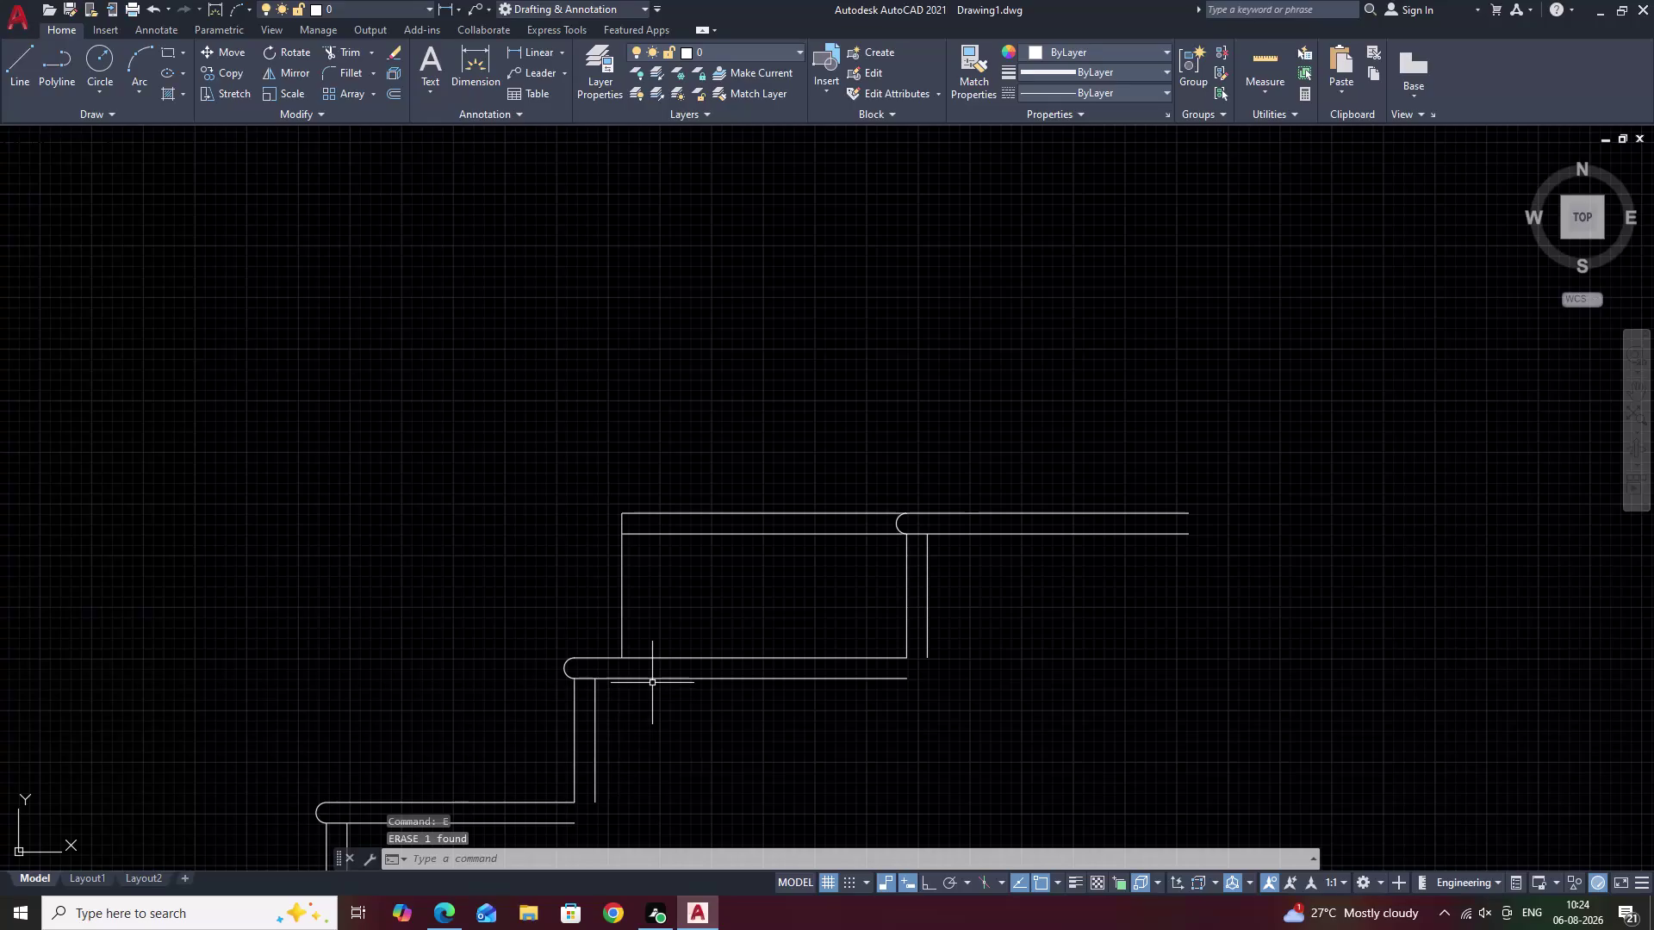
Fillet the top step's two corner edges to close its open left corner.
text(F)
key(space)
click(675, 535)
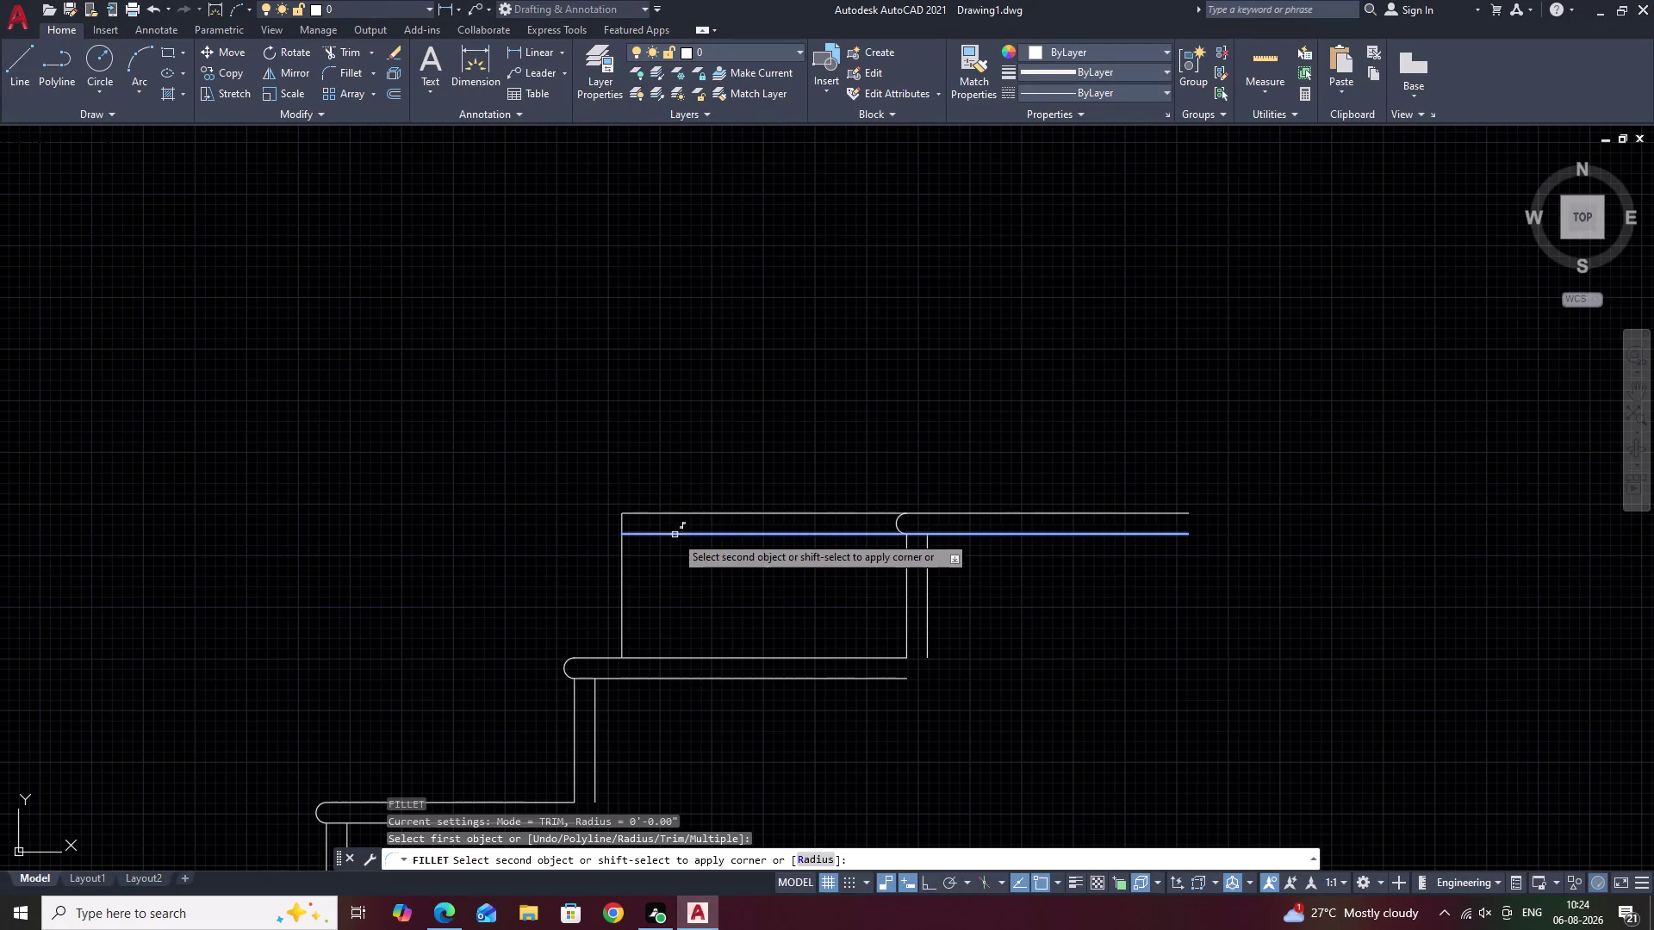
click(675, 514)
key(Escape)
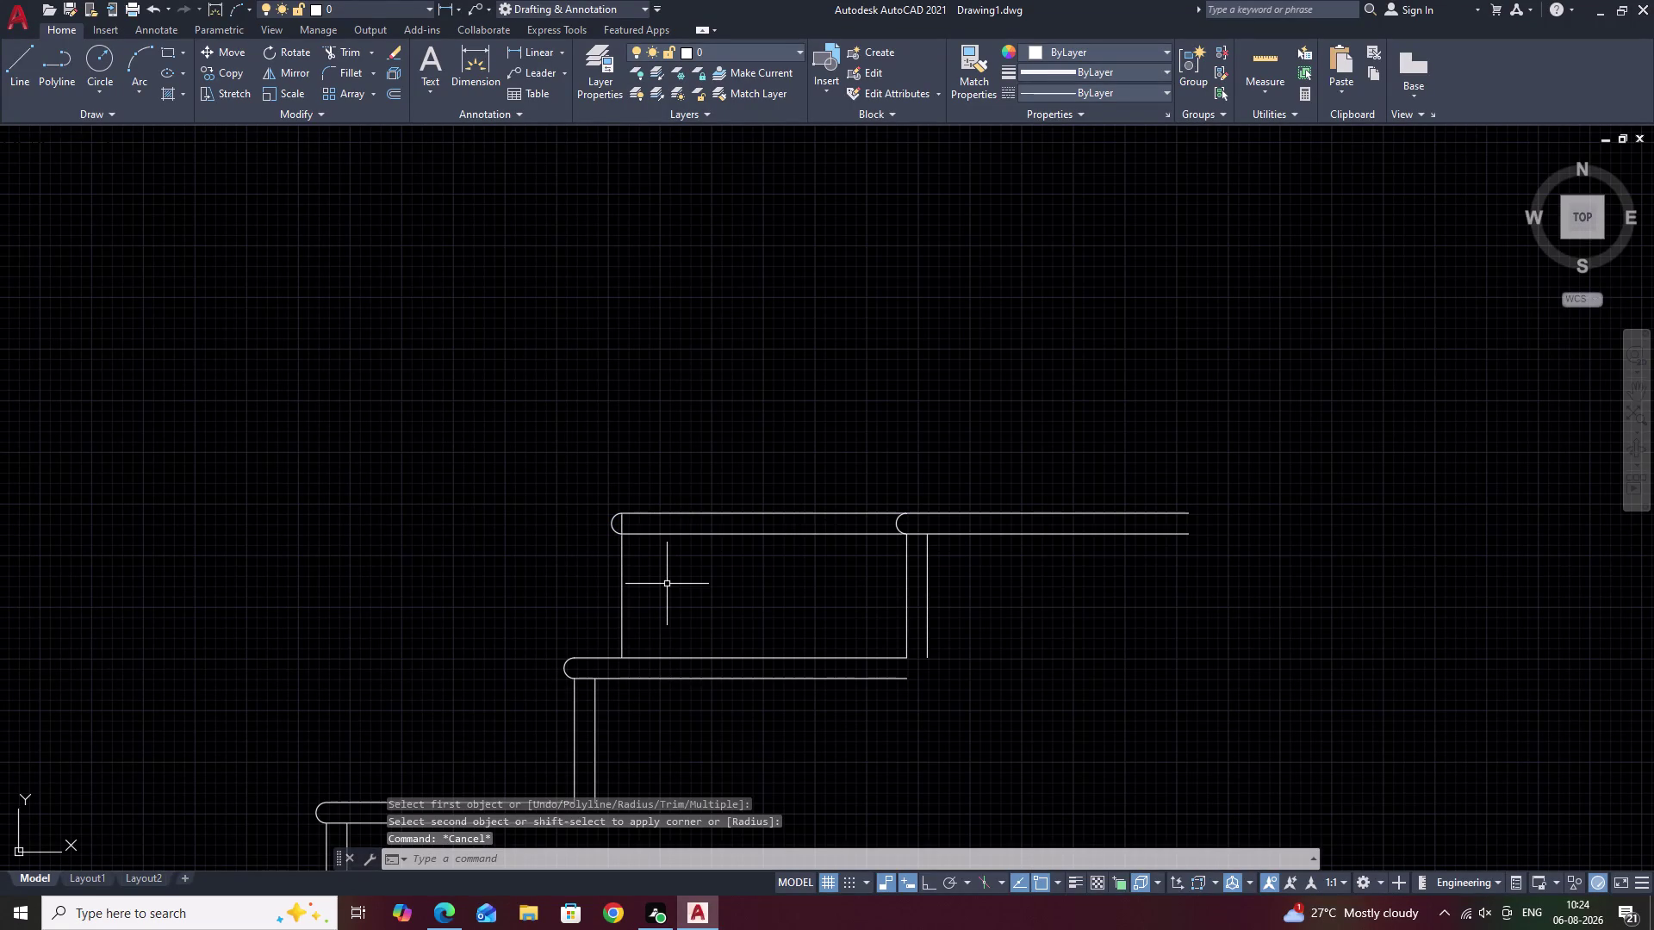
Start a trim on a top-step segment, then cancel it.
text(TR)
key(space)
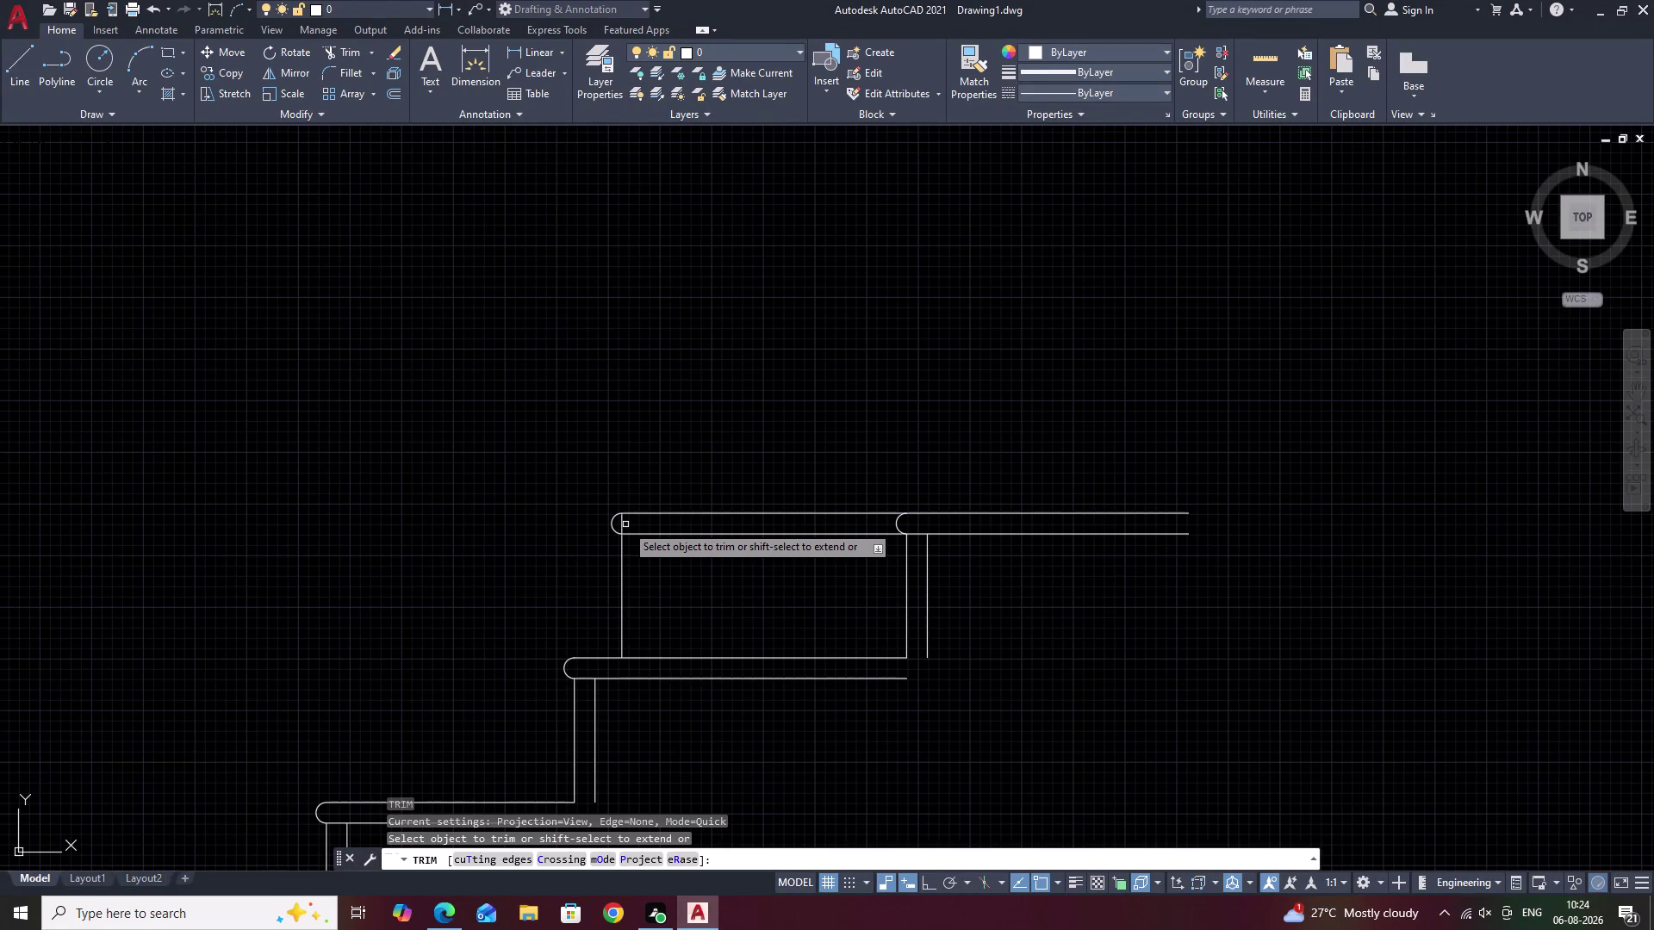
click(623, 525)
key(Escape)
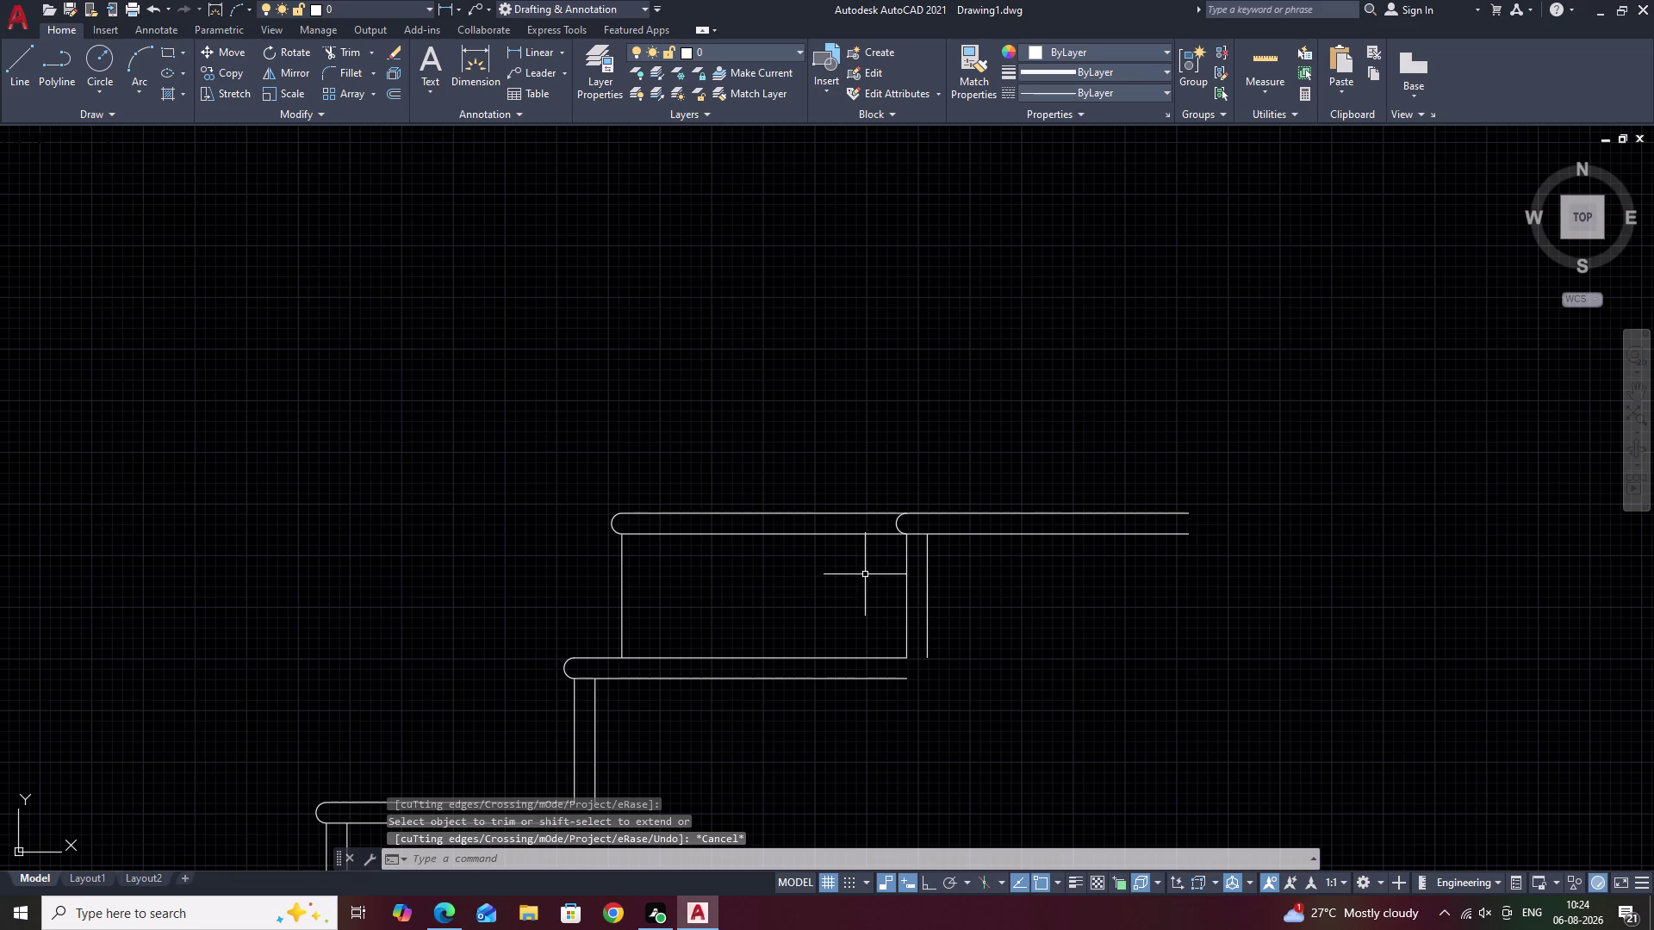
Zoom out to the winder stair plan and start a vertical construction line (XL V).
scroll(down, 3)
middle_drag(865, 575, 829, 677)
scroll(down, 3)
middle_drag(843, 587, 802, 687)
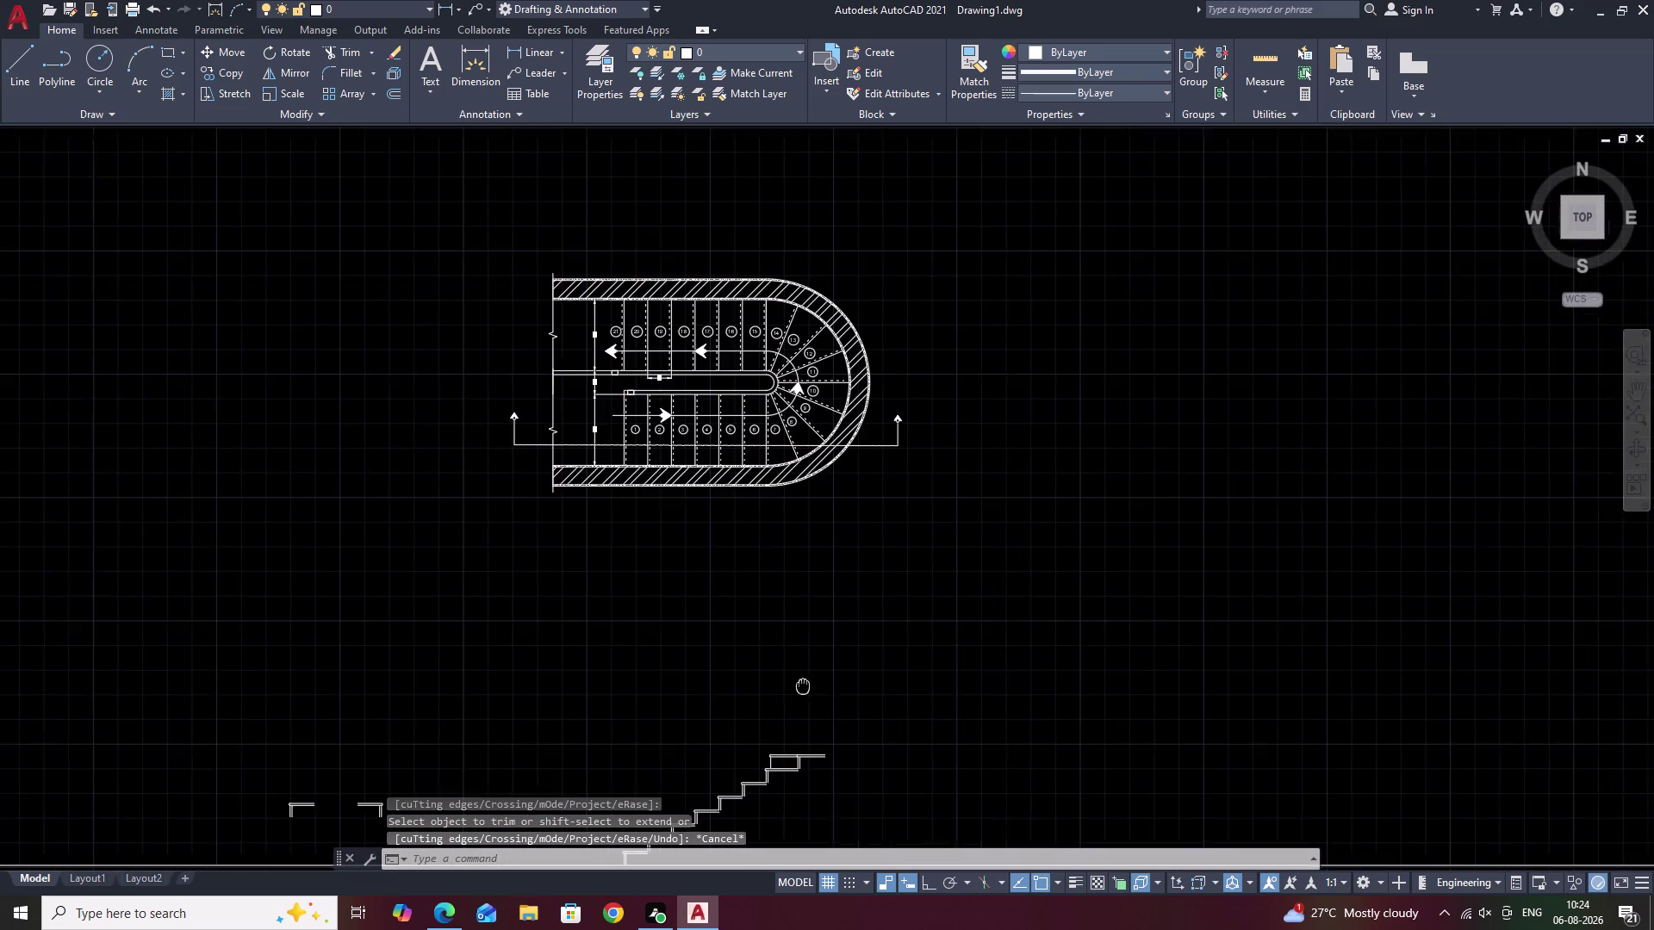
middle_drag(802, 687, 802, 689)
scroll(up, 3)
text(X)
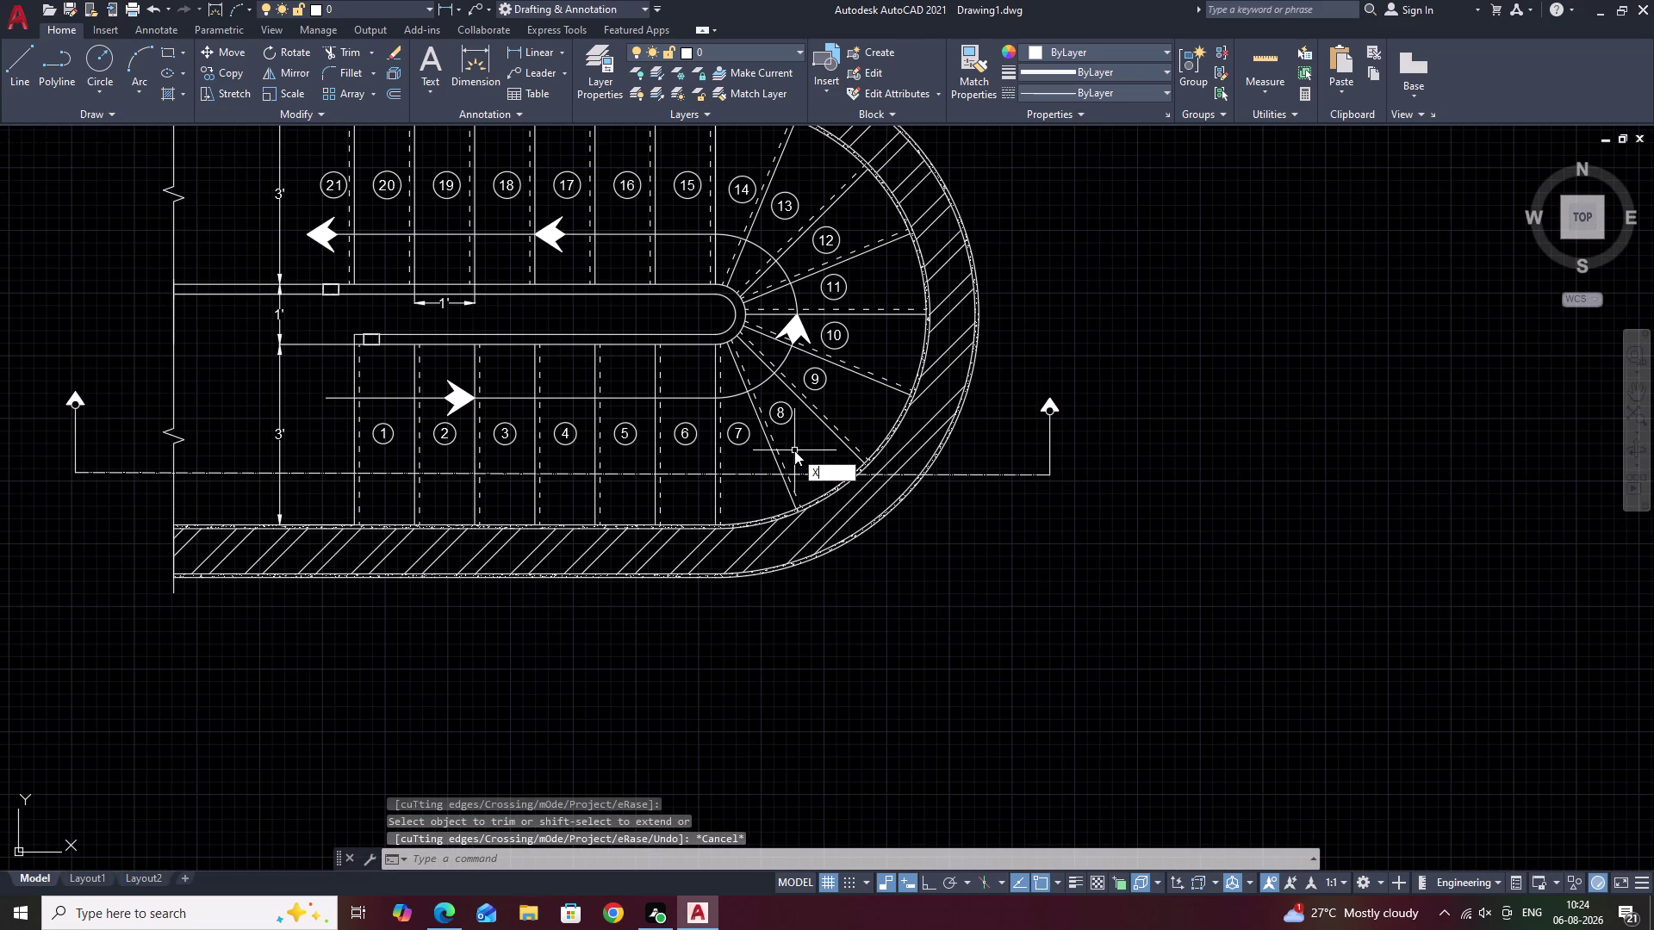
text(L V)
key(space)
Place vertical construction lines through the winder centre and the outer winder arc.
scroll(up, 3)
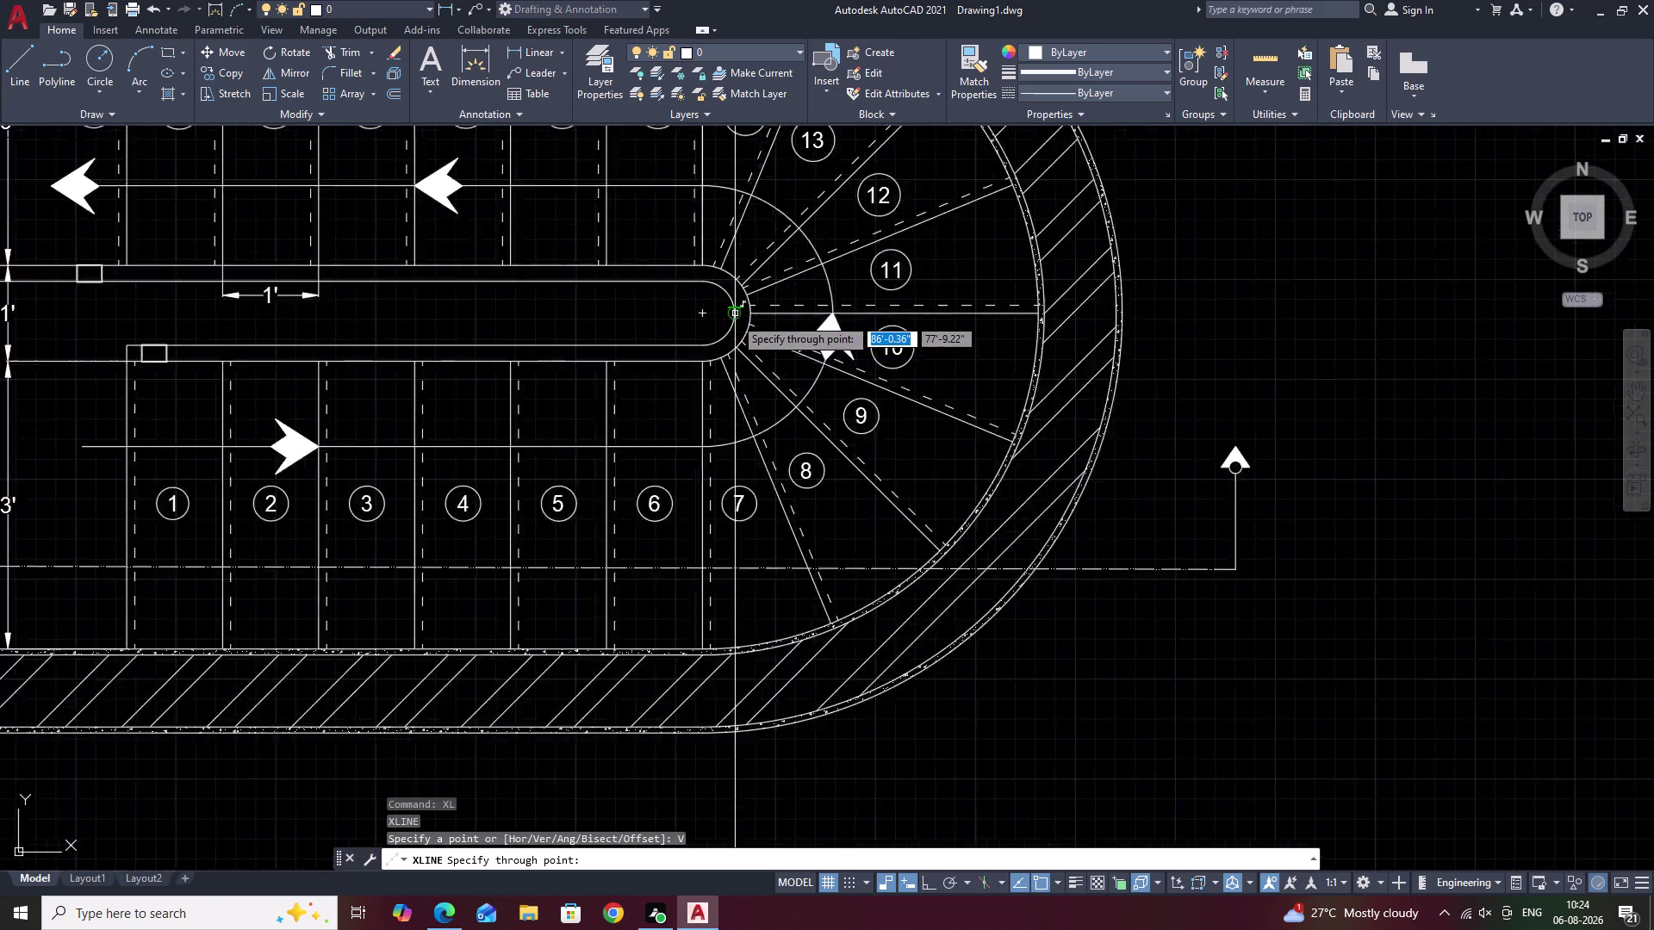
scroll(up, 3)
click(734, 396)
middle_drag(1002, 663, 976, 446)
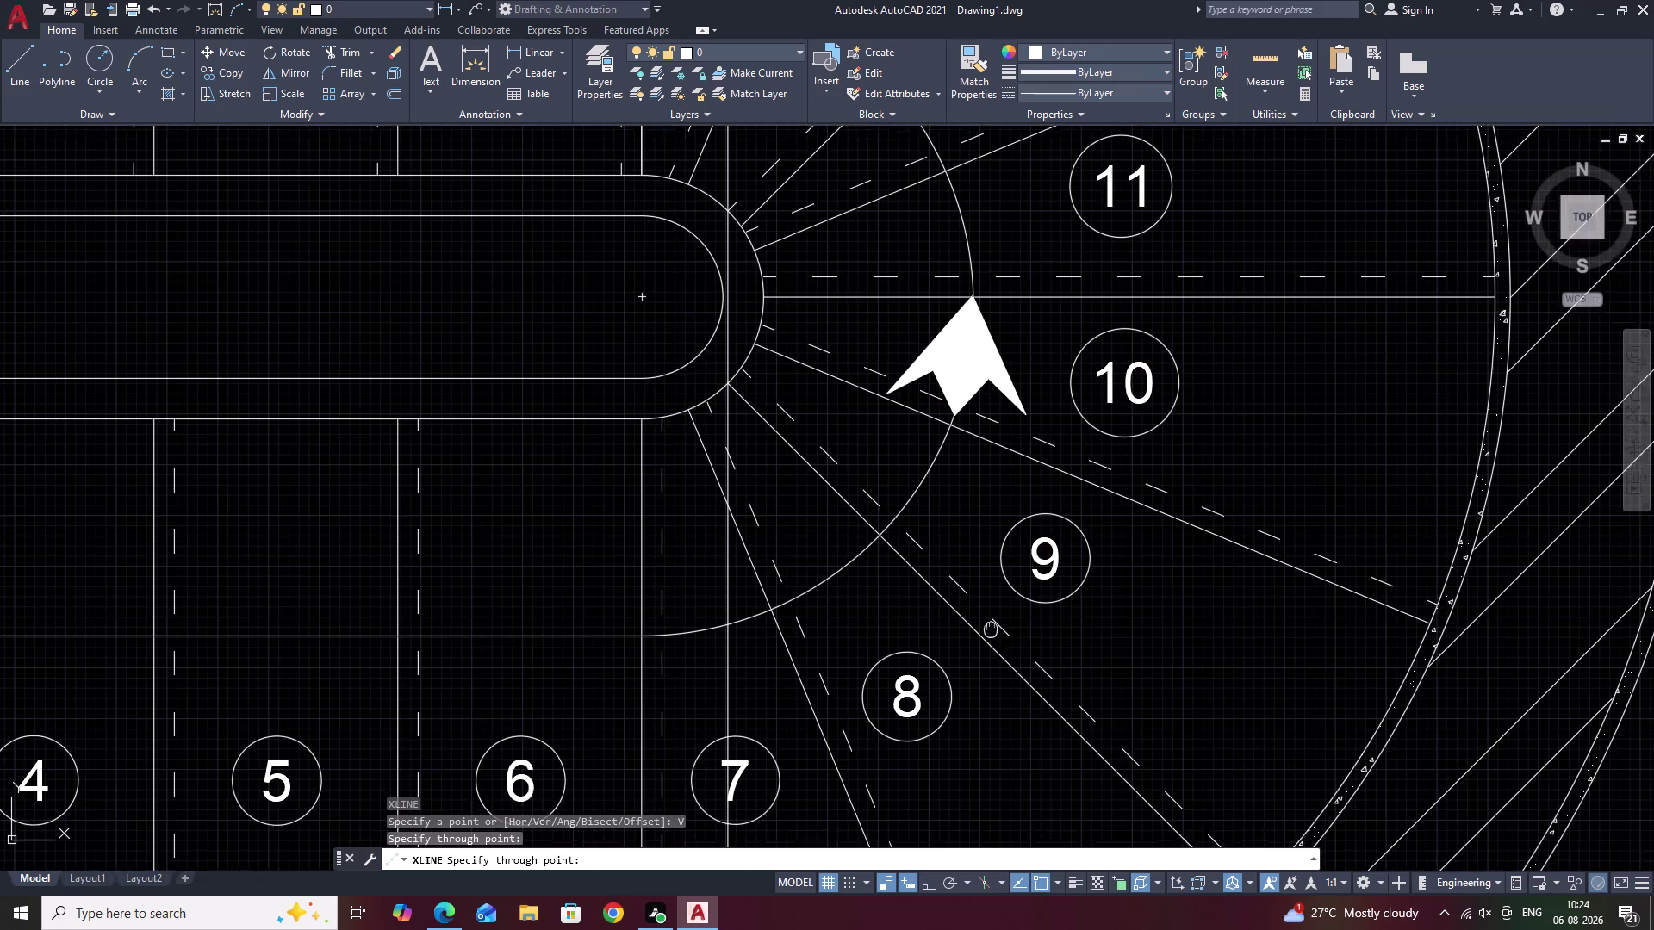
middle_drag(976, 445, 976, 337)
click(1229, 588)
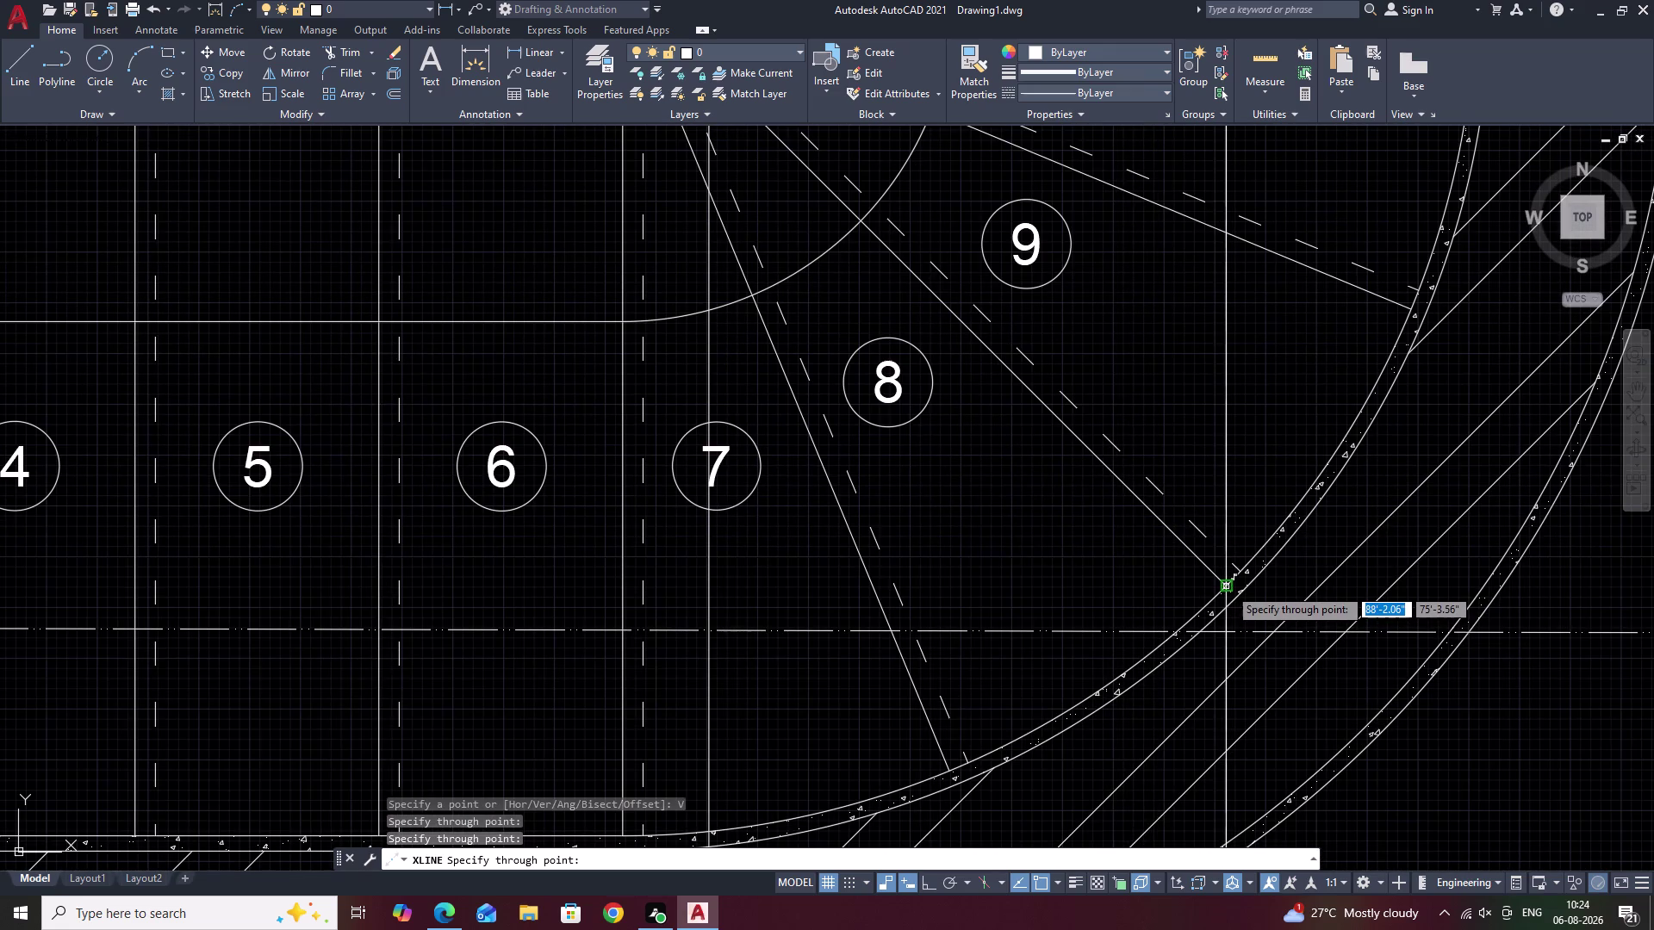
scroll(down, 3)
middle_drag(1332, 699, 1248, 501)
key(Escape)
Follow the new lines down to see where they cross the elevation.
middle_drag(1246, 636, 1246, 366)
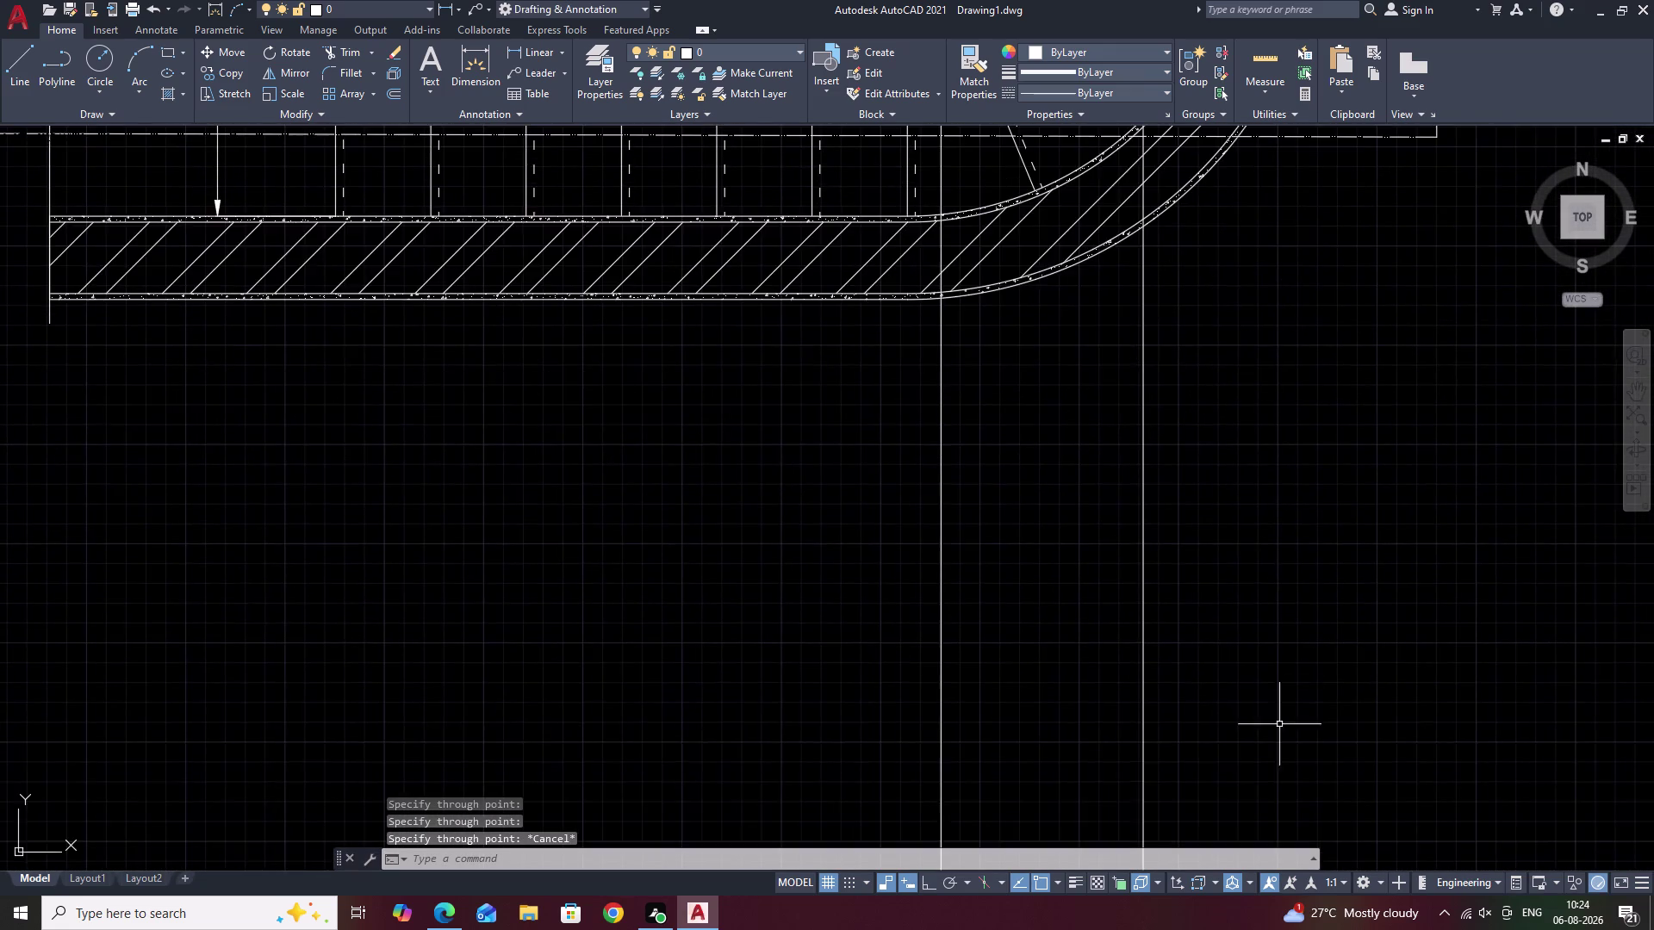
middle_drag(1279, 727, 1292, 330)
middle_drag(1305, 619, 1301, 222)
middle_drag(1303, 513, 1295, 378)
scroll(up, 3)
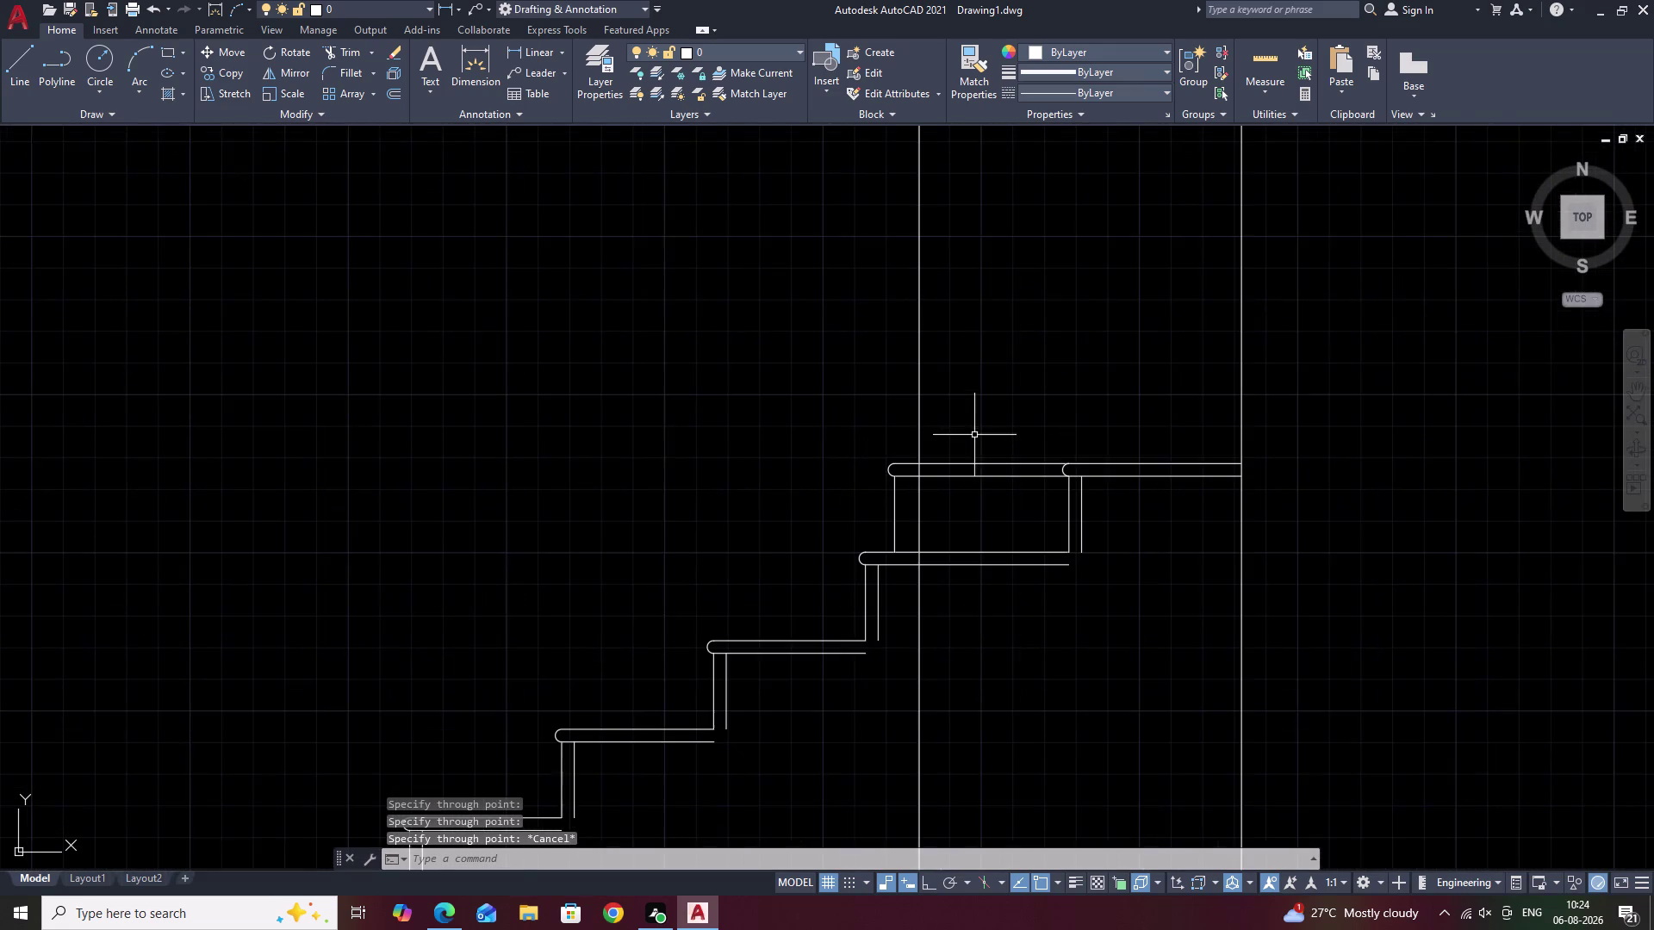
middle_drag(988, 446, 896, 559)
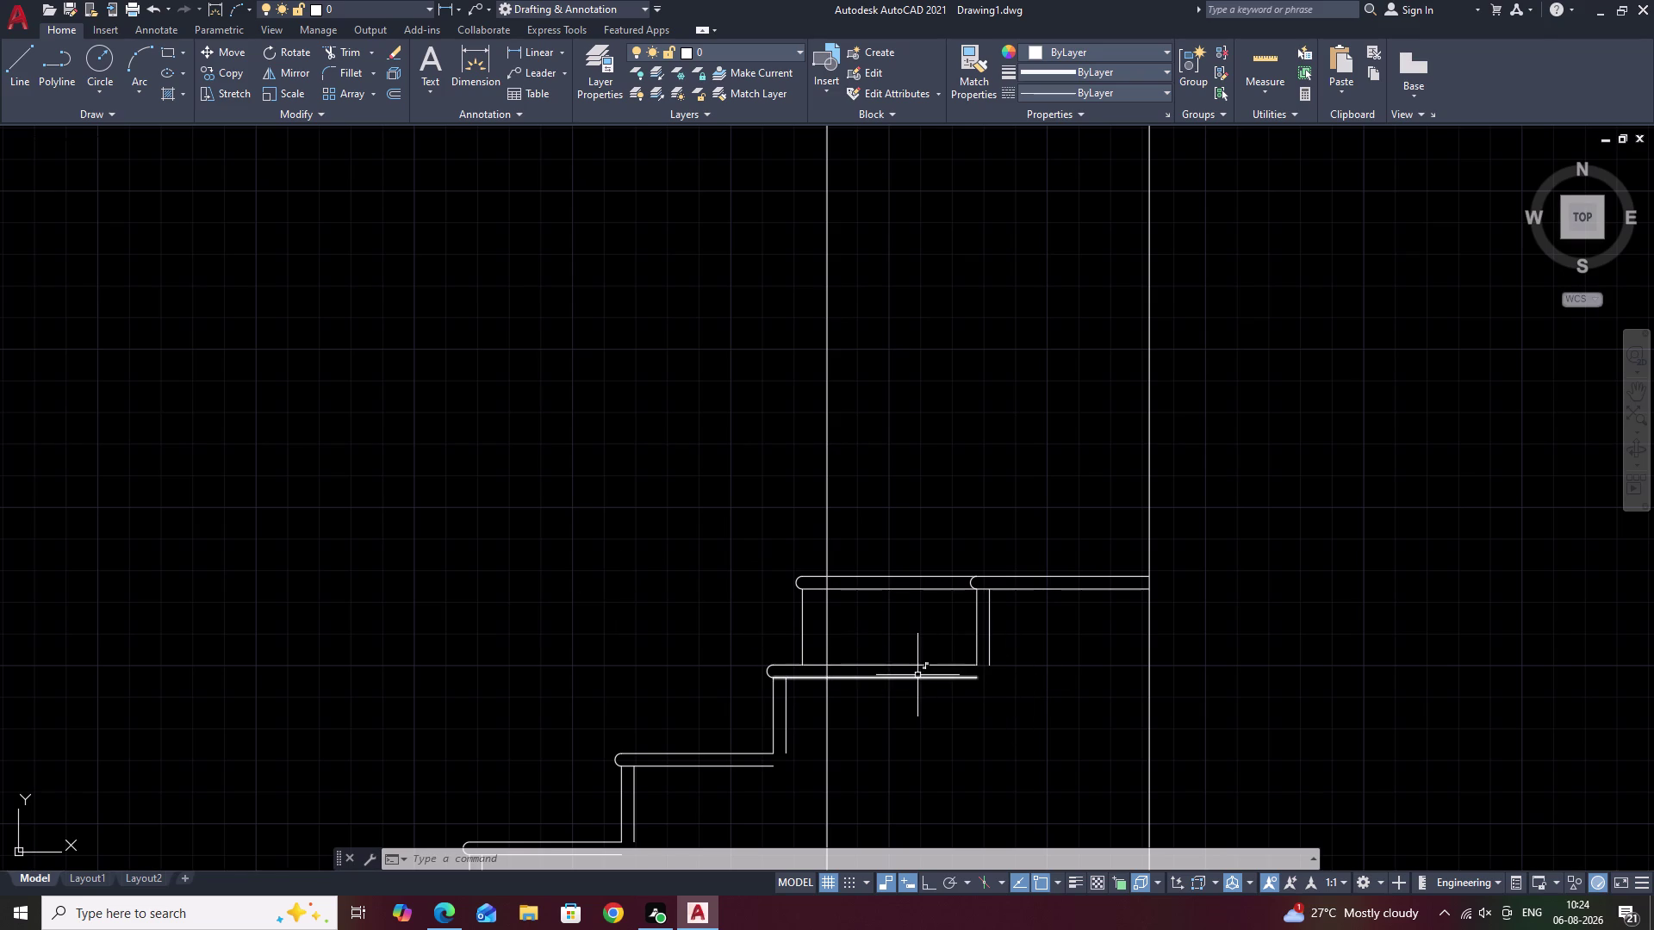
scroll(down, 3)
Bring the plan and elevation into view and erase the misplaced construction line.
middle_drag(984, 482, 853, 856)
scroll(down, 3)
middle_drag(859, 591, 802, 761)
scroll(up, 3)
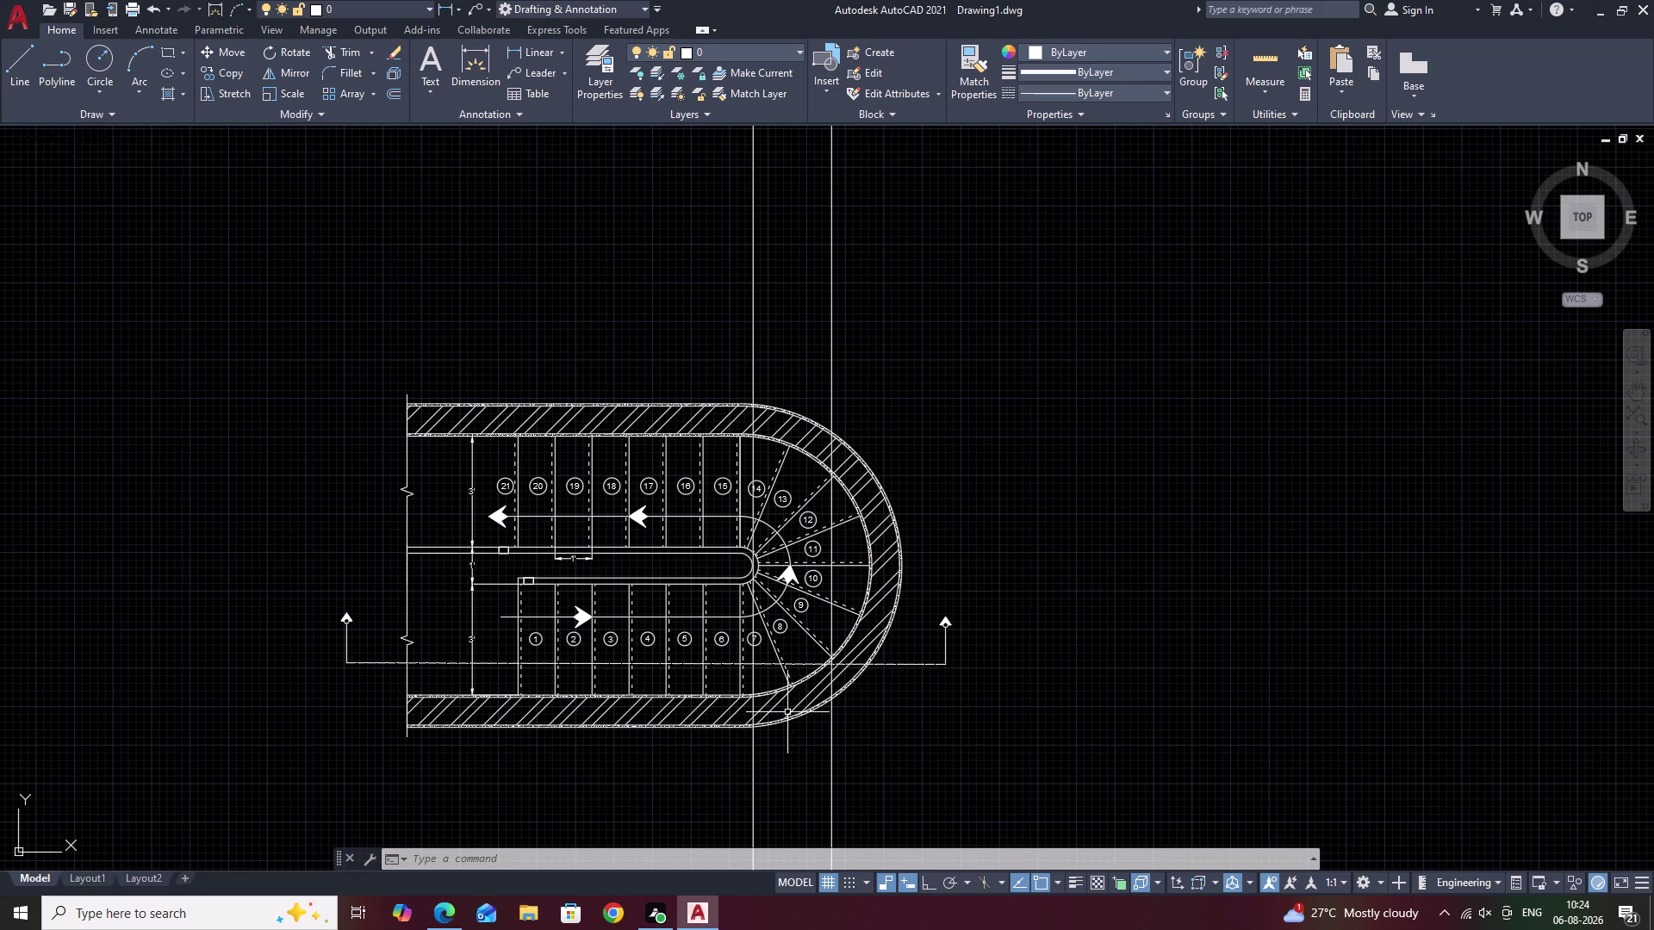
scroll(up, 3)
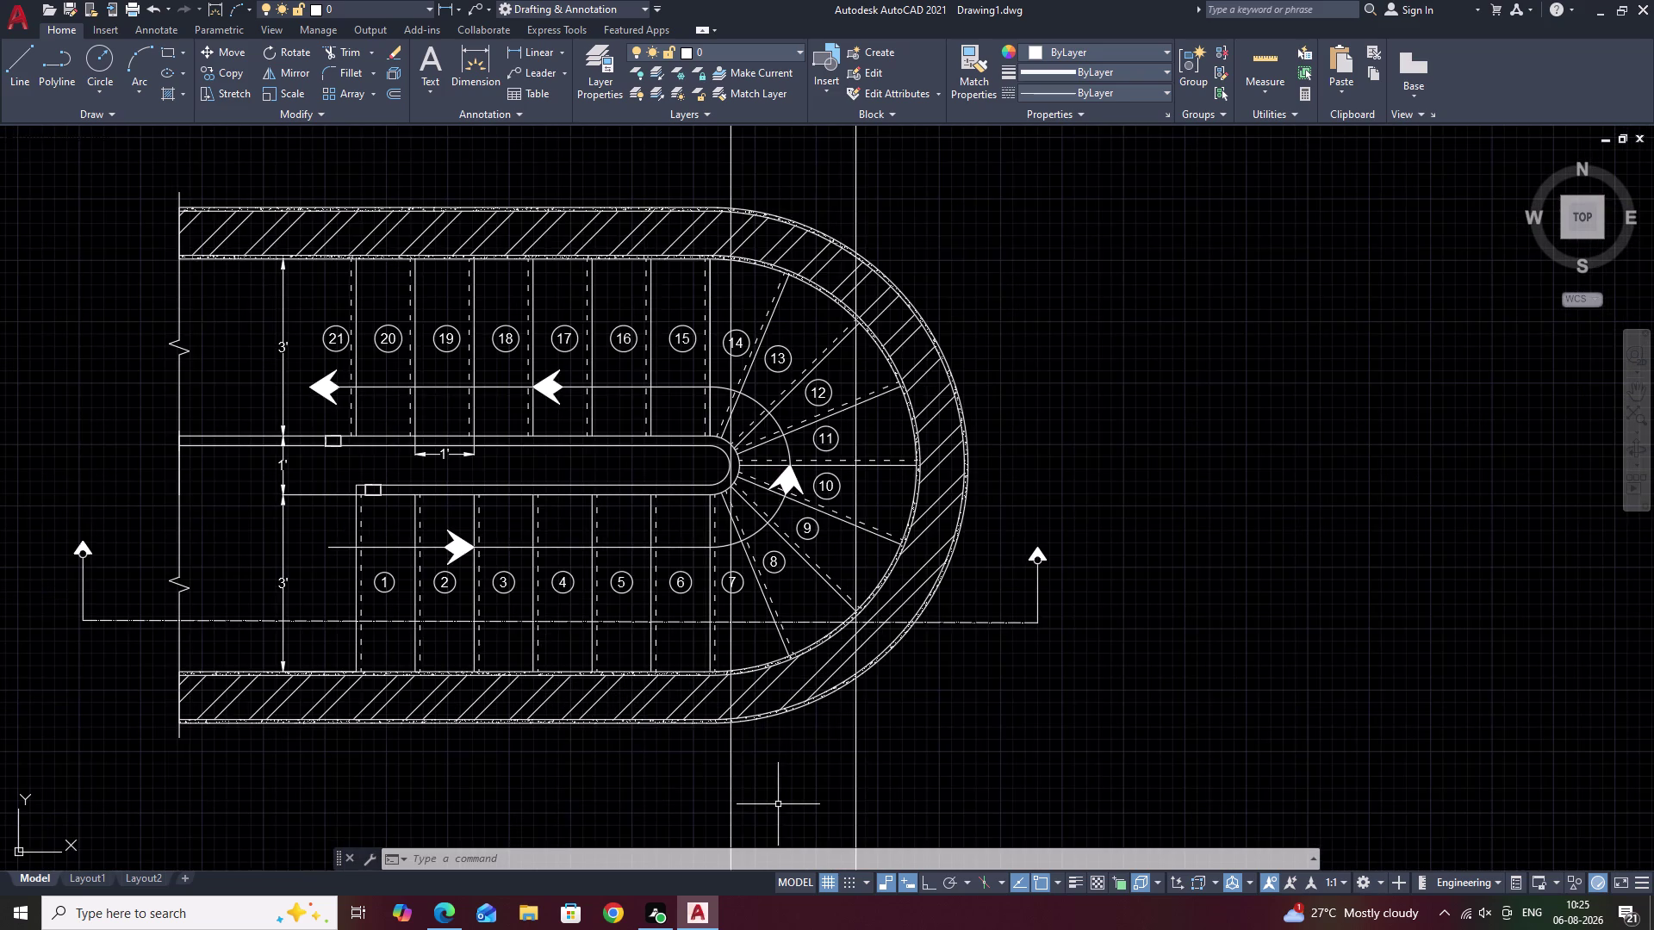
scroll(down, 3)
middle_drag(778, 804, 936, 438)
middle_drag(669, 635, 707, 583)
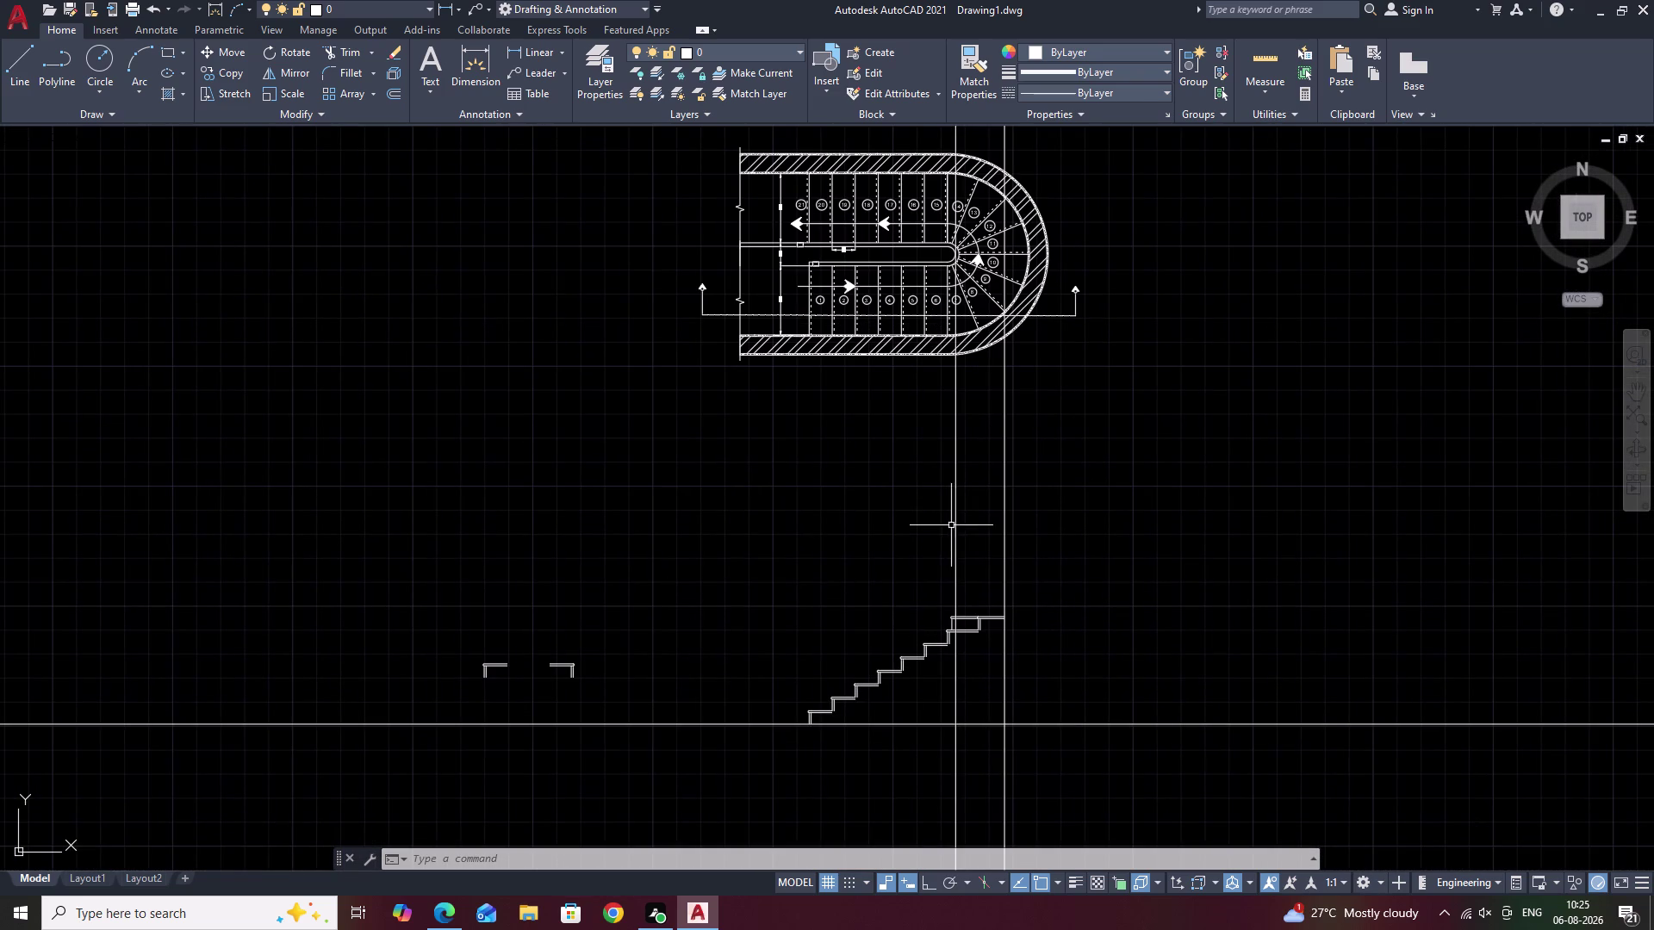
click(956, 518)
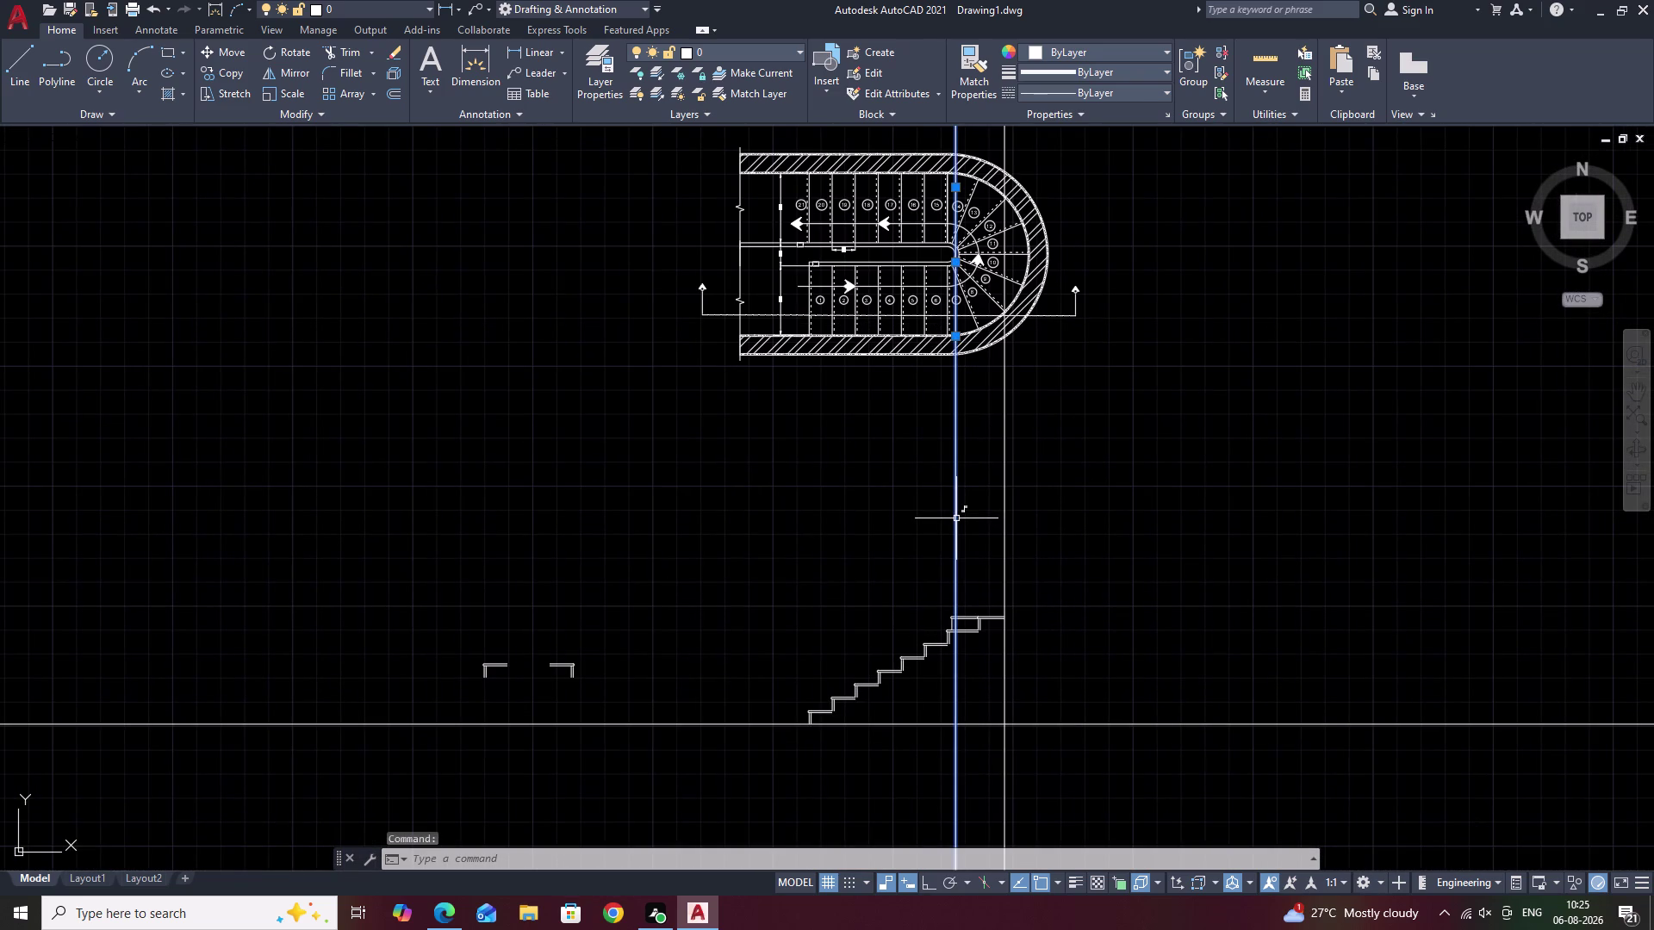
text(E)
key(space)
Add a vertical construction line at the tread end of winder treads 8–11.
scroll(down, 3)
middle_drag(976, 459, 815, 652)
scroll(up, 3)
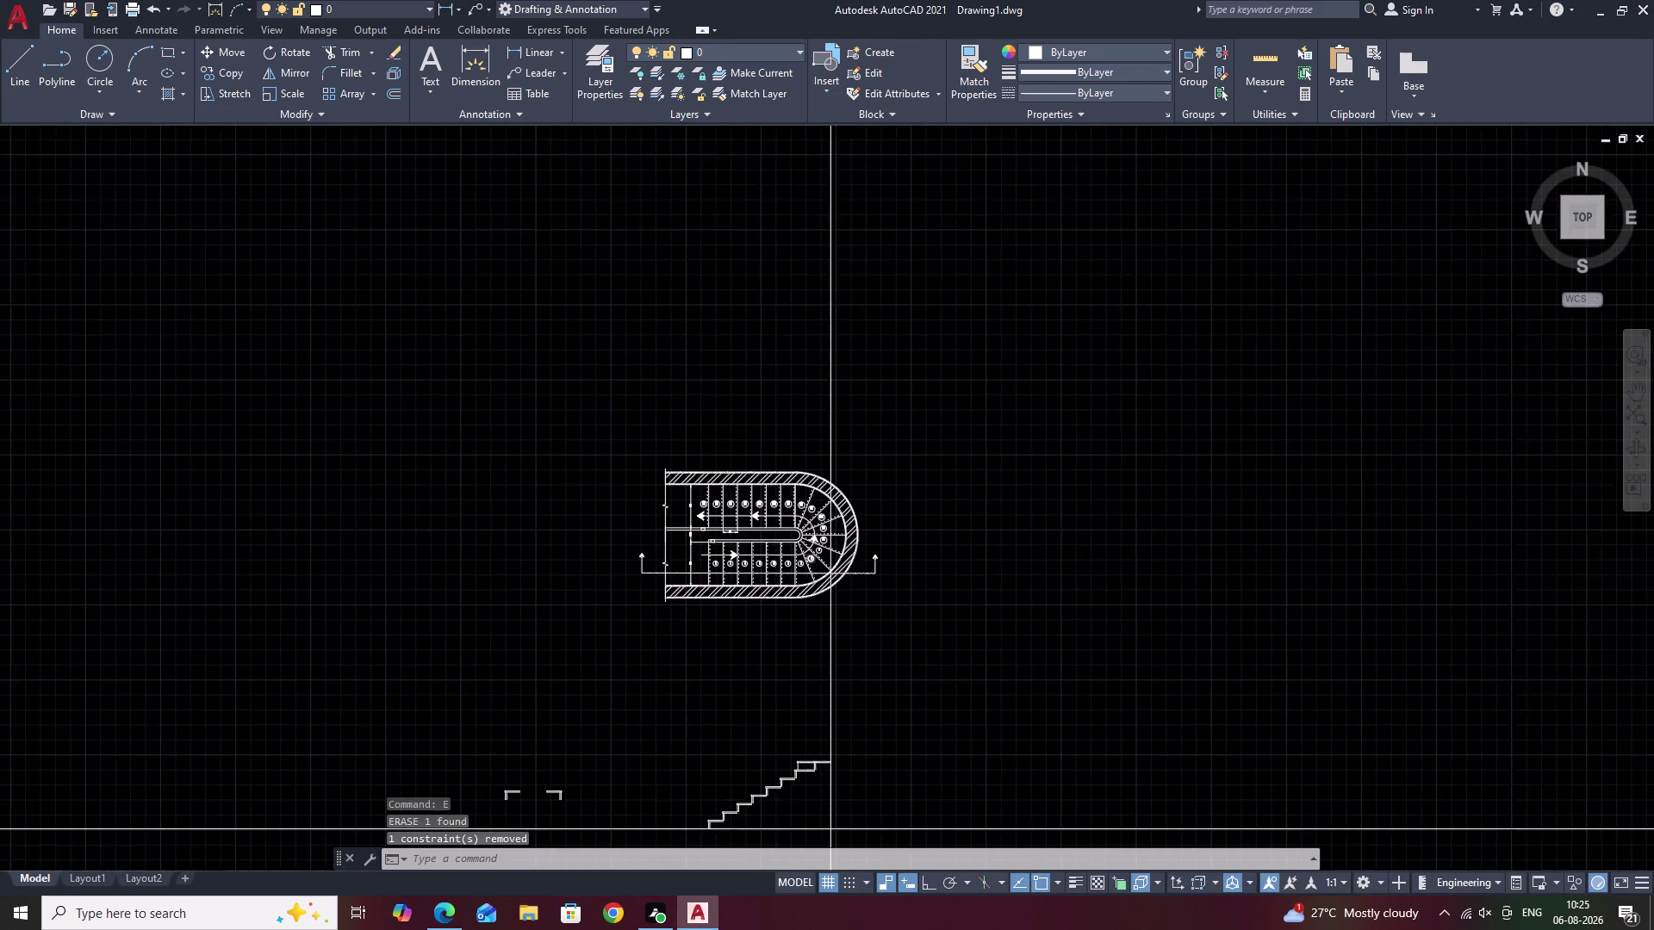
scroll(up, 3)
middle_drag(824, 621, 829, 566)
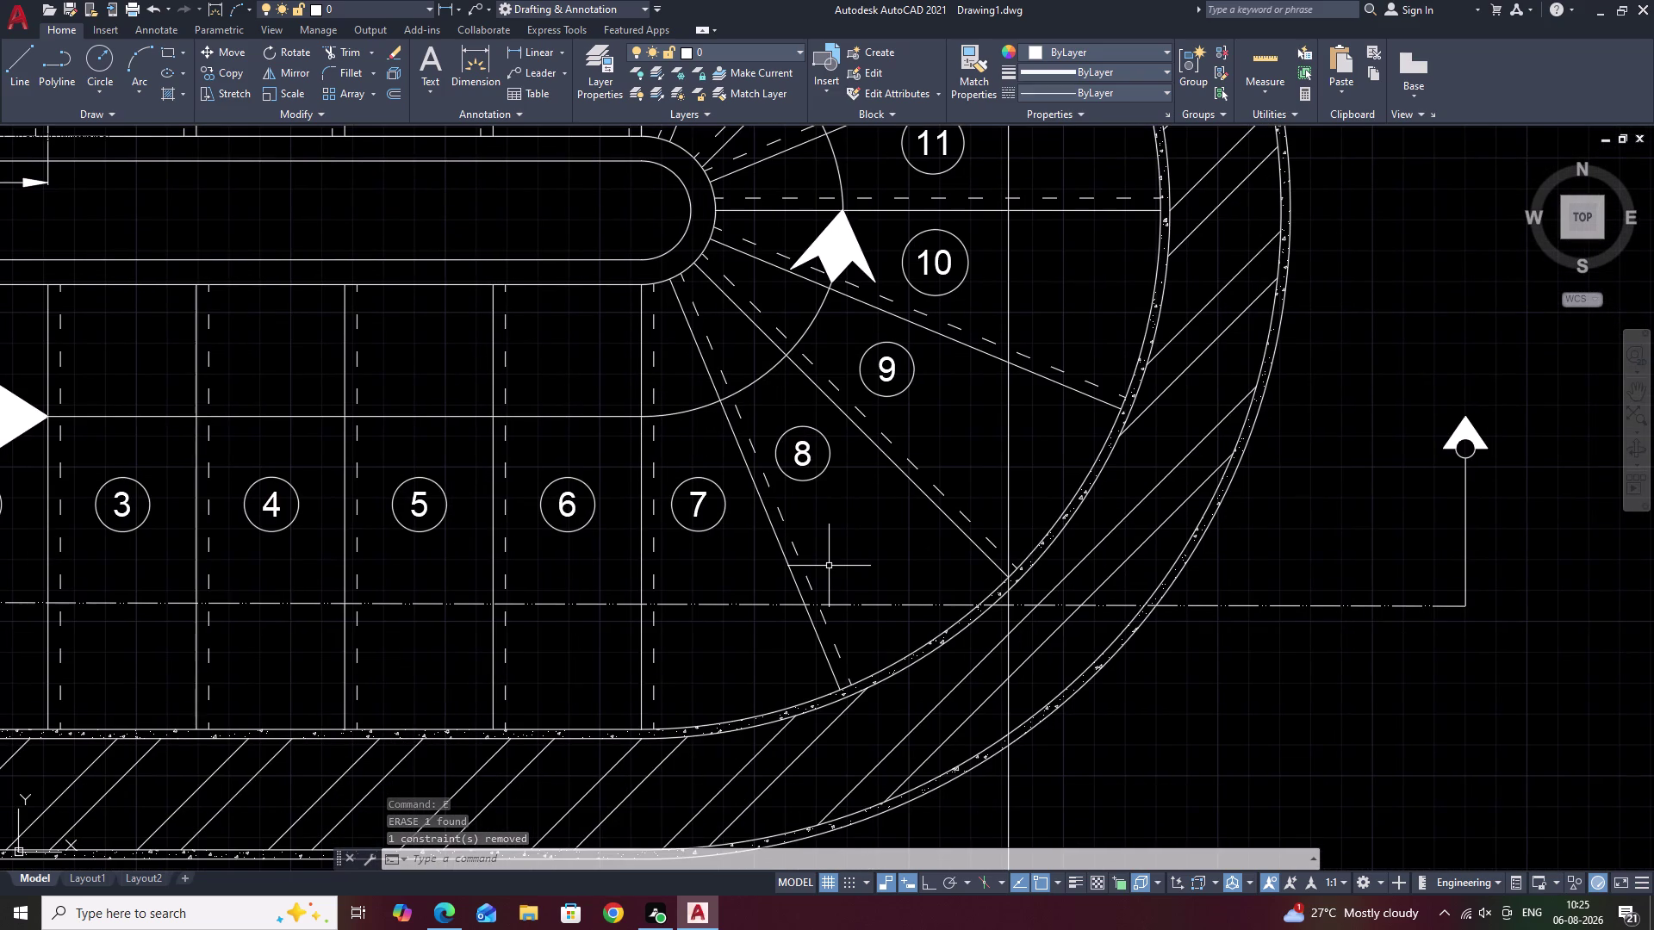
text(XL V)
key(space)
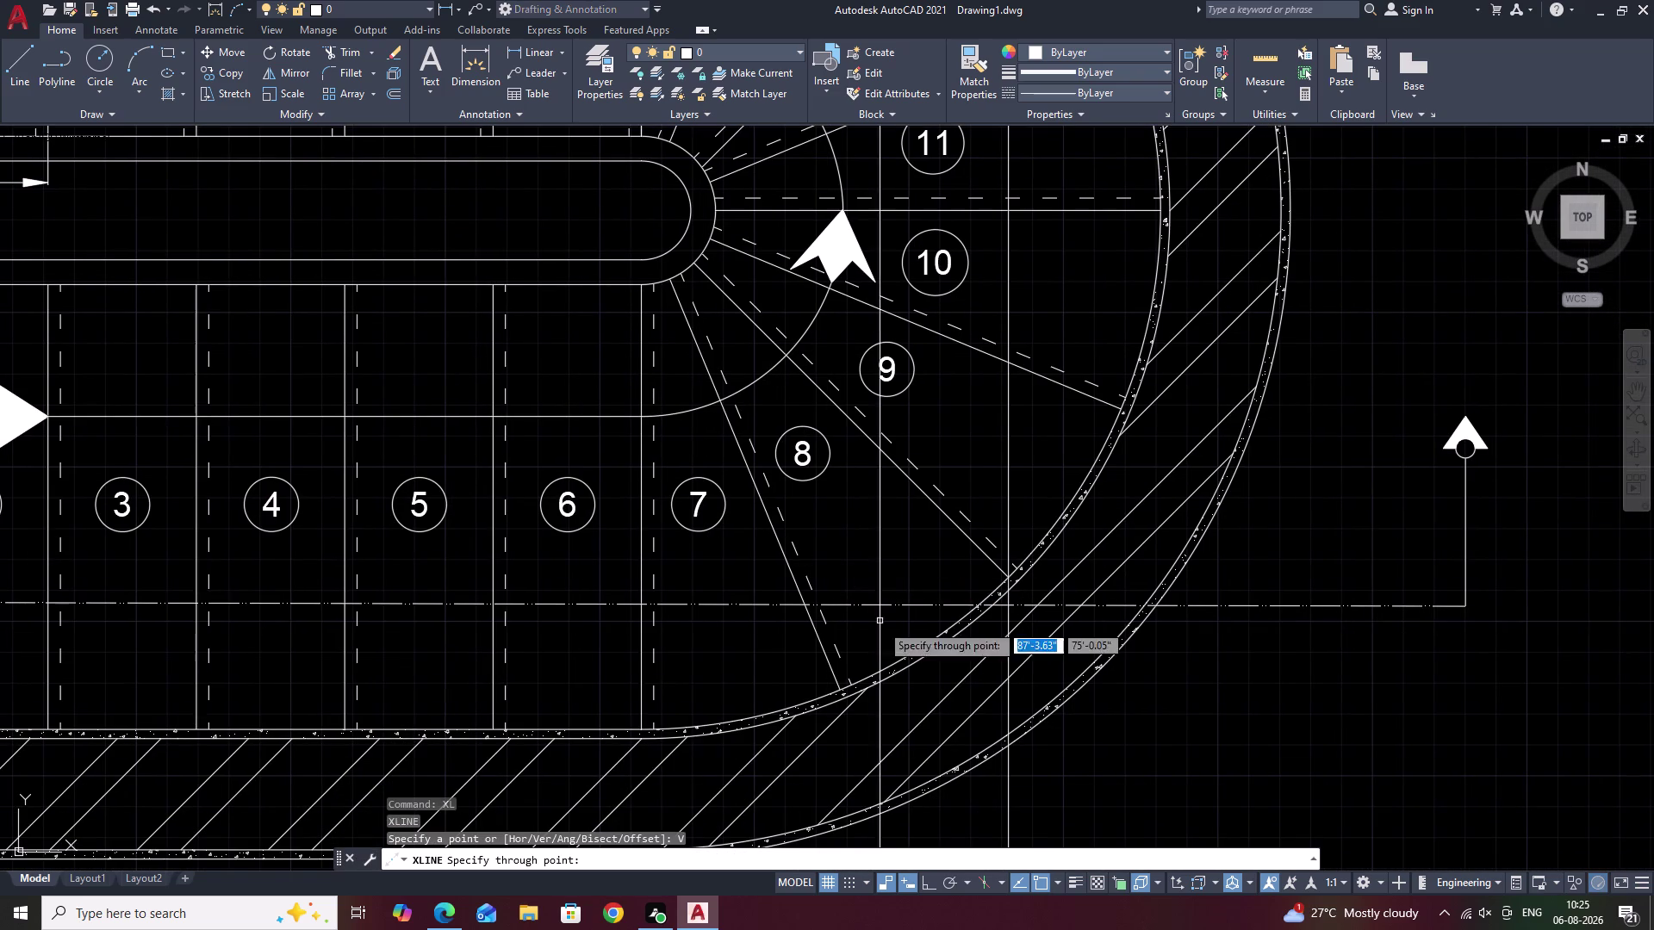
scroll(up, 3)
click(833, 692)
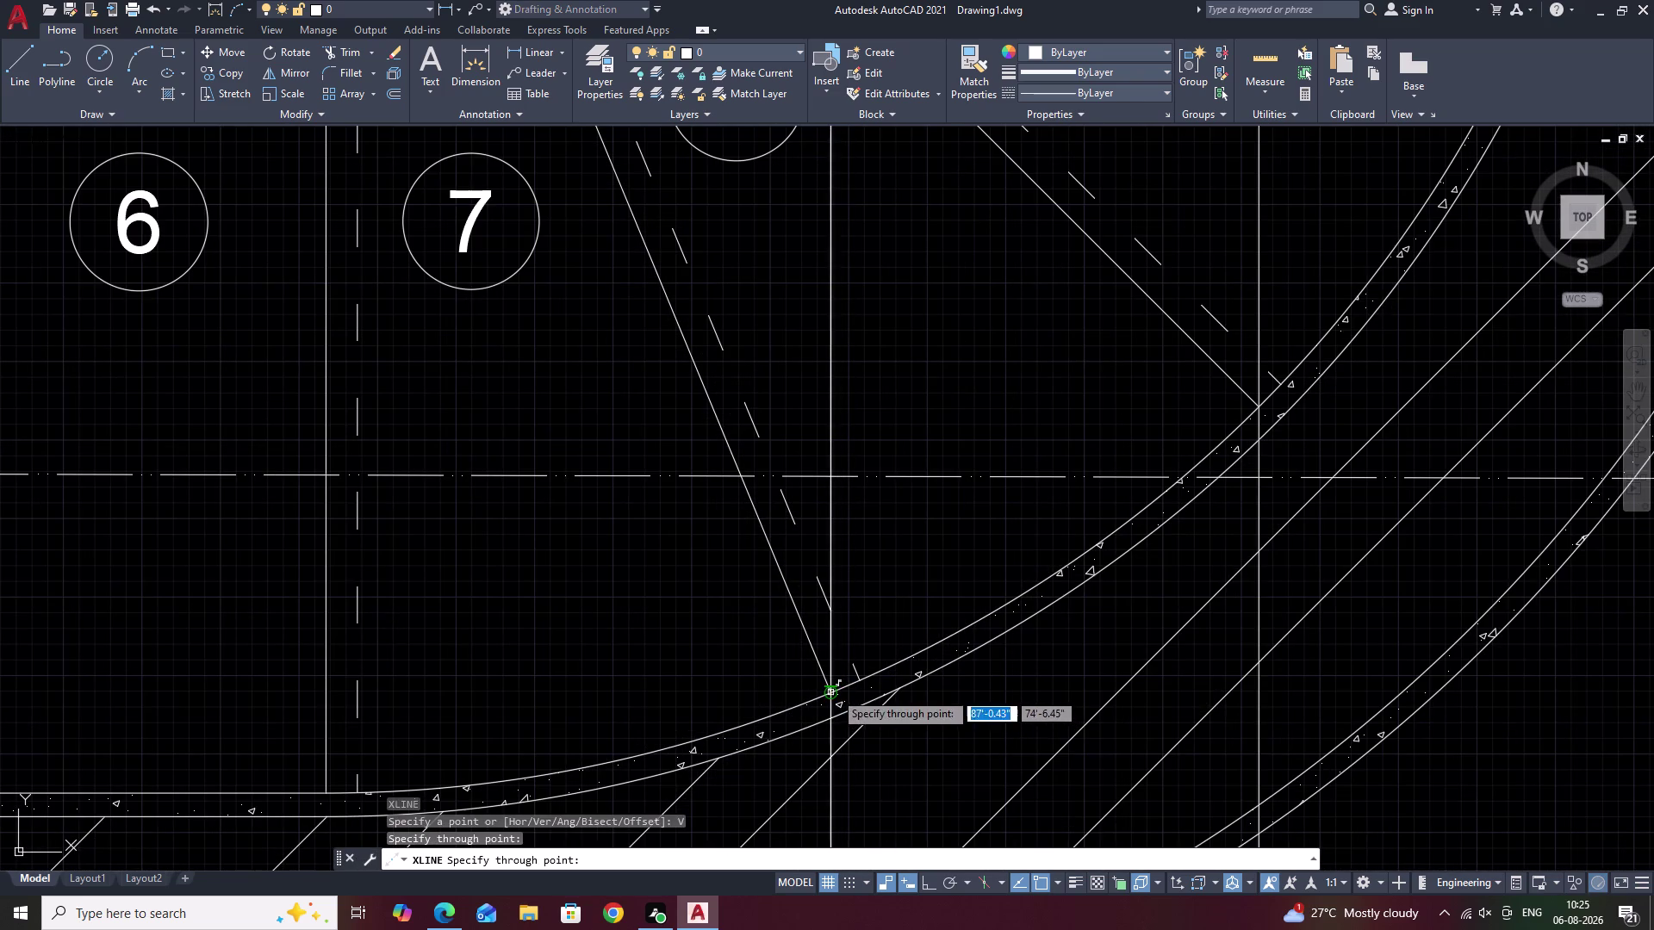
scroll(down, 3)
key(Escape)
Pan out to show the plan with the top of the elevation.
middle_drag(1002, 778, 1062, 483)
scroll(down, 3)
middle_drag(1094, 671, 1094, 549)
scroll(up, 3)
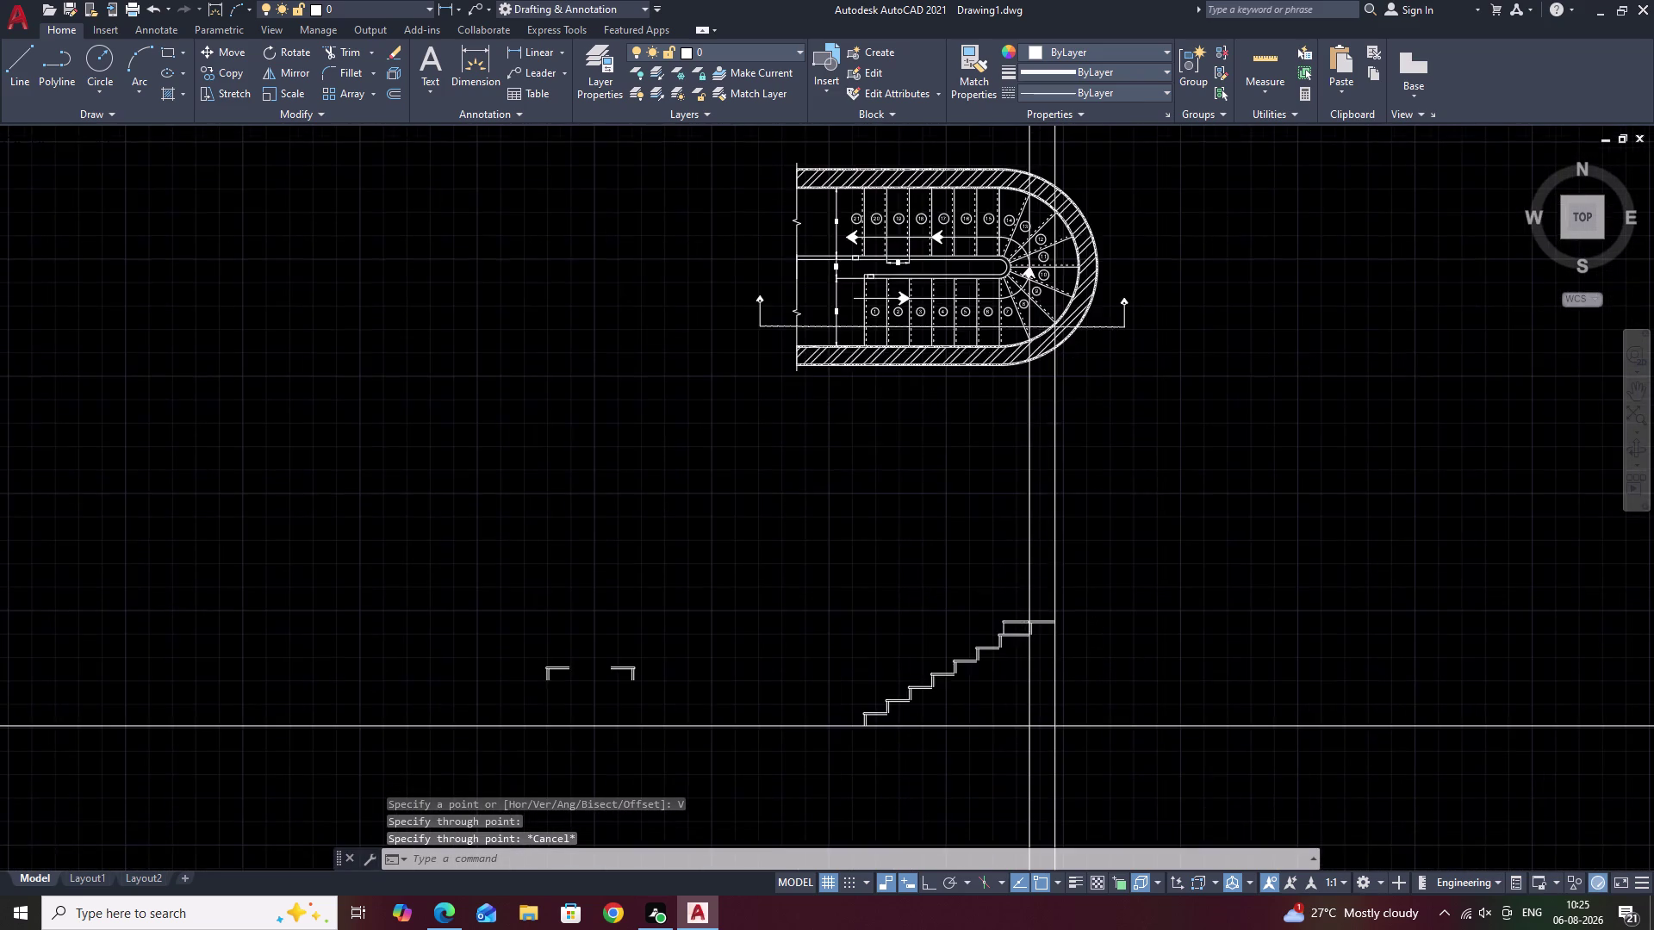
scroll(up, 3)
middle_drag(1015, 644, 1018, 590)
scroll(up, 3)
middle_drag(975, 627, 947, 575)
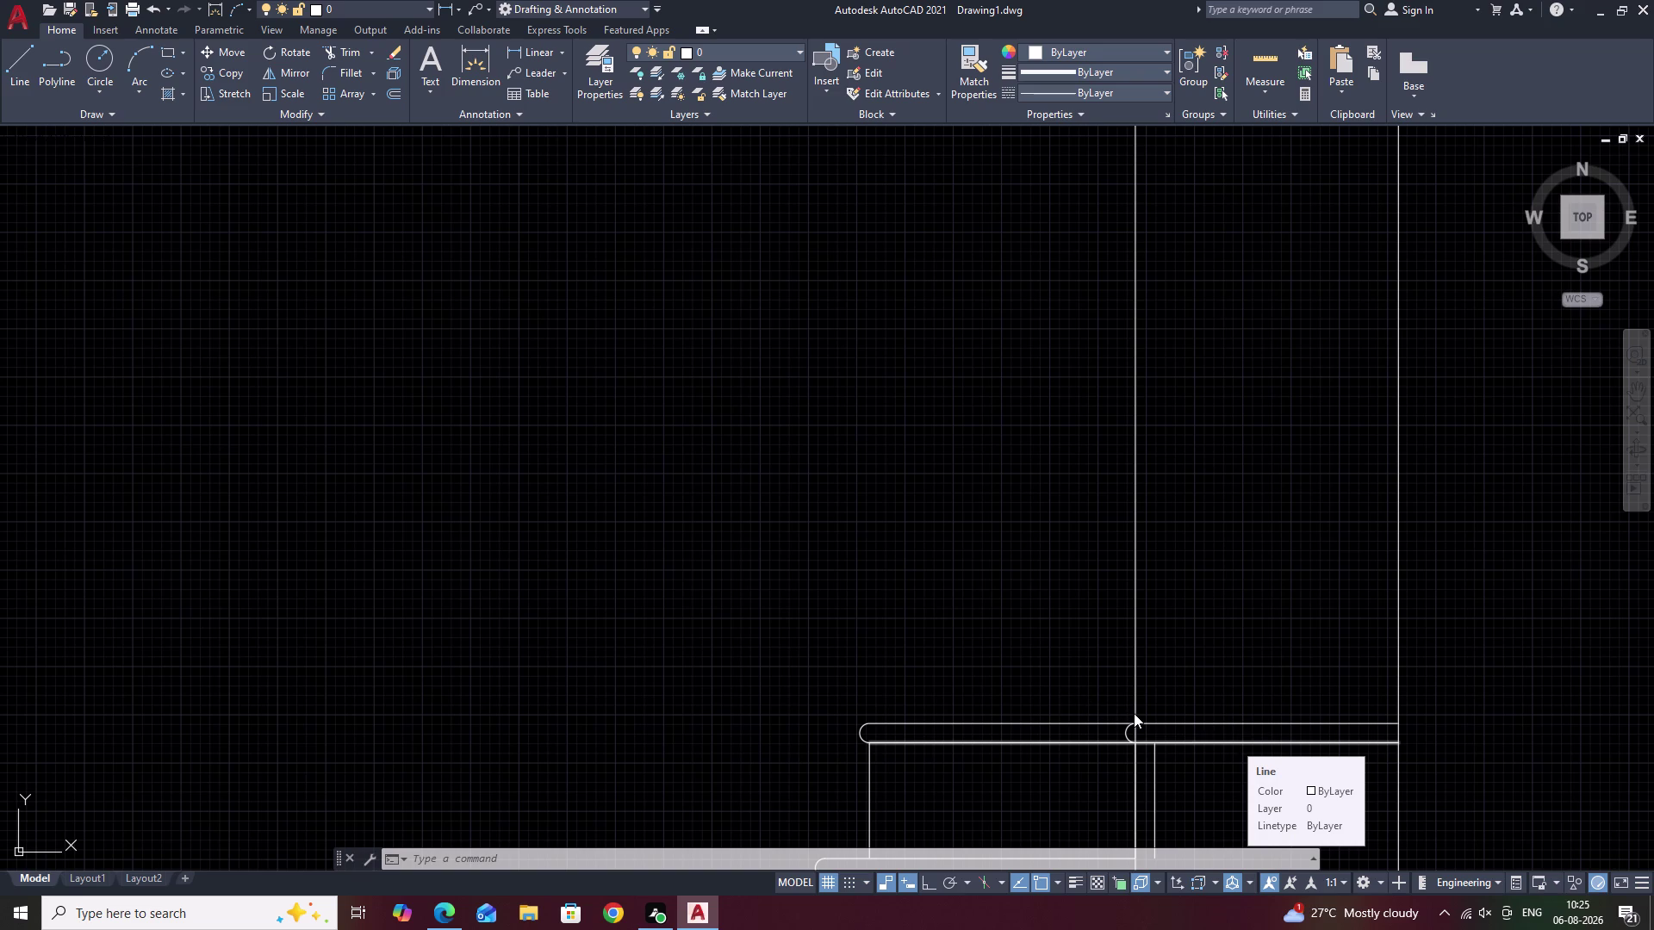
scroll(down, 3)
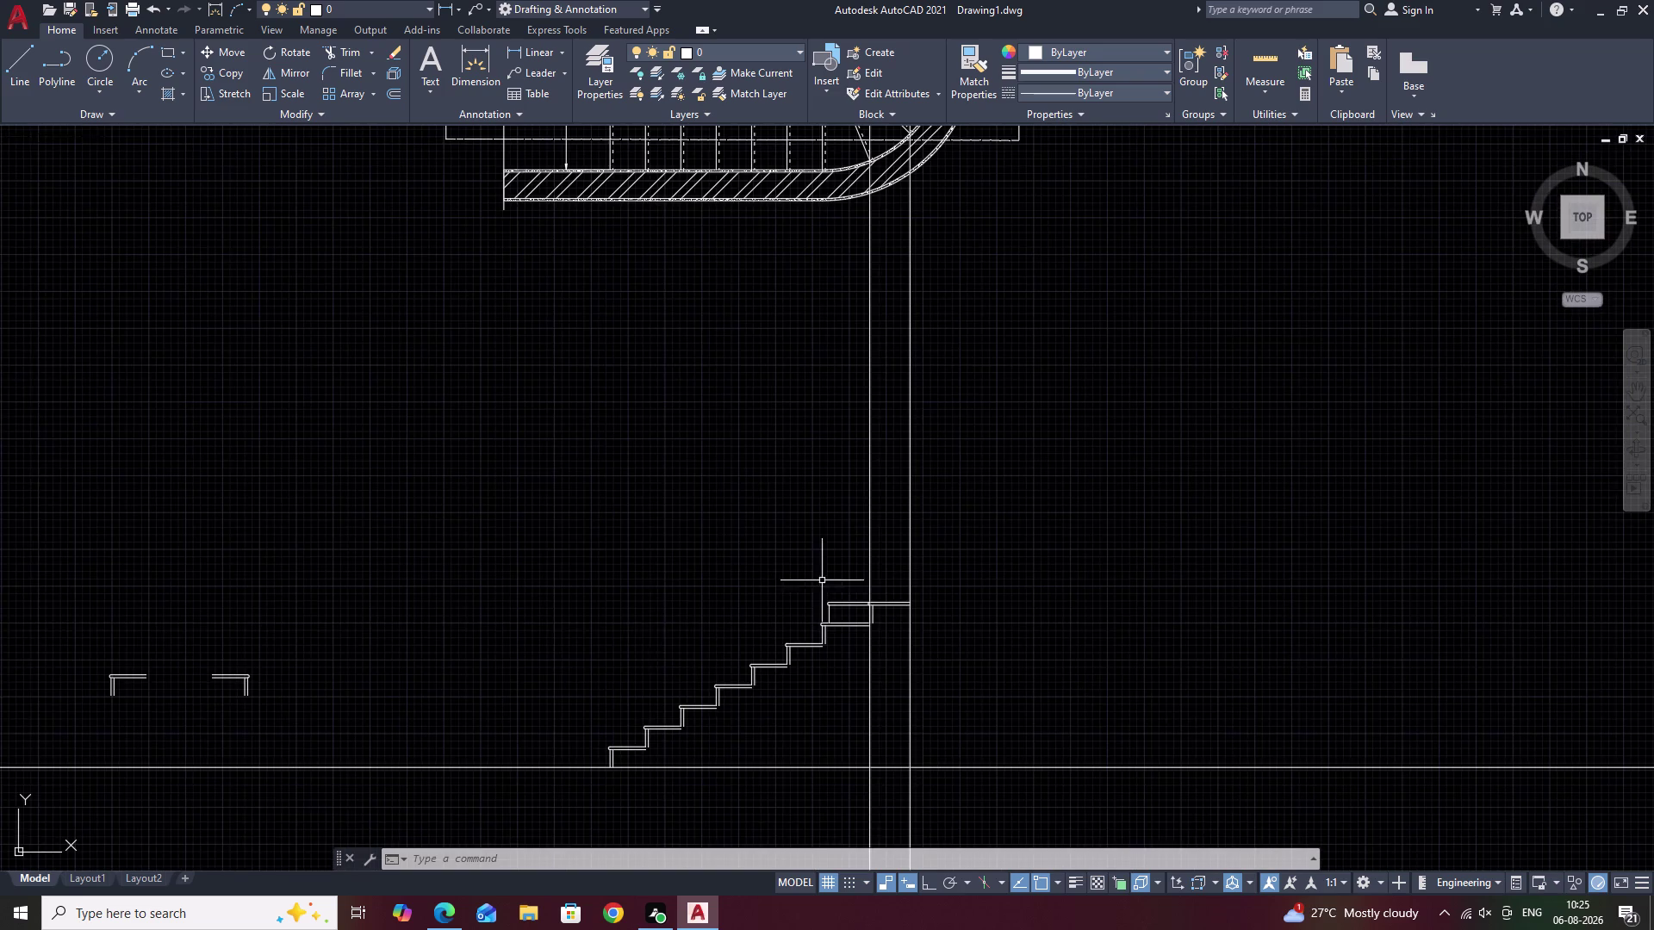
Select the loose left step piece and start copying it from a base point below.
middle_drag(618, 642, 885, 603)
scroll(up, 3)
drag(372, 605, 271, 806)
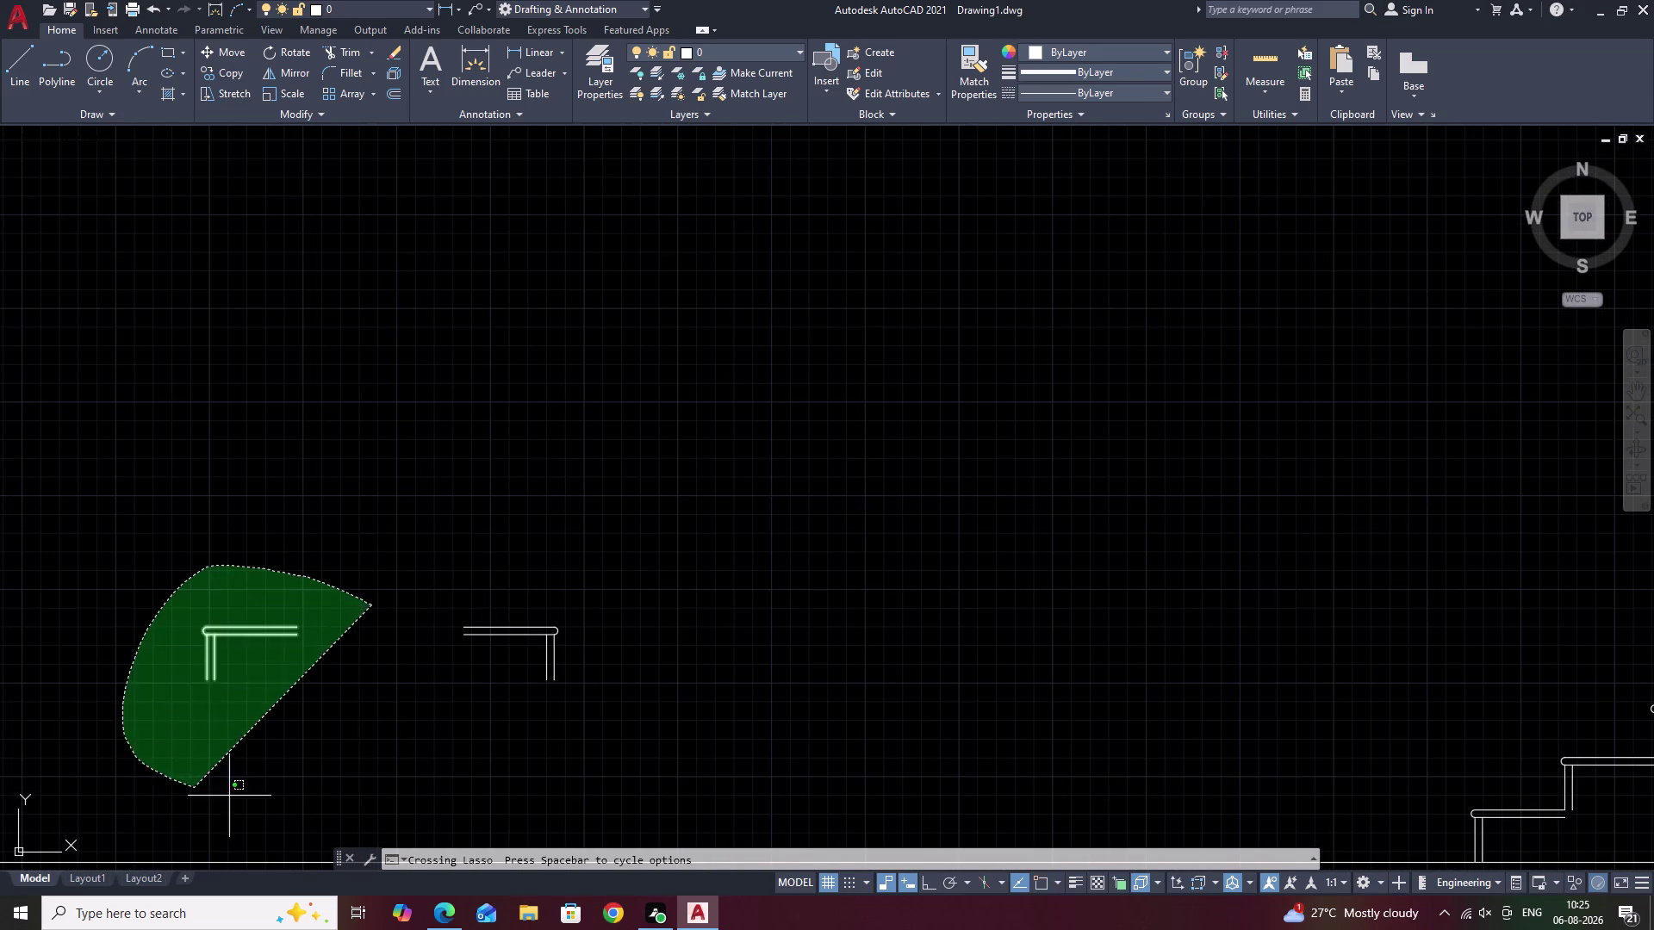
drag(271, 806, 326, 819)
text(CO)
key(space)
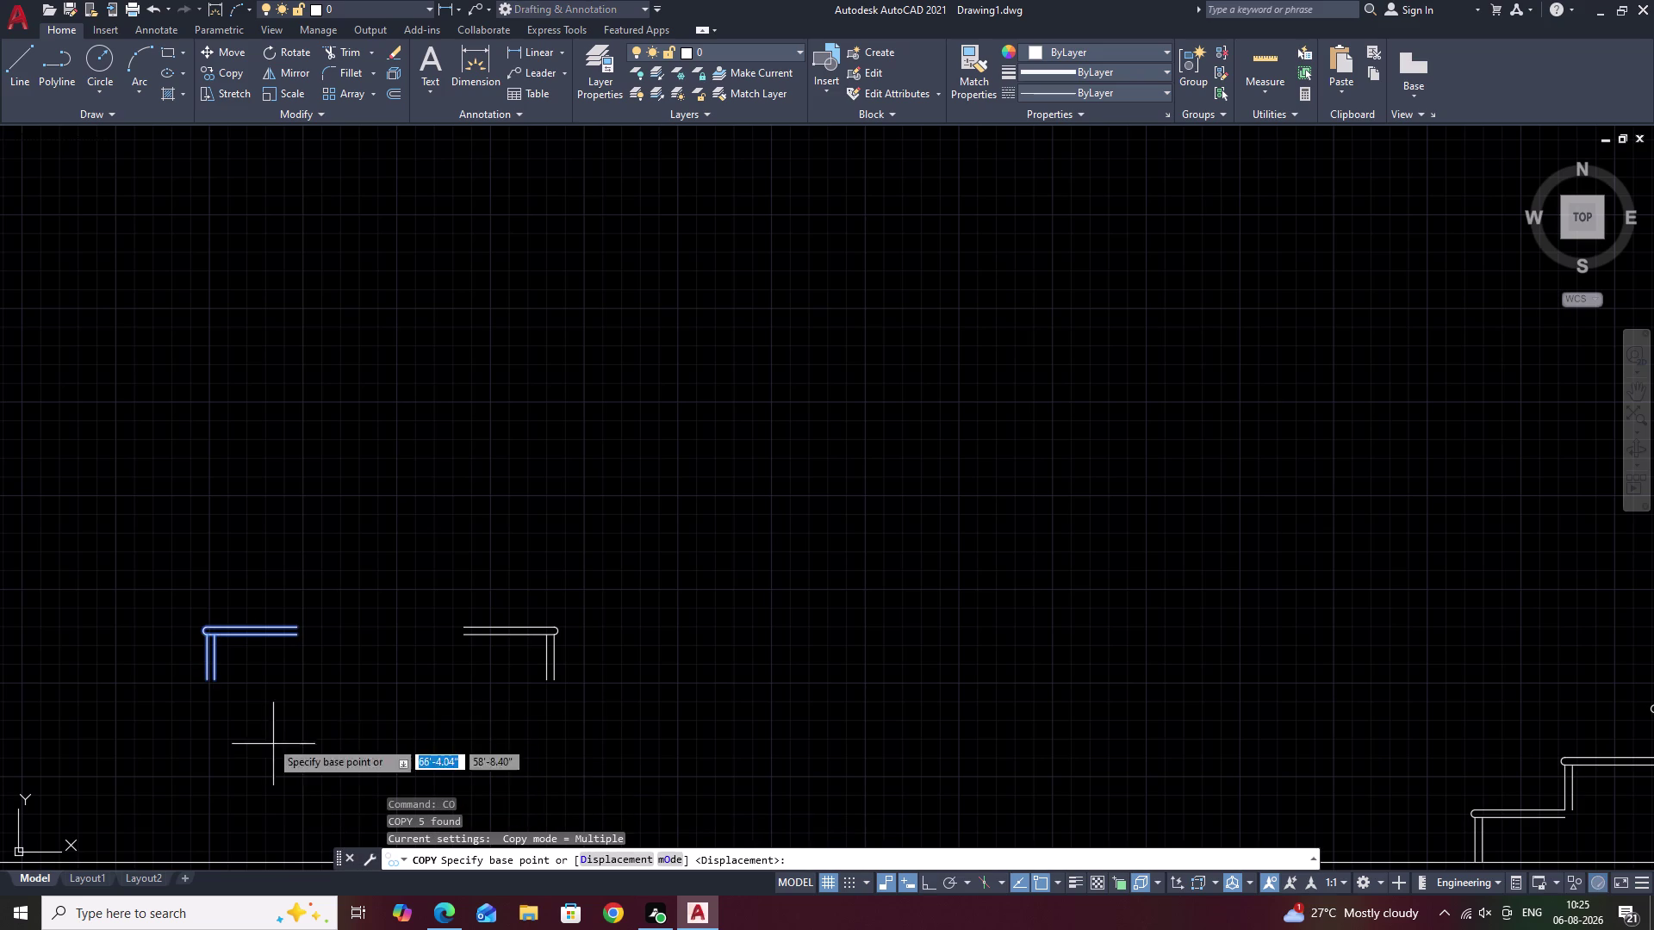
click(213, 681)
Place the step piece copy on top of the stair.
scroll(down, 3)
middle_drag(918, 435, 357, 643)
scroll(up, 3)
middle_drag(1015, 696, 543, 656)
scroll(up, 3)
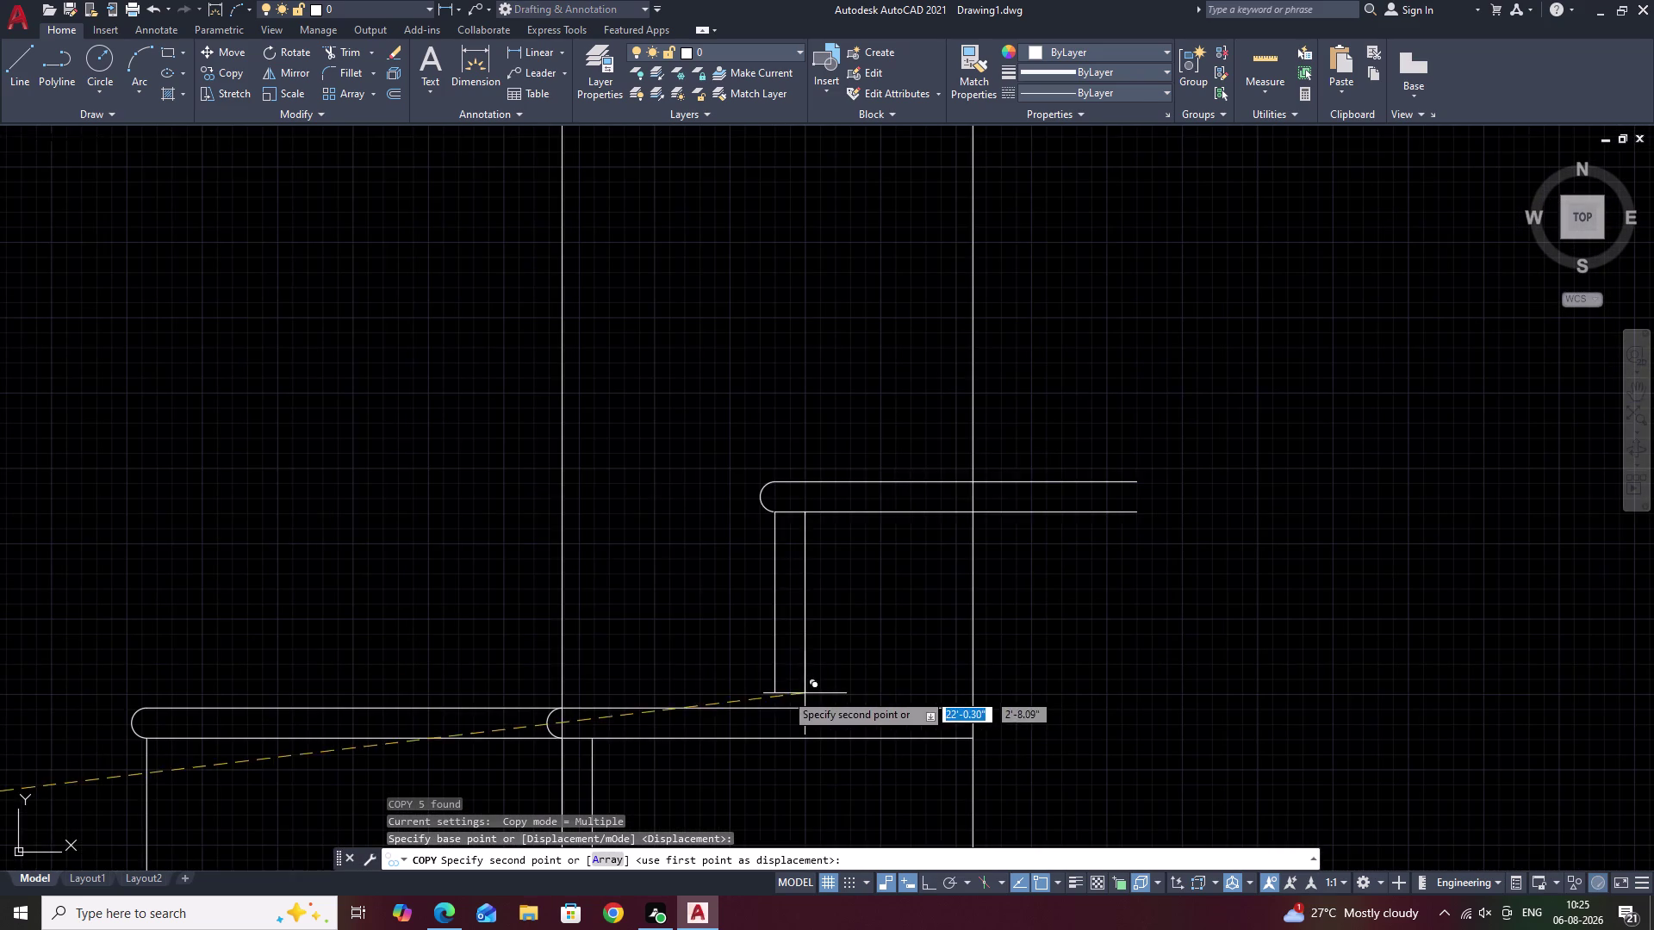
double_click(592, 707)
key(Escape)
scroll(down, 3)
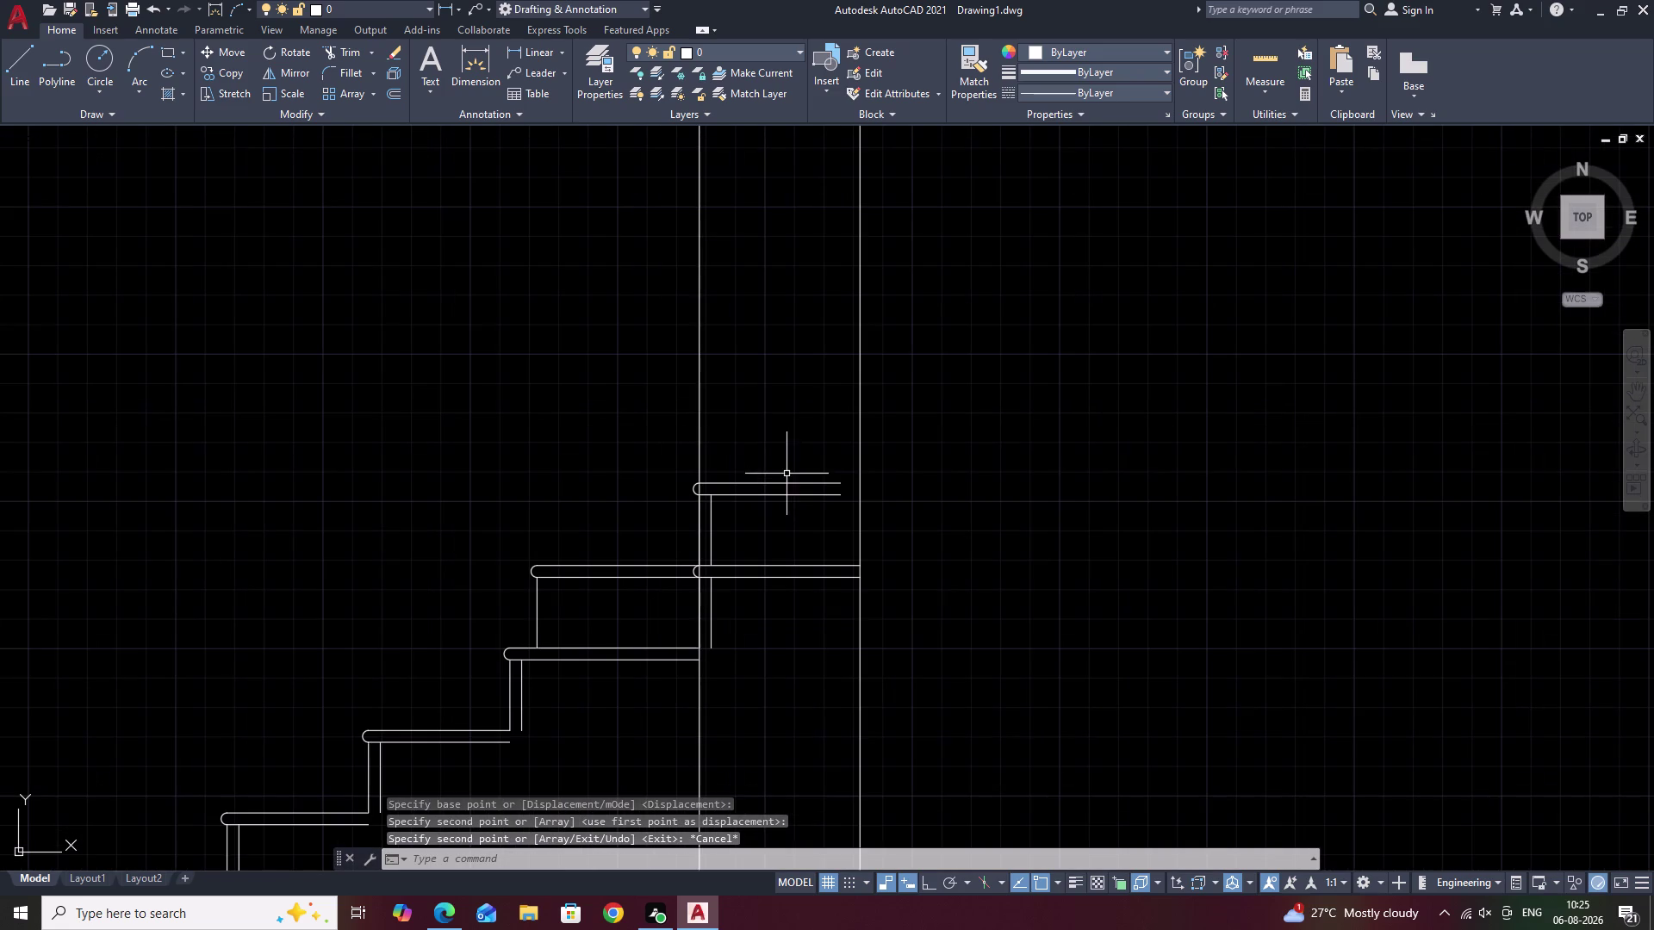
Erase a construction line.
click(699, 402)
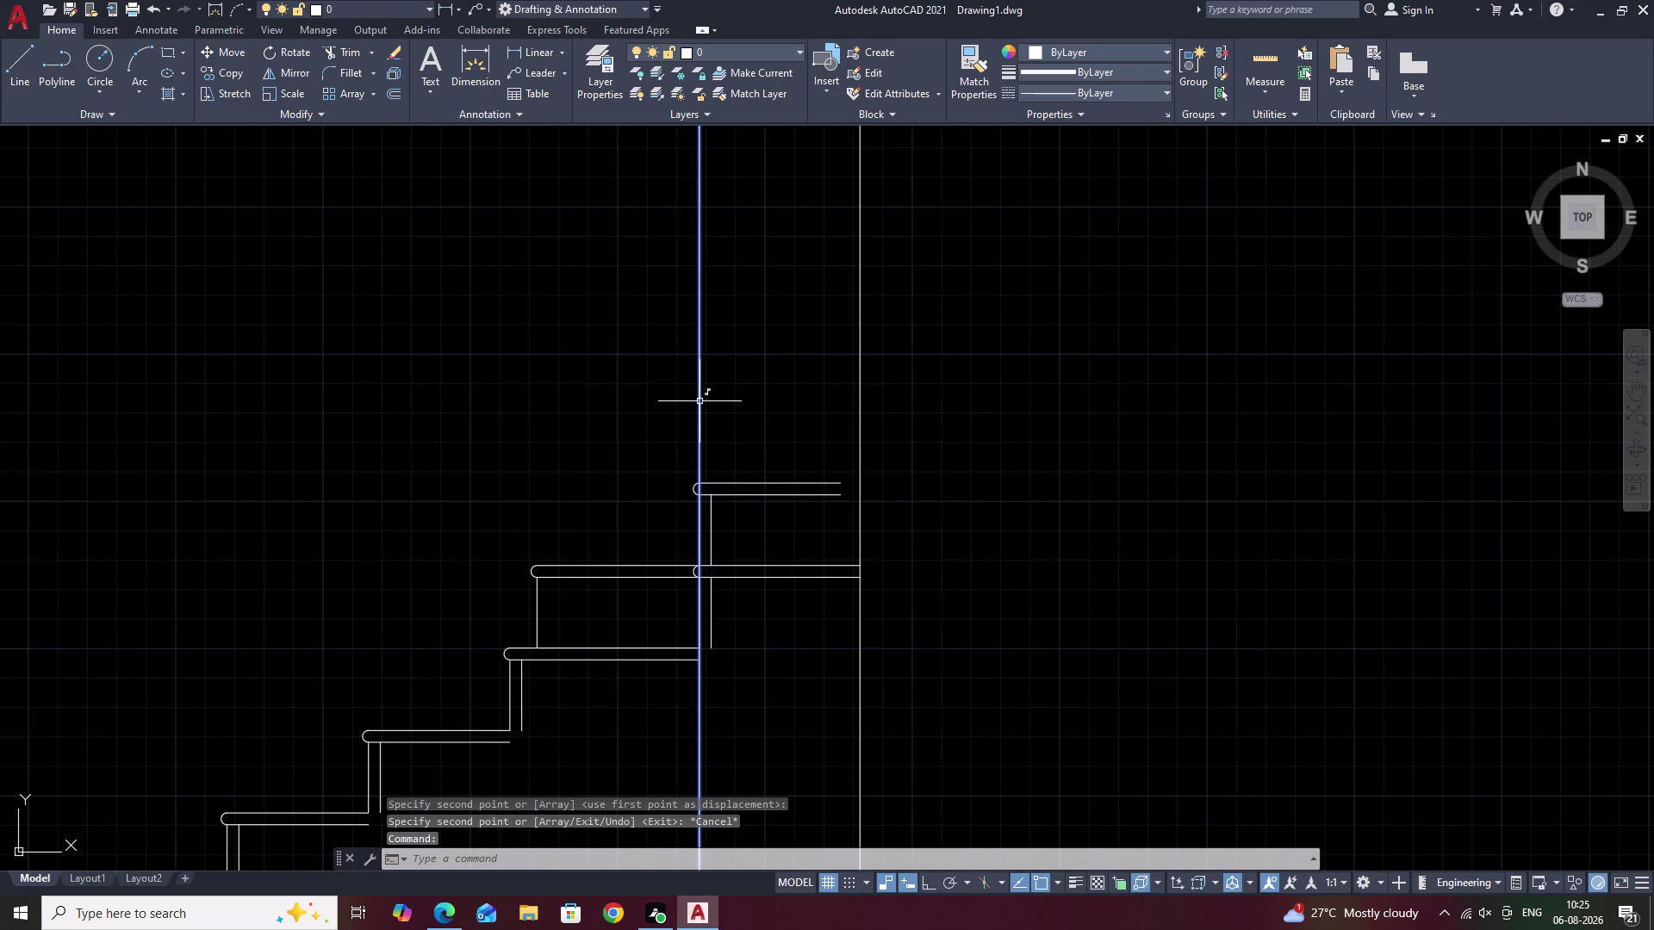
text(E)
key(space)
scroll(down, 3)
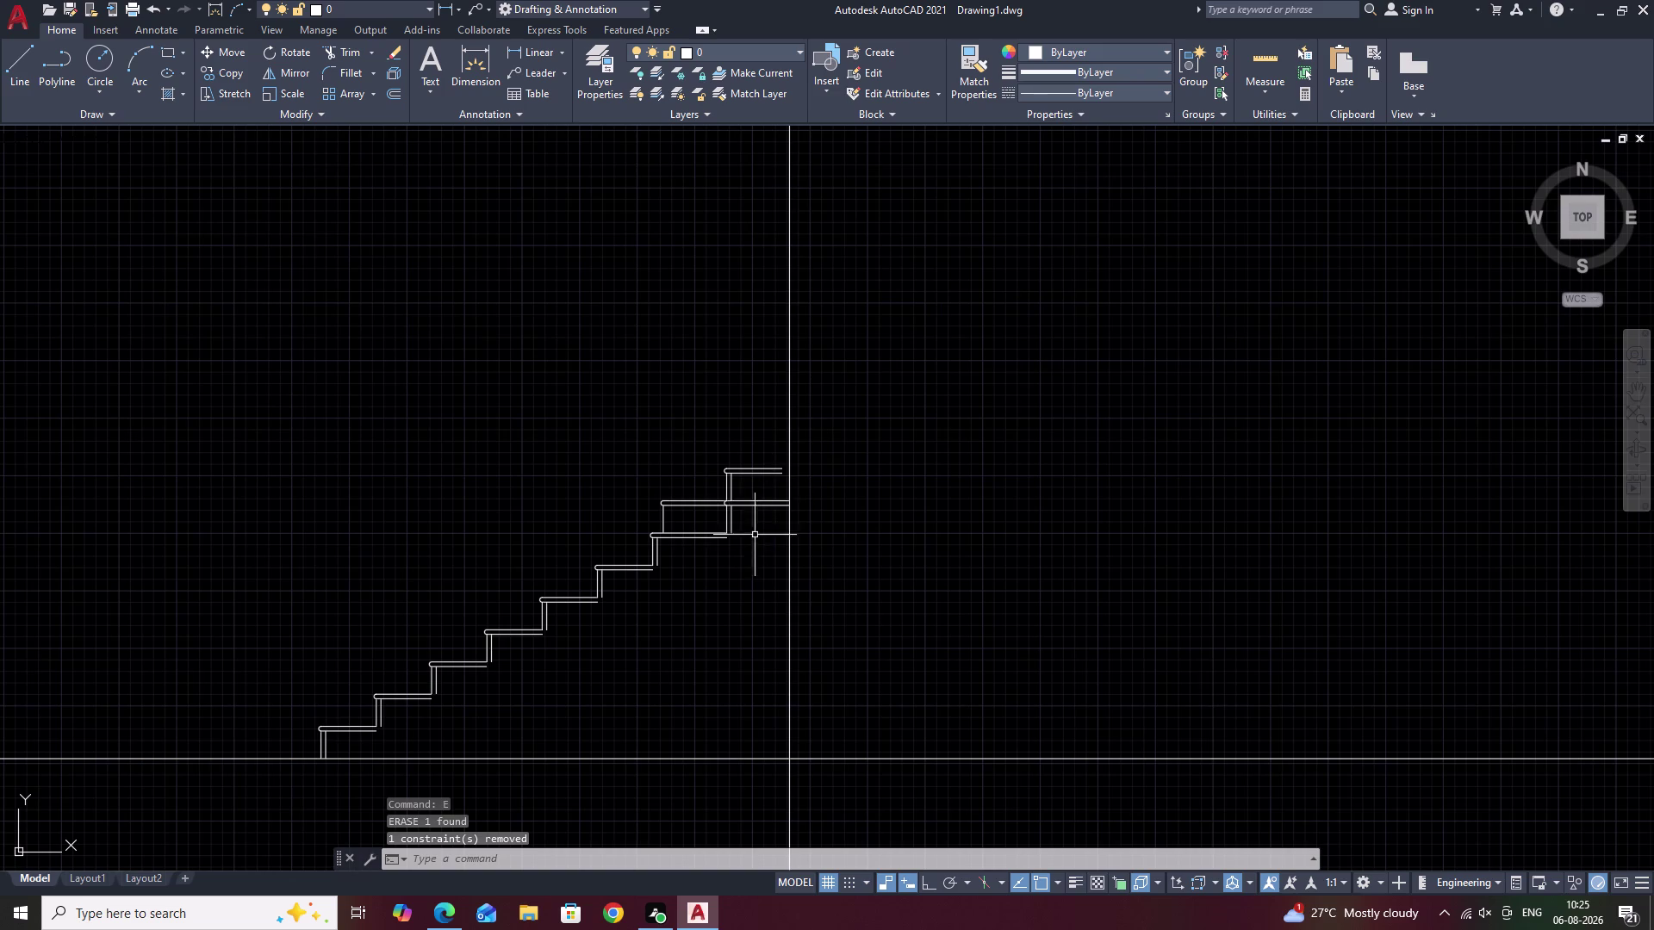
scroll(up, 3)
Erase the placed top-step copy, stray step lines and the leftover vertical line.
drag(793, 390, 680, 434)
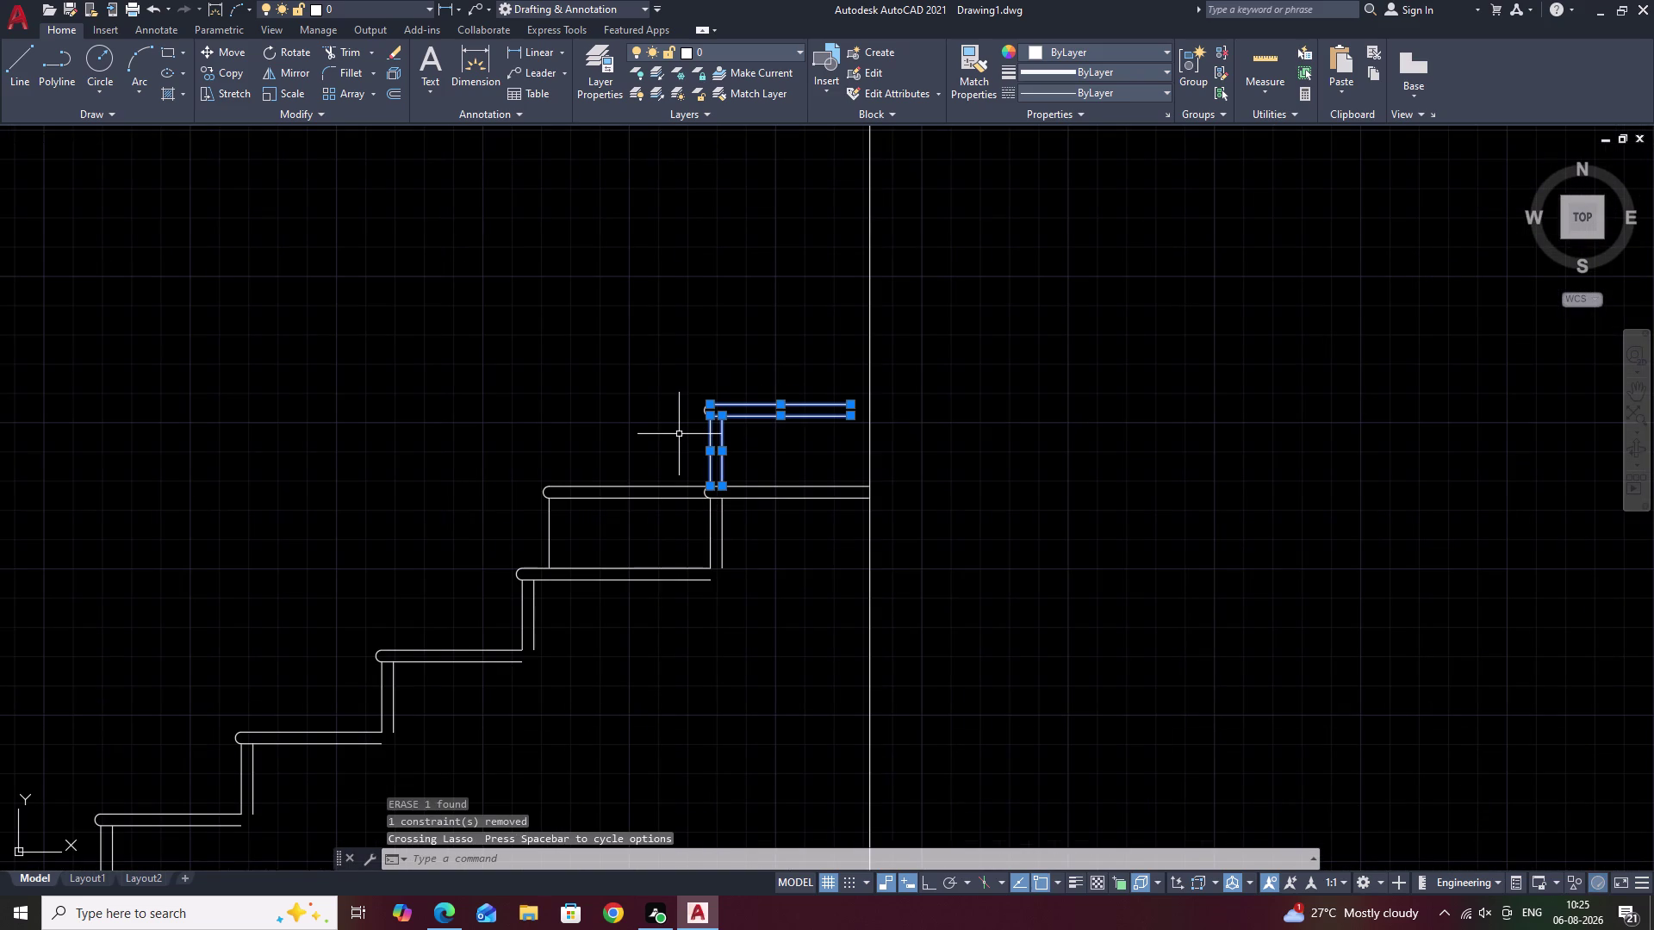
text(E)
key(space)
drag(718, 400, 695, 419)
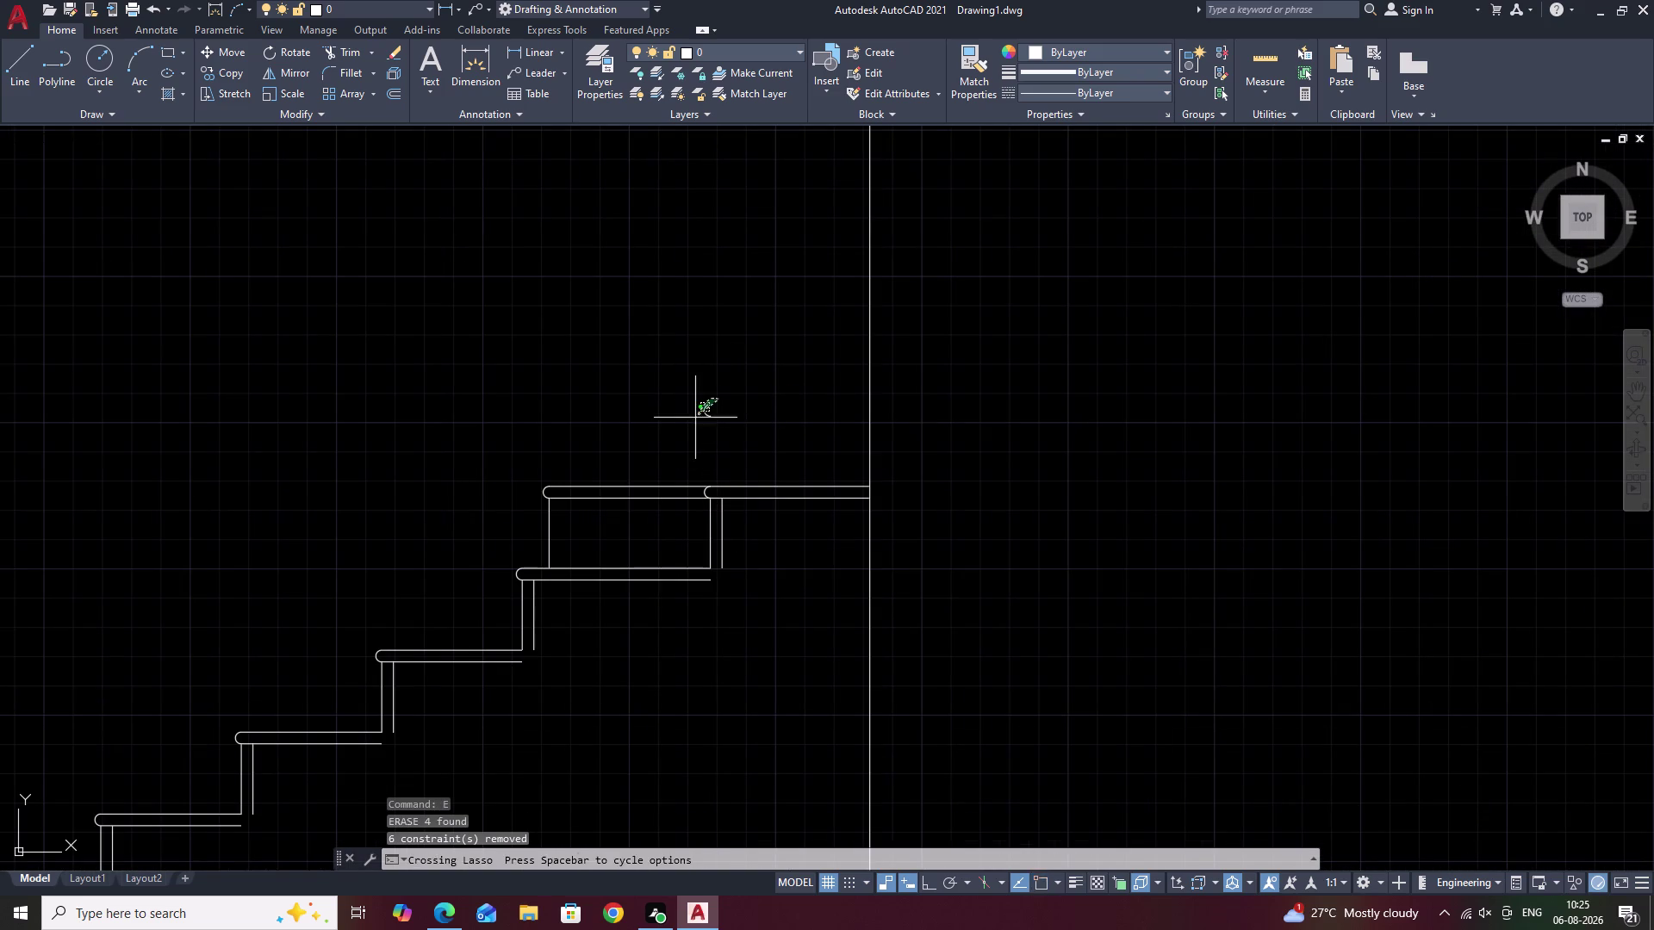
drag(695, 420, 694, 428)
text(E)
key(space)
drag(938, 373, 879, 375)
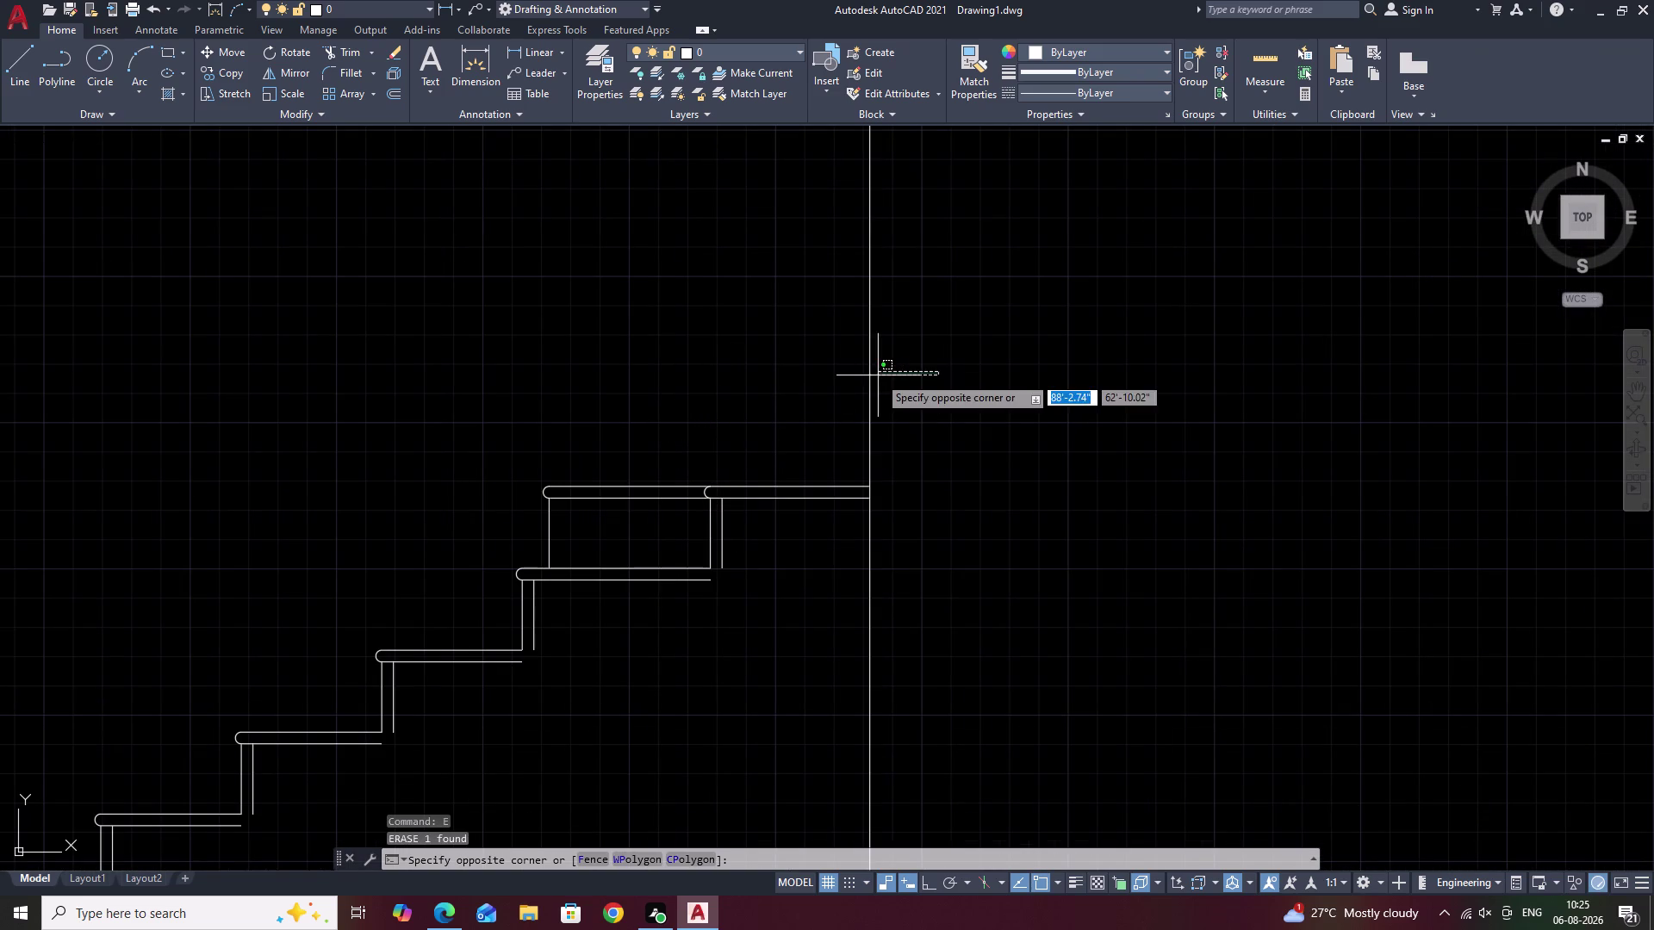
click(835, 372)
text(E)
key(space)
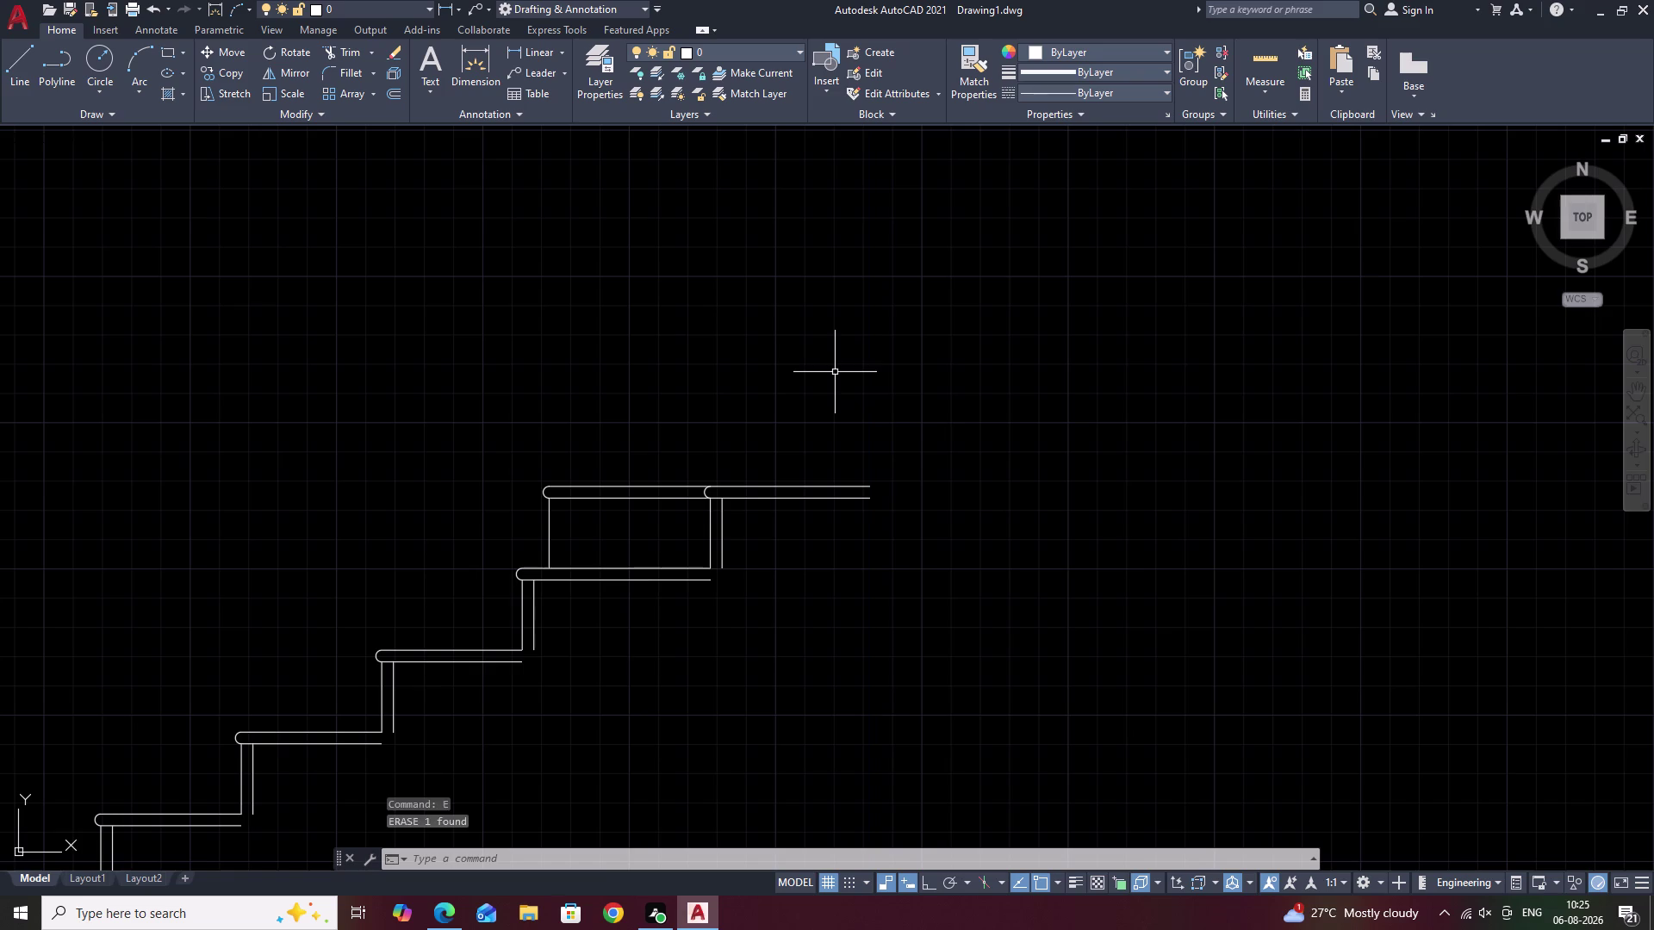
Pan along the stair elevation to bring the top of the stairs into view.
scroll(down, 3)
middle_drag(835, 373, 821, 639)
scroll(up, 3)
middle_drag(750, 691, 766, 655)
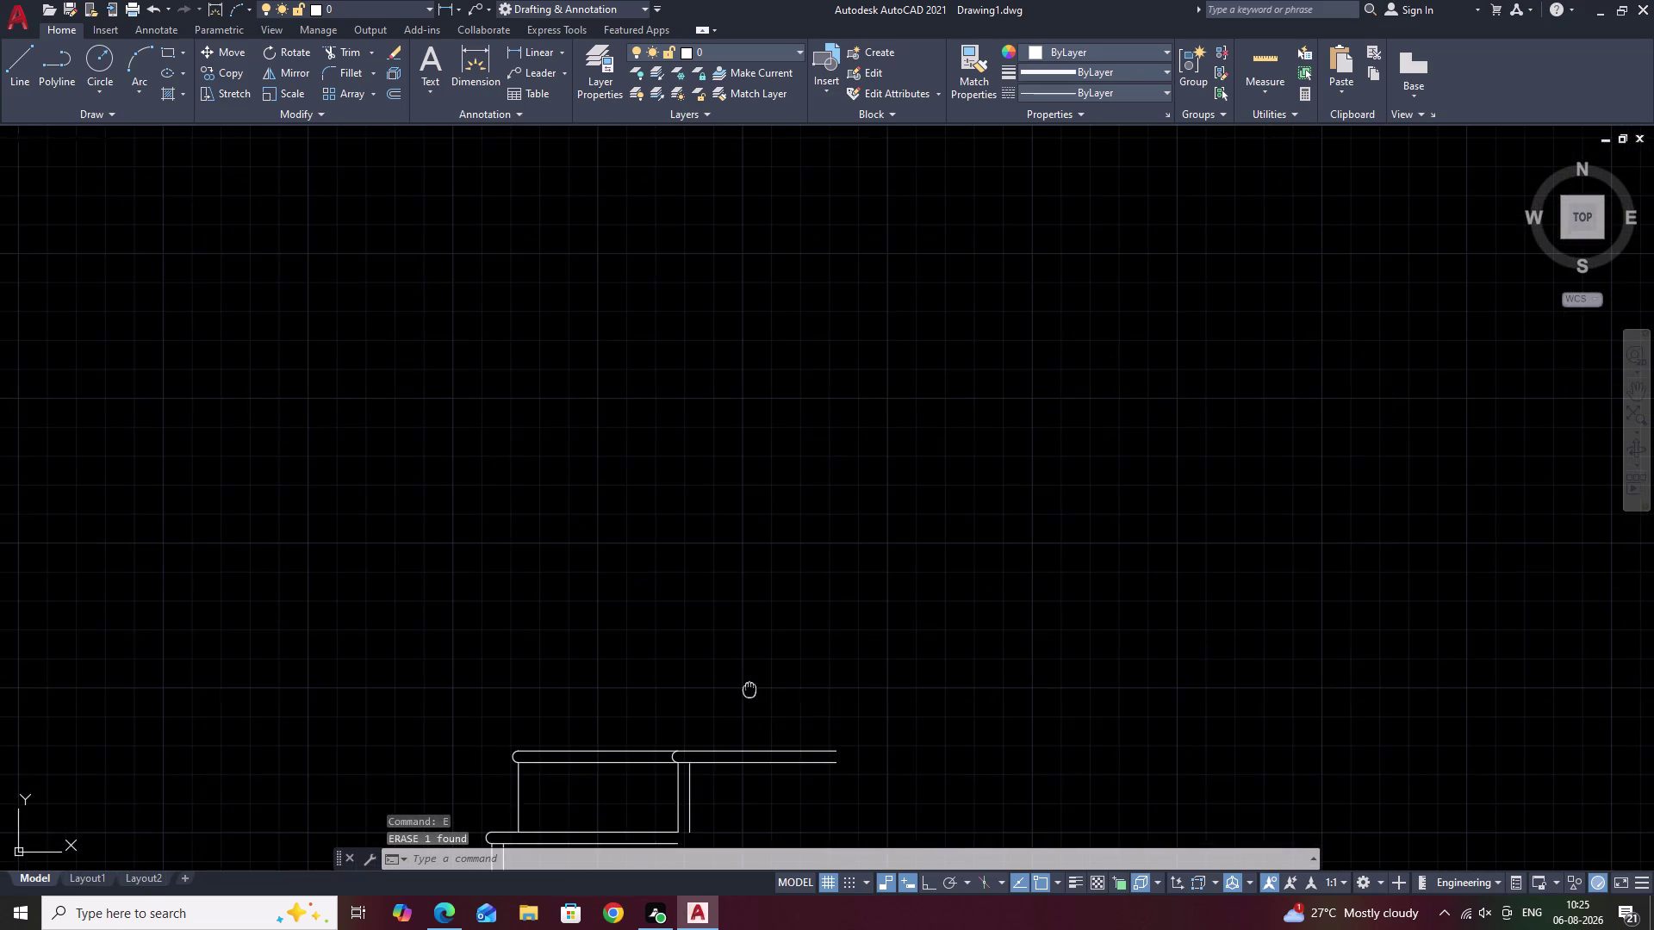
middle_drag(766, 655, 823, 519)
scroll(down, 3)
middle_drag(645, 492, 636, 693)
middle_drag(736, 476, 719, 624)
scroll(up, 3)
scroll(down, 3)
middle_drag(725, 671, 810, 403)
middle_drag(789, 566, 819, 473)
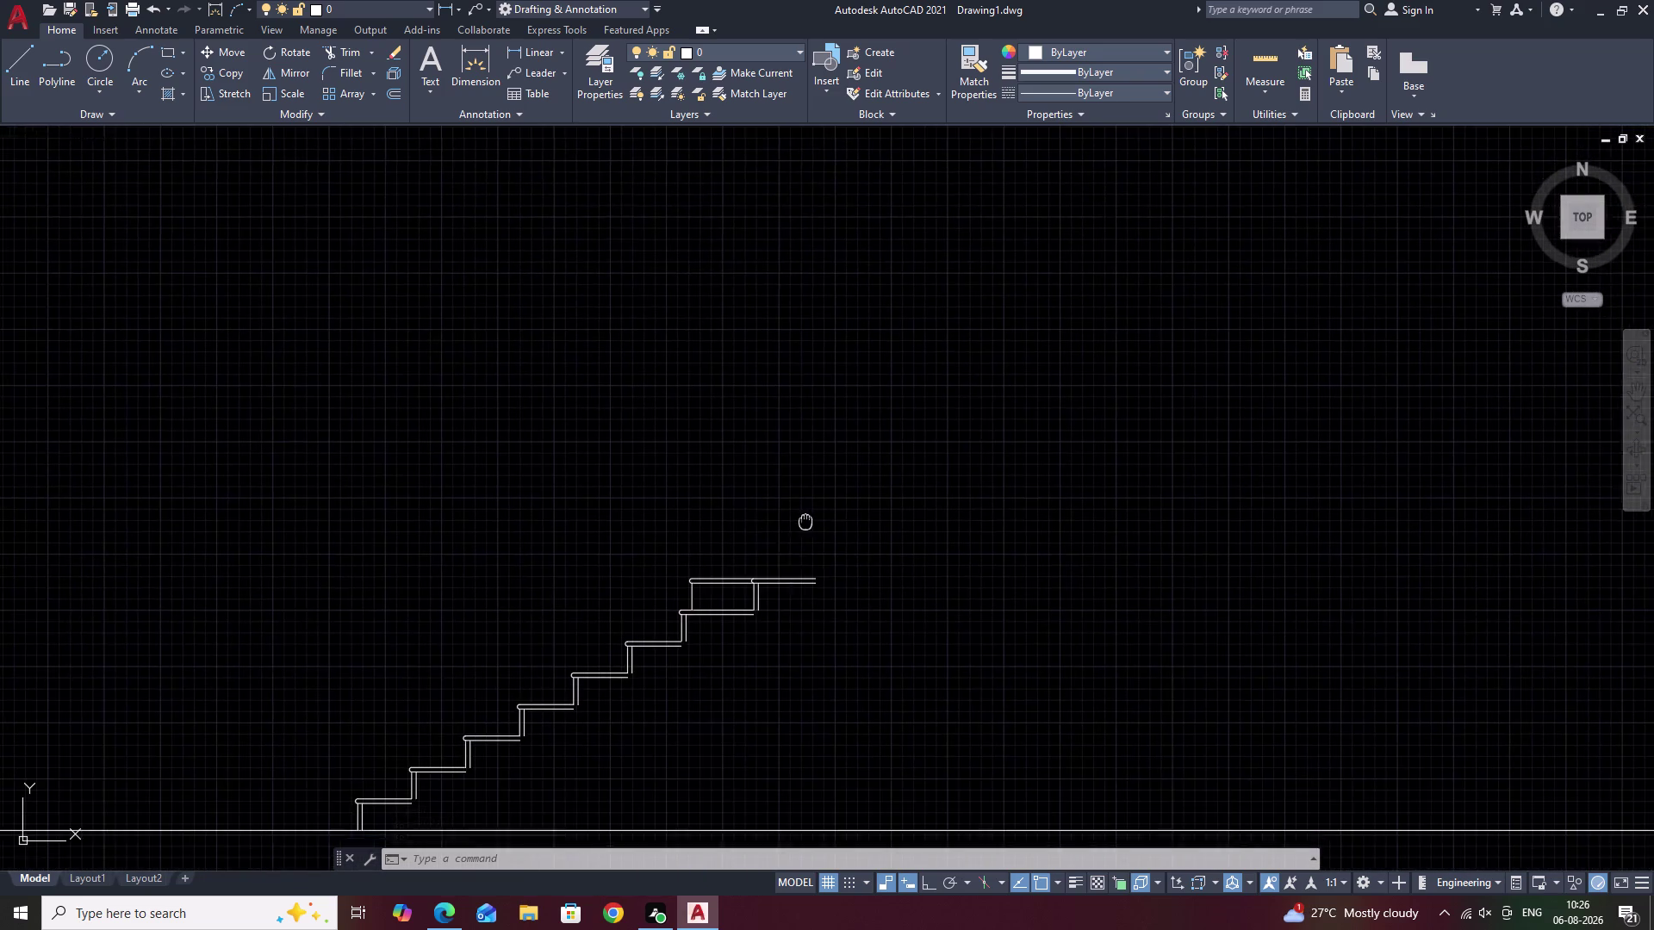
middle_drag(819, 474, 820, 472)
scroll(up, 3)
Erase the top tread and riser lines.
drag(767, 476, 723, 529)
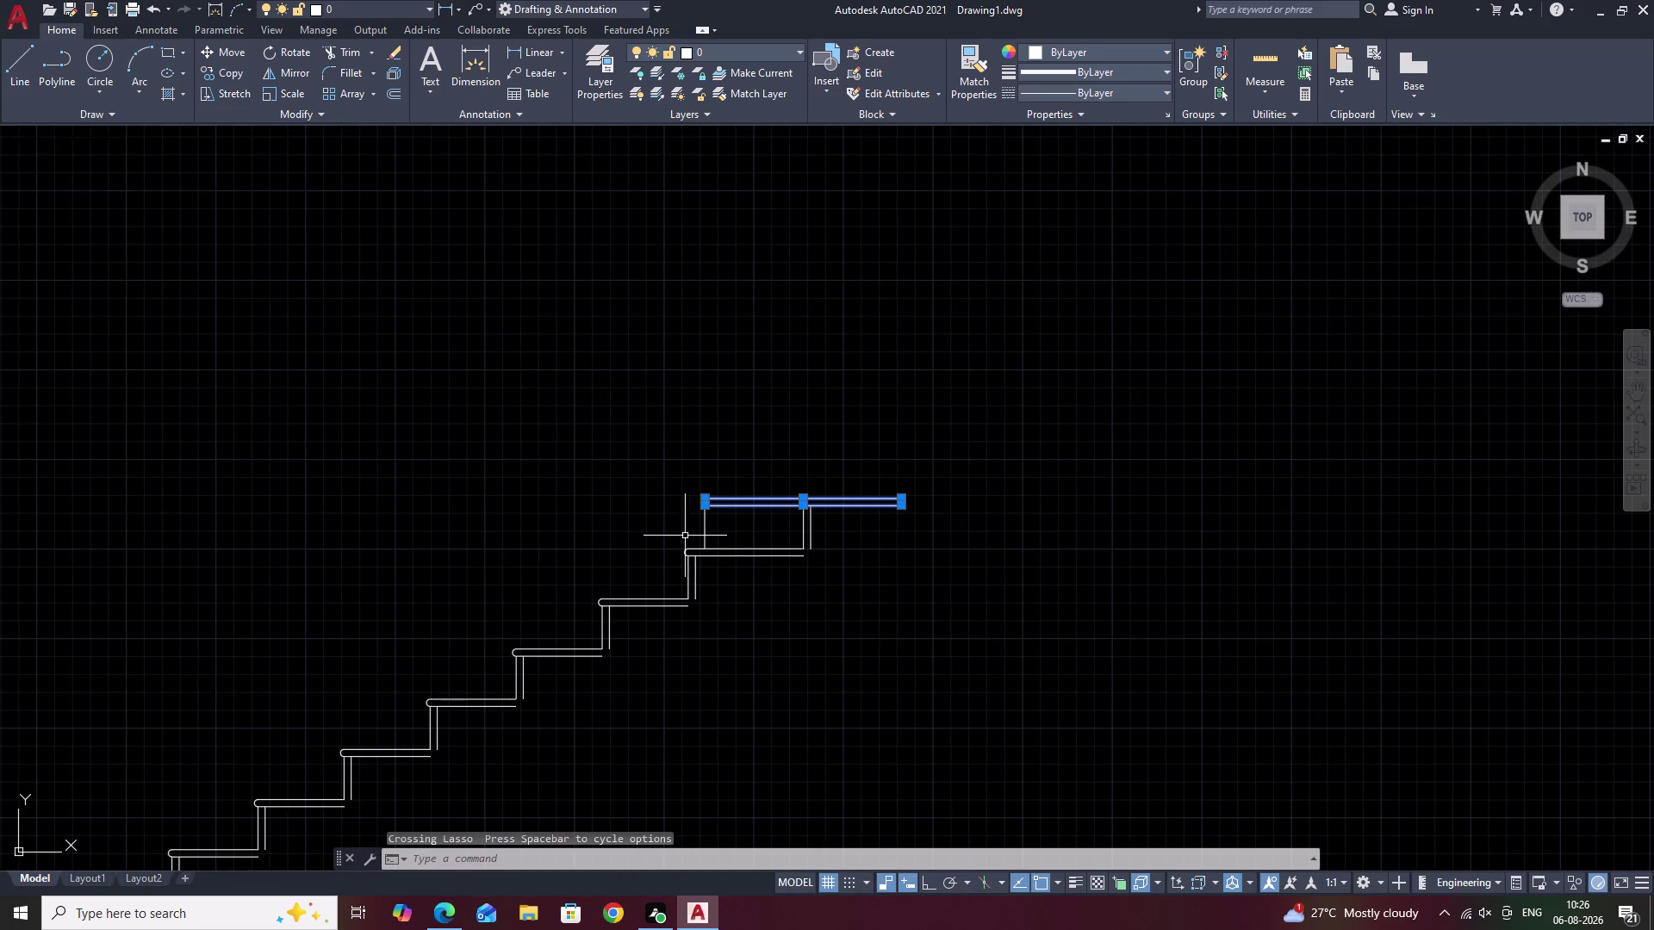
scroll(up, 3)
drag(1271, 464, 788, 543)
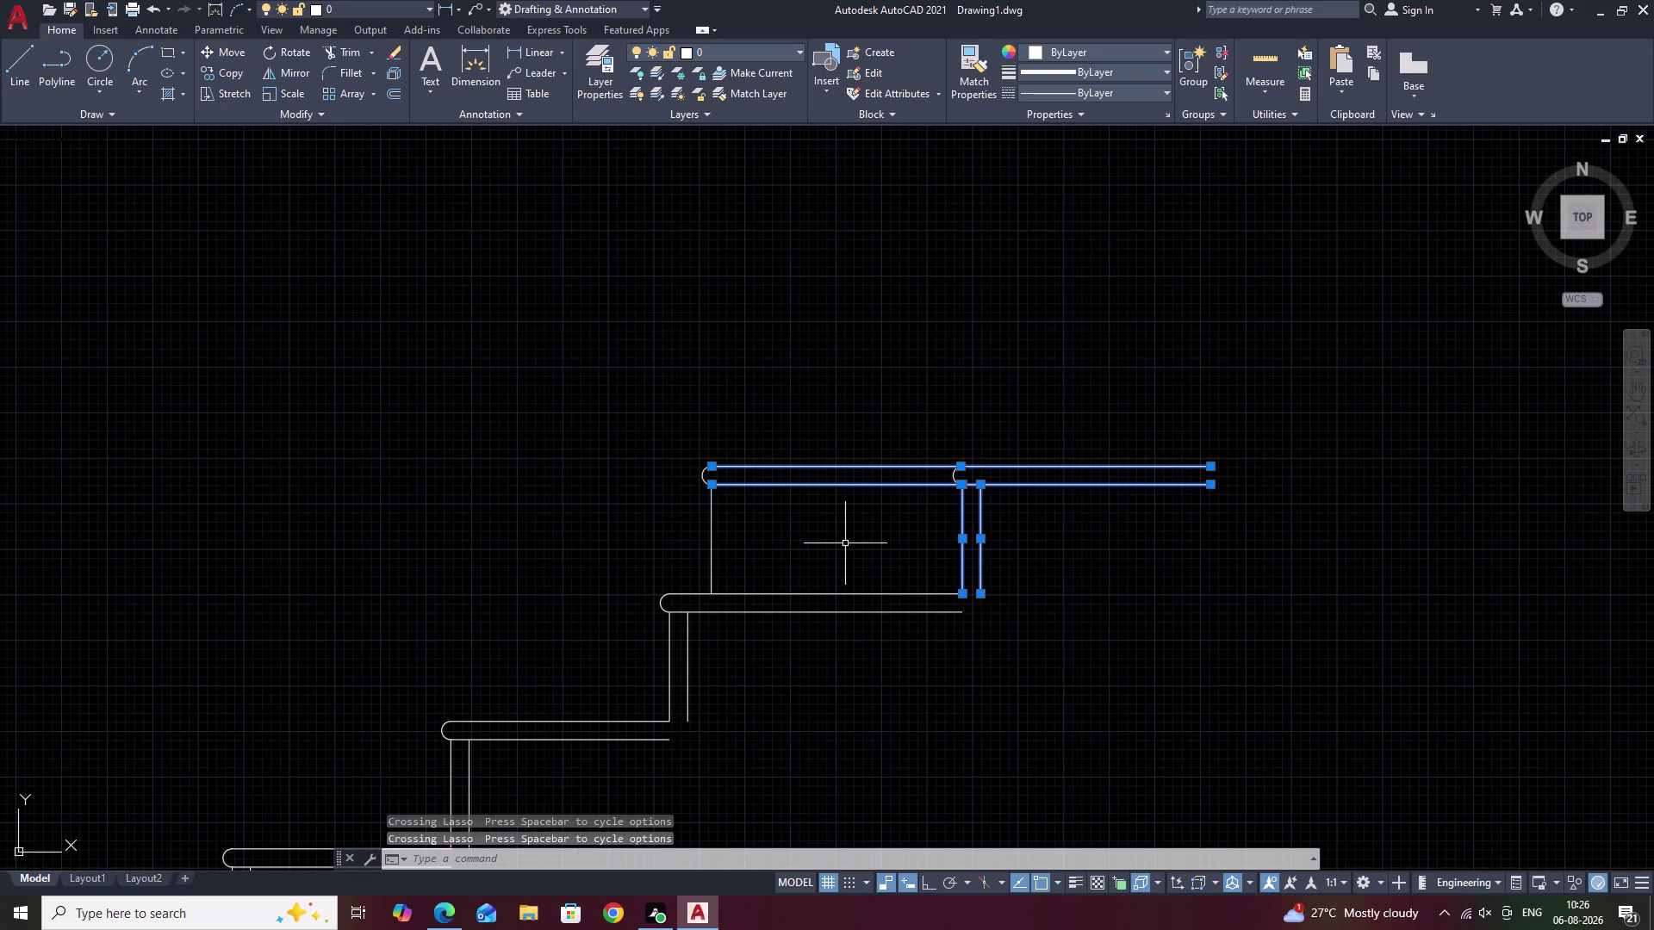
text(E)
key(space)
Erase the leftover rounded nosing end and remaining nosing fragments.
drag(1026, 457, 880, 500)
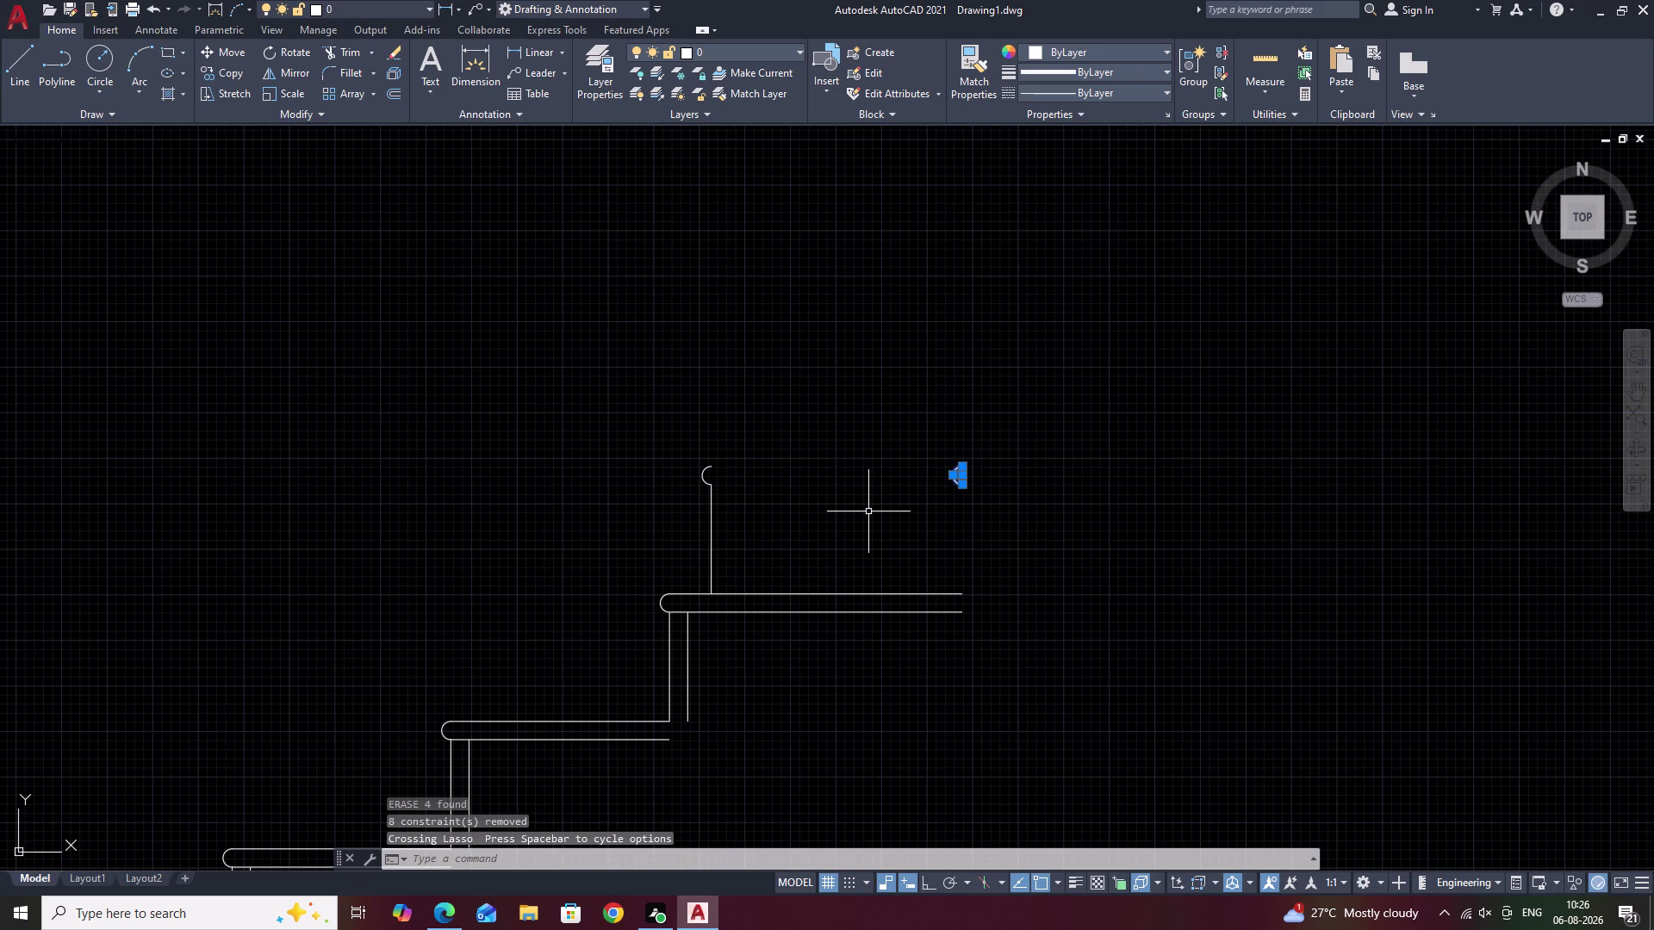
text(E)
key(space)
drag(861, 480, 644, 486)
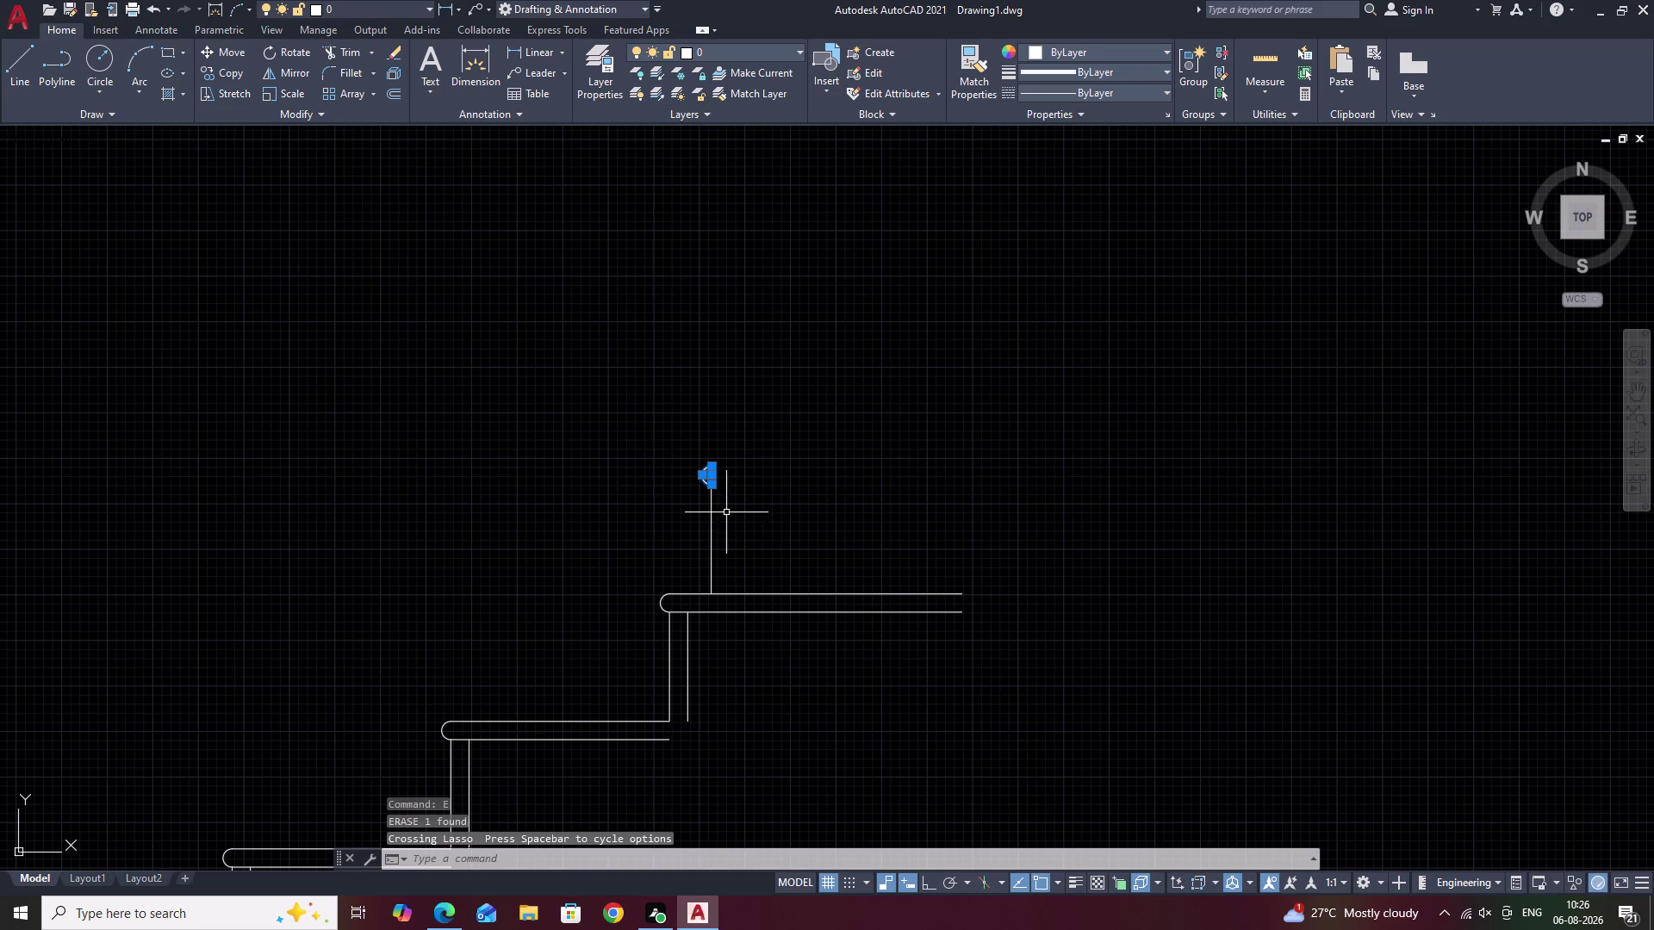
drag(730, 512, 643, 518)
text(E)
key(space)
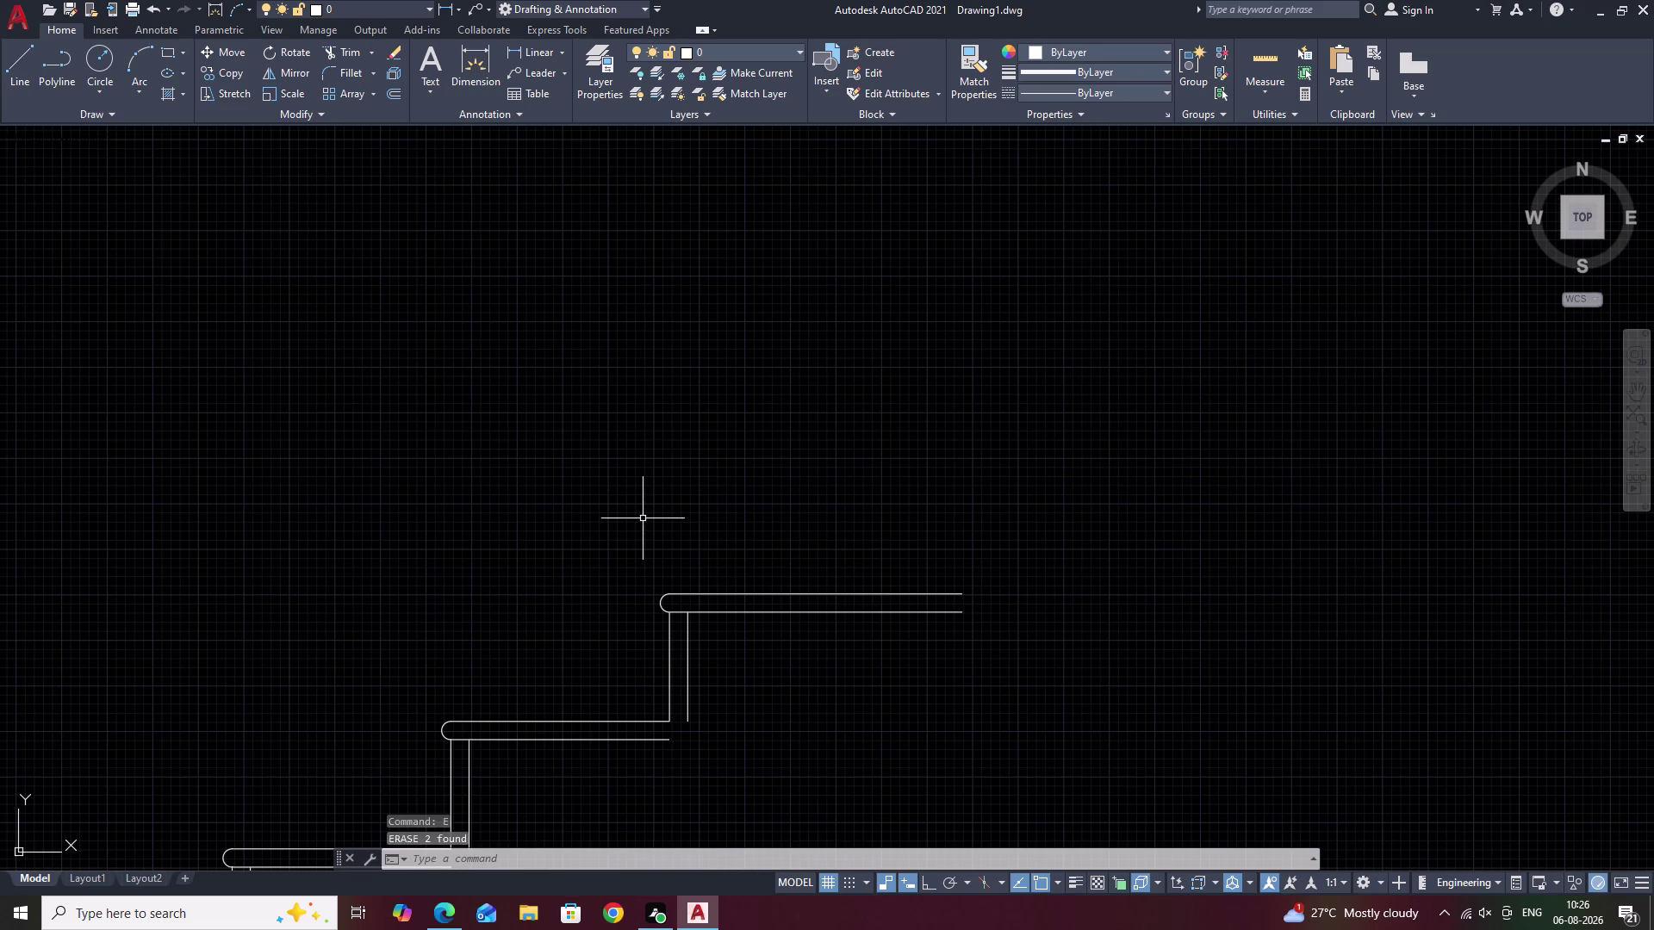
scroll(down, 3)
scroll(down, 3)
Cancel the accidental Extend command after moving to the winder stair plan.
middle_drag(779, 399, 734, 746)
scroll(up, 3)
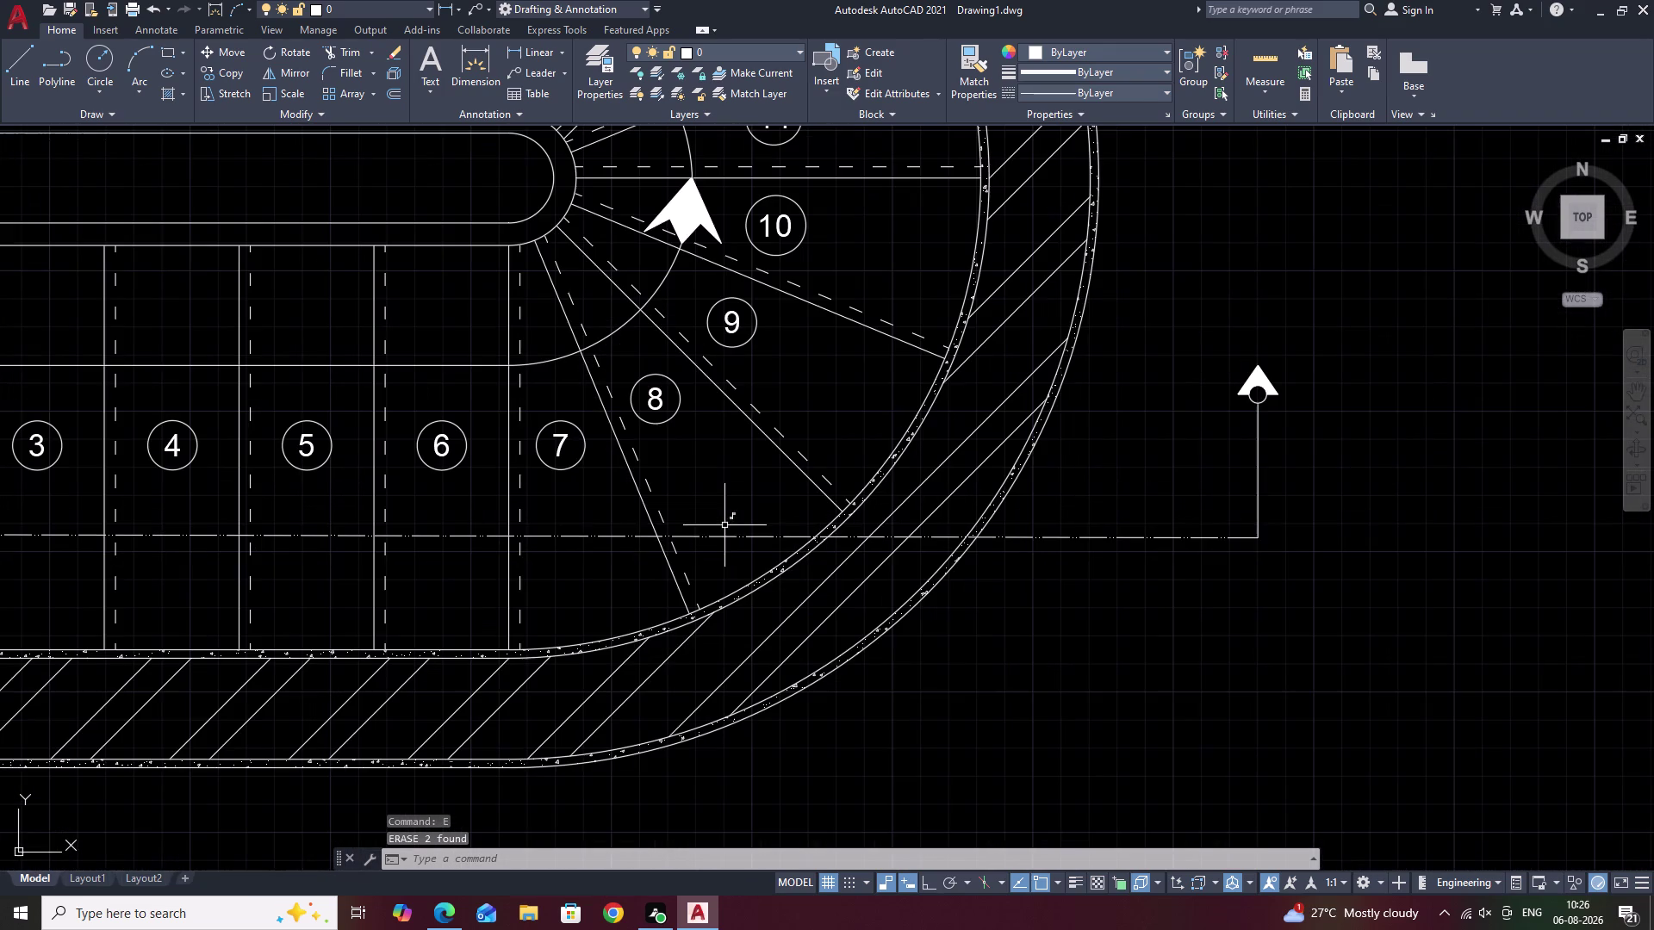
text(EX)
key(space)
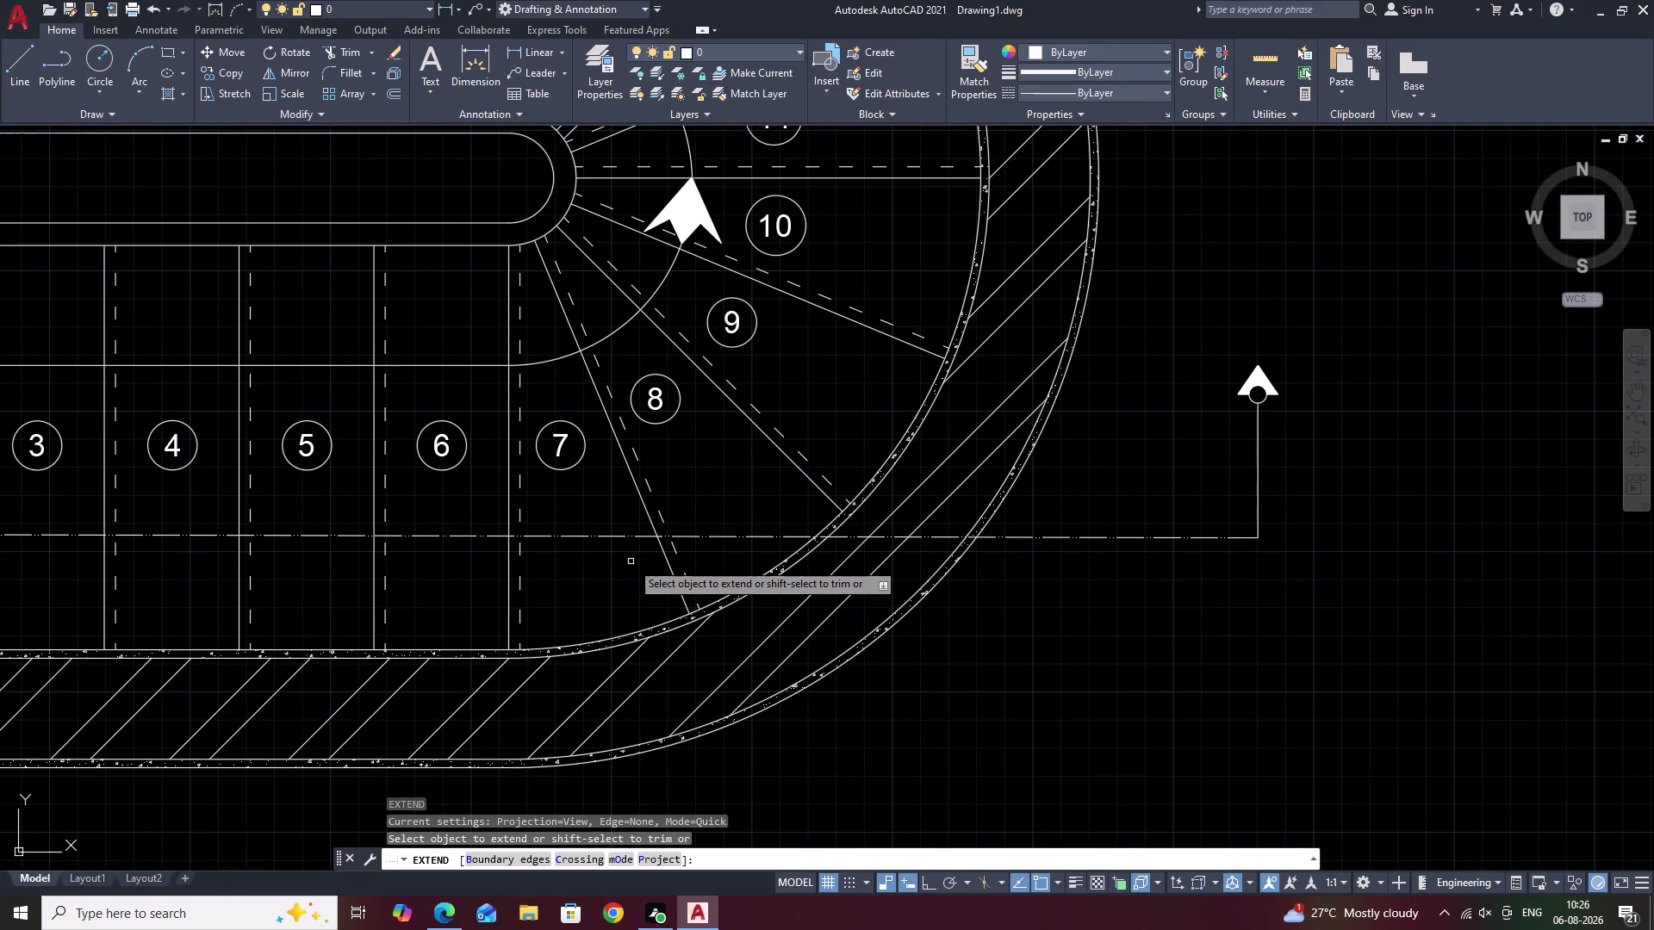
text(V)
key(space)
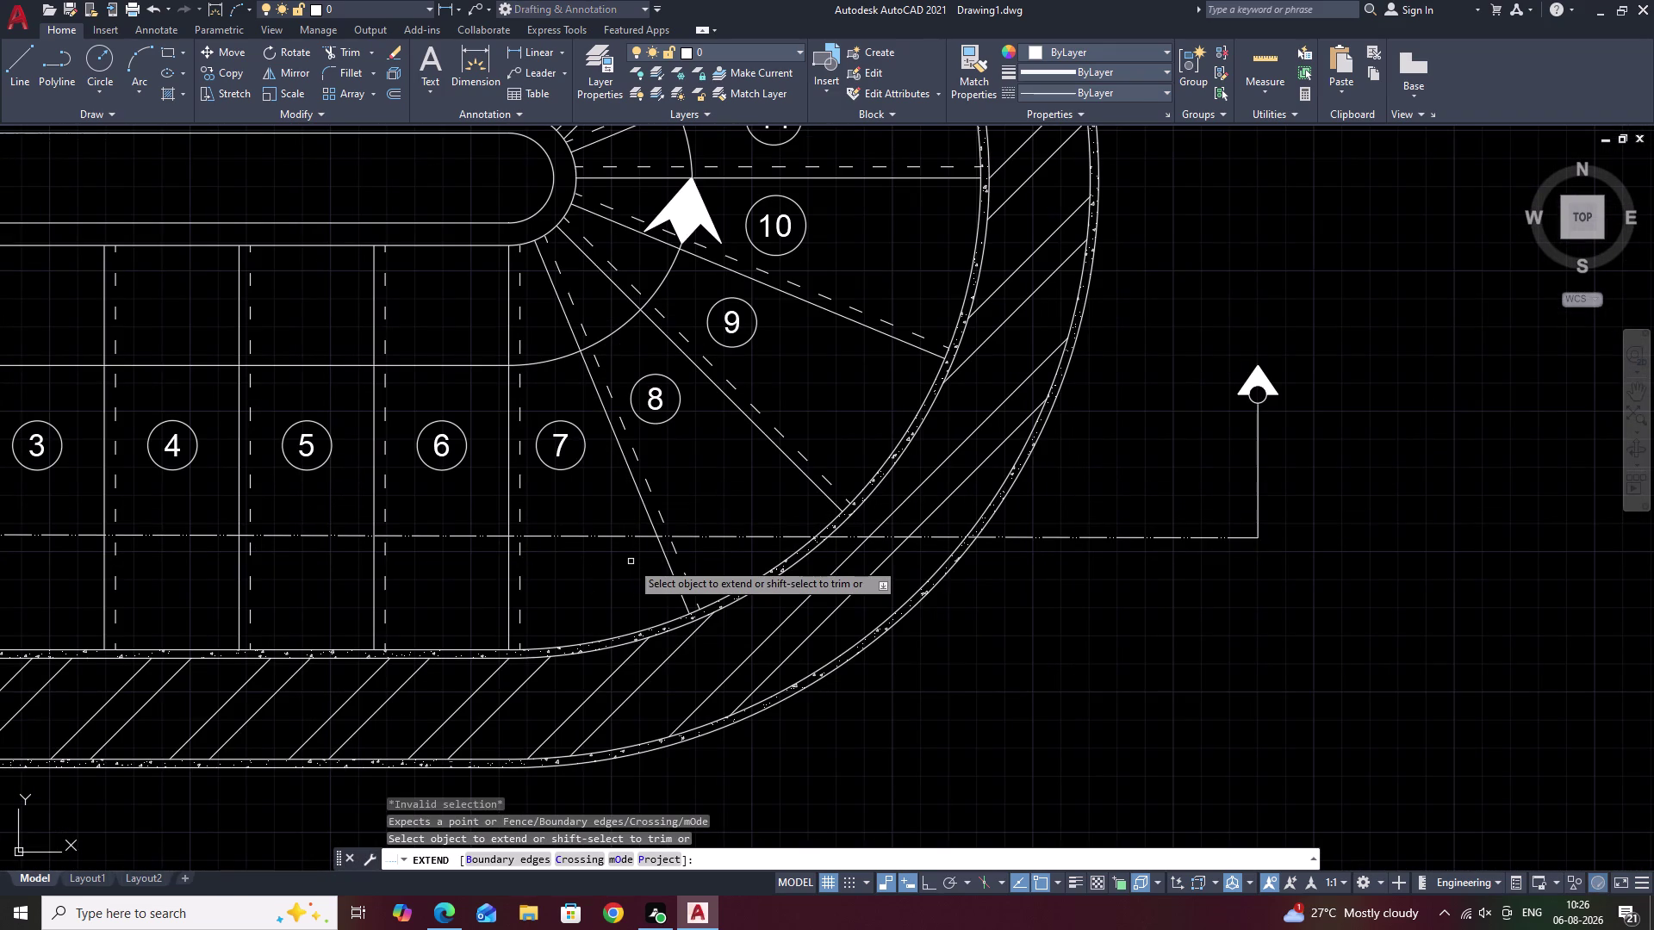
key(Escape)
key(Escape)
Draw vertical construction lines through the winder's start edge and step 8's outer corner.
text(XL)
key(space)
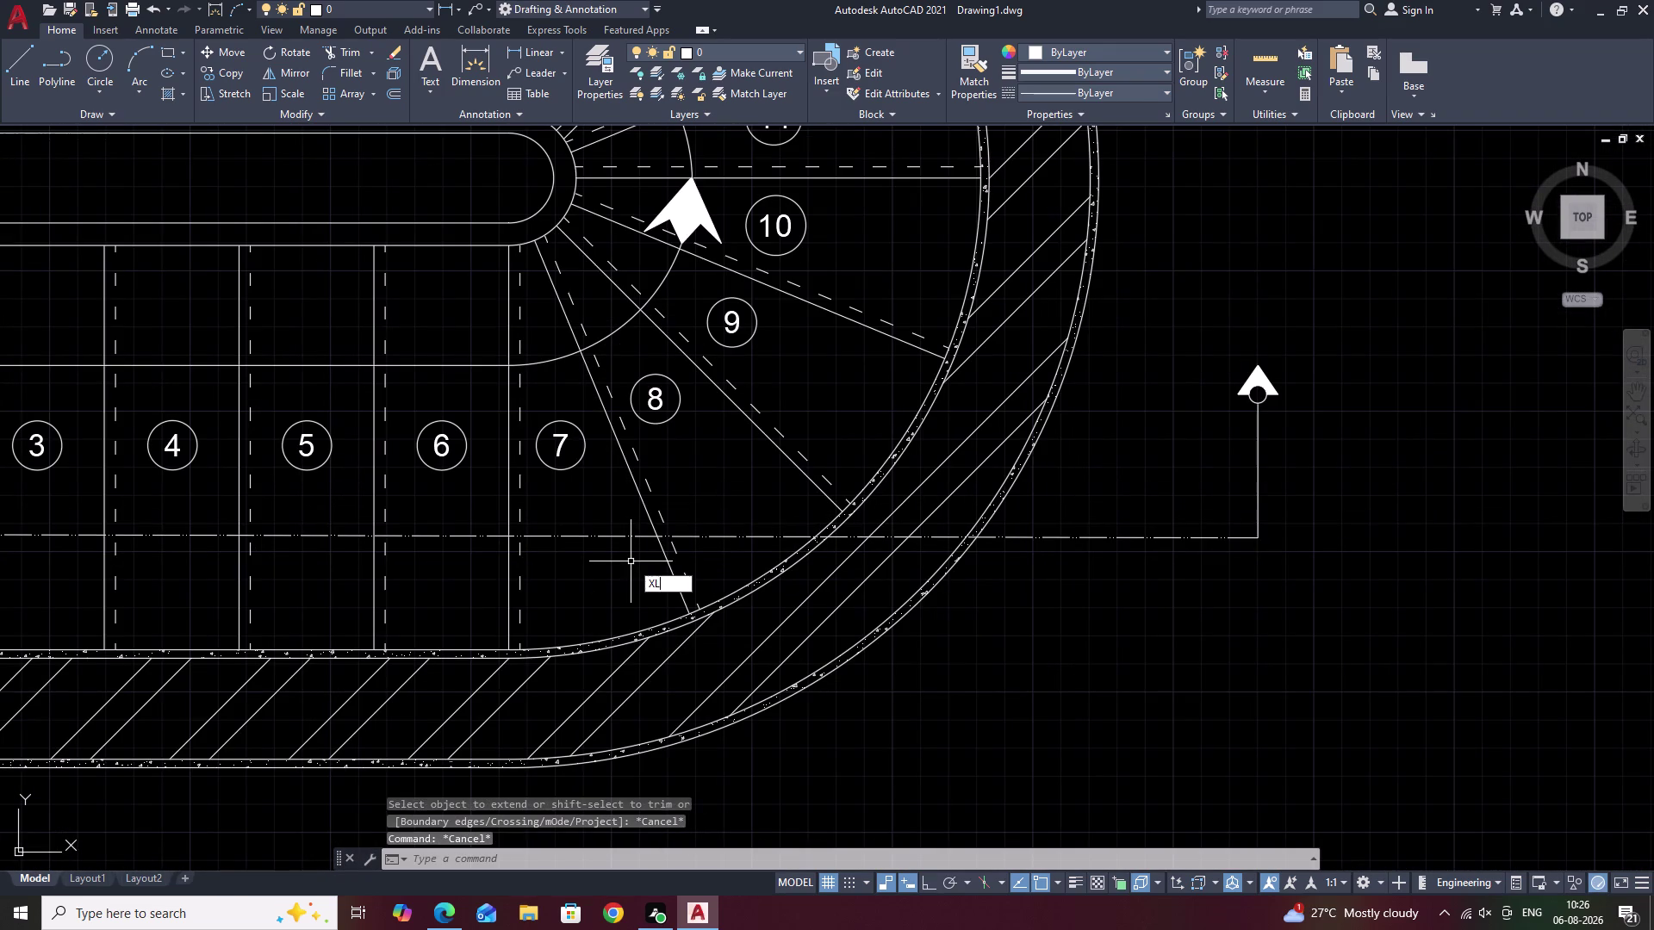
text(V)
key(space)
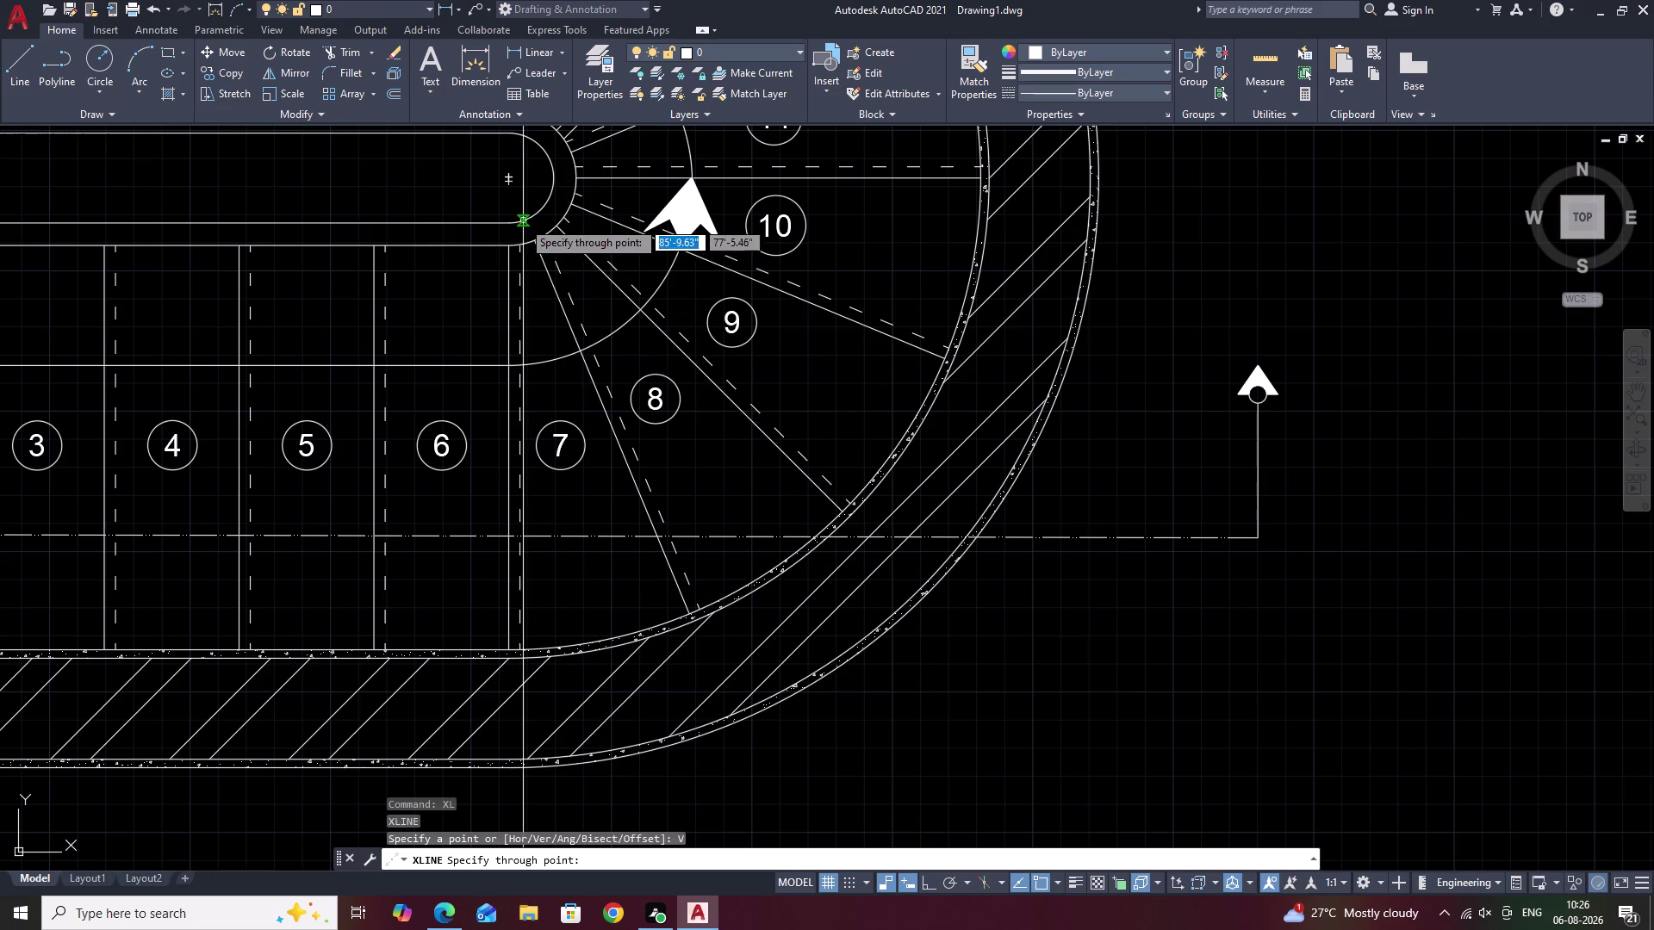
click(532, 238)
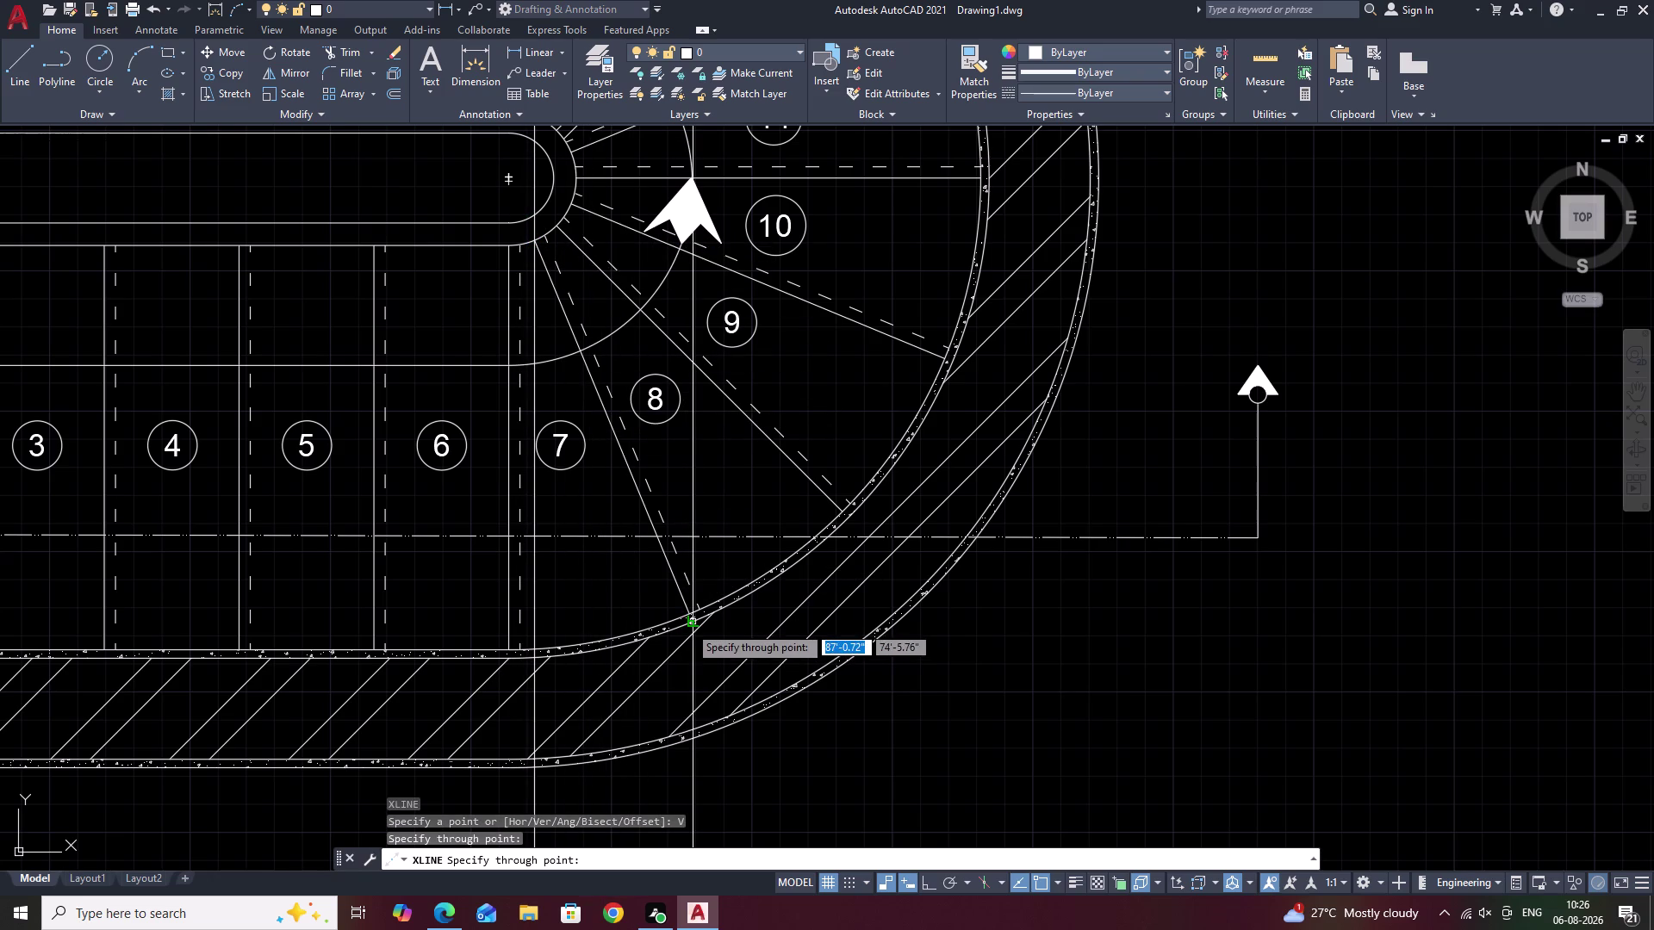
click(688, 612)
scroll(down, 3)
middle_drag(725, 680, 789, 293)
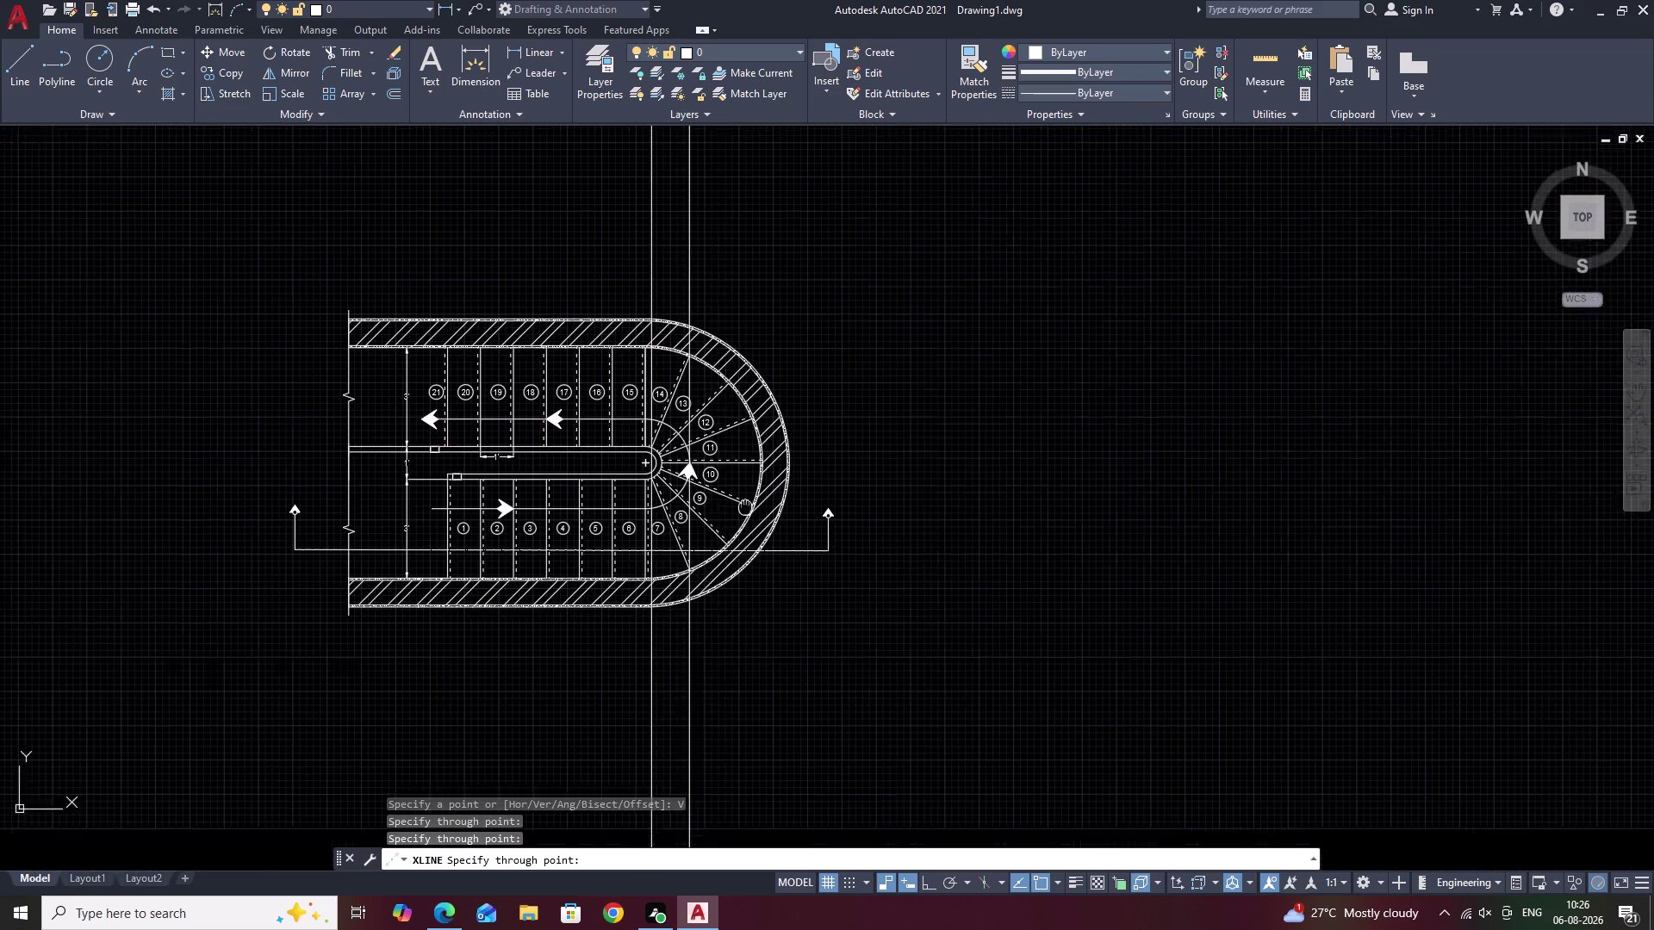
middle_drag(789, 292, 797, 271)
middle_drag(779, 536, 803, 447)
scroll(up, 3)
End the construction lines and select the spare step profile in the elevation.
key(Escape)
middle_drag(462, 550, 1199, 572)
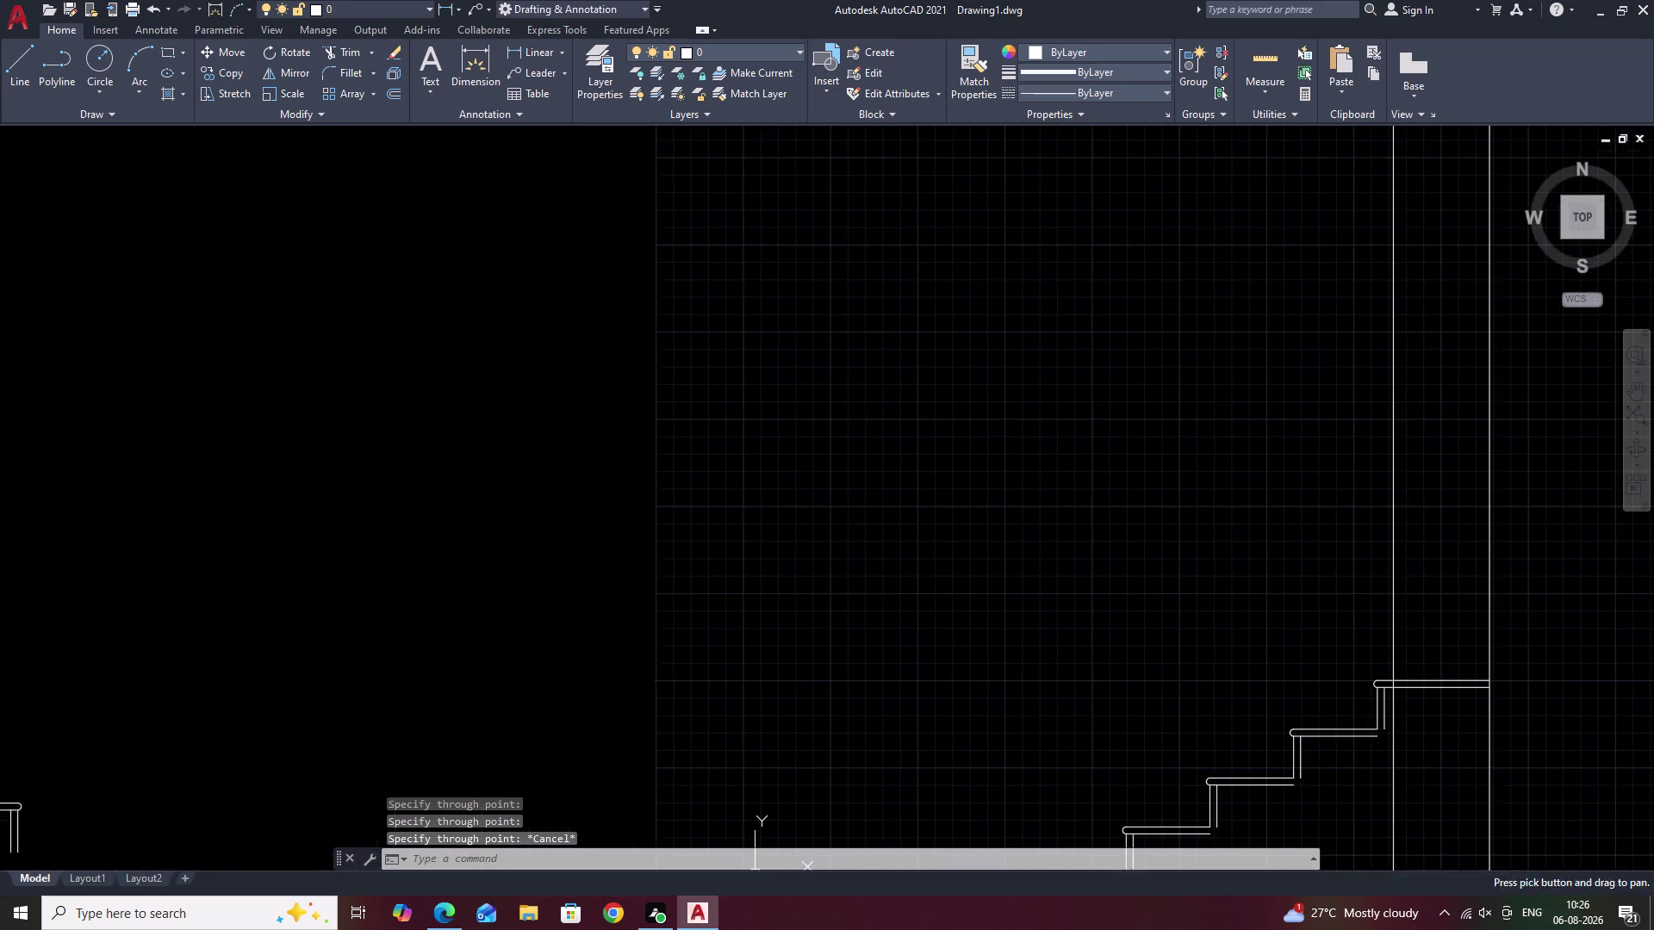
middle_drag(548, 603, 1166, 383)
scroll(down, 3)
drag(675, 467, 625, 491)
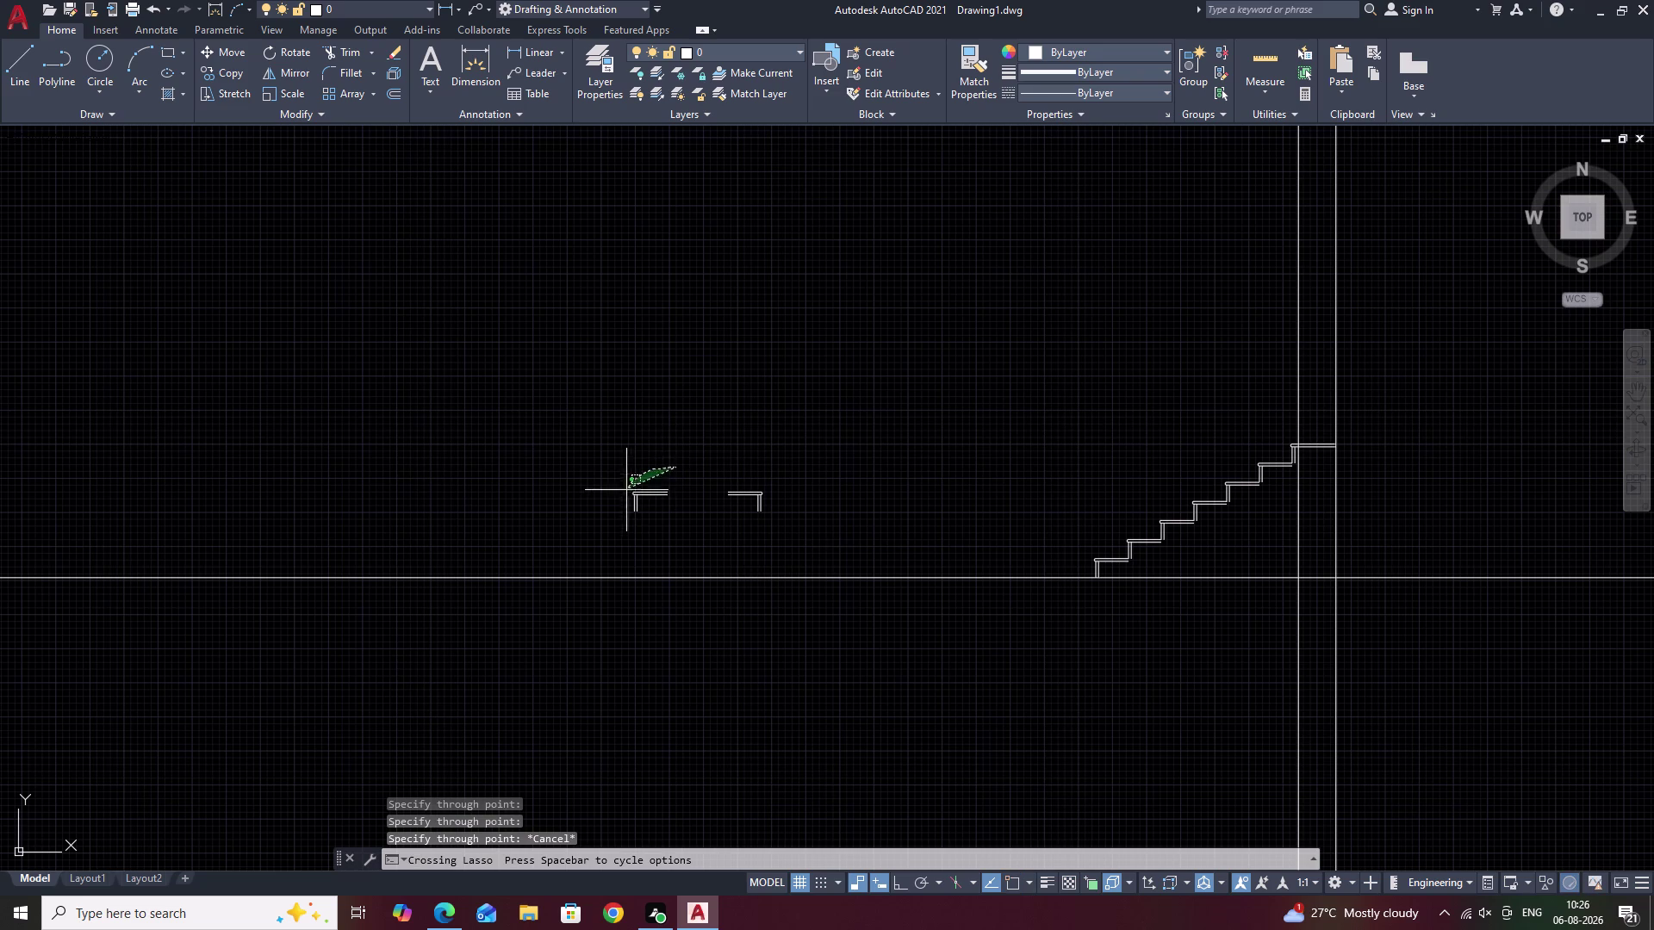
drag(626, 491, 699, 539)
Copy the step profile from its riser bottom onto the top riser.
text(CO)
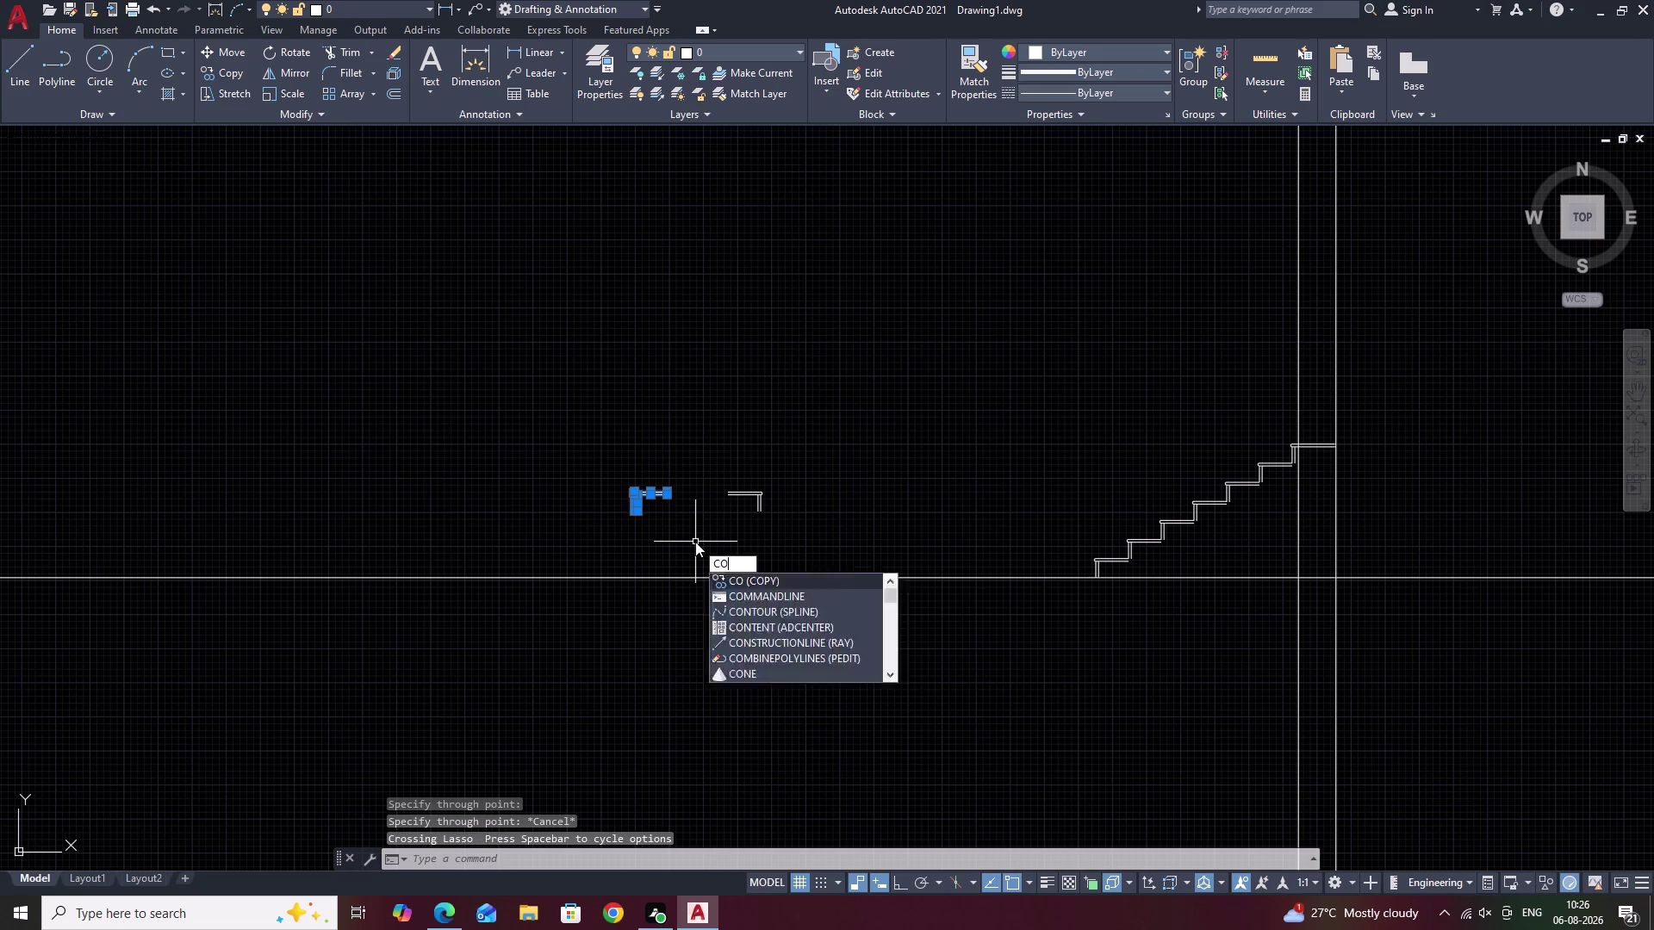
key(space)
scroll(up, 3)
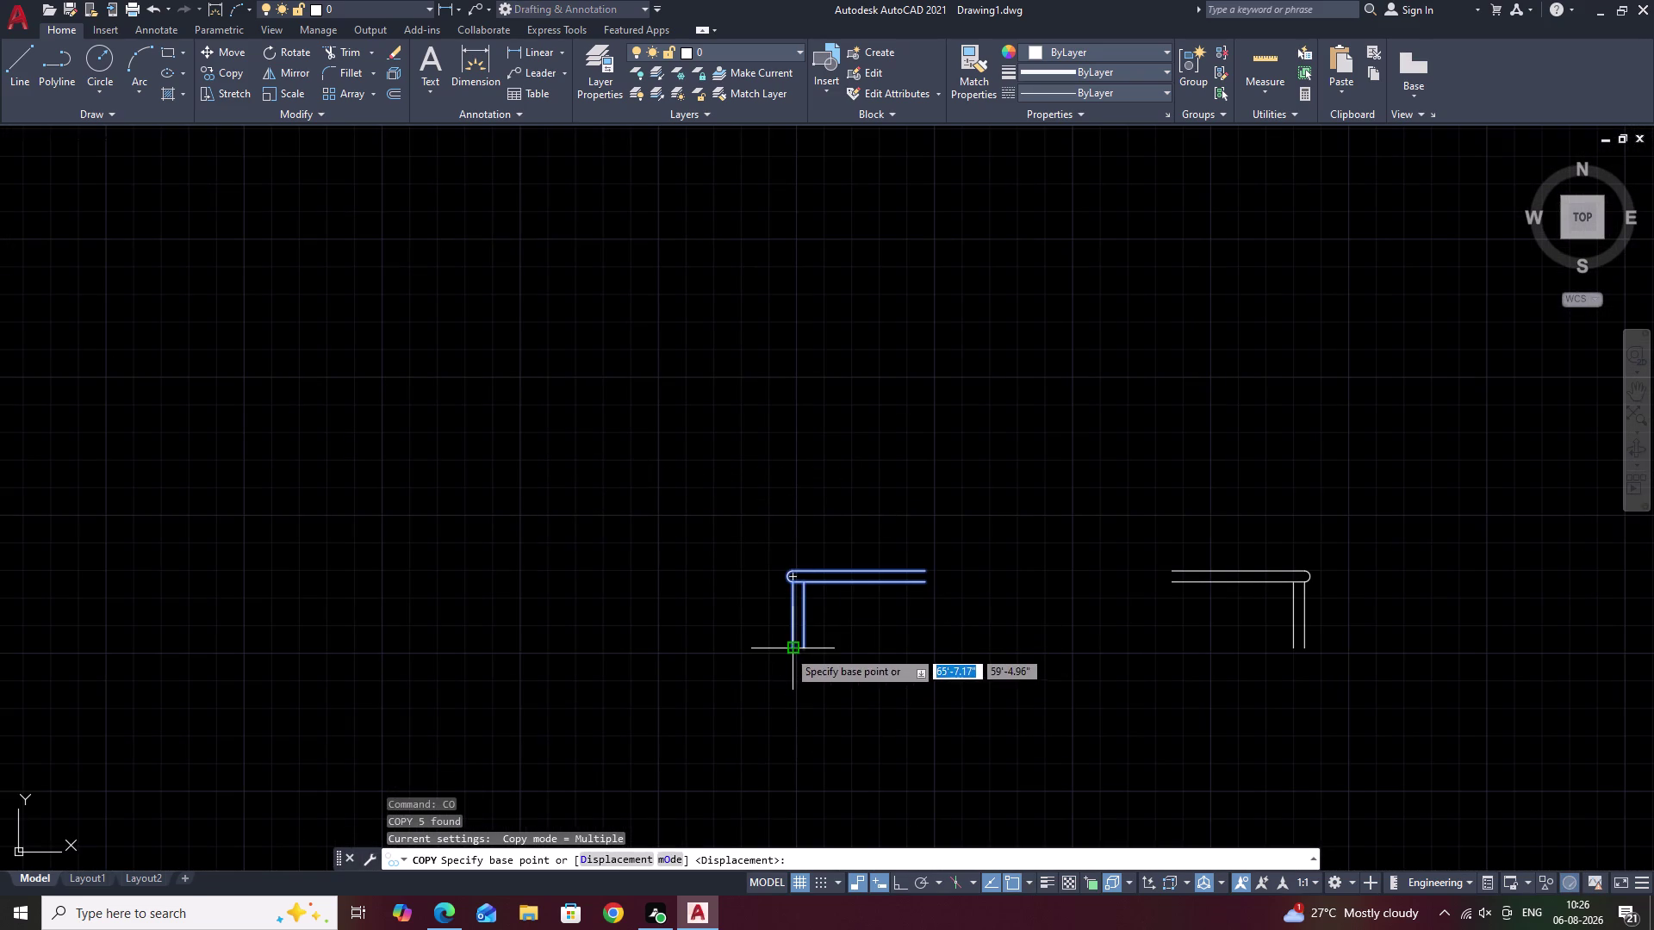
click(788, 649)
scroll(down, 3)
middle_drag(1155, 383, 225, 418)
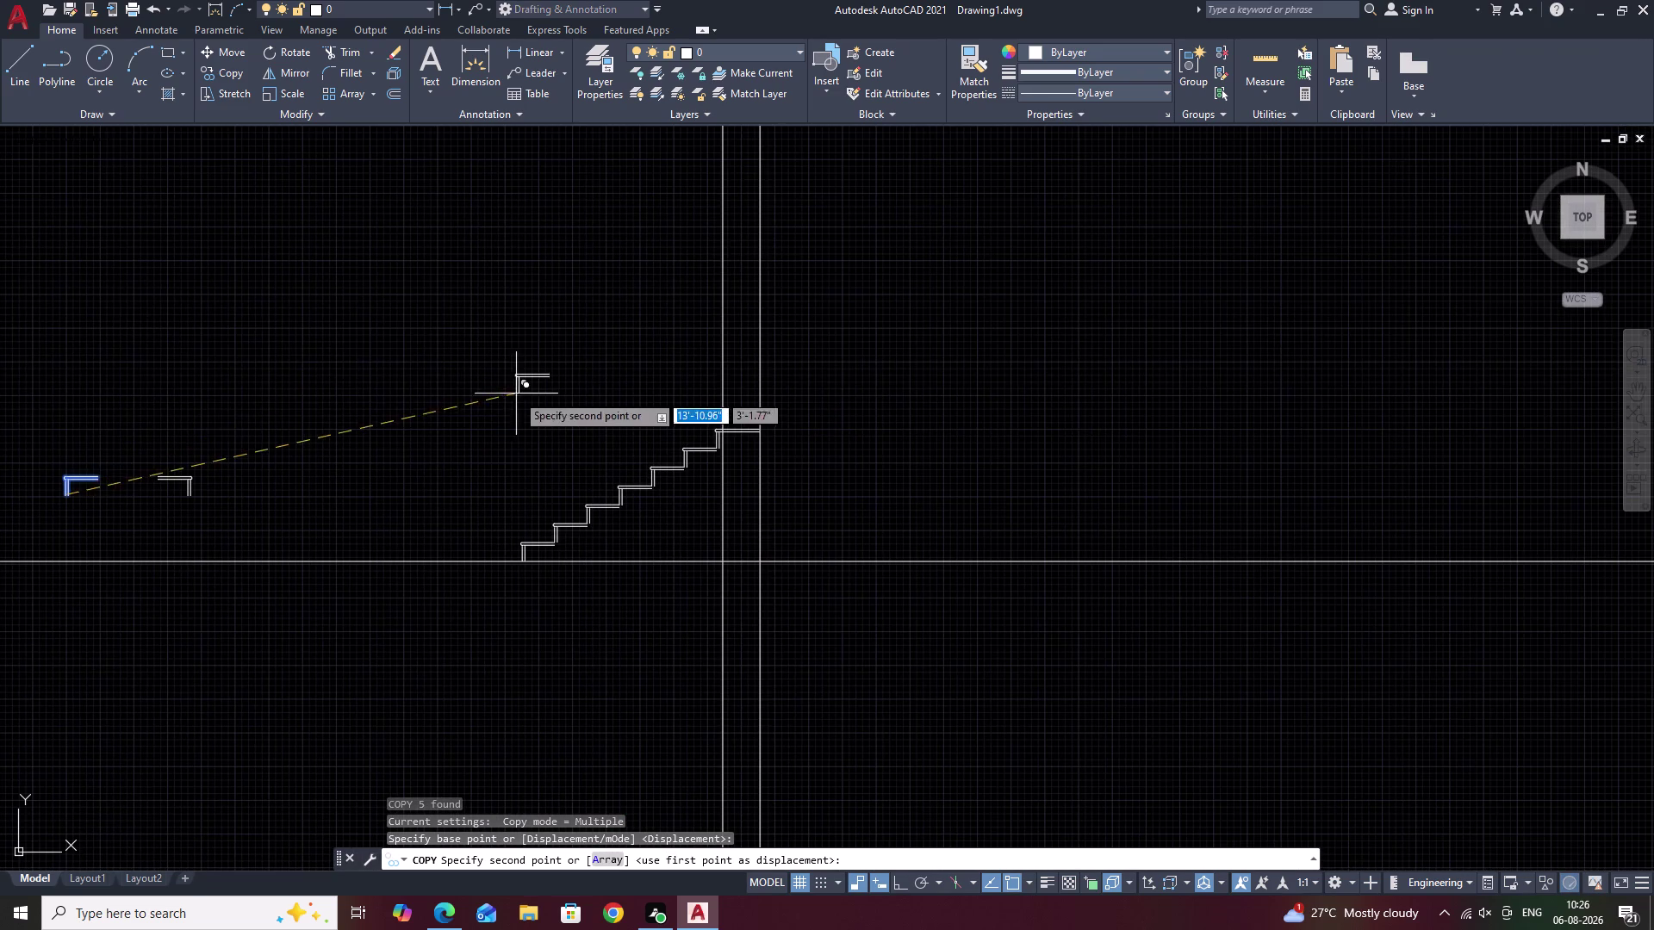
middle_drag(516, 394, 117, 483)
scroll(up, 3)
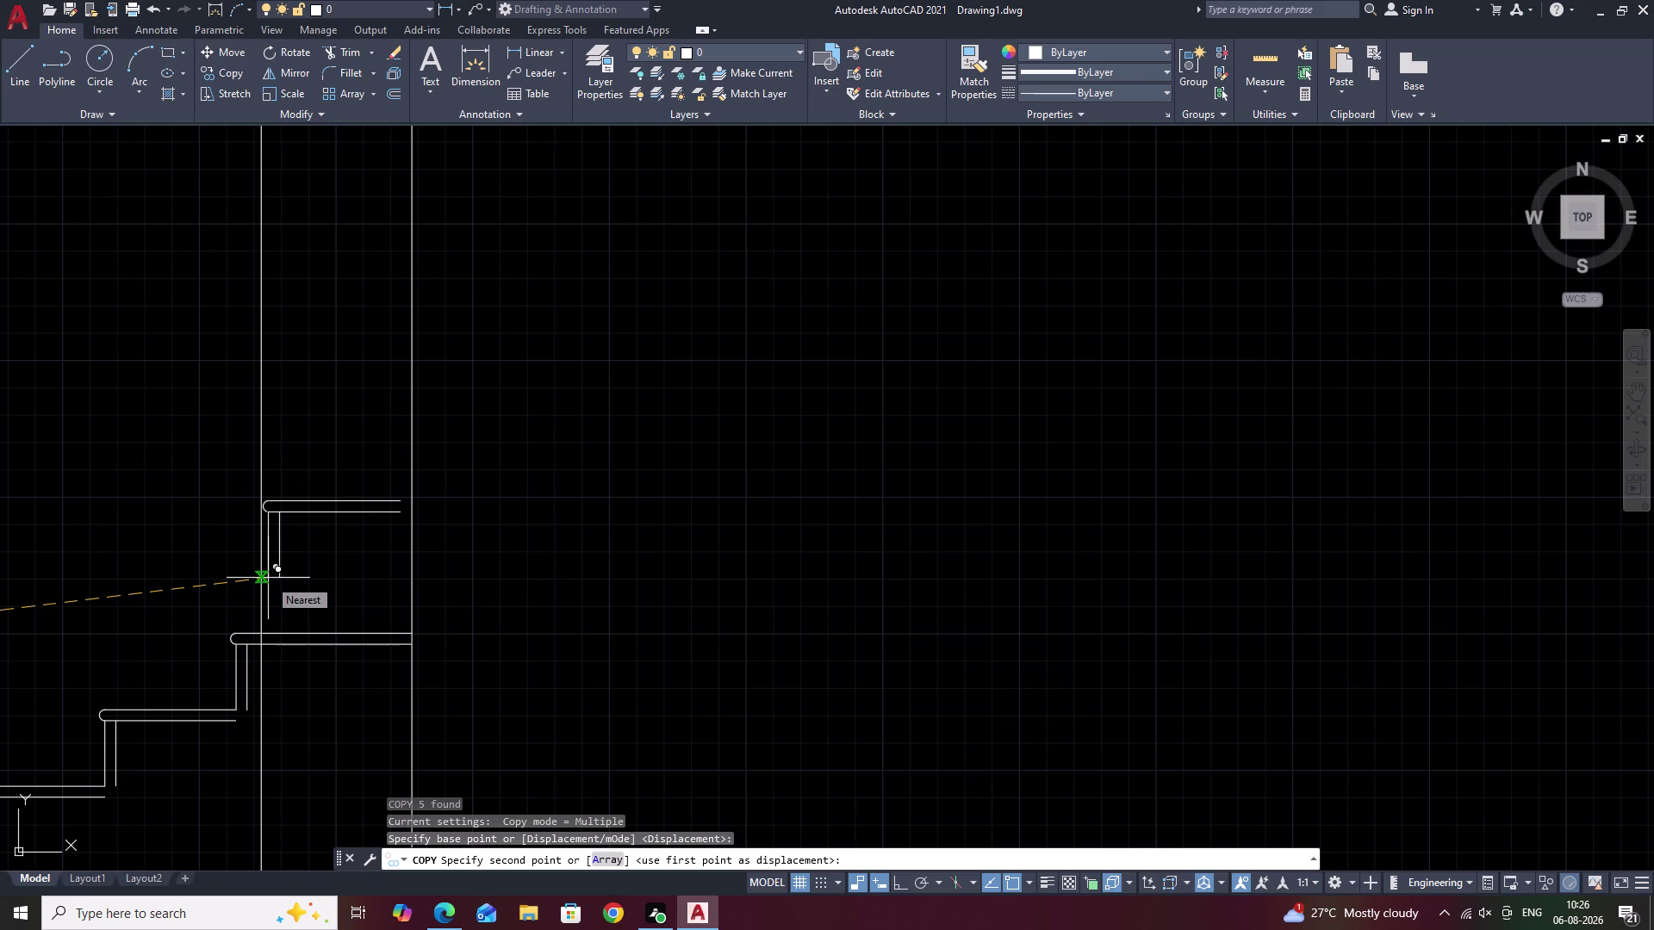
click(263, 629)
key(Escape)
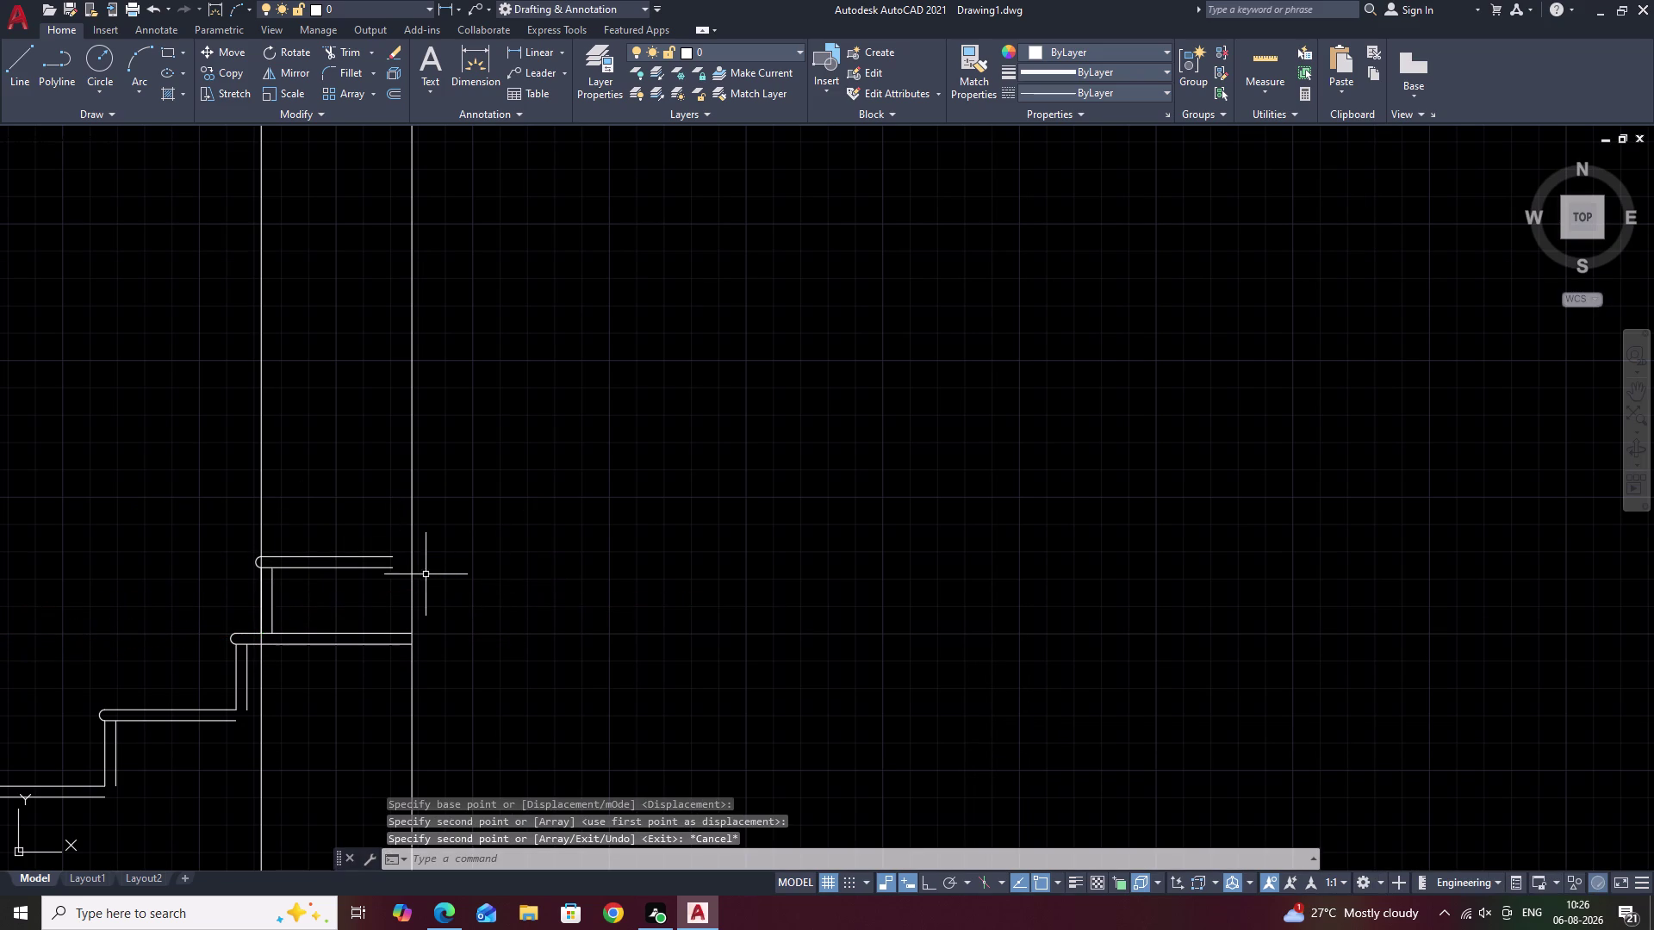
Extend both lines of the new tread to the vertical construction line.
text(EX)
key(space)
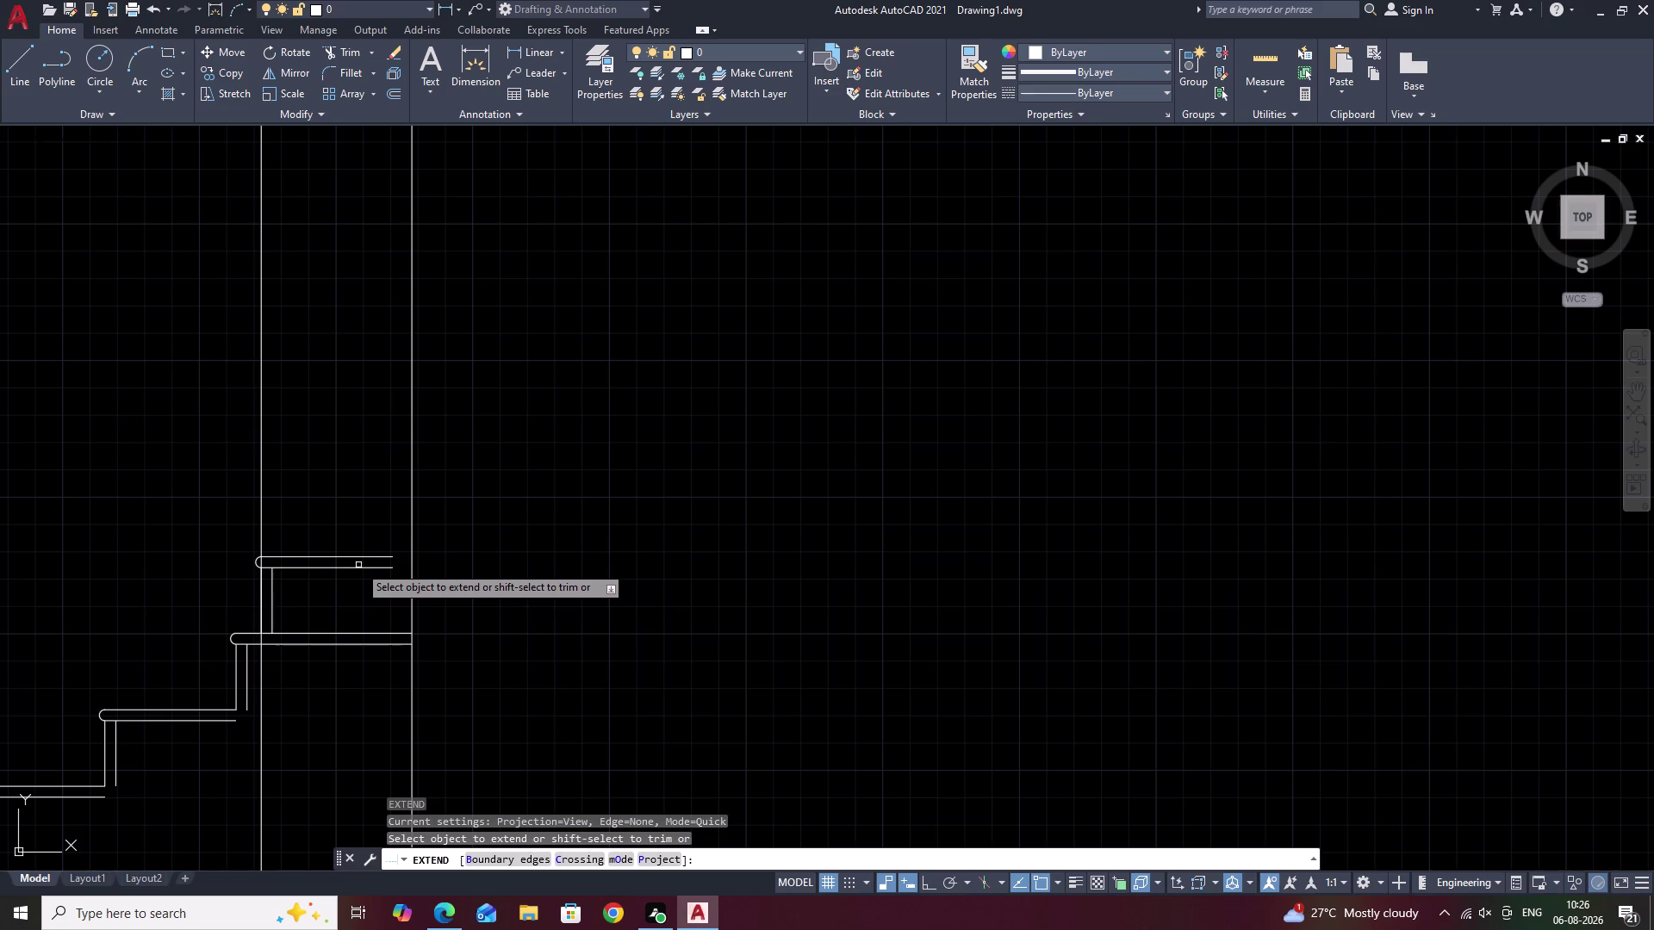
click(363, 569)
click(365, 556)
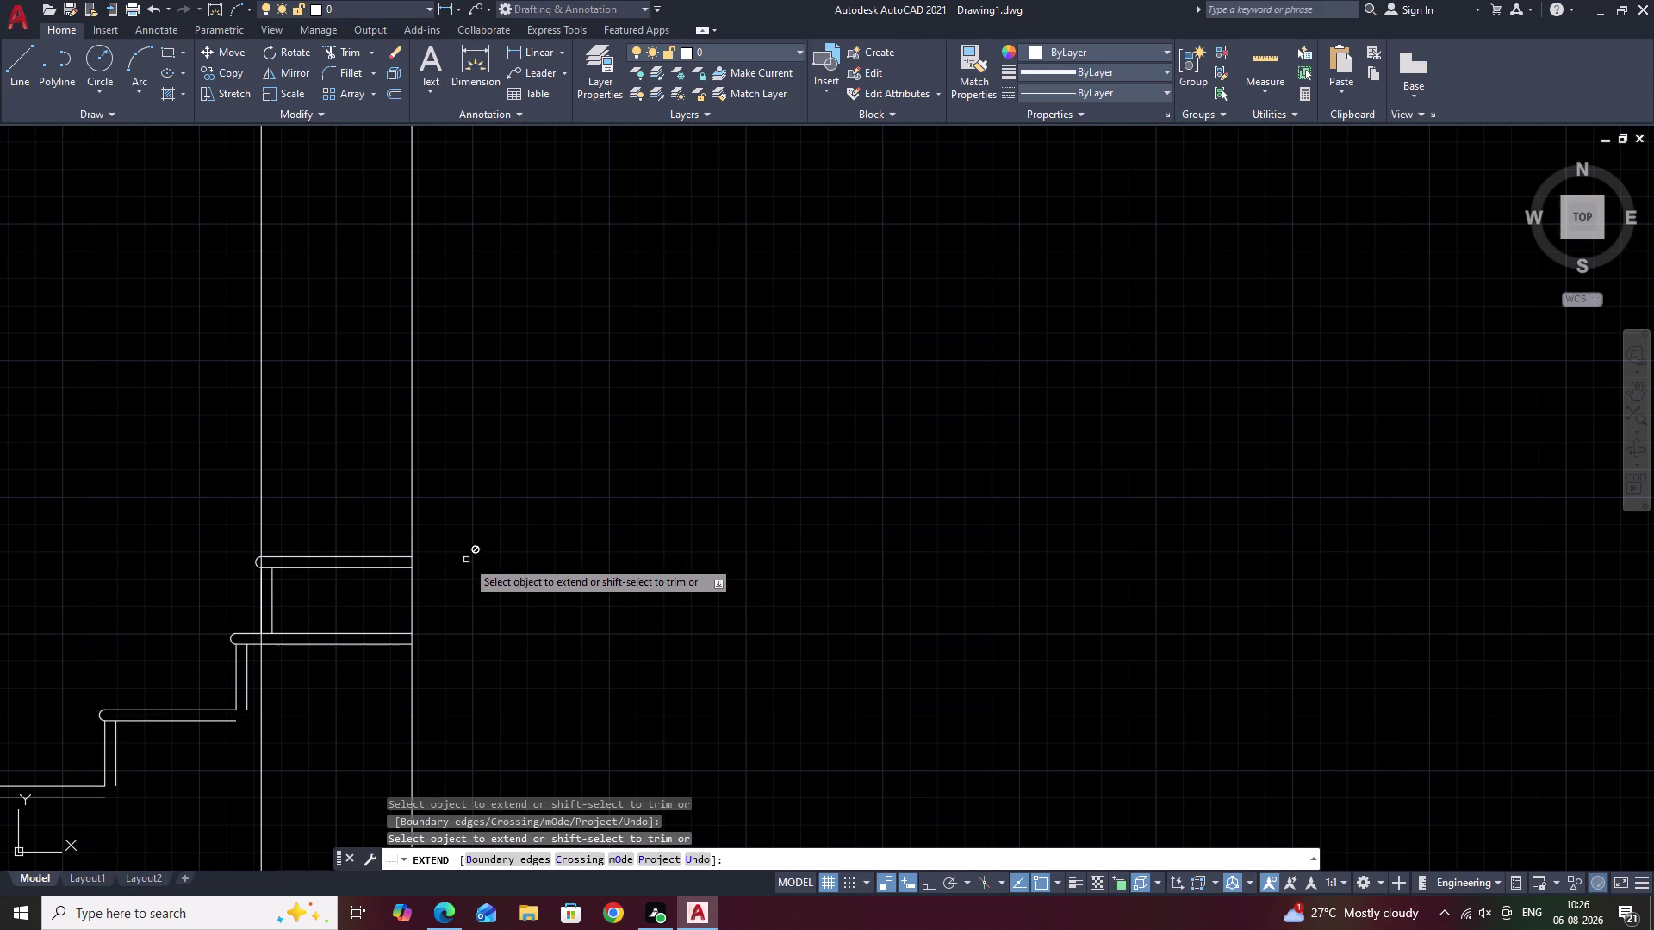
key(Escape)
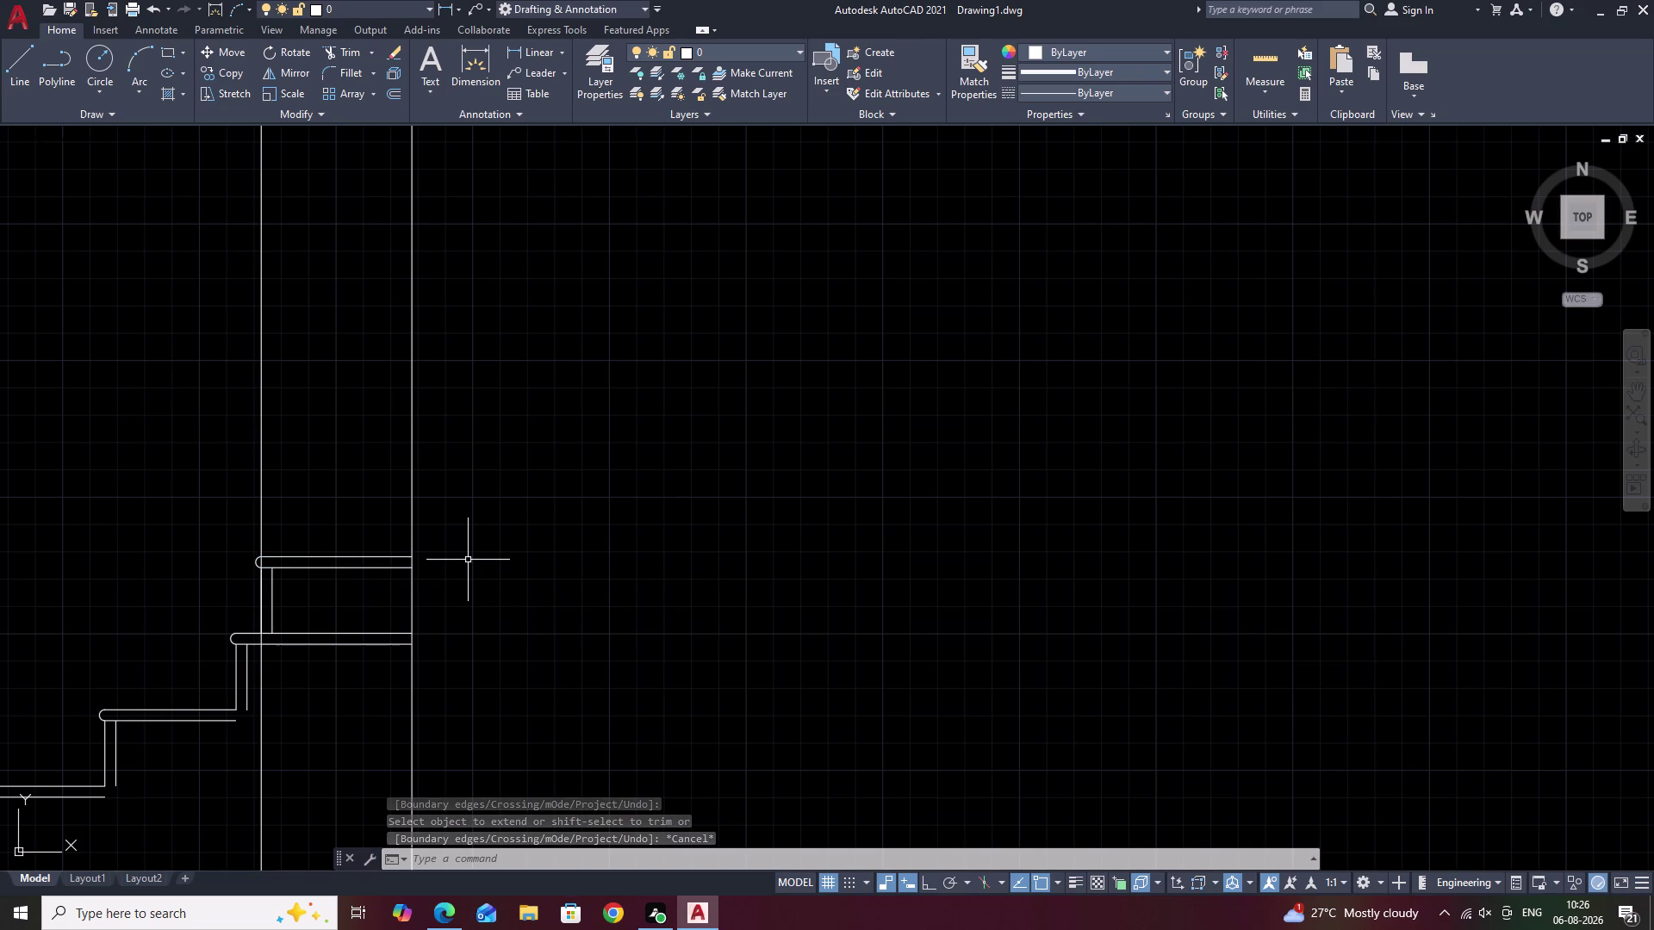
key(Escape)
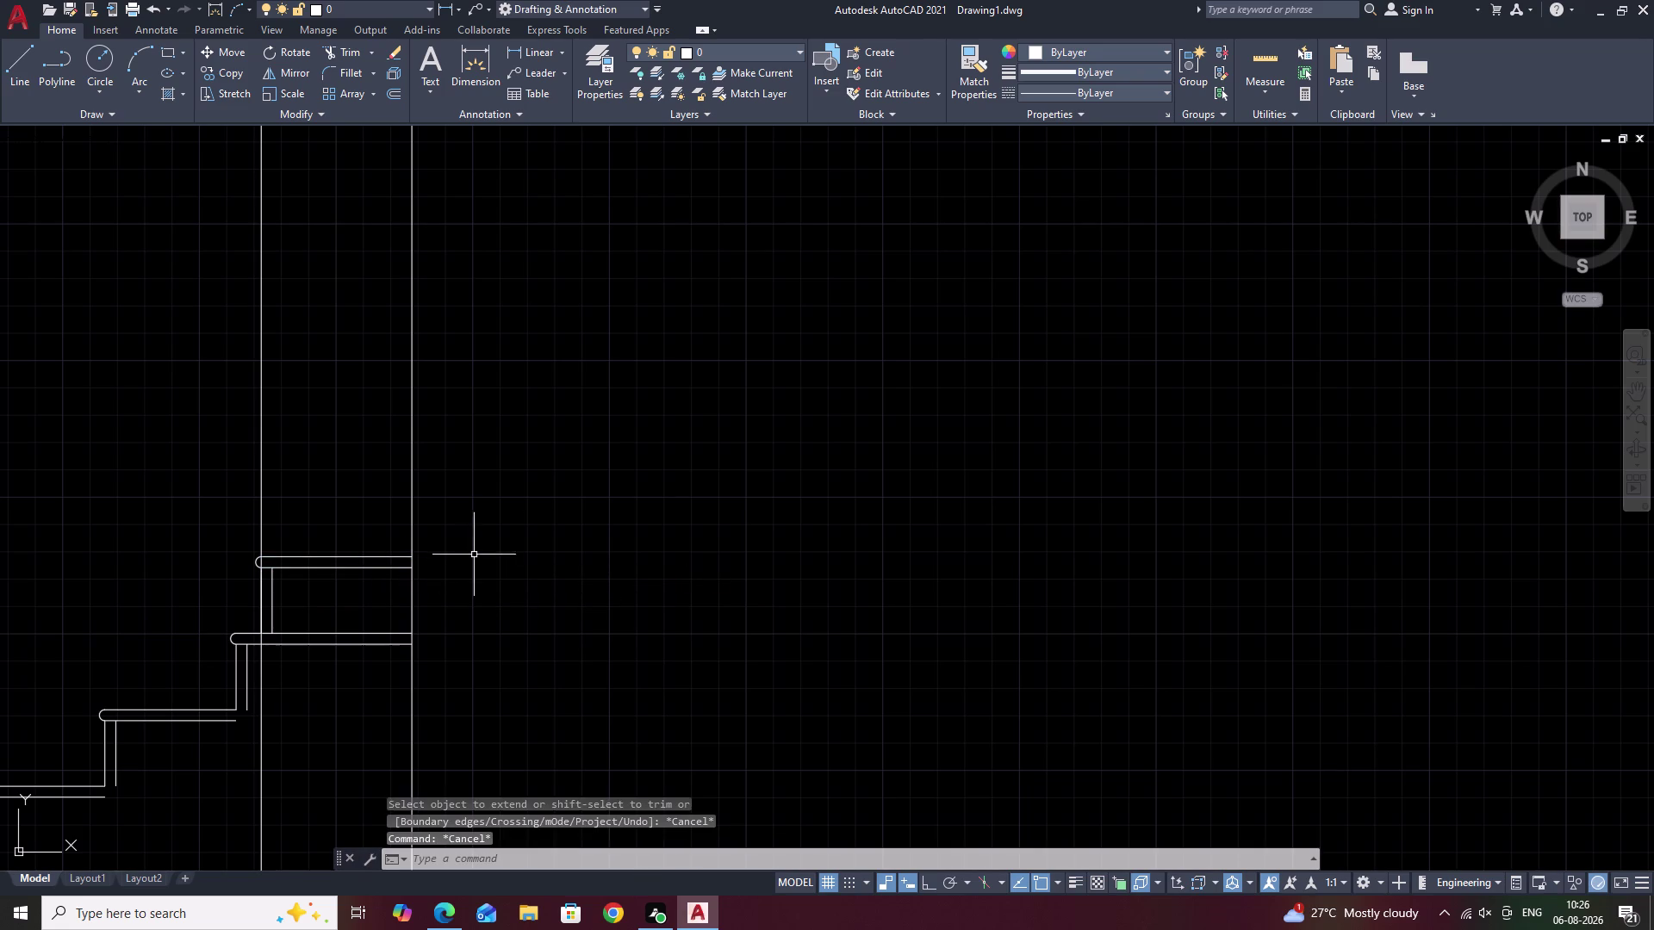
scroll(down, 3)
scroll(down, 3)
Erase the stray left construction line.
middle_drag(549, 381, 558, 512)
drag(558, 451, 357, 503)
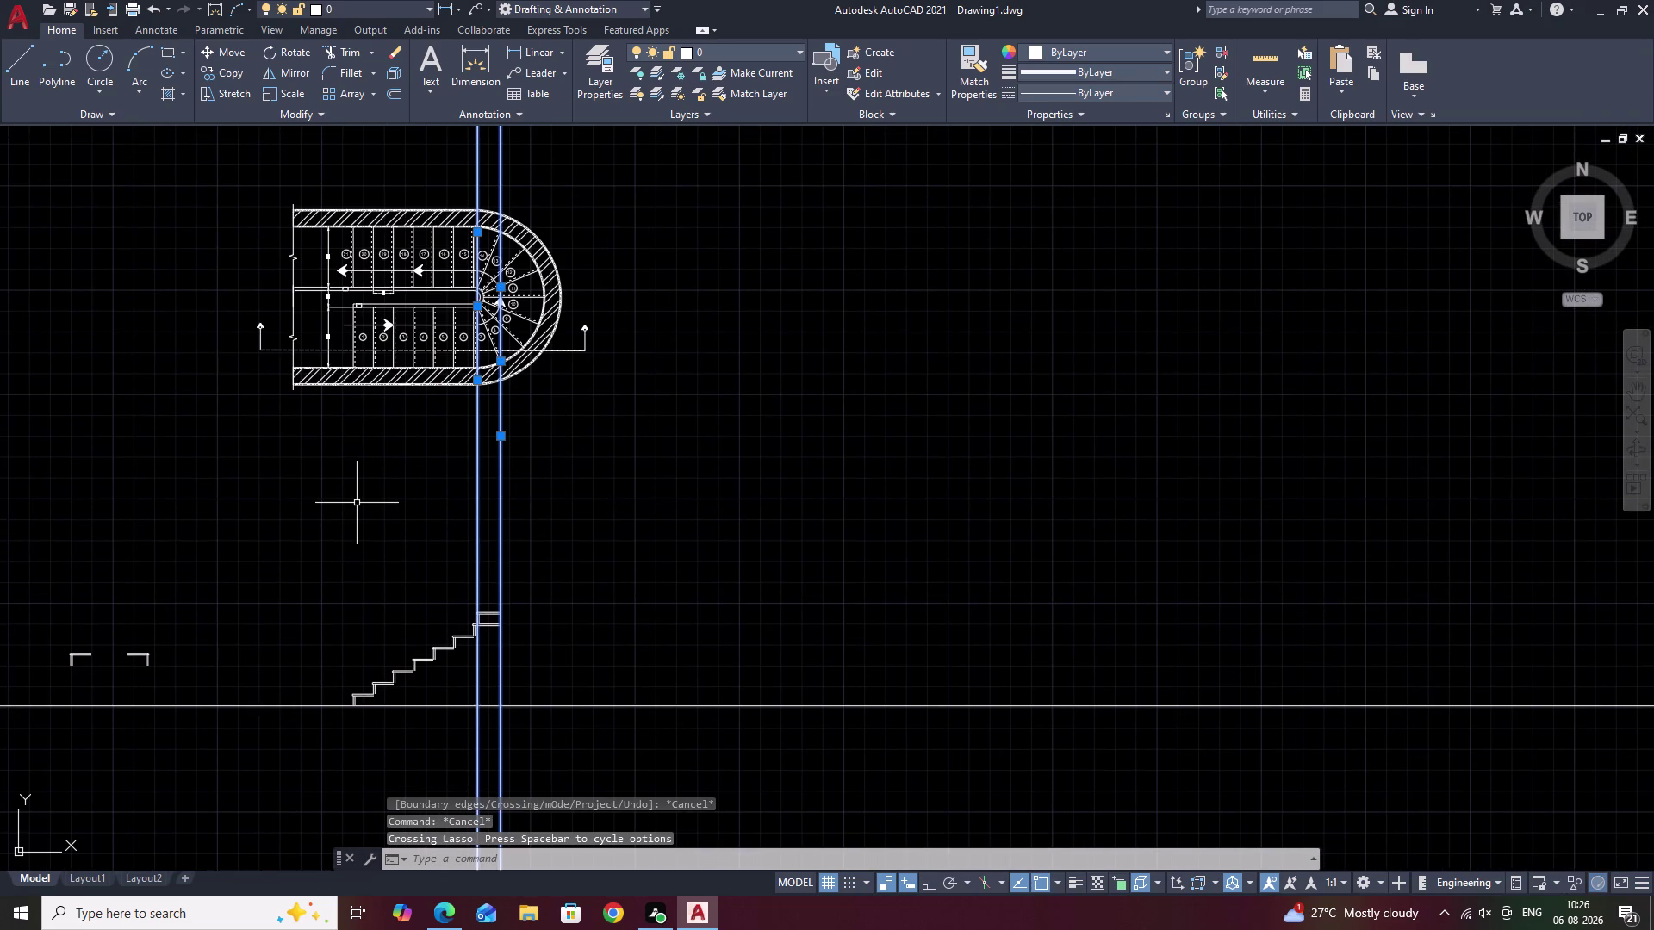
key(Escape)
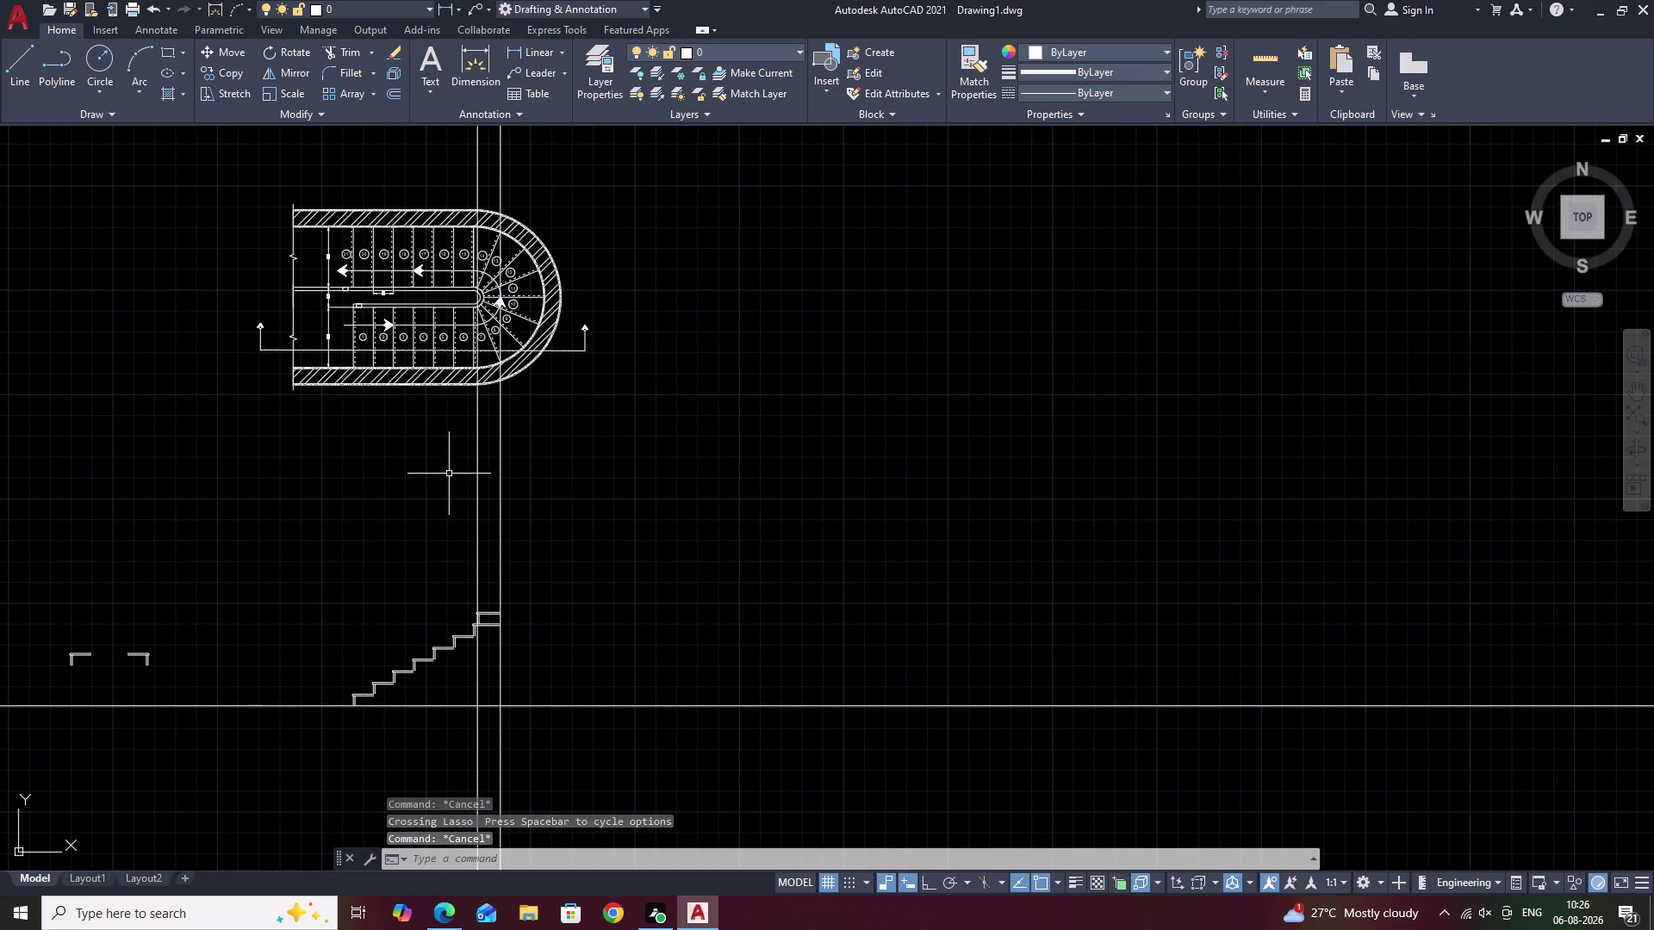
click(479, 472)
text(E)
key(space)
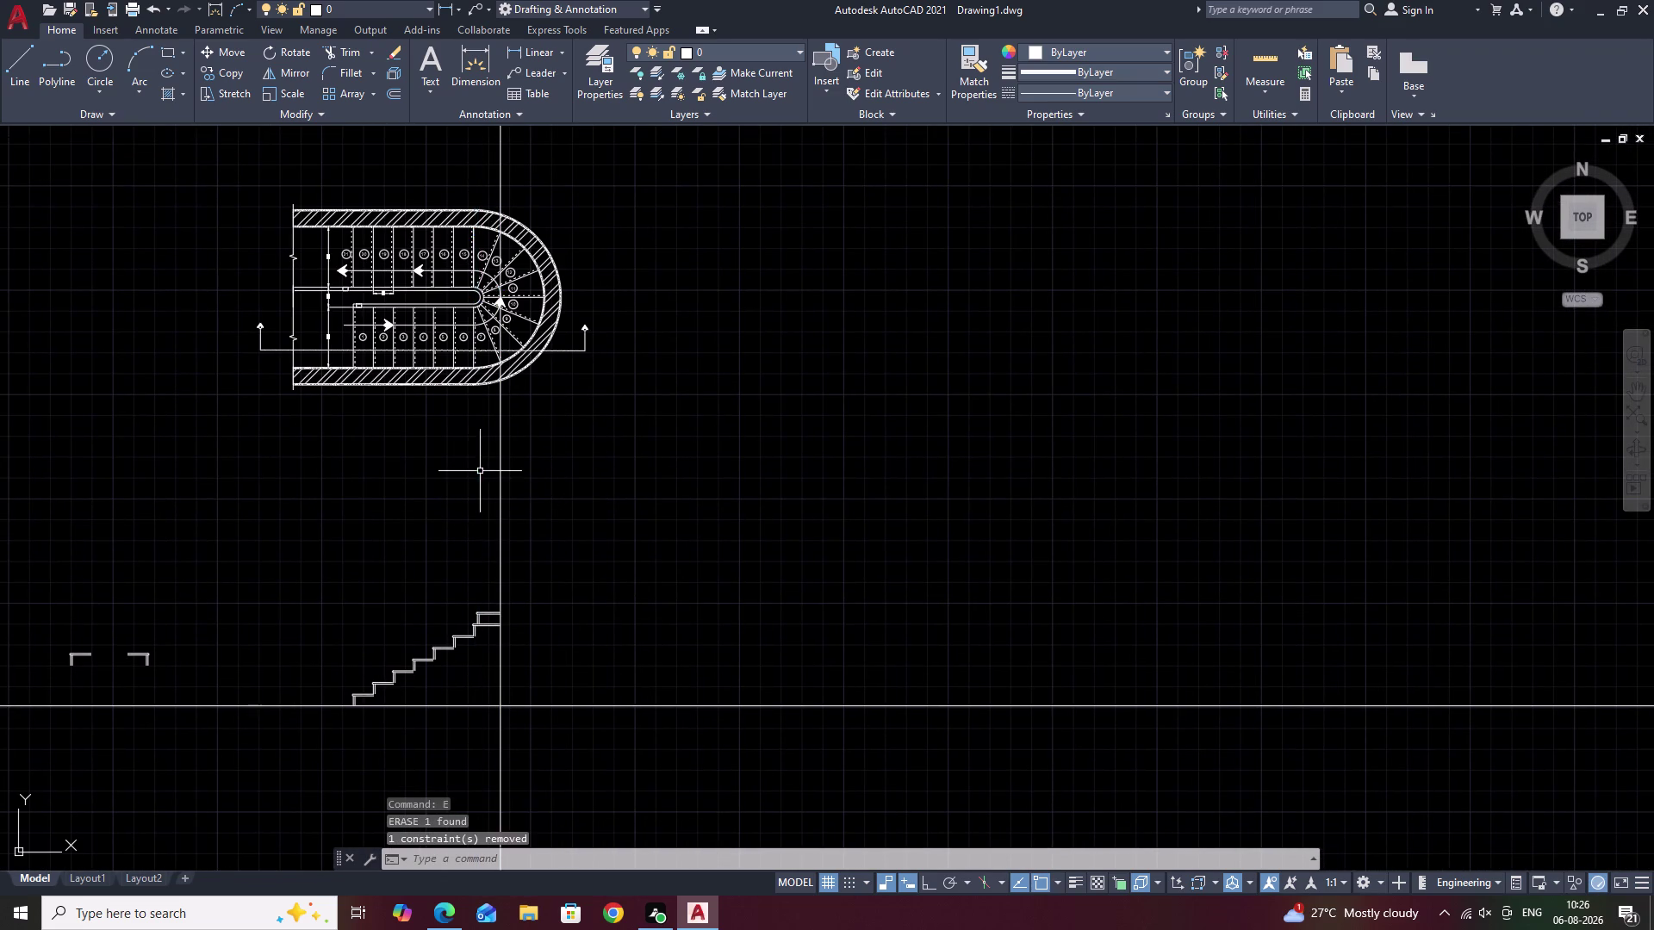
Draw a vertical construction line through the outer winder step corner in the plan.
scroll(down, 3)
middle_drag(516, 438, 496, 577)
scroll(up, 3)
scroll(up, 3)
middle_drag(464, 651, 475, 619)
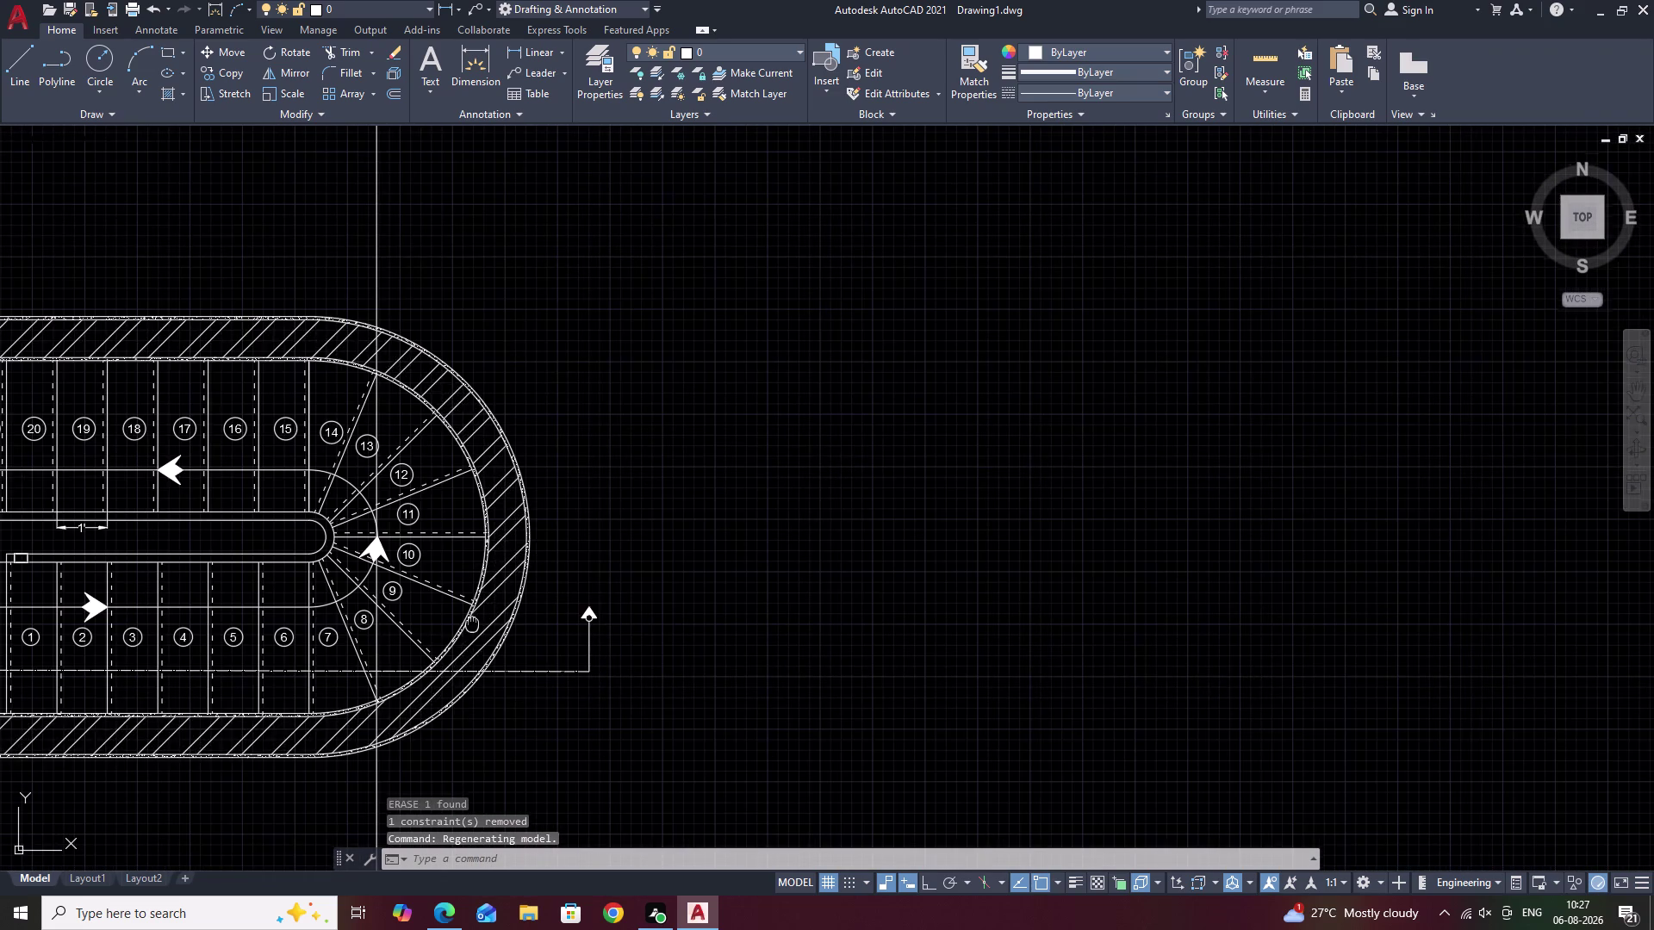
middle_drag(474, 618, 498, 558)
text(XL)
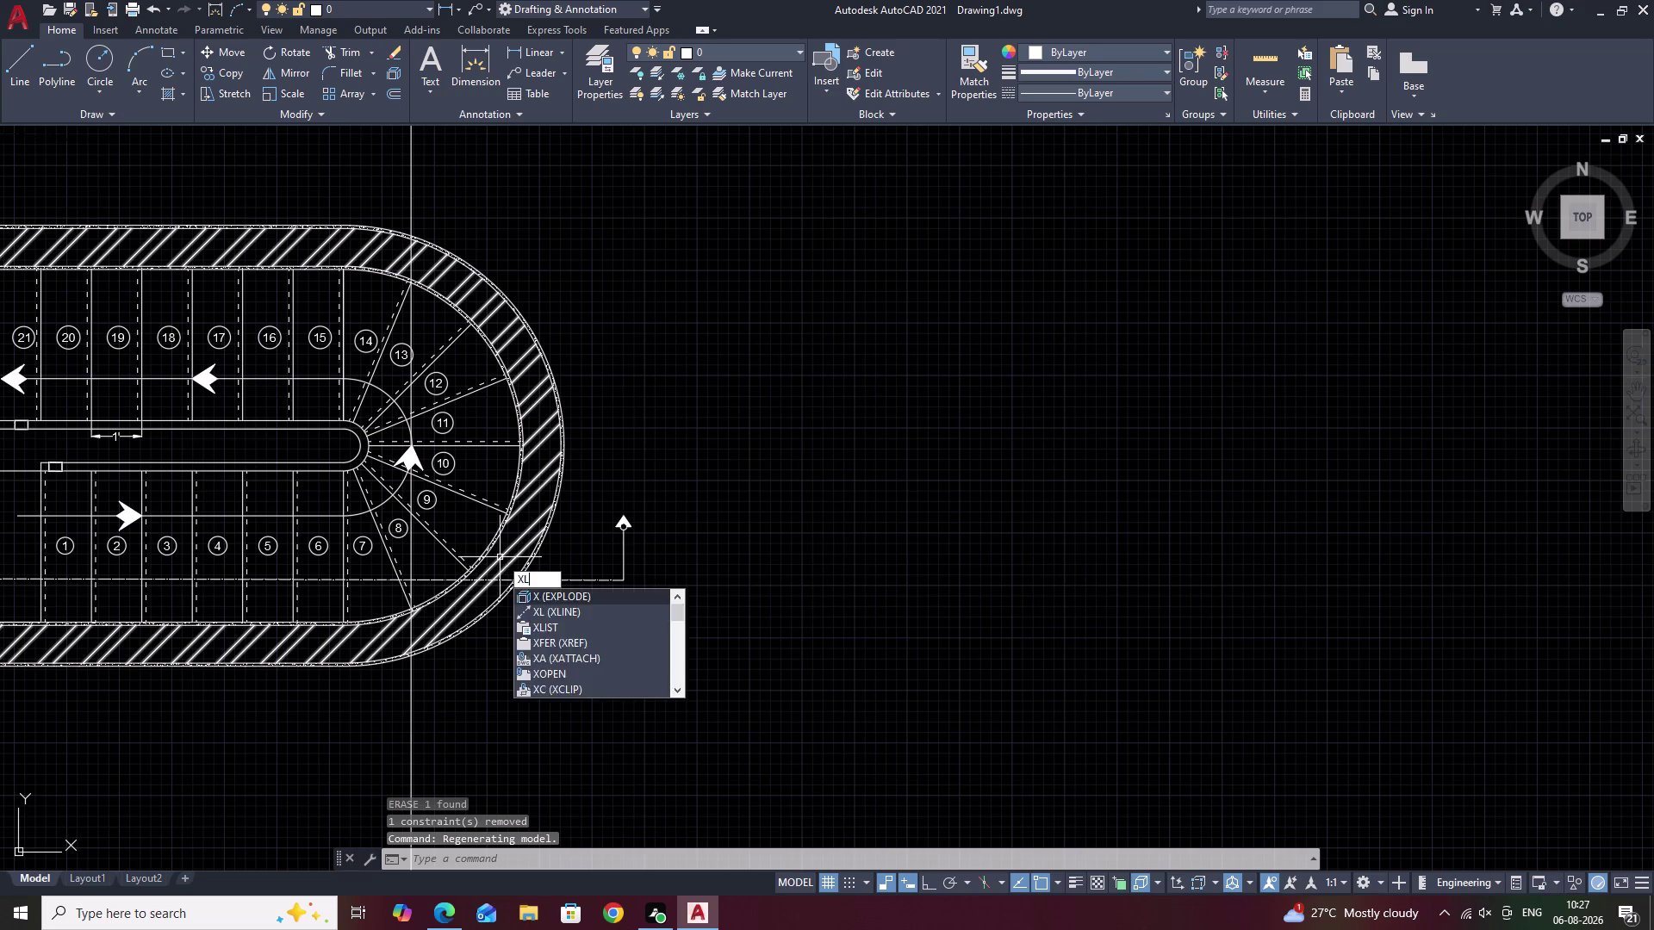
key(space)
text(V)
key(space)
scroll(up, 3)
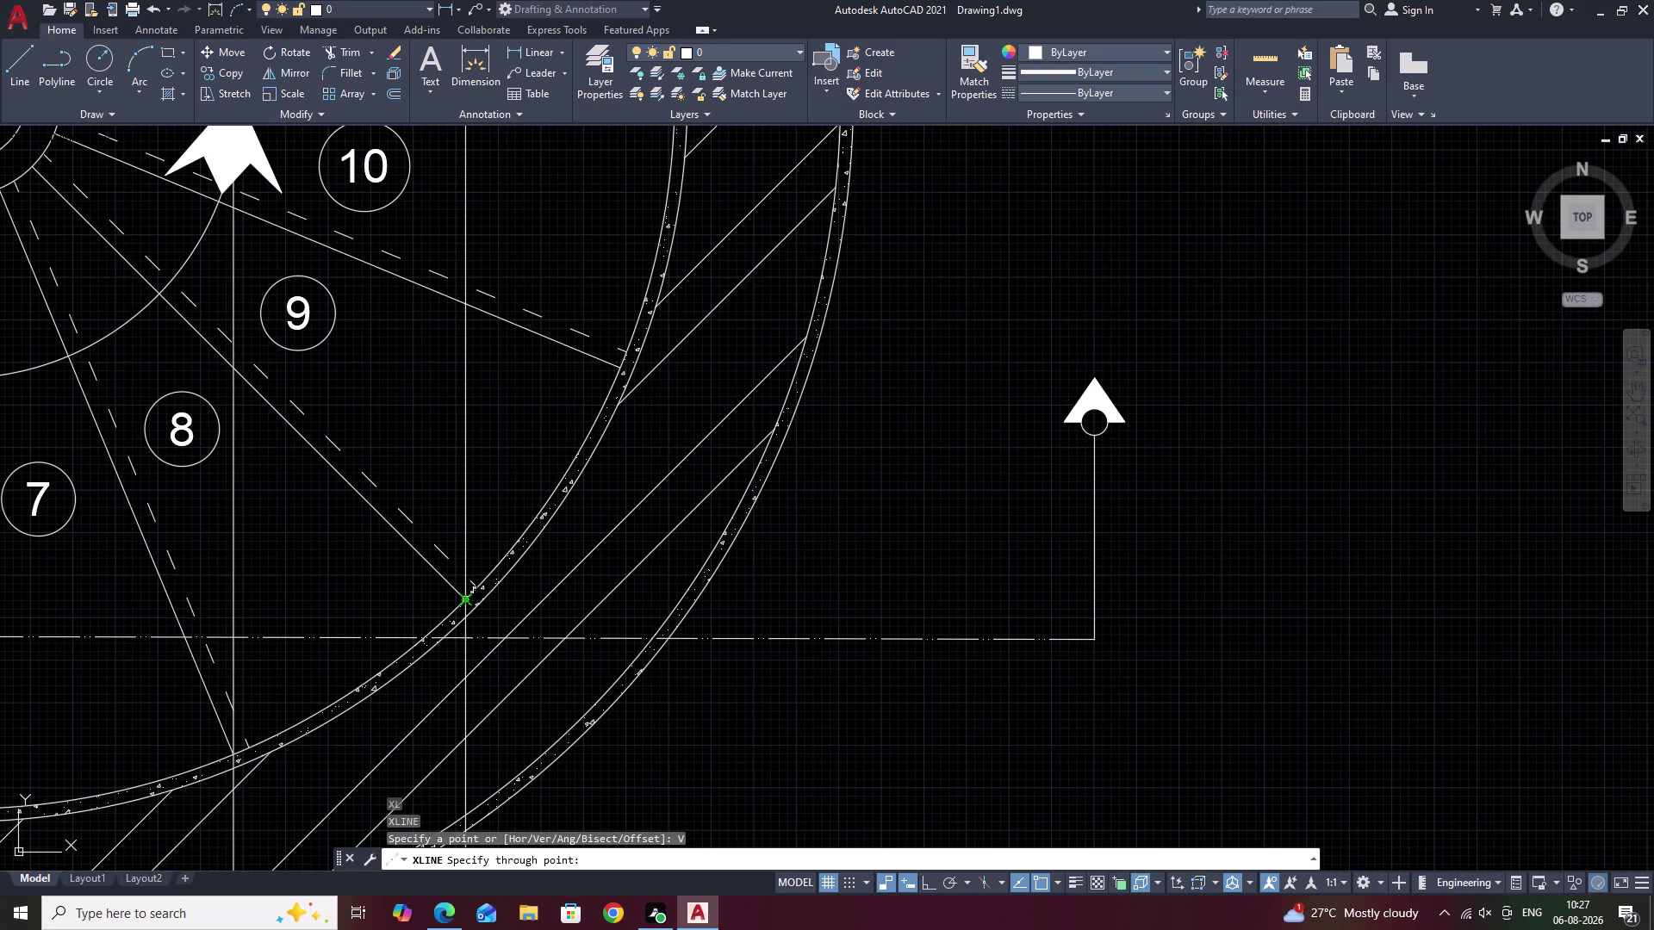
click(471, 605)
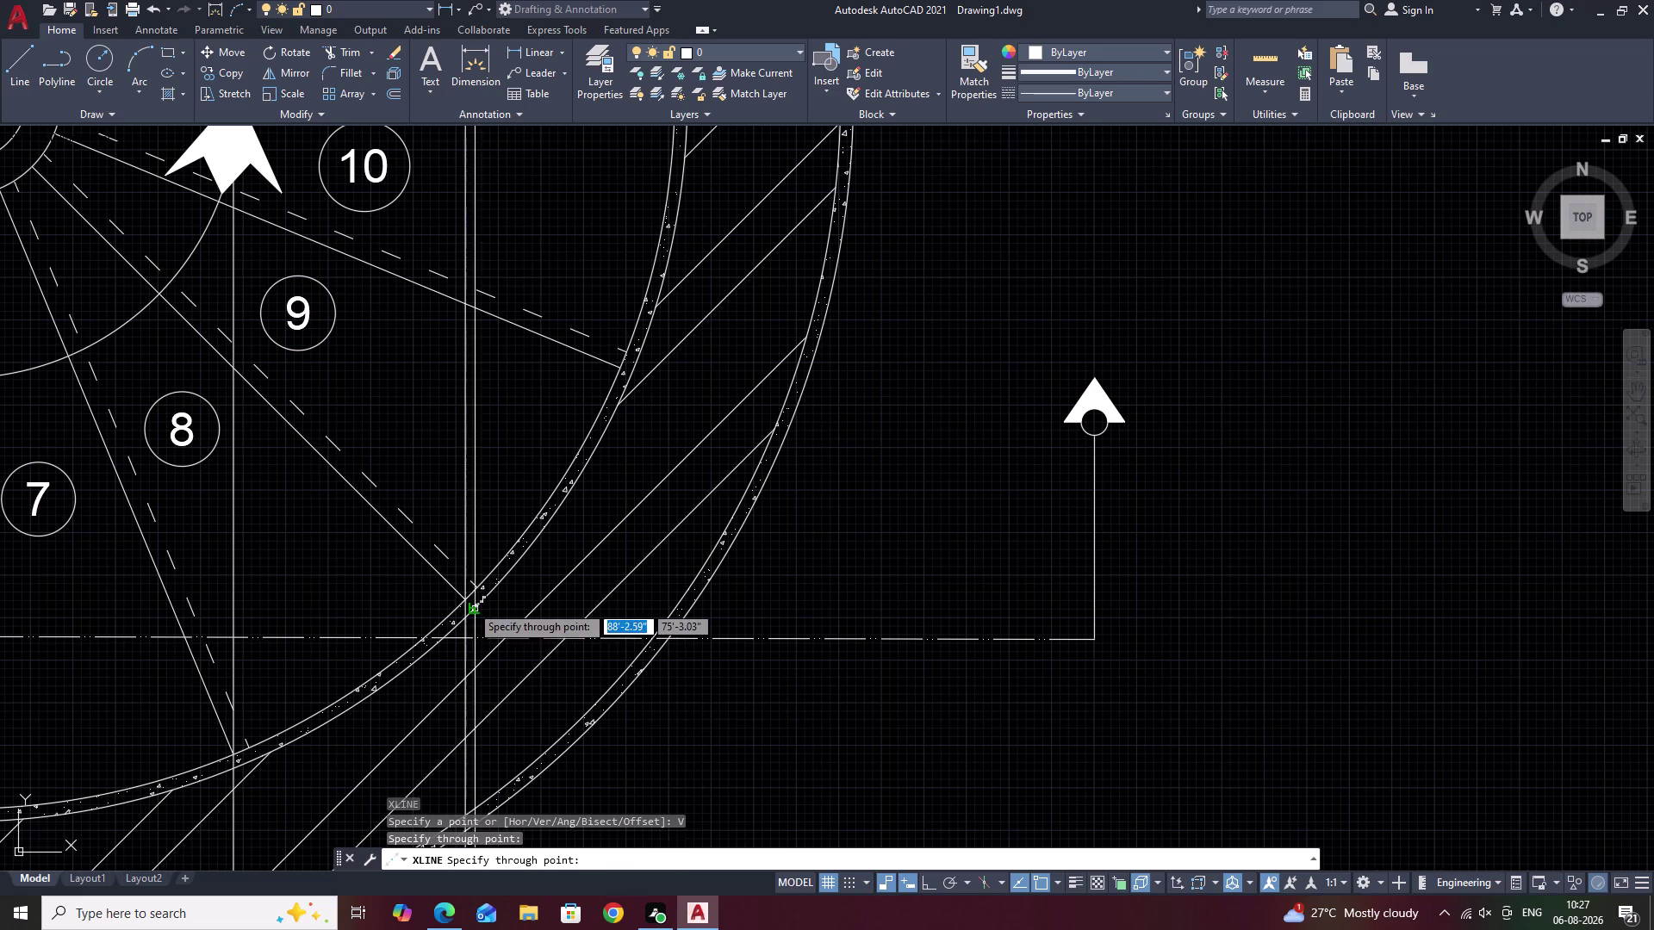
End the construction line and select a spare step piece in the elevation for copying.
scroll(down, 3)
middle_drag(761, 661, 823, 325)
key(Escape)
middle_drag(776, 625, 894, 197)
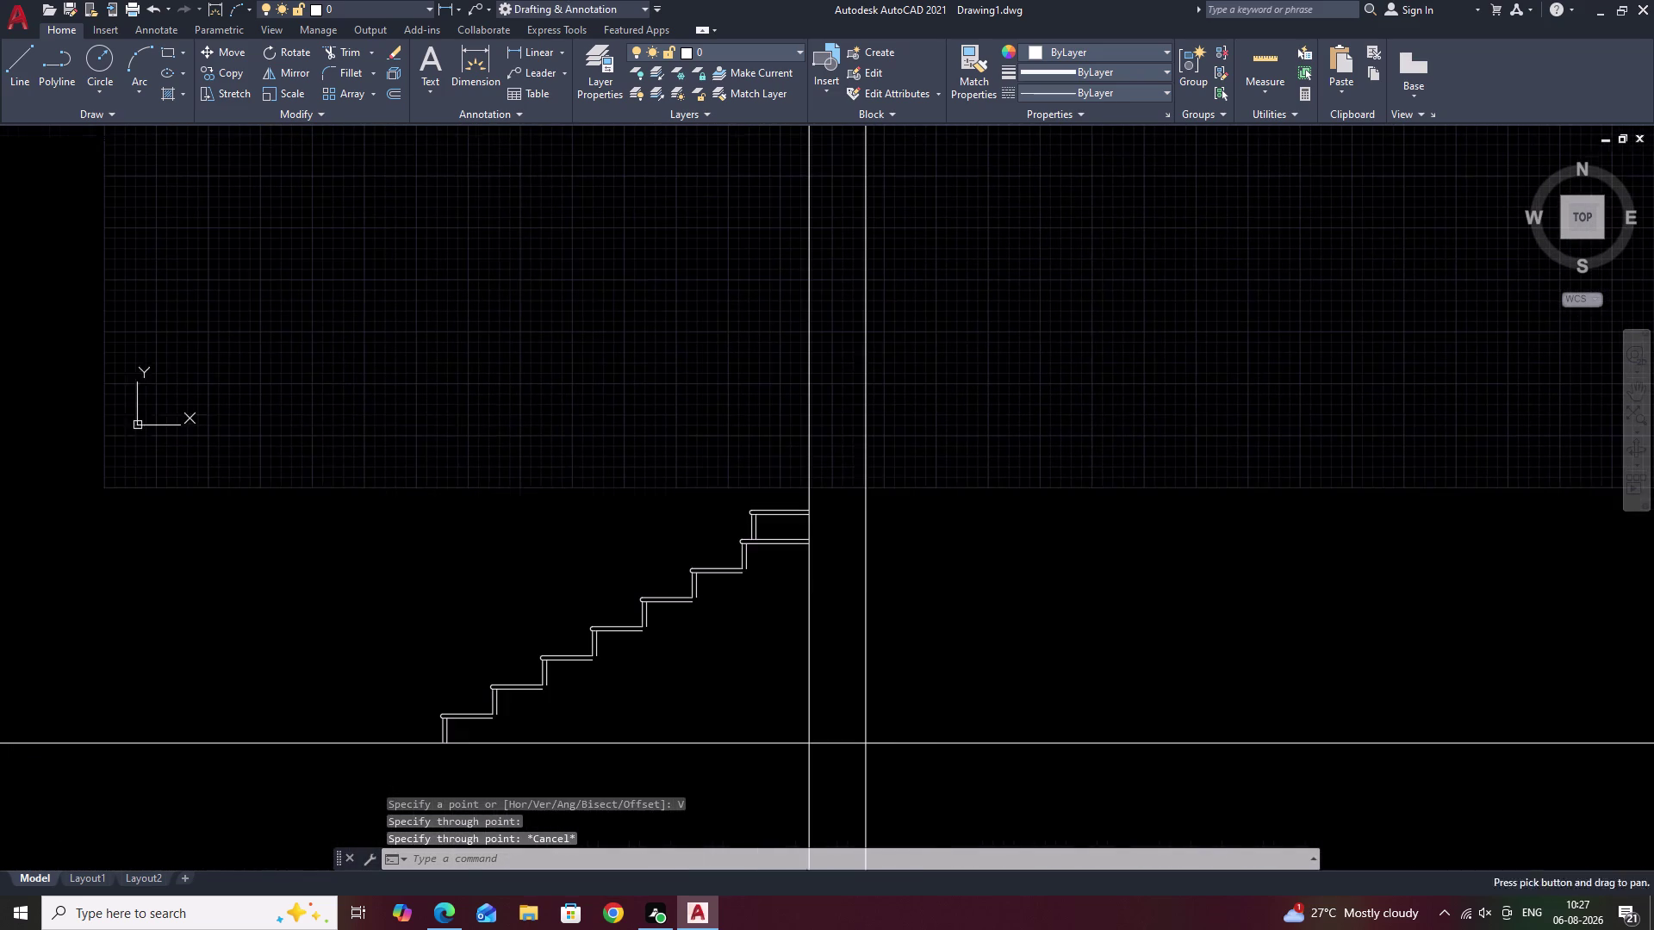
scroll(up, 3)
middle_drag(1116, 493, 893, 542)
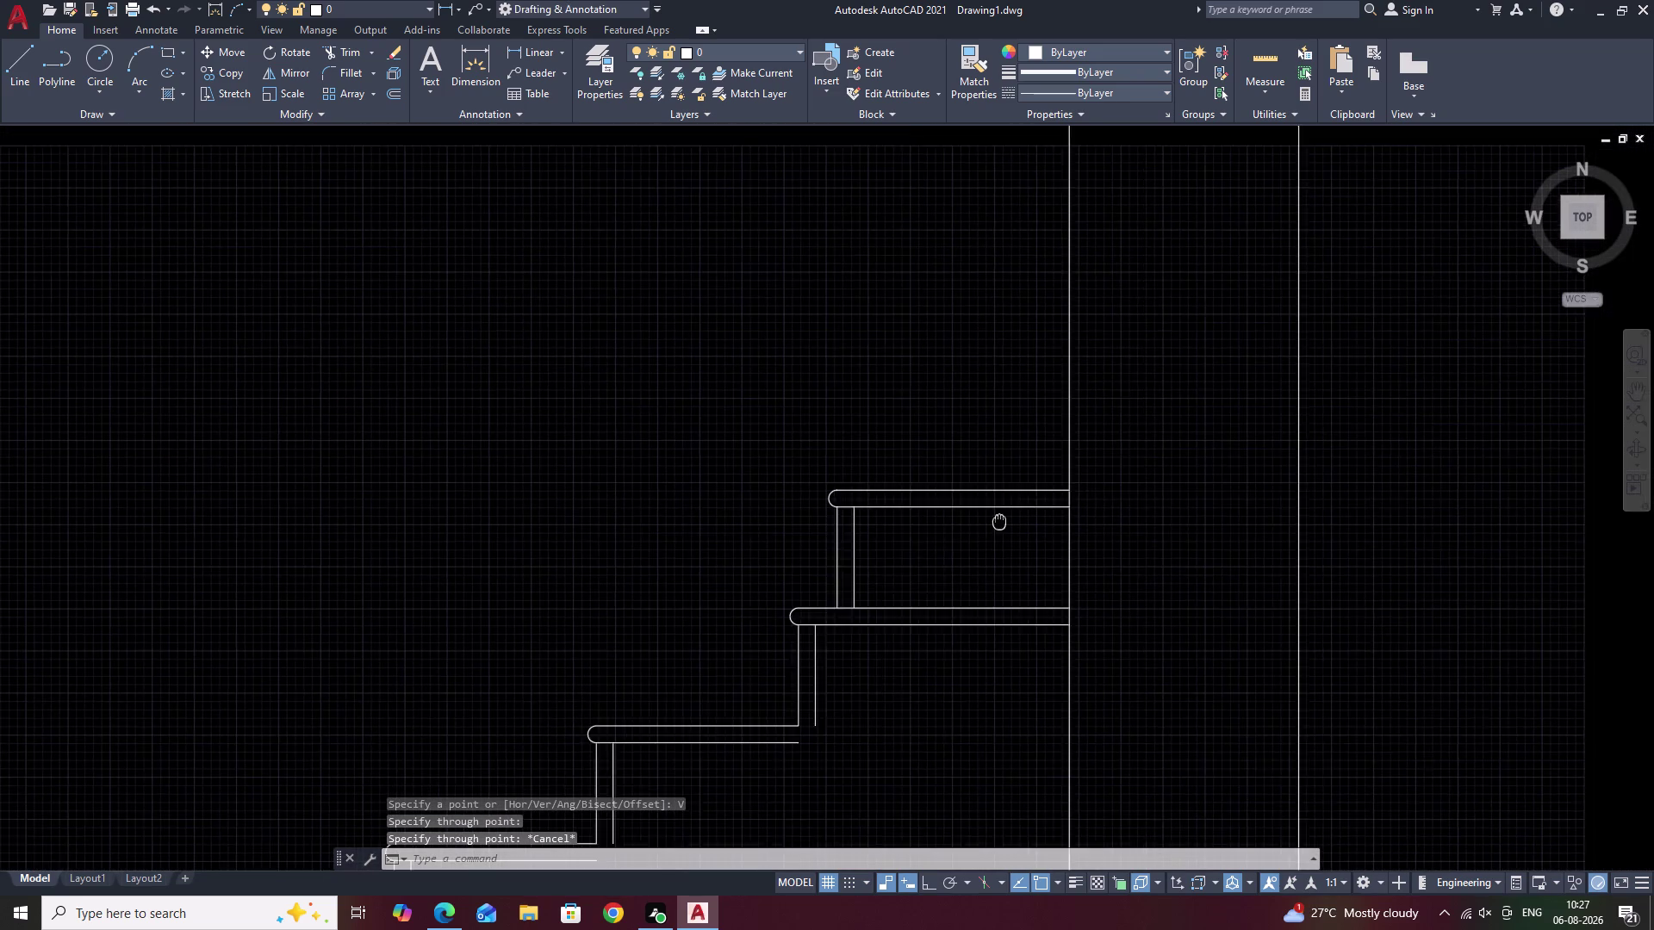
middle_drag(892, 542, 892, 543)
scroll(down, 3)
middle_drag(326, 542, 971, 482)
scroll(up, 3)
drag(685, 583, 798, 739)
text(CO)
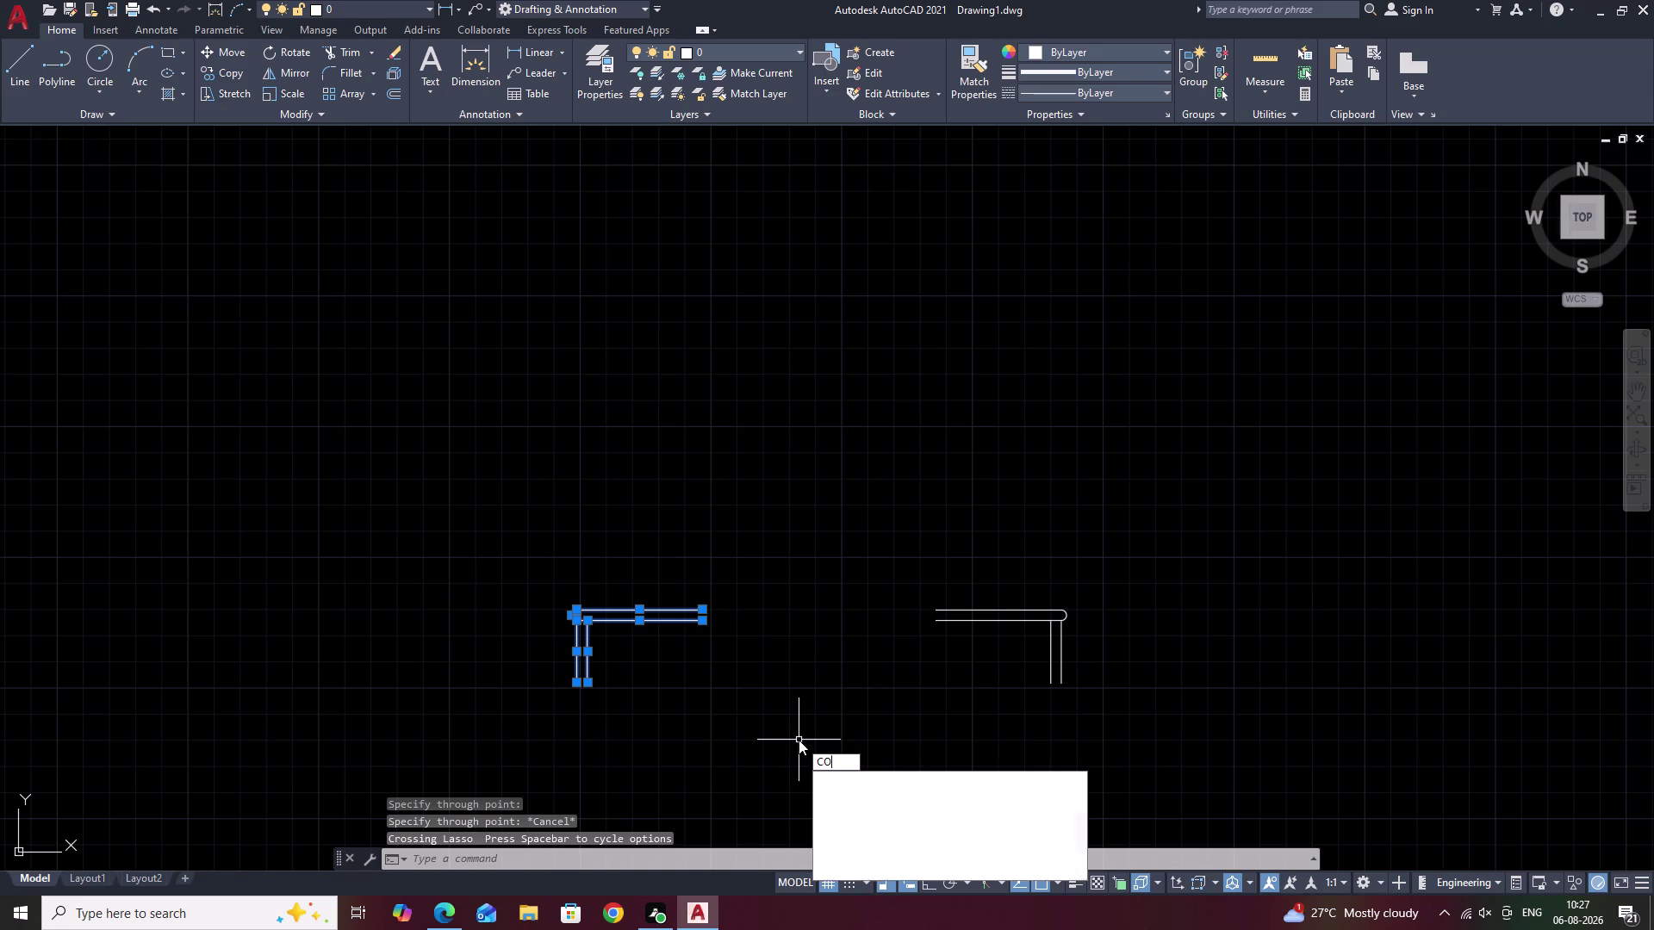
Copy the step piece from its riser bottom to the construction line on the top tread.
key(space)
scroll(up, 3)
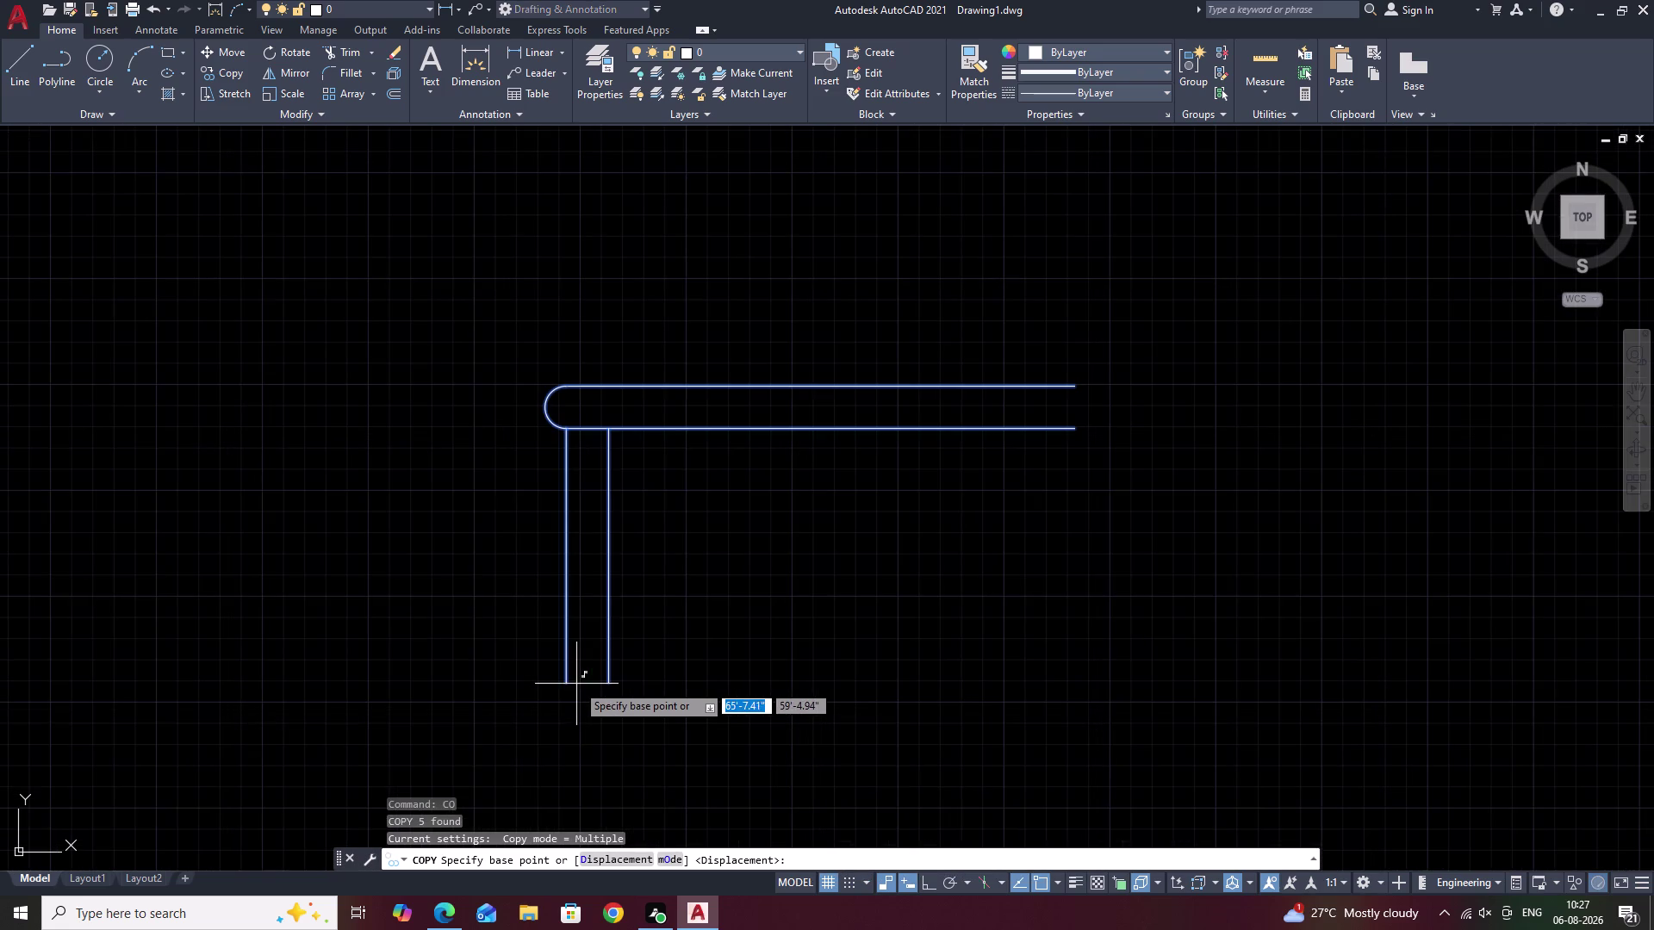
click(570, 684)
scroll(down, 3)
middle_drag(826, 597, 0, 646)
scroll(down, 3)
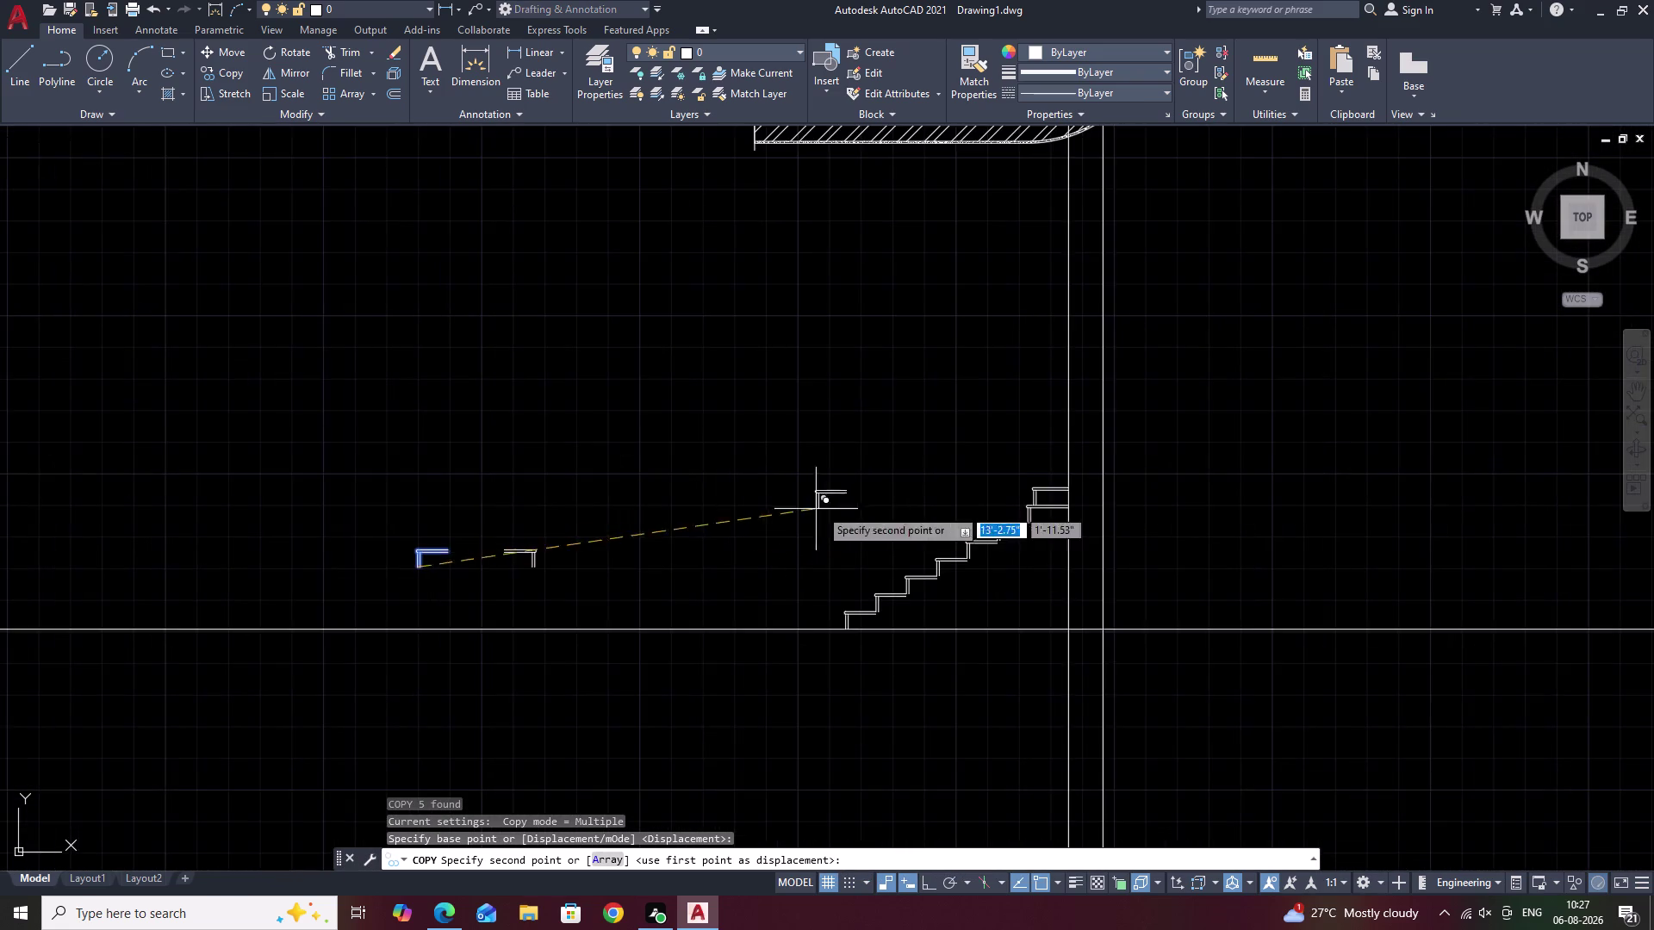
middle_drag(819, 508, 329, 606)
scroll(up, 3)
scroll(up, 3)
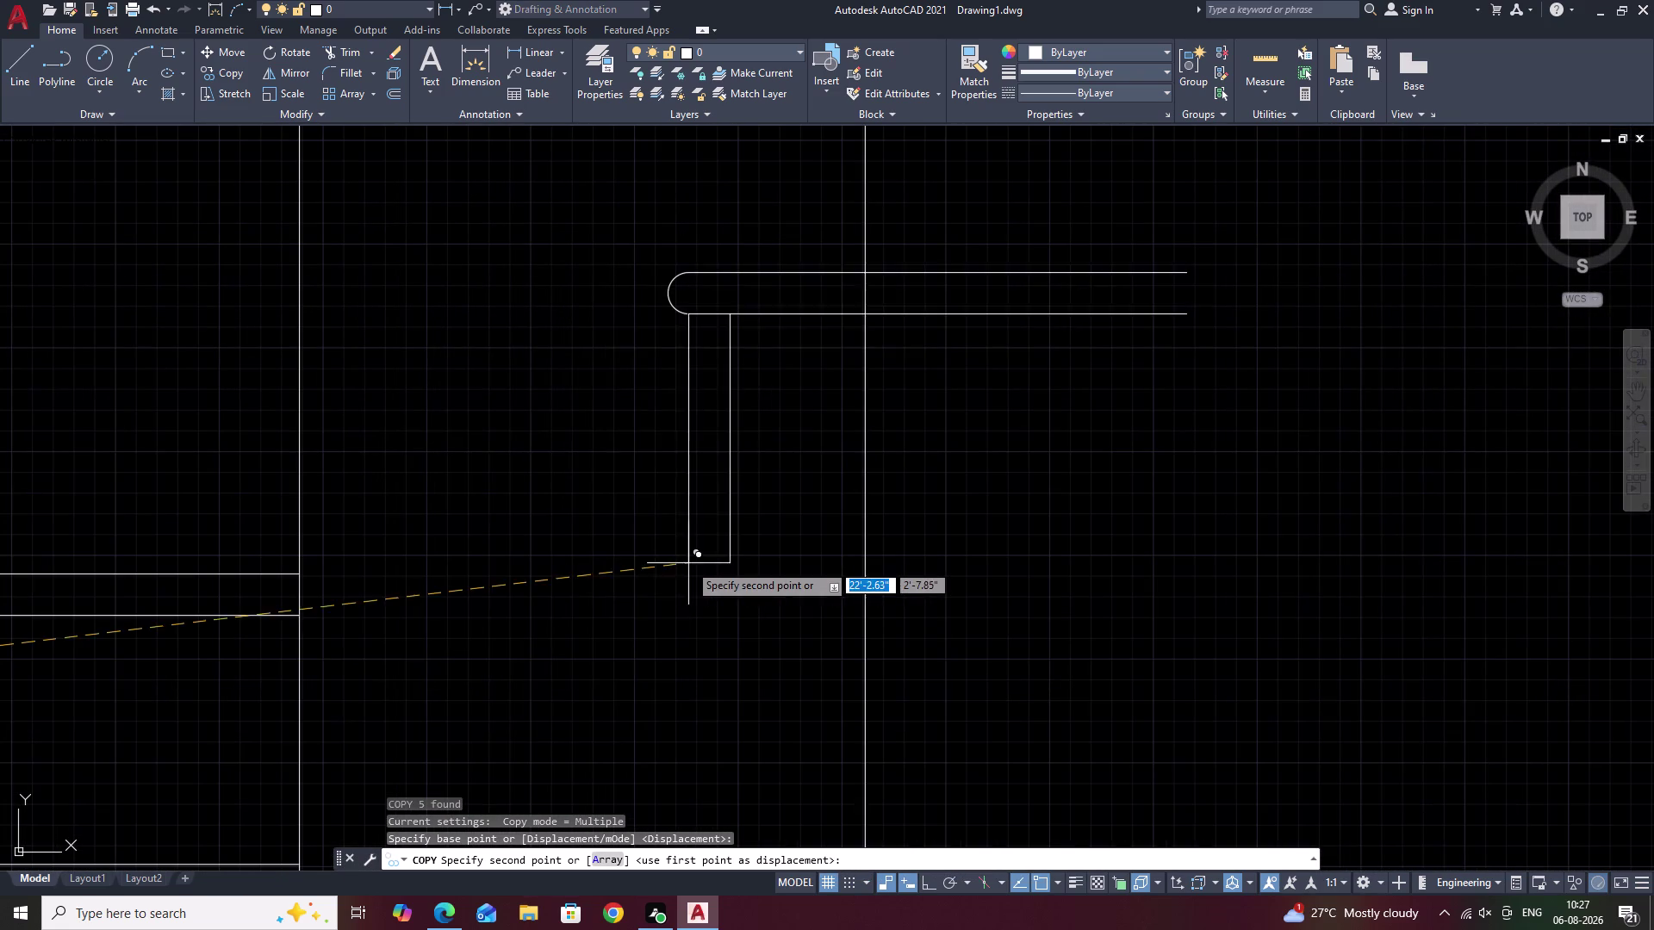
middle_drag(345, 760, 452, 466)
middle_drag(466, 318, 499, 599)
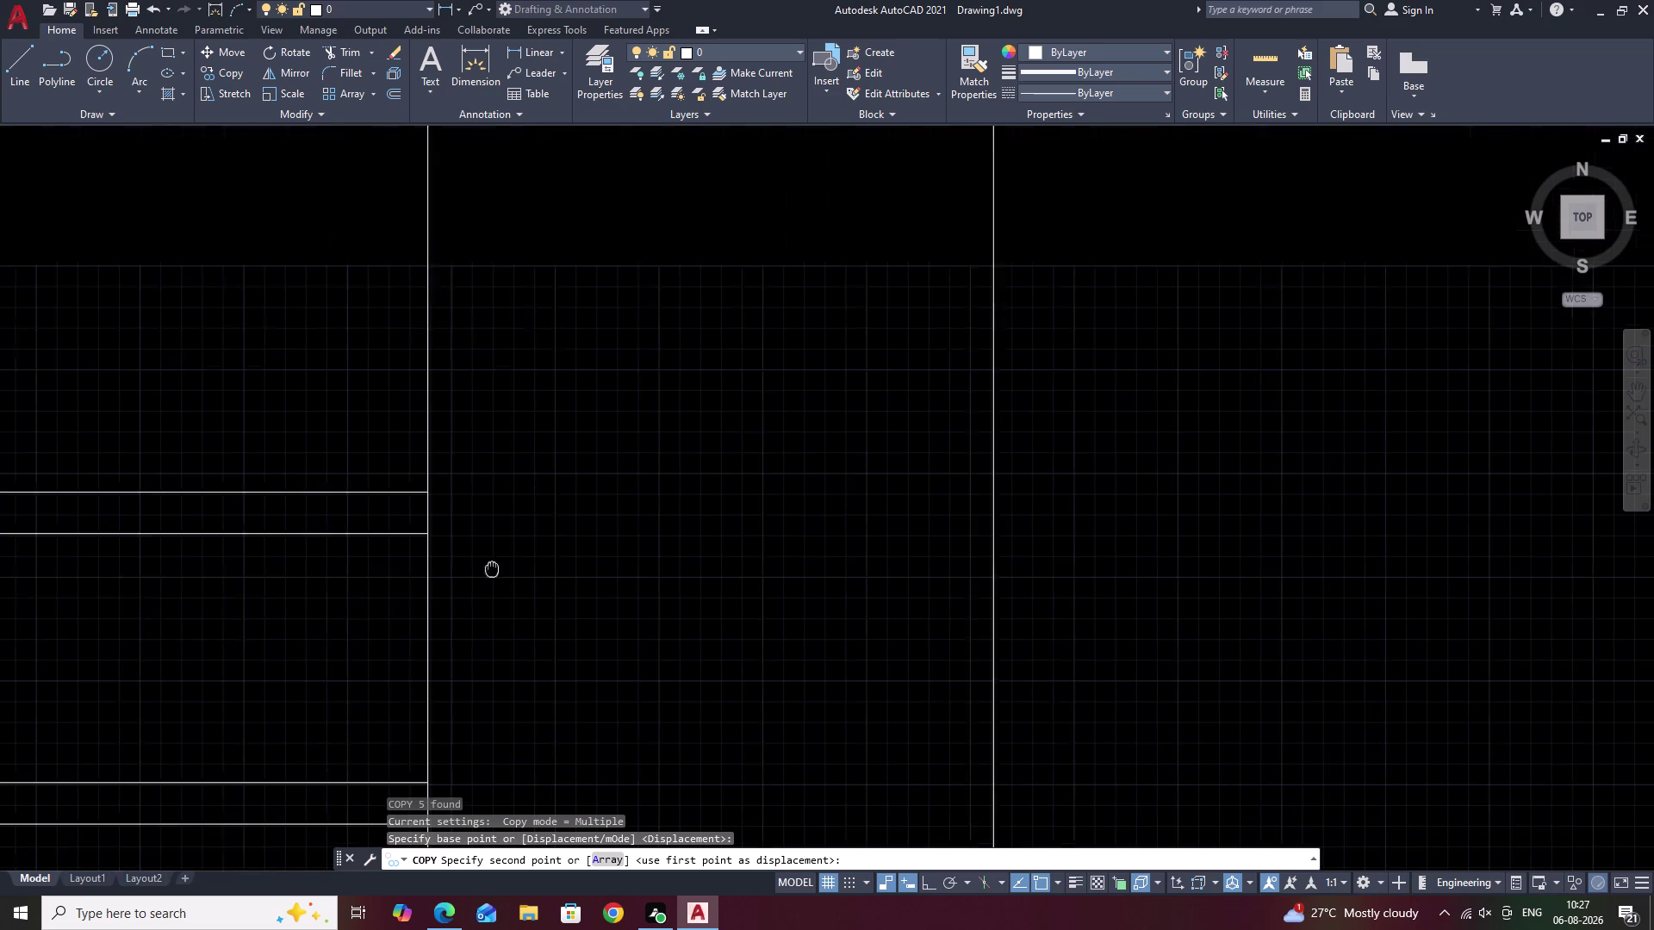
middle_drag(499, 599, 513, 658)
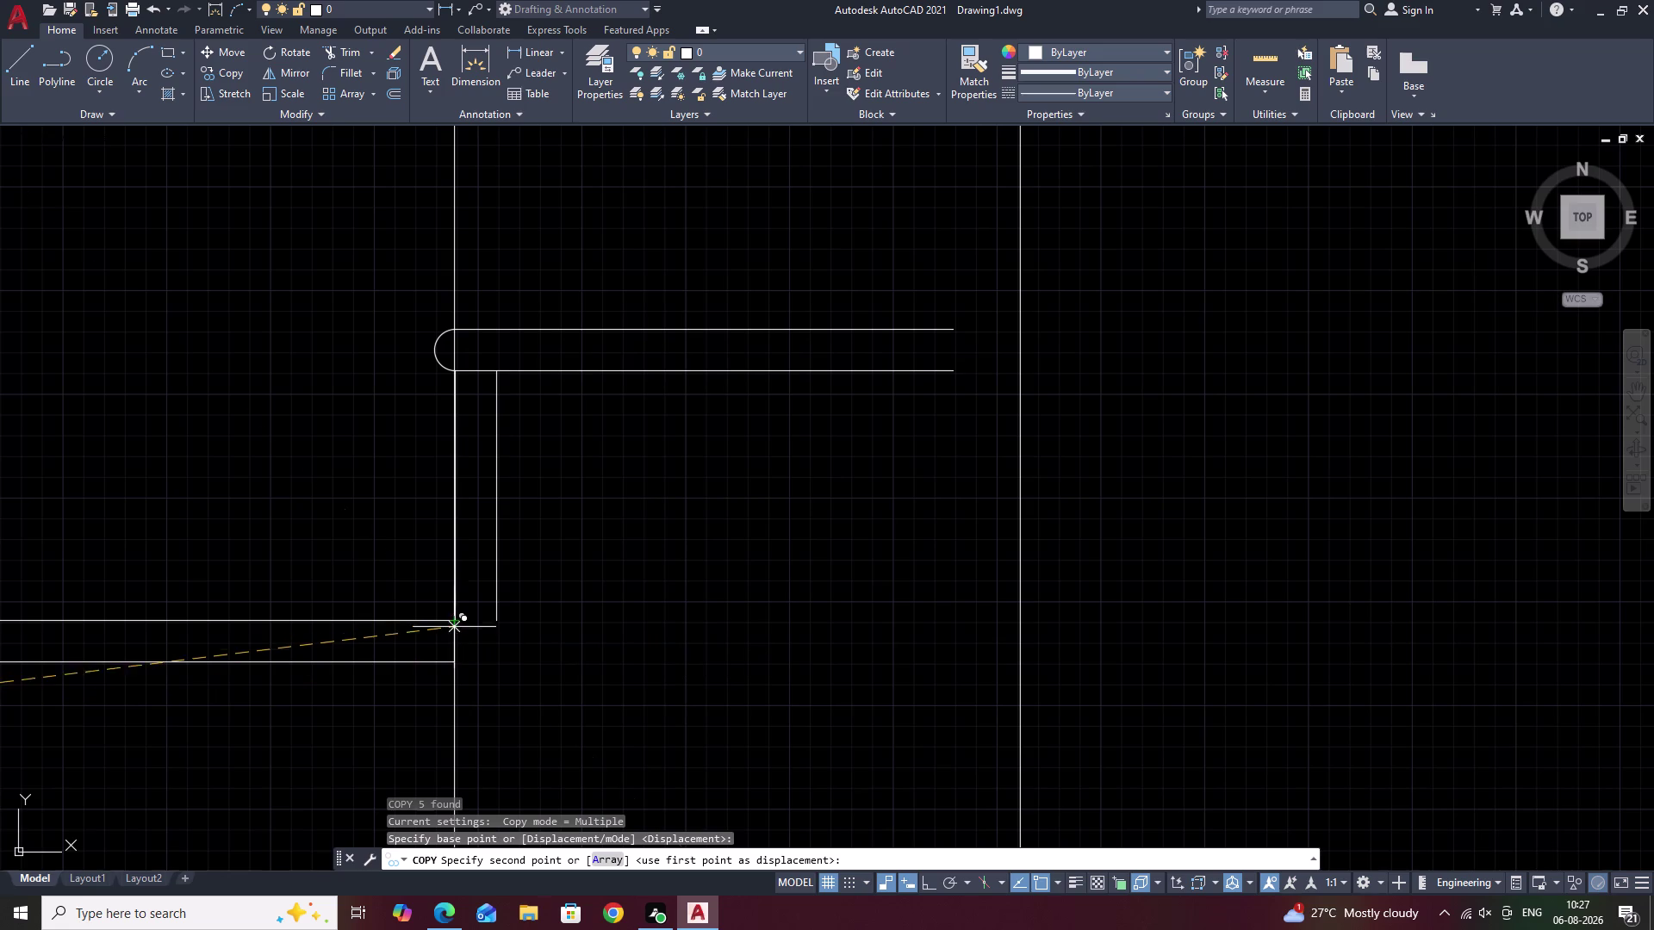
middle_drag(510, 715, 622, 338)
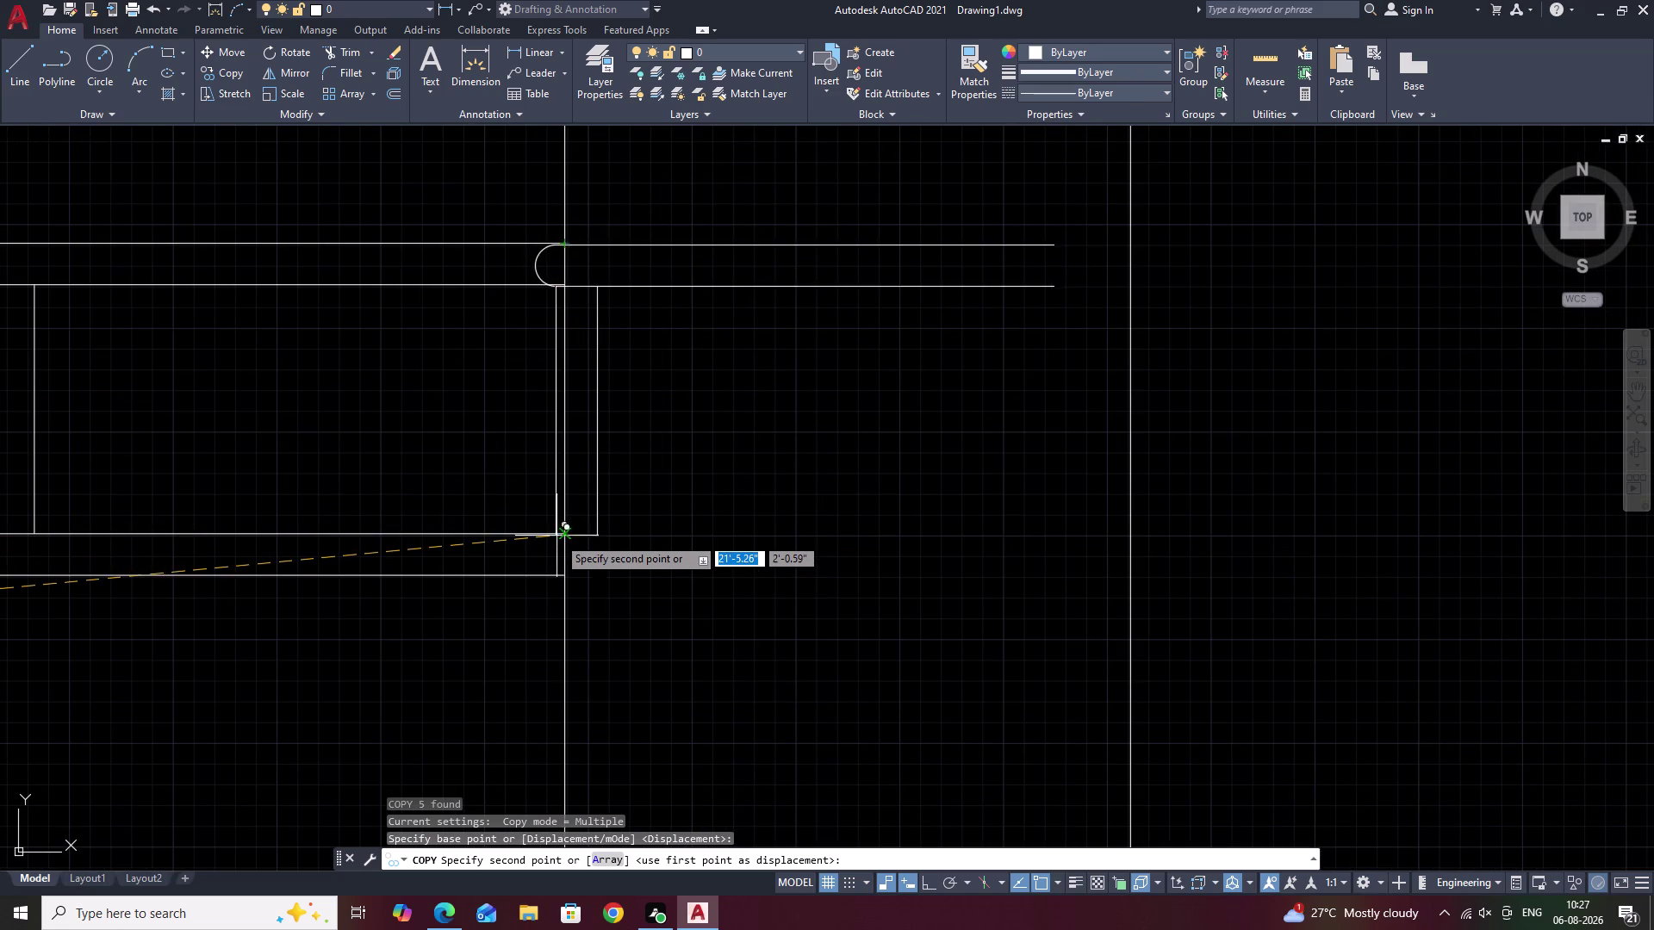
click(560, 536)
key(Escape)
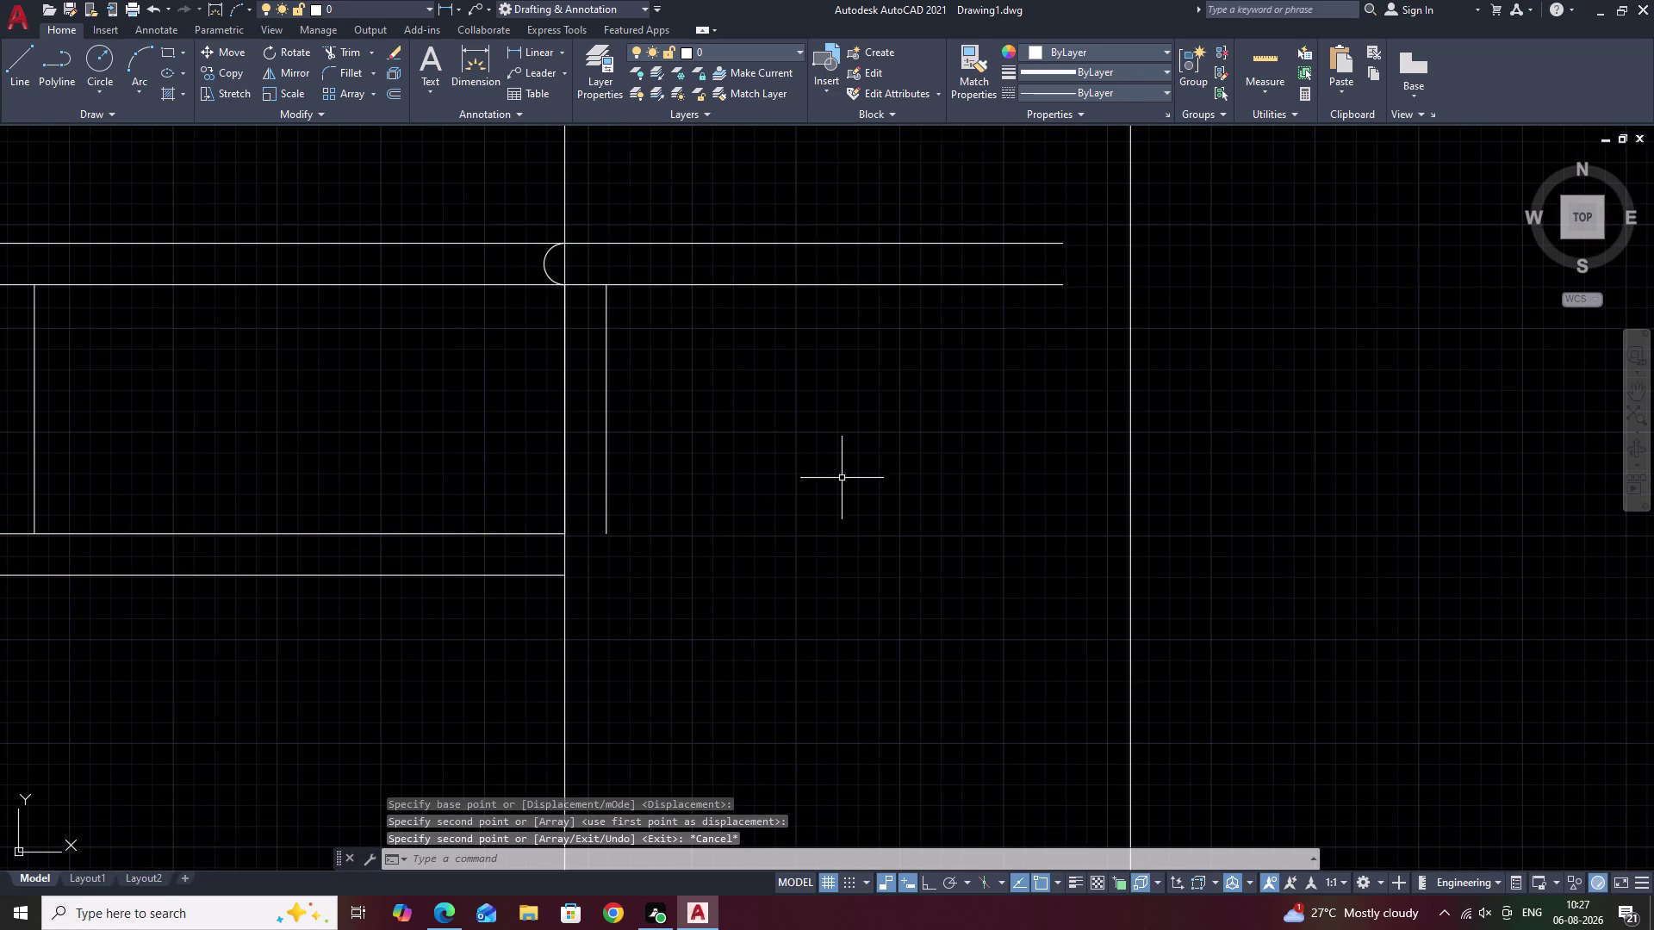
key(Escape)
Extend the top tread to the construction line.
text(EX)
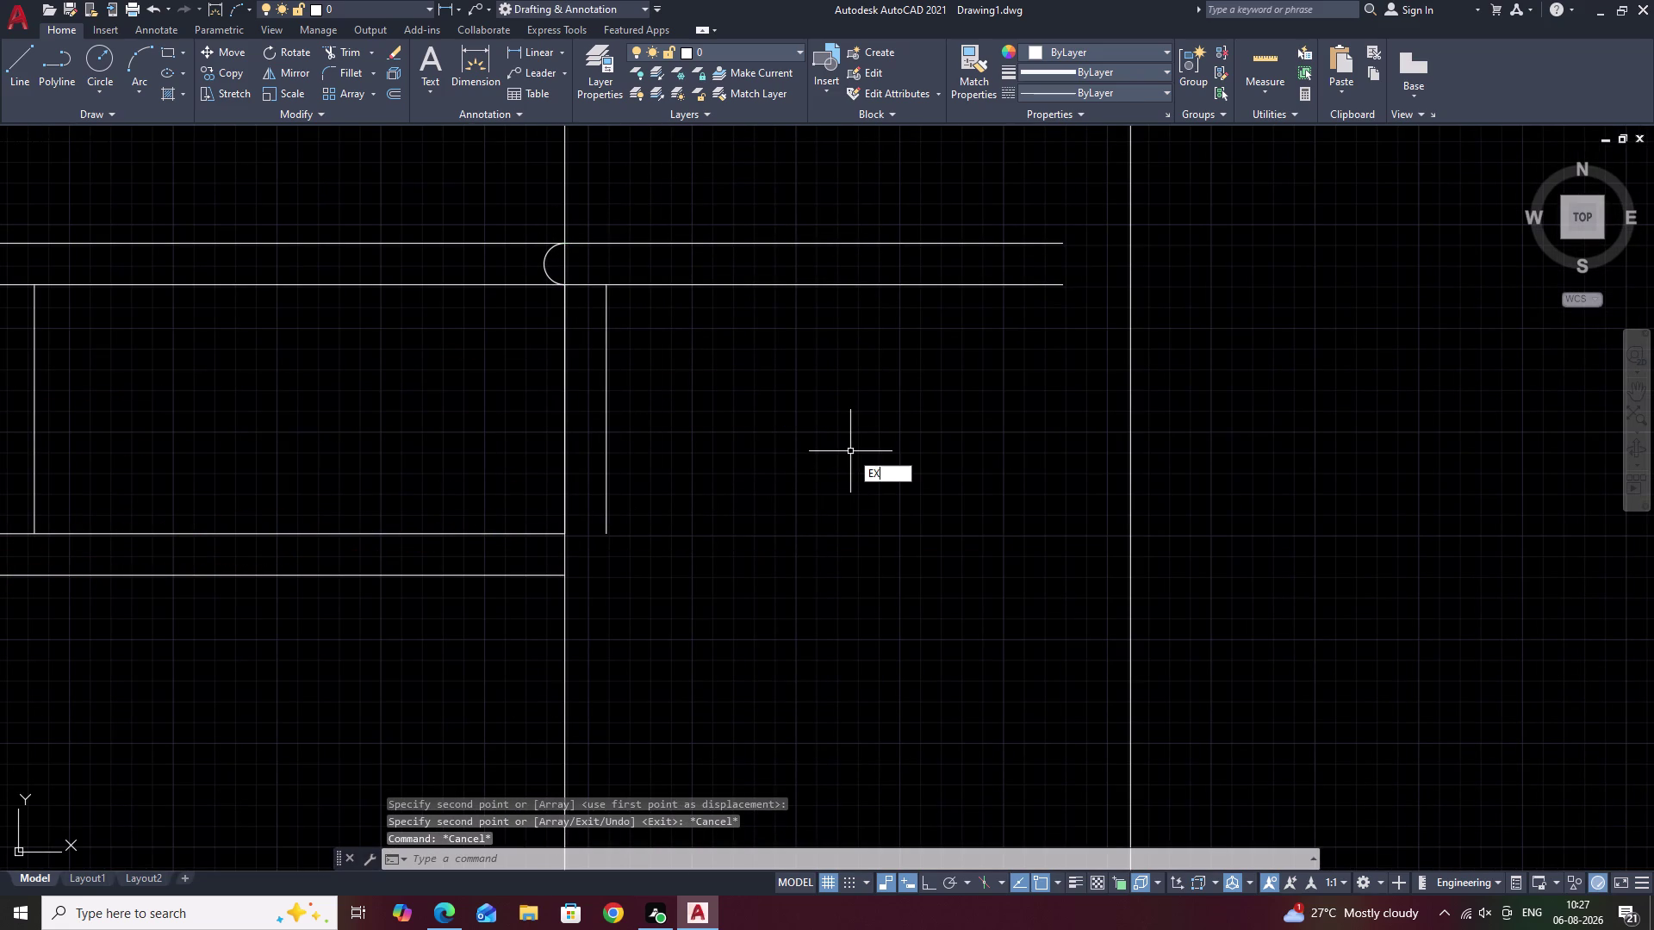
key(space)
click(863, 279)
double_click(863, 287)
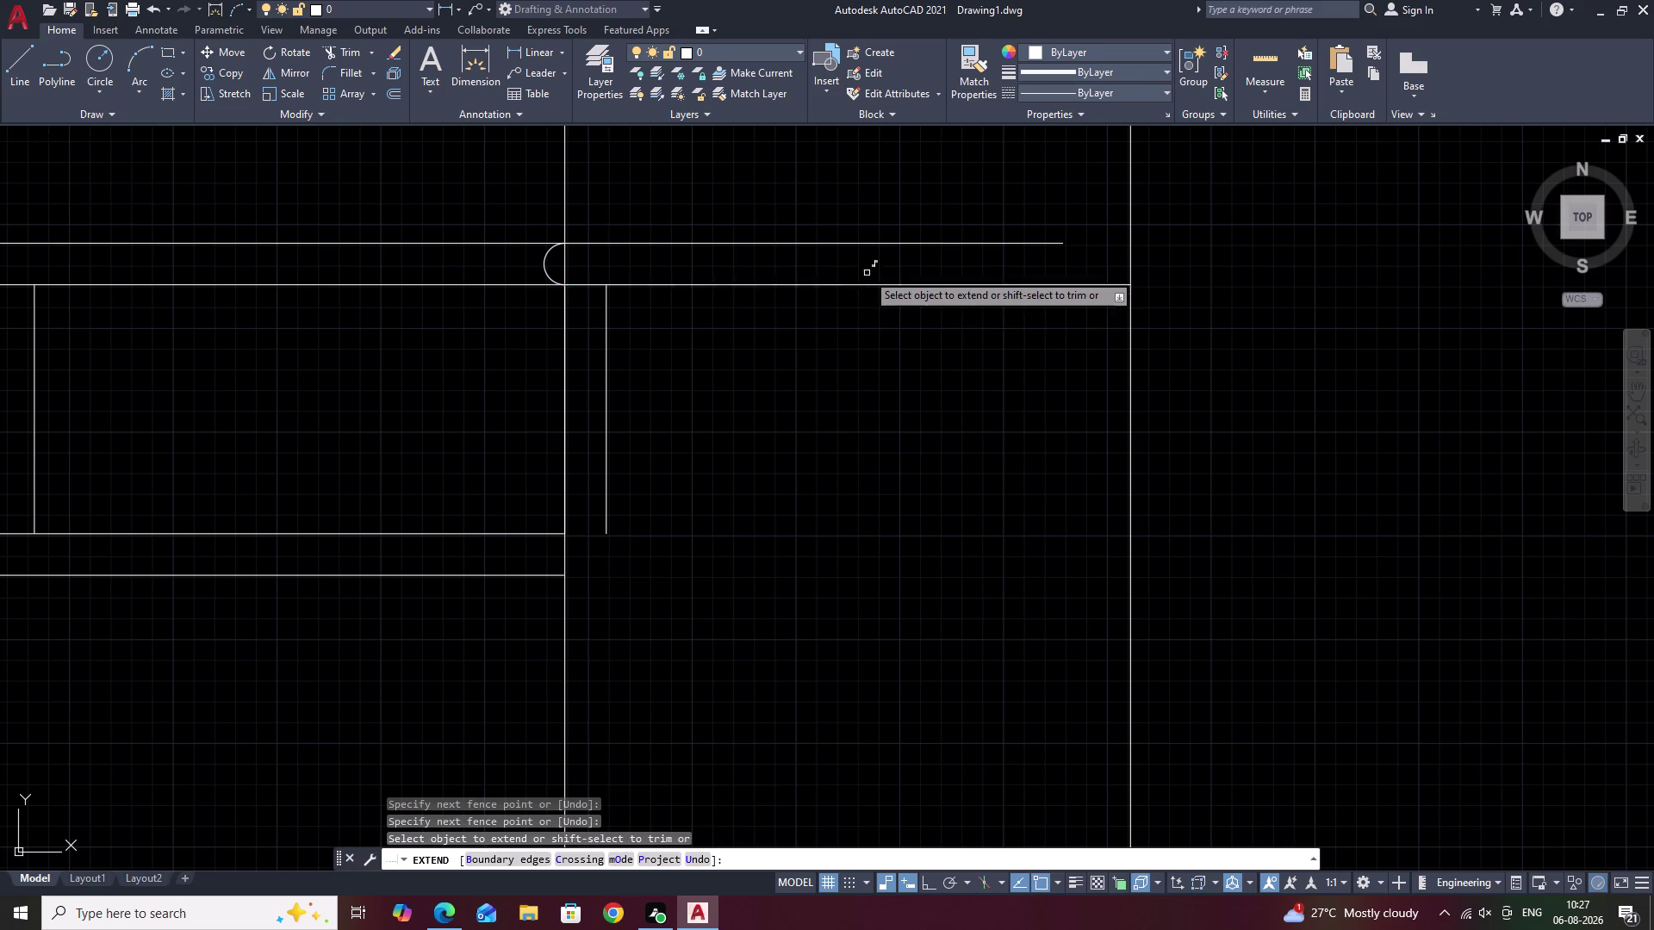
click(872, 242)
scroll(down, 3)
key(Escape)
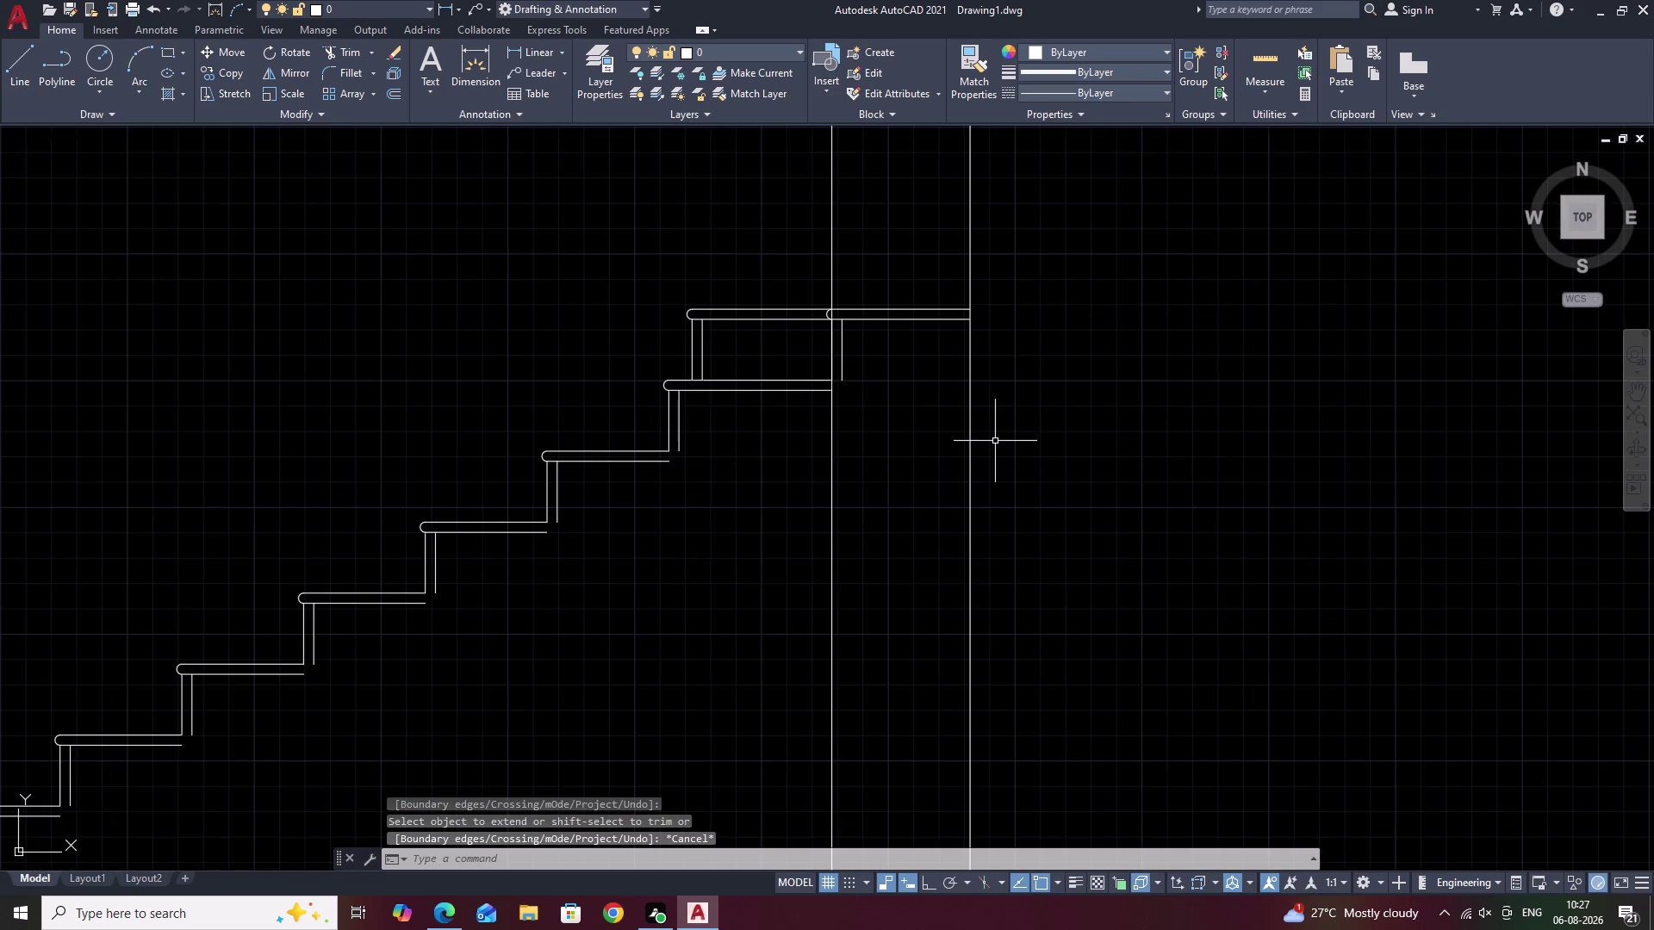
Erase both vertical construction lines and view the whole elevation.
drag(1005, 455, 763, 506)
text(E)
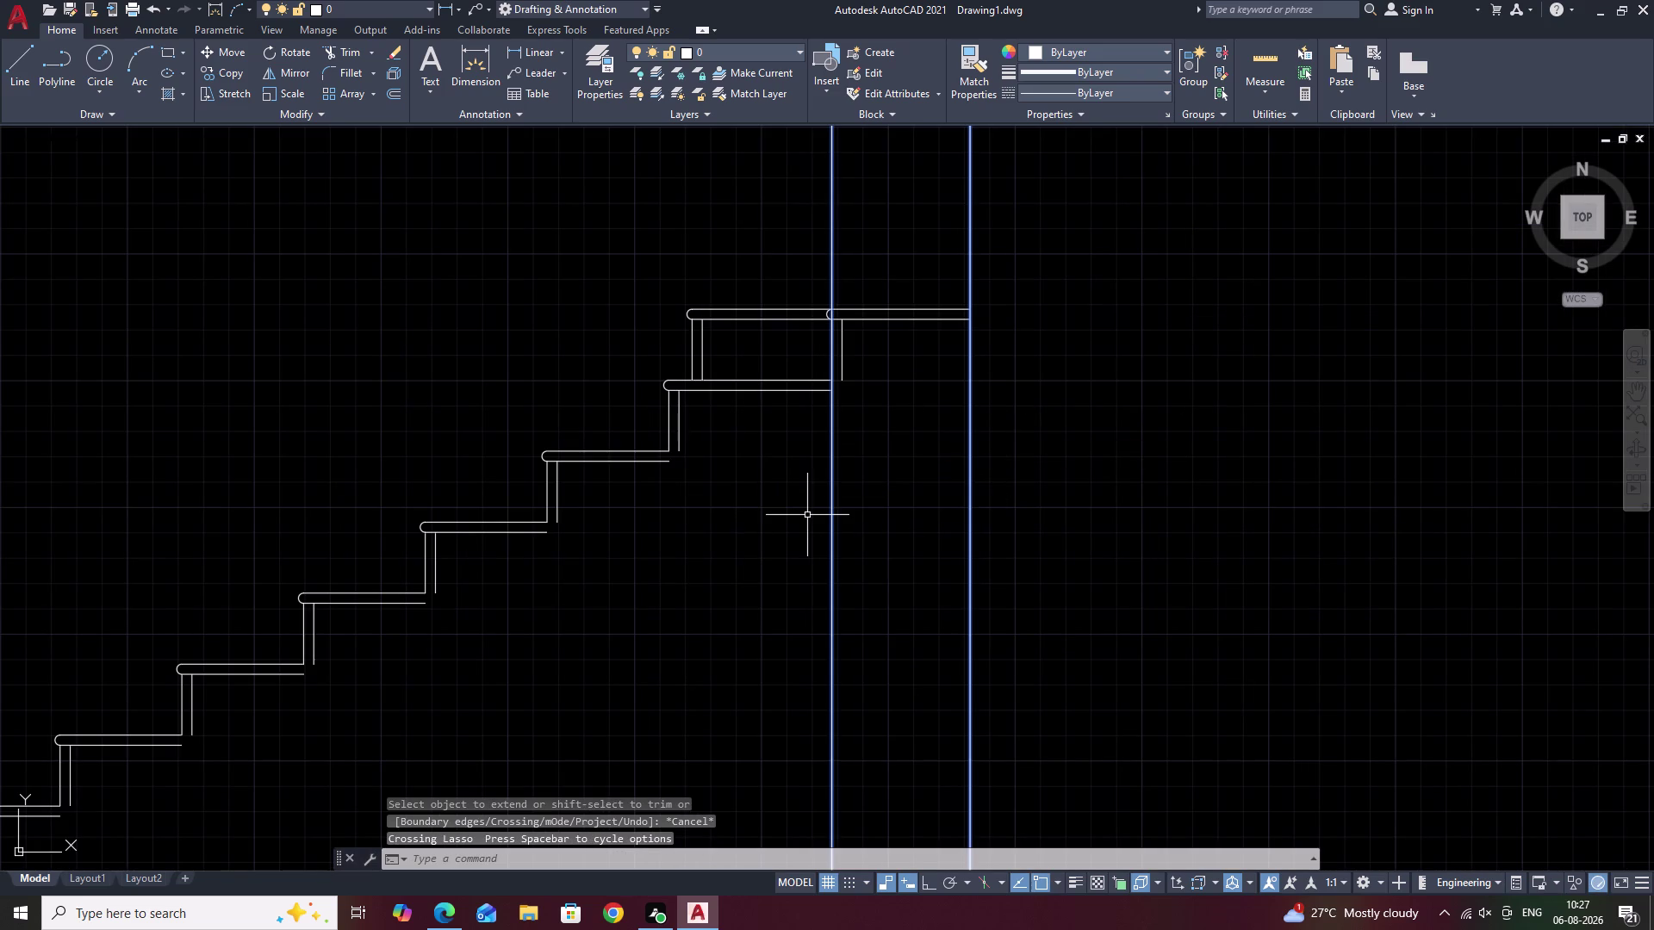
key(space)
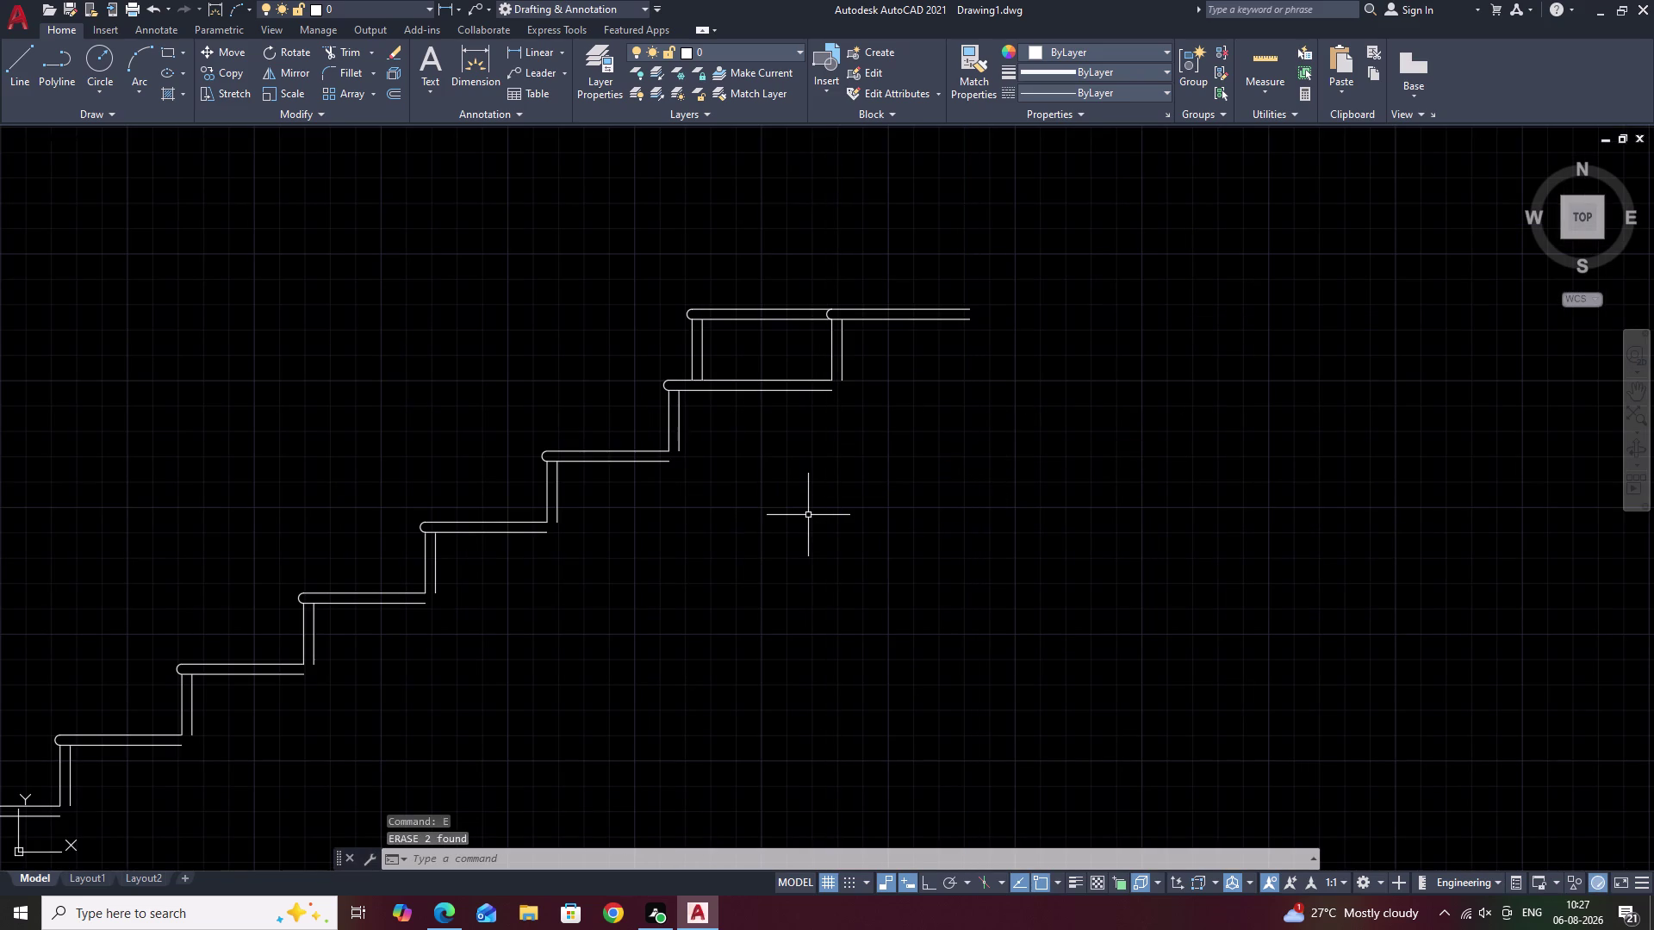
middle_drag(865, 506, 841, 612)
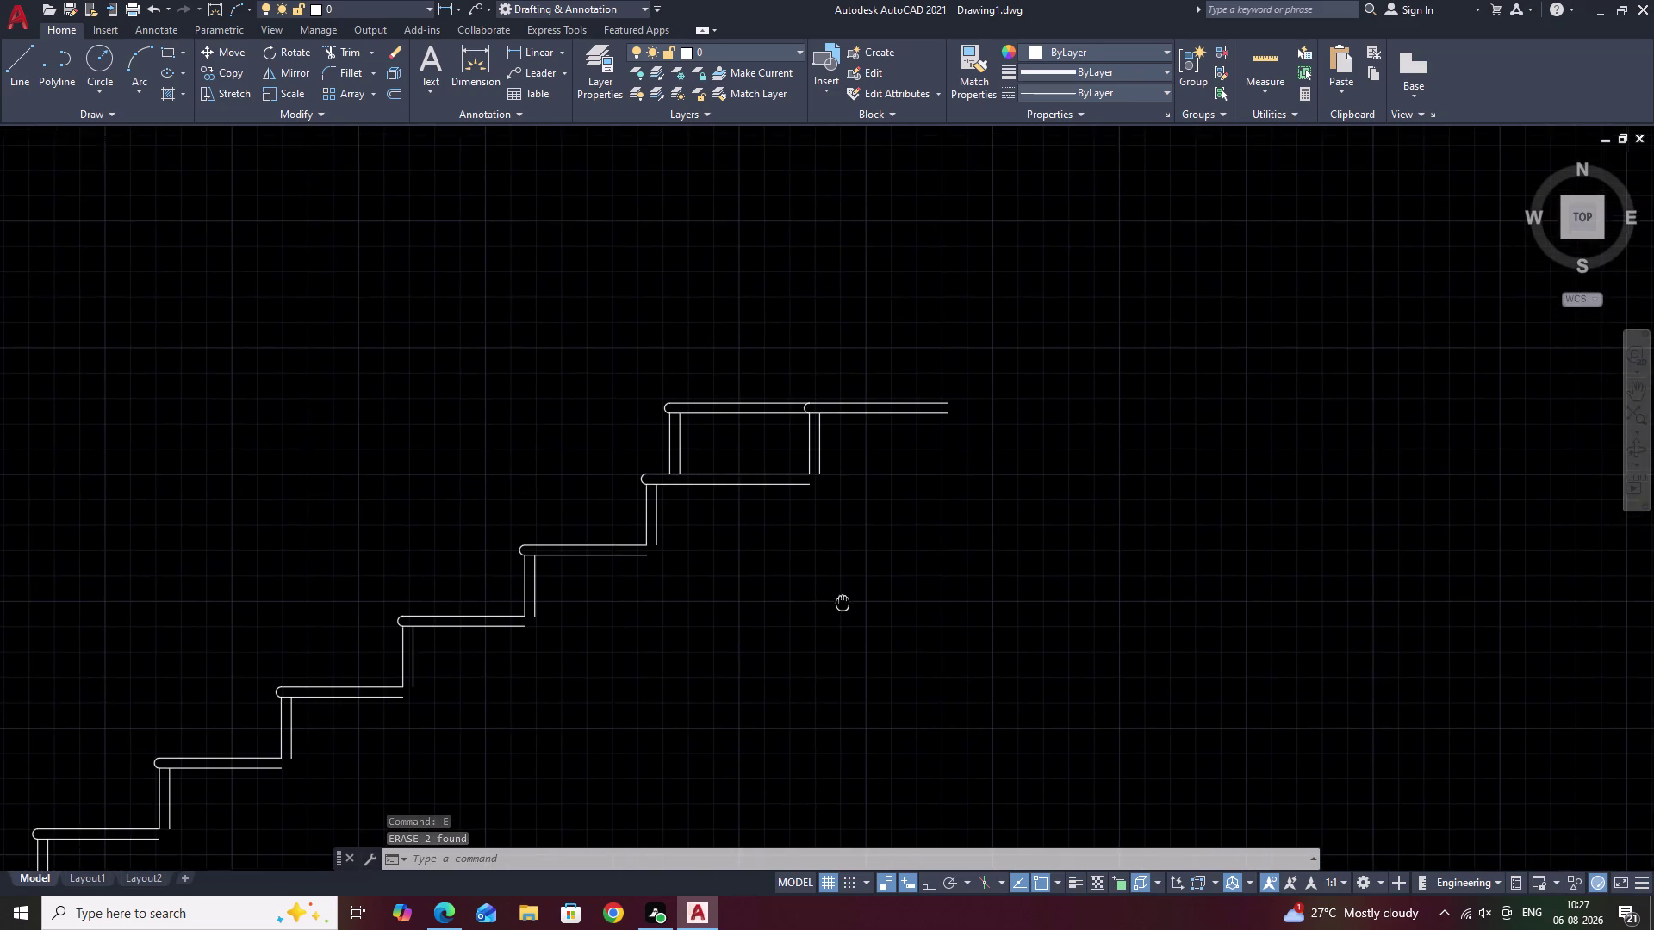
Draw vertical construction lines through two corners of winder steps 7 to 10.
middle_drag(840, 612, 839, 622)
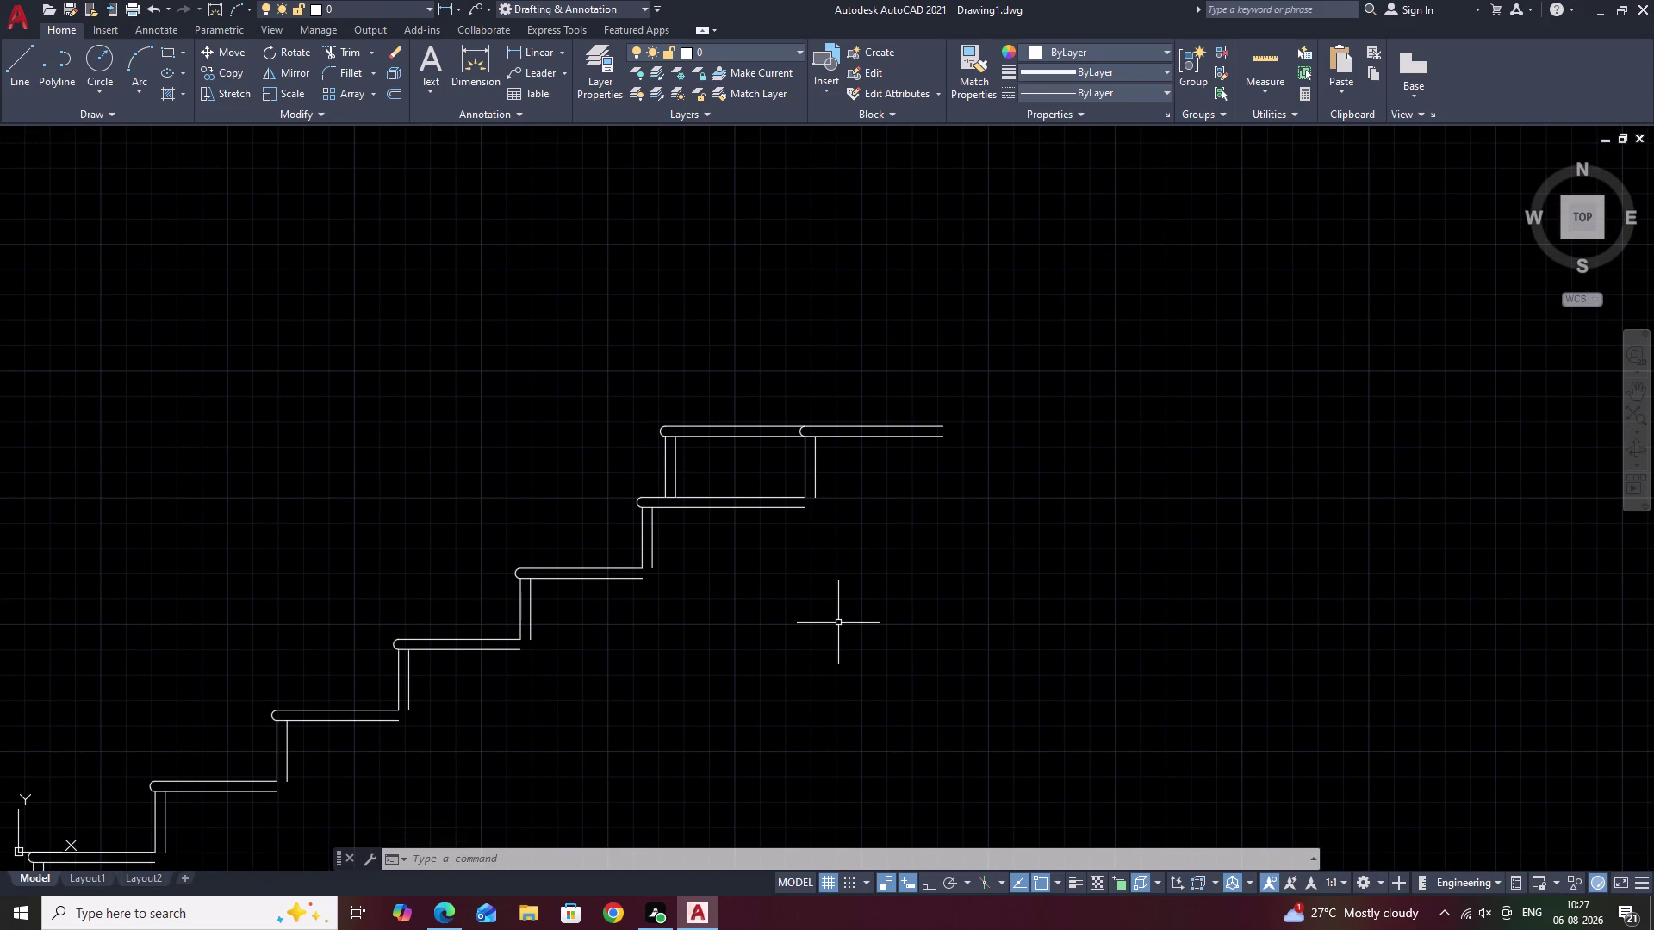
scroll(down, 3)
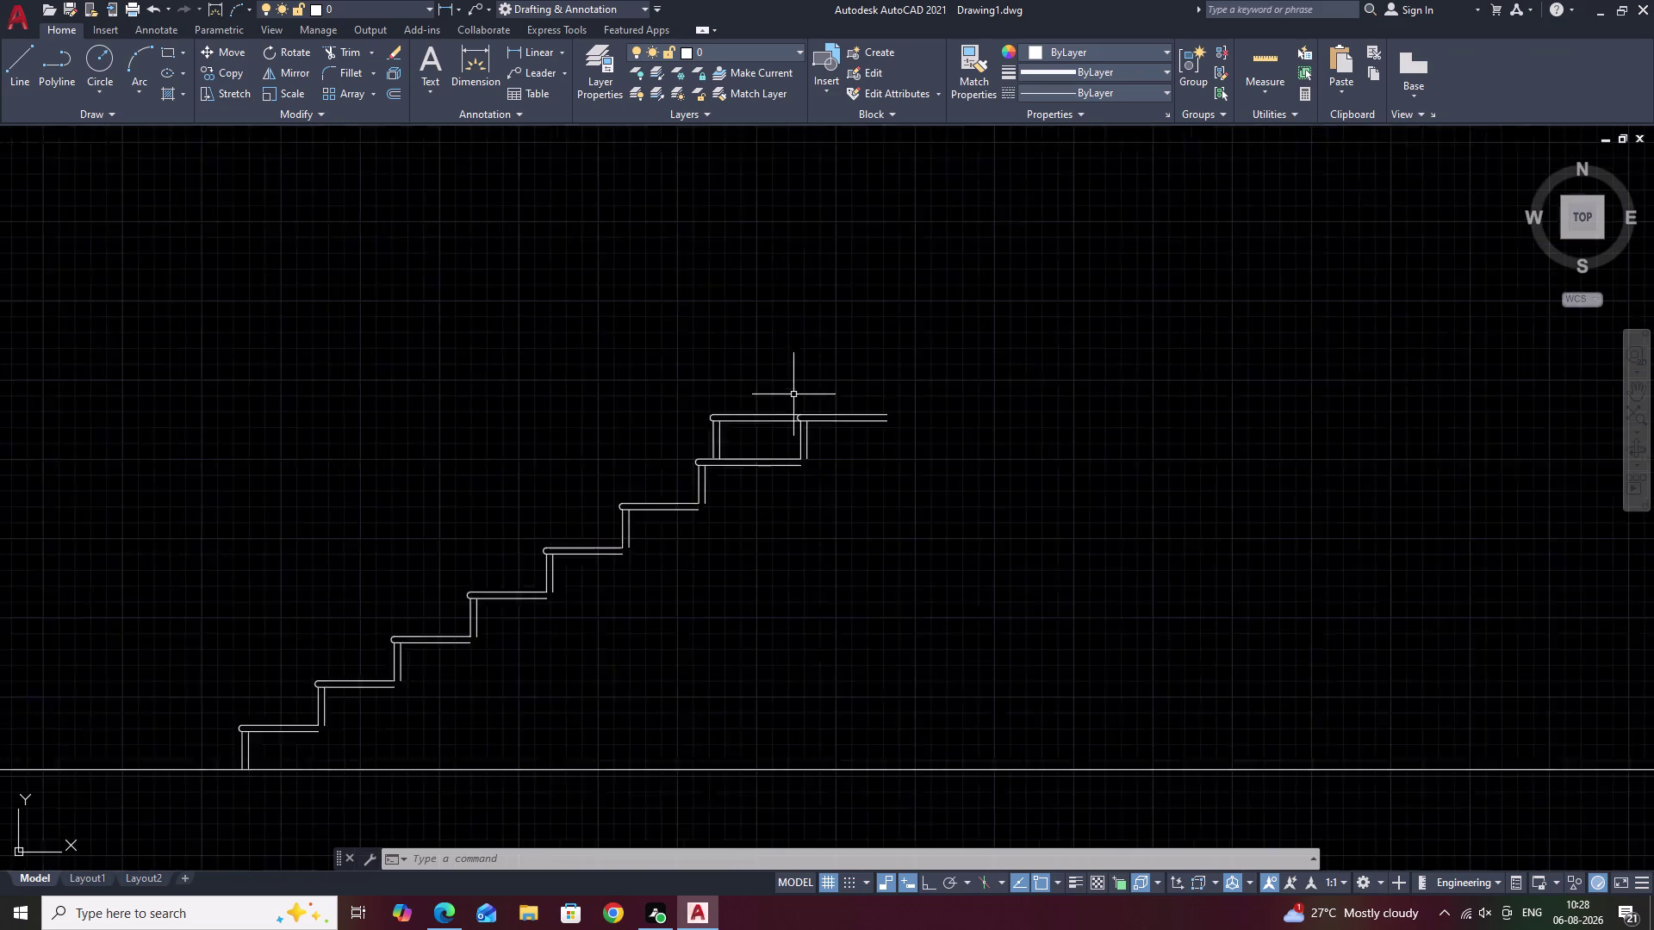
middle_drag(811, 349, 708, 929)
middle_drag(773, 547, 765, 653)
scroll(up, 3)
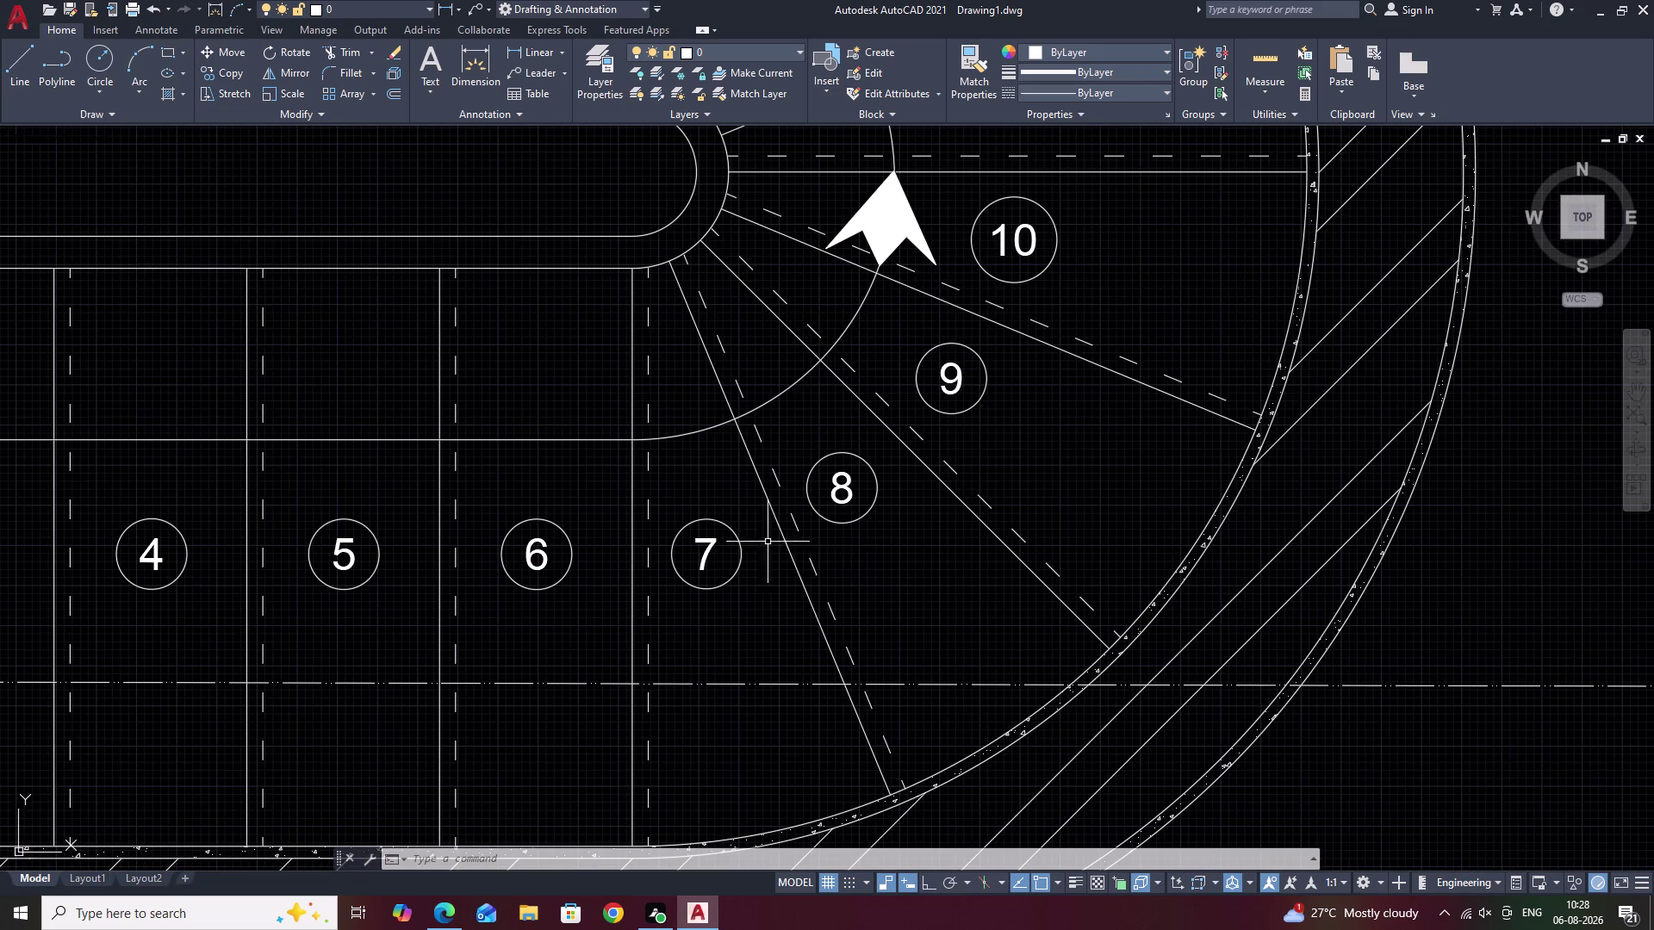
text(XL V)
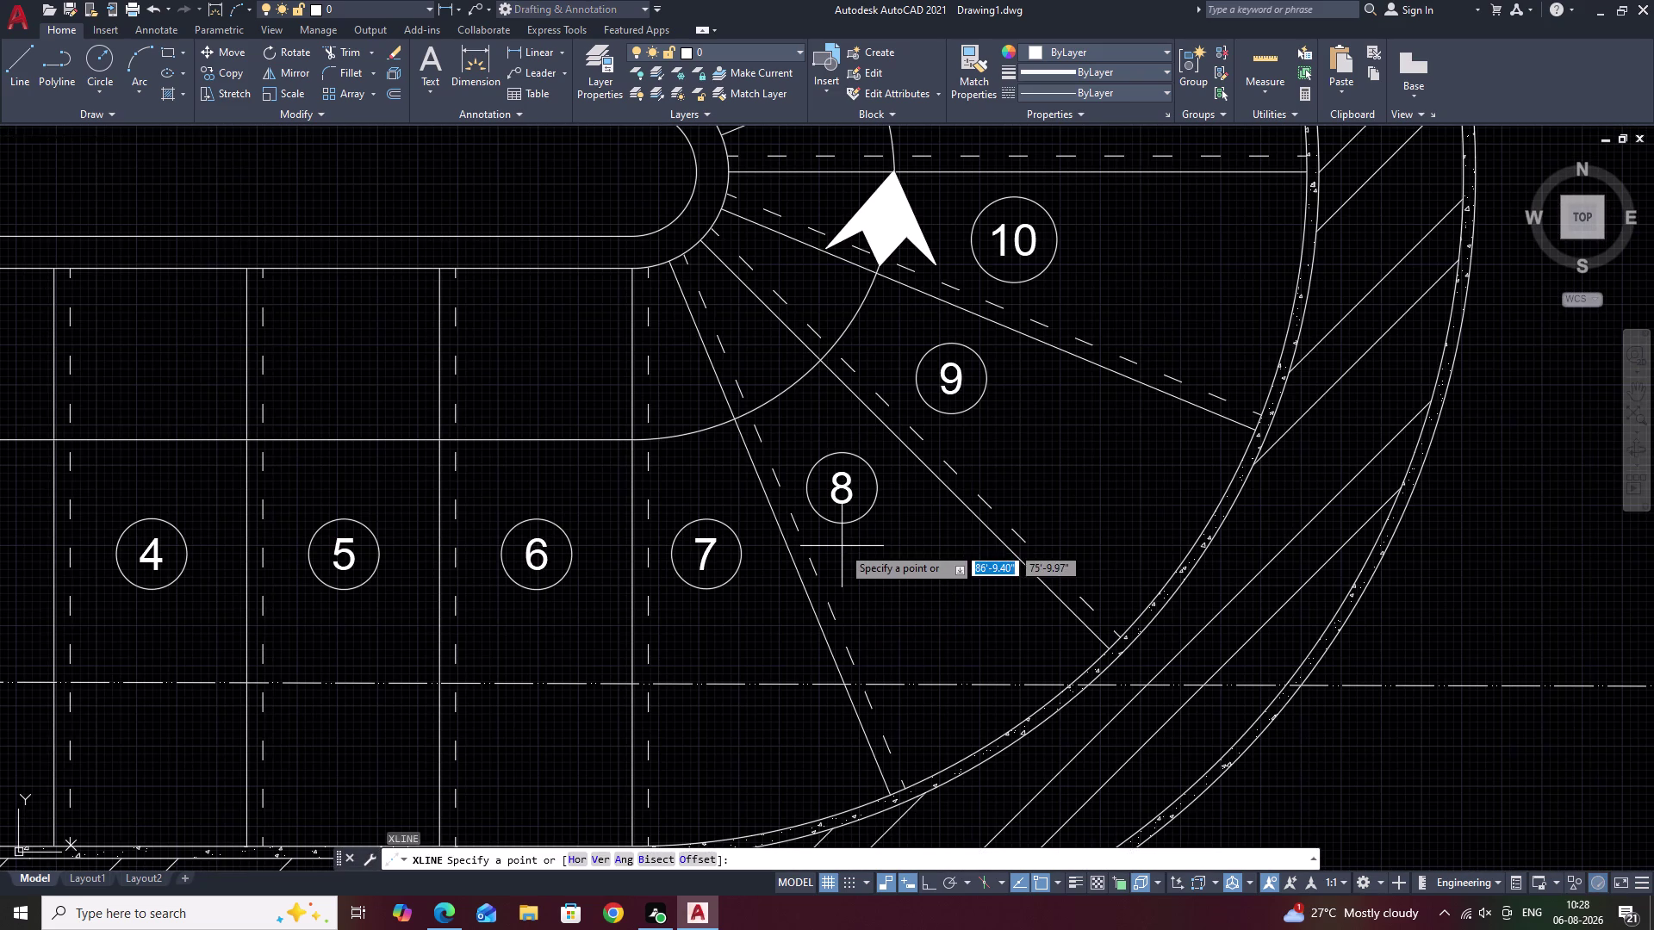
key(space)
click(705, 244)
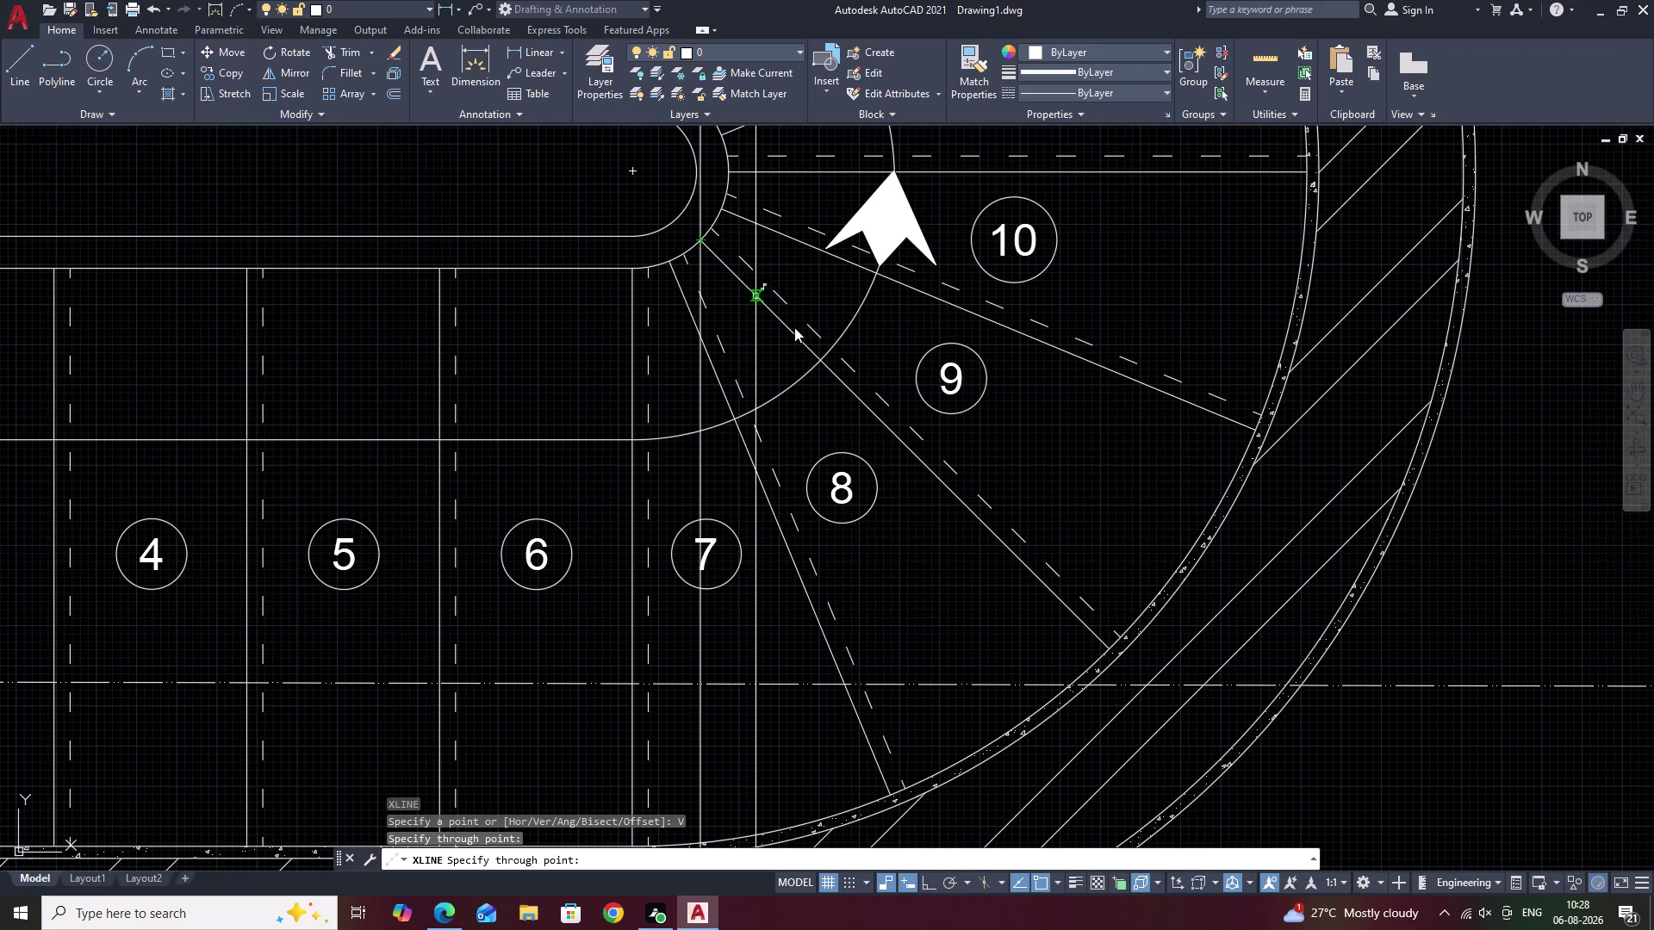
click(1109, 652)
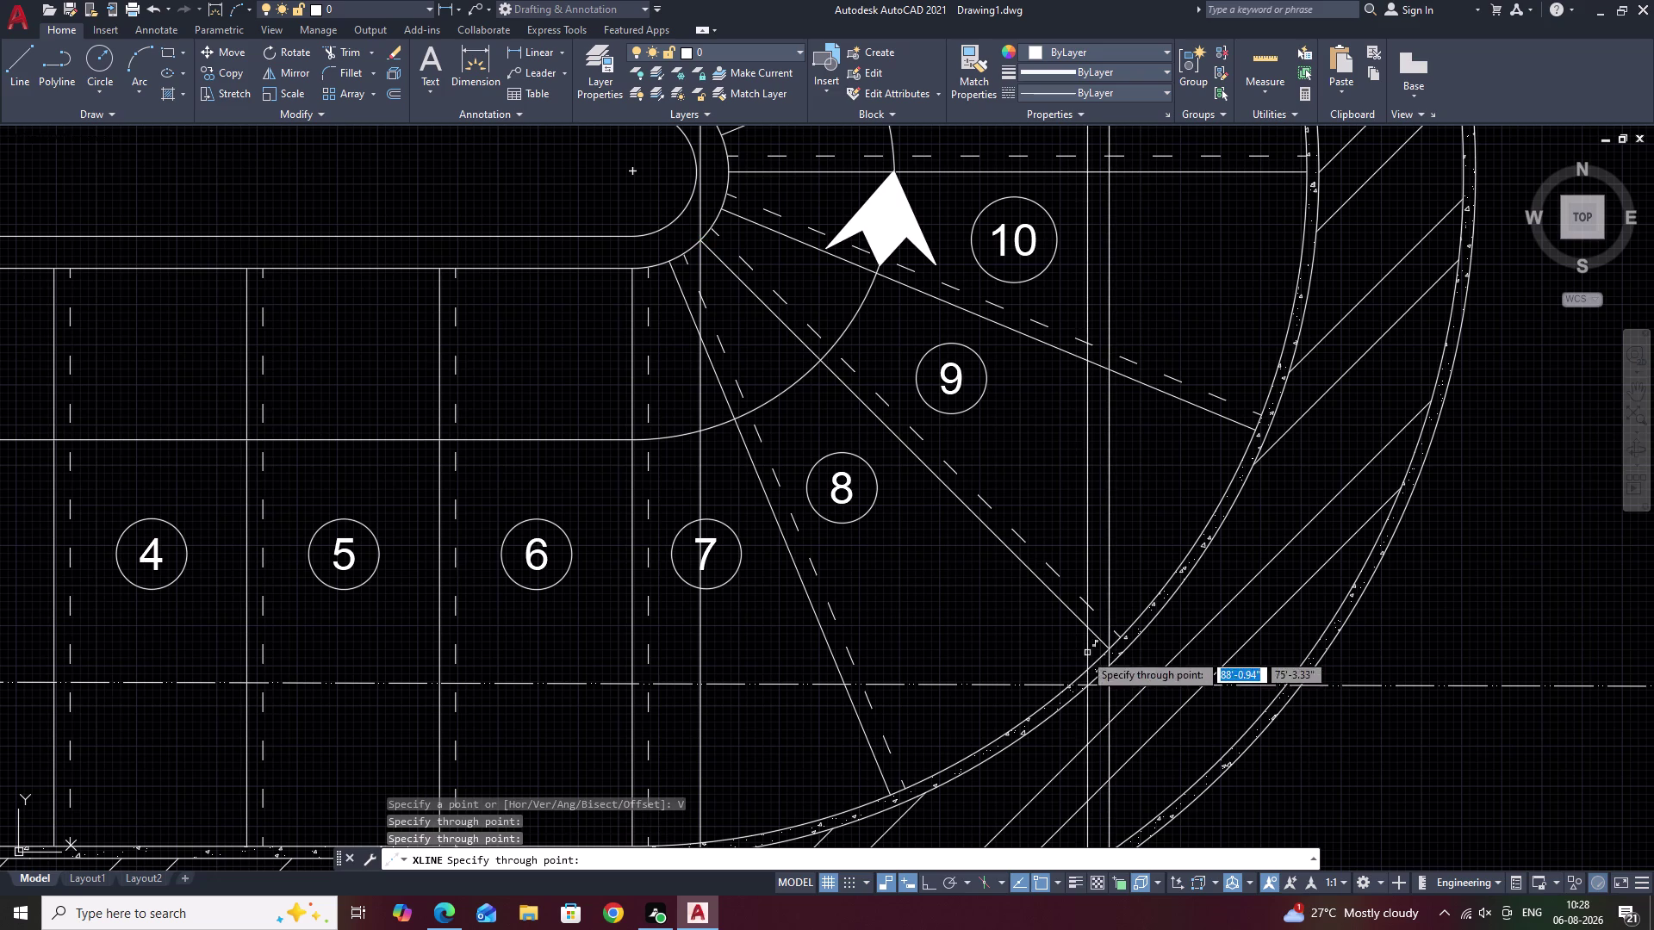
End the construction lines and select a spare step piece near the elevation's top.
scroll(down, 3)
middle_drag(929, 597, 969, 191)
middle_drag(958, 597, 998, 275)
middle_drag(1005, 595, 1036, 101)
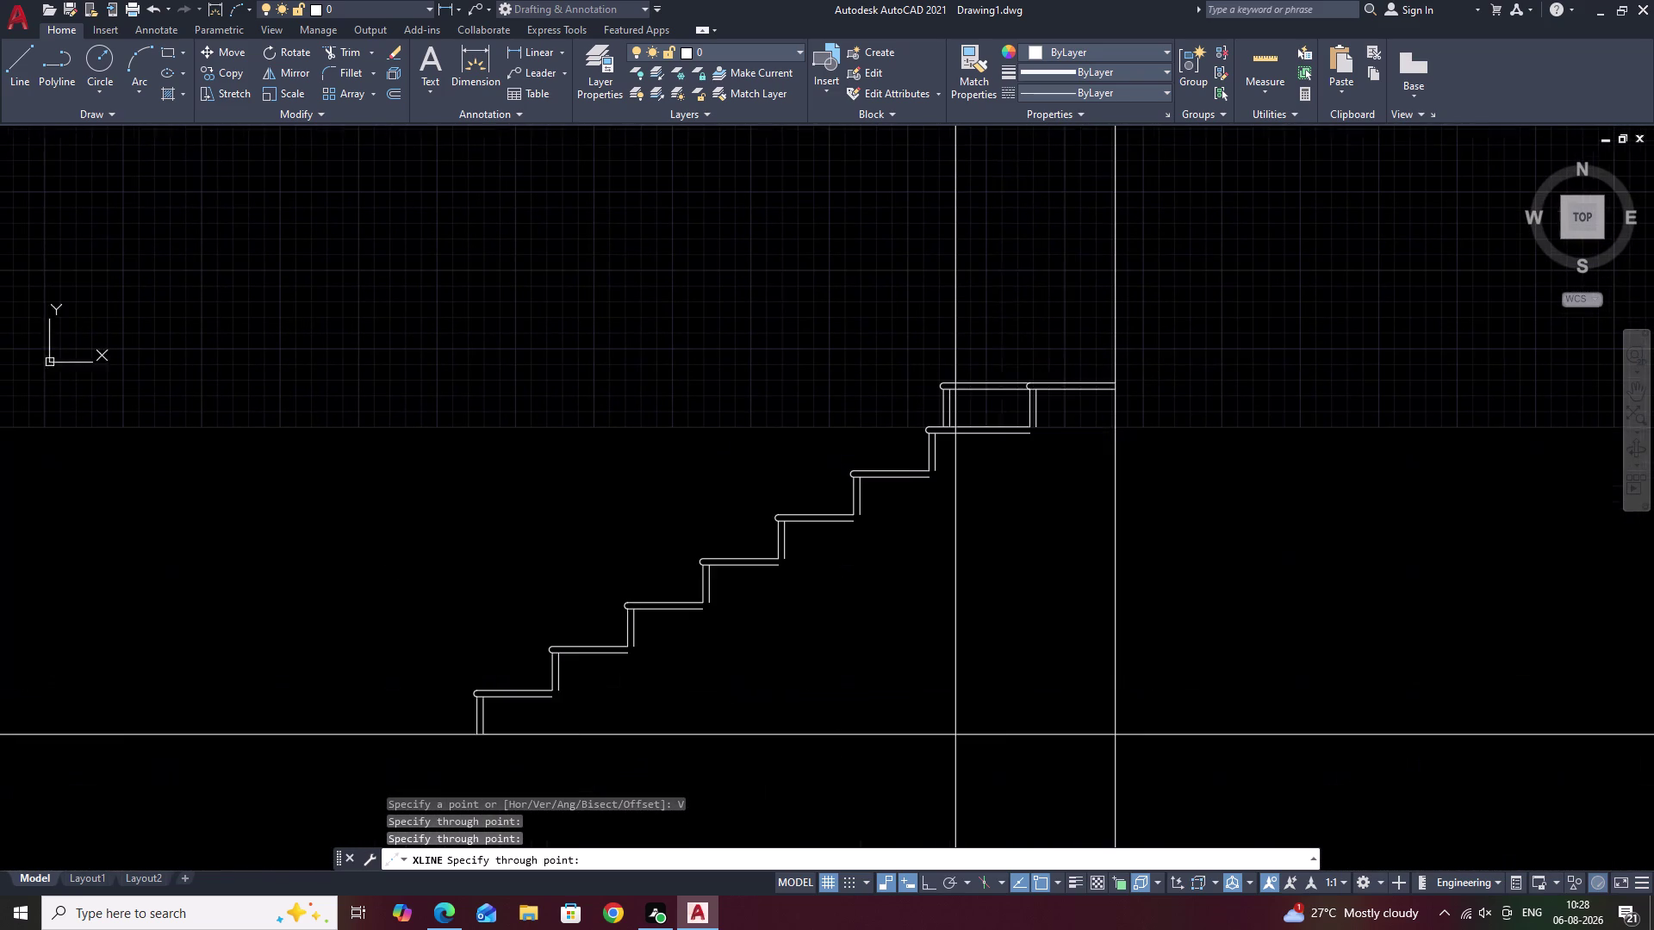
key(Escape)
scroll(down, 3)
middle_drag(500, 380, 716, 359)
scroll(up, 3)
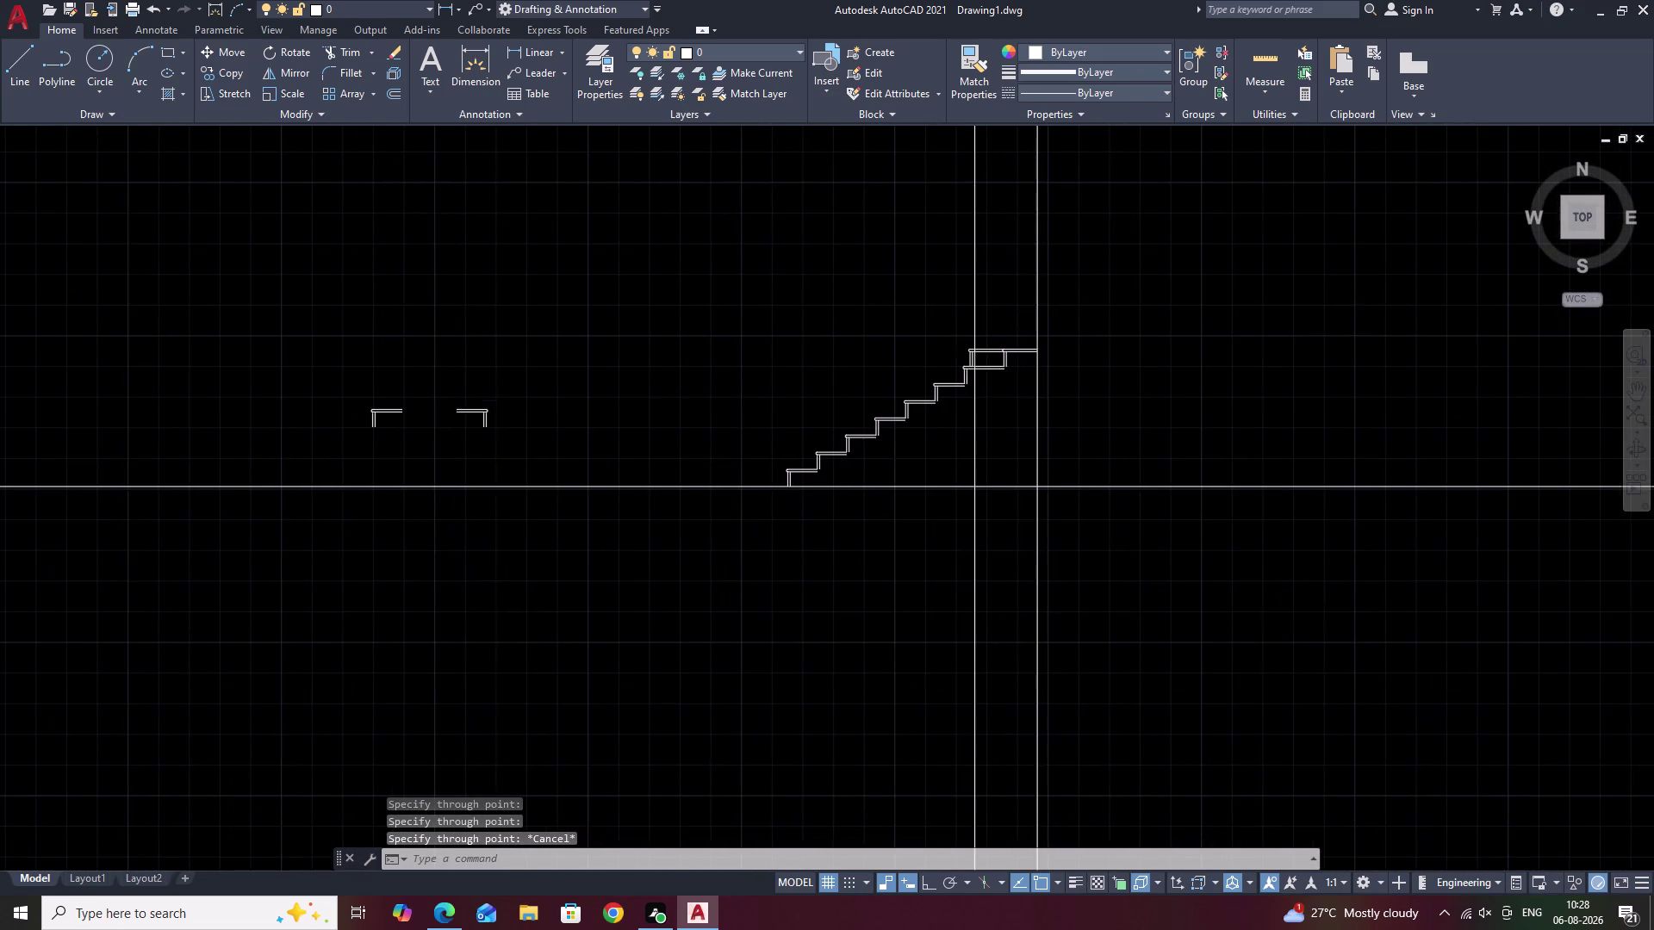
scroll(up, 3)
drag(295, 368, 388, 549)
Copy the spare step corner piece from its riser bottom onto an upper step.
click(388, 549)
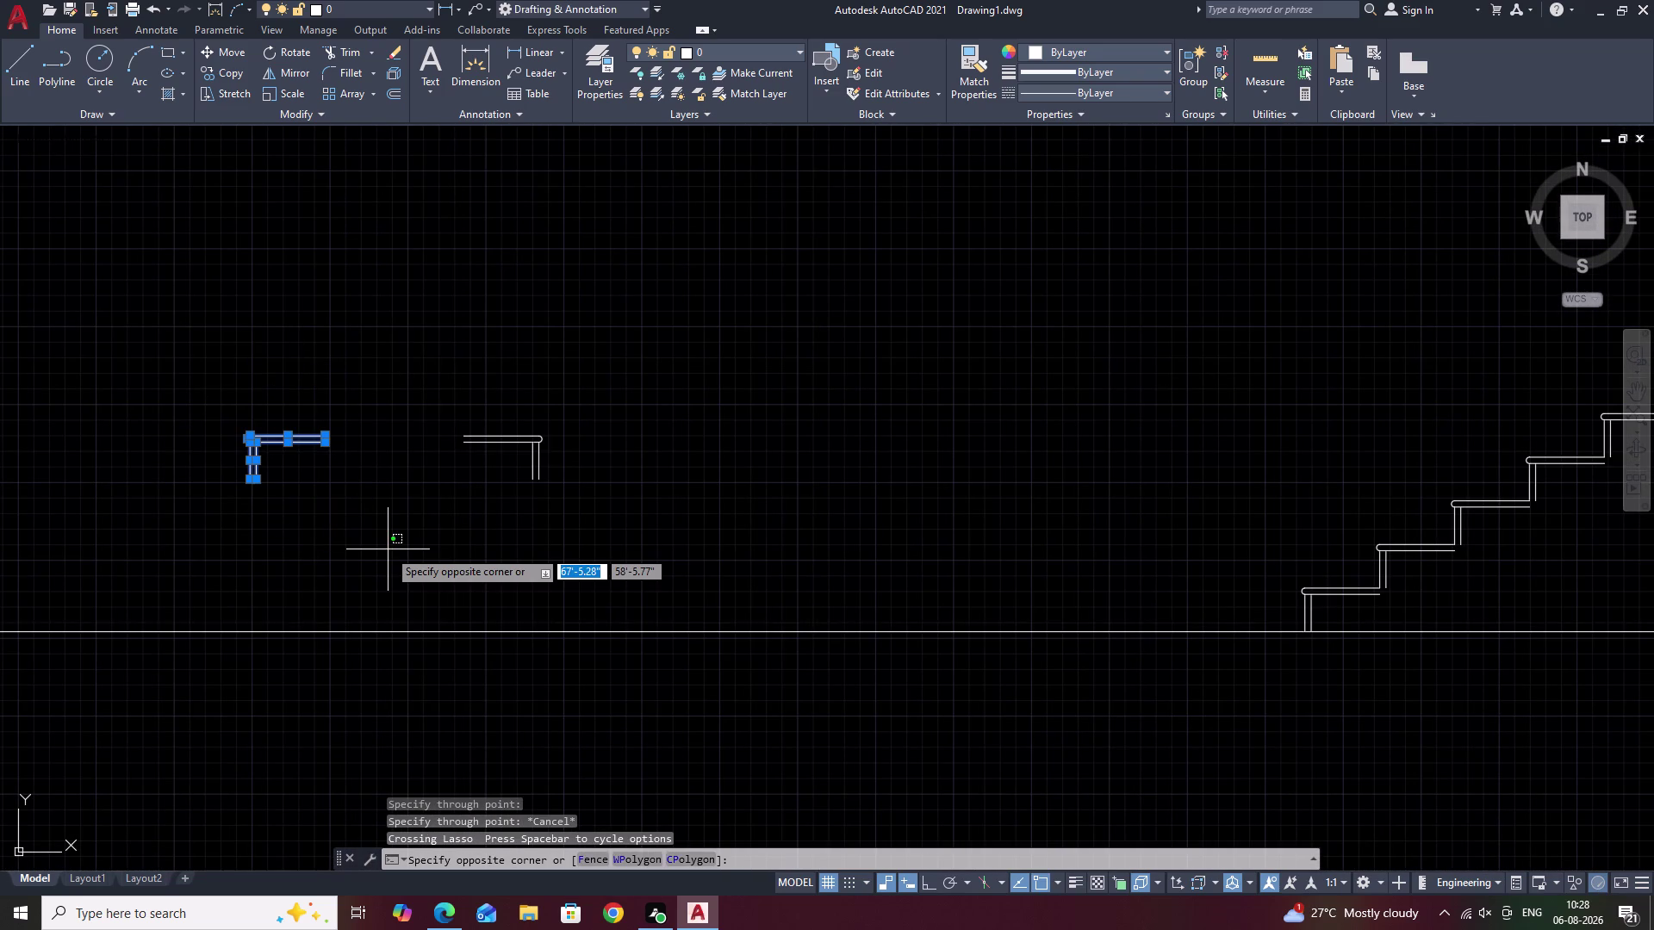
text(CO)
key(space)
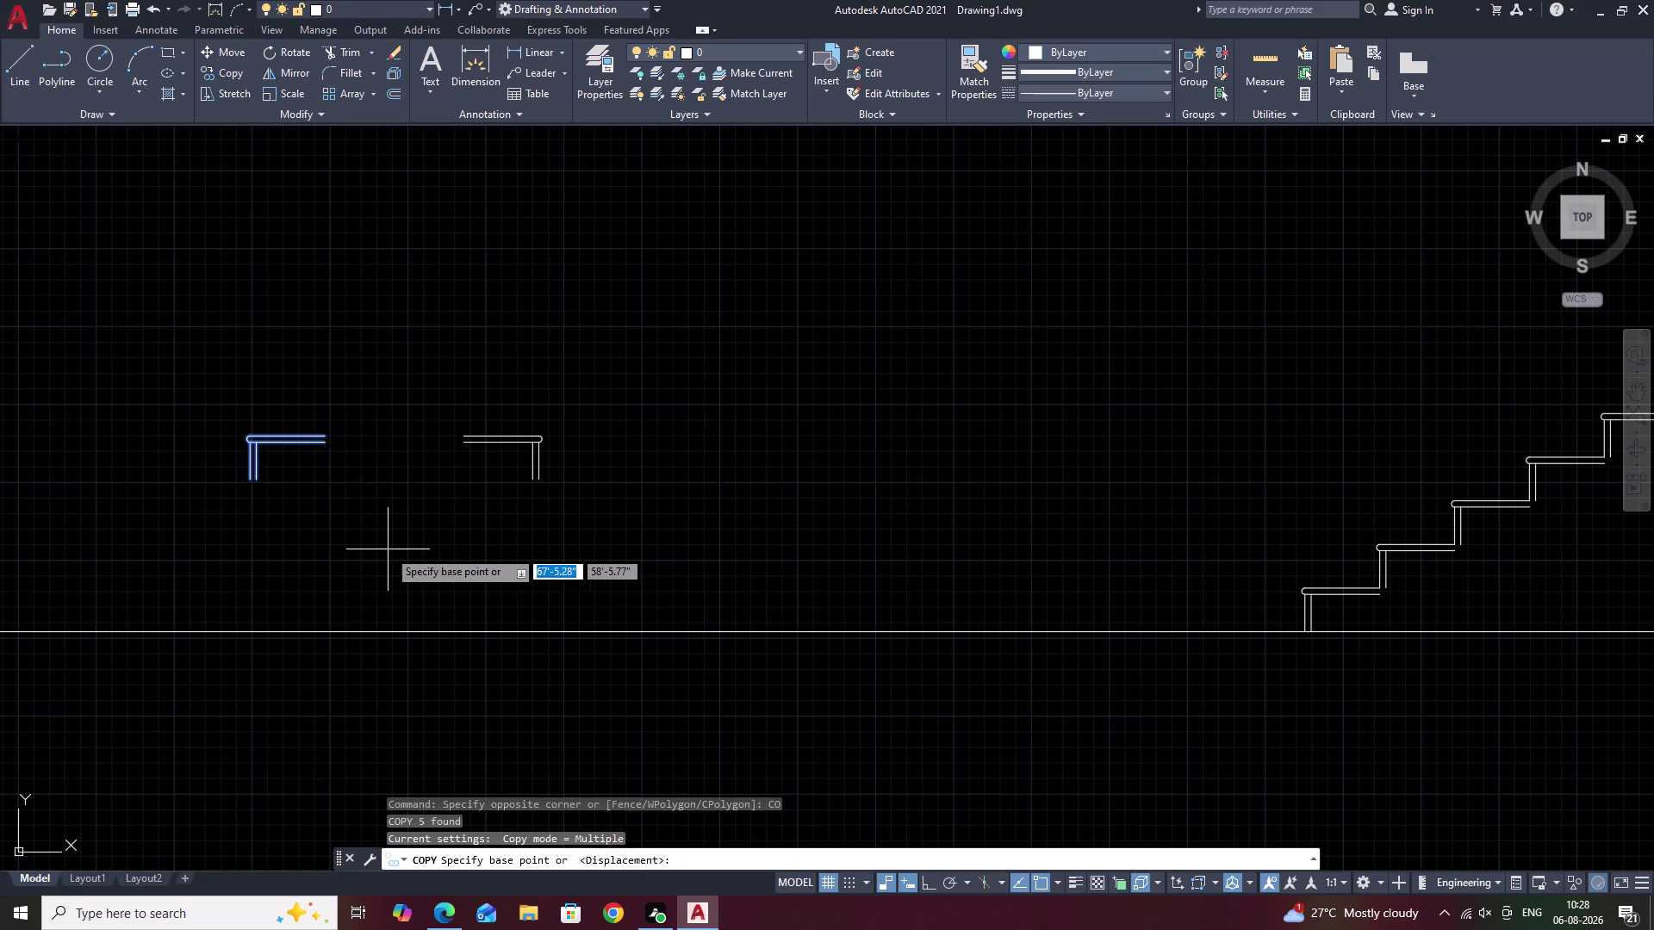
scroll(up, 3)
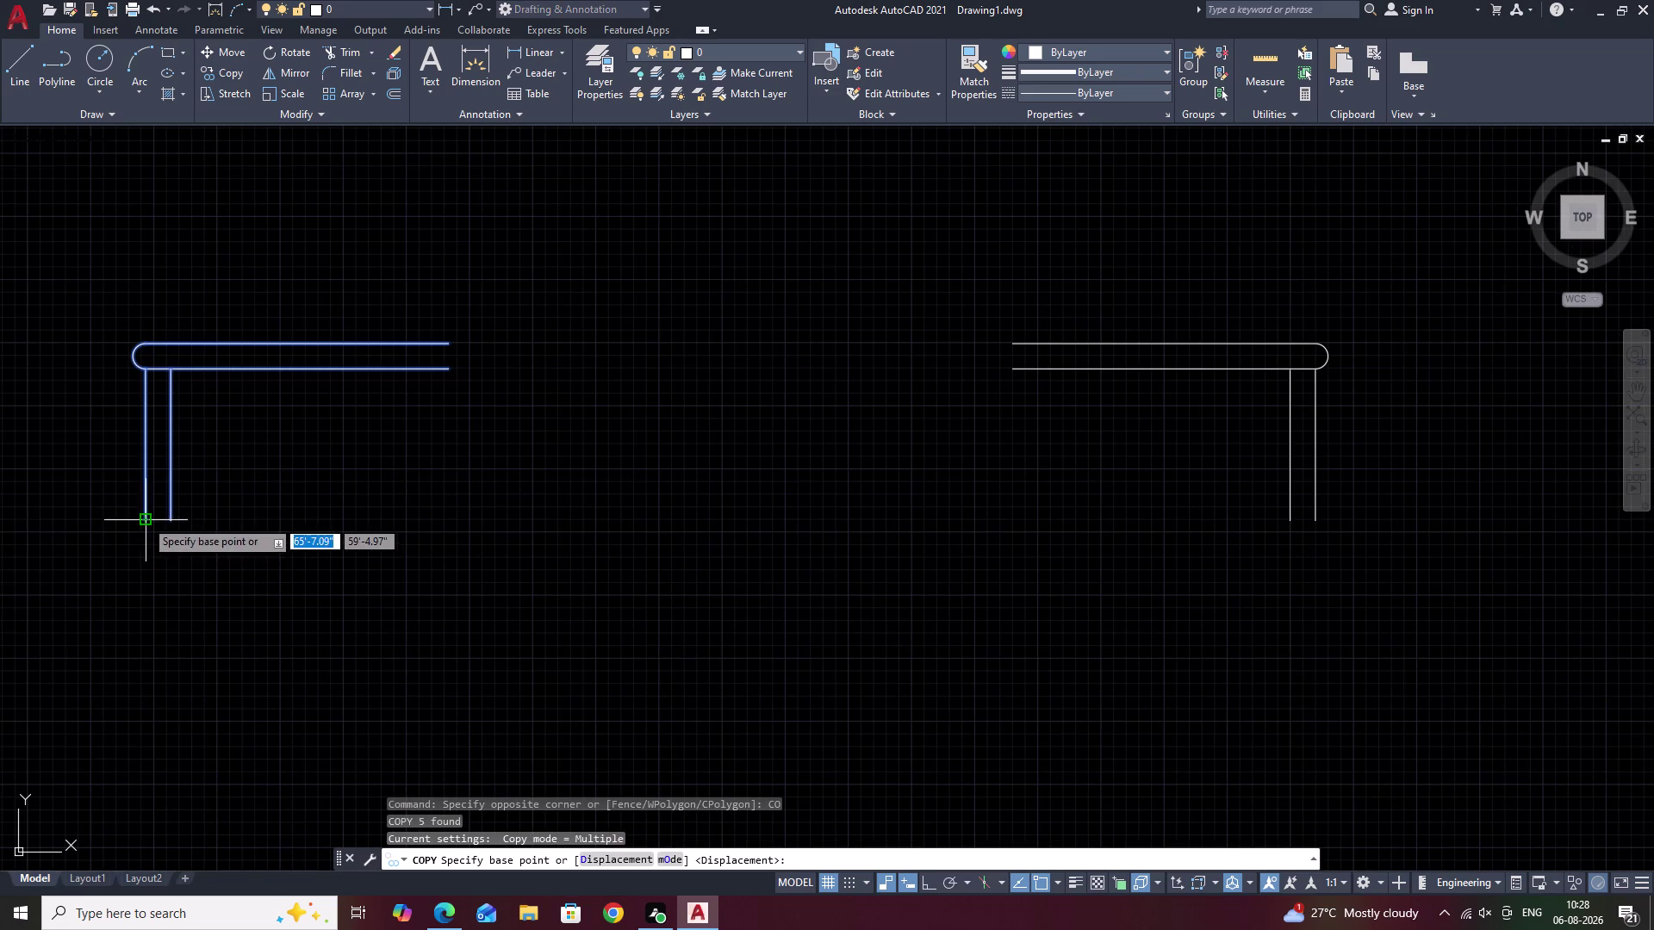
click(145, 519)
scroll(down, 3)
middle_drag(643, 278, 0, 485)
middle_drag(888, 387, 691, 435)
scroll(down, 3)
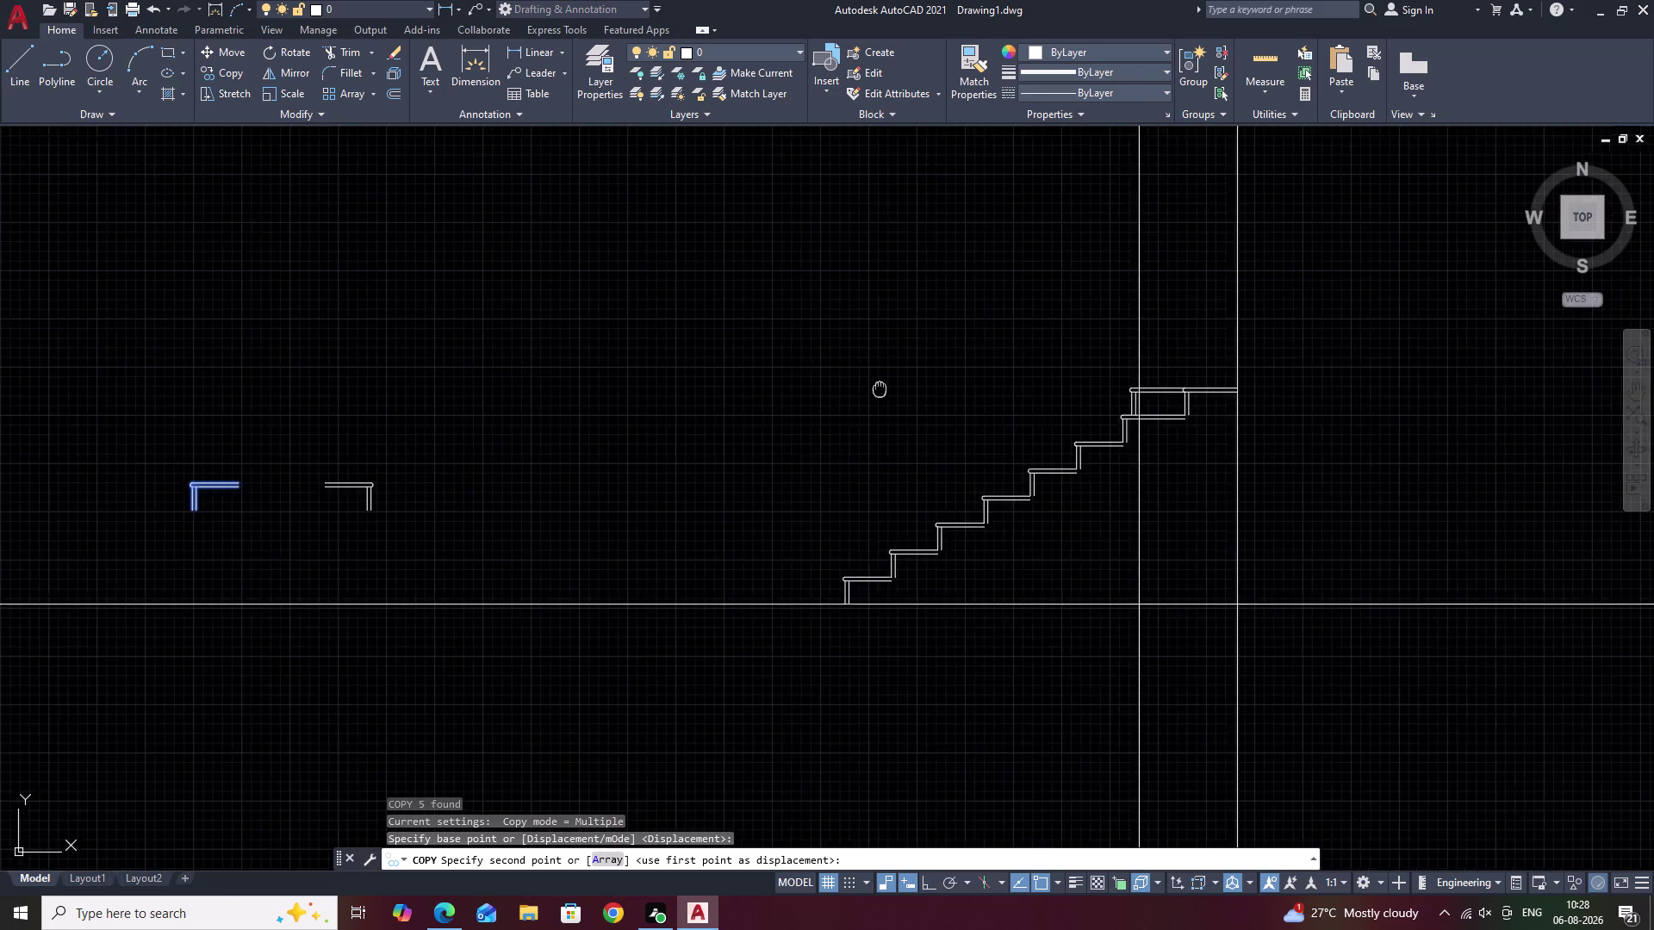
middle_drag(690, 436, 466, 485)
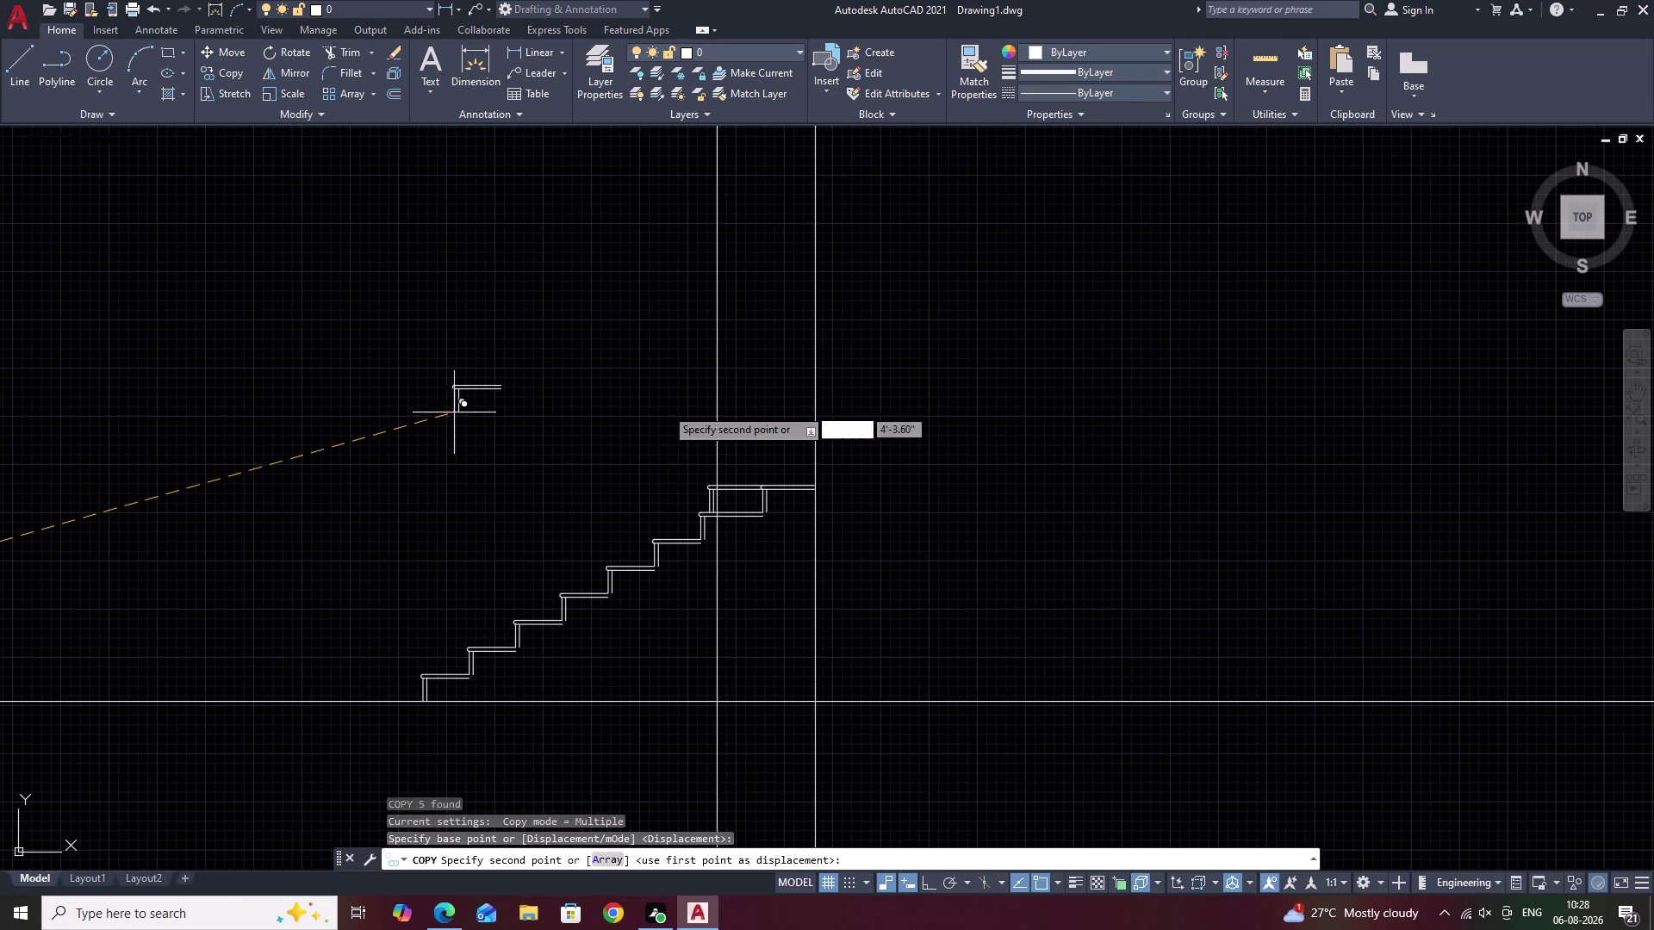
scroll(up, 3)
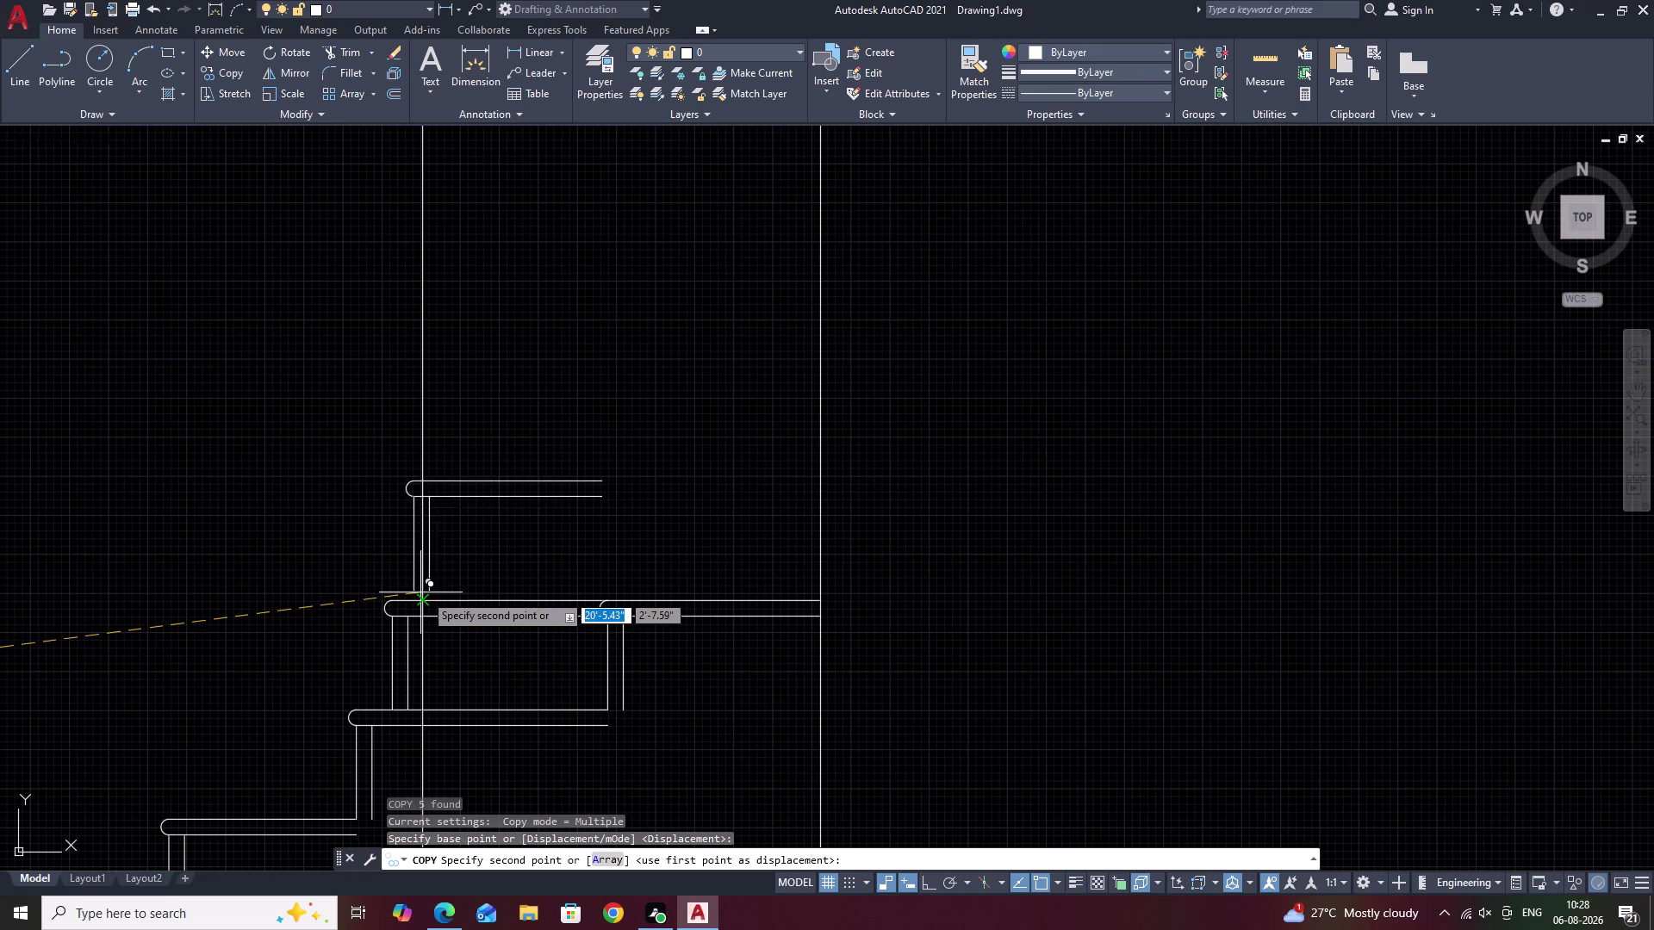
click(422, 598)
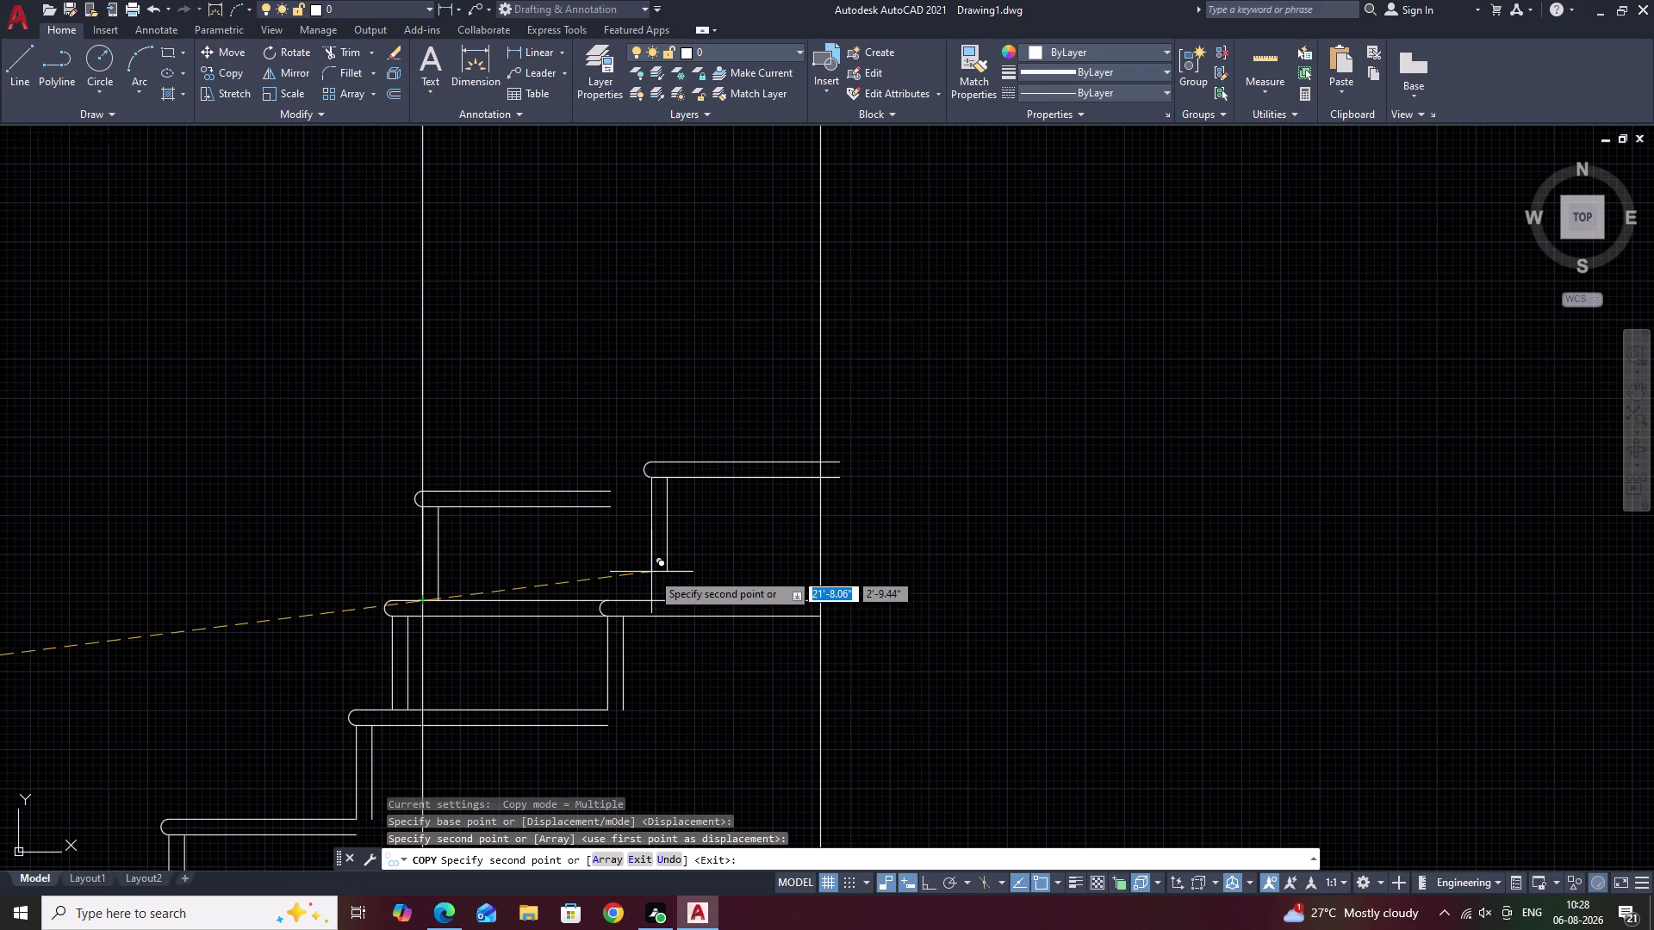
key(Escape)
Try extending two of the top tread lines with EXTEND.
scroll(down, 3)
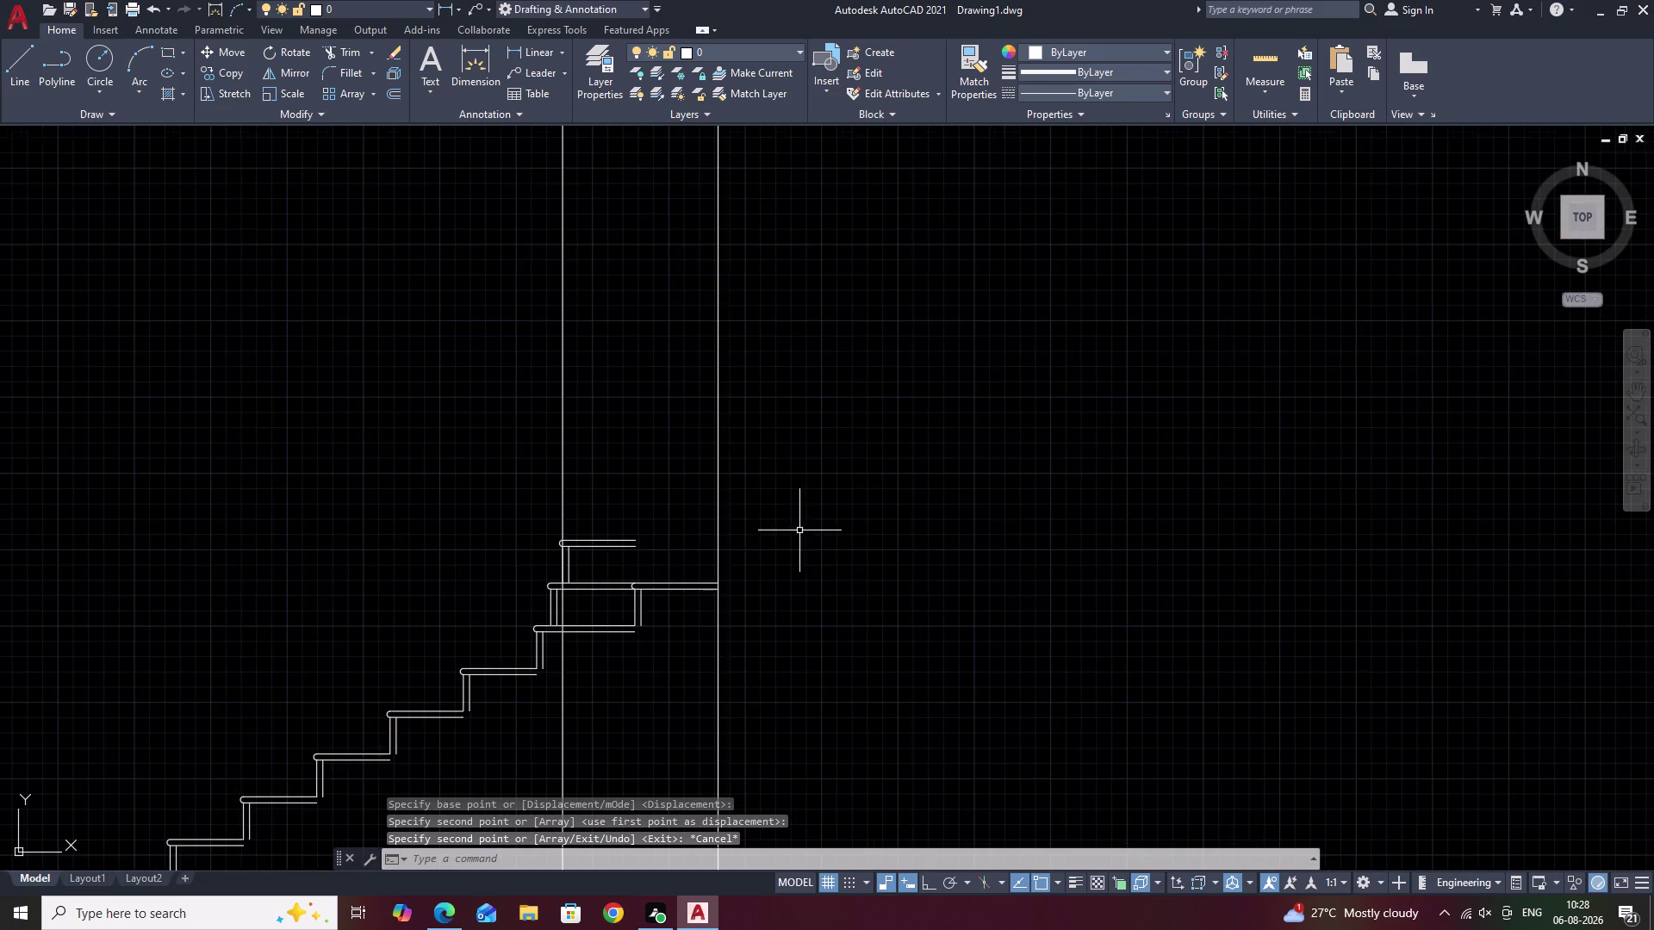
scroll(down, 3)
text(EX)
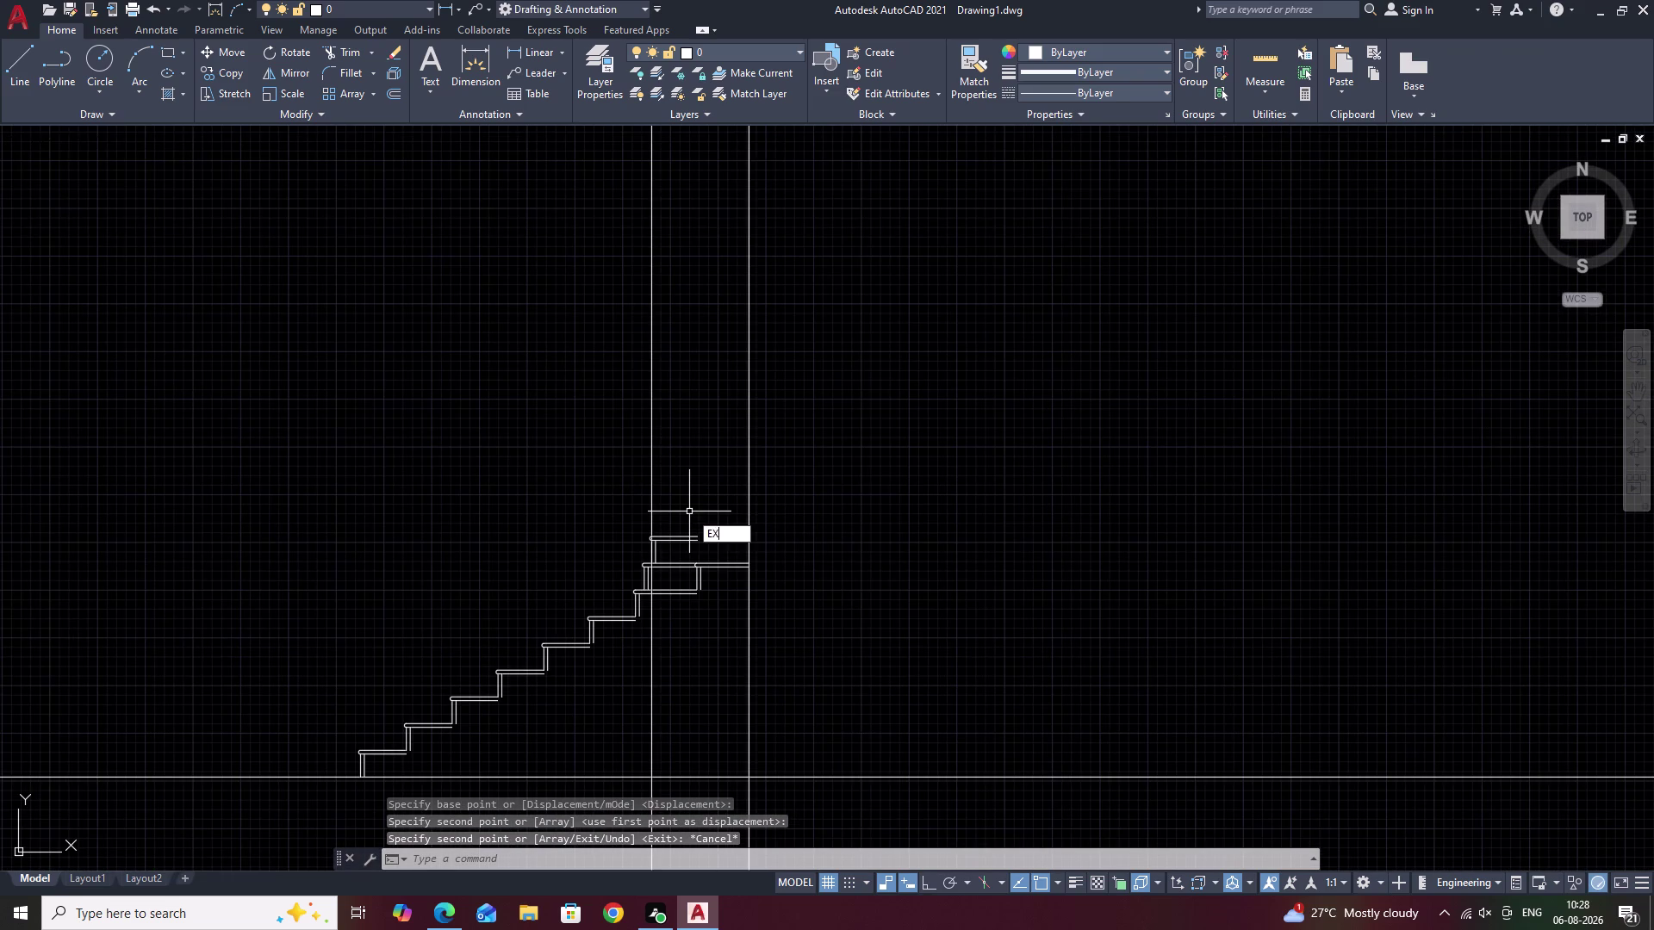
key(space)
click(691, 541)
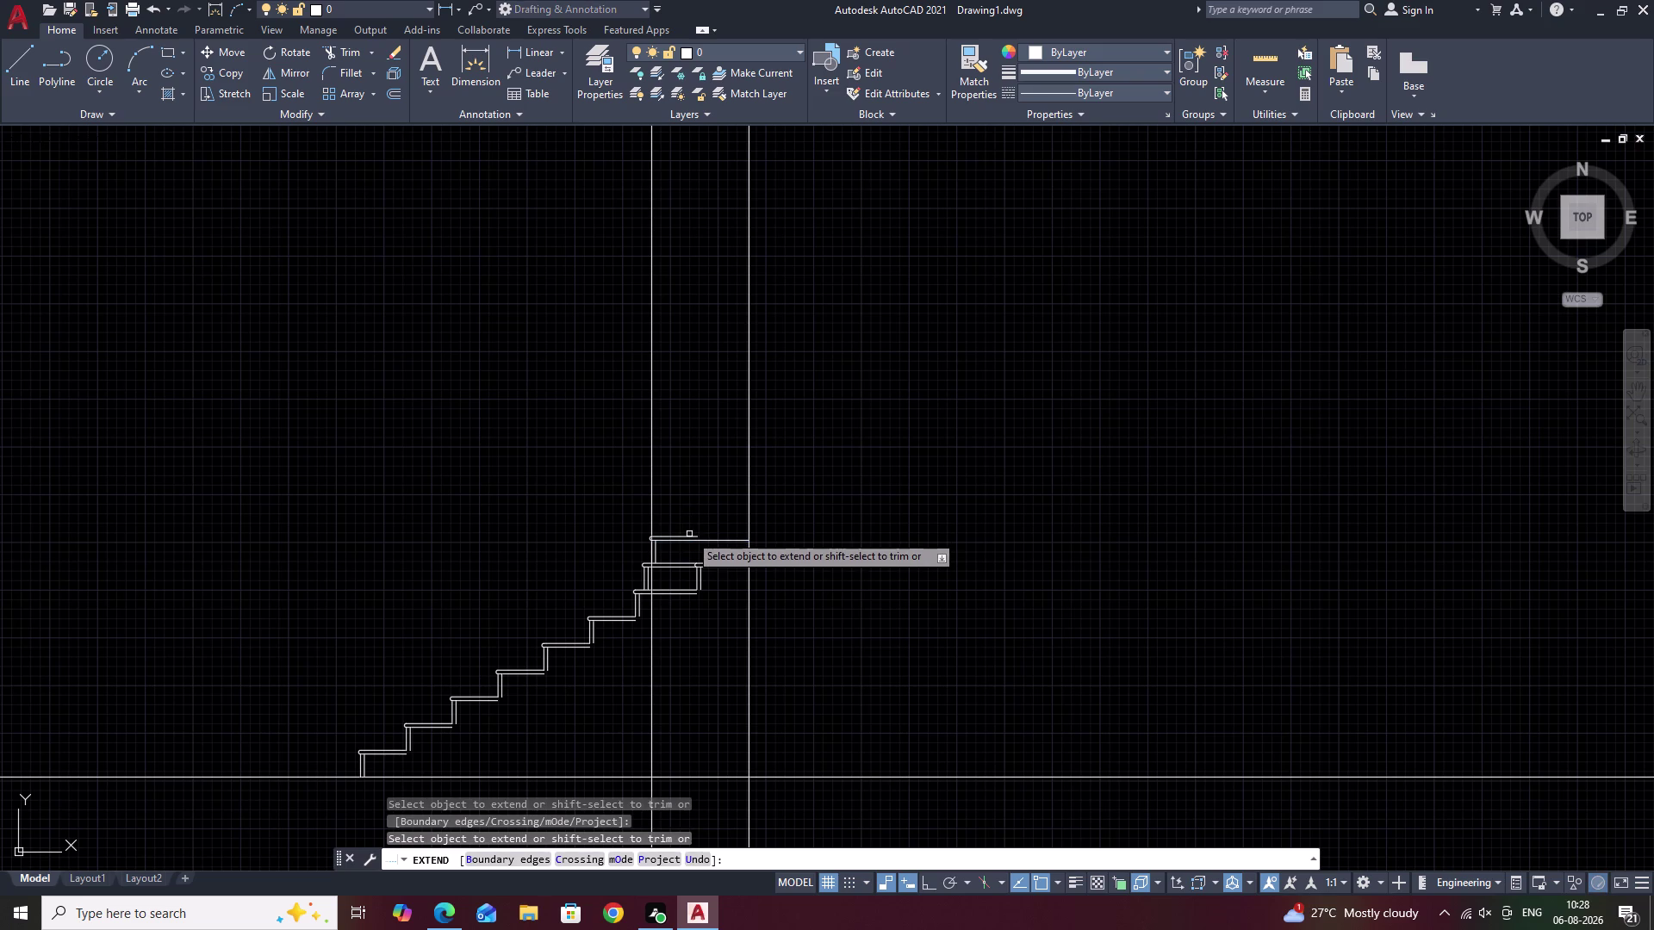
click(689, 535)
scroll(down, 3)
key(Escape)
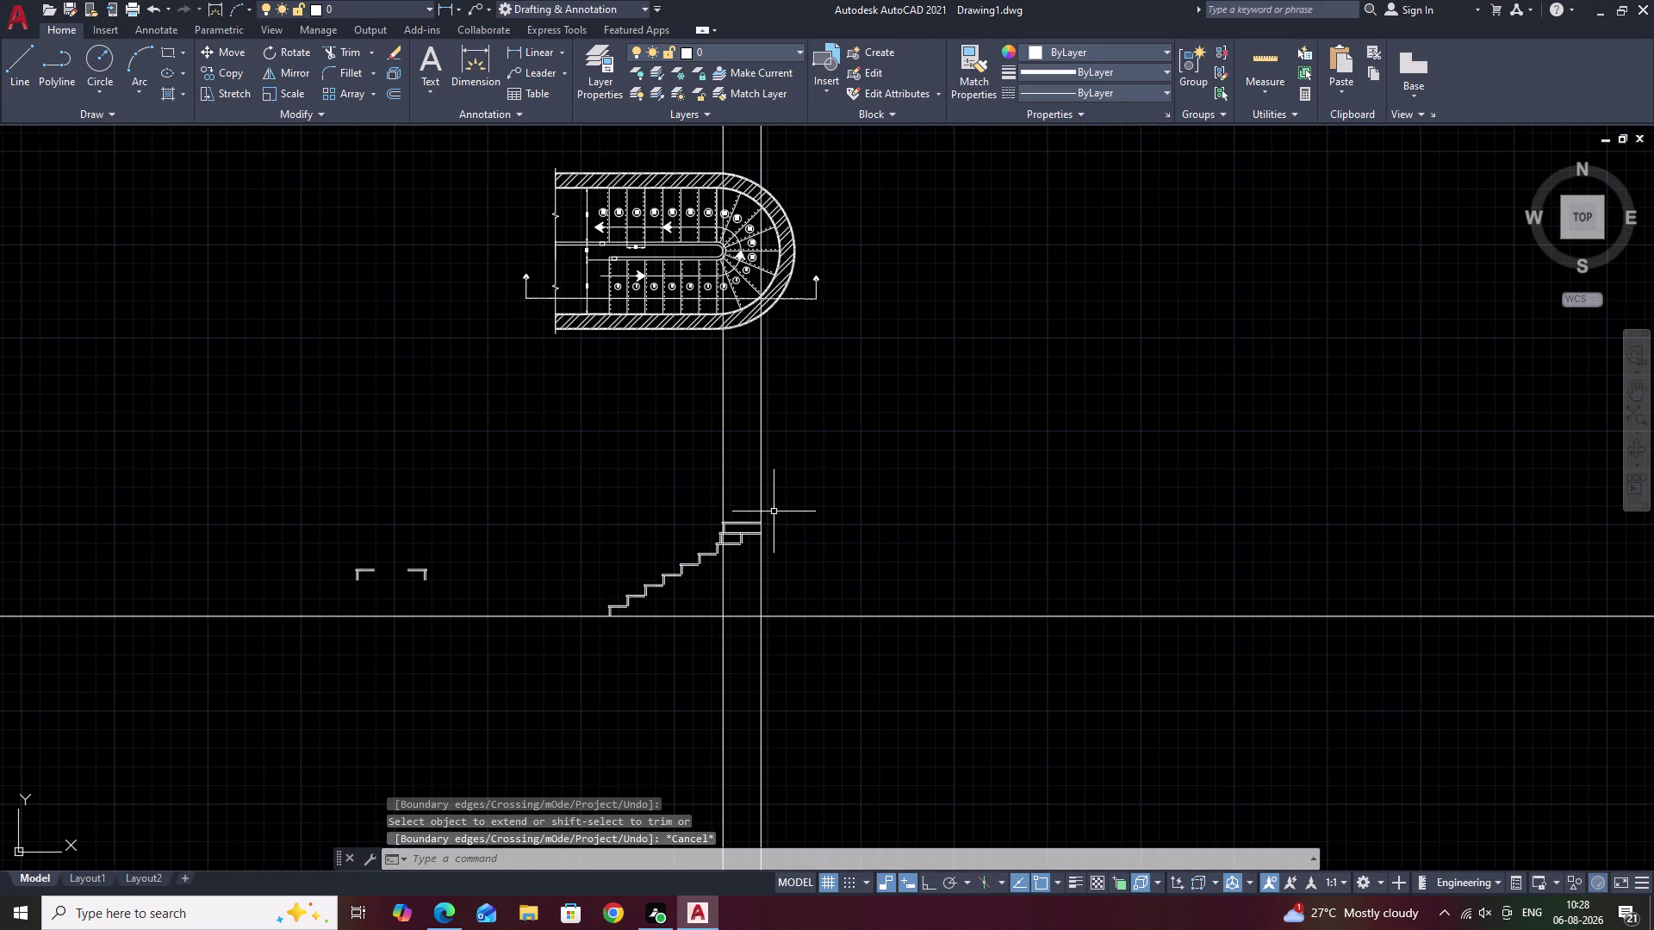
Erase the unwanted vertical construction line, then pan toward the plan's curved end.
click(723, 490)
text(E)
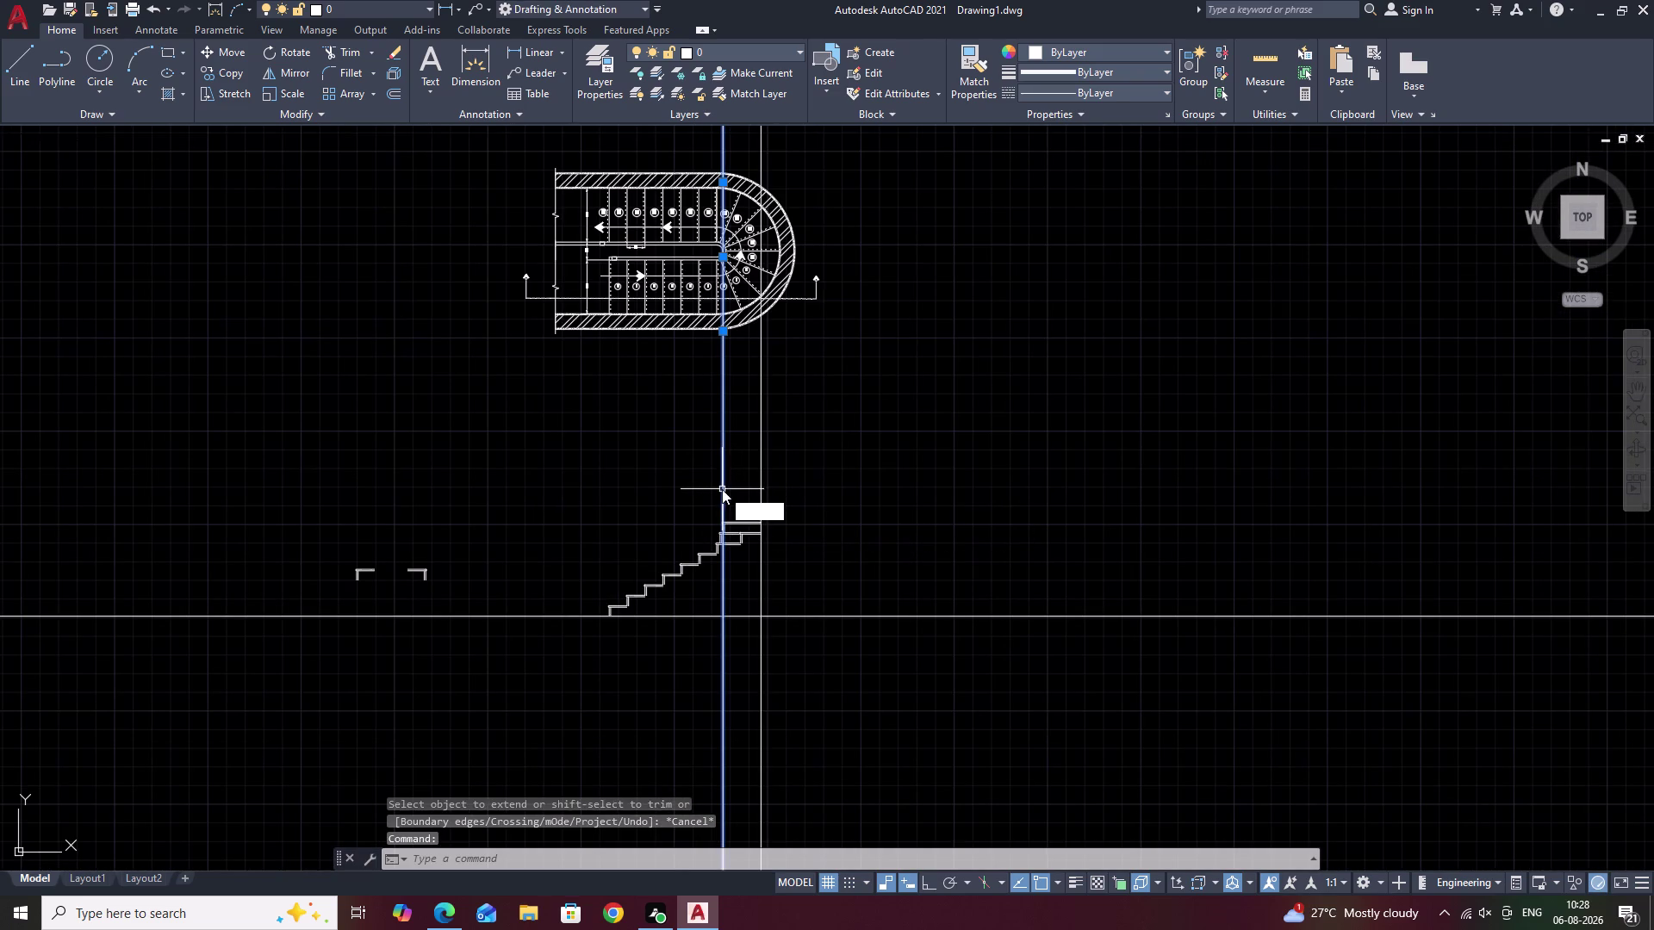
key(space)
scroll(down, 3)
middle_drag(725, 479, 711, 538)
scroll(up, 3)
middle_drag(749, 399, 736, 533)
scroll(up, 3)
key(c)
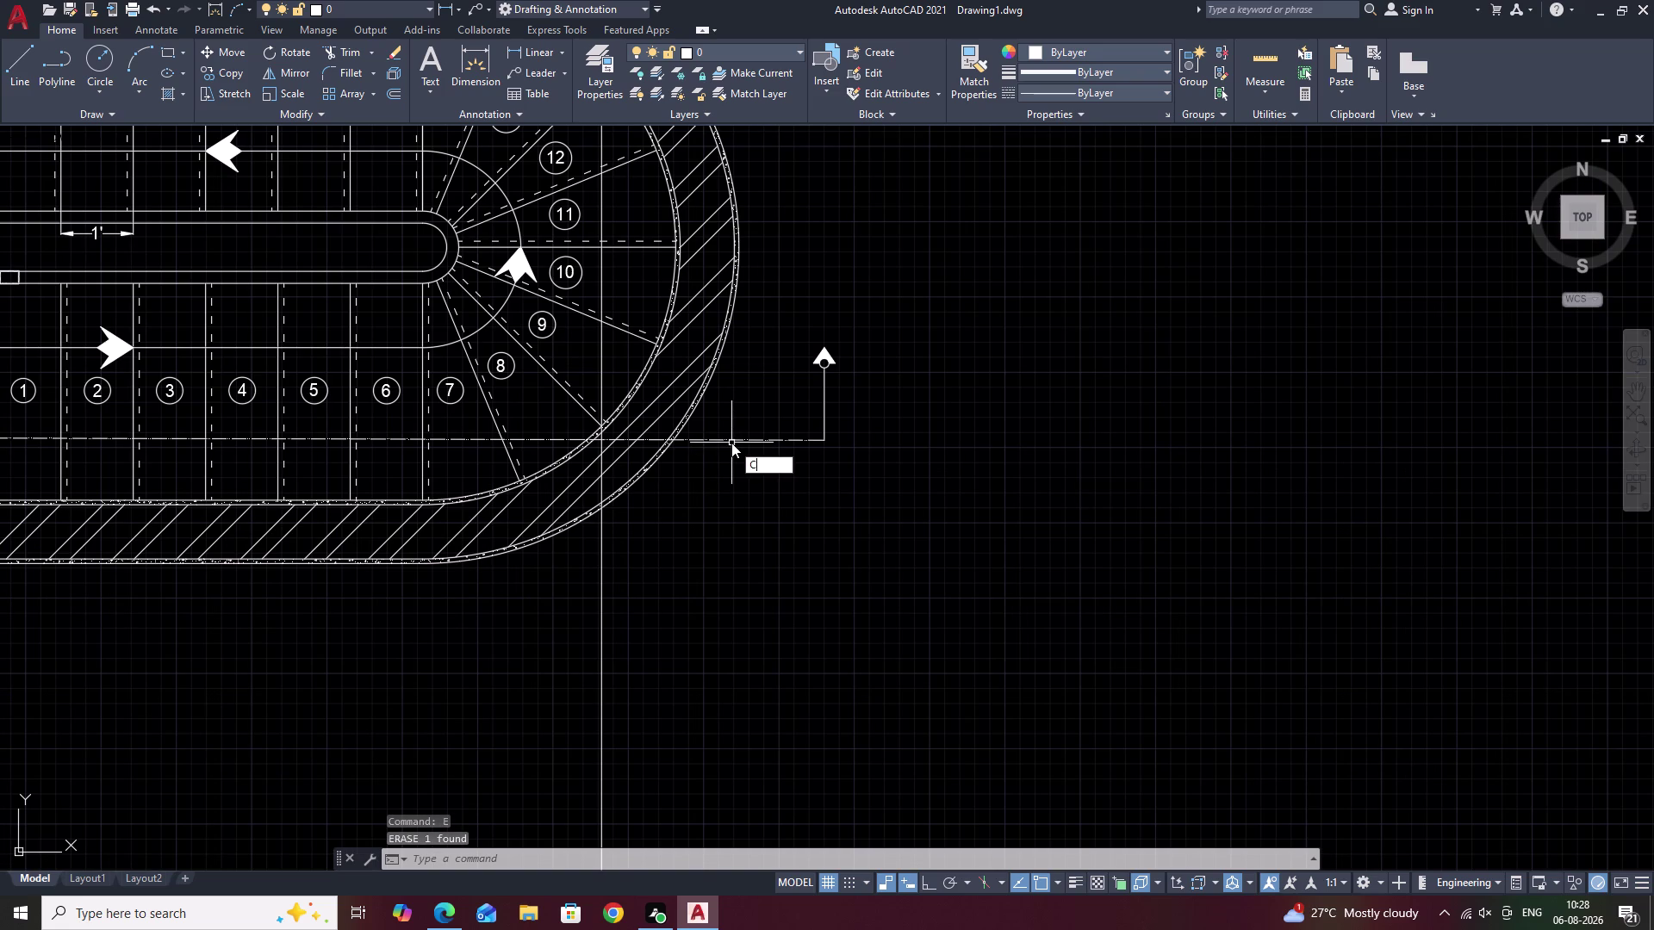
Draw vertical construction lines through the winder plan's inner and outer curved wall edges.
key(BackSpace)
text(X)
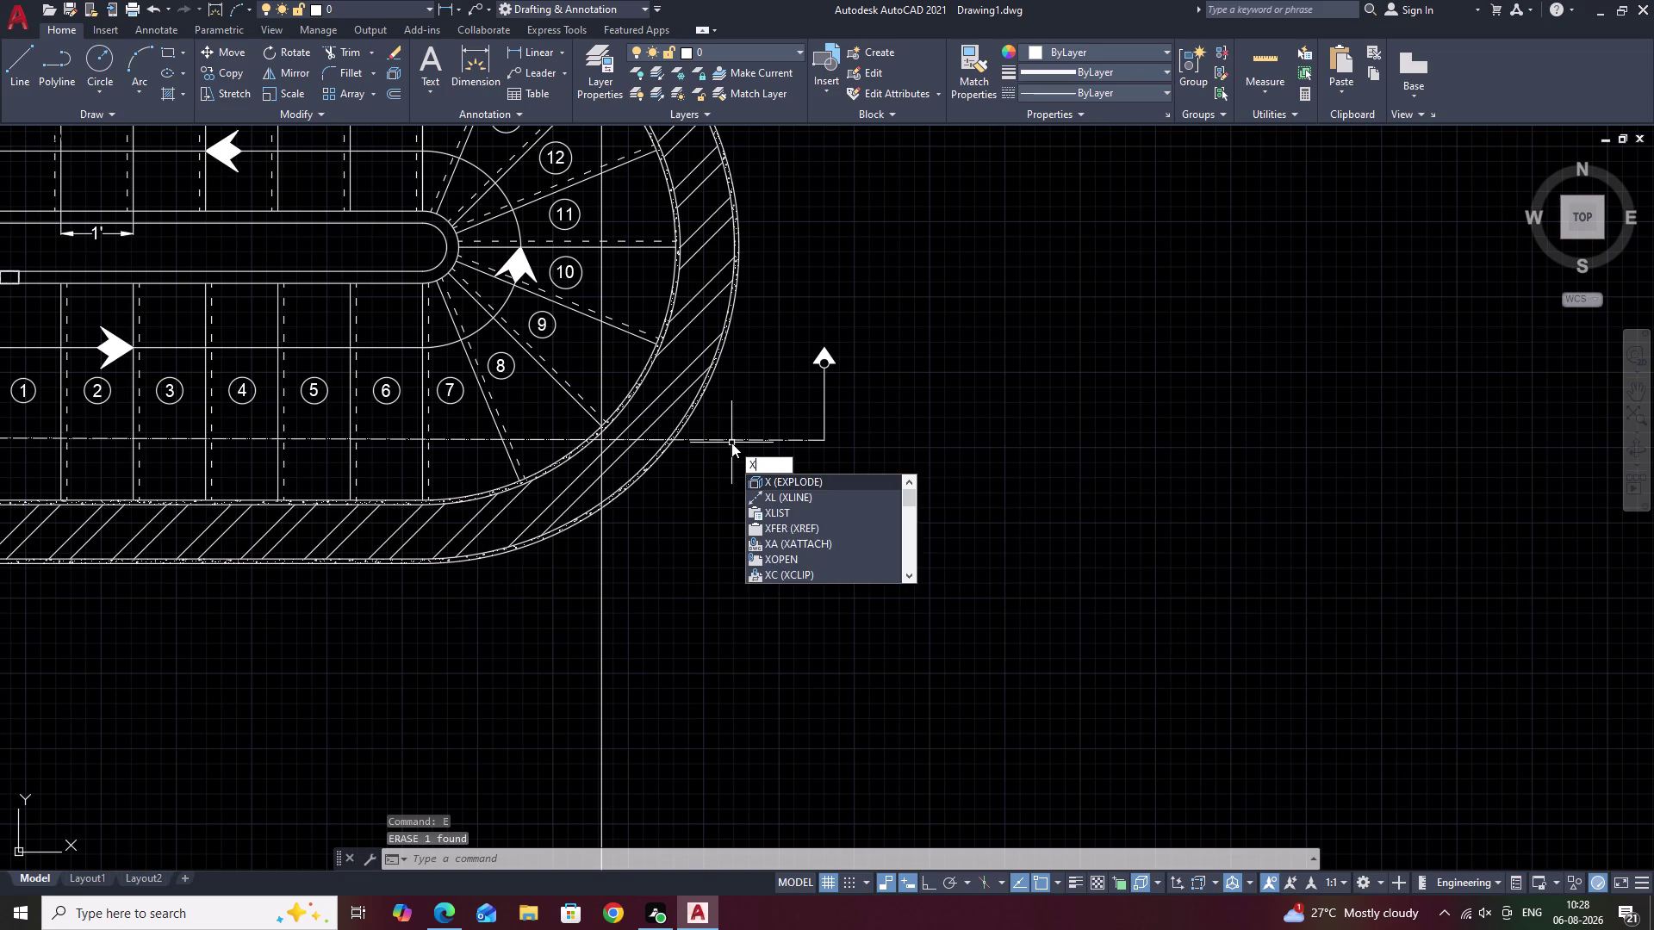
text(L)
key(space)
scroll(up, 3)
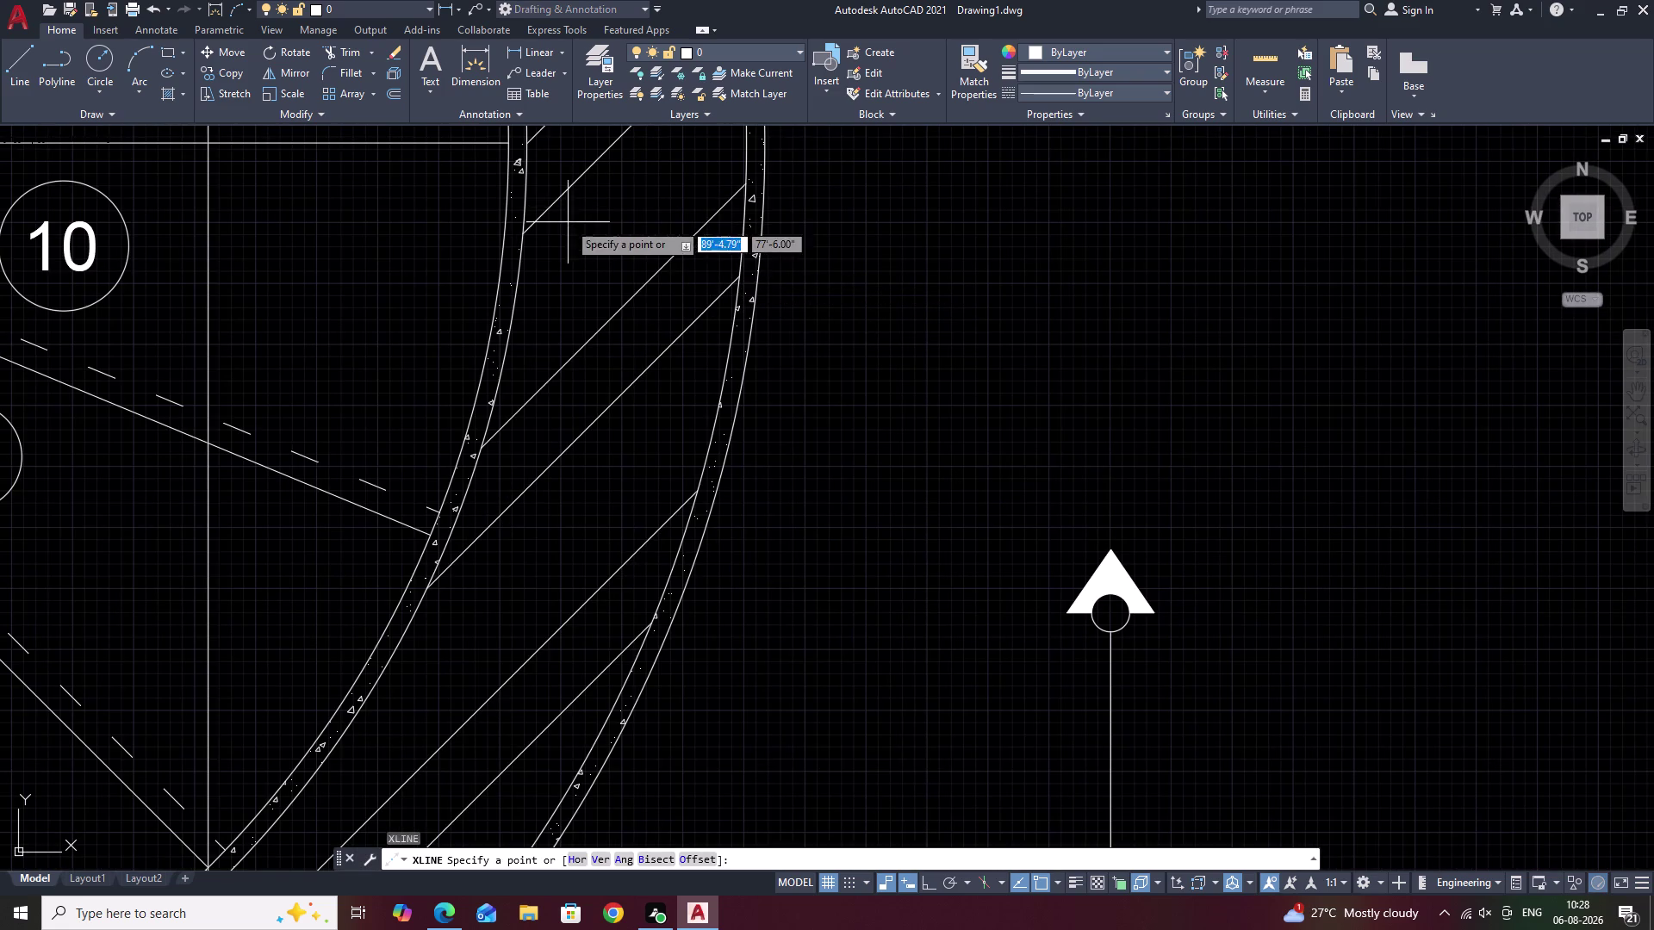
middle_drag(567, 222, 676, 478)
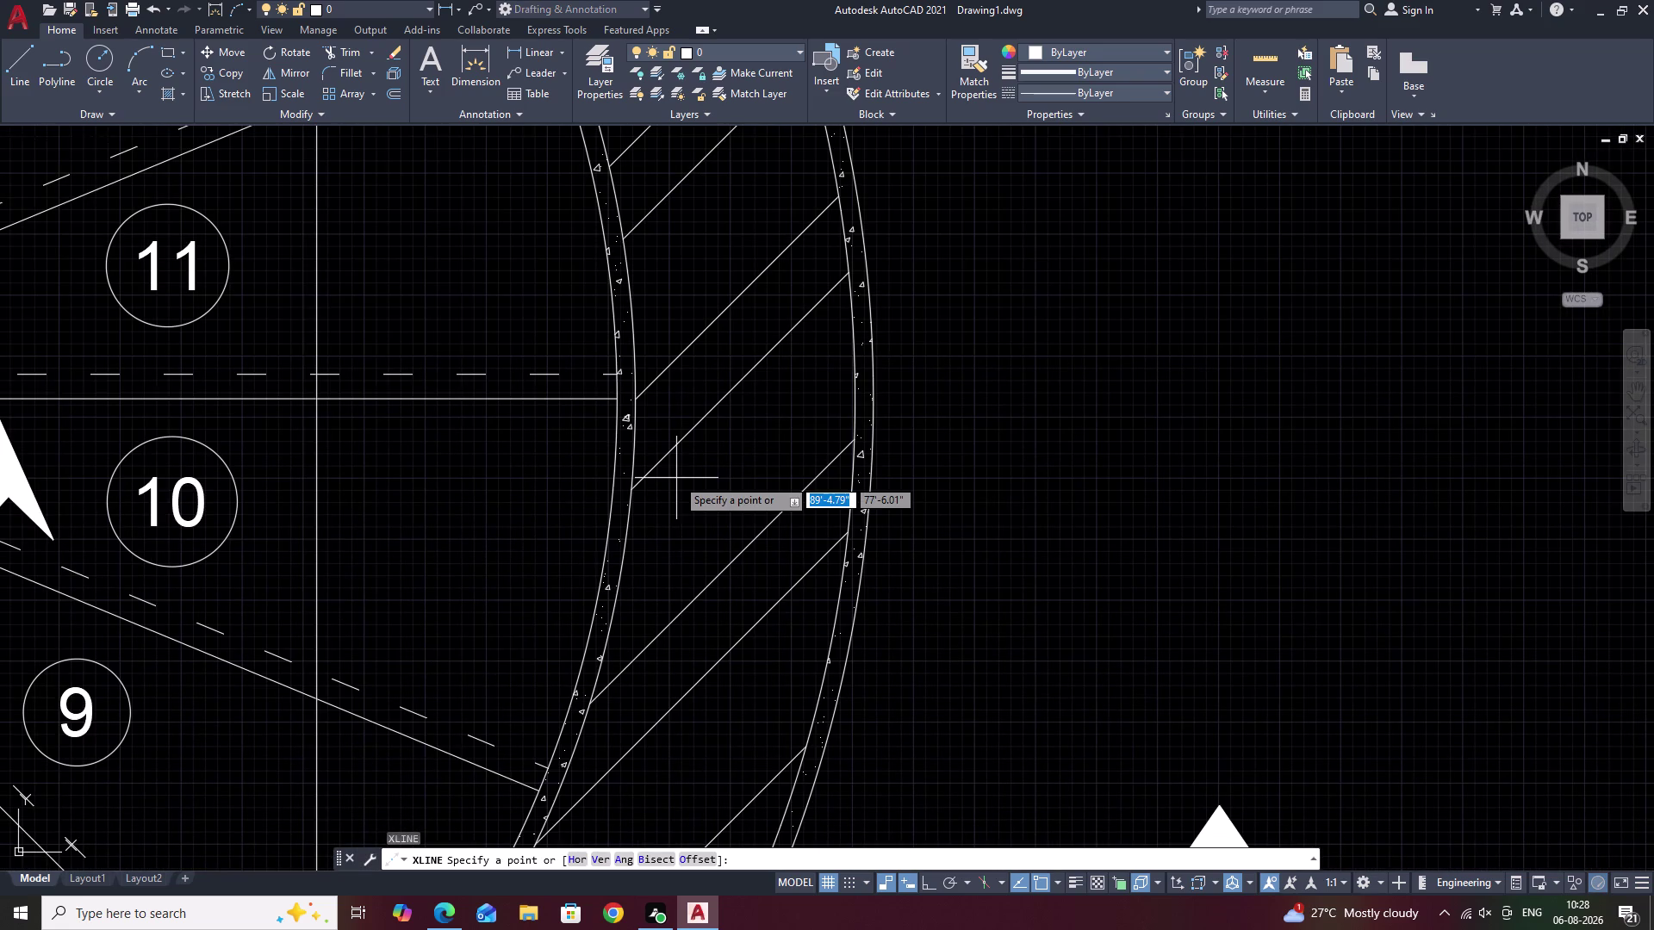
key(v)
key(space)
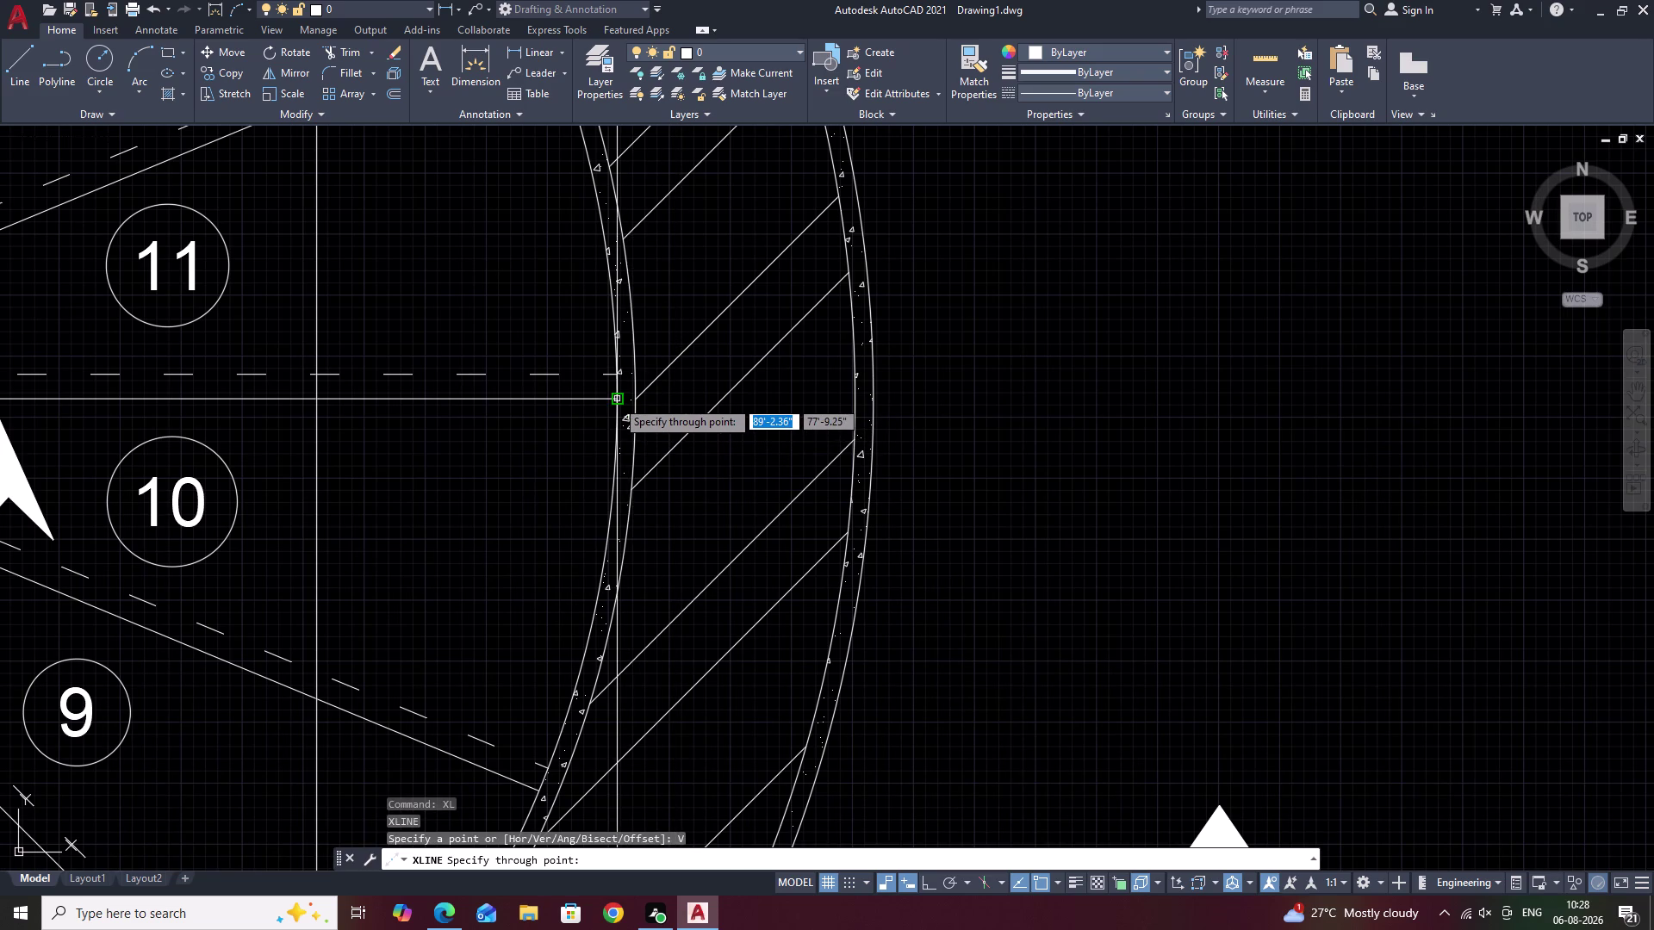
click(616, 399)
click(637, 398)
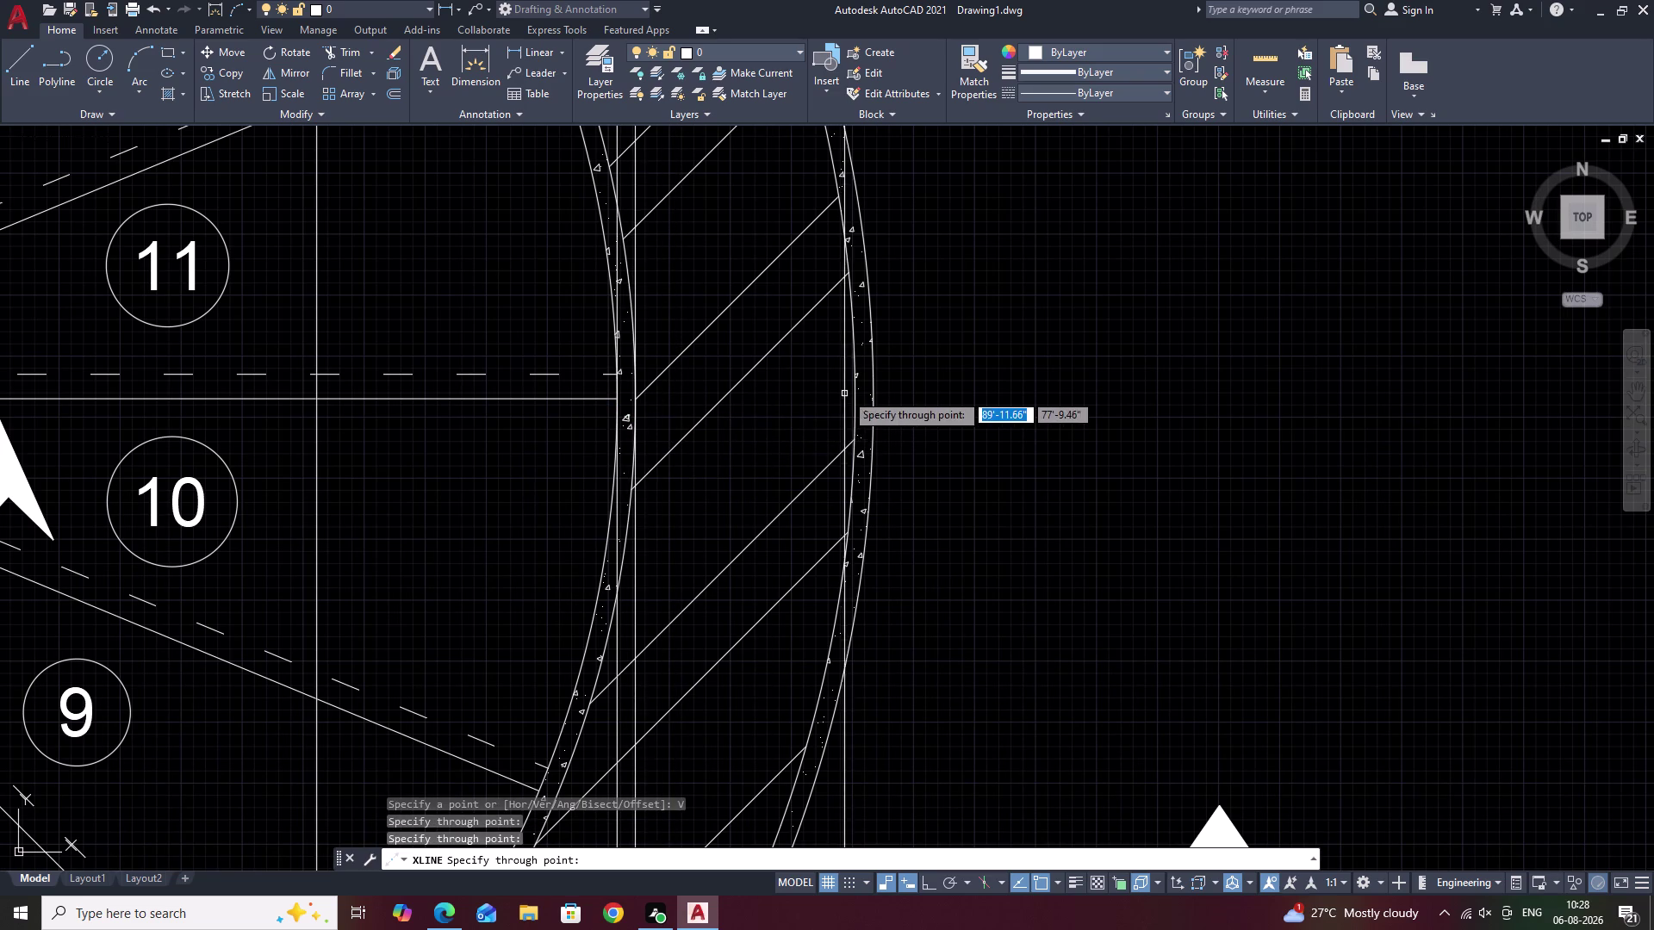
click(853, 398)
click(873, 399)
Finish the construction lines and pan to show the staircase top beside the plan.
scroll(down, 3)
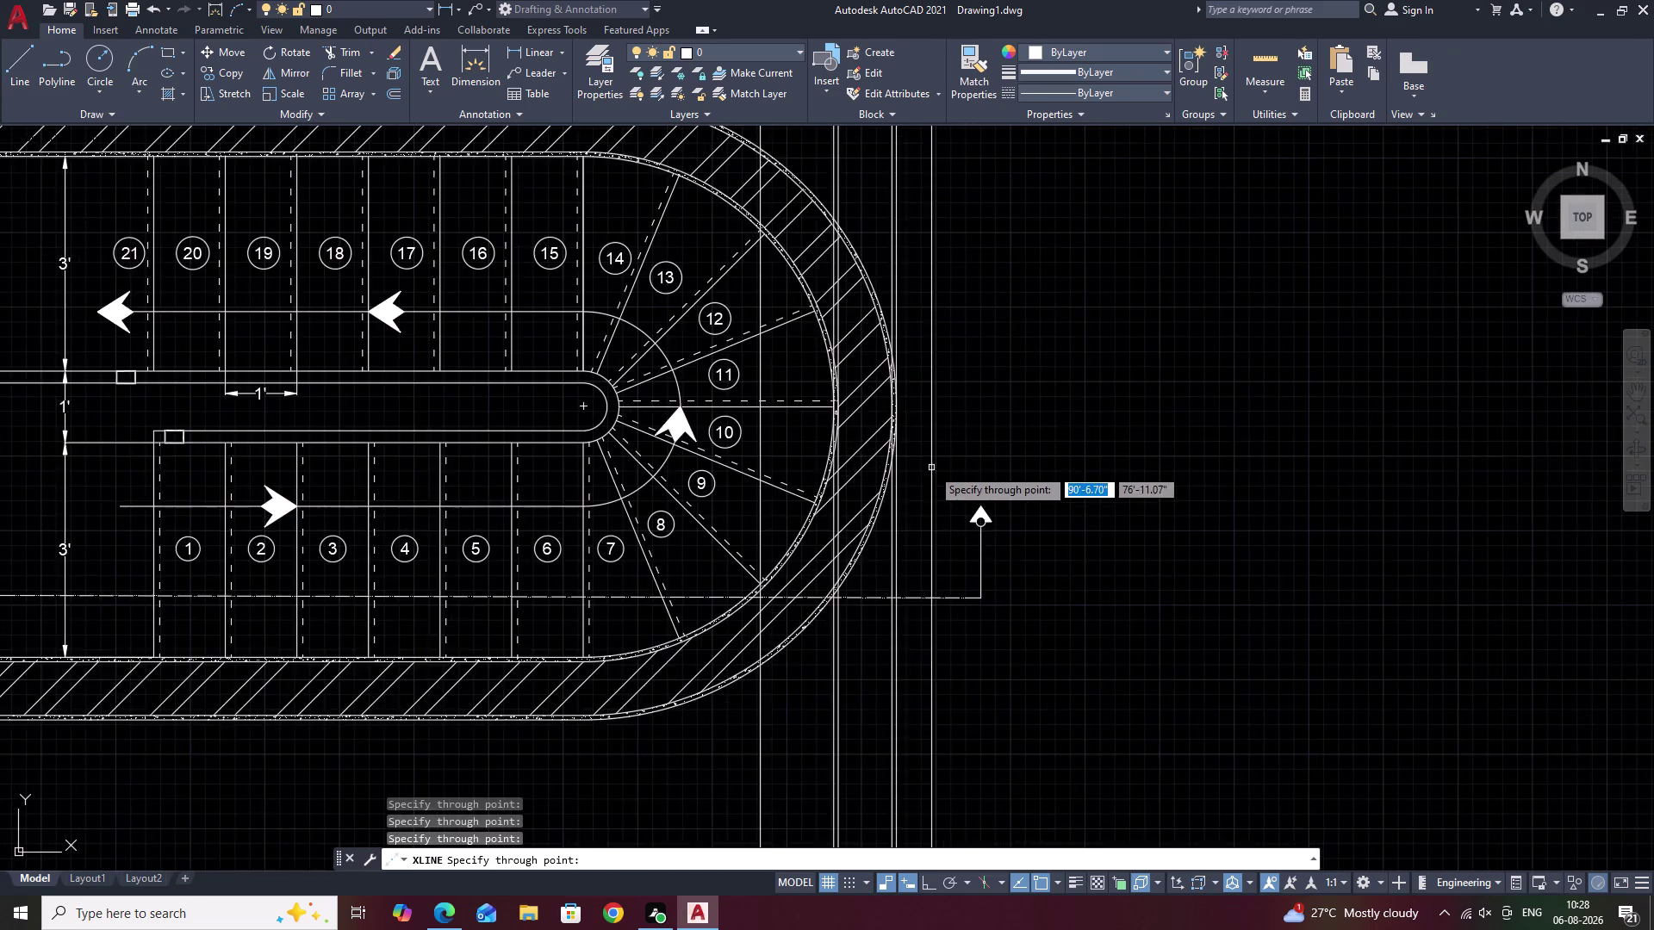
scroll(down, 3)
middle_drag(933, 475, 987, 250)
key(Escape)
scroll(up, 3)
middle_drag(932, 605, 957, 424)
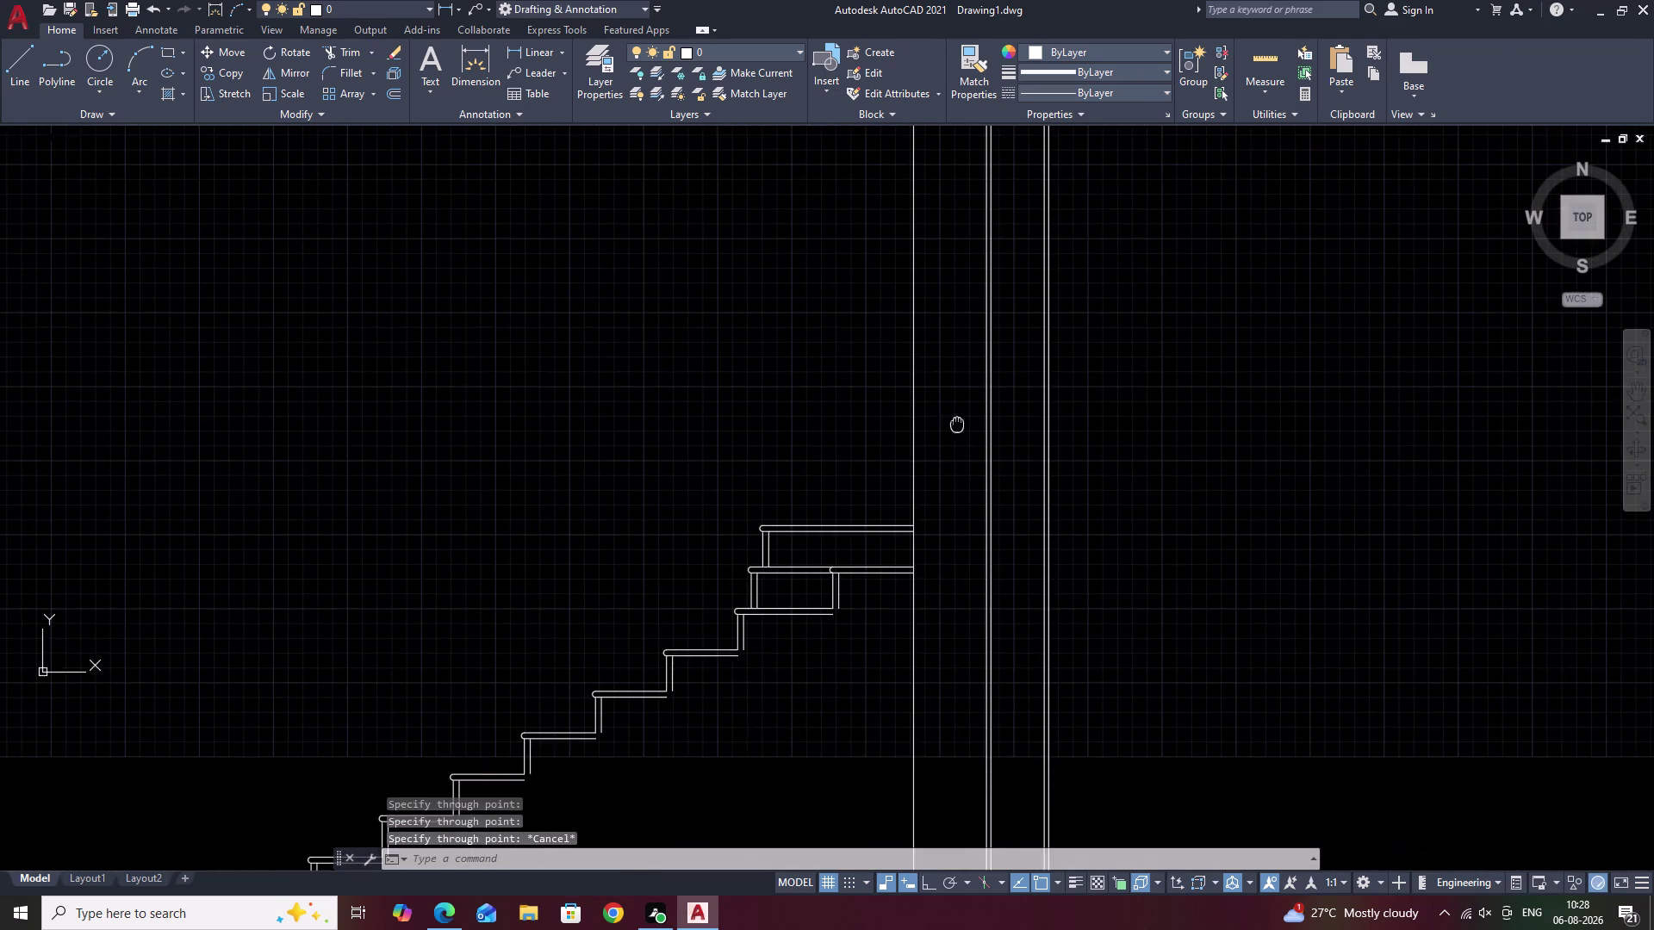
scroll(up, 3)
middle_drag(918, 537, 942, 441)
scroll(down, 3)
middle_drag(566, 522, 640, 510)
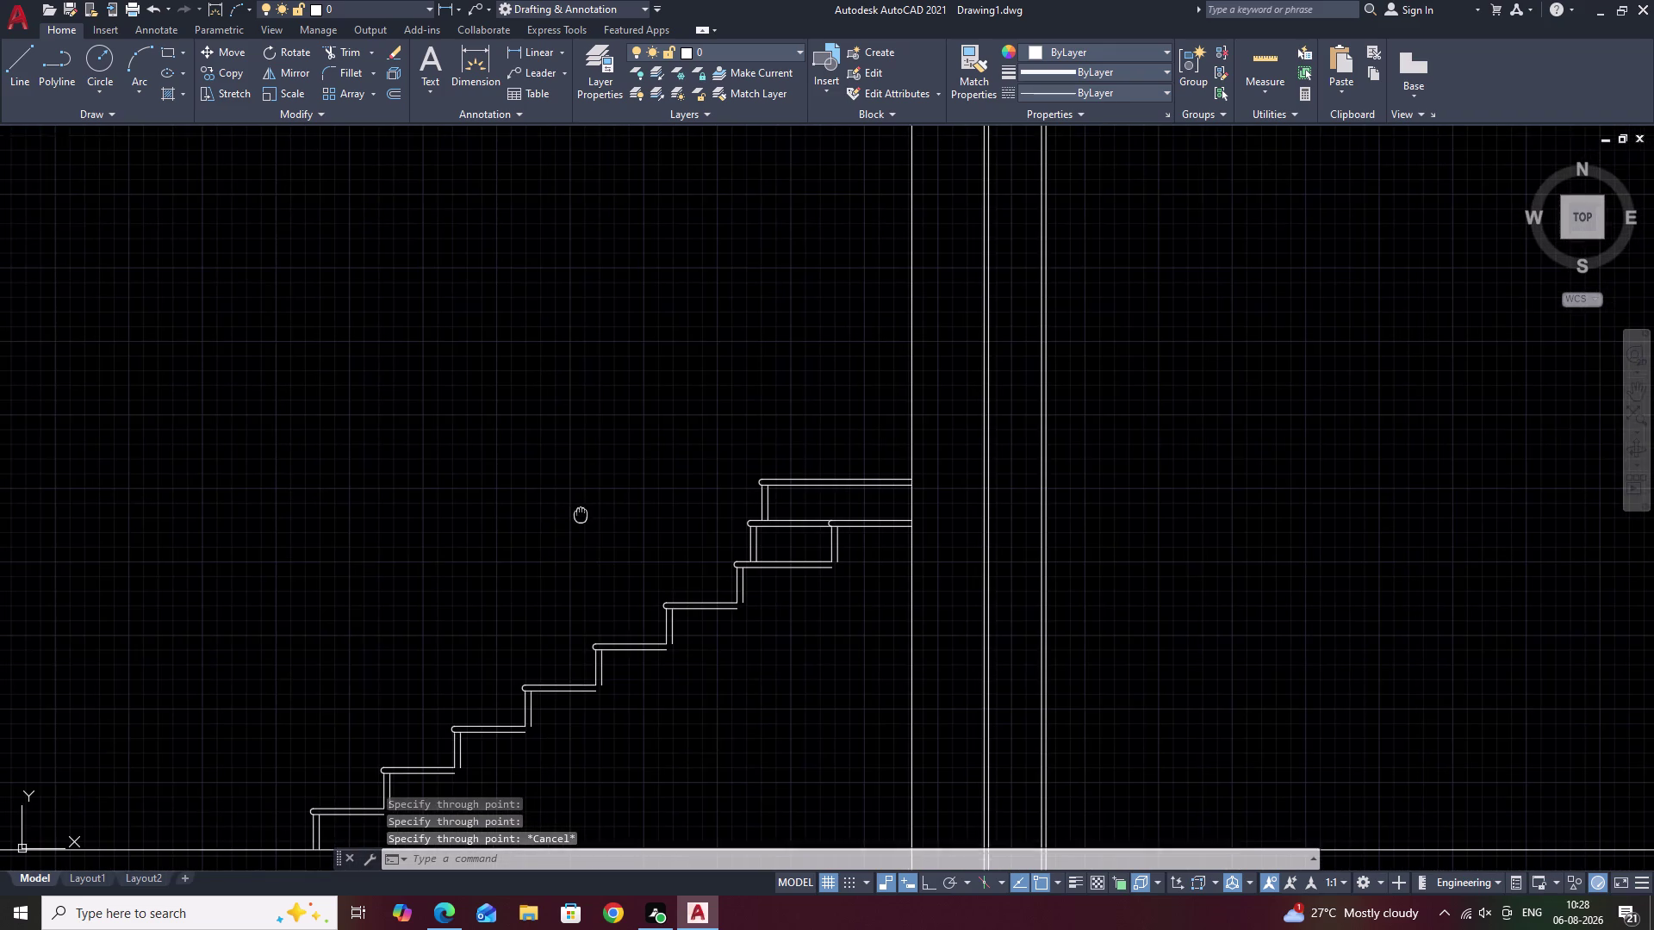
middle_drag(640, 510, 777, 506)
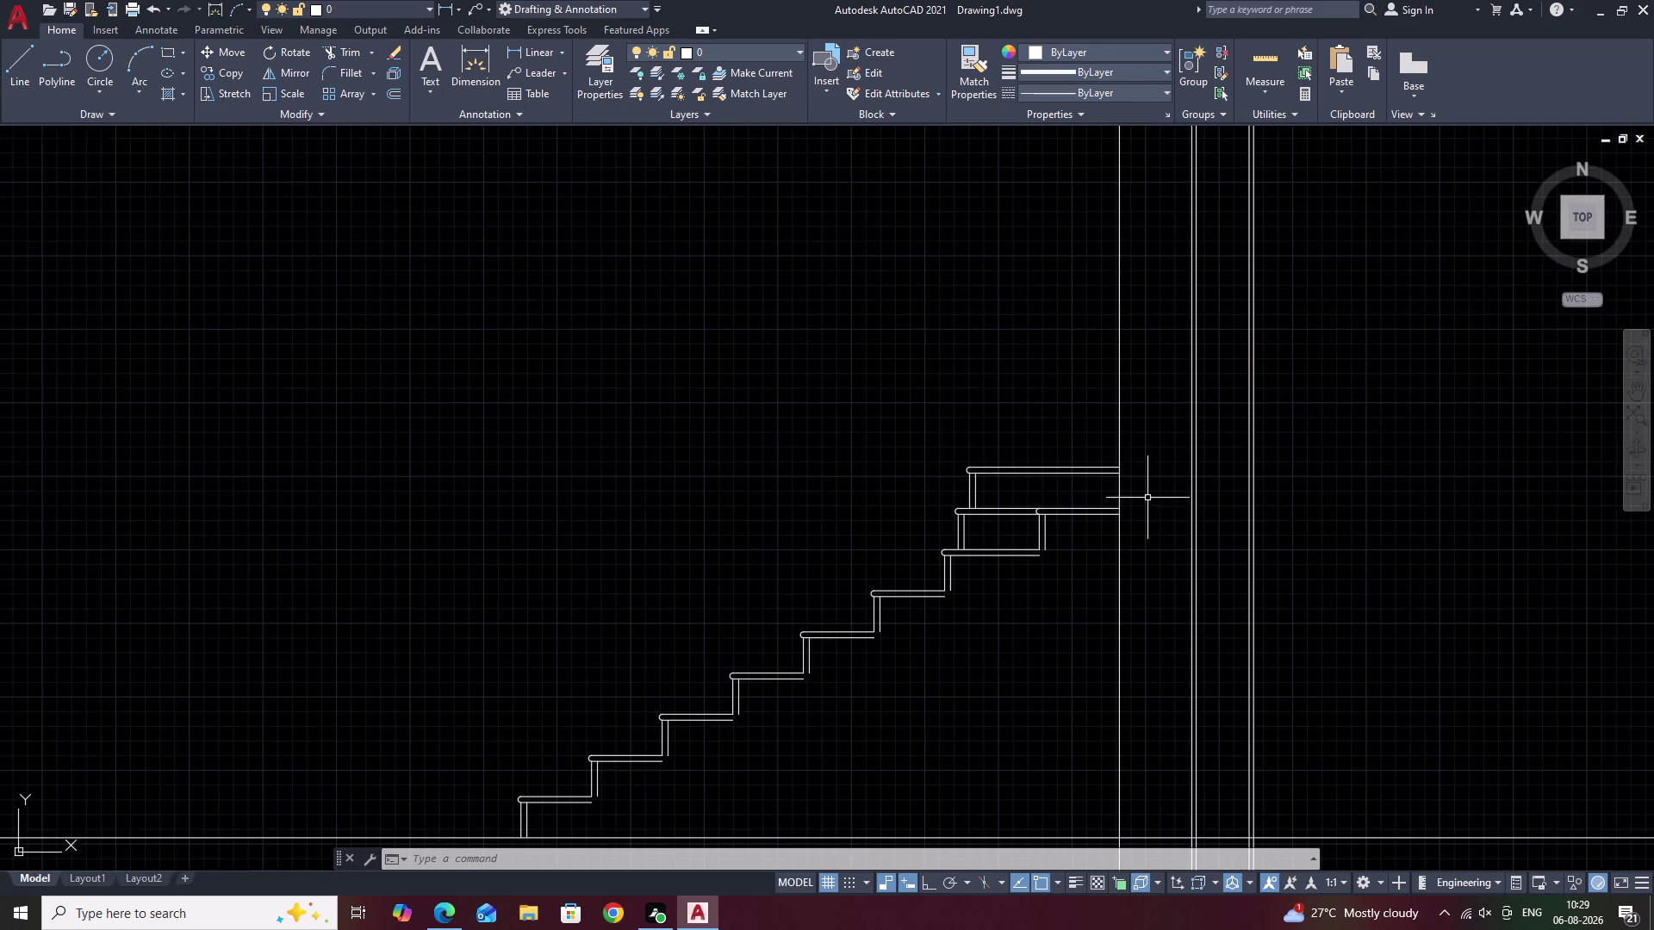
middle_drag(1147, 497, 985, 543)
scroll(down, 3)
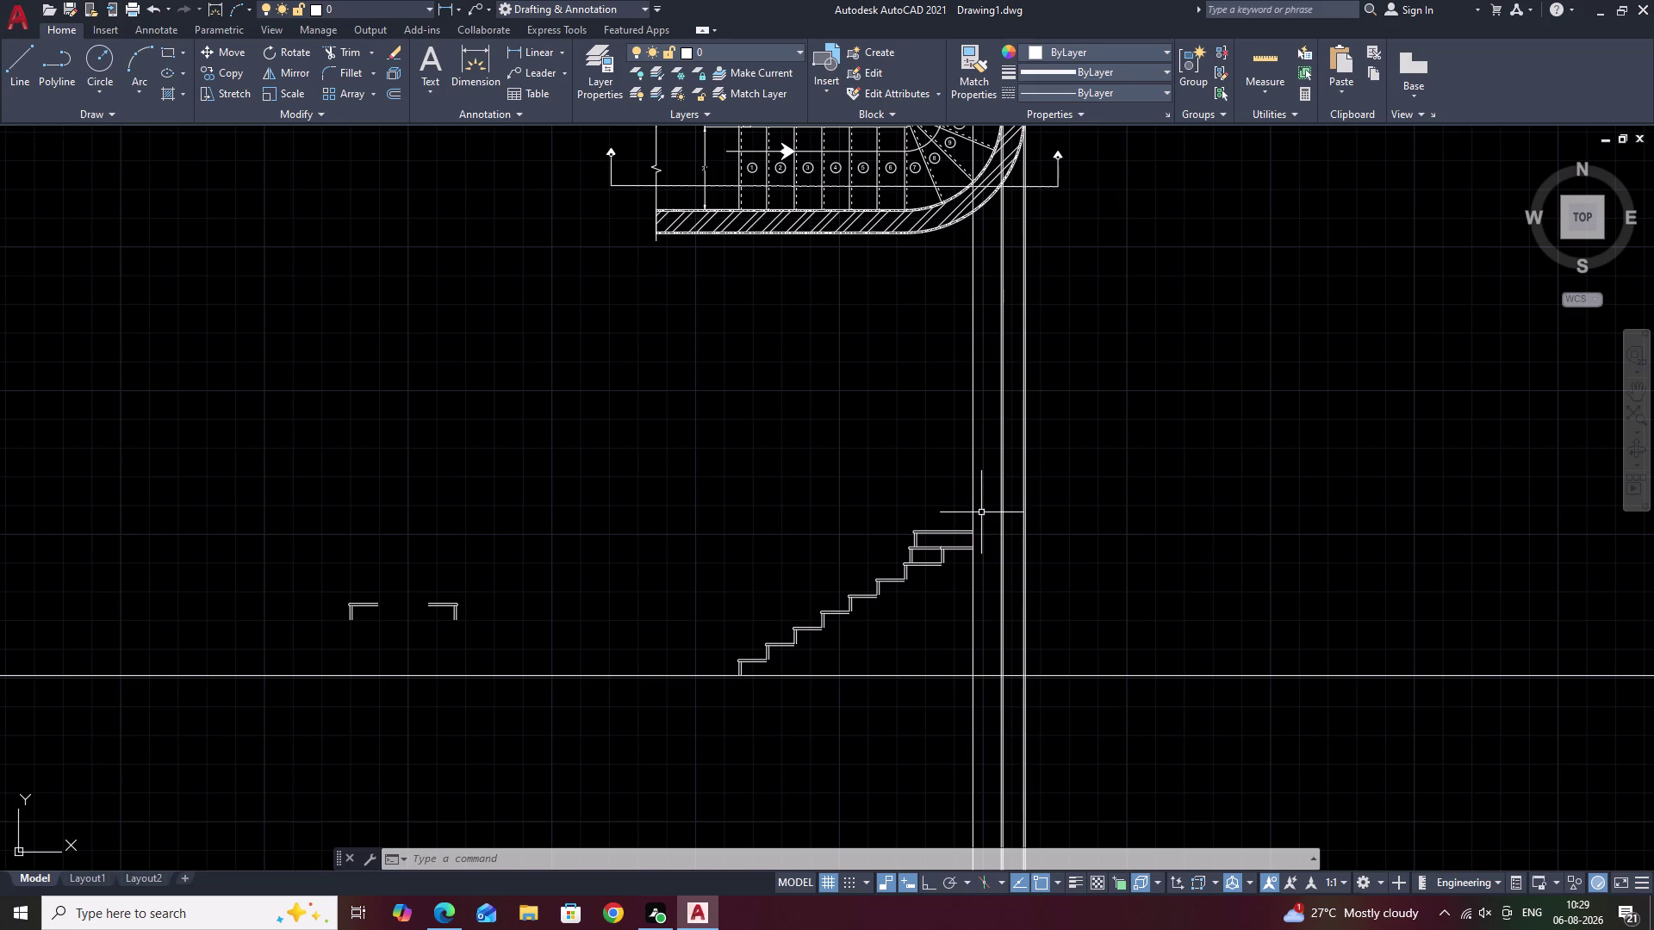
Select the step corner piece lines and copy them from the bottom base point.
drag(405, 578, 394, 578)
click(380, 578)
drag(373, 578, 358, 663)
double_click(400, 662)
text(C)
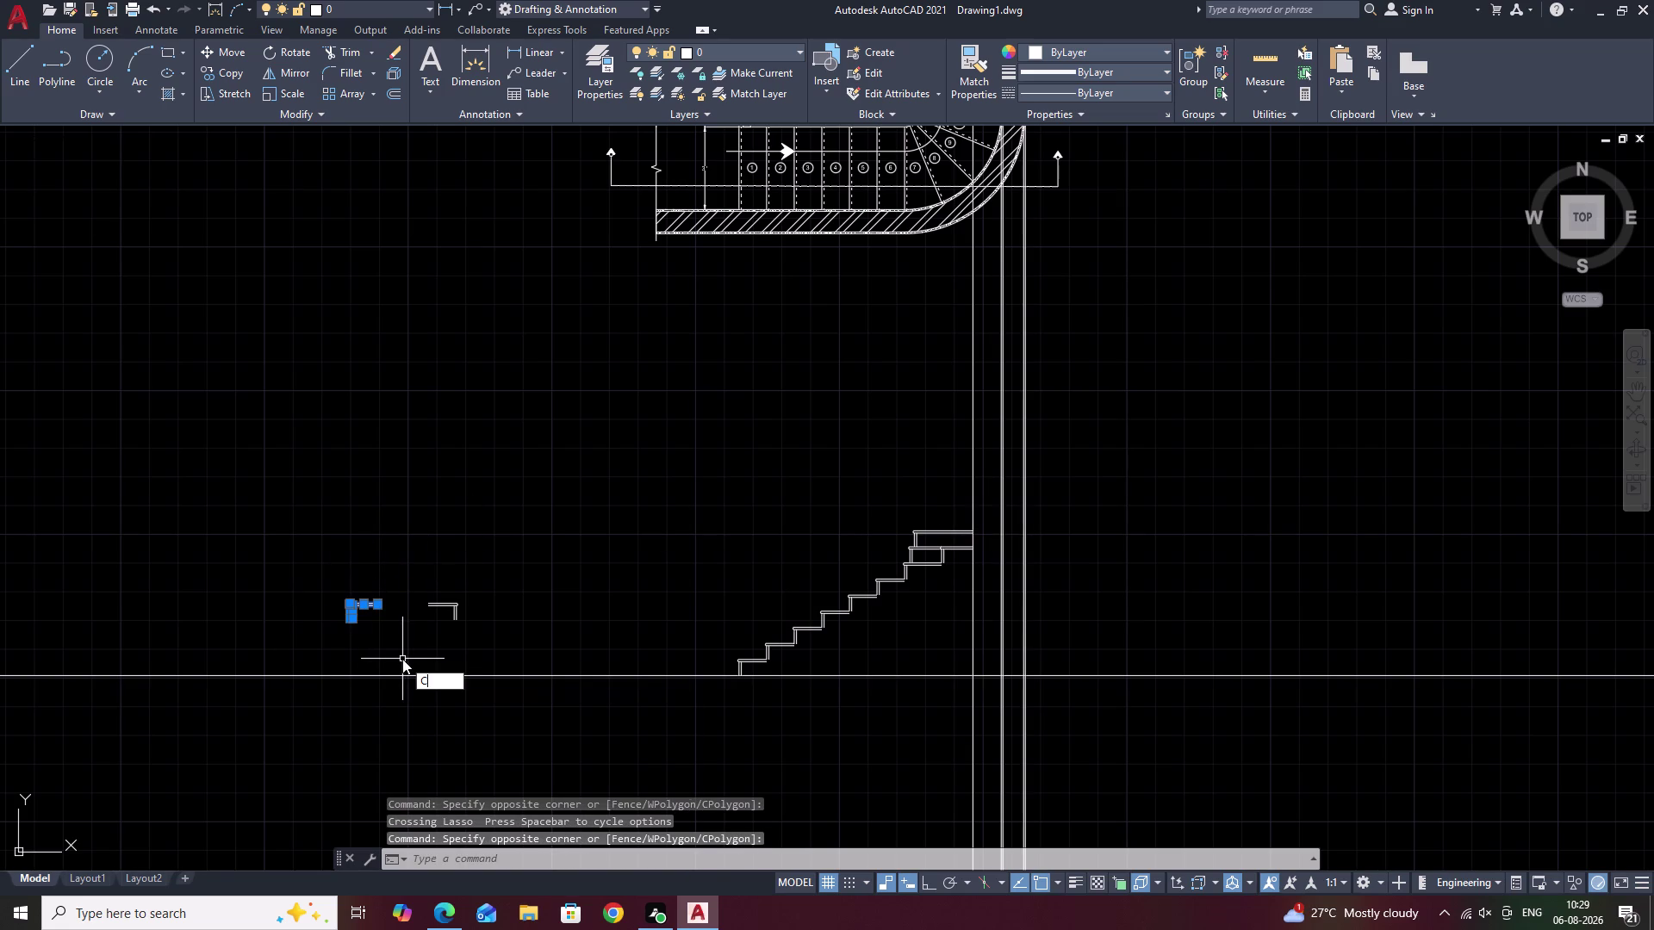
text(O)
key(space)
scroll(up, 3)
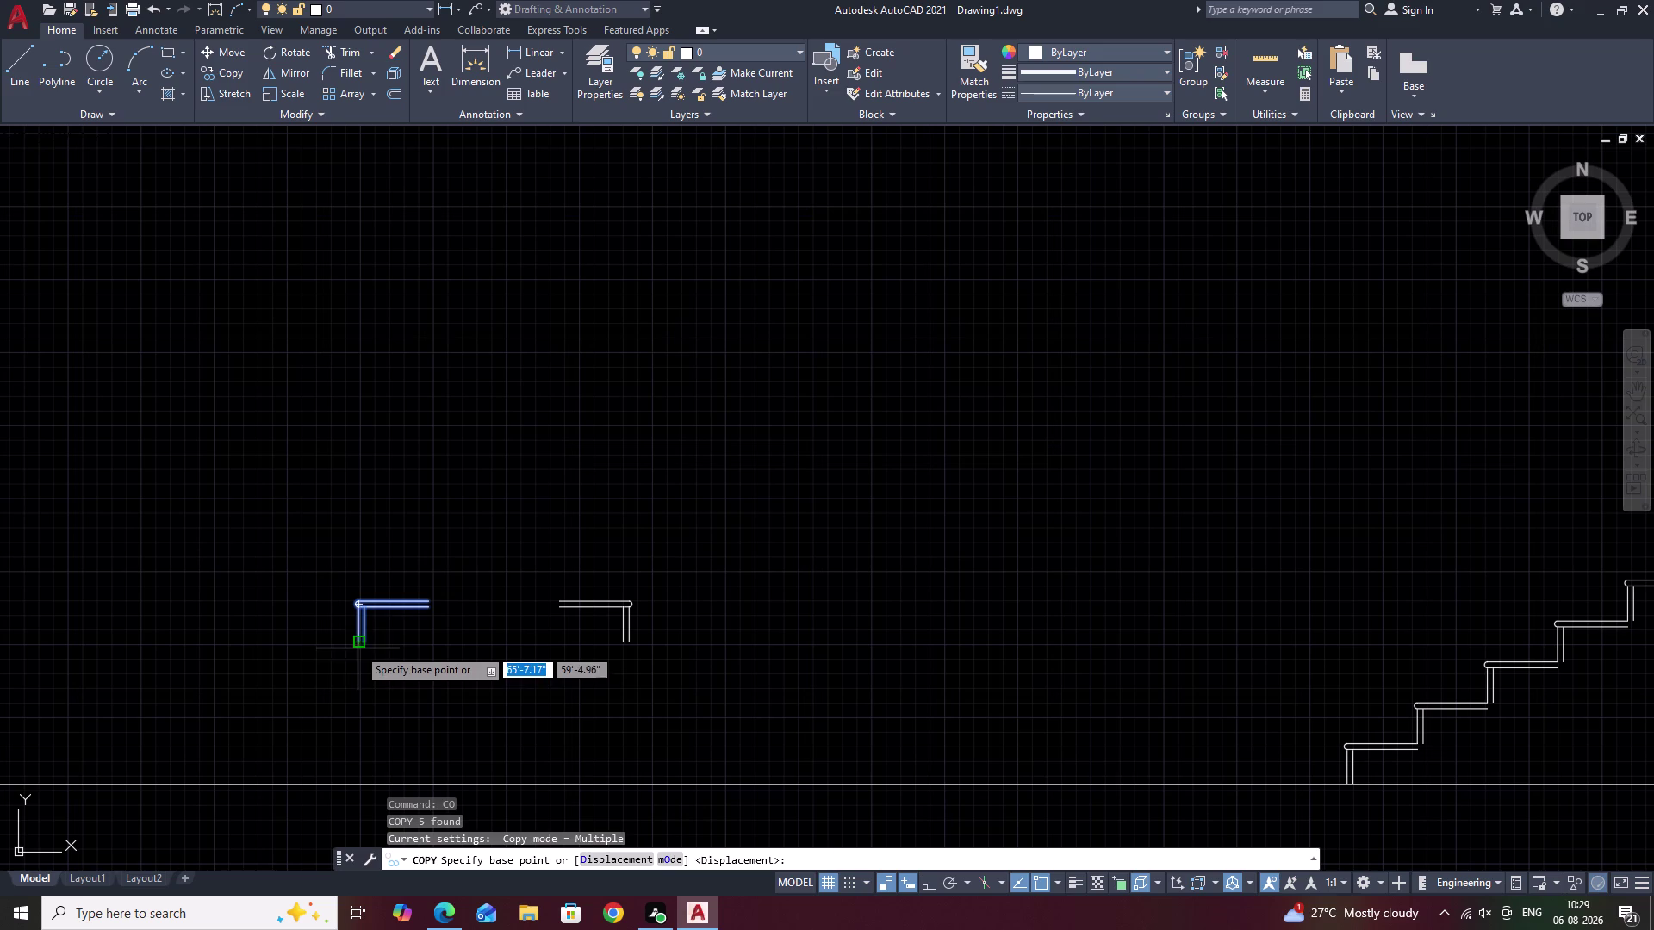
click(358, 645)
Place the corner piece copy on the top step of the stair section.
scroll(down, 3)
middle_drag(858, 468, 702, 500)
scroll(up, 3)
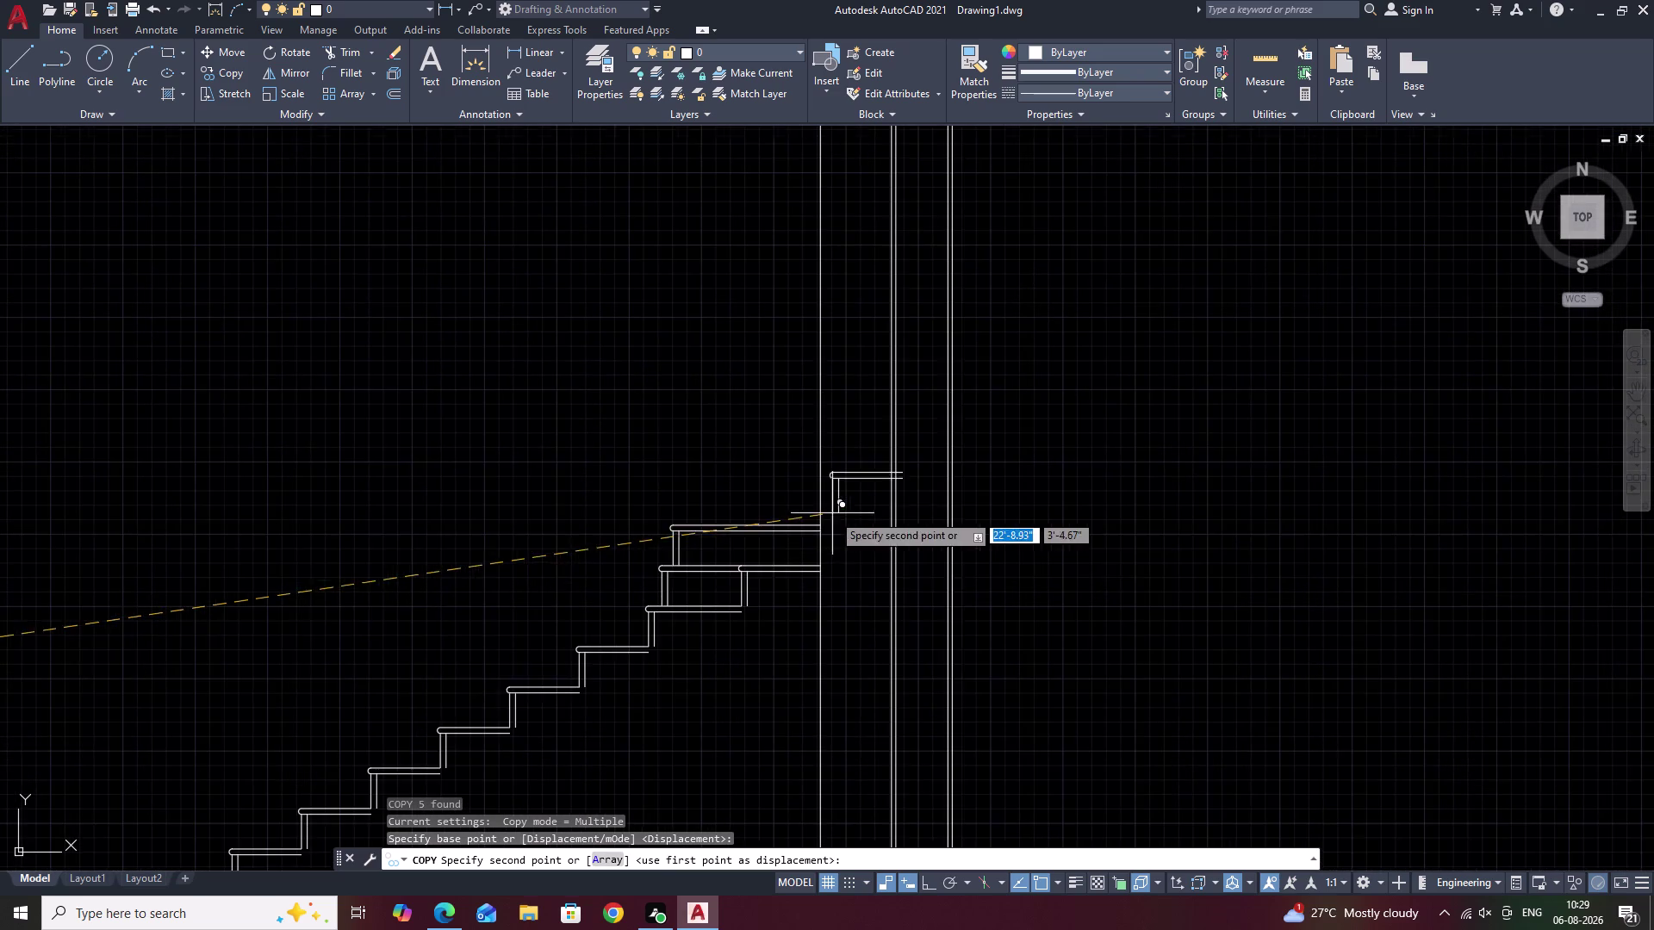
middle_drag(872, 563, 872, 499)
scroll(up, 3)
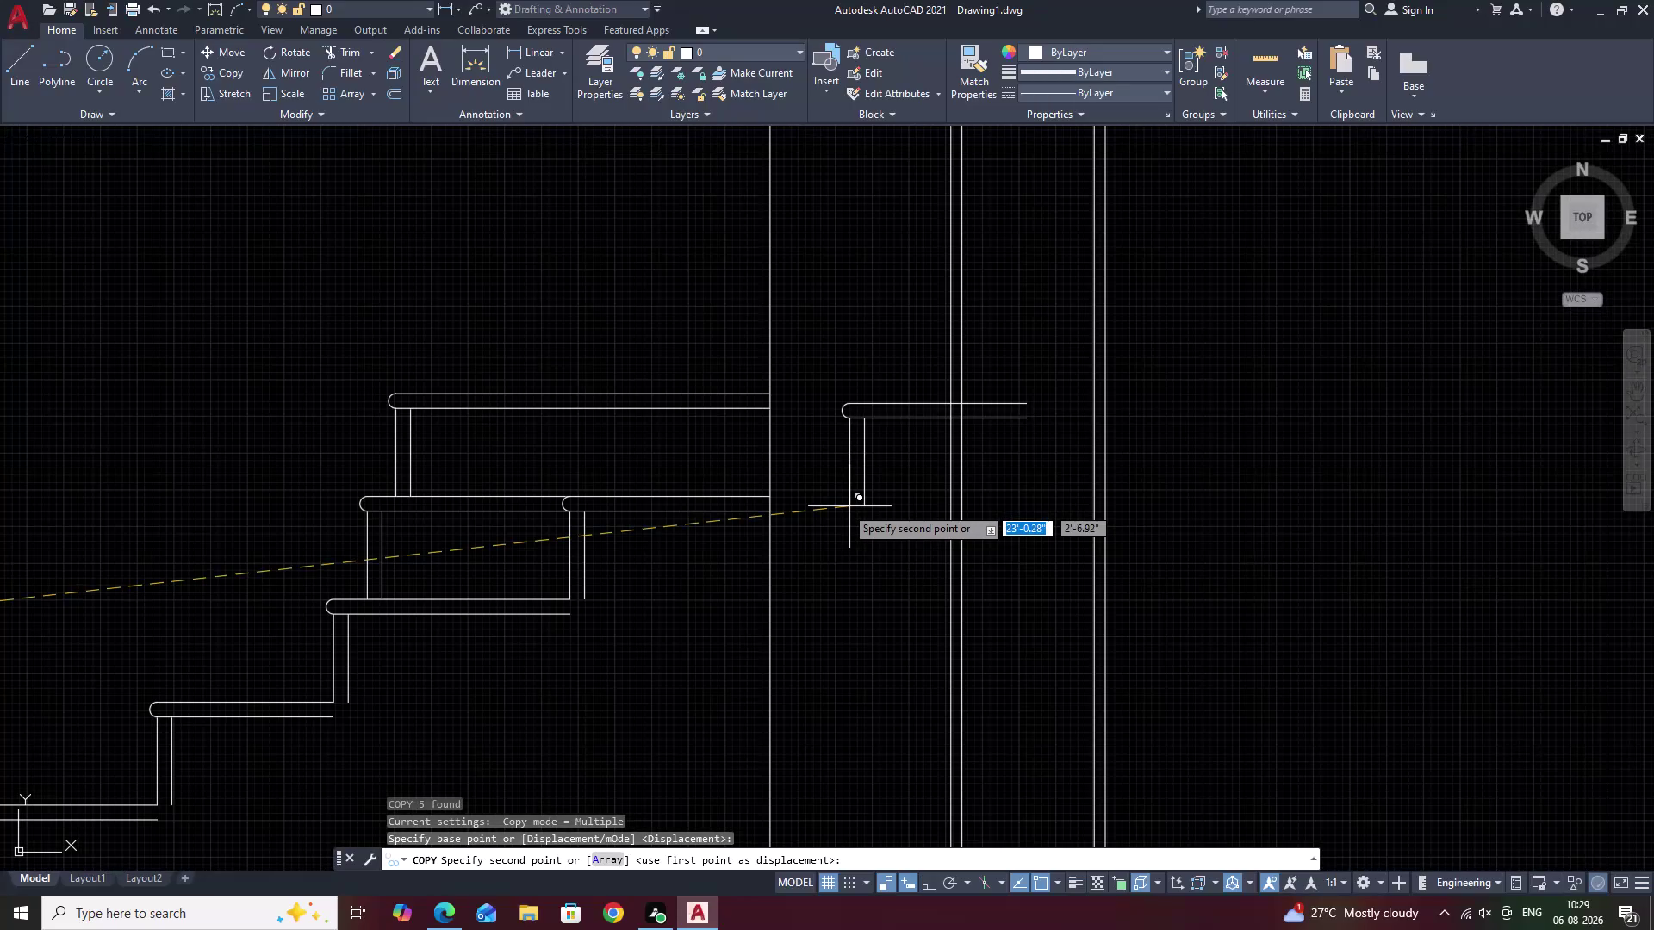
click(769, 498)
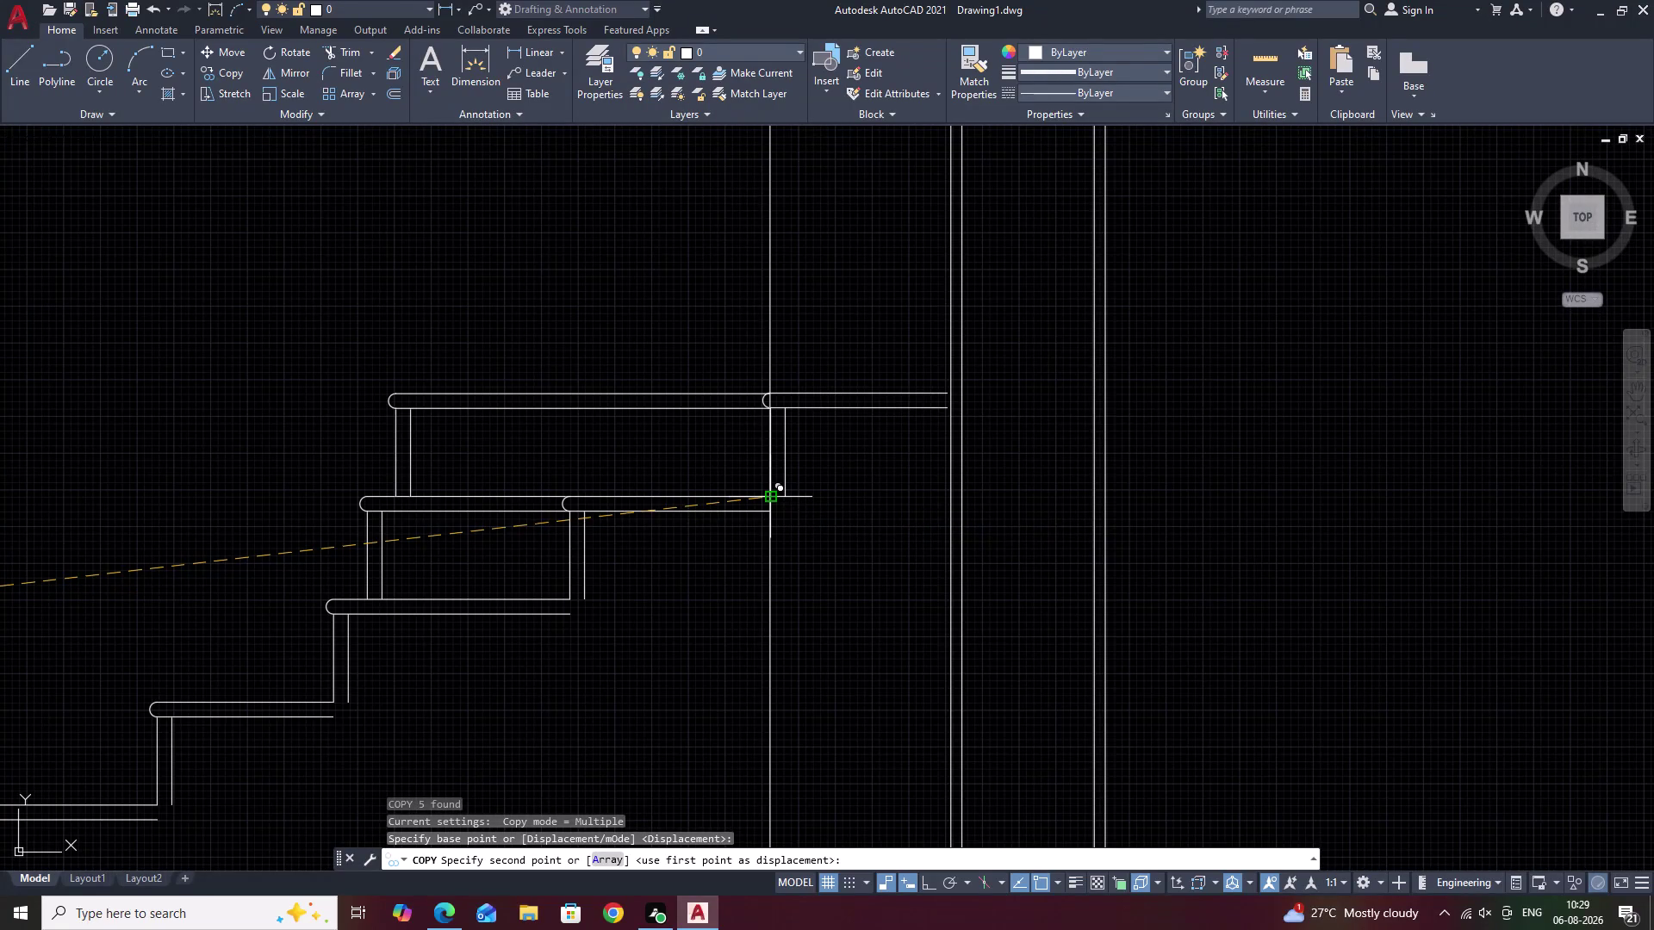
key(Escape)
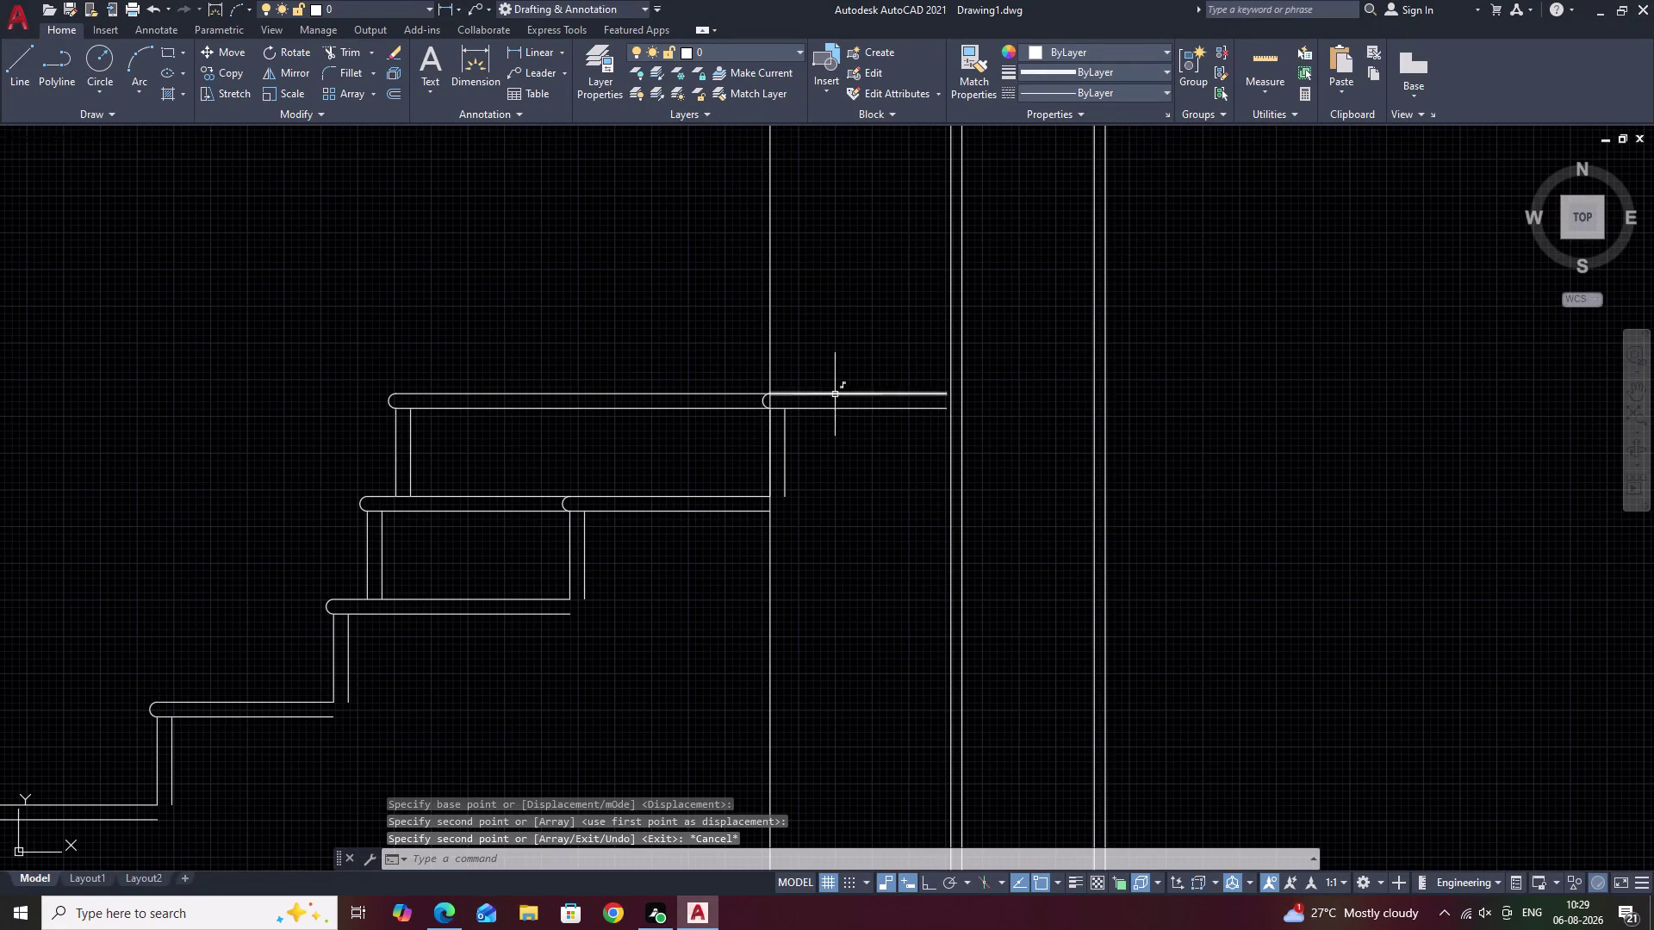
key(Escape)
Extend the top tread line to the new vertical construction line.
text(EX)
key(space)
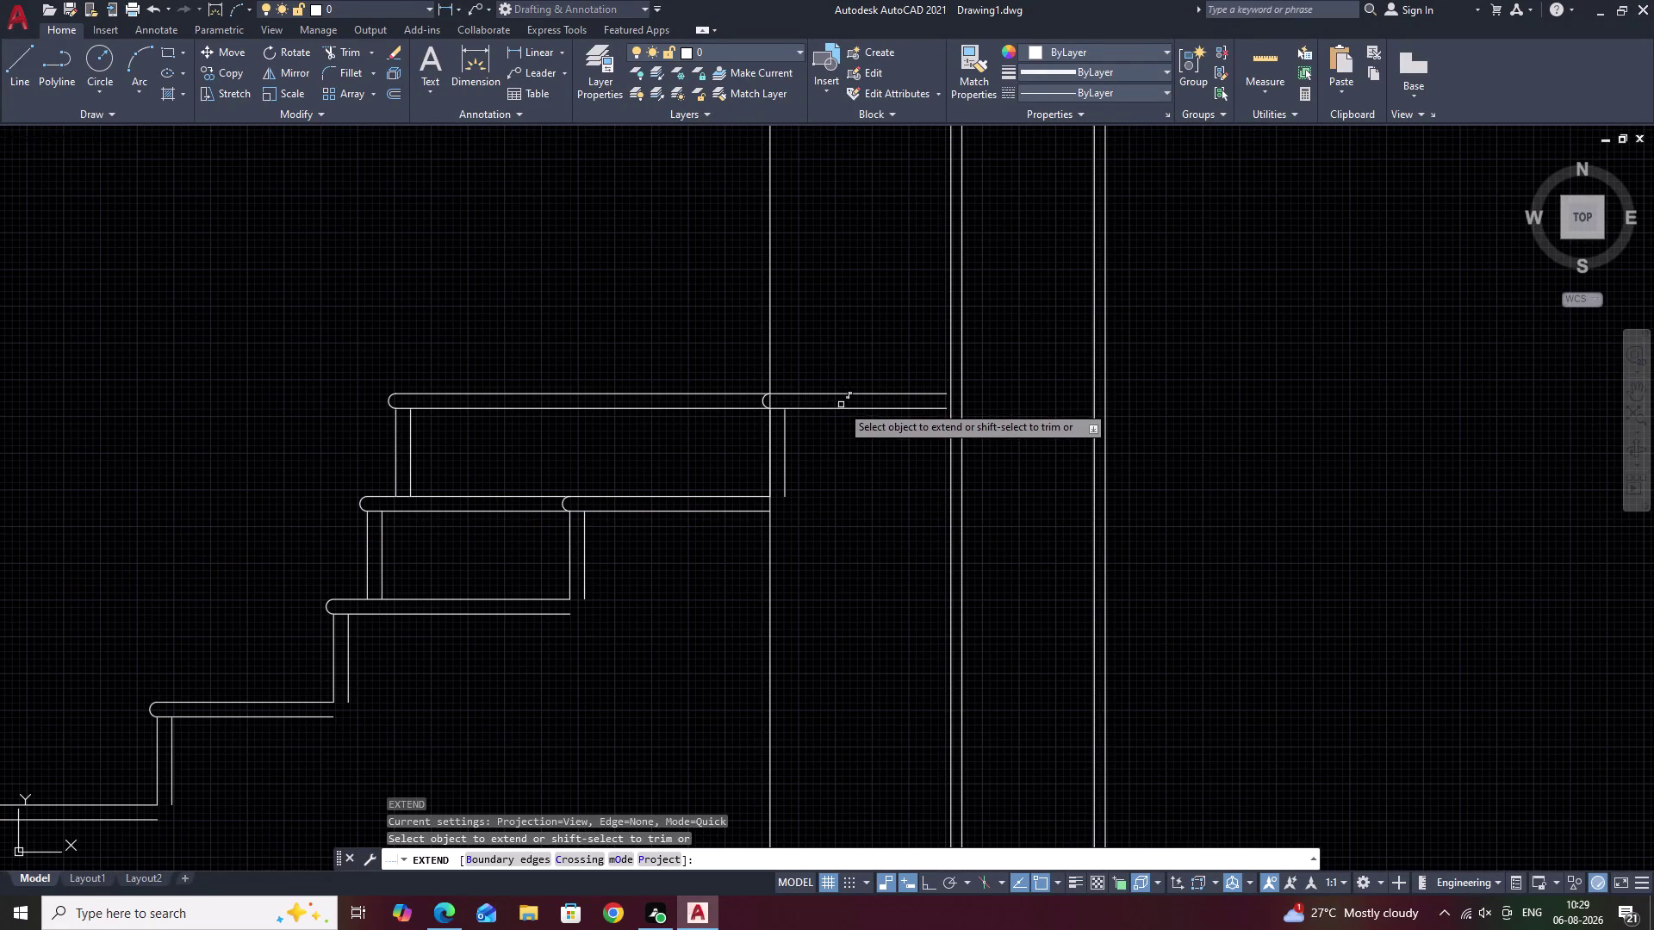
click(939, 408)
click(937, 394)
key(Escape)
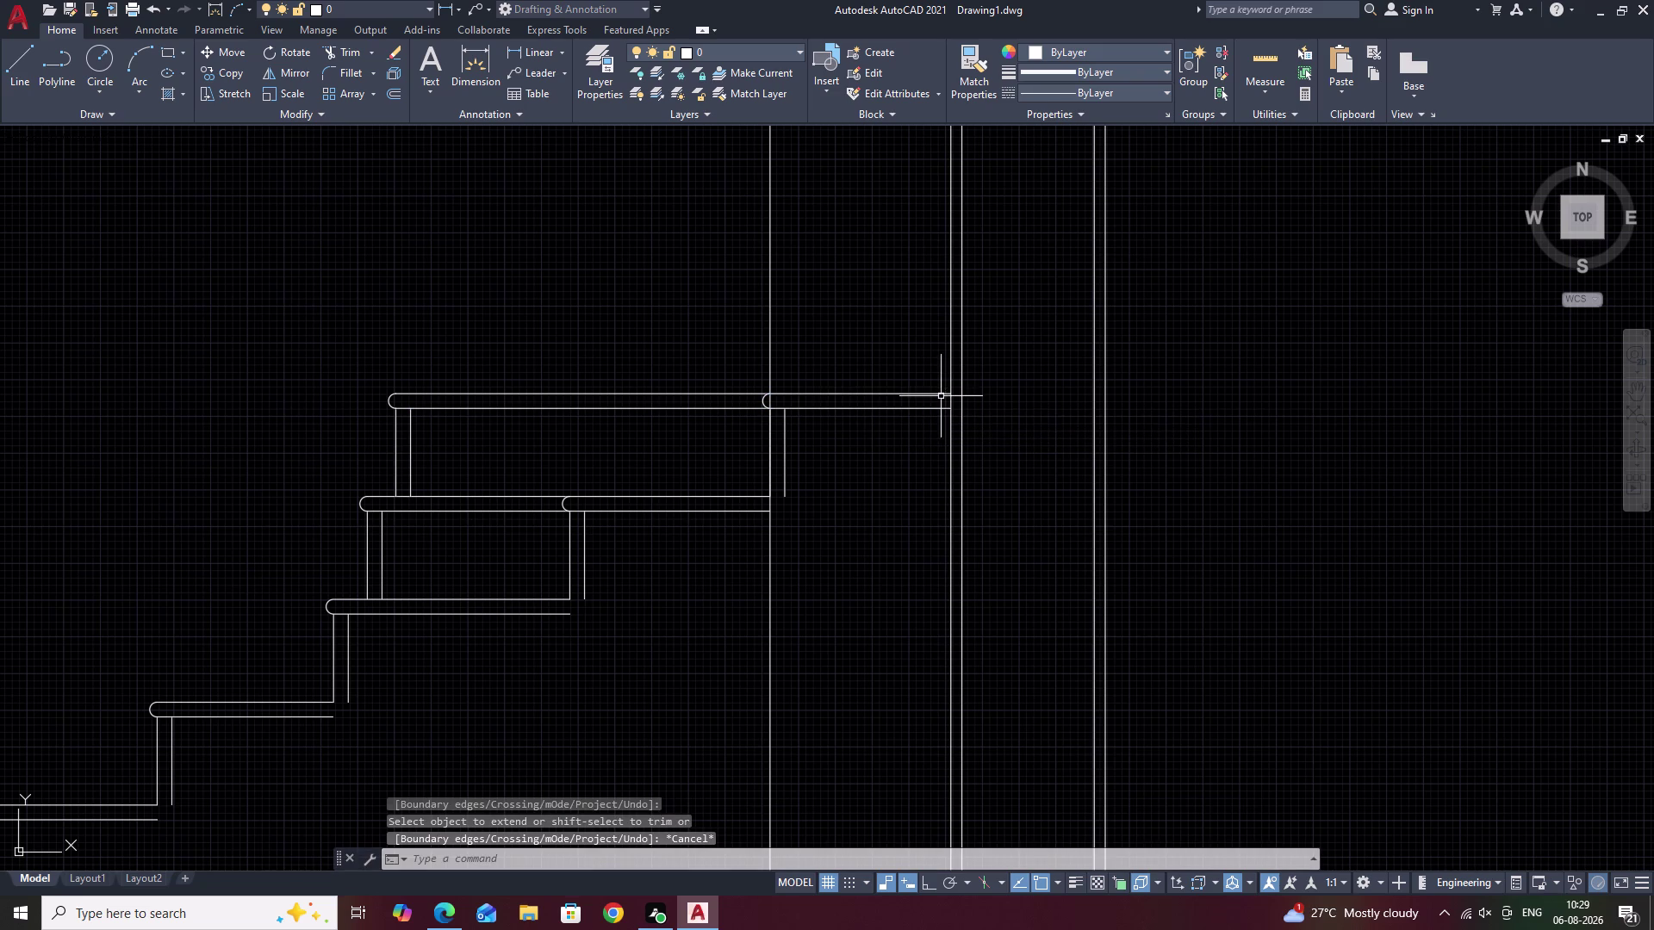
scroll(down, 3)
middle_click(880, 336)
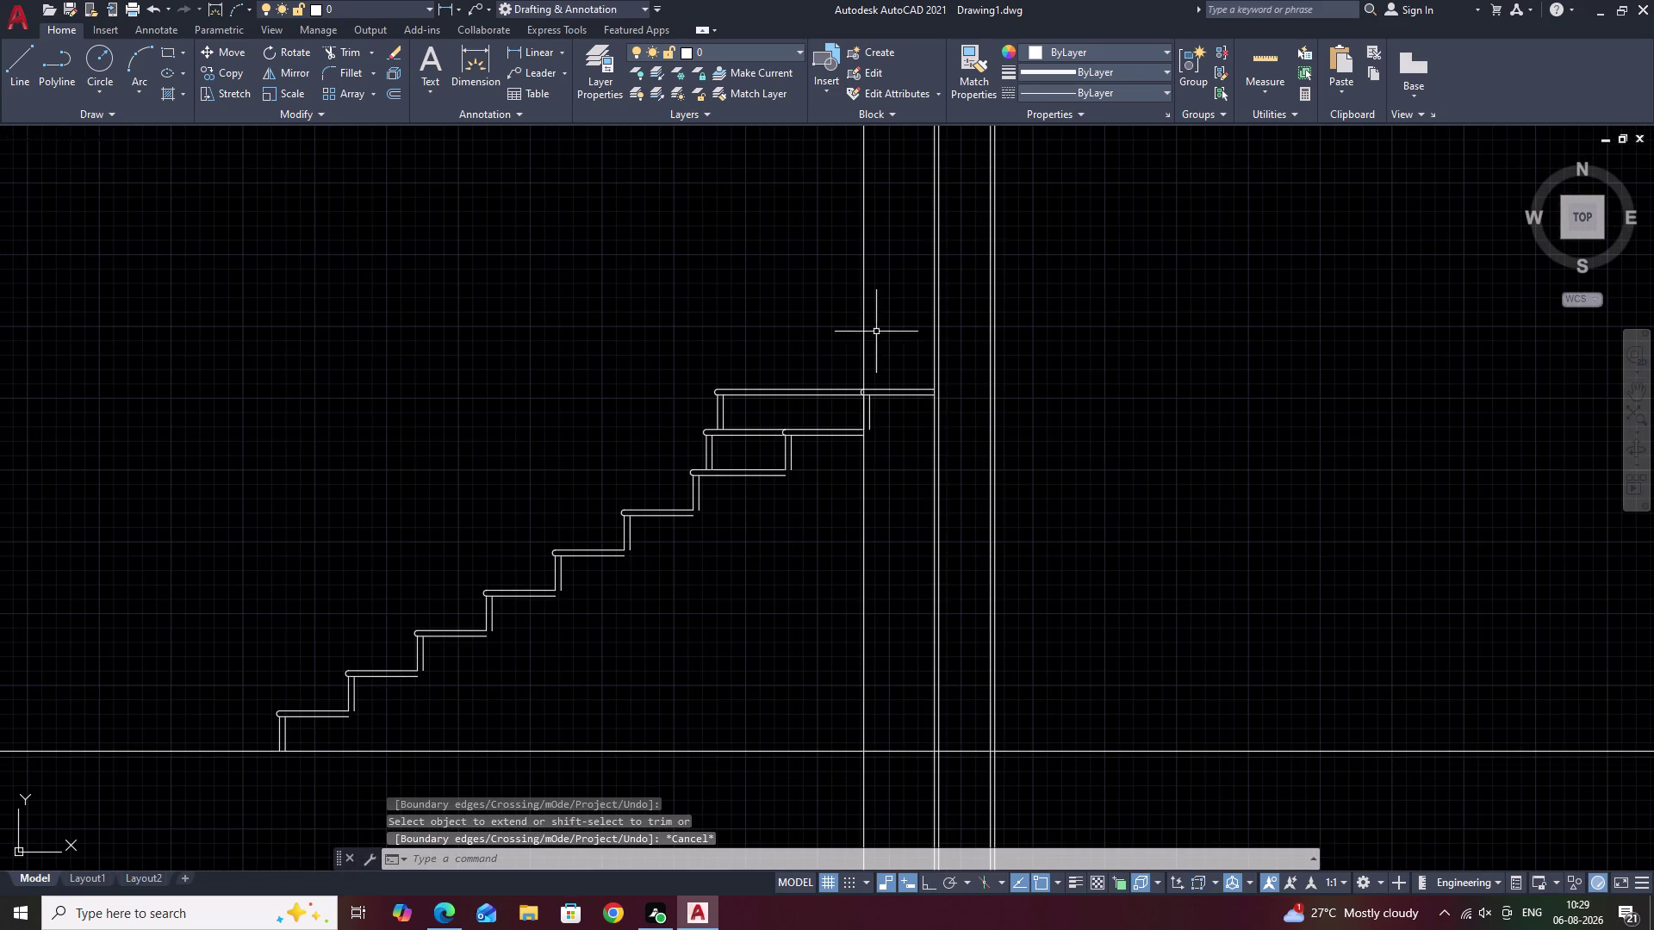
Erase an unwanted vertical construction line and center the view on the winder treads.
click(863, 320)
text(E)
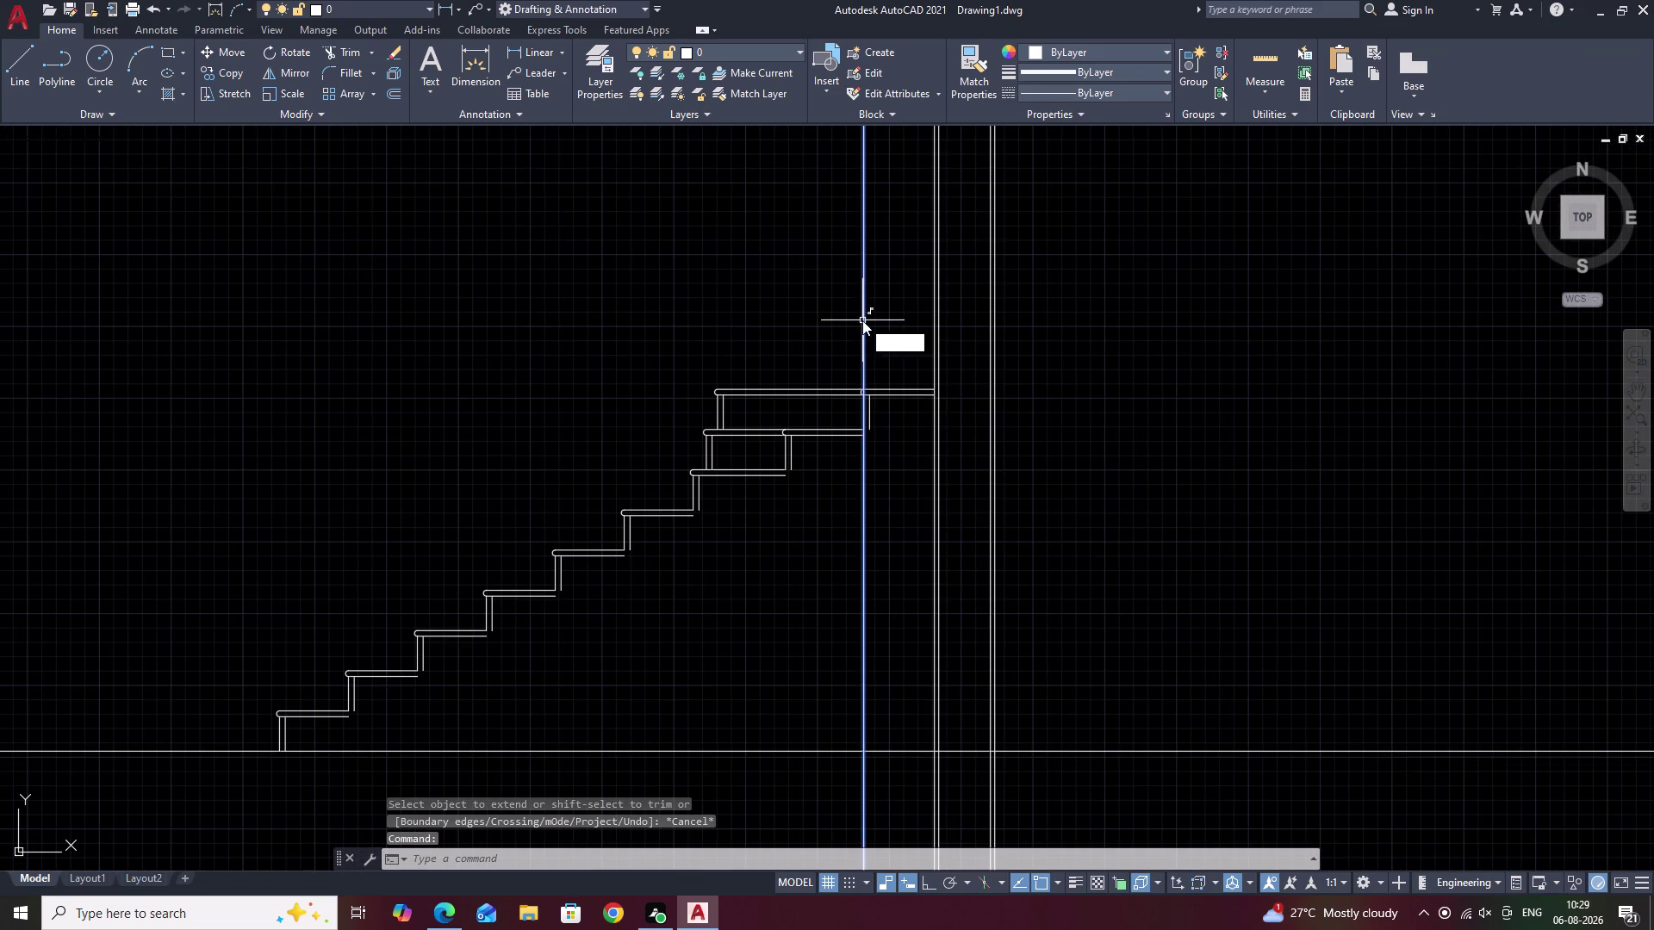
key(space)
middle_drag(864, 321, 860, 537)
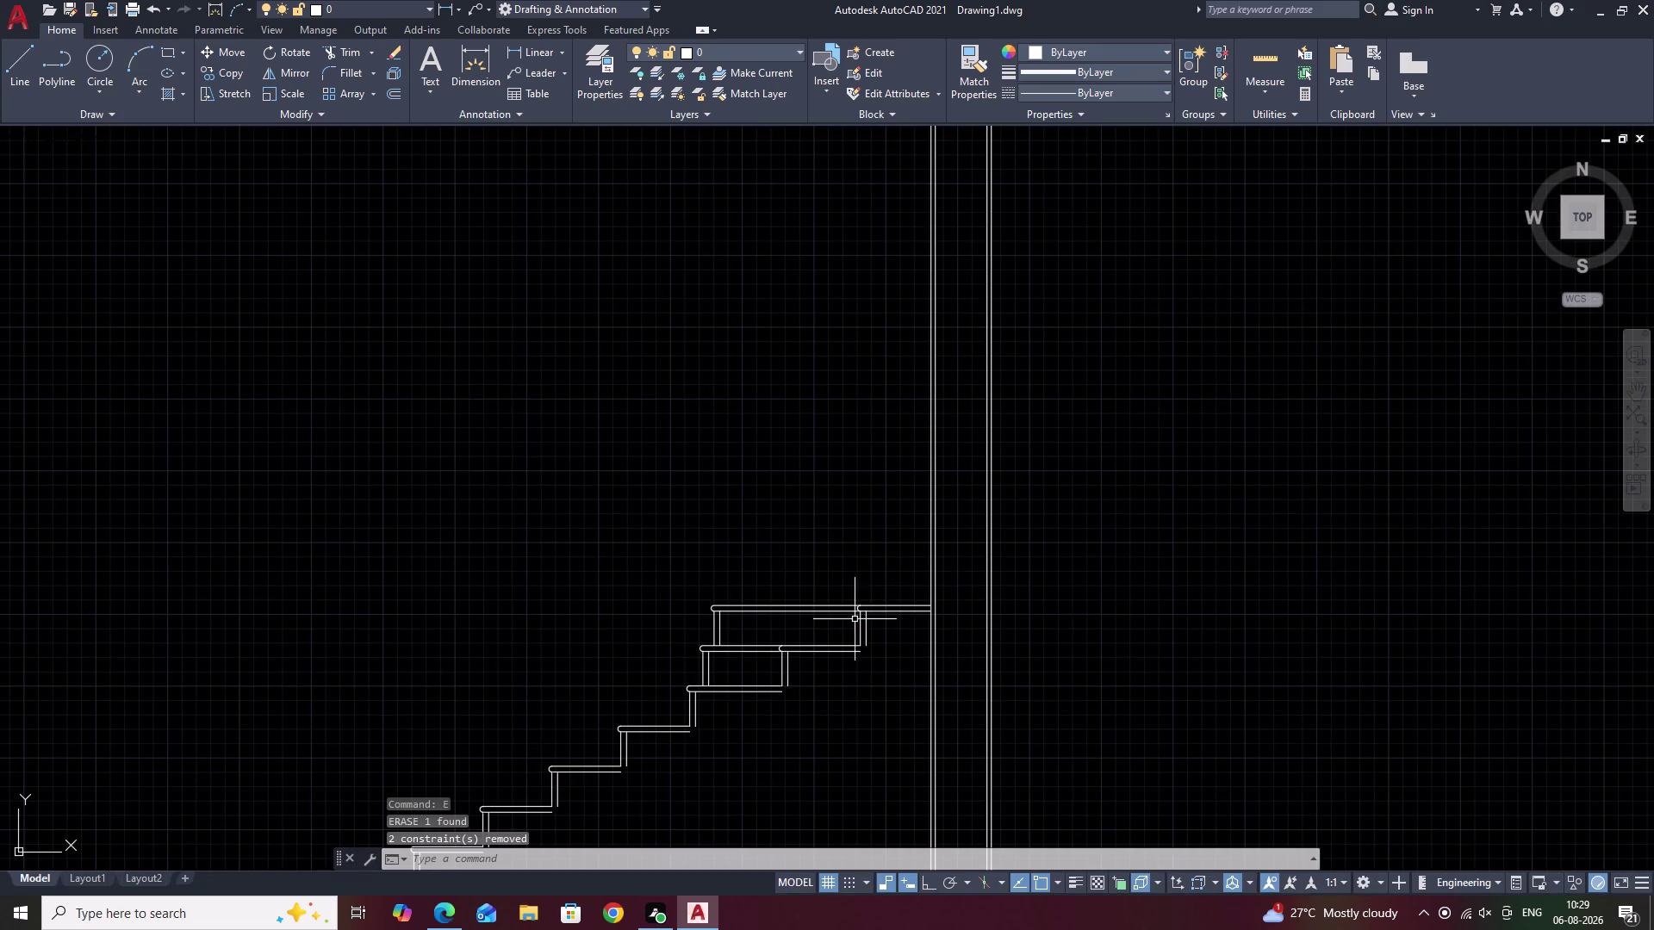
scroll(down, 3)
middle_drag(847, 508, 844, 595)
middle_drag(847, 390, 822, 505)
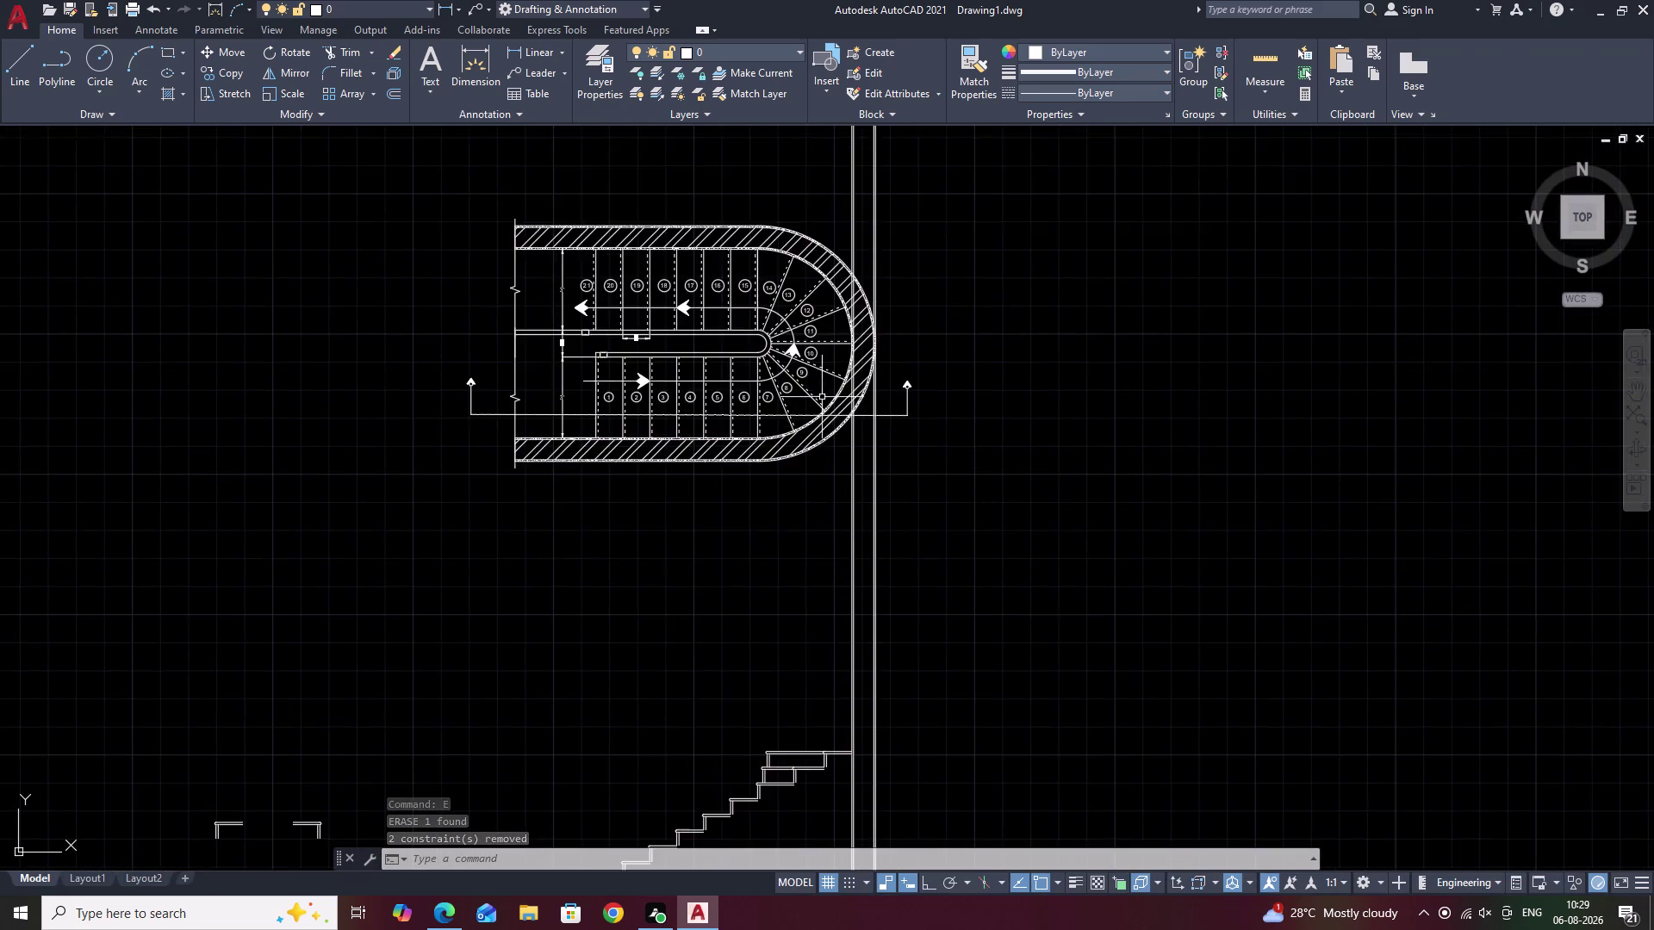
scroll(up, 3)
middle_drag(744, 361, 760, 410)
Draw vertical construction lines through a step corner and a winder tread end.
key(x)
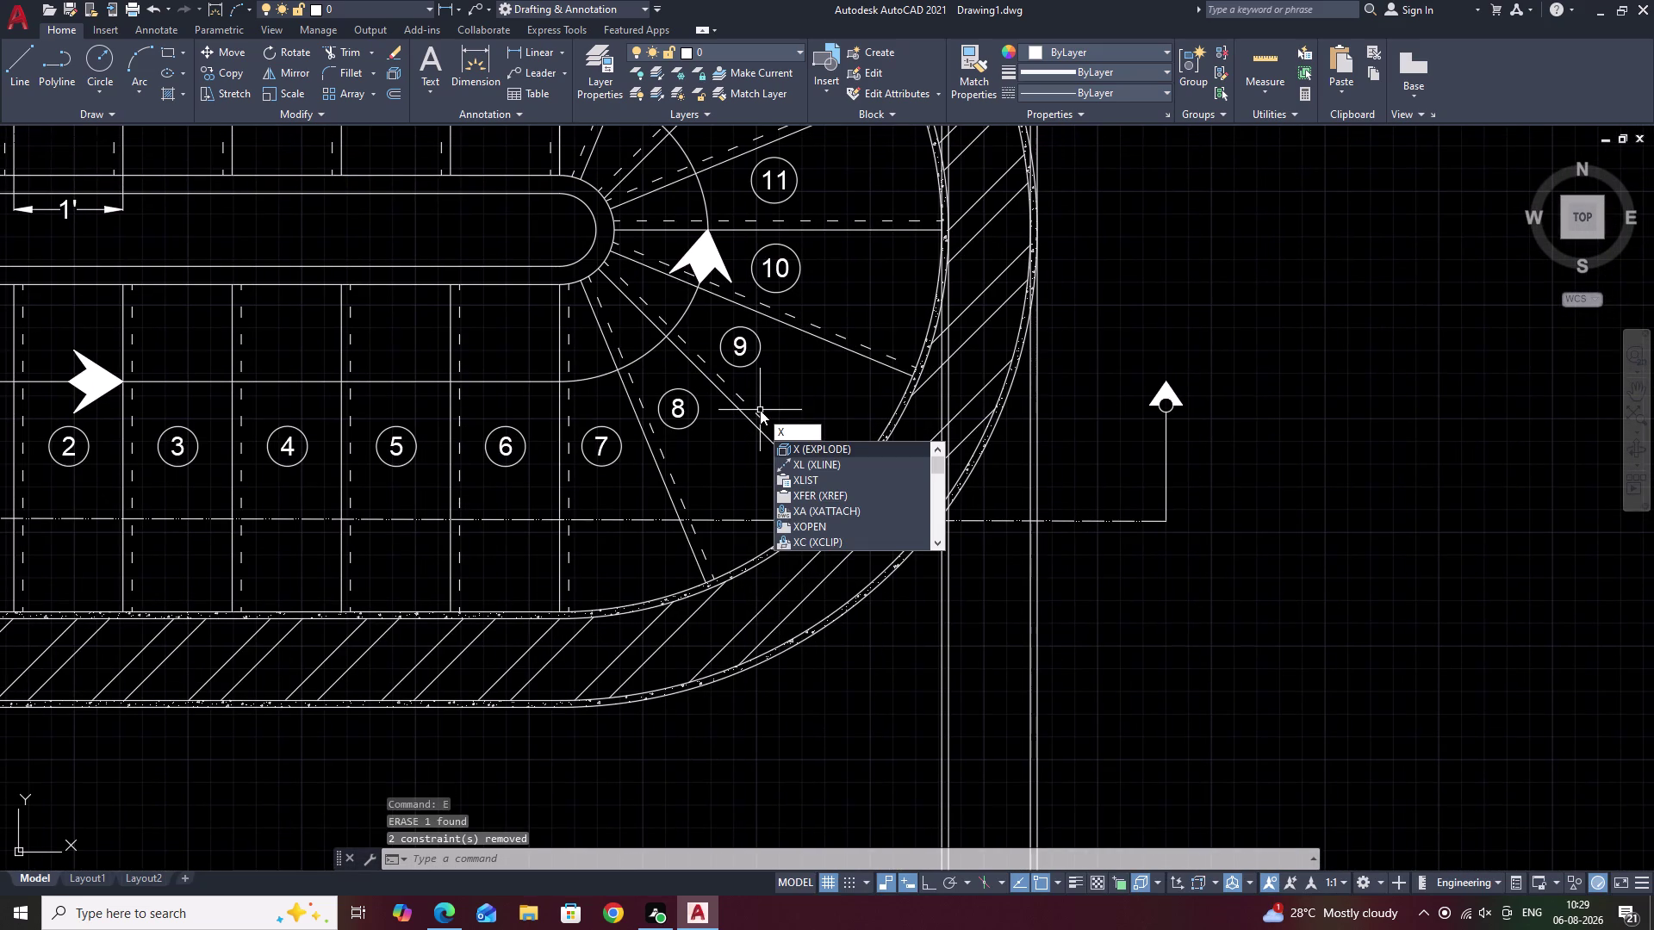
text(L V)
key(space)
scroll(up, 3)
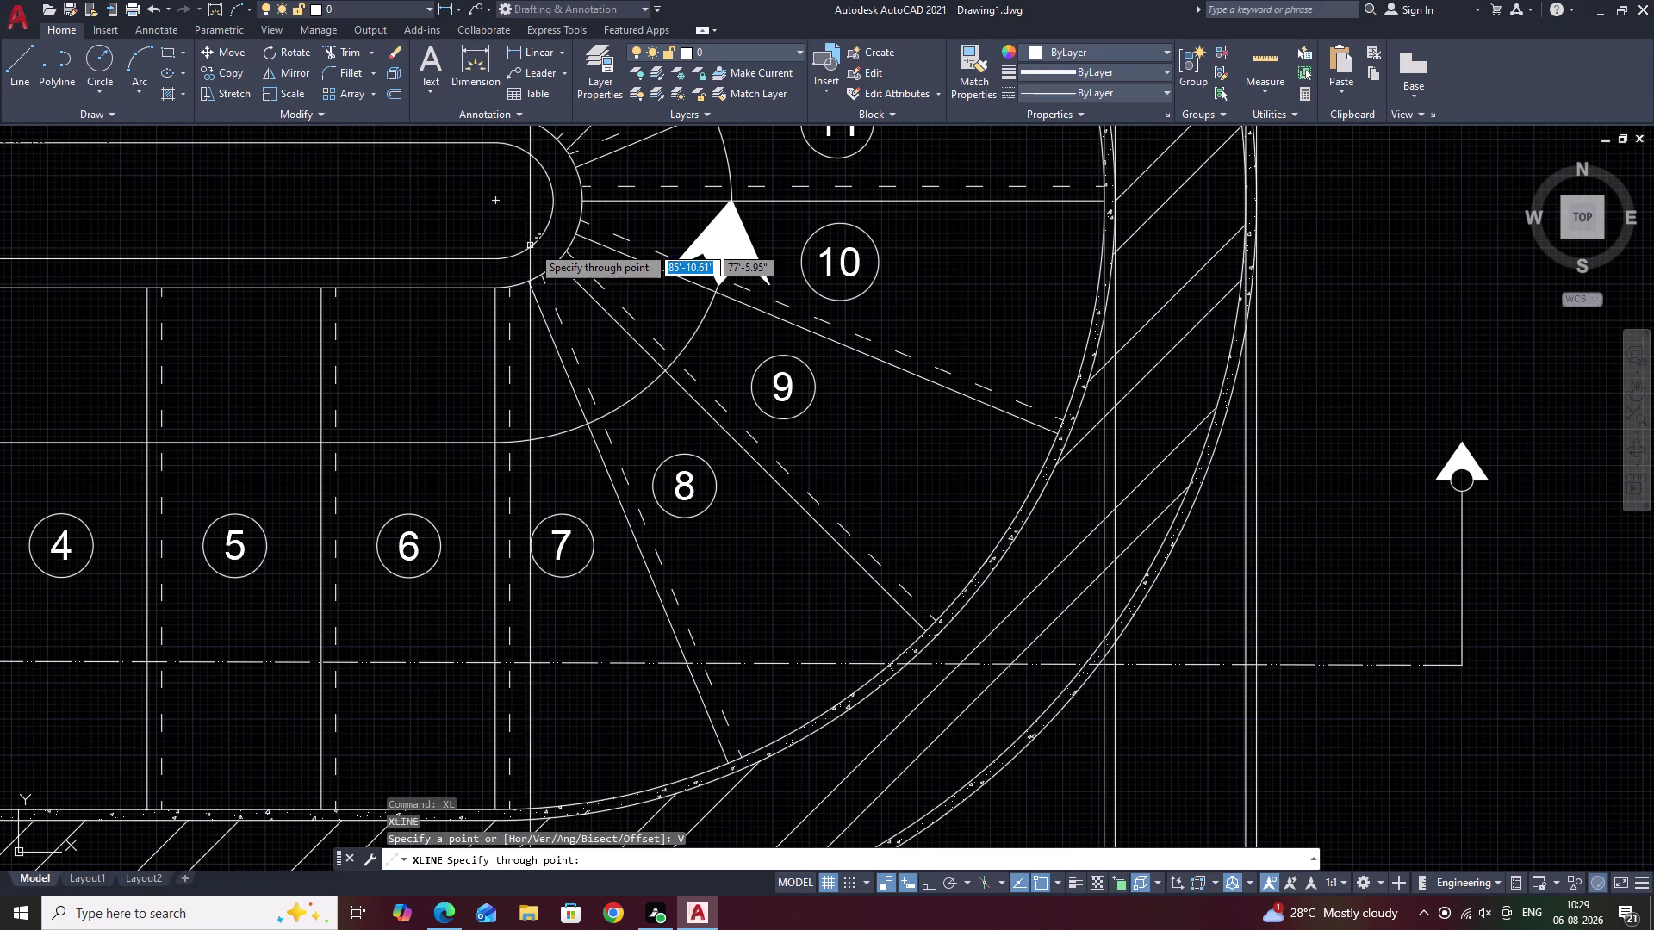
click(580, 236)
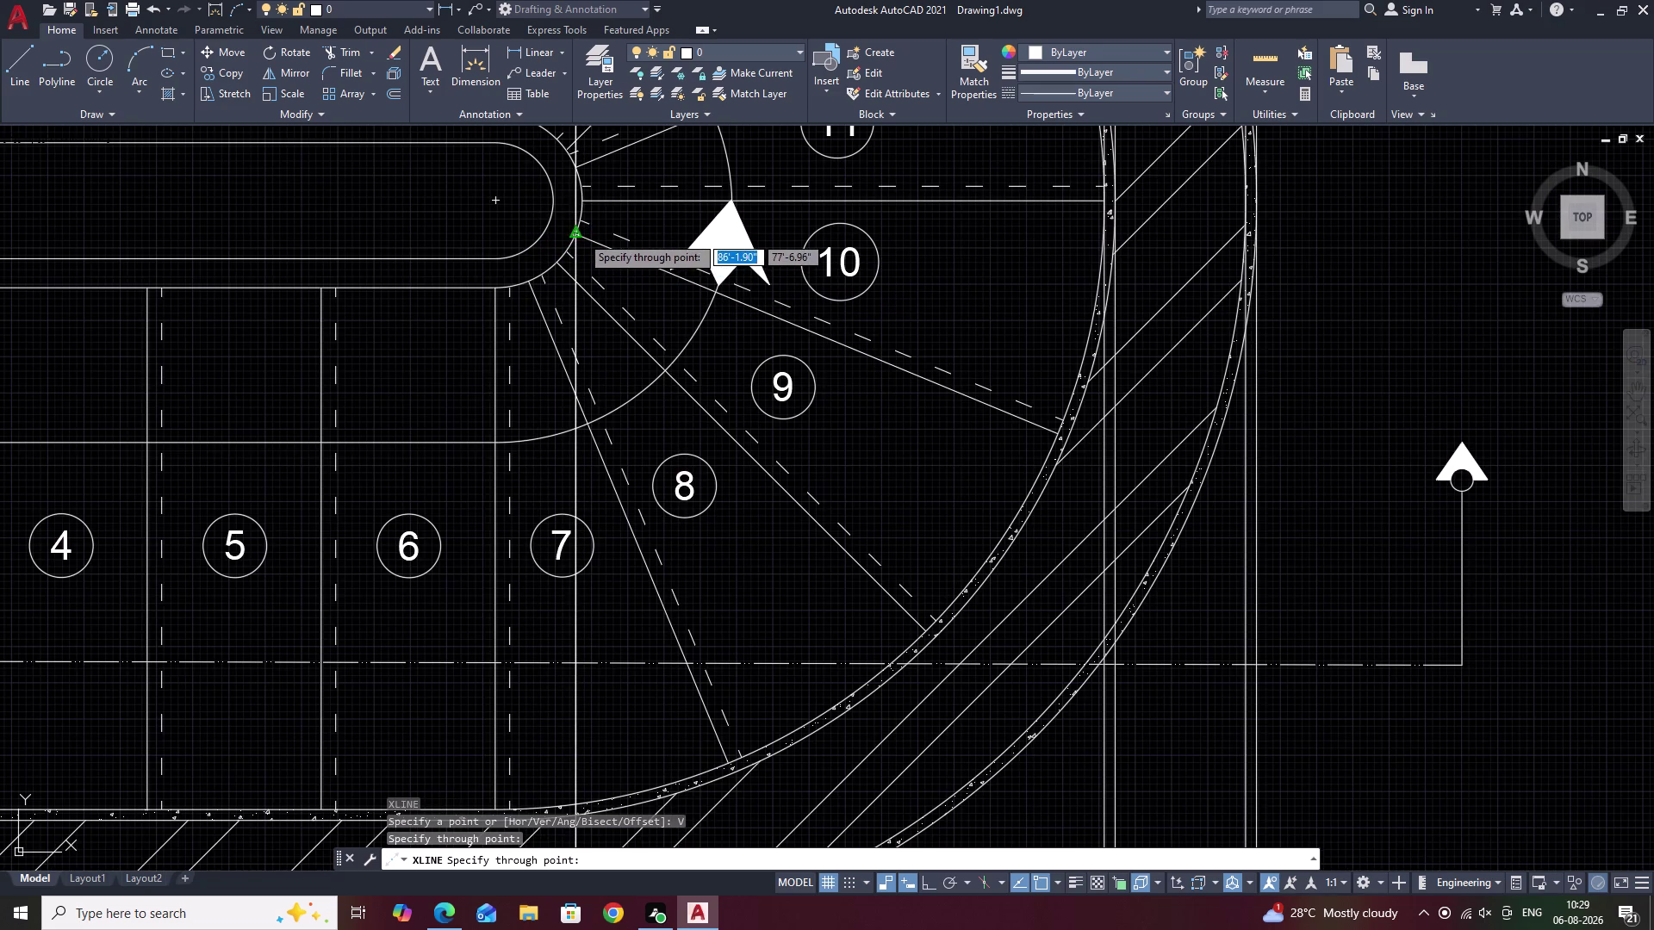
click(1056, 435)
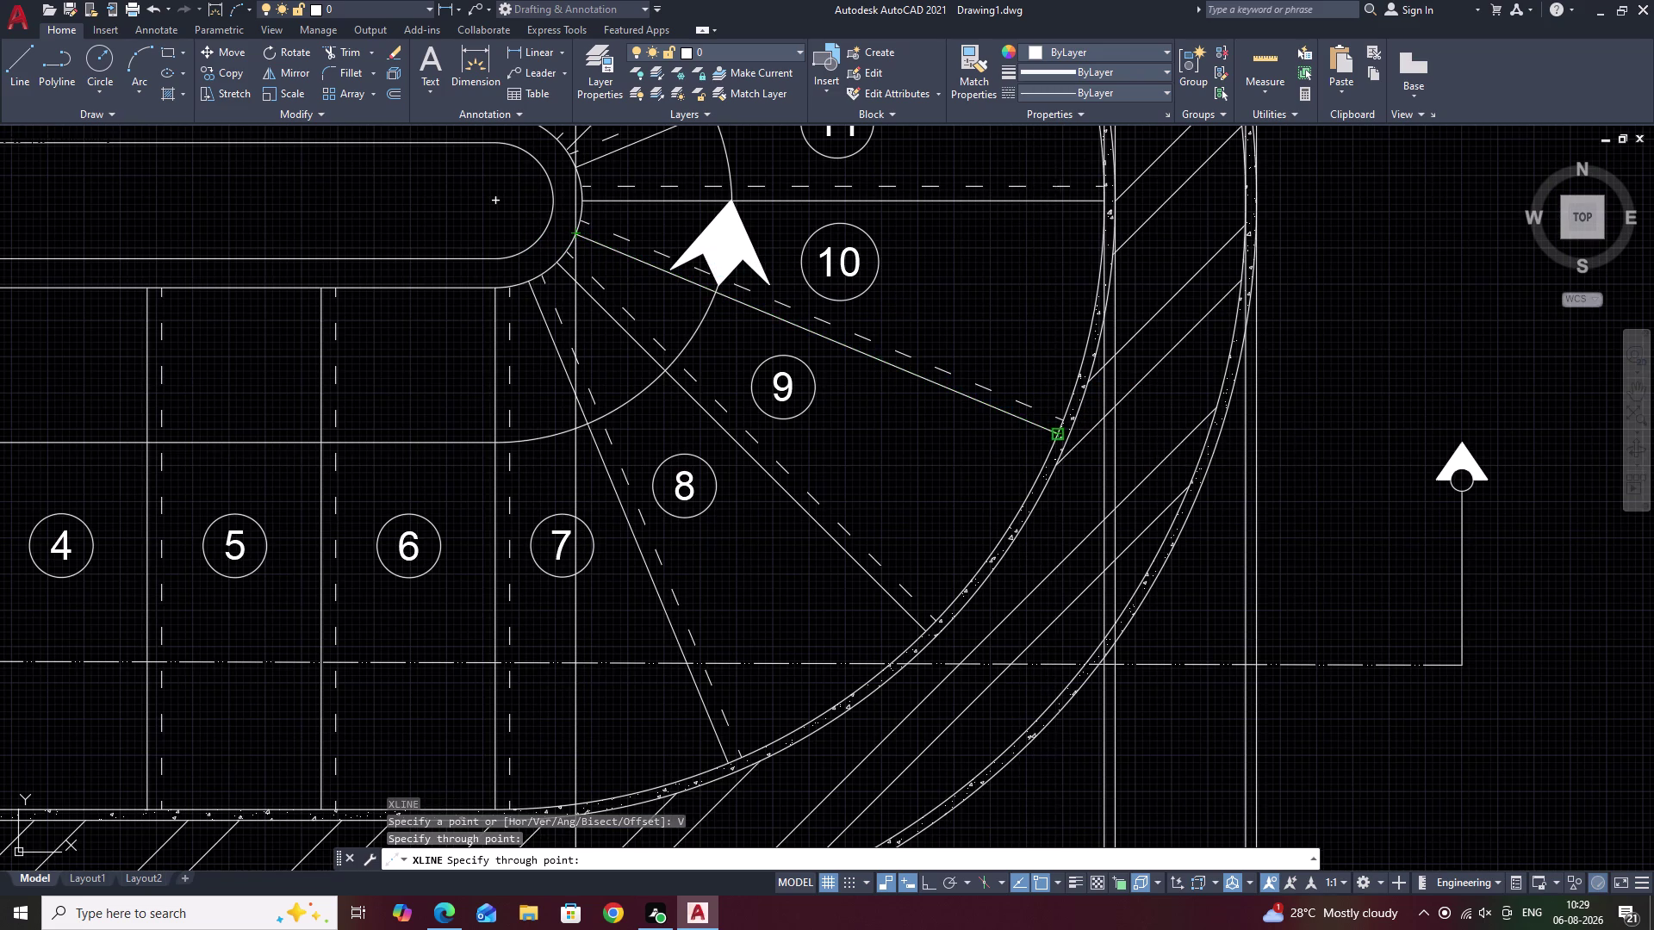
scroll(down, 3)
middle_drag(916, 516, 942, 297)
key(Escape)
Pan out over the whole drawing and bring the loose step profile into view.
middle_drag(929, 556, 944, 189)
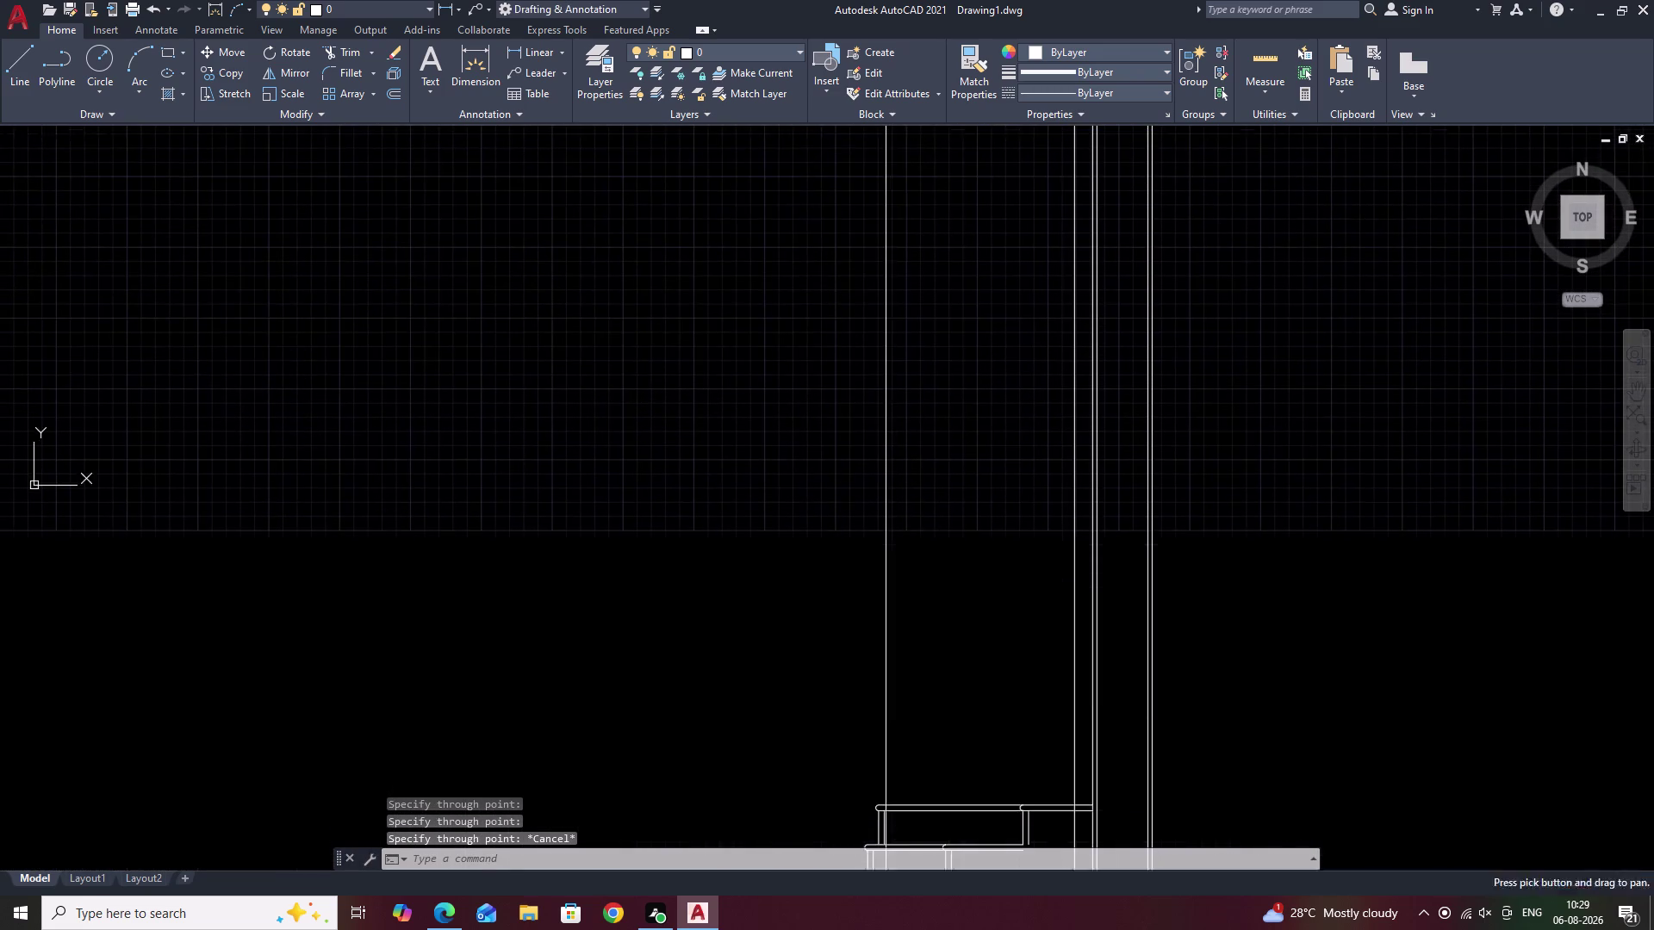
middle_drag(966, 676, 992, 384)
scroll(down, 3)
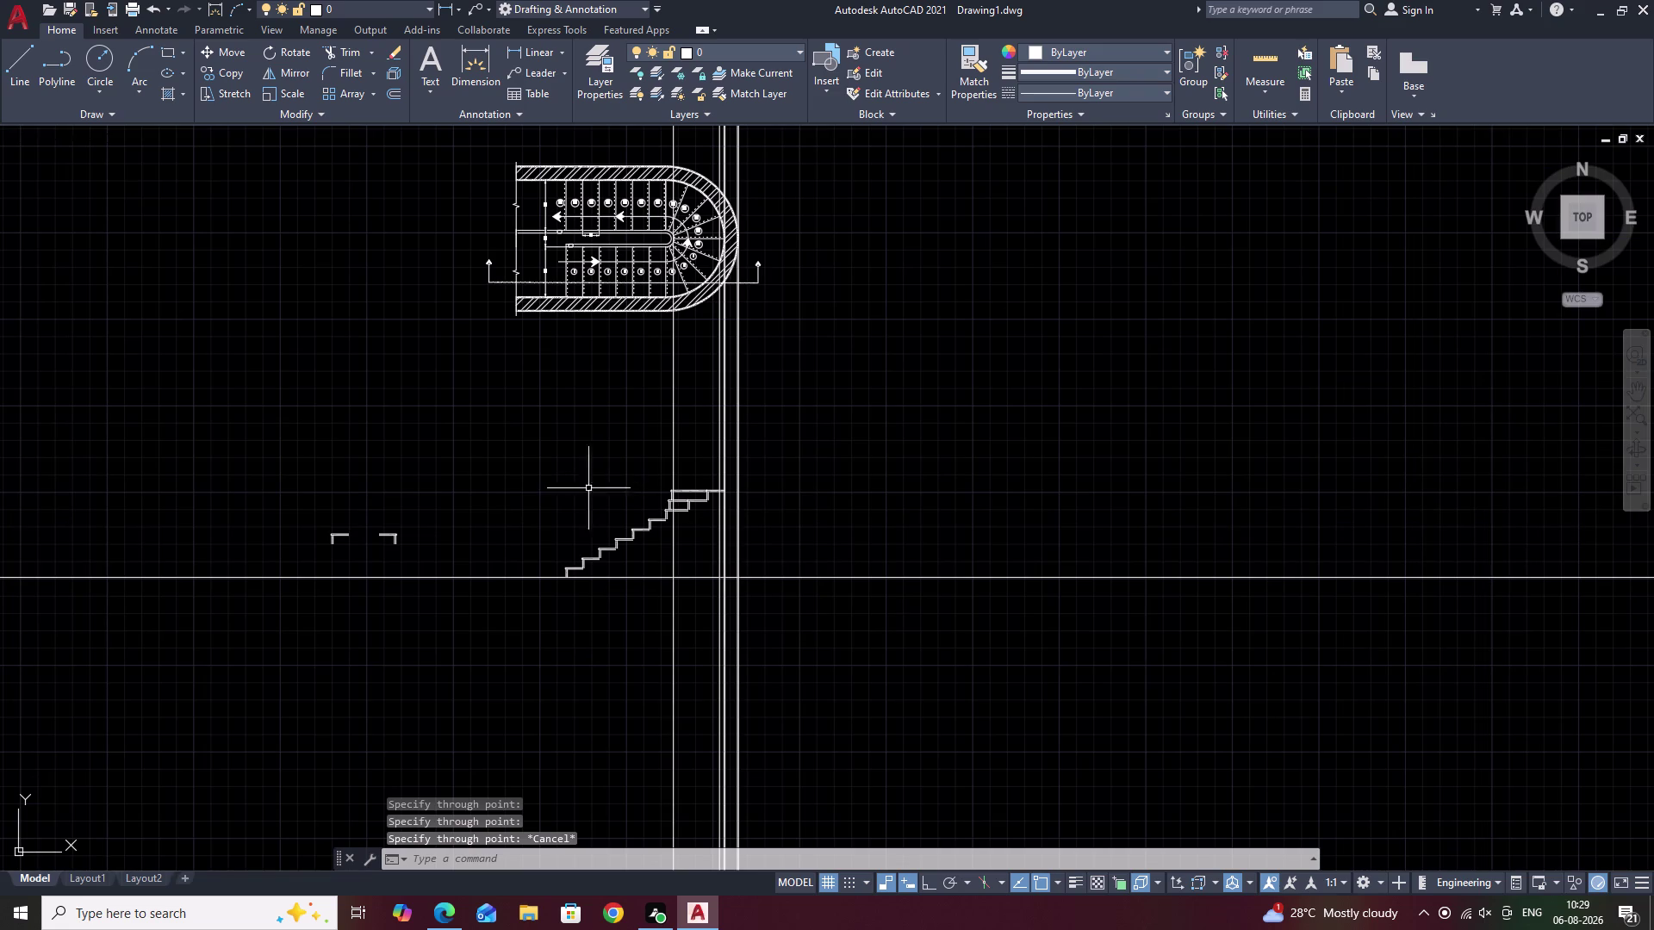
middle_drag(468, 535, 549, 514)
scroll(up, 3)
Select the left step profile and copy it from its corner base point.
drag(481, 483, 410, 540)
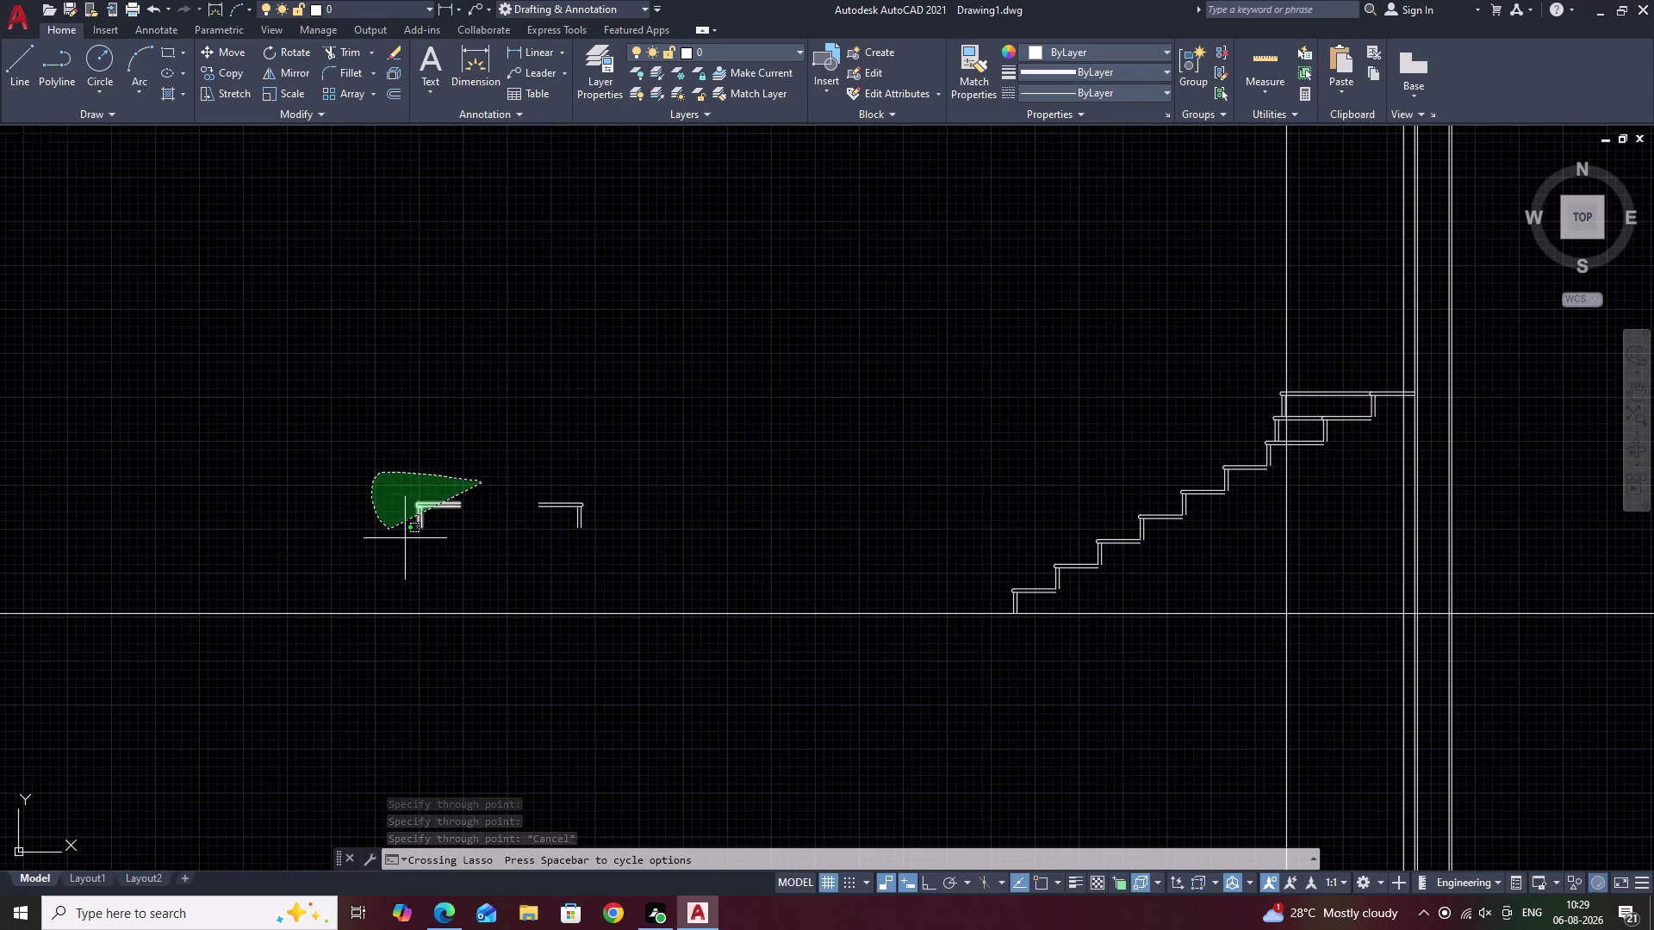
drag(411, 540, 445, 550)
click(445, 549)
text(CO)
key(space)
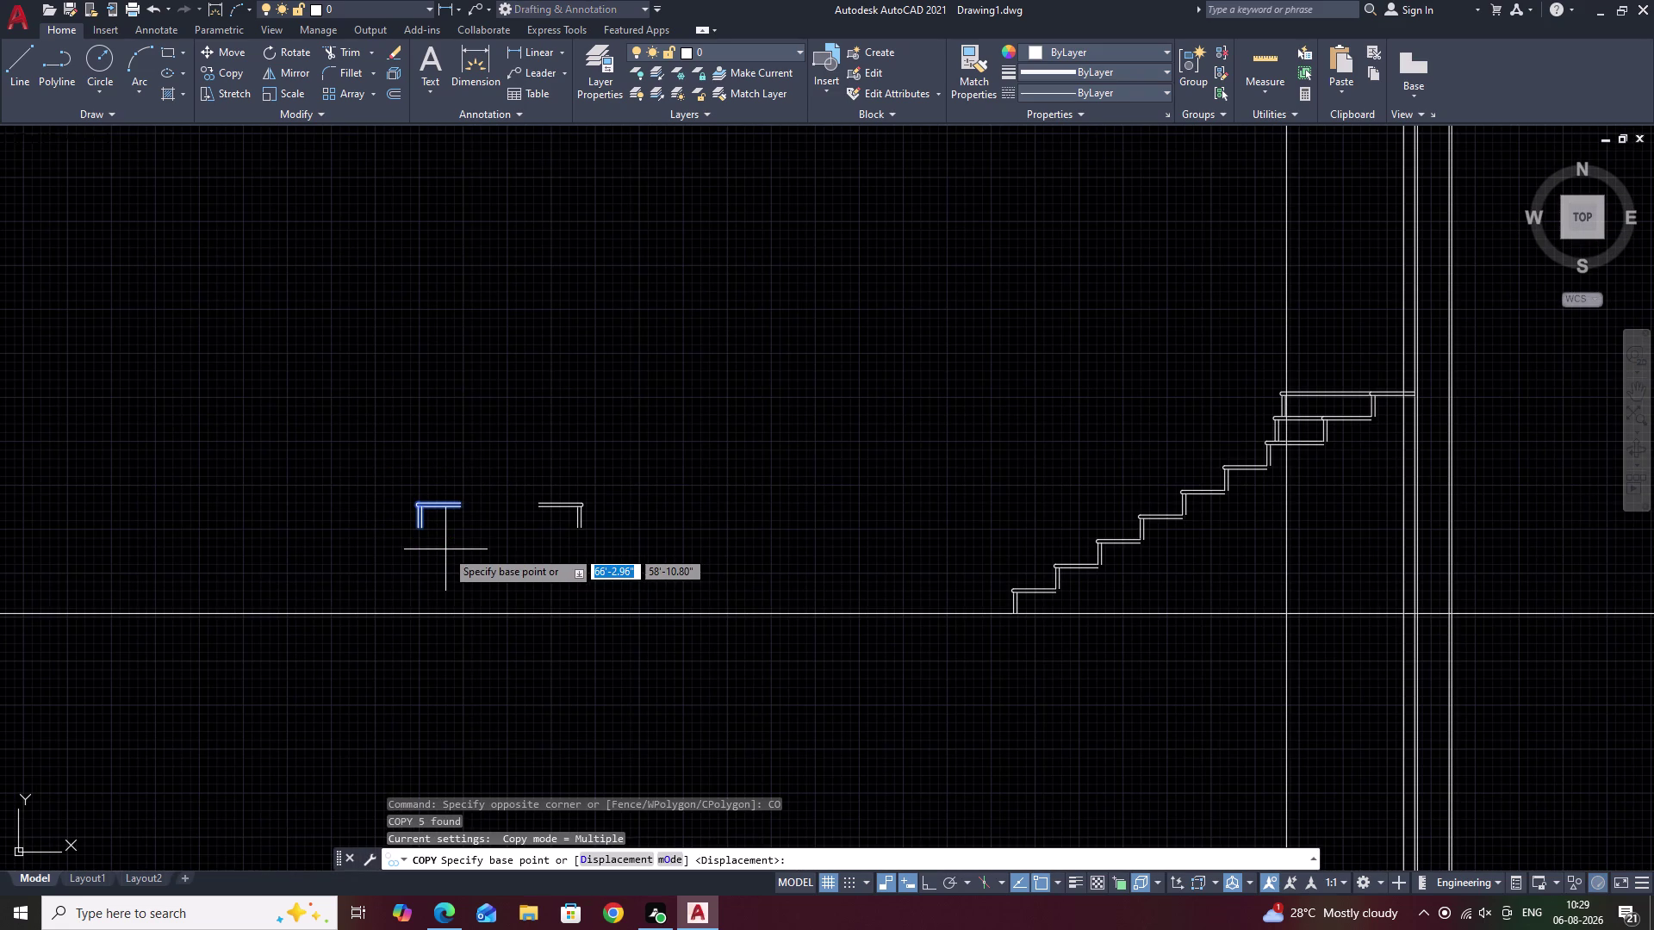
scroll(up, 3)
click(327, 512)
scroll(down, 3)
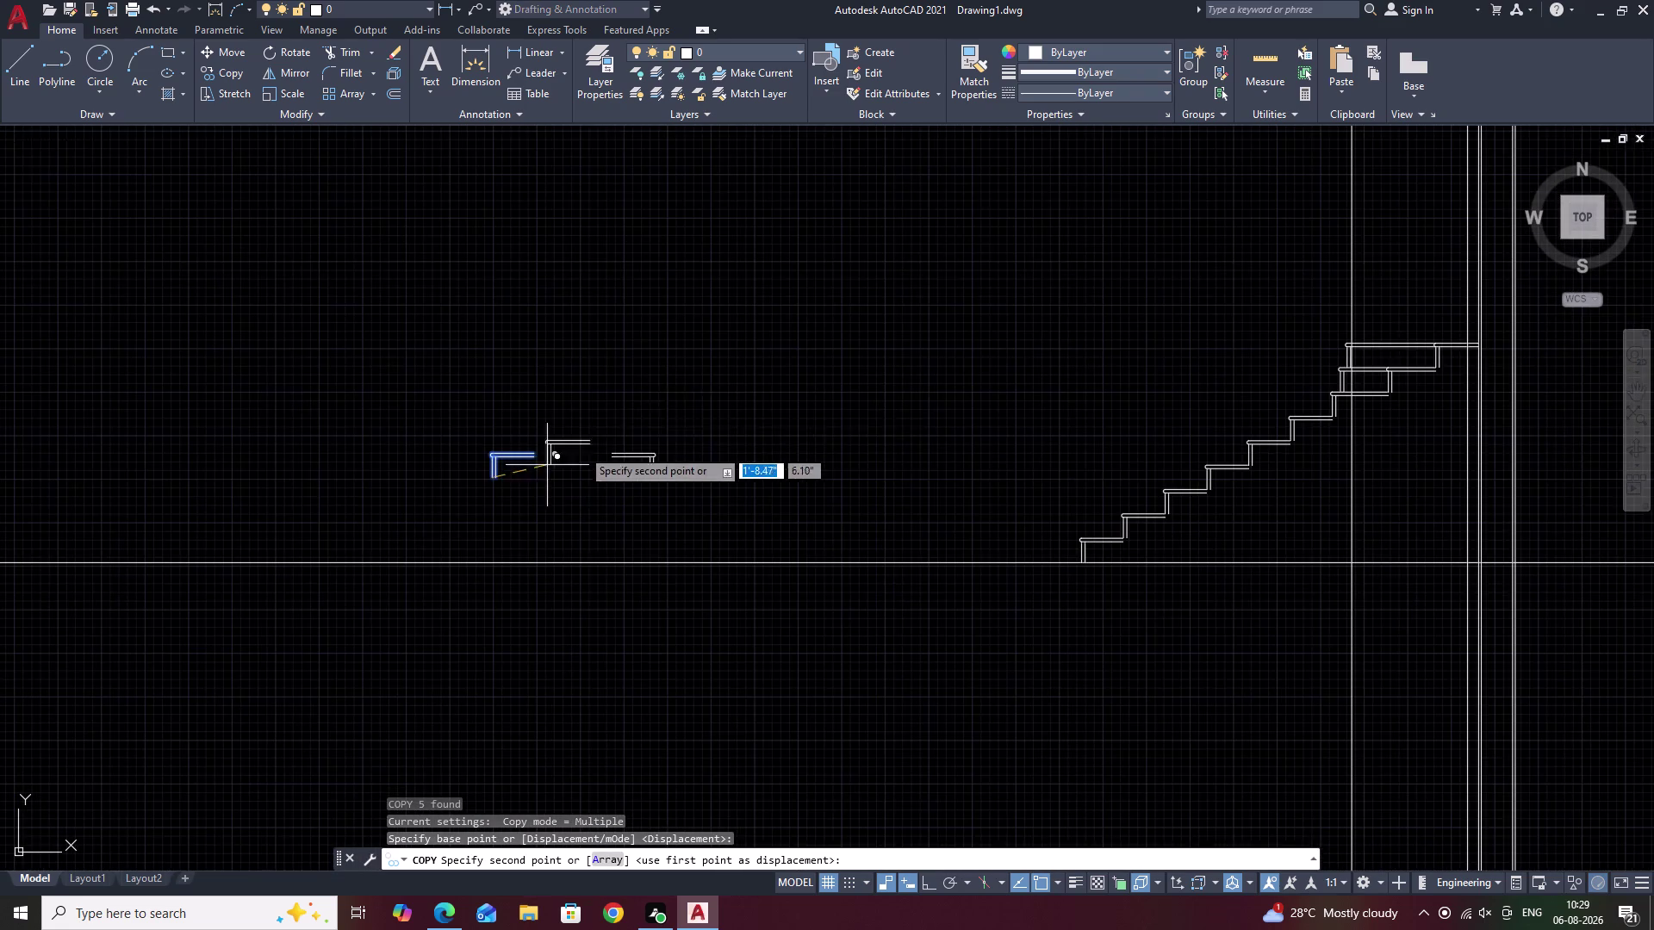
Place the copied step profile at the top of the staircase elevation.
middle_drag(665, 411, 388, 544)
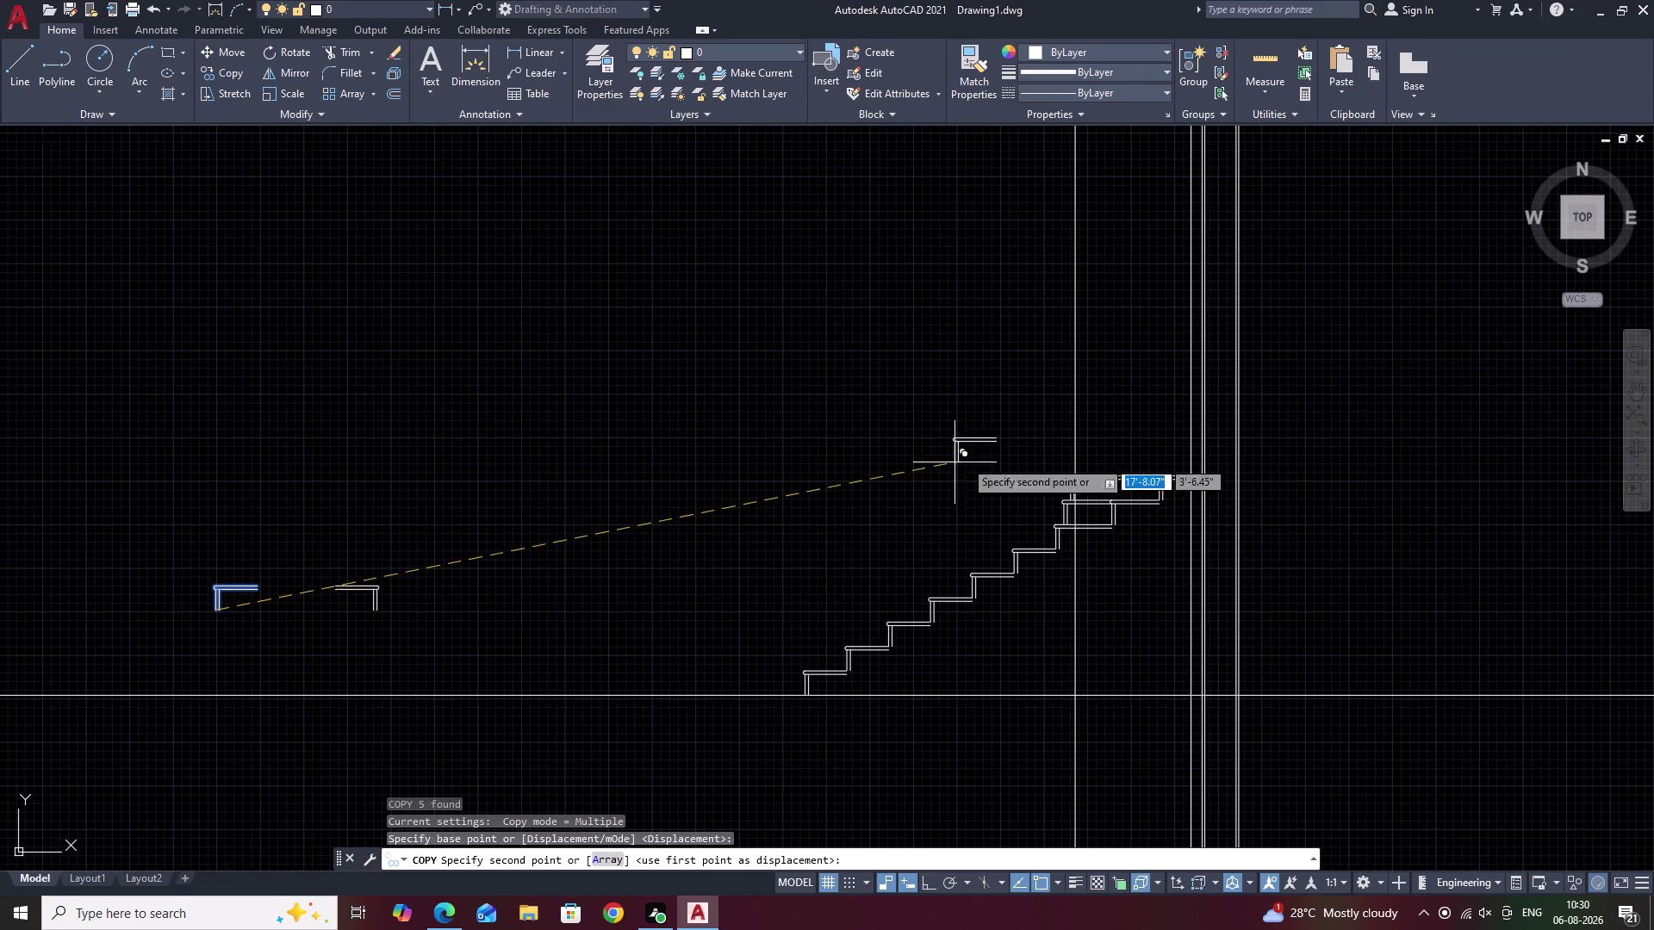
middle_drag(1086, 454, 850, 505)
scroll(up, 3)
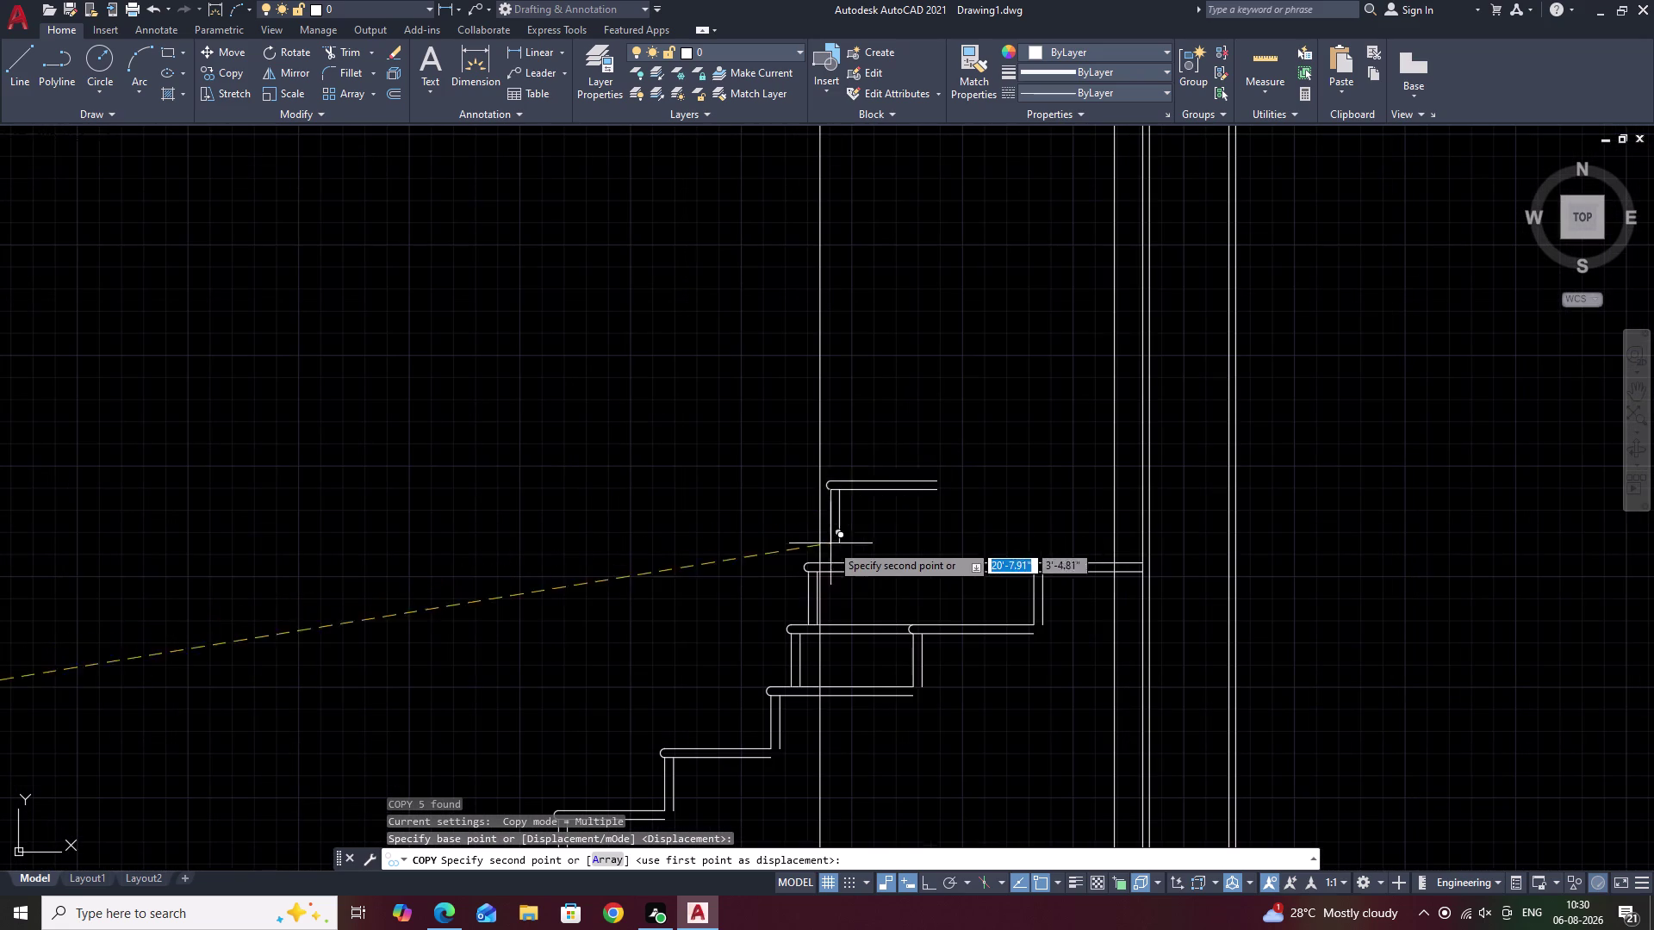
scroll(up, 3)
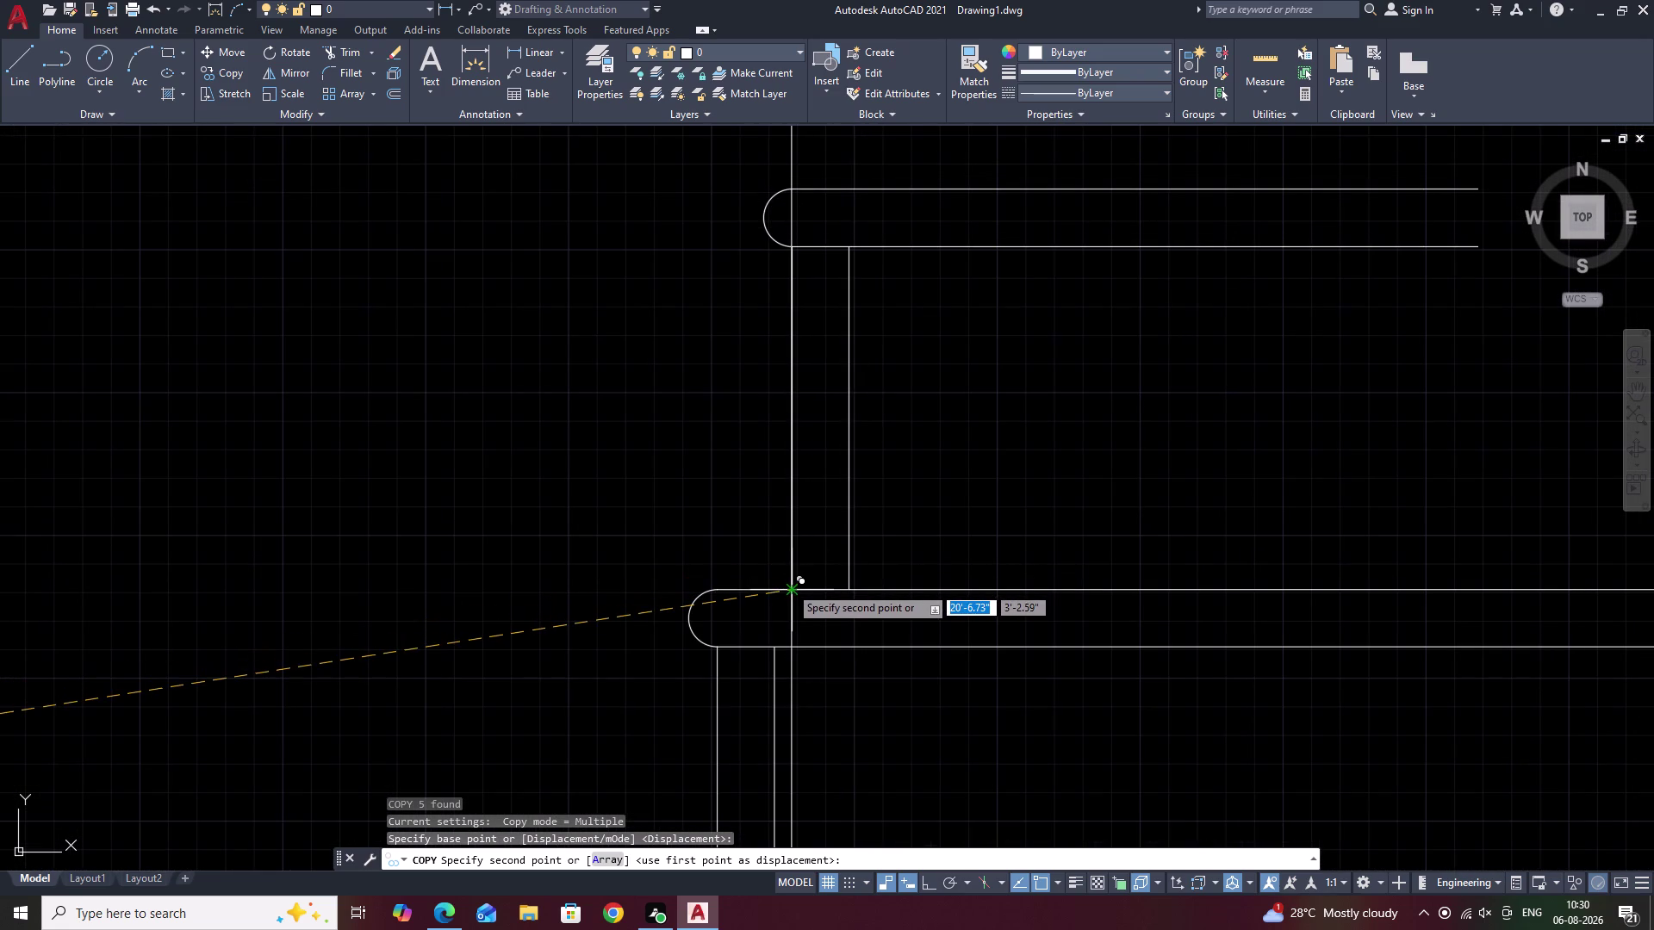
click(789, 586)
scroll(down, 3)
key(Escape)
middle_drag(982, 464, 927, 474)
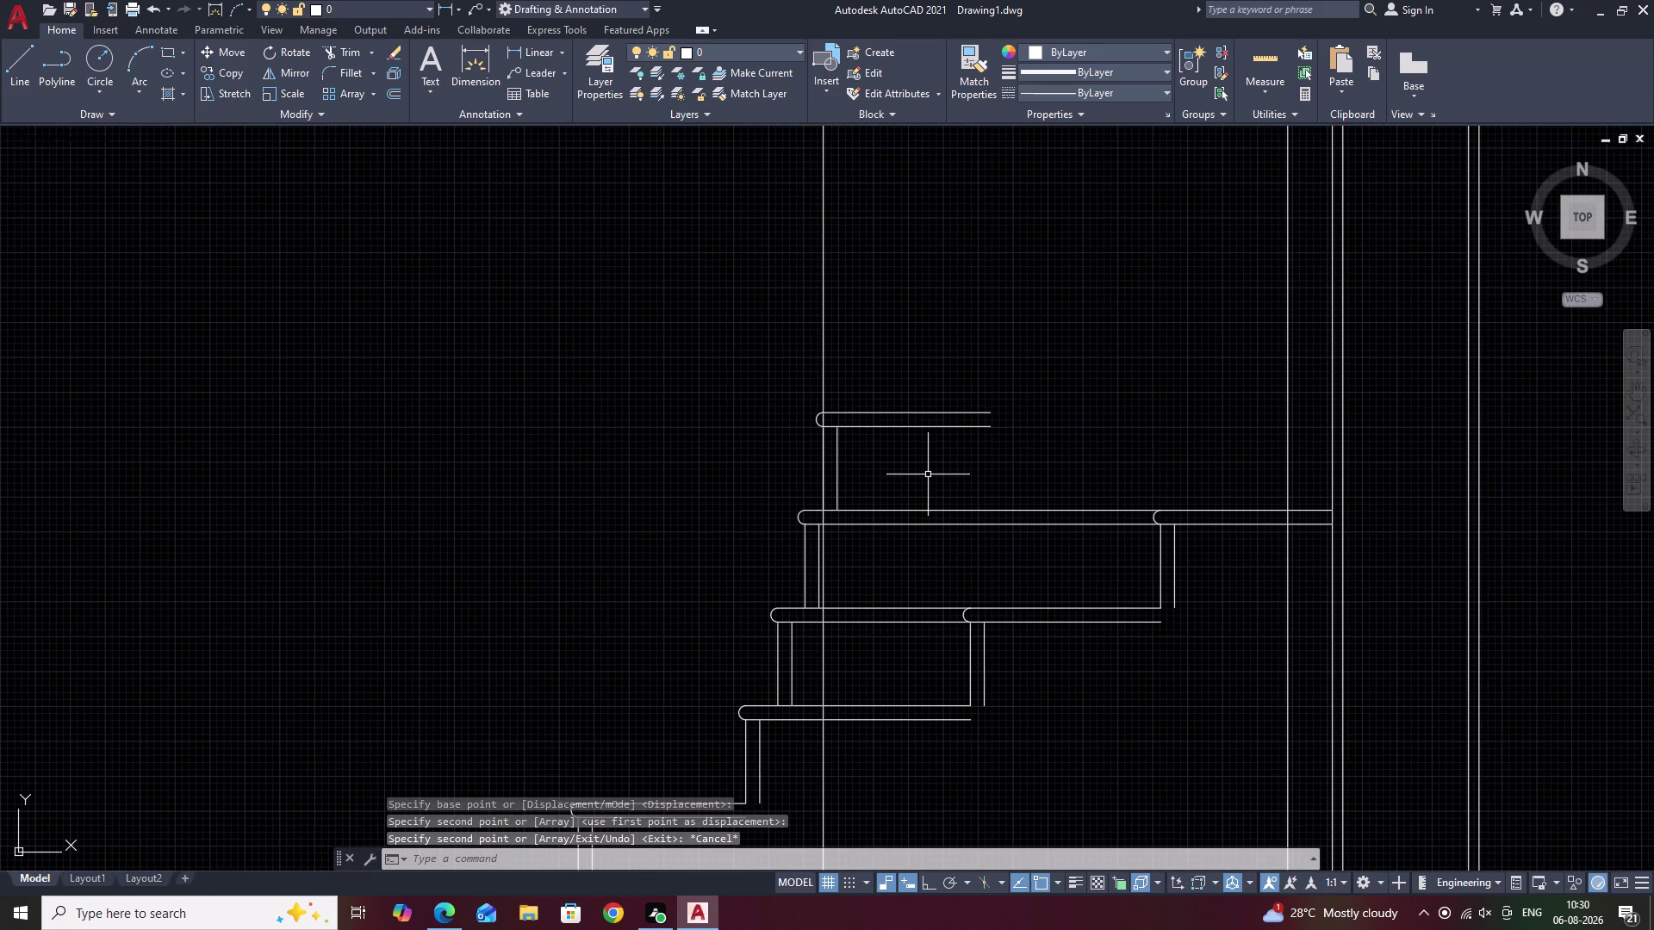
Extend the new step's two tread lines to the wall.
key(e)
key(c)
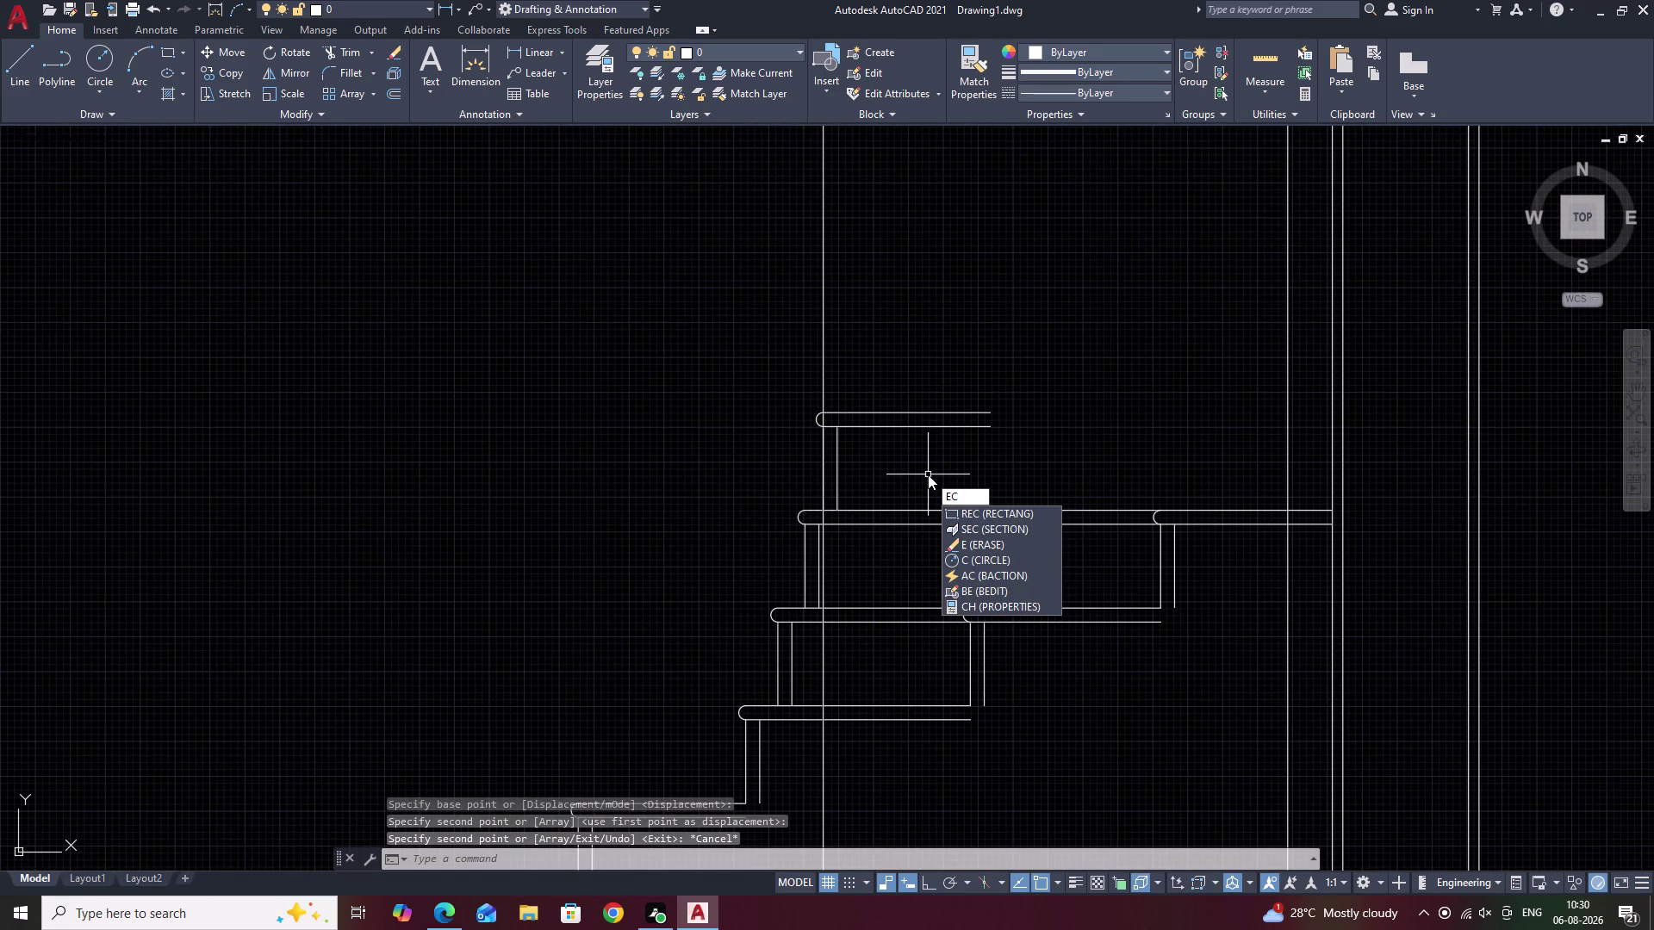
key(BackSpace)
text(X)
key(space)
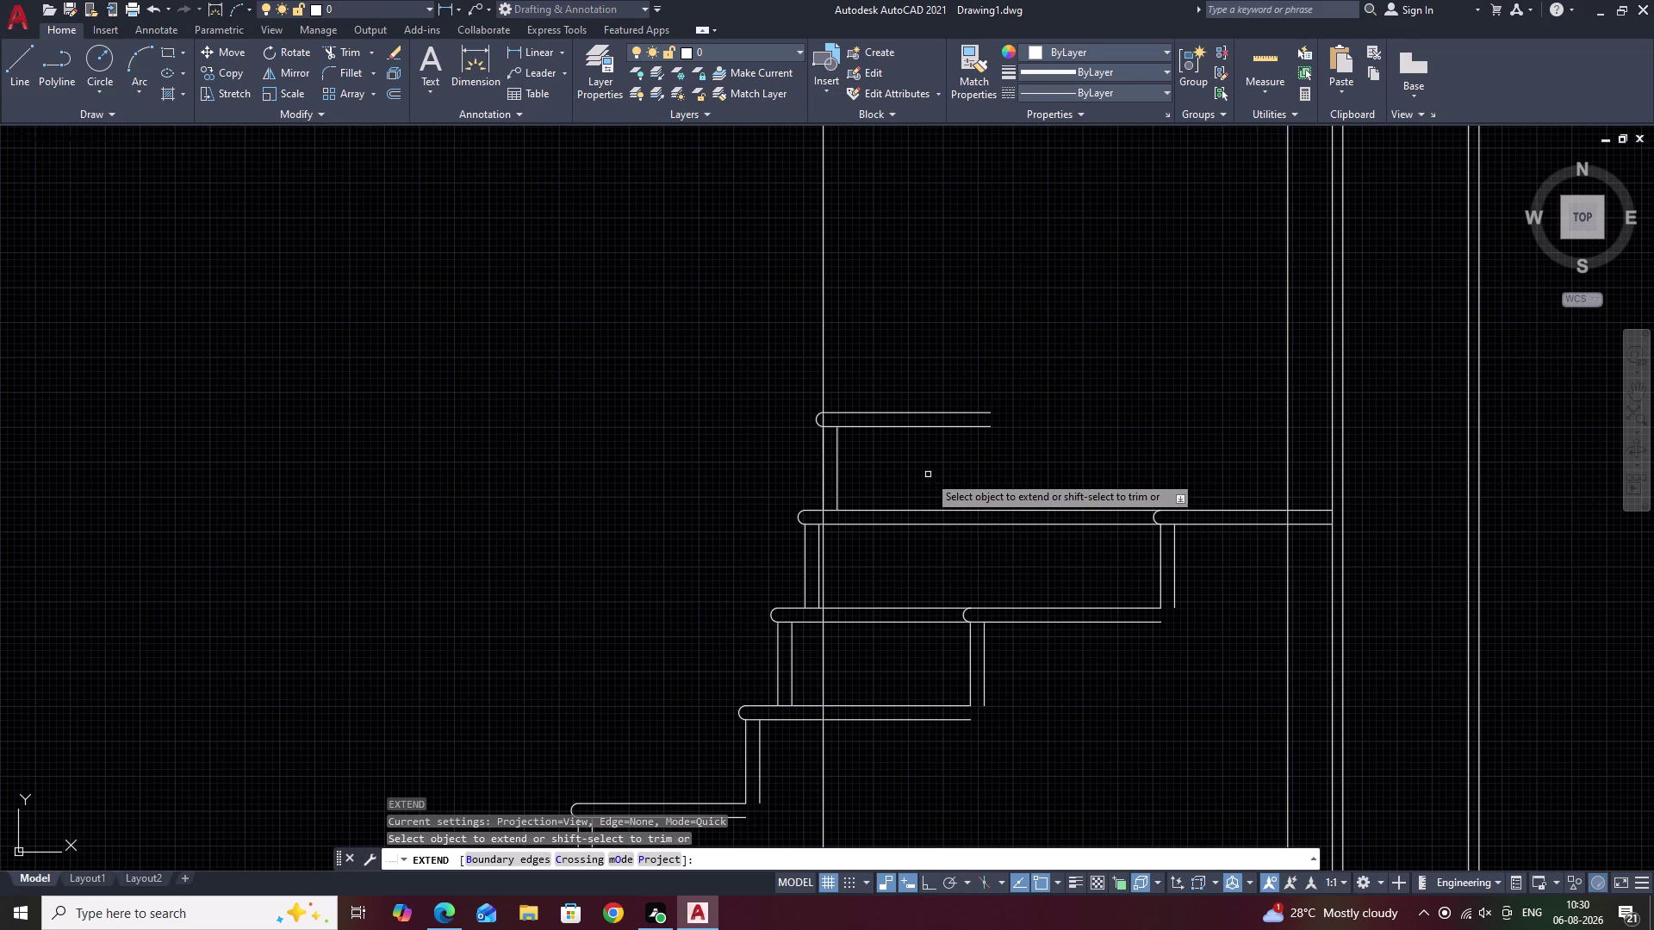
click(969, 427)
click(969, 414)
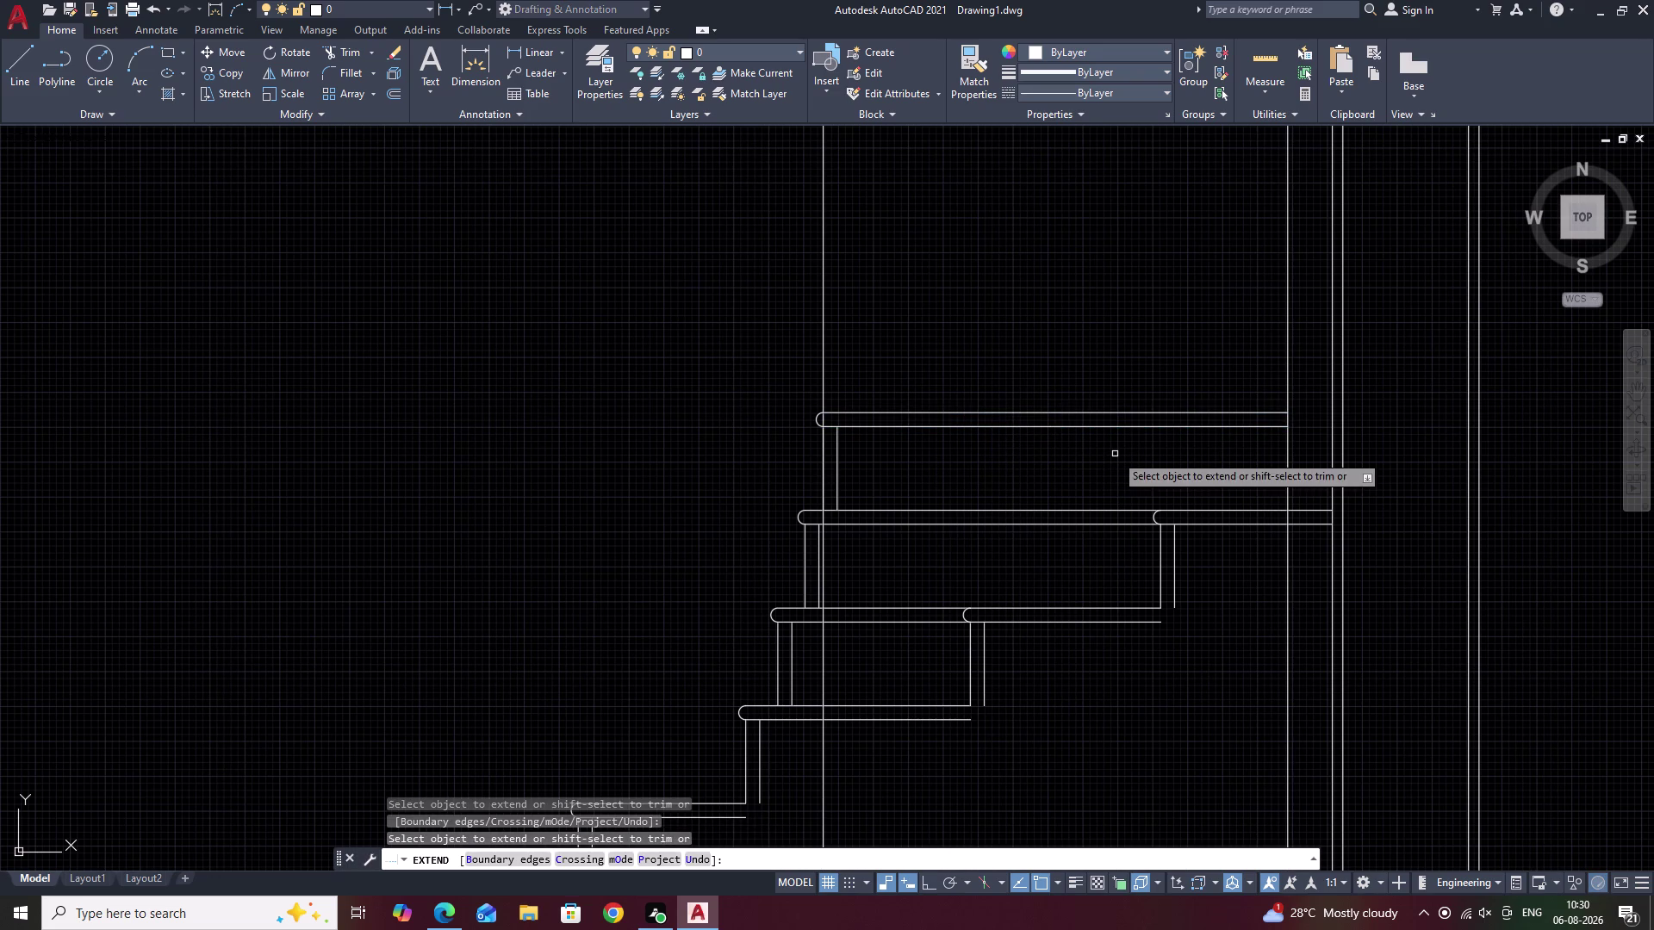
middle_drag(1114, 454, 903, 467)
key(Escape)
scroll(up, 3)
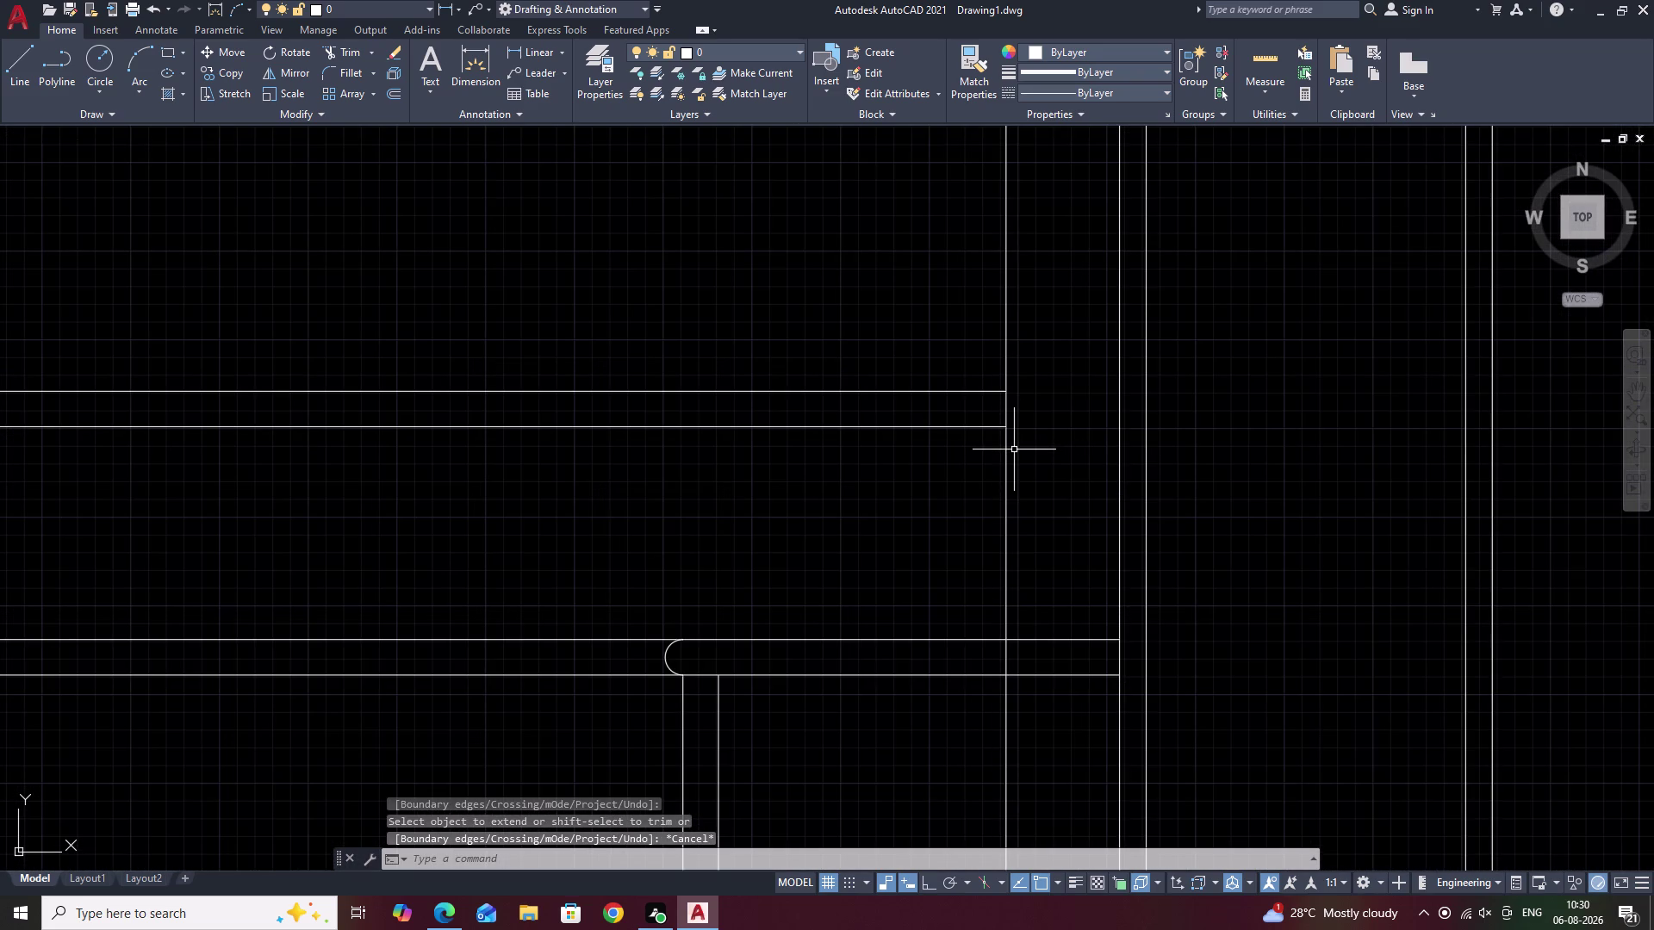
Trim the line overhanging past the wall.
text(TR)
key(space)
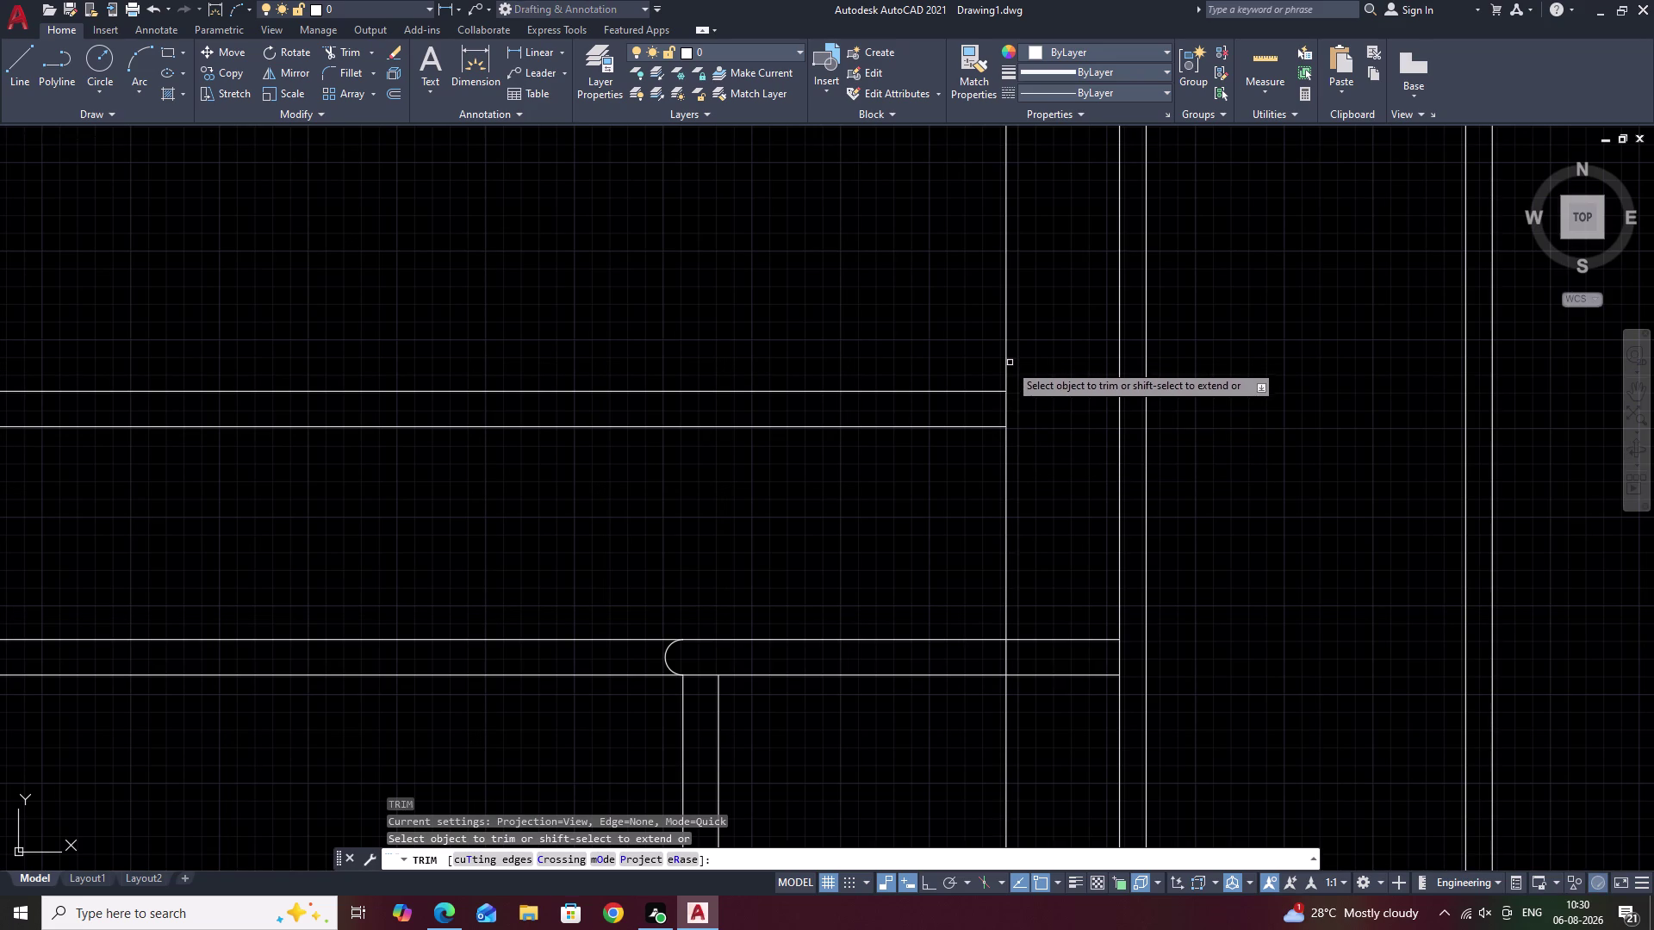
click(1007, 367)
click(1003, 657)
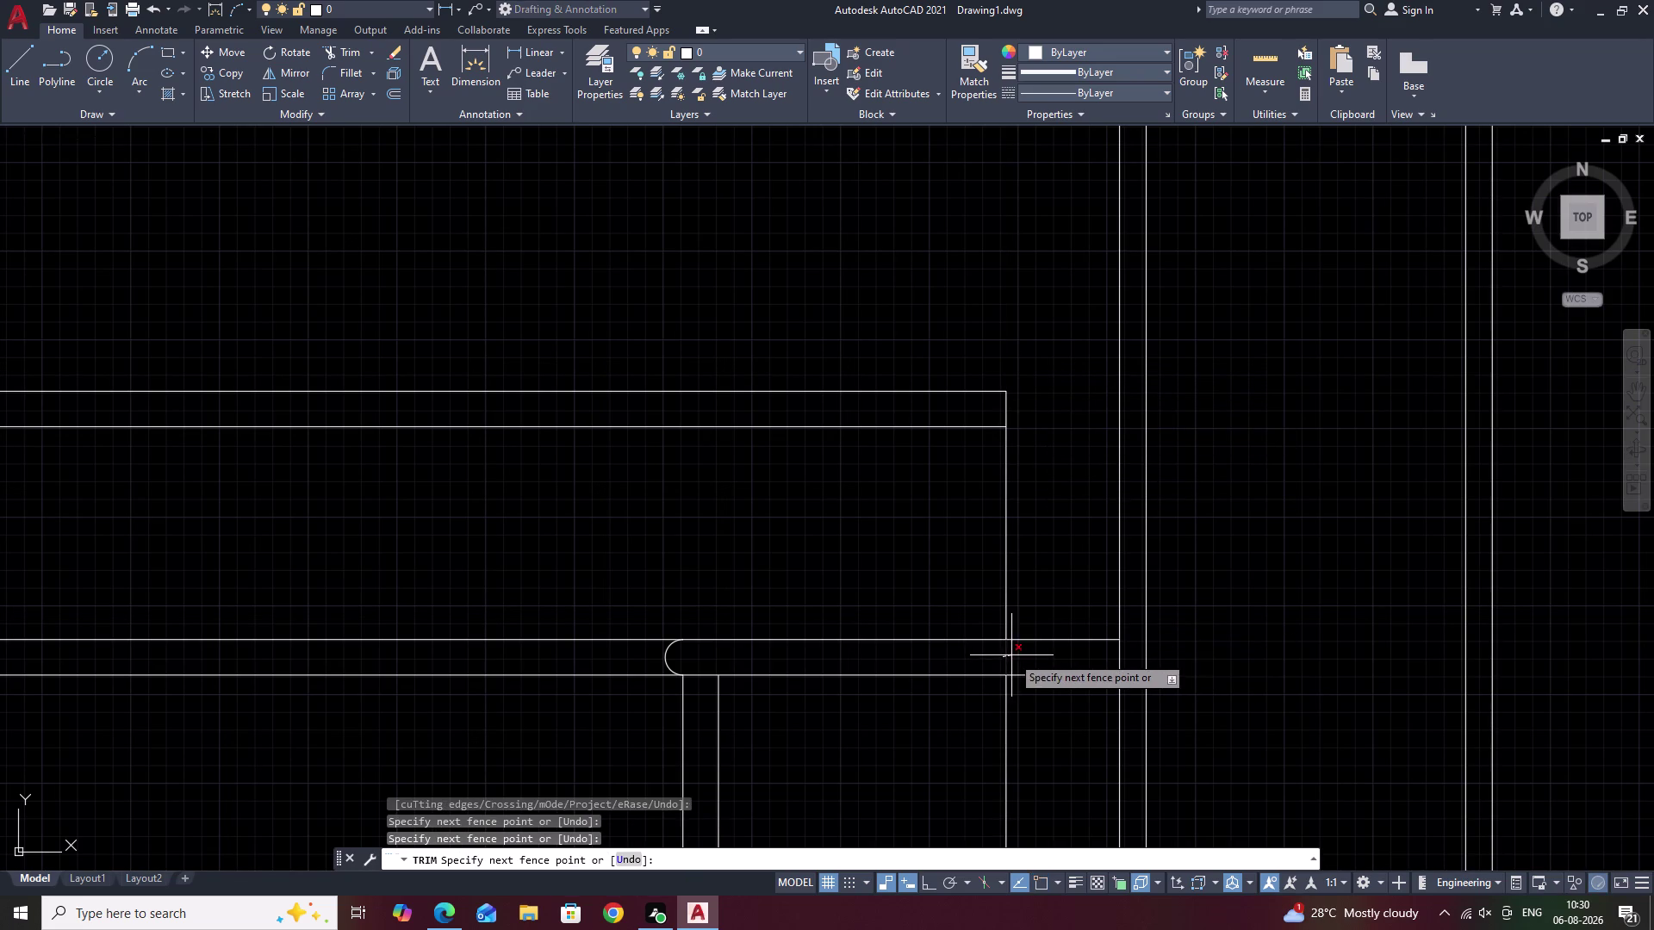
click(1012, 655)
key(Escape)
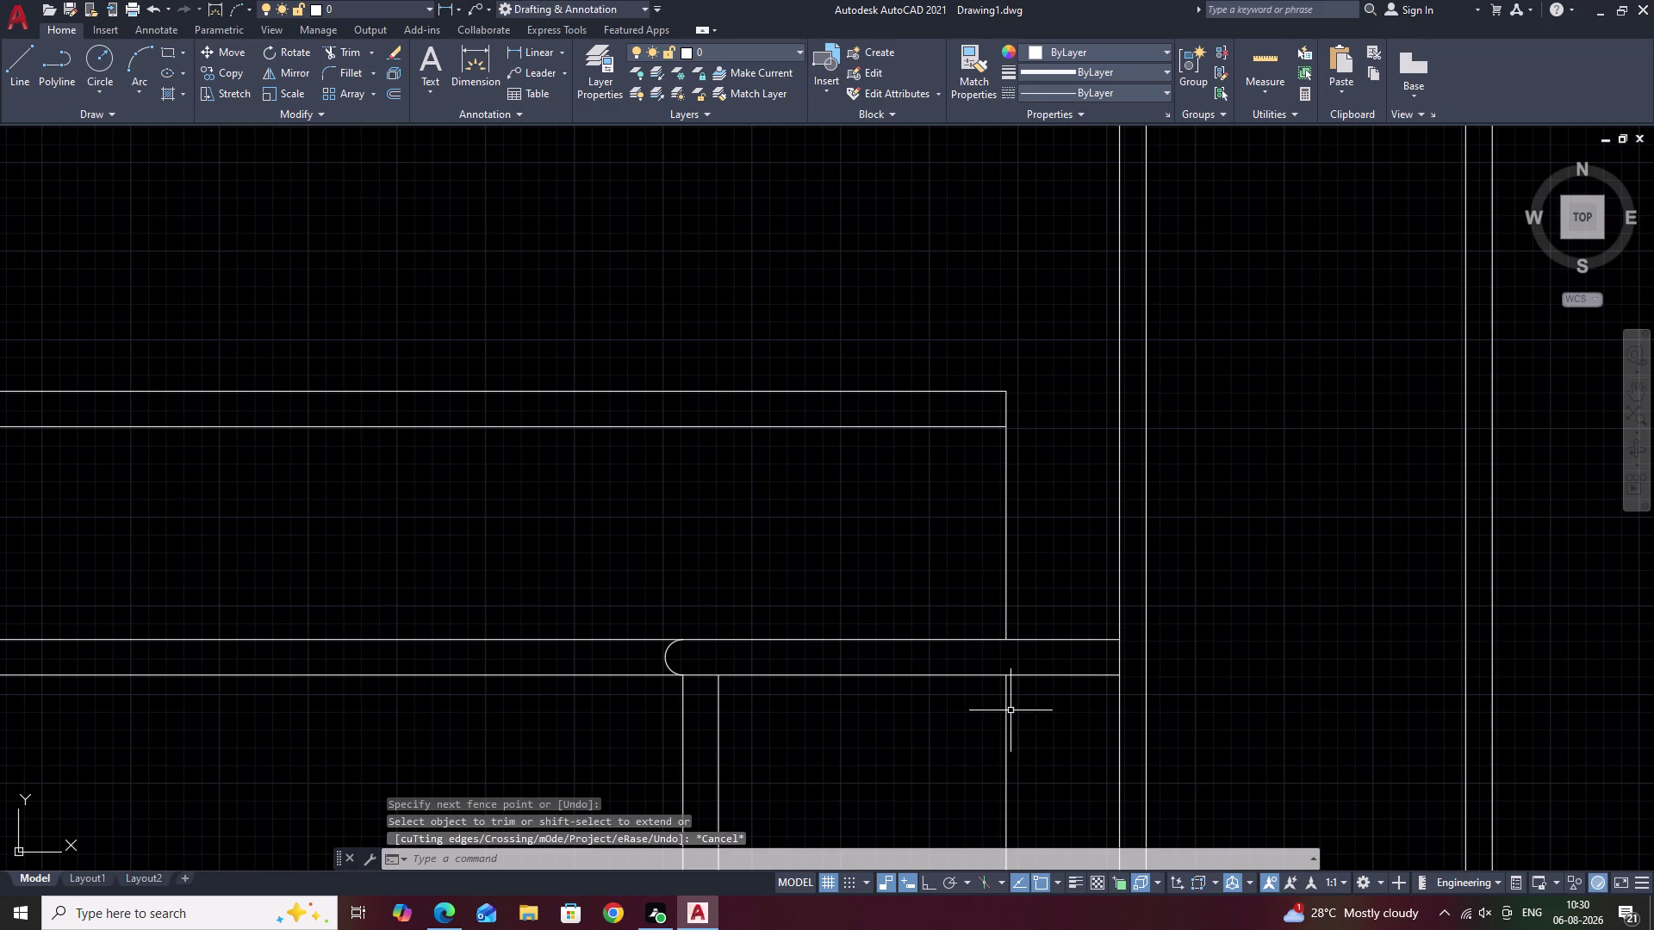
Erase a leftover line and the vertical construction line.
click(1006, 715)
text(E)
key(space)
scroll(down, 3)
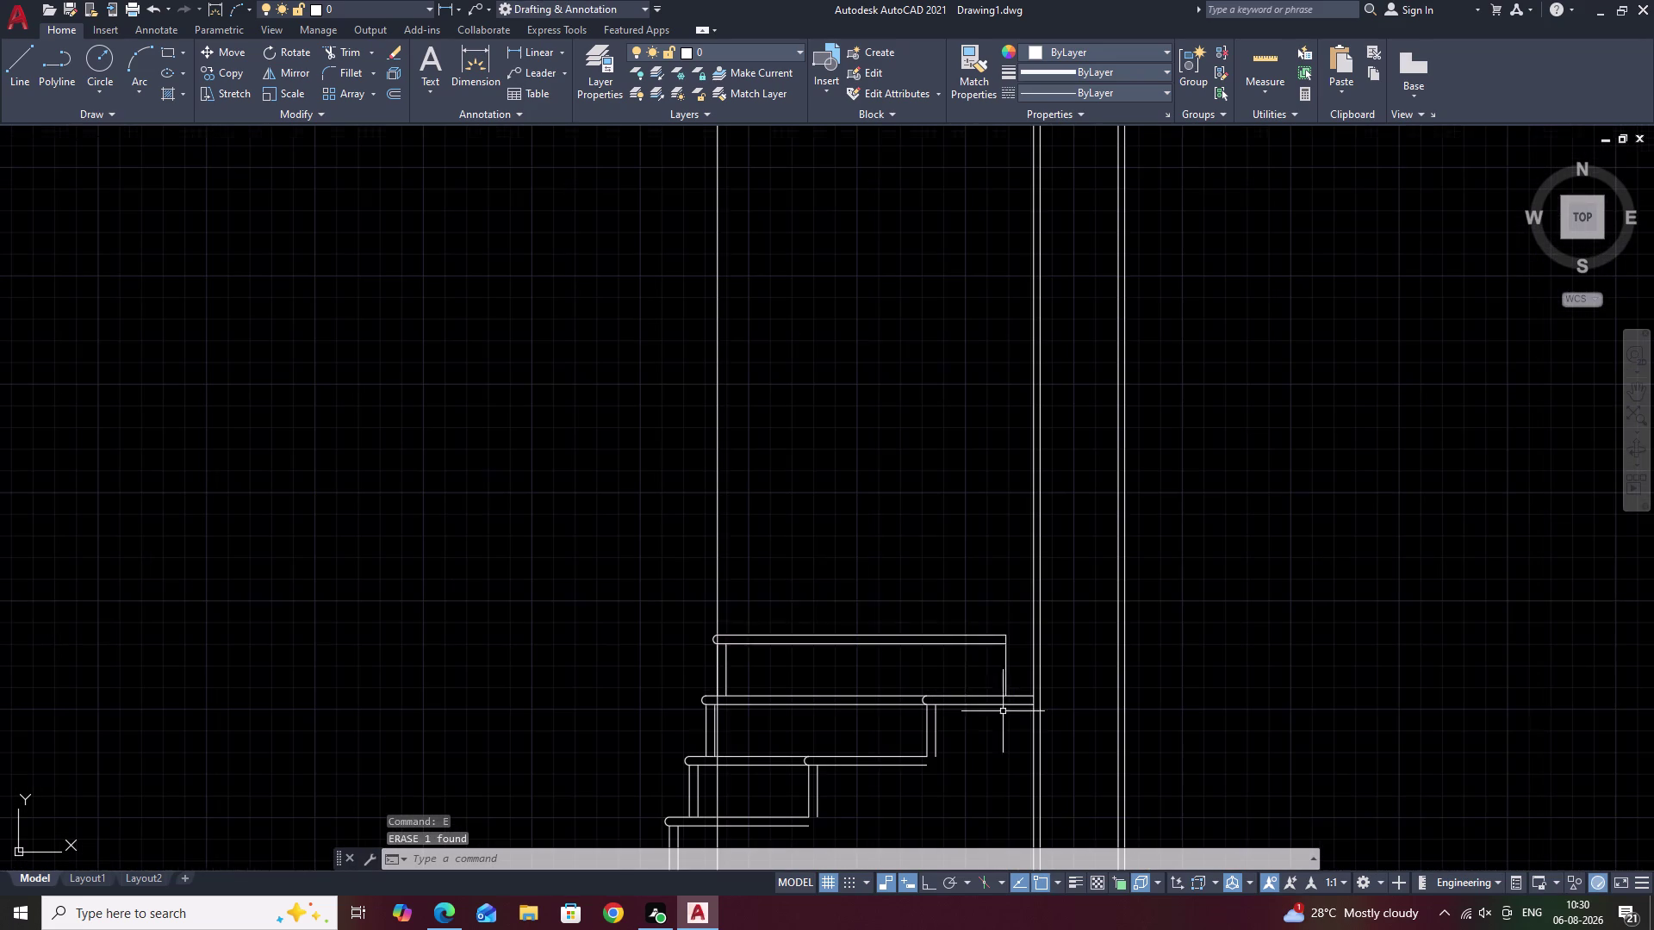
double_click(716, 559)
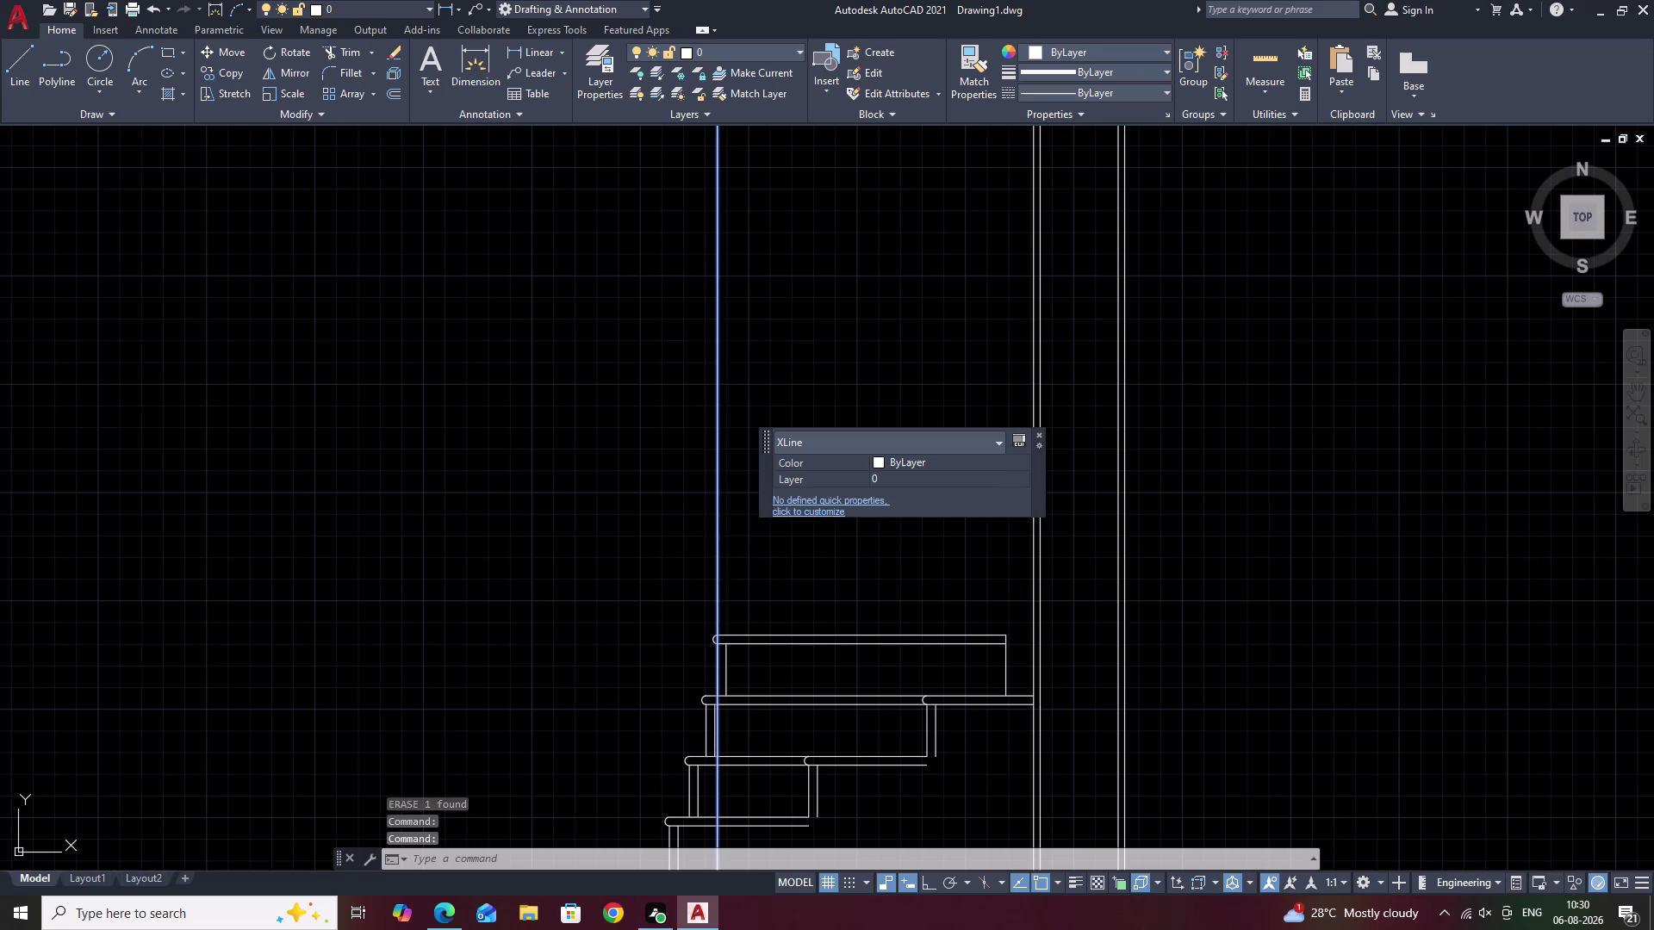
text(E)
key(space)
Fillet the top step's corner closed.
middle_drag(1089, 671, 1036, 671)
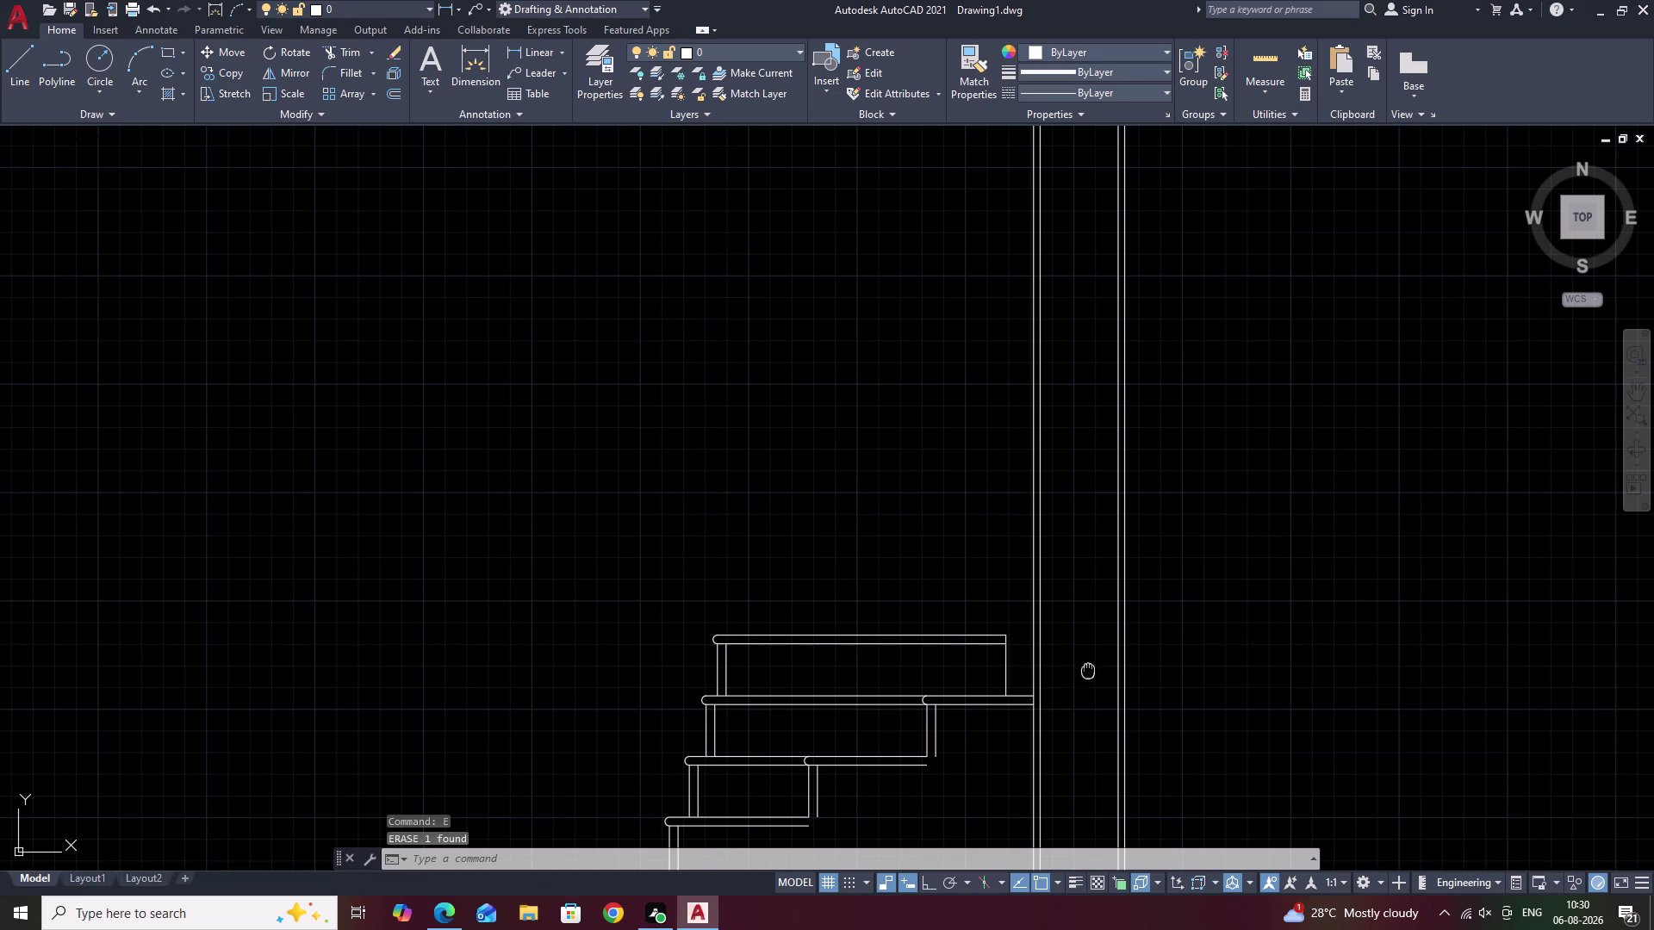
middle_drag(1036, 671, 973, 669)
scroll(up, 3)
text(F)
key(space)
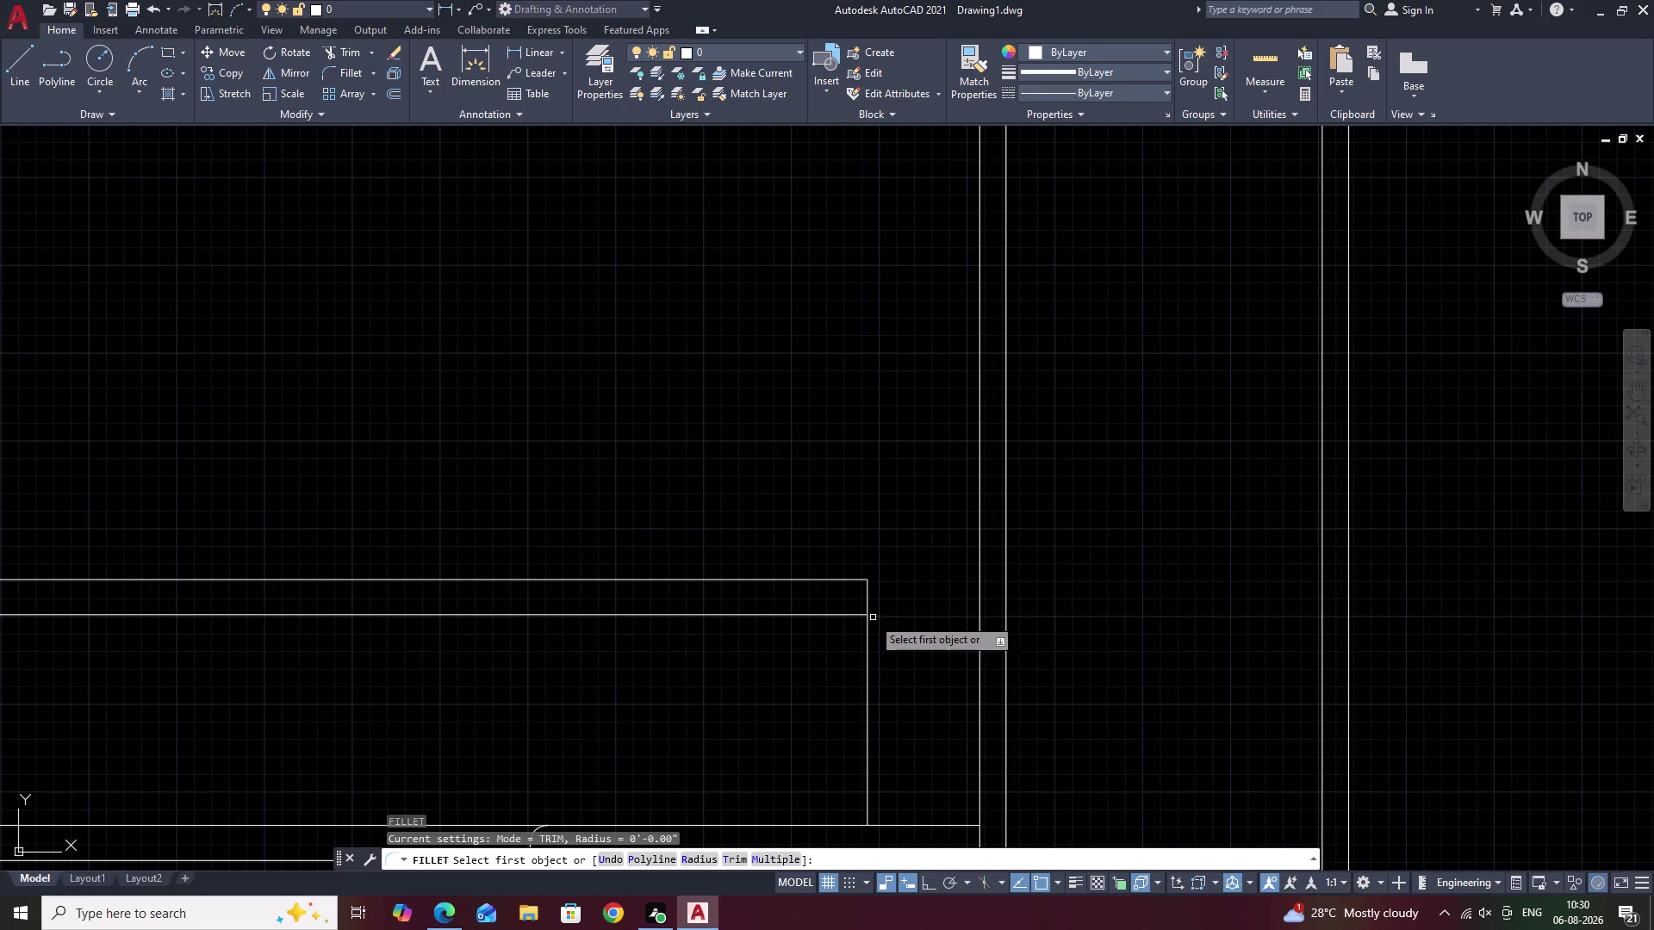
double_click(849, 614)
click(848, 580)
scroll(down, 3)
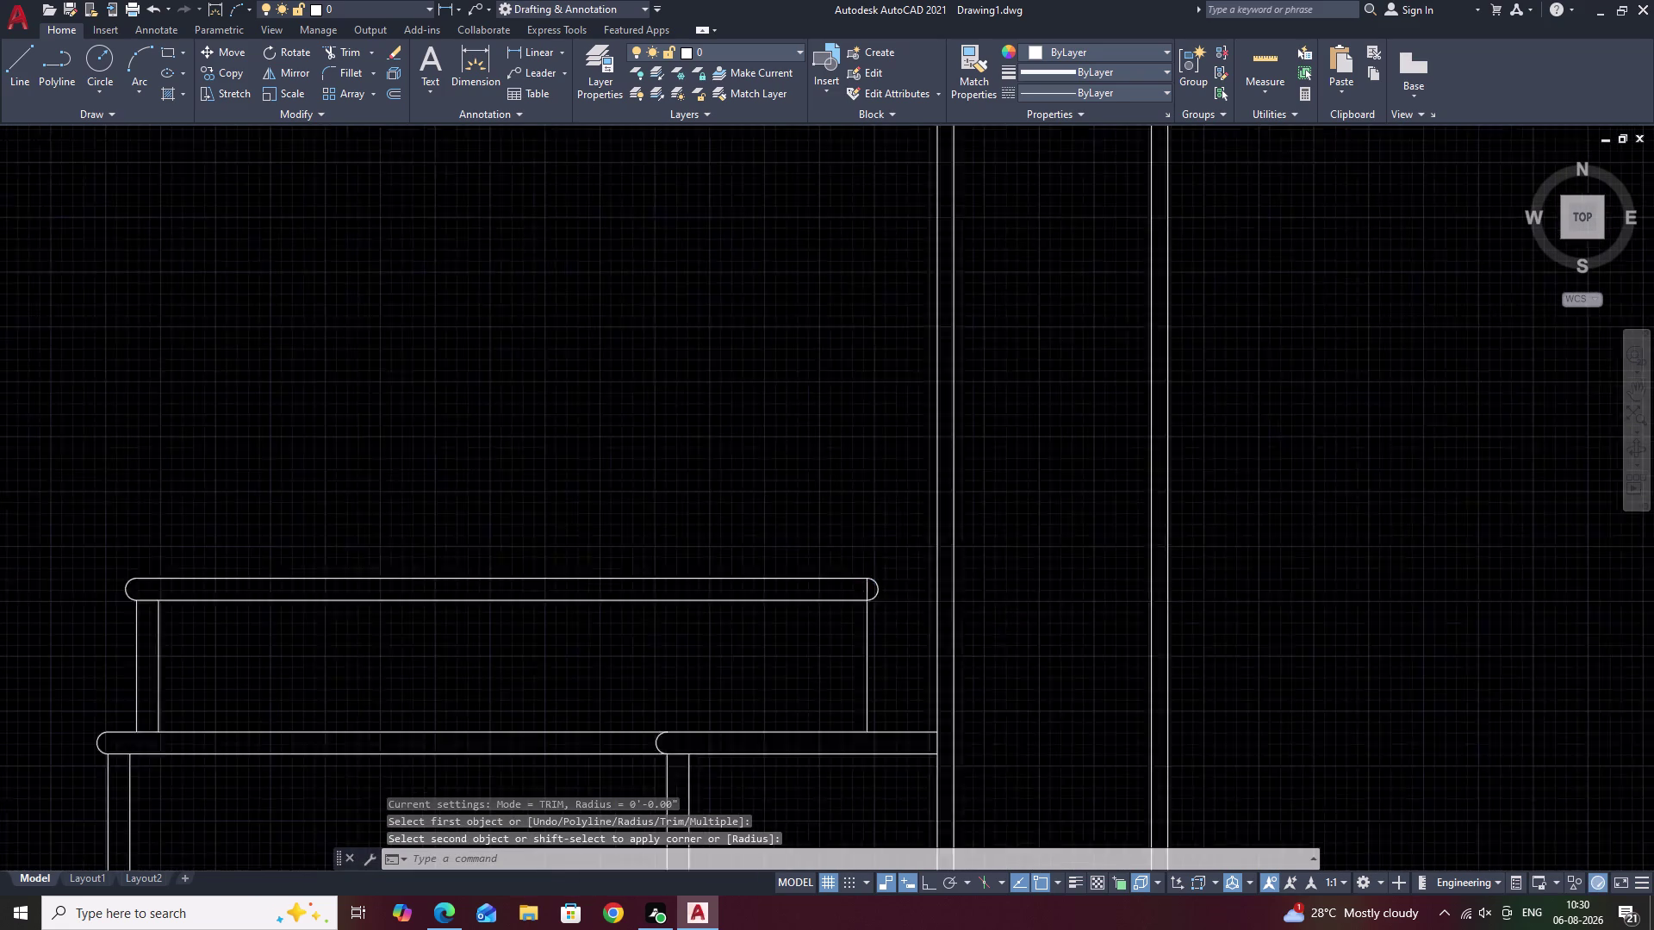
key(Escape)
Trim the extra line at the step nosing and check the top steps.
text(TR)
key(space)
scroll(up, 3)
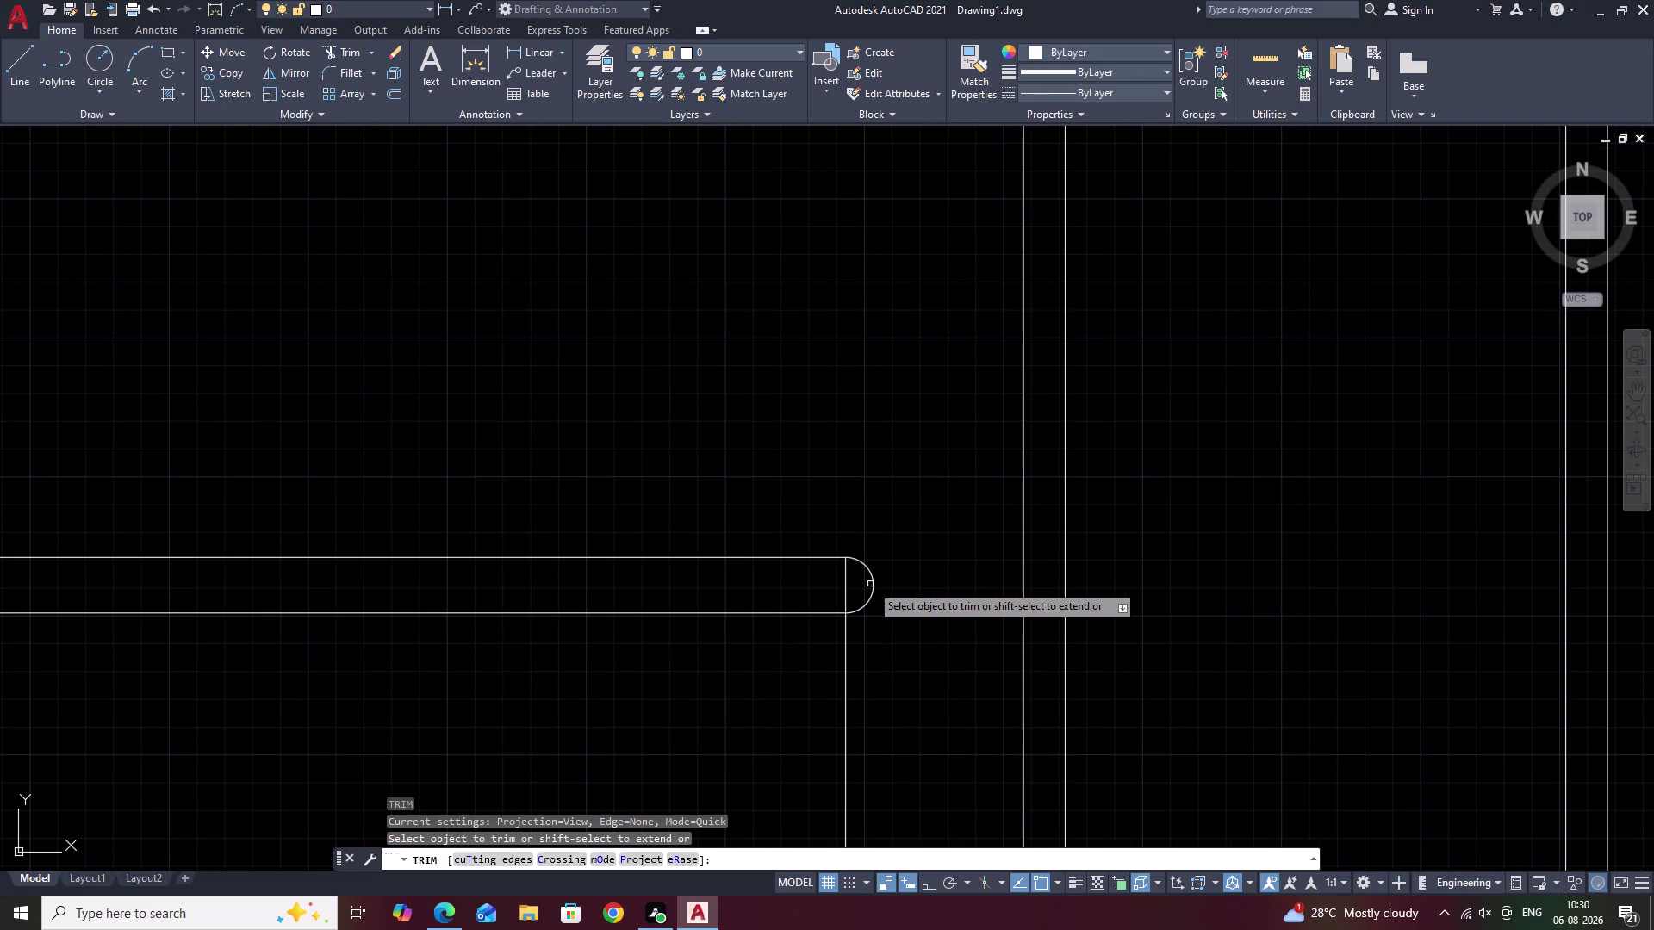
click(846, 587)
scroll(down, 3)
middle_drag(770, 636, 871, 615)
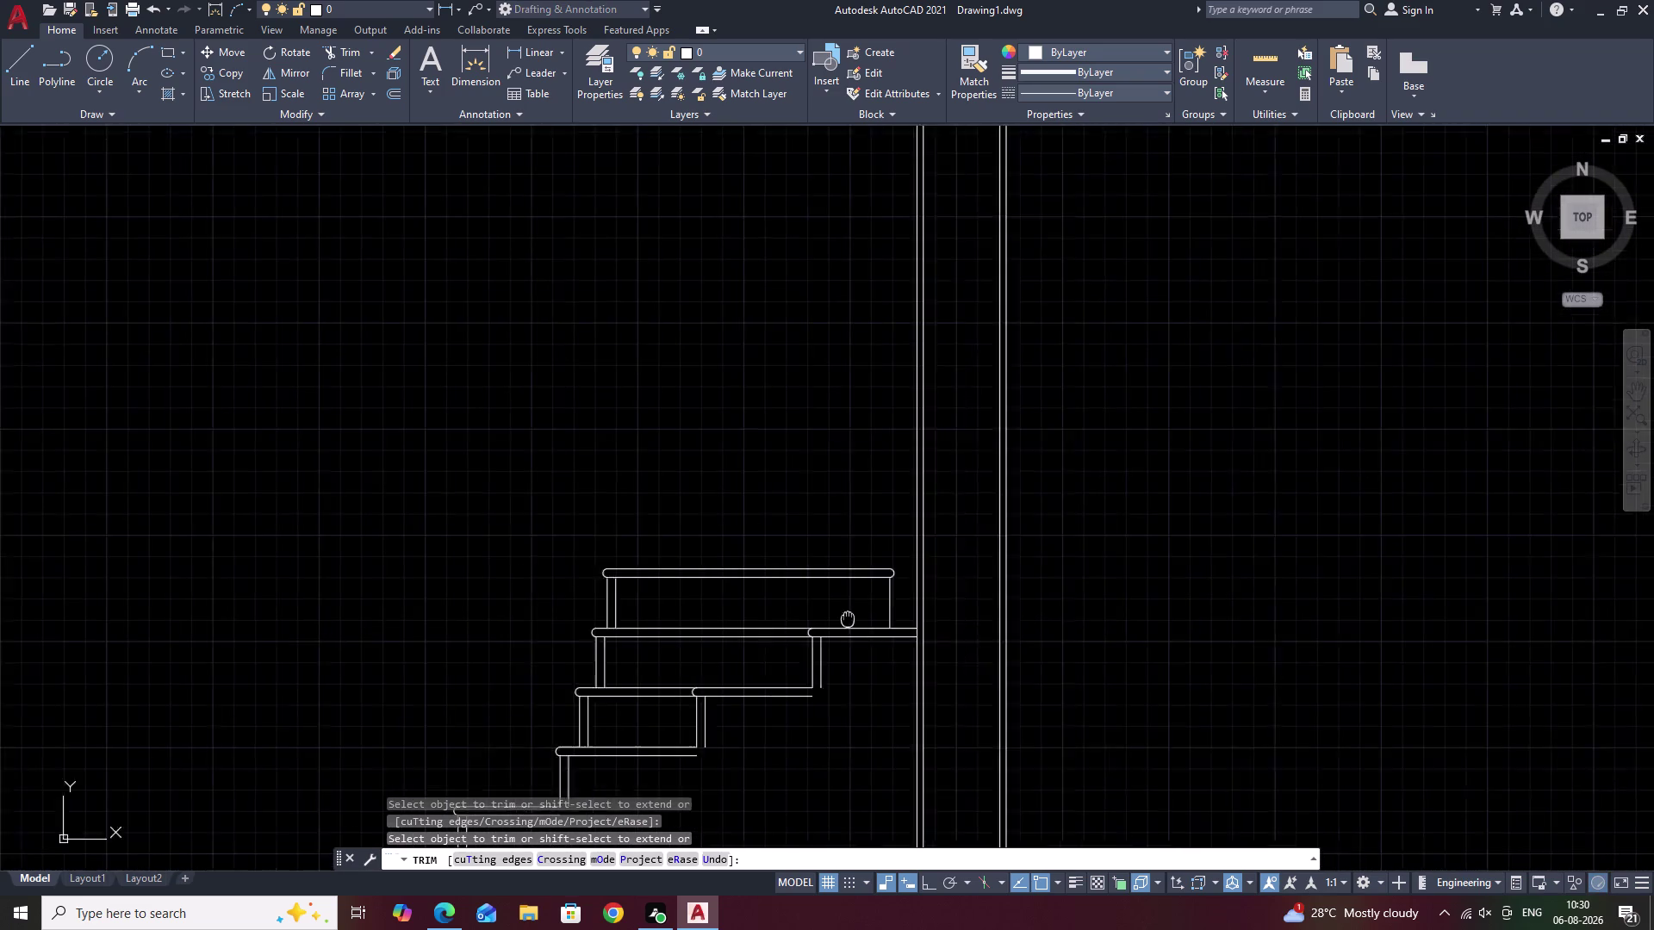
middle_drag(871, 615, 873, 616)
key(Escape)
scroll(down, 3)
middle_drag(861, 541, 880, 708)
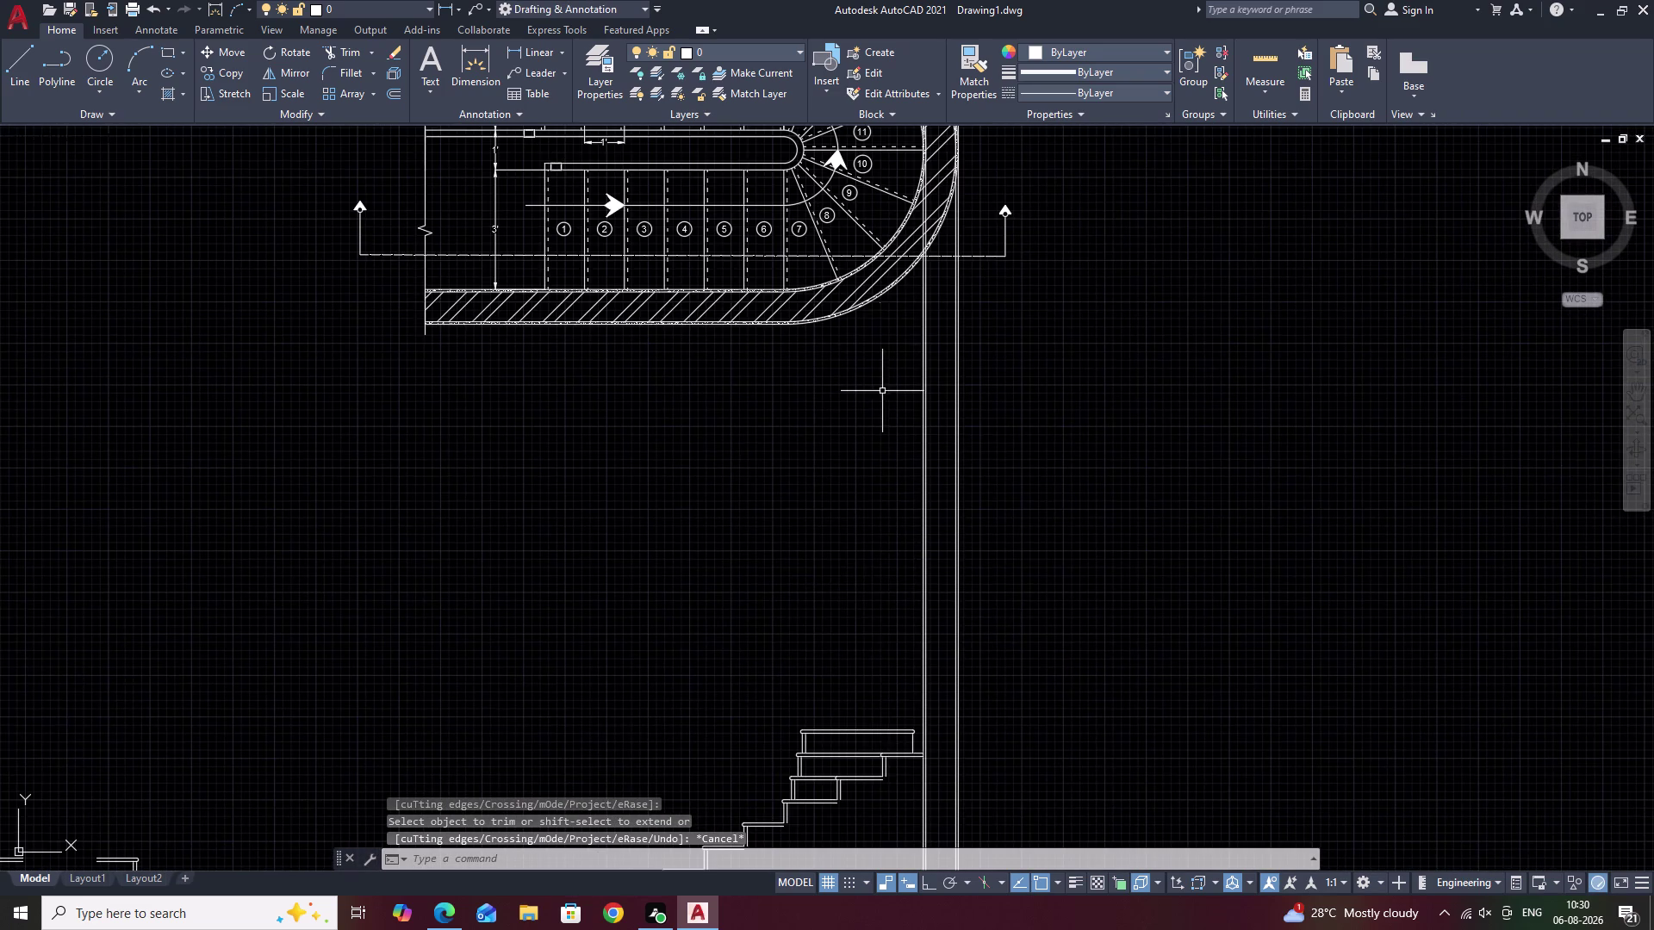
middle_drag(878, 328, 849, 594)
Start a vertical construction line with XL, then cancel it.
scroll(up, 3)
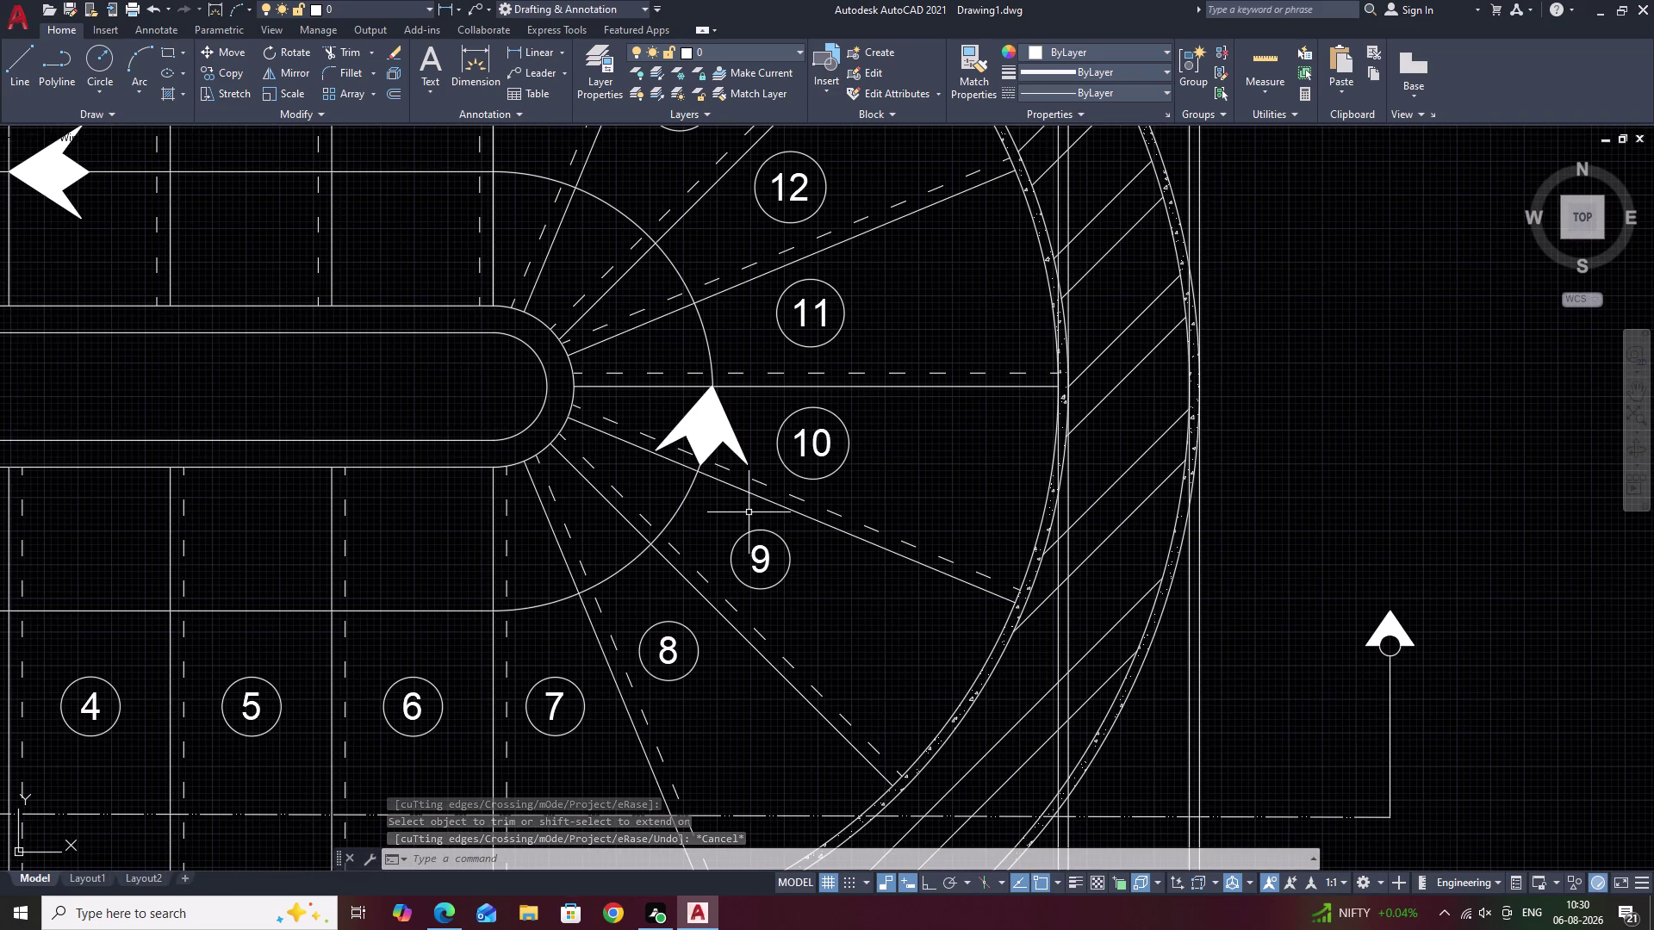
text(XL)
key(space)
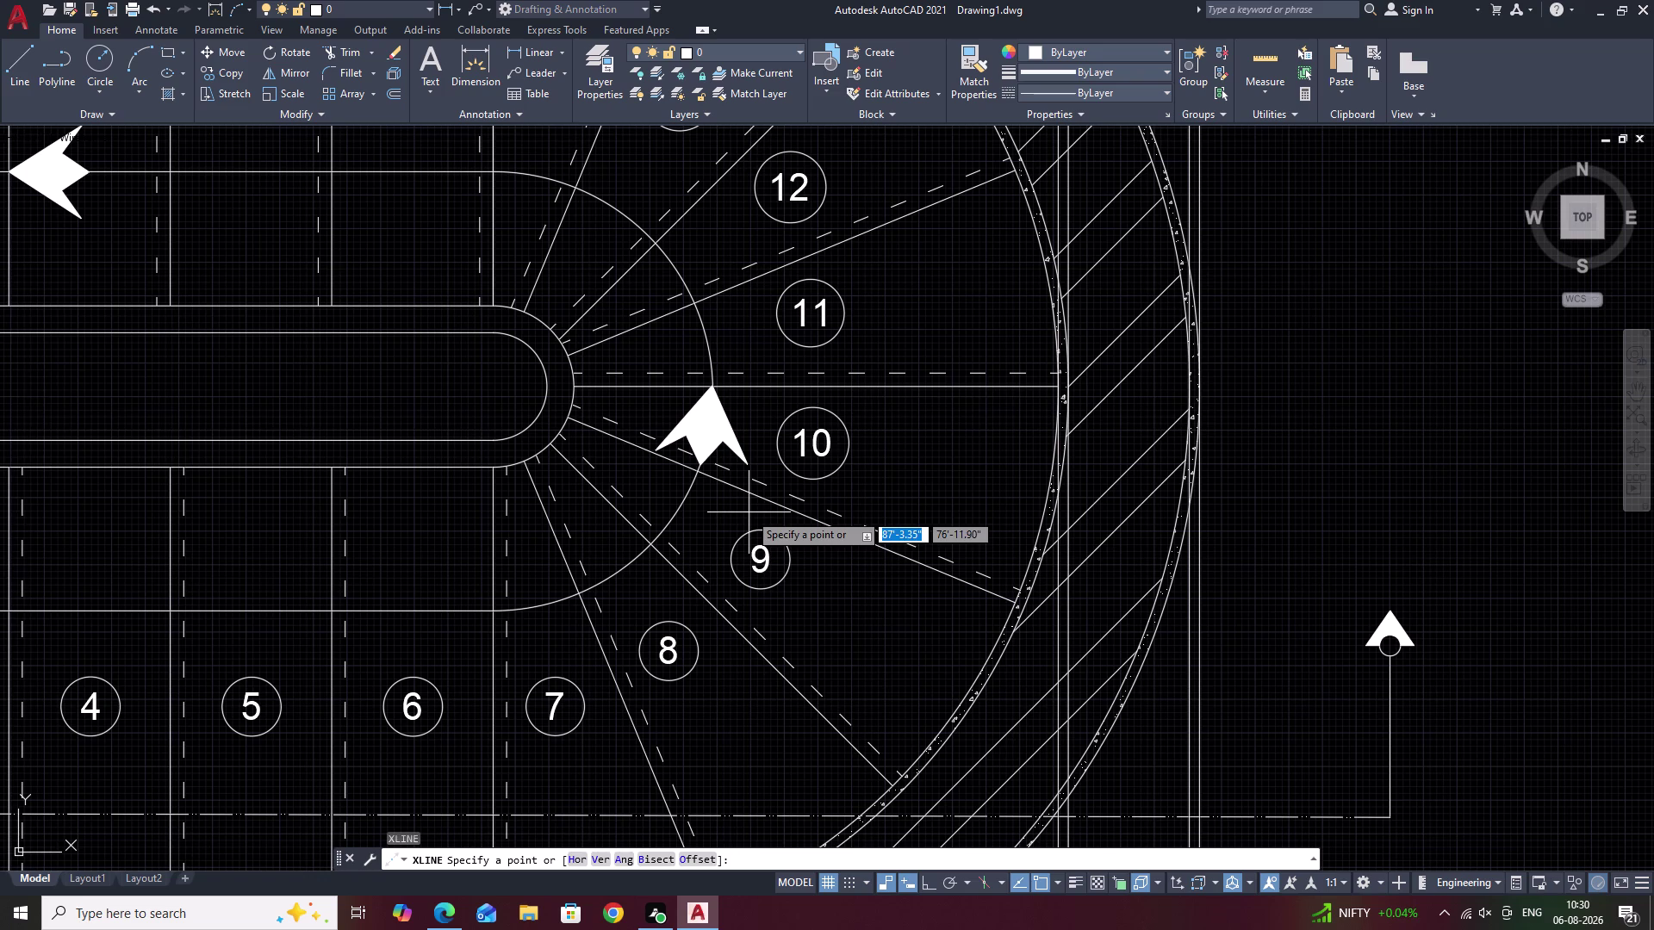
text(V)
key(space)
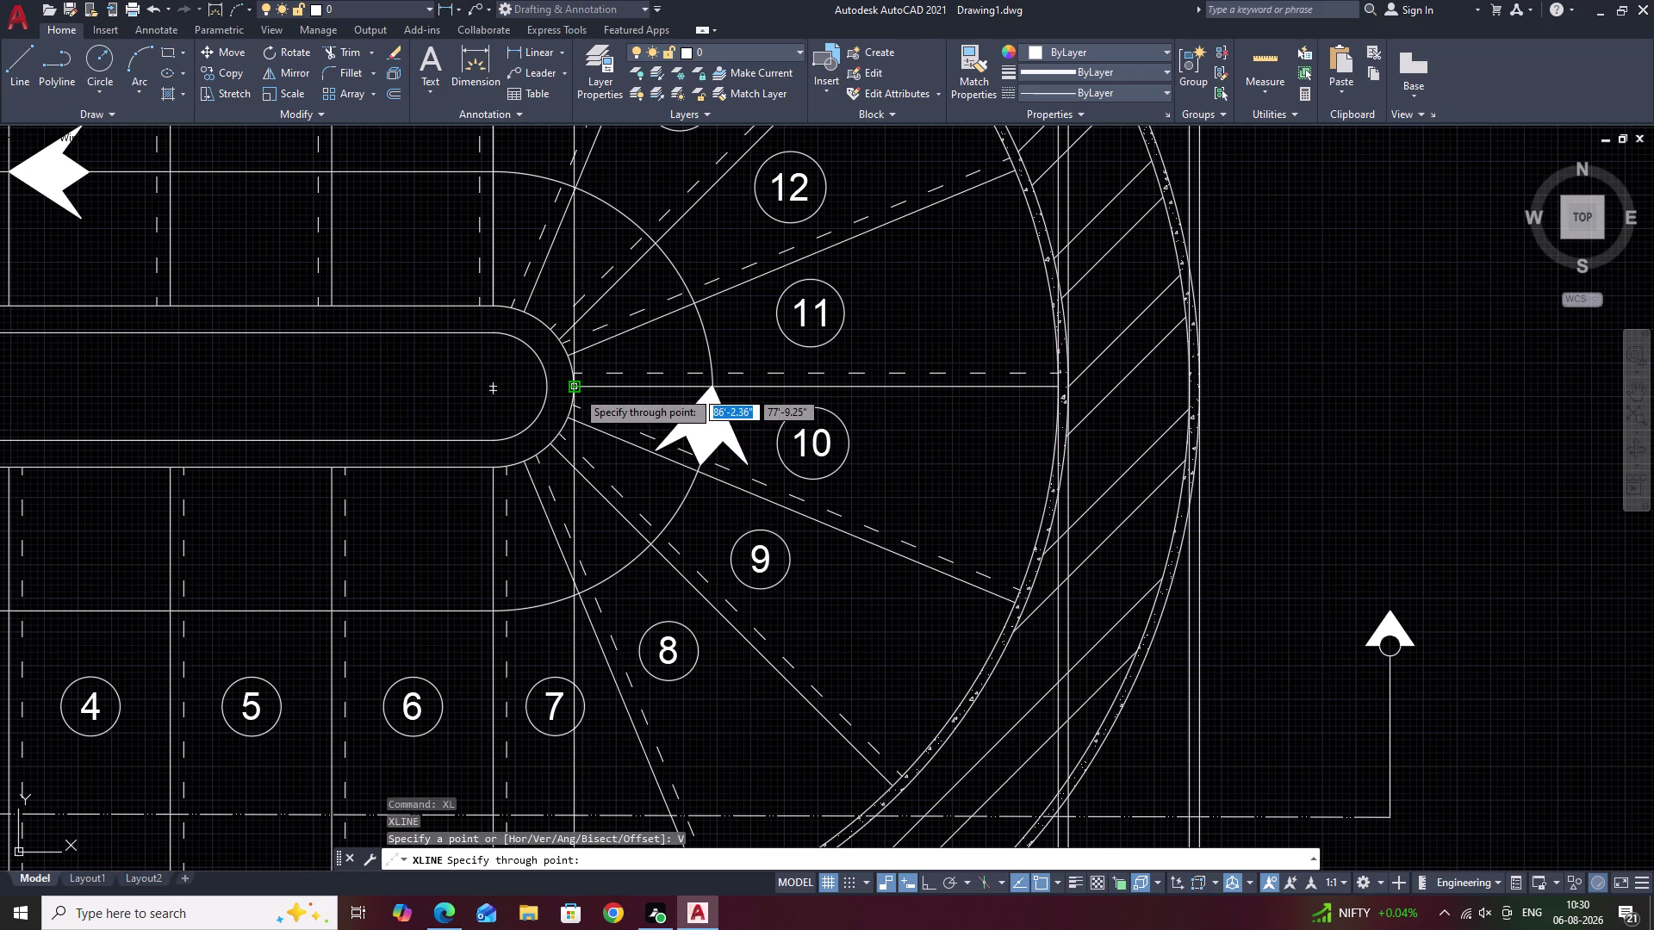
double_click(577, 390)
scroll(down, 3)
middle_drag(1009, 680, 1069, 221)
key(Escape)
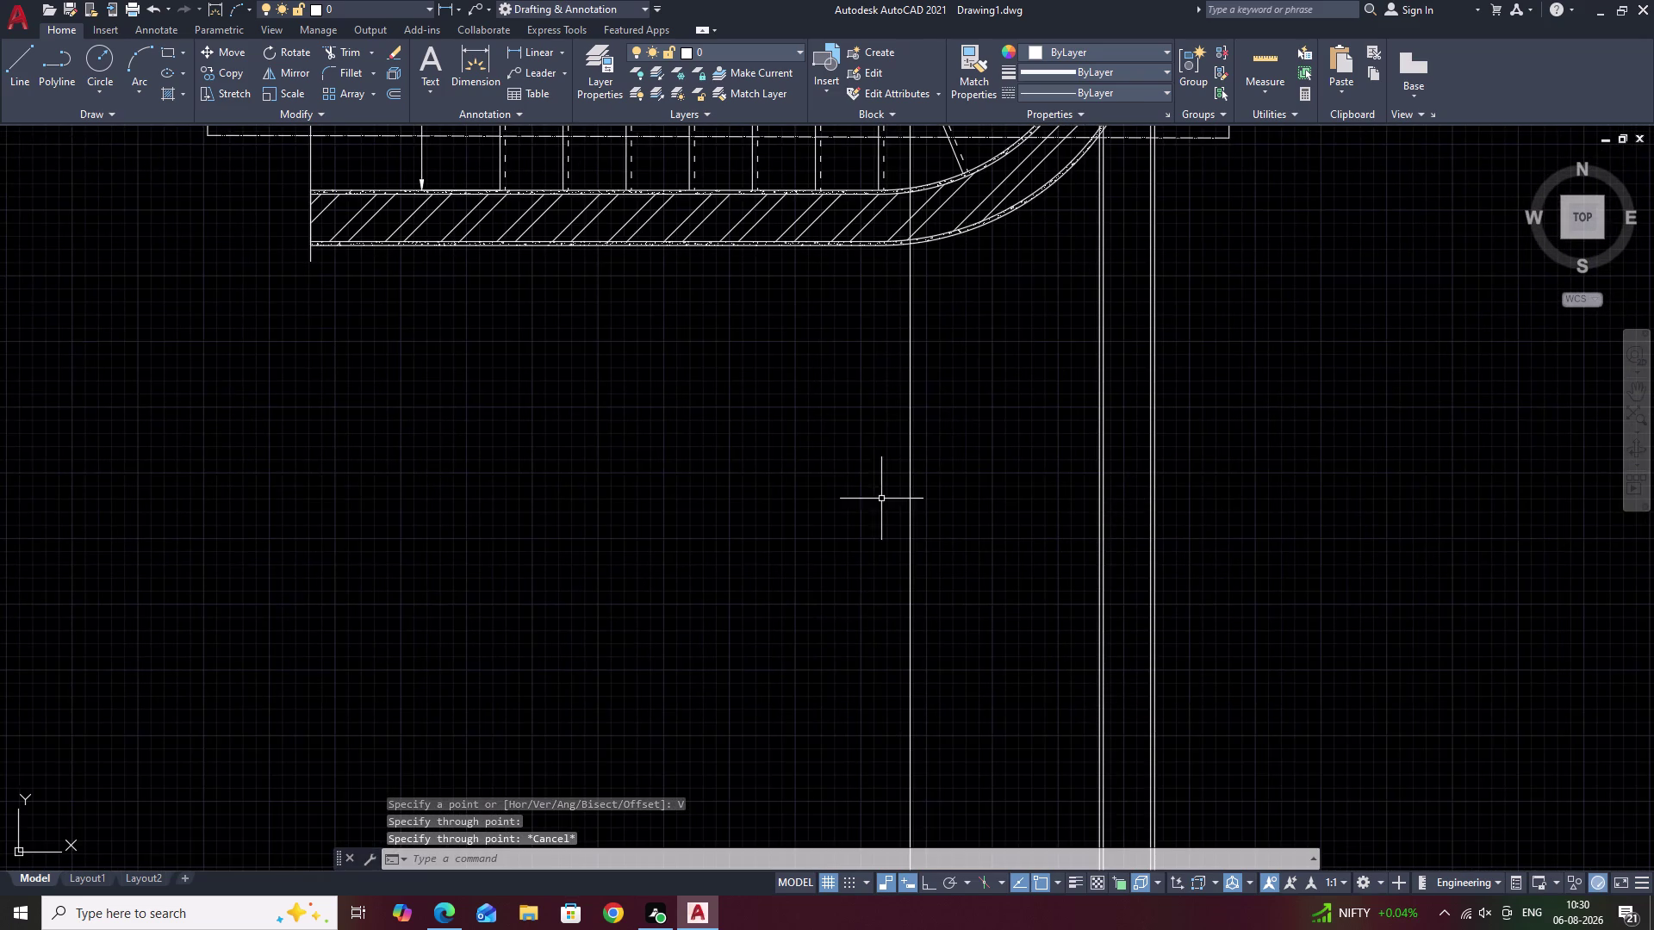
Select the left step profile piece and copy it from its corner.
middle_drag(831, 608, 1014, 198)
scroll(down, 3)
middle_drag(830, 273, 852, 322)
scroll(up, 3)
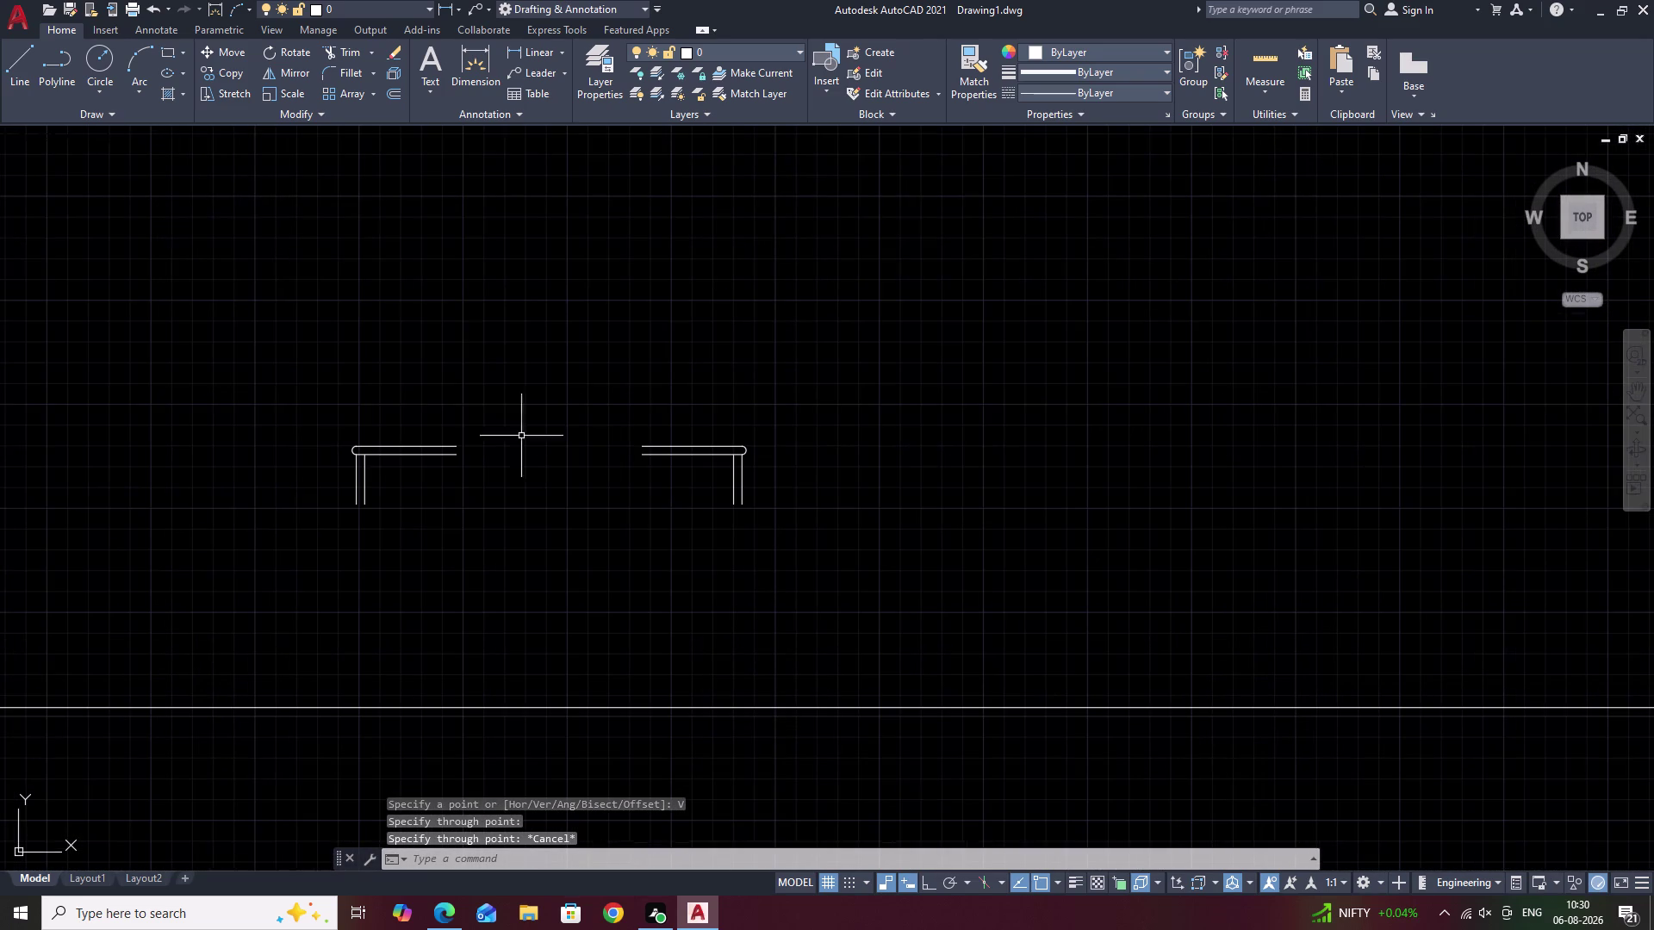
drag(479, 423, 514, 604)
text(C)
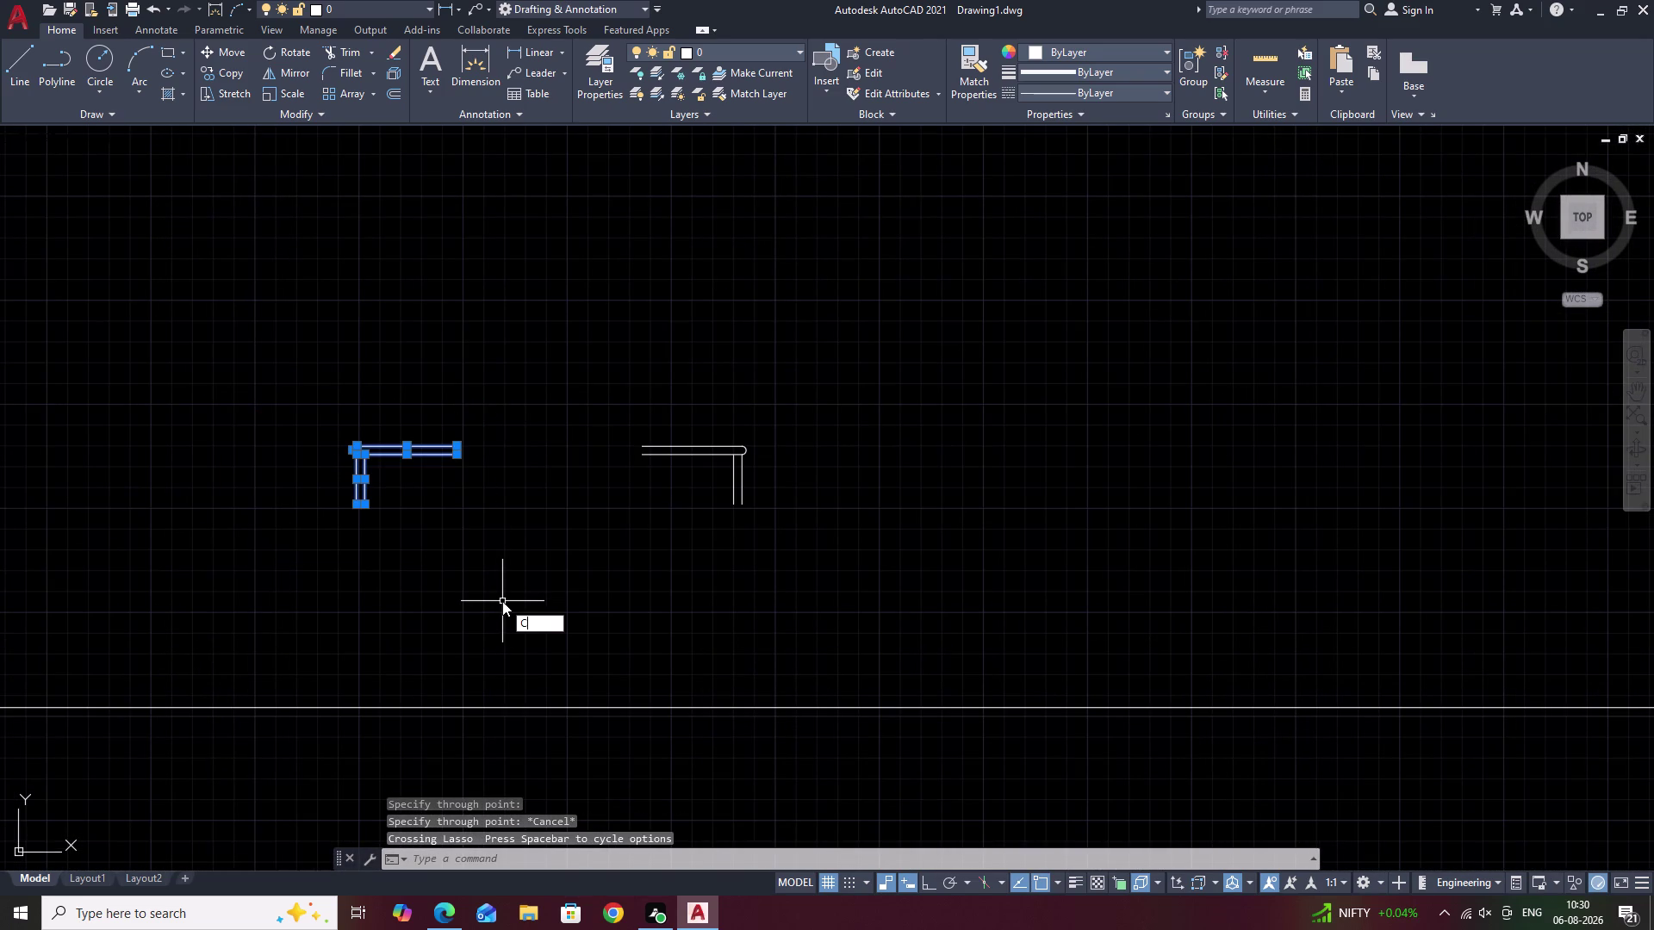
text(O)
key(space)
scroll(up, 3)
click(365, 497)
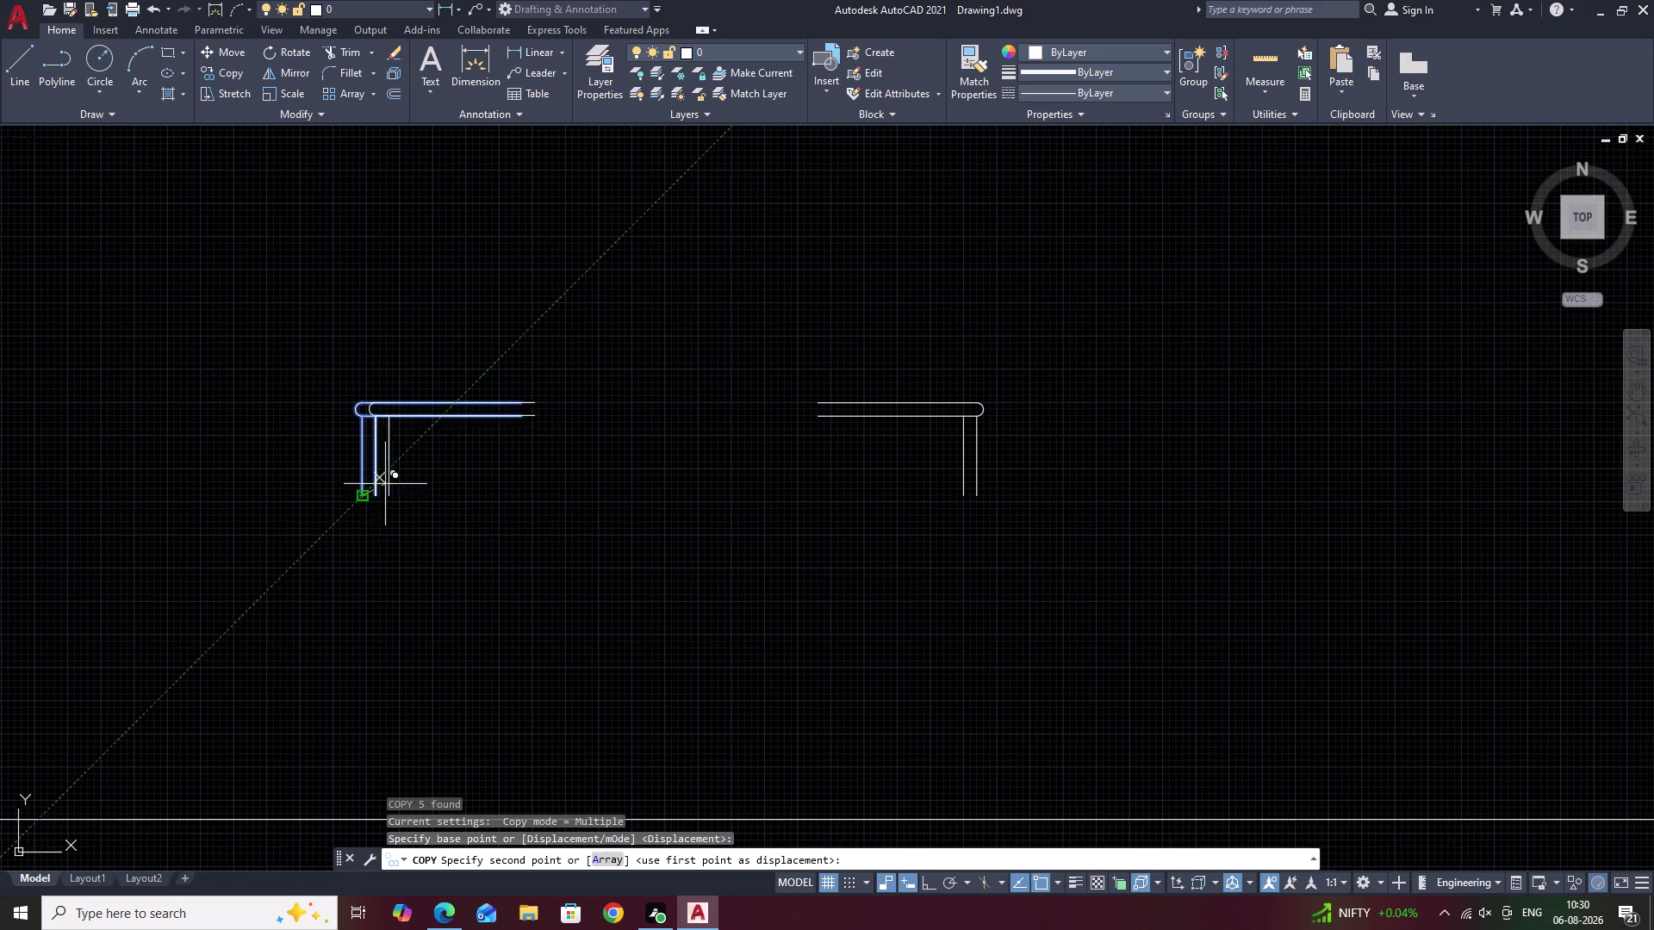
scroll(down, 3)
Place the copied step at the top of the stair elevation.
middle_drag(957, 322, 244, 501)
middle_drag(812, 458, 341, 582)
scroll(up, 3)
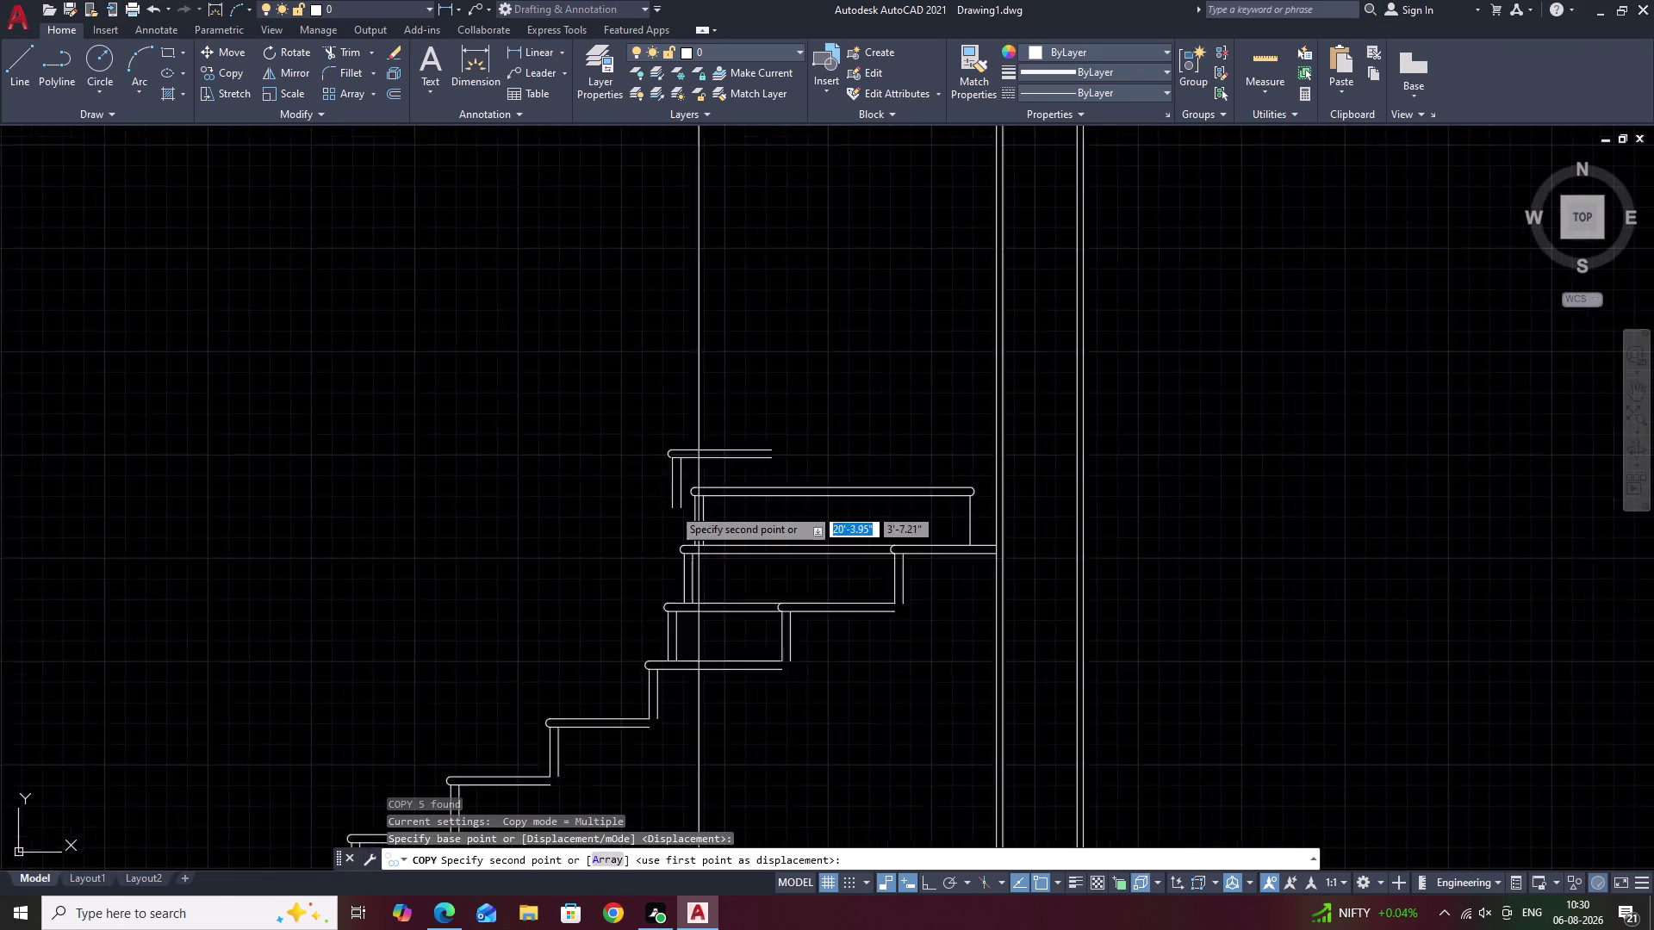
scroll(up, 3)
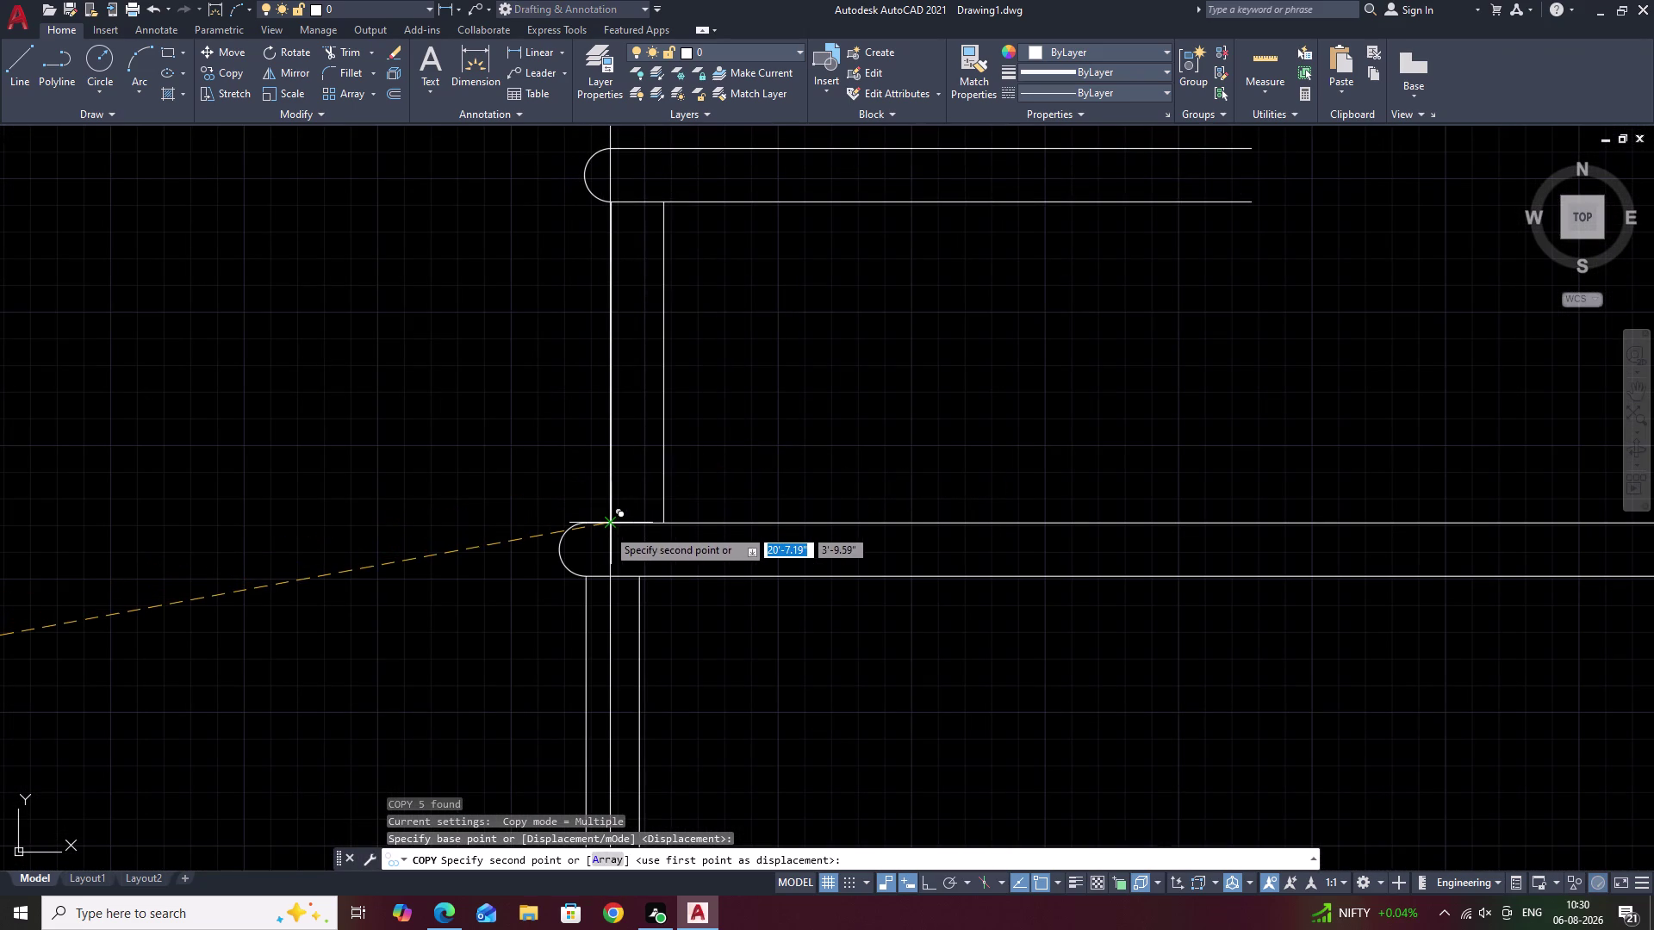
click(607, 528)
scroll(down, 3)
key(Escape)
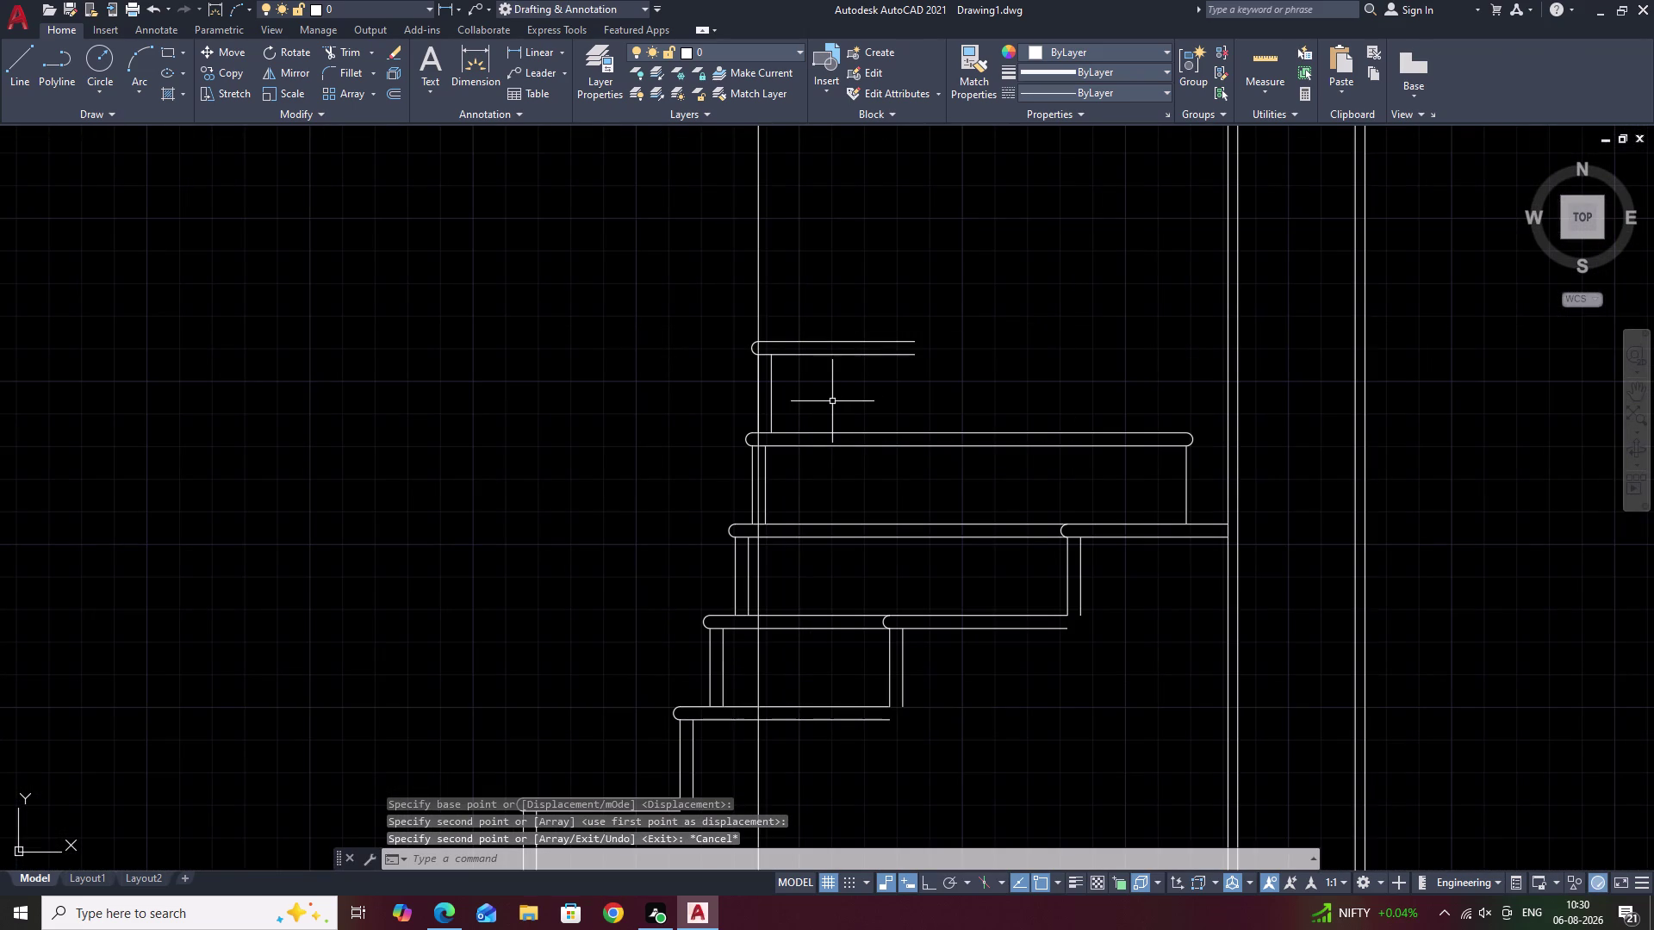
Extend the new tread's upper and lower edges to the wall line.
text(EX)
key(space)
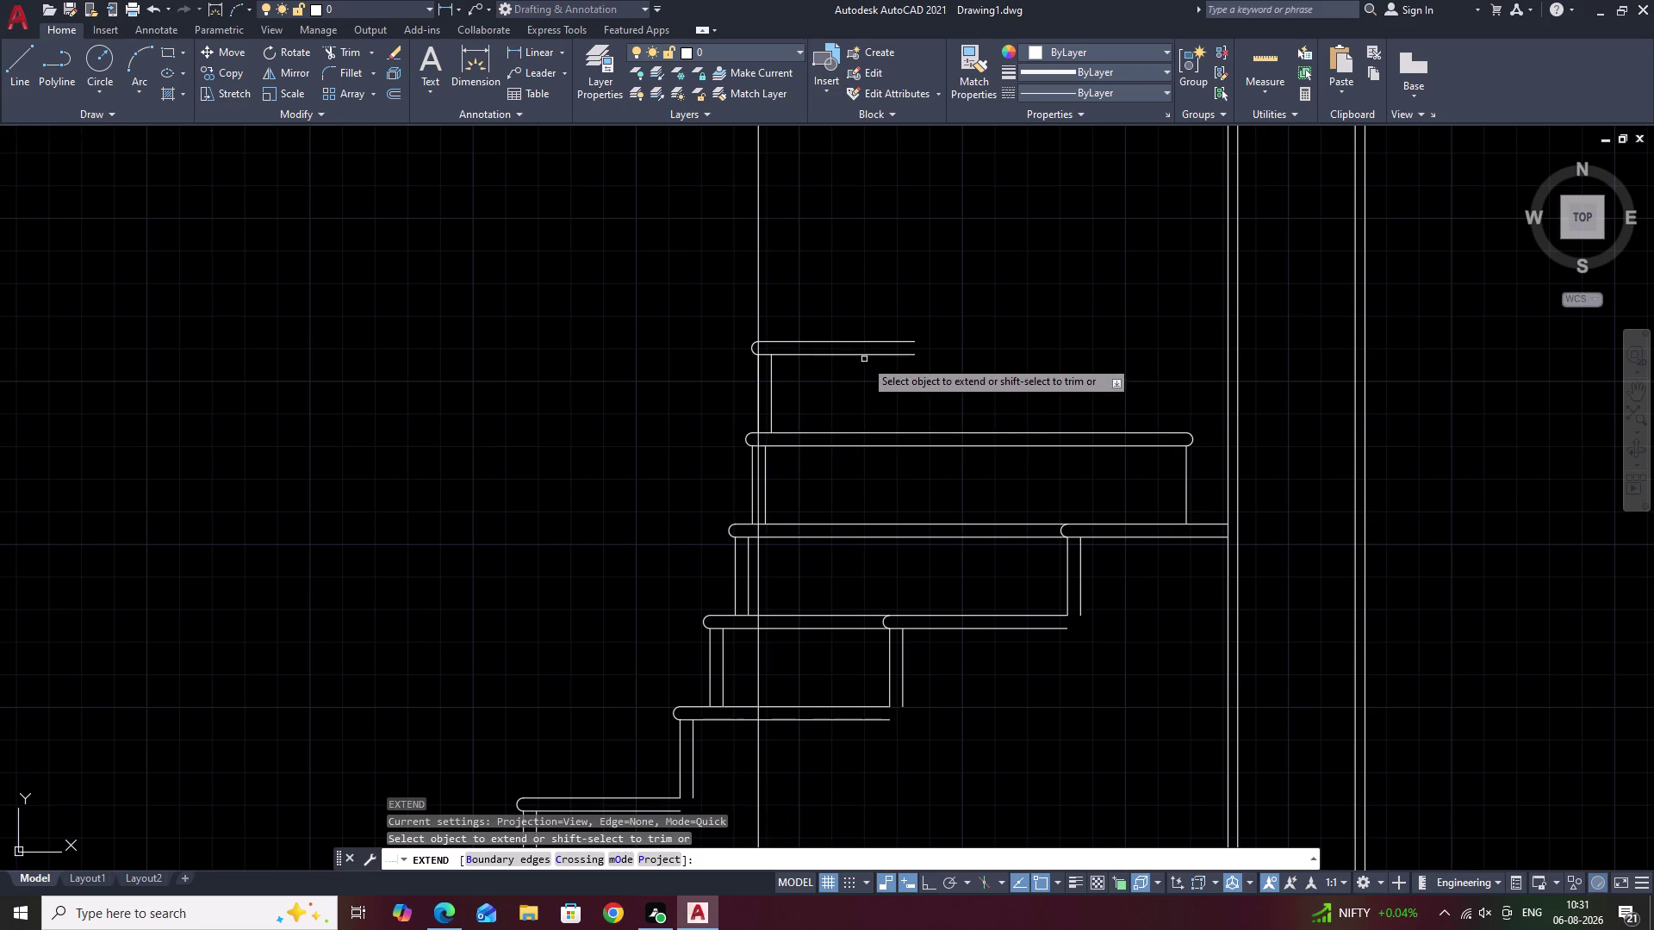
click(869, 355)
click(867, 340)
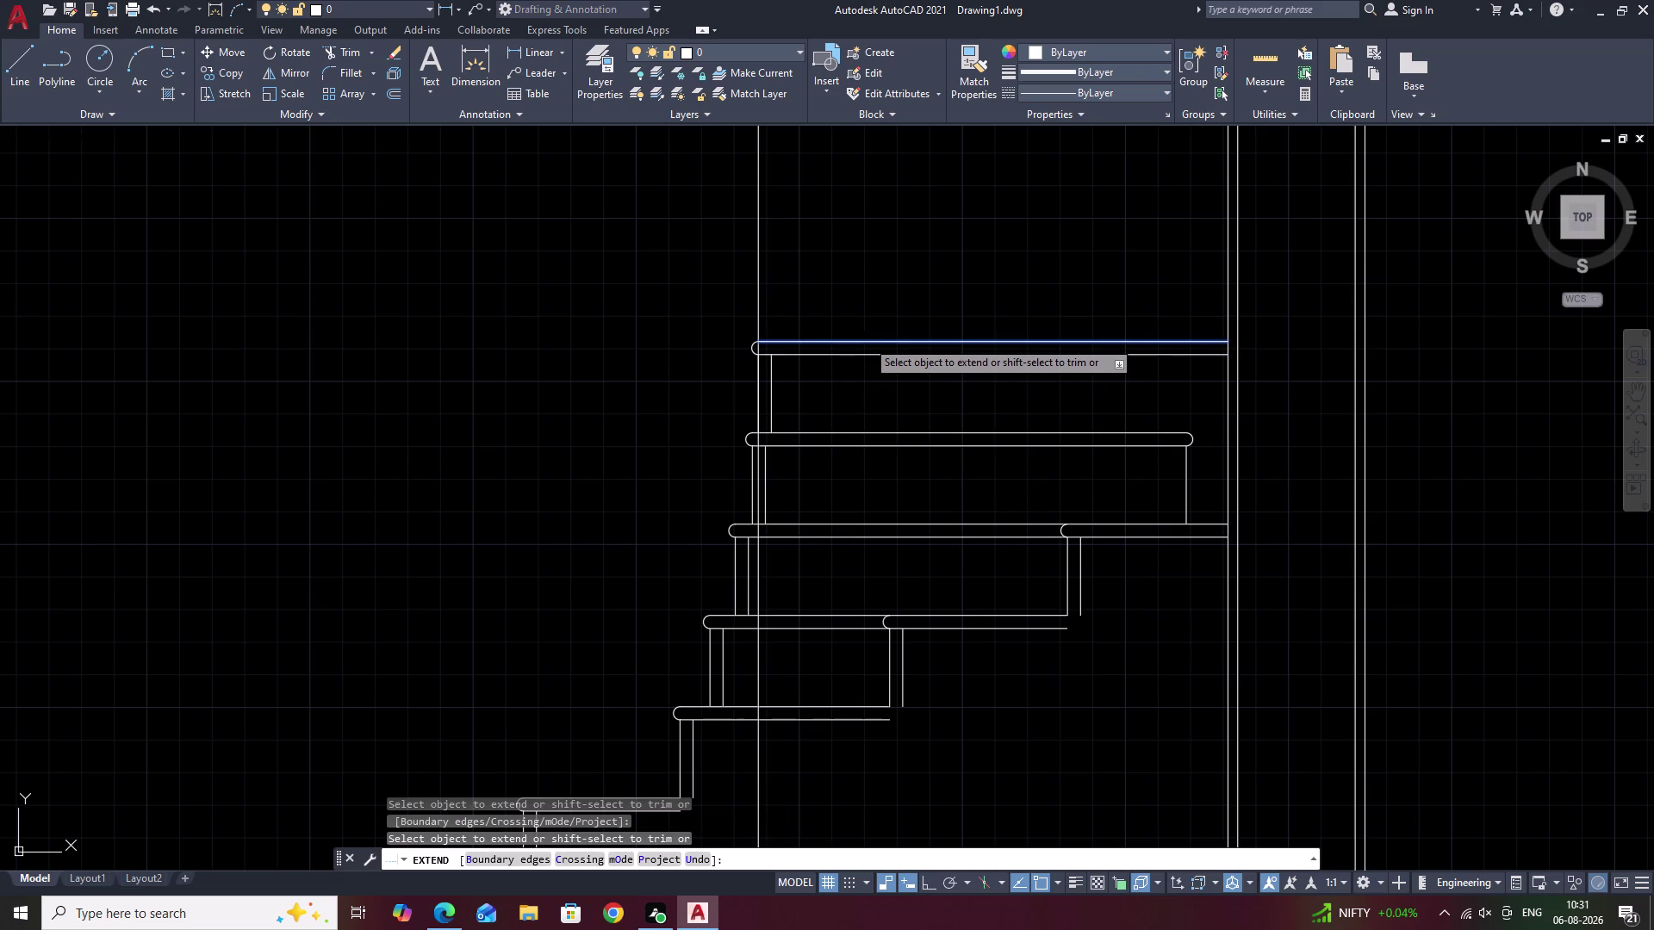
key(Escape)
key(space)
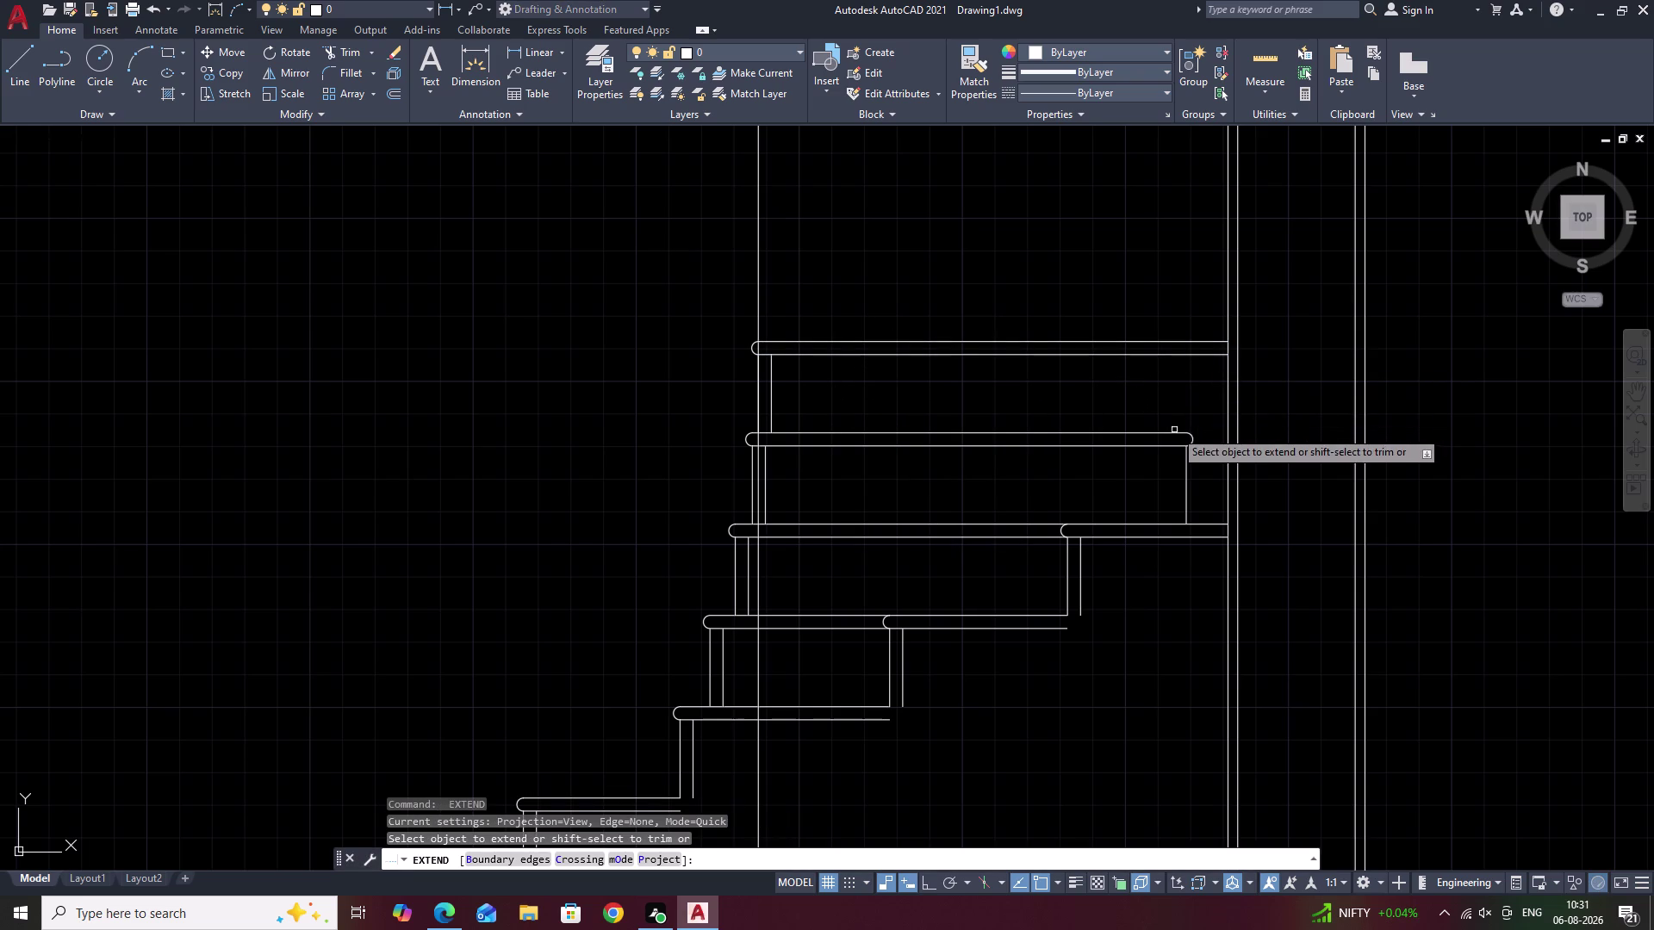
click(1174, 431)
key(Escape)
scroll(down, 3)
middle_drag(1113, 340, 1089, 470)
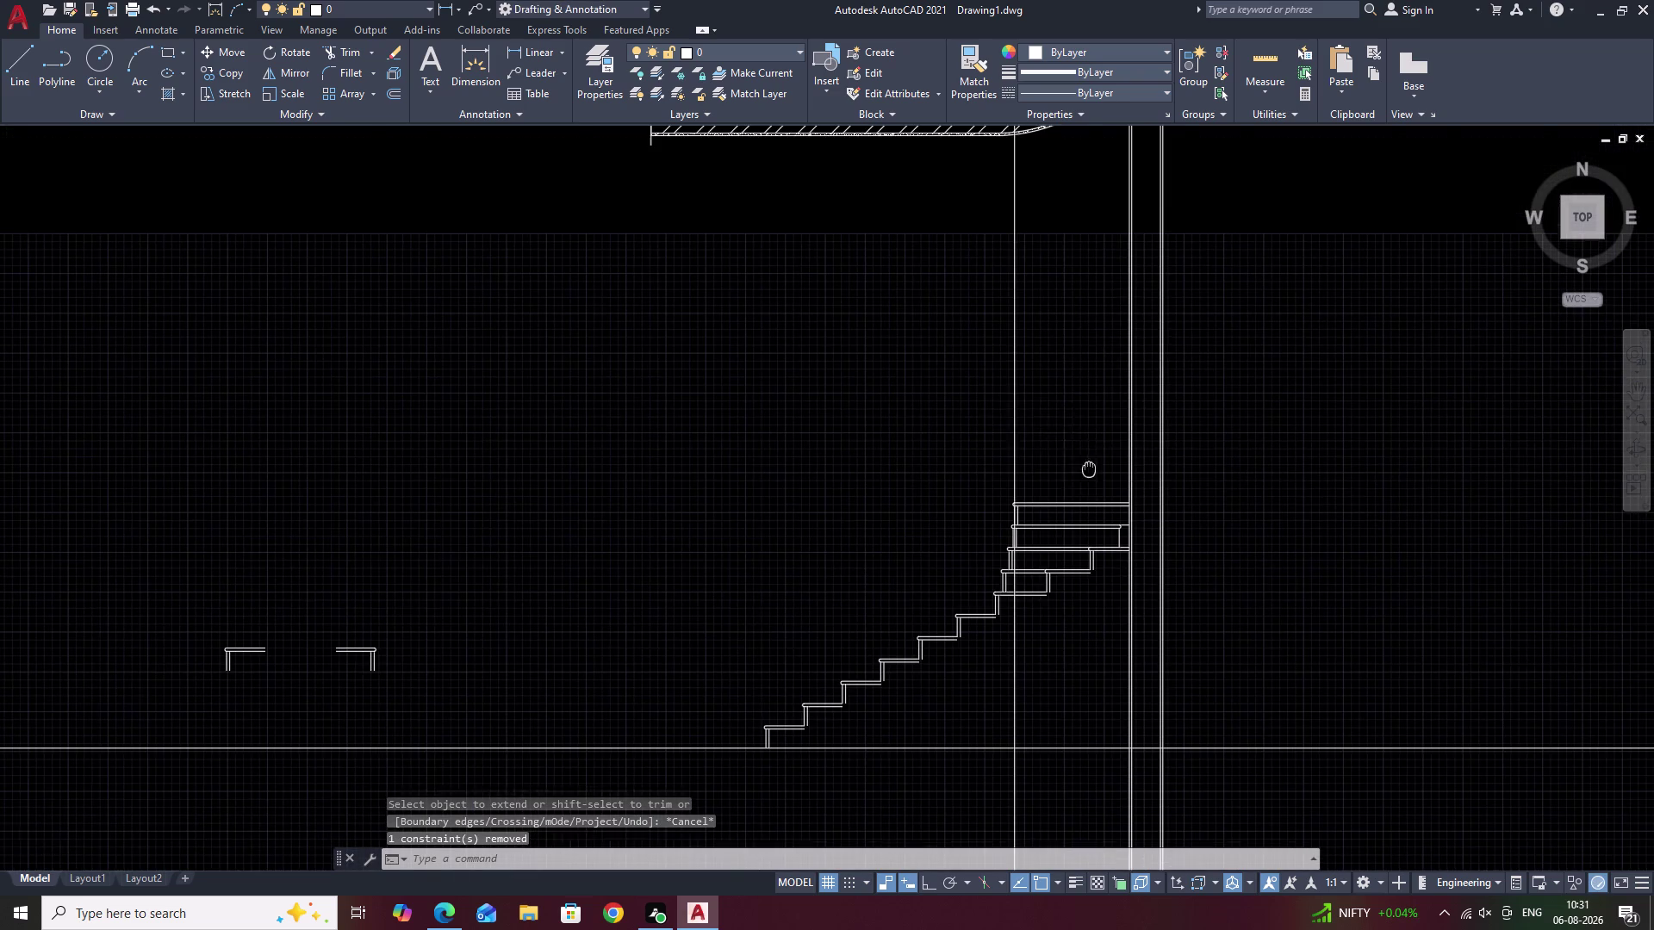
click(1015, 405)
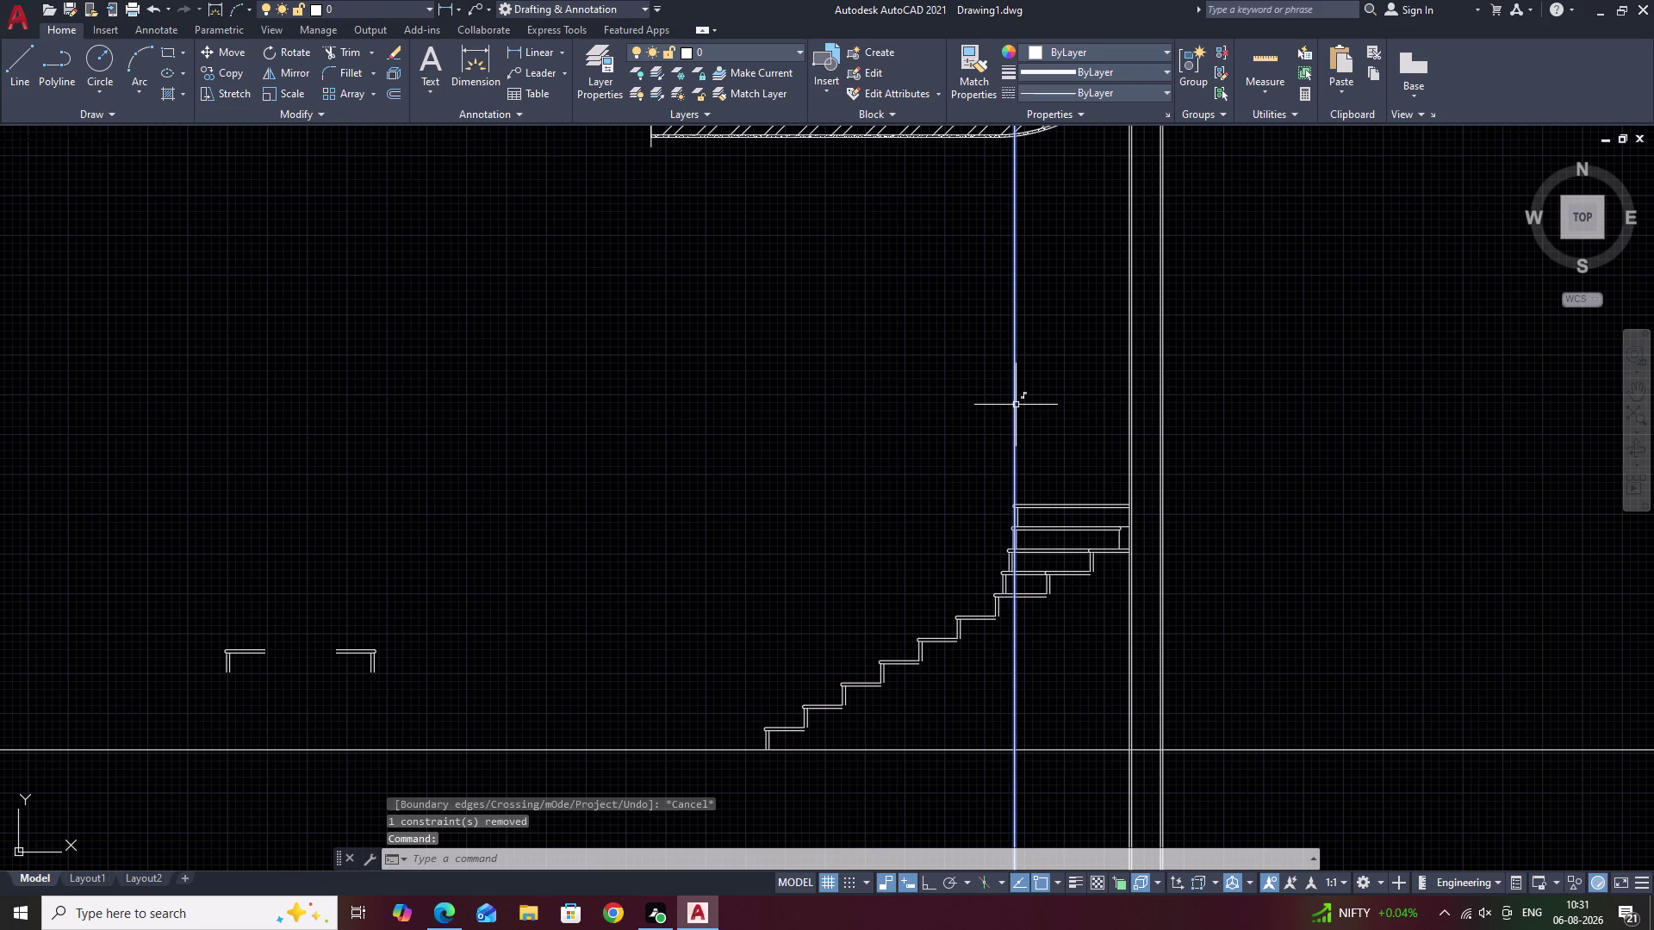
Erase the selected construction line.
key(w)
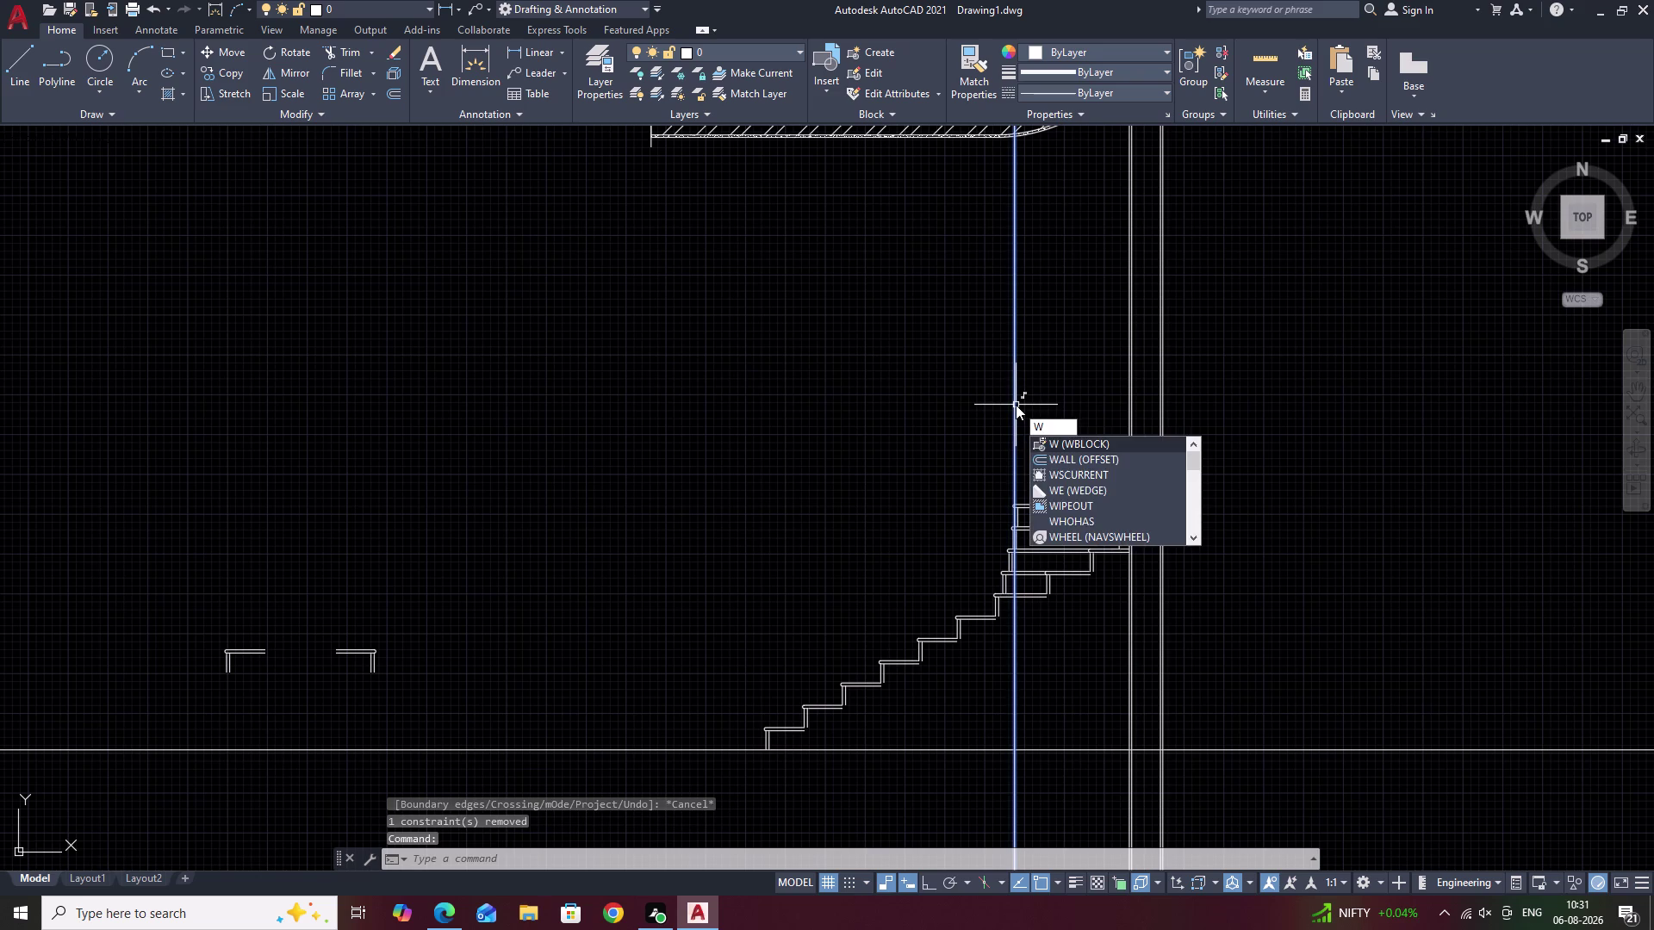
key(BackSpace)
text(E)
key(space)
Place vertical construction lines through the inner corner and outer end of treads 10 and 11.
middle_drag(1063, 410, 1015, 542)
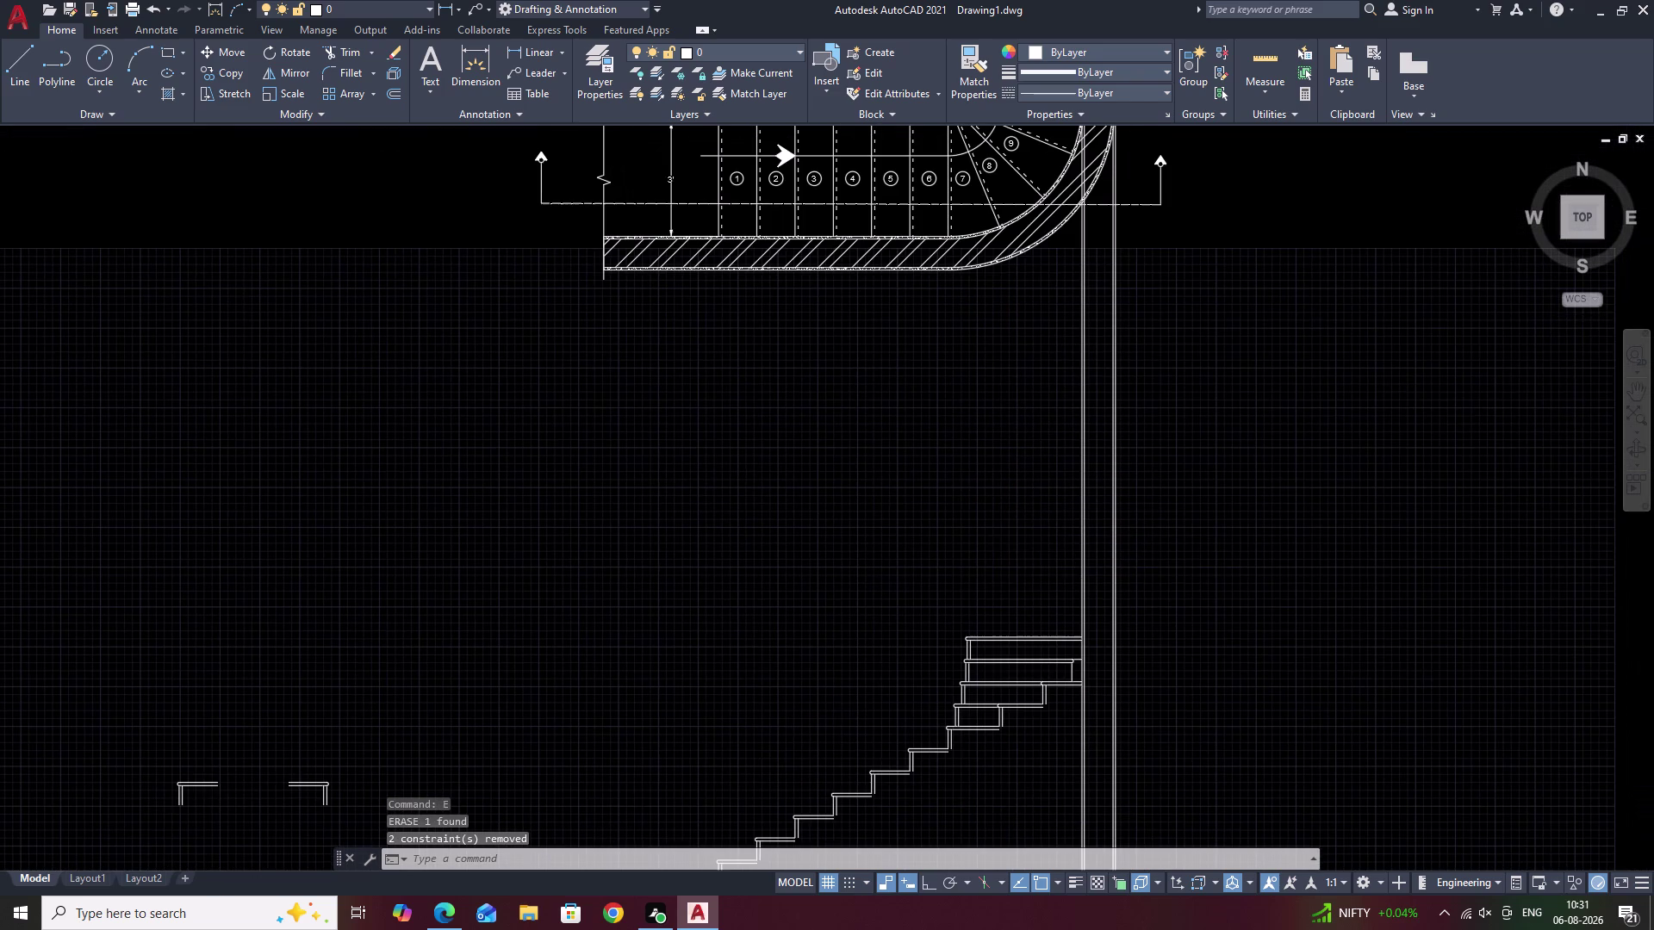
middle_drag(998, 534, 941, 767)
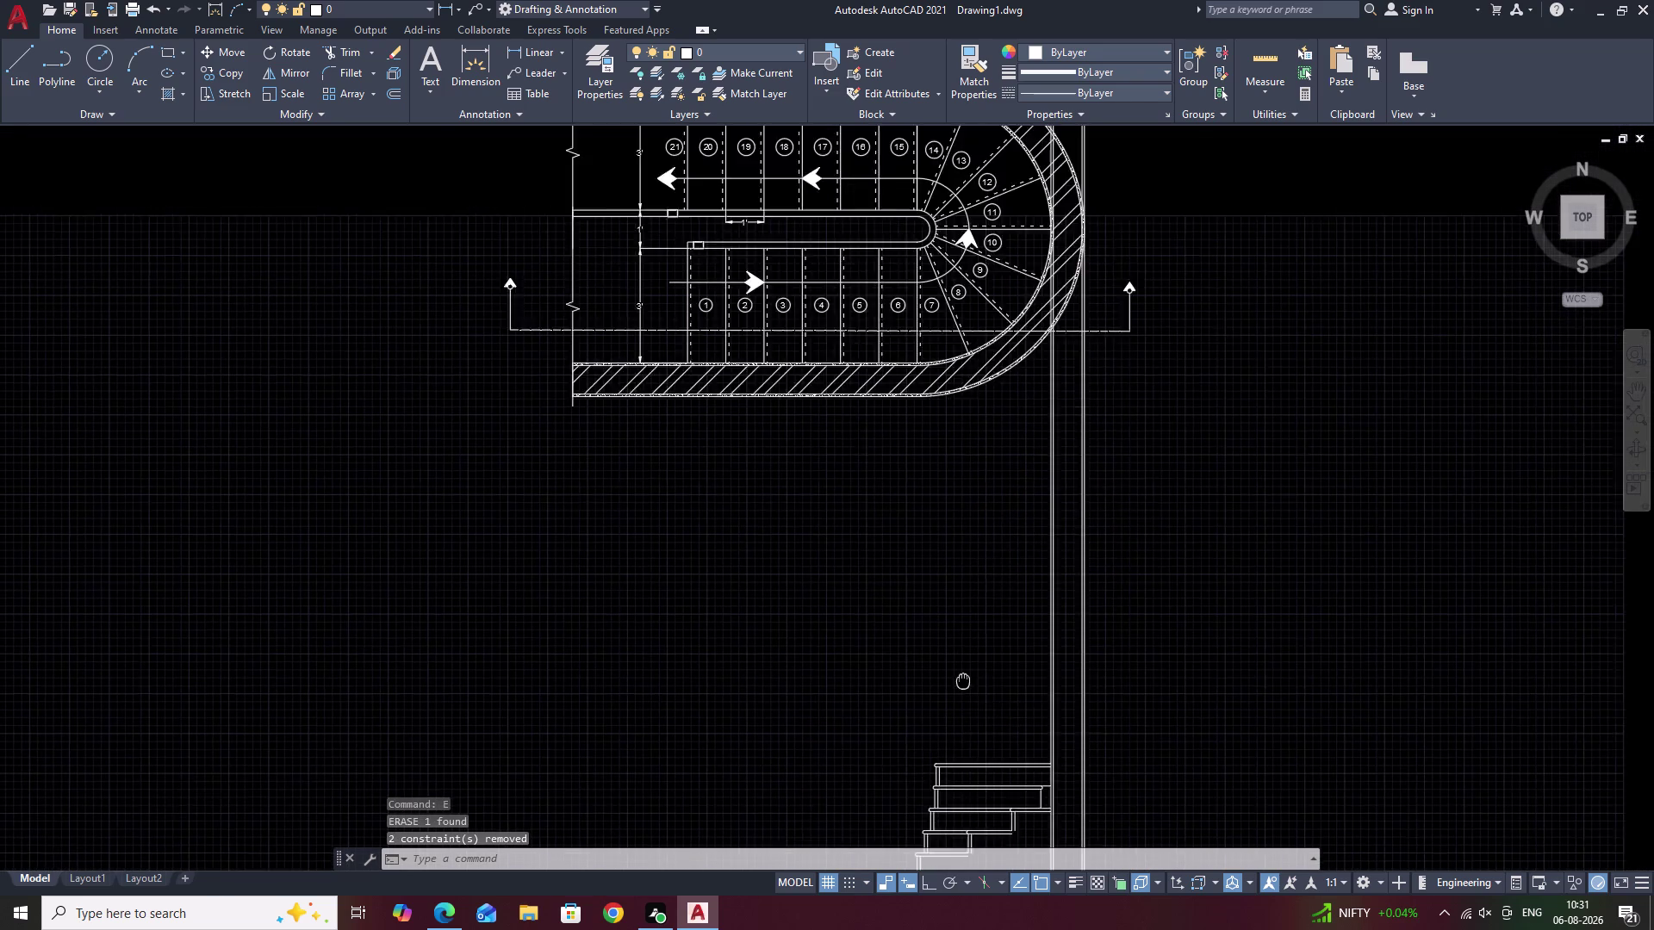
middle_drag(941, 767, 939, 771)
middle_drag(965, 466, 915, 621)
scroll(up, 3)
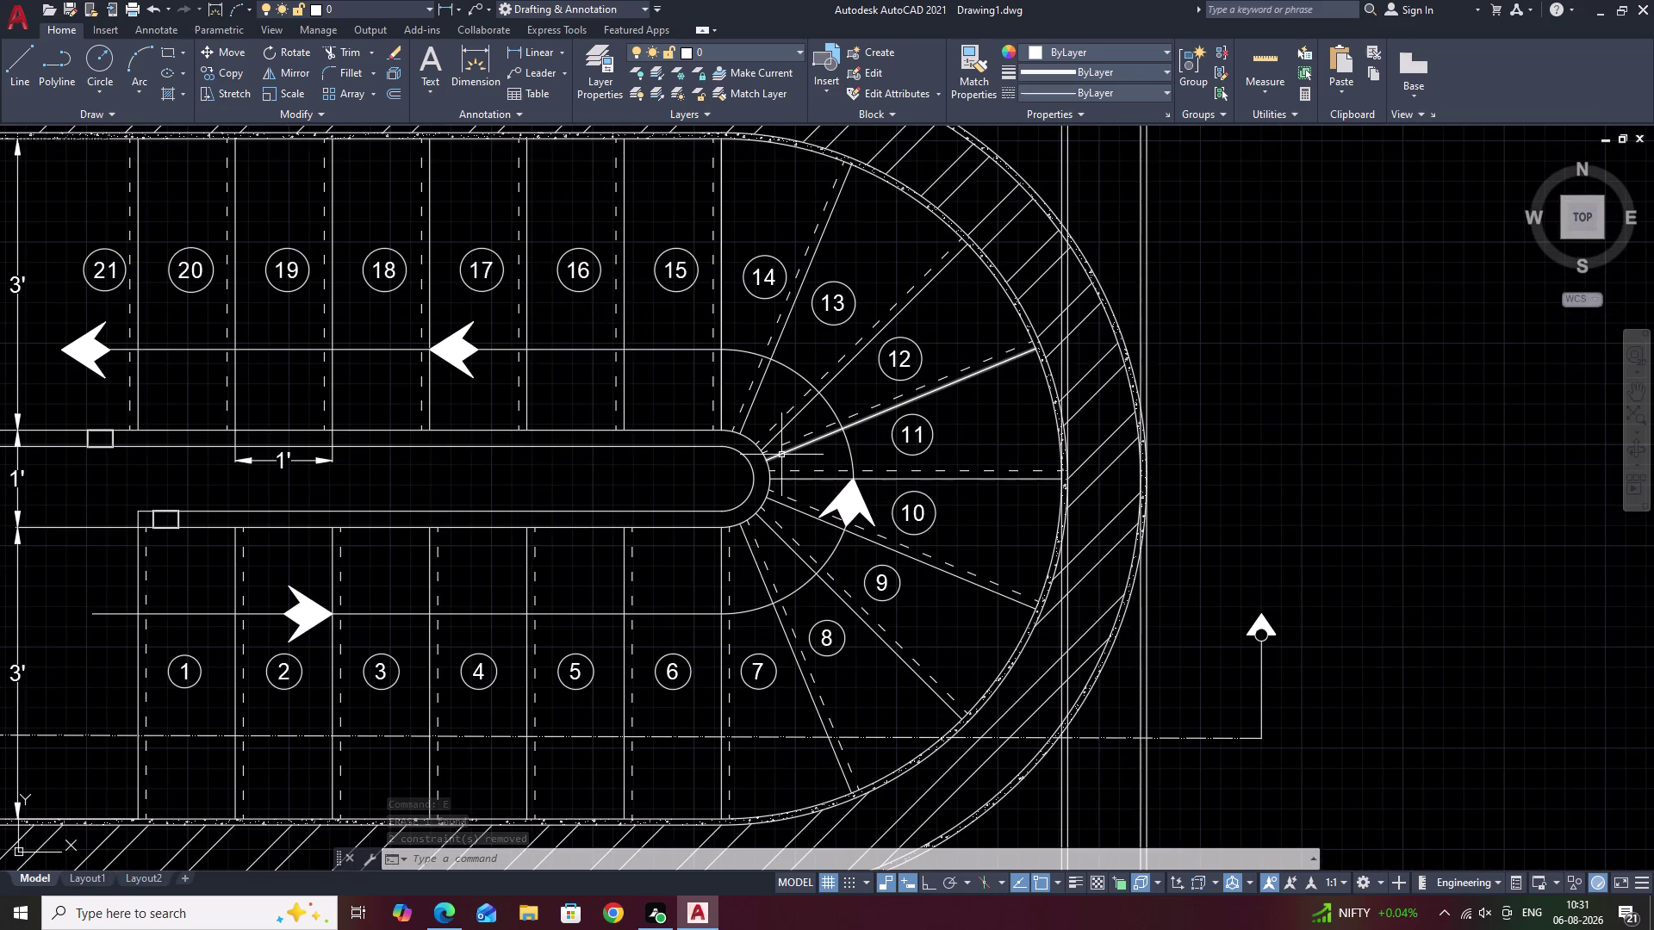
text(XL)
key(space)
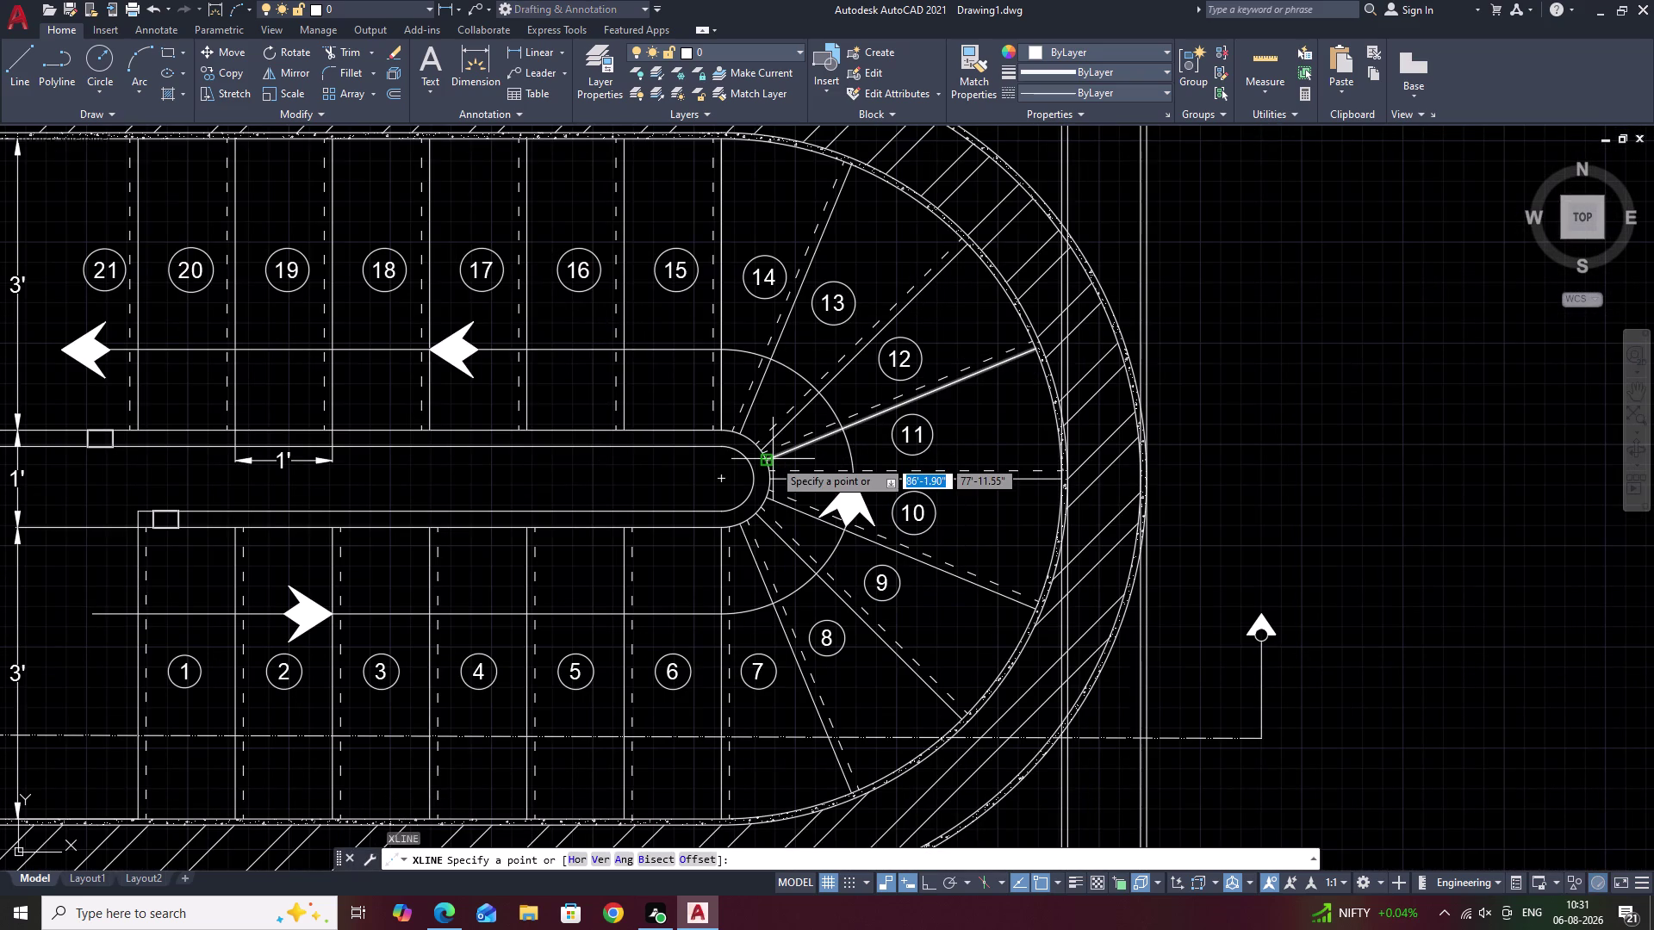
text(V)
key(space)
scroll(up, 3)
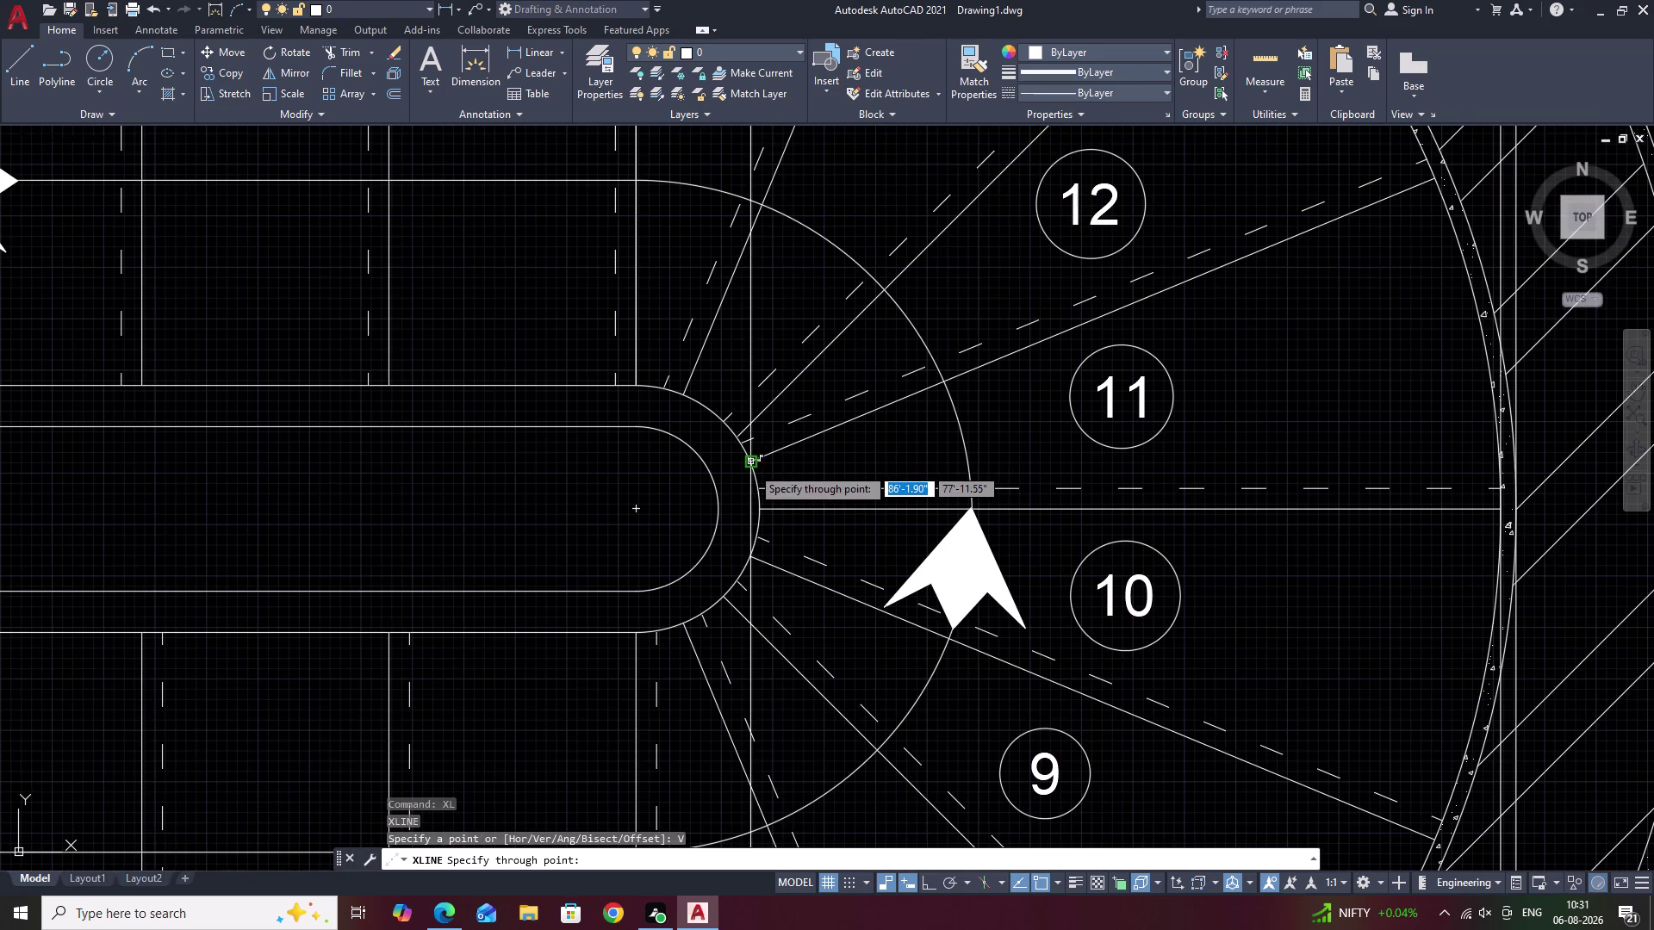
click(751, 467)
middle_drag(1356, 430, 1118, 556)
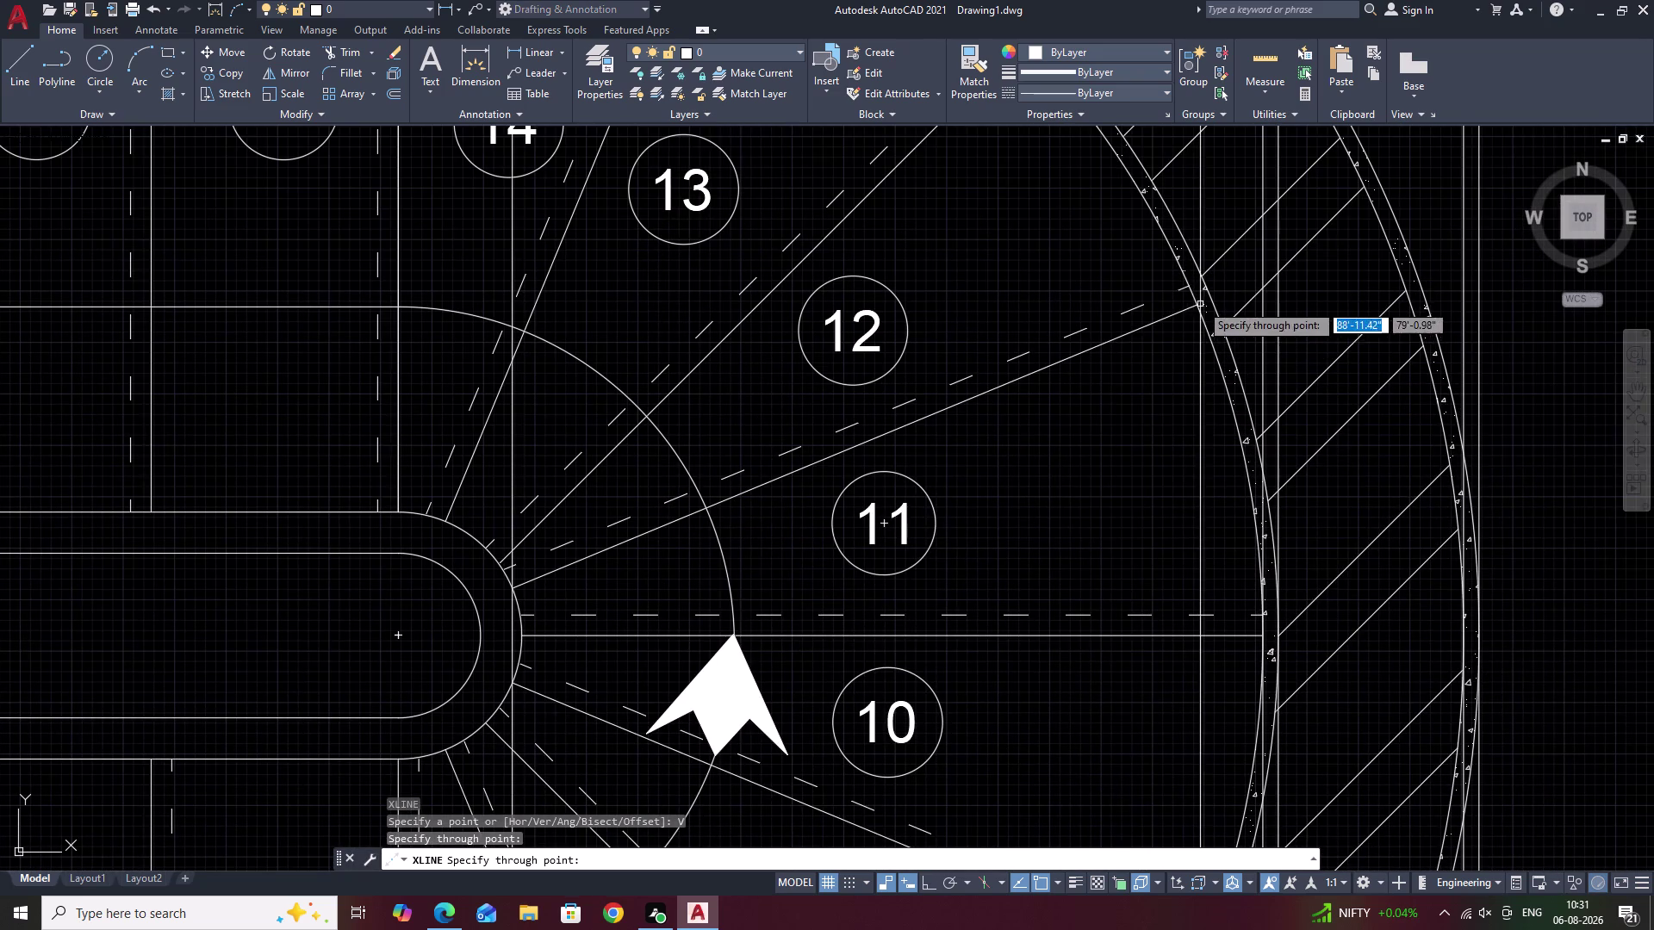
click(1197, 305)
scroll(down, 3)
middle_drag(1087, 471, 1127, 91)
key(Escape)
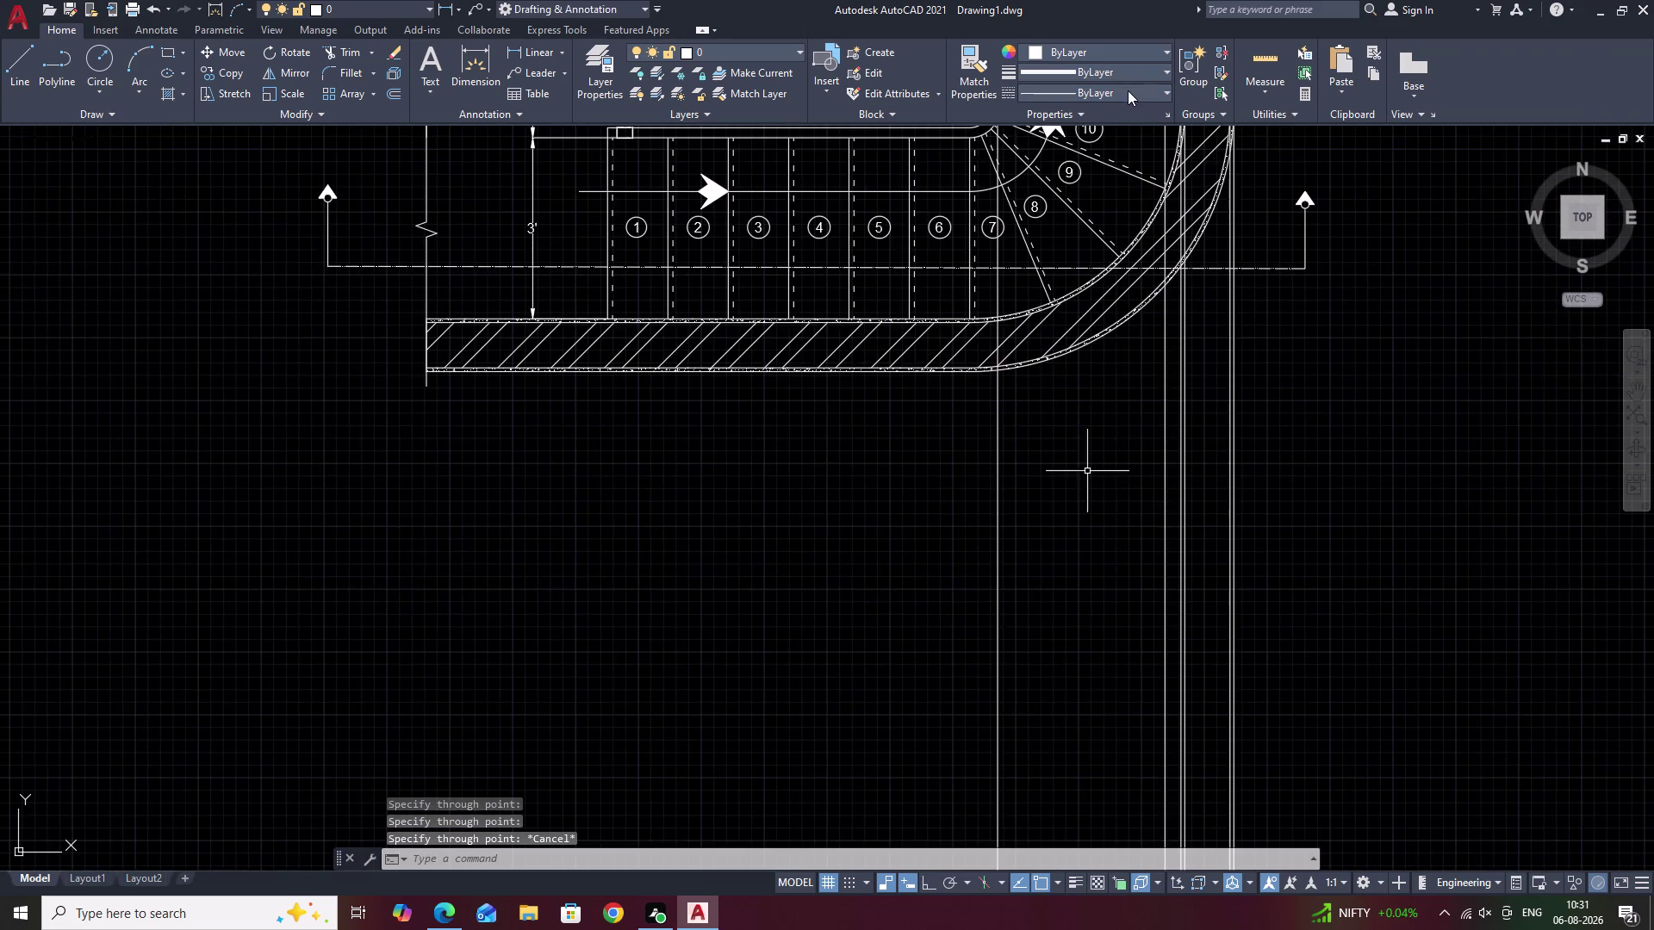
Select the left spare step profile piece in the stair elevation.
middle_drag(1103, 620, 1100, 54)
middle_drag(1082, 390, 1082, 383)
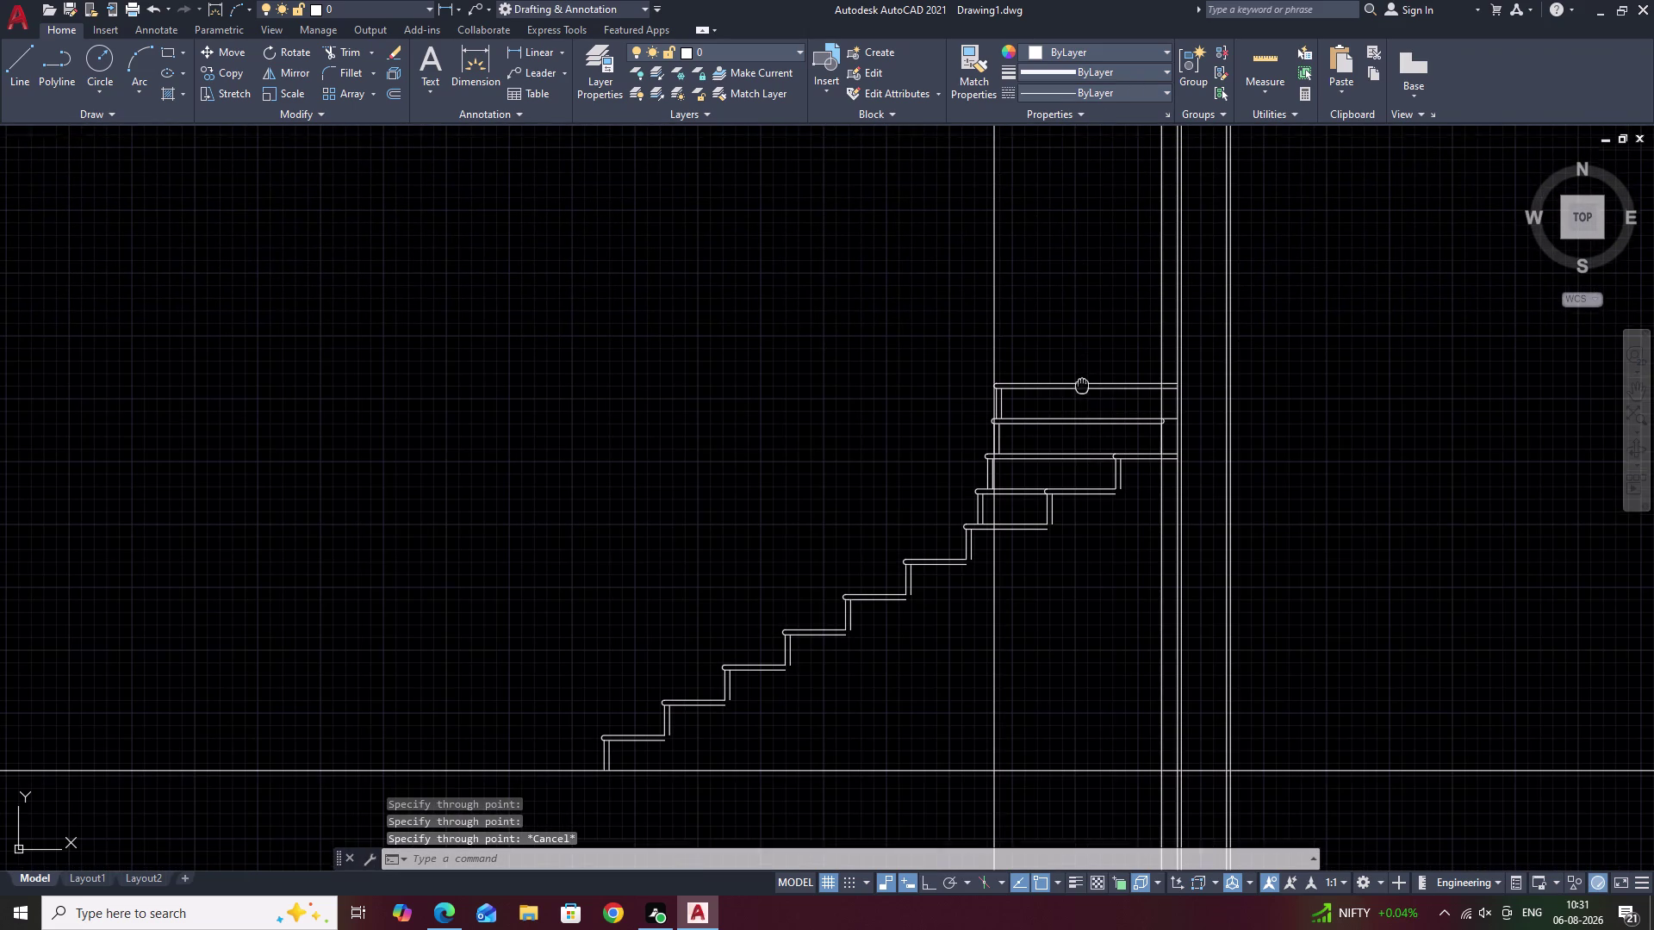
middle_drag(1083, 383, 1096, 340)
scroll(up, 3)
middle_drag(713, 411, 1205, 210)
scroll(down, 3)
middle_drag(755, 379, 1122, 330)
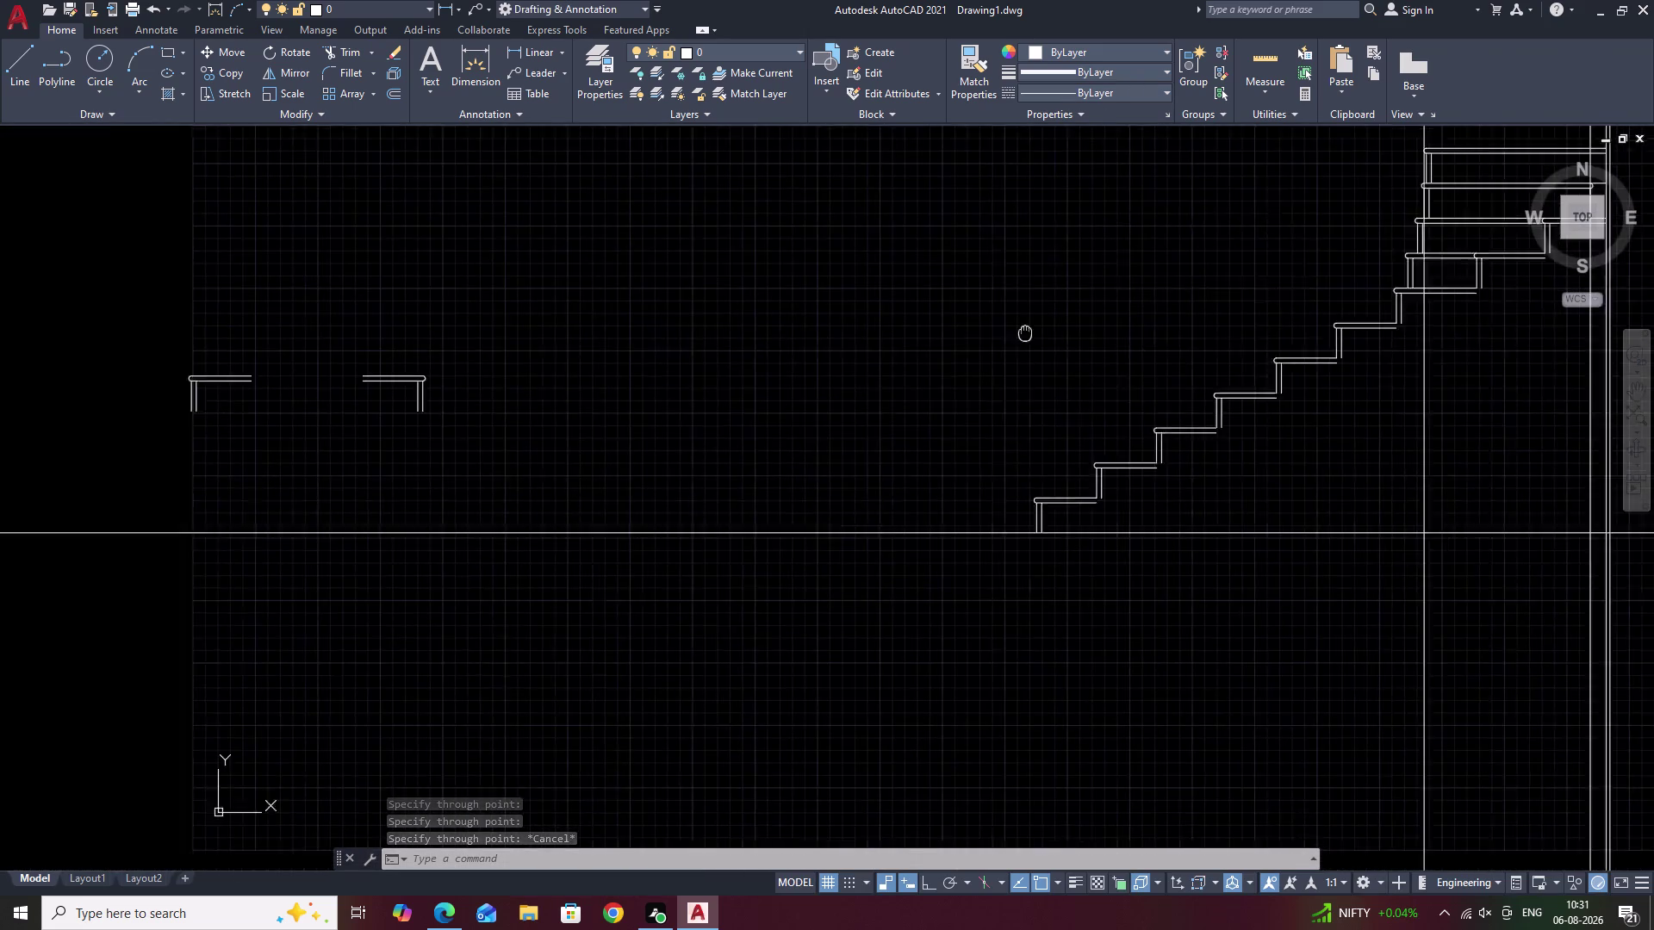
drag(398, 302, 520, 517)
click(520, 517)
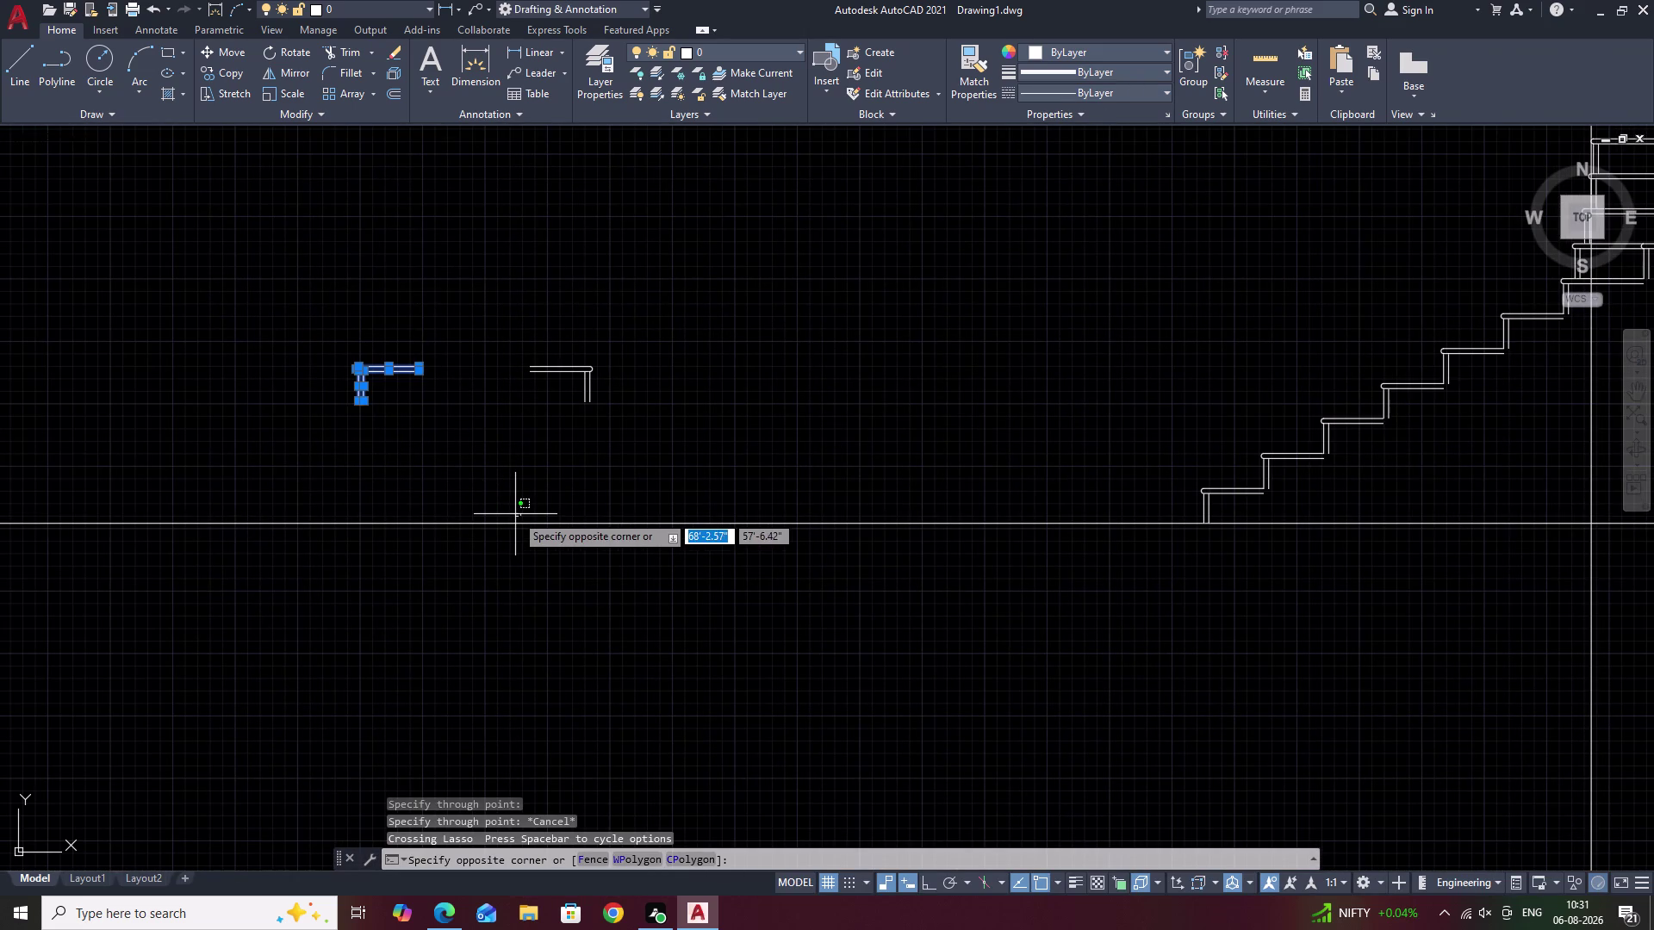
Start copying the step piece from its corner toward the top step, then cancel the copy.
text(CO)
key(space)
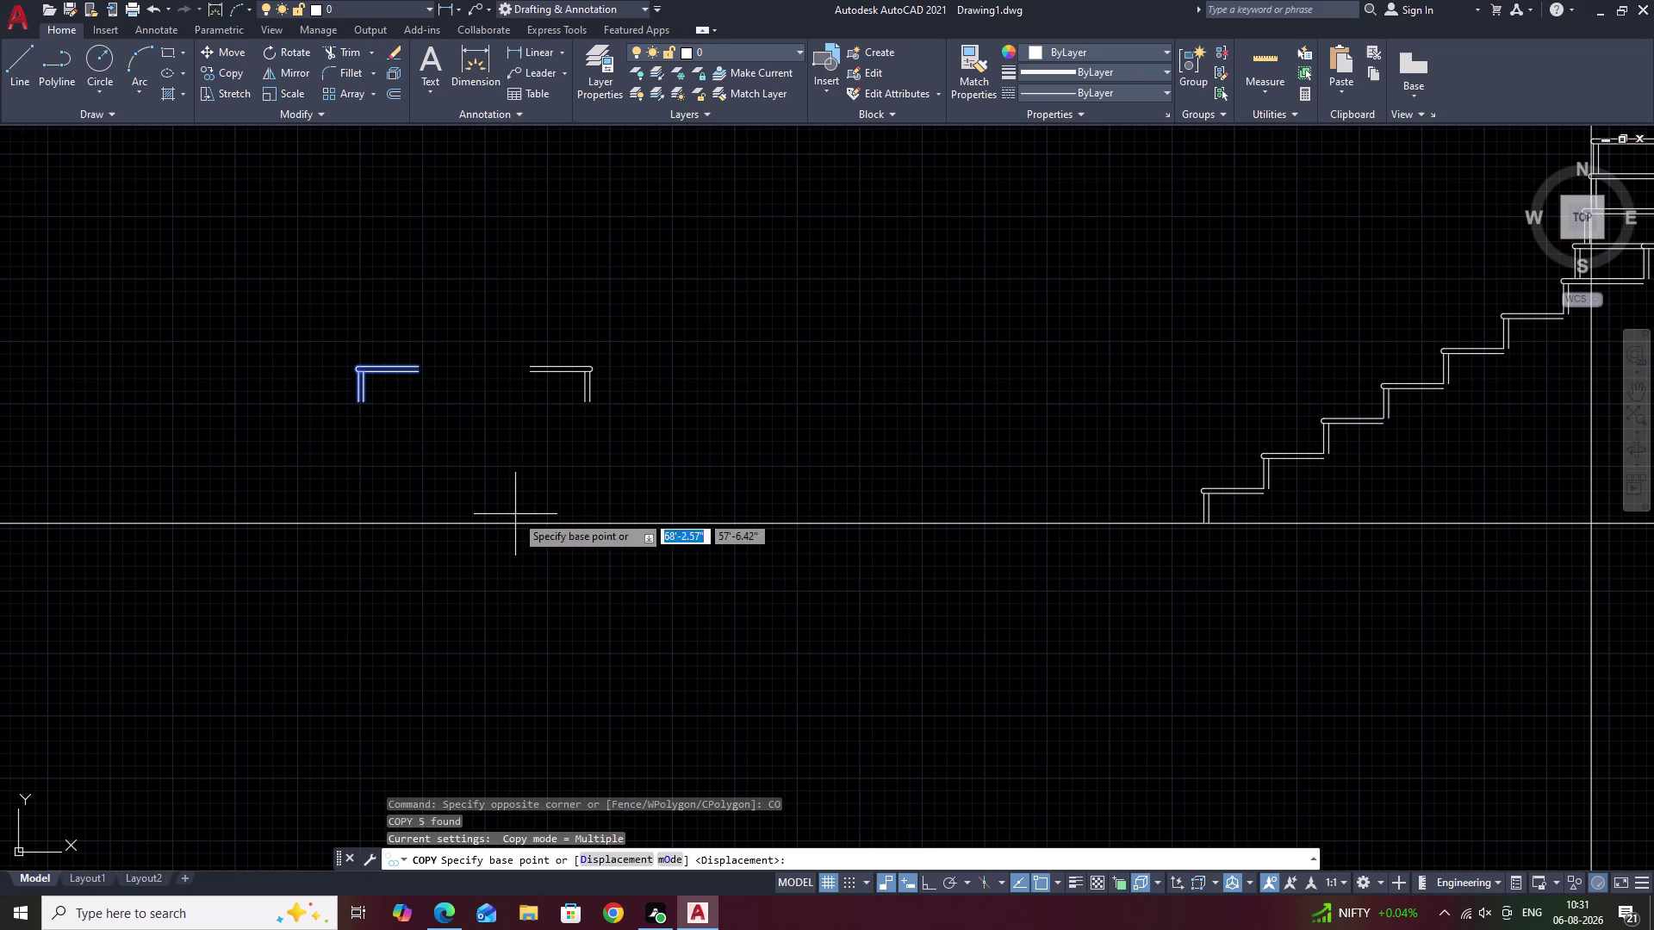
scroll(up, 3)
click(404, 419)
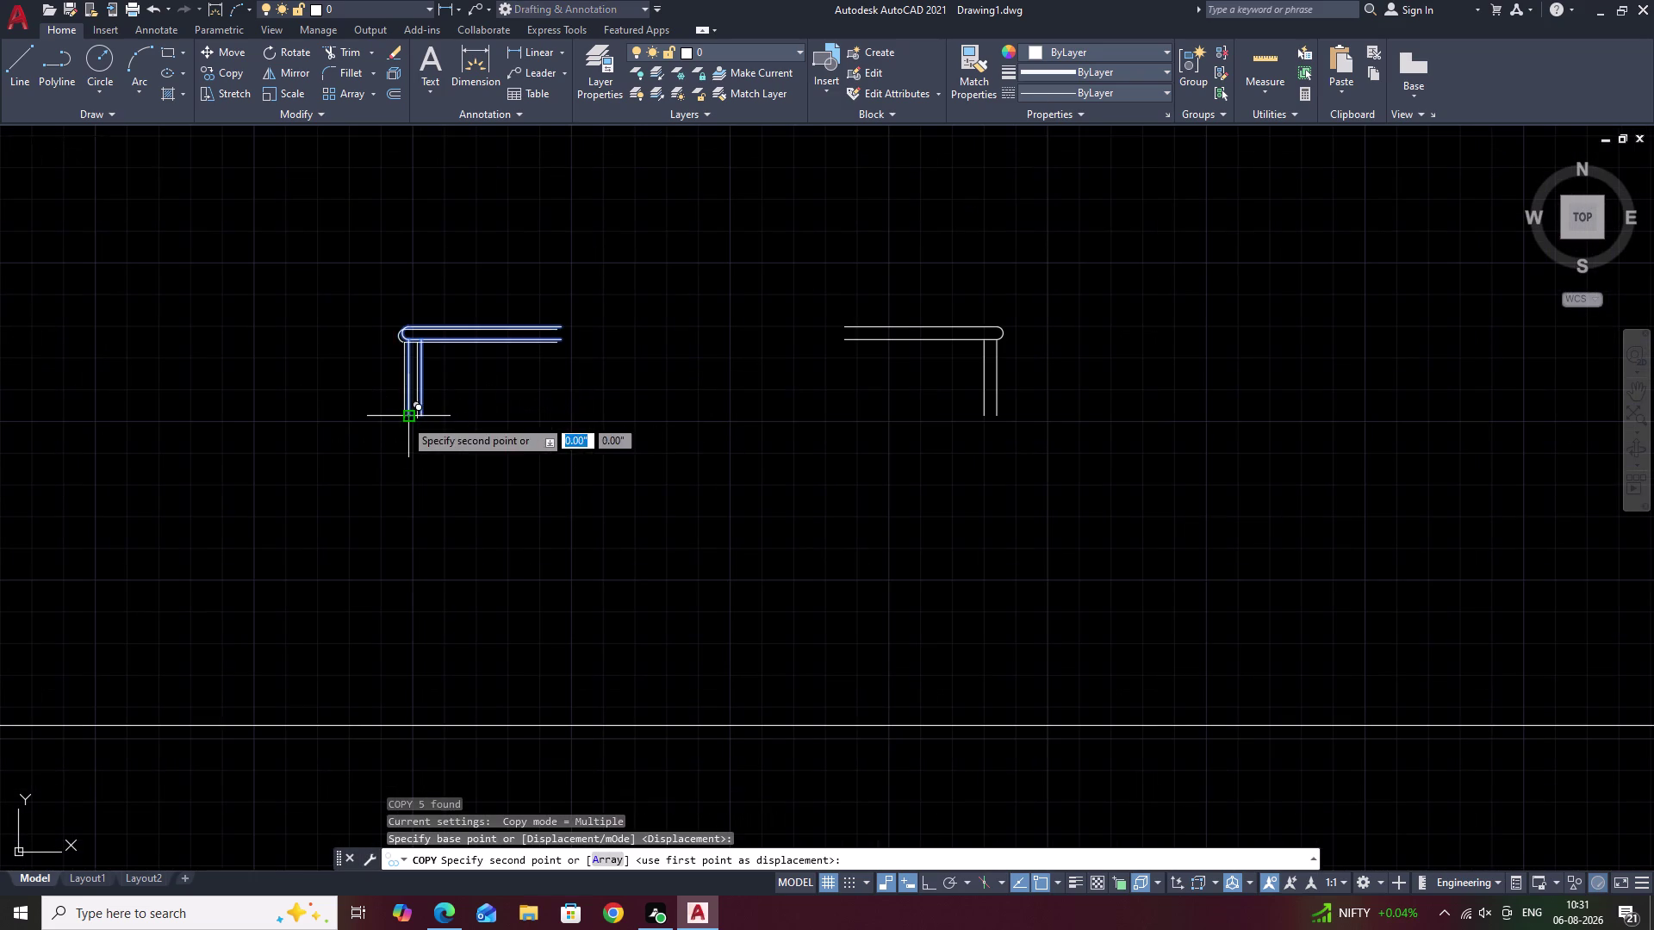
scroll(down, 3)
middle_drag(1138, 251, 742, 492)
middle_drag(1066, 323, 791, 504)
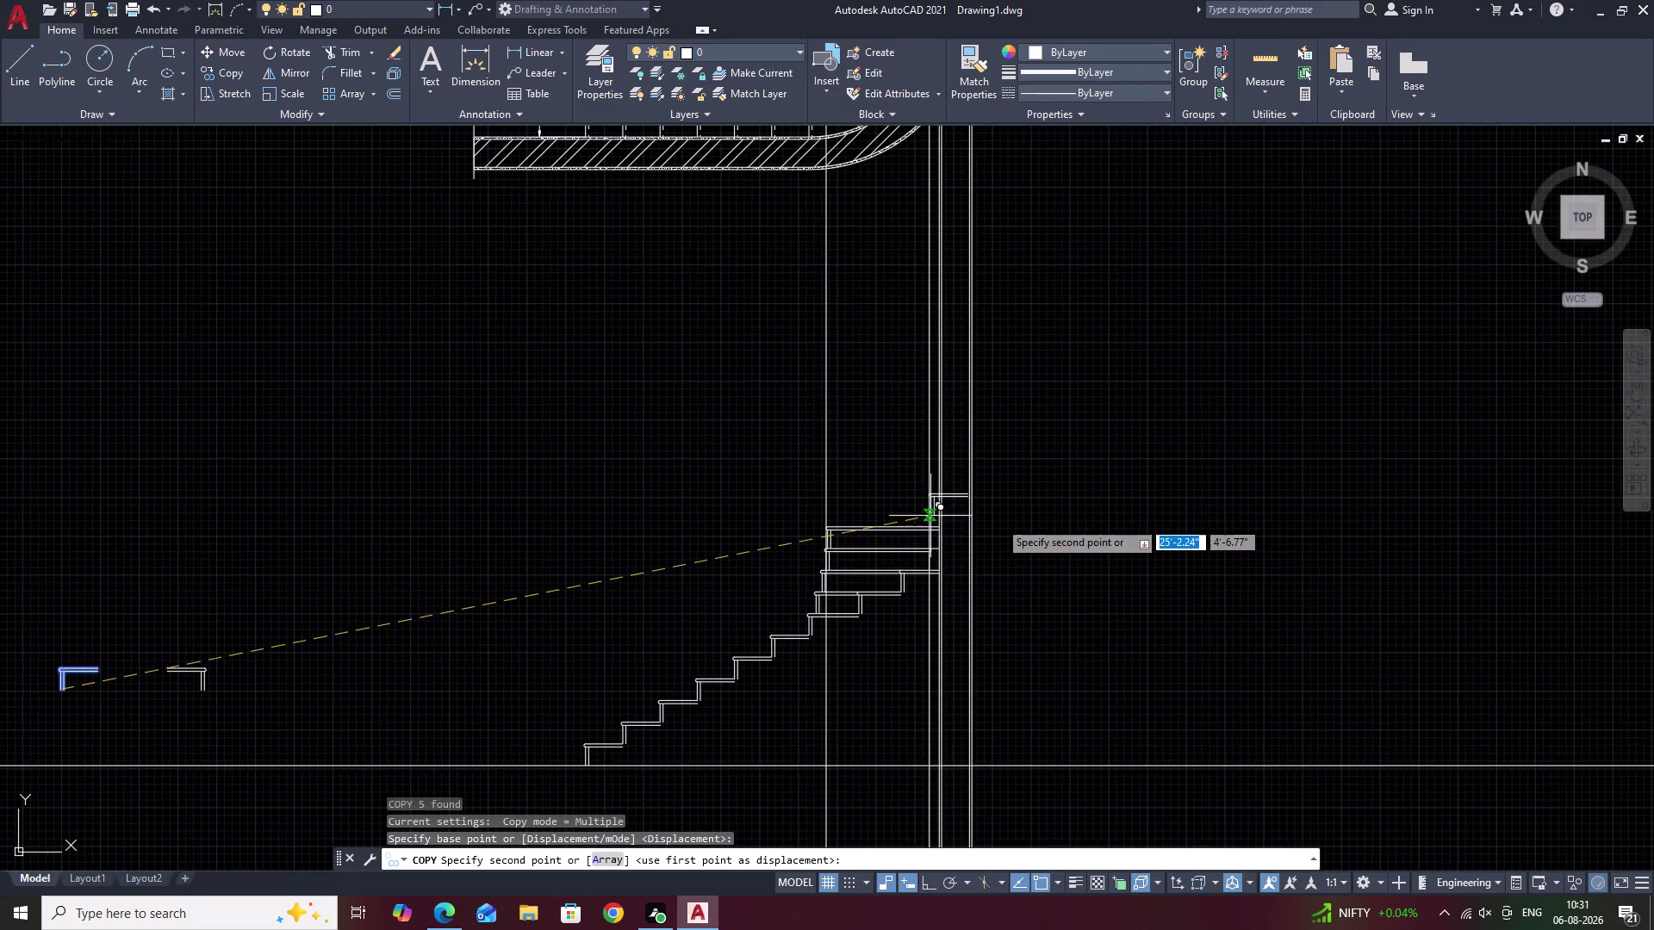
scroll(up, 3)
middle_drag(548, 480, 626, 408)
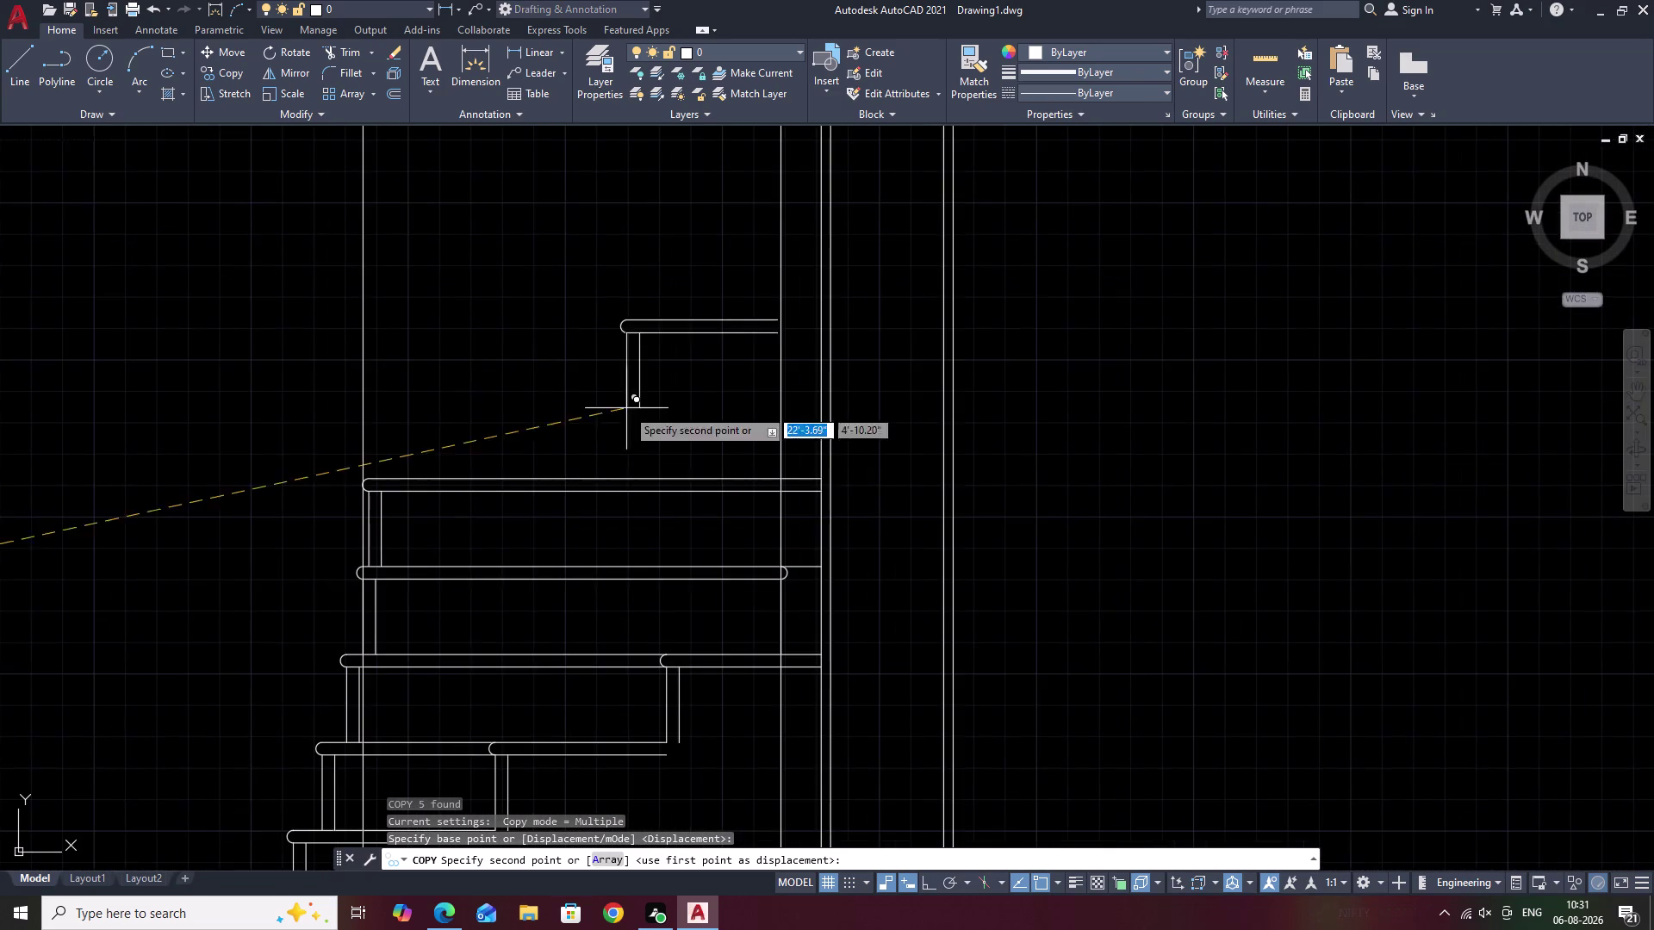
scroll(up, 3)
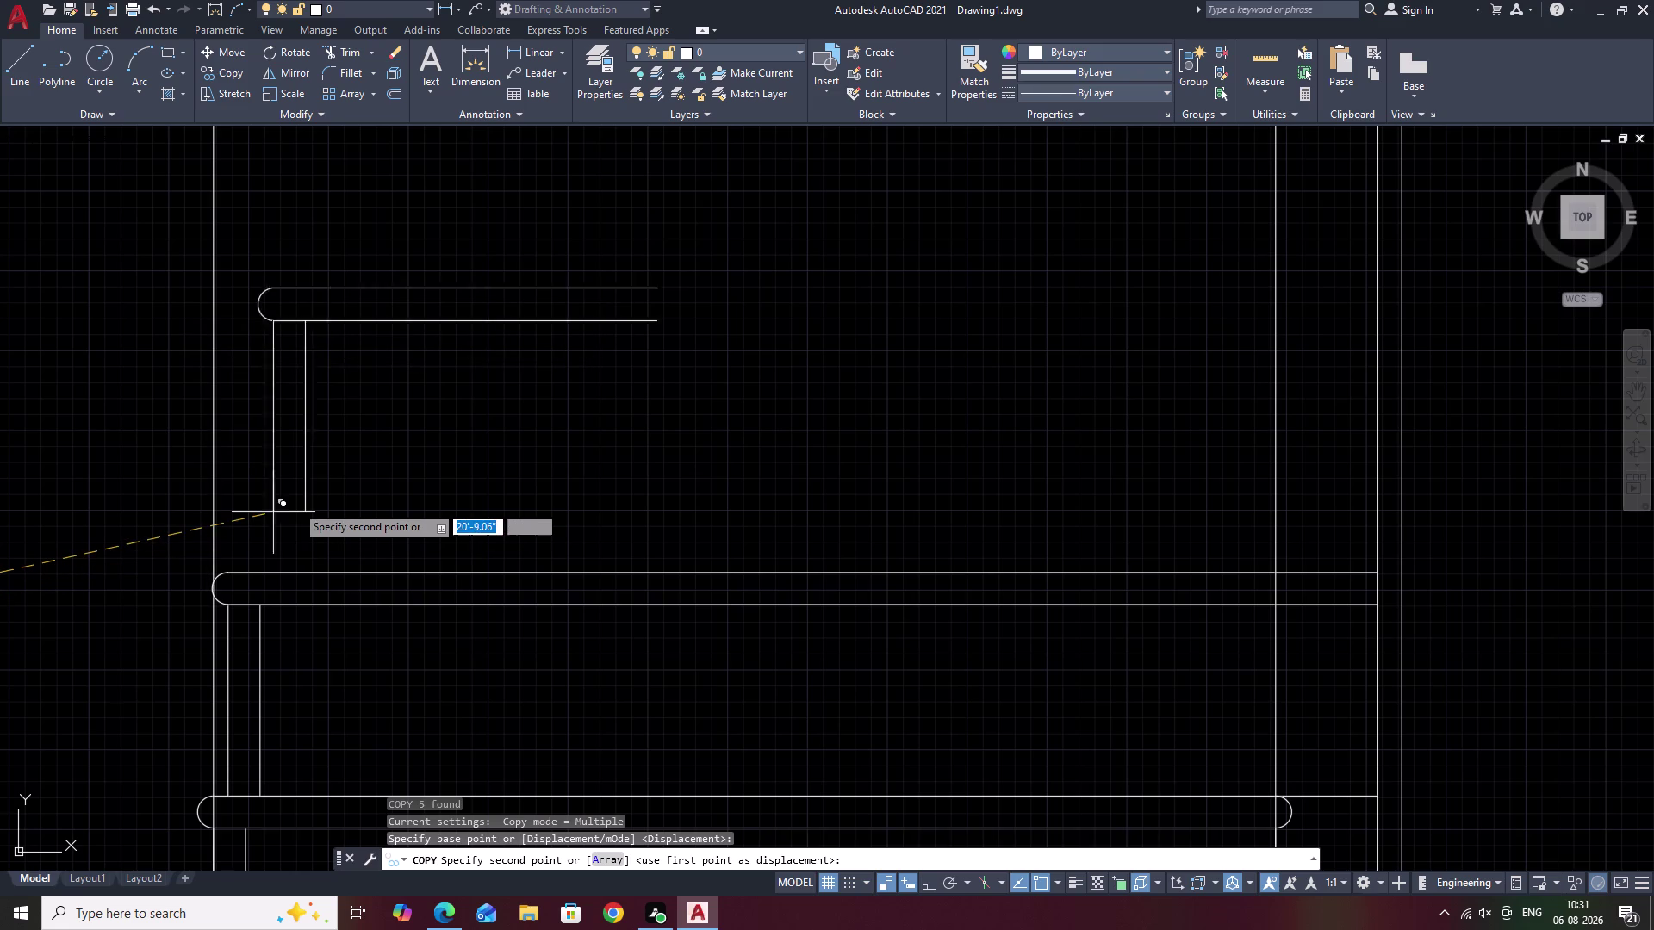
key(Escape)
Extend the upper tread edge to the wall line with EXTEND.
text(E)
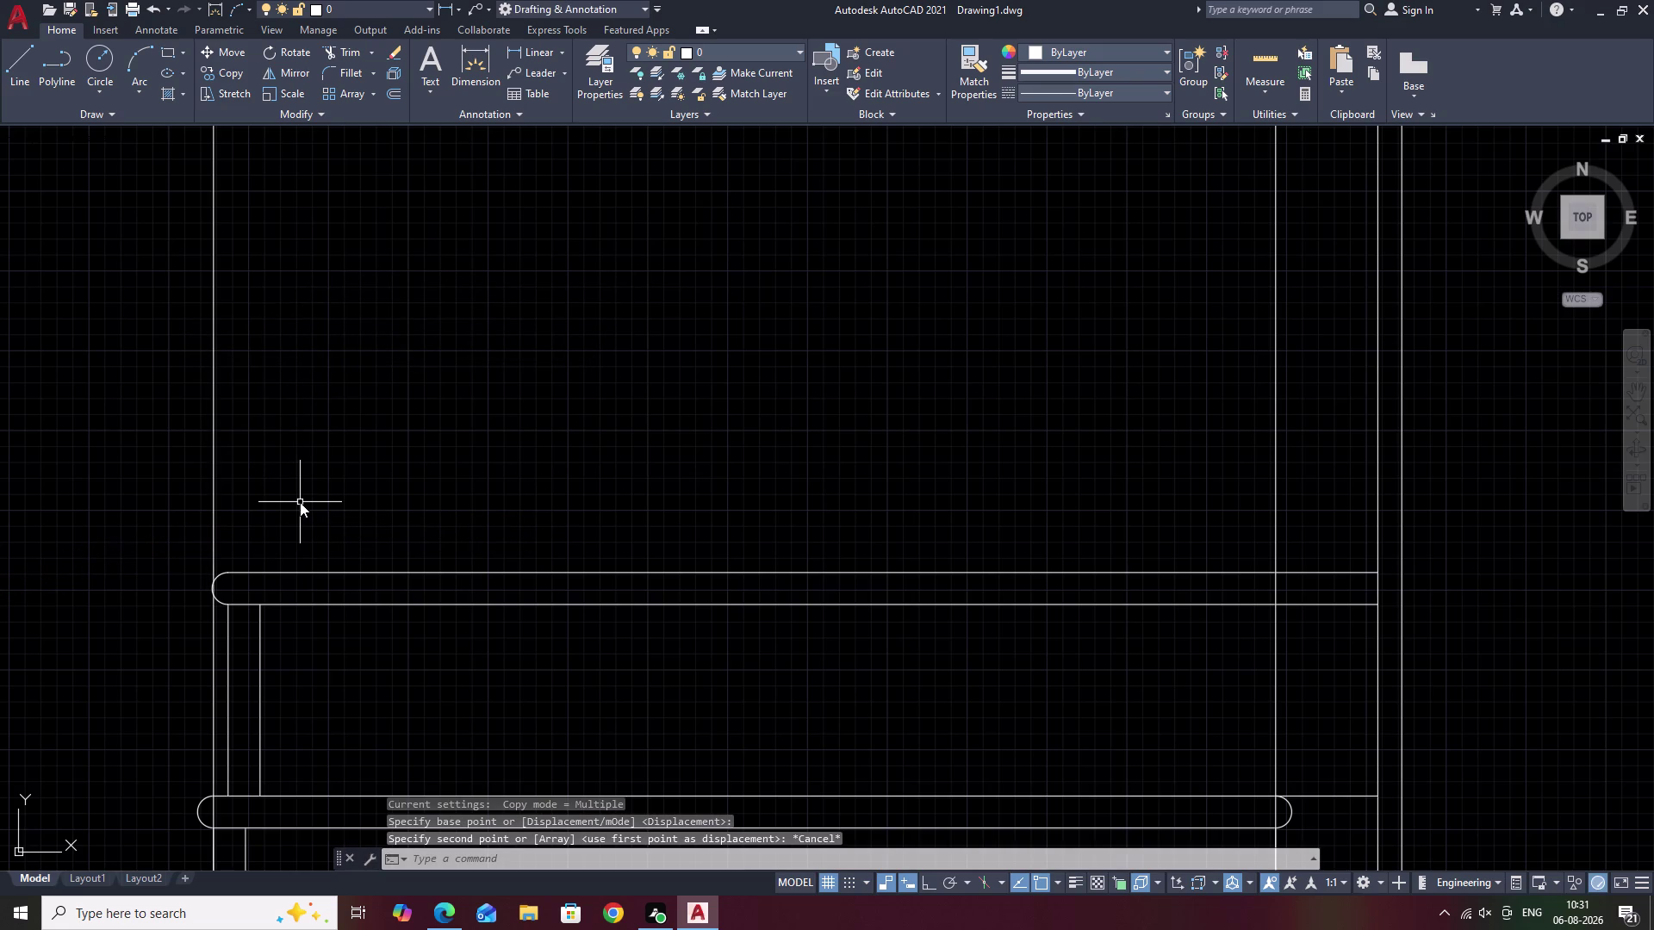
text(X)
key(space)
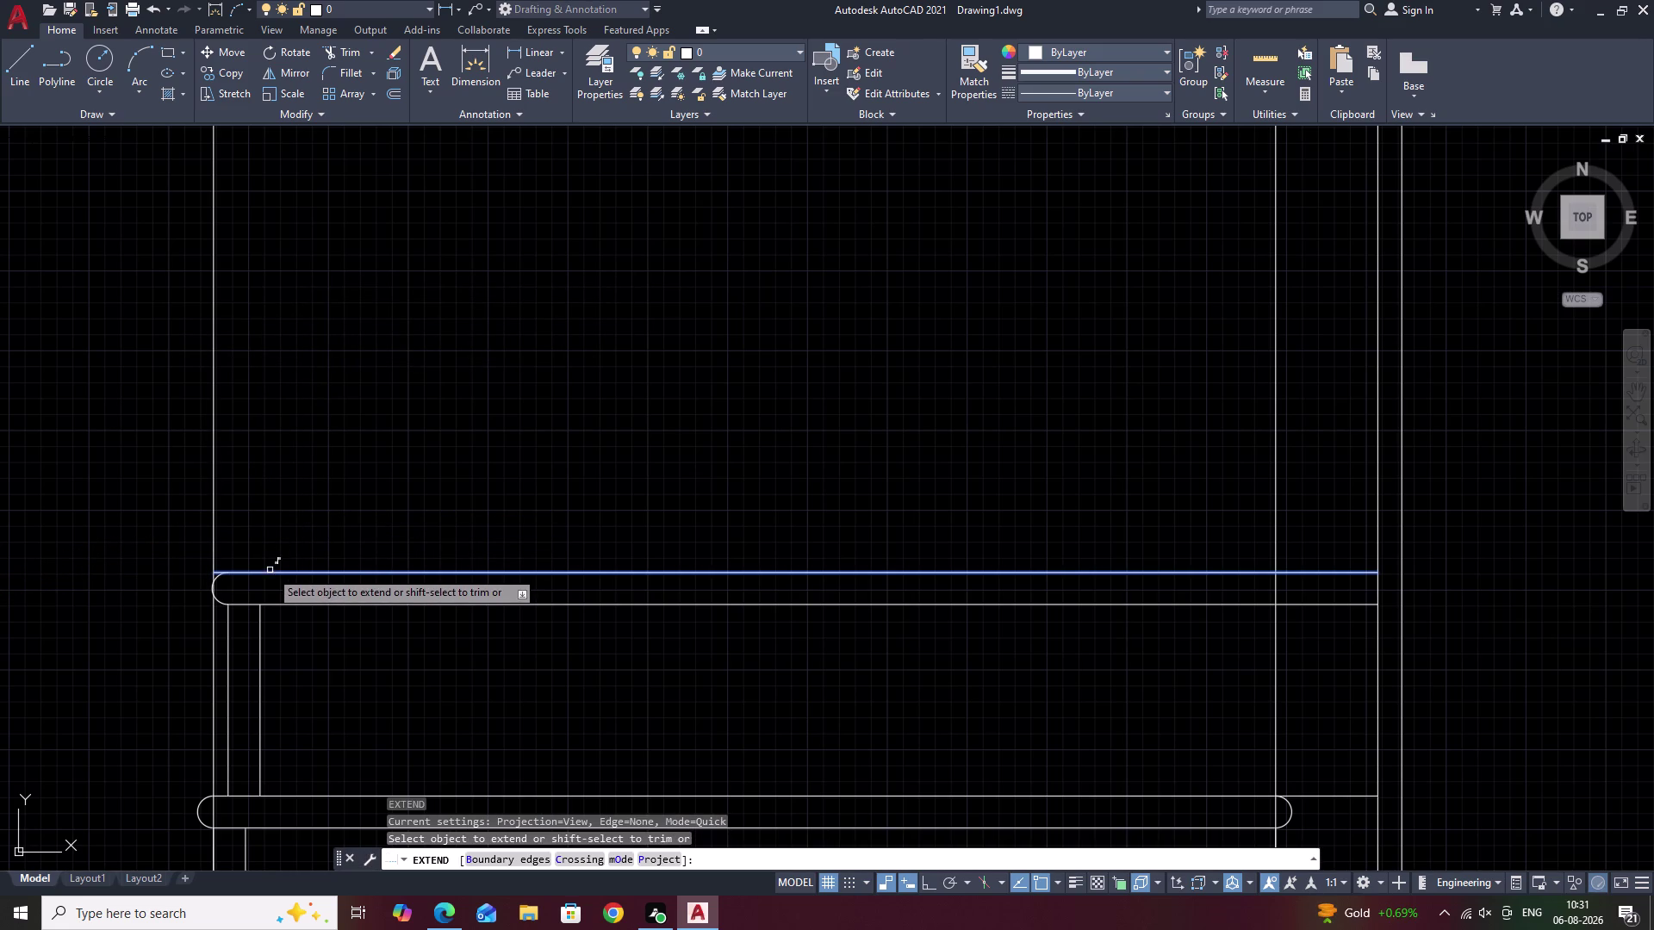
double_click(269, 571)
key(Escape)
scroll(down, 3)
middle_drag(53, 560, 1108, 460)
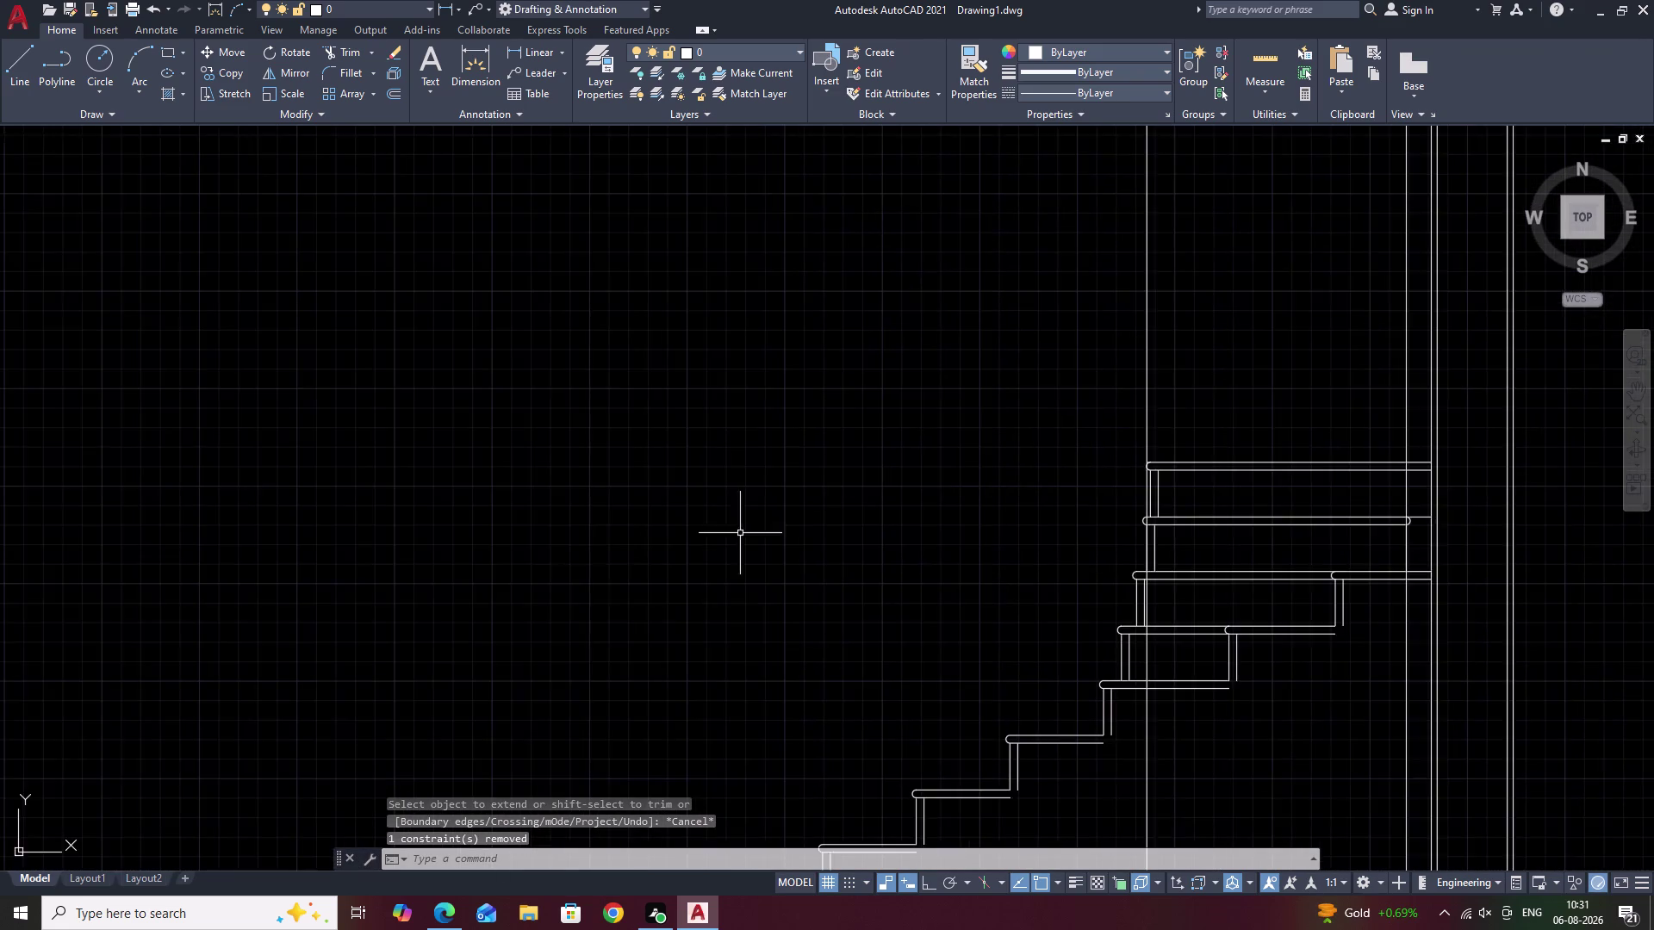
scroll(down, 3)
middle_drag(523, 591, 859, 482)
Move the small spare step piece from the lower left to beside the staircase's top steps.
drag(421, 541, 355, 625)
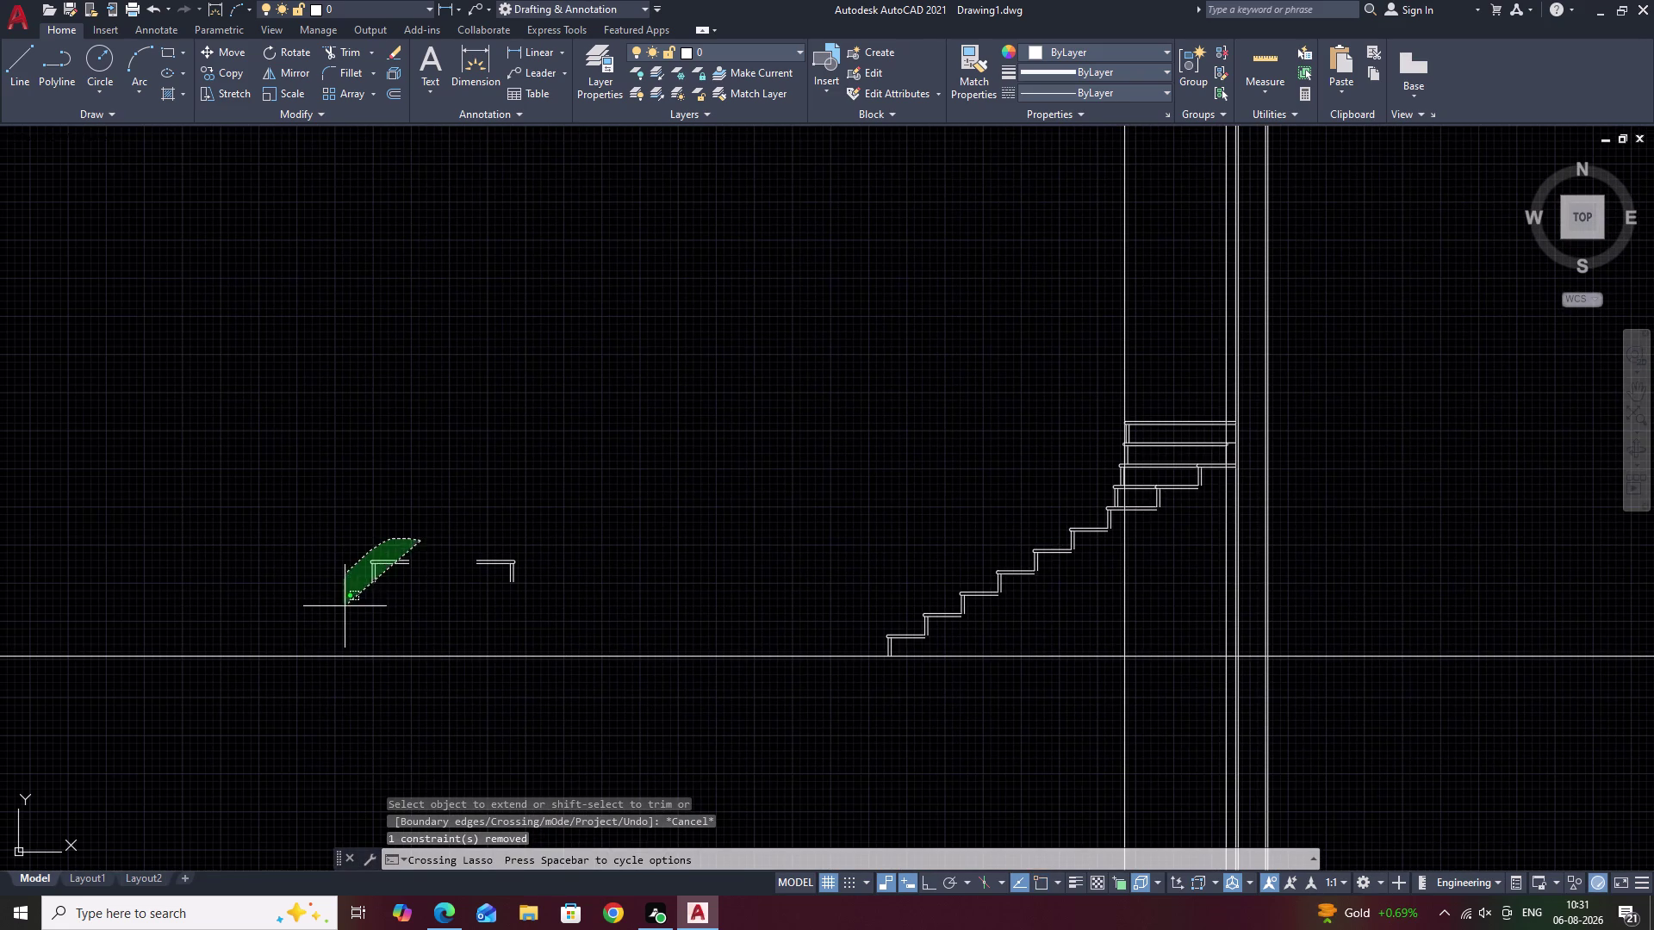
drag(355, 625, 478, 668)
key(Escape)
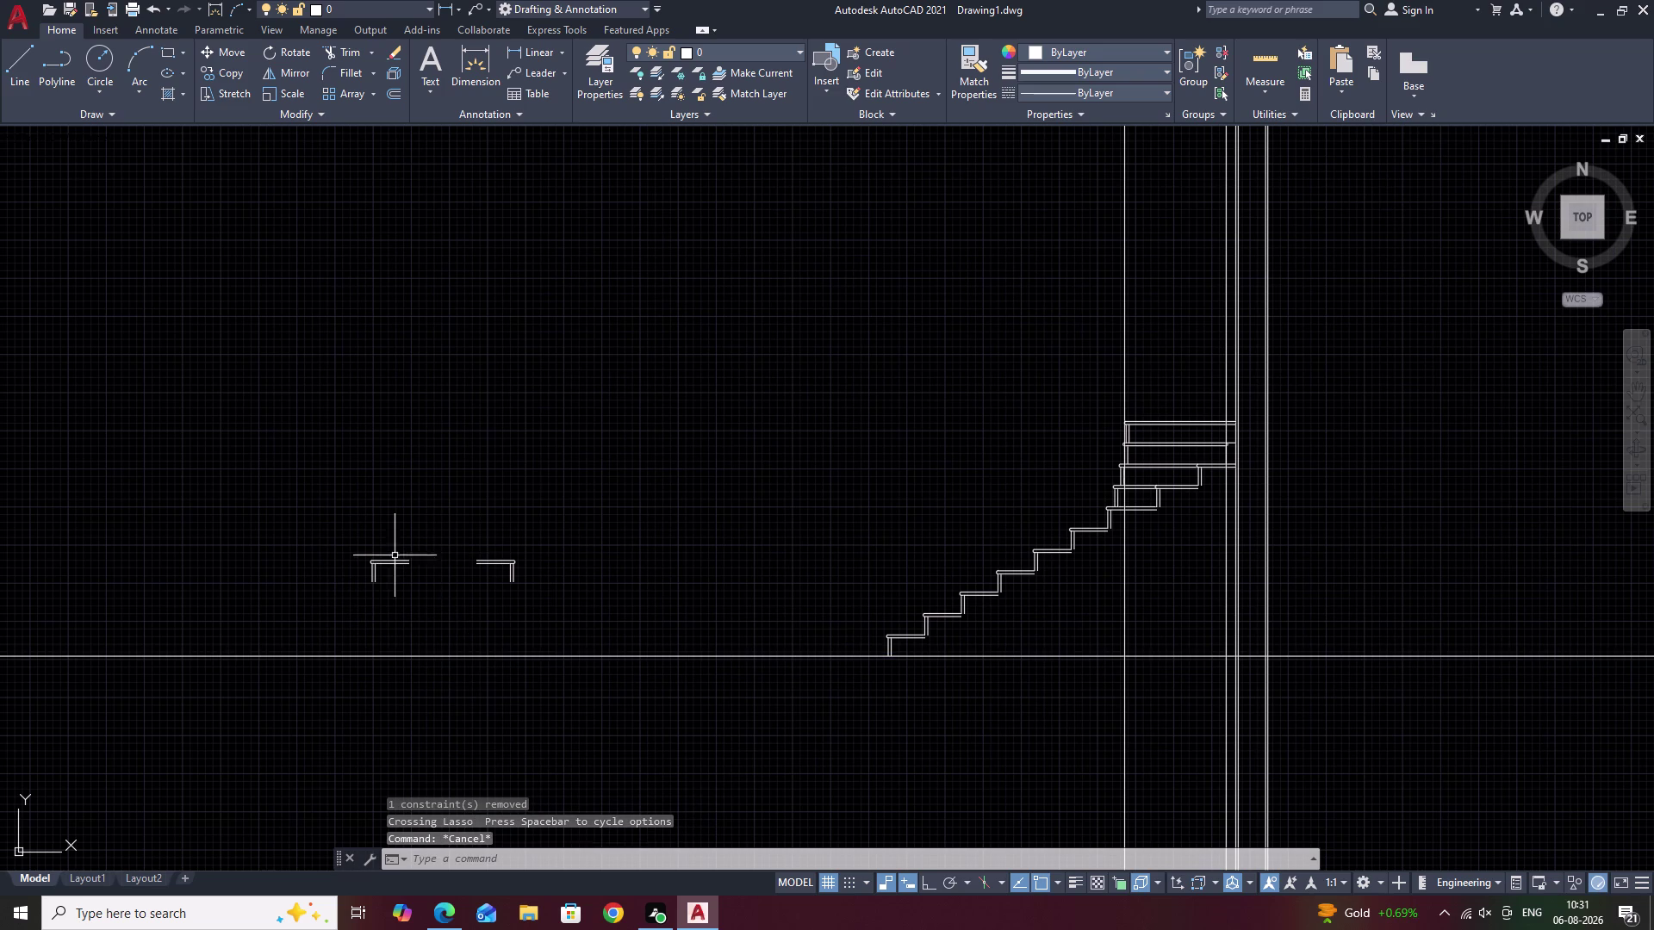
drag(399, 538, 443, 617)
click(442, 616)
text(M)
key(space)
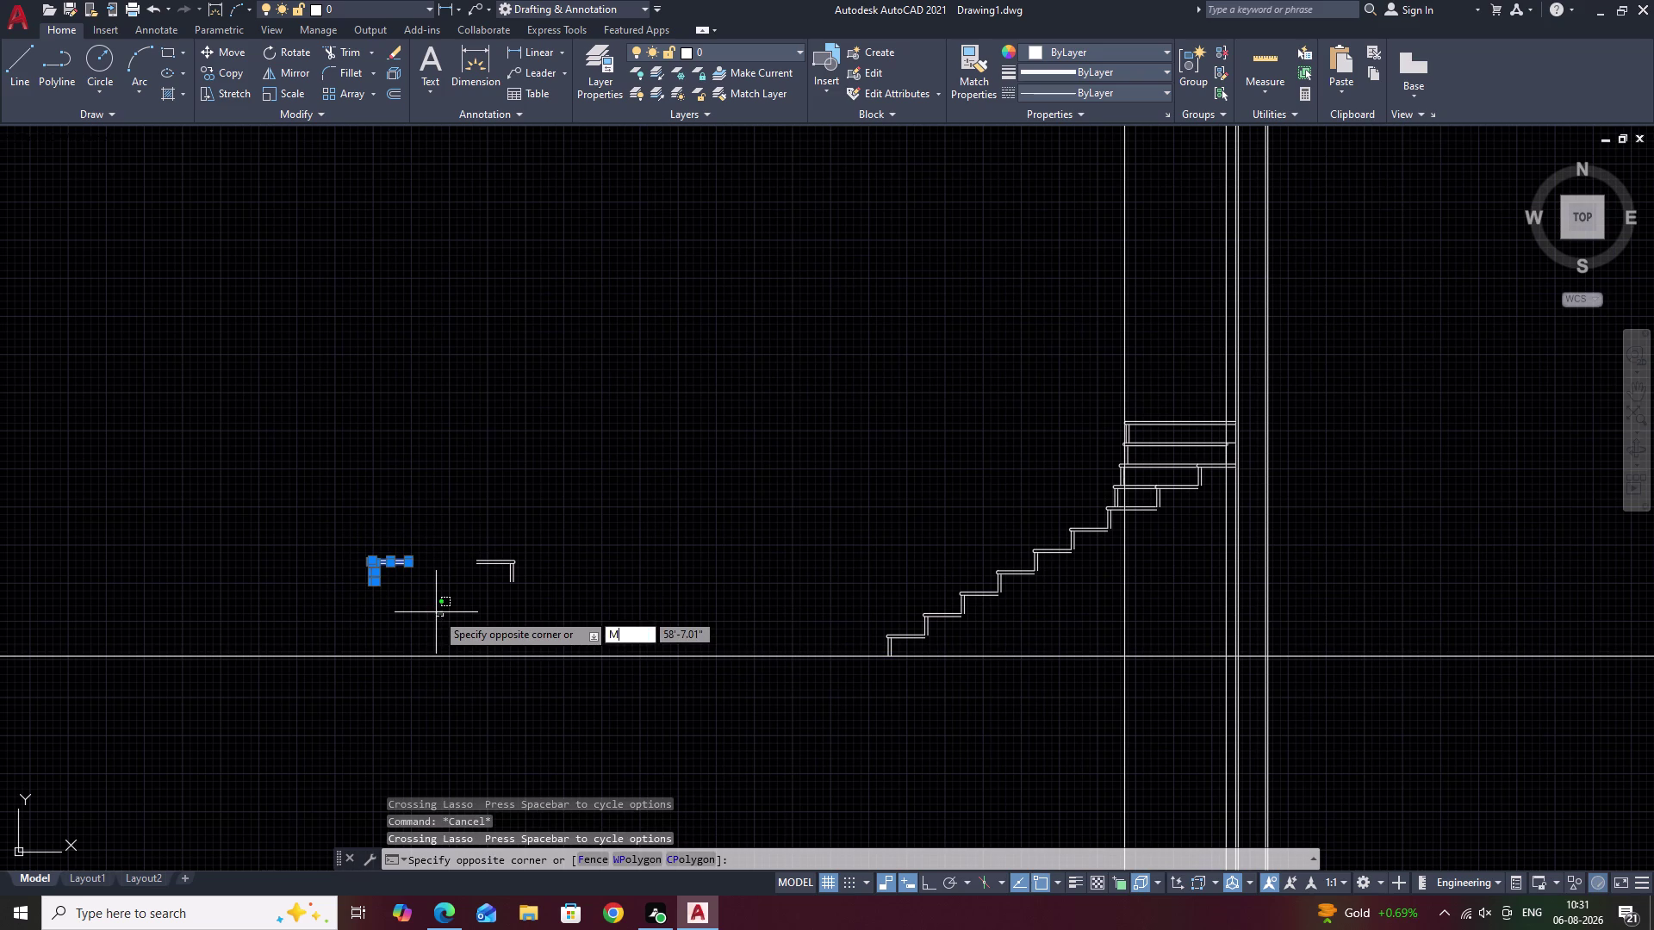
click(365, 582)
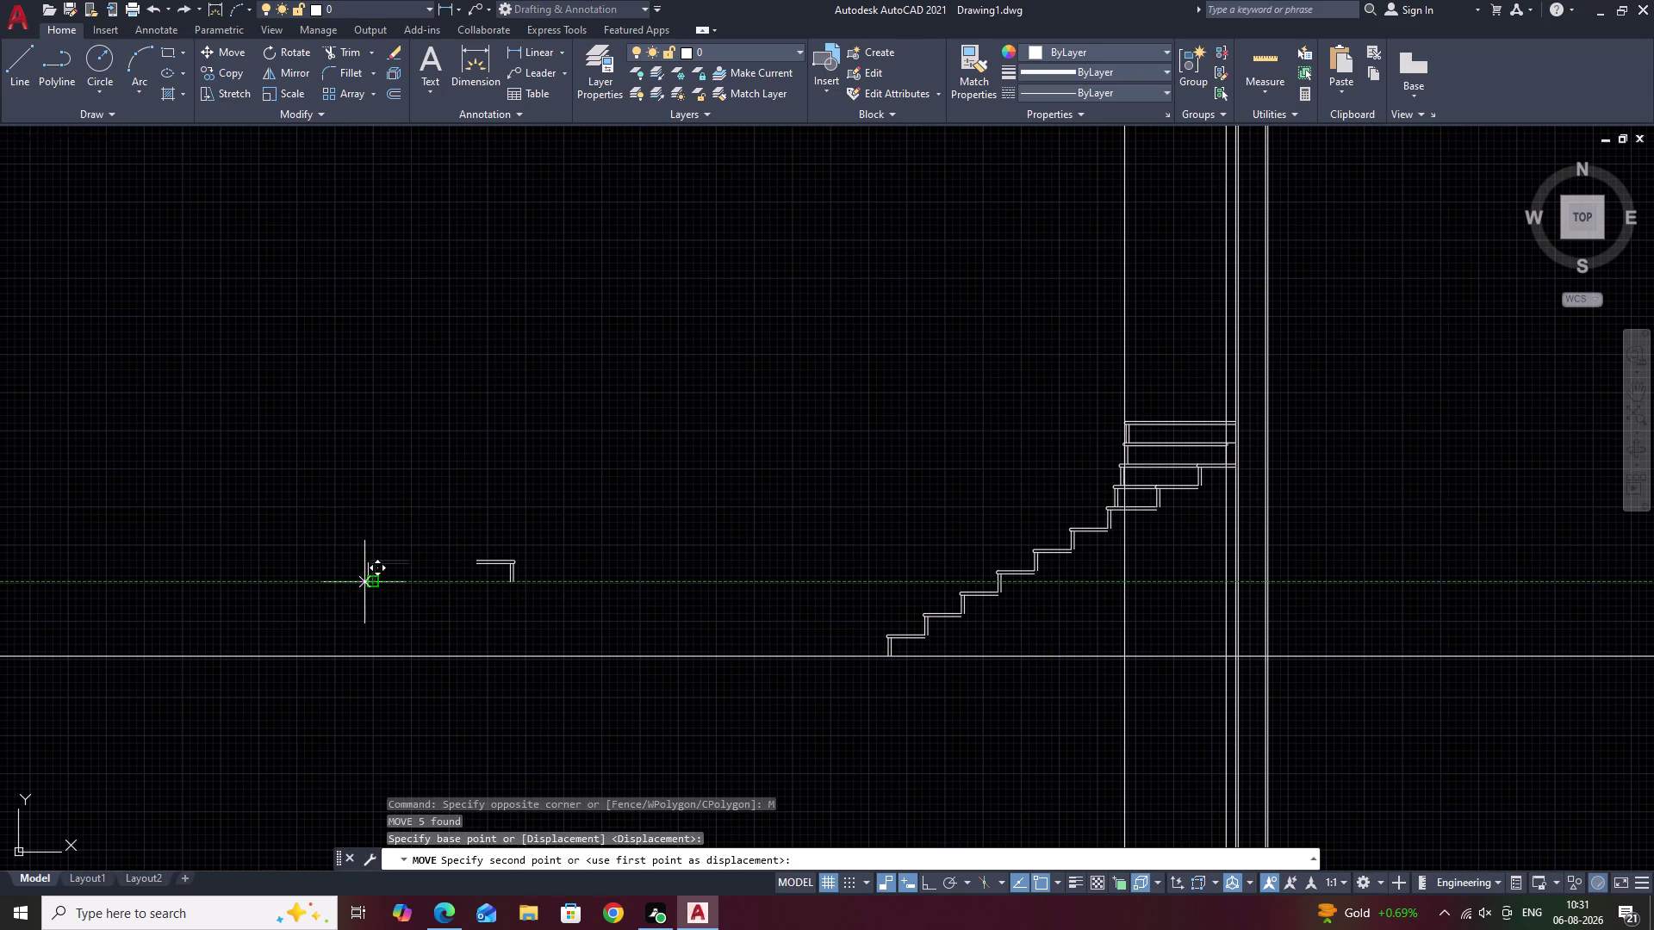
click(1046, 421)
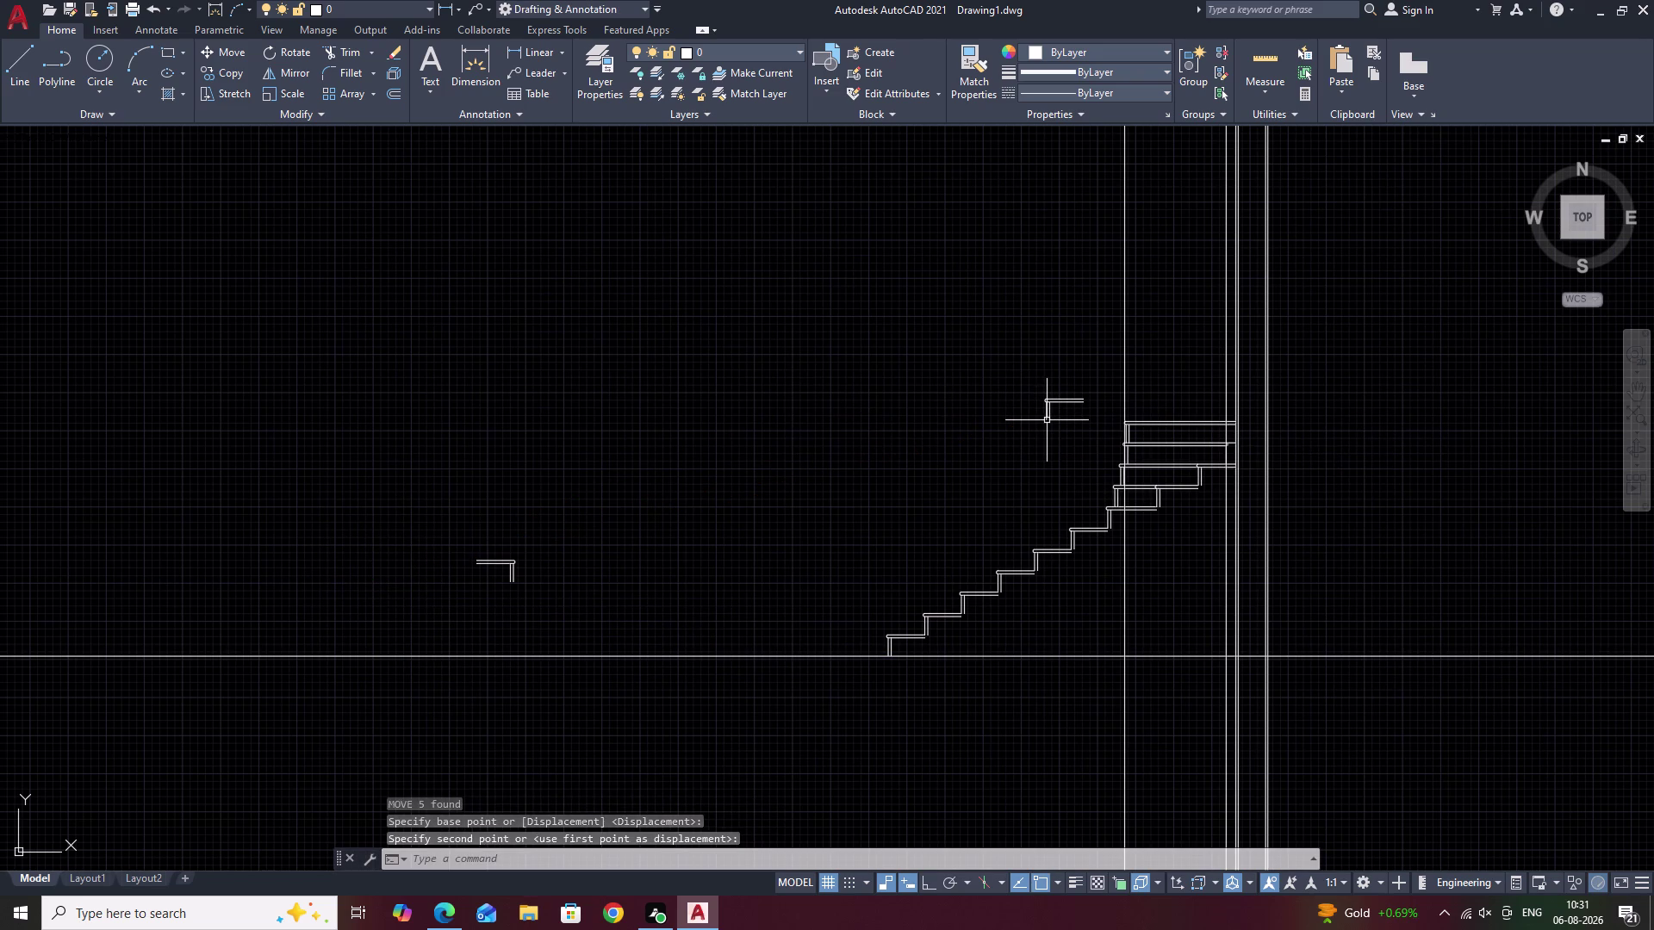
key(Escape)
middle_drag(1113, 430, 904, 558)
Copy the moved step piece onto the top of the staircase.
scroll(up, 3)
middle_drag(977, 640, 945, 563)
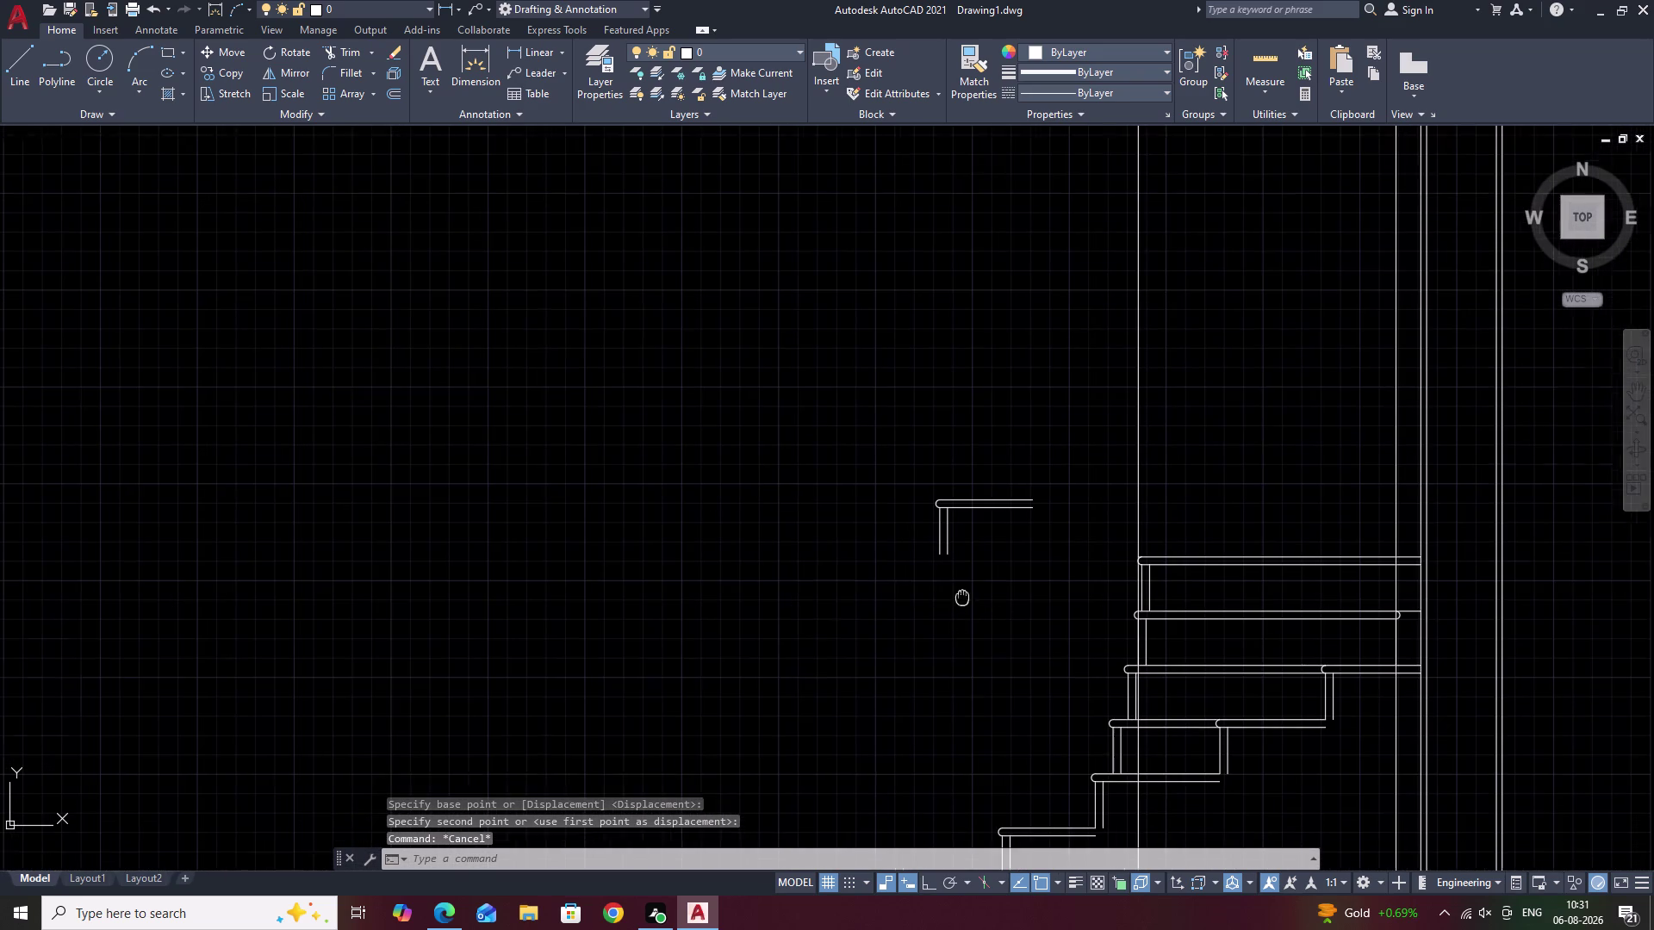
middle_drag(945, 564, 941, 554)
drag(1020, 425, 885, 560)
click(895, 567)
text(C)
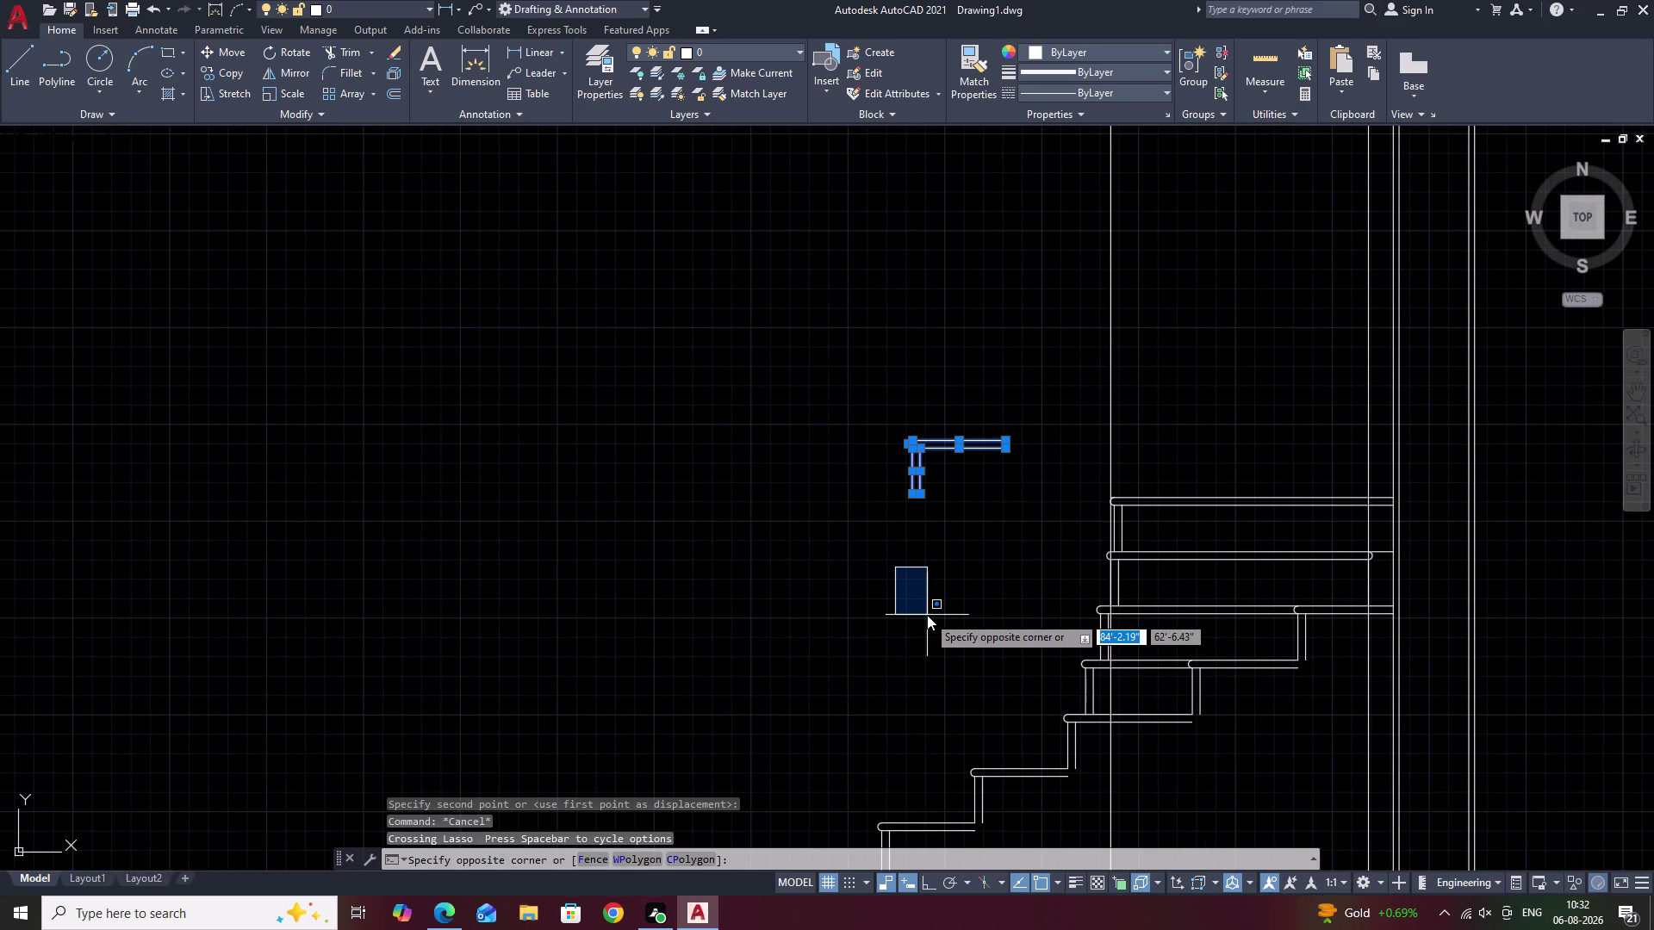
text(O)
key(space)
click(913, 491)
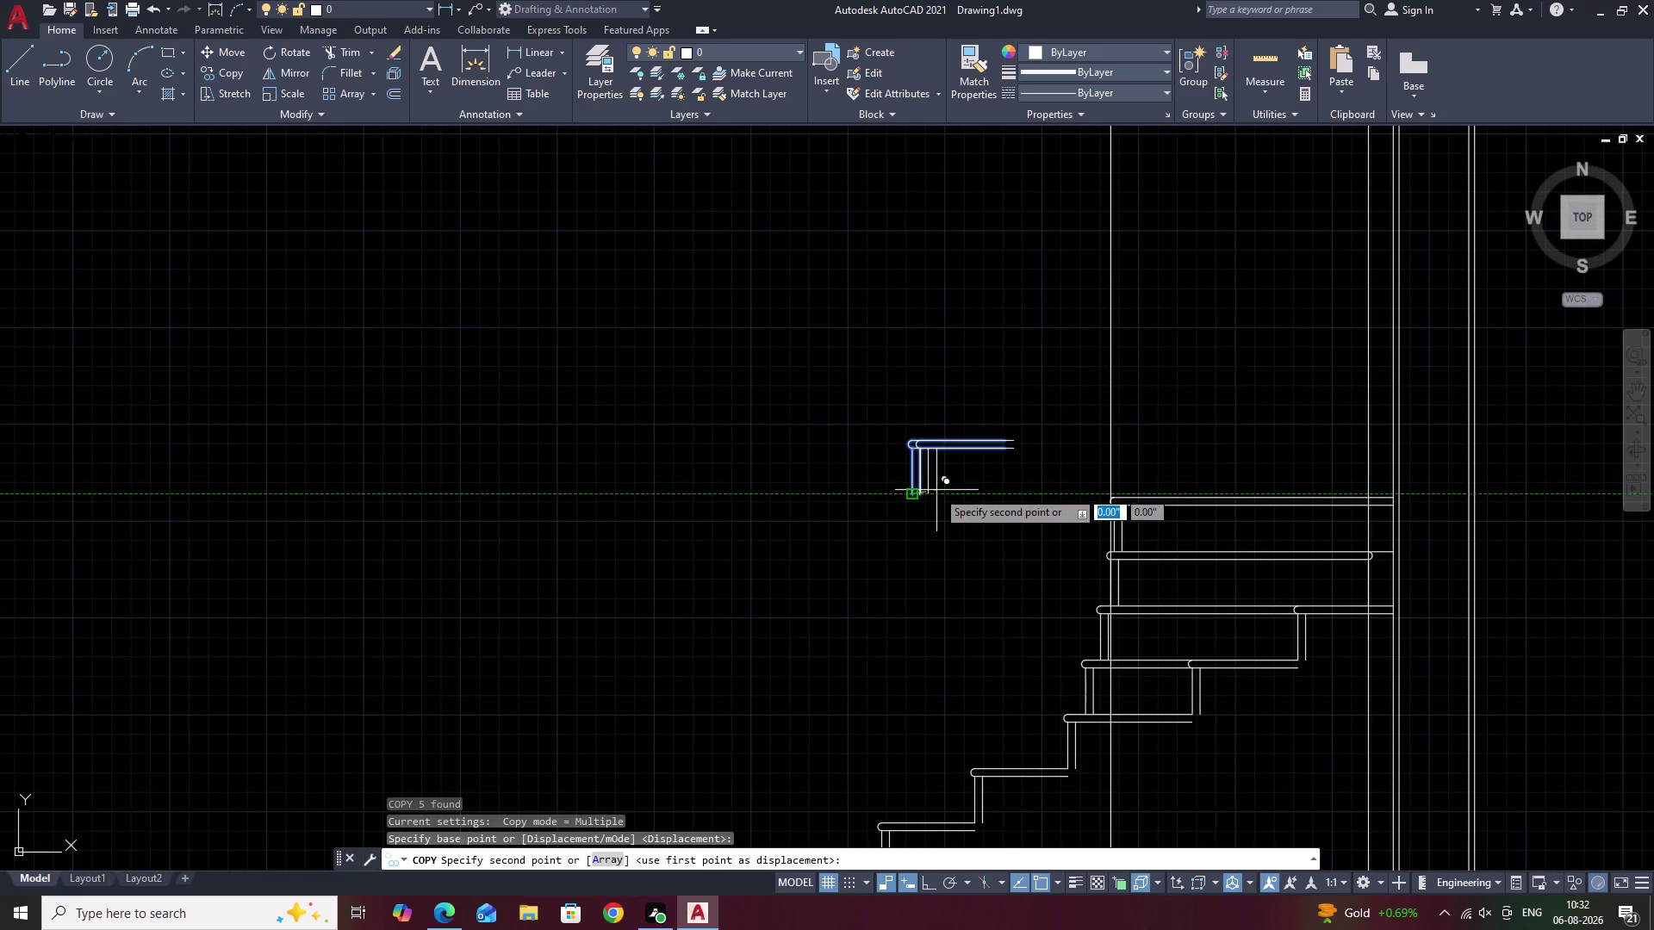
scroll(up, 3)
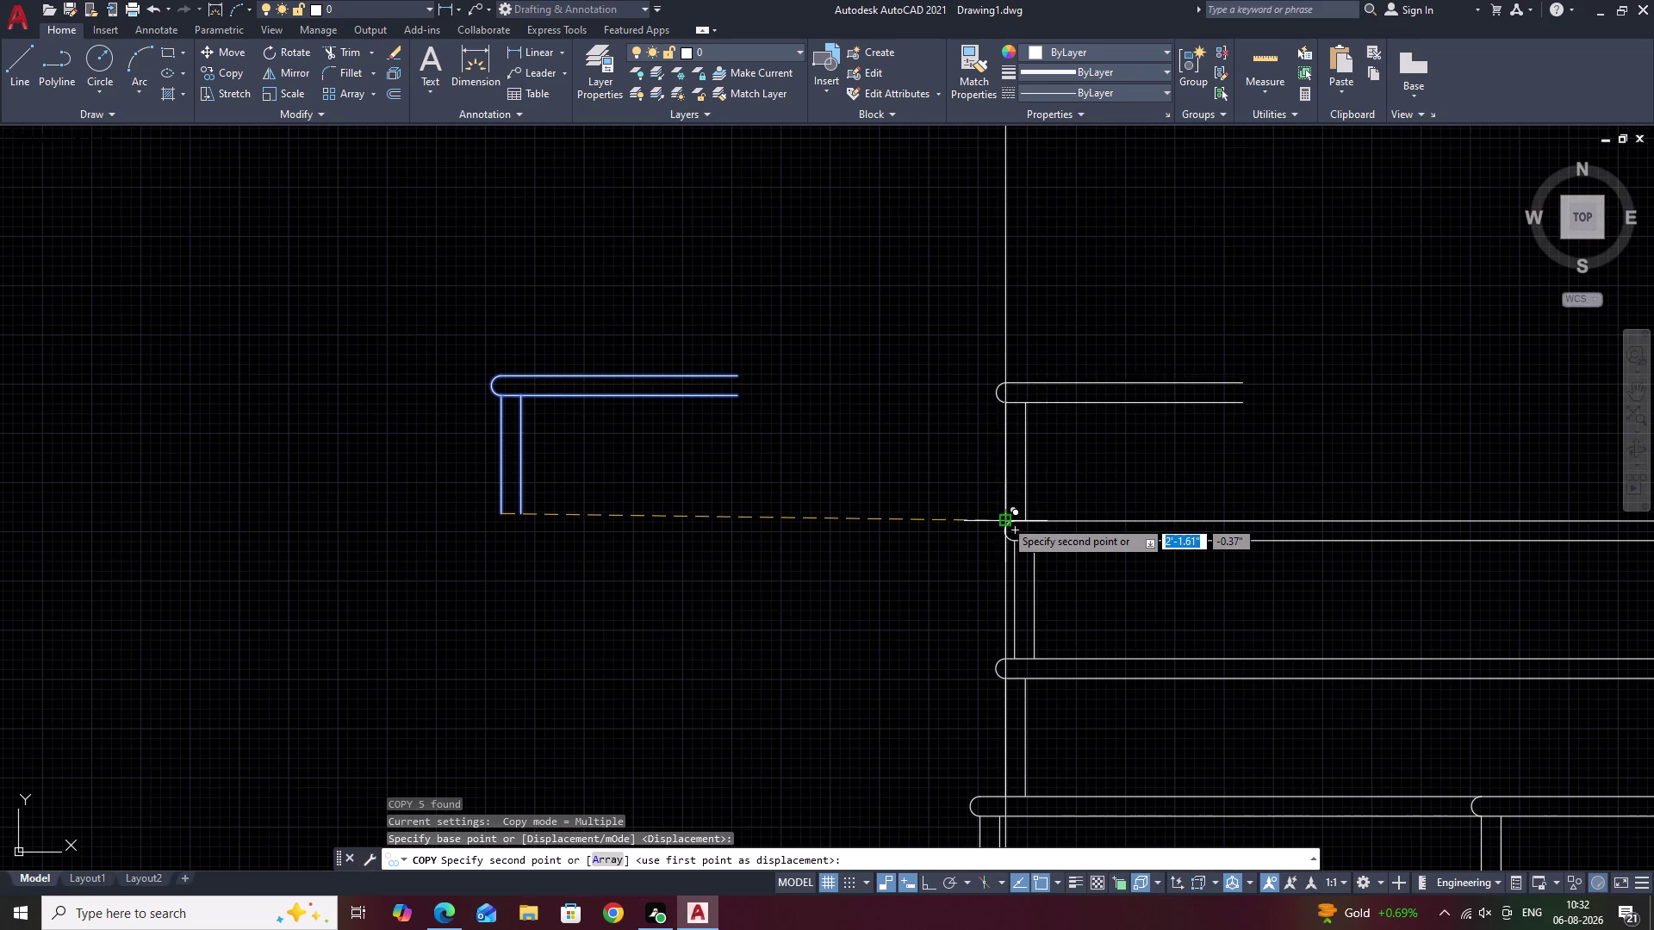
scroll(up, 3)
click(999, 529)
scroll(down, 3)
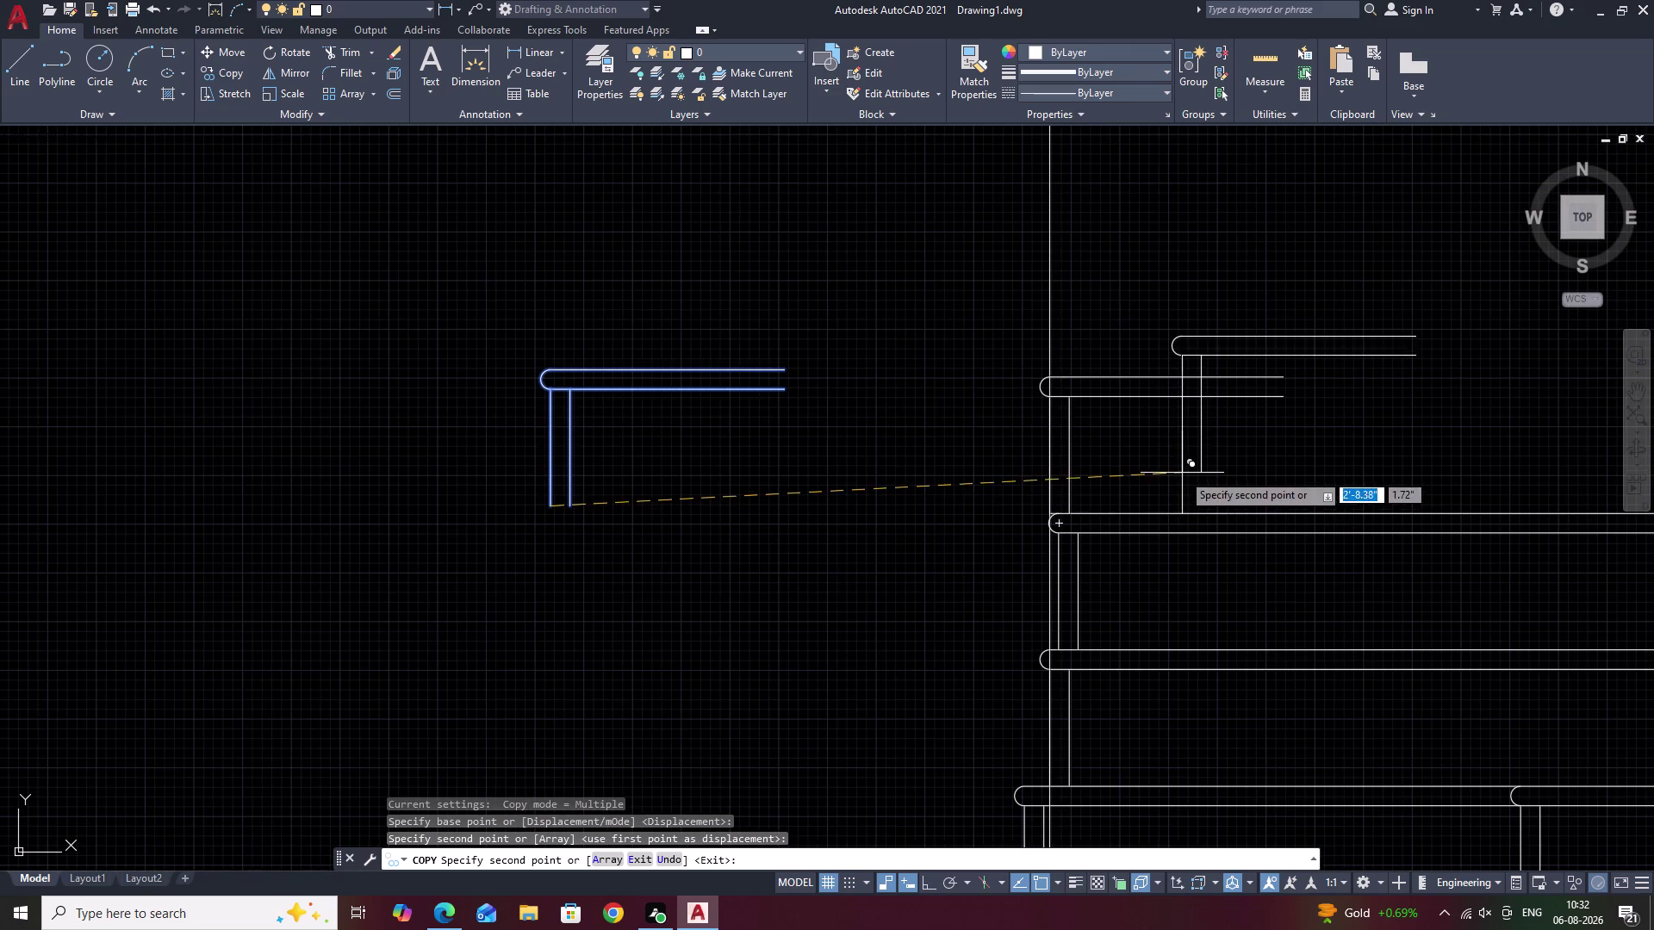
key(Escape)
Extend both lines of the copied tread to the wall line.
text(EC)
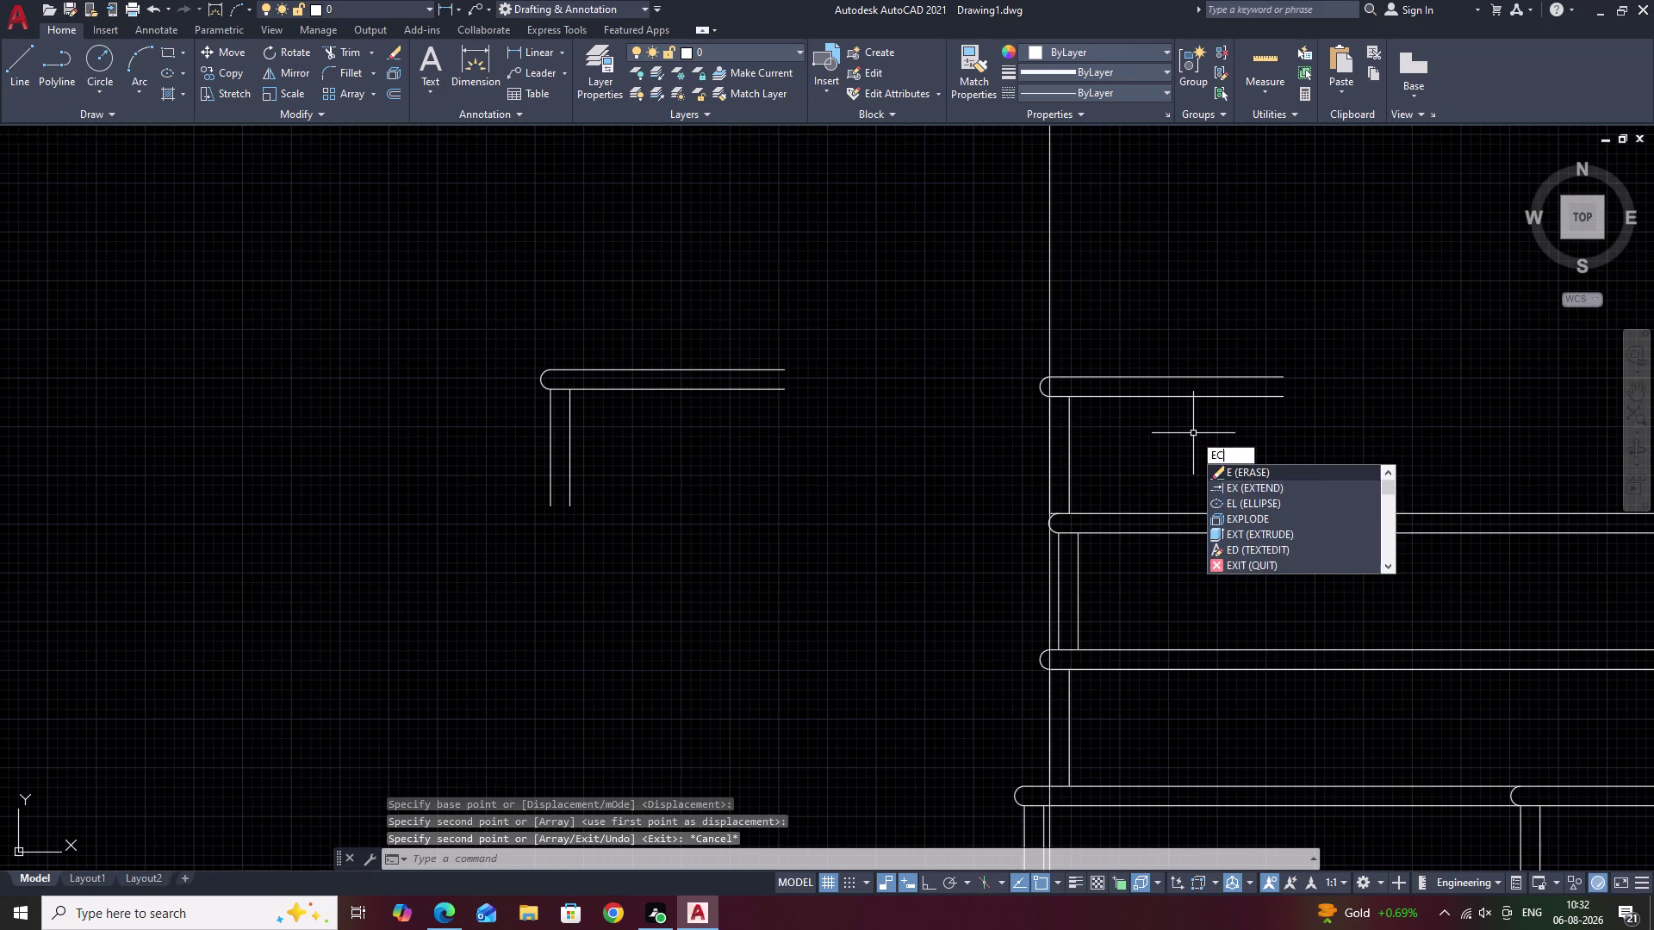
key(space)
key(Escape)
text(E)
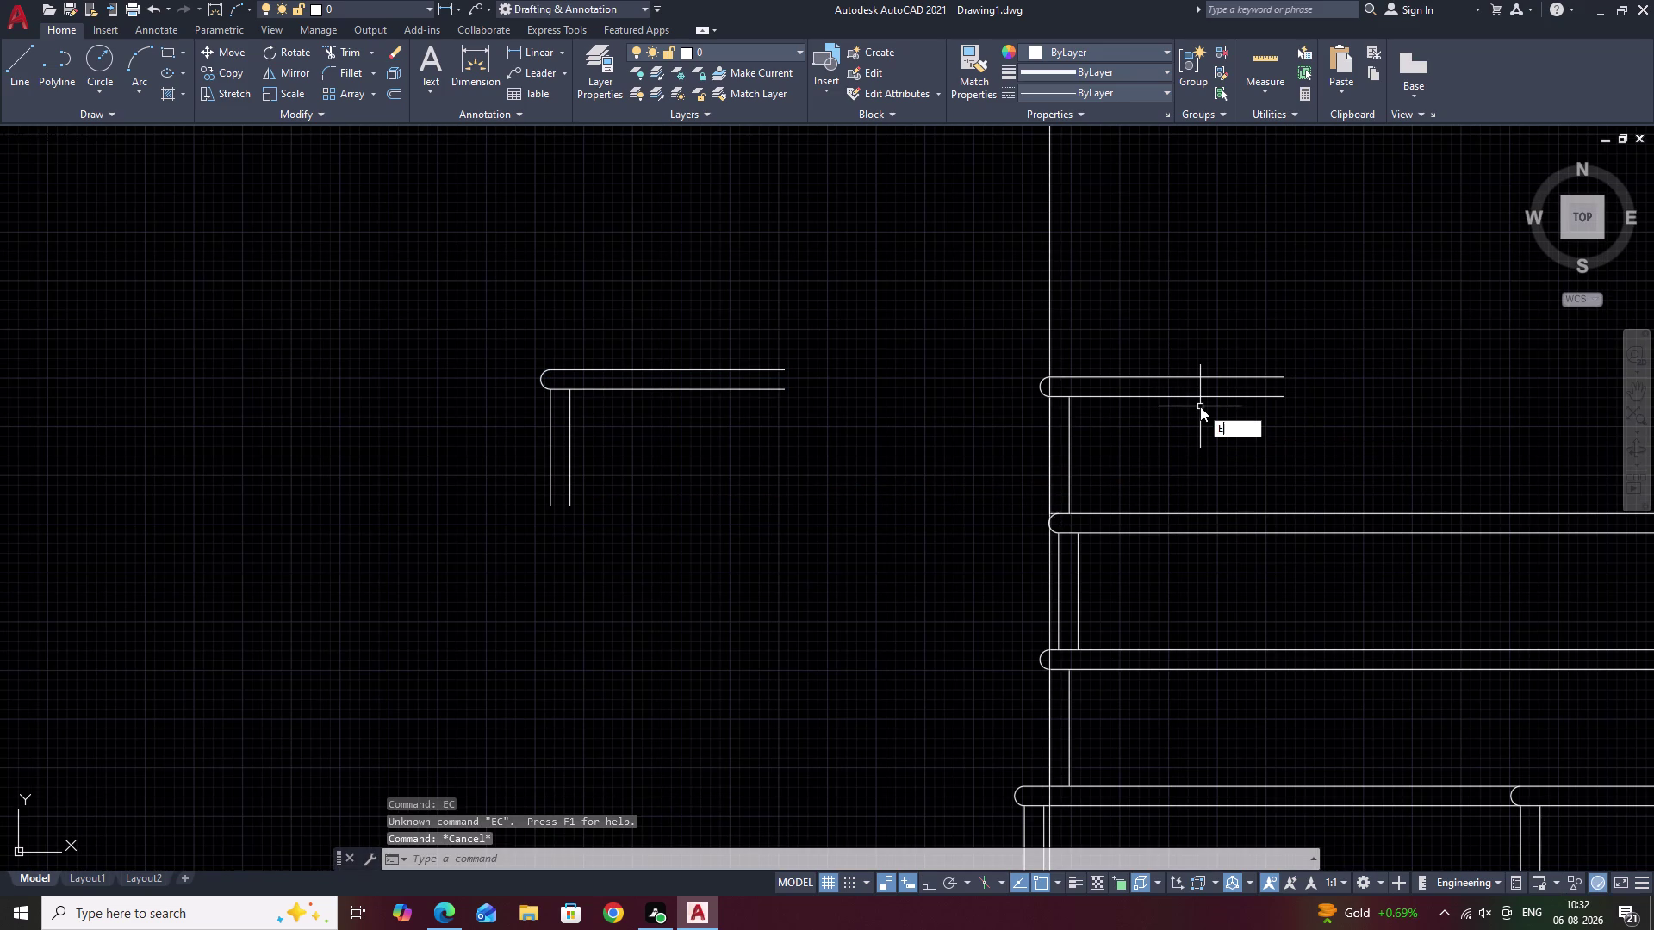
text(X)
key(space)
click(1211, 396)
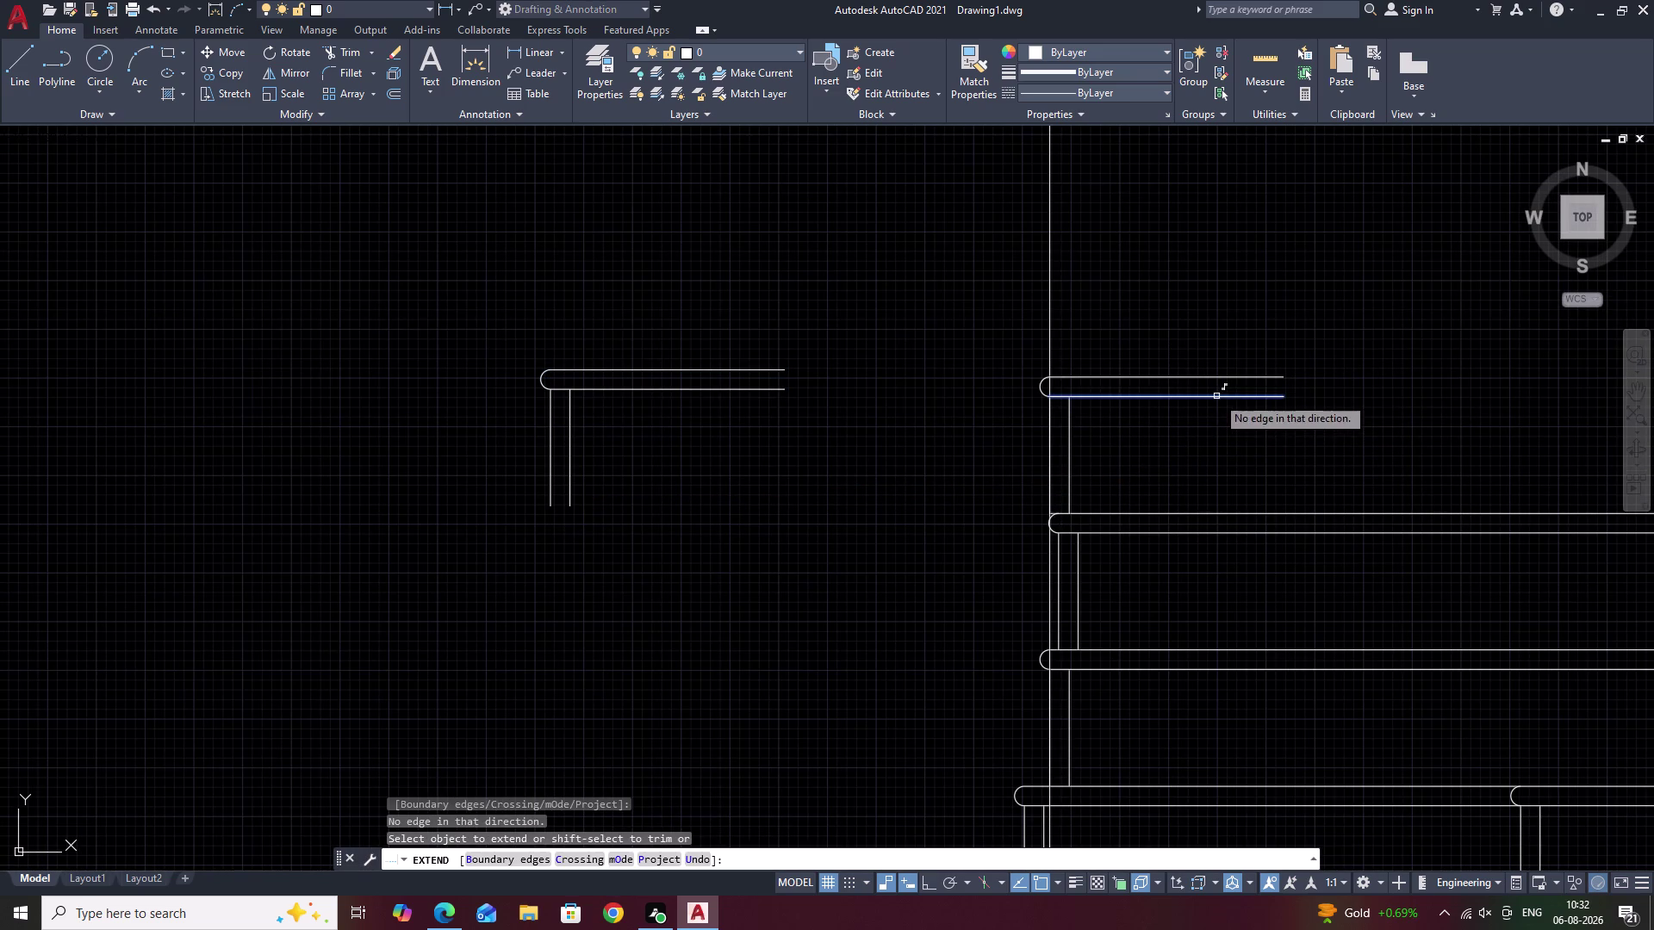
key(Escape)
scroll(down, 3)
middle_drag(1297, 409, 1104, 441)
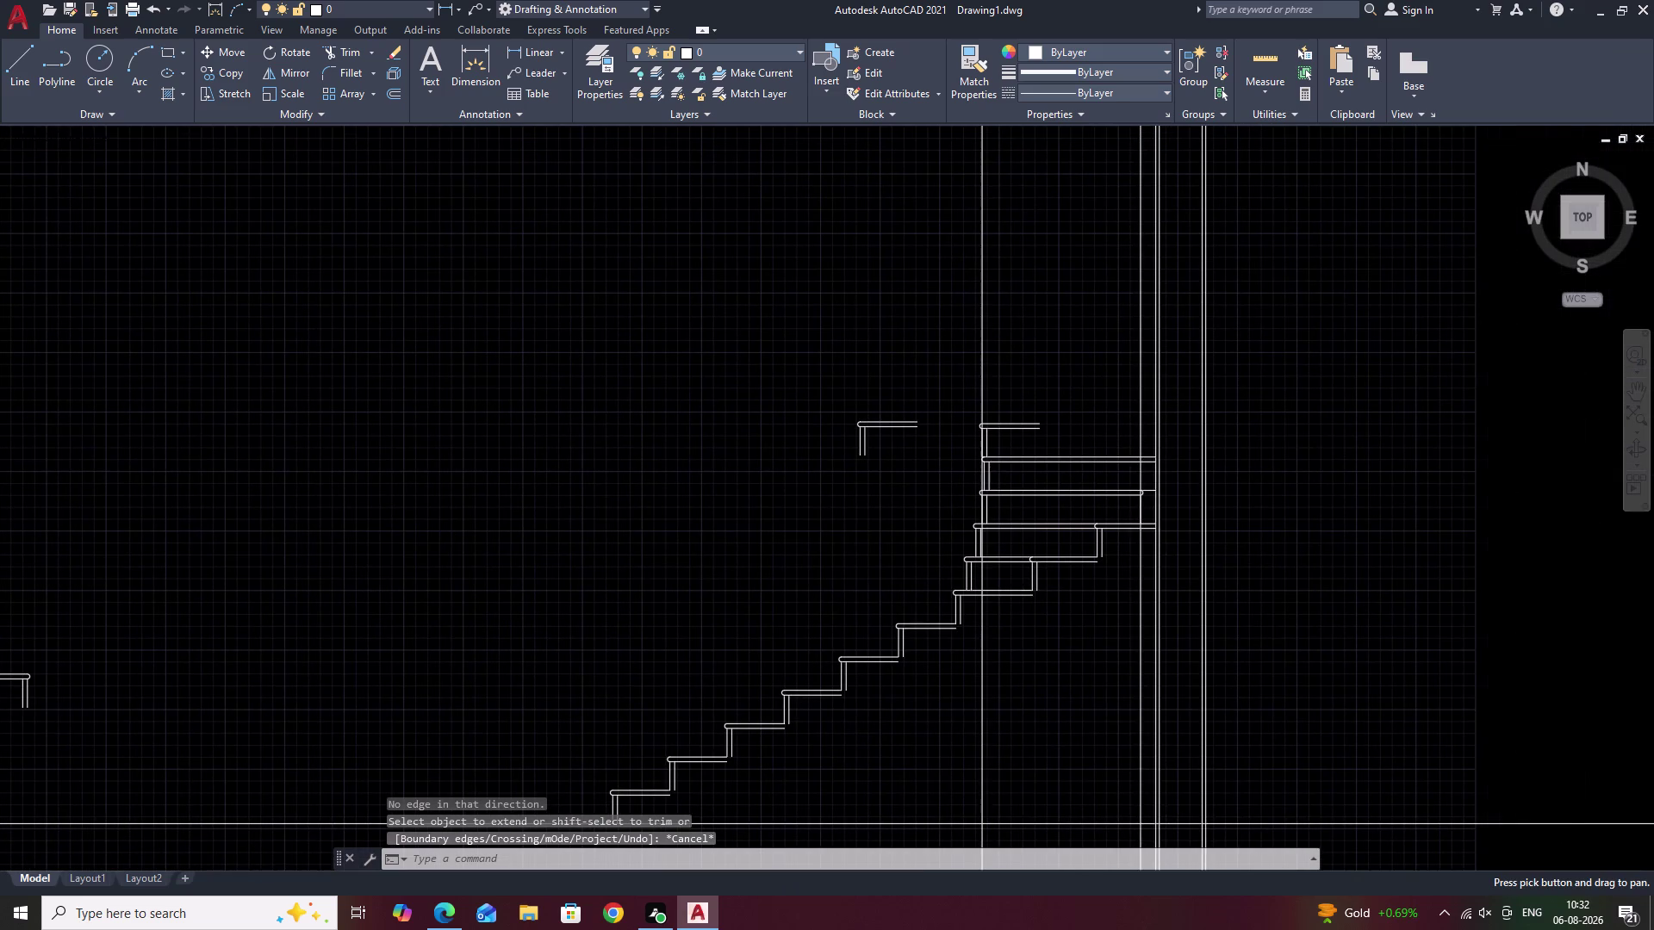
text(EX)
key(space)
click(1032, 430)
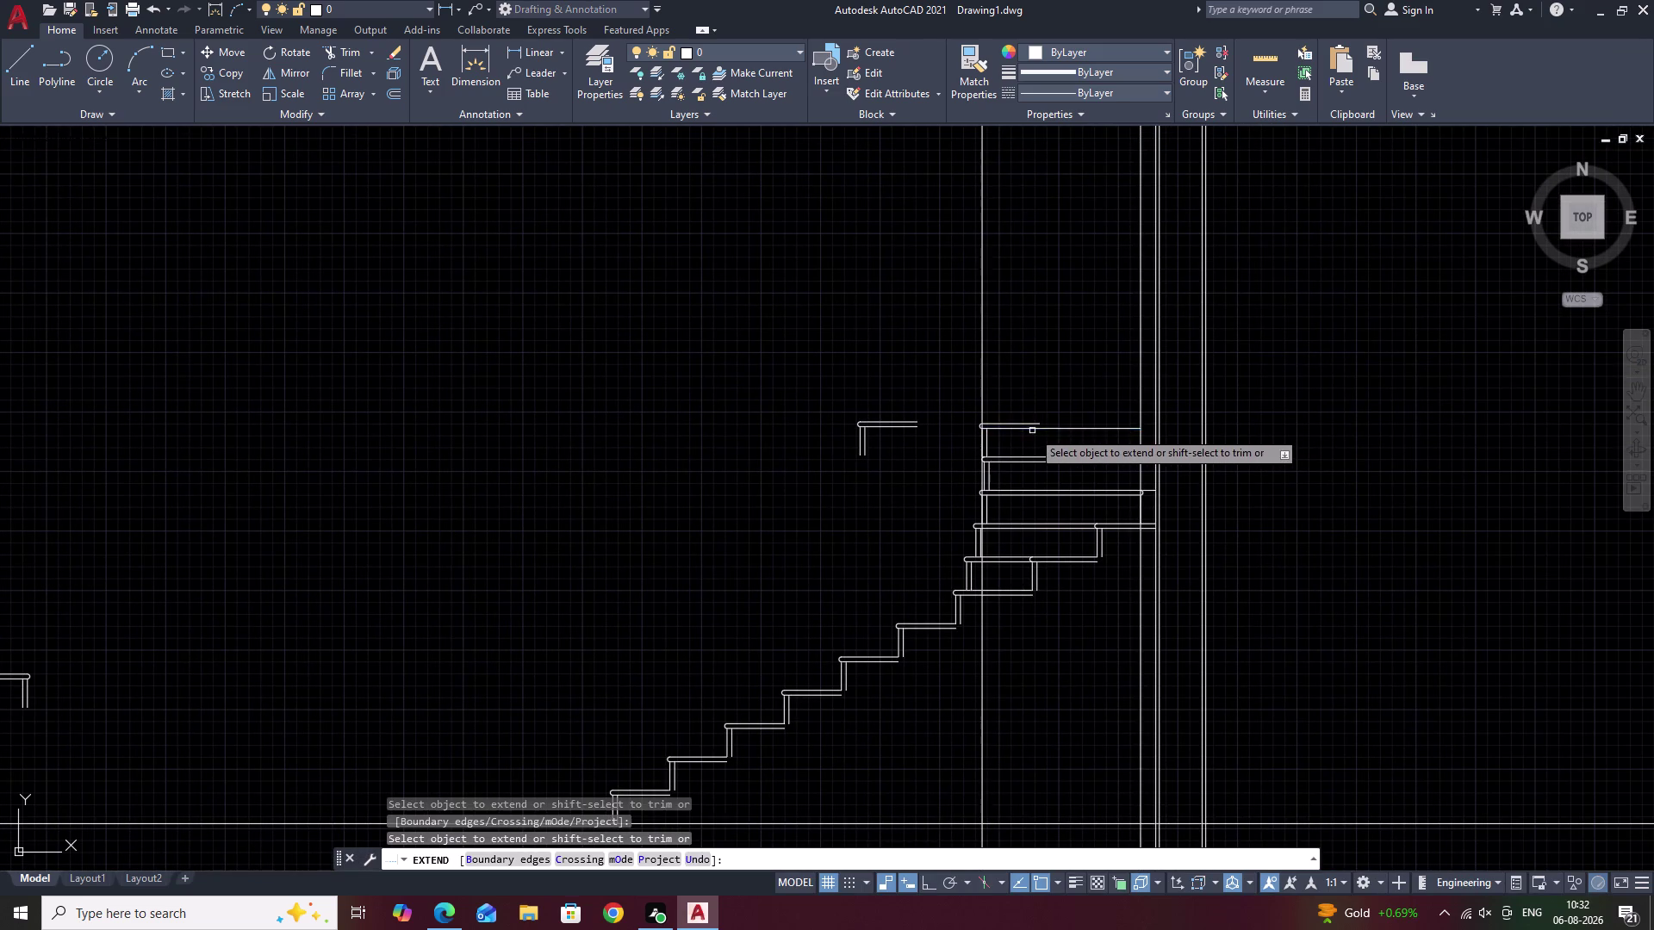
click(1032, 423)
scroll(down, 3)
key(Escape)
scroll(up, 3)
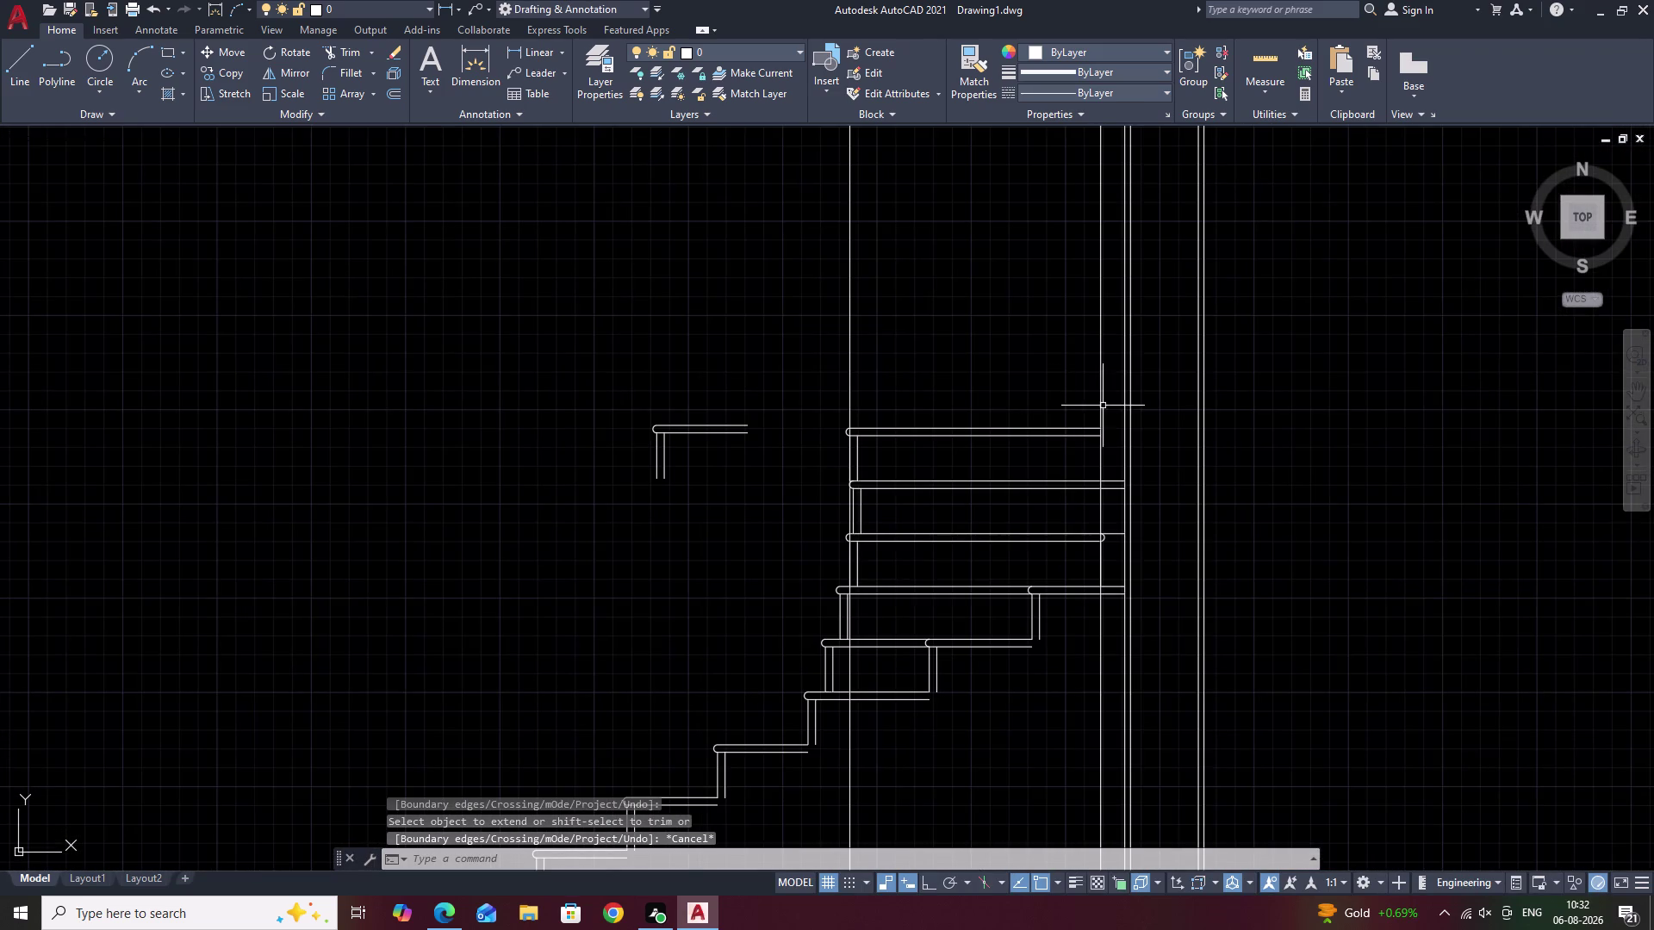
scroll(up, 3)
Trim and erase the stray line segments beside the top tread.
text(TR)
key(space)
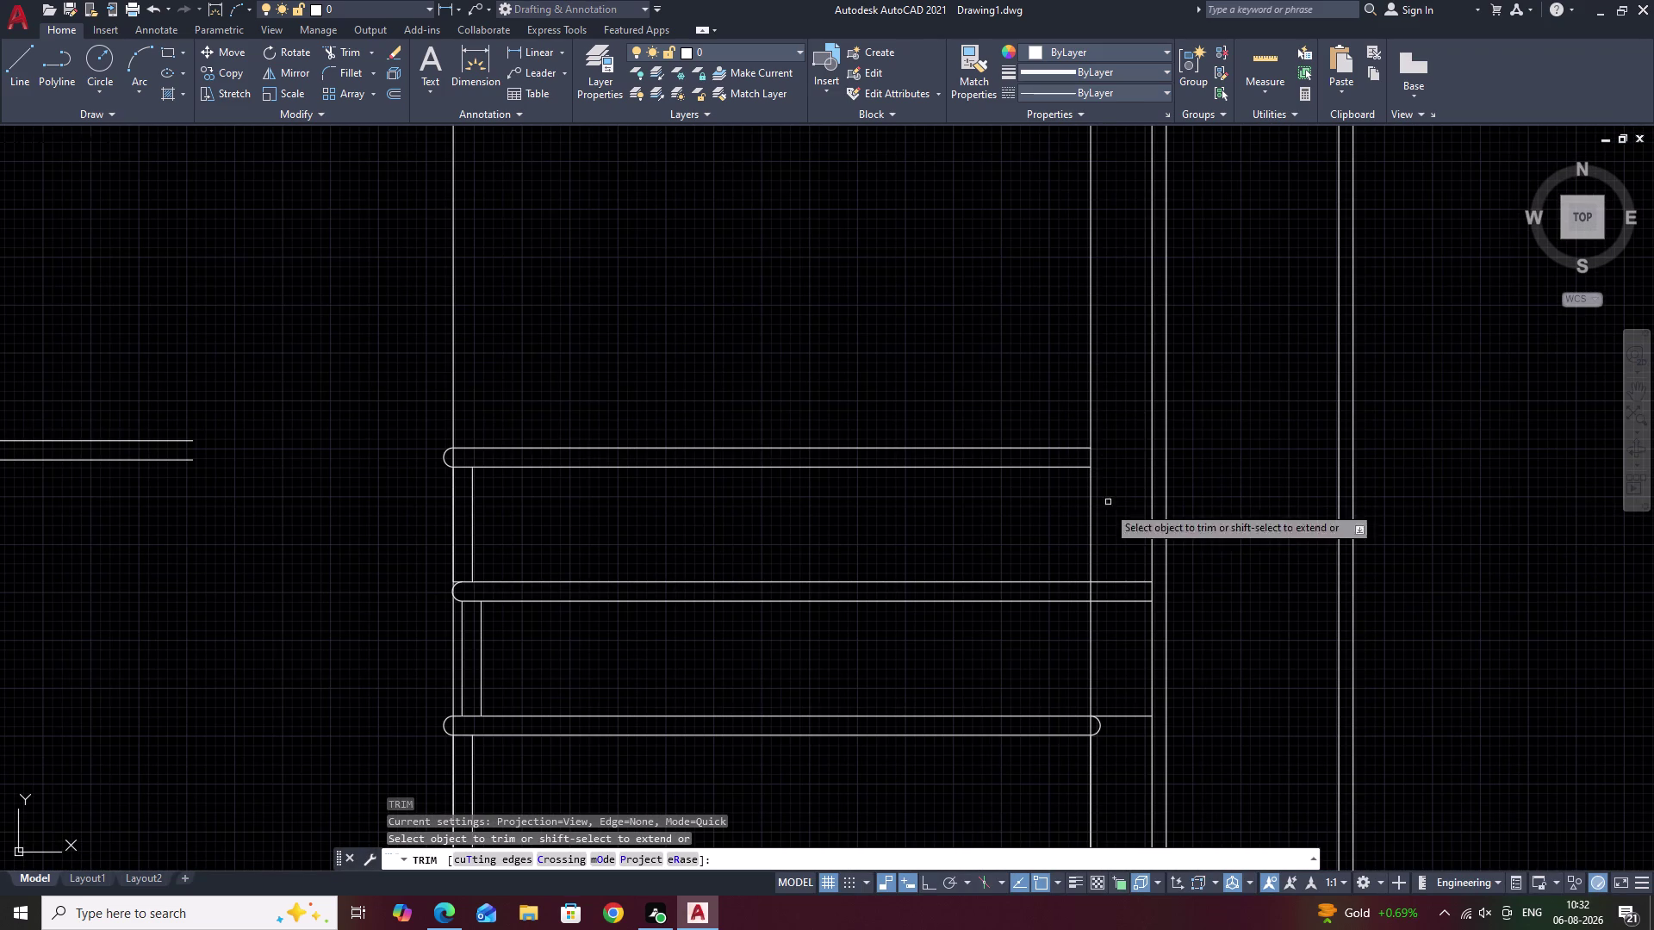
click(1093, 590)
key(Escape)
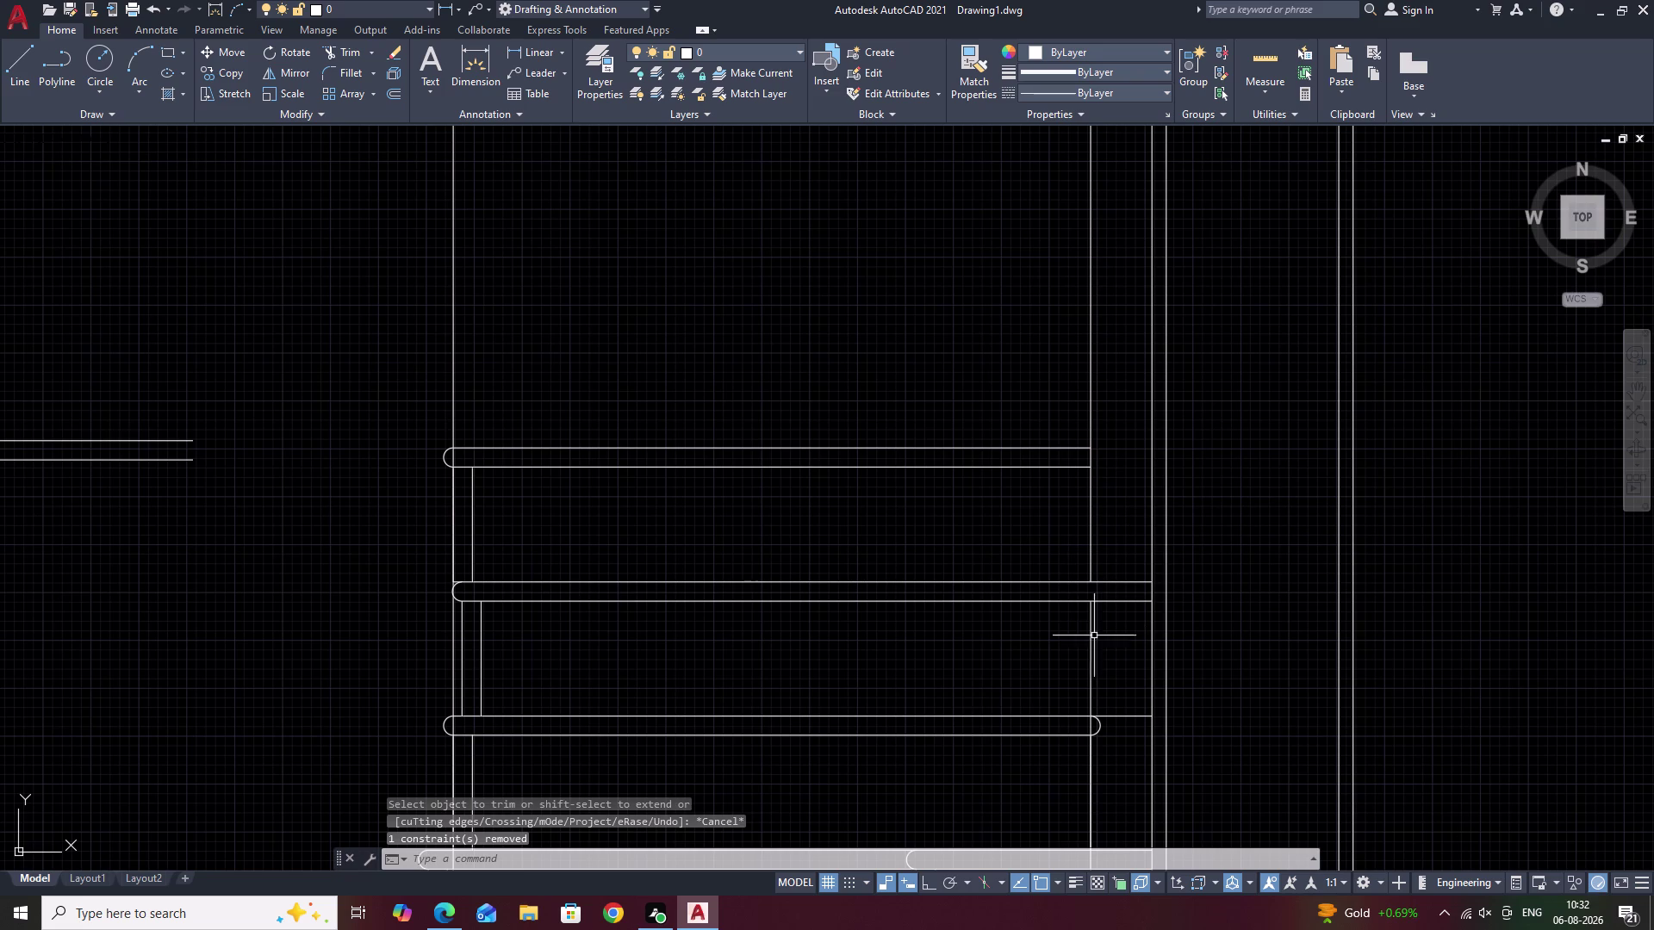
click(1092, 638)
text(E)
key(space)
key(space)
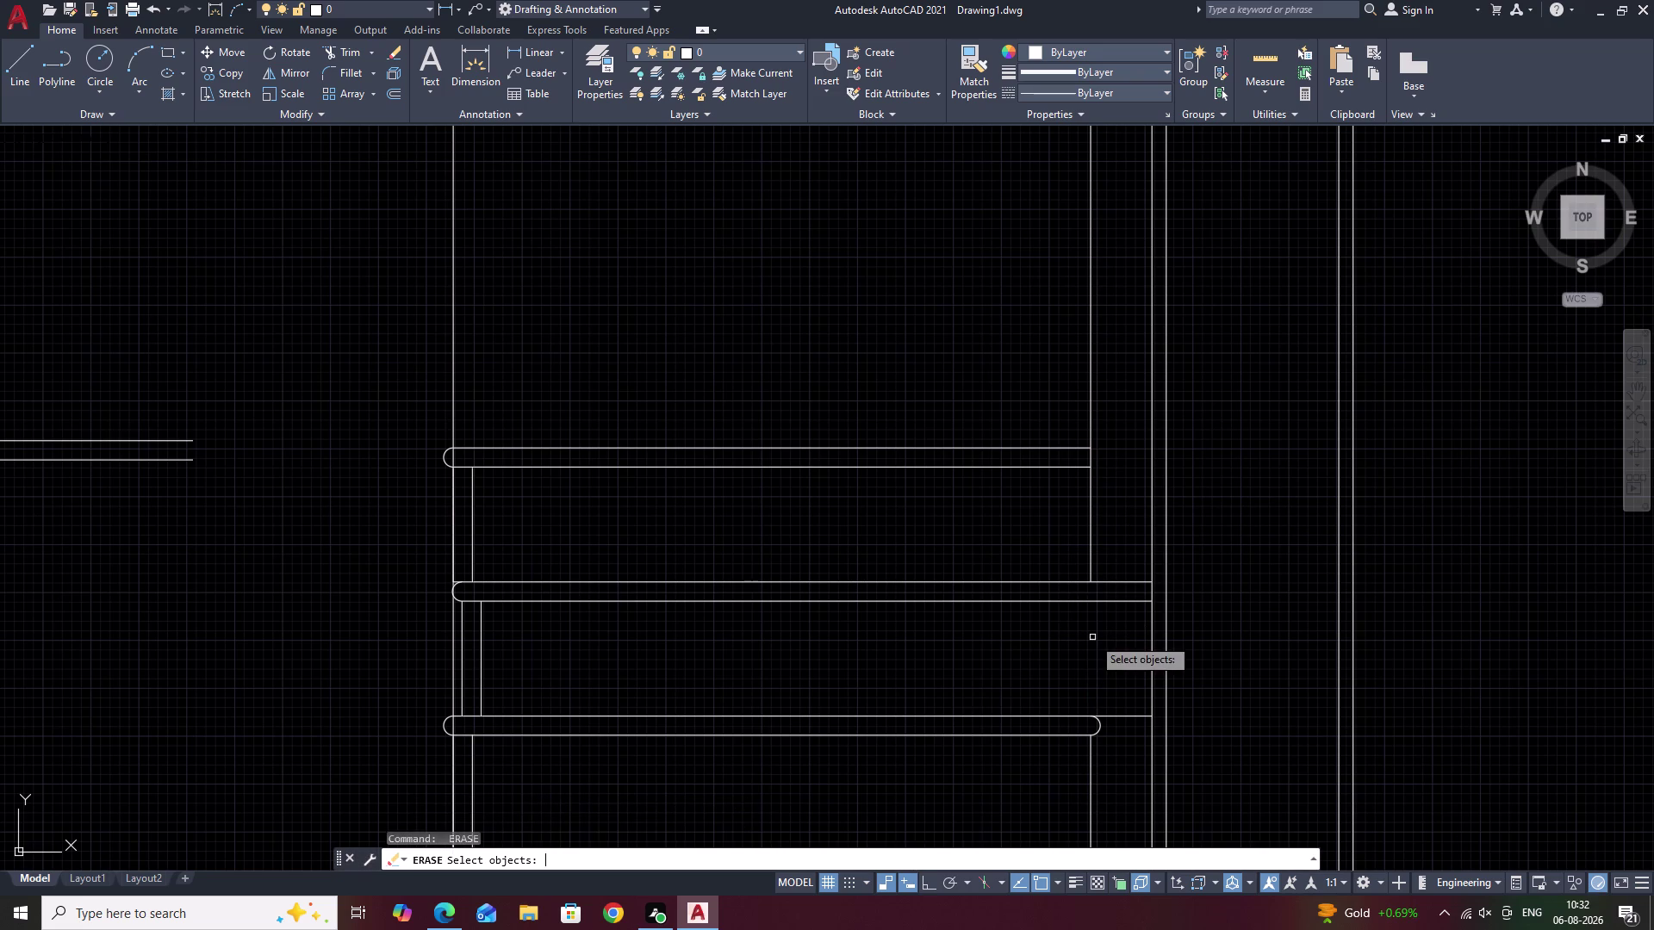
key(Escape)
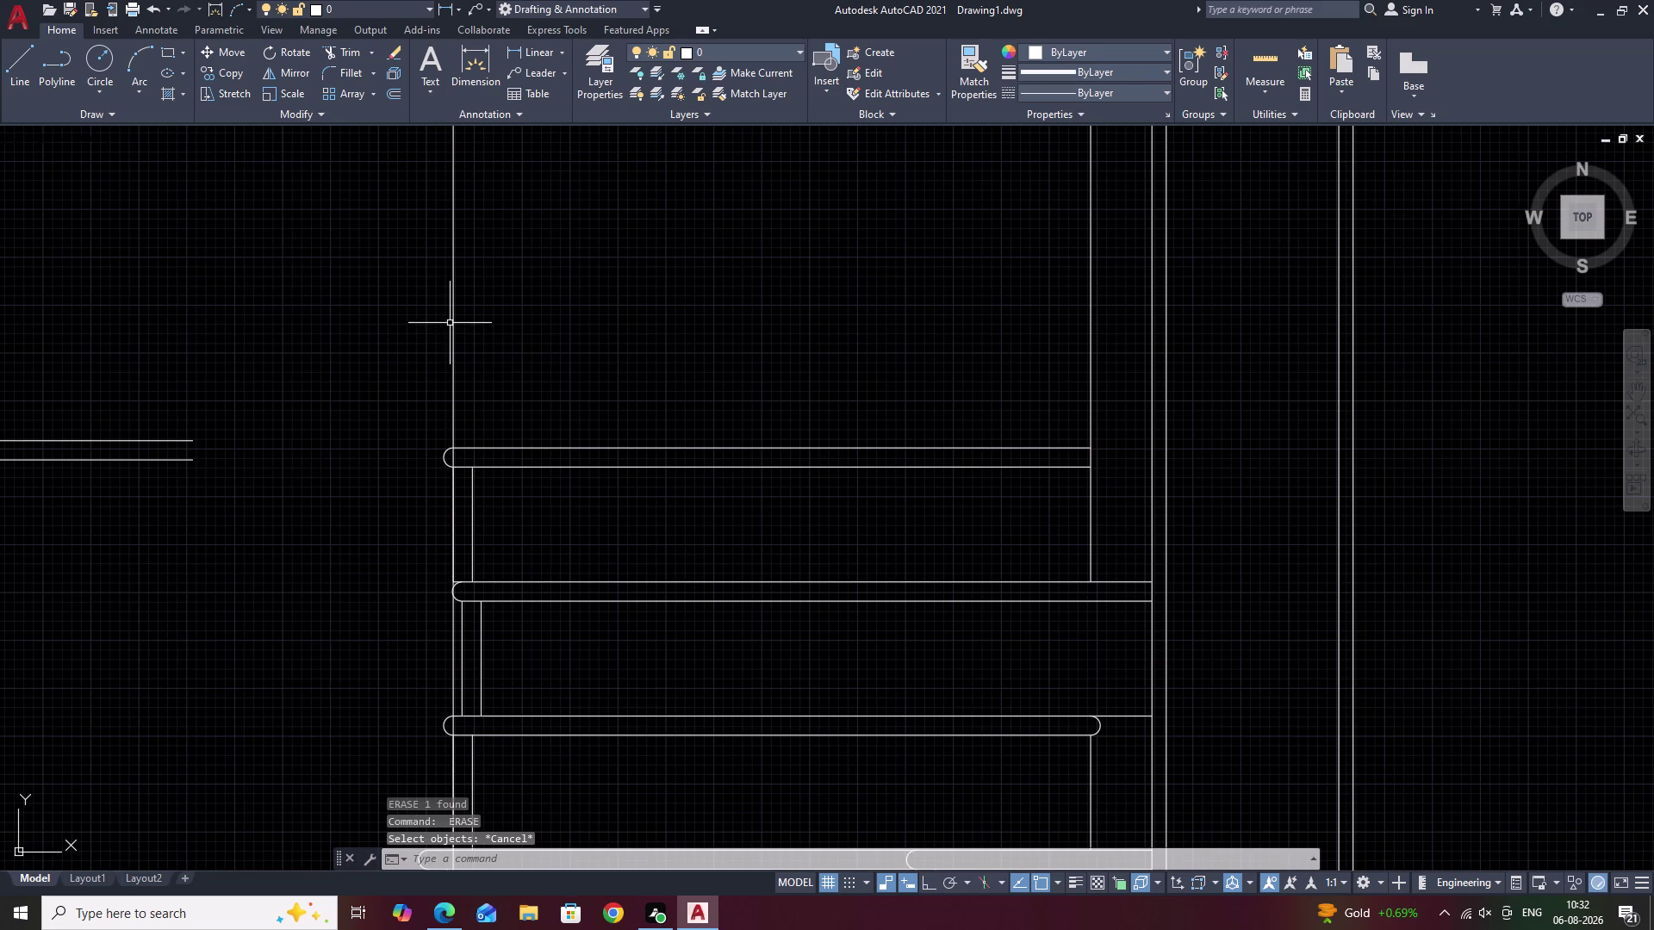
click(453, 322)
text(E)
key(space)
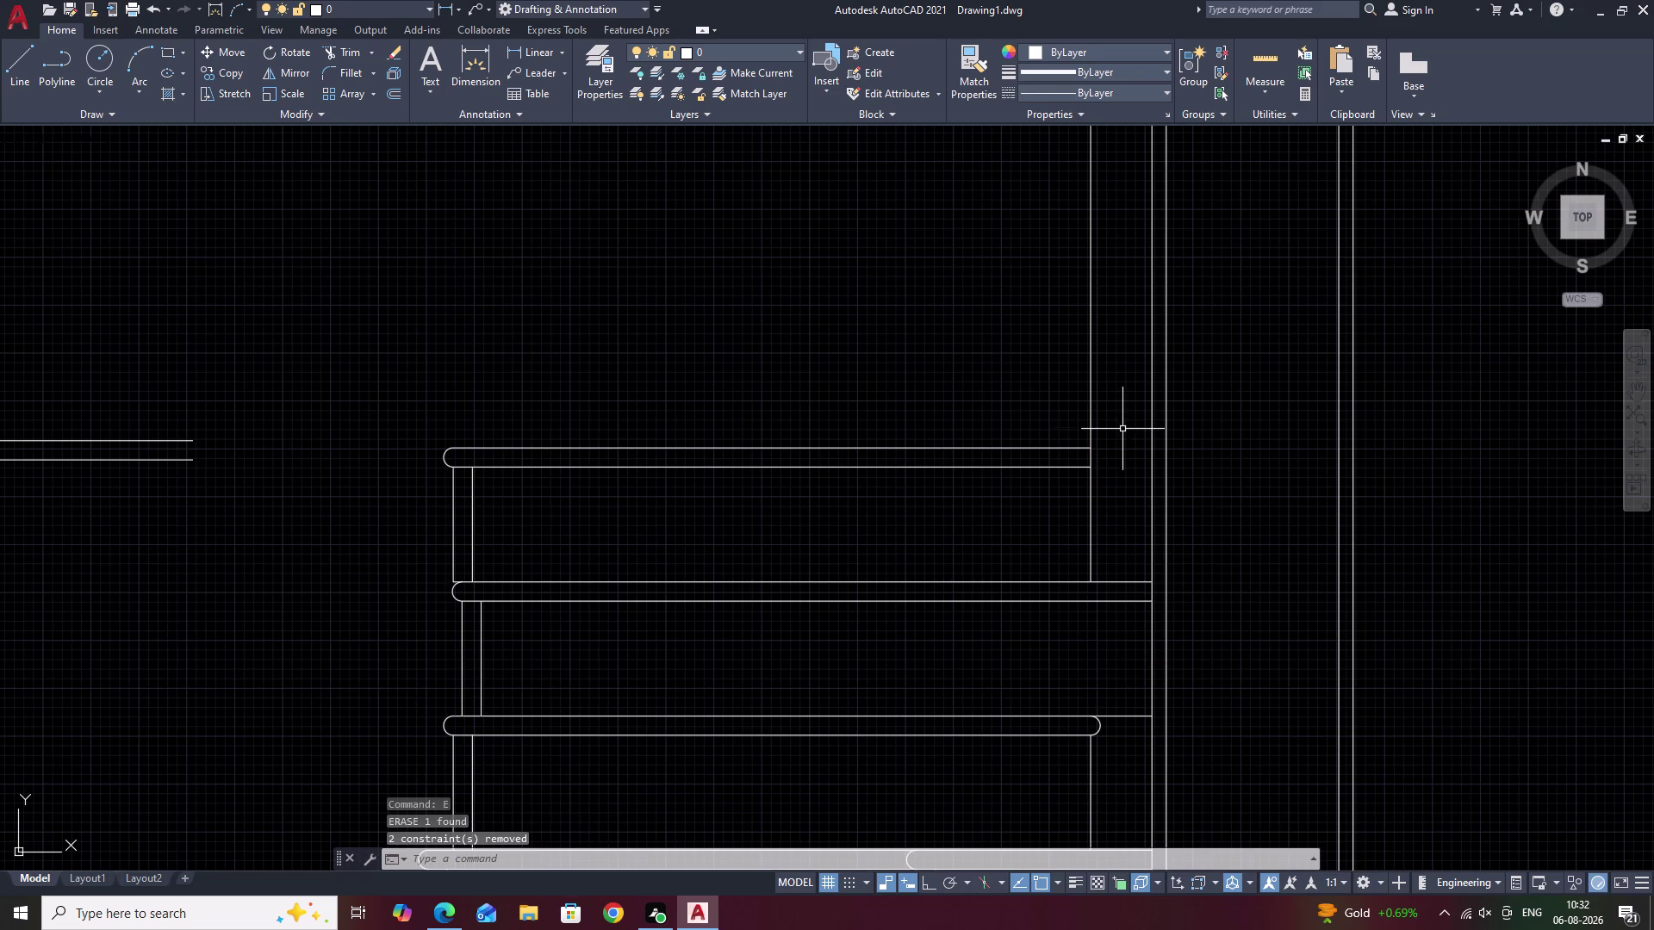
Trim the wall line above the top tread and fillet the tread's two lines closed.
text(TR)
key(space)
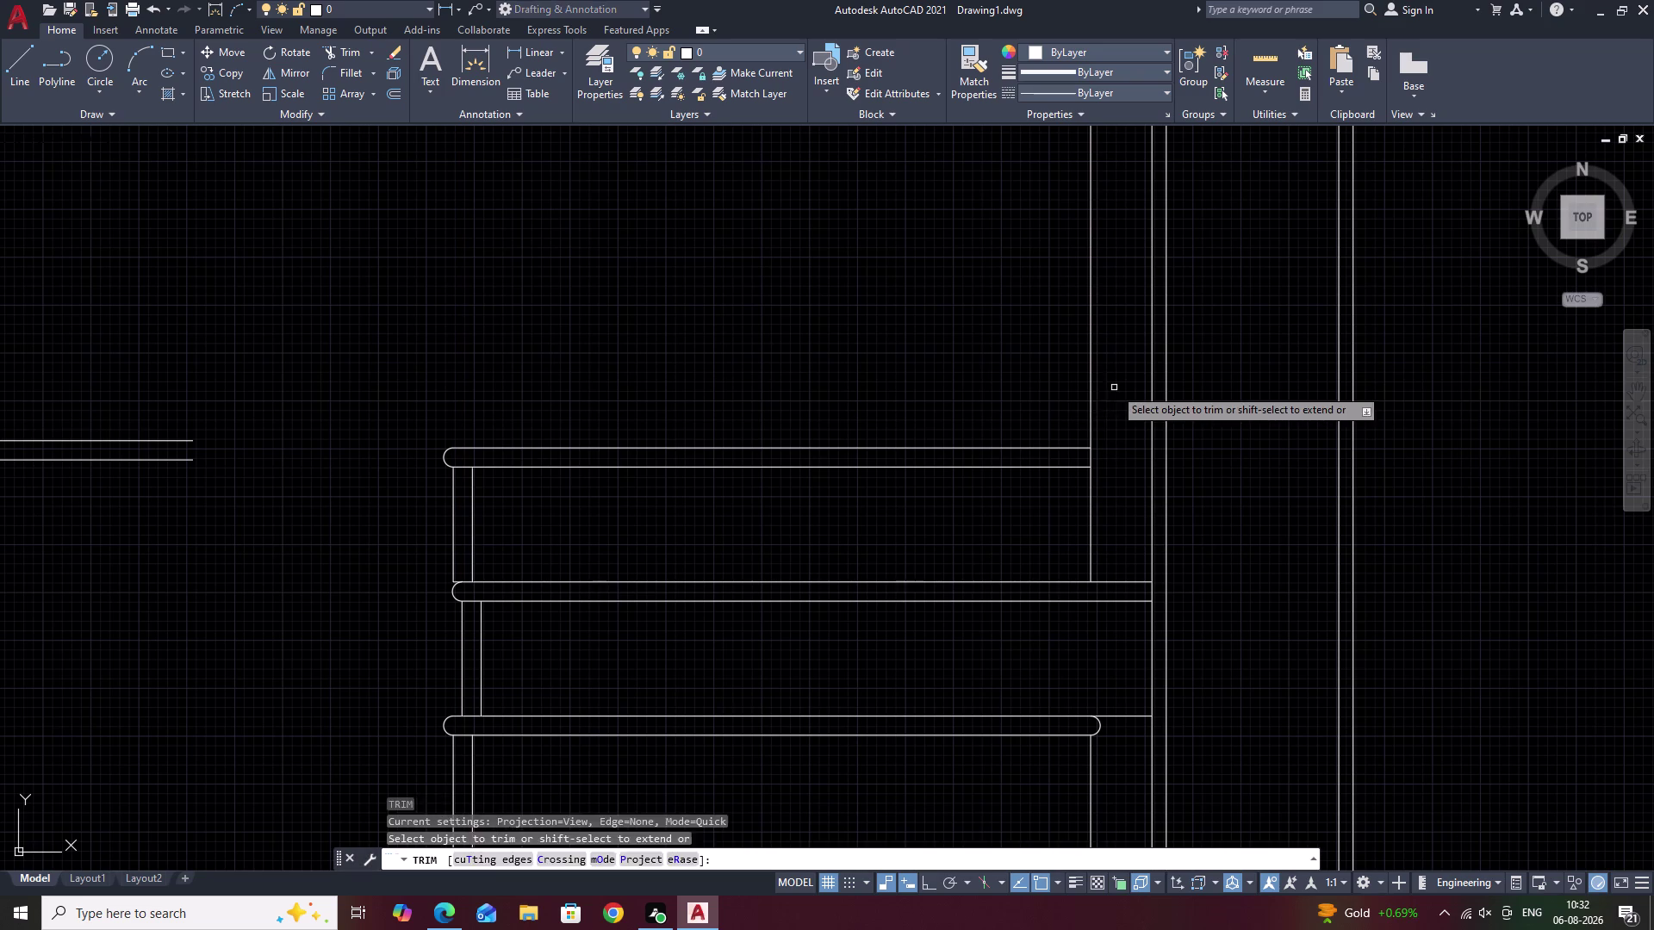
drag(1113, 387, 1016, 380)
key(Escape)
text(F)
key(space)
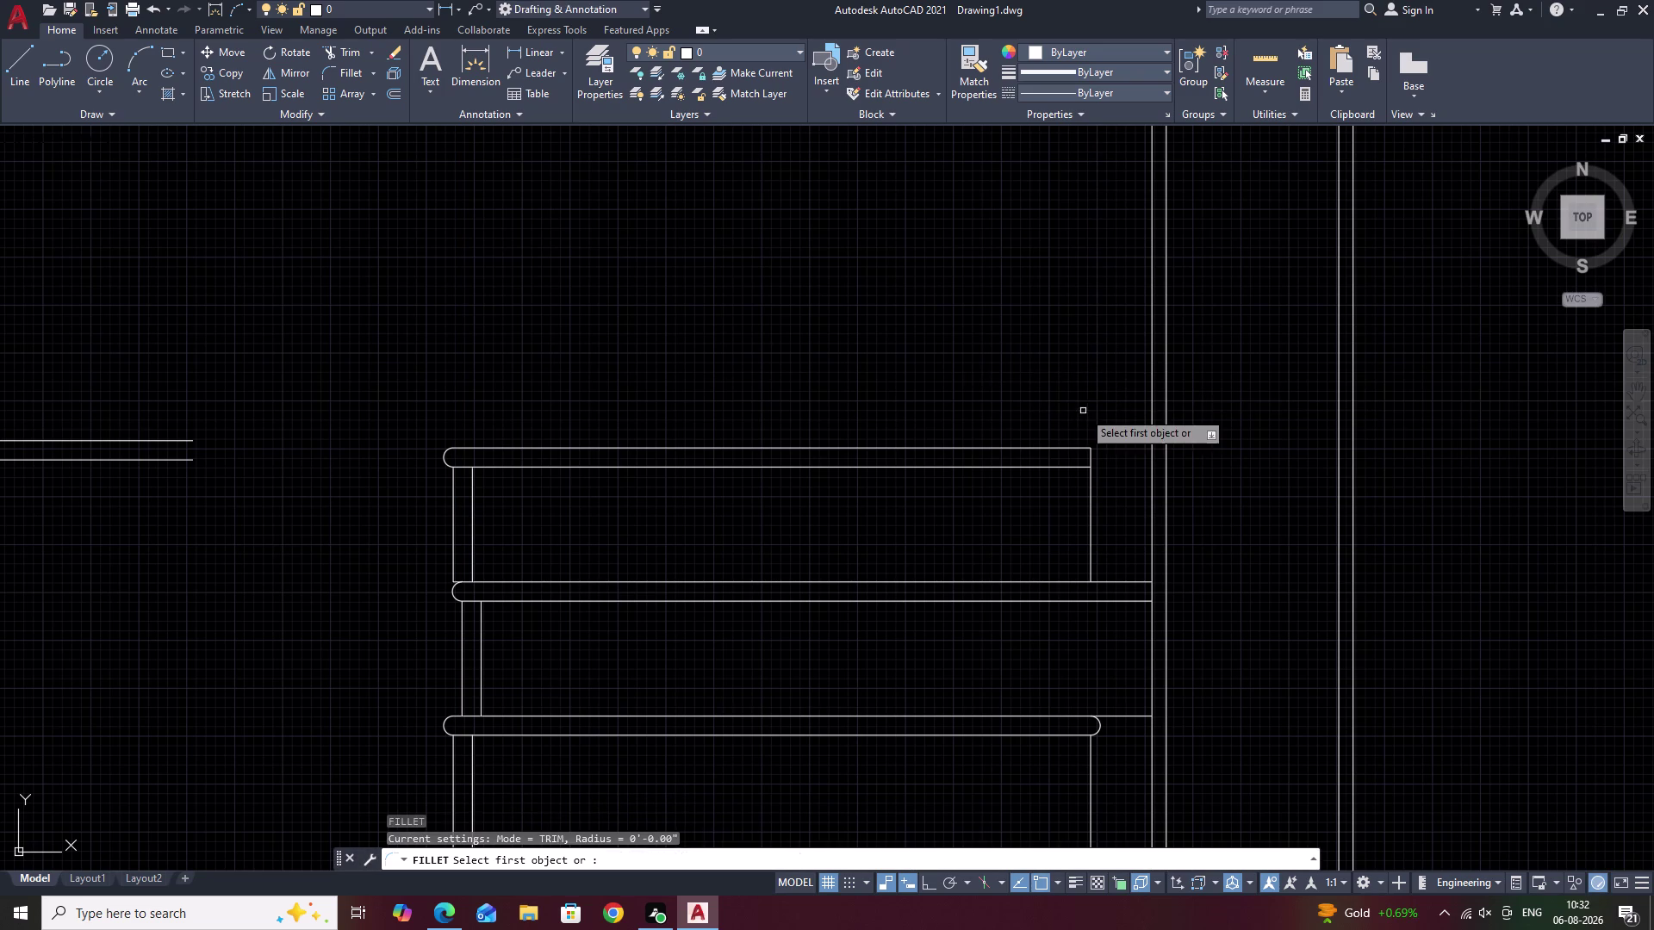
click(1081, 468)
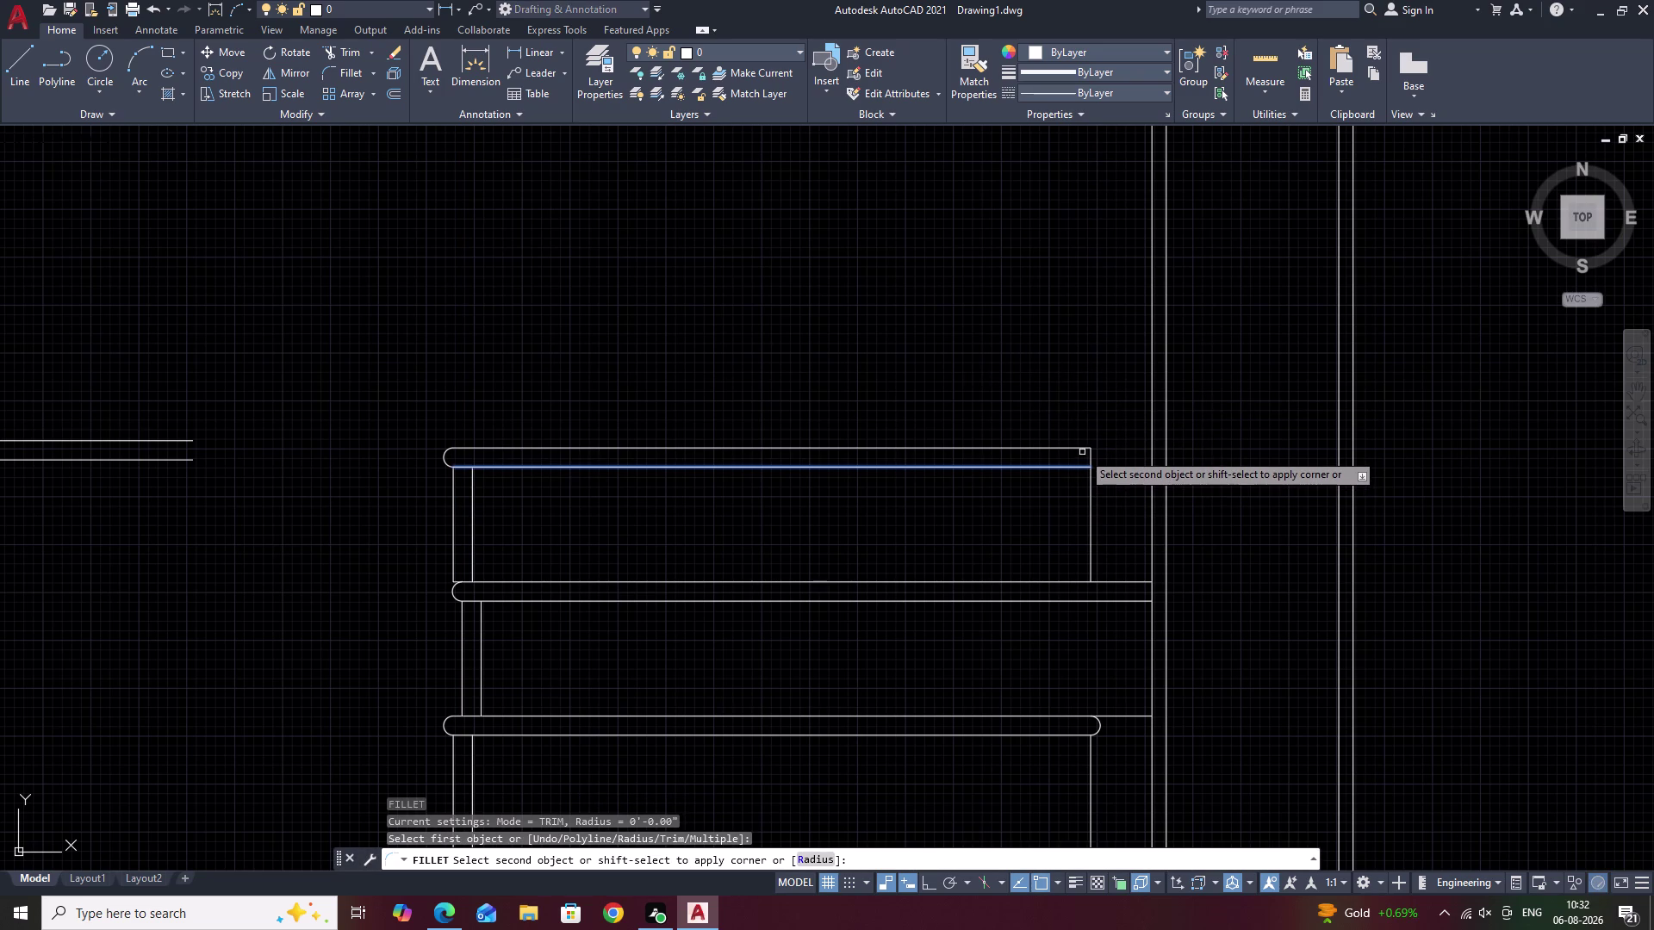
click(1082, 449)
key(Escape)
Trim the leftover line at the tread's rounded end.
text(TR)
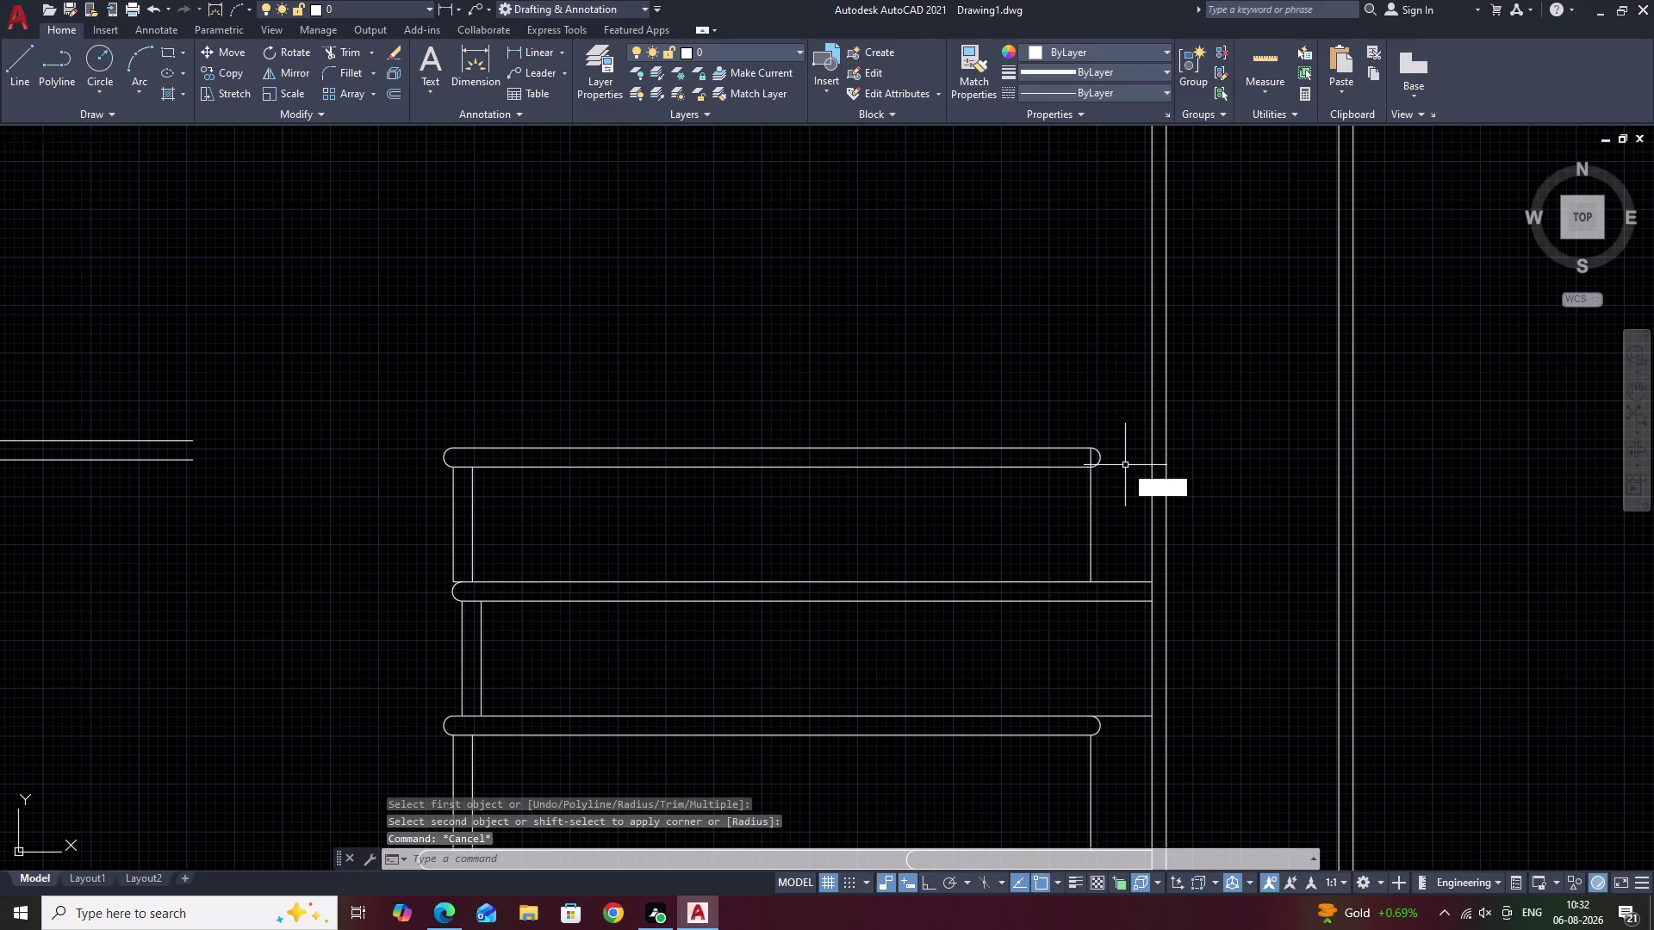
key(space)
scroll(up, 3)
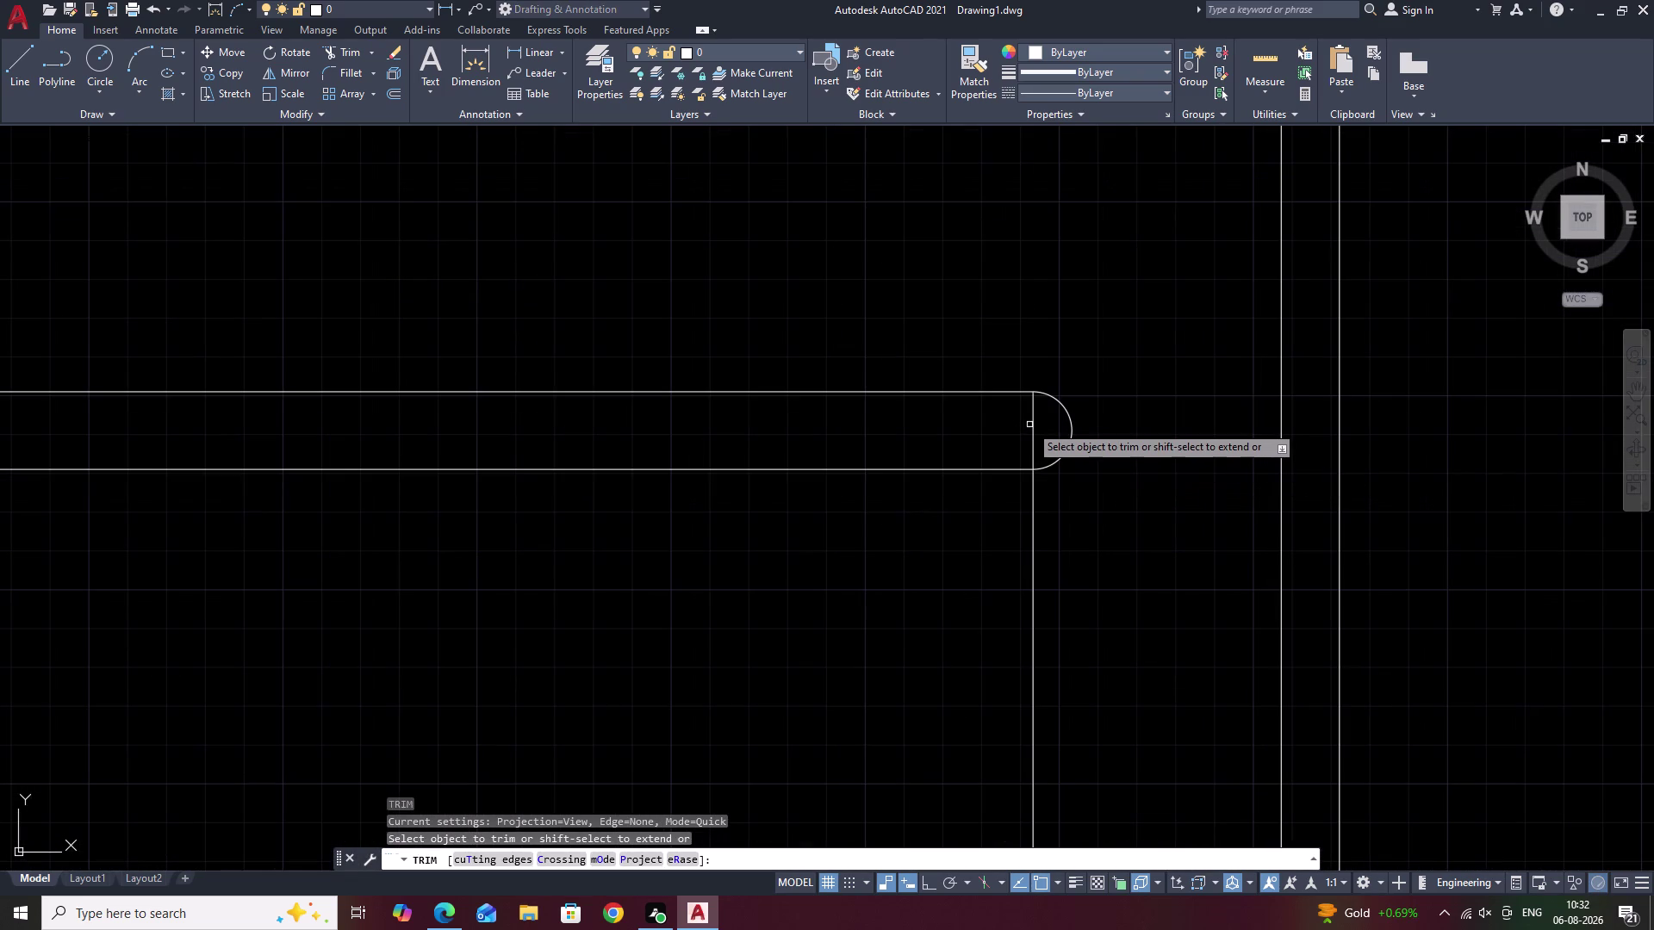
click(1031, 424)
scroll(down, 3)
scroll(down, 3)
middle_drag(1063, 462, 1065, 455)
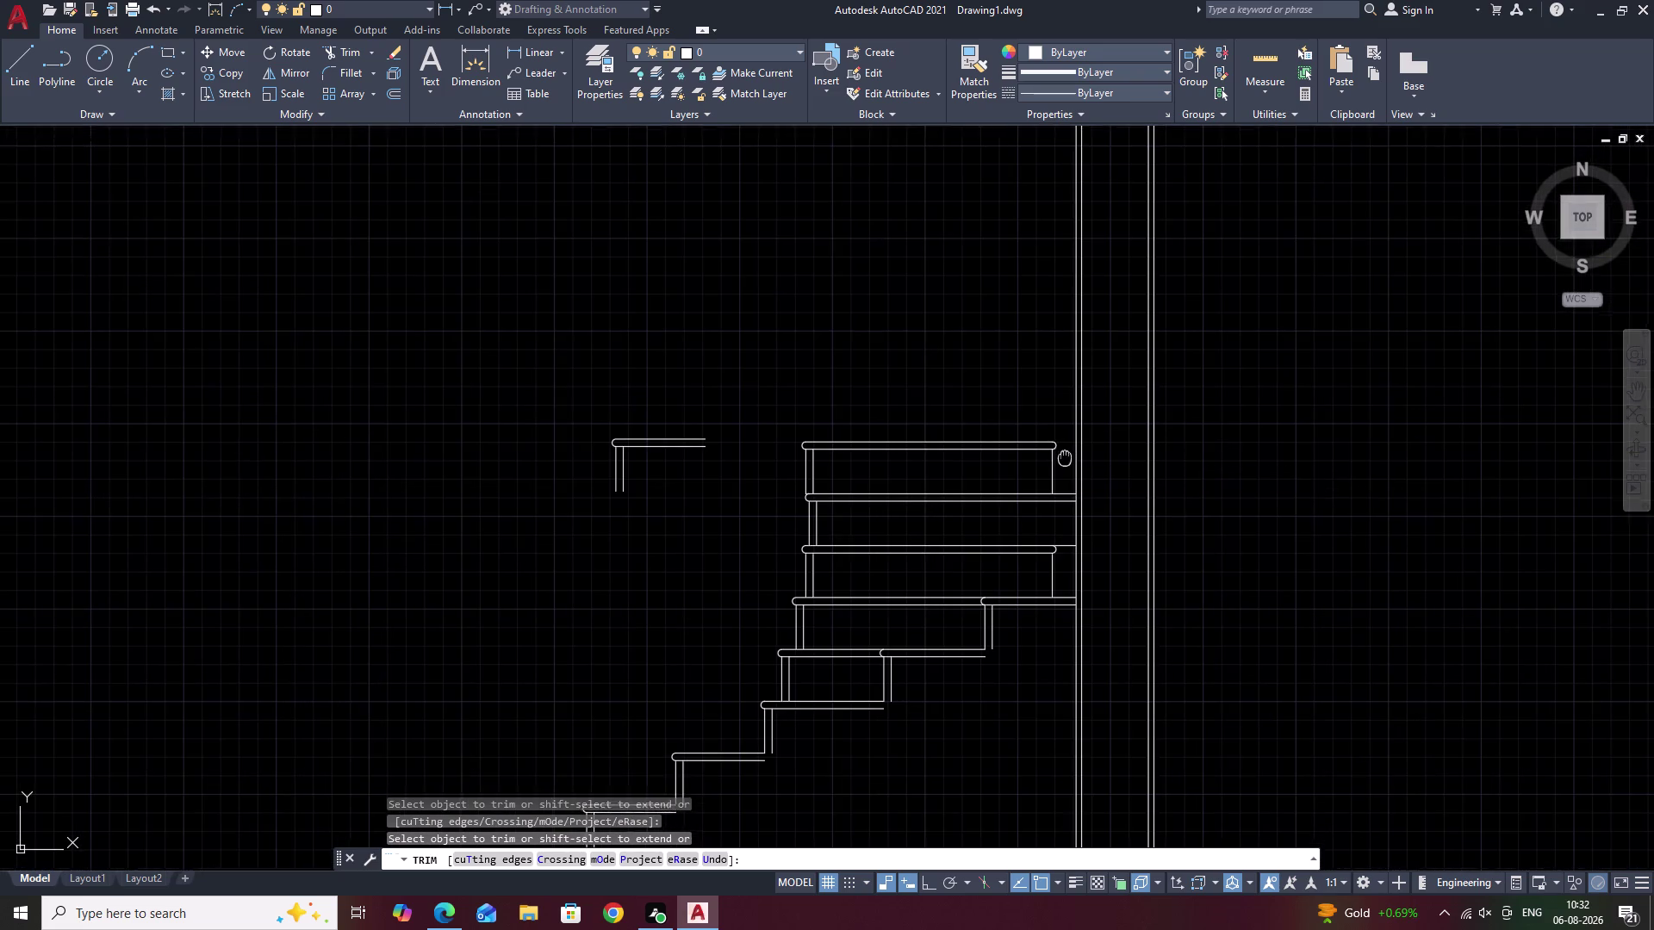
middle_drag(1065, 455, 1085, 410)
key(Escape)
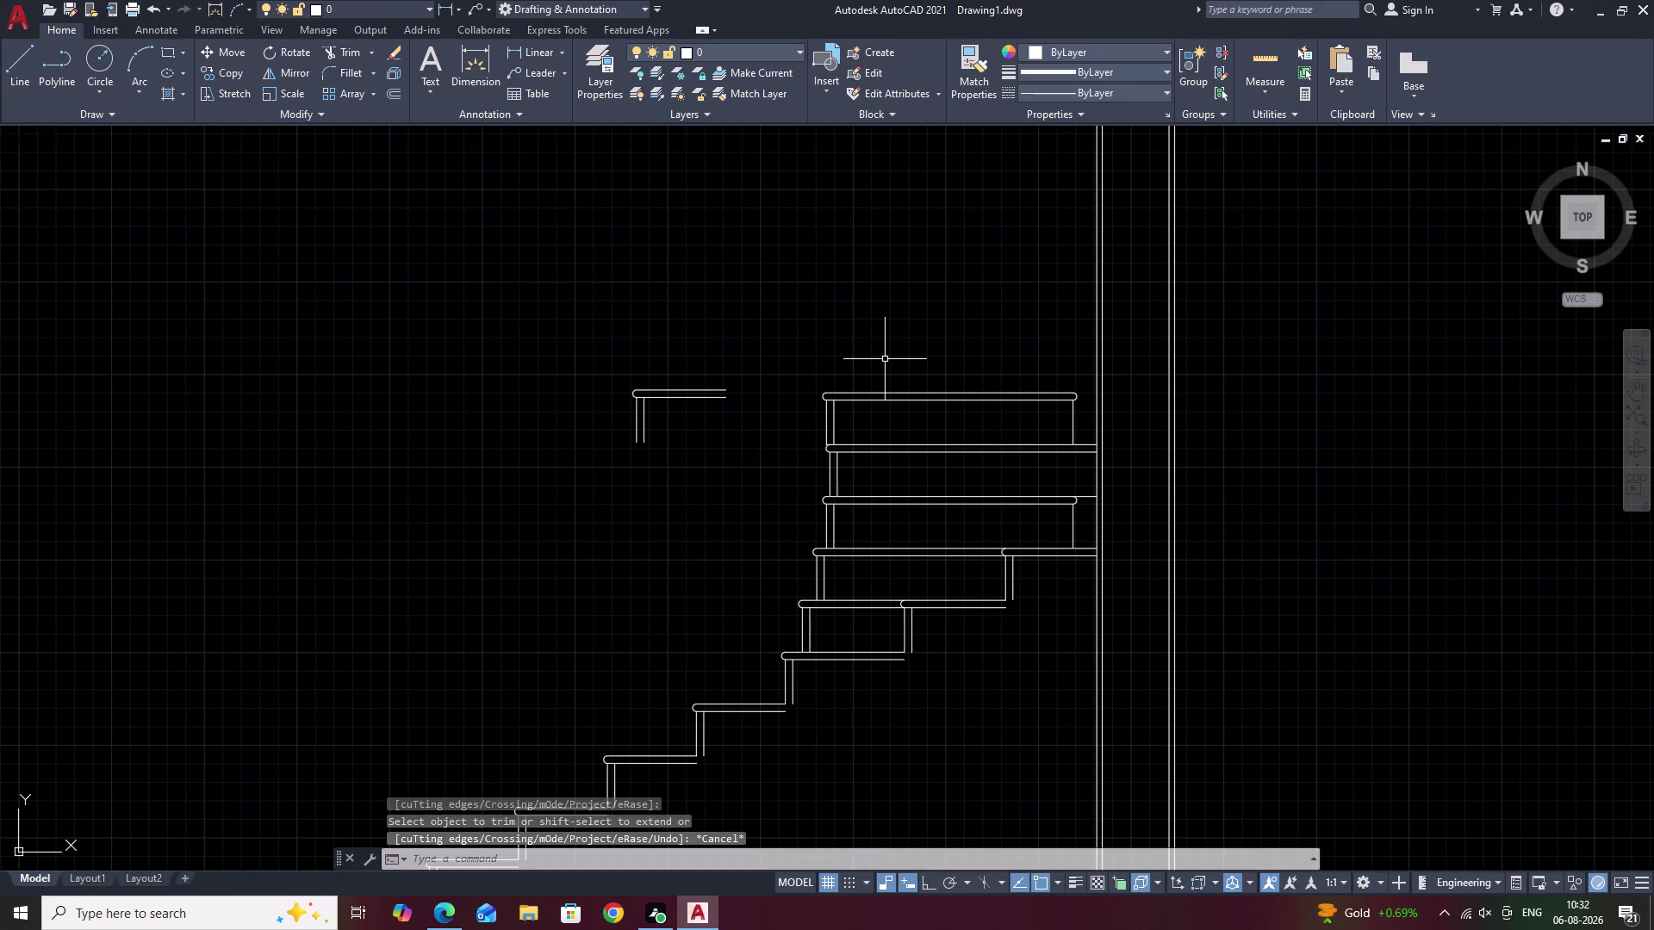
middle_drag(882, 360, 979, 502)
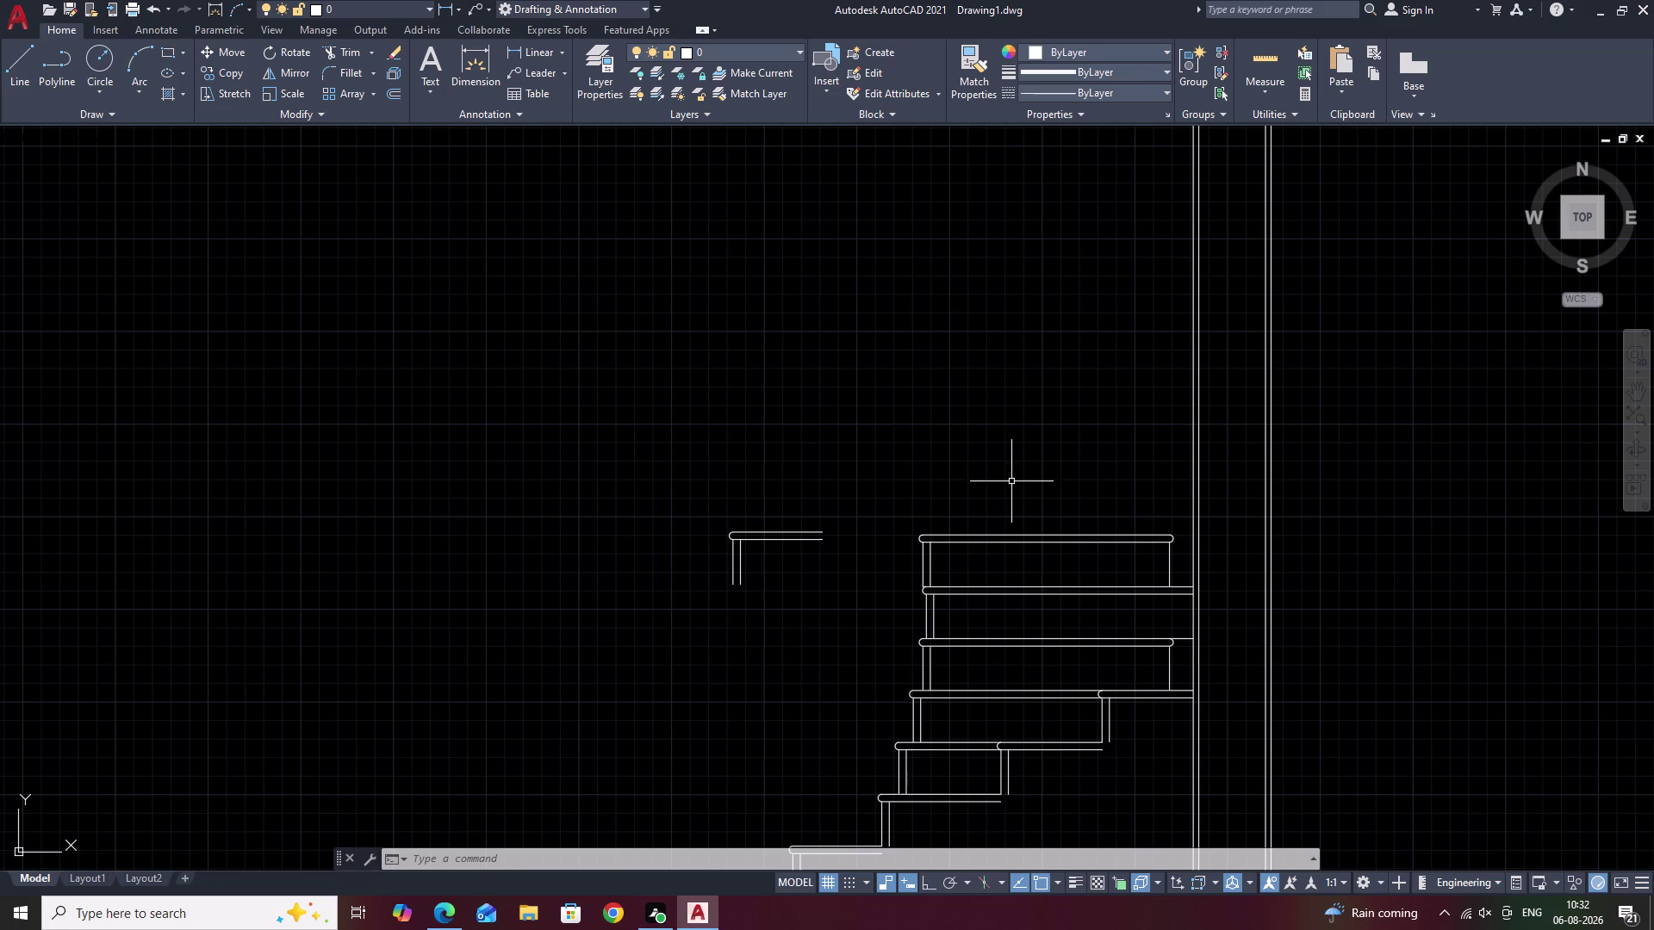
scroll(down, 3)
middle_drag(1012, 394, 998, 782)
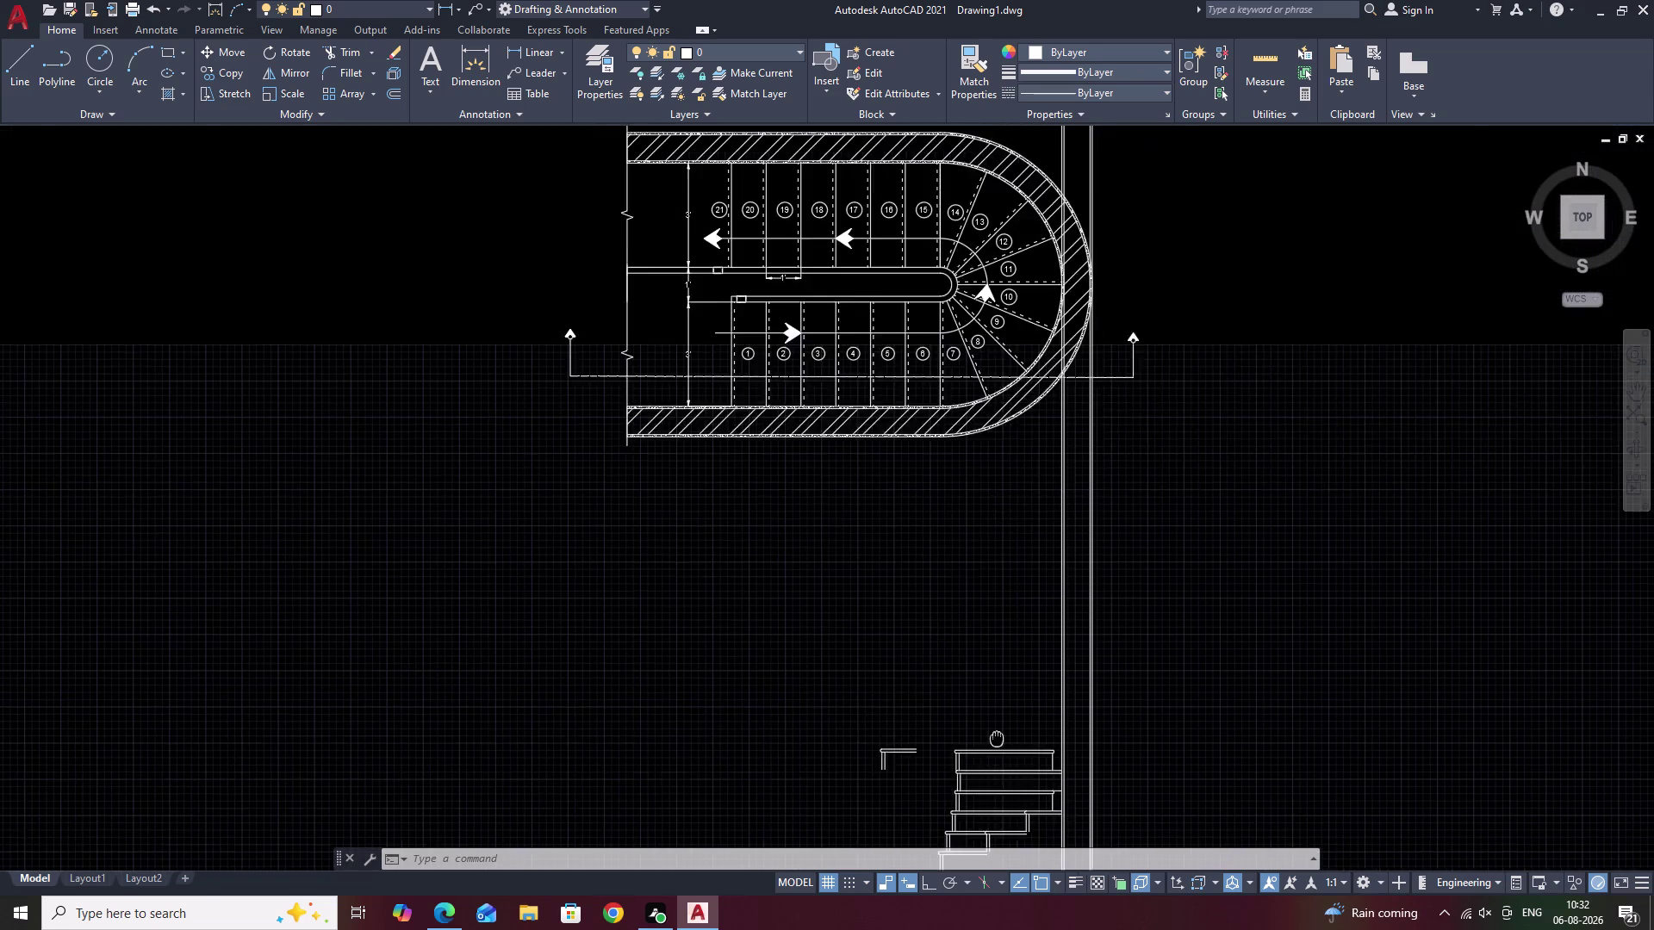
scroll(up, 3)
text(X)
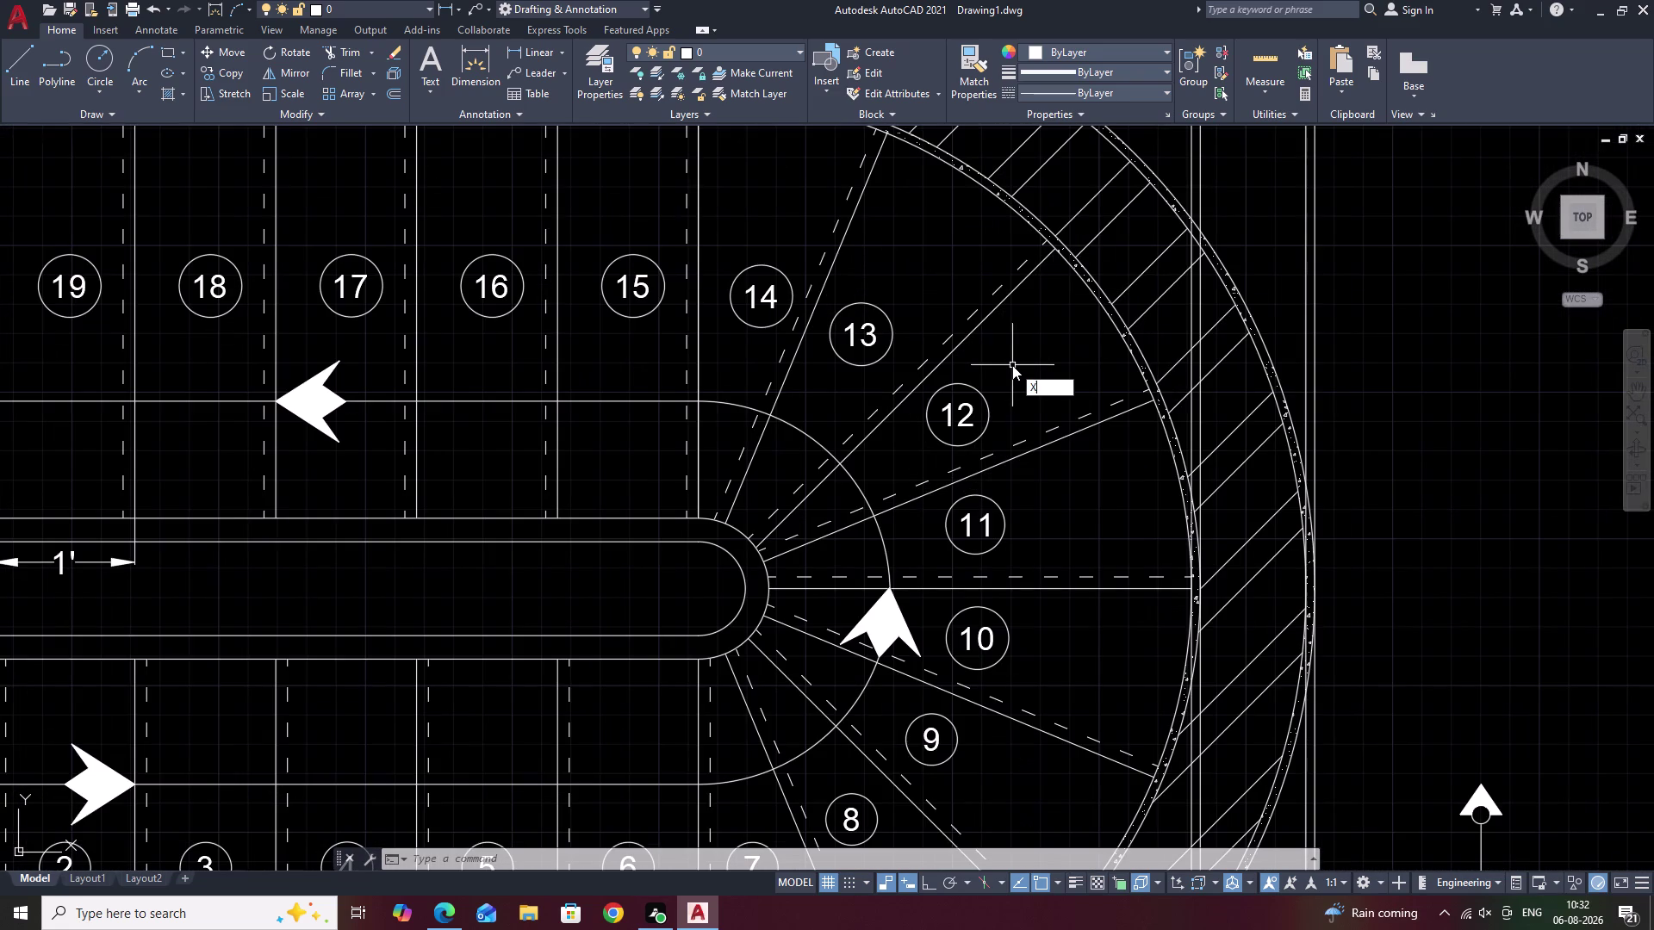
text(L V)
key(space)
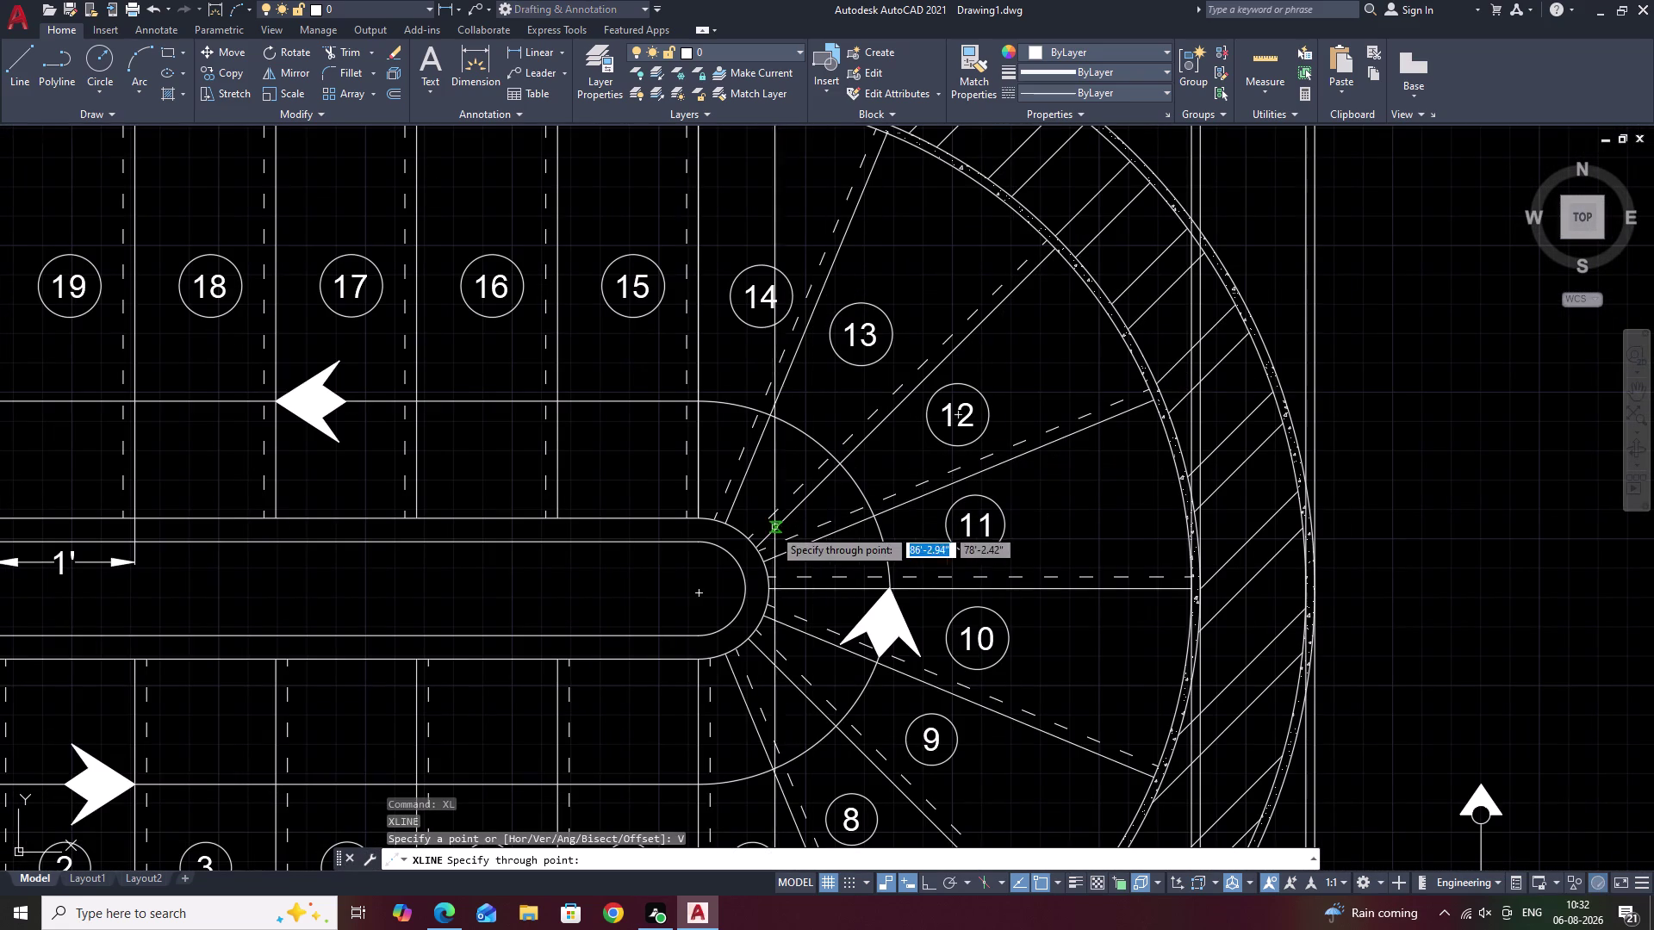
click(758, 545)
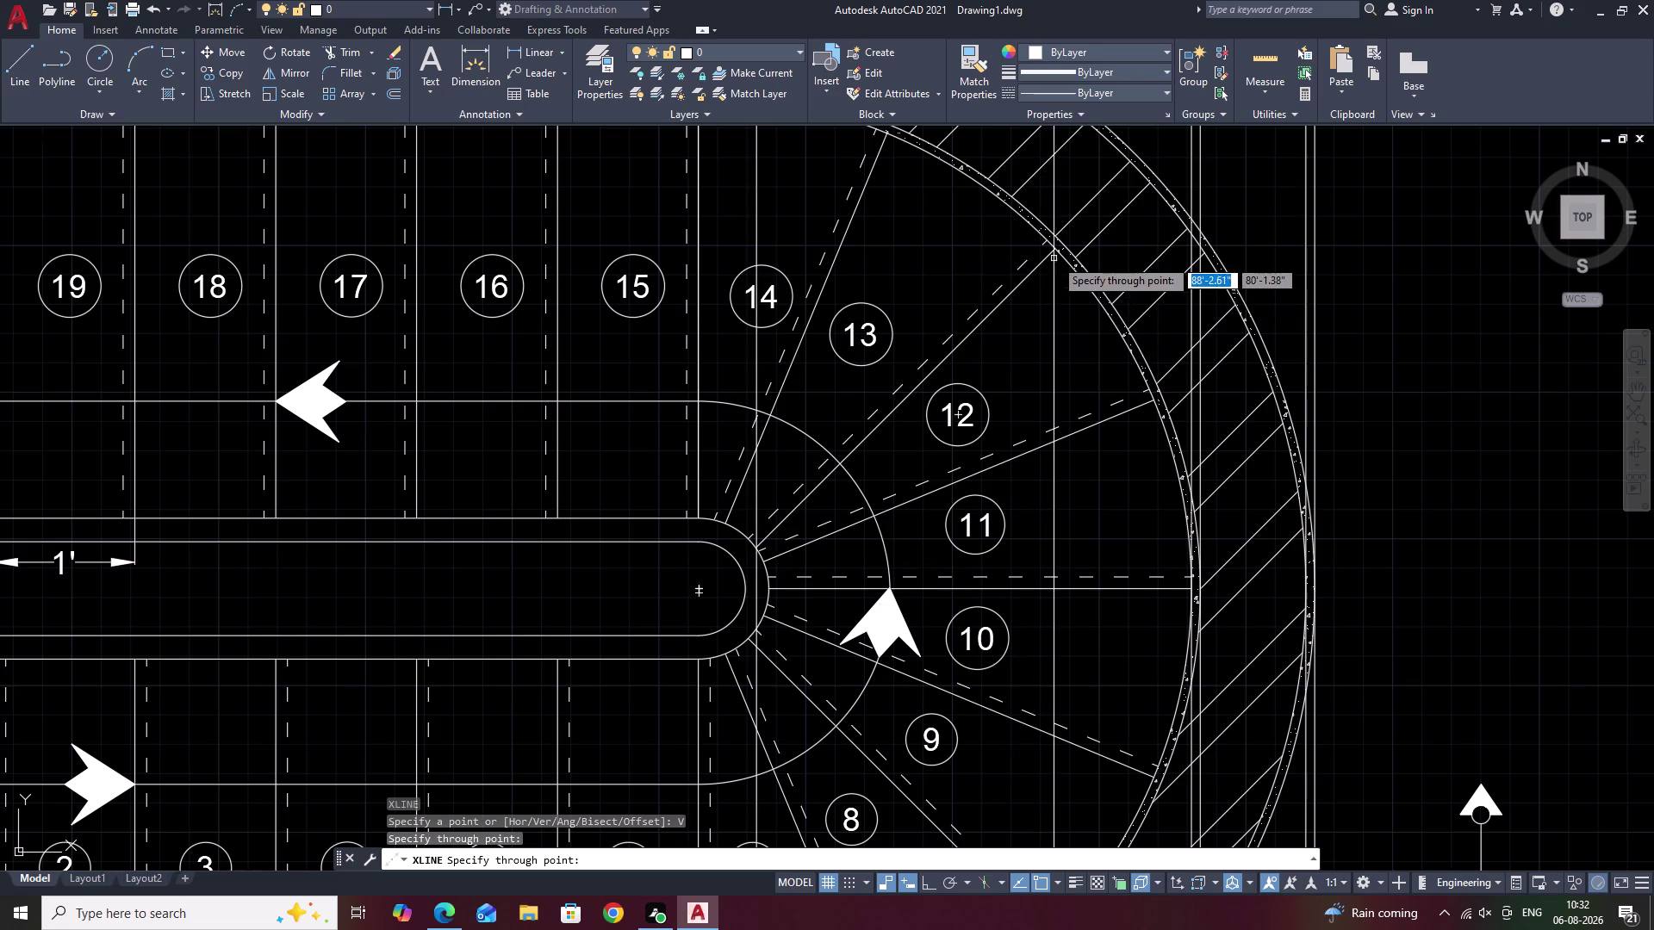
click(1057, 252)
scroll(down, 3)
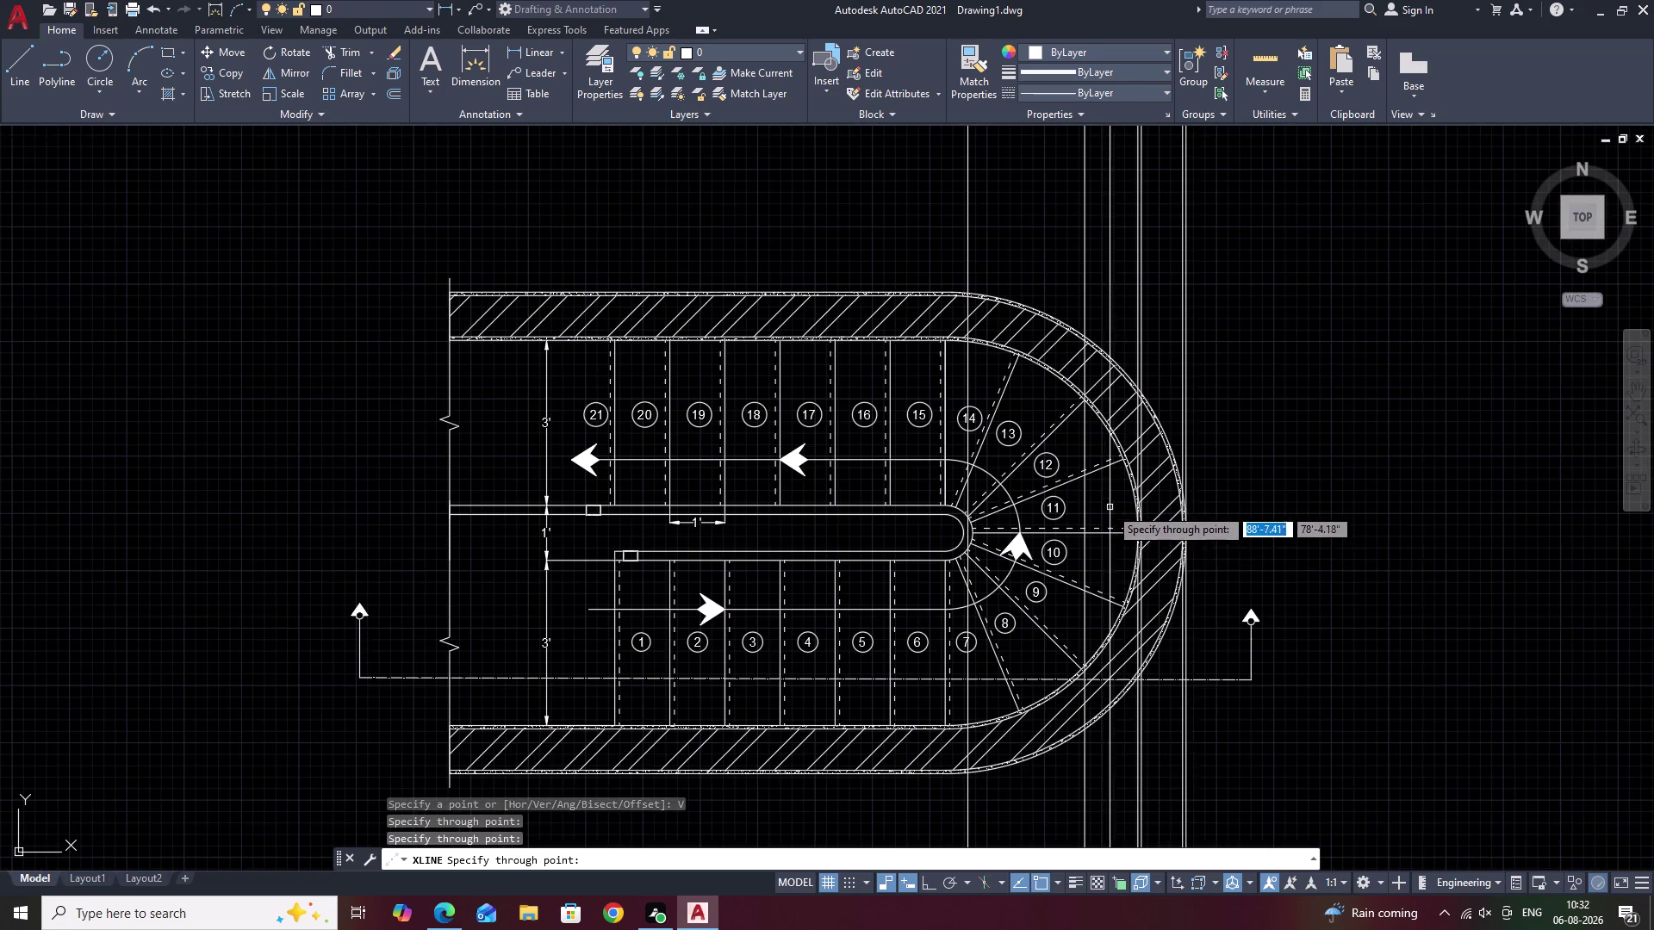
key(Escape)
scroll(down, 3)
middle_drag(1132, 592, 1167, 182)
middle_drag(1133, 435, 1133, 367)
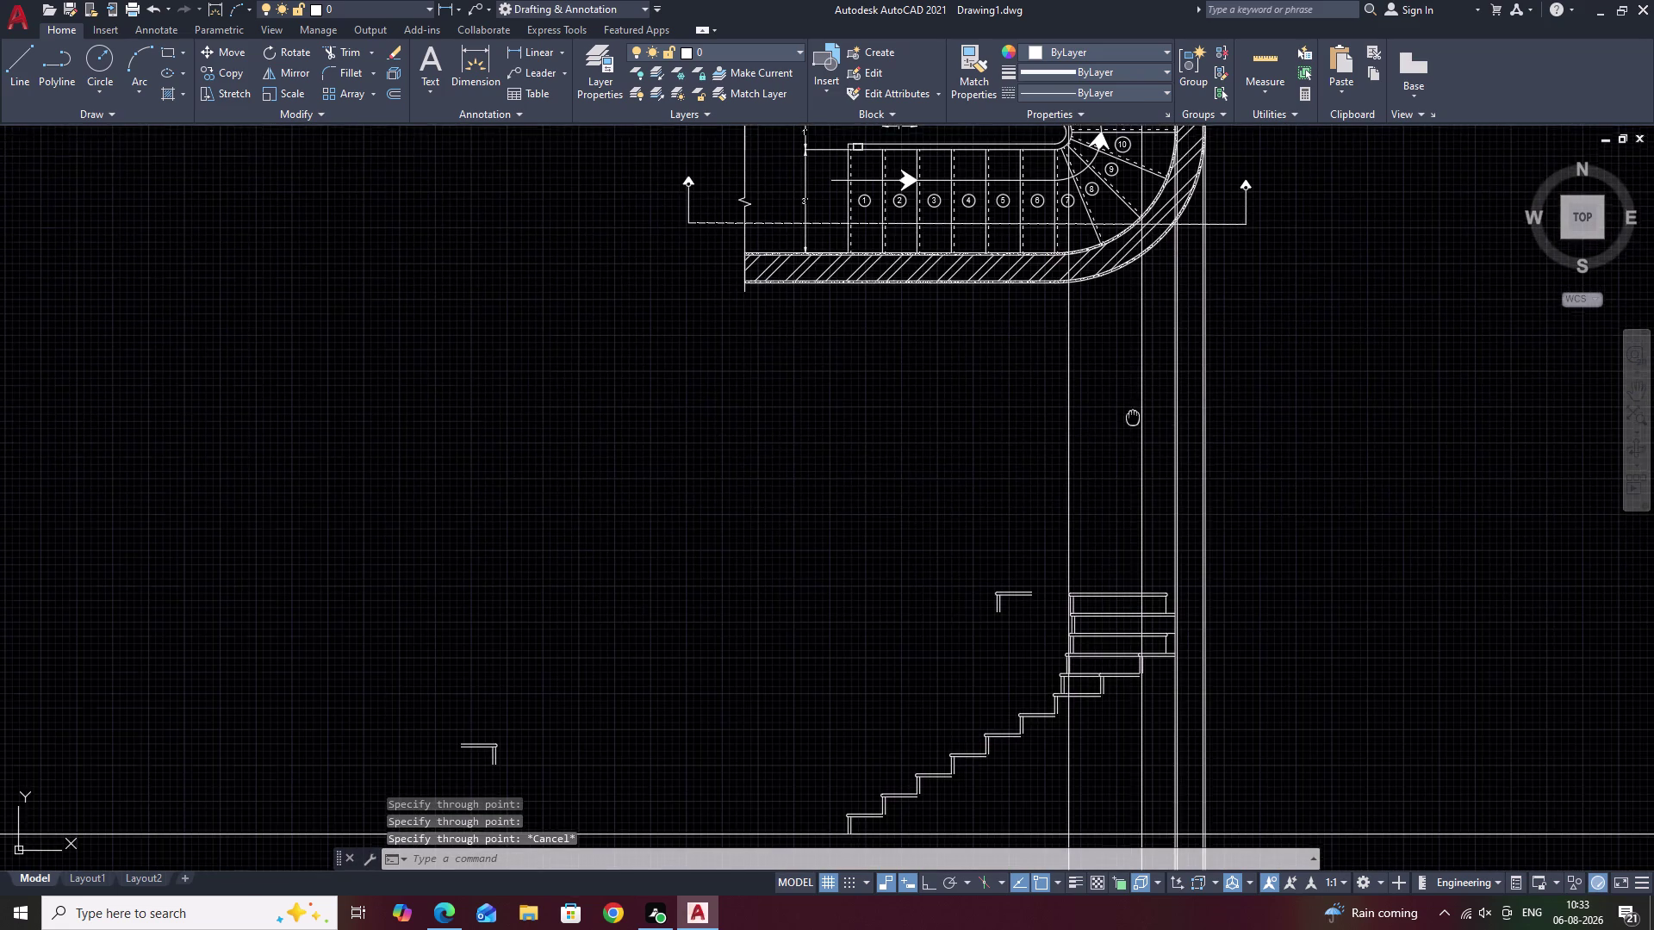
middle_drag(1134, 368, 1143, 264)
scroll(up, 3)
middle_drag(1111, 478, 1154, 50)
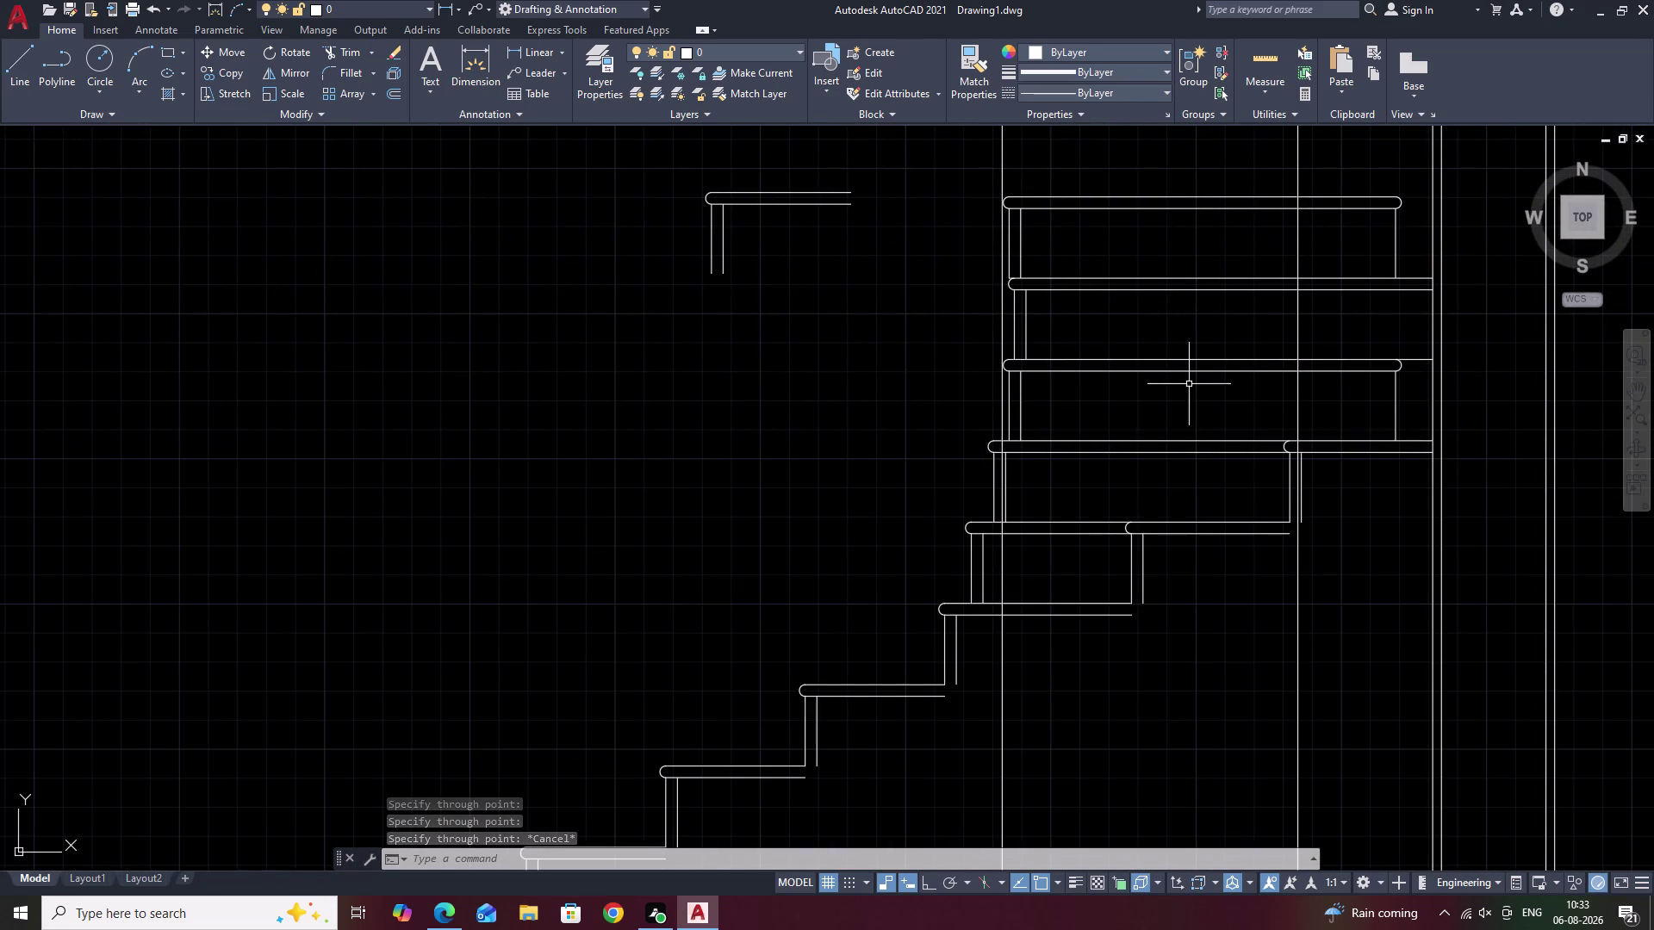
scroll(down, 3)
middle_drag(1186, 189, 1145, 342)
scroll(down, 3)
scroll(up, 3)
drag(1180, 328, 1013, 333)
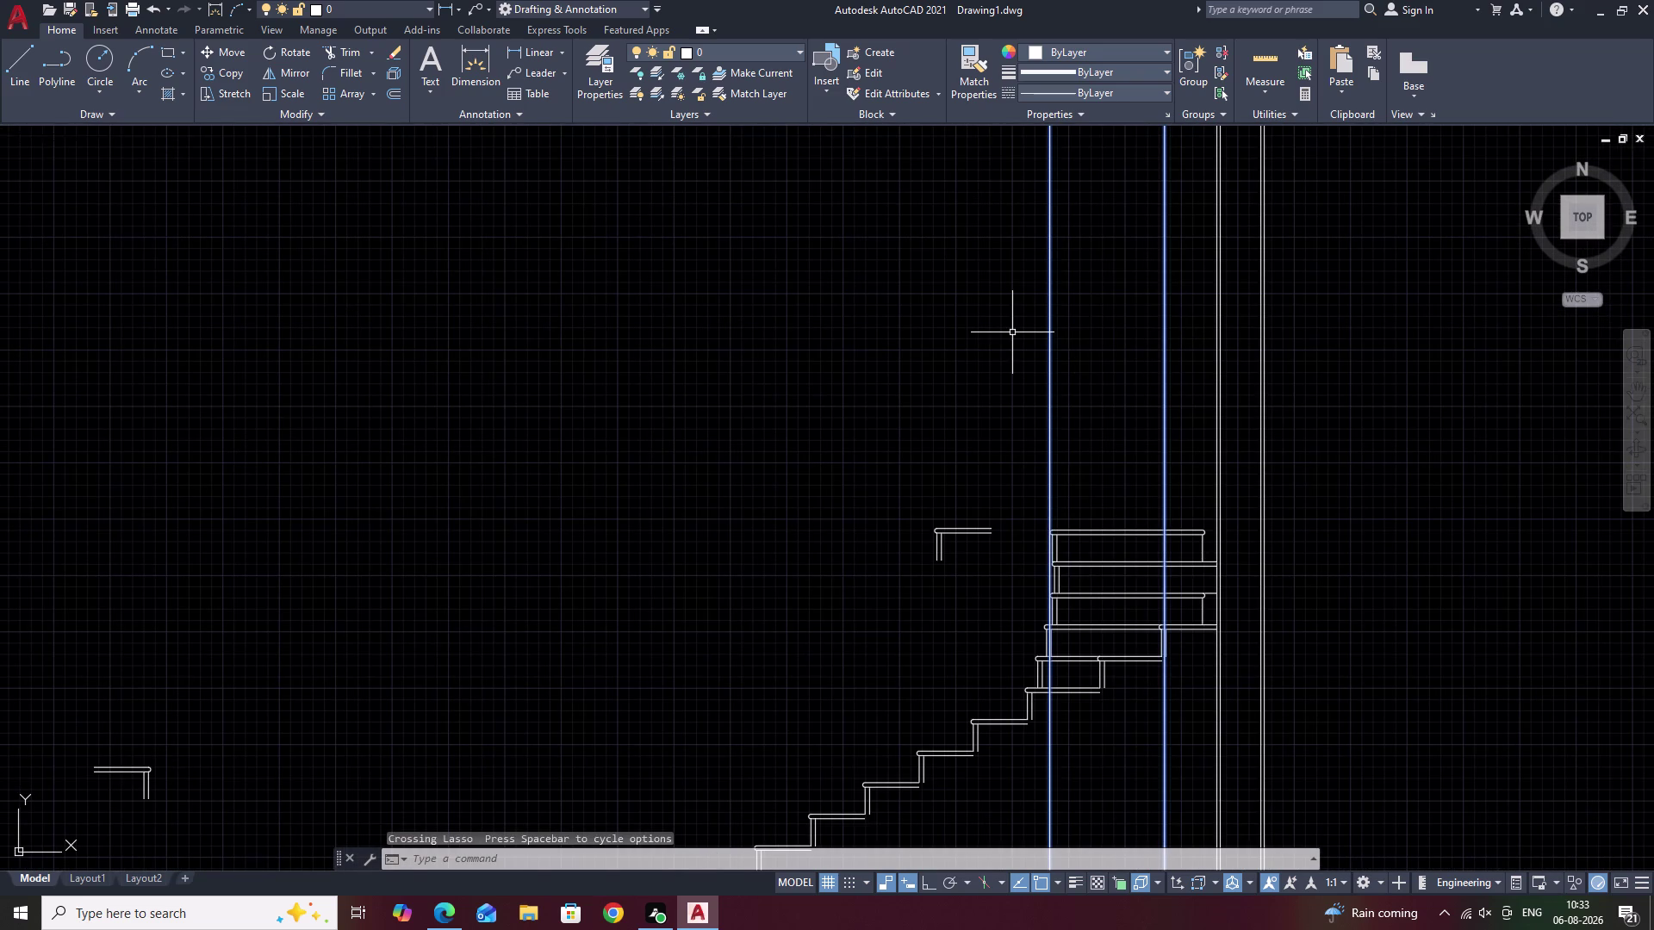
text(E)
key(space)
scroll(down, 3)
middle_drag(1058, 249, 1013, 539)
scroll(up, 3)
scroll(up, 3)
middle_drag(1009, 391, 1003, 579)
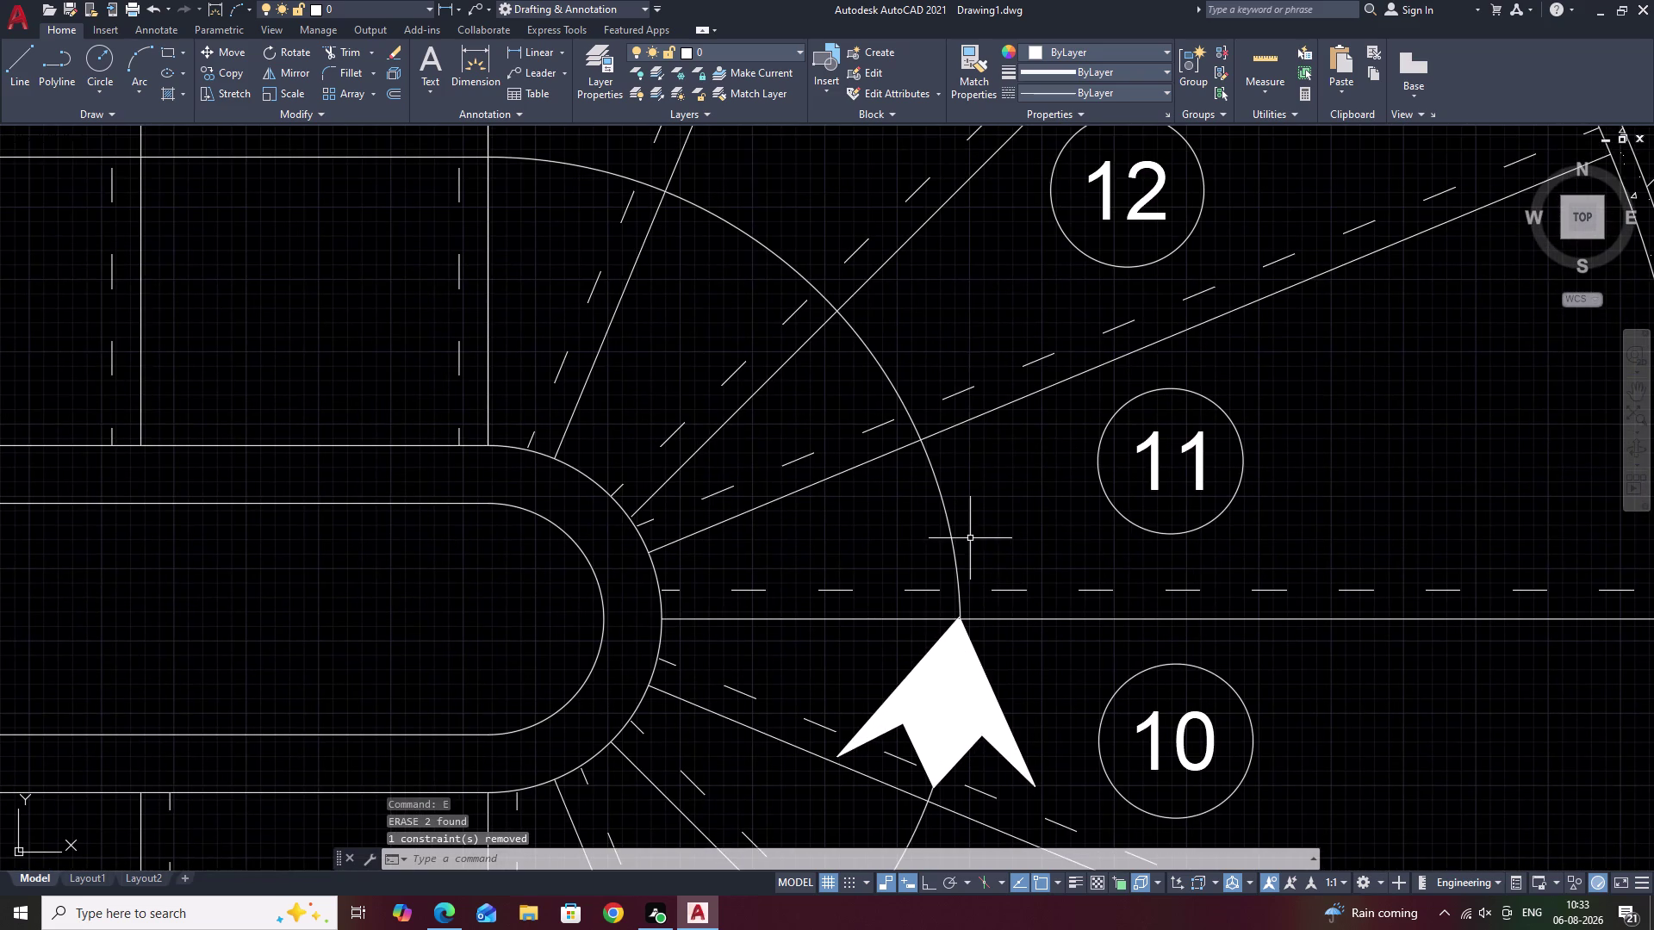
middle_drag(973, 359, 1017, 473)
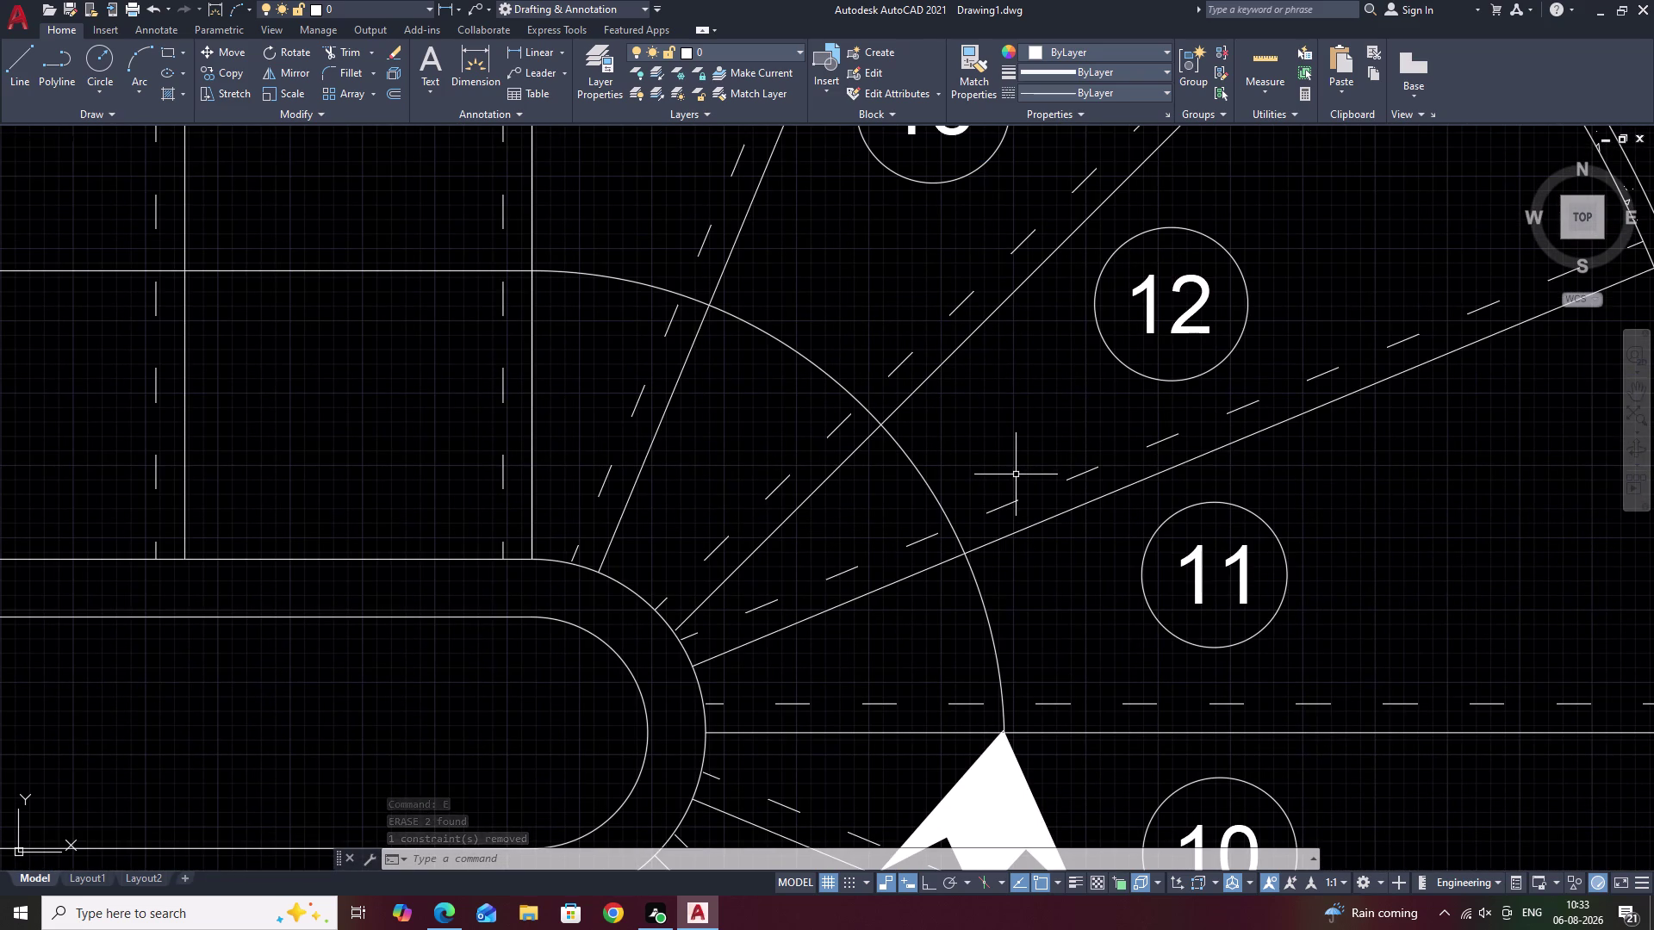
Start a construction line with XL, then cancel it.
key(x)
text(L)
key(space)
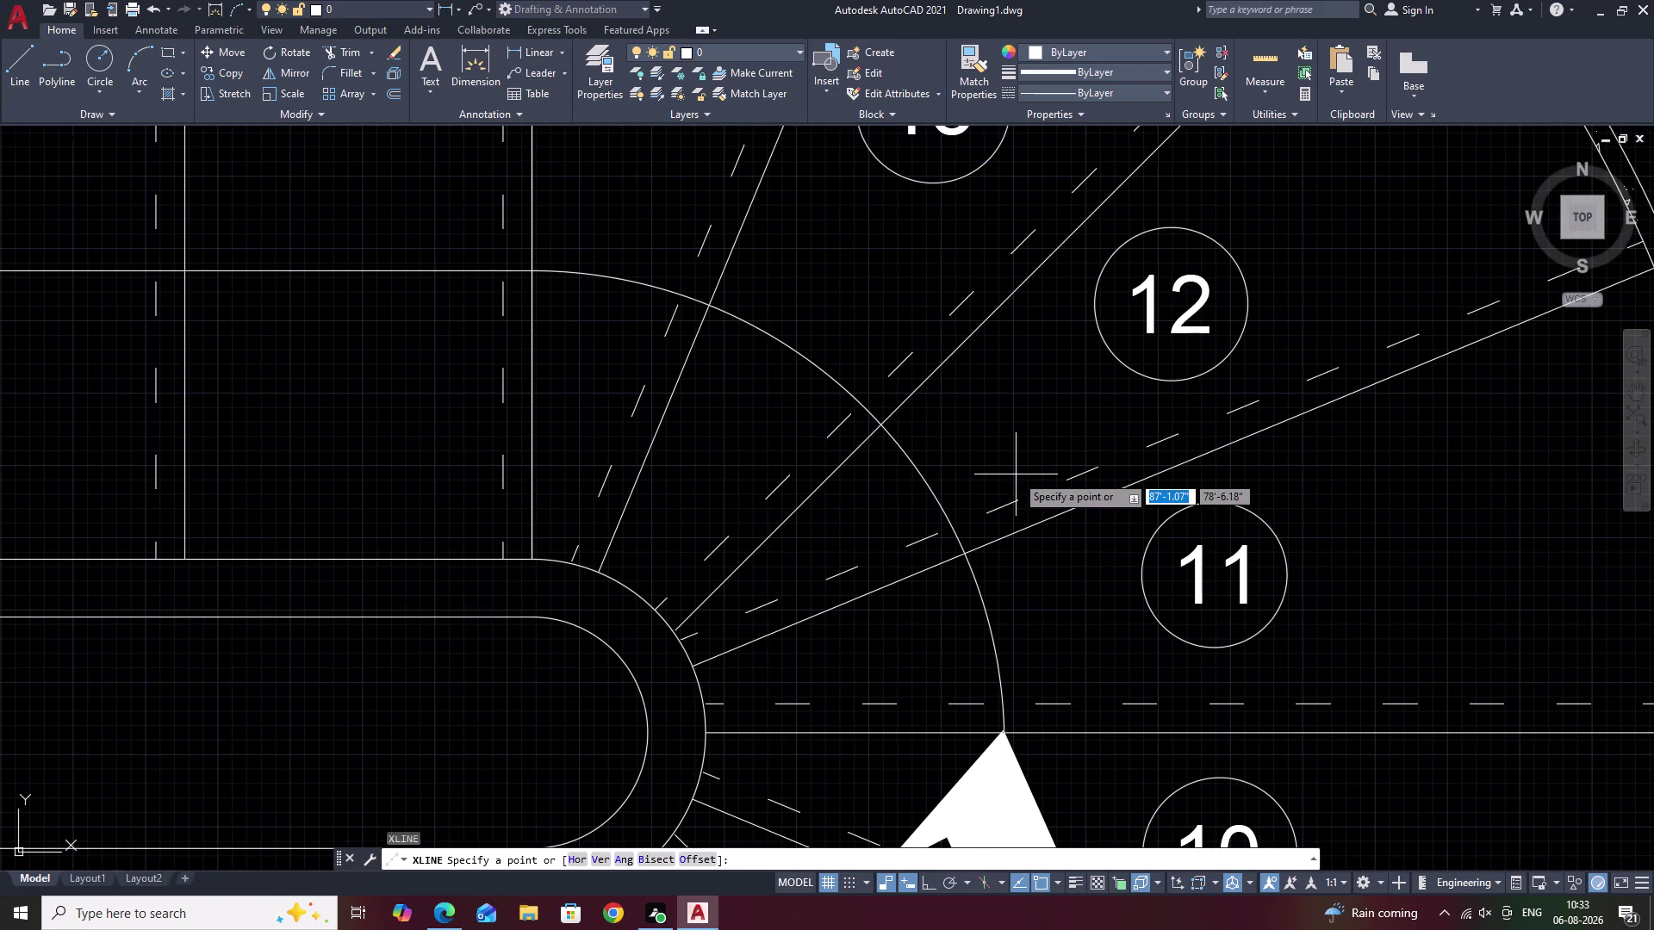
scroll(down, 3)
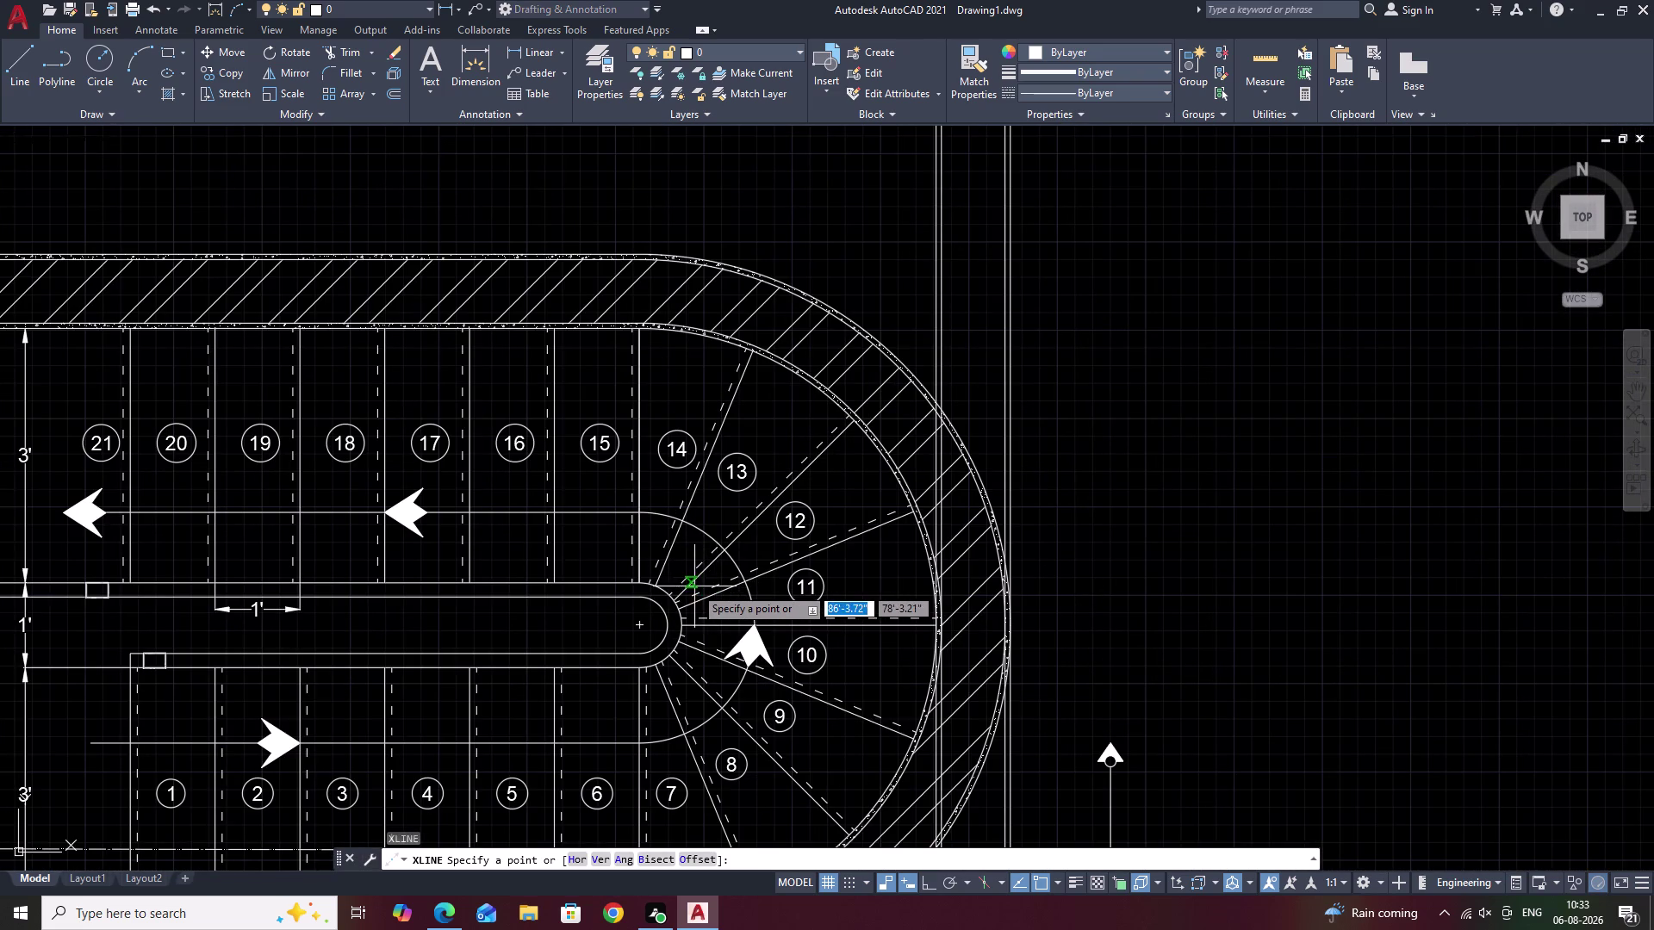
scroll(up, 3)
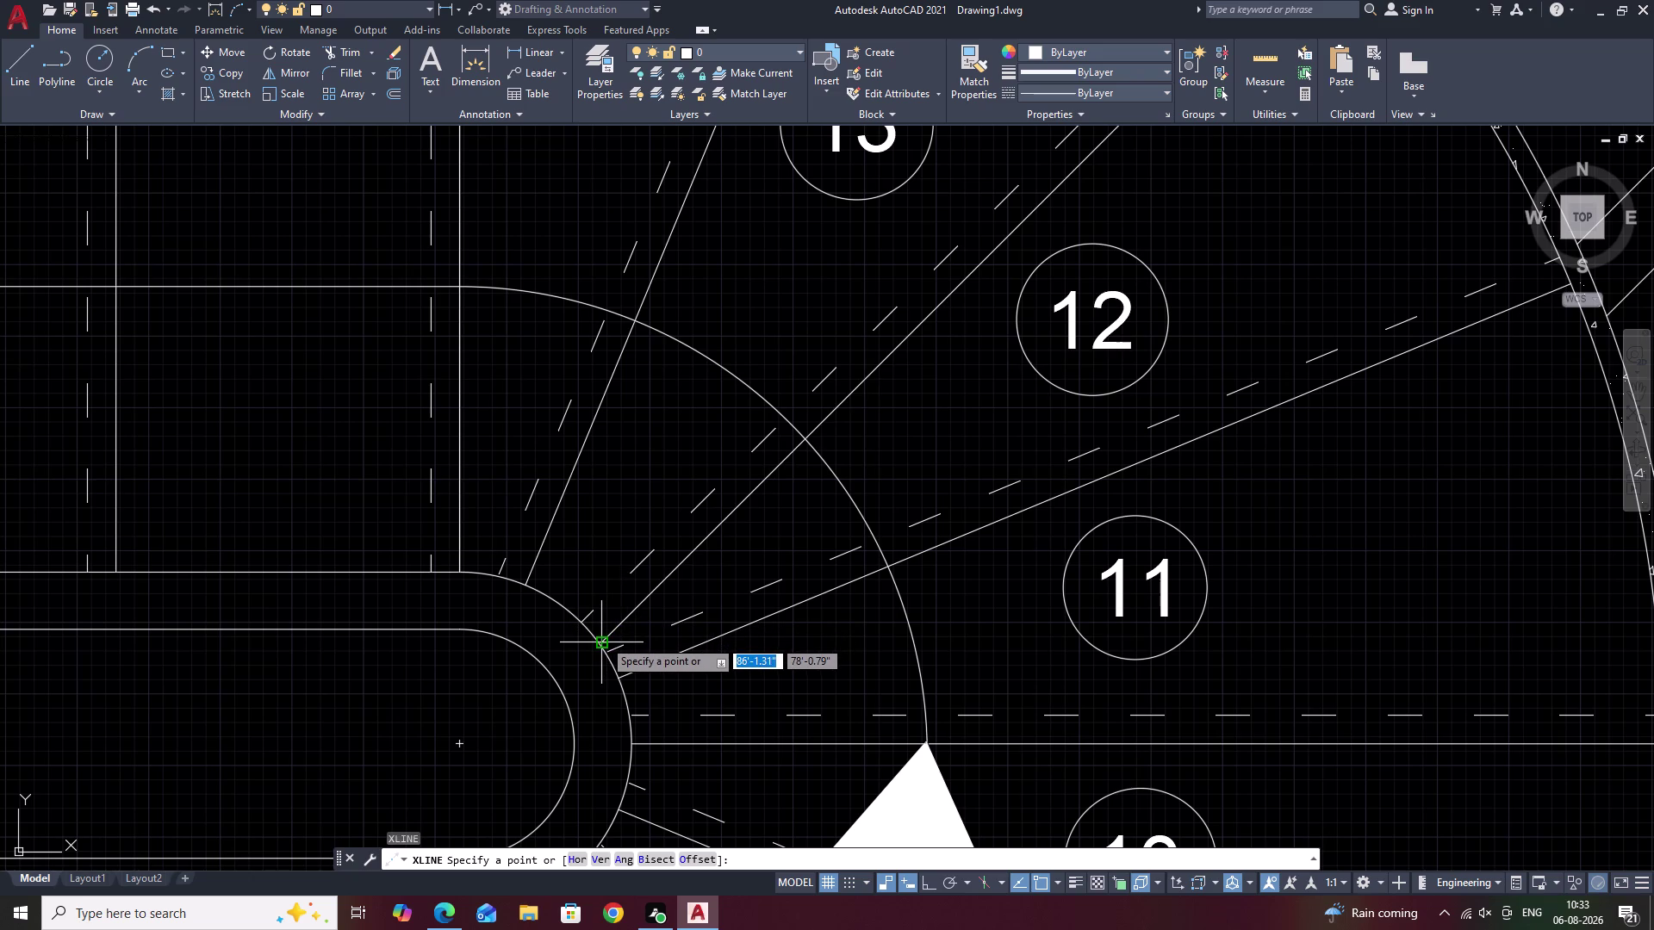
key(Escape)
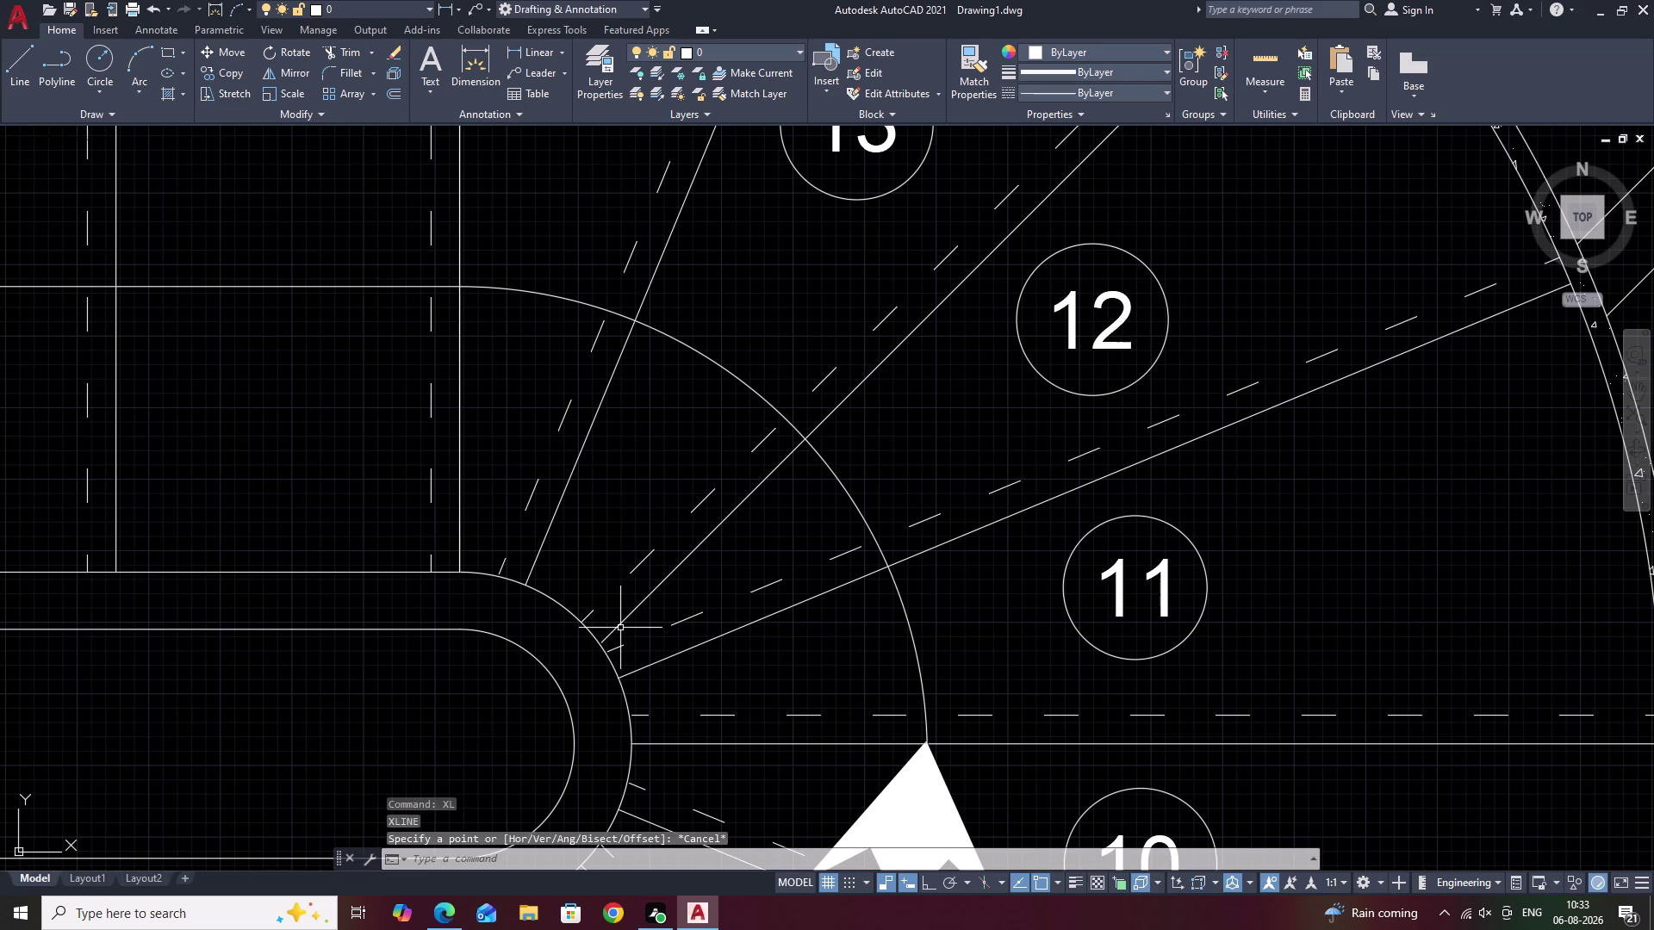
Try extending the winder tread line, then cancel the Extend command.
text(EC)
key(BackSpace)
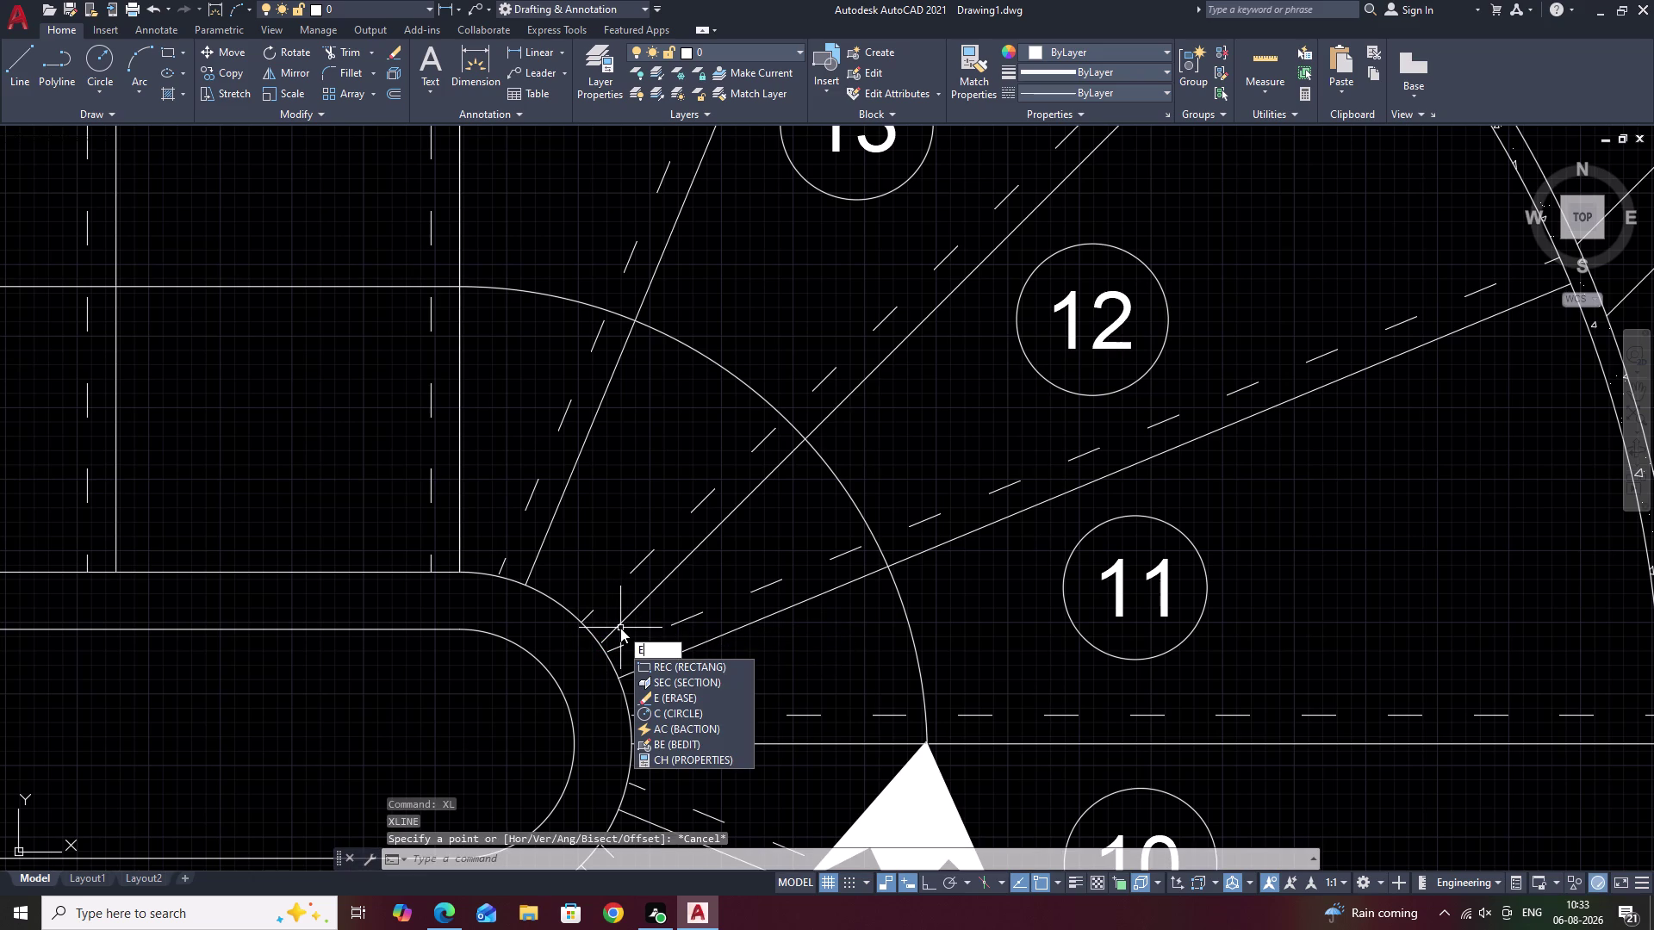
text(X)
key(space)
click(617, 628)
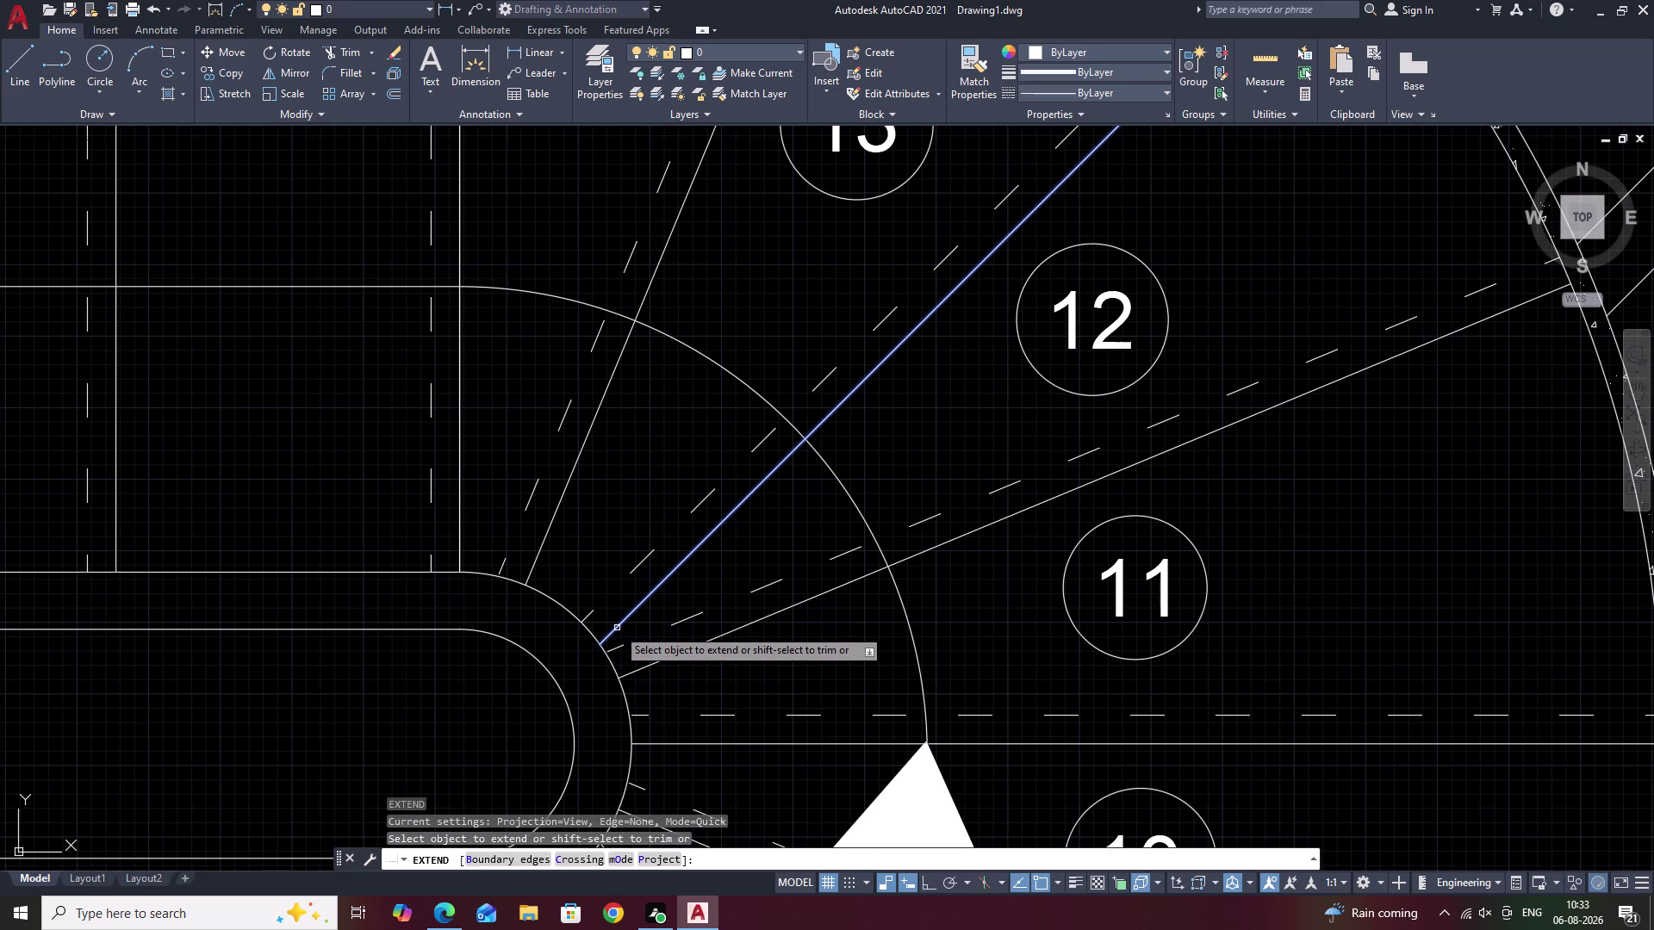
key(Escape)
scroll(down, 3)
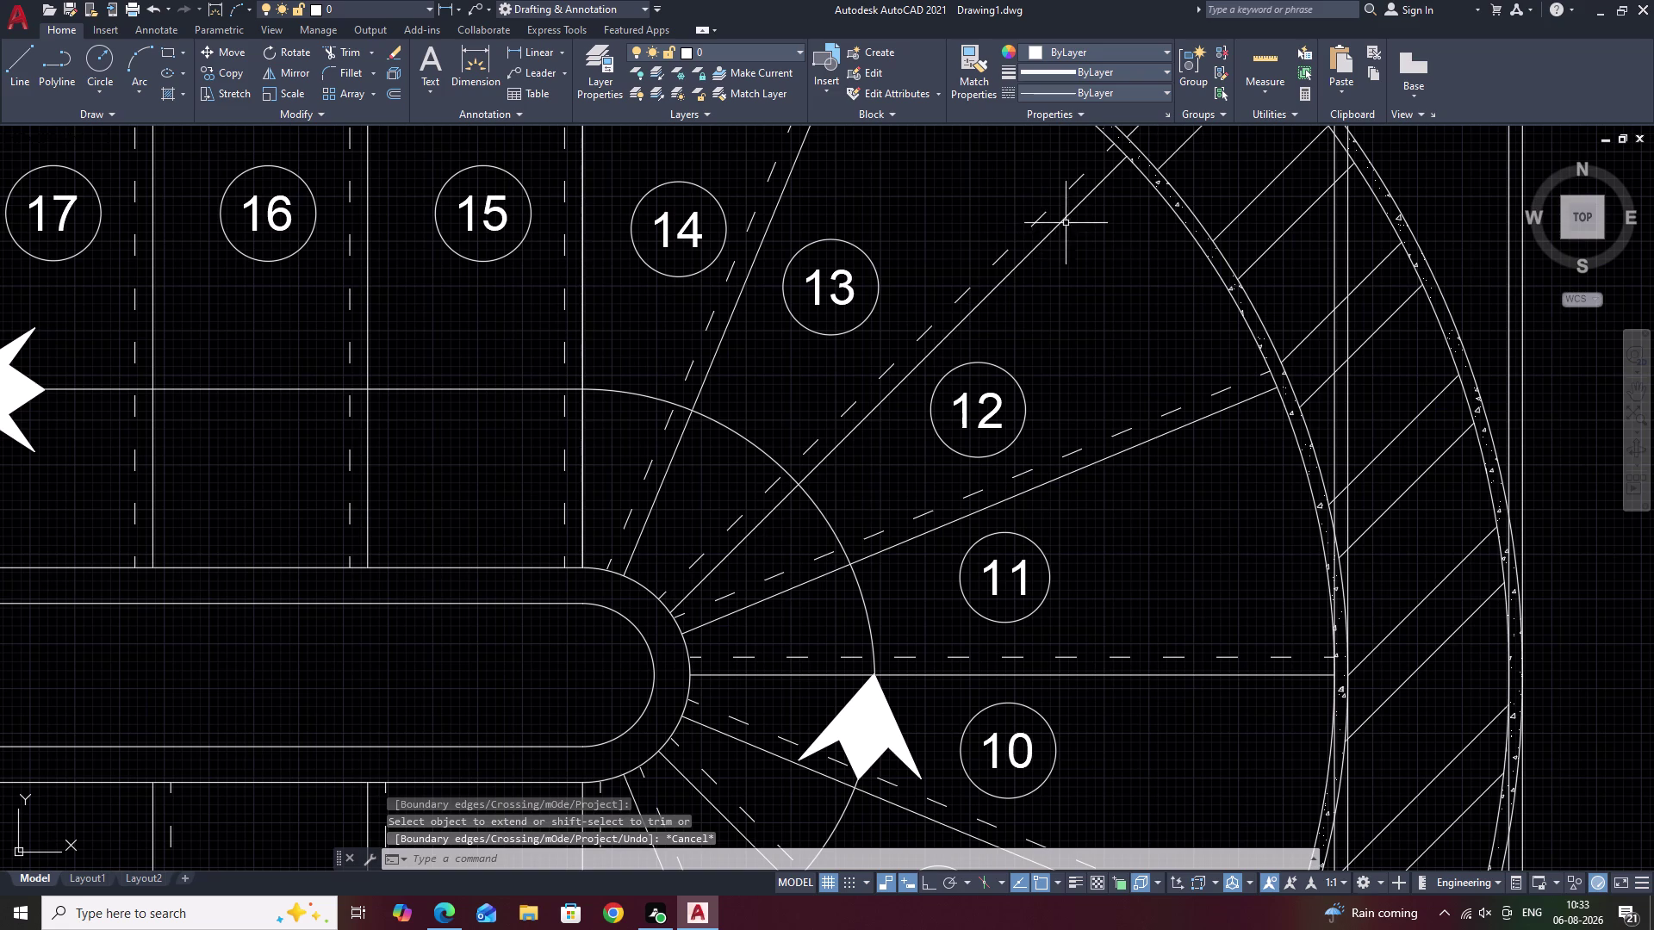
key(Escape)
Draw vertical construction lines through the winder's inner corner and outer tread end.
text(X)
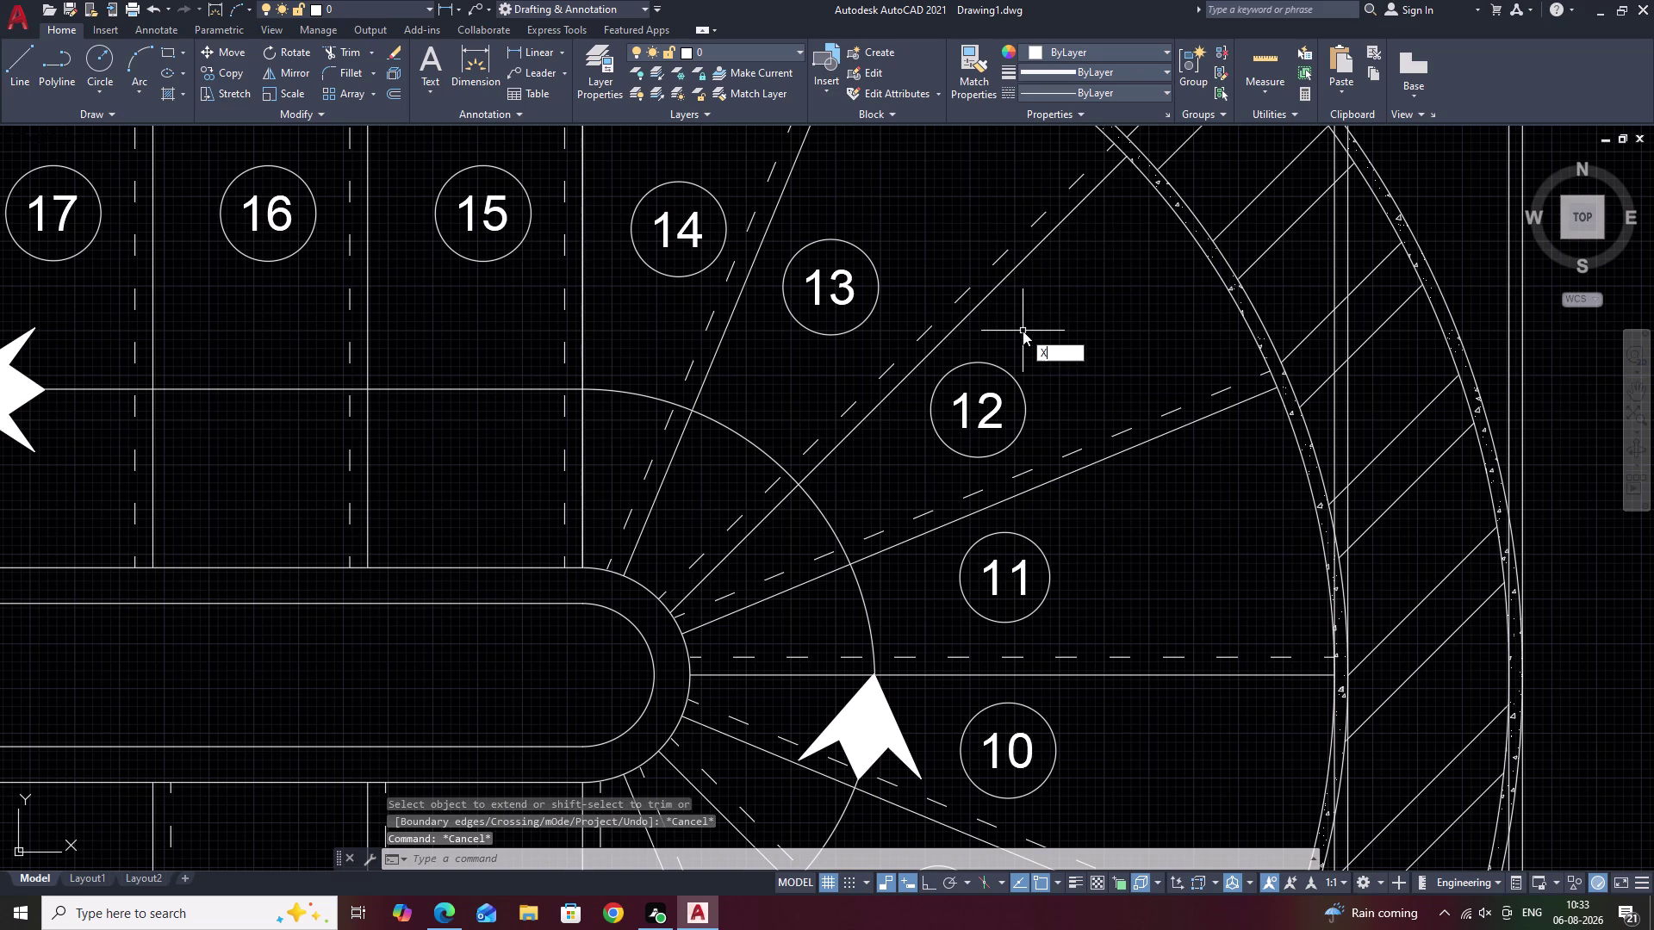
text(L)
key(space)
text(V)
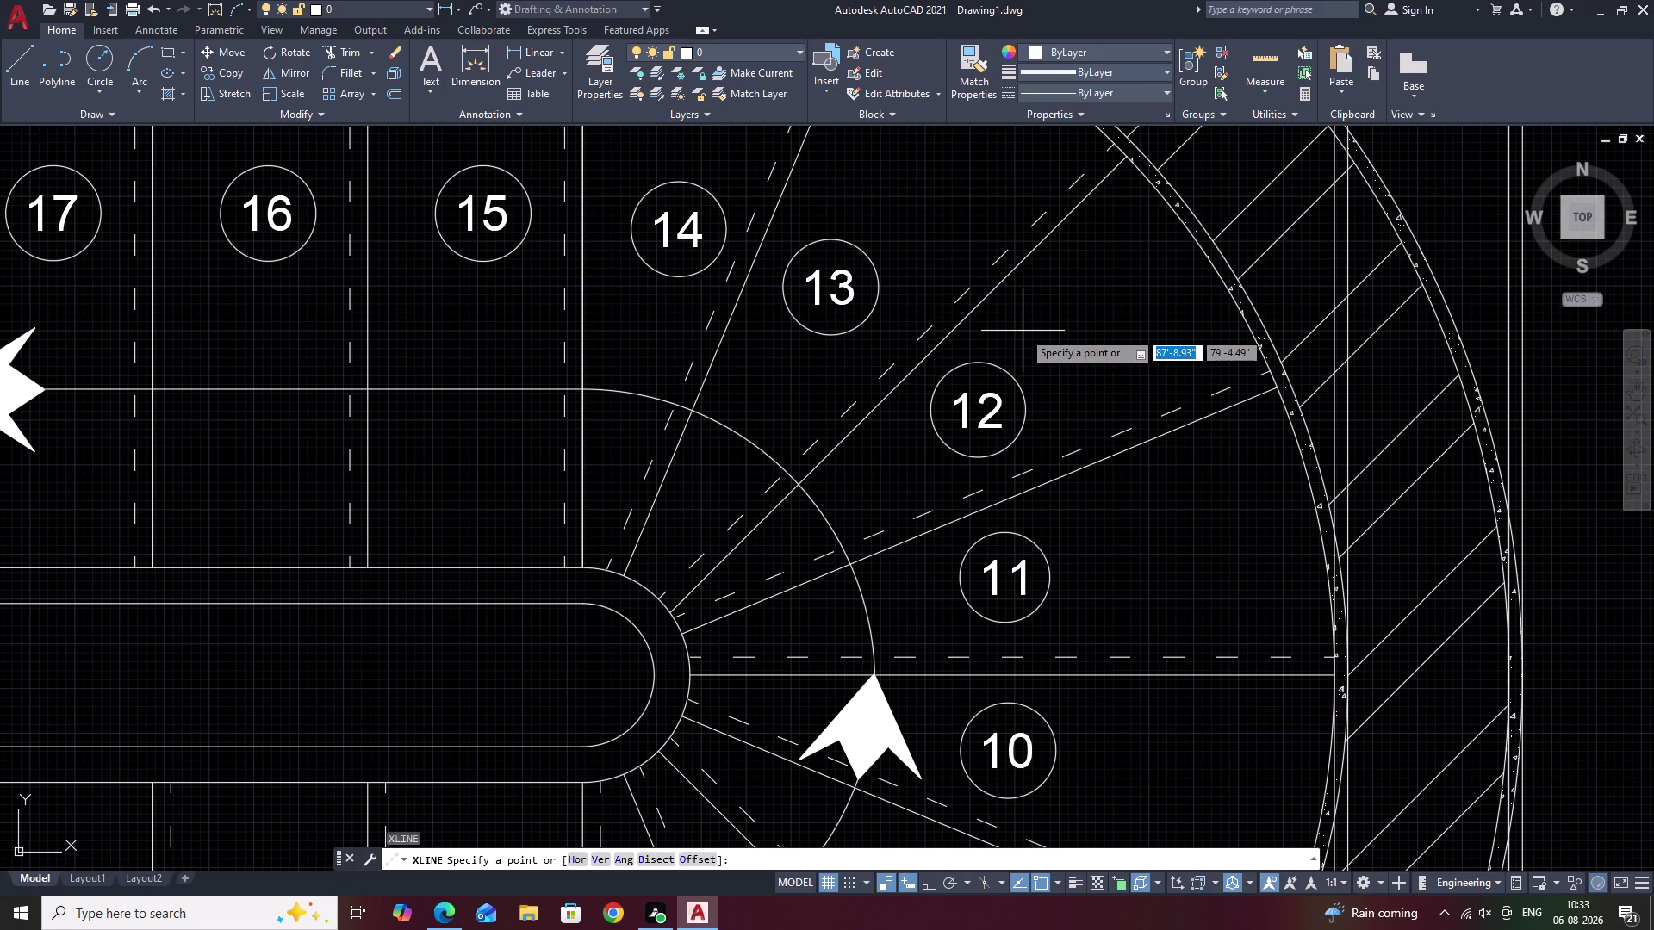
key(space)
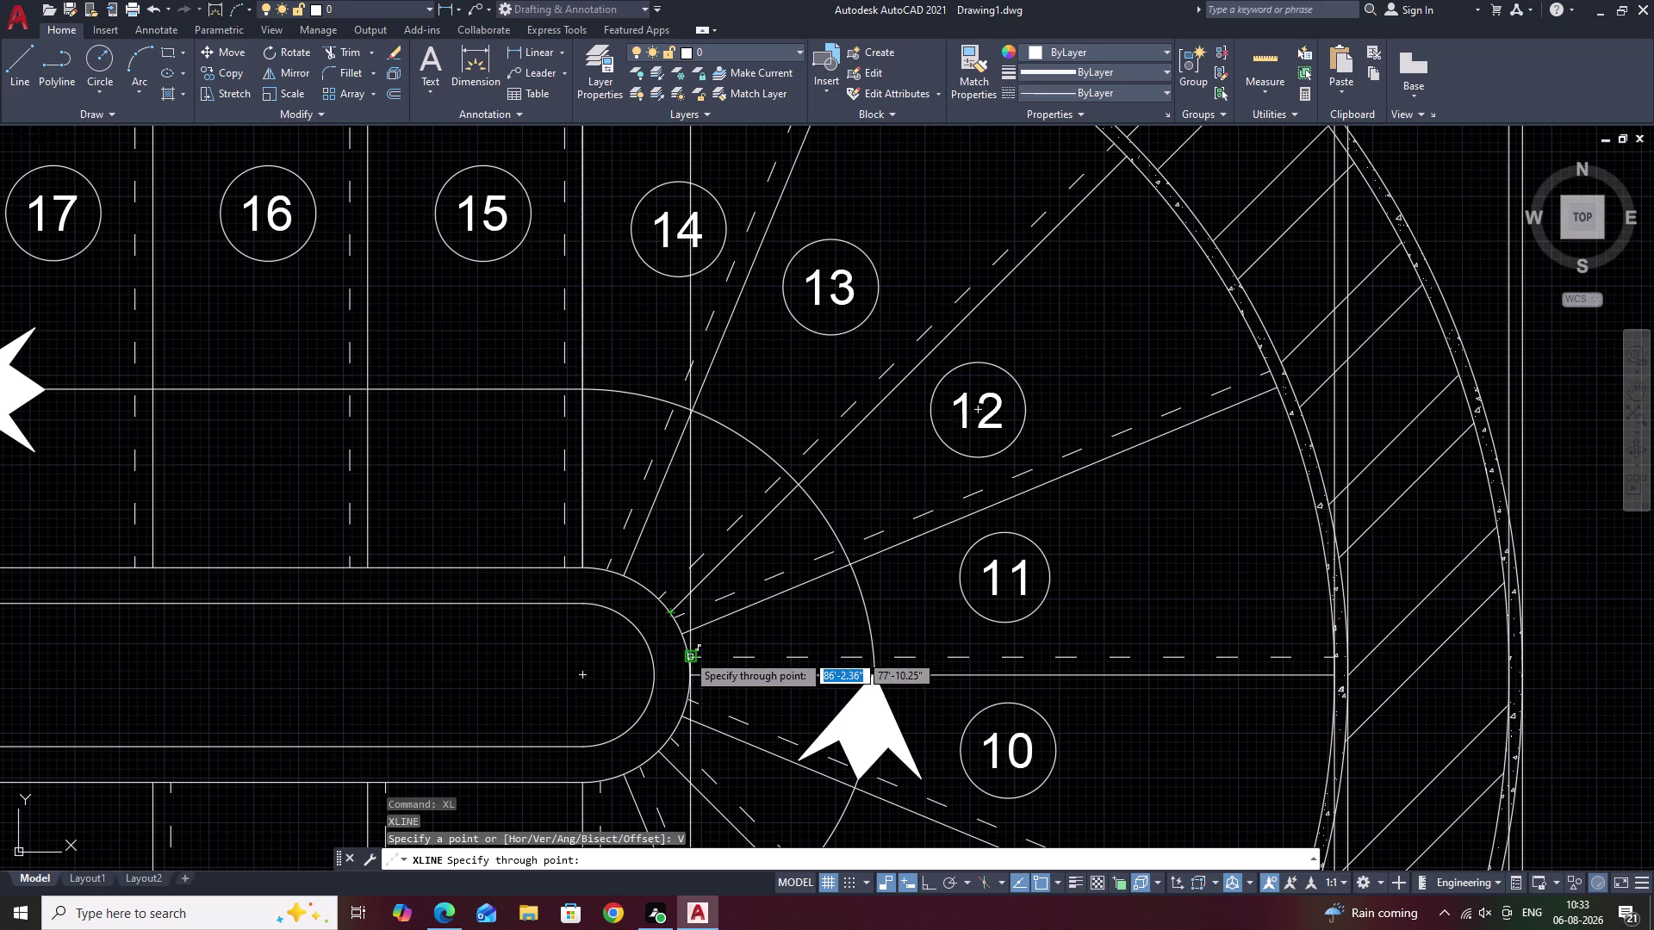
click(668, 615)
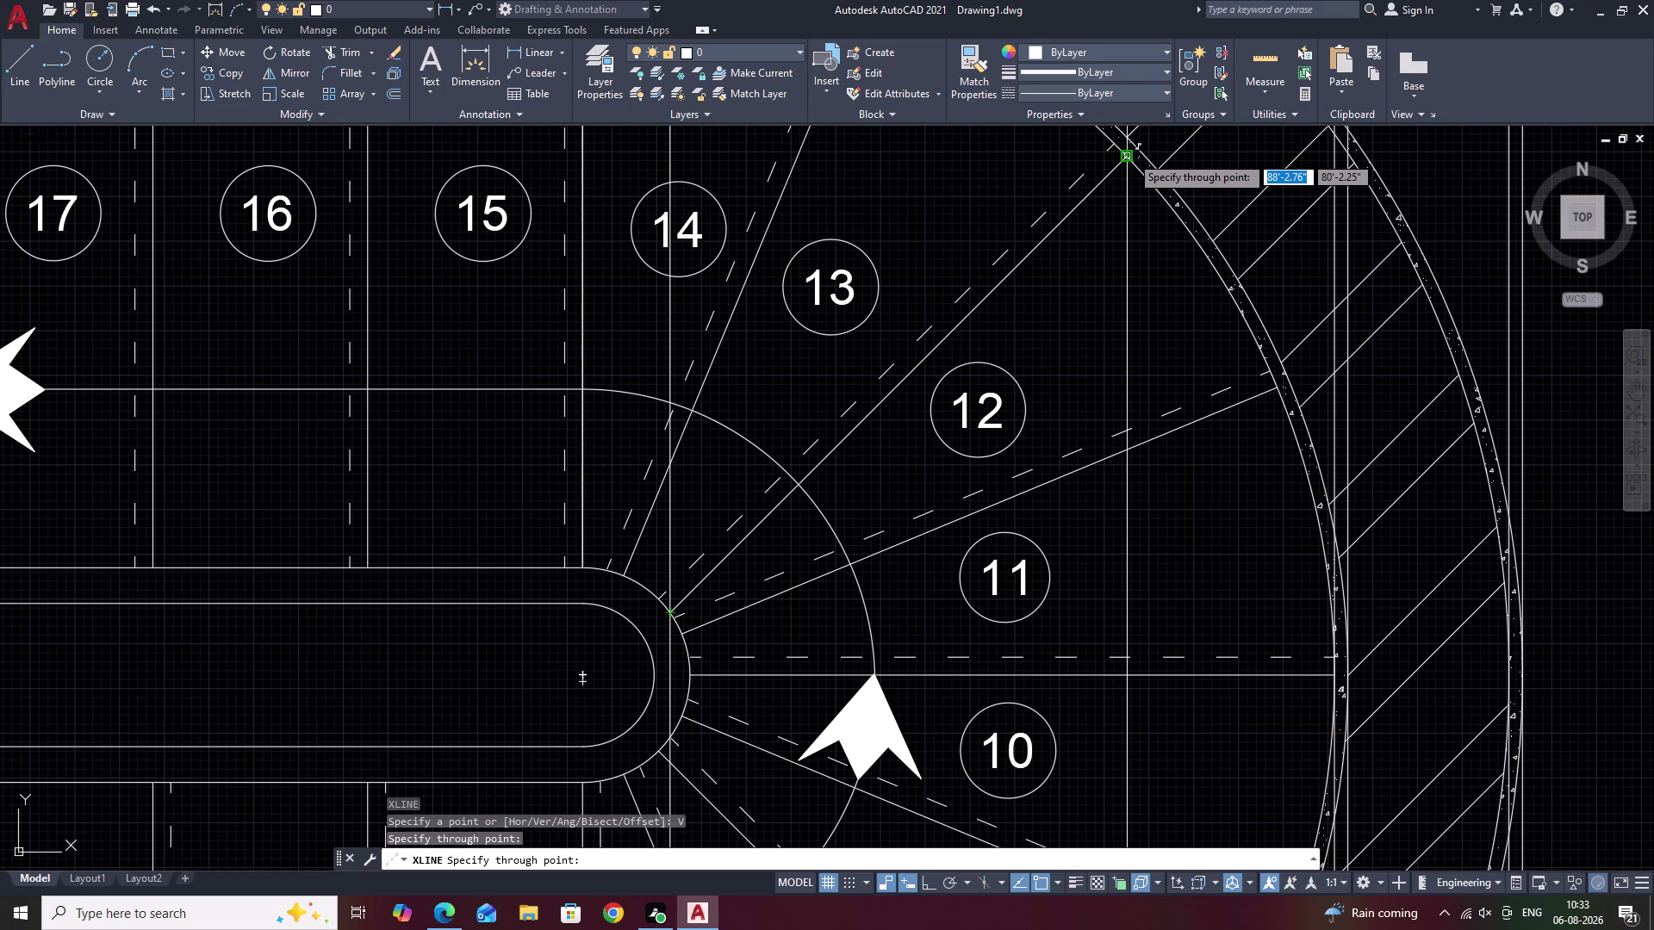
click(1126, 160)
scroll(down, 3)
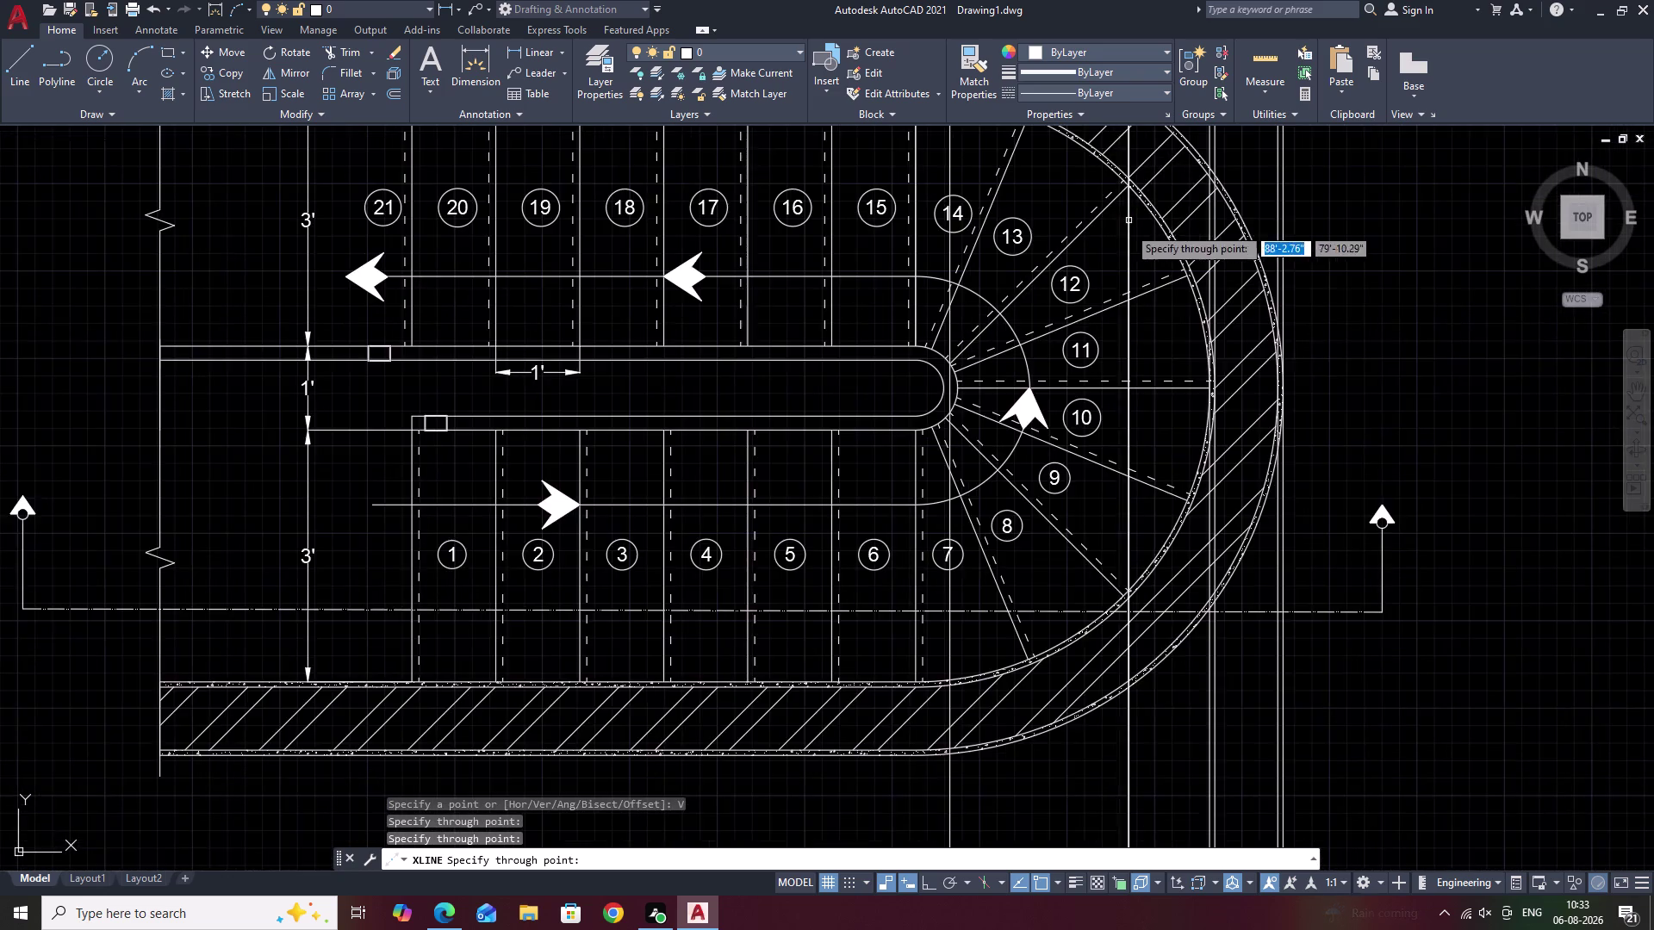
middle_drag(1124, 335, 1193, 0)
middle_drag(1147, 544, 1228, 0)
key(Escape)
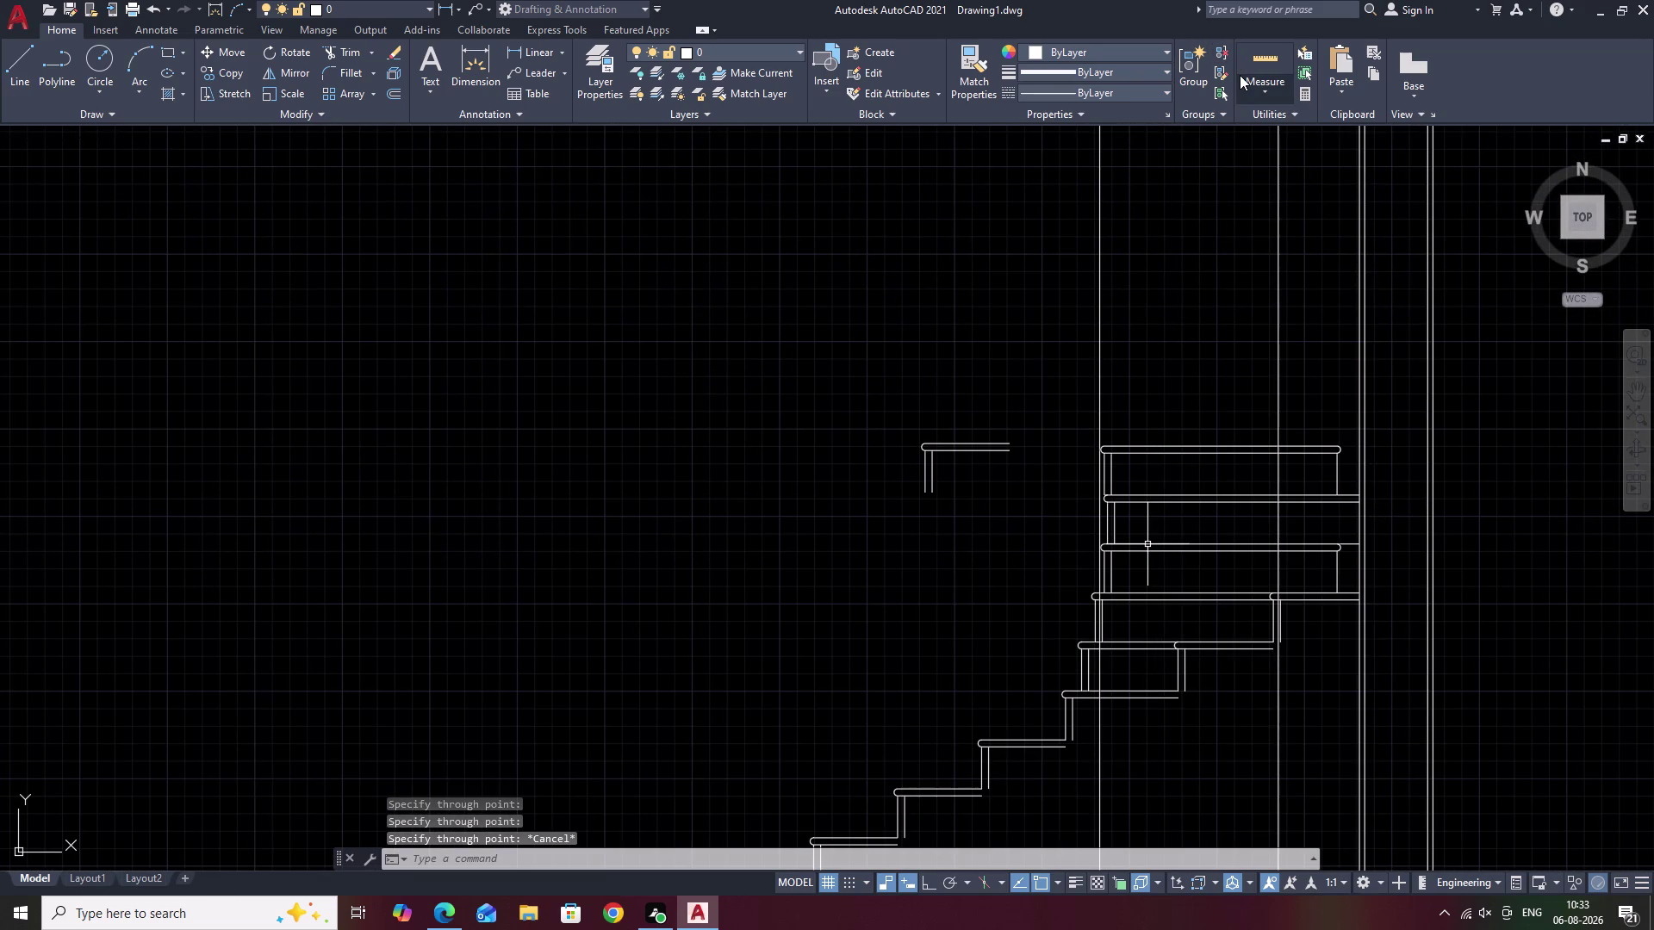
scroll(up, 3)
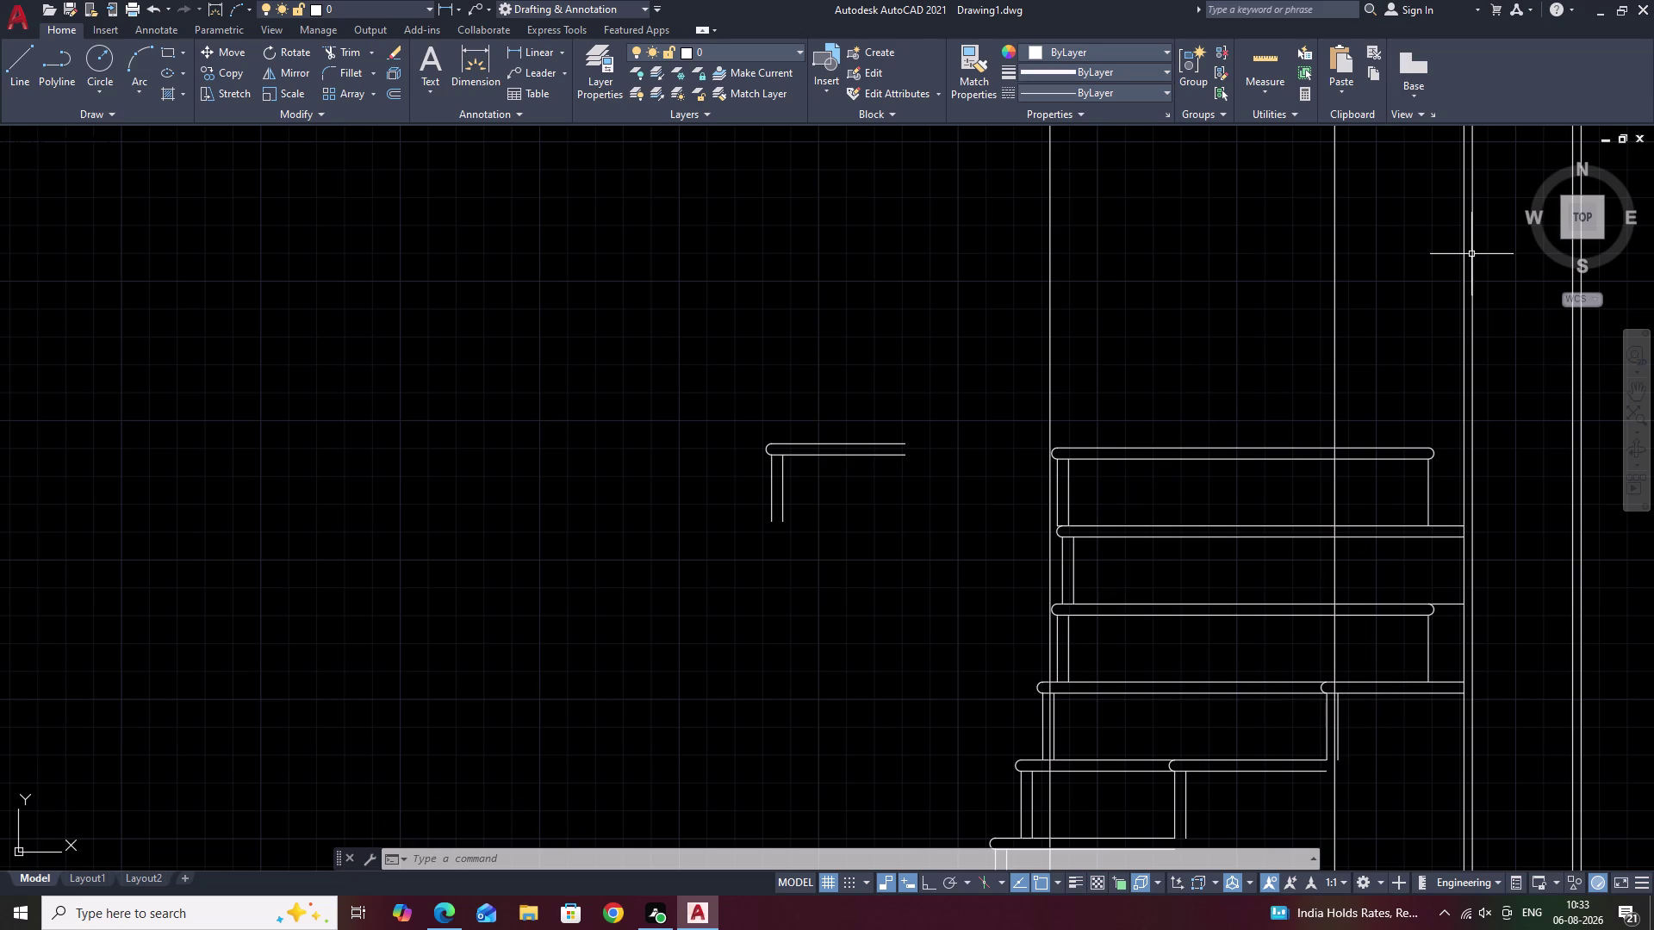
drag(1472, 255, 1439, 257)
drag(1350, 267, 1268, 272)
right_drag(1330, 268, 1268, 272)
Crossing-select the two vertical construction lines and erase them.
key(Escape)
drag(1402, 256, 1063, 248)
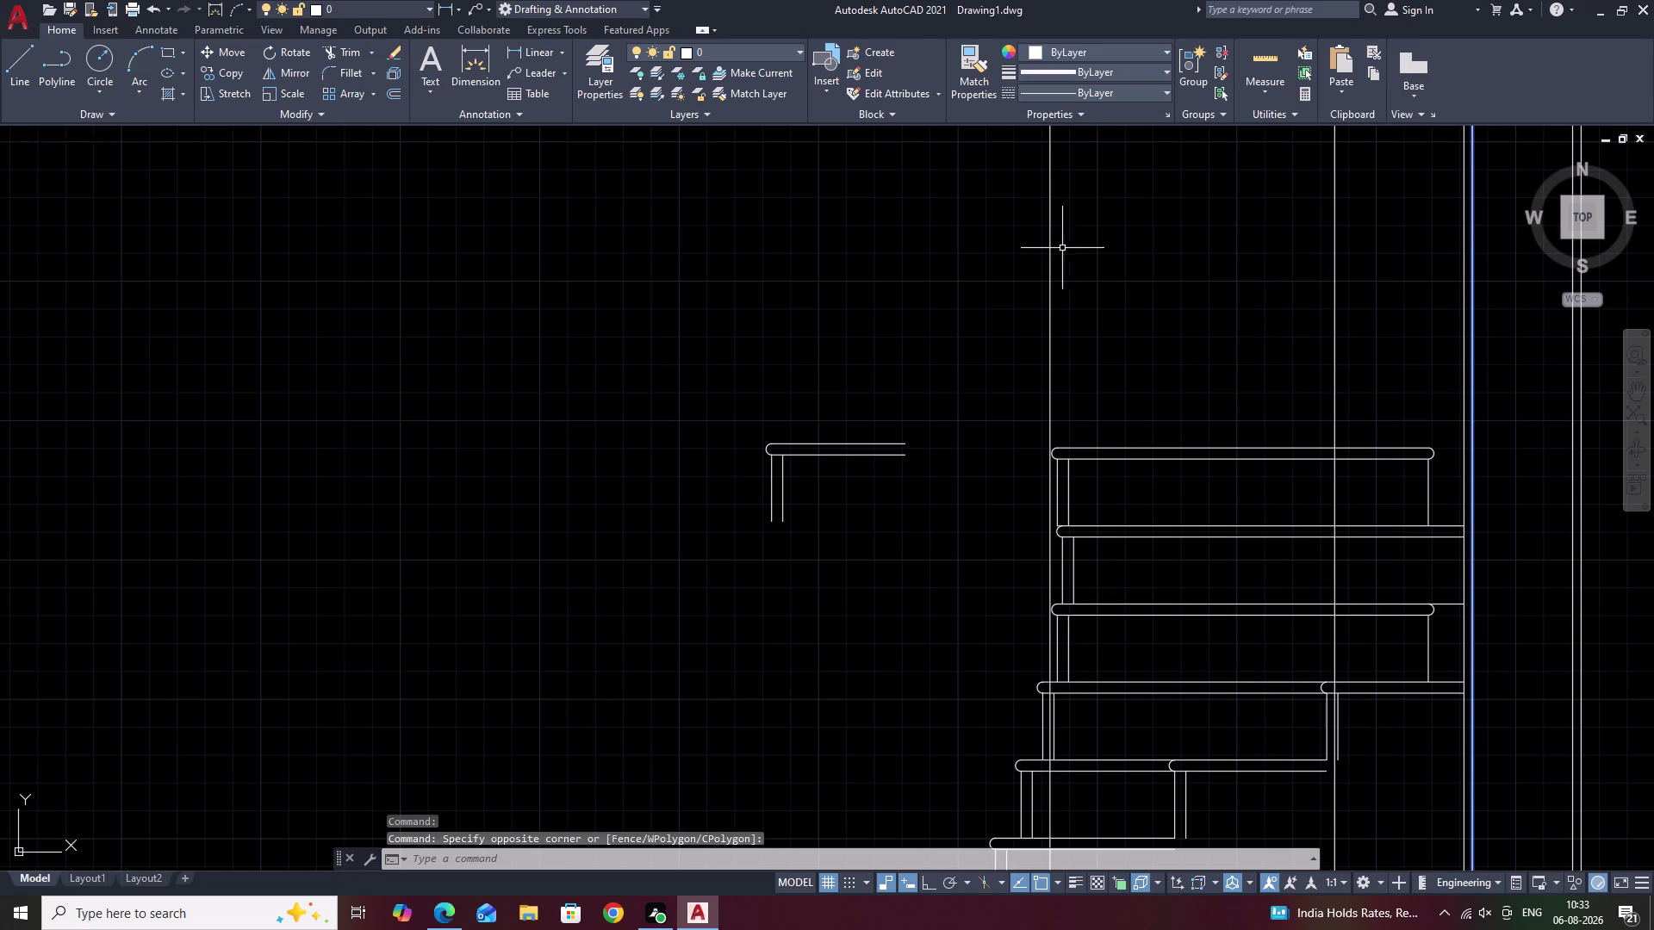
key(Escape)
drag(1392, 261, 1044, 249)
text(E)
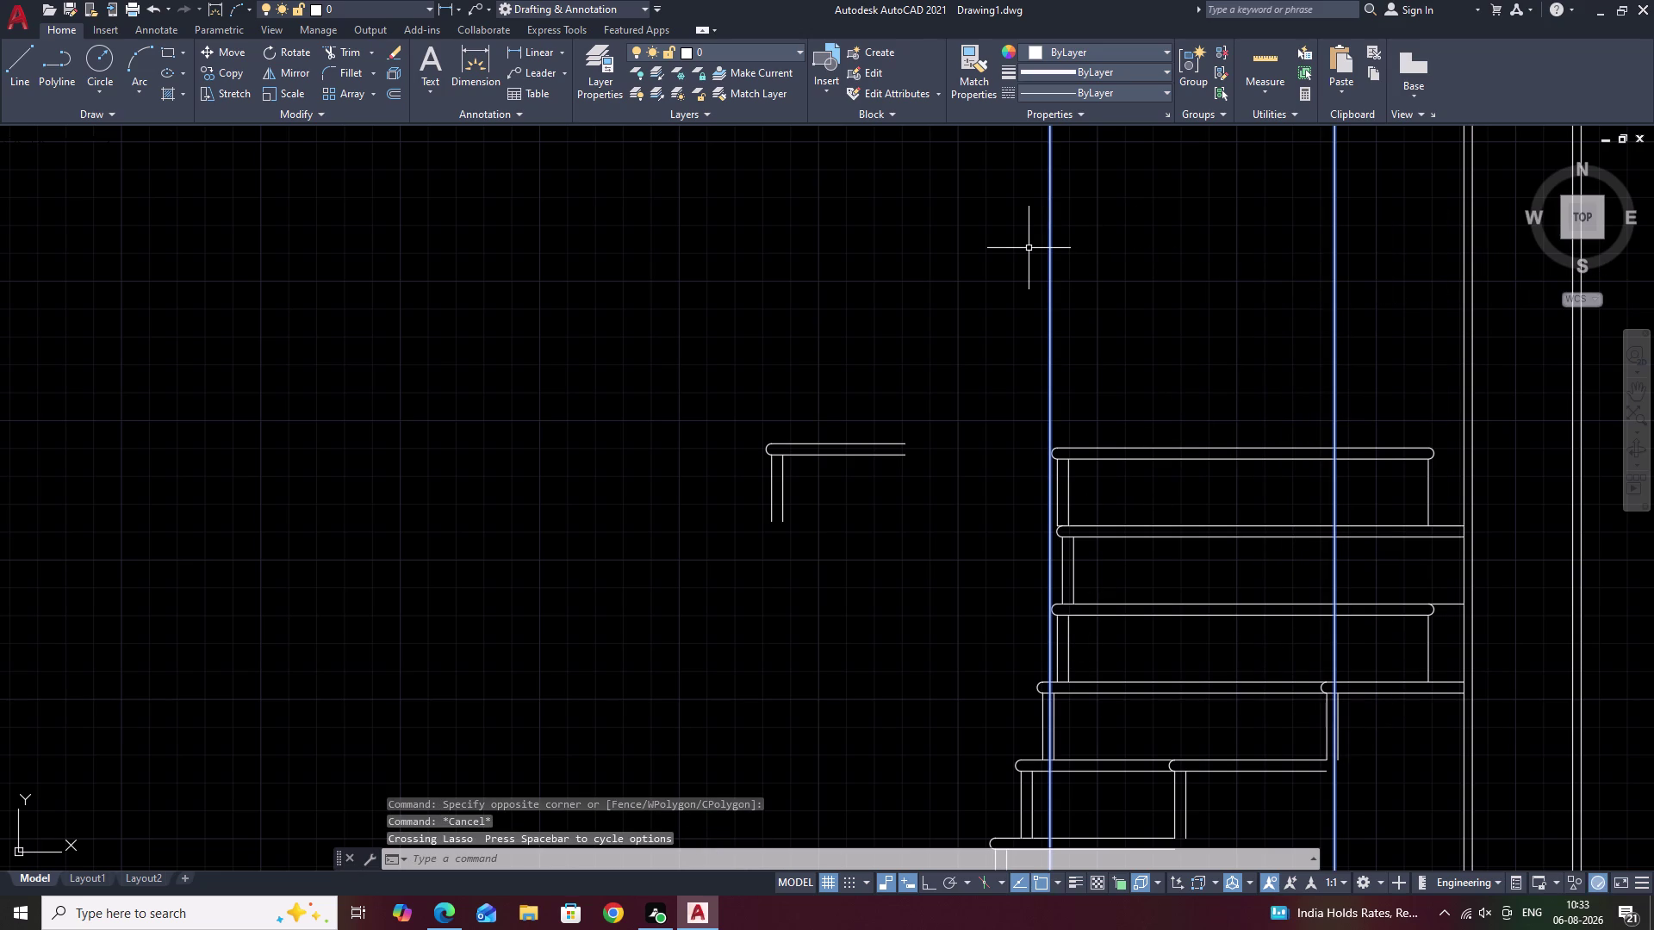
key(space)
Pan from the elevation back to the plan's lower wall and steps 1 to 7.
middle_drag(1143, 362, 1162, 160)
scroll(up, 3)
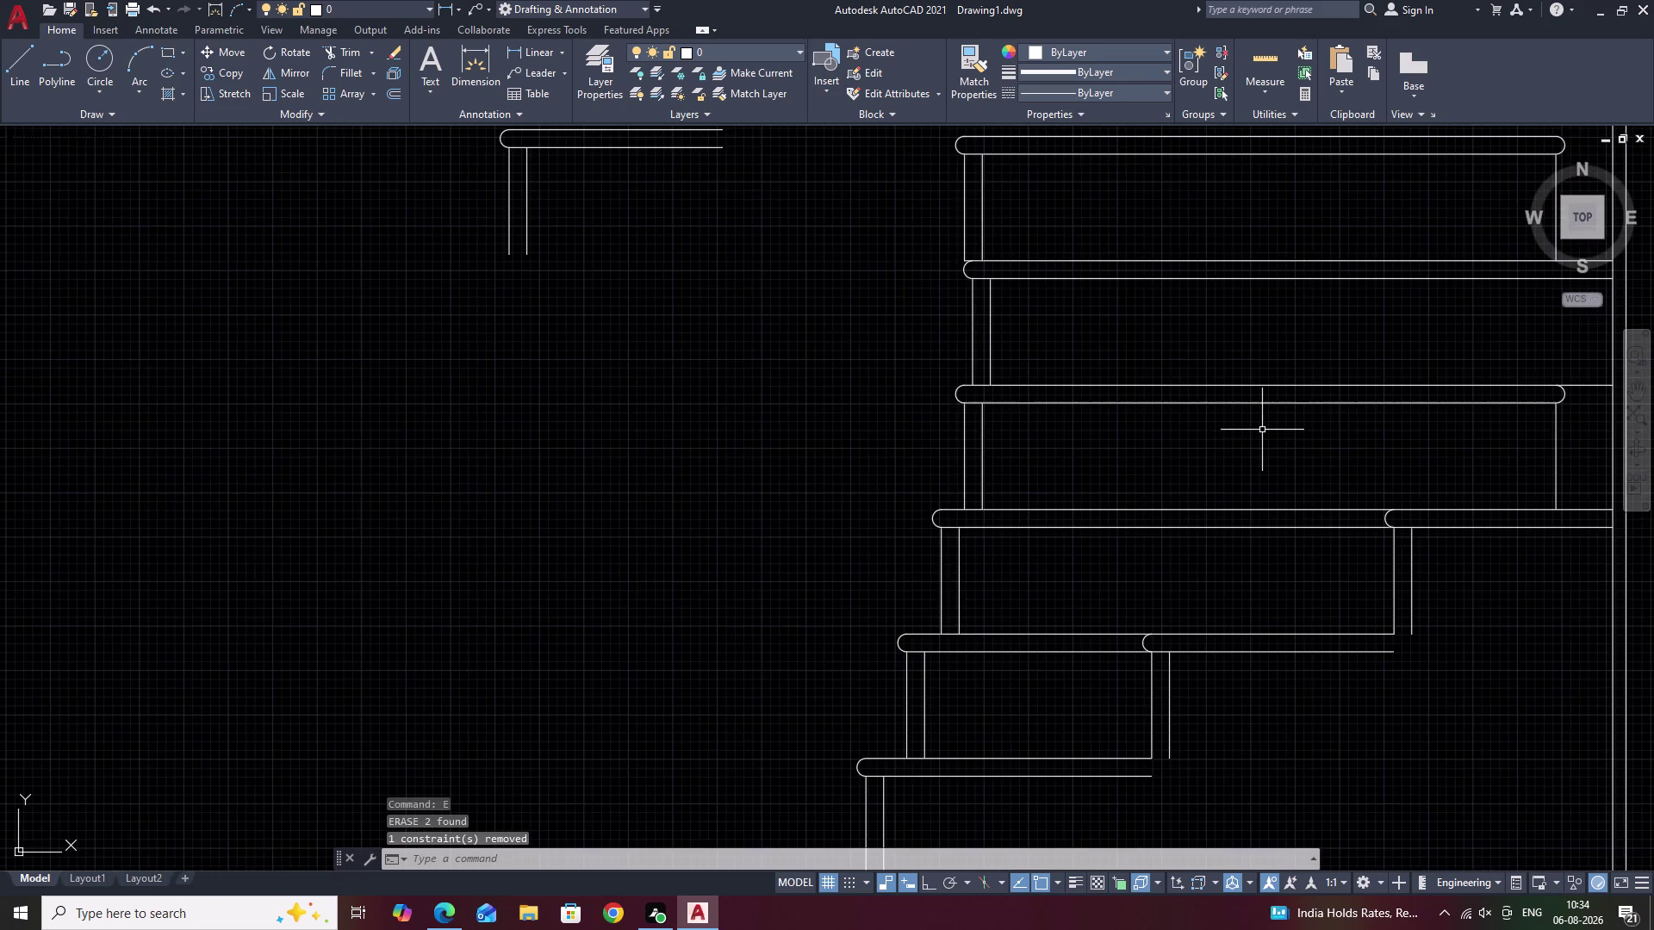
scroll(down, 3)
middle_drag(1276, 353, 1204, 456)
scroll(up, 3)
middle_drag(1206, 491, 1210, 391)
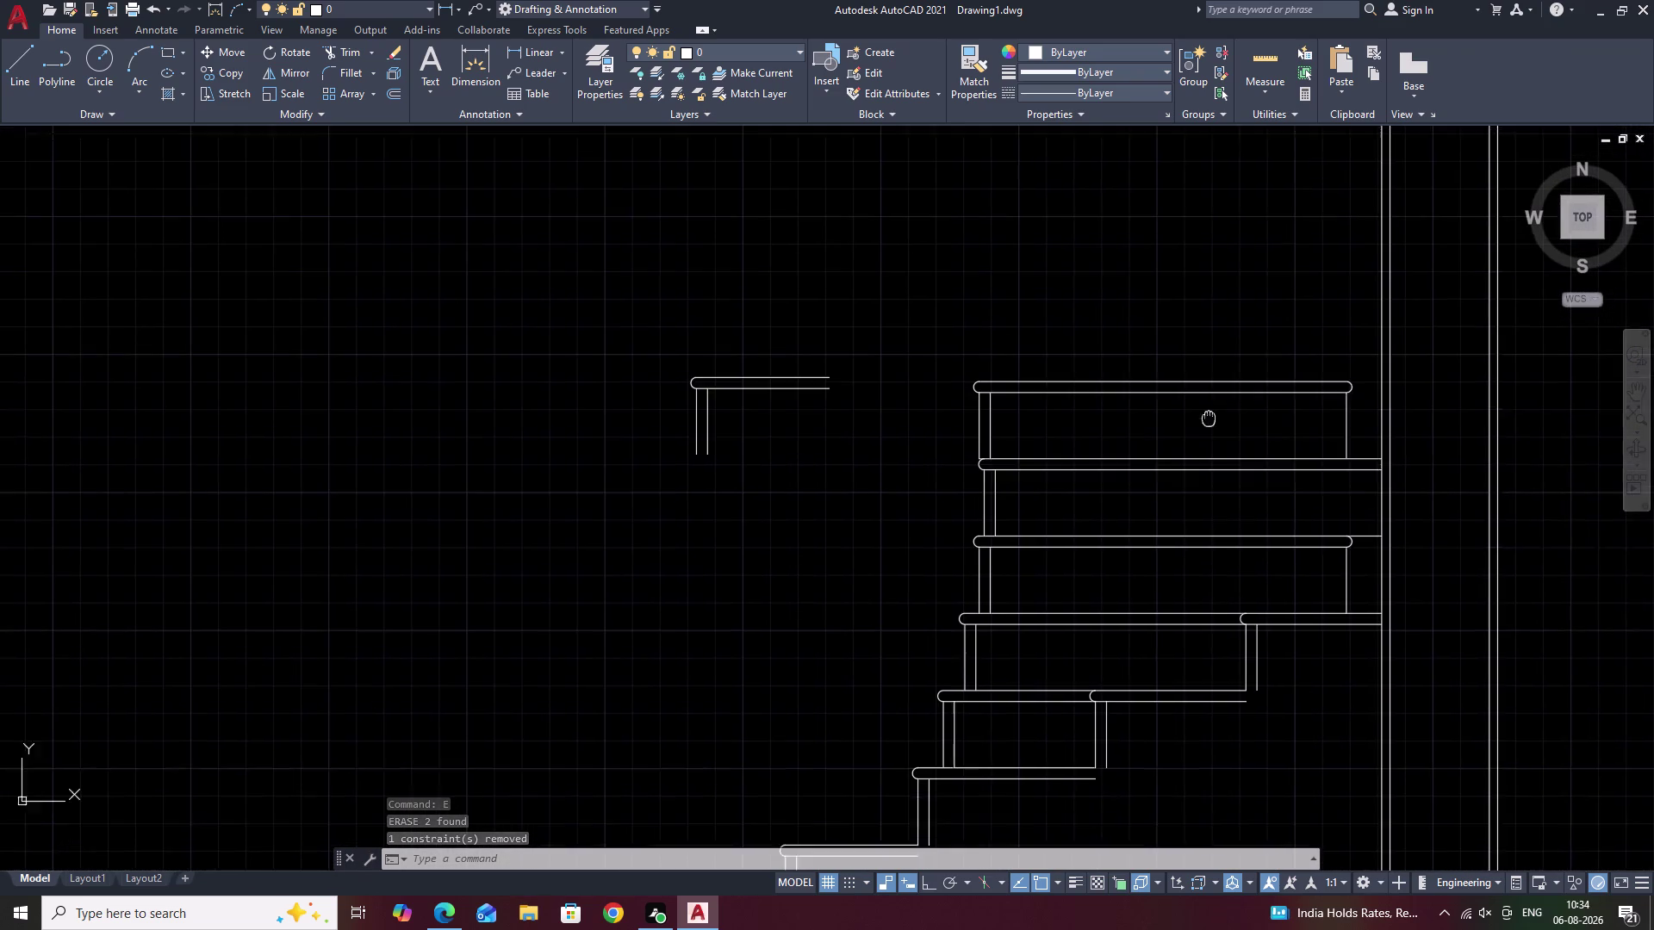
middle_drag(1209, 391, 1210, 370)
scroll(down, 3)
scroll(down, 3)
middle_drag(1198, 398, 1149, 544)
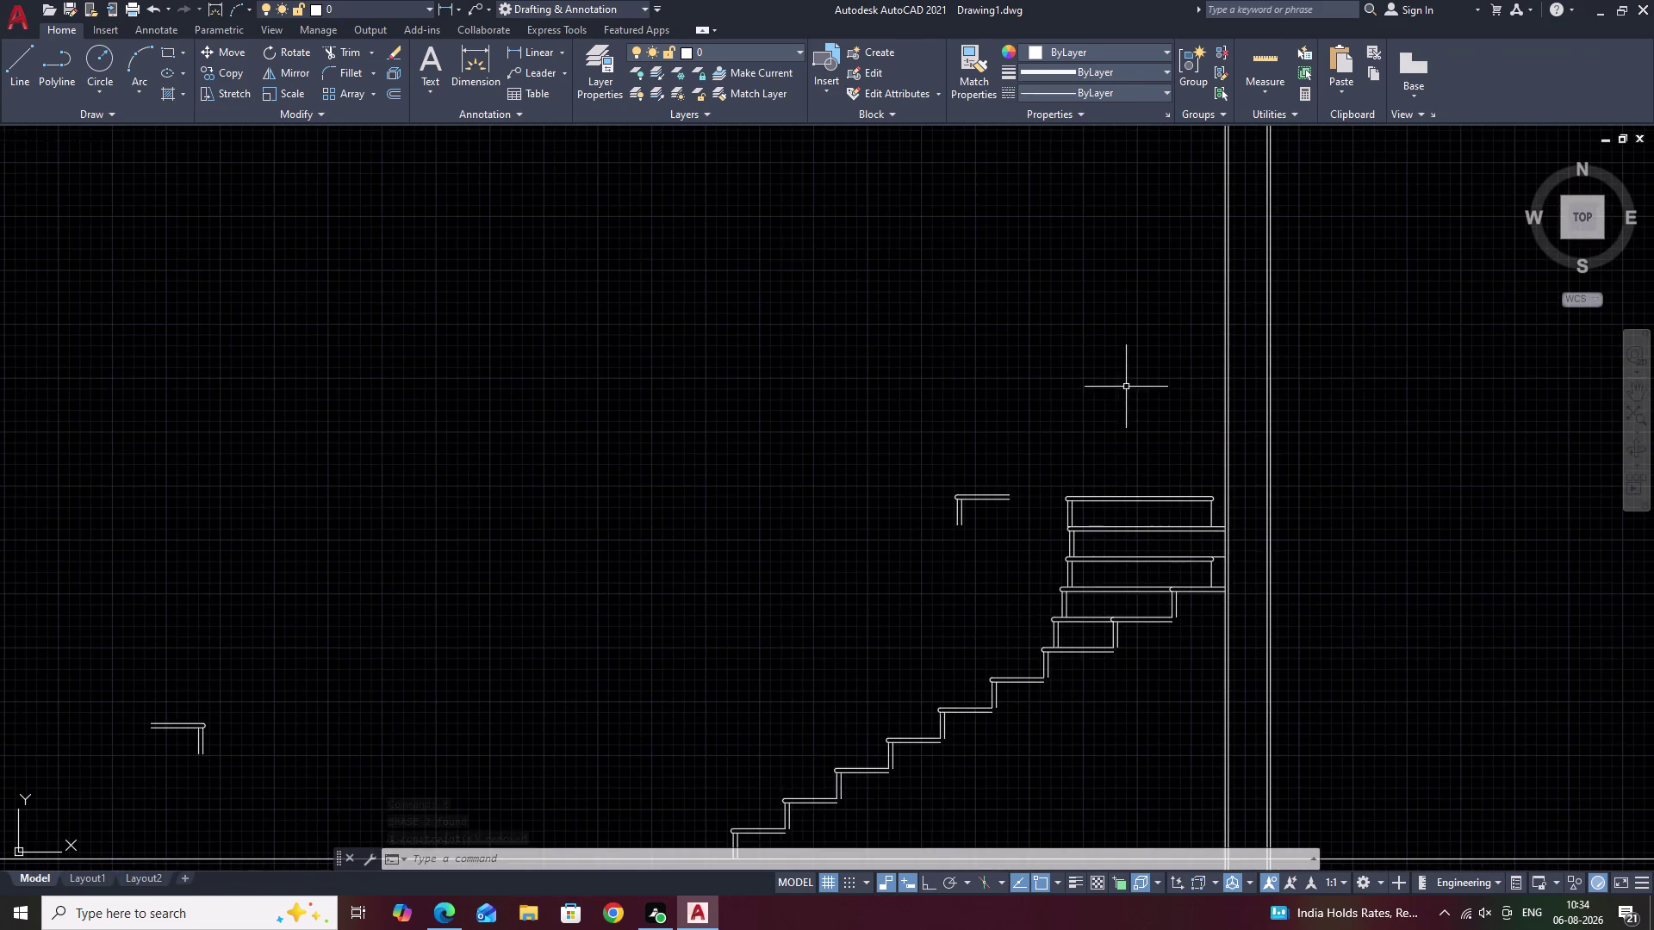
middle_drag(1128, 378, 1092, 563)
middle_drag(1097, 182, 1064, 616)
scroll(down, 3)
scroll(up, 3)
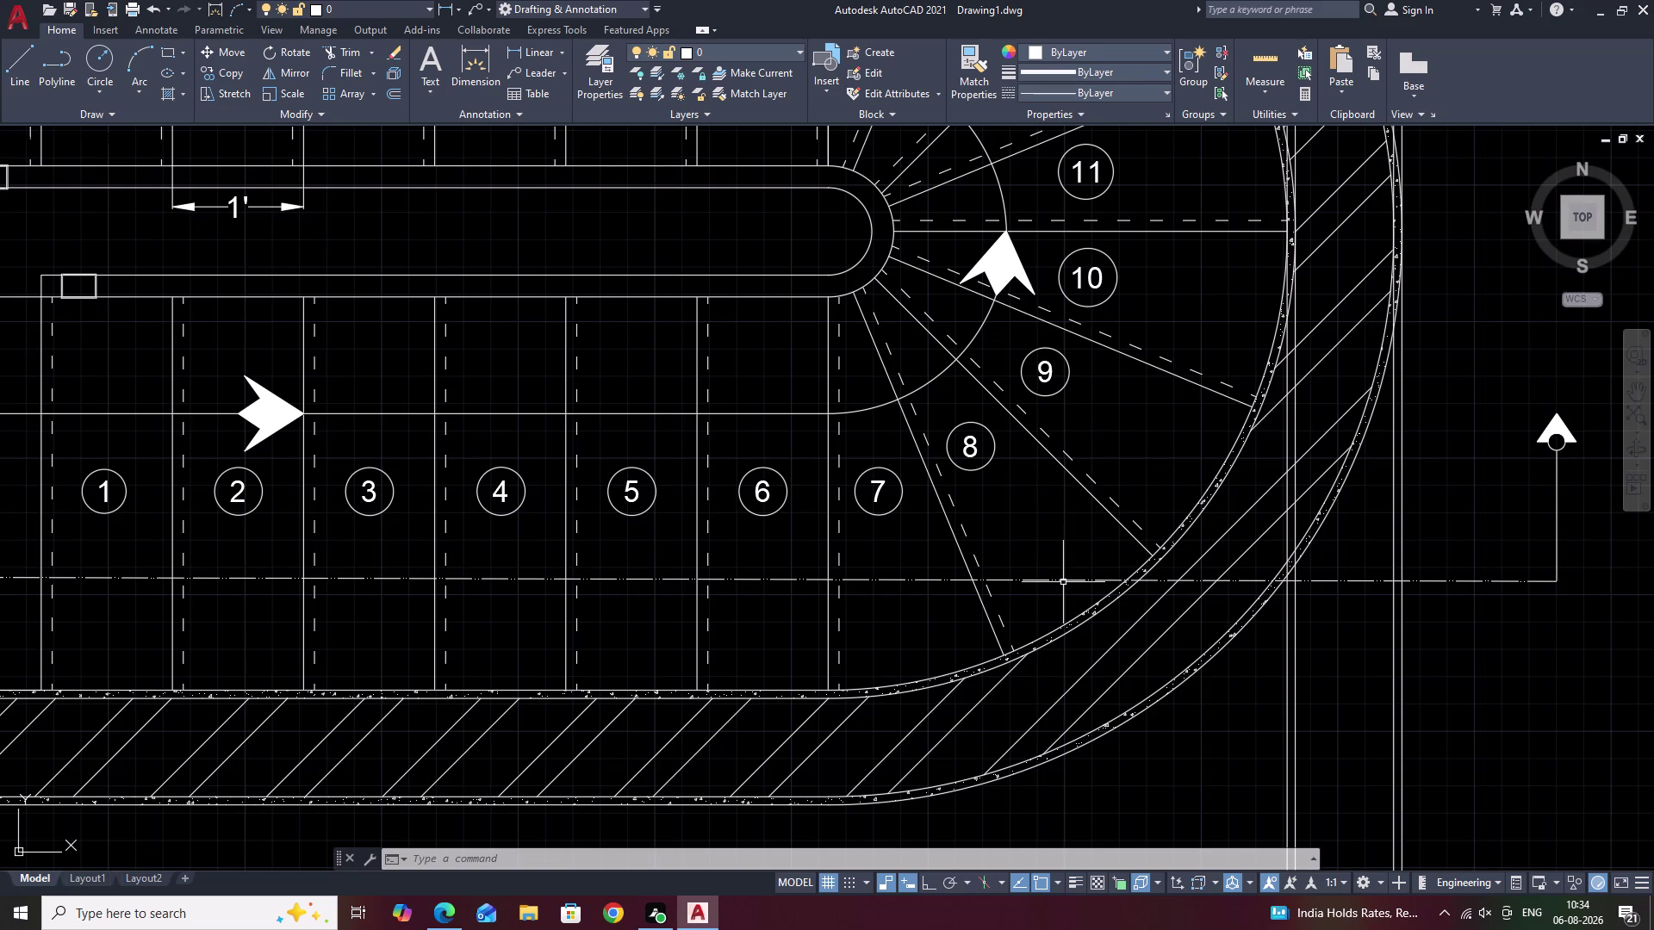
middle_drag(1063, 582, 1094, 255)
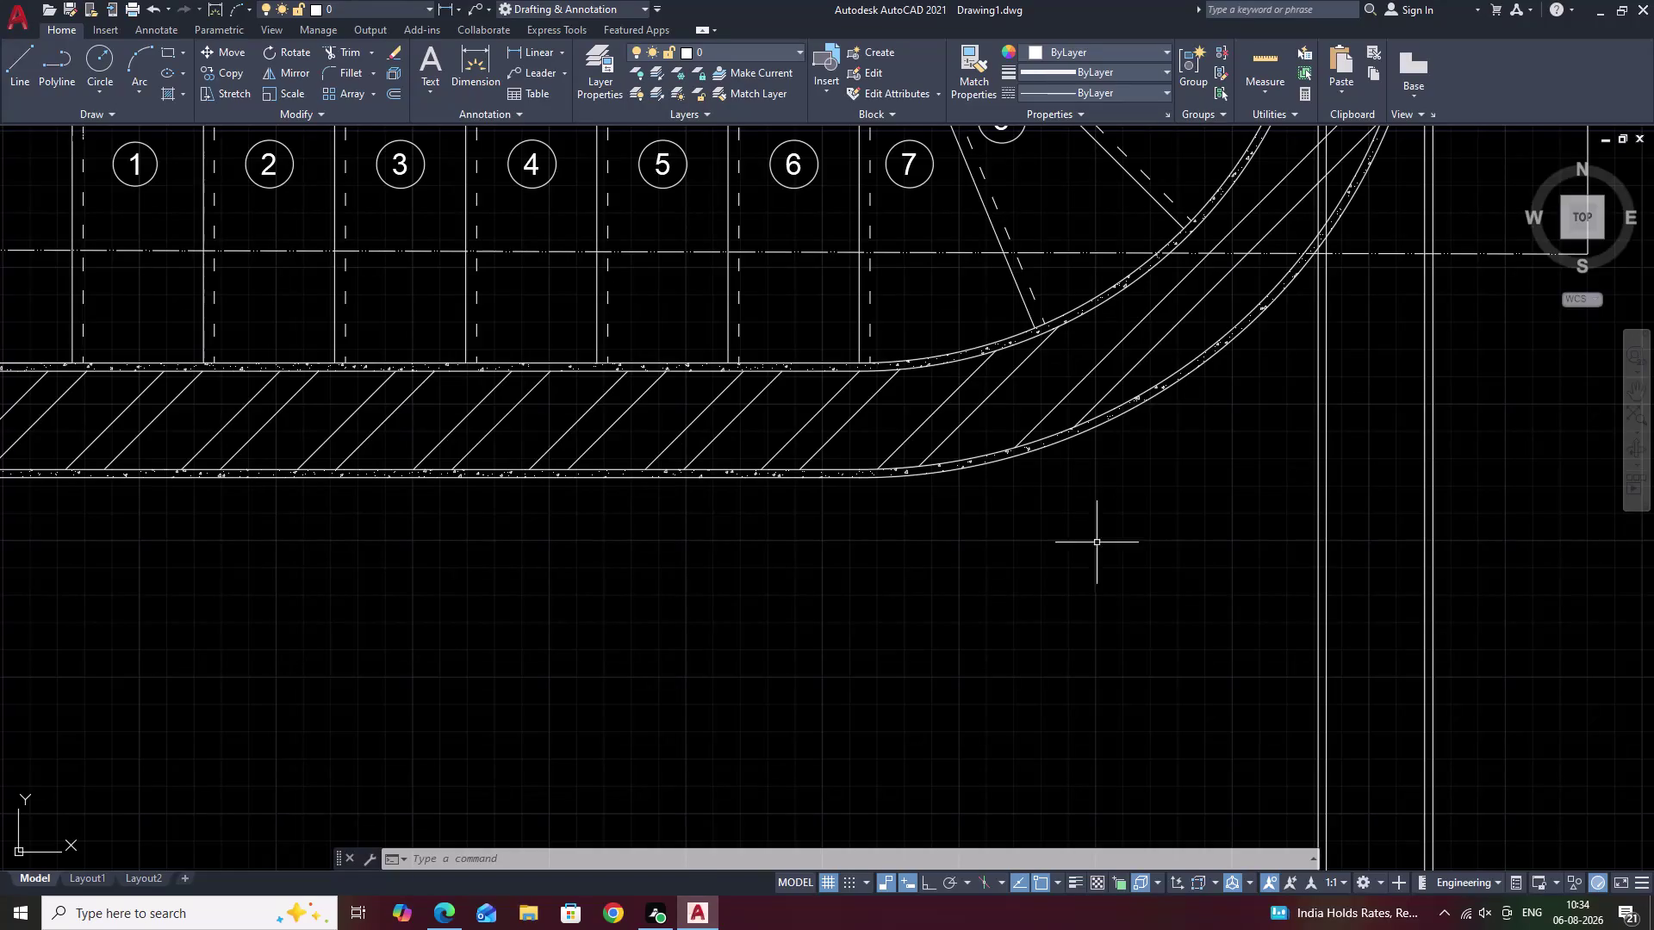
middle_drag(1072, 144, 1053, 352)
Draw vertical construction lines through two winder step corners.
text(X)
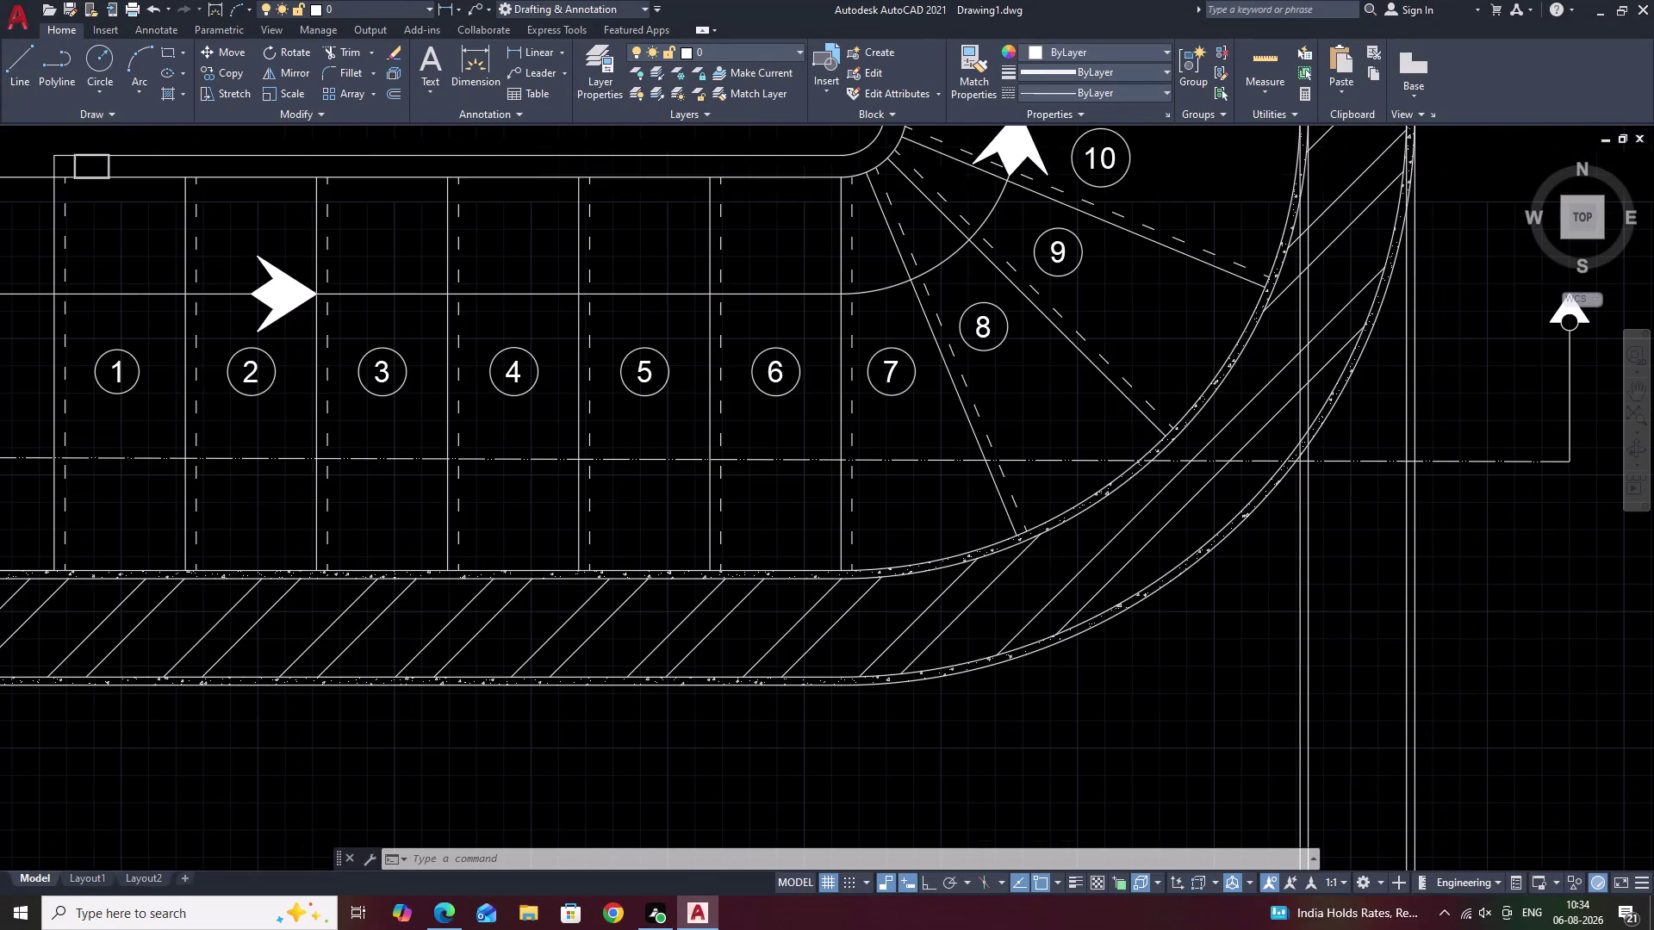
text(L)
key(space)
text(V)
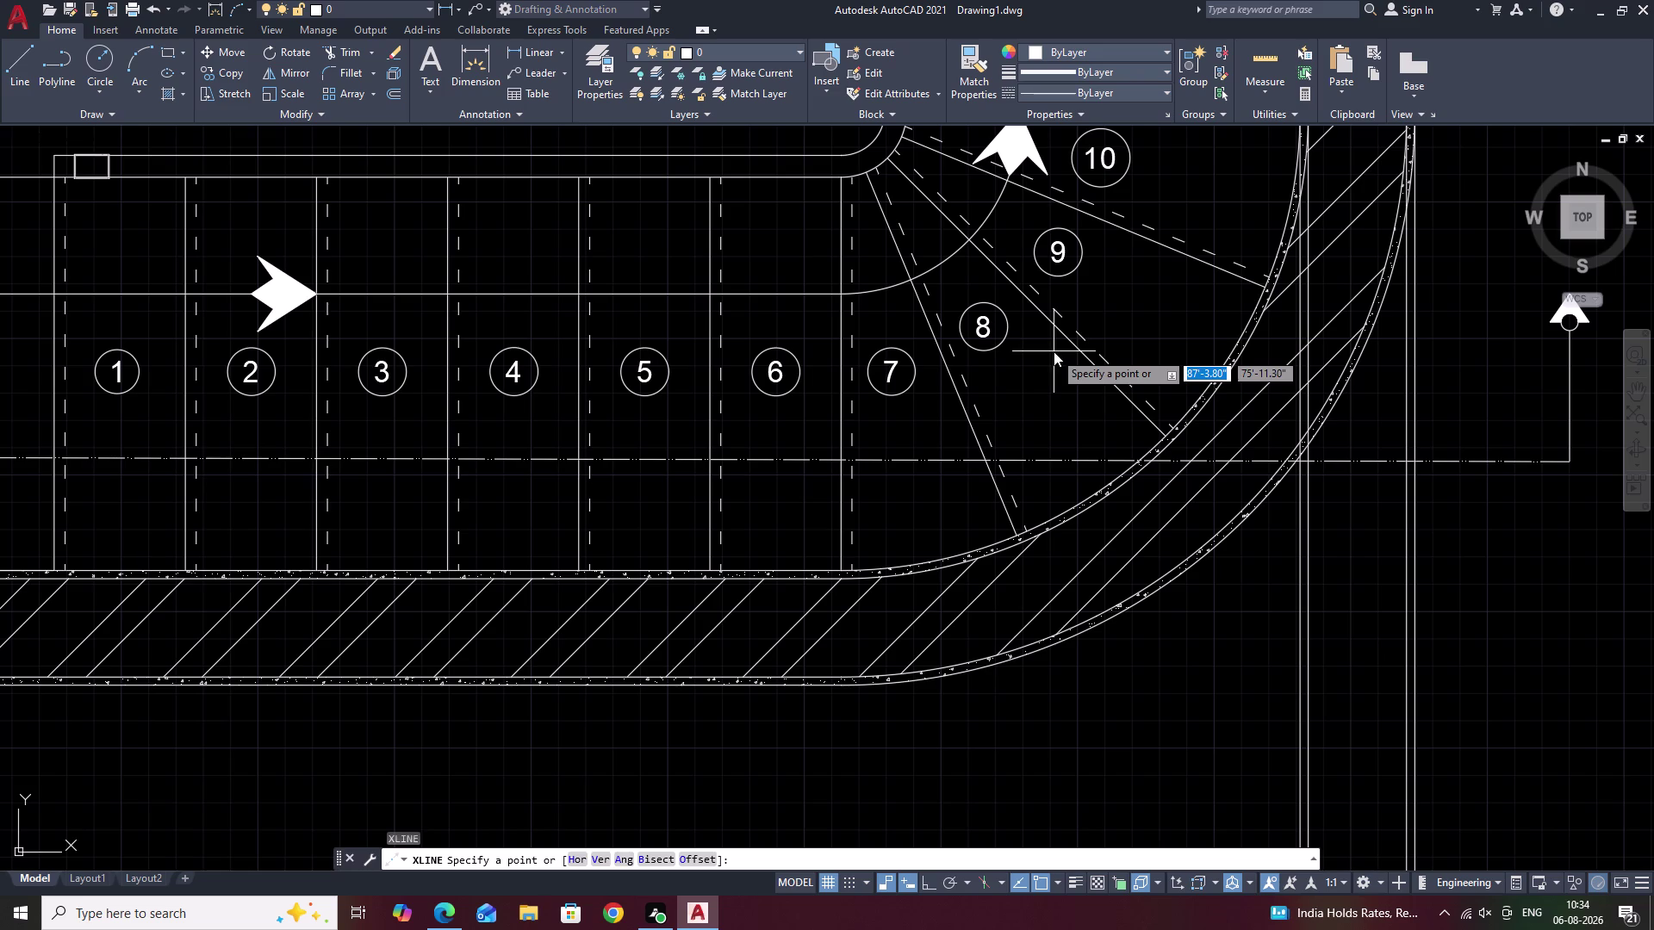
key(space)
click(886, 159)
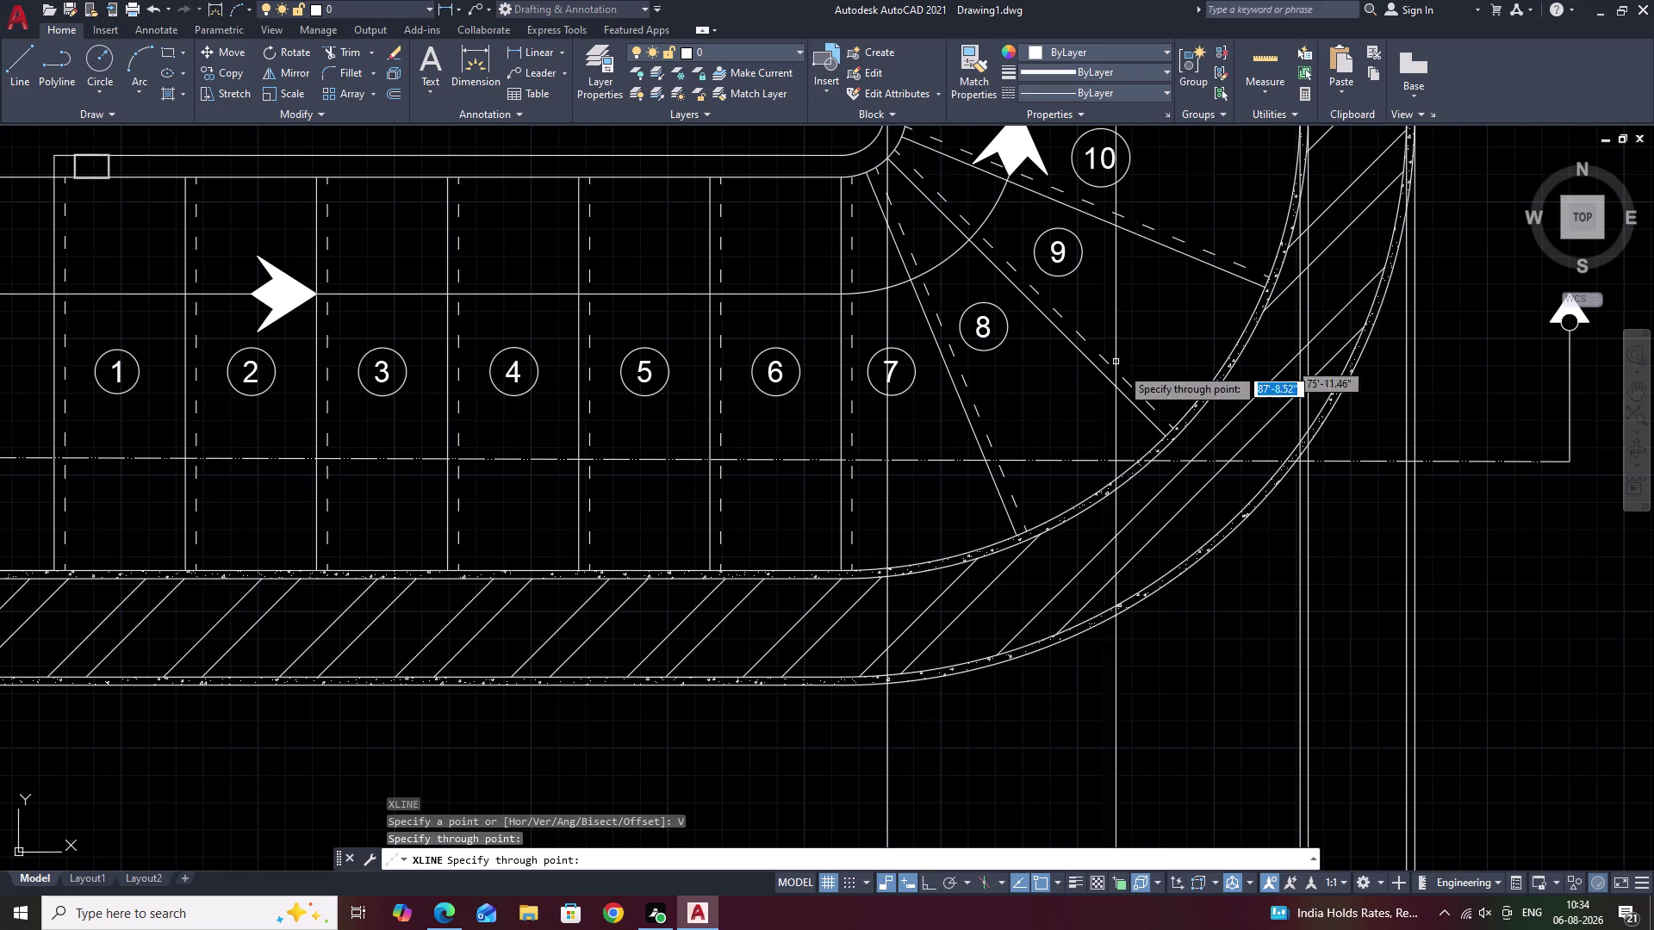
click(1168, 441)
scroll(down, 3)
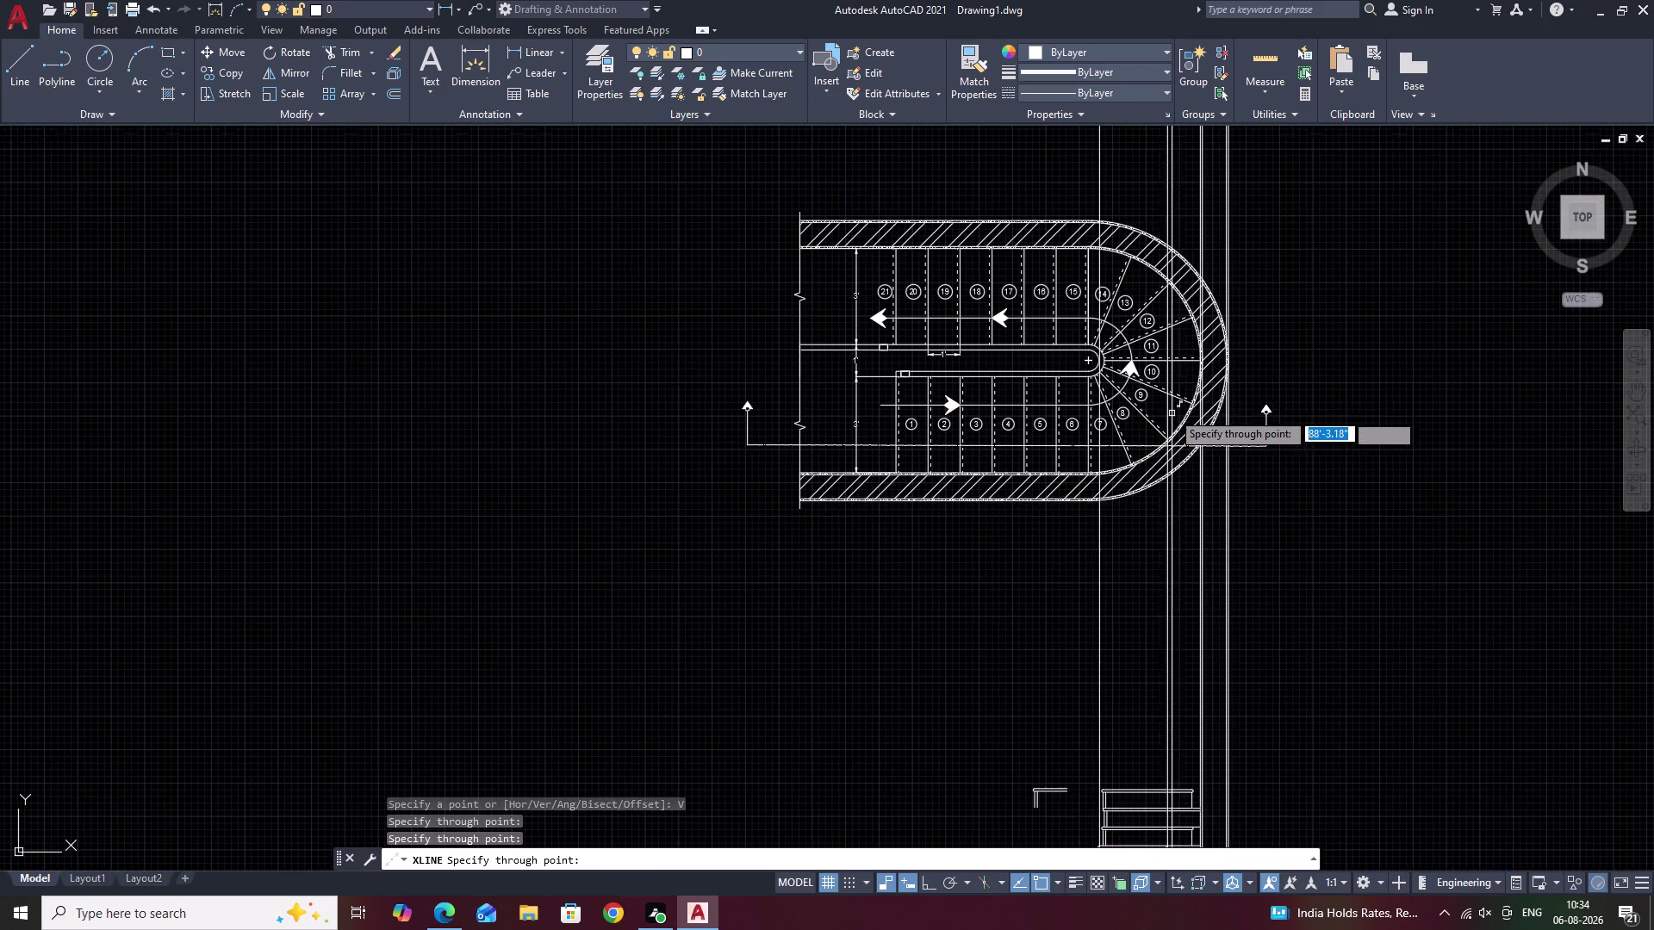
middle_drag(1173, 398, 1172, 446)
key(Escape)
scroll(up, 3)
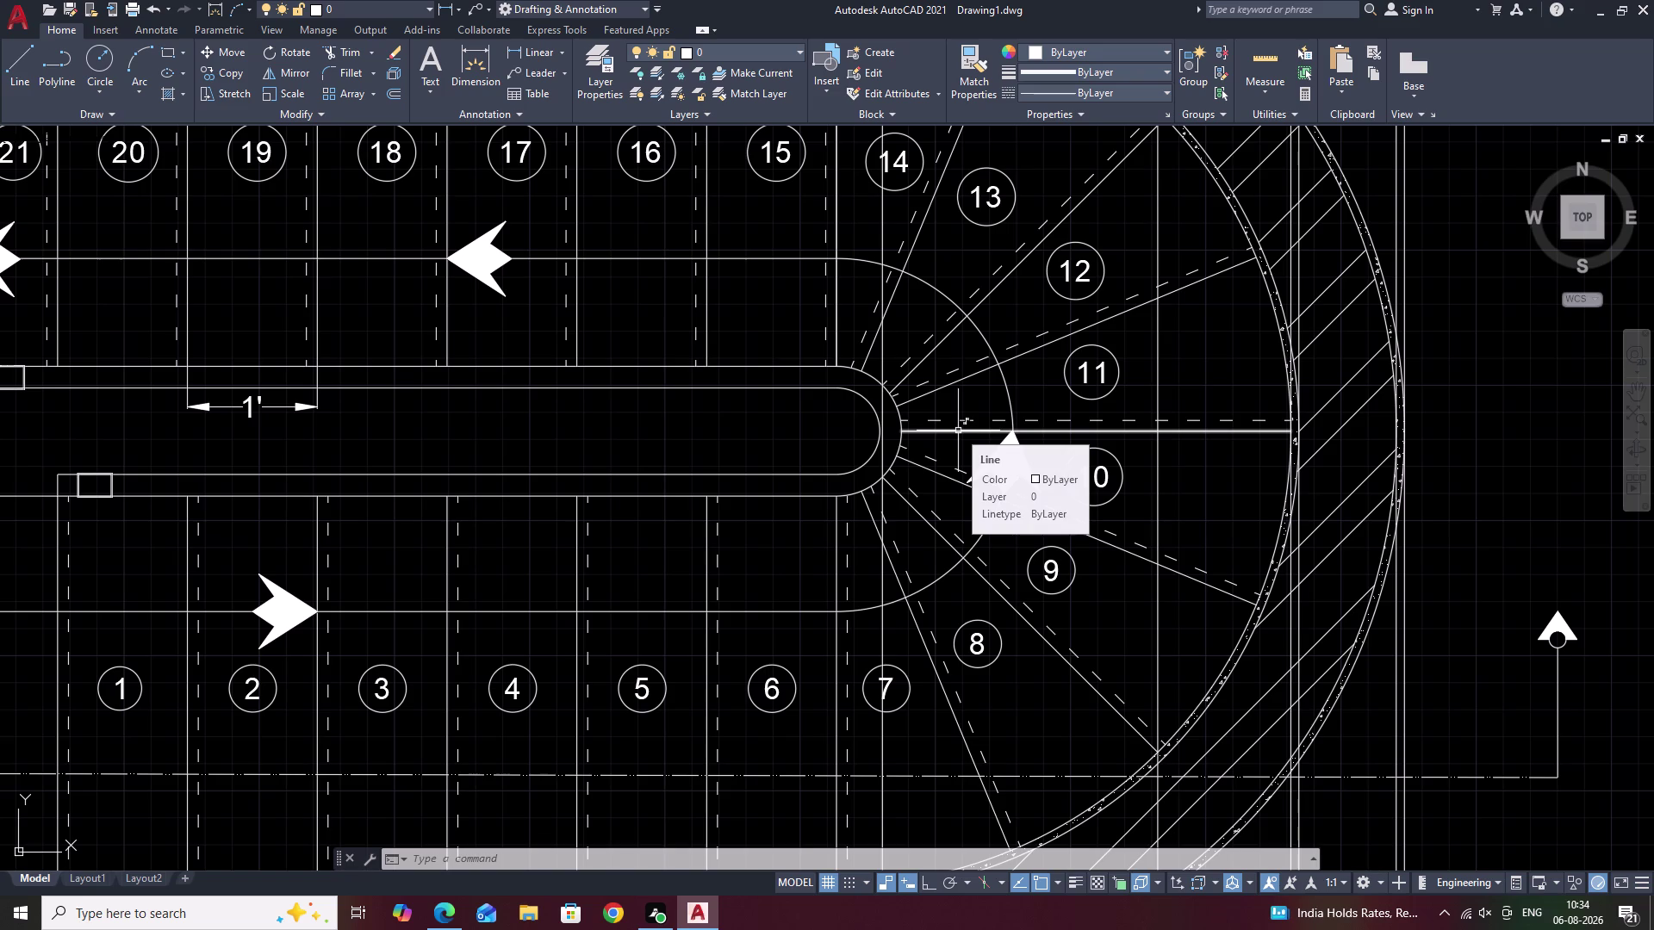
Erase the misplaced vertical line and restart a vertical construction line.
click(886, 438)
click(880, 441)
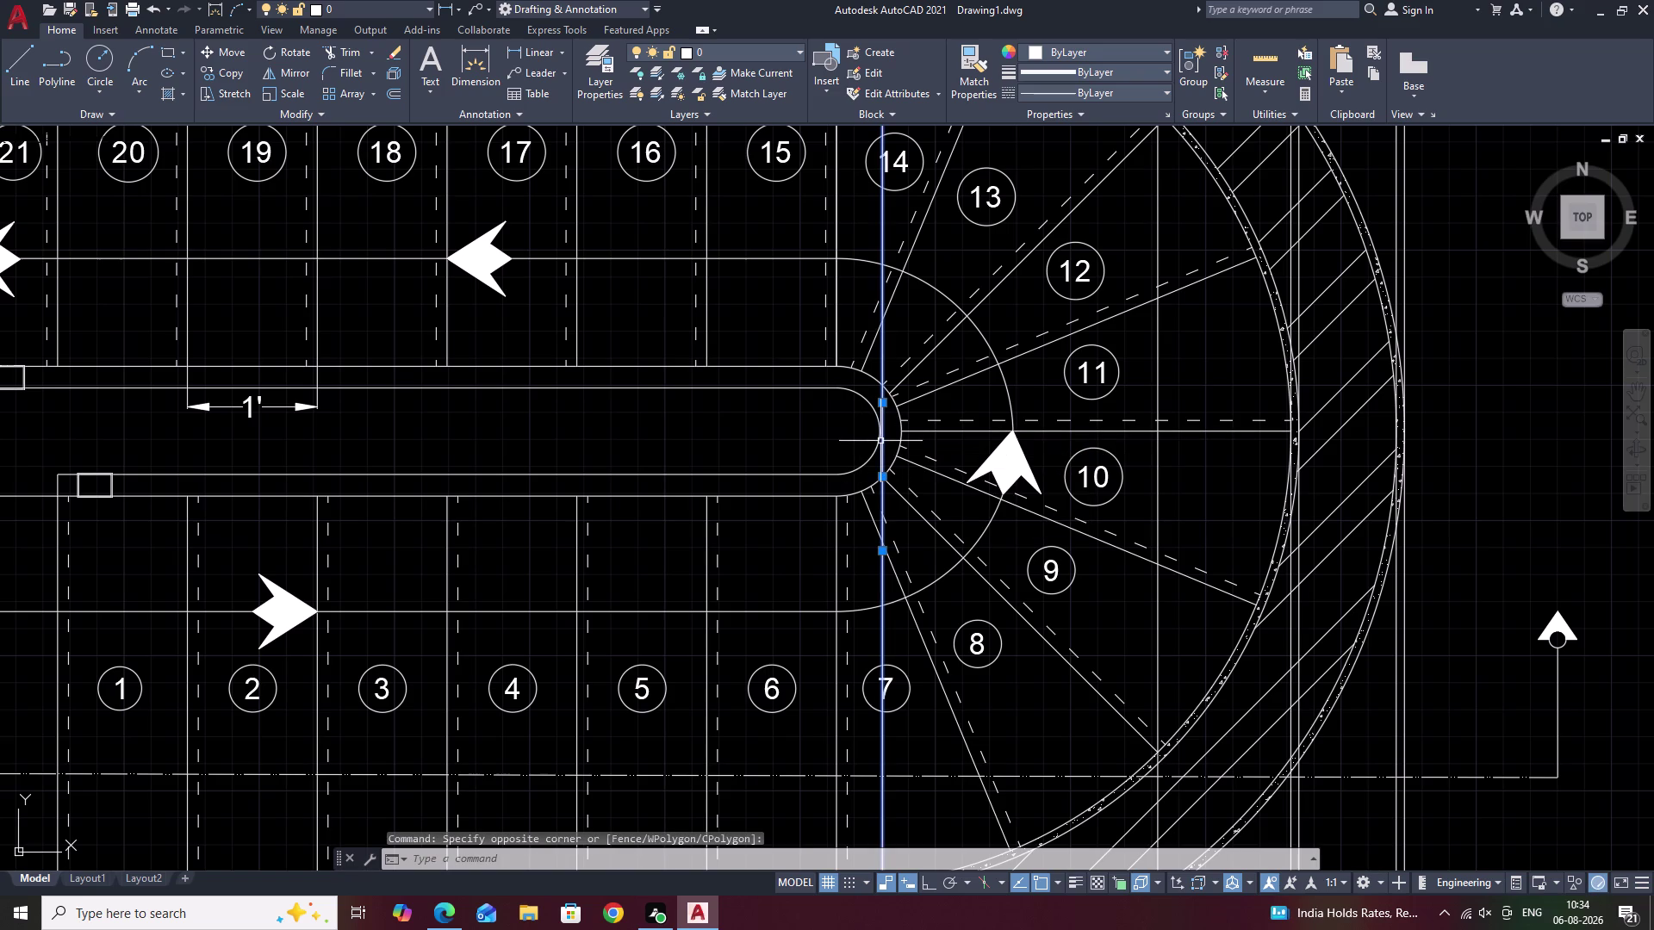
text(E XL)
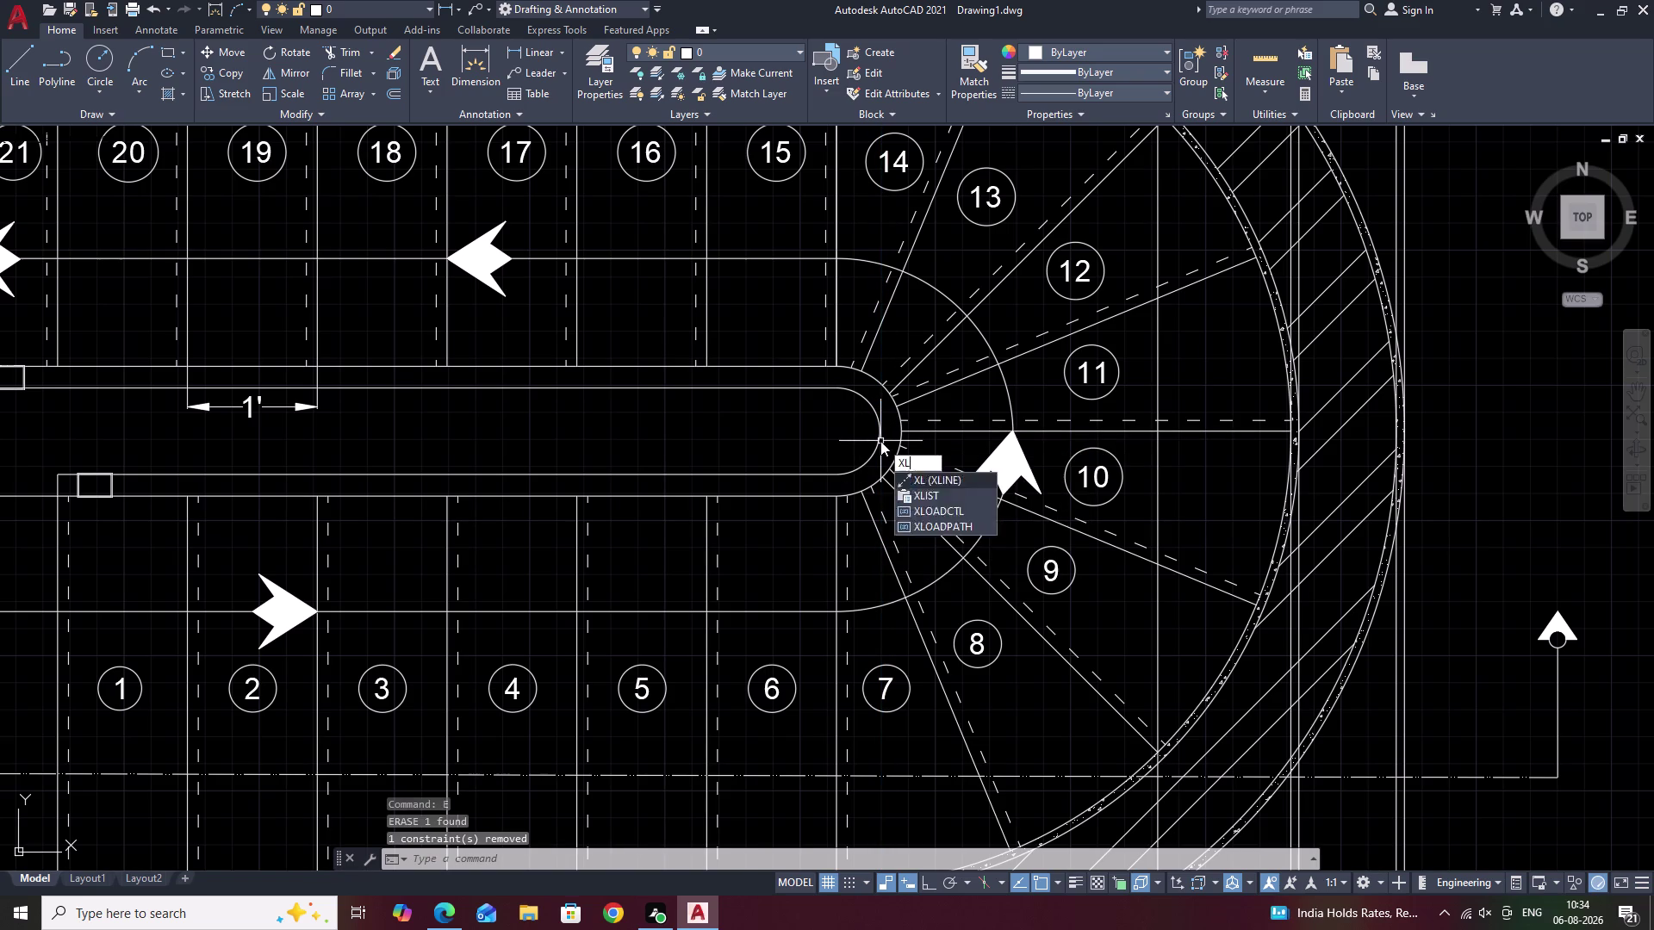
key(space)
text(V)
key(space)
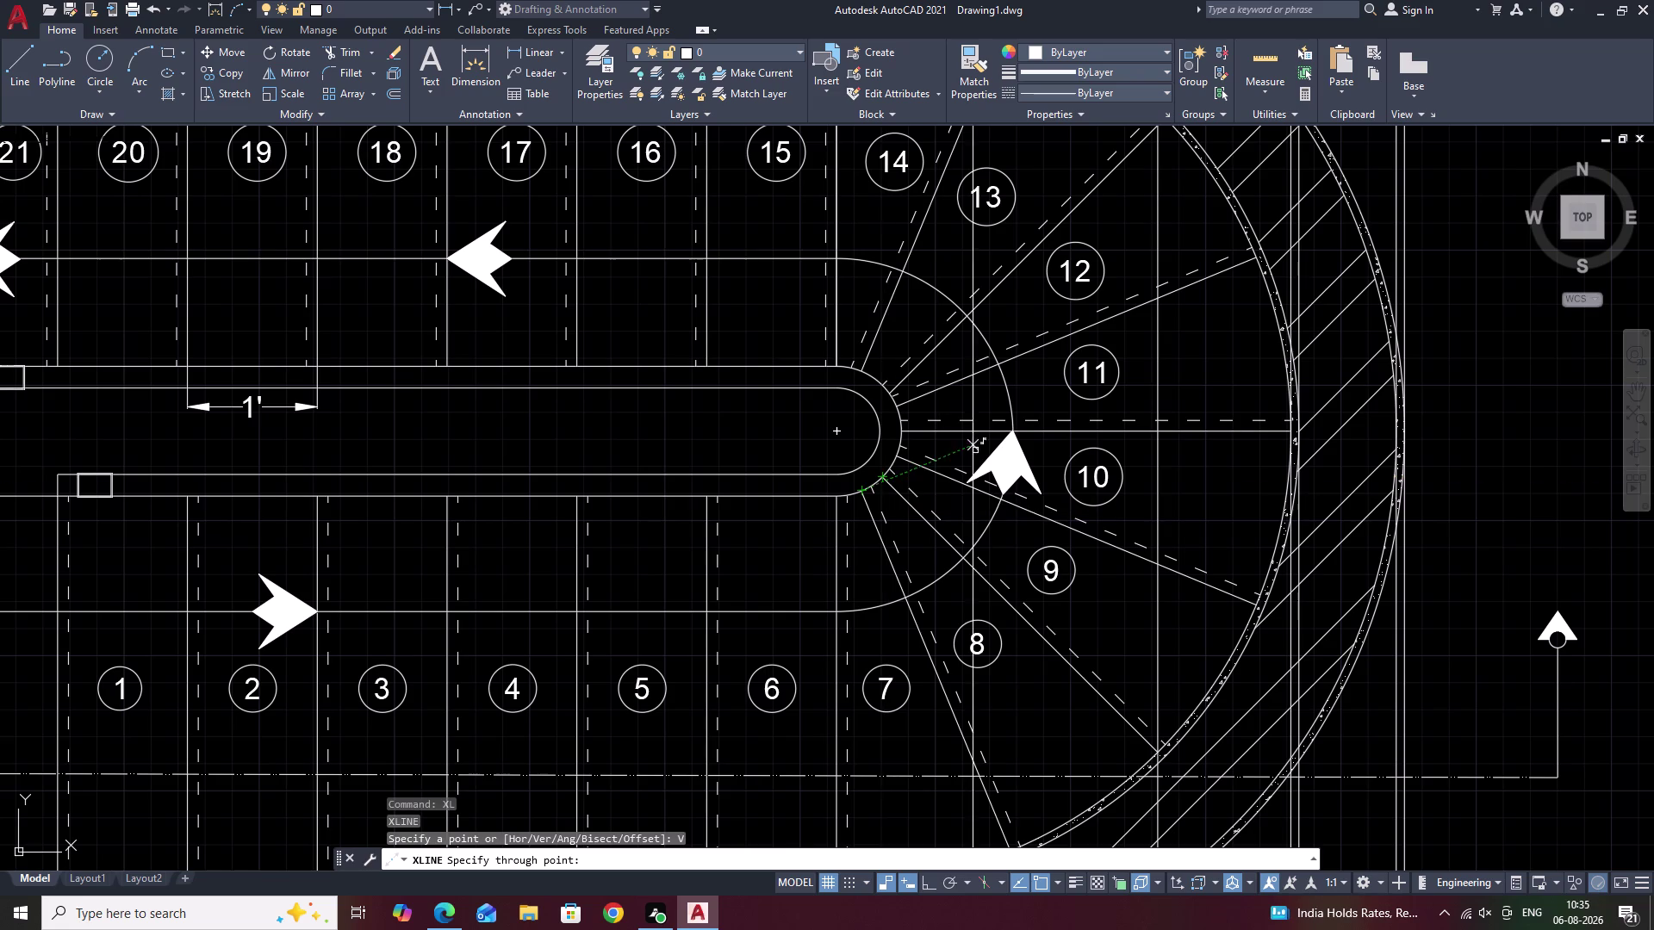
middle_drag(993, 421, 989, 476)
key(Escape)
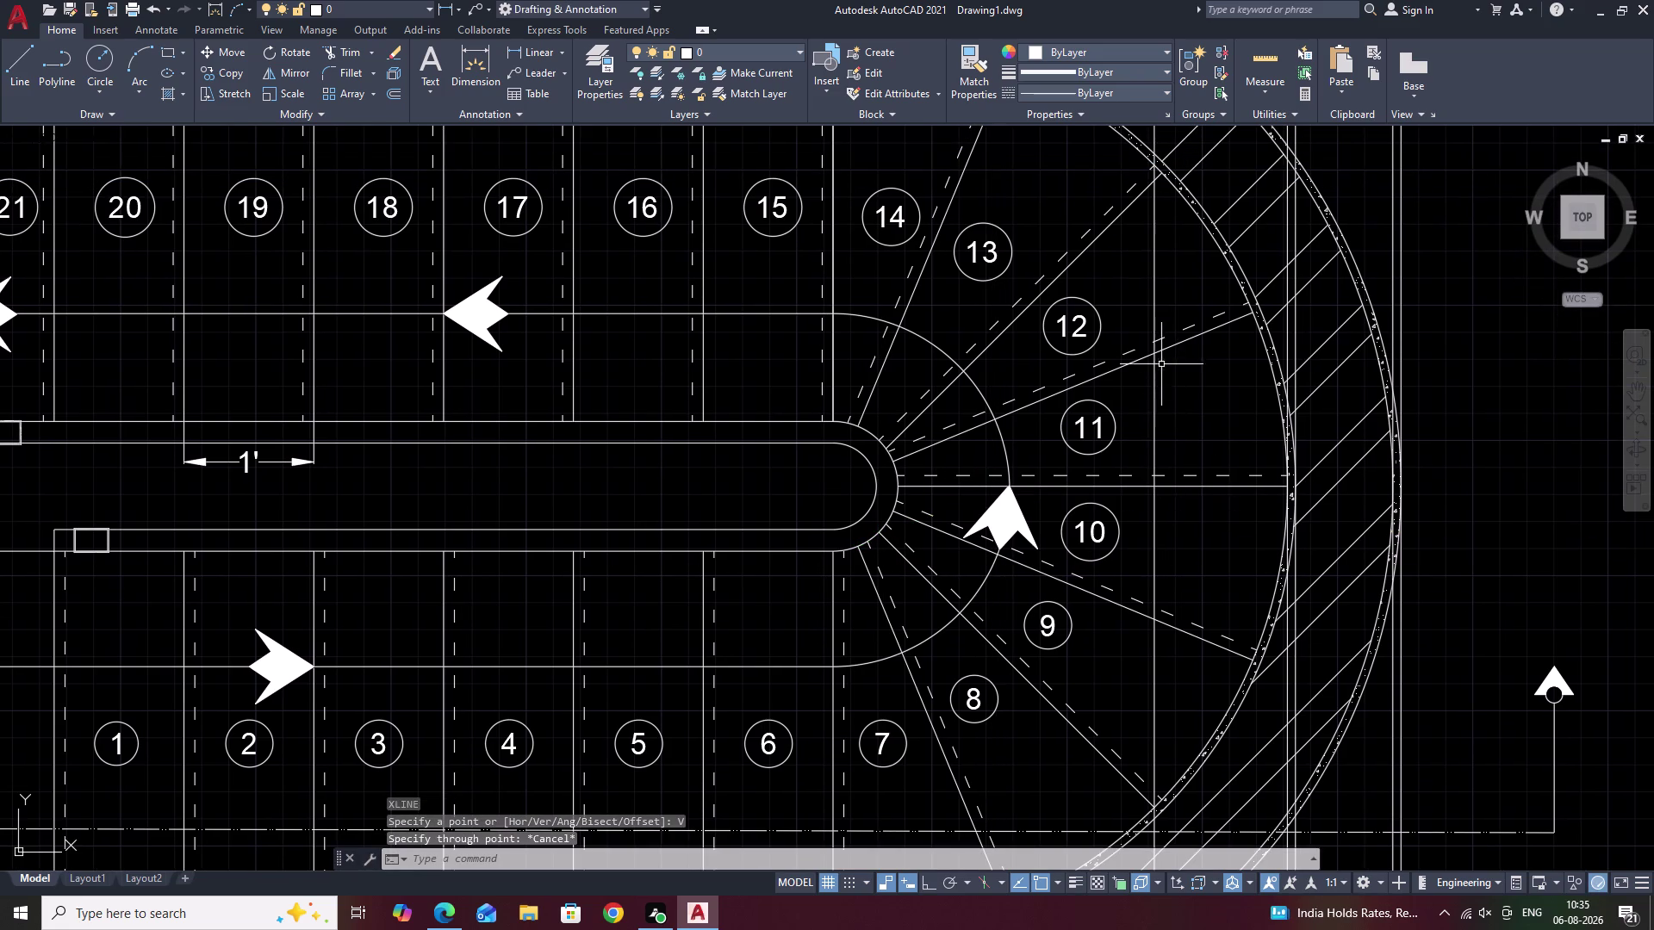
Erase another wrongly placed vertical line and draw the vertical construction lines again.
click(1155, 327)
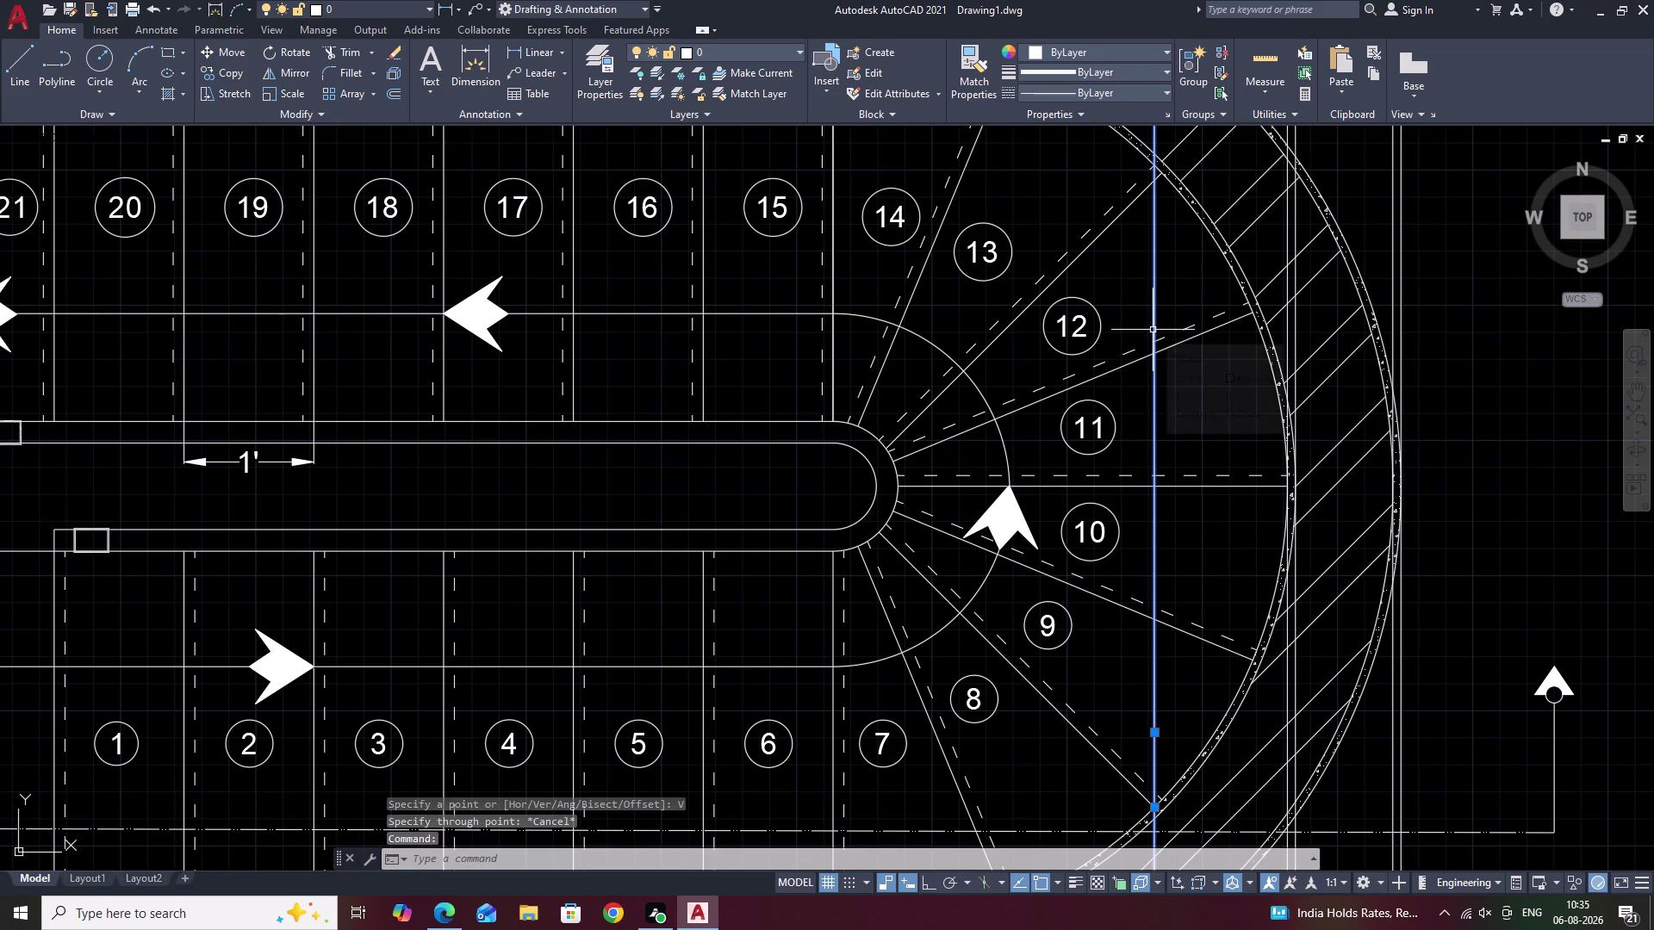
text(E)
key(space)
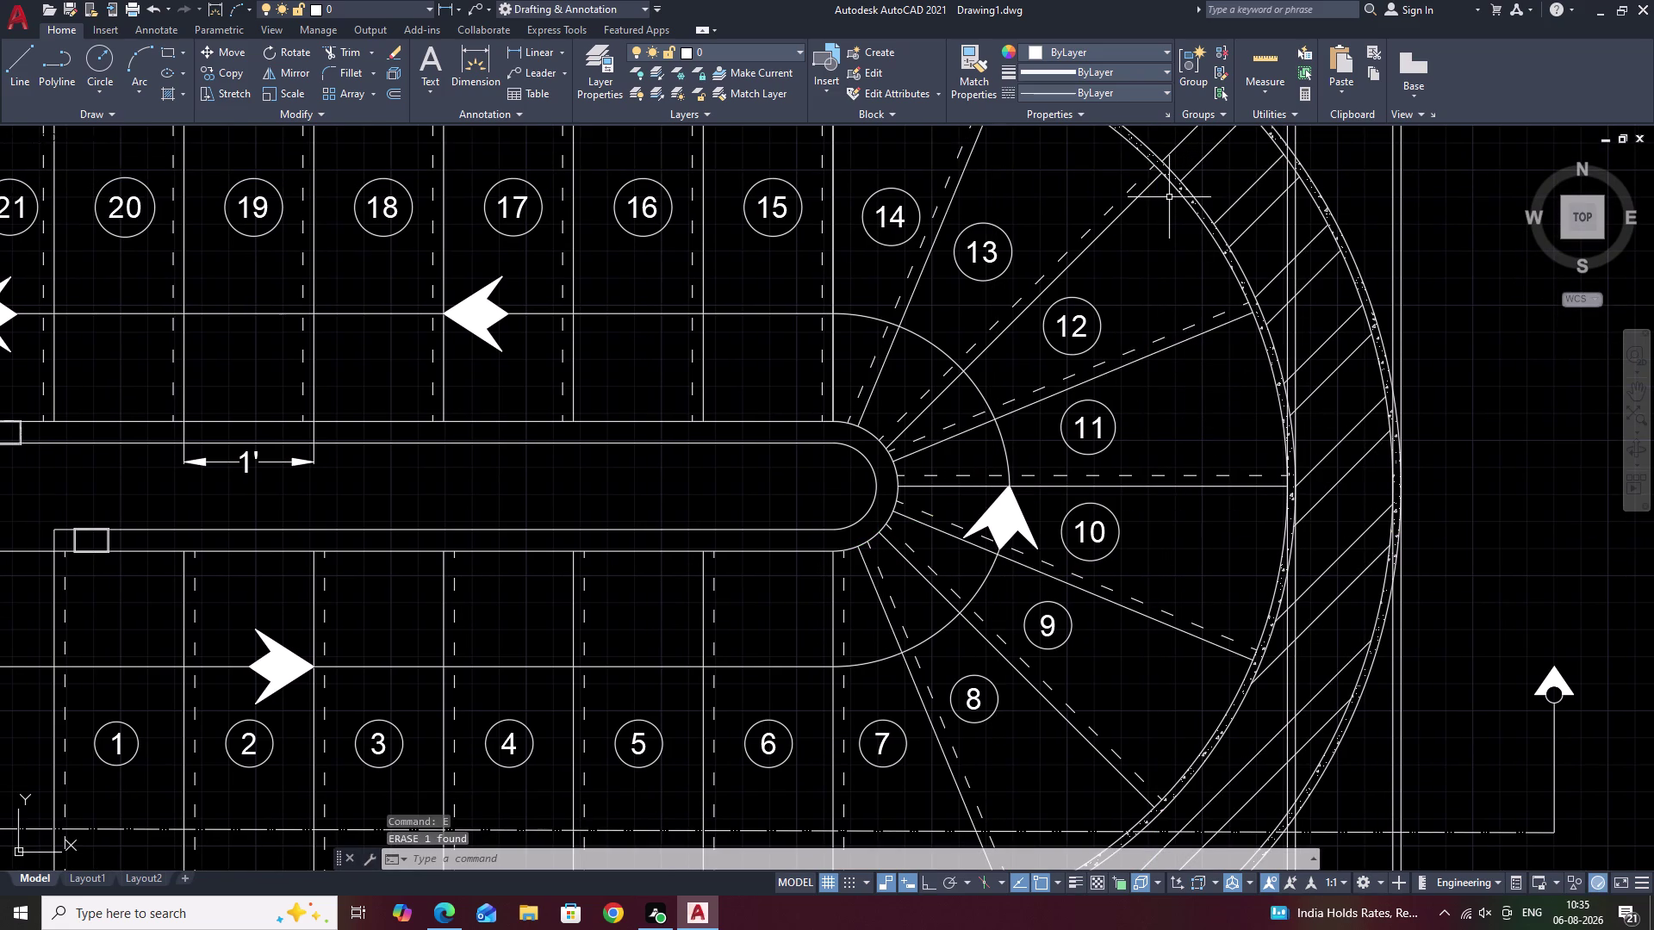
text(XL)
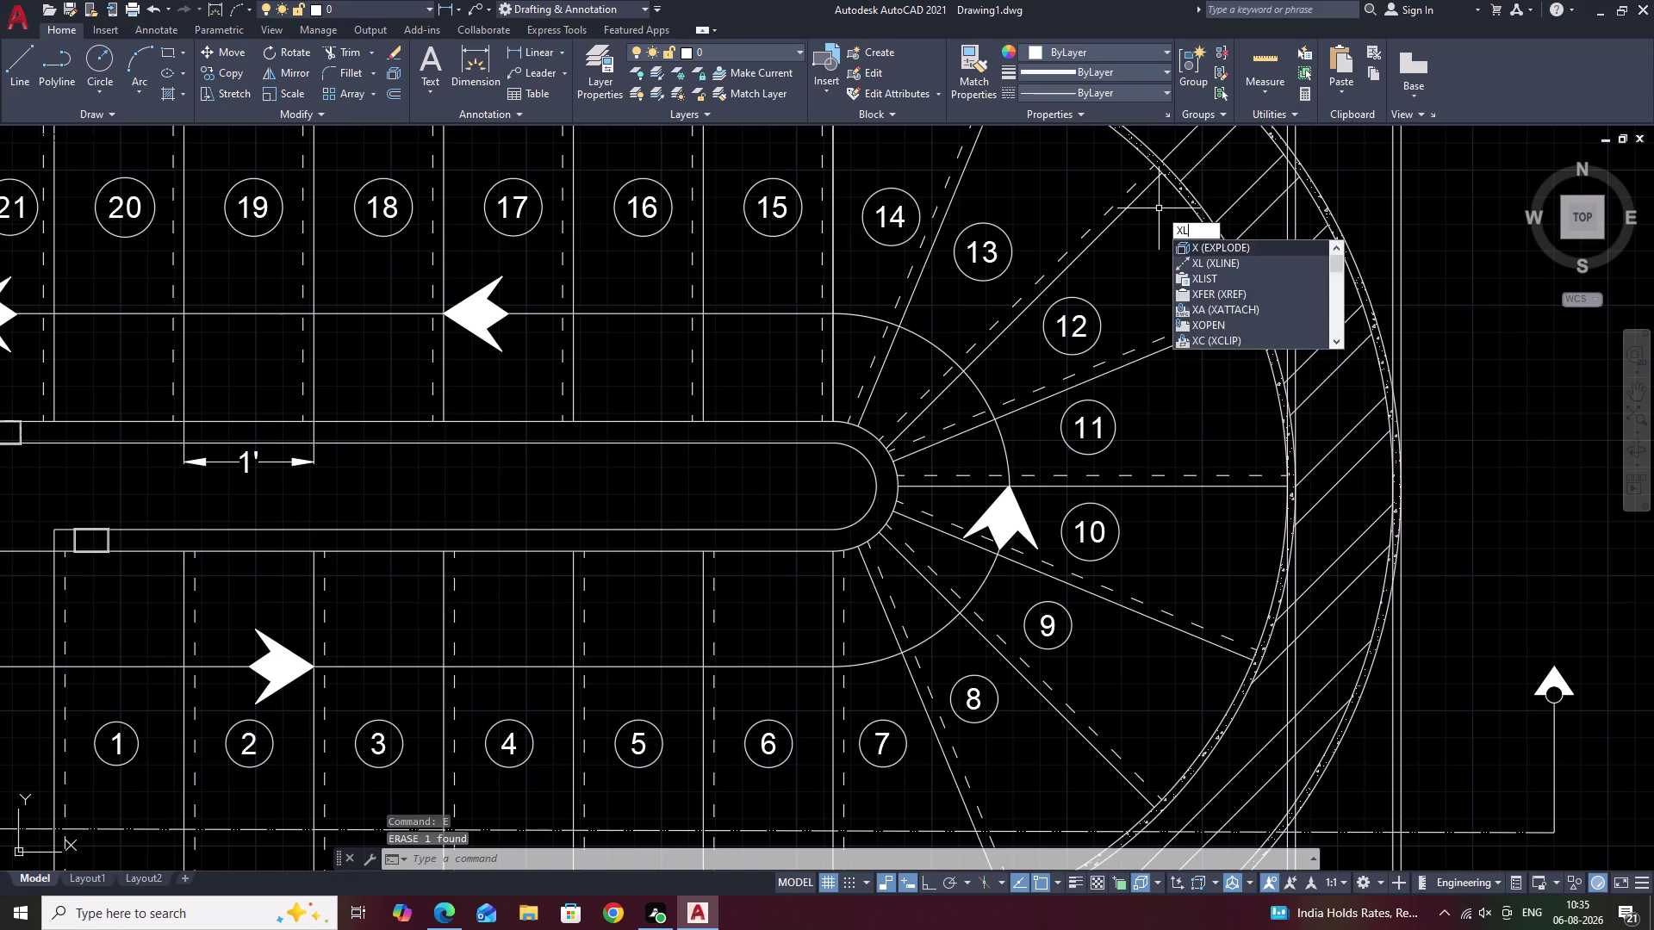
key(space)
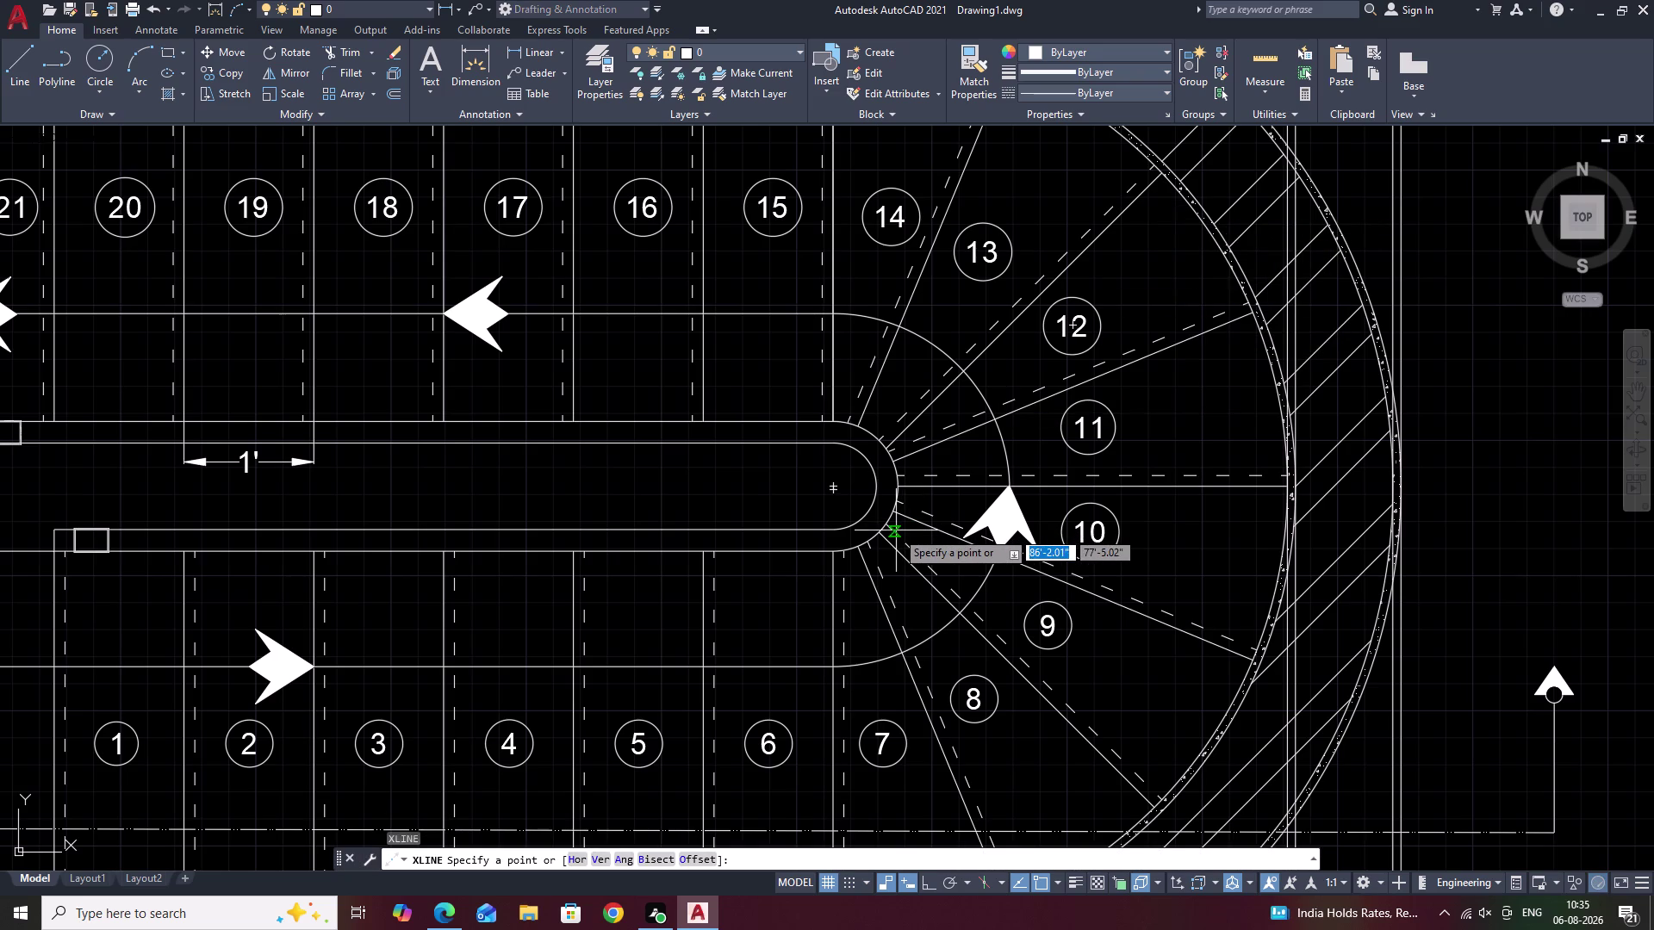
text(V)
key(space)
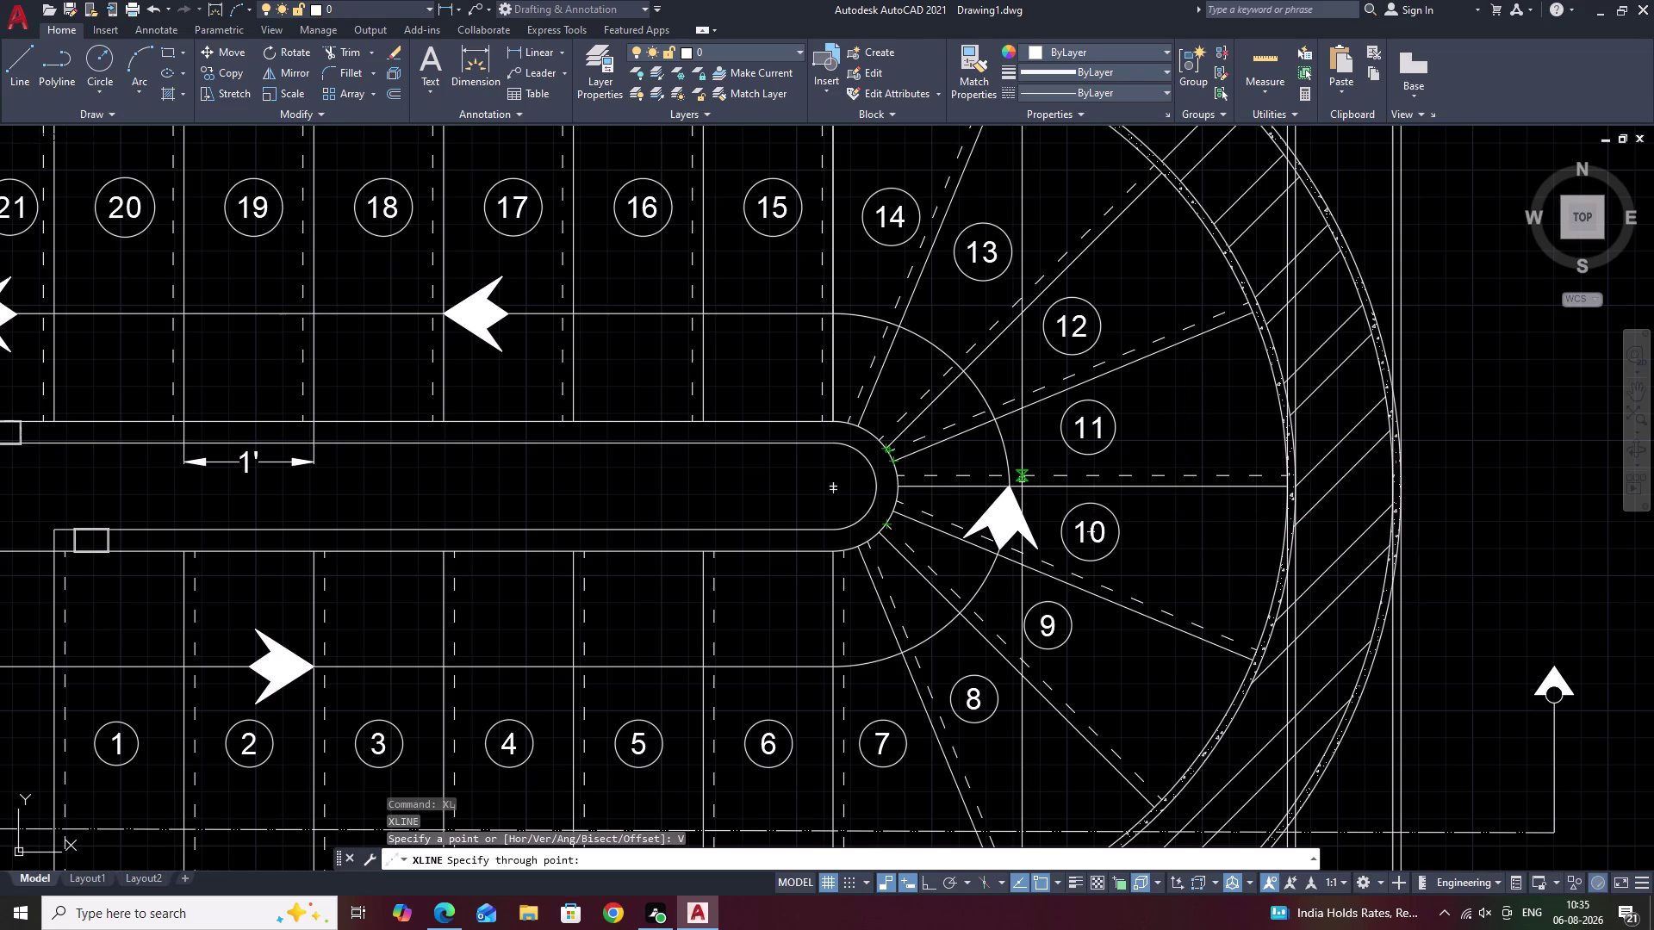
scroll(down, 3)
key(Escape)
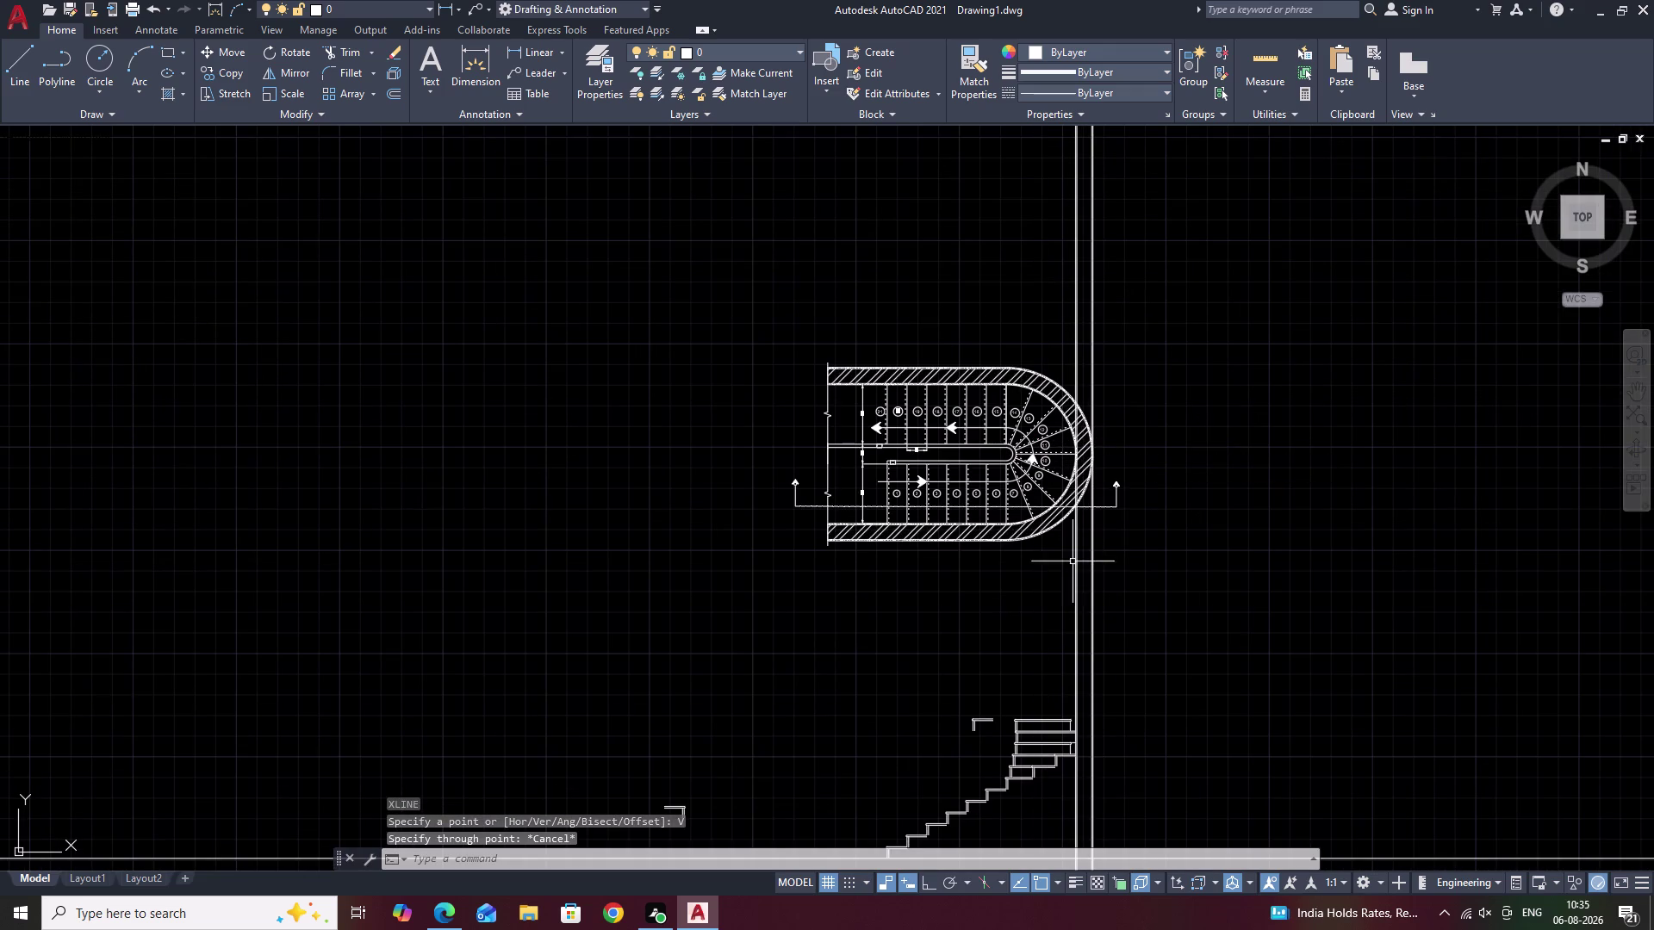
Select the small step piece left of the stairs, then clear the selection.
middle_drag(1072, 562, 1102, 374)
scroll(up, 3)
middle_drag(1027, 501, 1093, 195)
drag(953, 380, 859, 370)
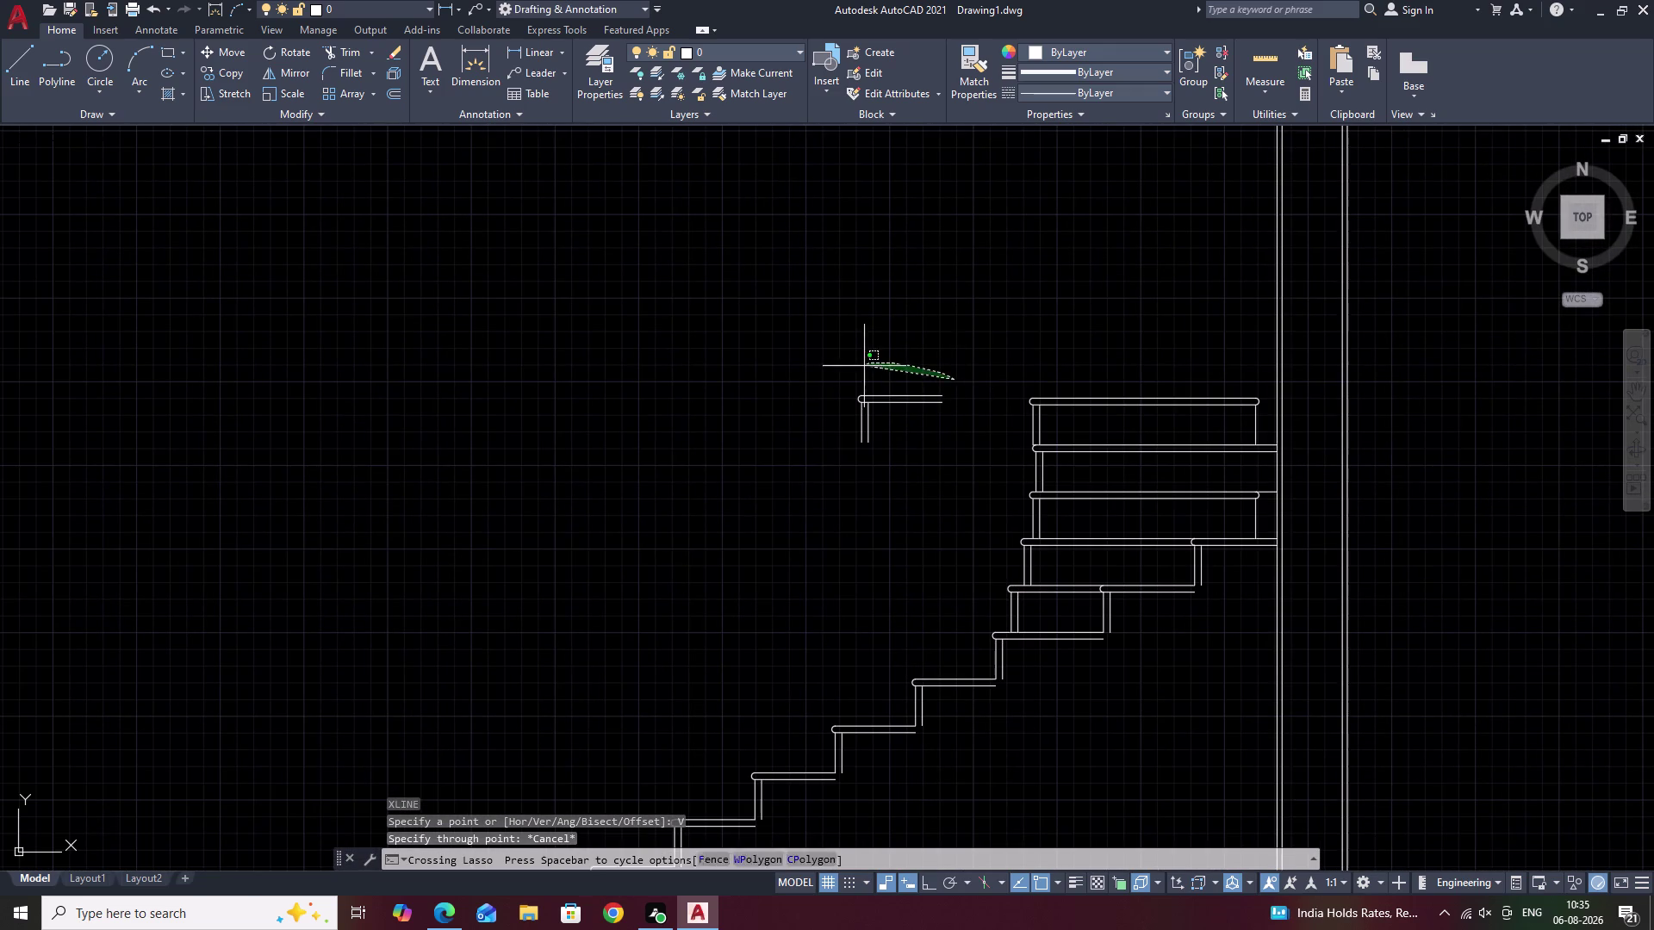
drag(859, 371, 863, 482)
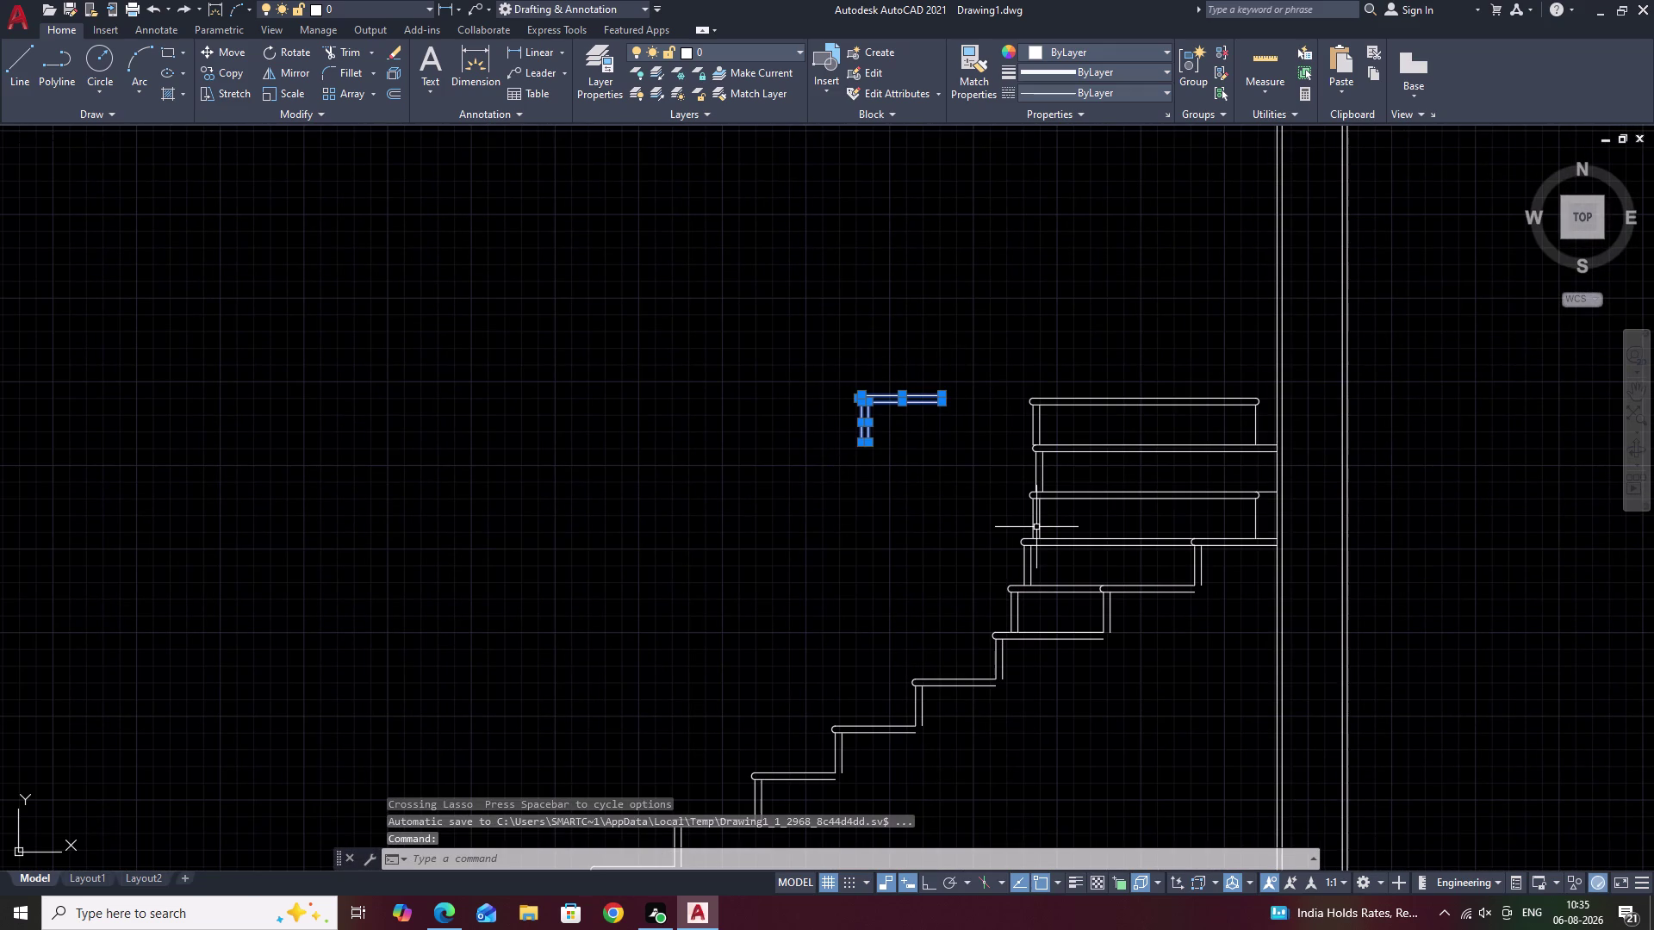
key(Escape)
key(Escape)
scroll(up, 3)
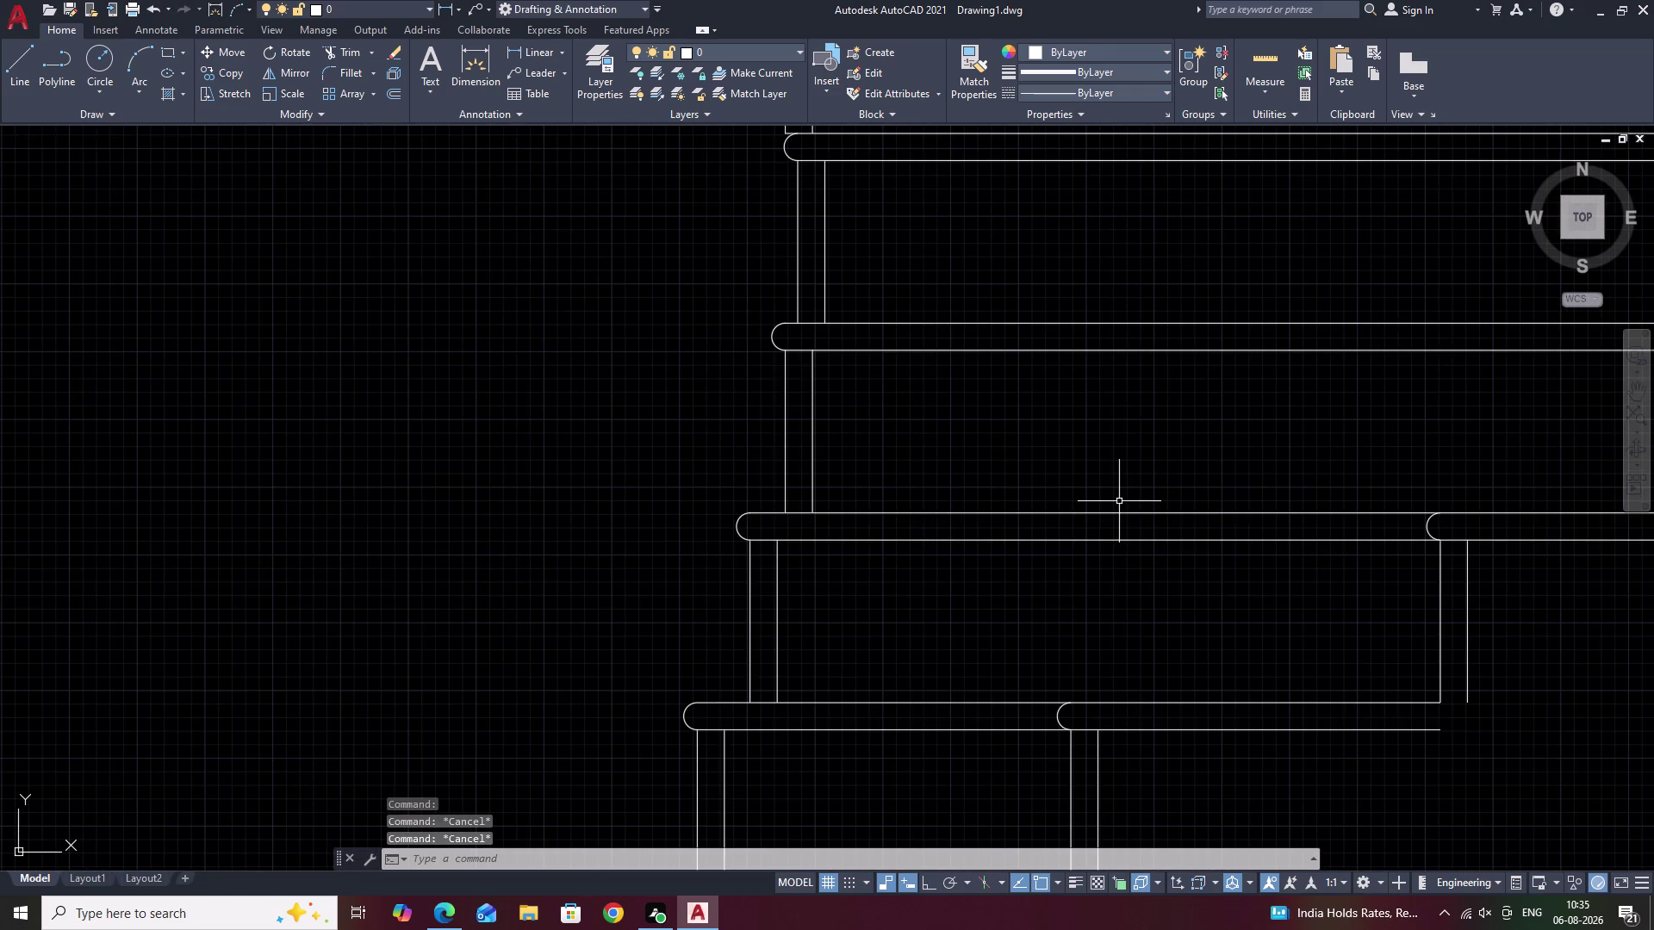
Select one step's tread and both riser lines.
drag(1119, 501, 750, 574)
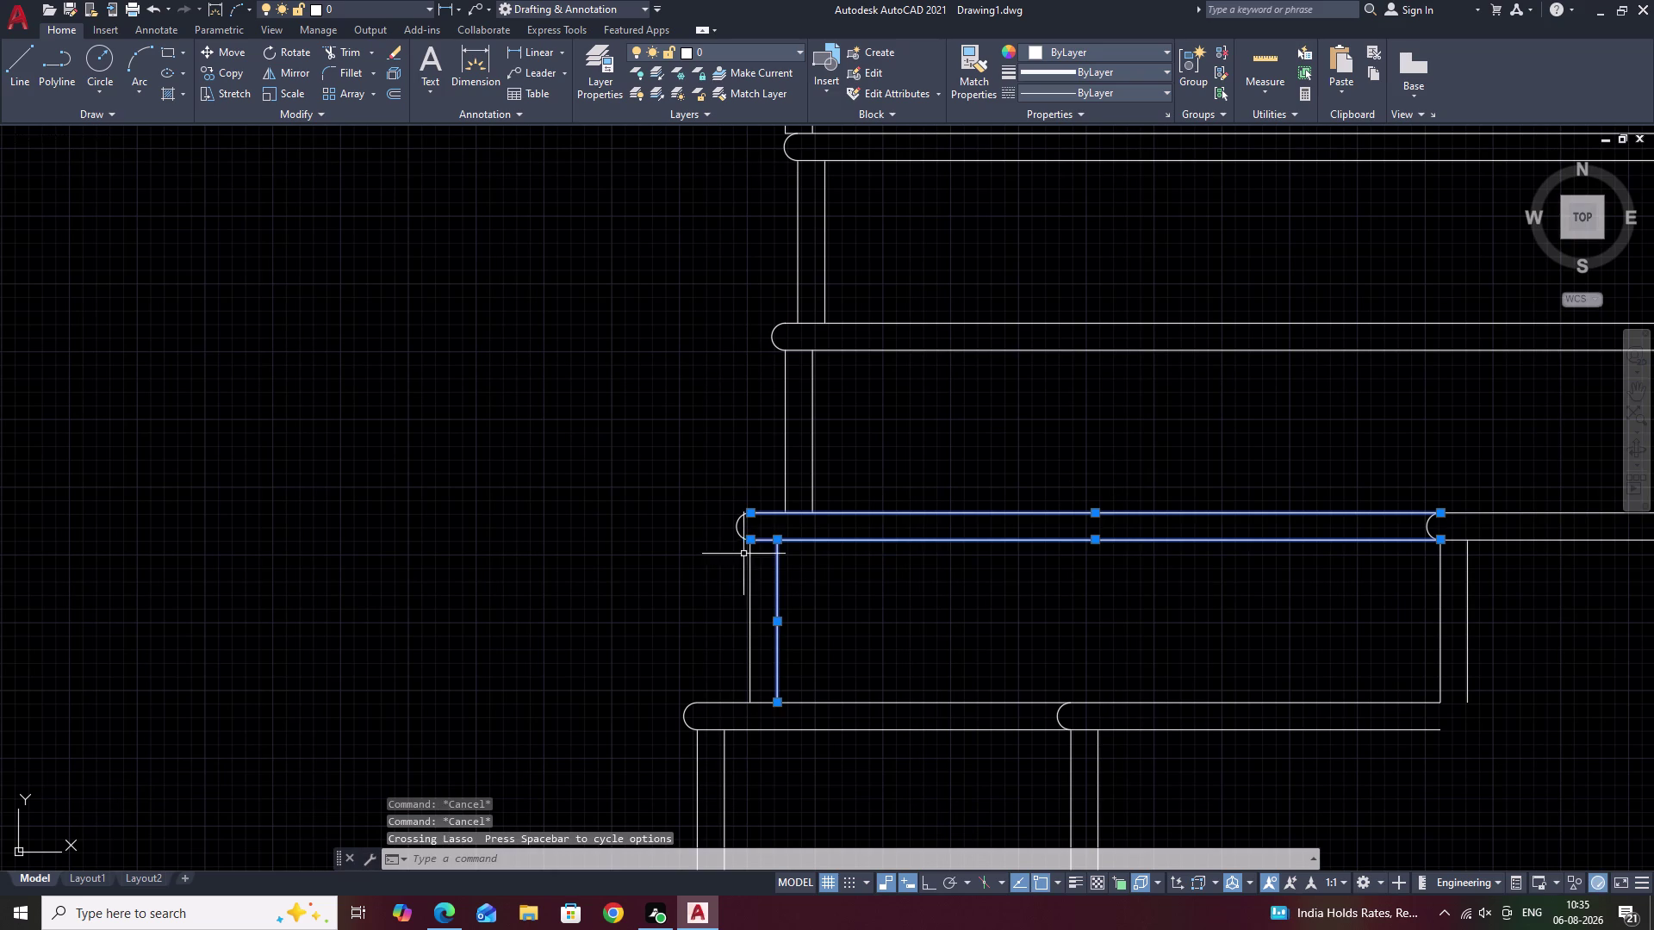
click(740, 530)
key(Escape)
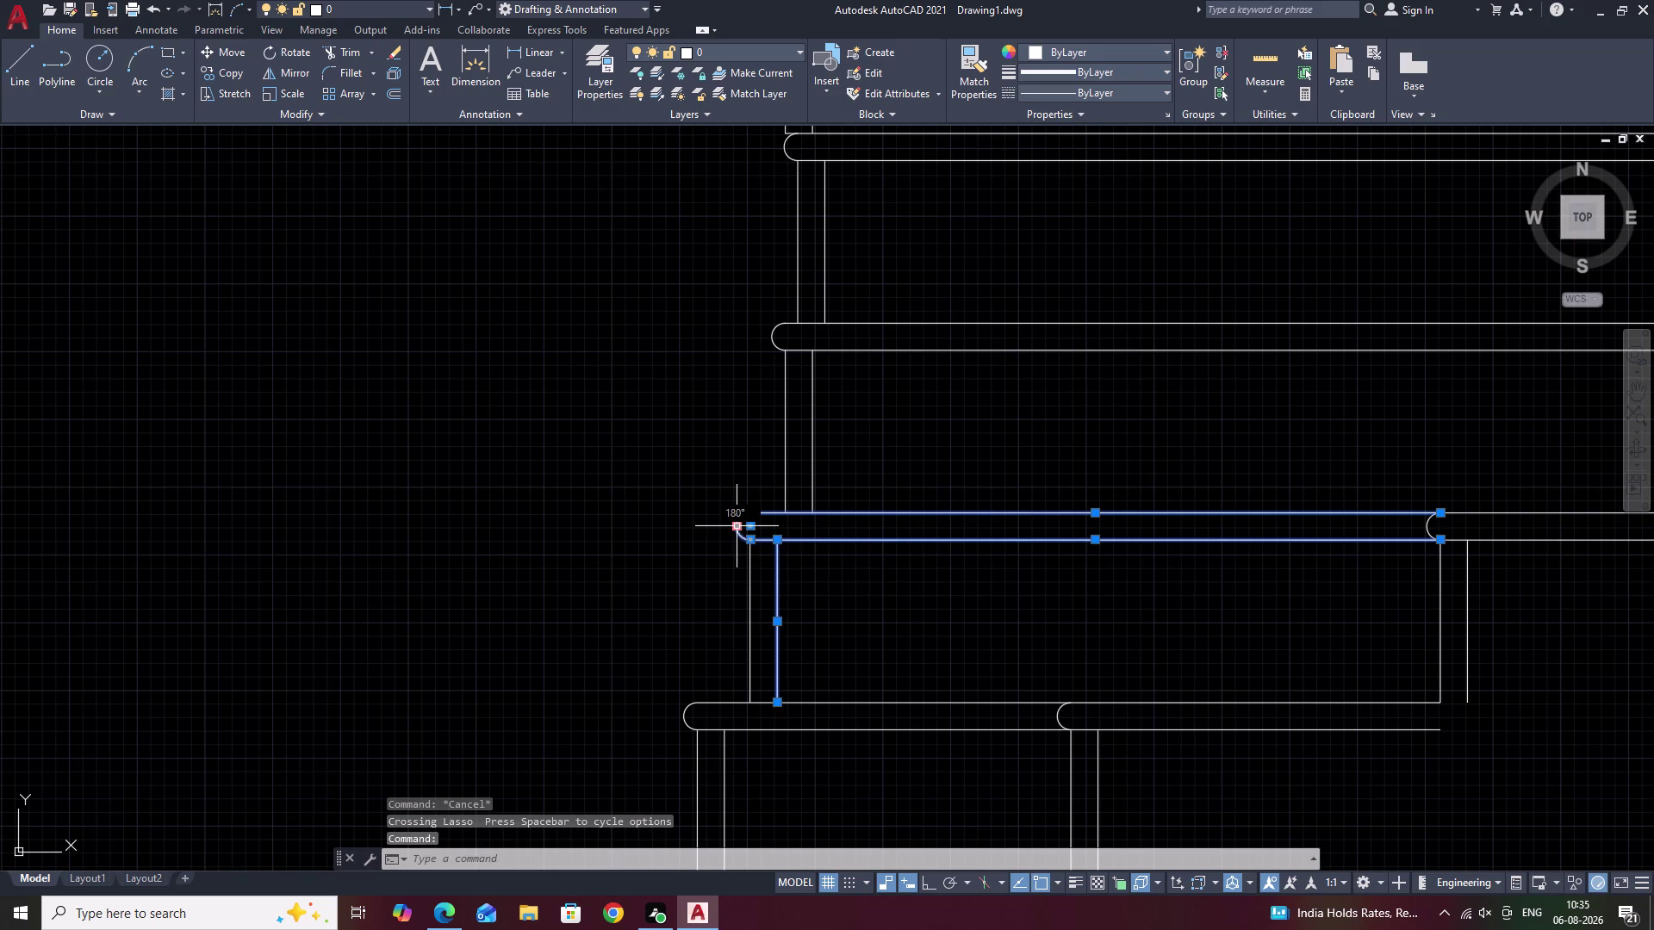
click(750, 573)
middle_drag(1204, 595, 976, 572)
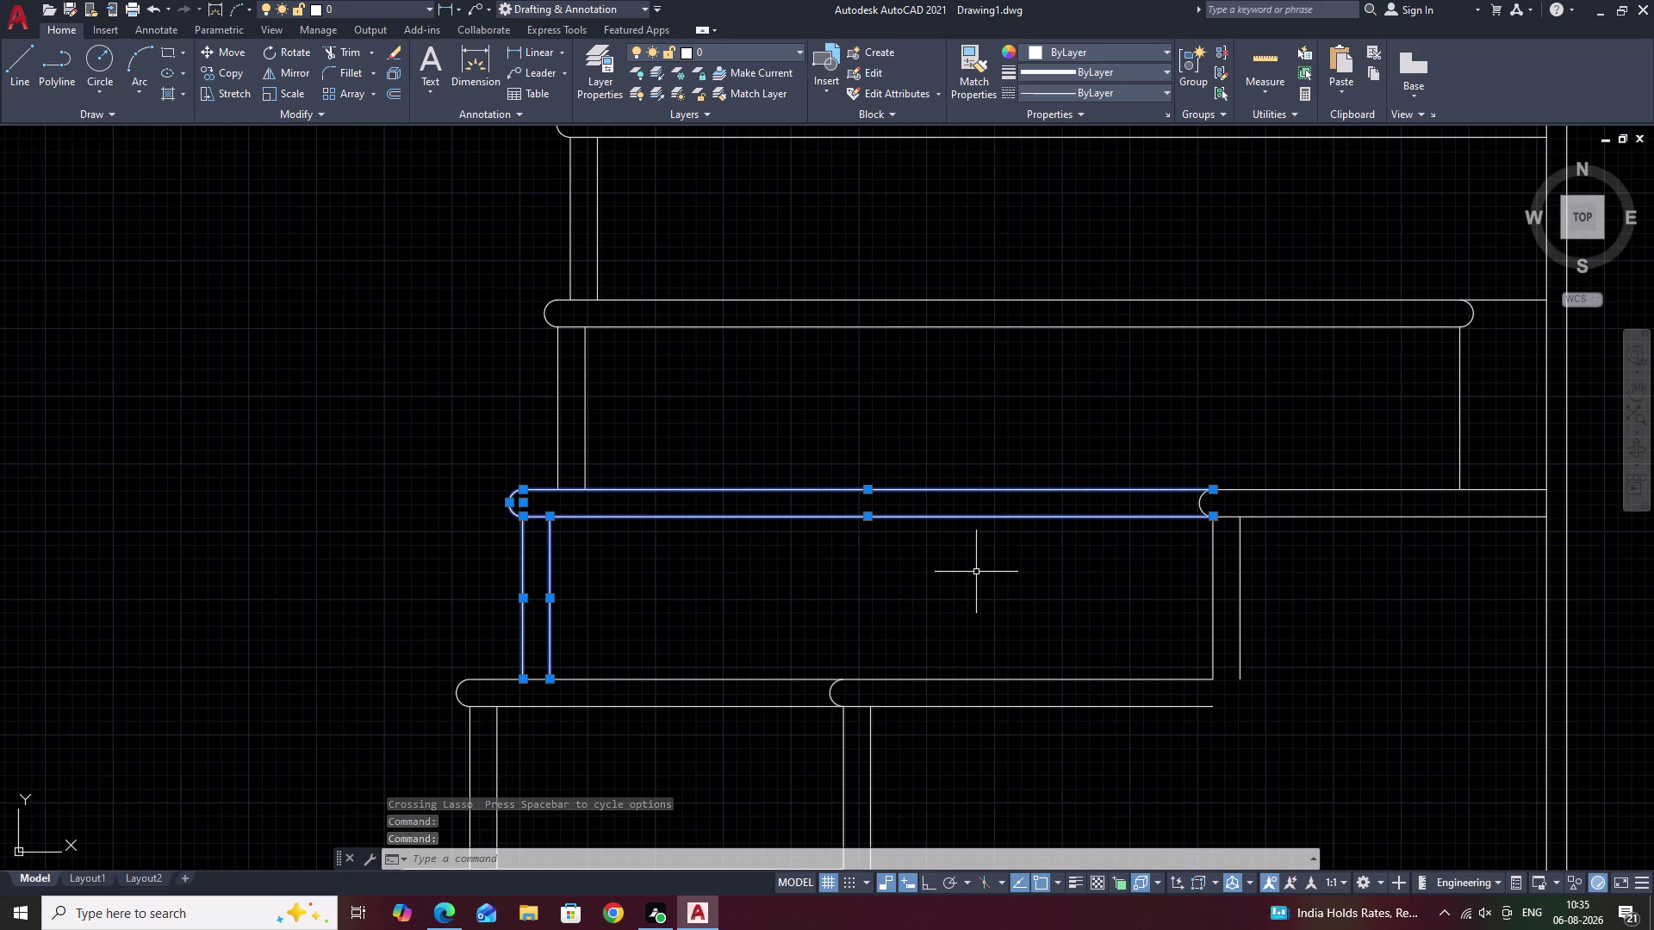
Copy the step from its bottom-left corner to the top of the staircase.
key(c)
text(O)
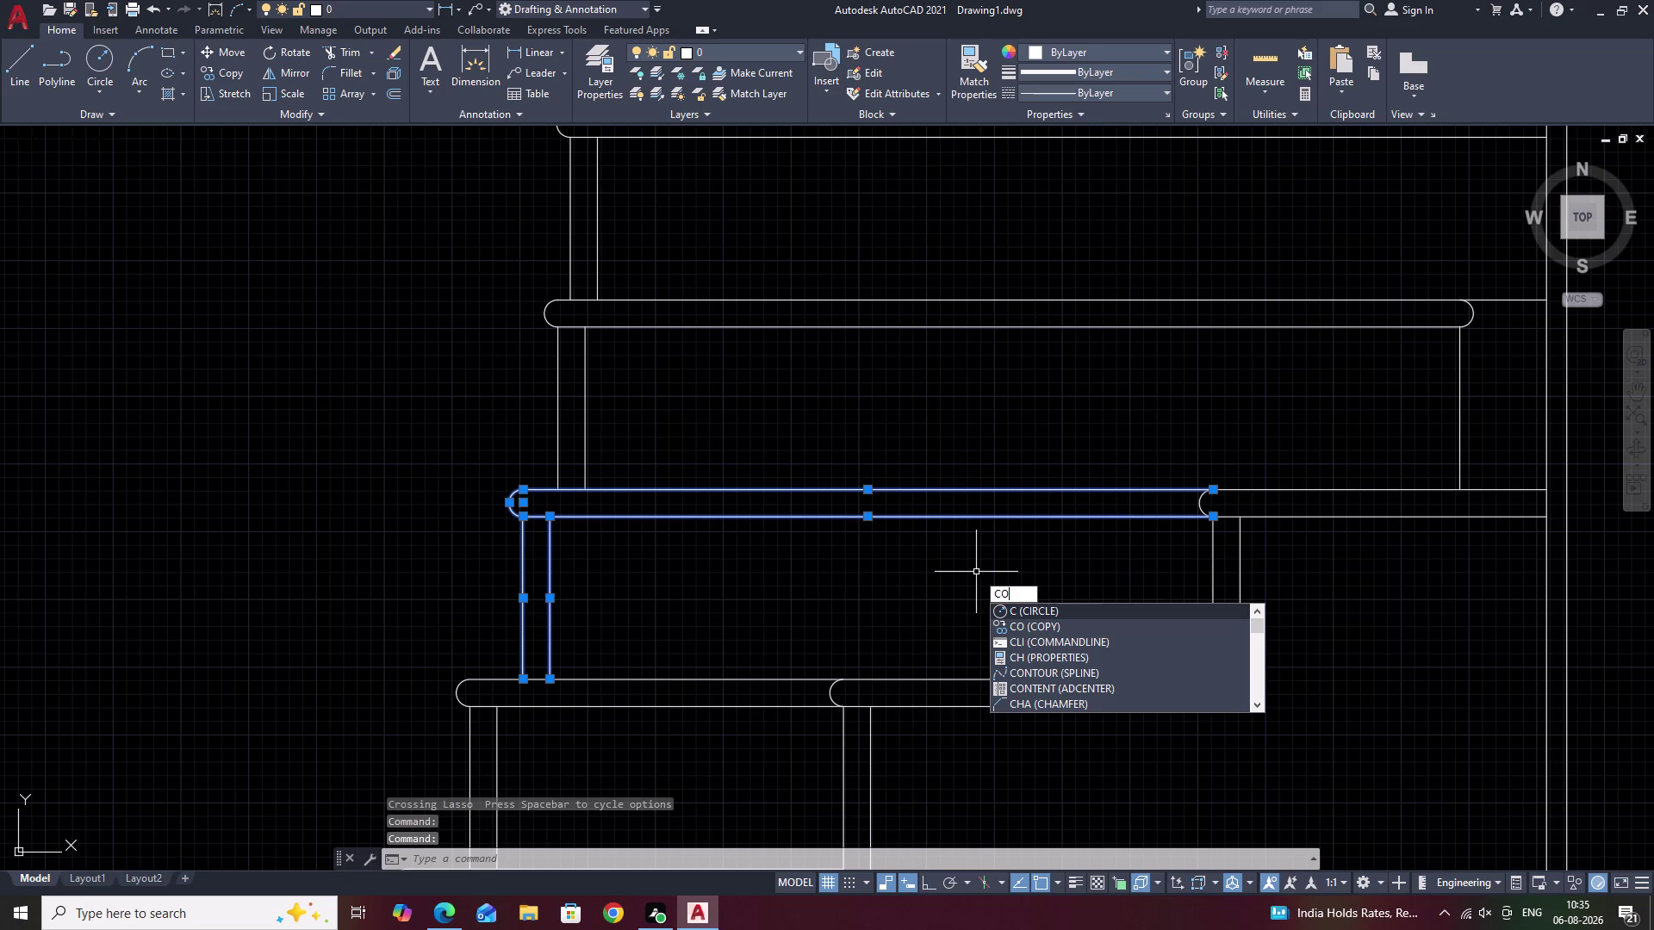
key(space)
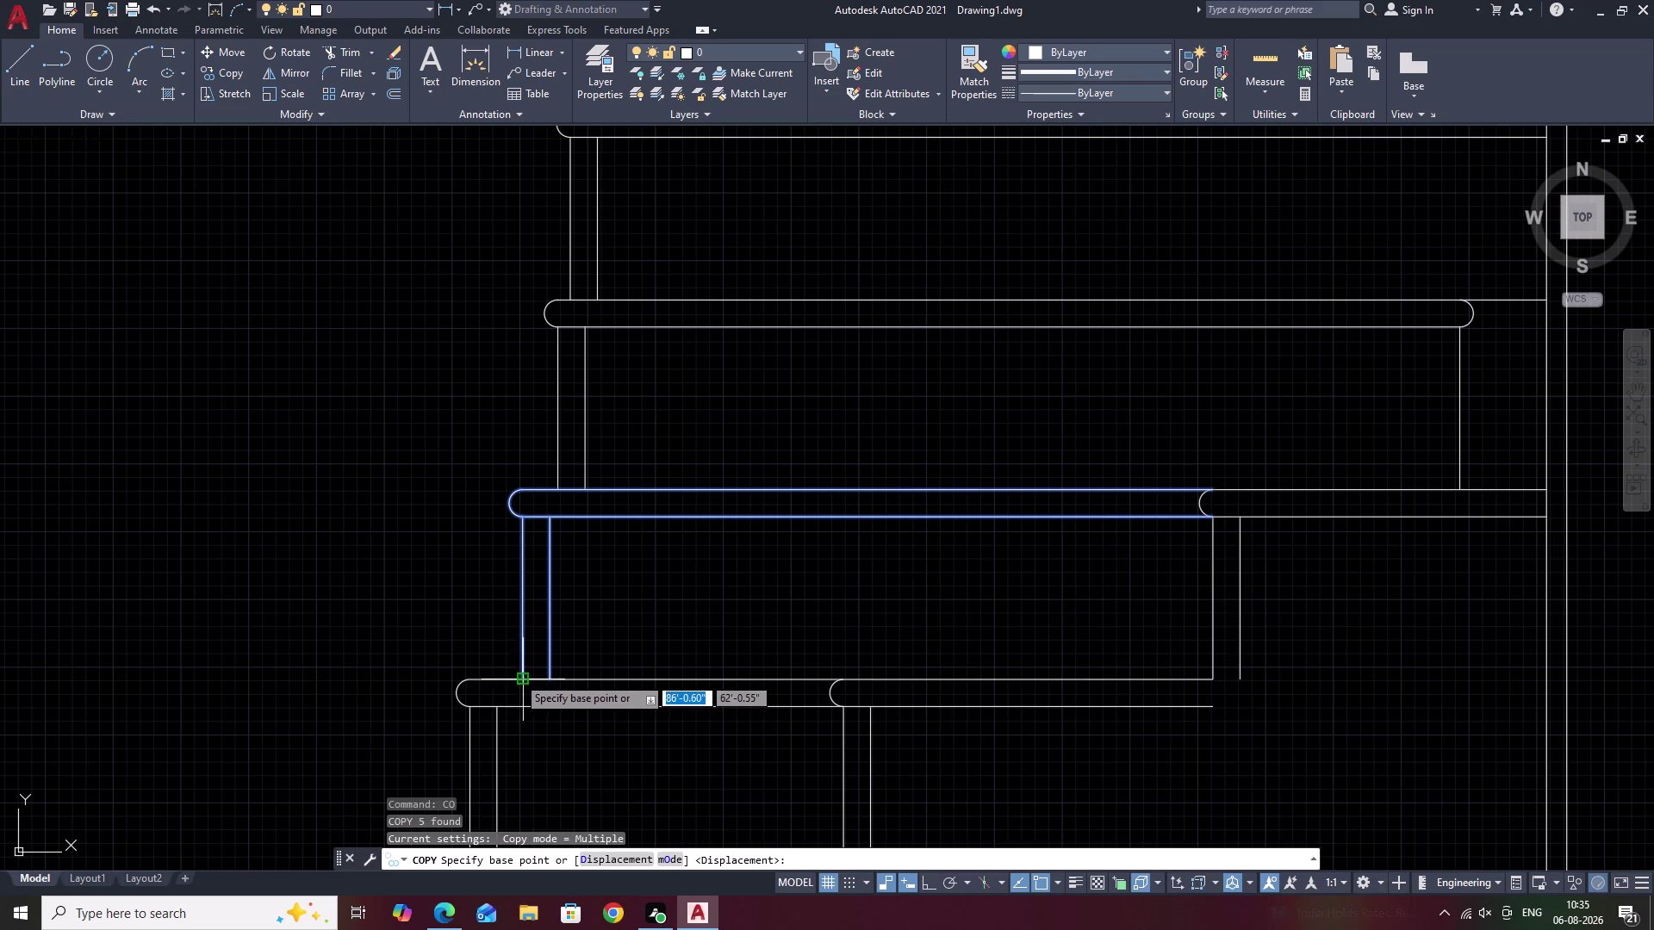
click(516, 676)
scroll(down, 3)
middle_drag(686, 338, 680, 564)
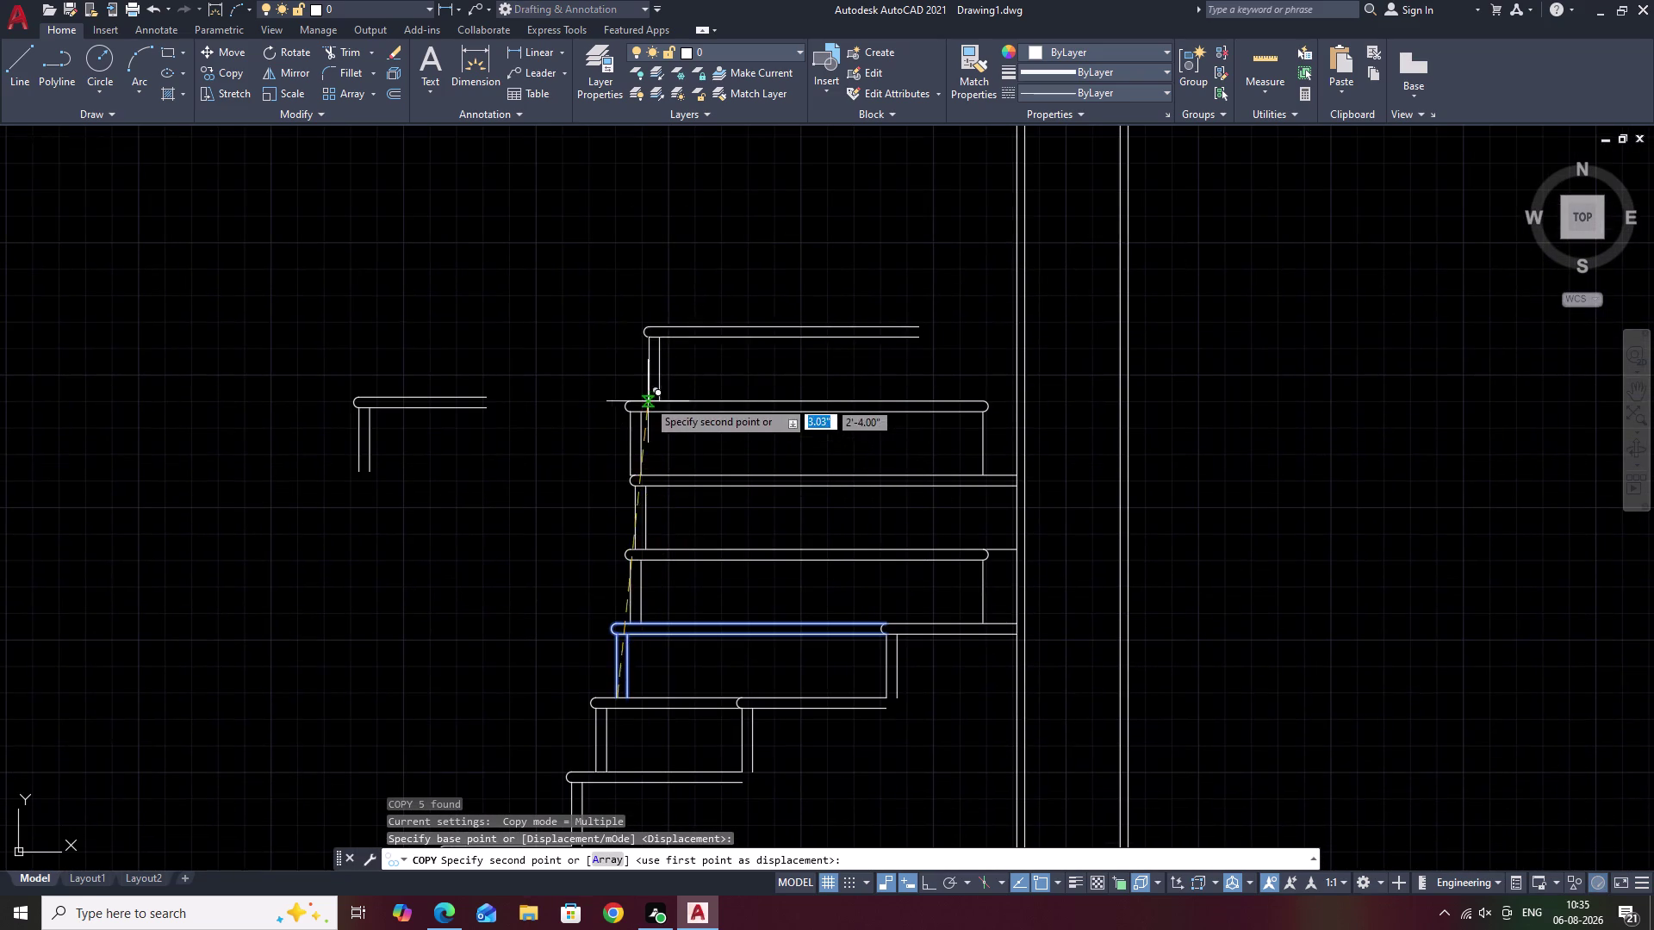
scroll(up, 3)
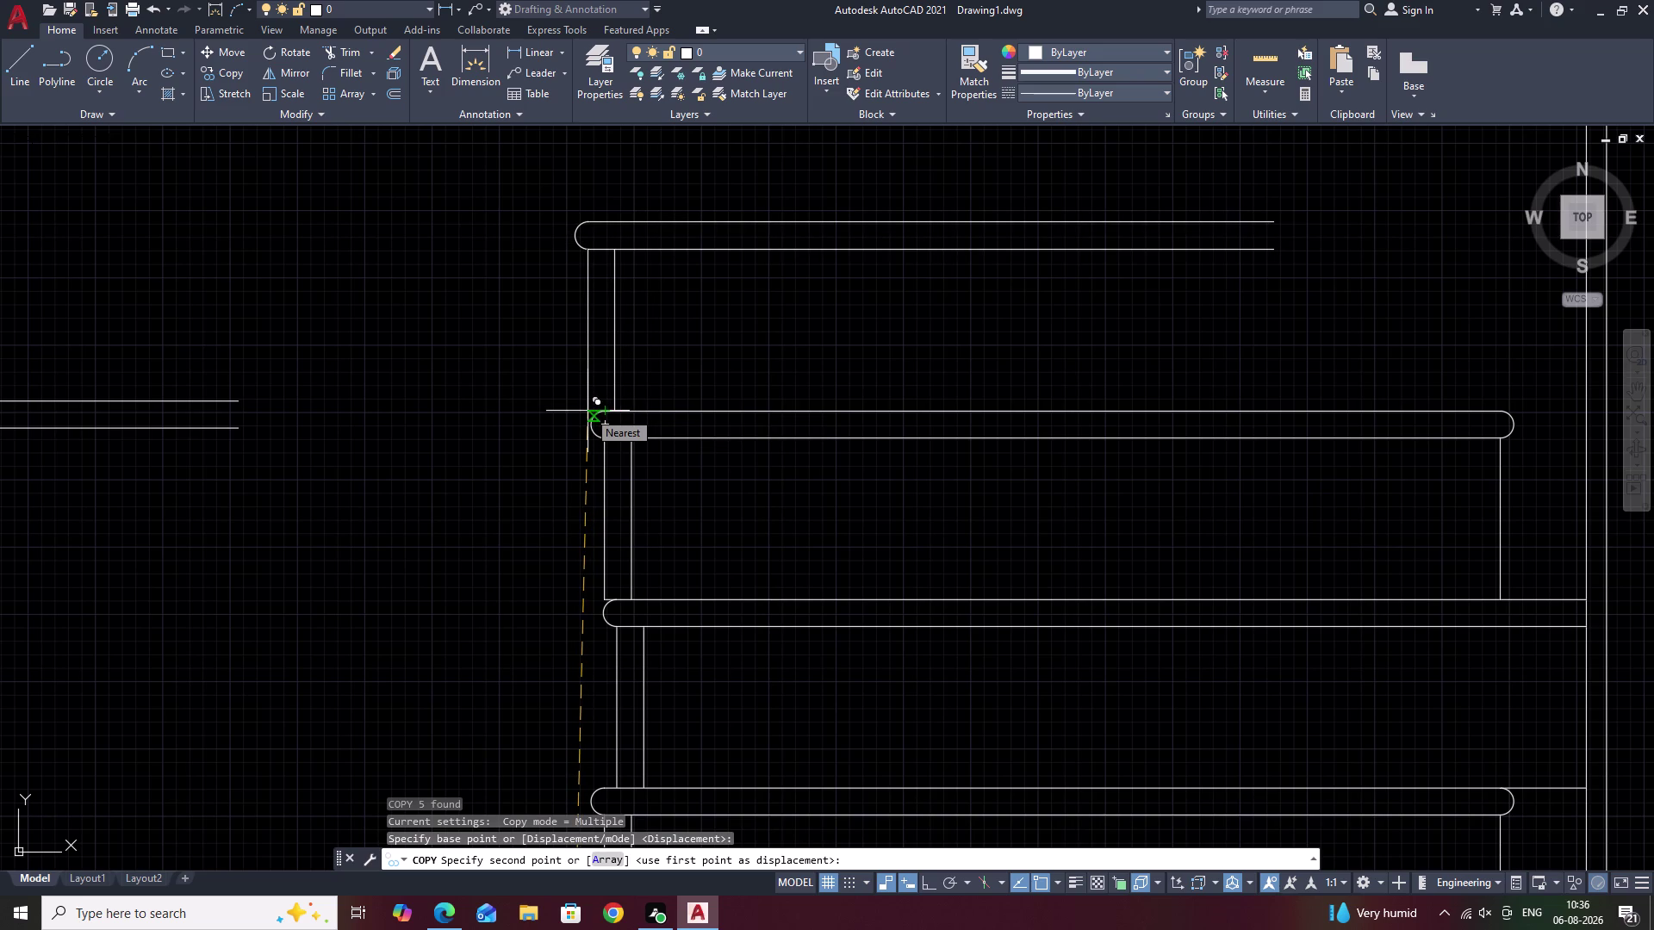
click(588, 410)
key(Escape)
scroll(down, 3)
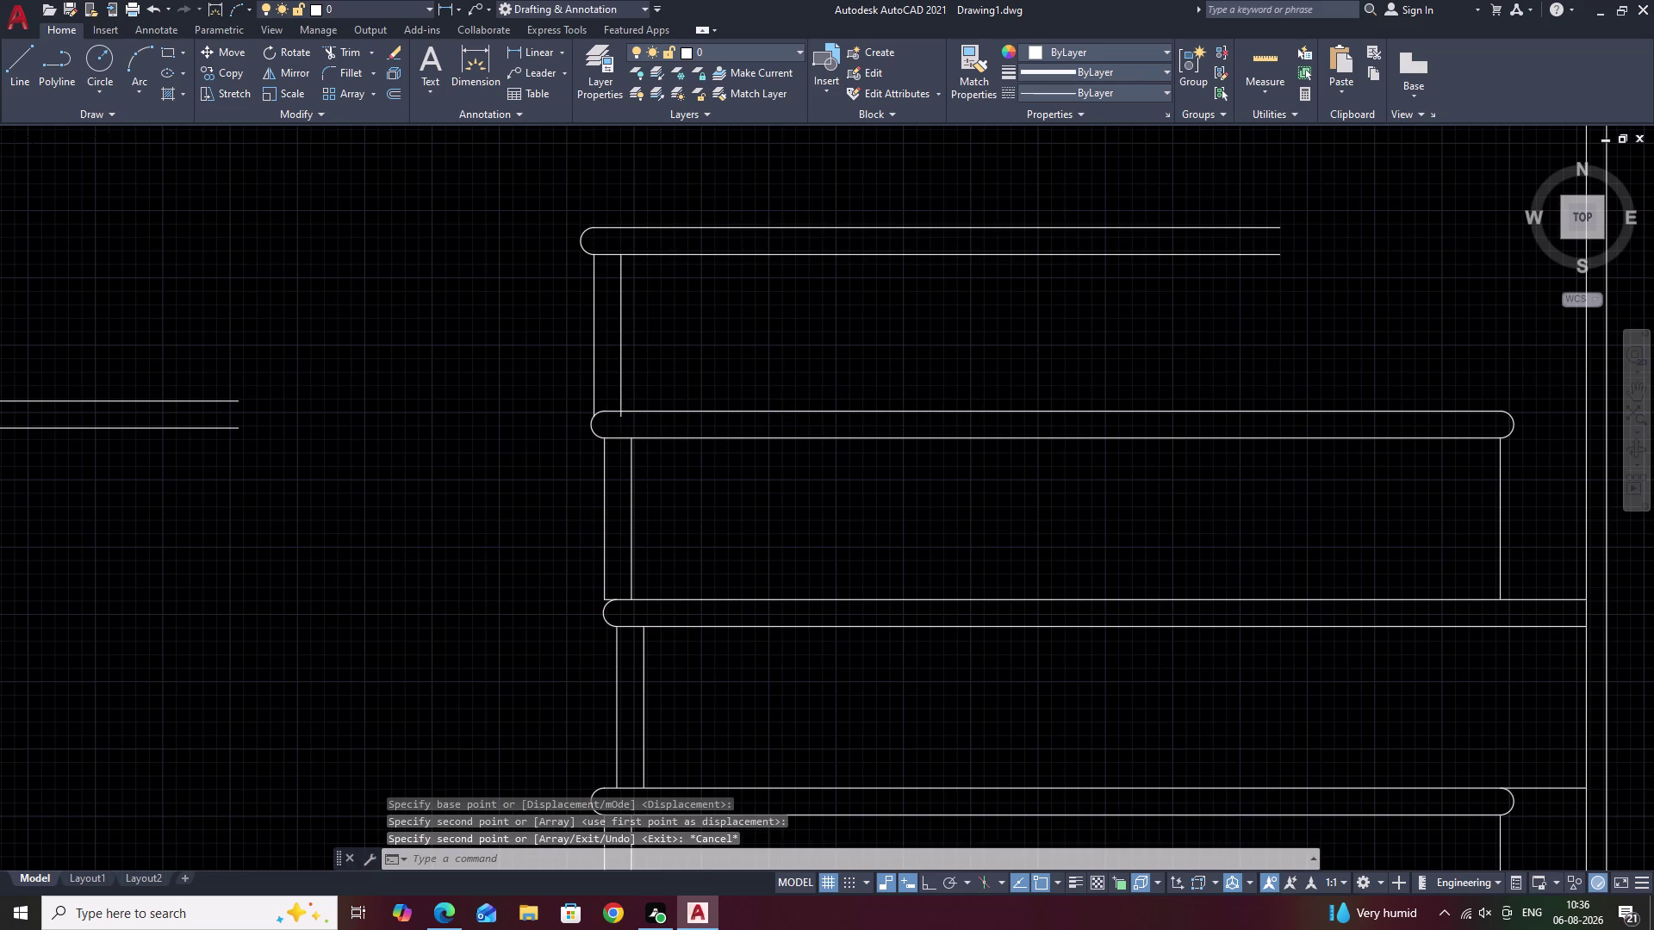
middle_drag(809, 395, 916, 231)
middle_drag(882, 308, 836, 676)
scroll(down, 3)
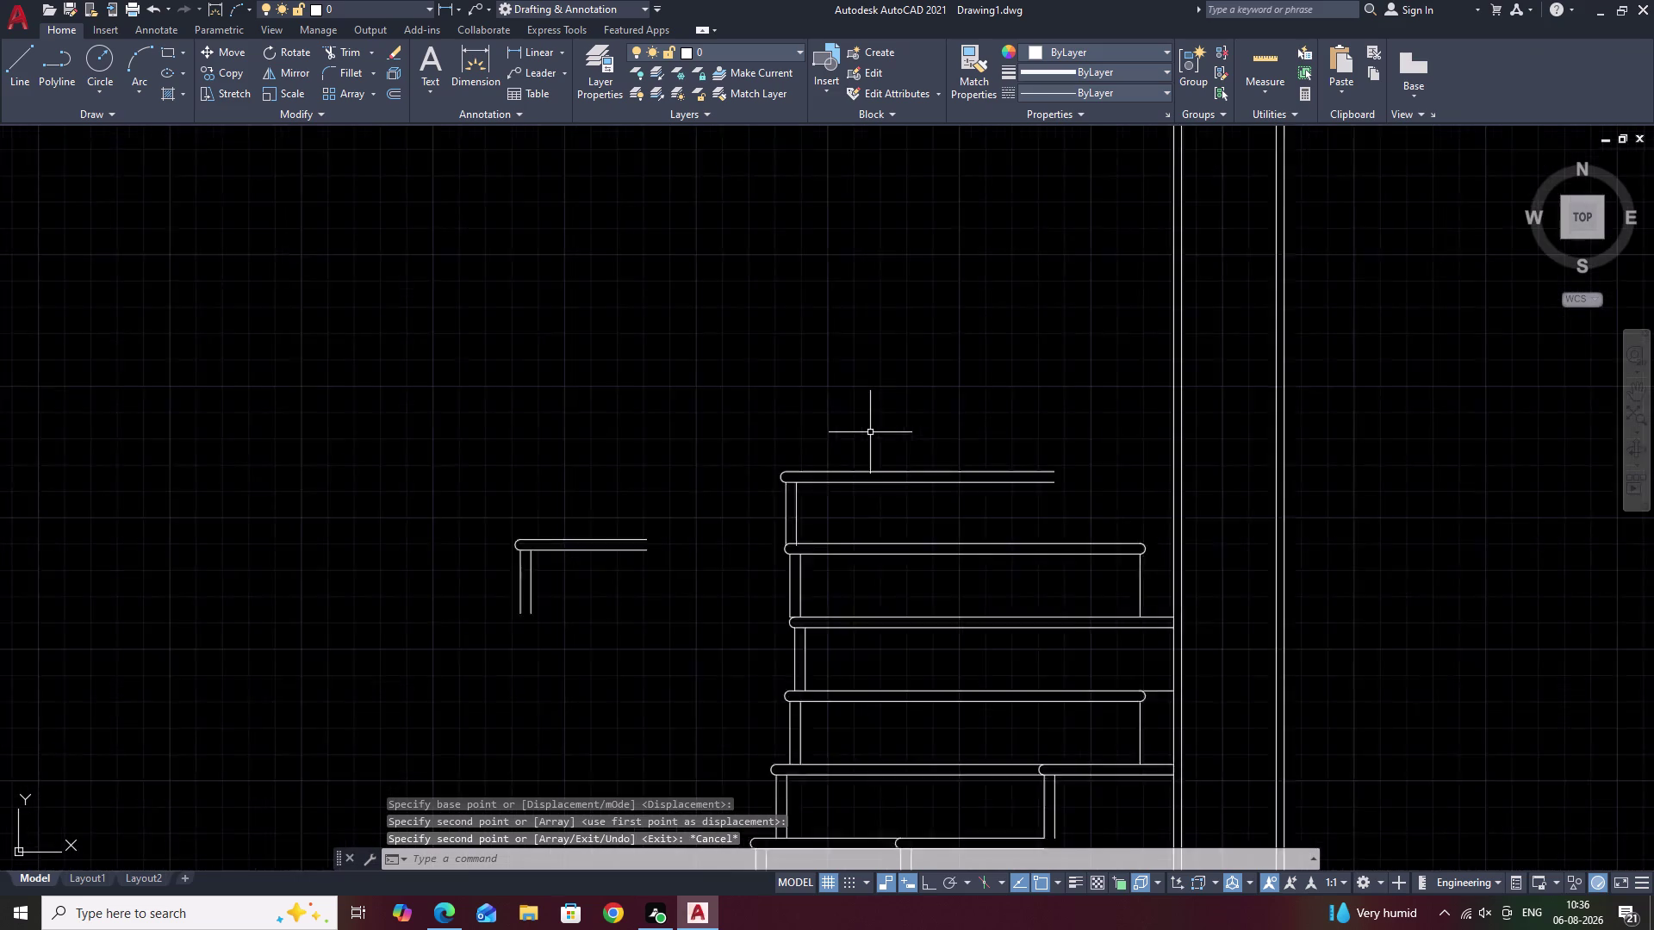
scroll(down, 3)
middle_drag(884, 329, 865, 674)
middle_drag(867, 298, 850, 597)
scroll(up, 3)
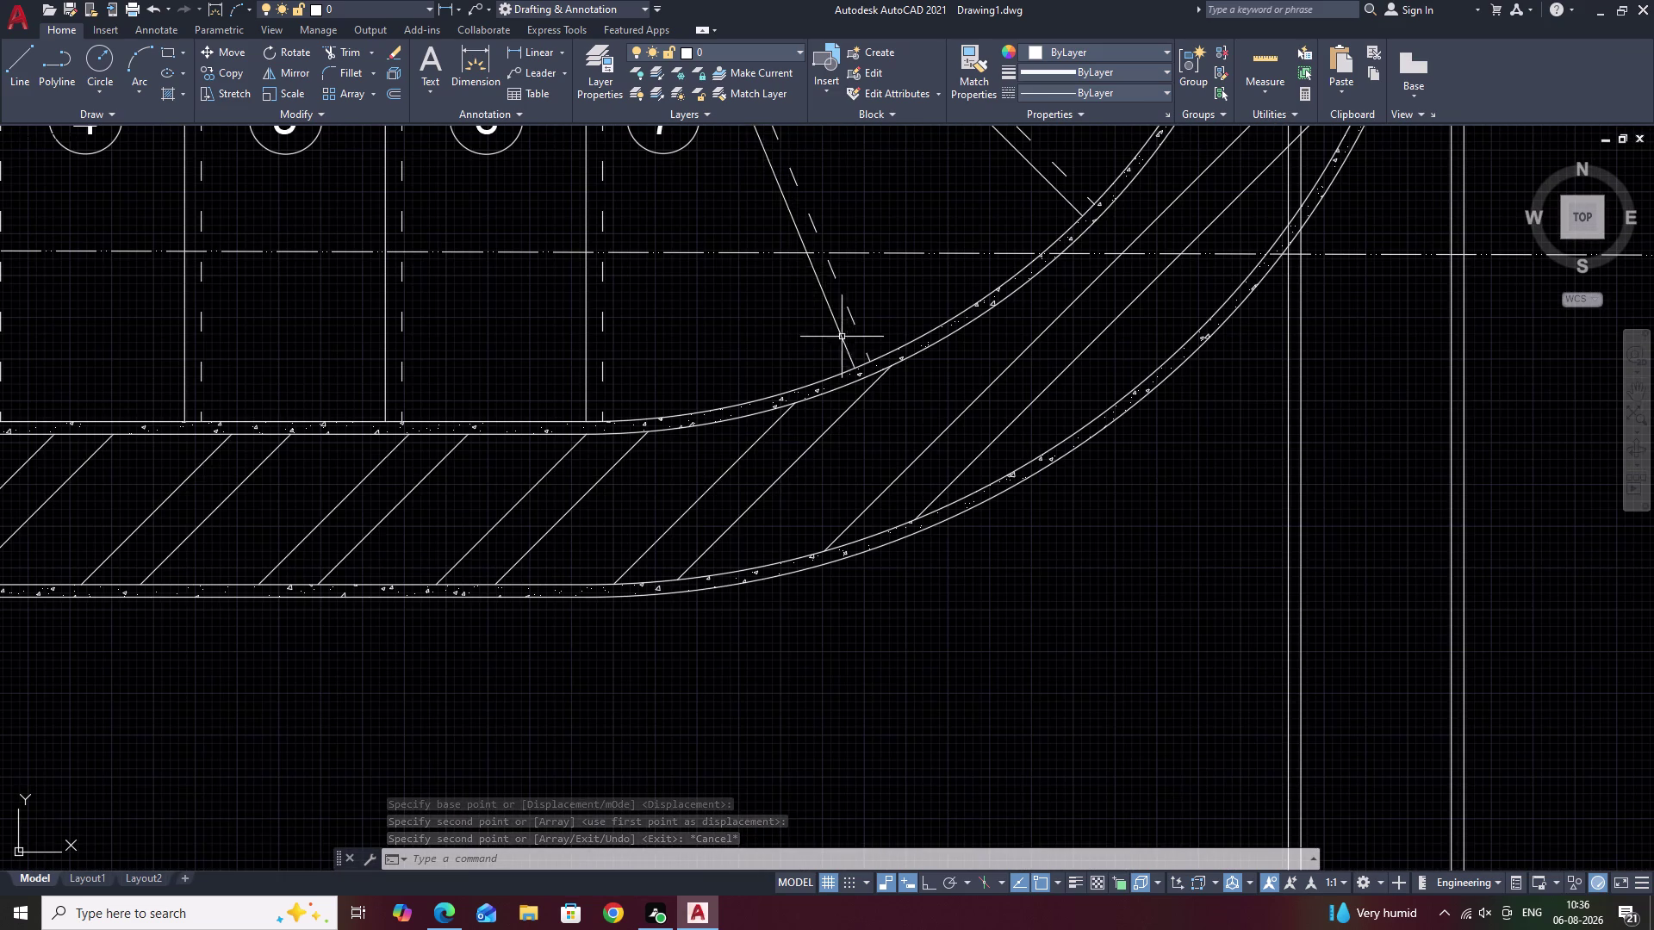
text(XL V)
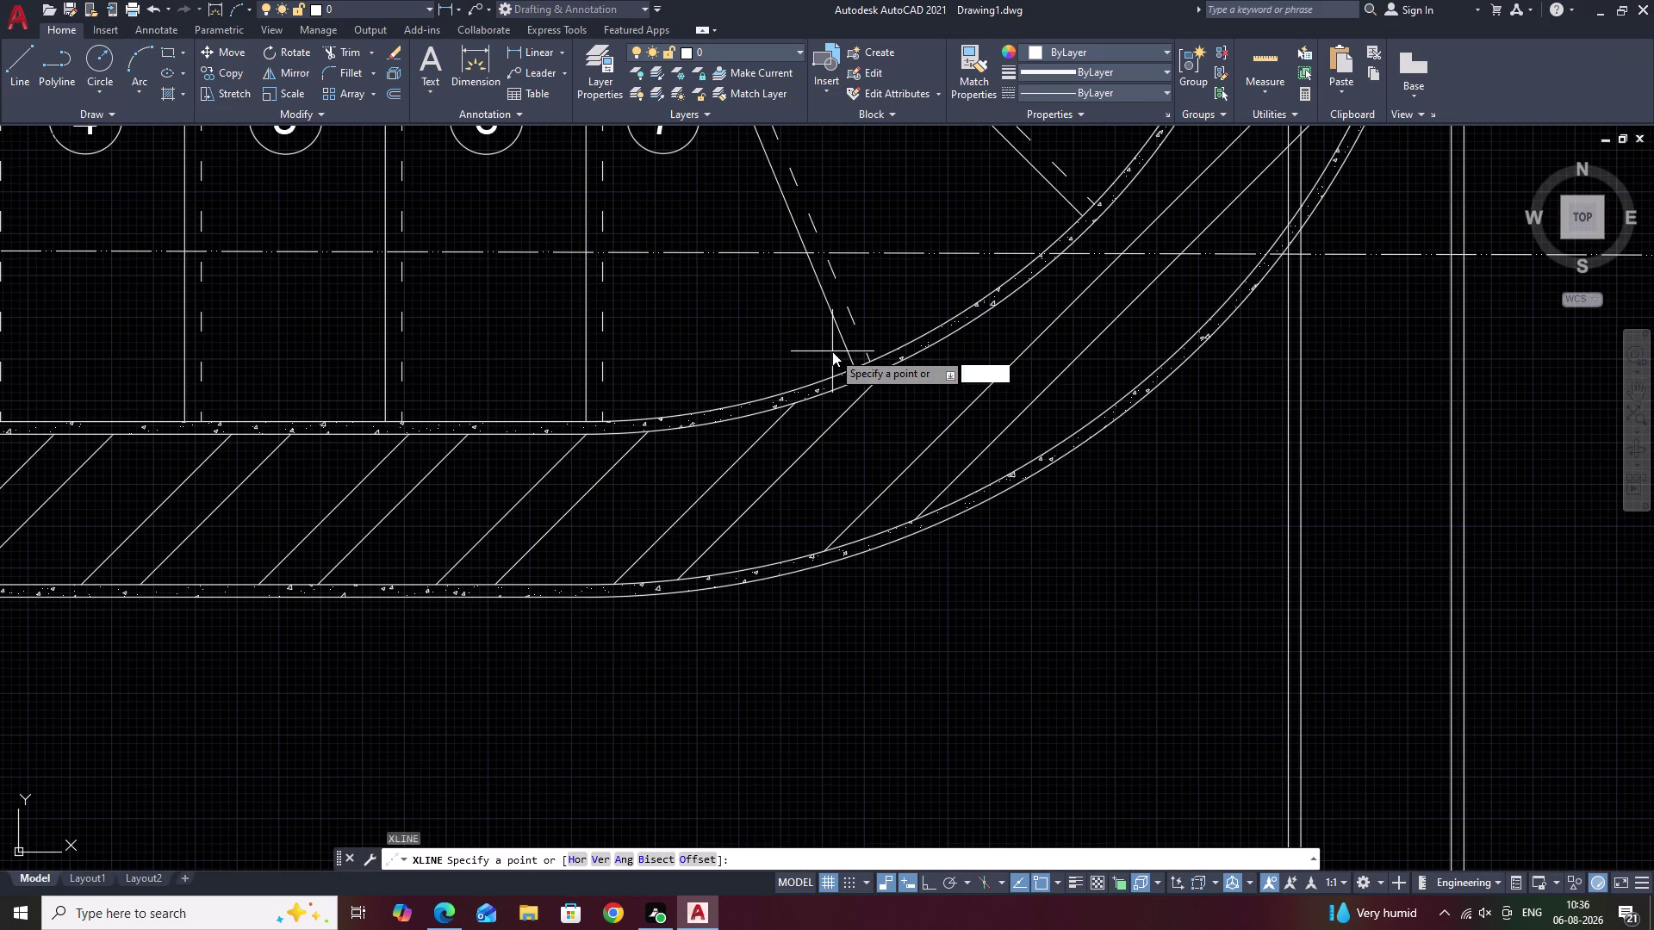
key(space)
middle_drag(841, 273, 902, 702)
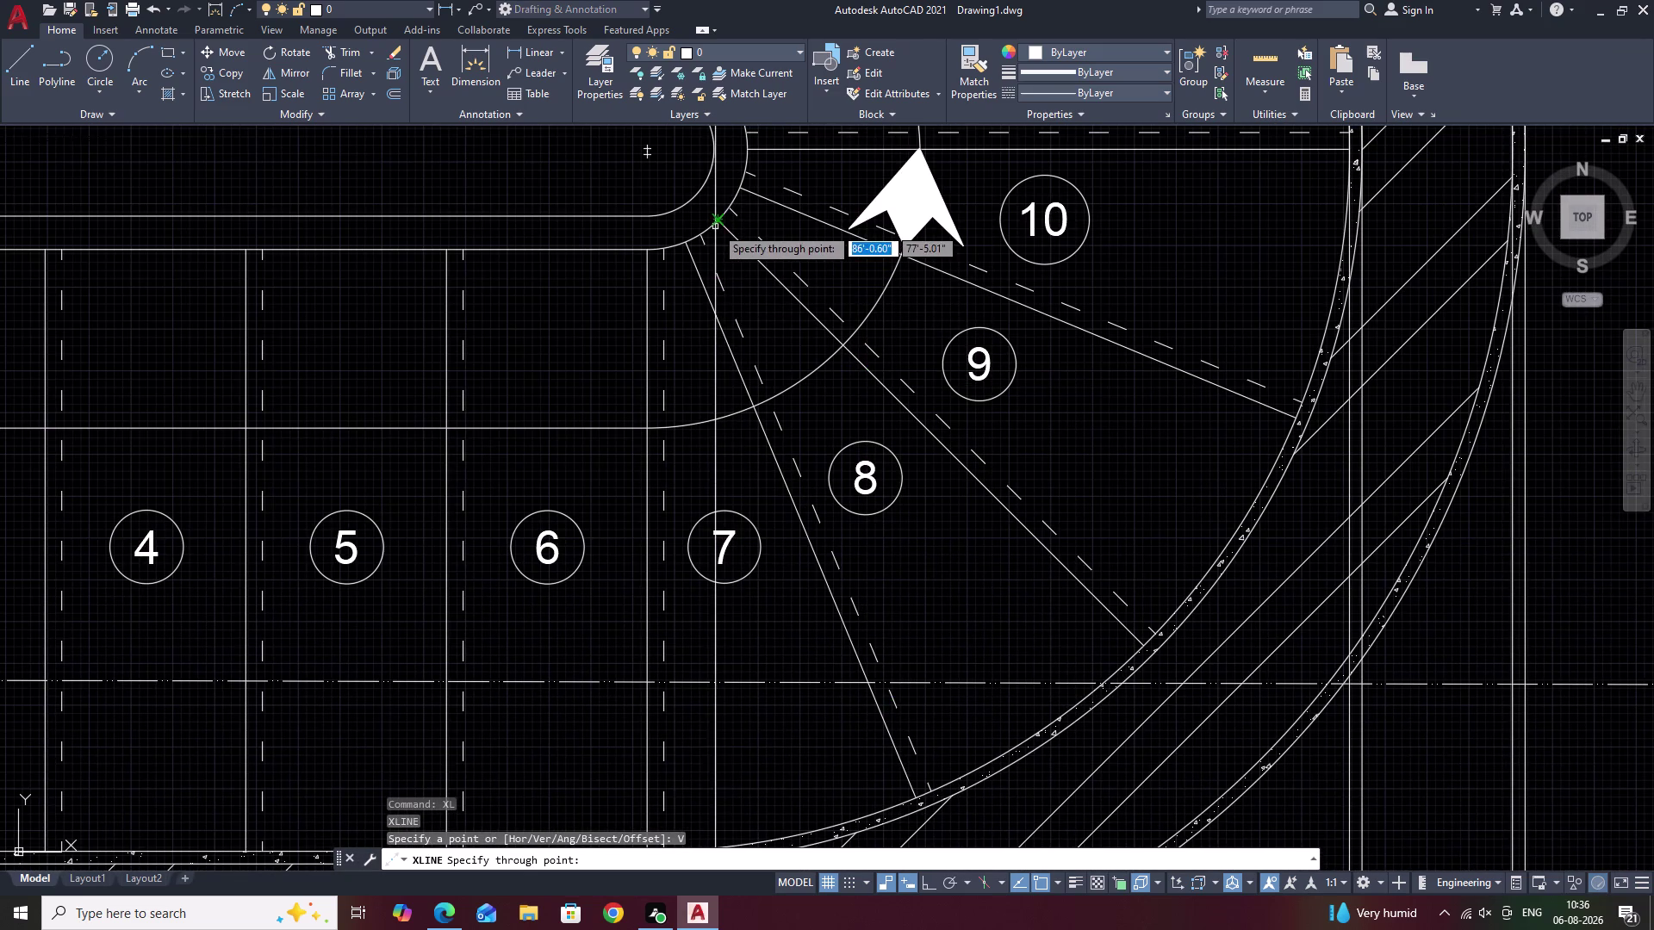
click(717, 223)
scroll(down, 3)
middle_drag(870, 593, 930, 241)
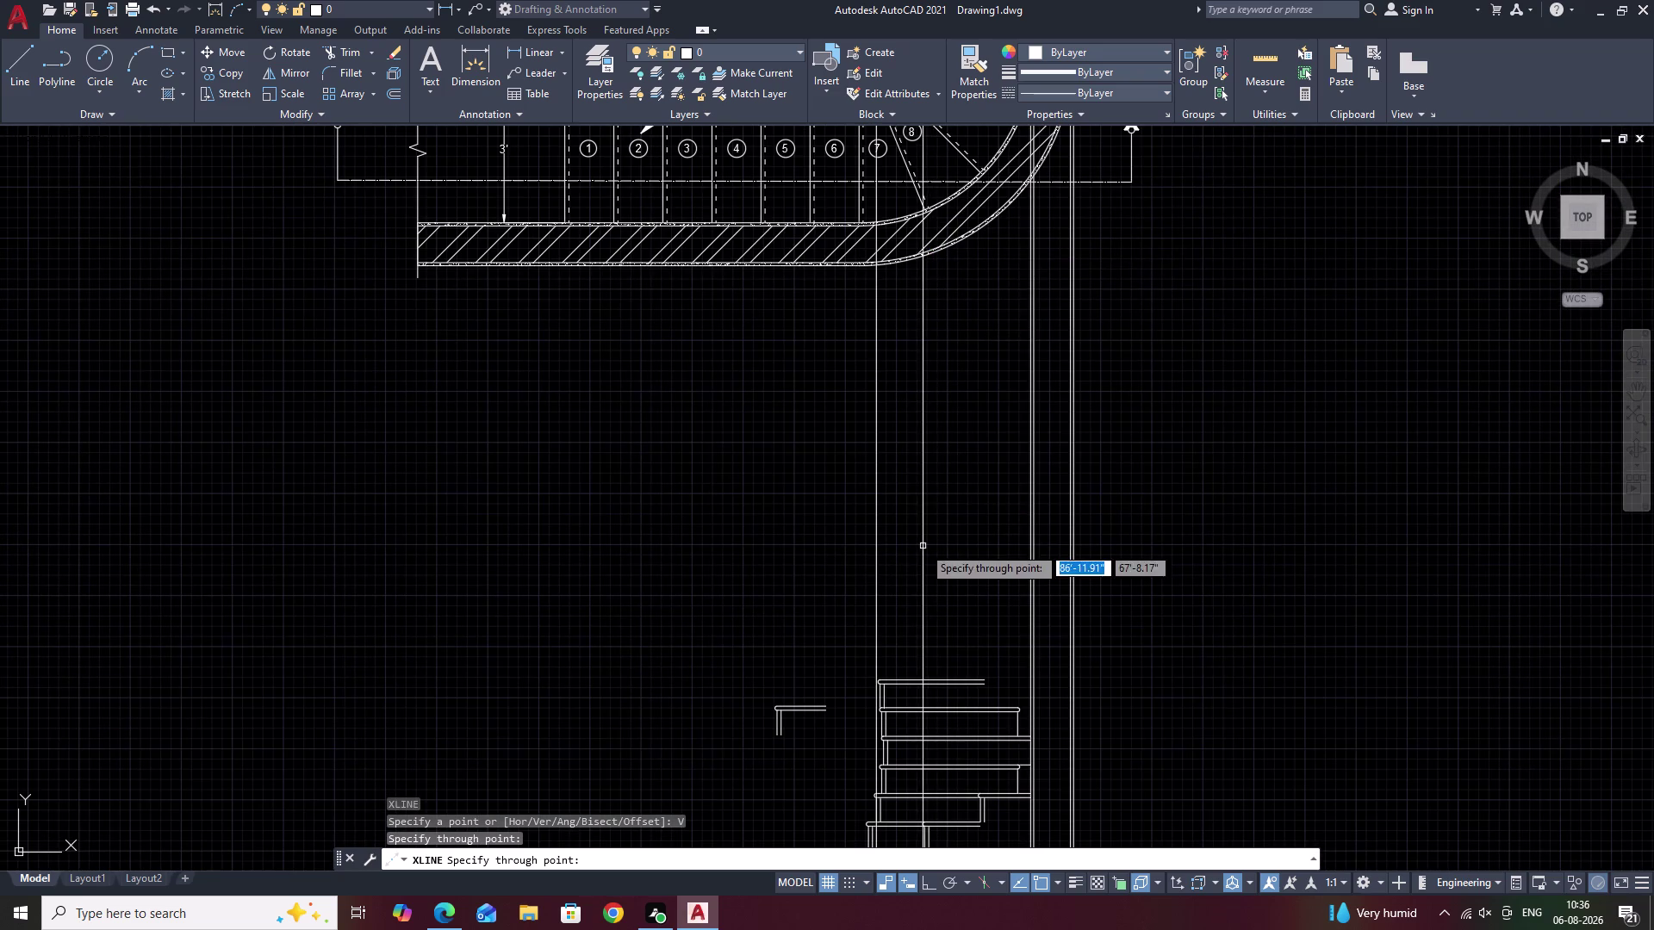
scroll(up, 3)
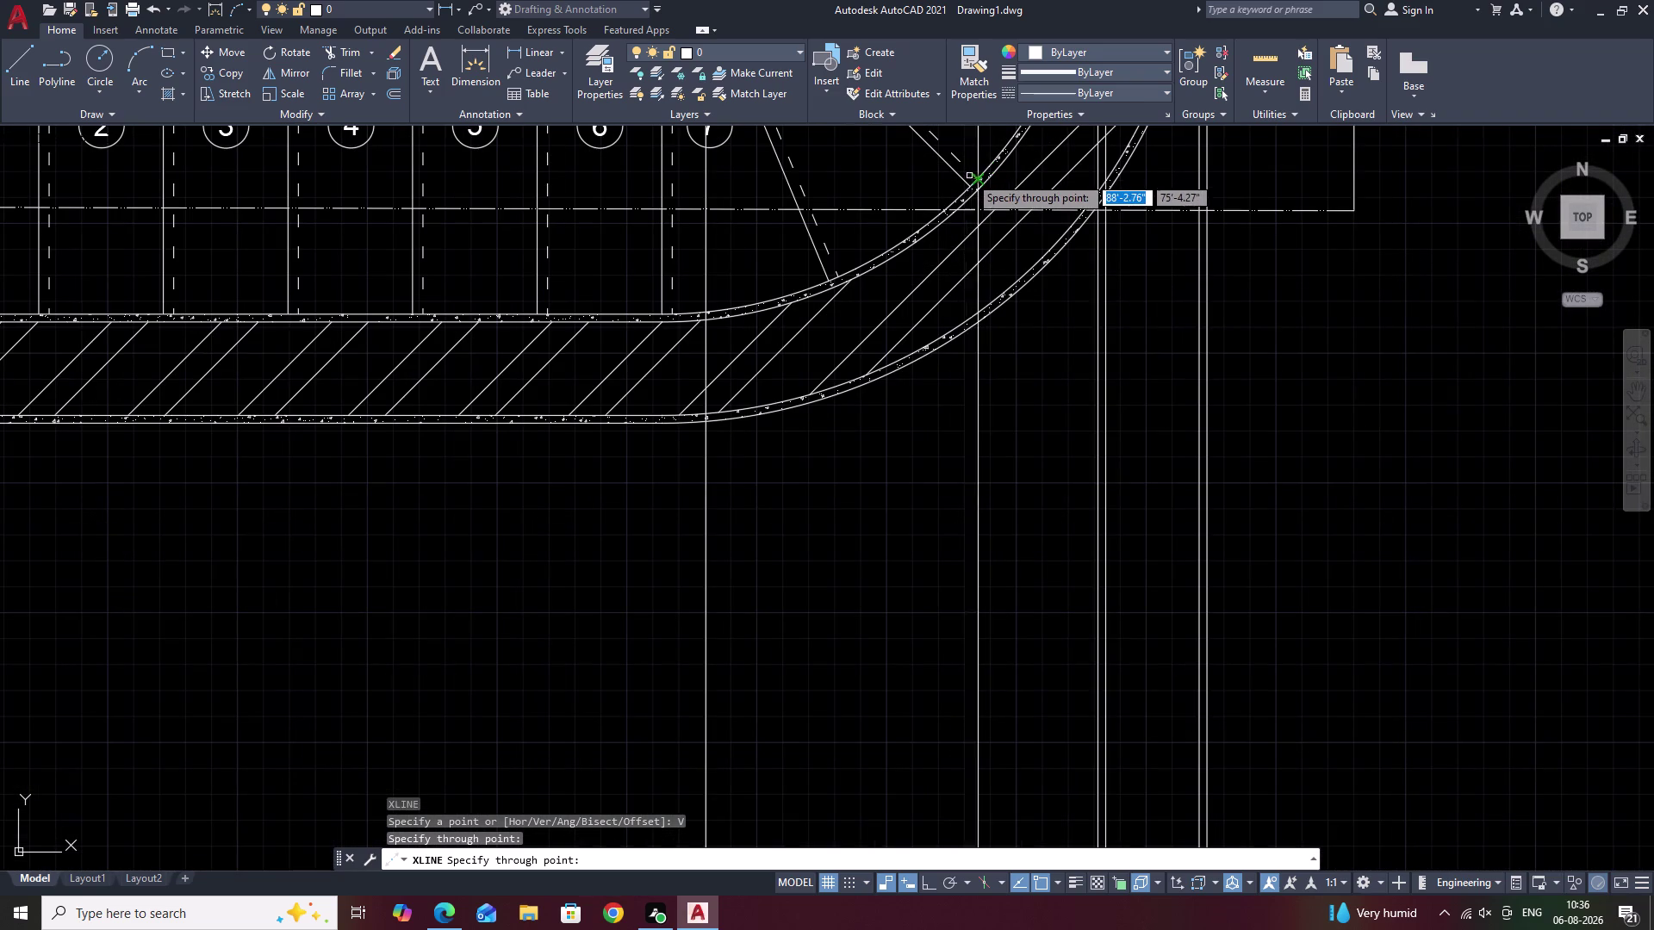
click(968, 191)
key(Escape)
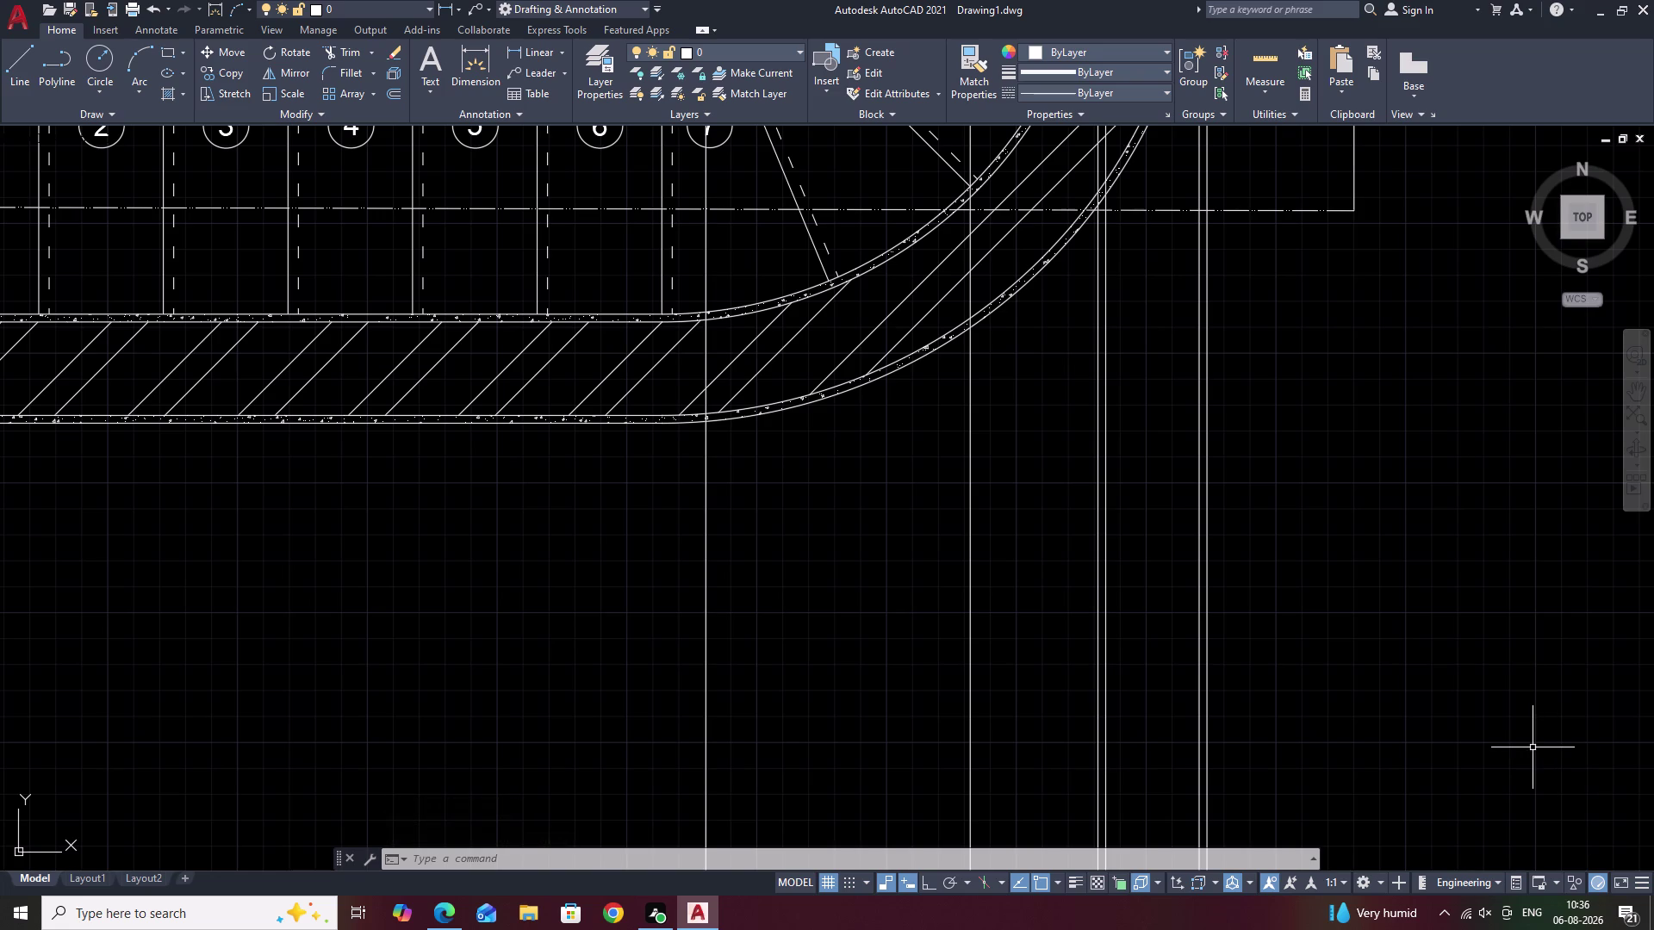
scroll(down, 3)
middle_drag(1299, 768, 1295, 739)
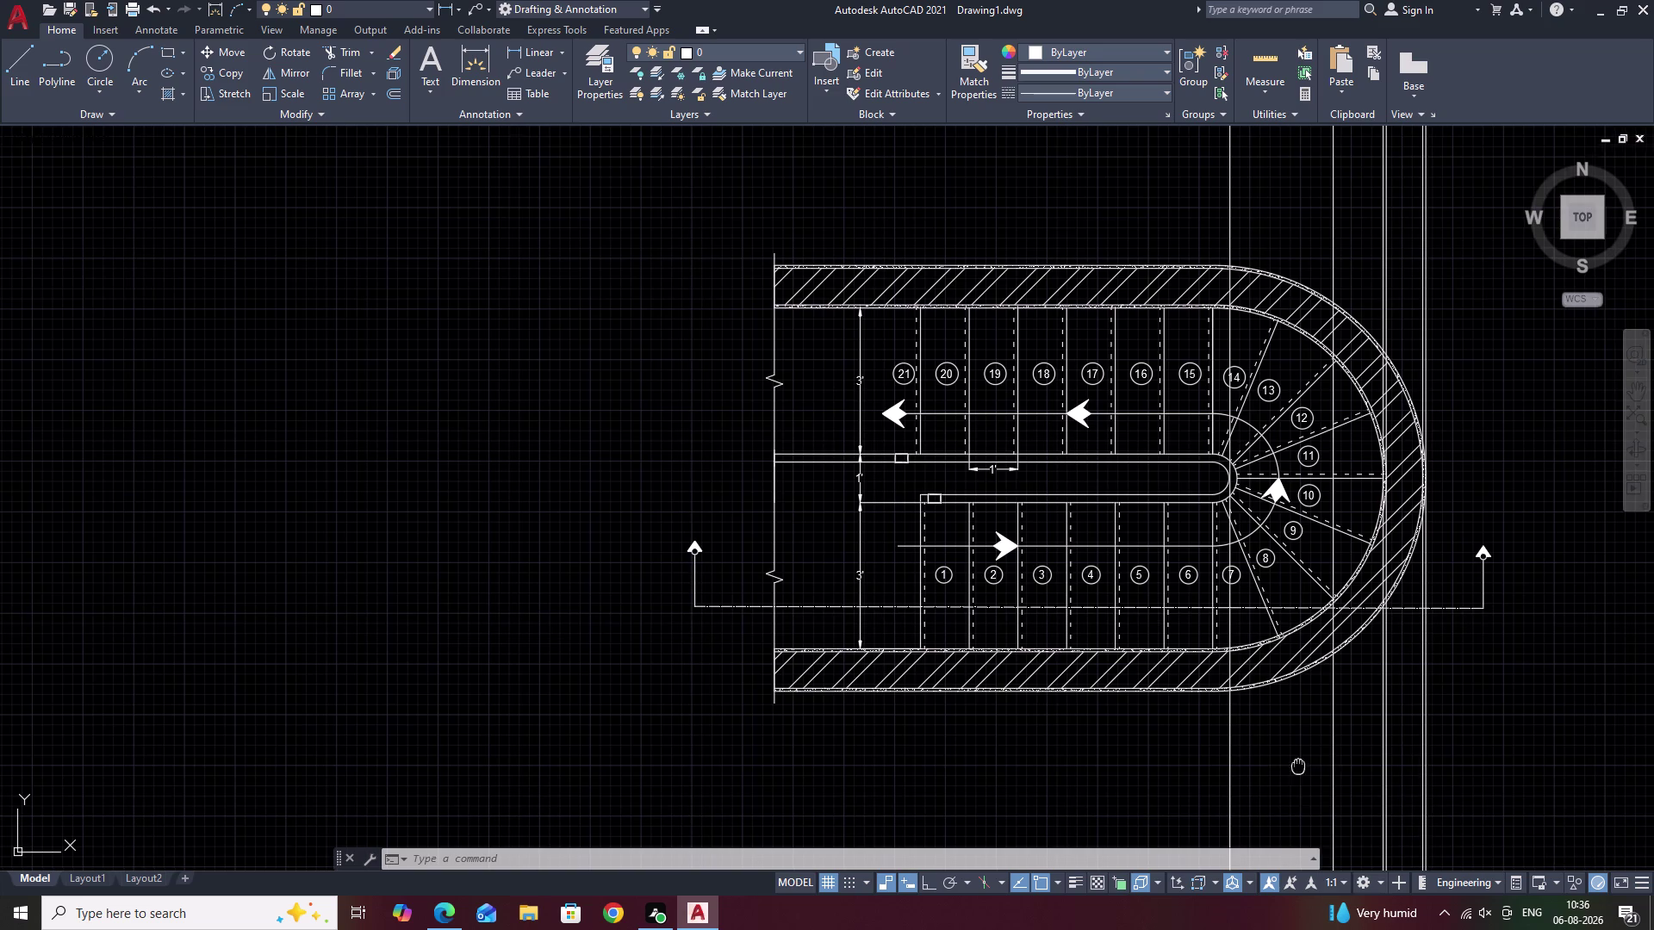
Bring the elevation's upper steps into view; the EC command is rejected twice.
middle_drag(1296, 738, 1299, 388)
scroll(up, 3)
middle_drag(1287, 579, 1291, 220)
middle_drag(1276, 552, 1286, 401)
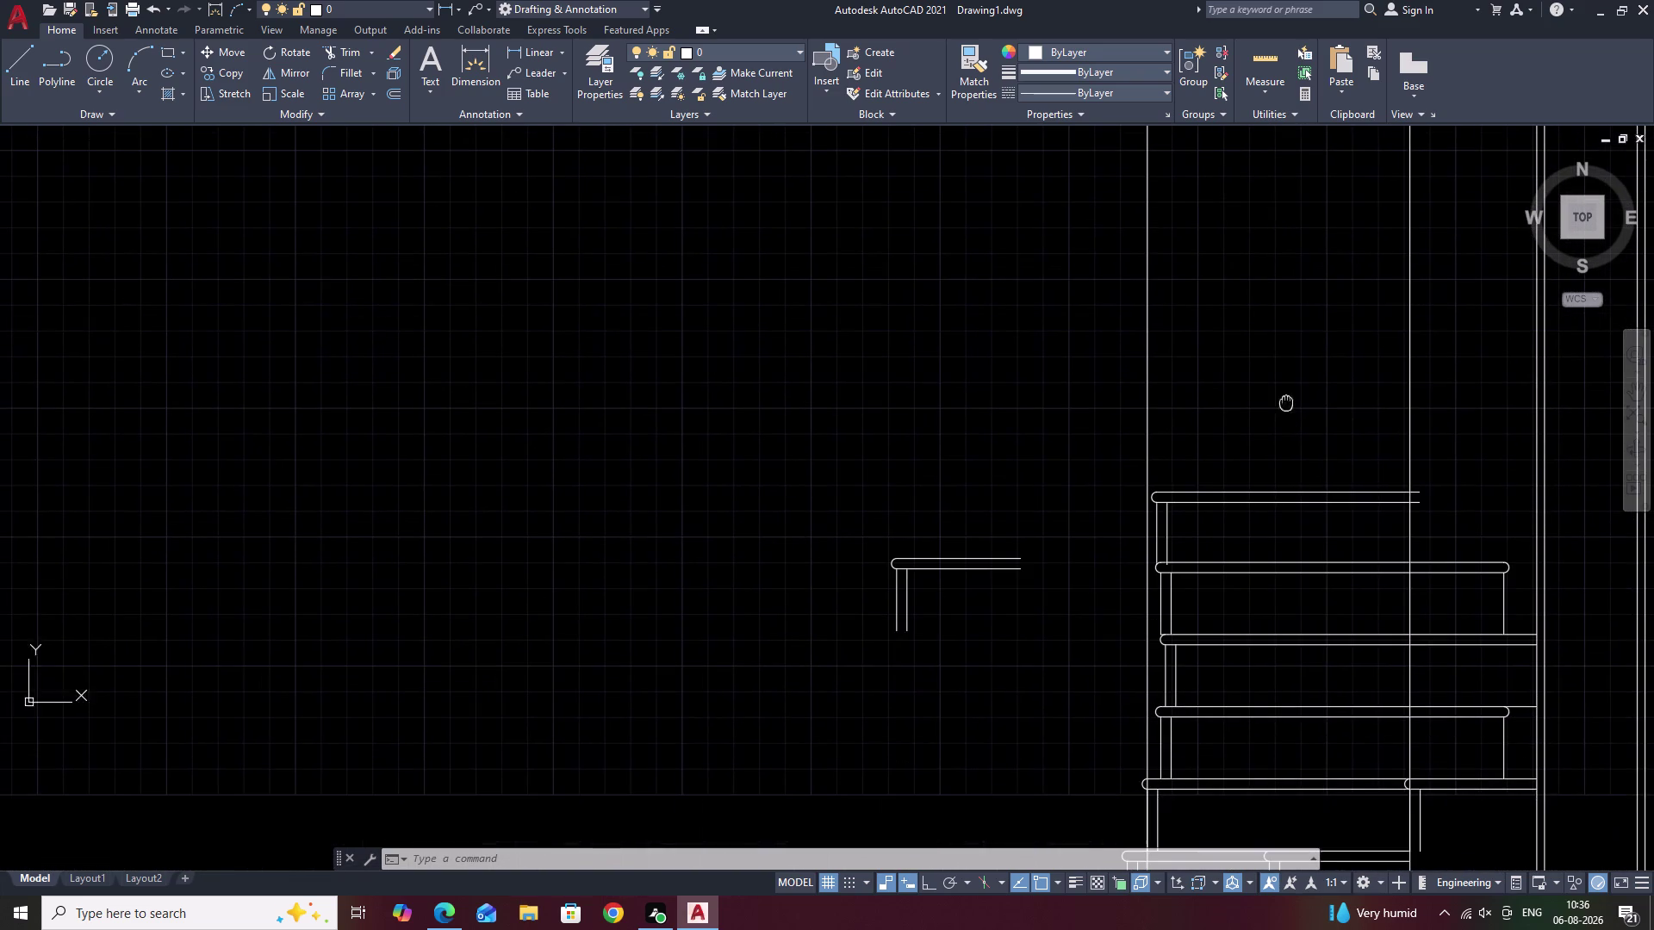
scroll(up, 3)
middle_drag(1199, 524, 1208, 481)
middle_drag(1153, 505, 1188, 82)
text(E)
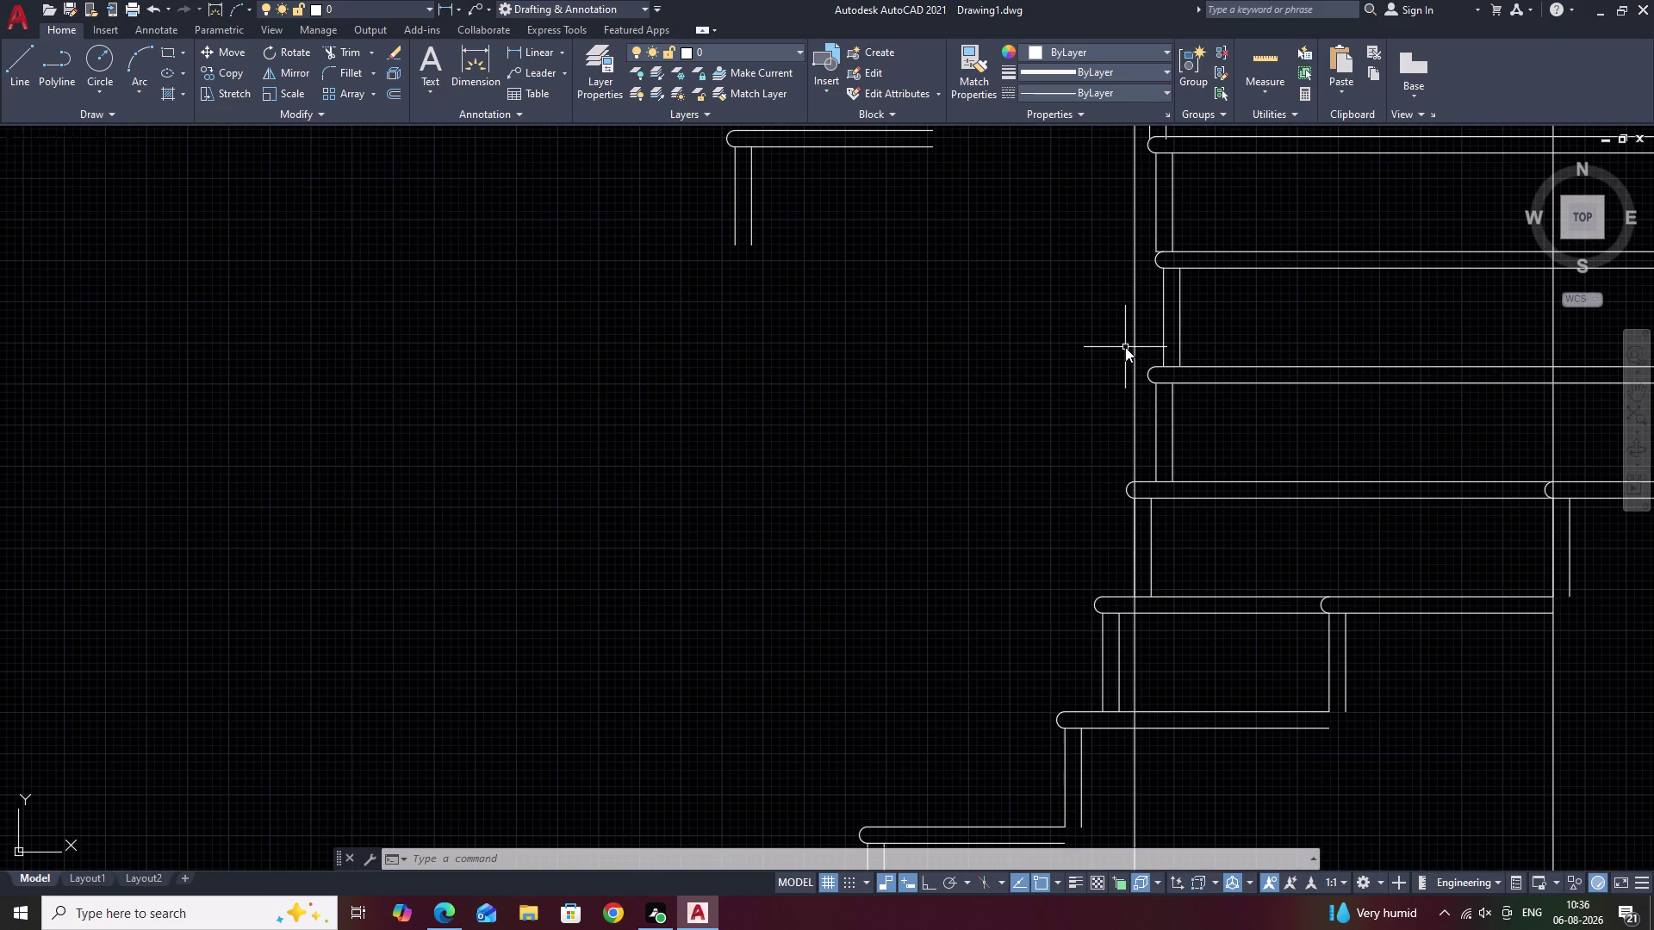
text(C)
key(space)
middle_drag(1215, 183, 1156, 462)
key(Escape)
text(E)
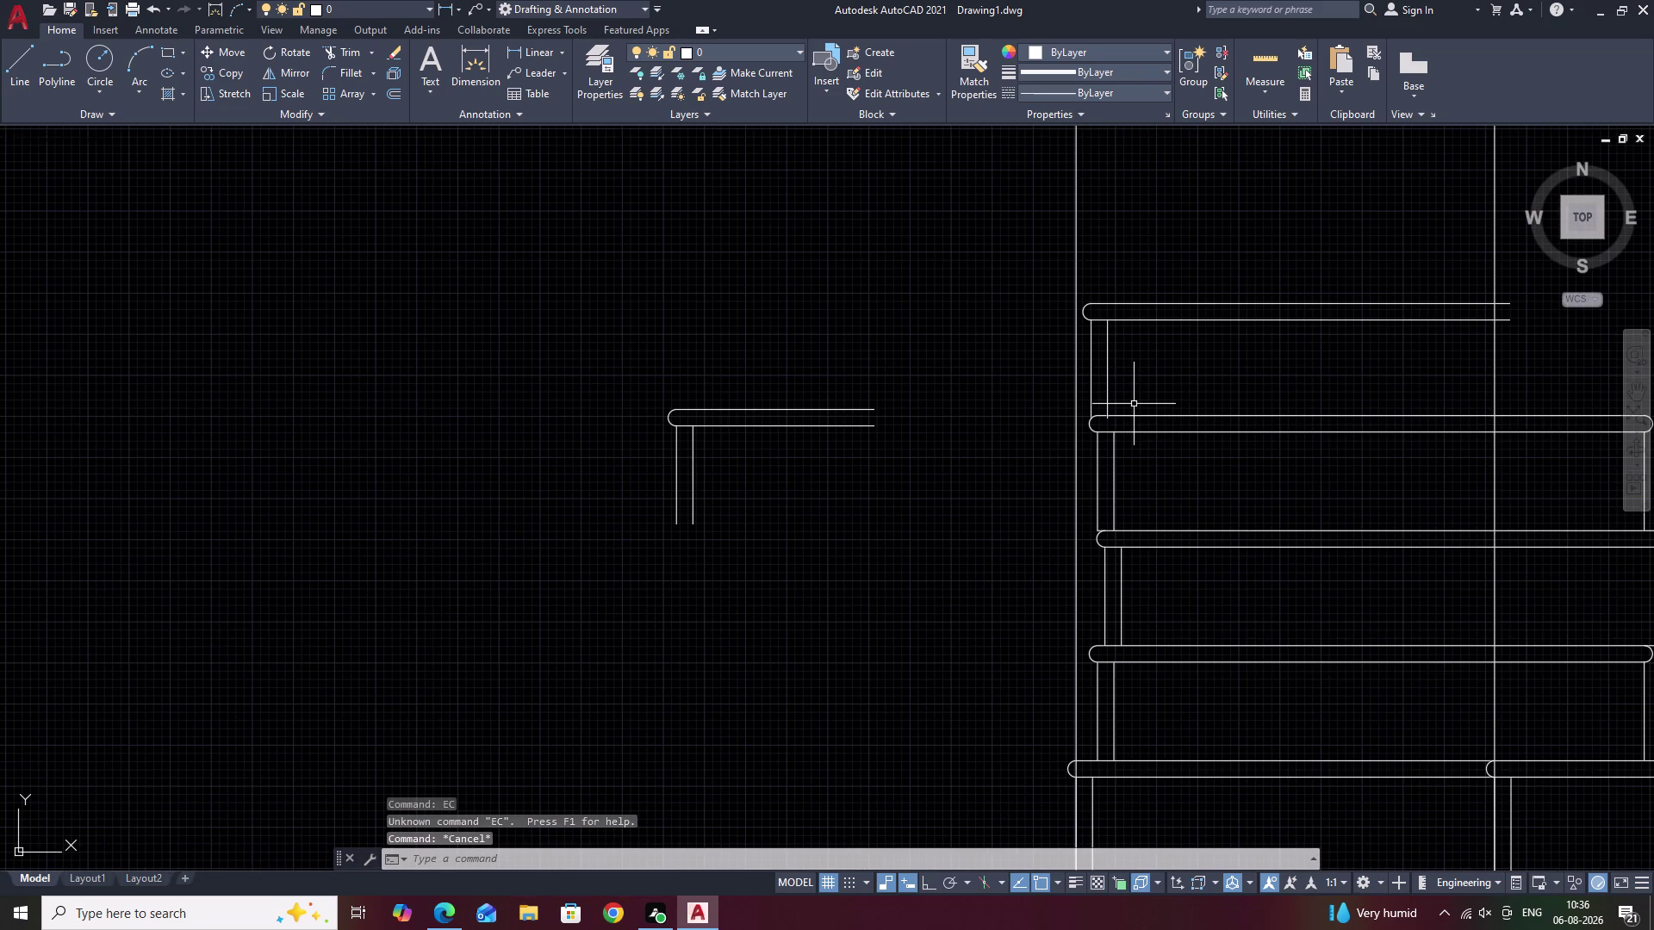
text(C)
key(space)
key(Escape)
Extend the top step's tread edge and riser line.
text(E)
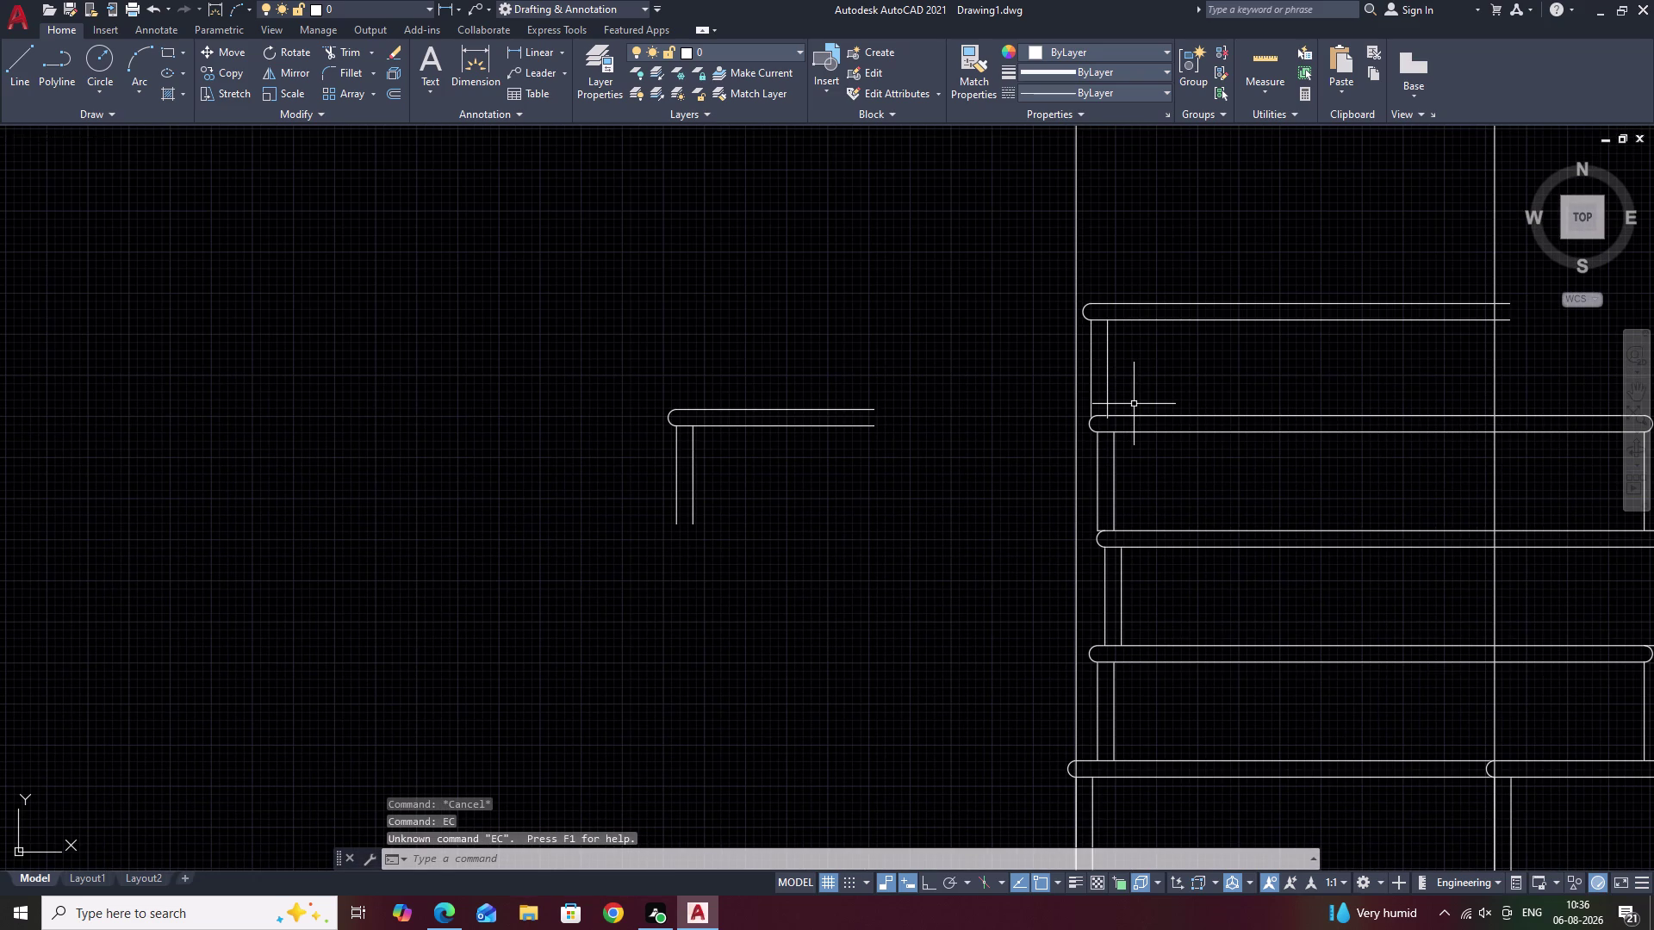
text(X)
key(space)
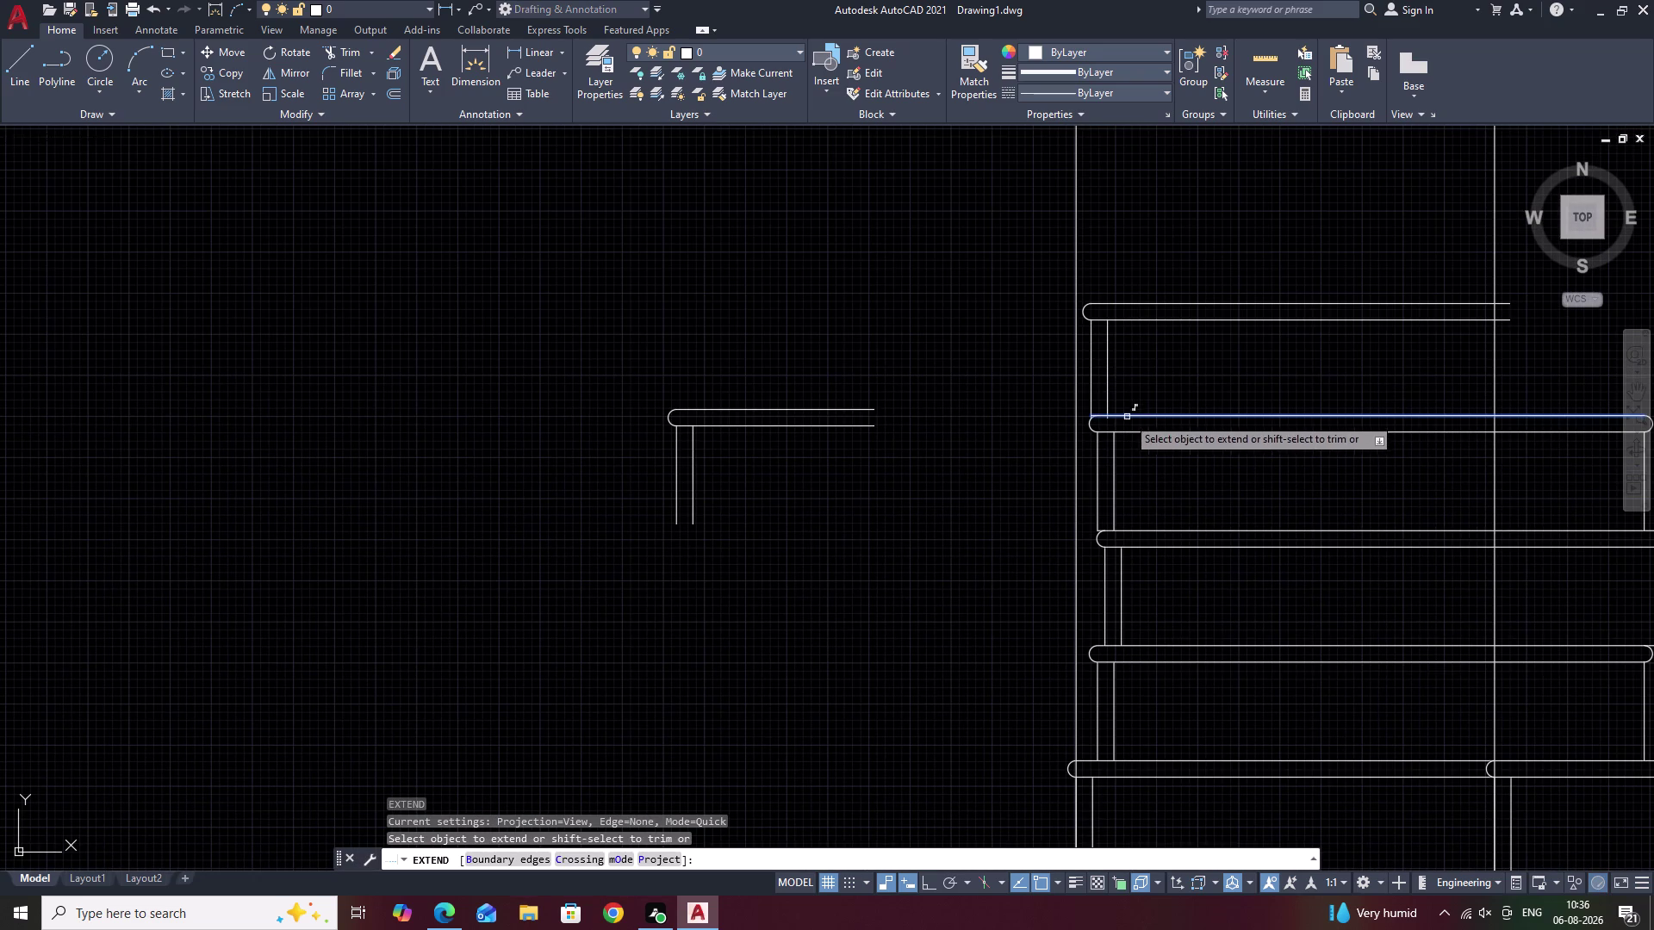
scroll(up, 3)
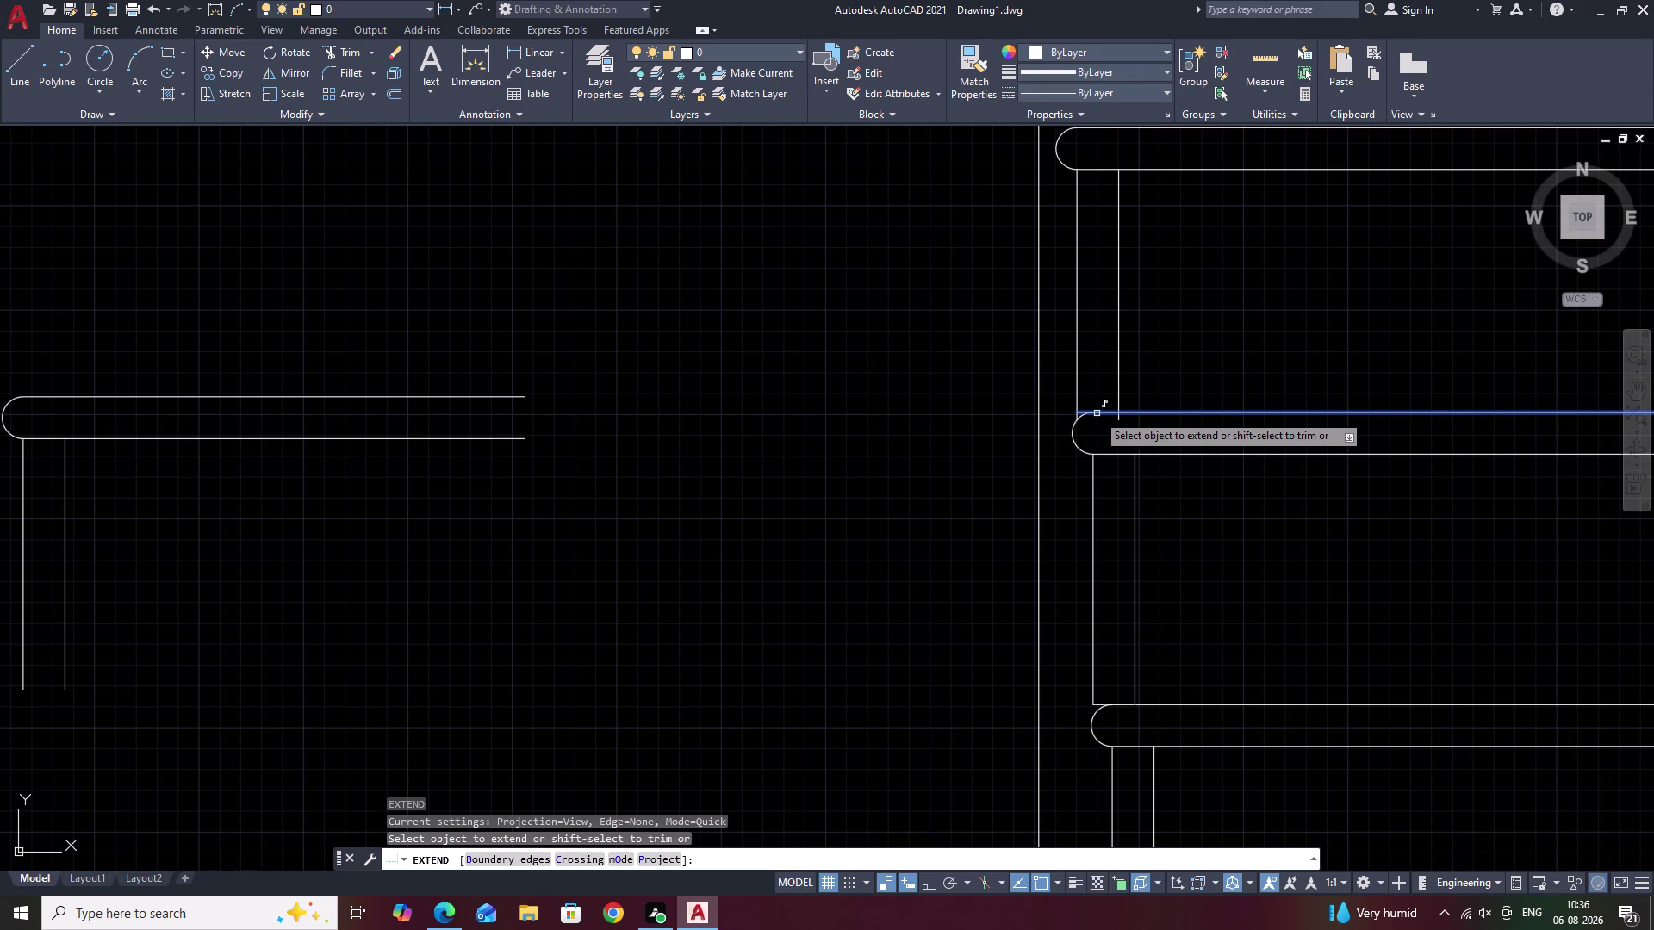
click(1096, 412)
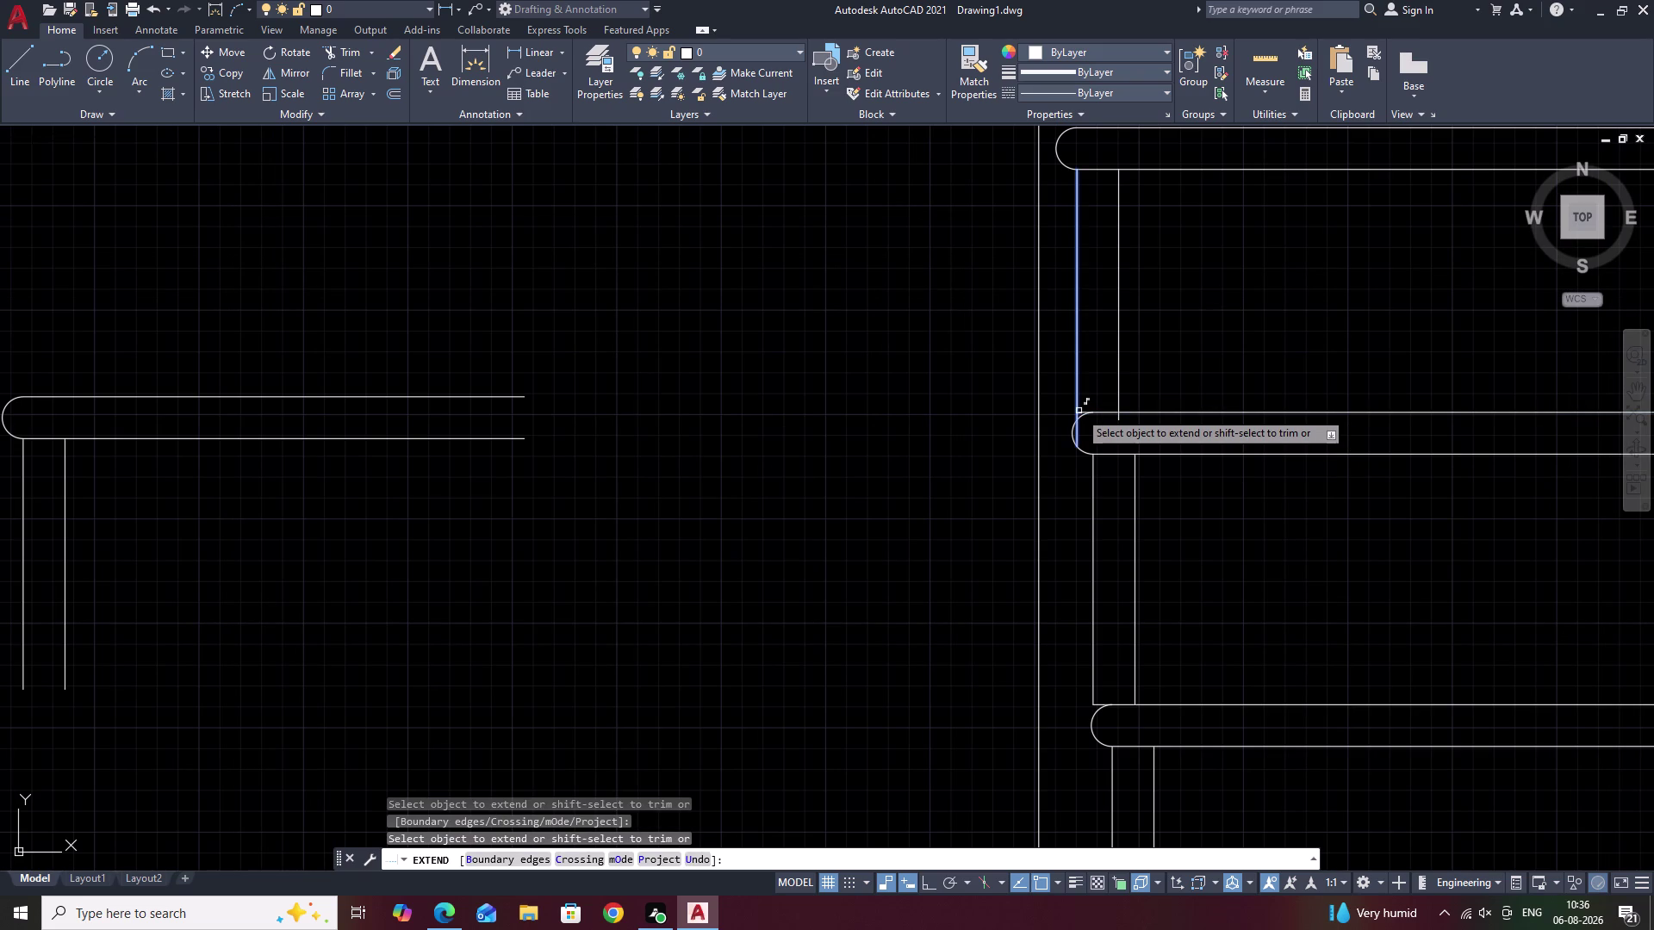
click(1083, 411)
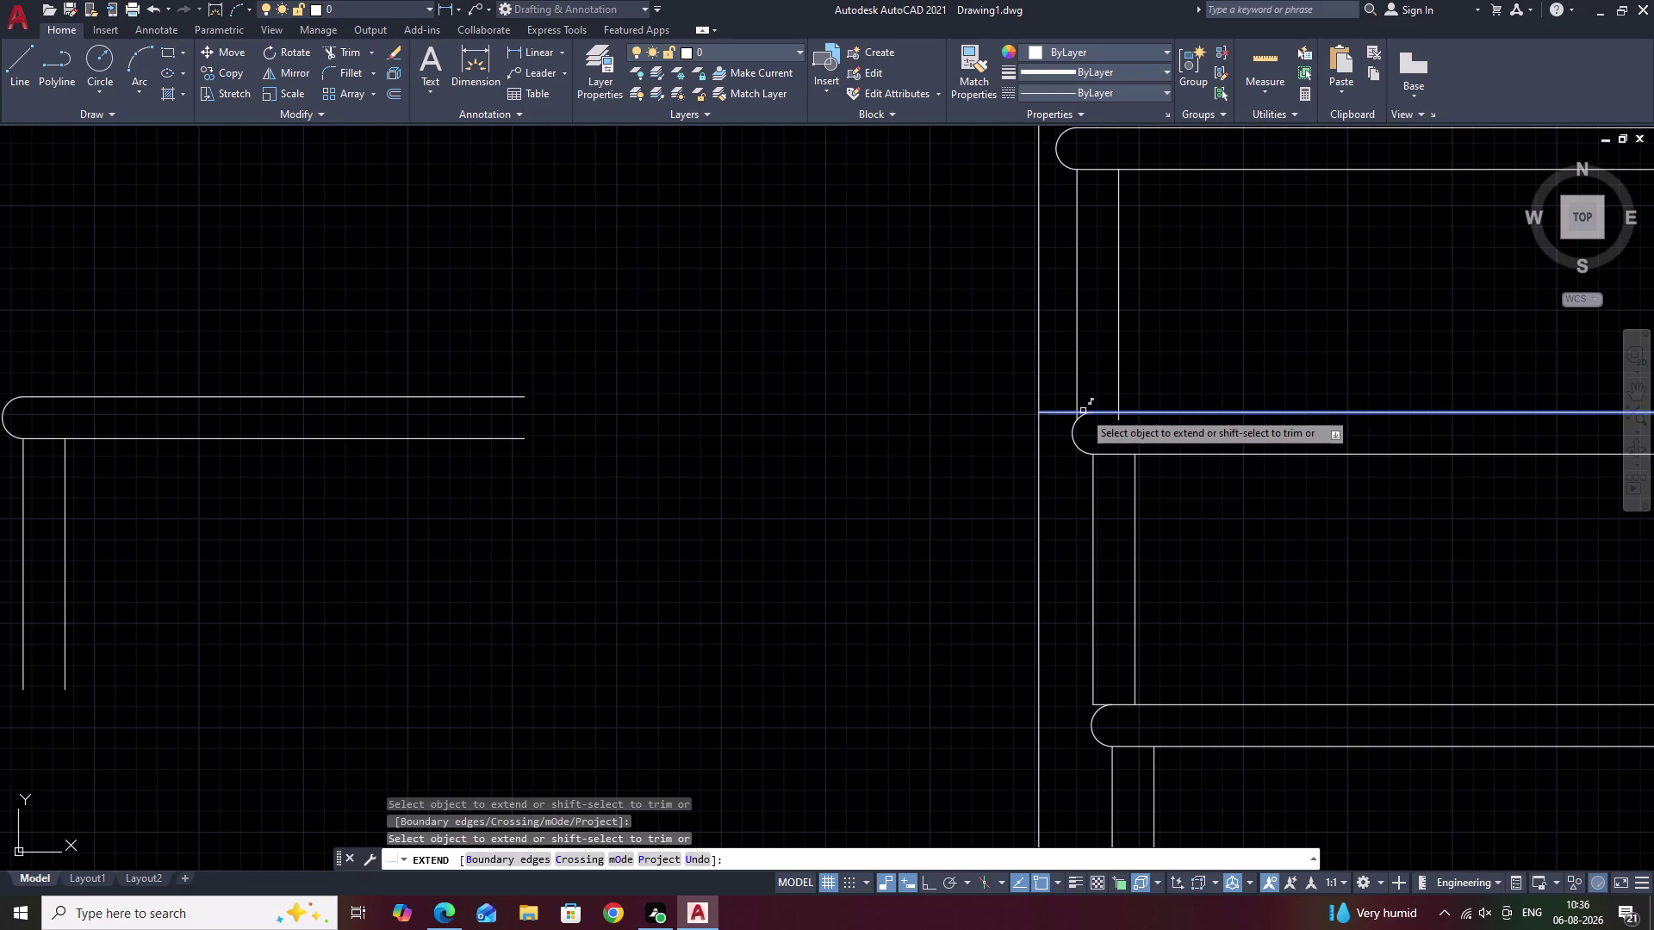
key(Escape)
Crossing-select the top step's tread and riser lines.
drag(1142, 356, 1037, 341)
scroll(down, 3)
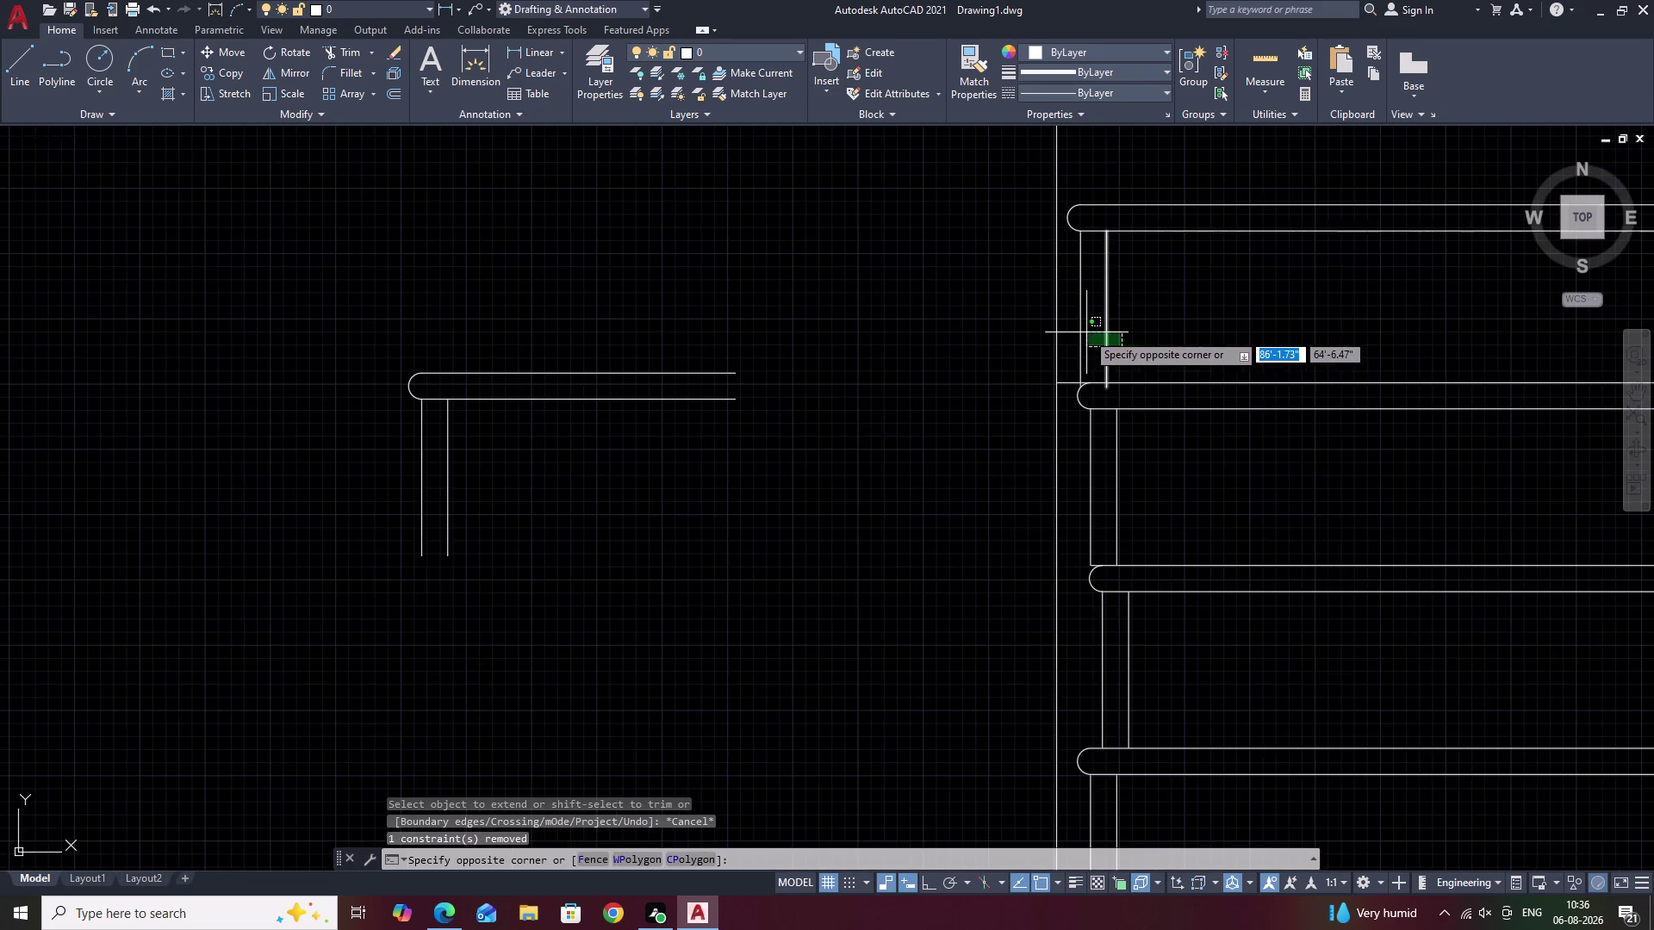
key(Escape)
key(Escape)
drag(1229, 192, 1077, 292)
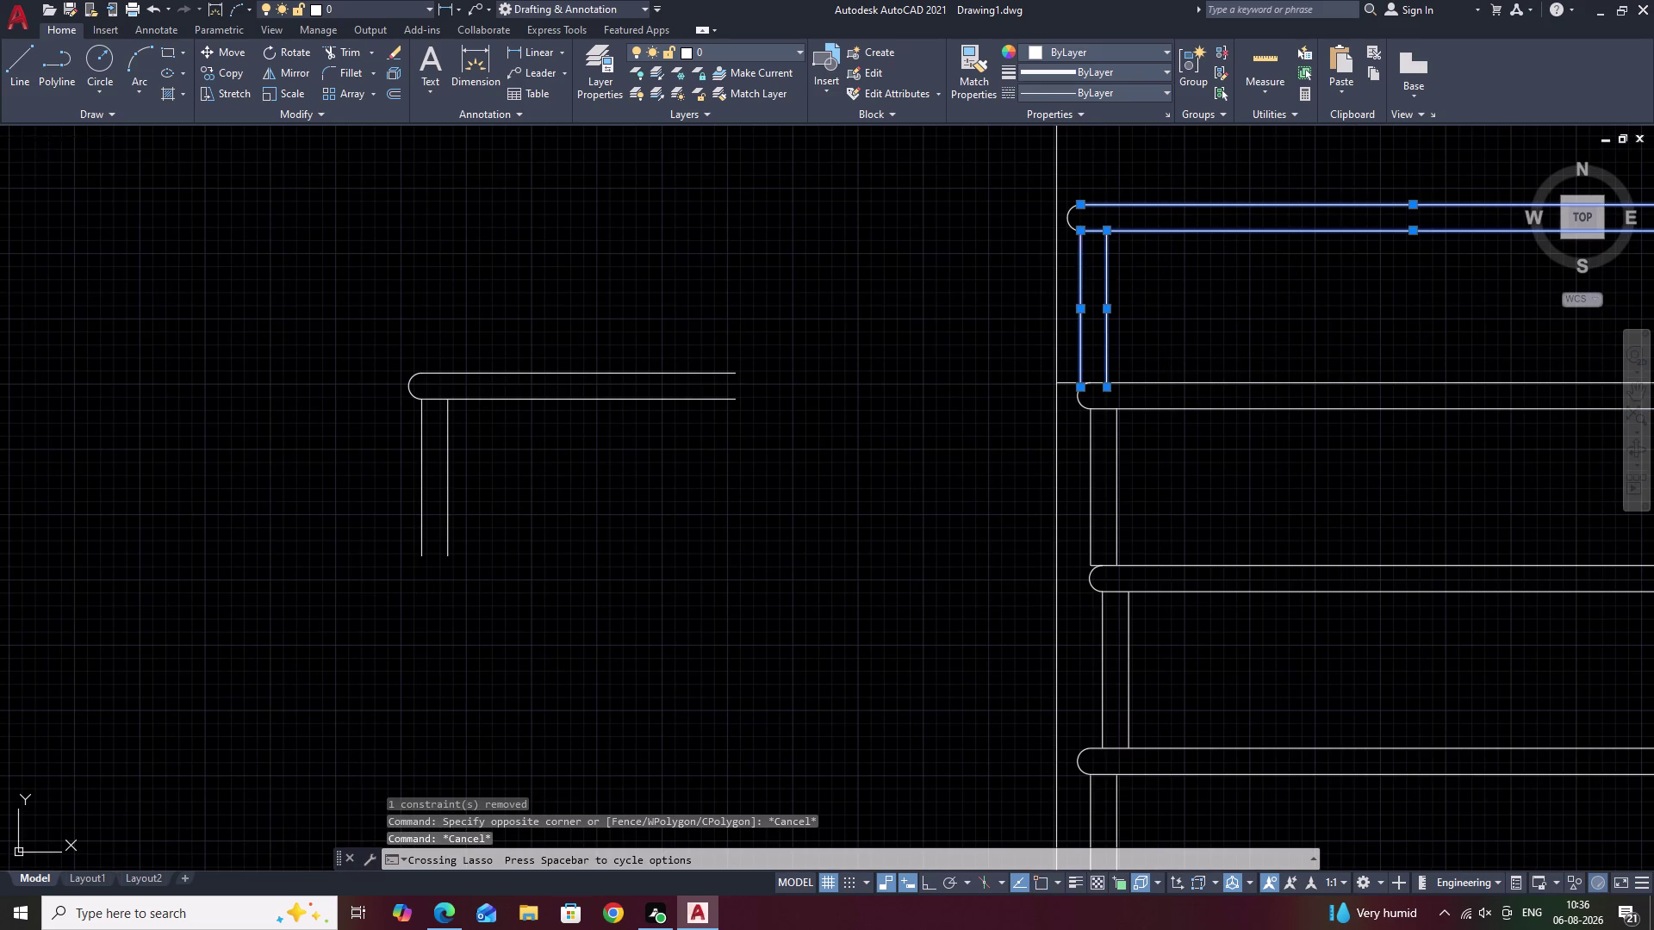
scroll(up, 3)
Start moving the selected top-step lines from the riser's top, then cancel.
click(1040, 221)
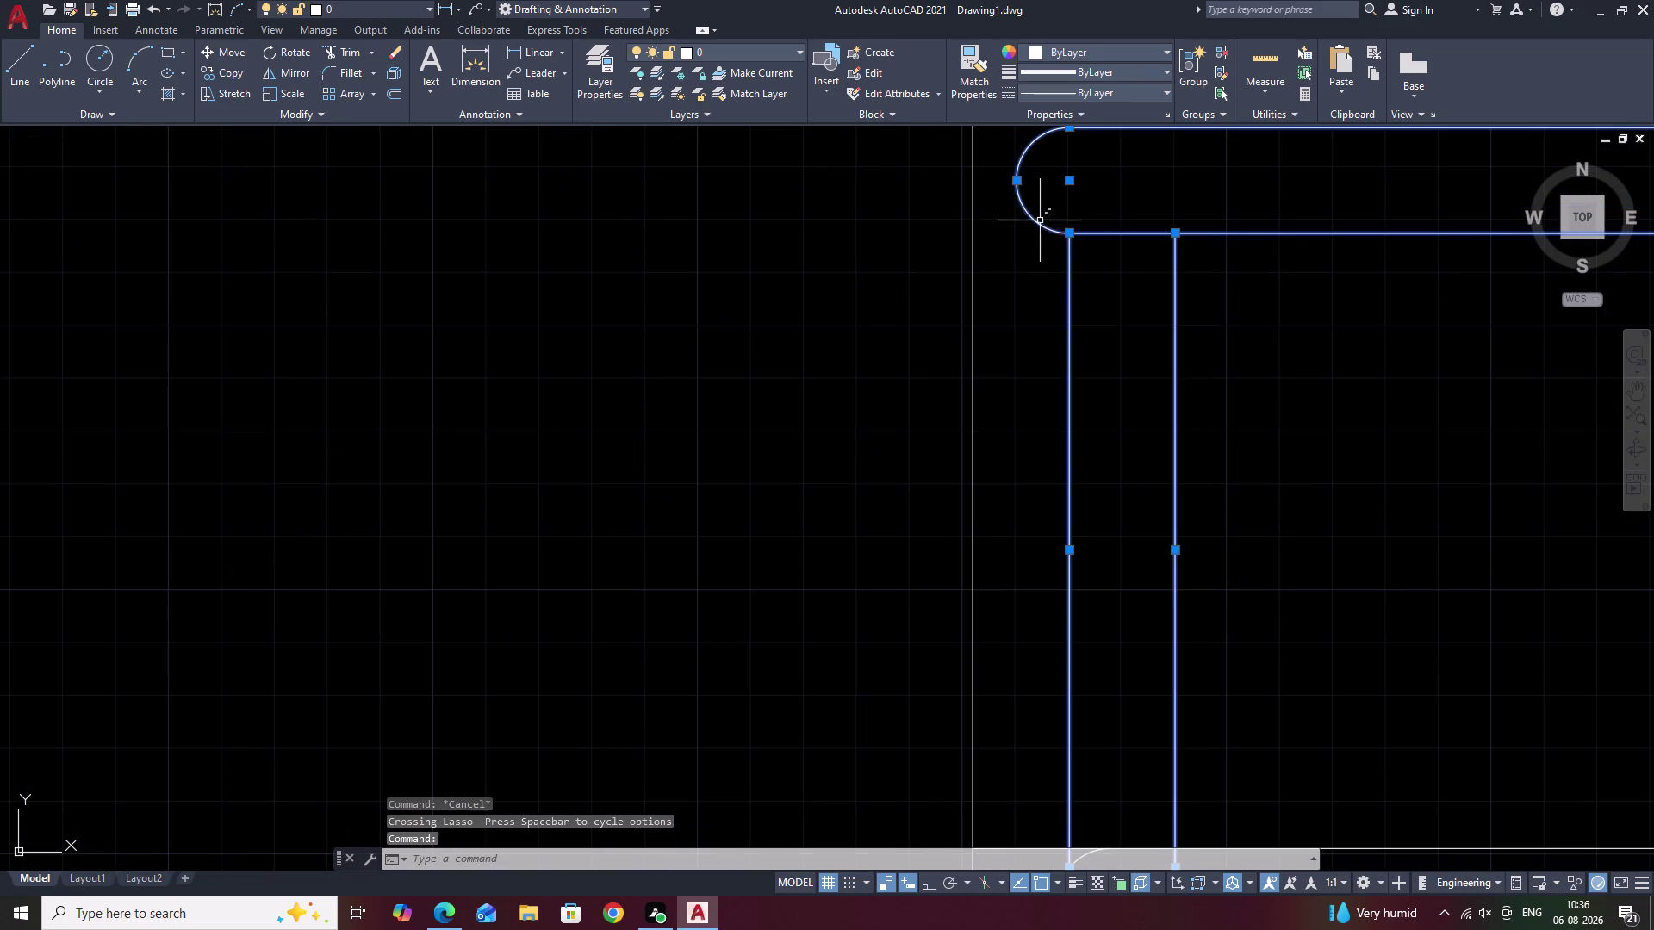
key(c)
key(BackSpace)
text(M)
key(space)
middle_drag(1099, 426, 1181, 88)
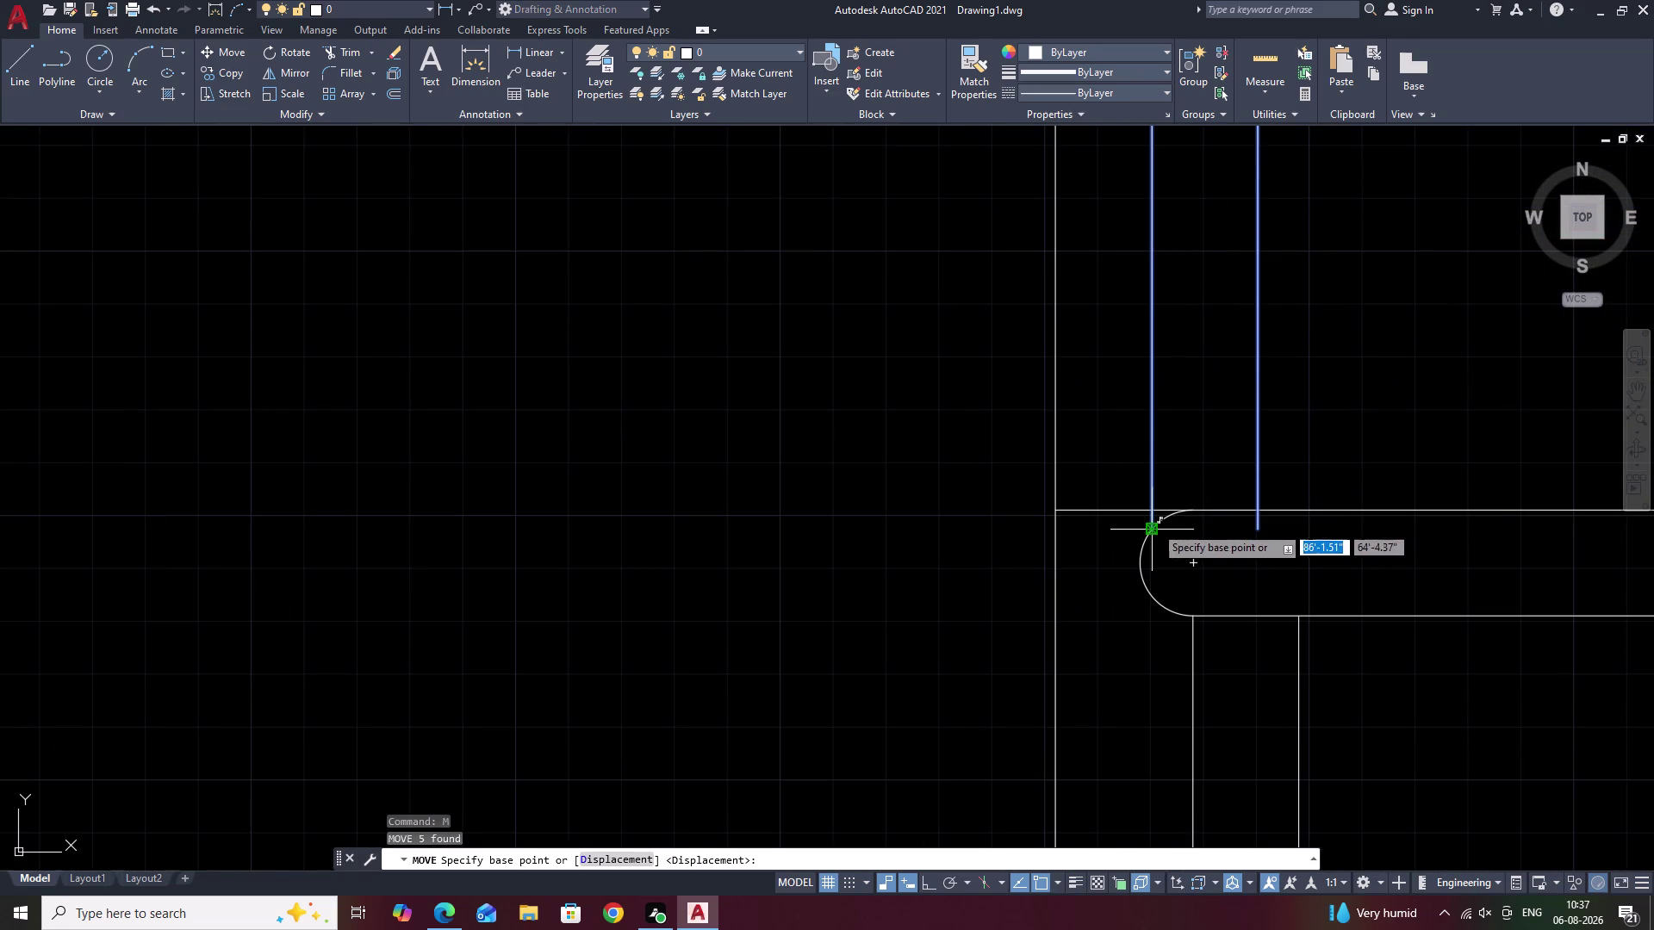
click(1154, 525)
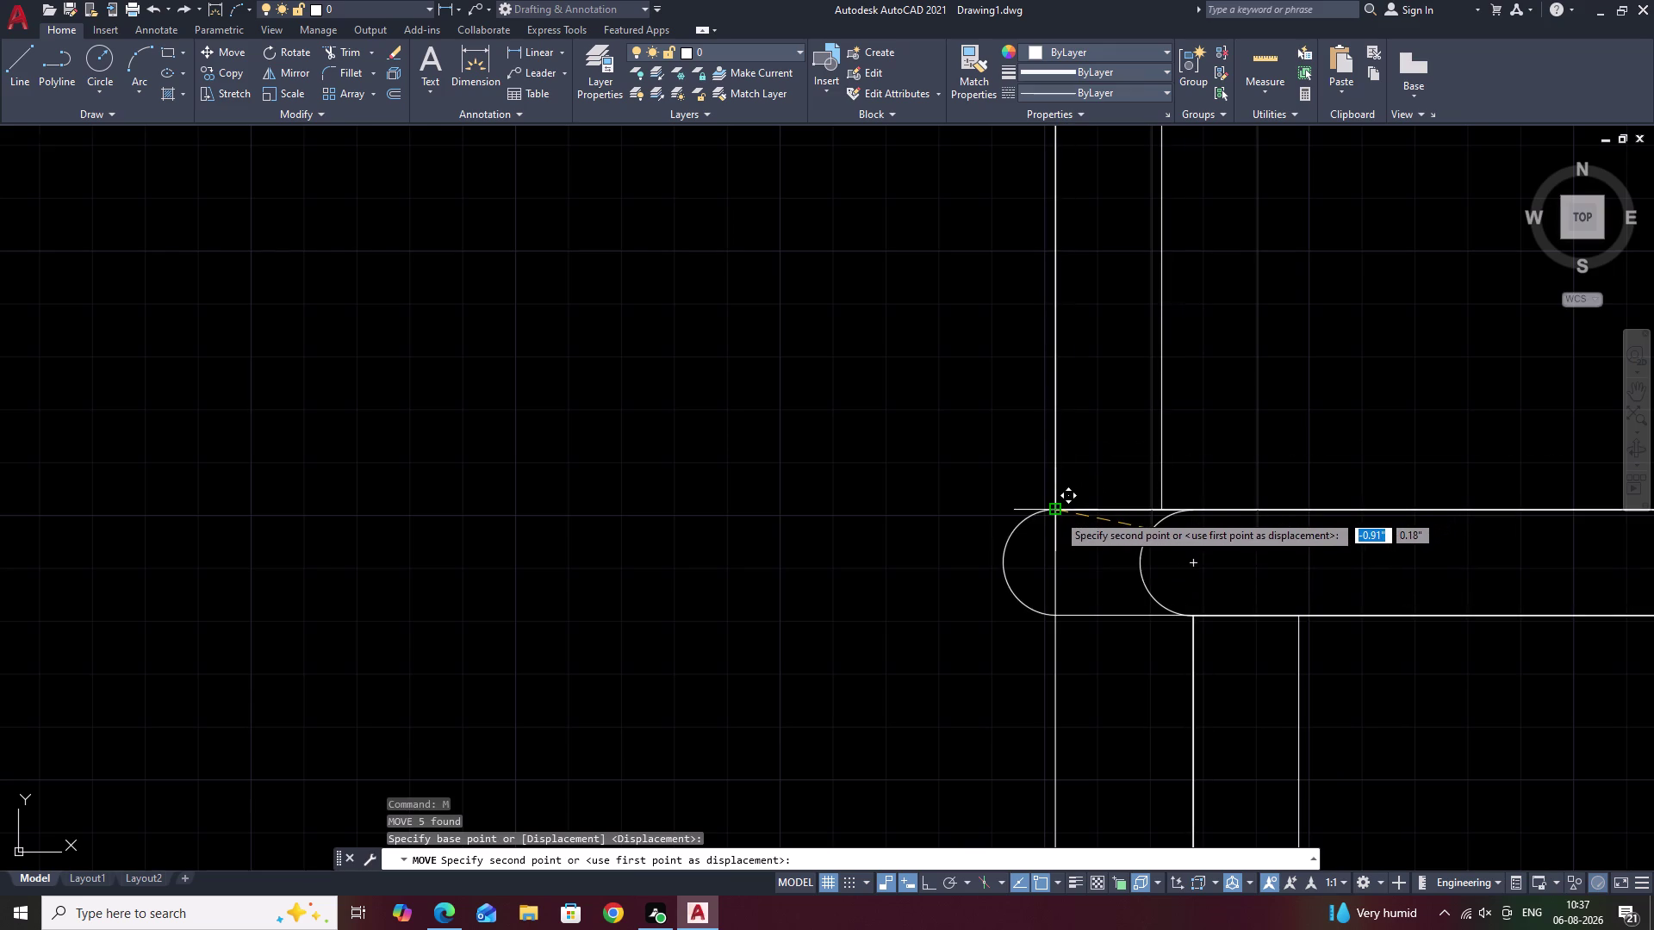
key(Escape)
Reselect the top step's tread and riser lines, pick a move base point, and cancel again.
drag(1305, 394, 1145, 405)
scroll(down, 3)
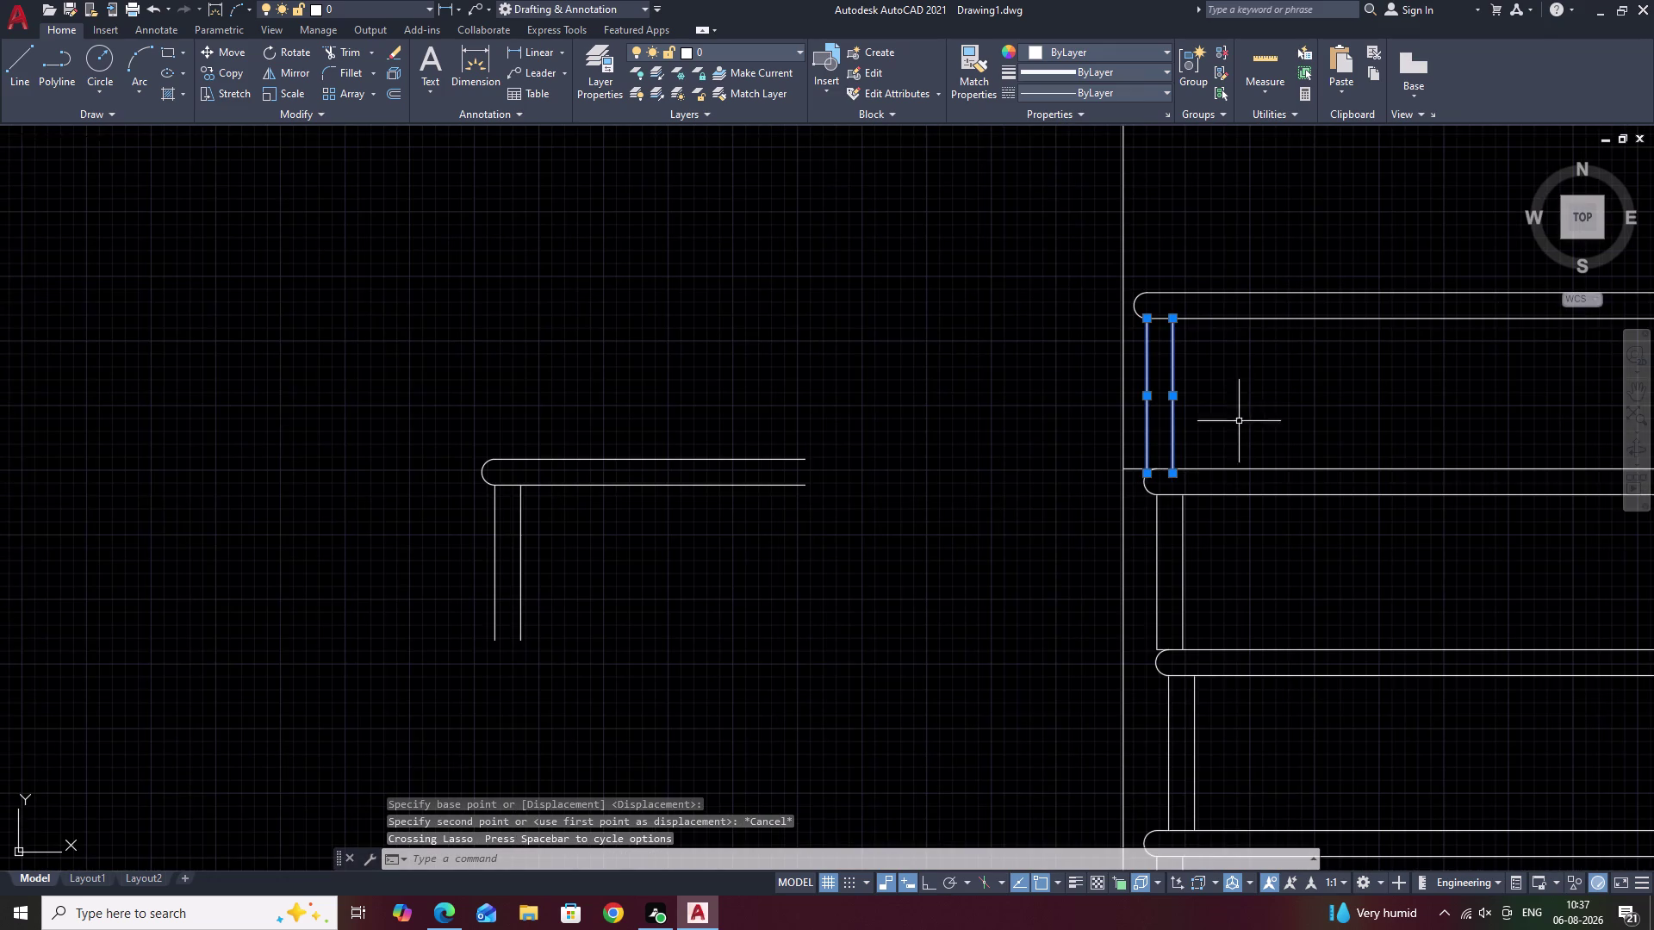
middle_drag(1250, 411, 1179, 417)
drag(1237, 277, 1157, 361)
scroll(up, 3)
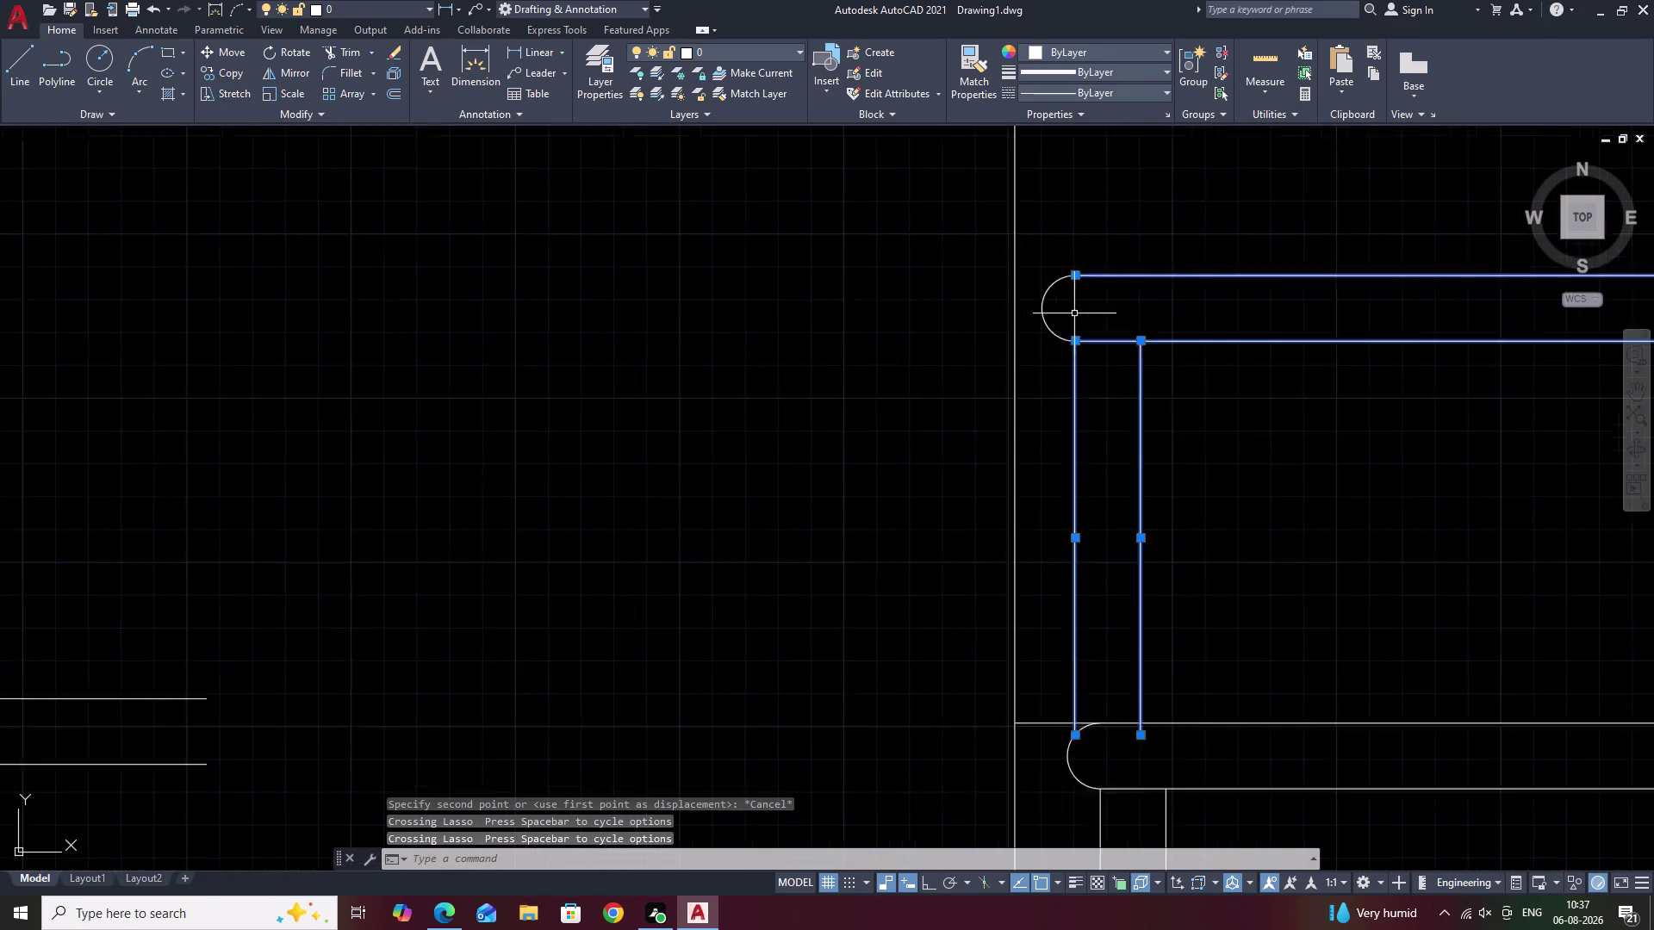
drag(1059, 313, 1032, 344)
click(1028, 349)
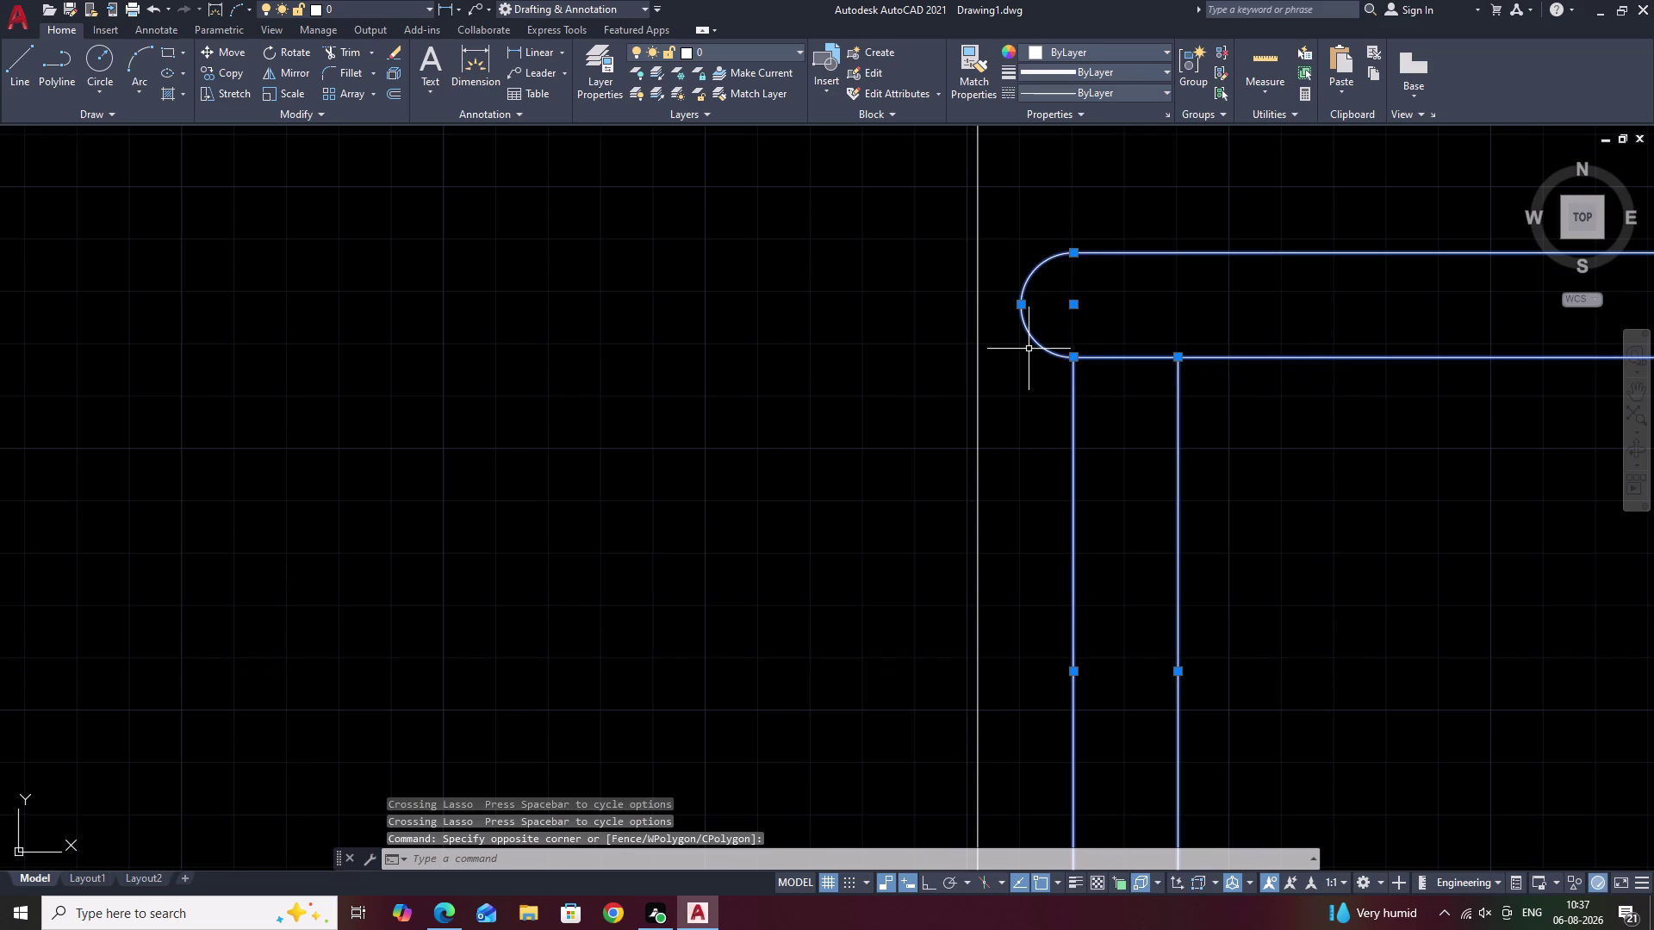
text(M)
key(space)
middle_drag(1010, 471, 1090, 0)
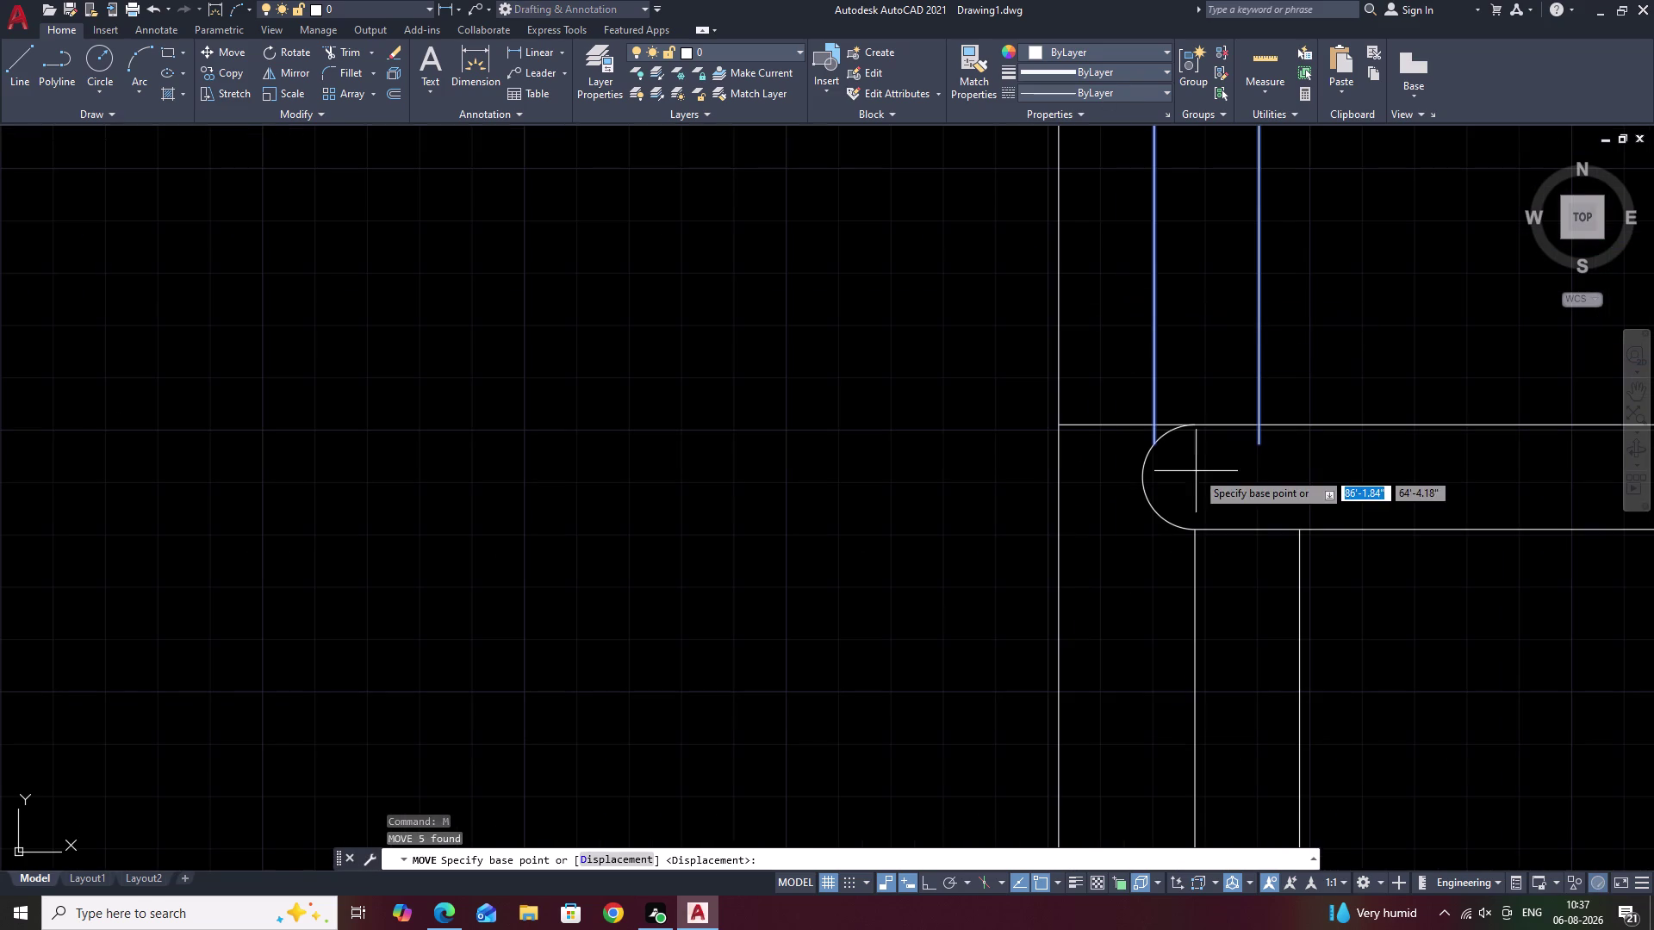
click(1159, 440)
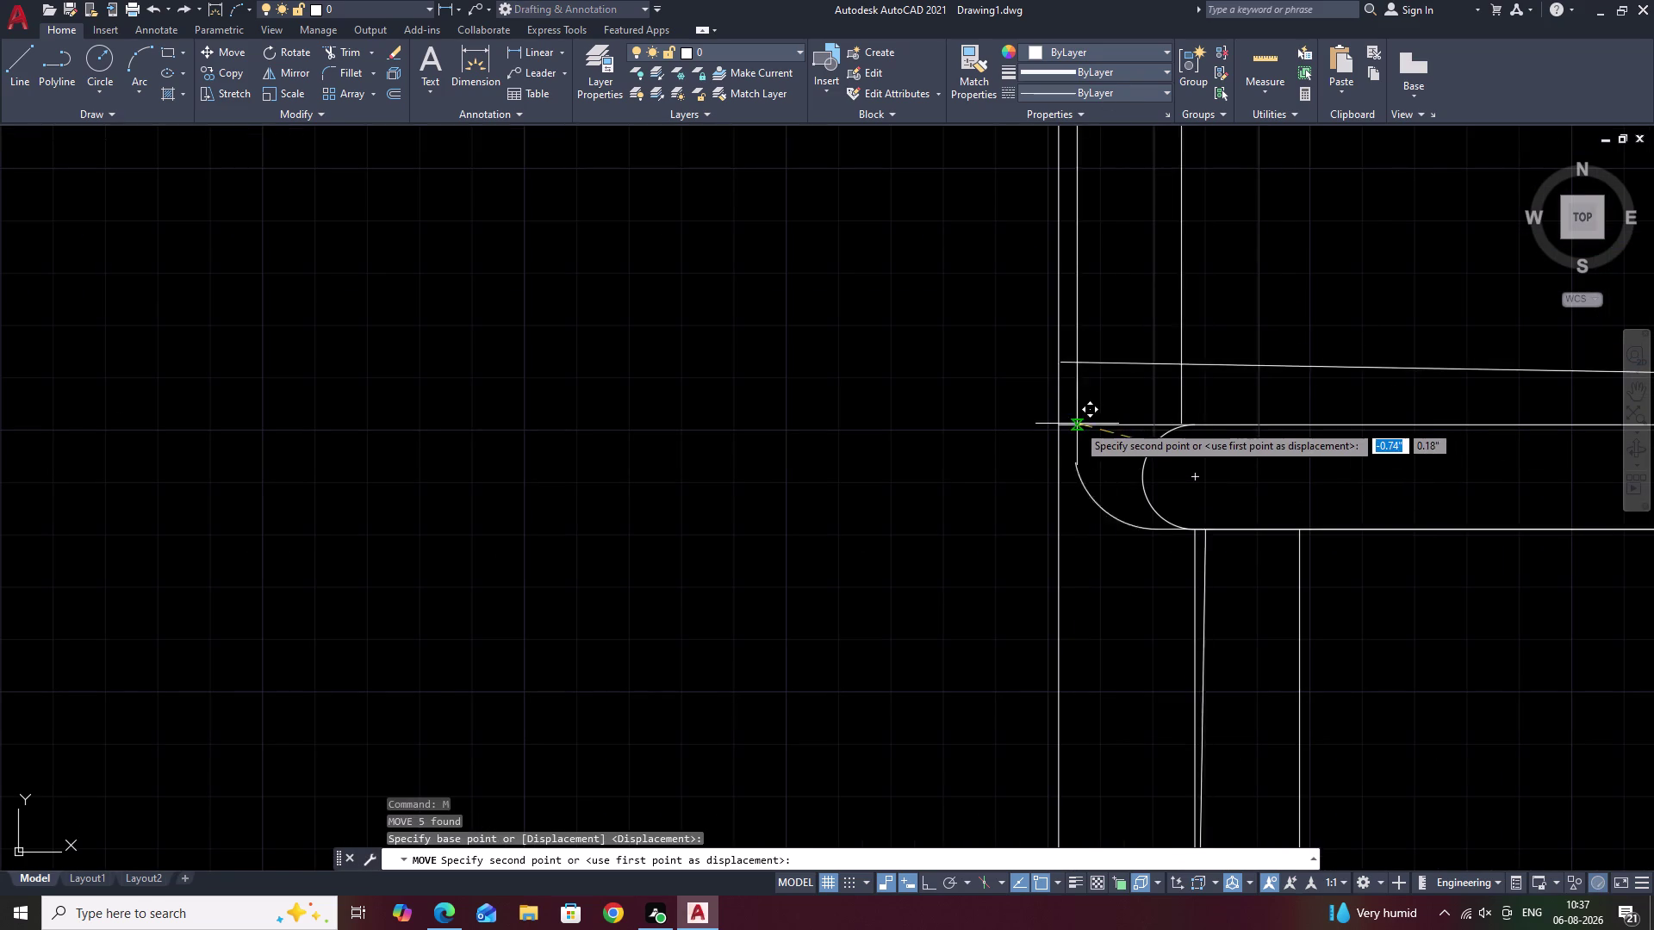
key(Escape)
Reselect the top step's riser lines and add its tread lines to the selection.
drag(1307, 375, 1100, 364)
scroll(up, 3)
scroll(up, 3)
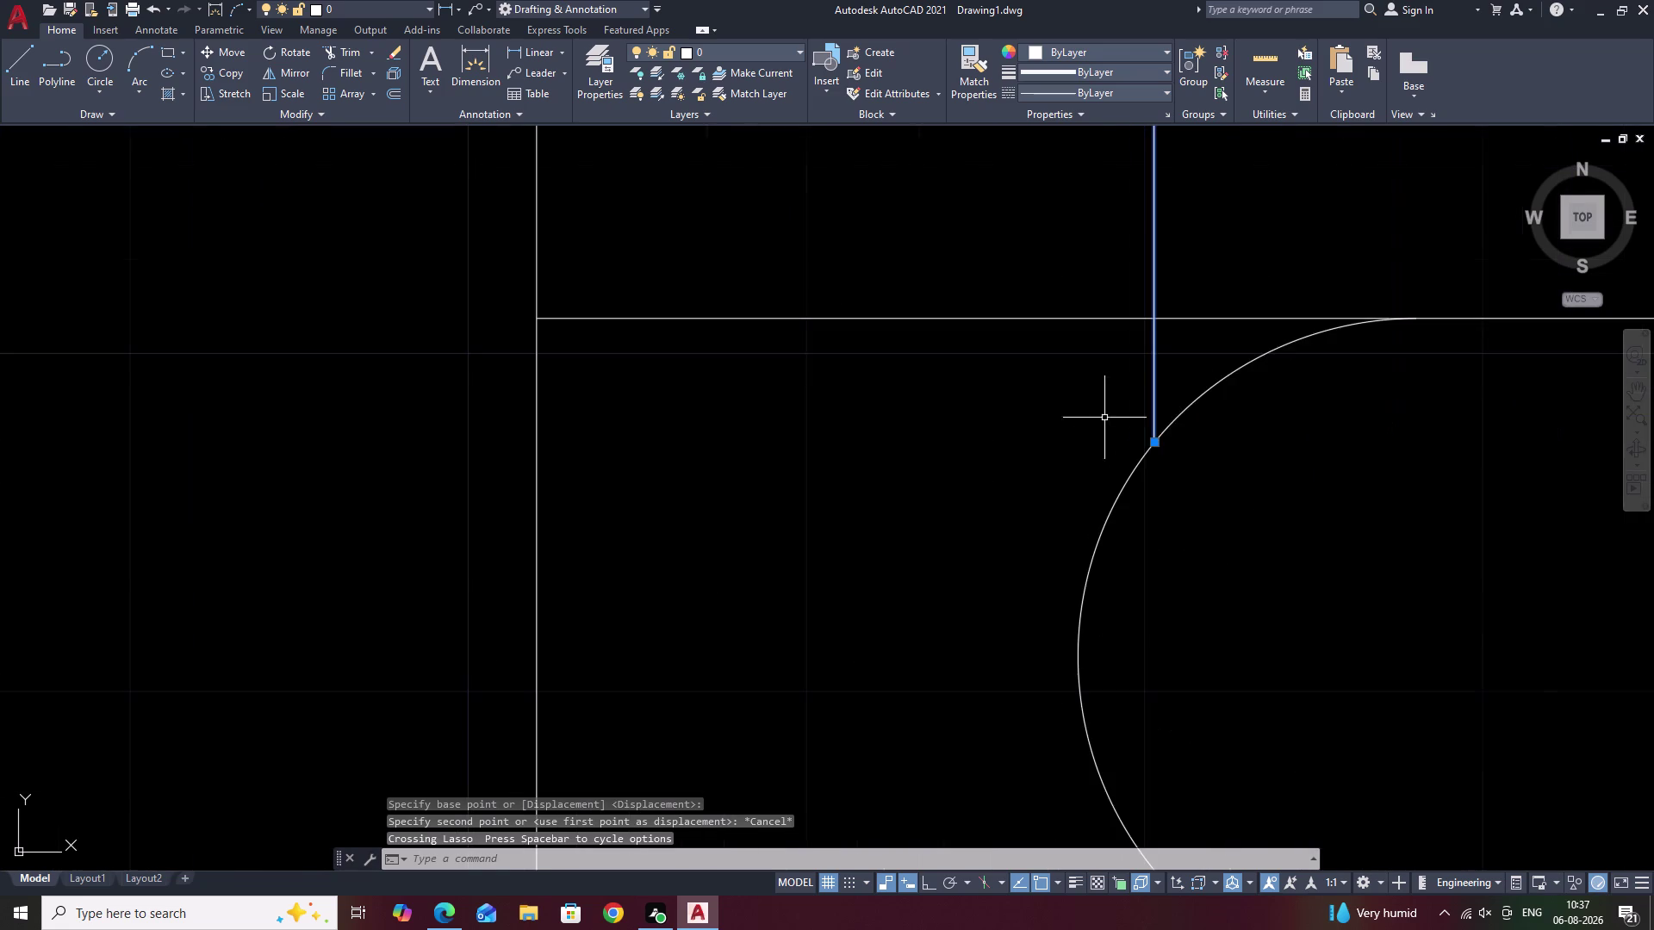
scroll(up, 3)
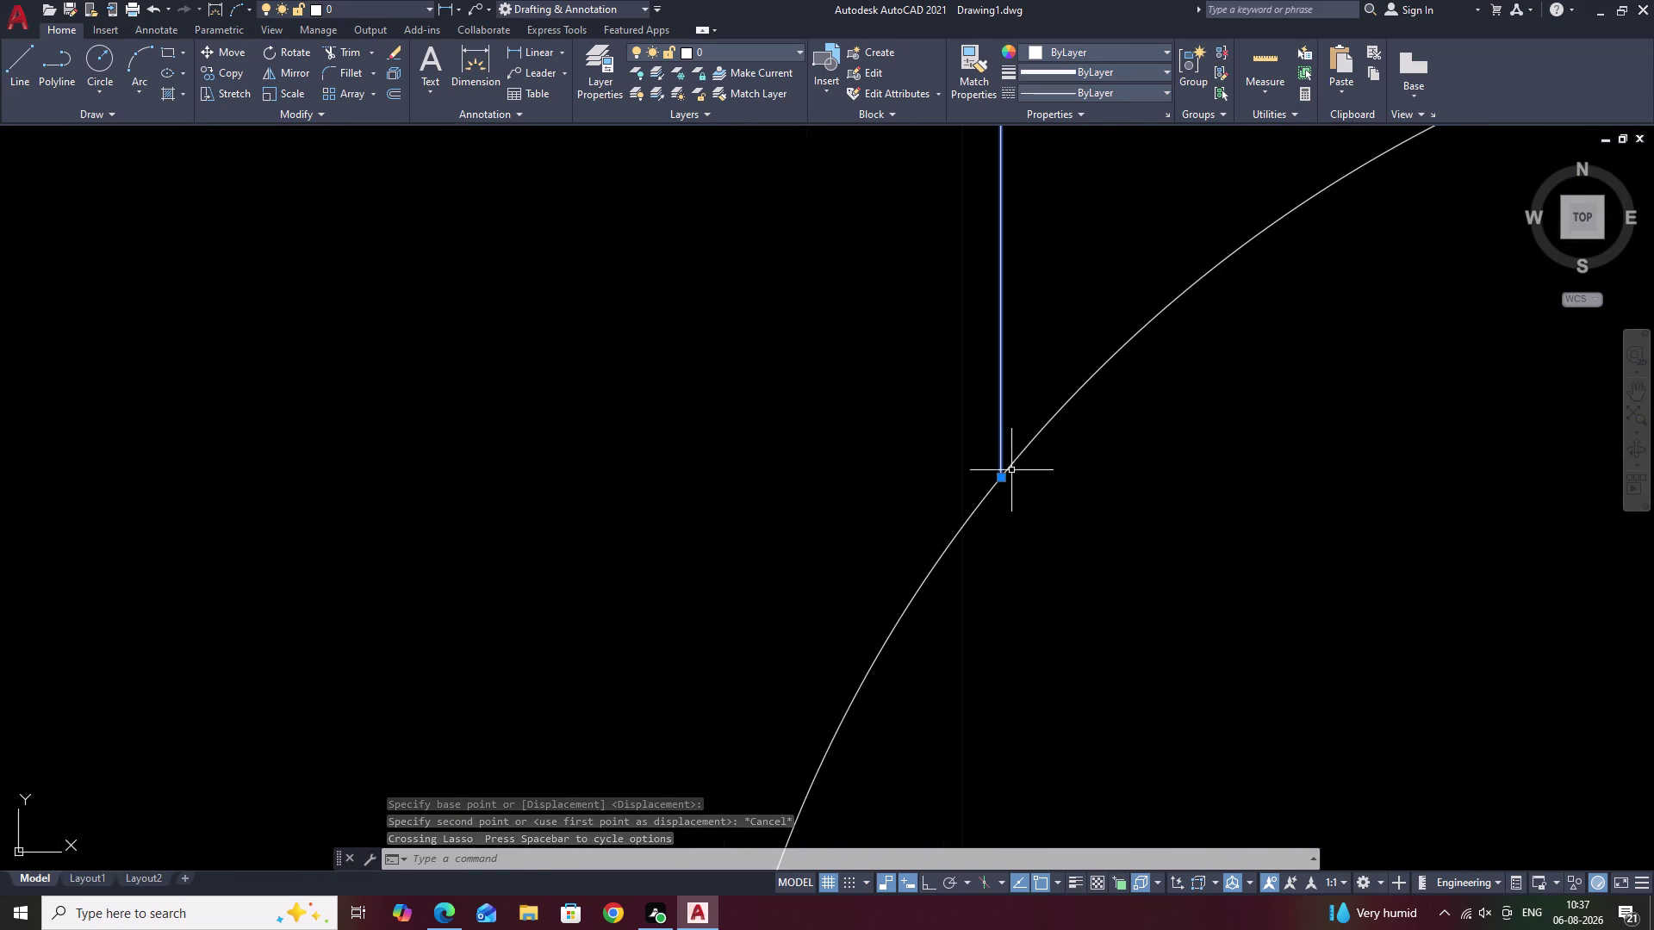
scroll(down, 3)
scroll(down, 3)
middle_drag(1213, 259, 1050, 357)
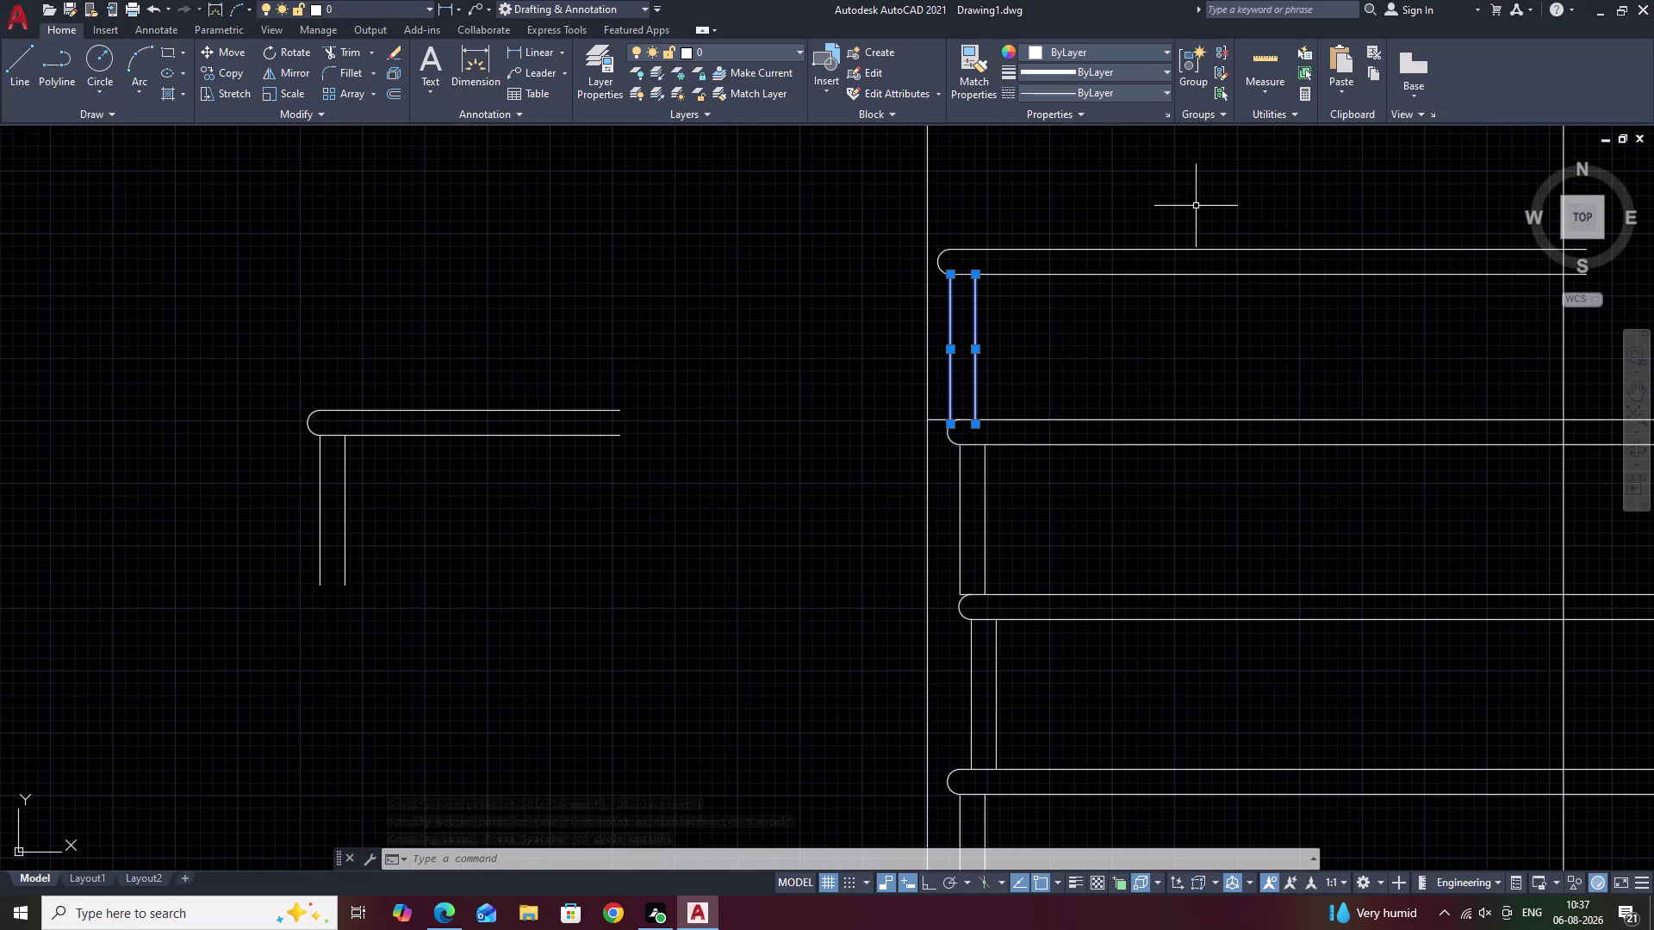
drag(1196, 205, 1086, 361)
click(1032, 355)
scroll(up, 3)
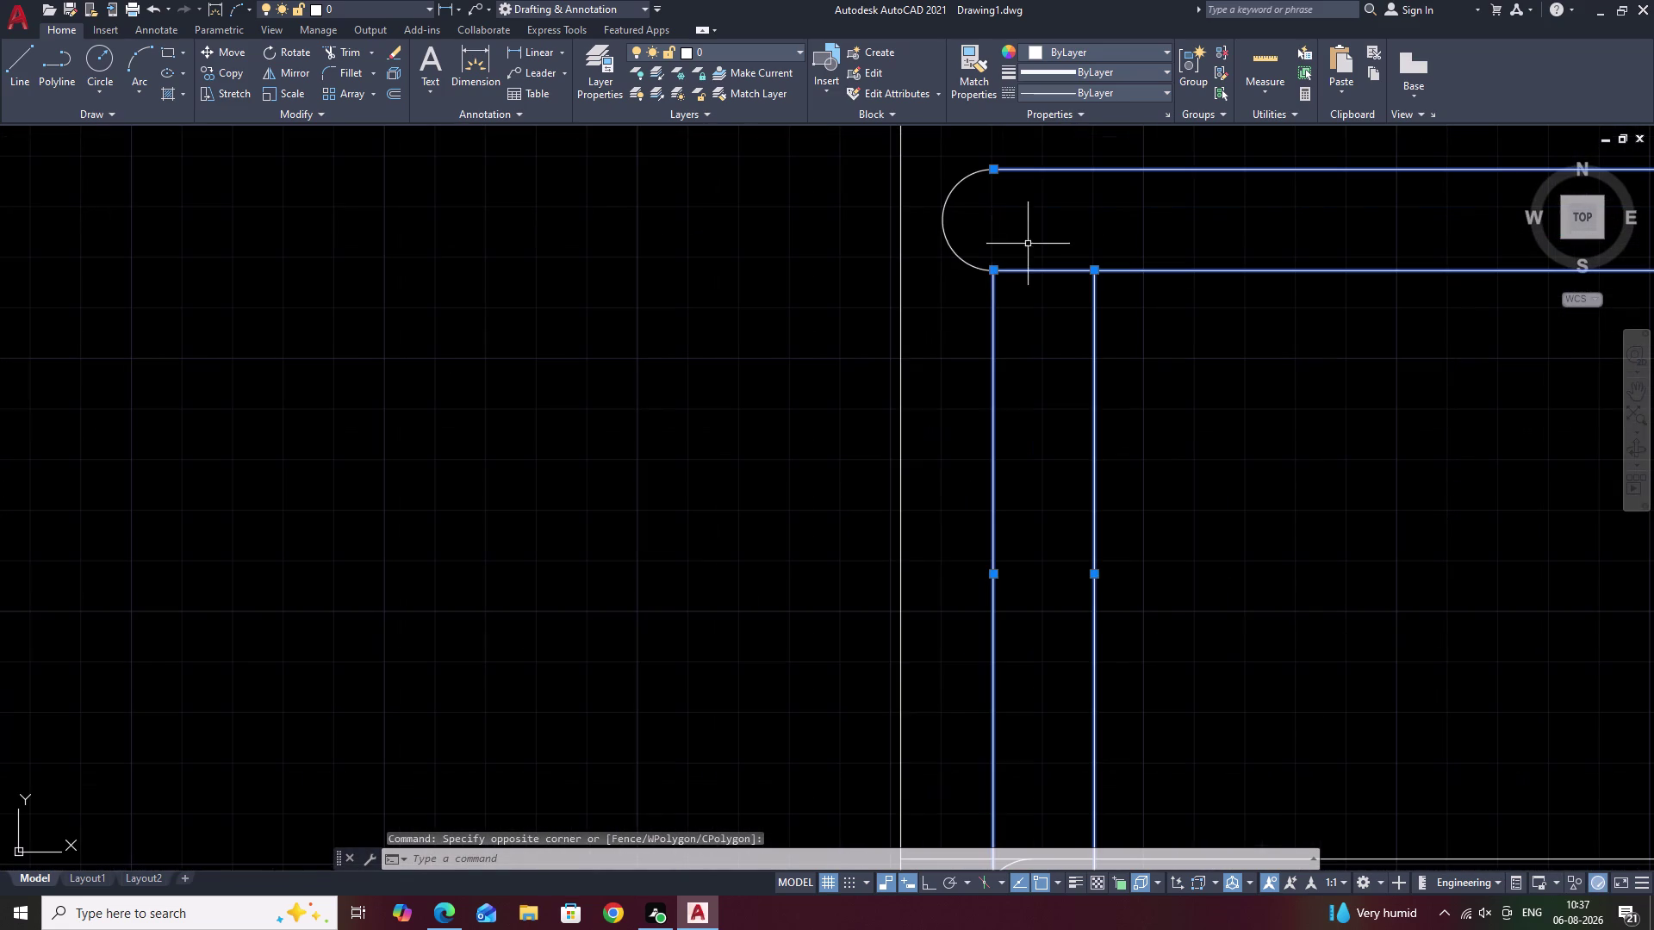
drag(1029, 238, 871, 260)
click(934, 252)
scroll(down, 3)
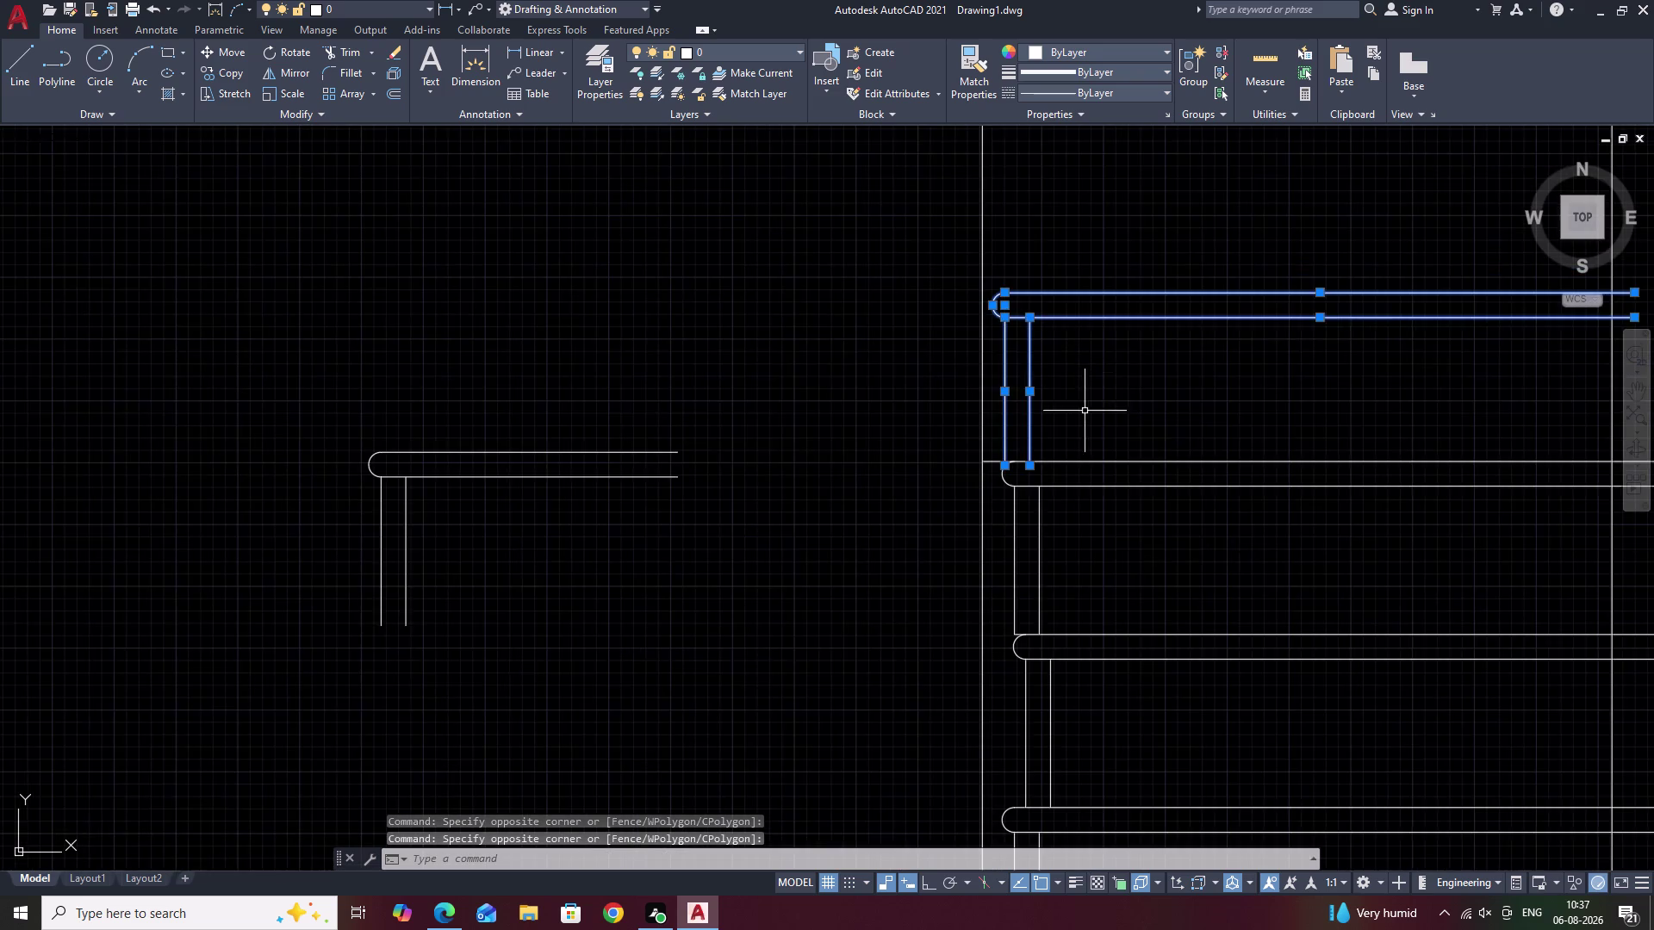
Zoom in to inspect where the riser meets the nosing arc.
middle_drag(1084, 415, 1103, 266)
scroll(up, 3)
middle_drag(883, 329, 1342, 461)
middle_drag(965, 404, 1320, 489)
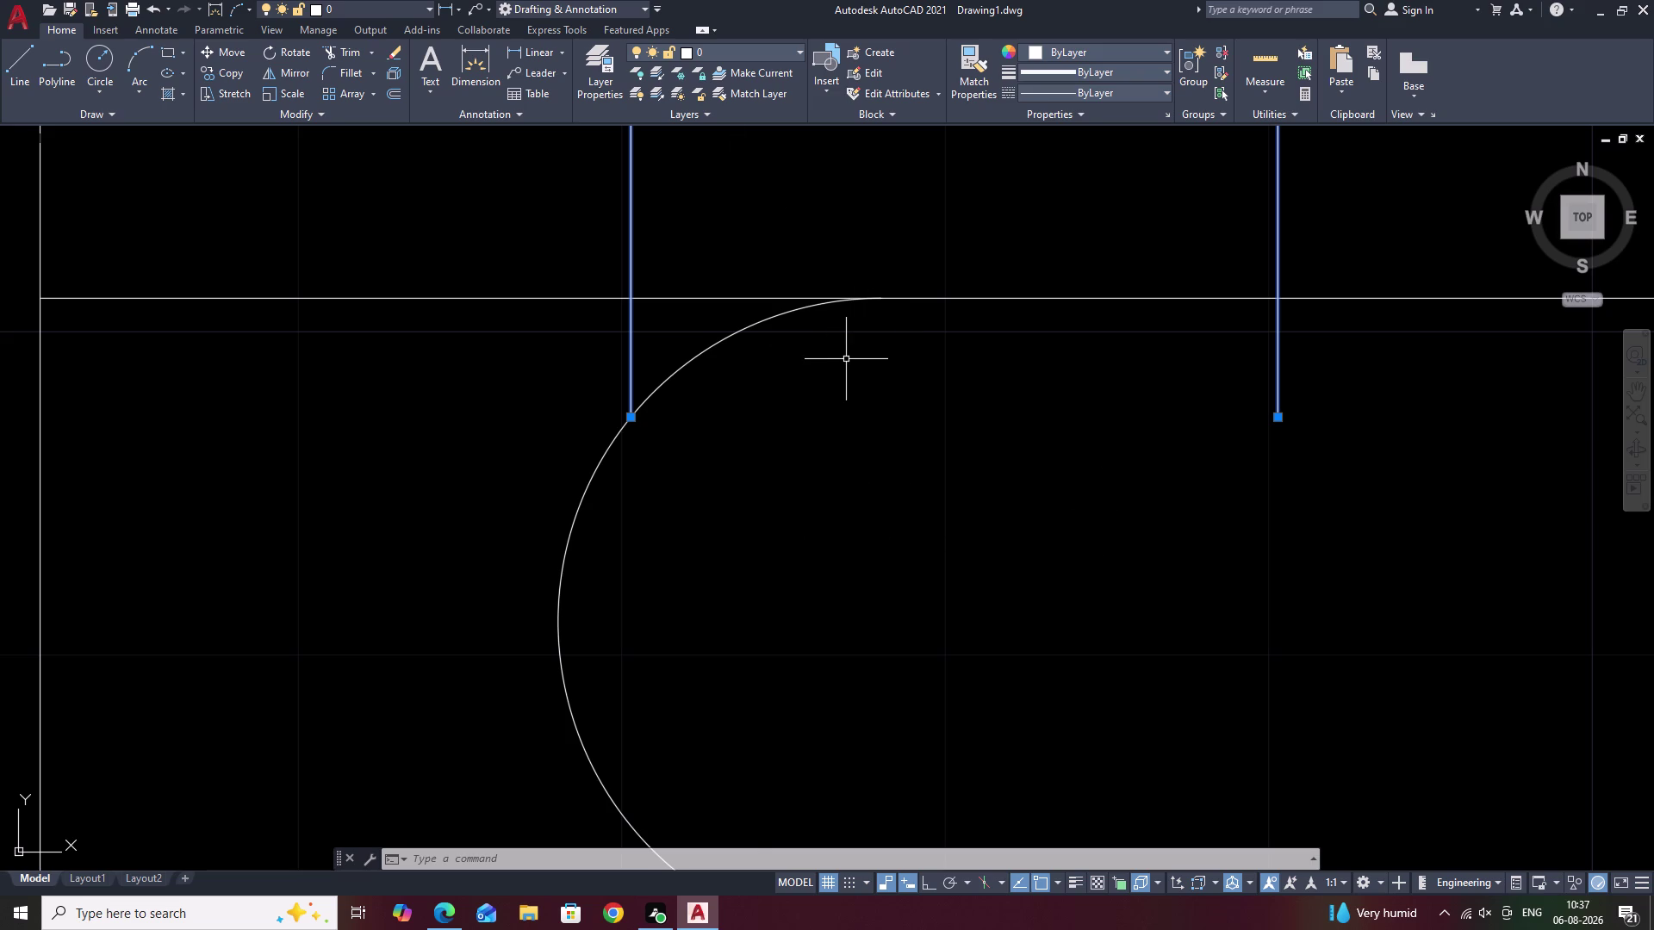
scroll(down, 3)
middle_drag(851, 369, 836, 190)
middle_drag(883, 422, 910, 248)
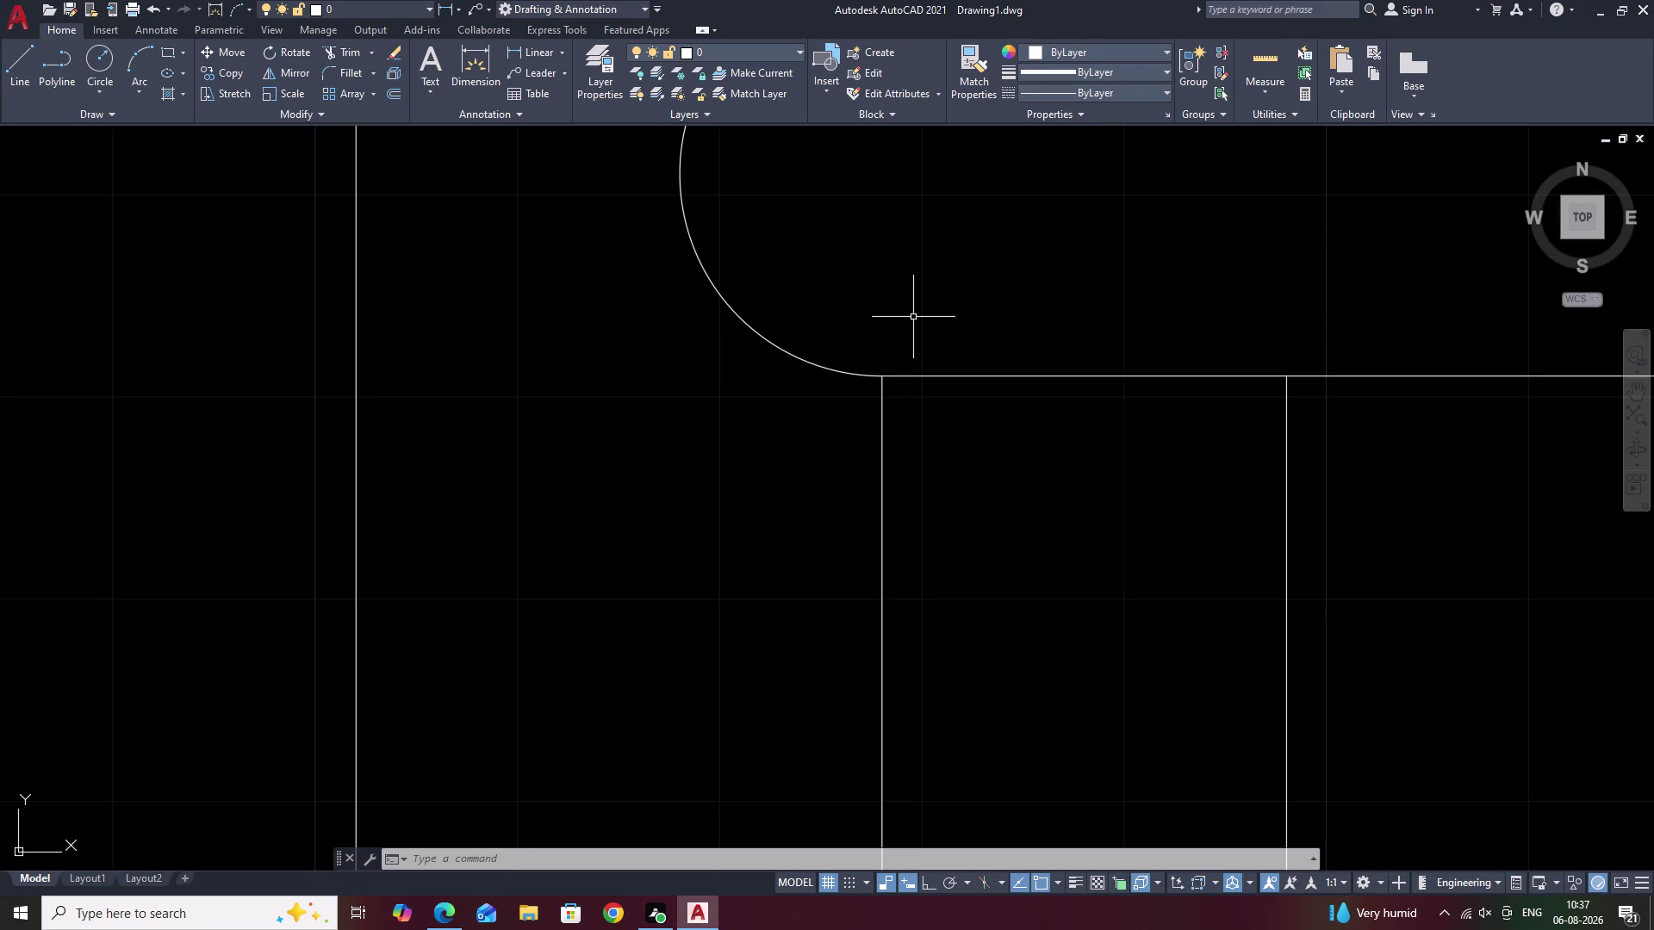
scroll(down, 3)
middle_drag(1022, 306, 981, 425)
scroll(down, 3)
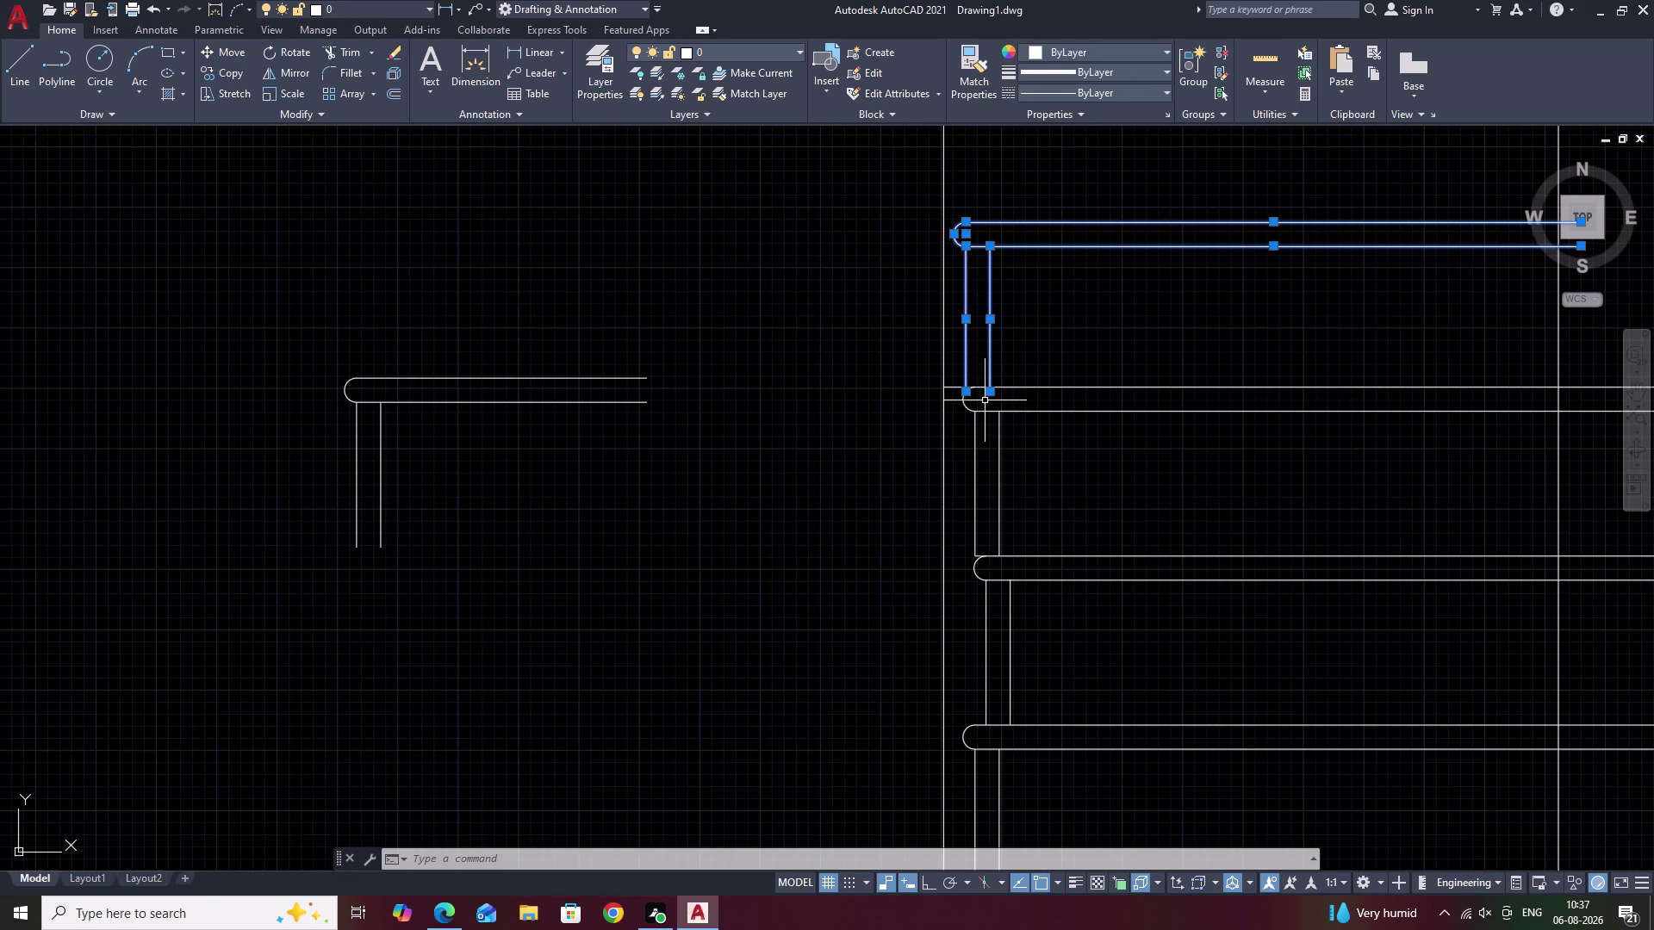
Start another move of the step lines with the base point at the riser's end.
text(M)
key(space)
scroll(up, 3)
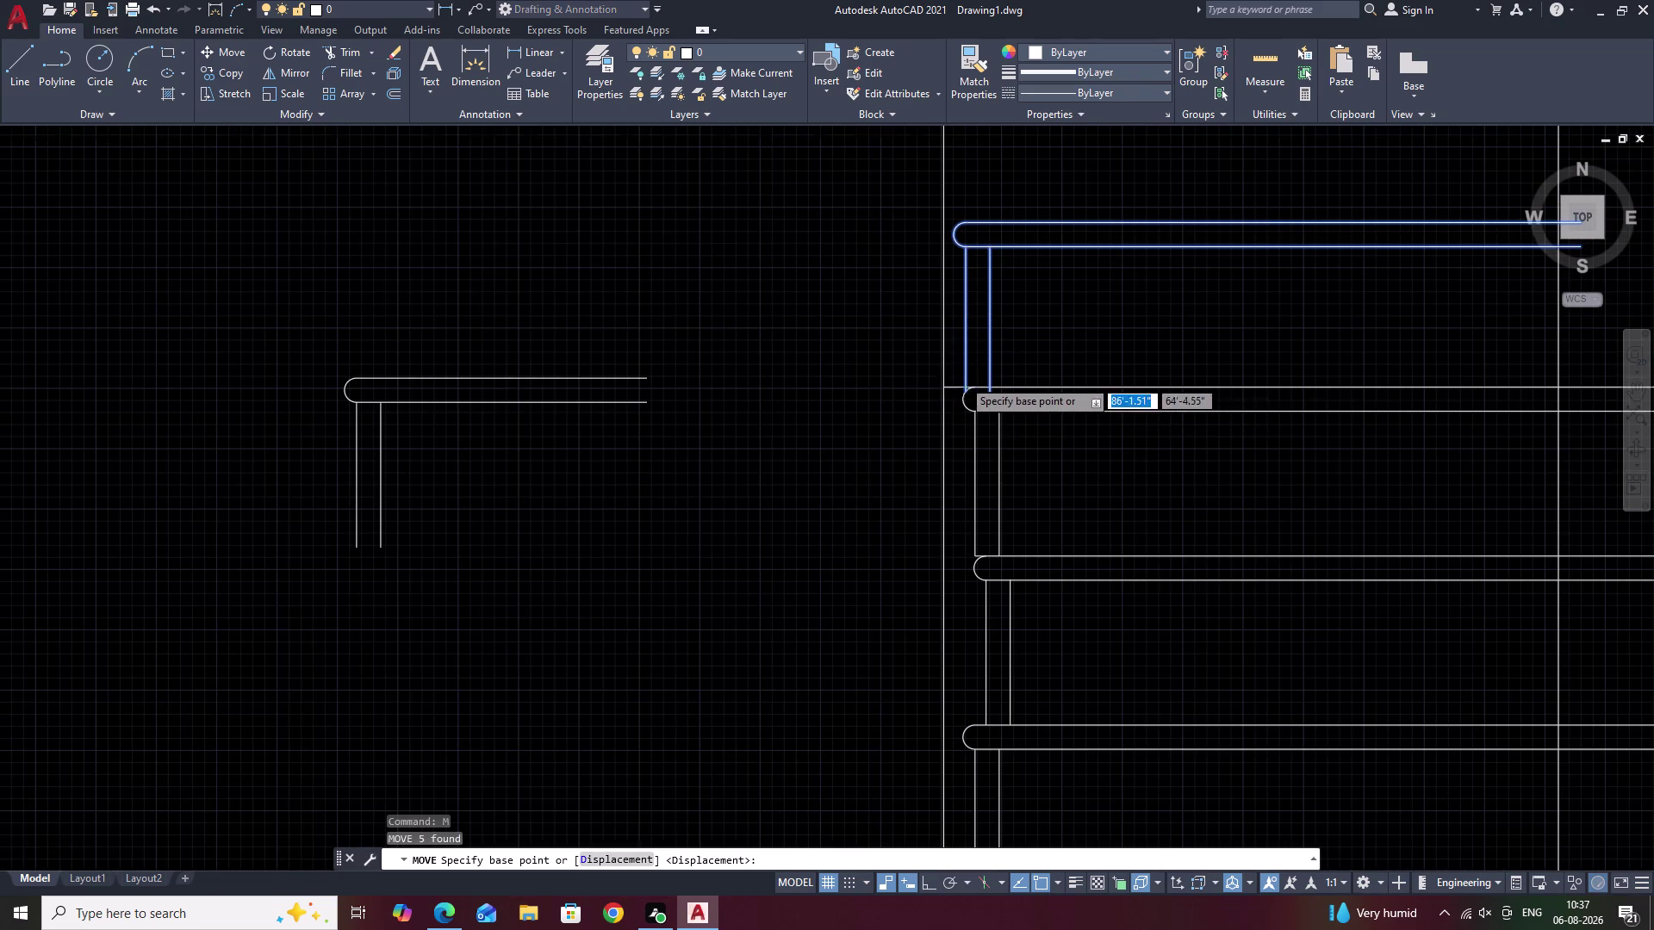
scroll(up, 3)
scroll(up, 3)
scroll(up, 3)
middle_drag(978, 511, 1095, 0)
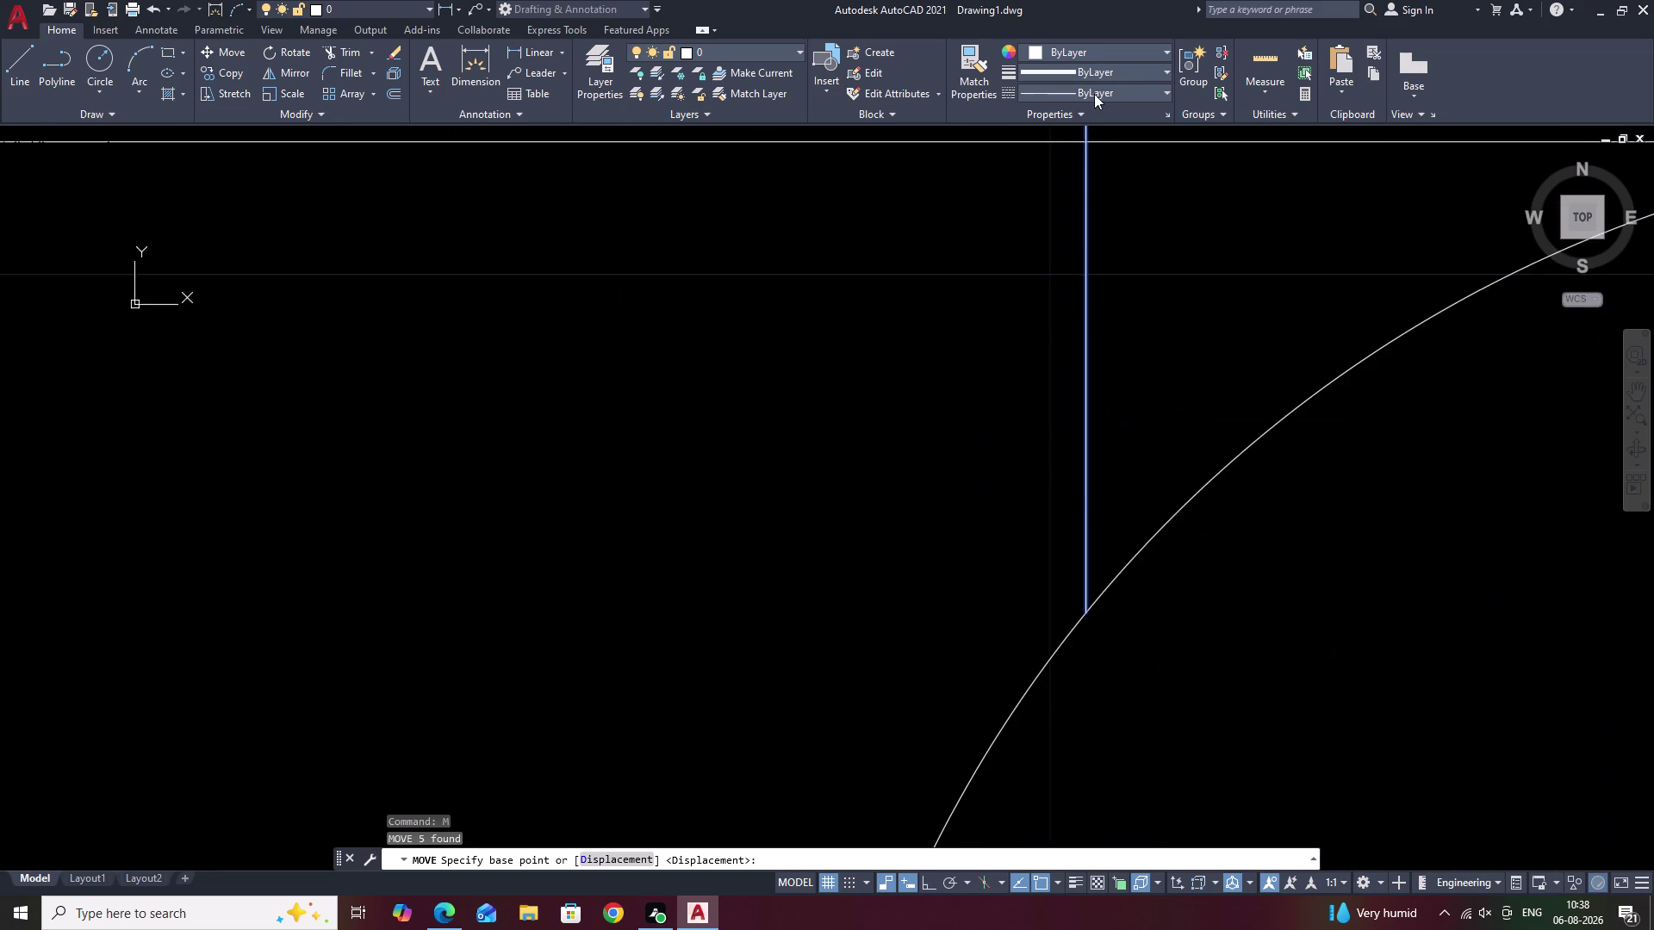
scroll(up, 3)
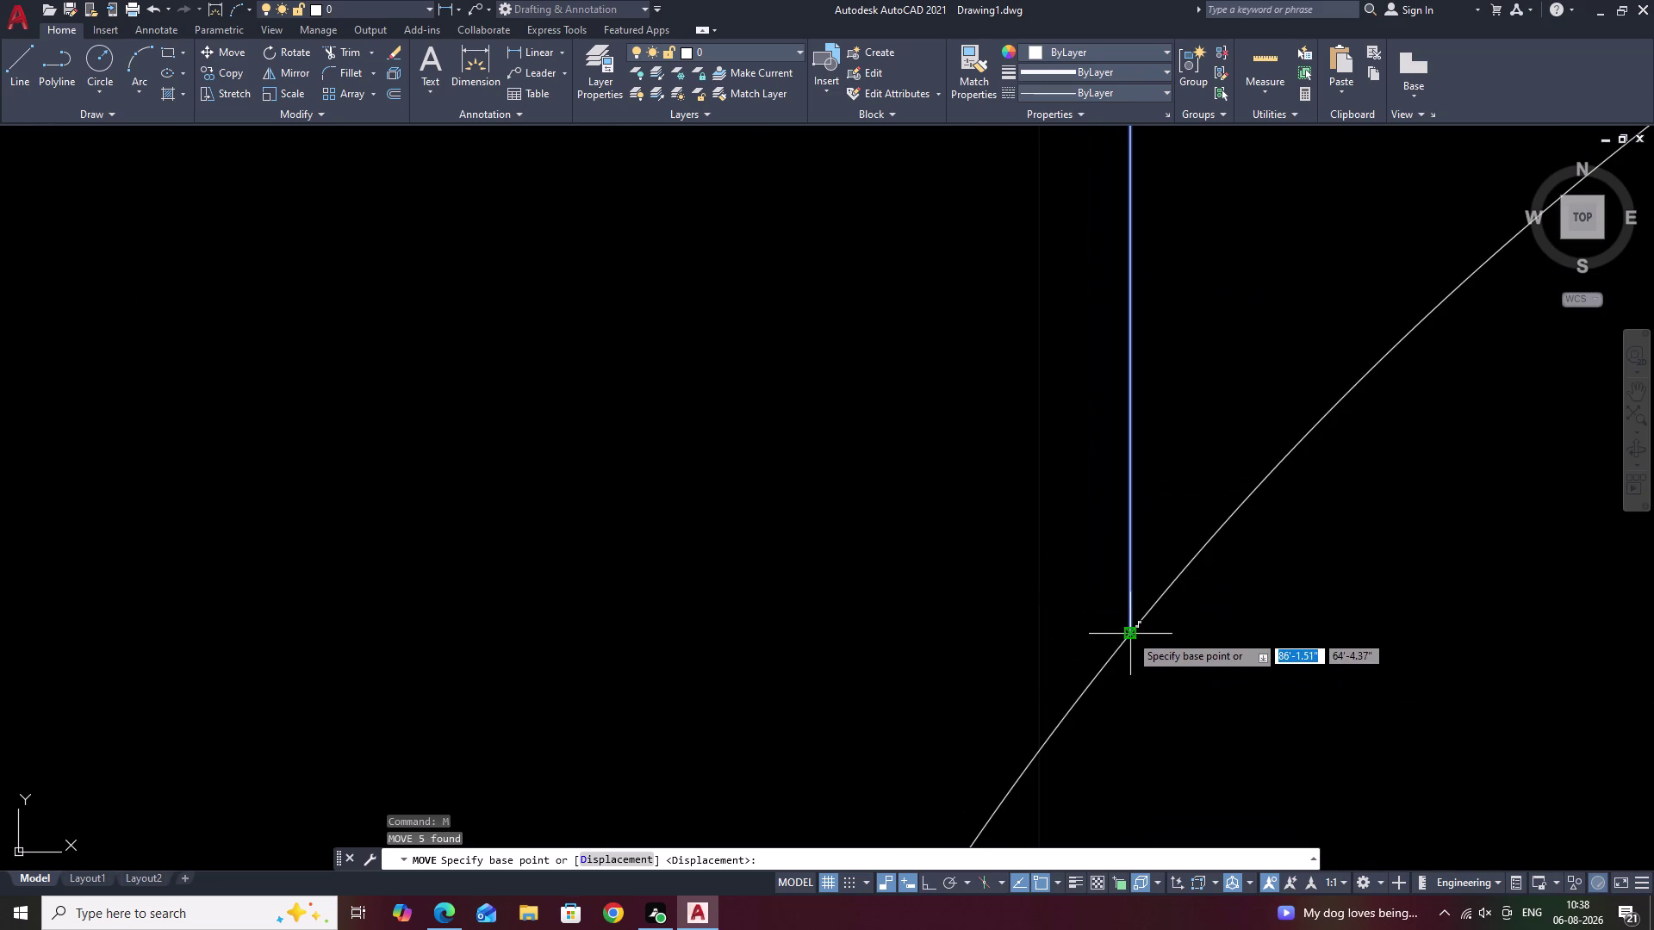
click(1129, 634)
scroll(down, 3)
Pan along the treads to the rounded tread end and cancel the pending move.
middle_drag(914, 460, 1184, 579)
scroll(down, 3)
middle_drag(693, 433, 865, 468)
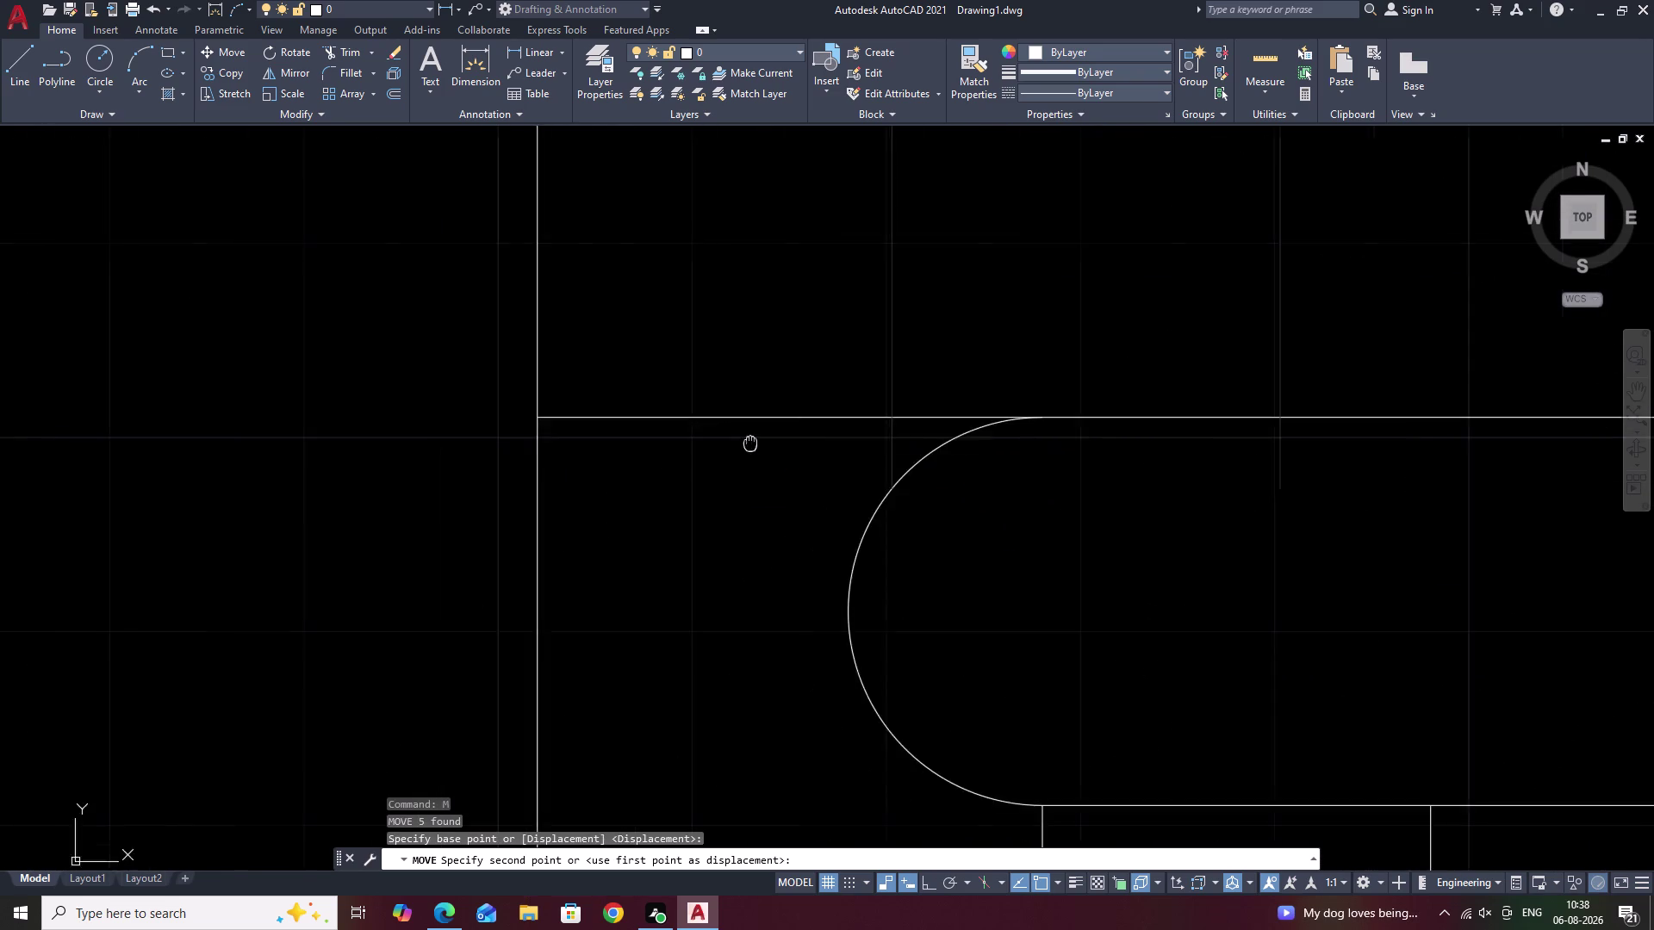
middle_drag(865, 468, 908, 480)
click(696, 458)
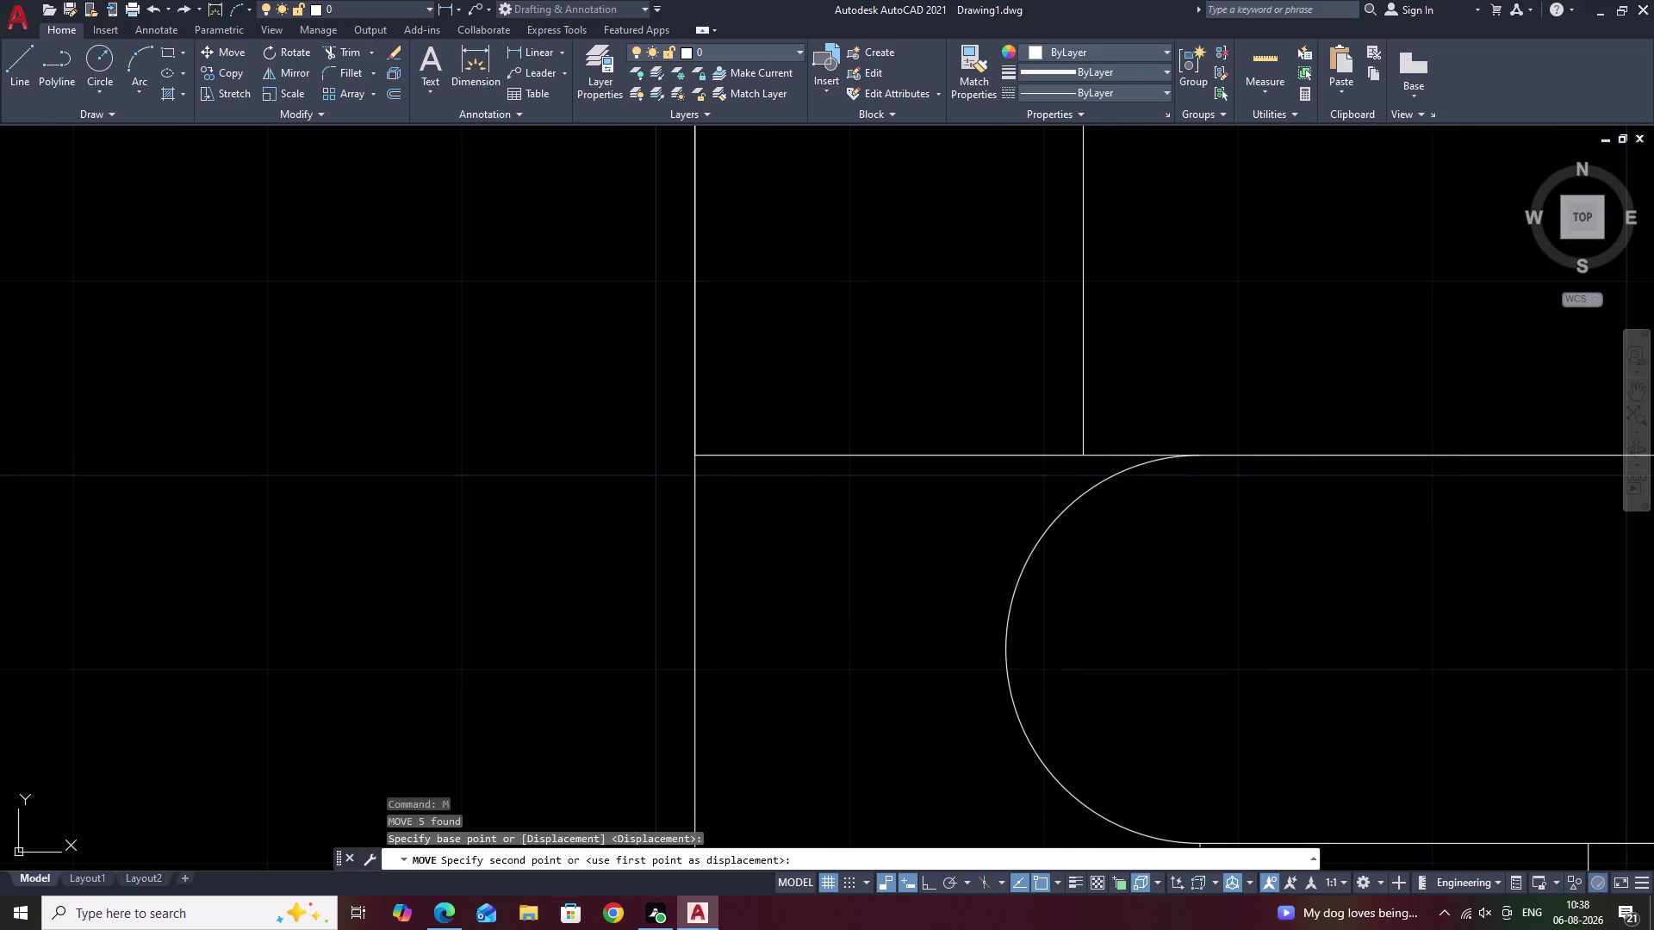
scroll(down, 3)
scroll(down, 3)
middle_drag(1151, 351, 1102, 416)
key(Escape)
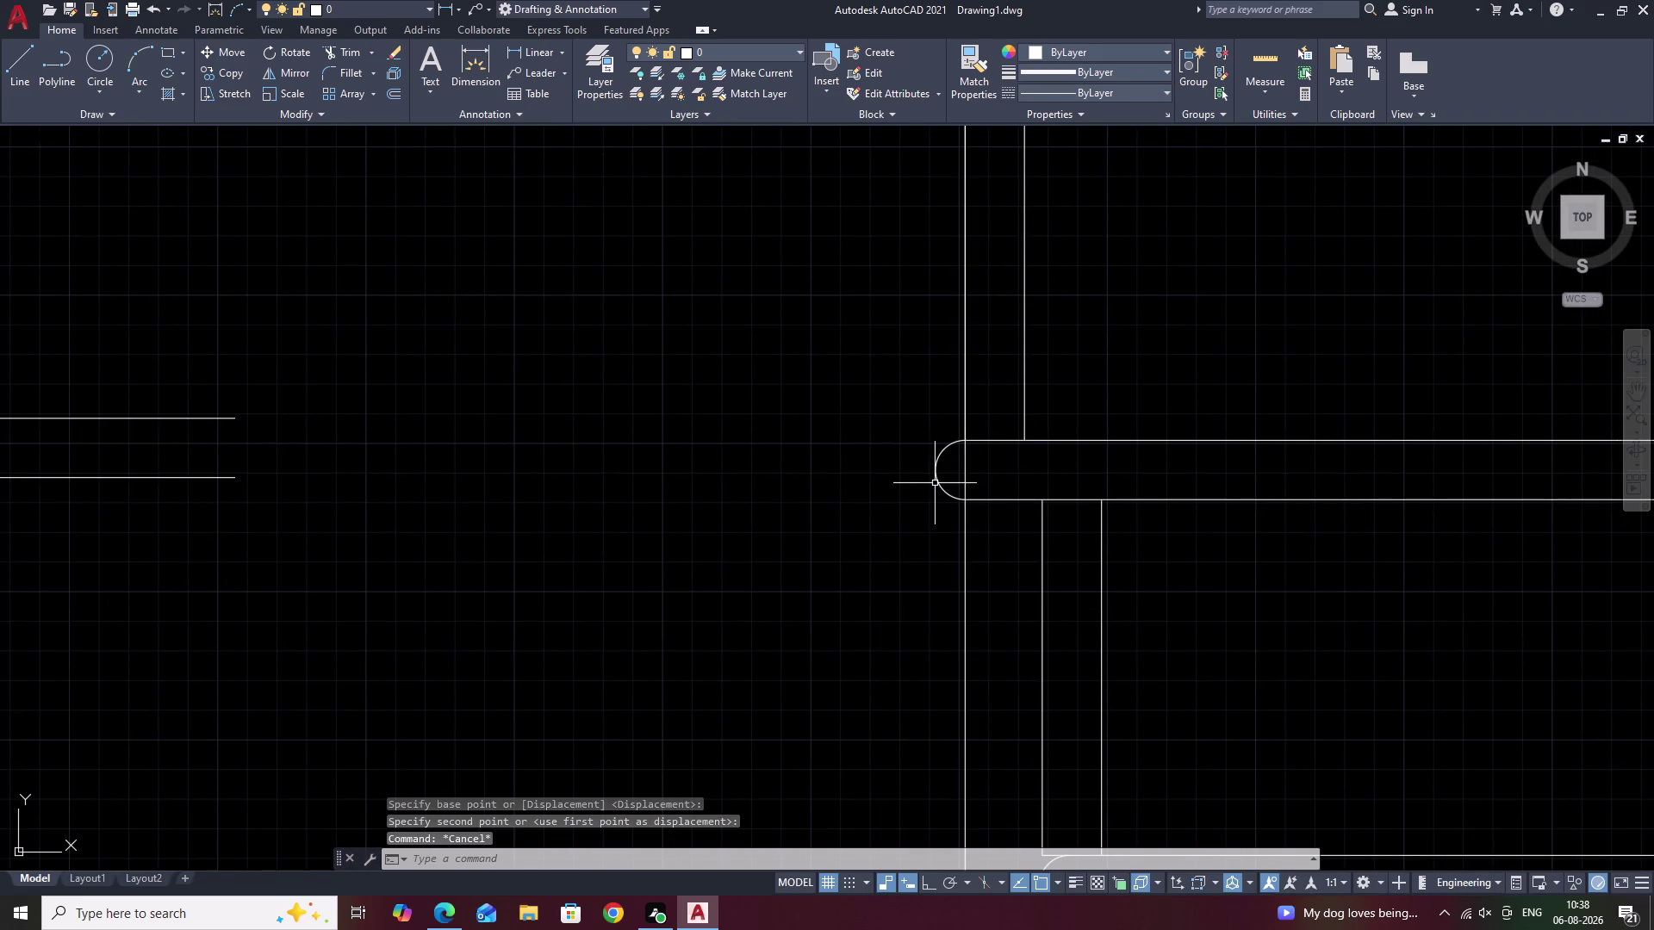
Erase the old rounded nosing arc.
click(938, 483)
text(E)
key(space)
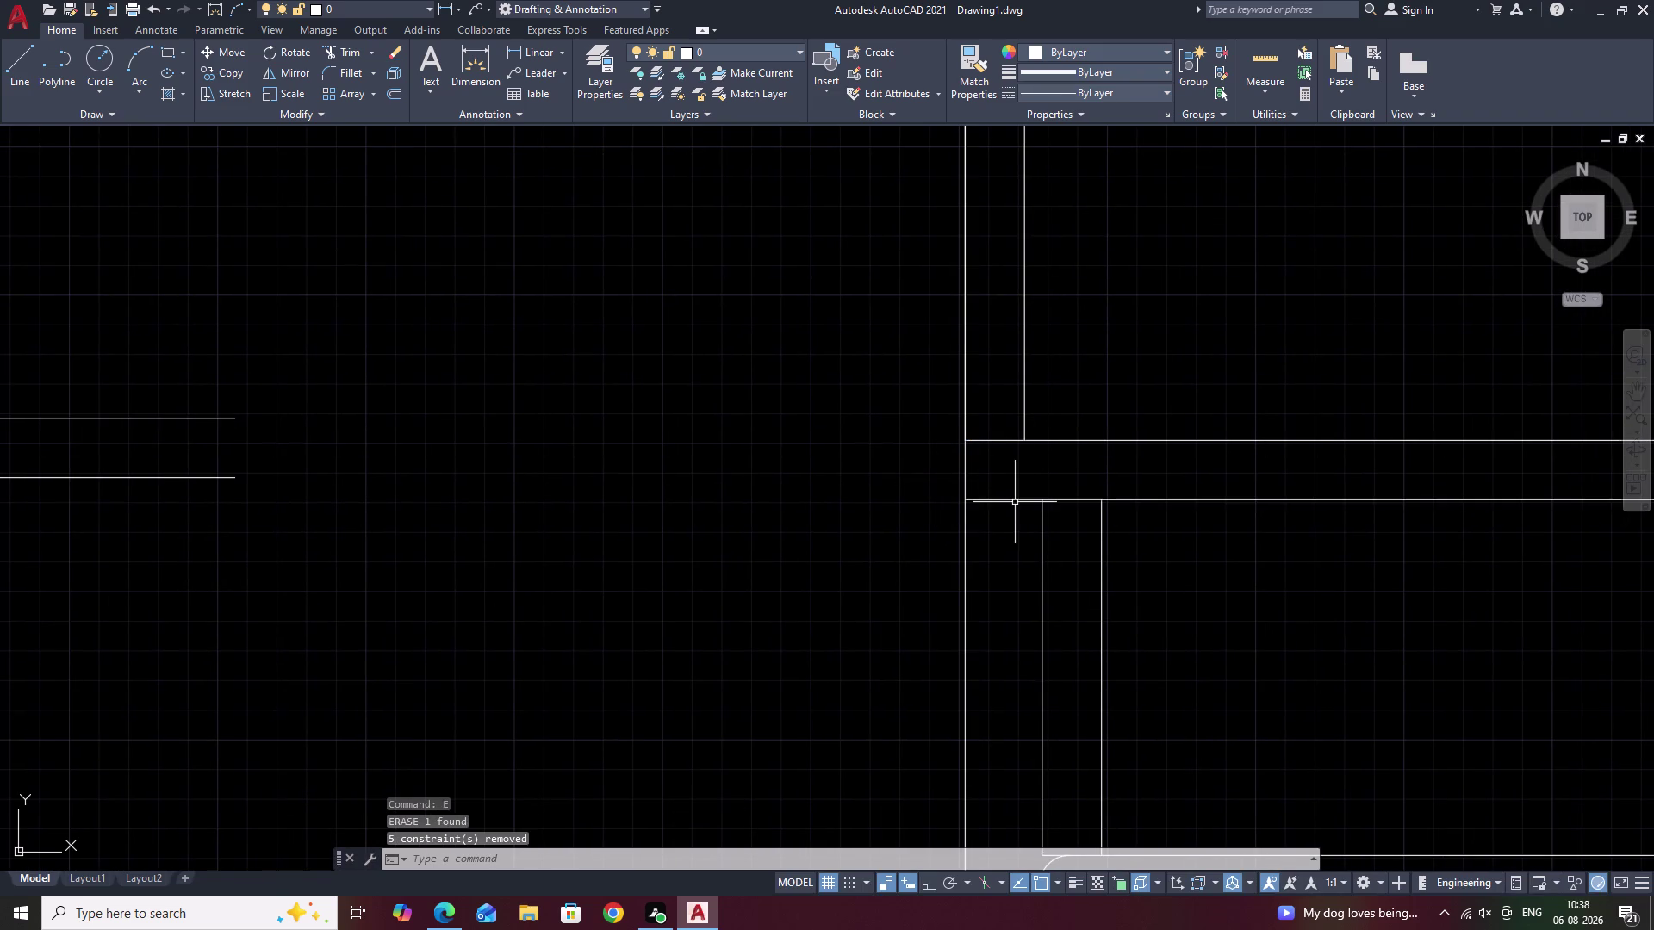
click(1014, 503)
key(Escape)
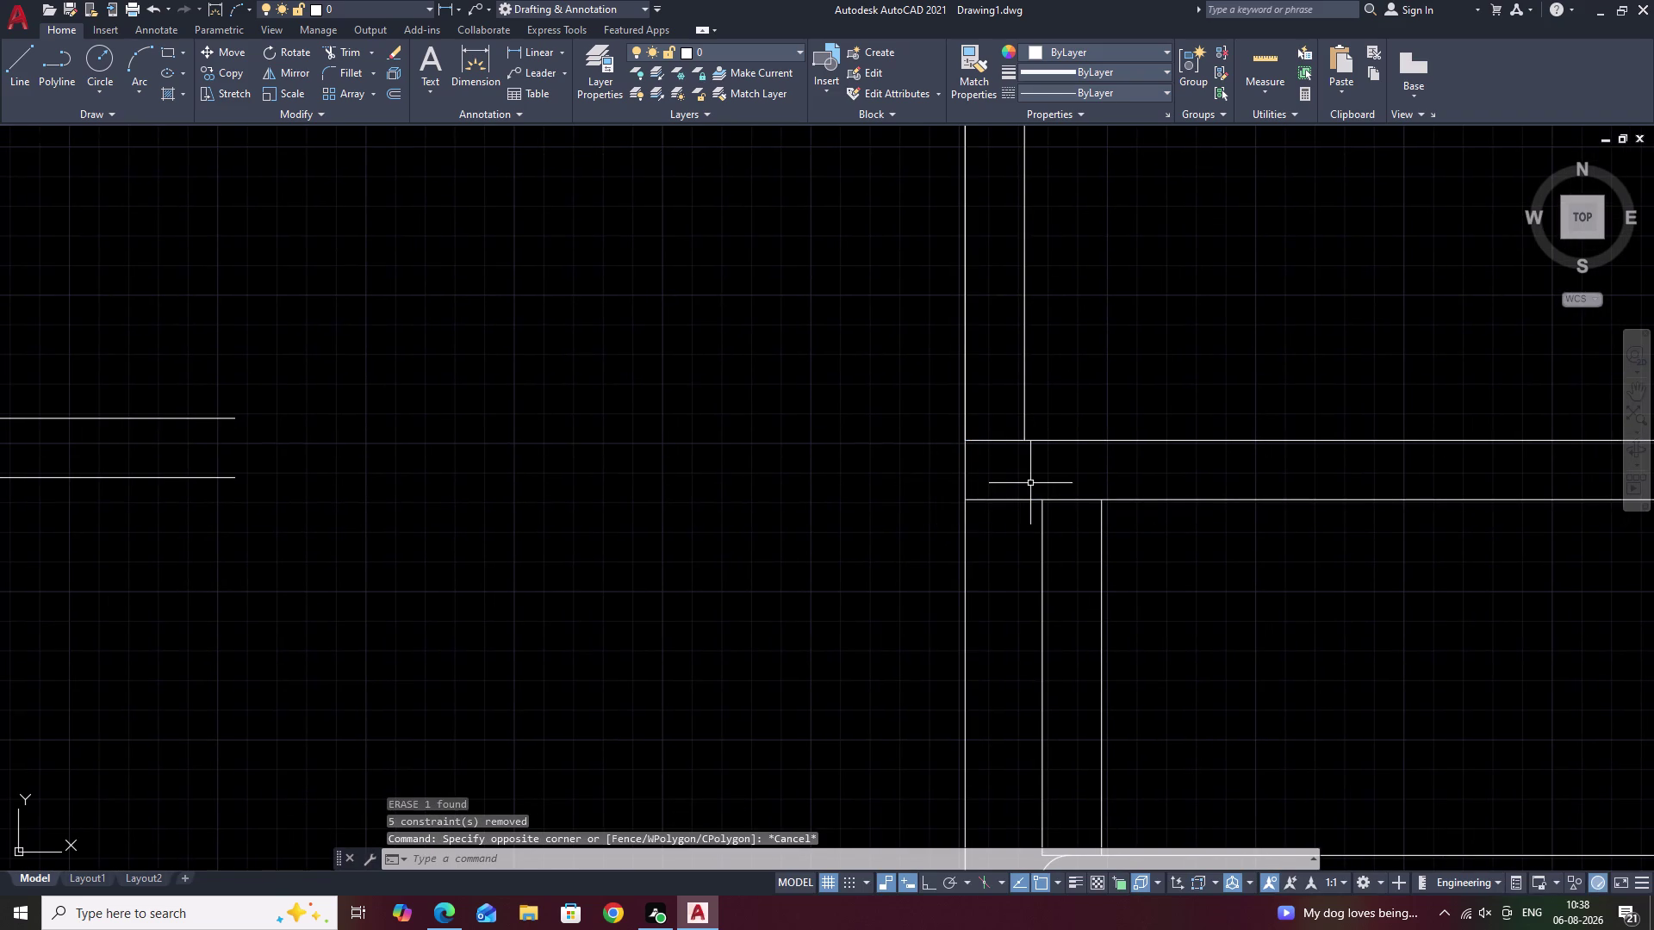
Fillet the upper tread line into a corner and regenerate the display.
text(F)
key(space)
click(1060, 441)
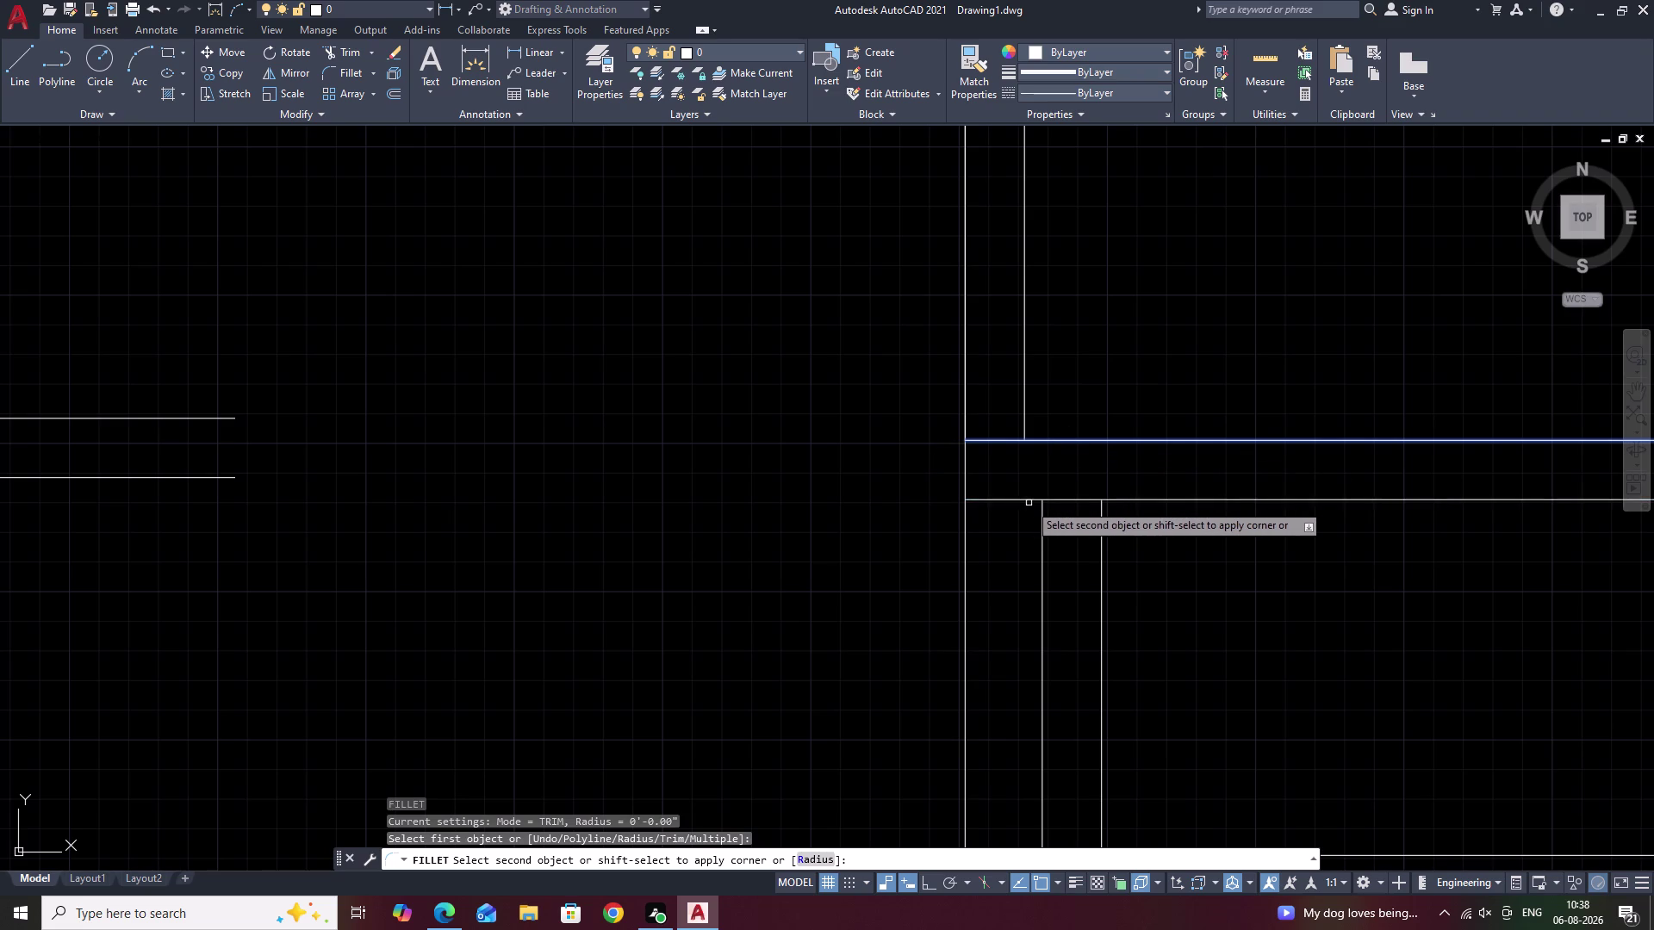
click(1041, 512)
key(Escape)
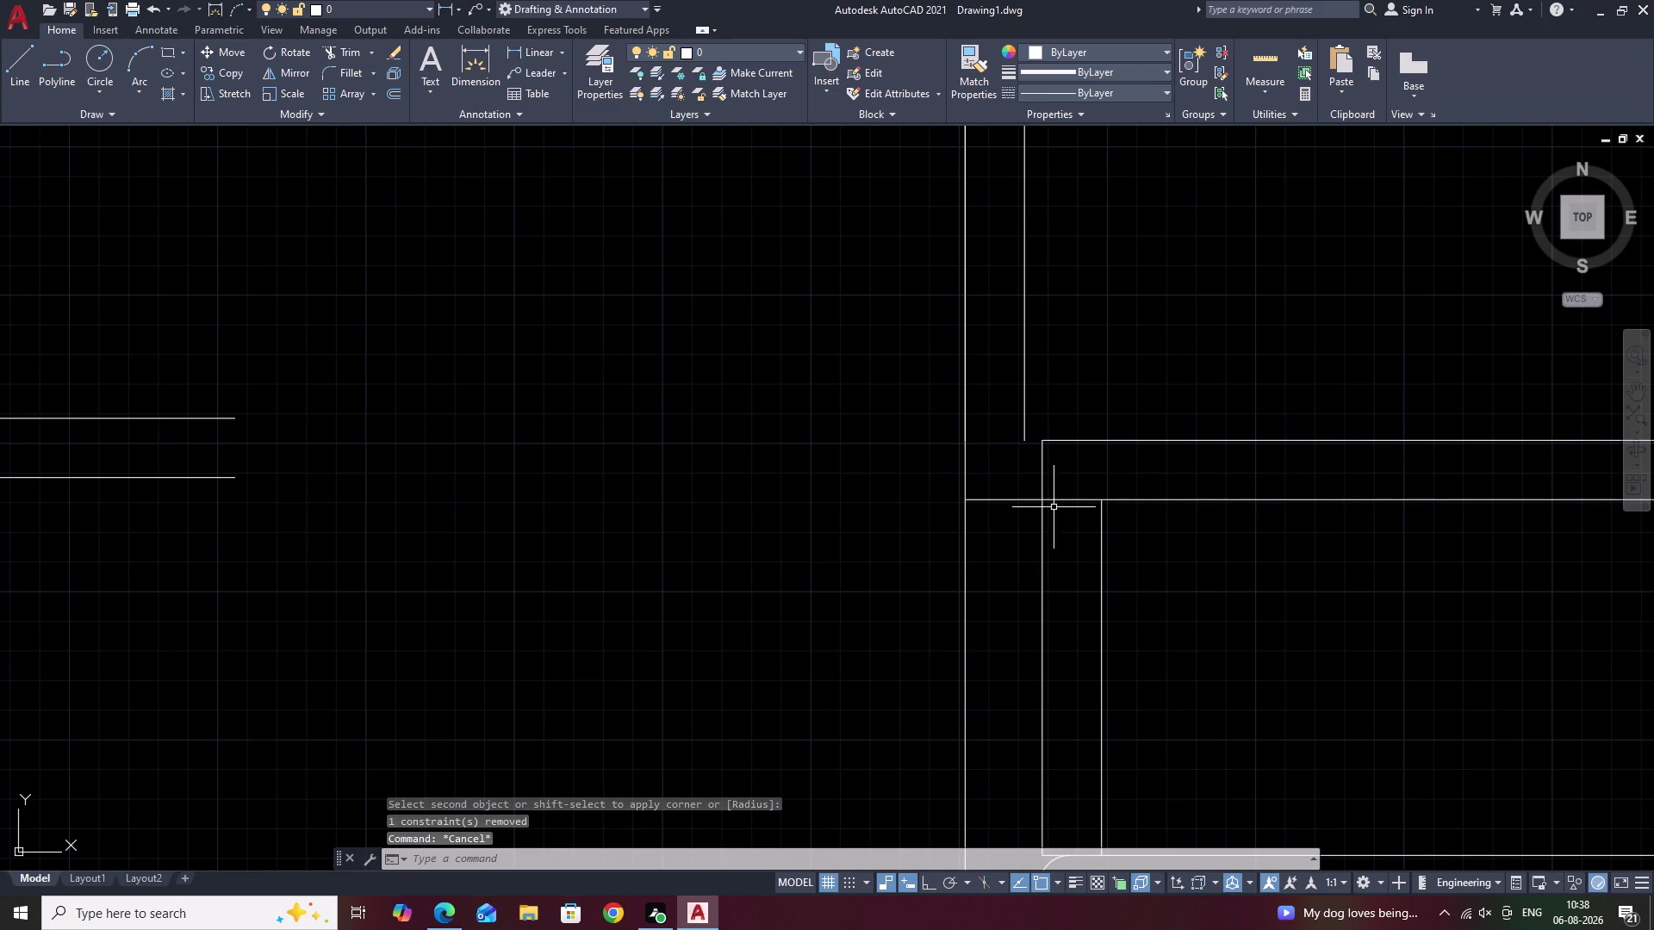
text(RE)
key(space)
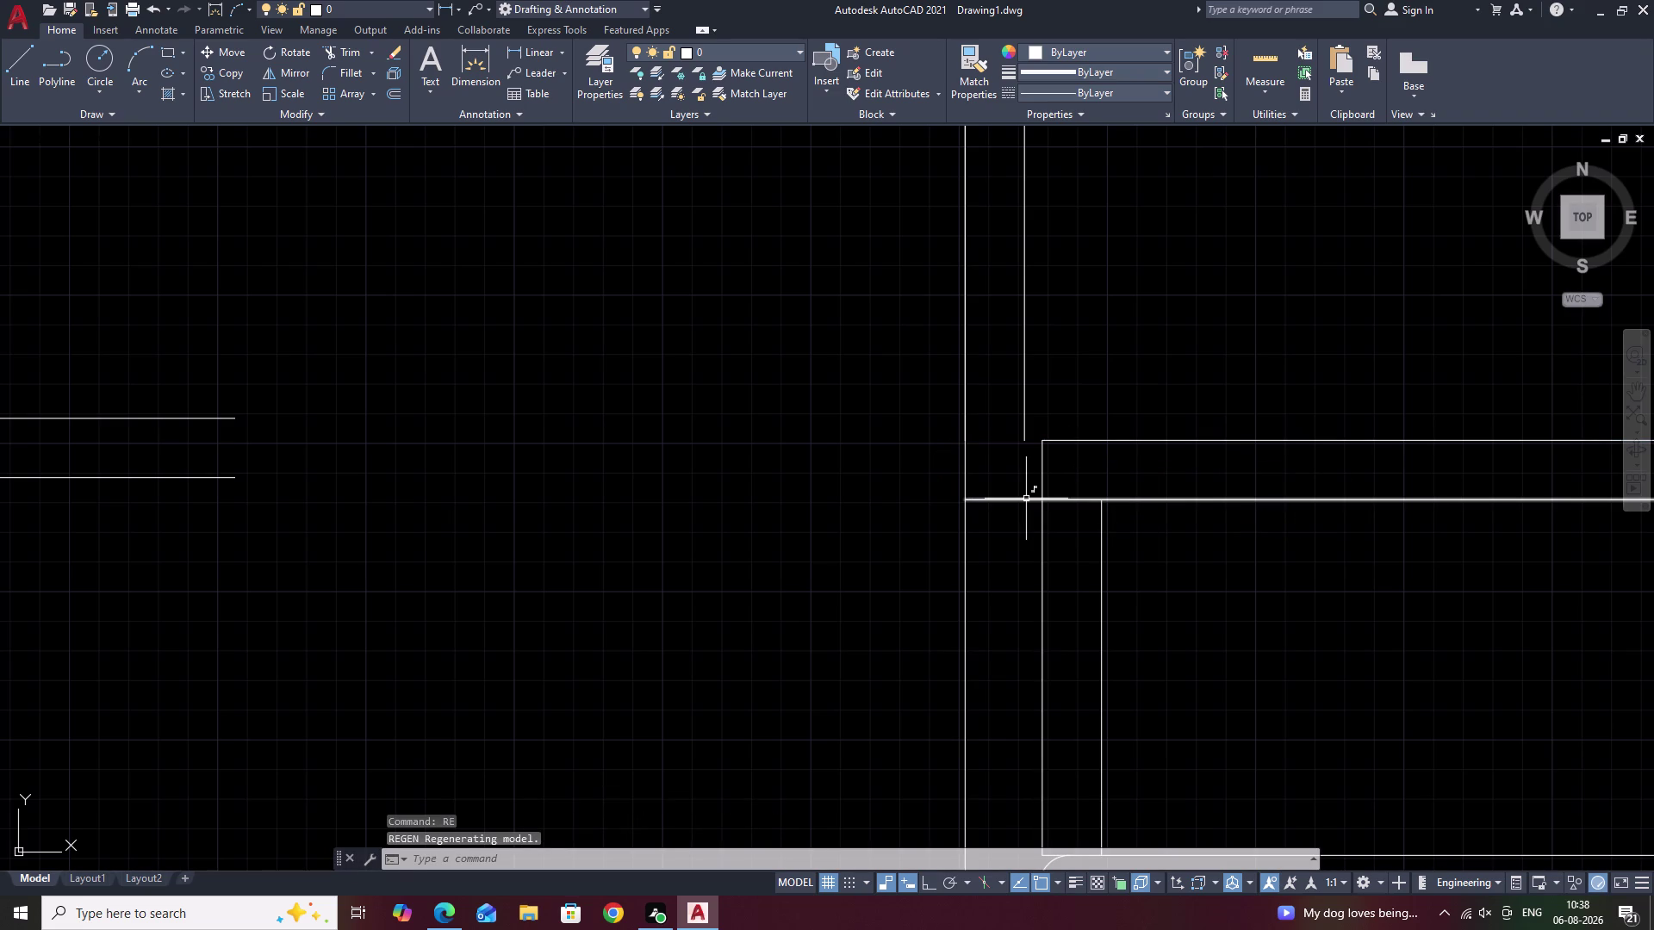
key(Escape)
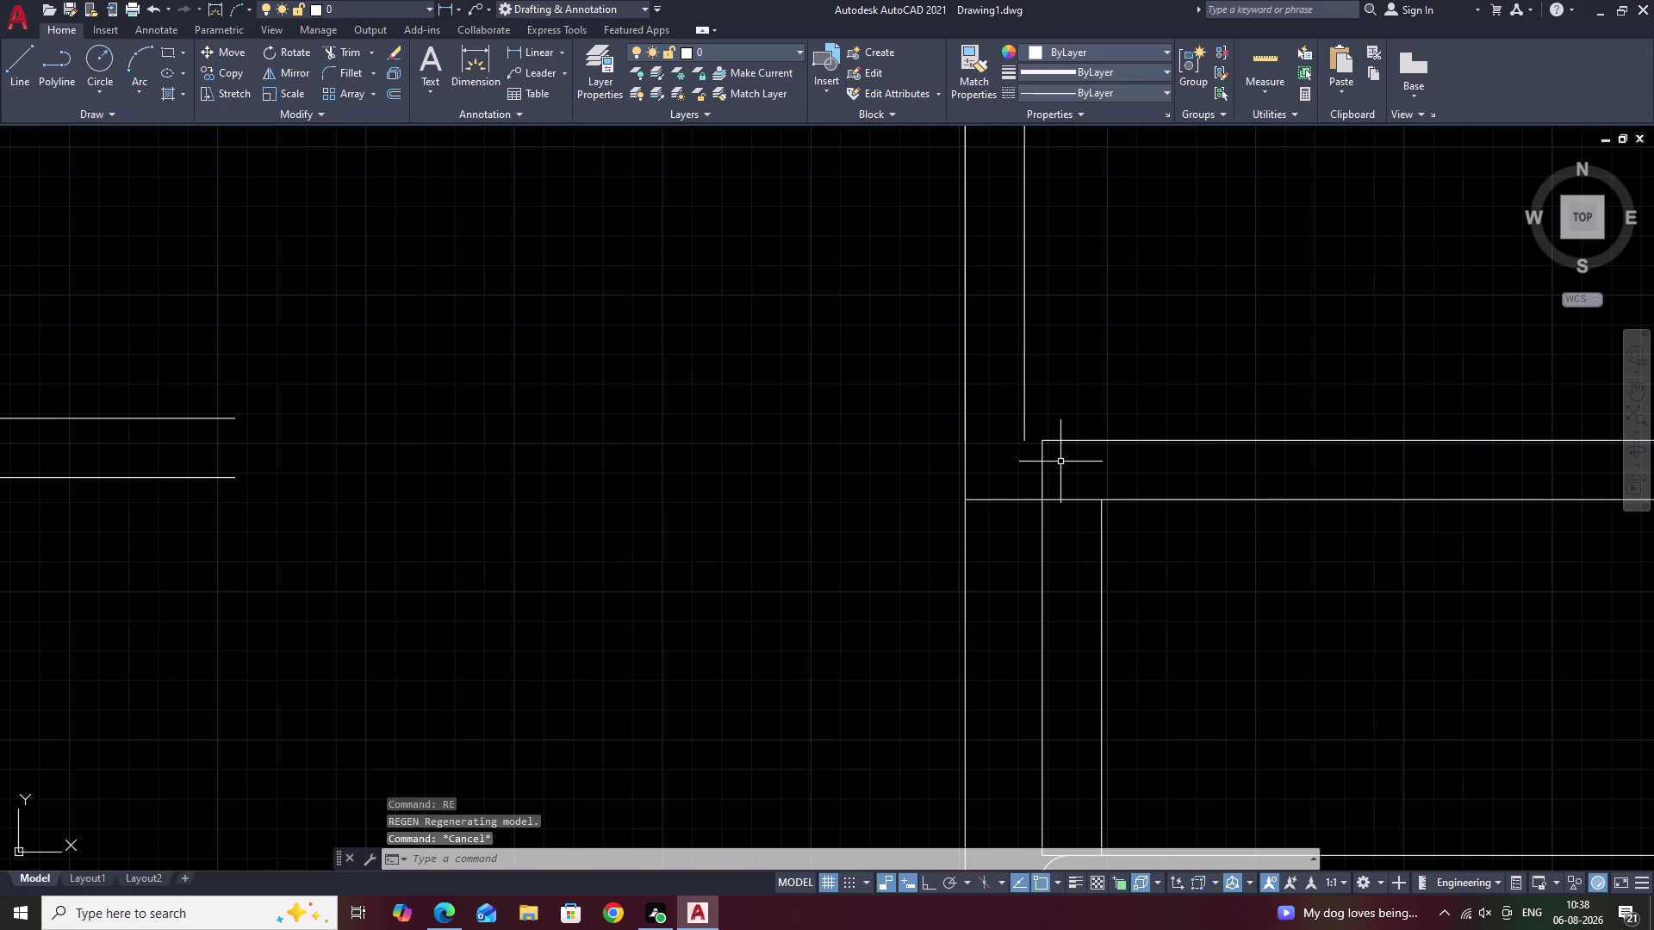
Extend the upper tread line to the left vertical line as boundary.
text(EX)
key(space)
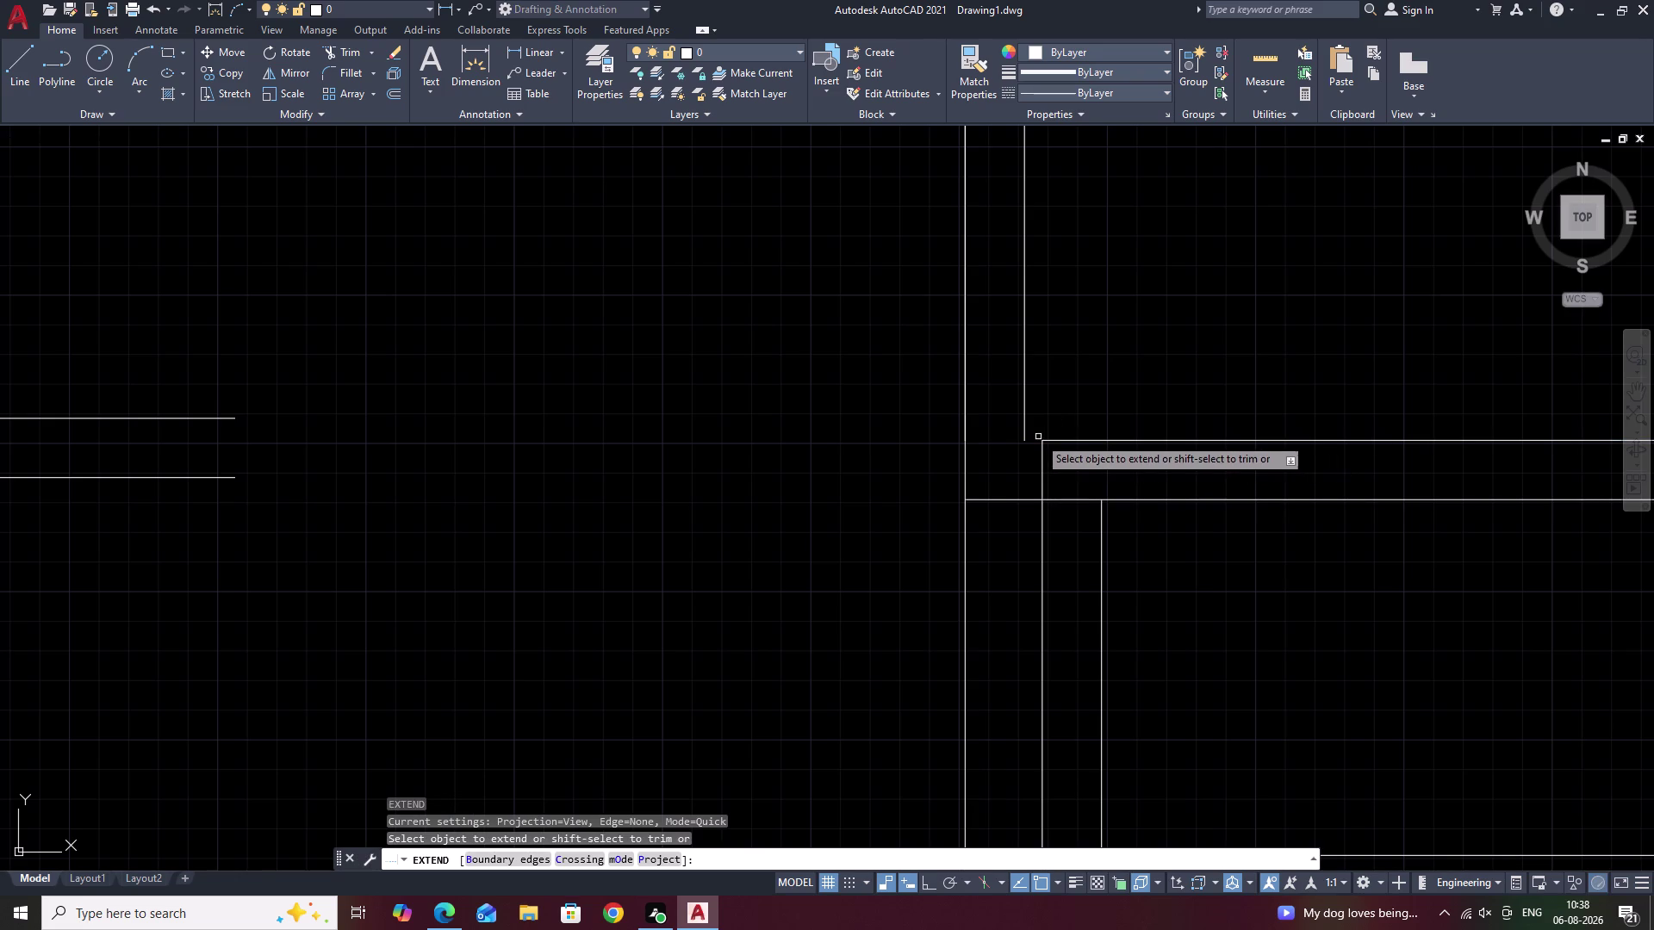
text(B)
key(space)
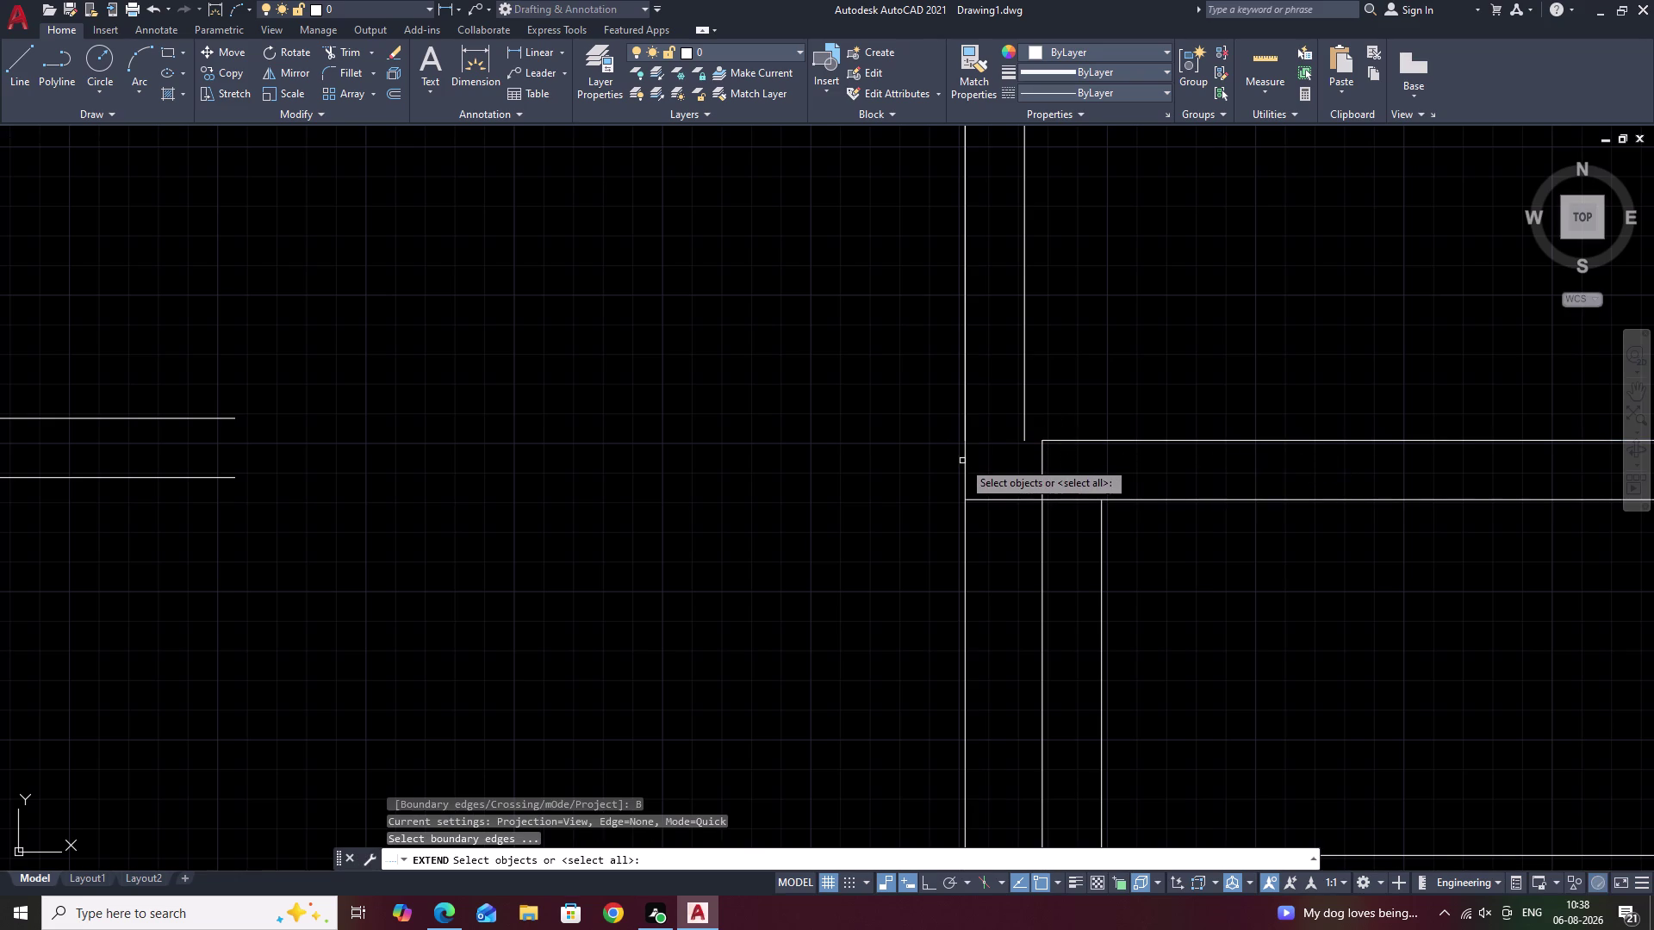
click(968, 457)
right_click(1012, 443)
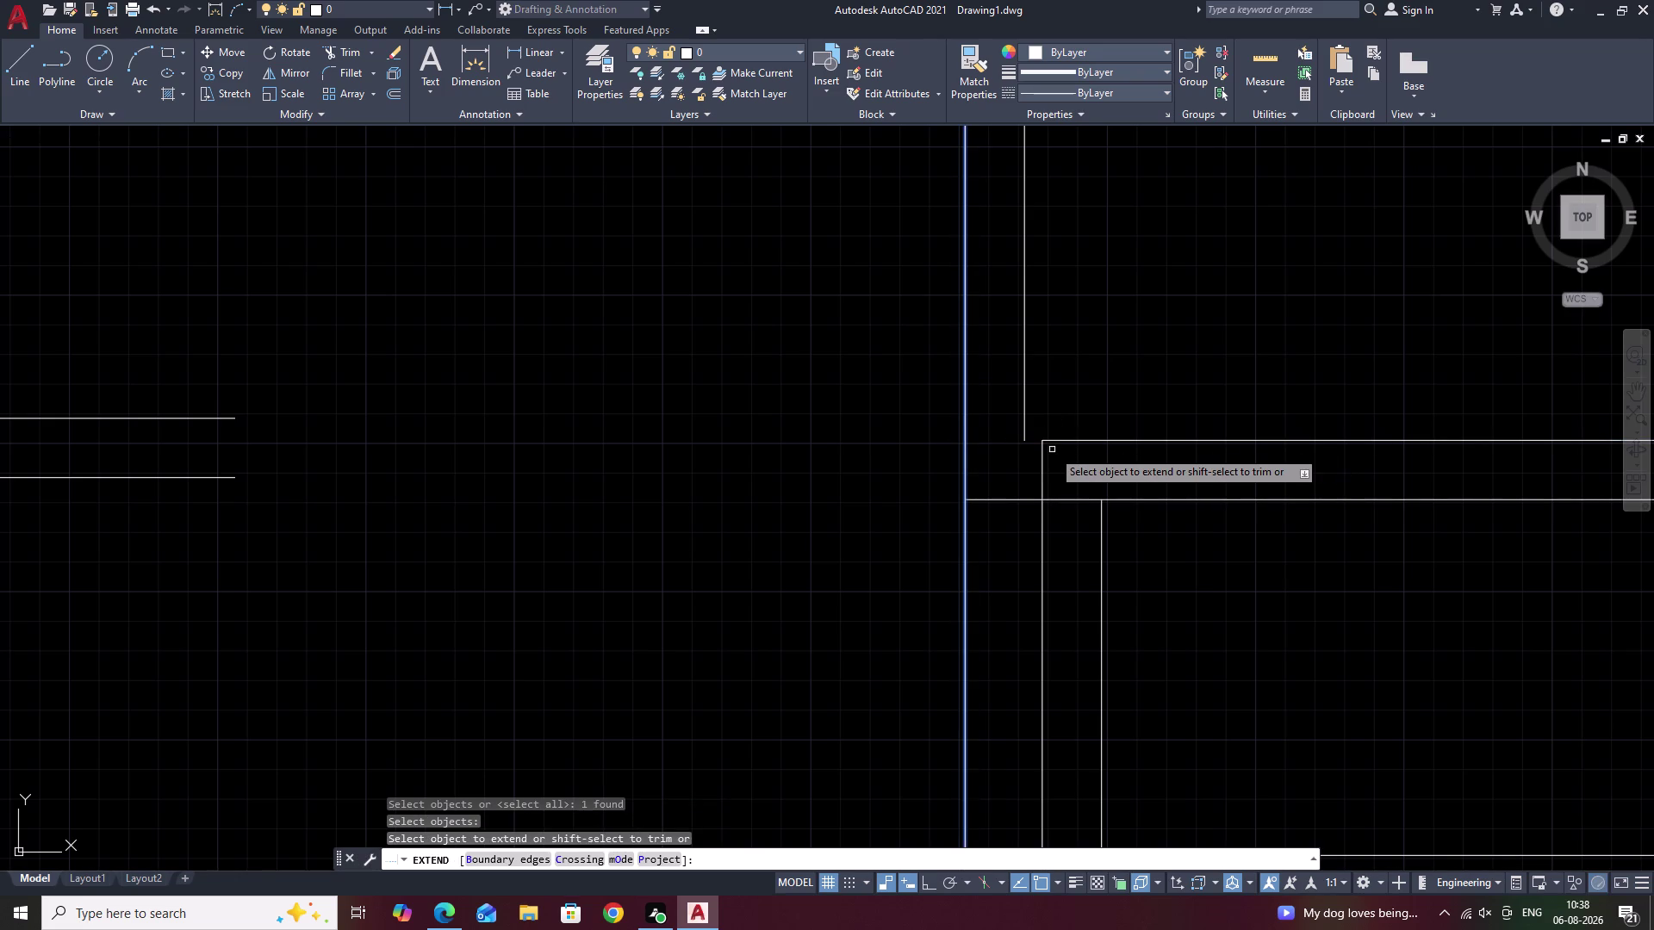
click(1054, 440)
key(Escape)
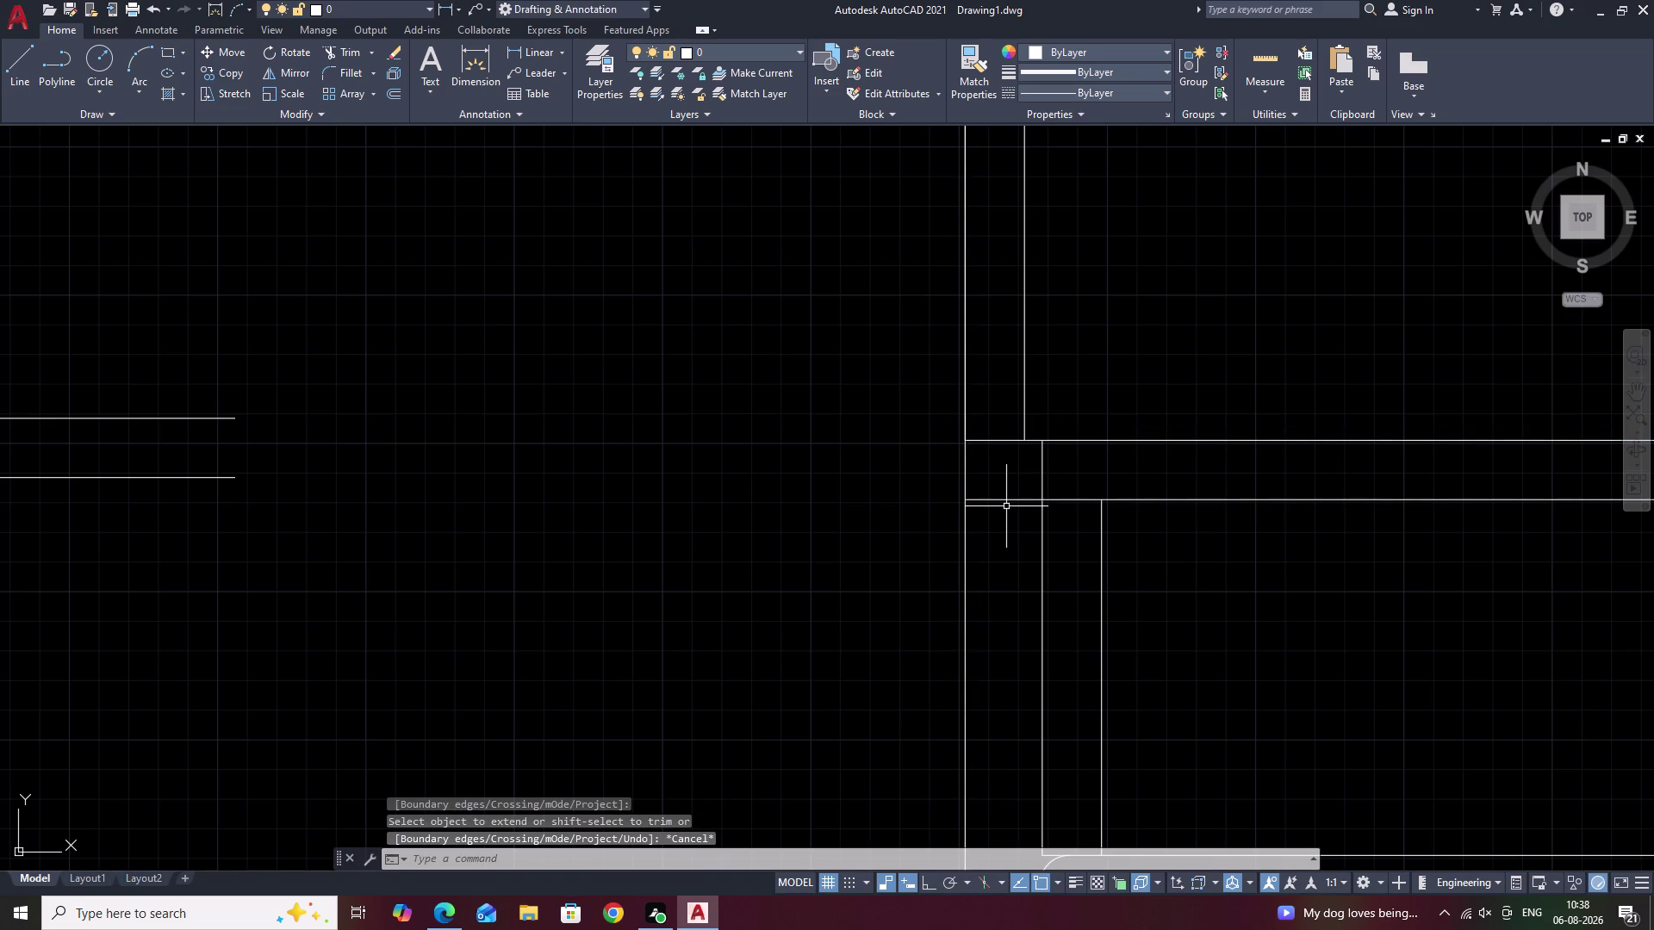
Trim the lower tread line back to the riser.
text(TR)
key(space)
drag(997, 467, 998, 522)
key(Escape)
Fillet the upper and lower tread lines to round the nosing.
text(F)
key(space)
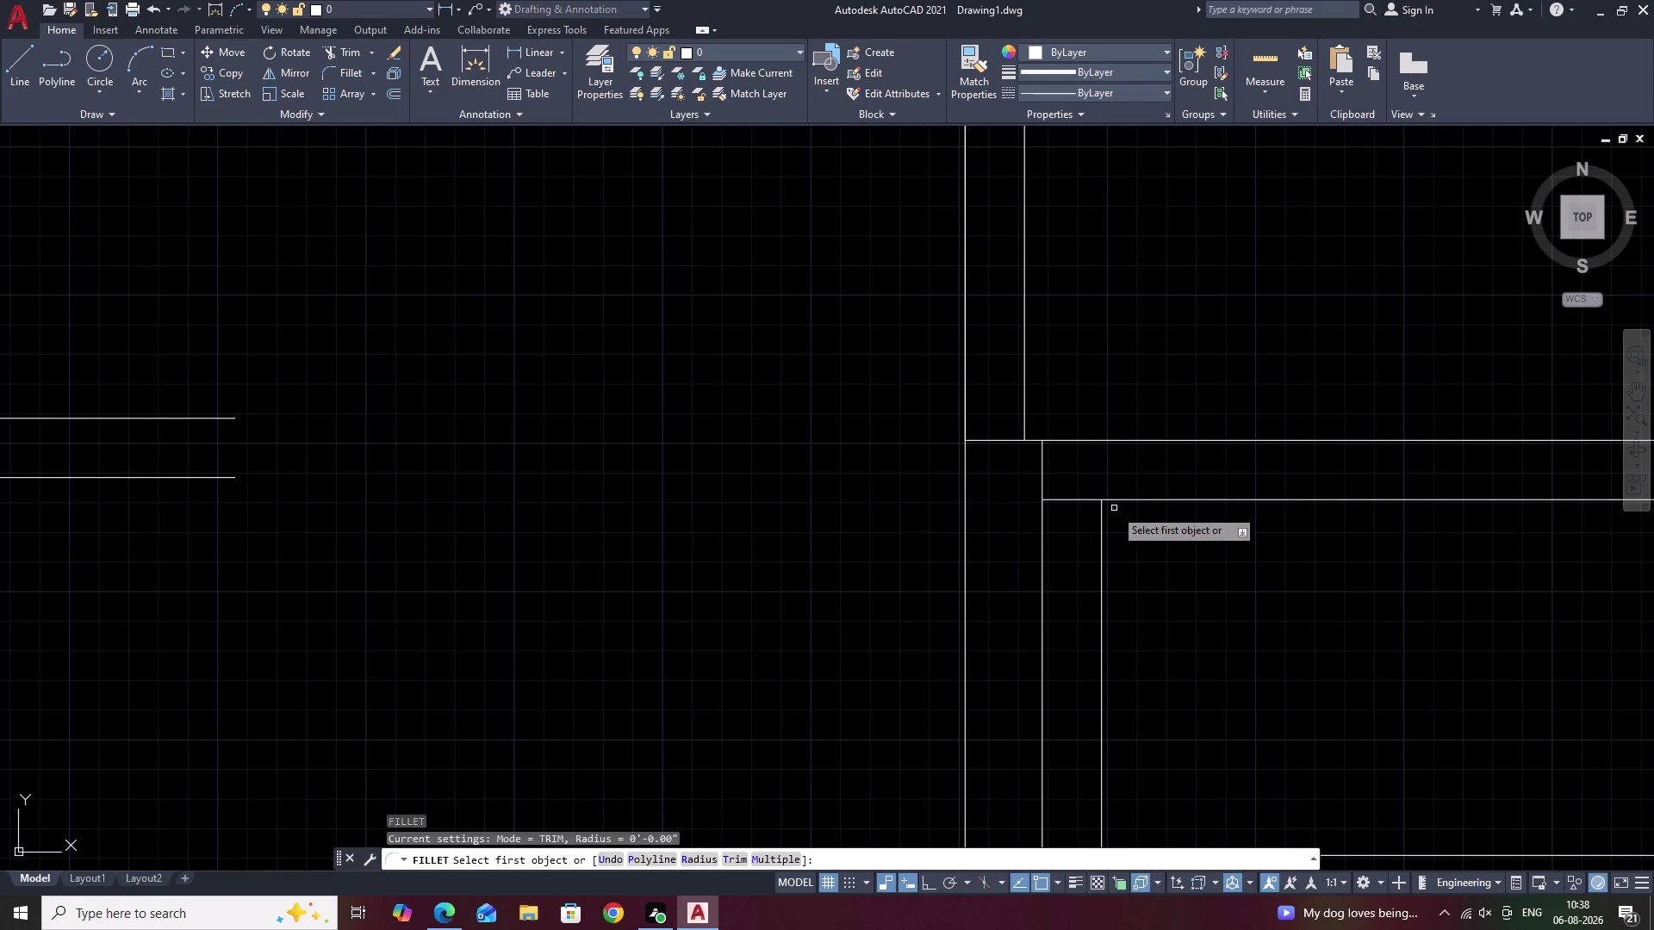
click(1069, 499)
click(1070, 439)
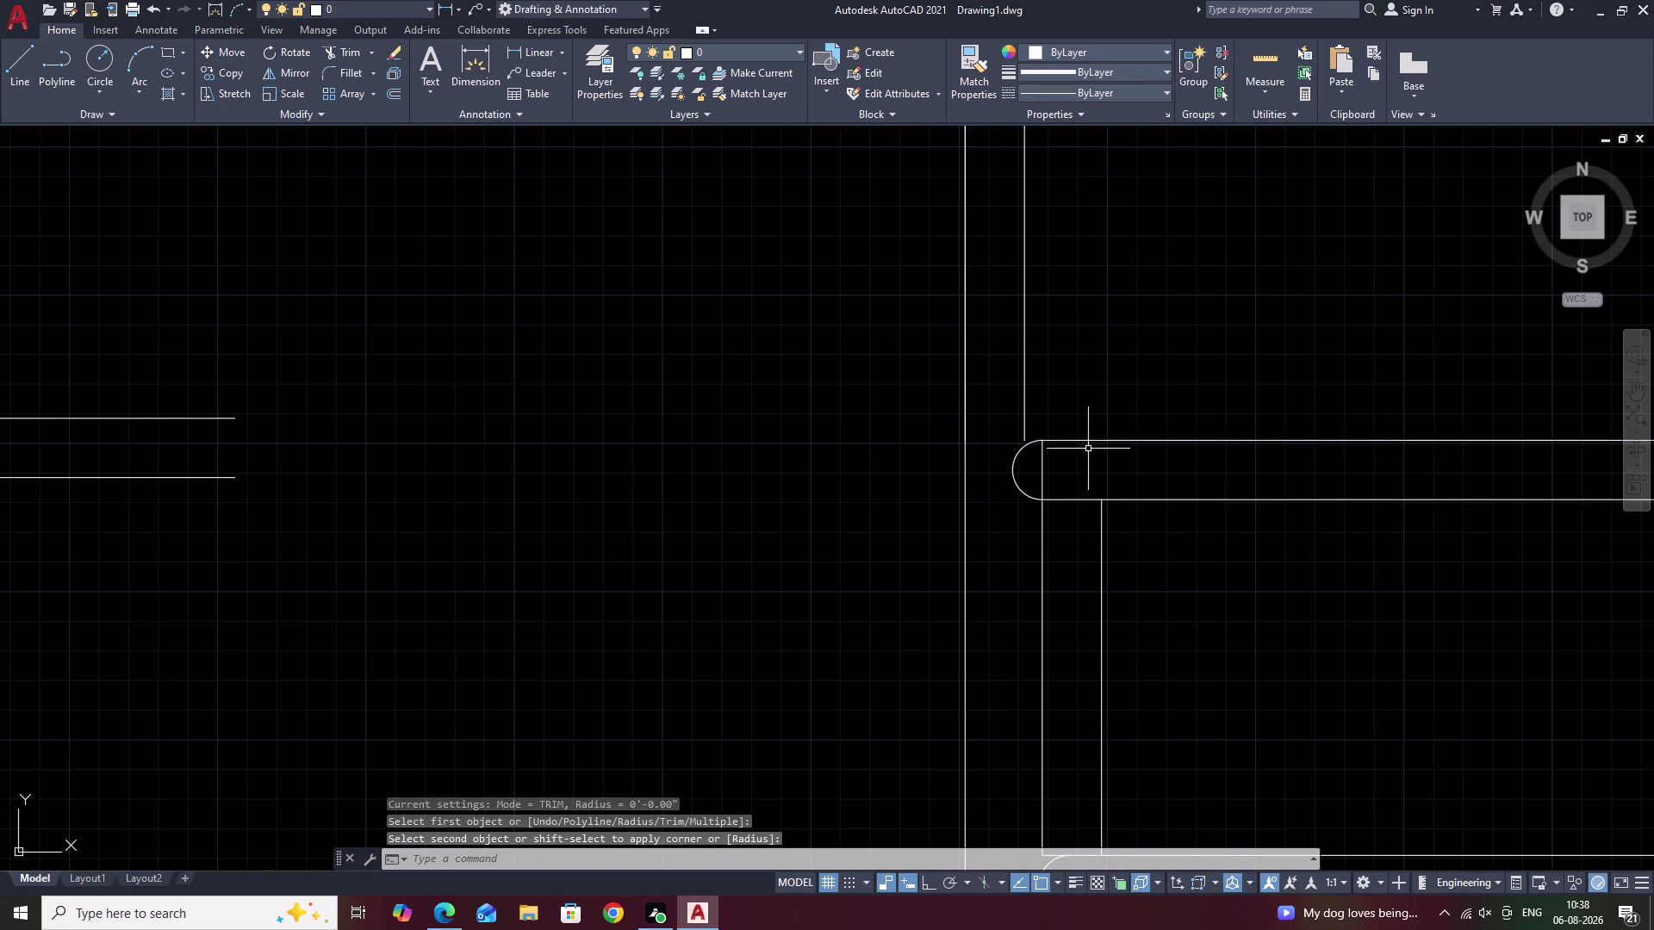
key(Escape)
Extend the riser line up to meet the tread edge.
scroll(up, 3)
text(E)
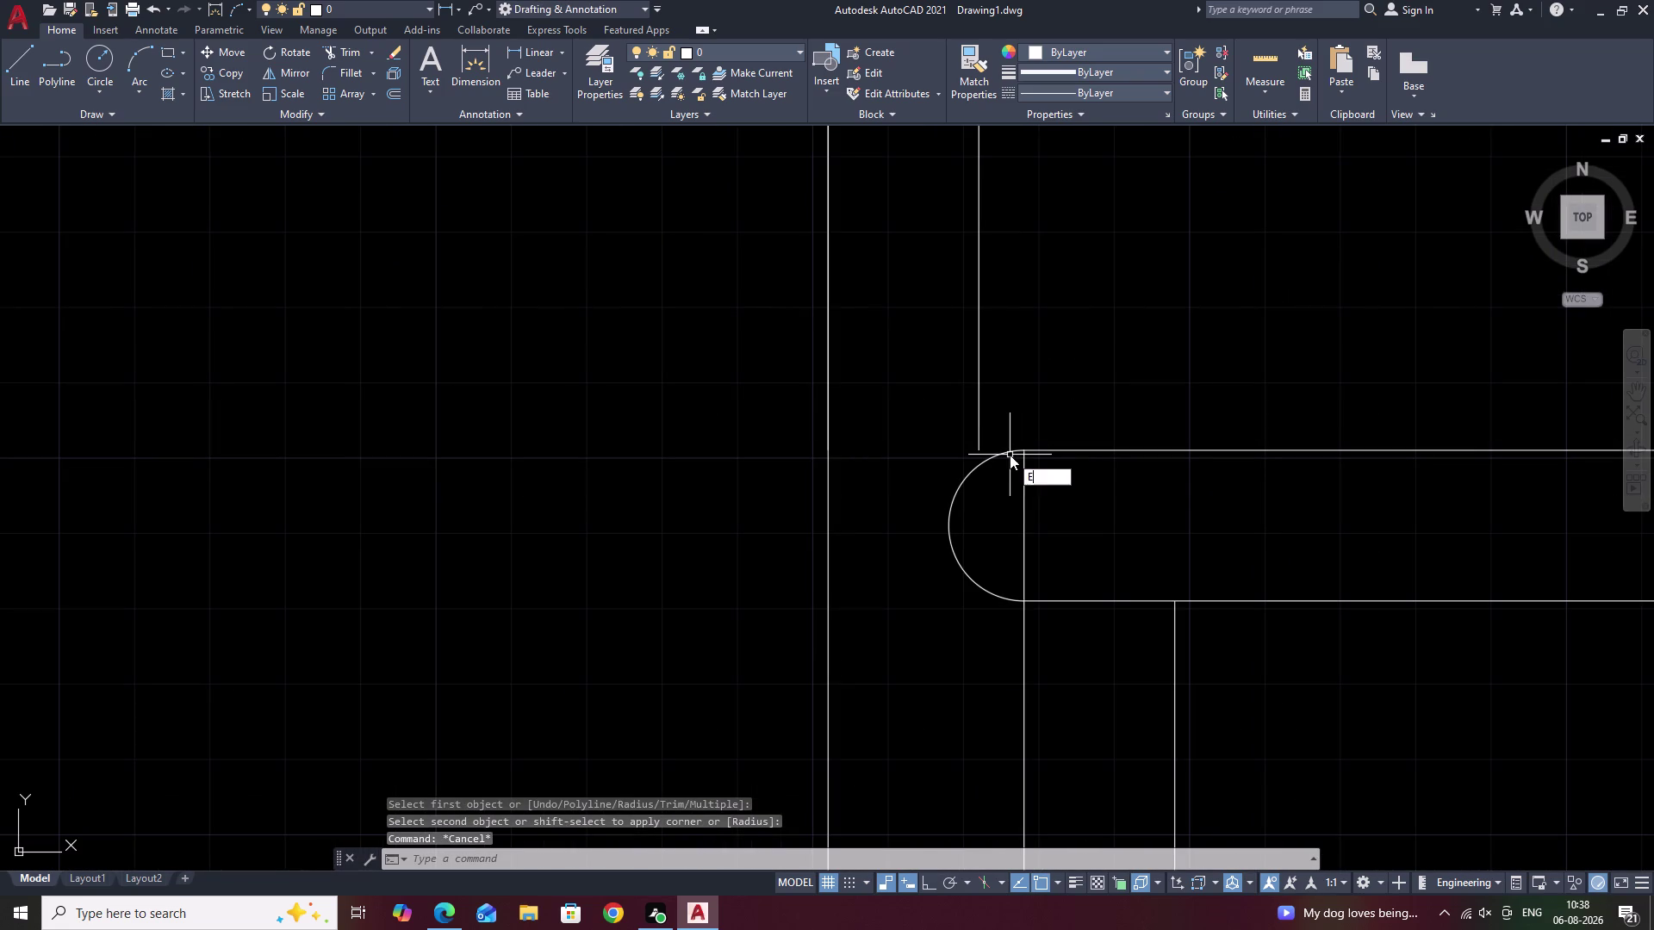
text(X)
key(space)
click(1054, 452)
key(Escape)
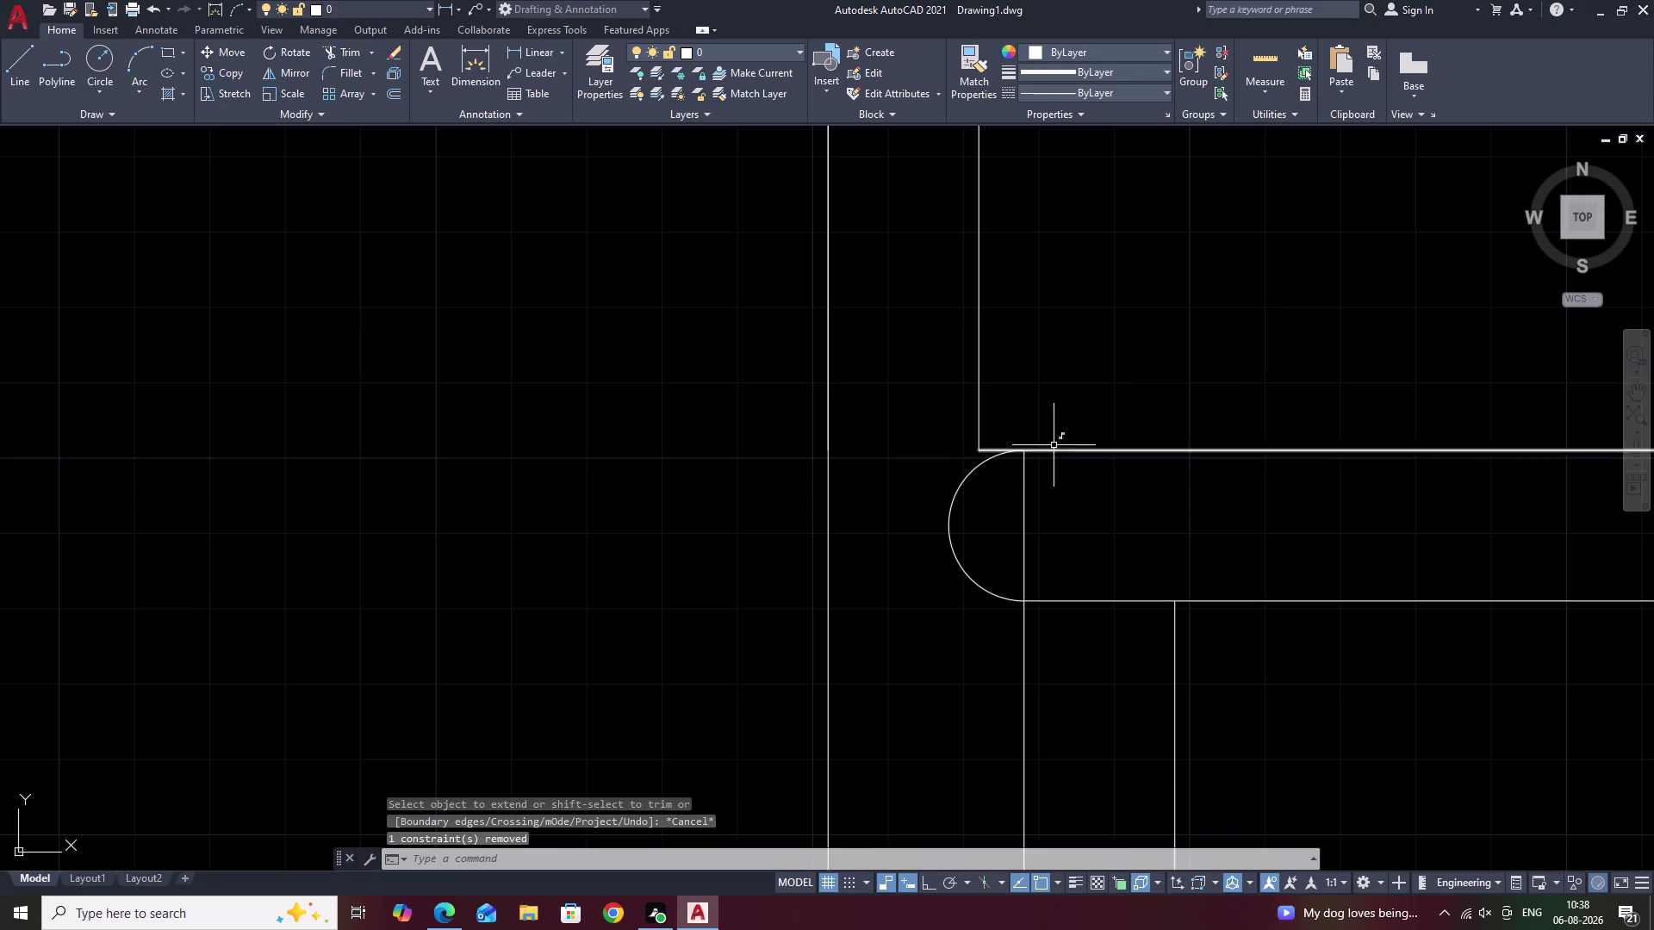
scroll(down, 3)
scroll(up, 3)
key(Escape)
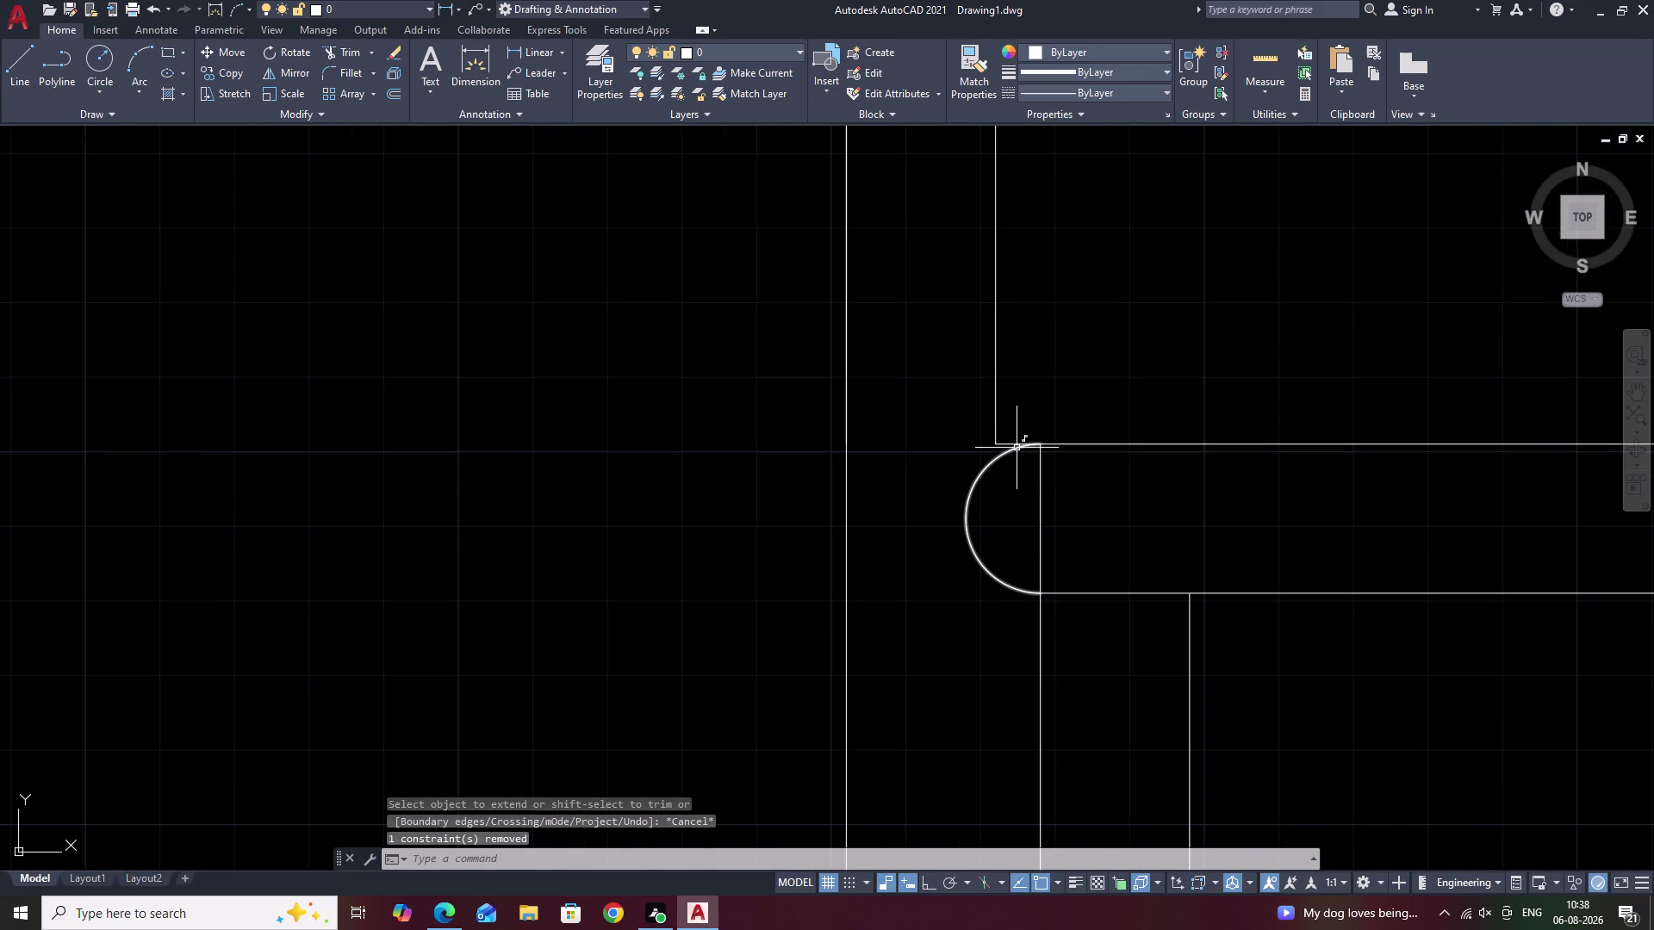
text(EX)
key(space)
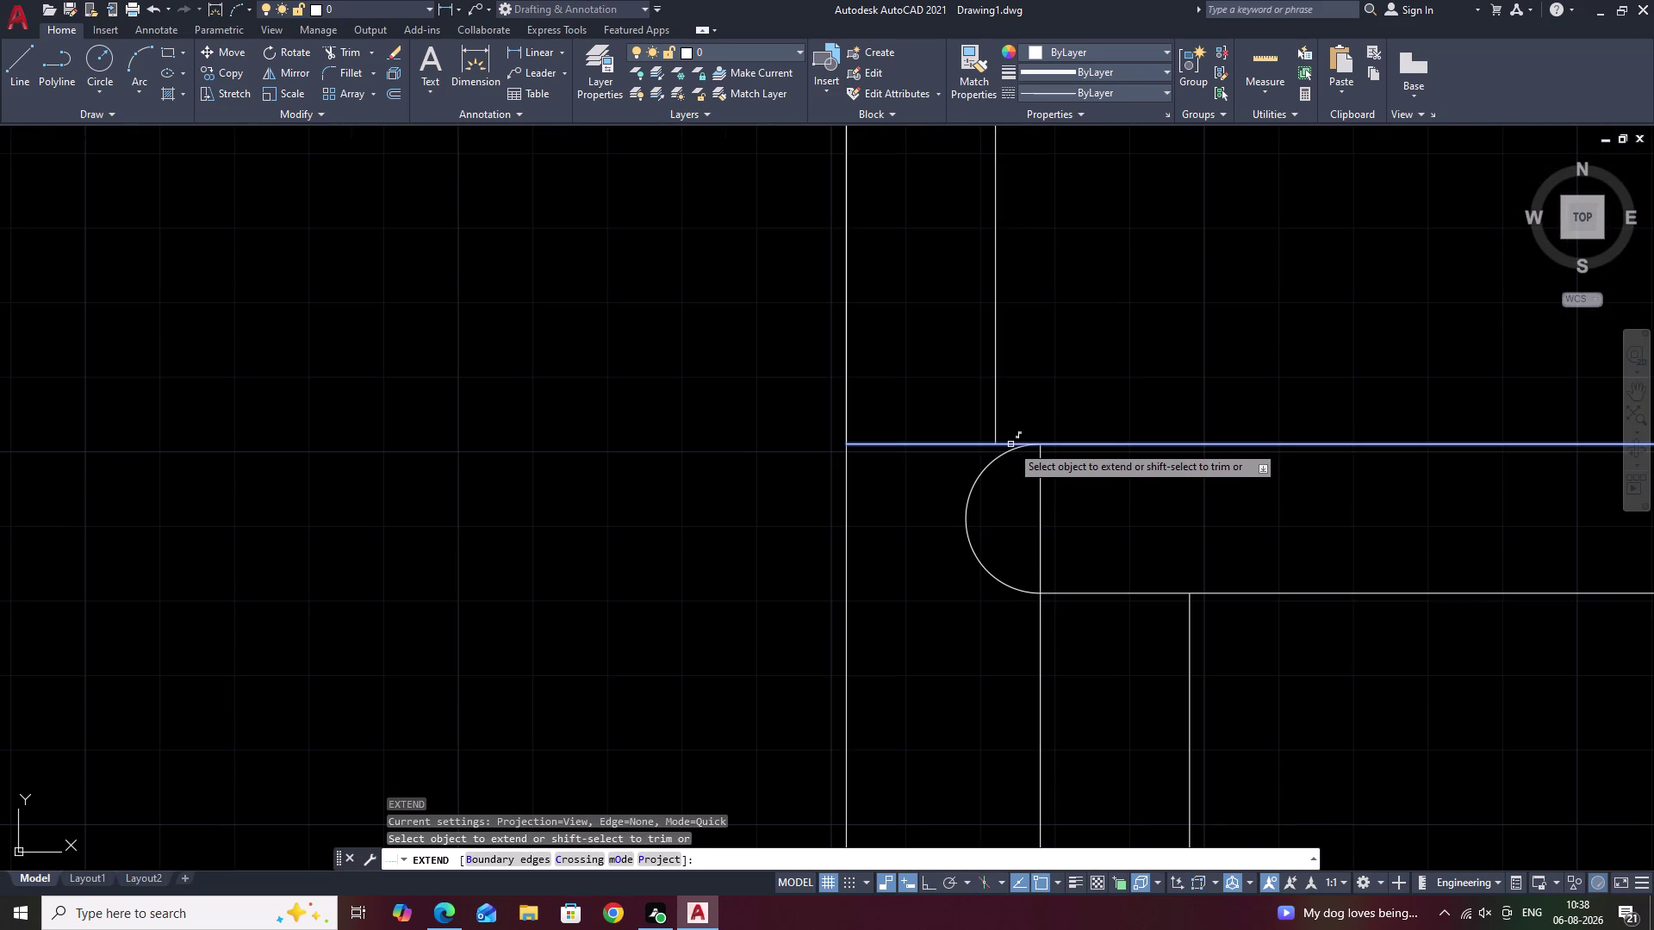
click(1010, 444)
scroll(down, 3)
key(Escape)
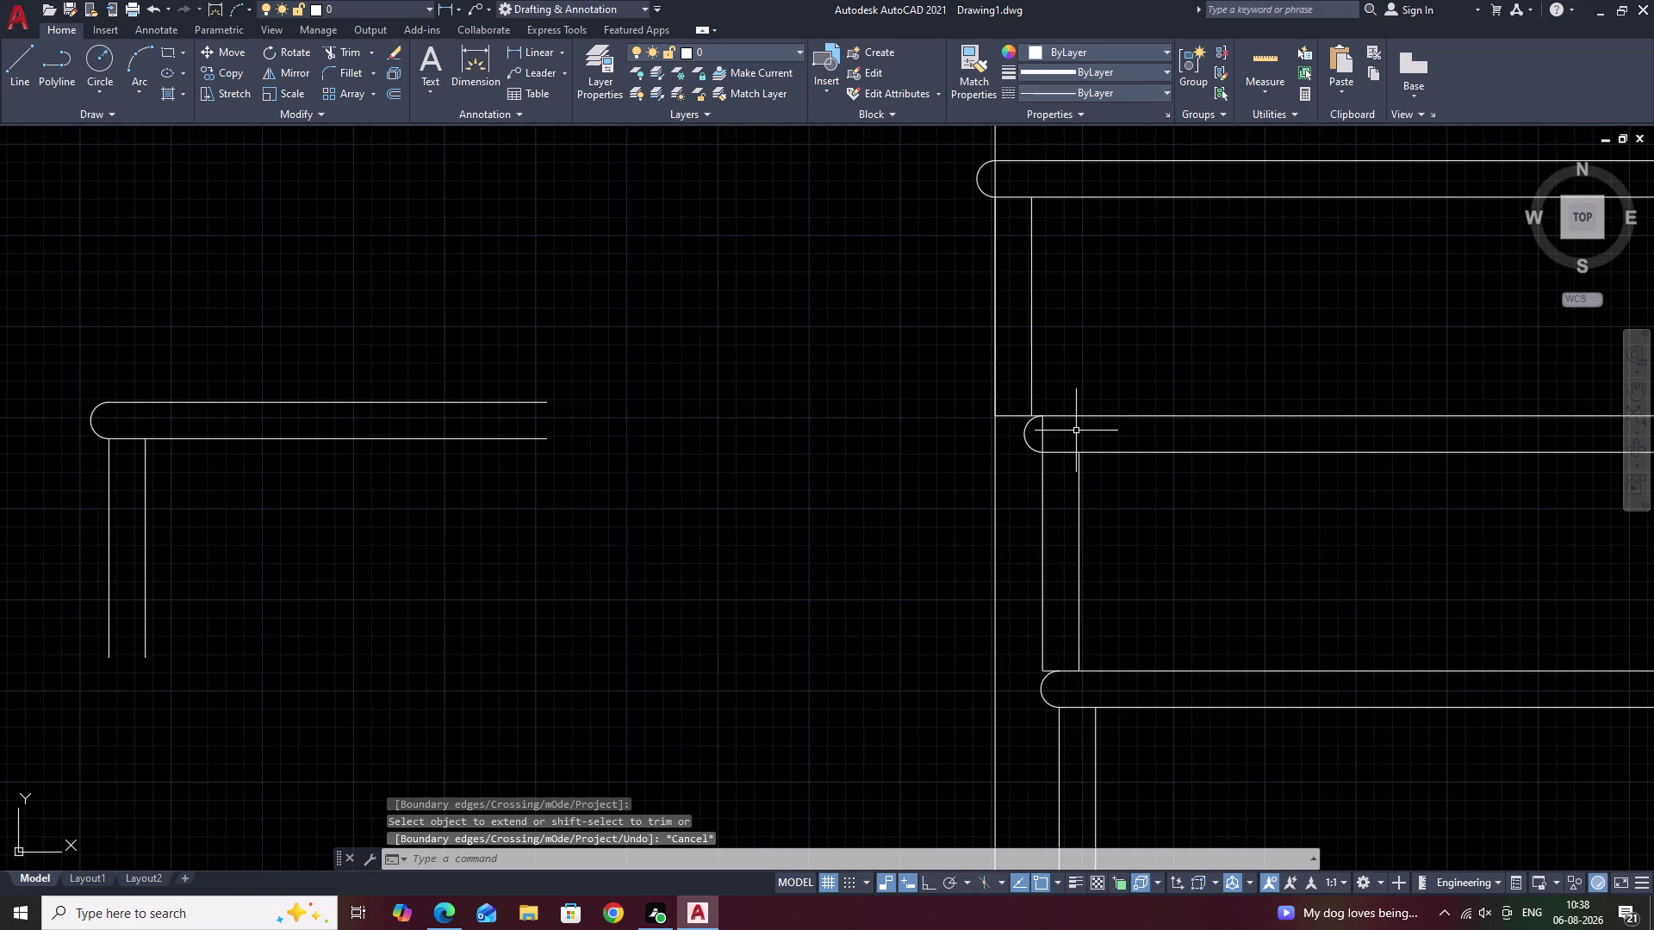
Begin trimming the upper tread line at the nosing.
text(TR)
key(space)
click(1044, 440)
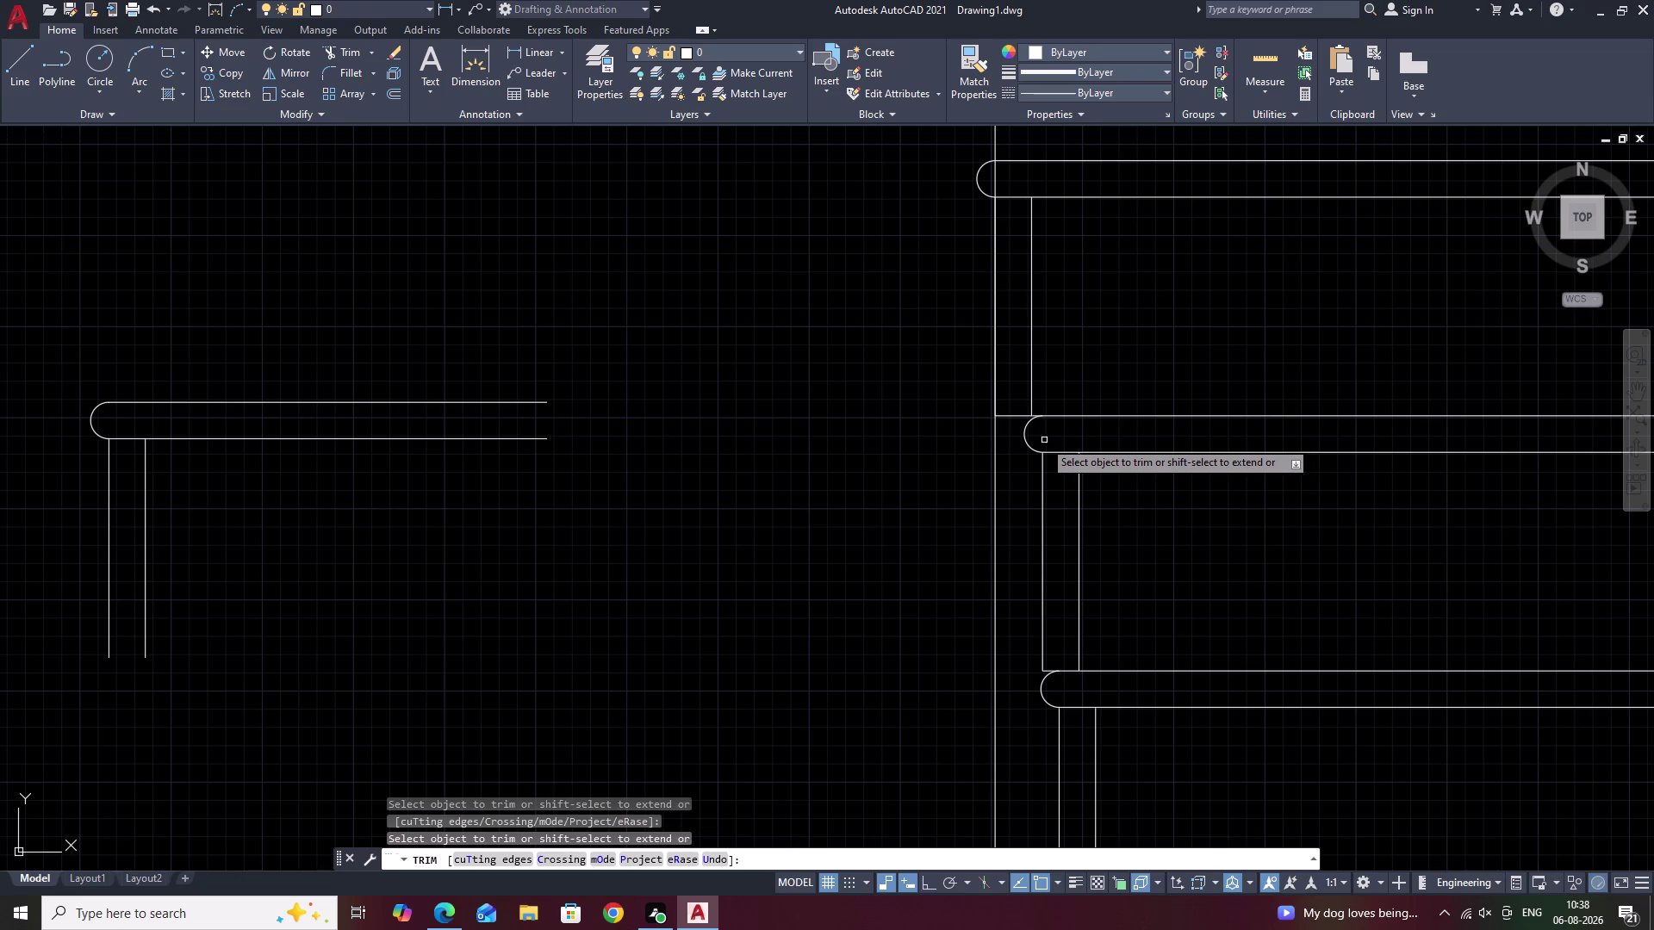
Show the whole stair elevation and select the lines above the top tread, then cancel.
scroll(down, 3)
middle_click(1103, 371)
key(Escape)
middle_drag(1103, 371, 1081, 429)
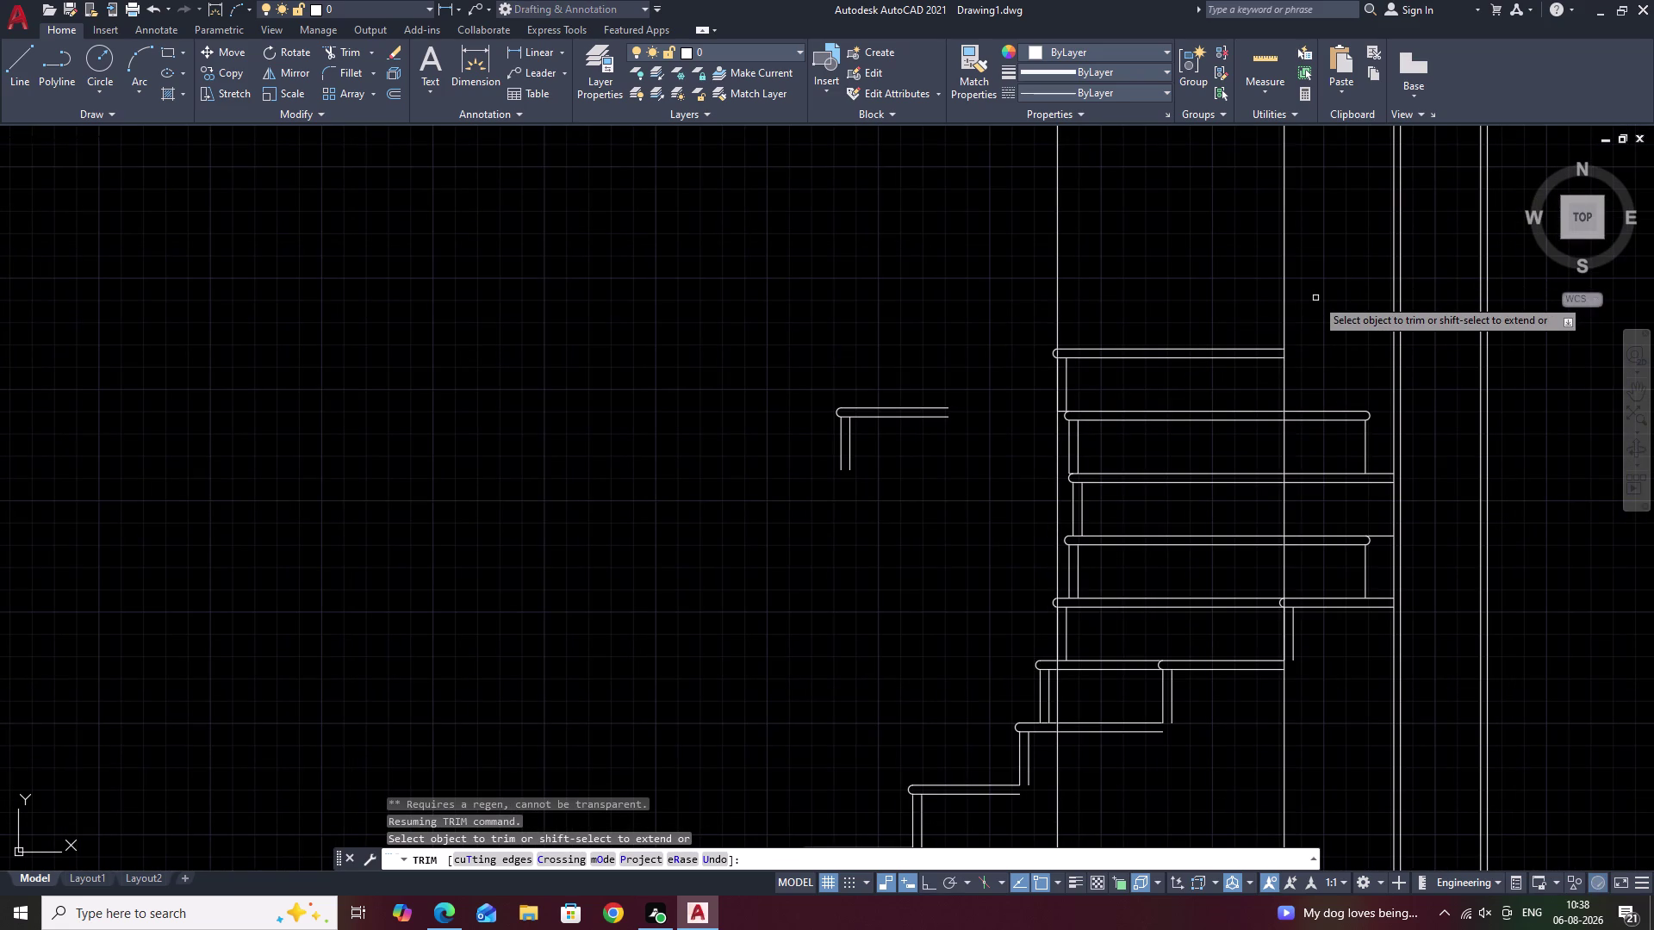
key(Escape)
drag(1315, 299, 1001, 294)
click(1001, 294)
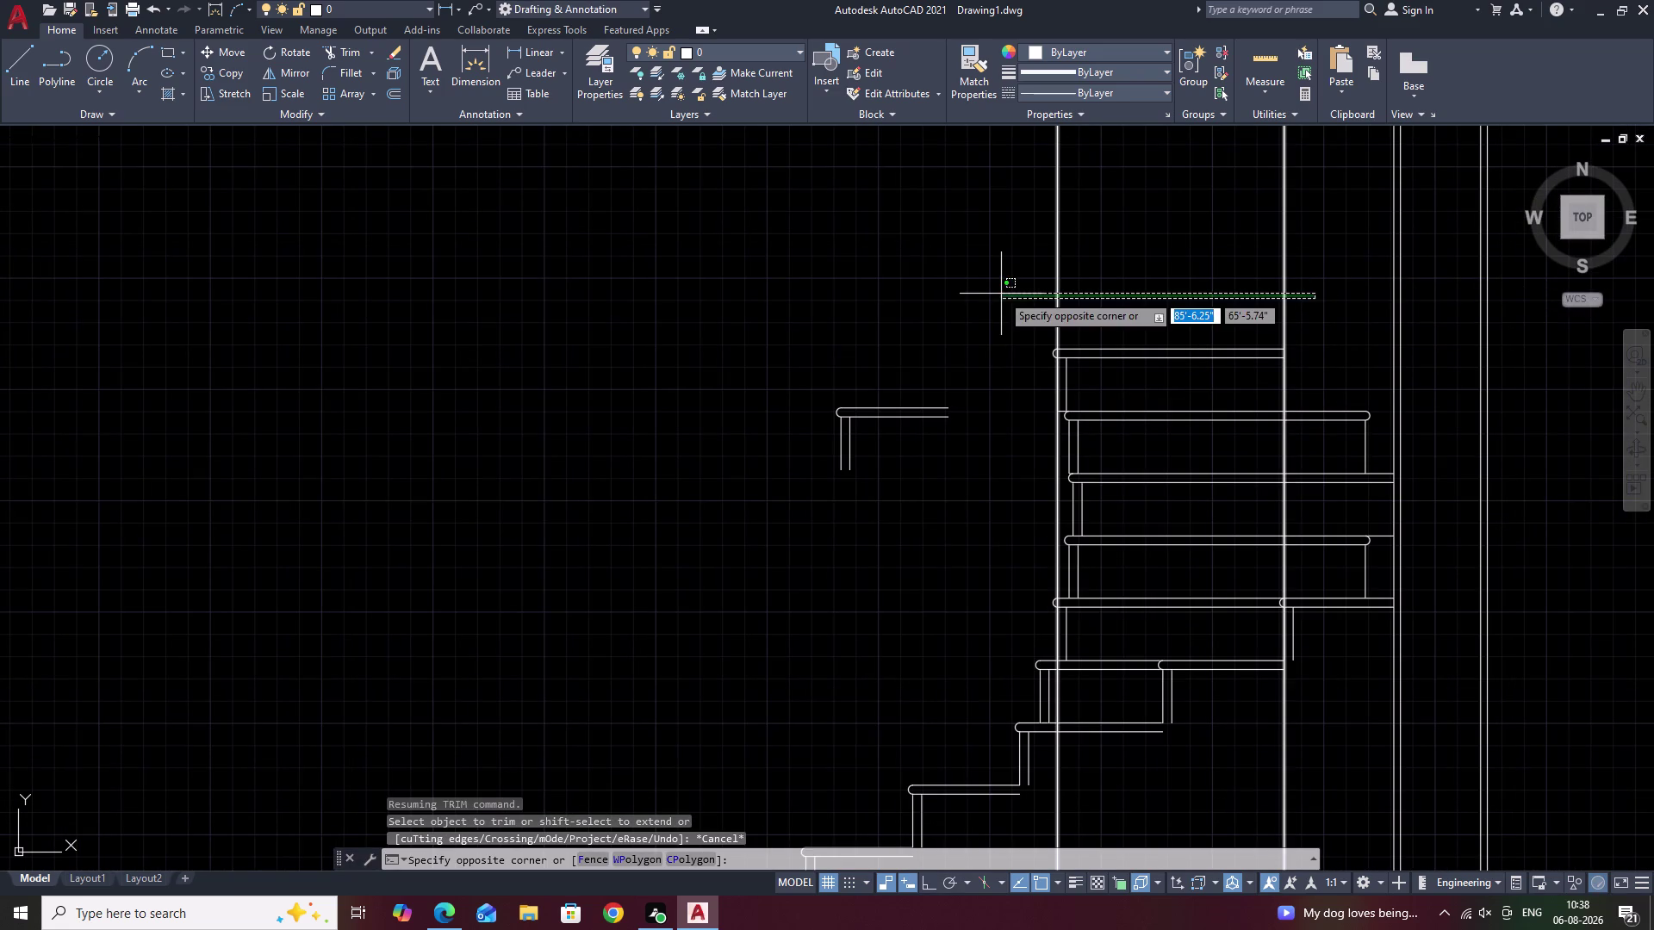
key(Escape)
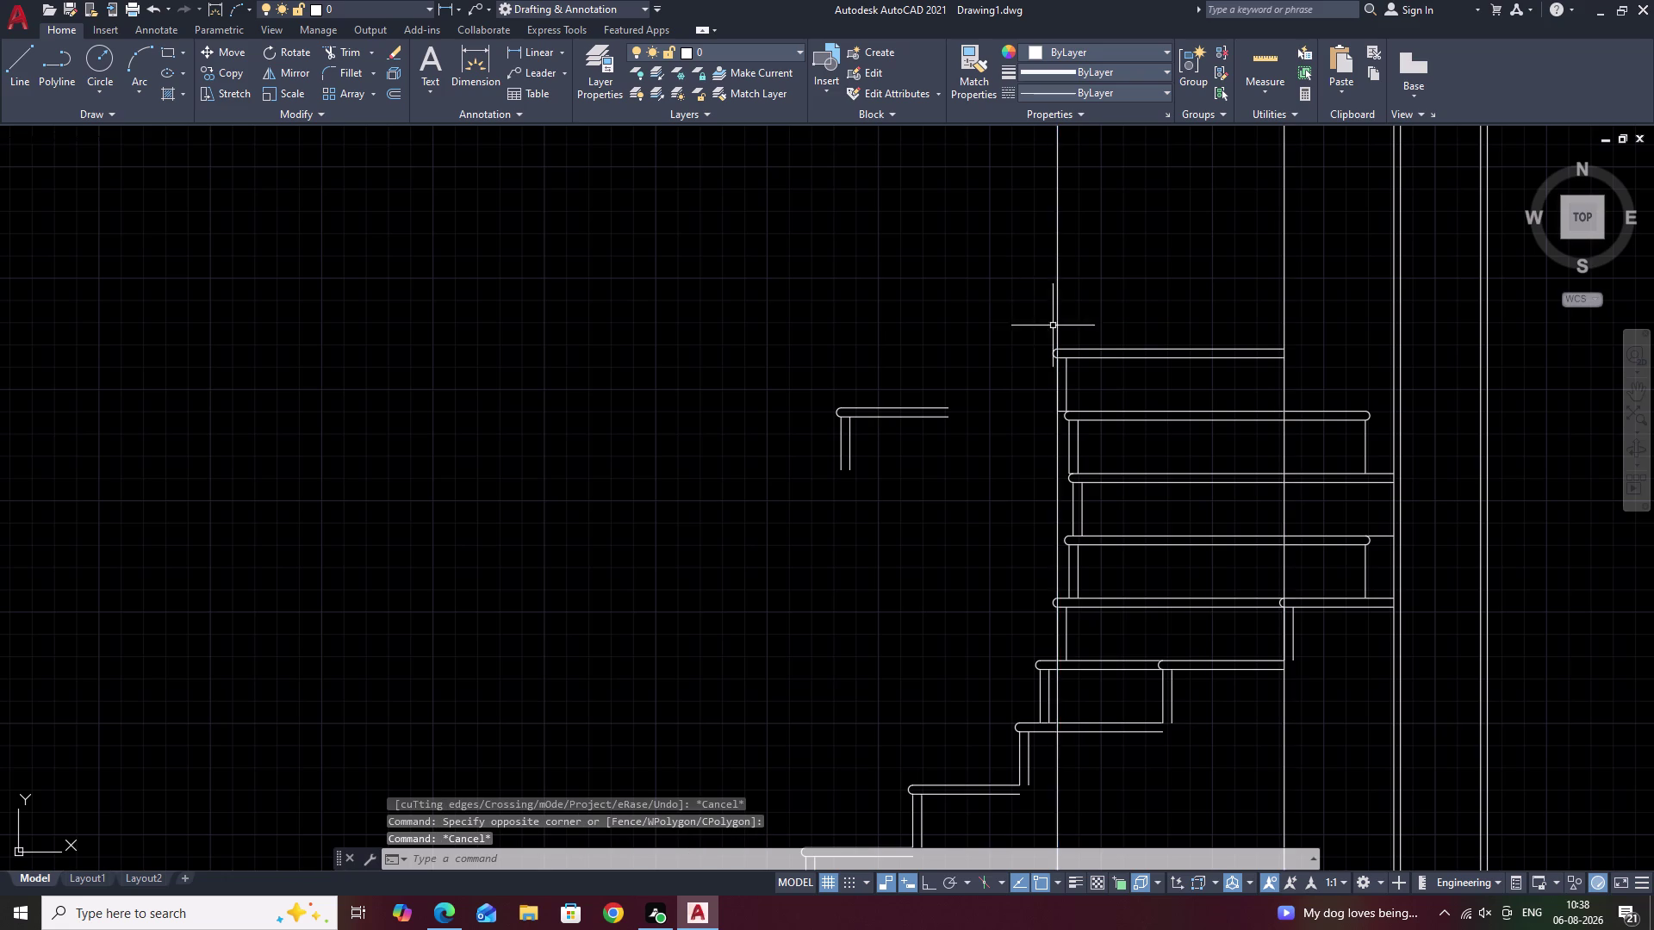
Try trimming the lines crossing the top tread with TR, cancelling both attempts.
text(TR)
key(space)
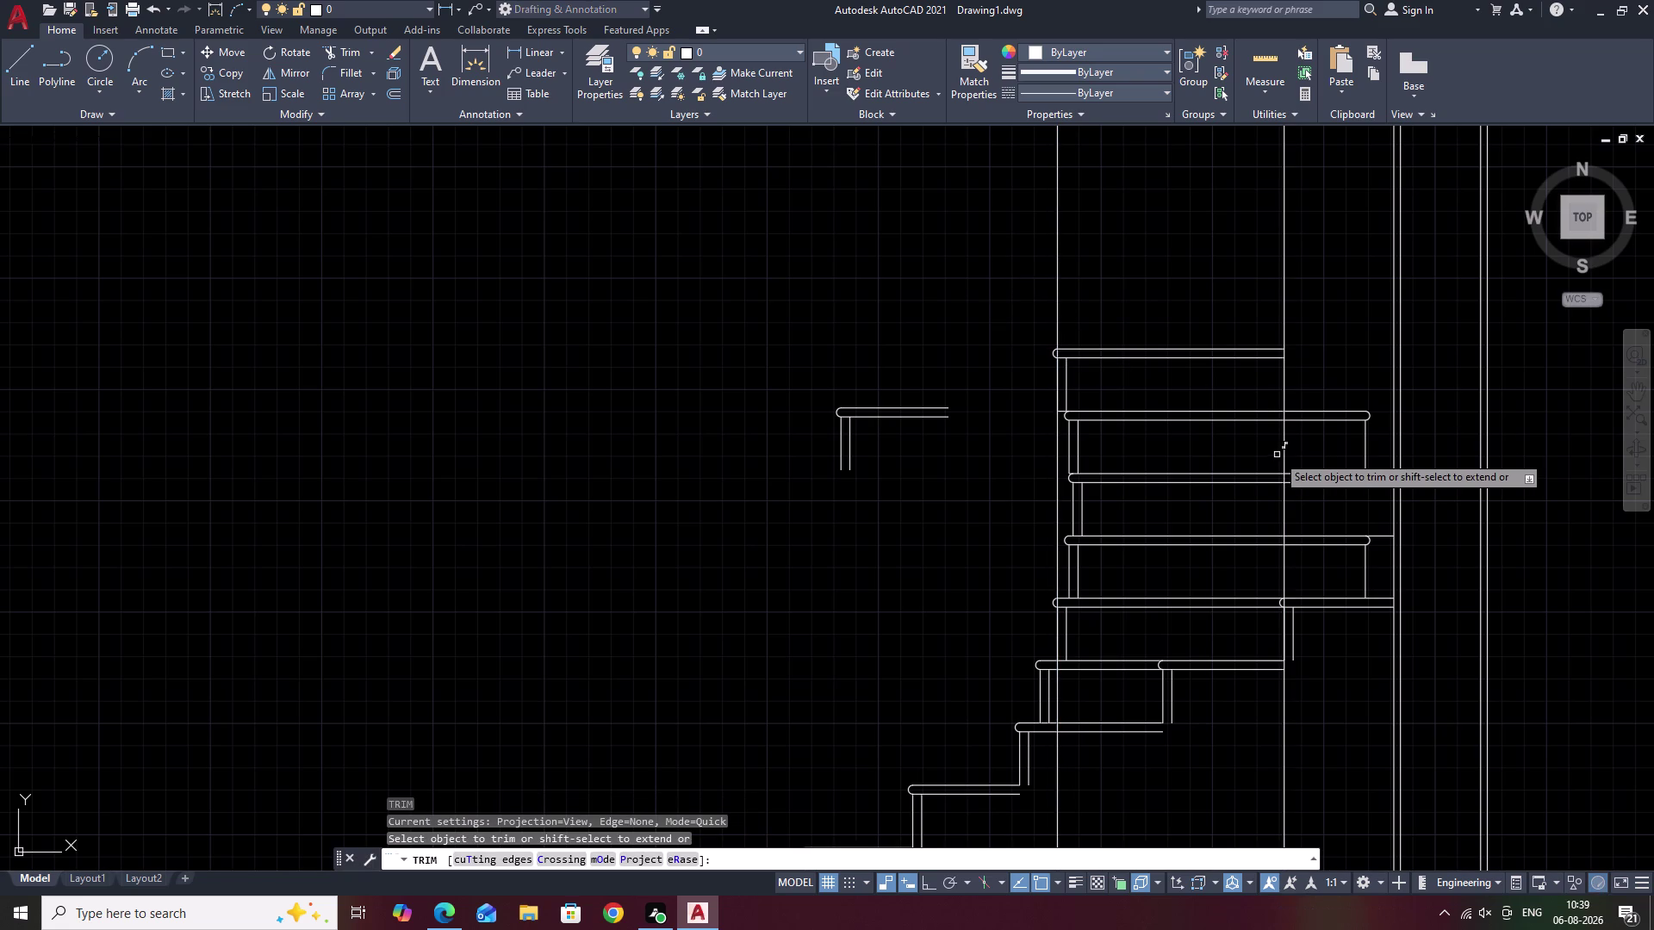
scroll(up, 3)
click(1274, 390)
scroll(down, 3)
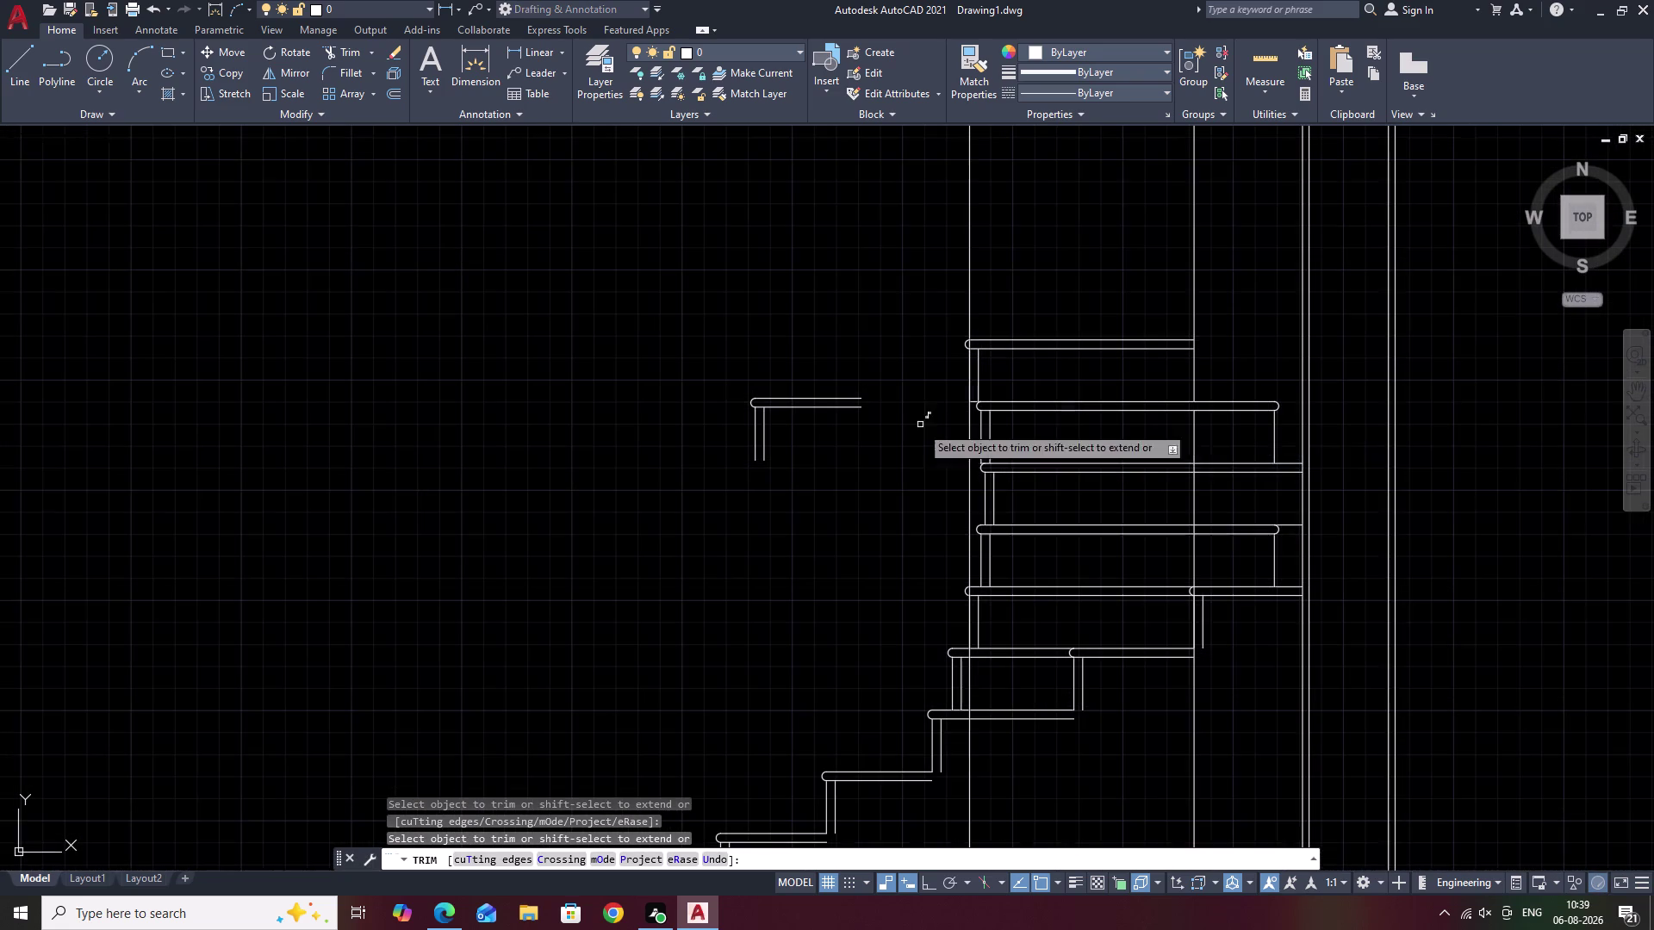
key(Escape)
text(TR)
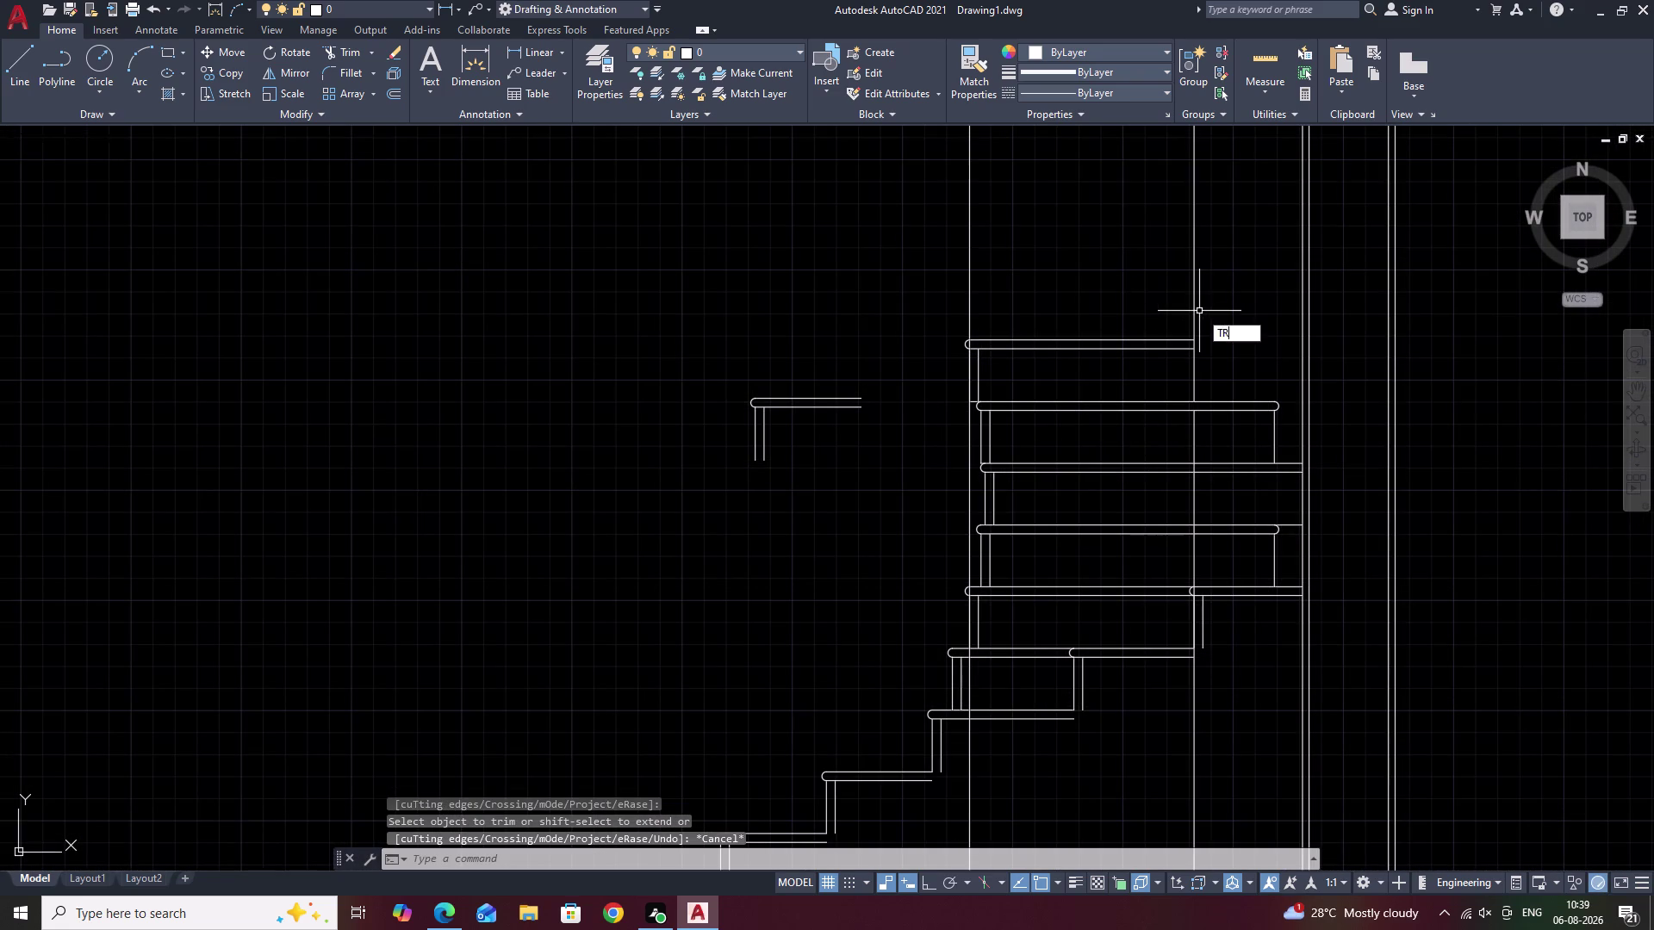
key(space)
drag(1244, 256, 1065, 247)
key(Escape)
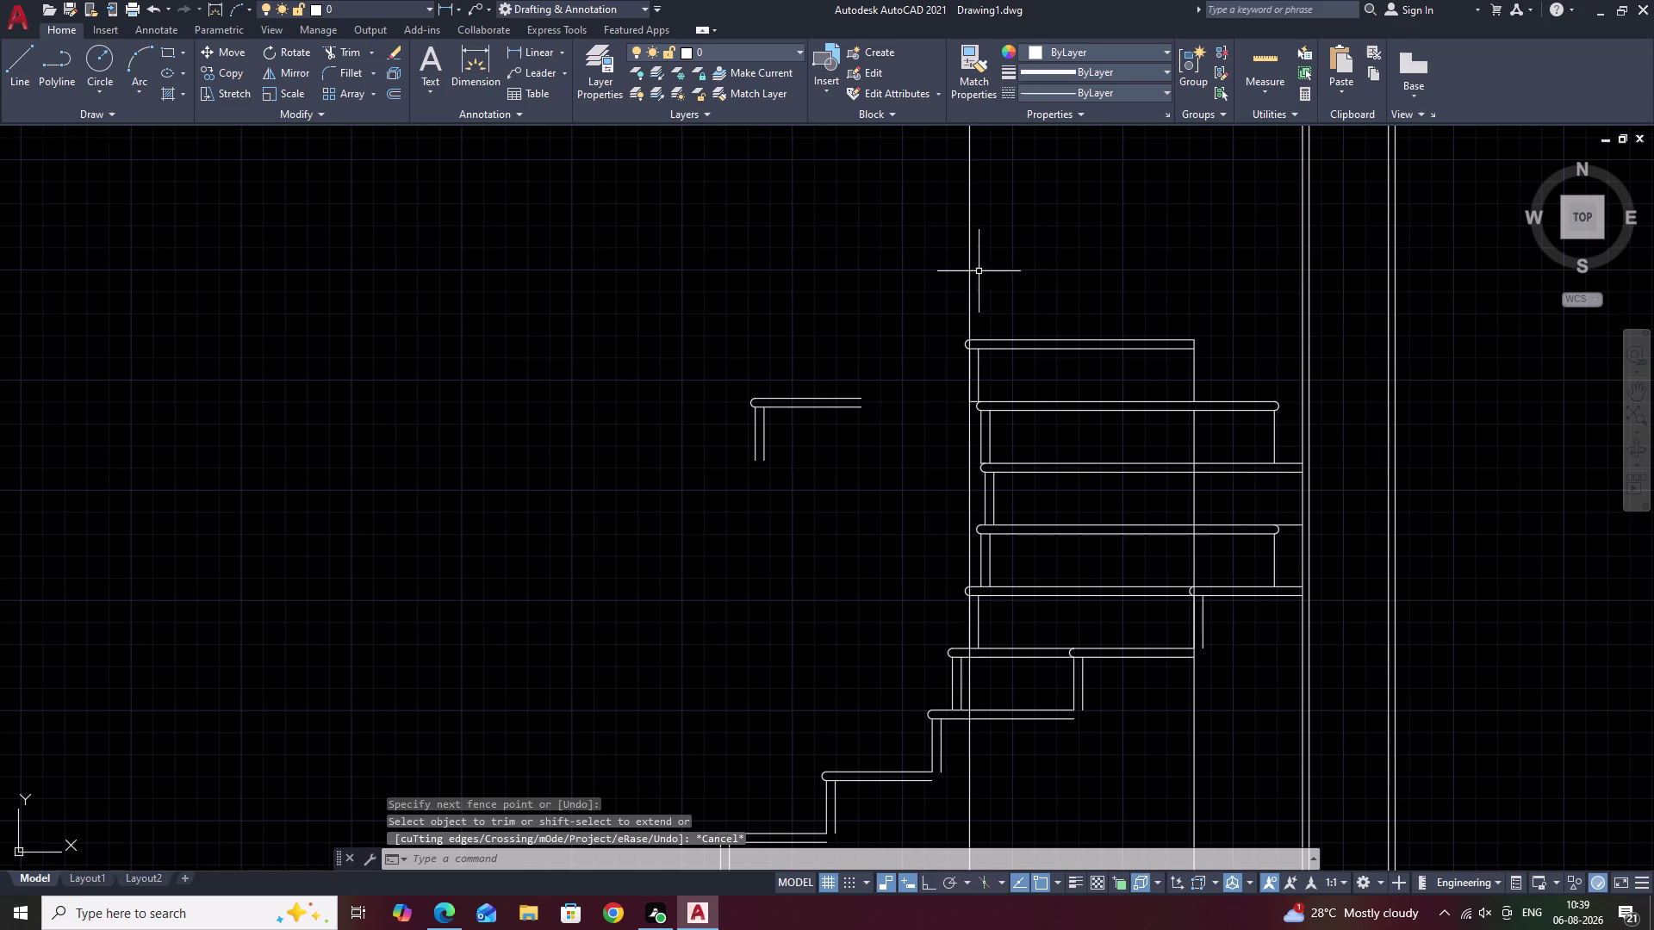
Erase the long left riser line and the second vertical construction line.
click(968, 273)
click(1195, 447)
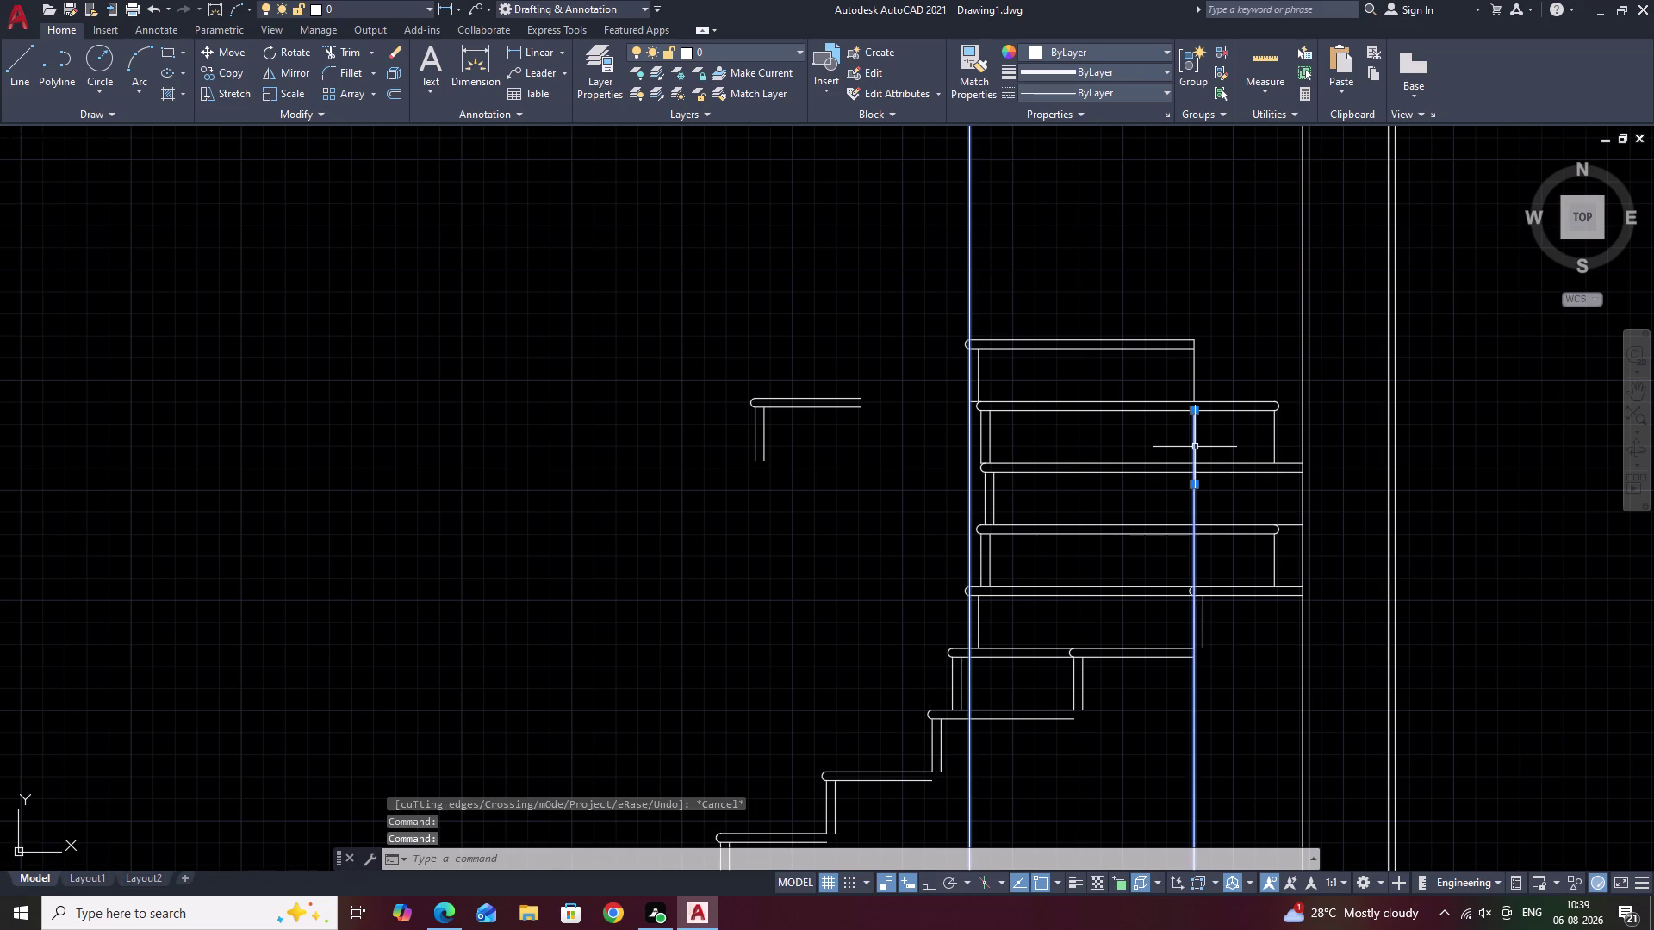
text(E)
key(space)
scroll(up, 3)
key(Escape)
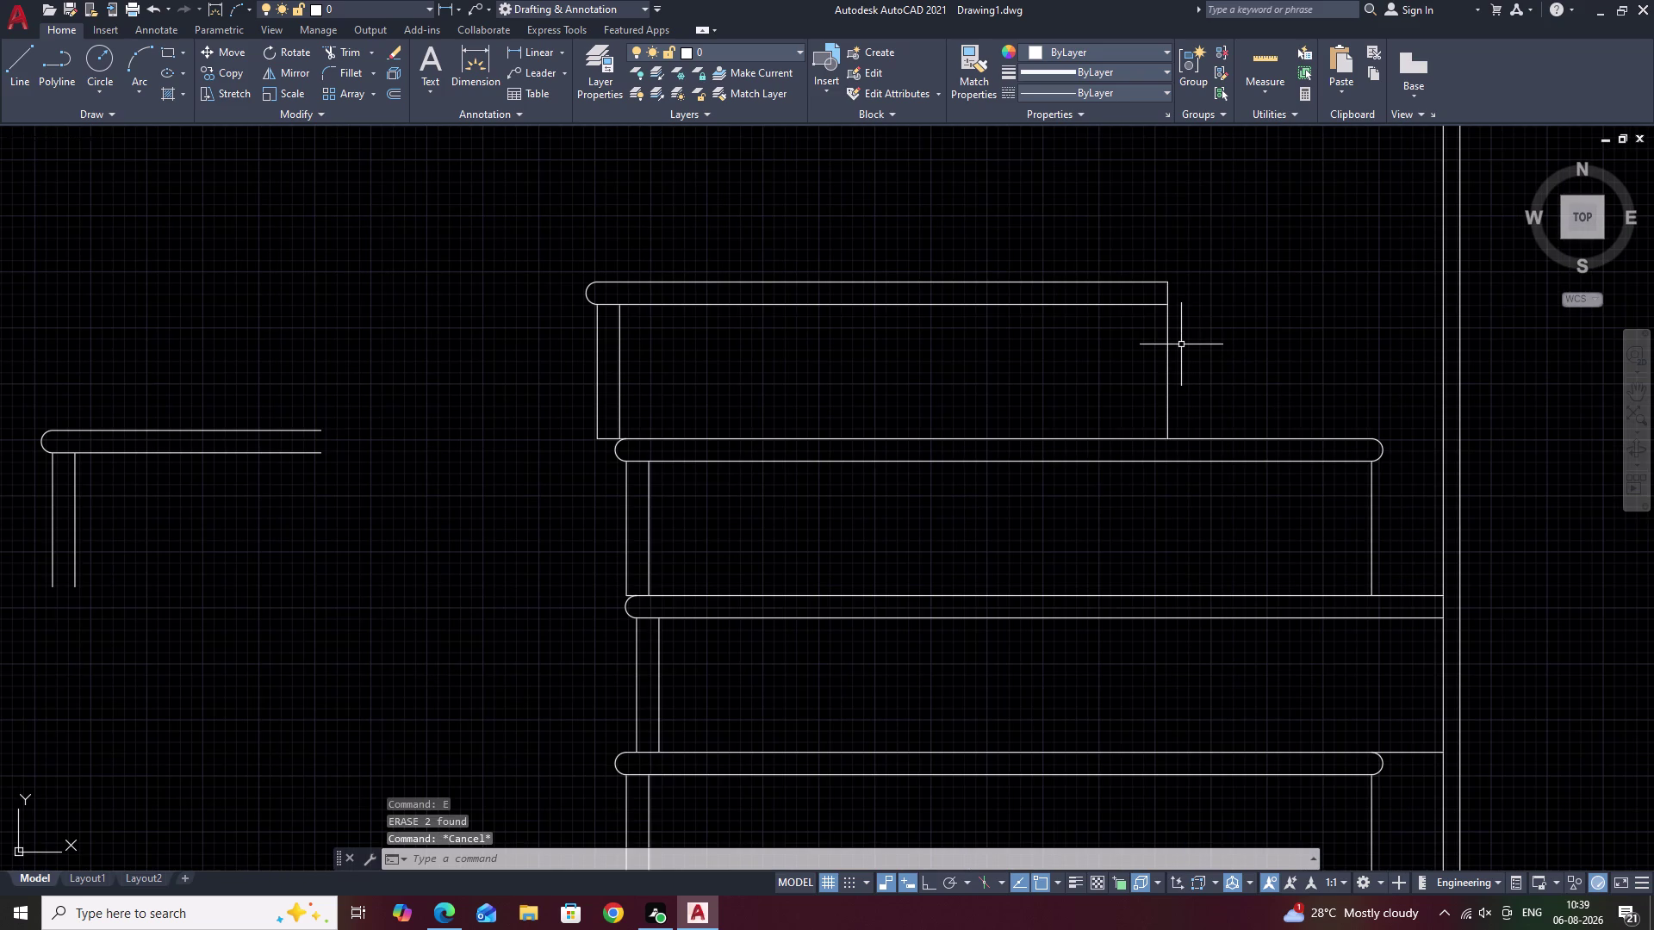
Fillet the top tread line with the line above it to close the nosing corner.
text(F)
key(space)
click(1145, 303)
click(1149, 284)
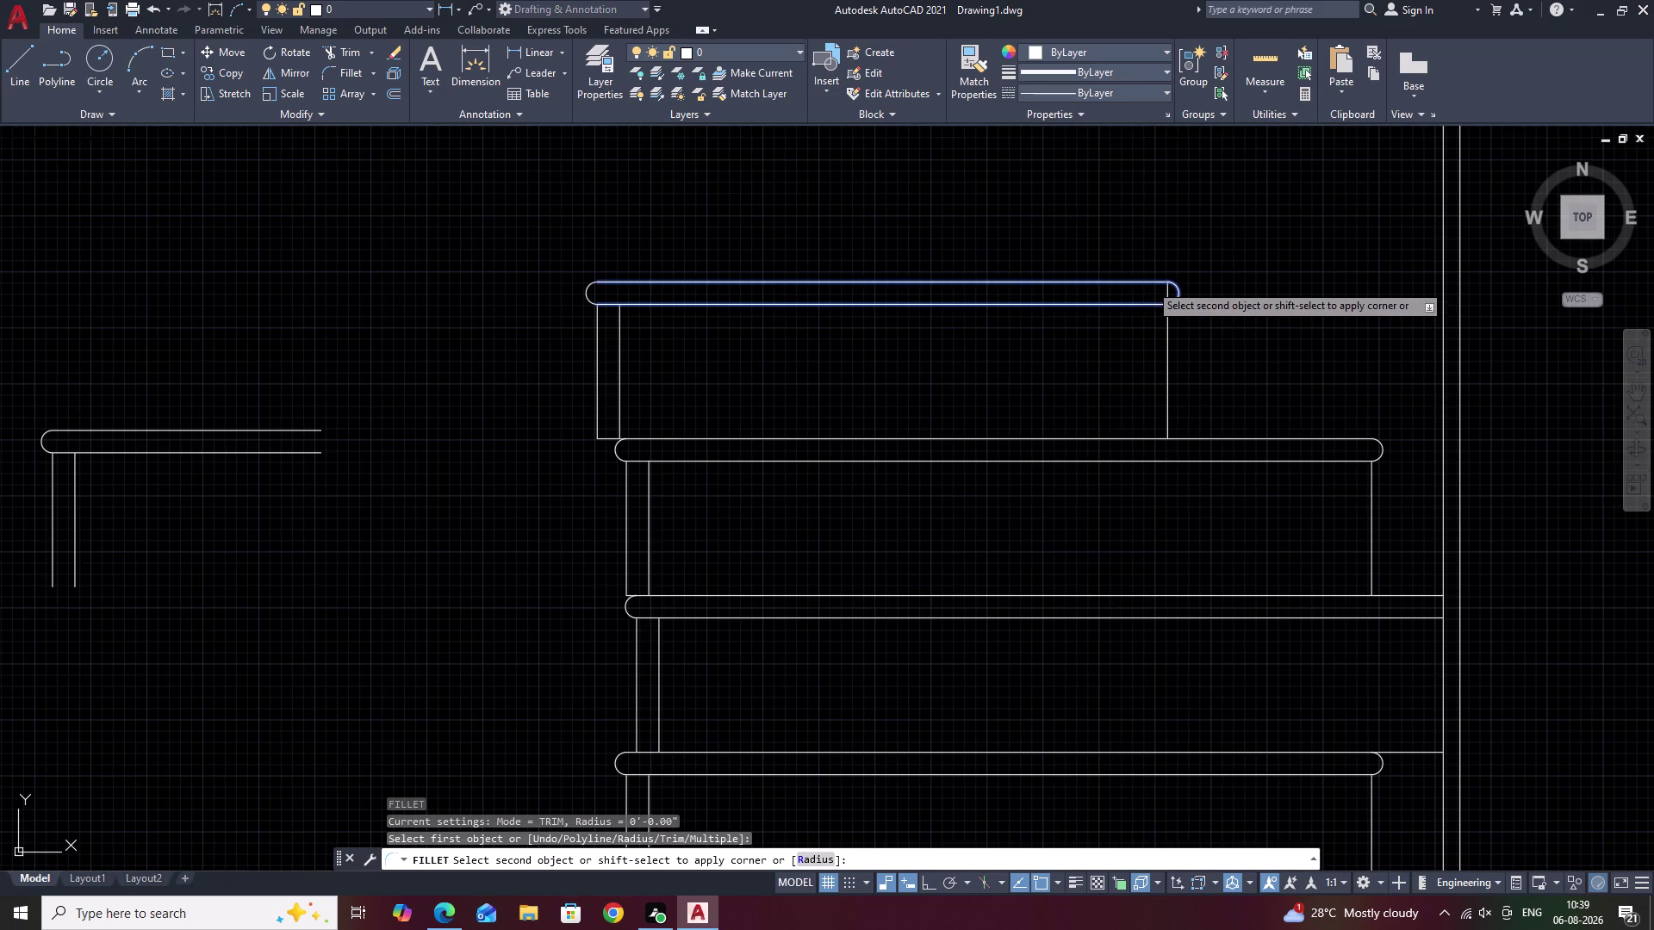
key(Escape)
Begin trimming a line in the elevation, then cancel the trim.
text(TR)
key(space)
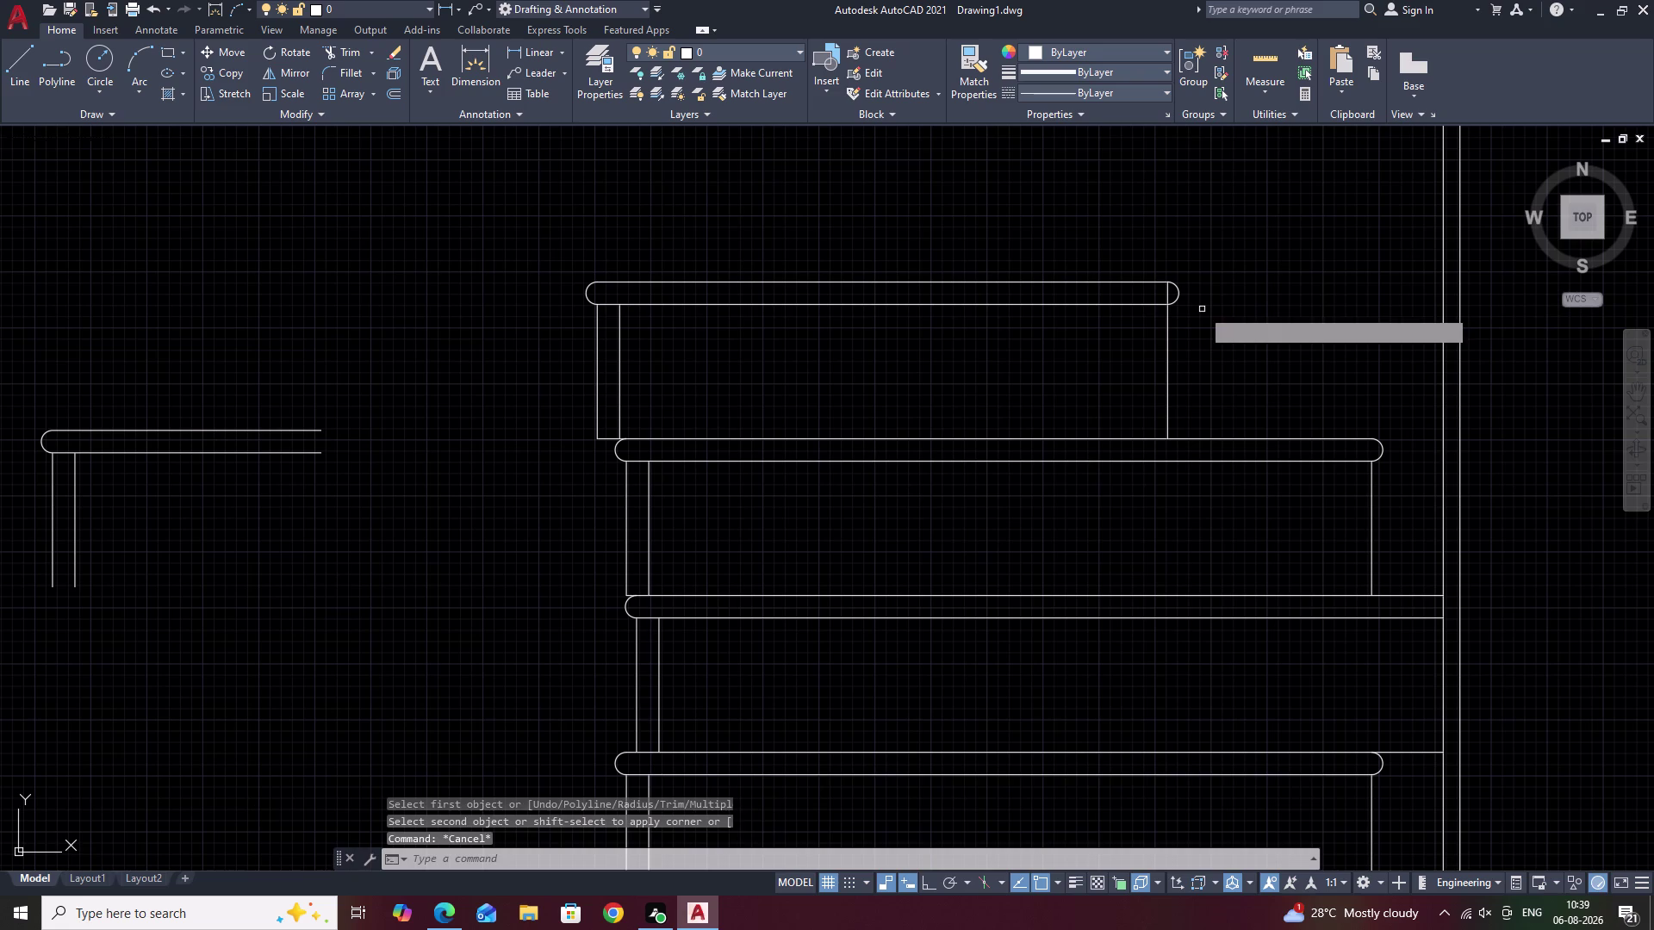
click(1167, 295)
scroll(down, 3)
key(Escape)
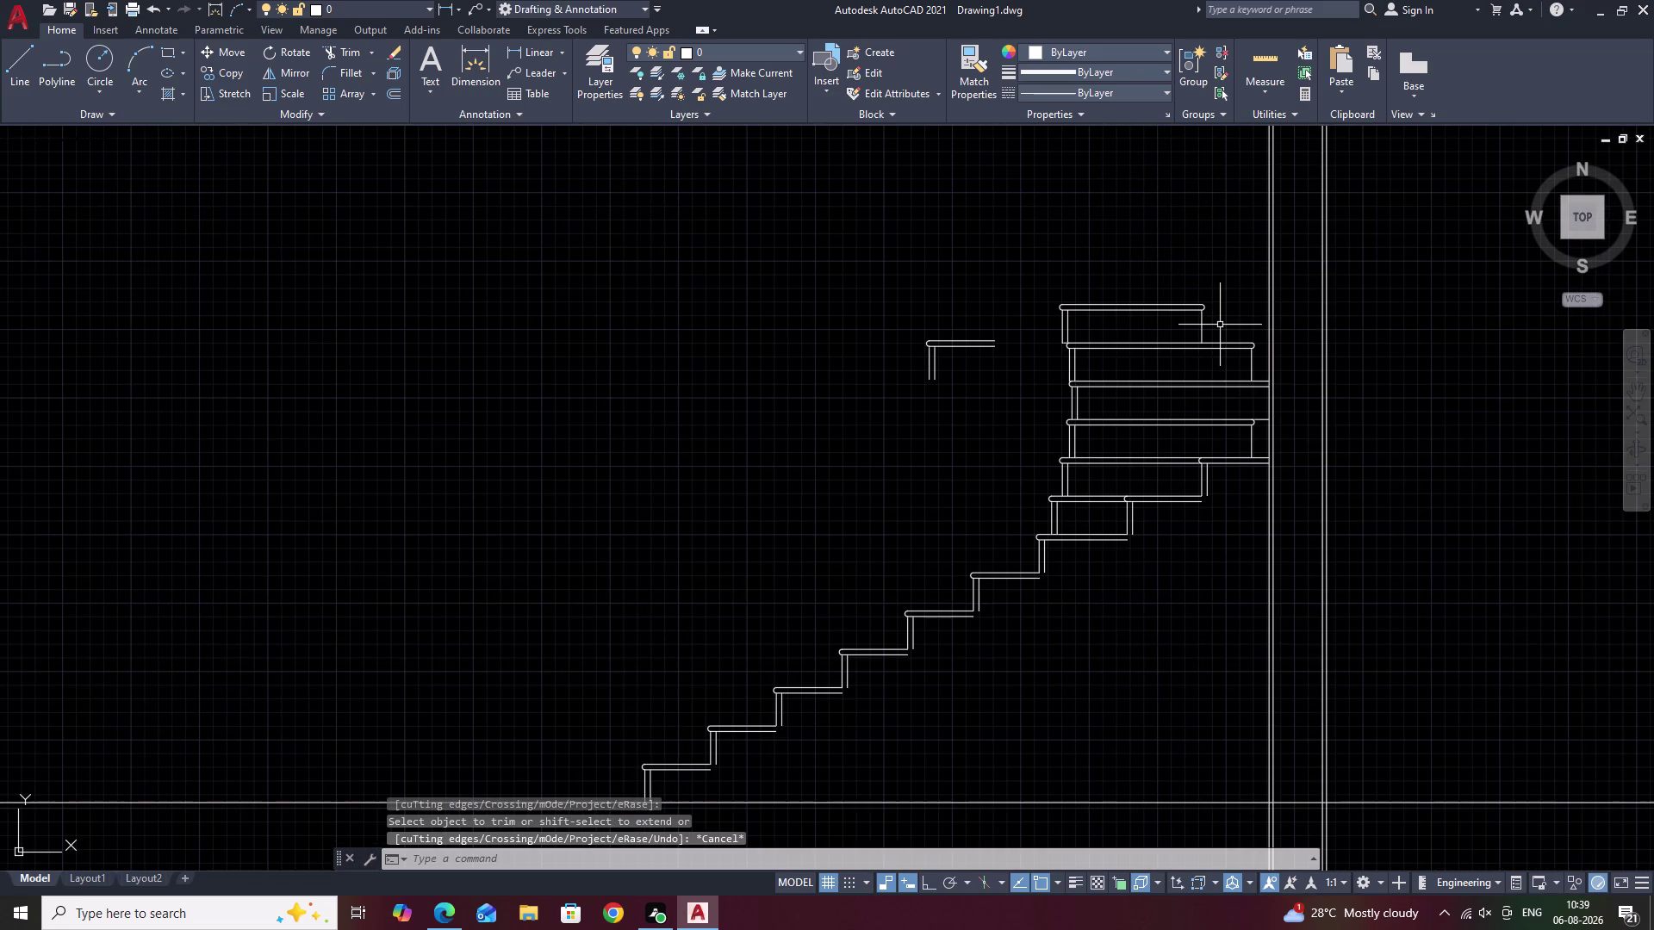
Pan and zoom from the stair elevation up to the winder stair plan.
middle_drag(1220, 325, 1240, 443)
scroll(up, 3)
scroll(down, 3)
middle_drag(1209, 374, 1261, 537)
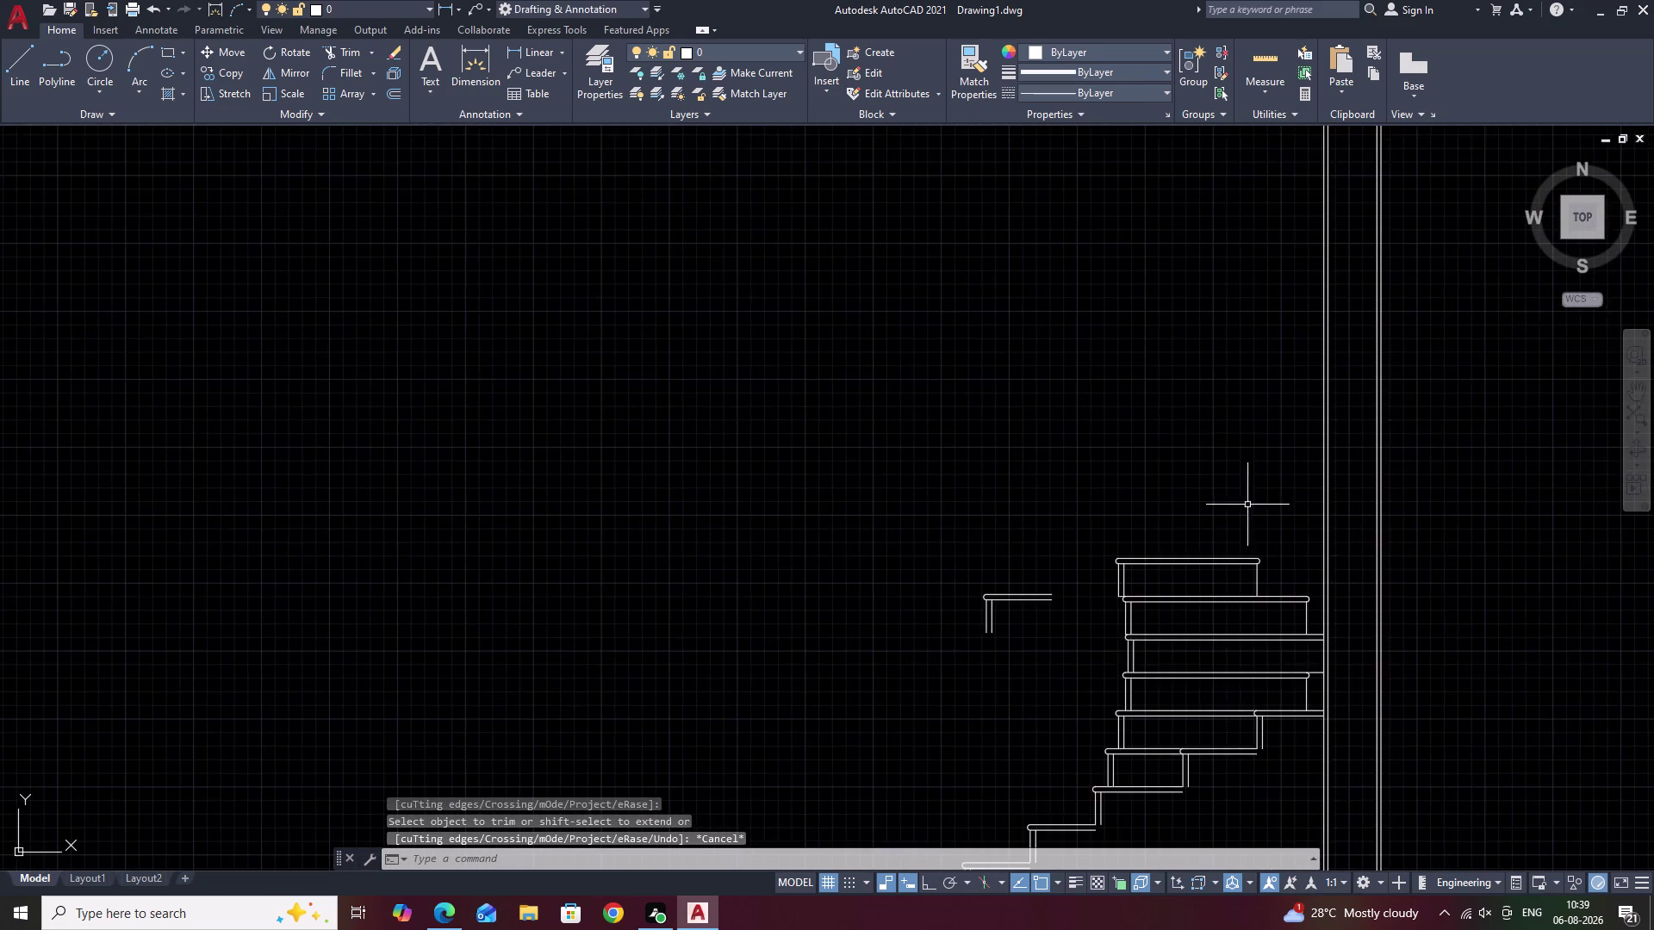
middle_drag(1222, 432, 1273, 531)
scroll(down, 3)
middle_drag(1237, 395, 1251, 515)
scroll(up, 3)
scroll(up, 3)
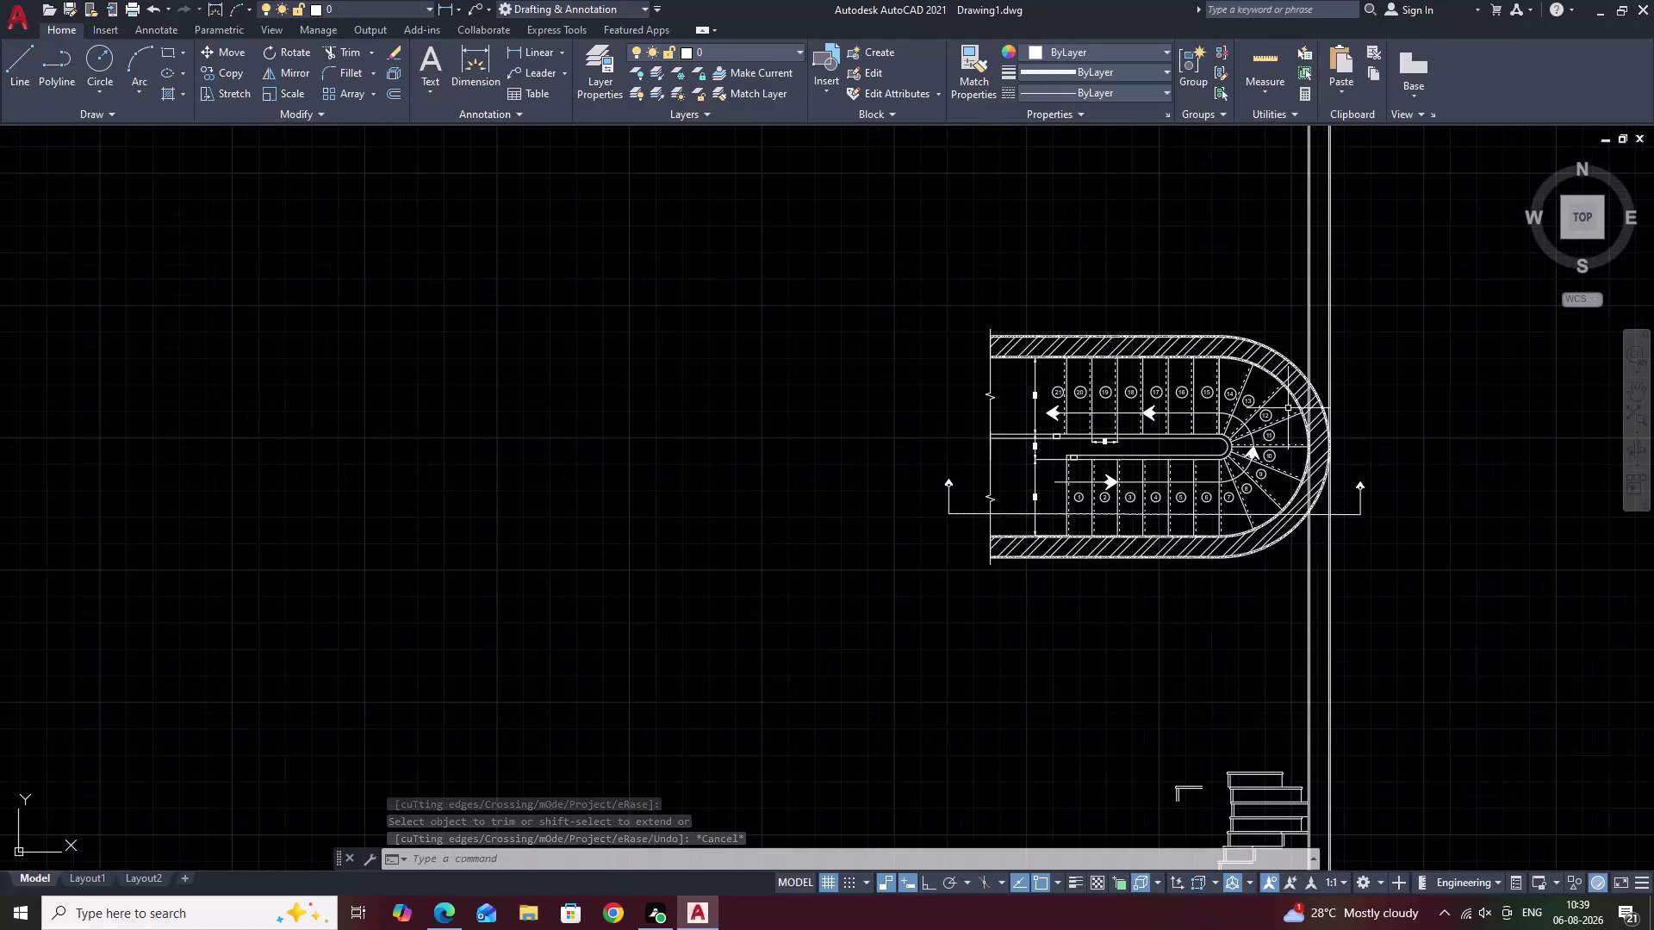
scroll(up, 3)
scroll(down, 3)
middle_drag(1185, 580, 1244, 151)
middle_drag(1265, 524, 1316, 87)
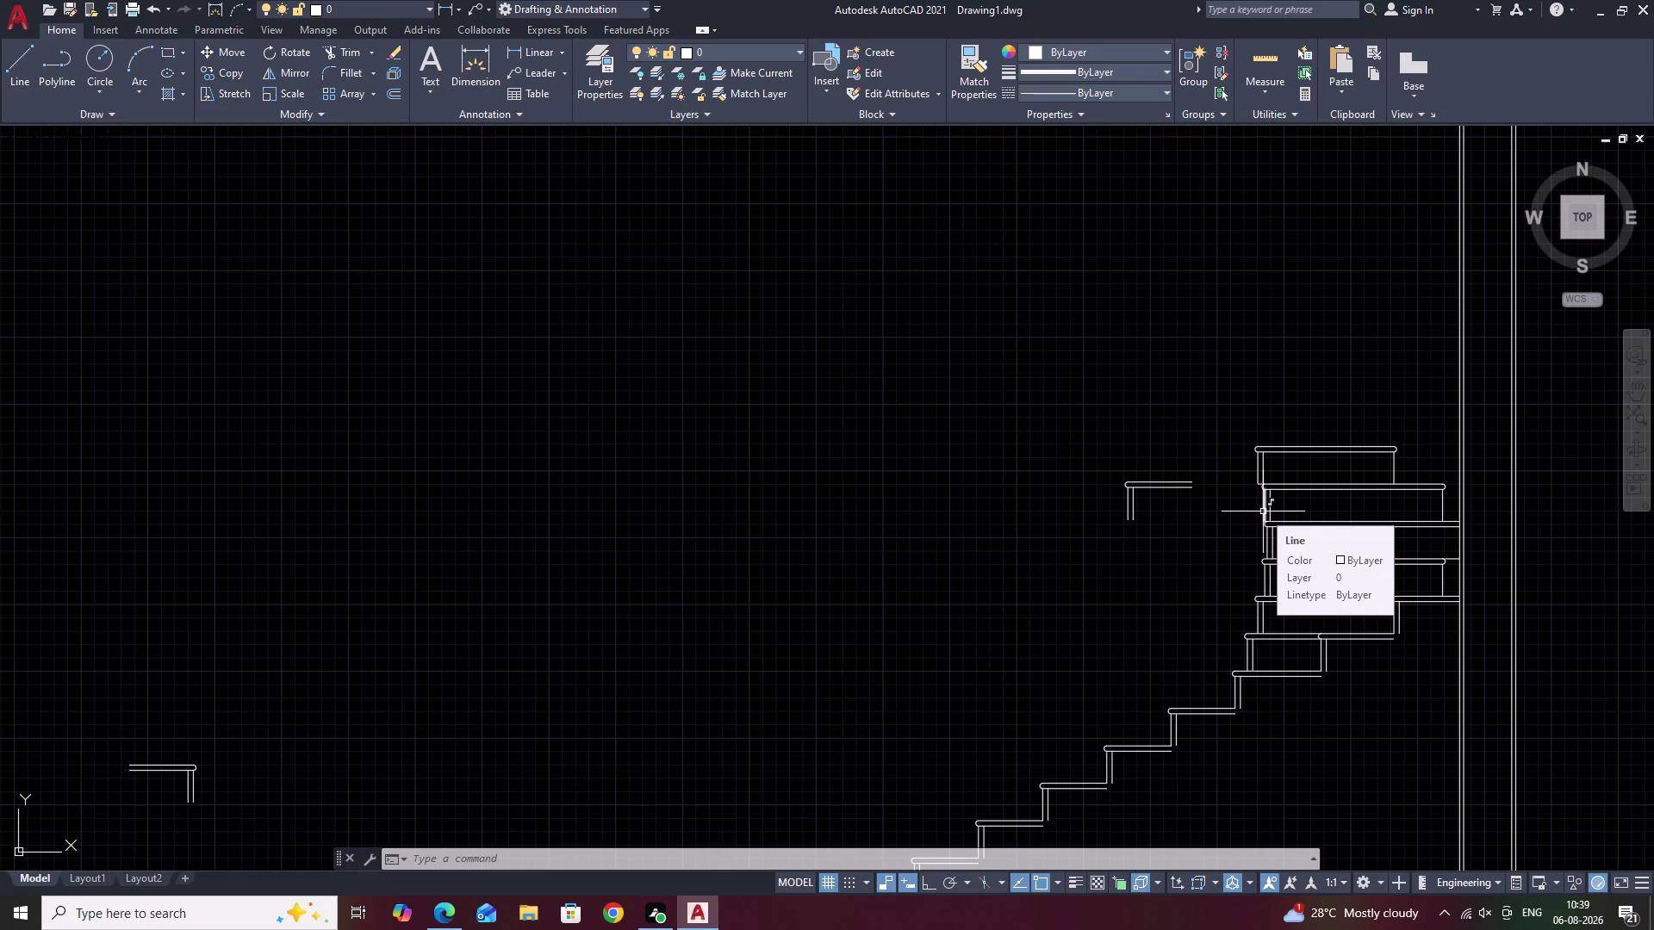
scroll(down, 3)
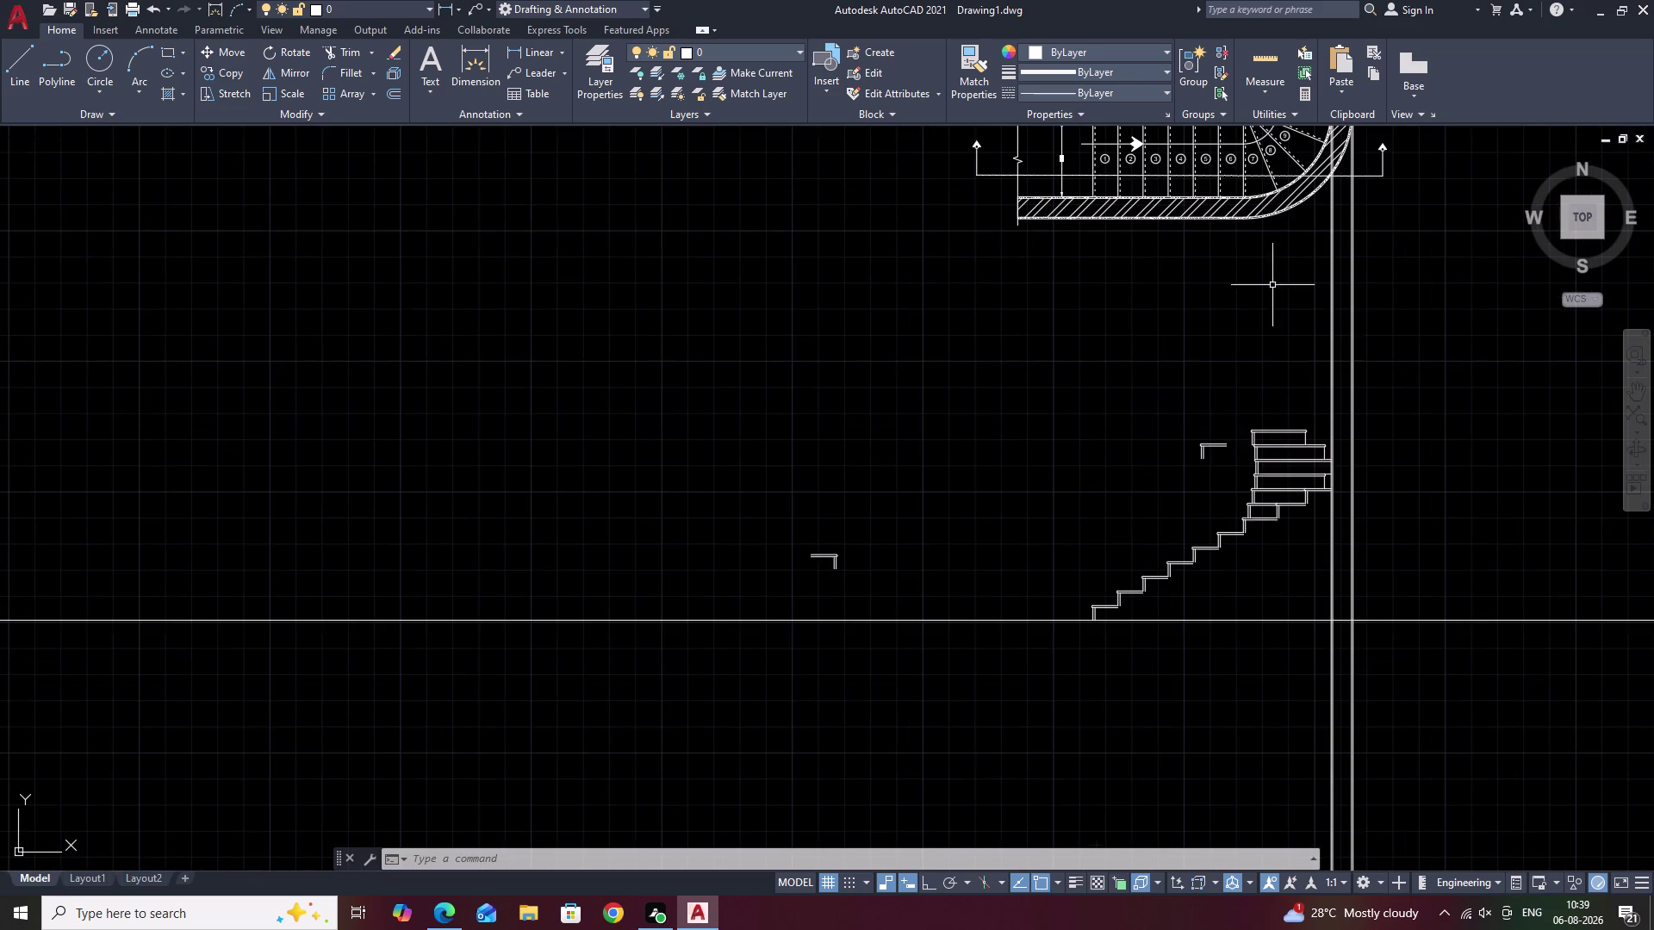
middle_drag(1276, 270, 1229, 626)
scroll(up, 3)
middle_drag(1144, 347, 1172, 418)
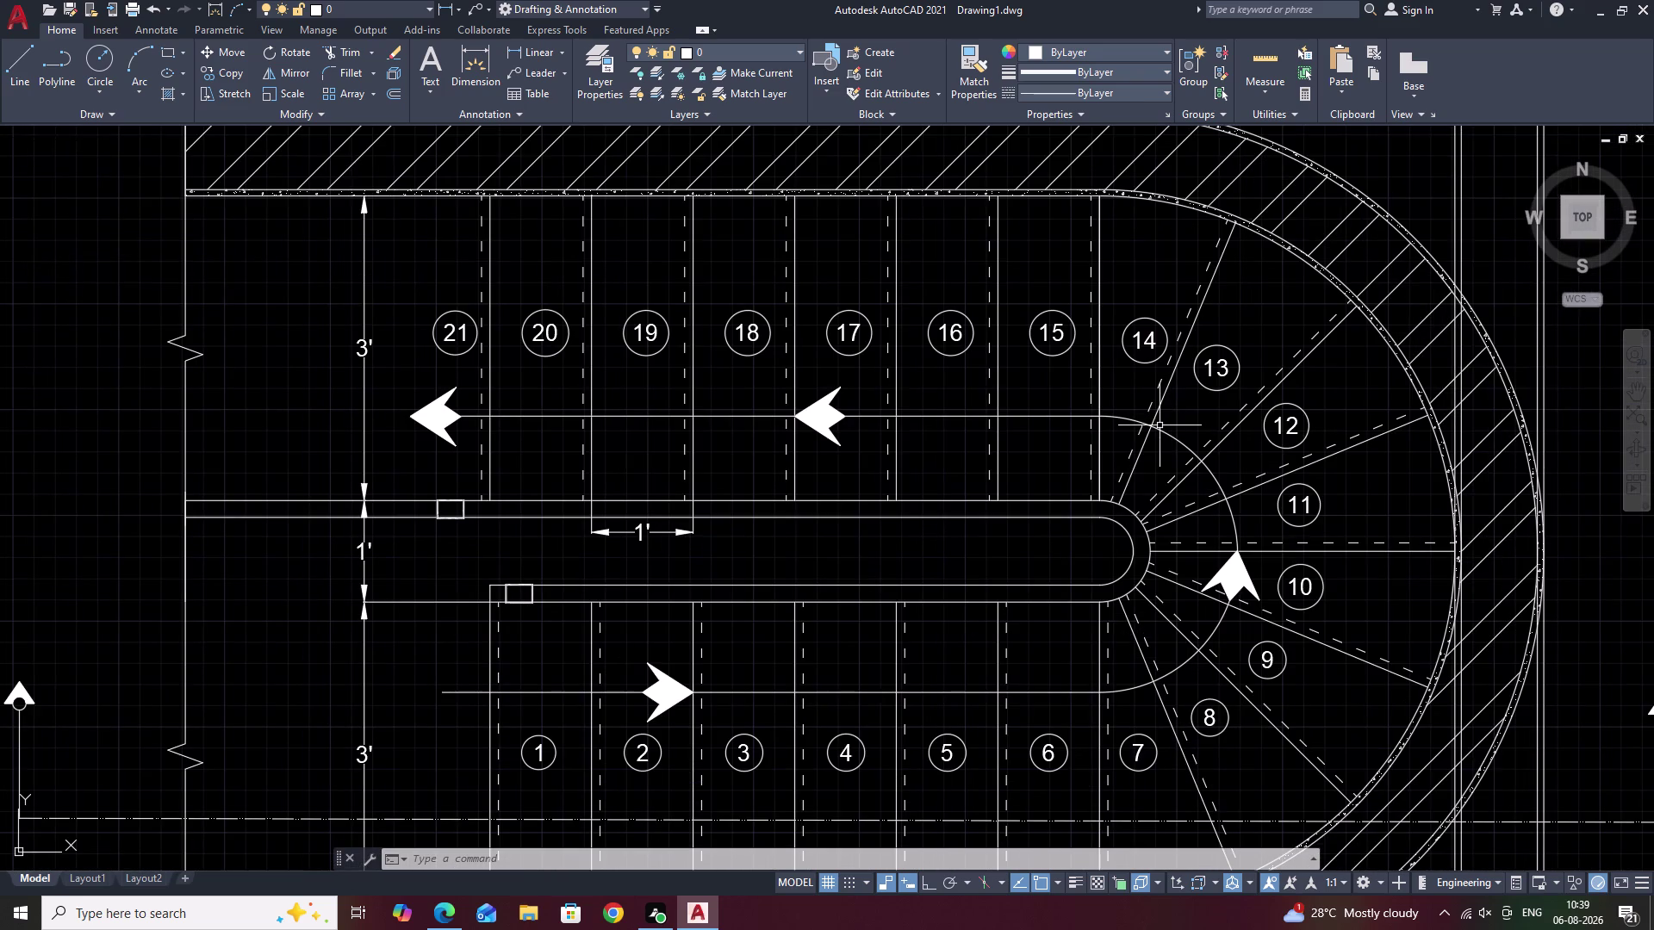
Draw two vertical construction lines through the winder plan with XL V, then return to the elevation.
text(XL V)
key(space)
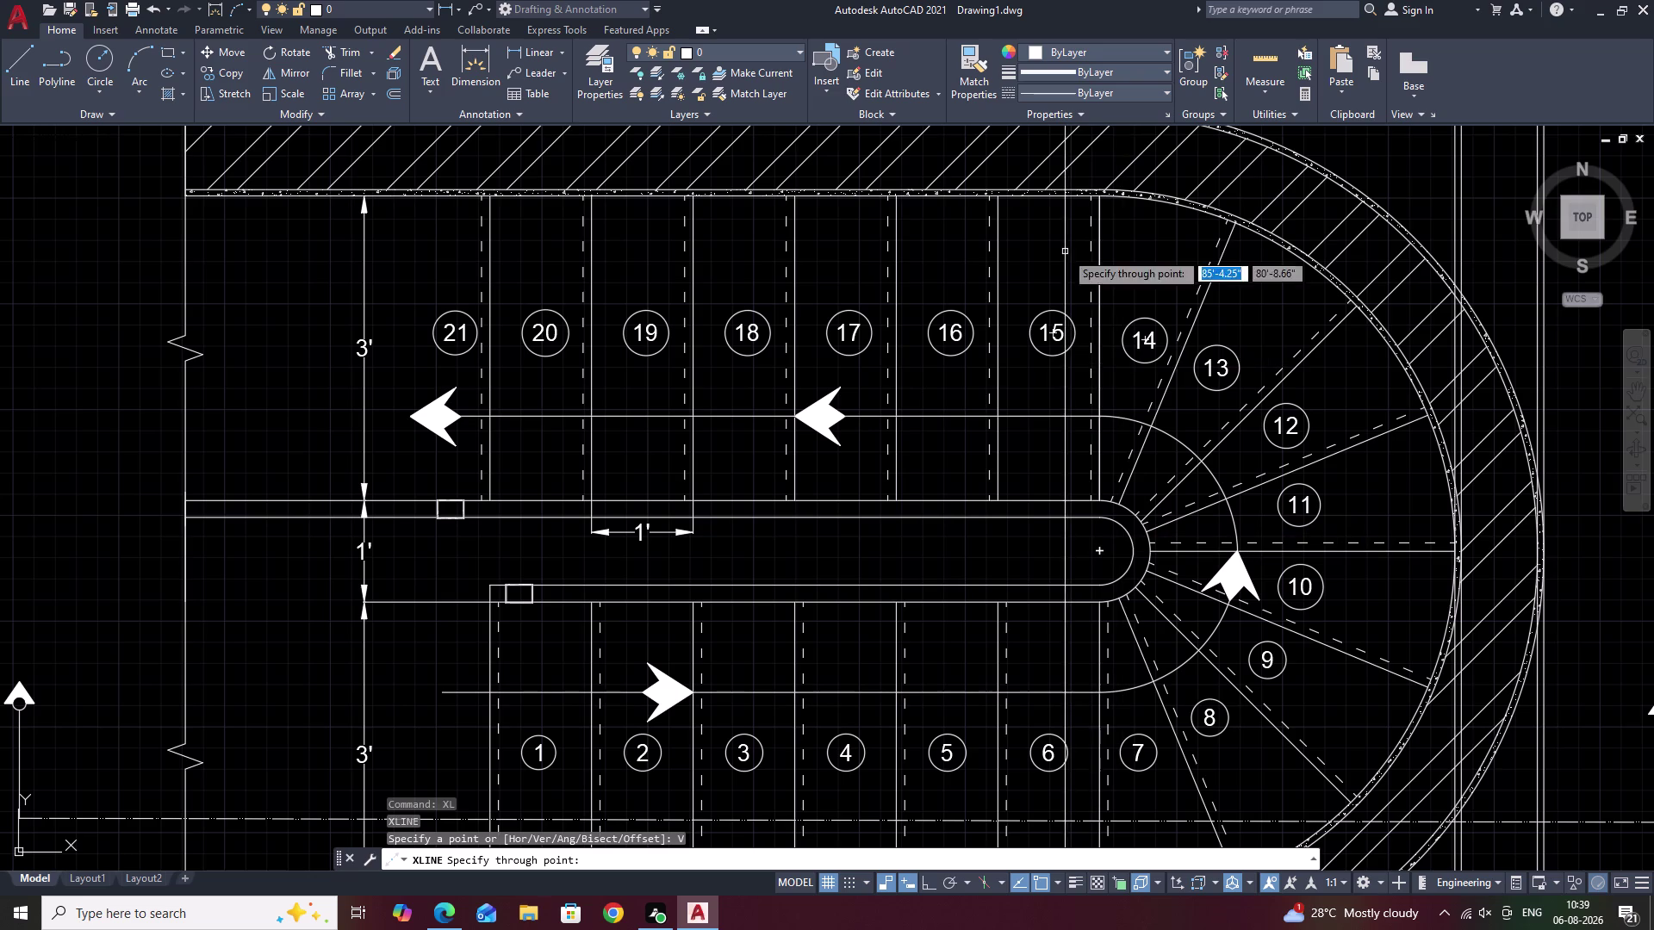
click(1102, 198)
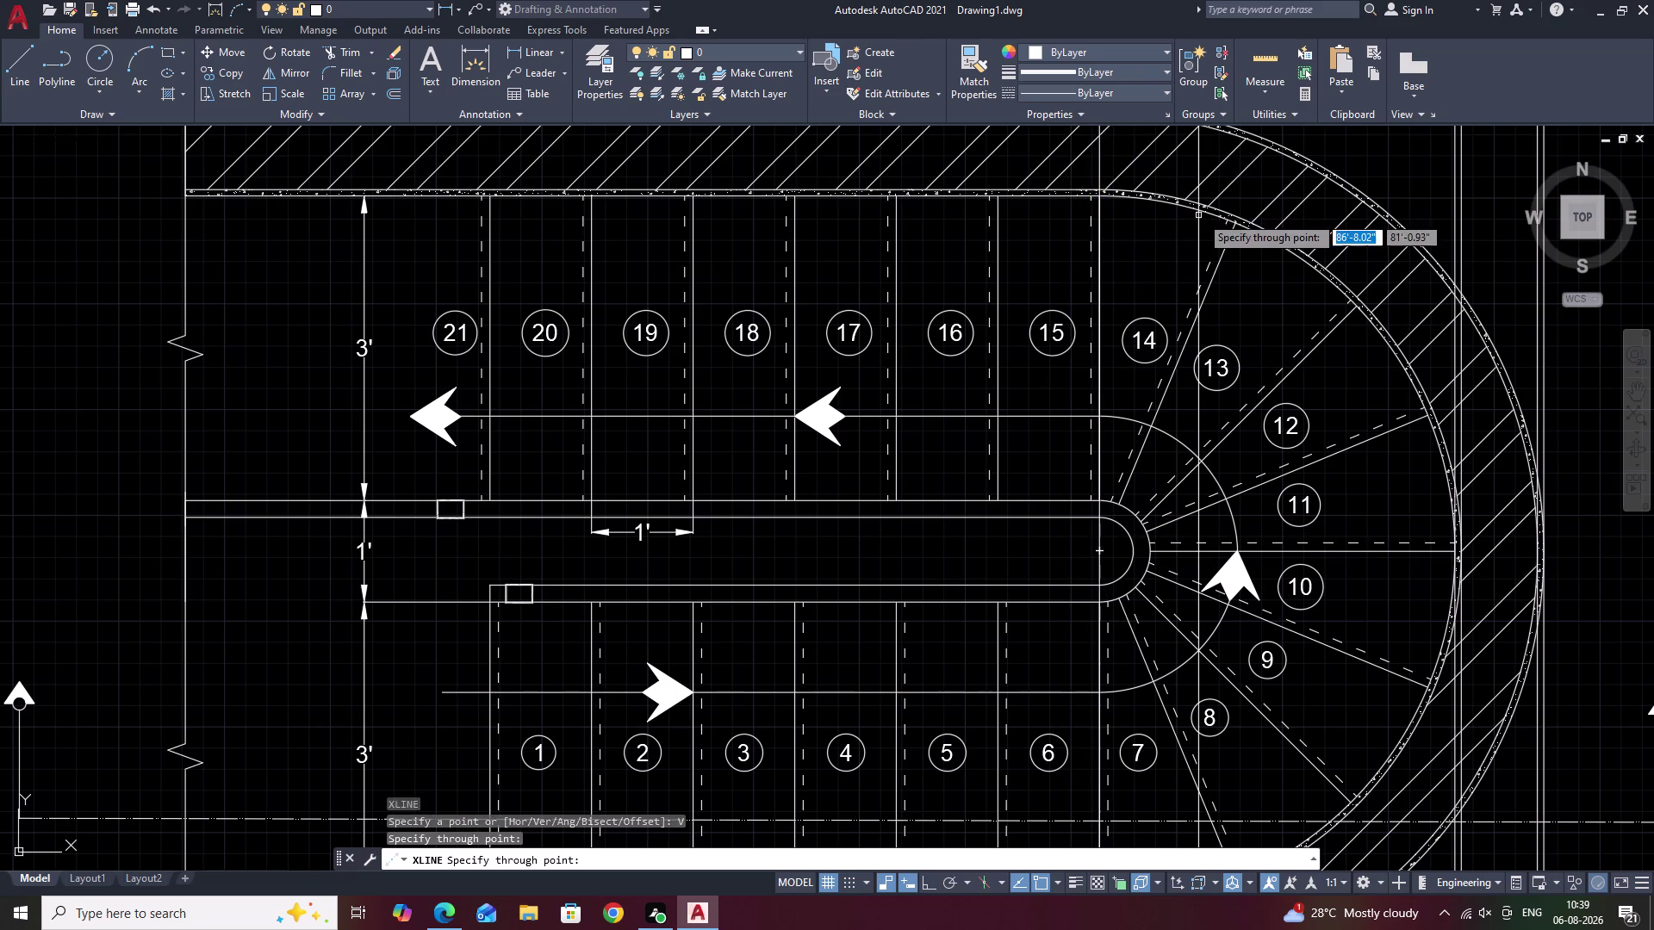
click(1240, 219)
scroll(down, 3)
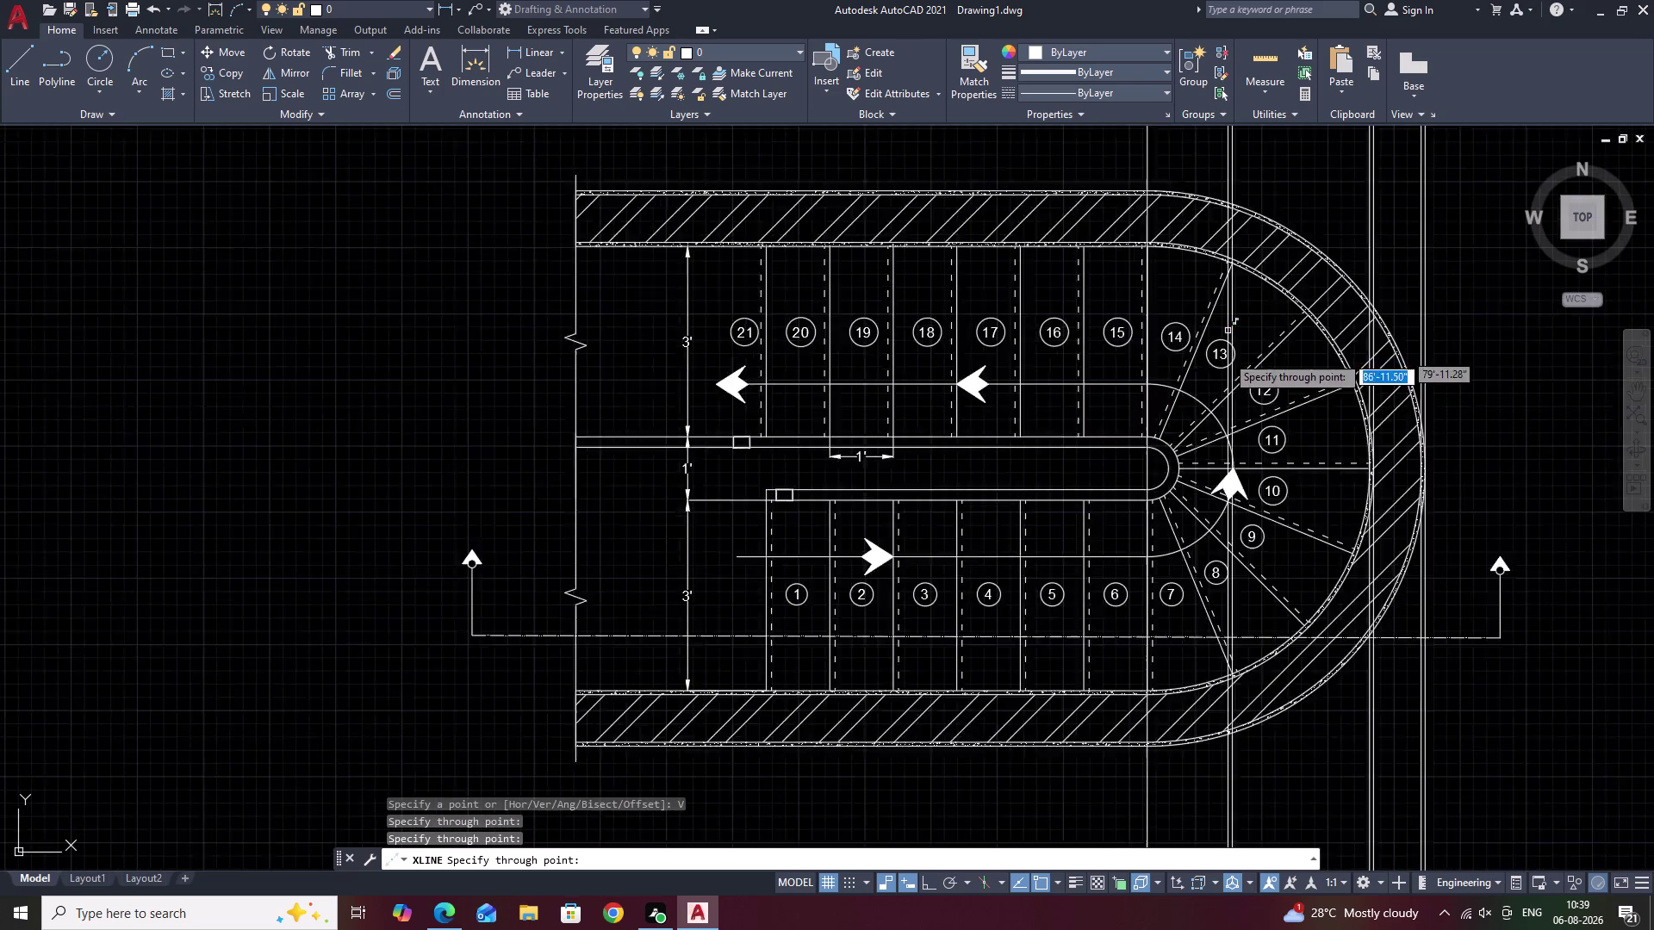
key(Escape)
middle_drag(1272, 628, 1223, 35)
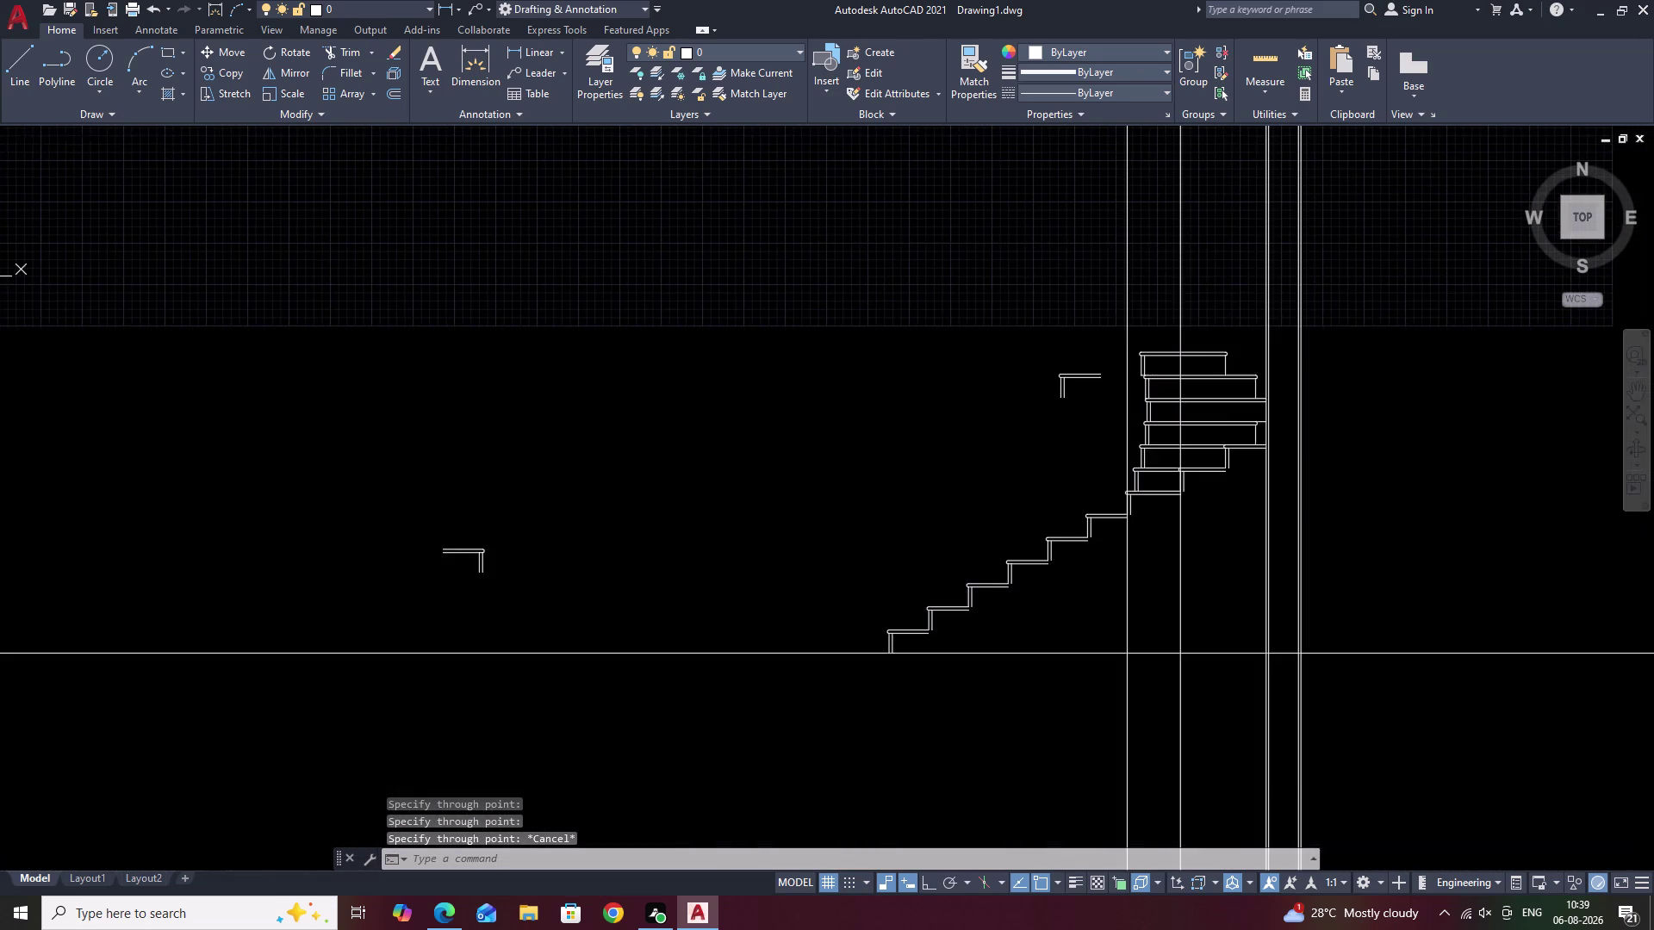
middle_drag(1224, 387, 1228, 298)
scroll(up, 3)
drag(1151, 216, 1023, 178)
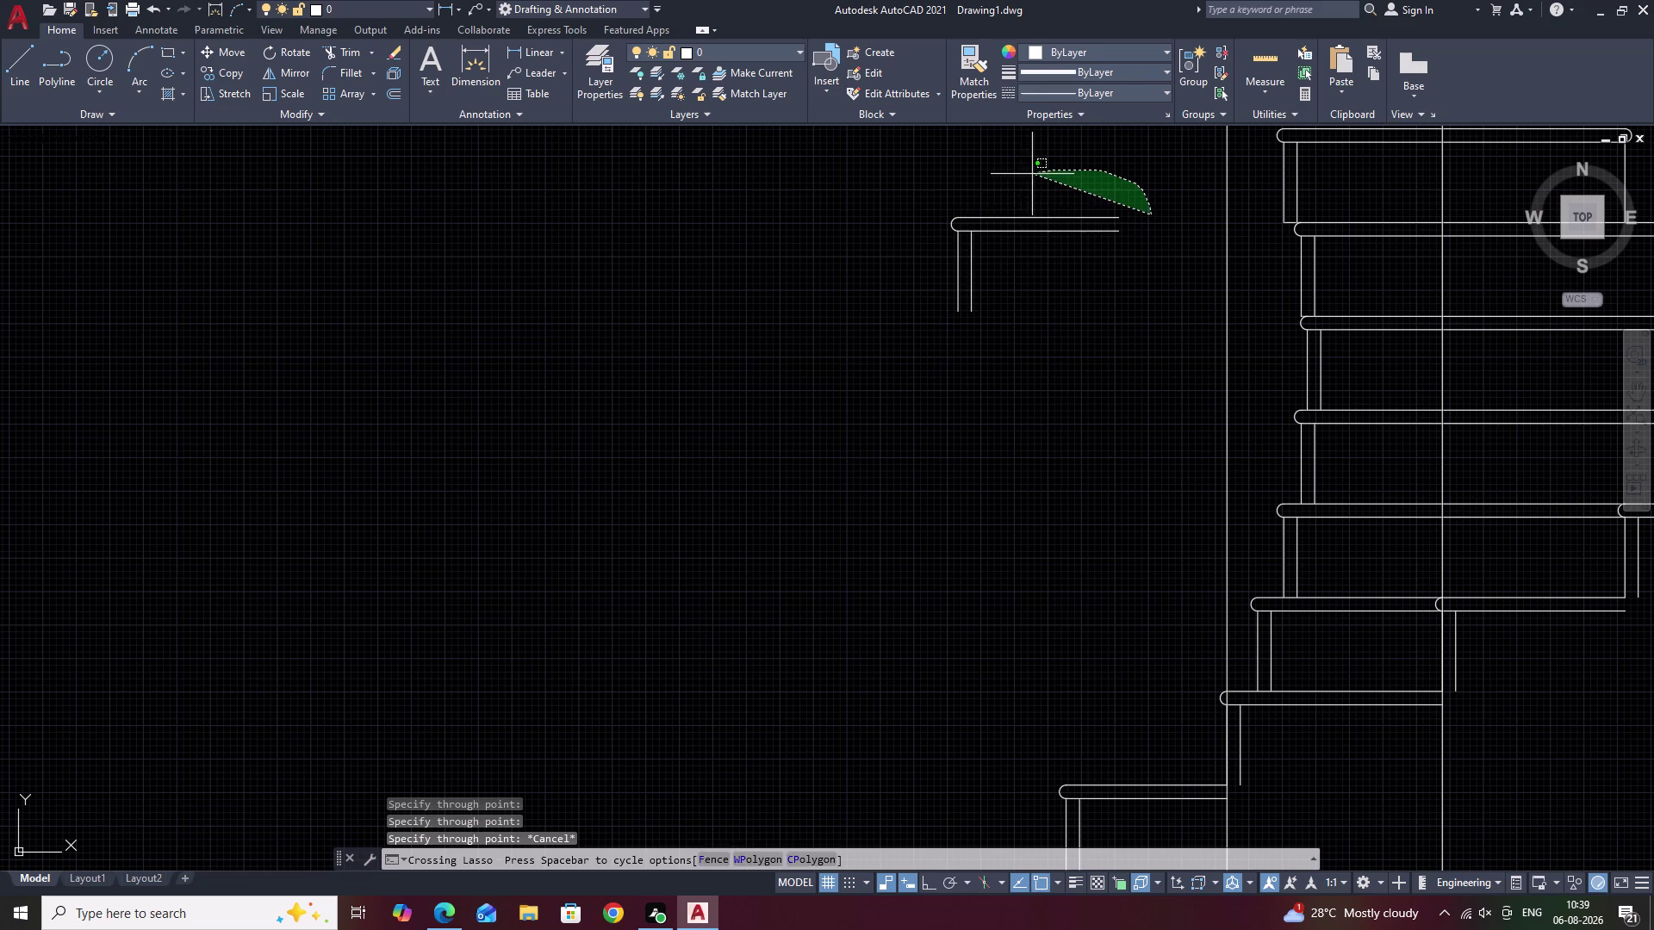
drag(1023, 178, 982, 401)
text(CO)
key(space)
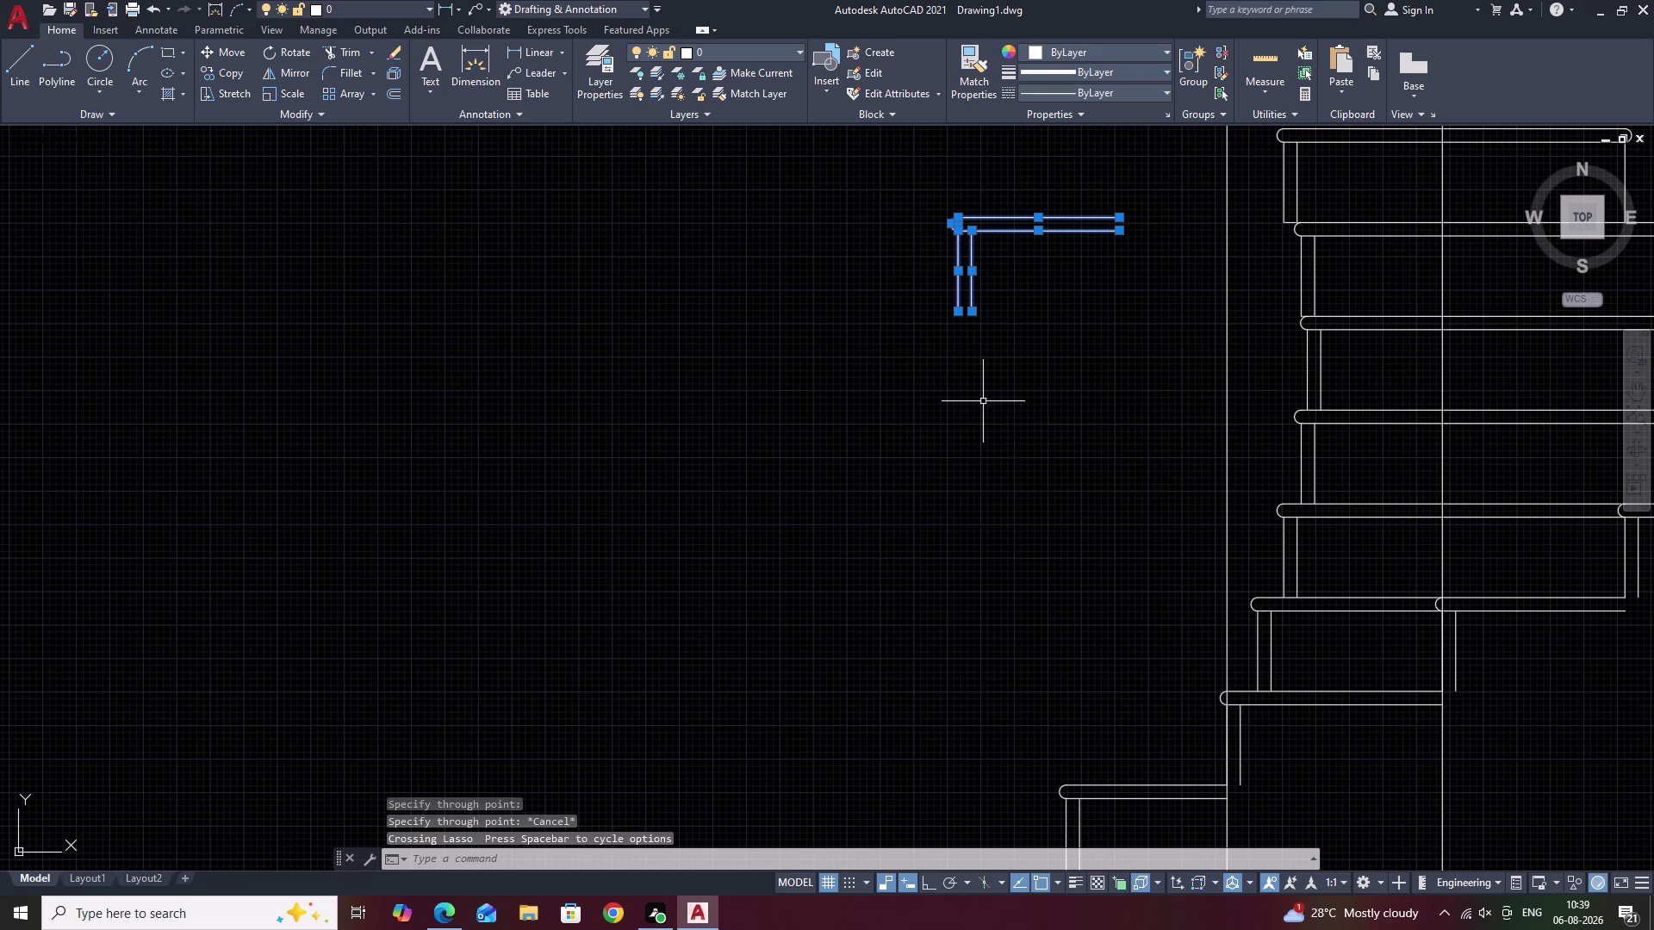
click(956, 315)
scroll(down, 3)
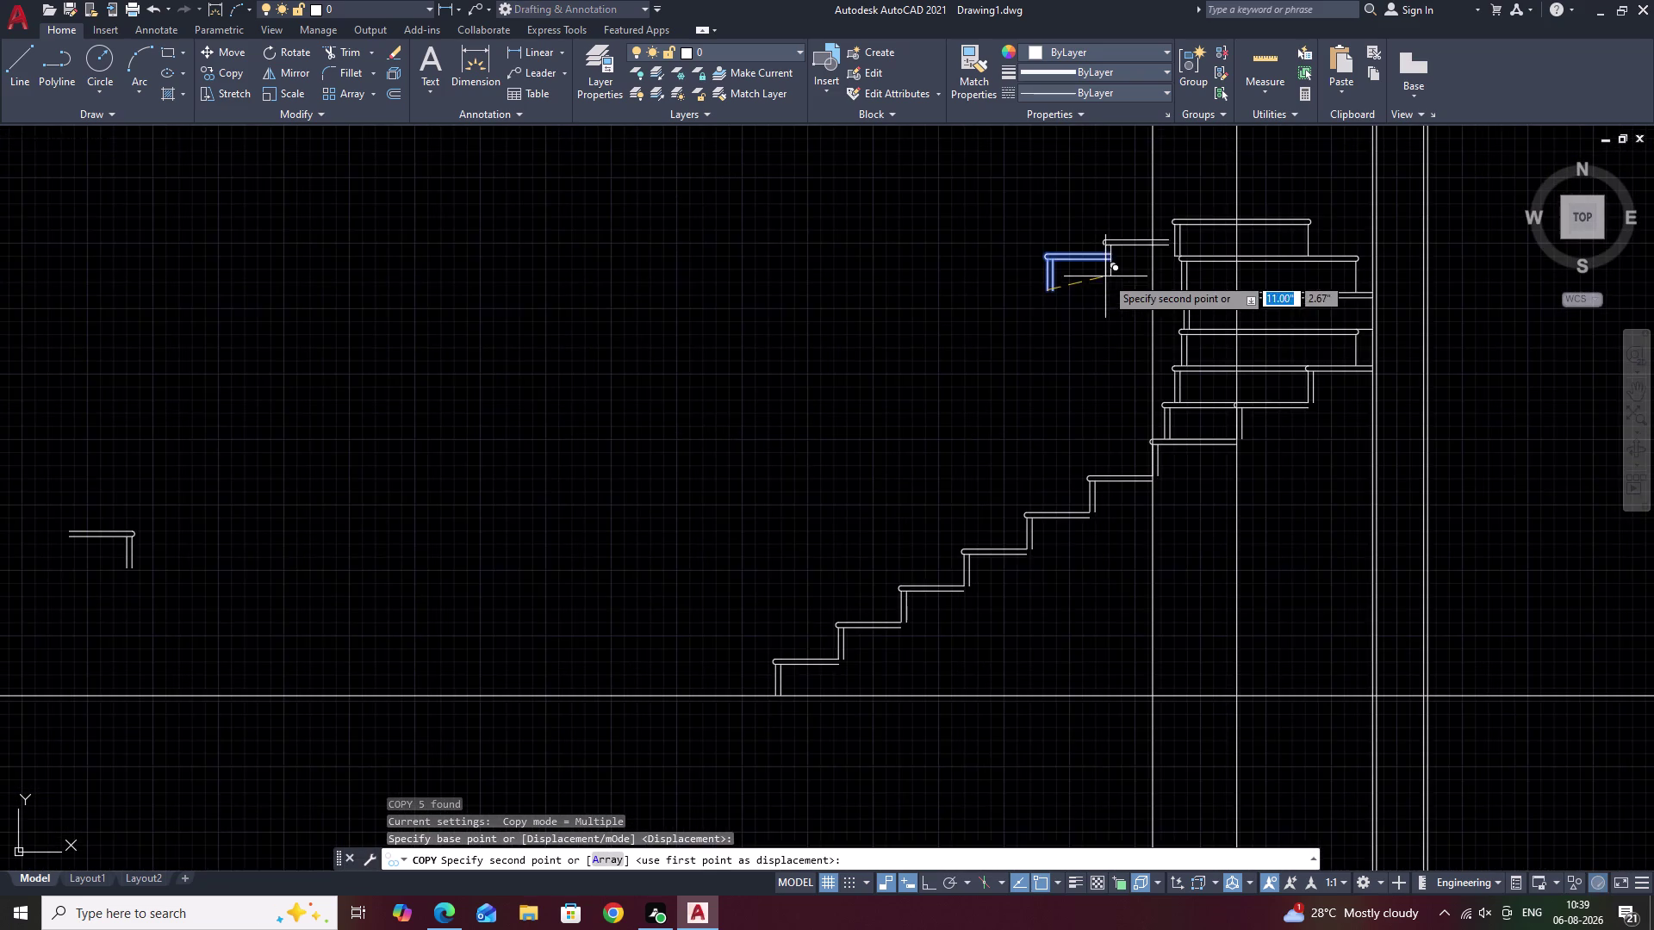
middle_drag(1106, 276, 960, 426)
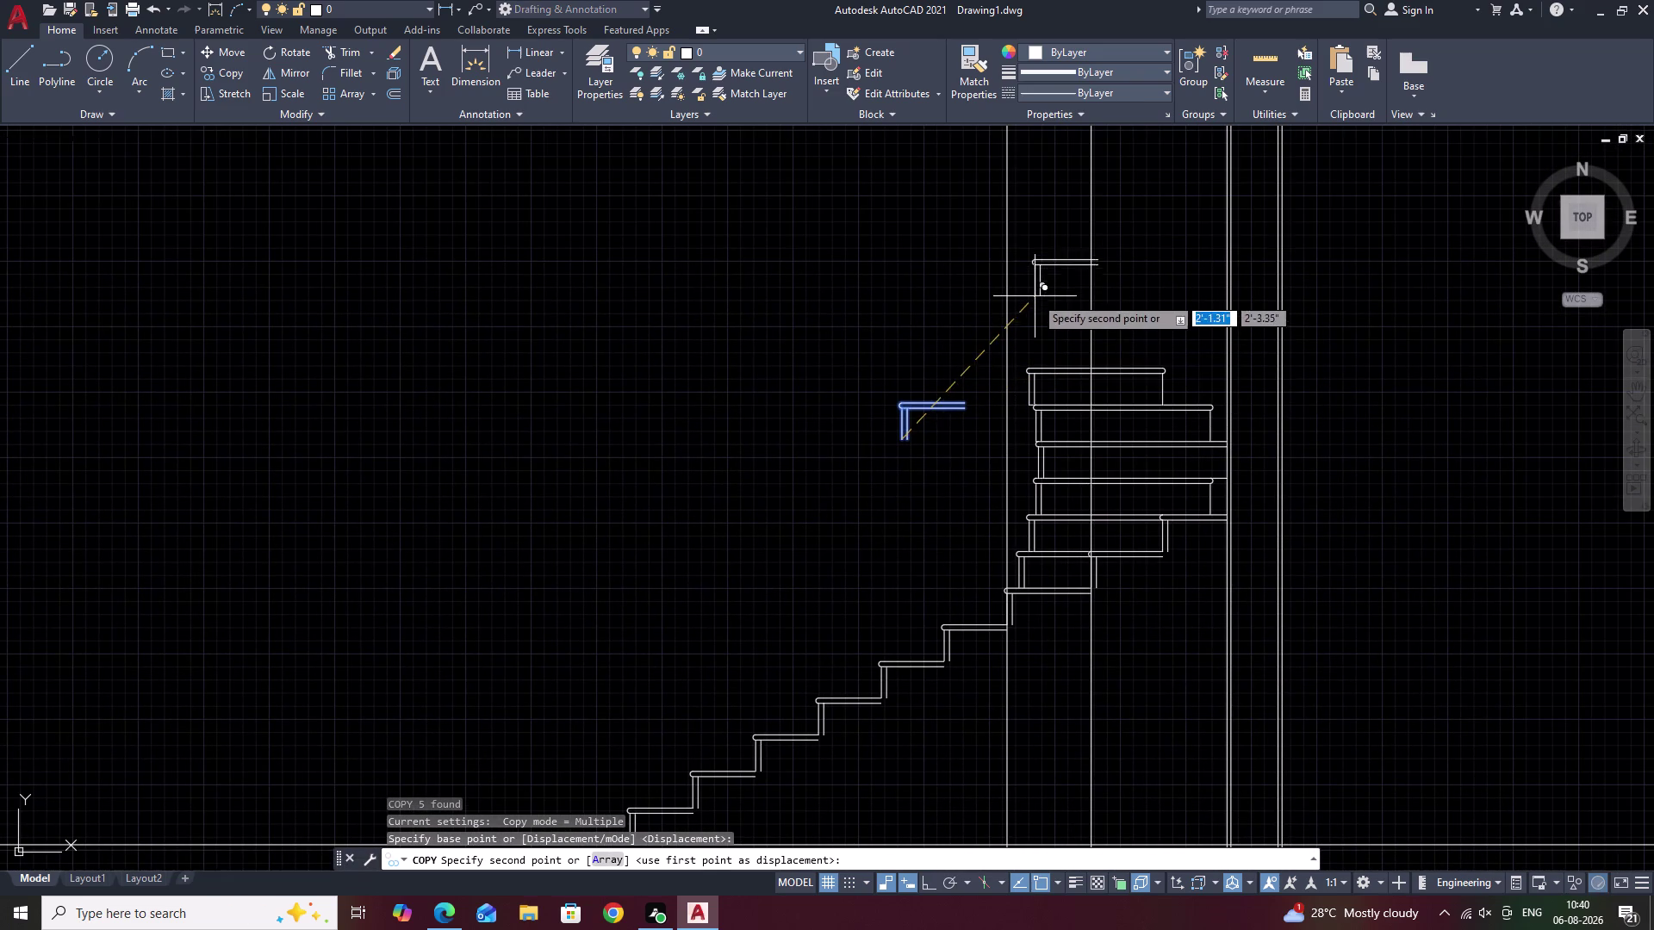
key(Escape)
scroll(down, 3)
middle_drag(1031, 247, 958, 654)
middle_drag(983, 448, 971, 526)
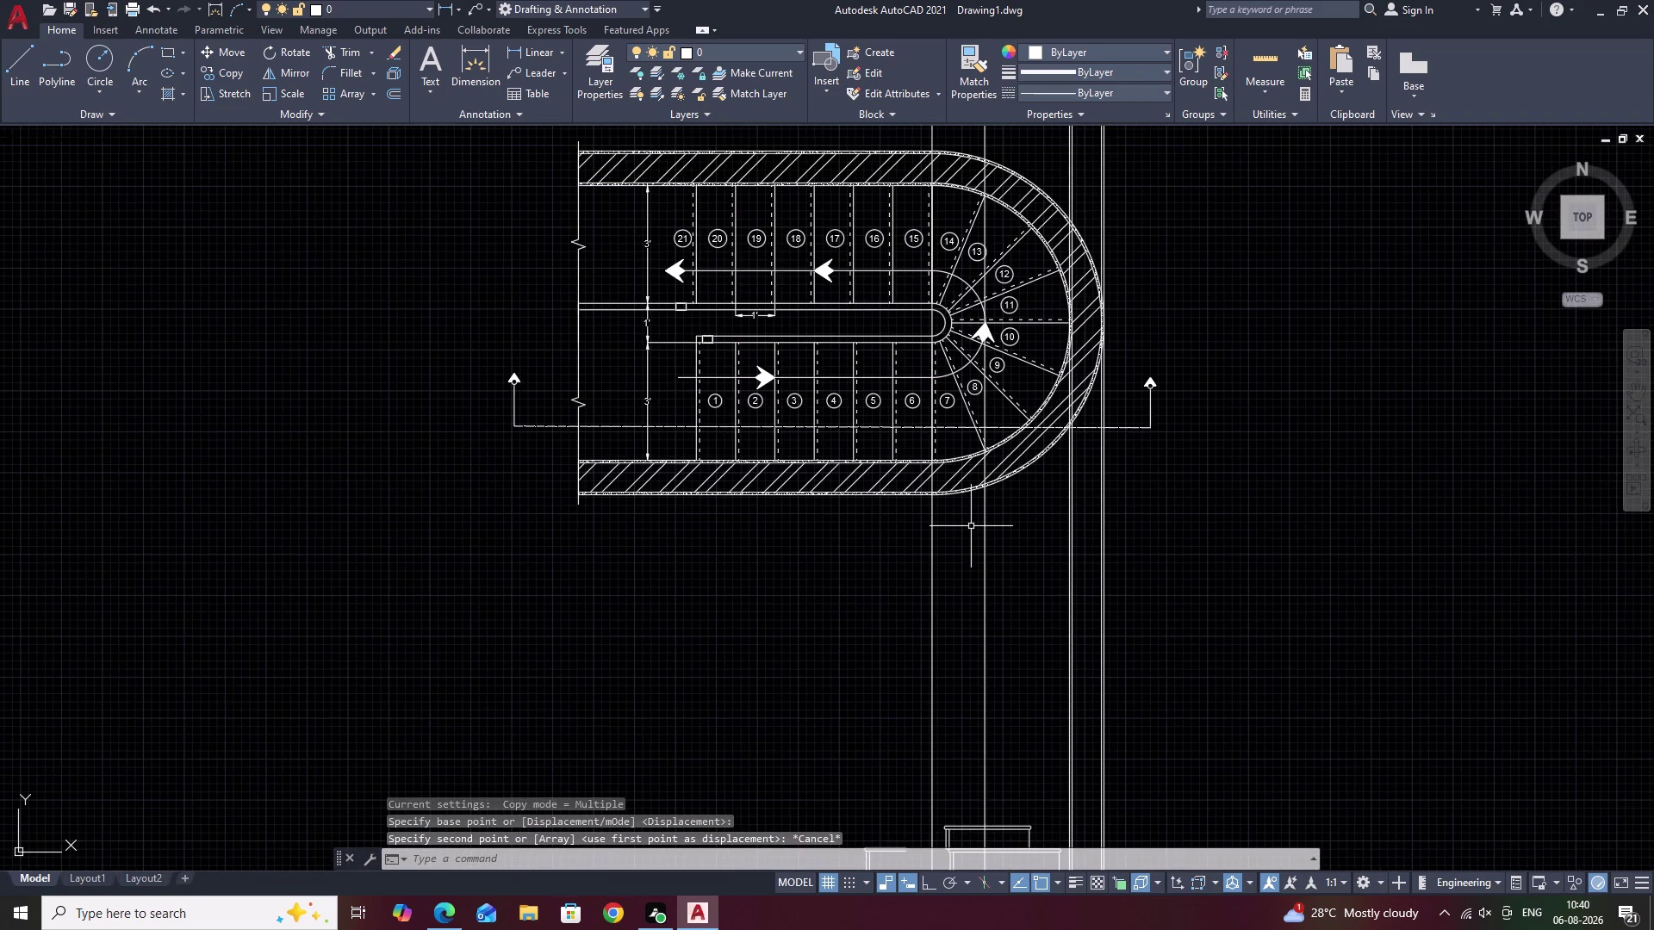
scroll(up, 3)
scroll(down, 3)
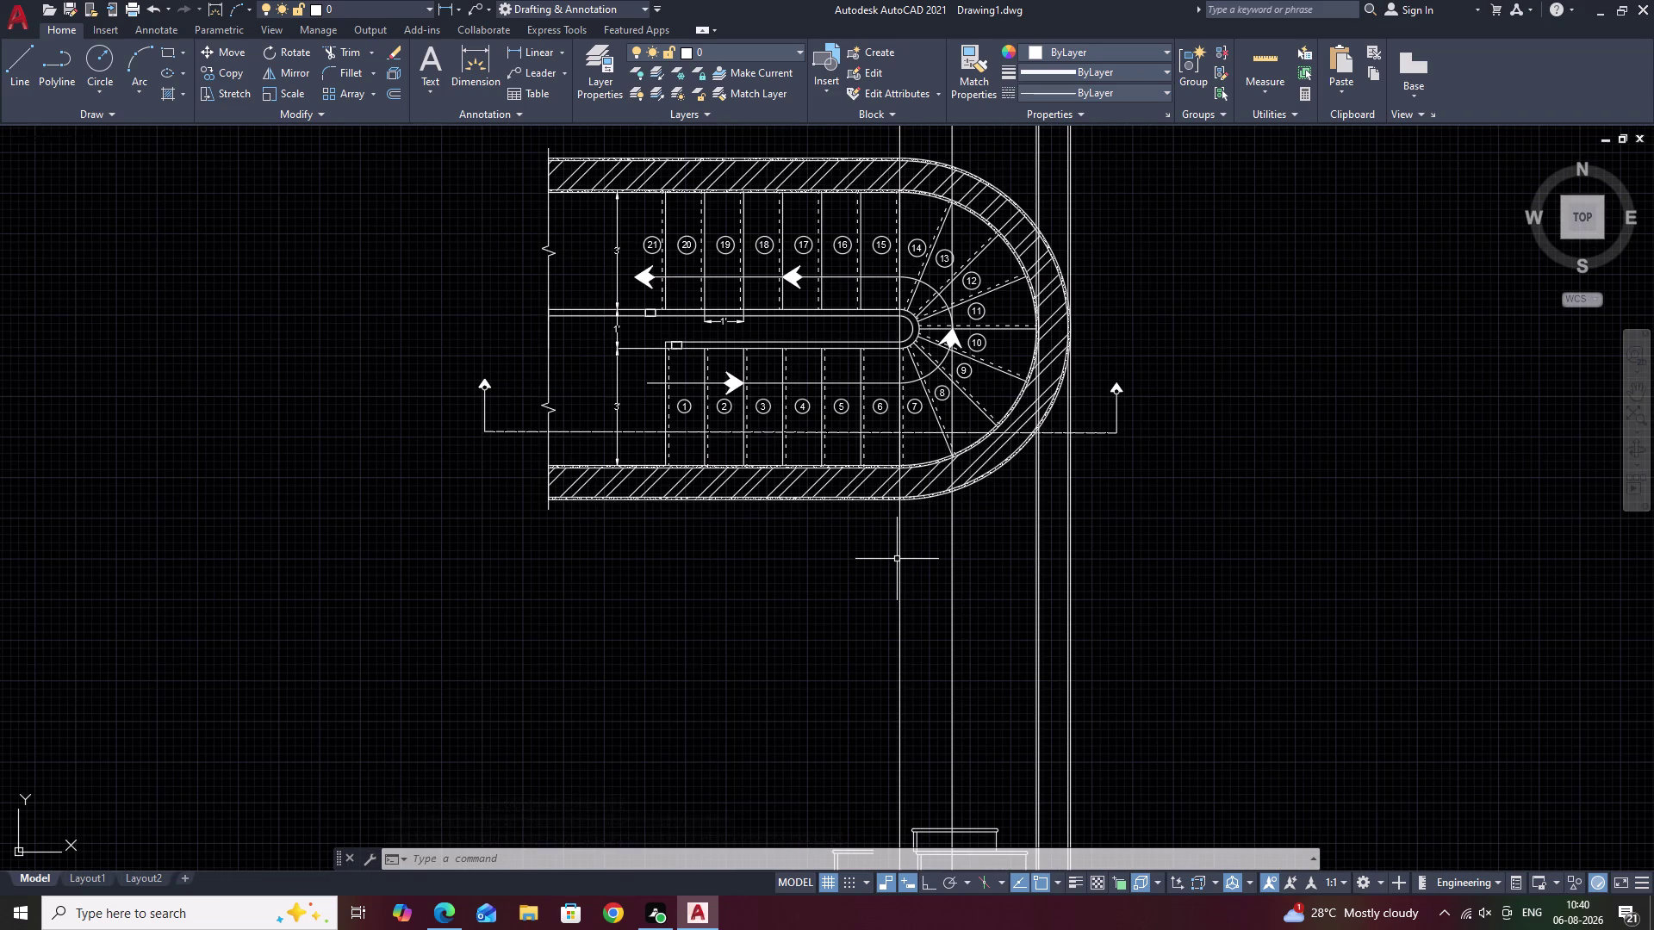
scroll(up, 3)
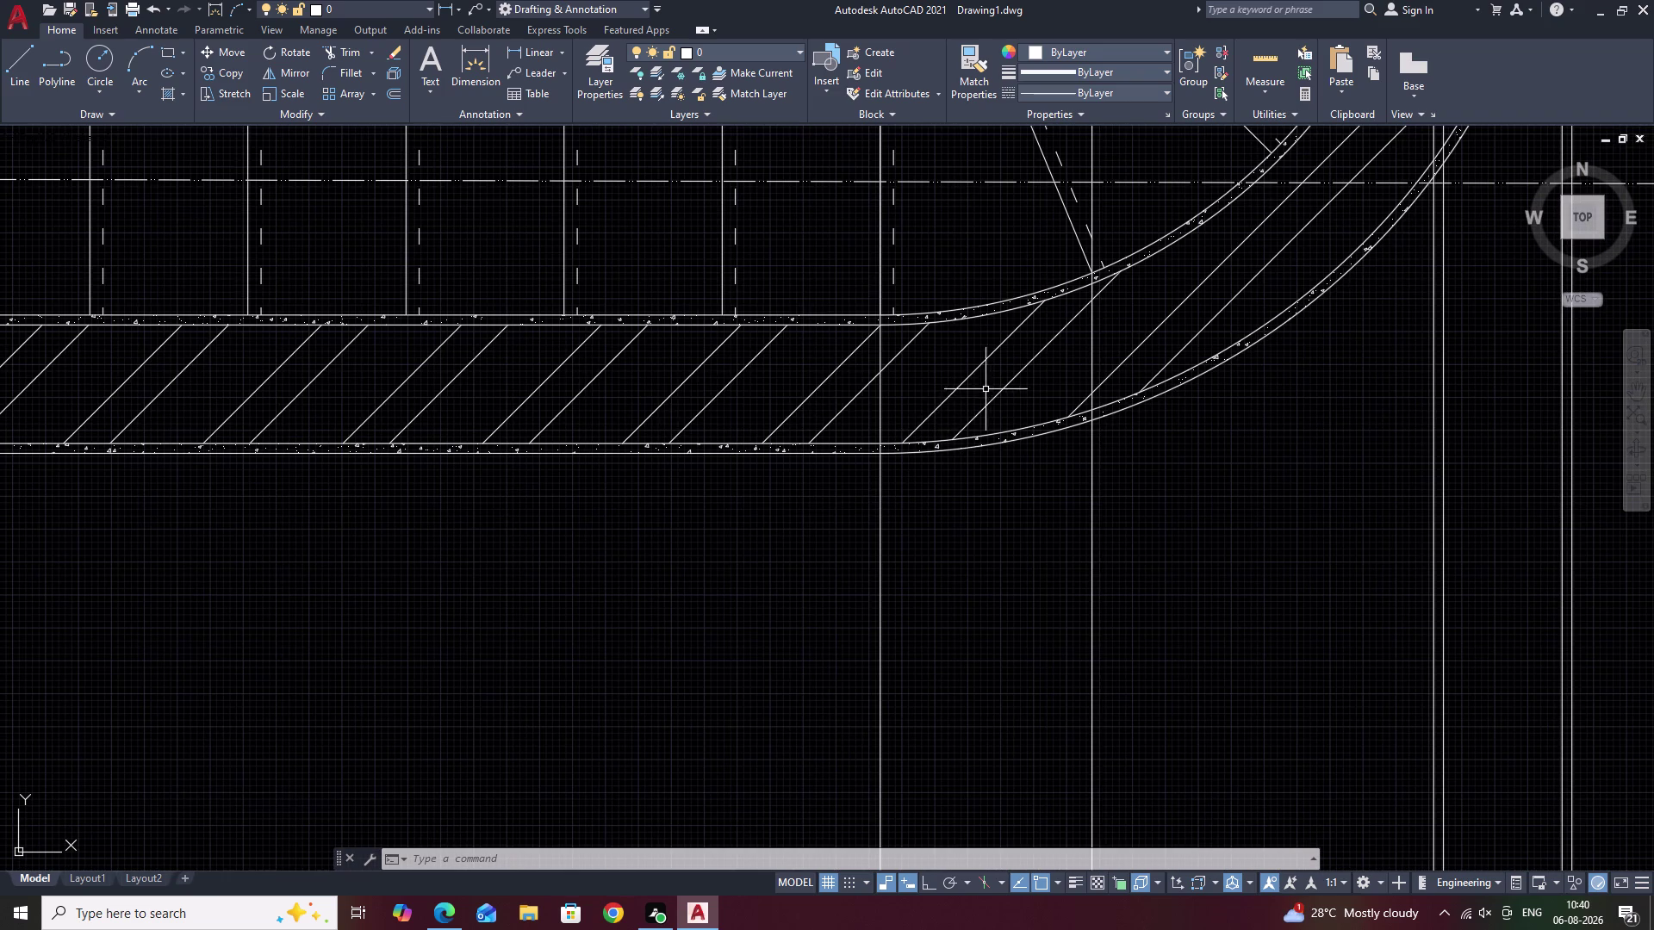
middle_drag(990, 571, 1006, 401)
scroll(down, 3)
middle_drag(993, 646, 1019, 356)
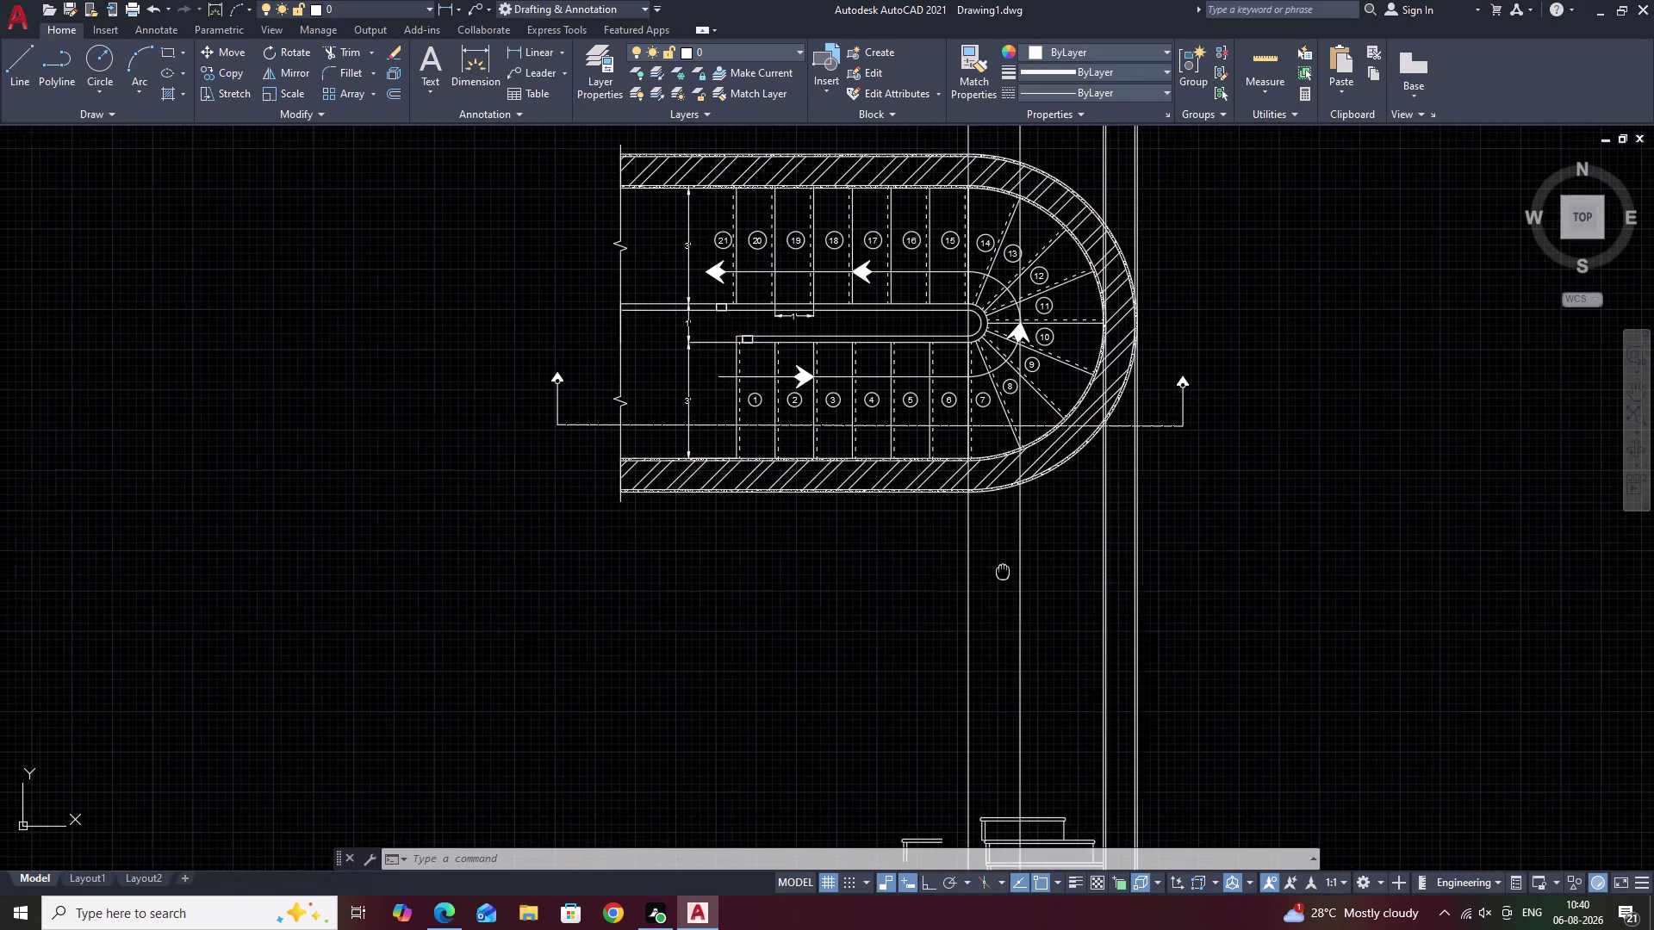
middle_drag(1019, 356, 1019, 351)
middle_drag(1013, 517, 1016, 458)
scroll(up, 3)
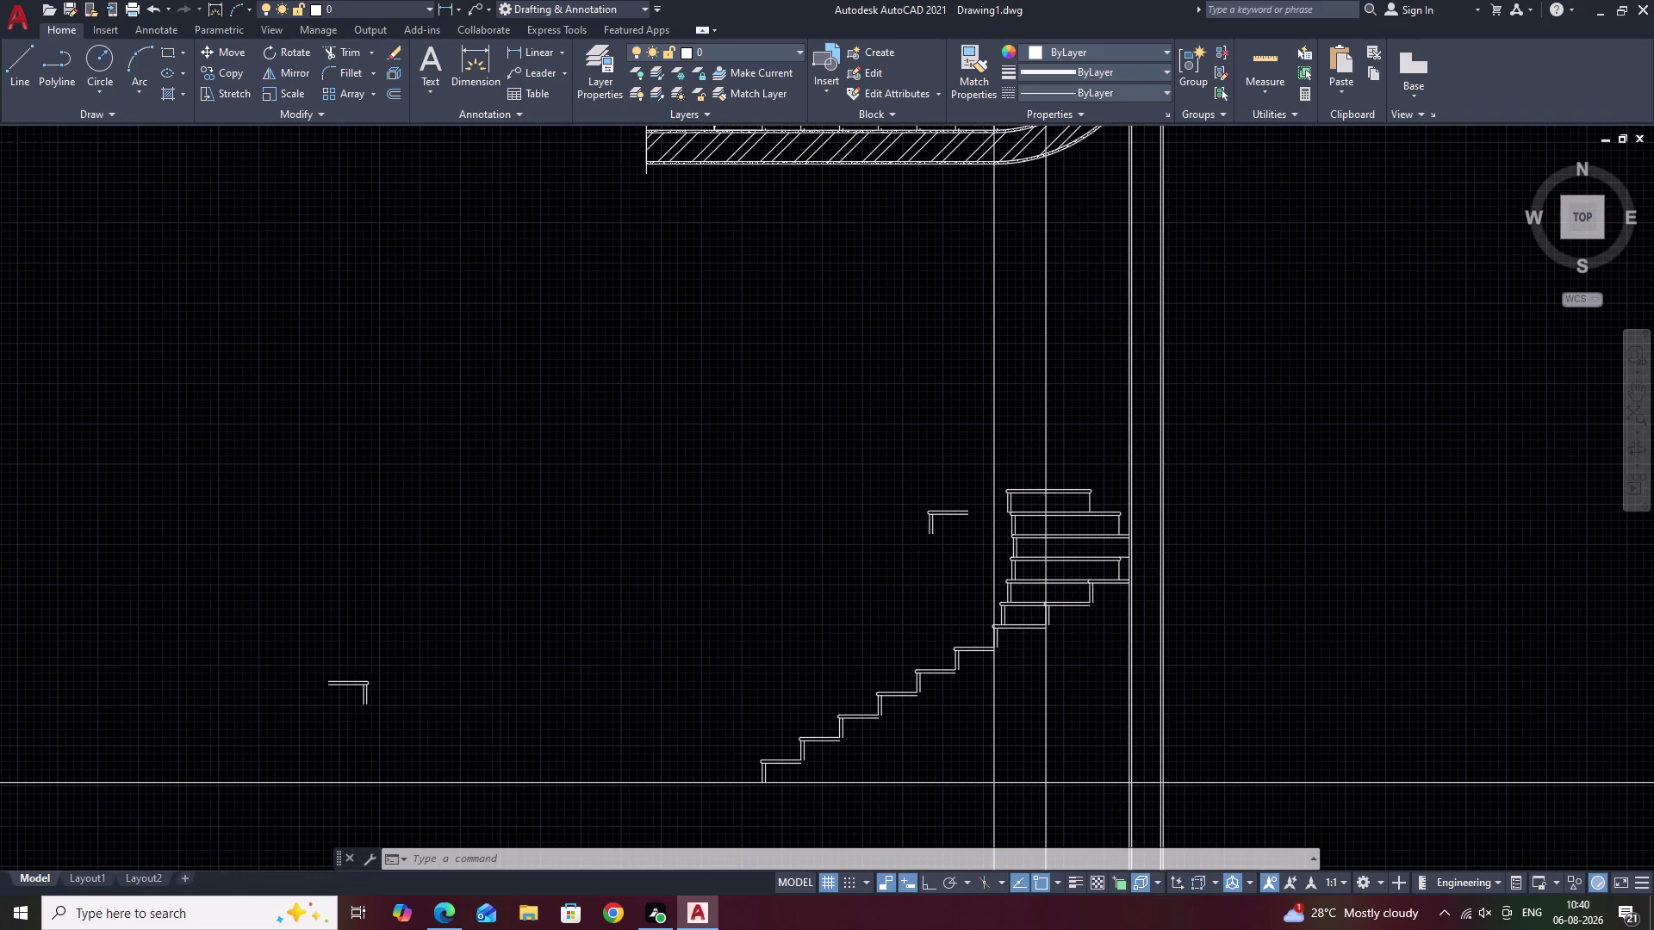
scroll(up, 3)
scroll(up, 3)
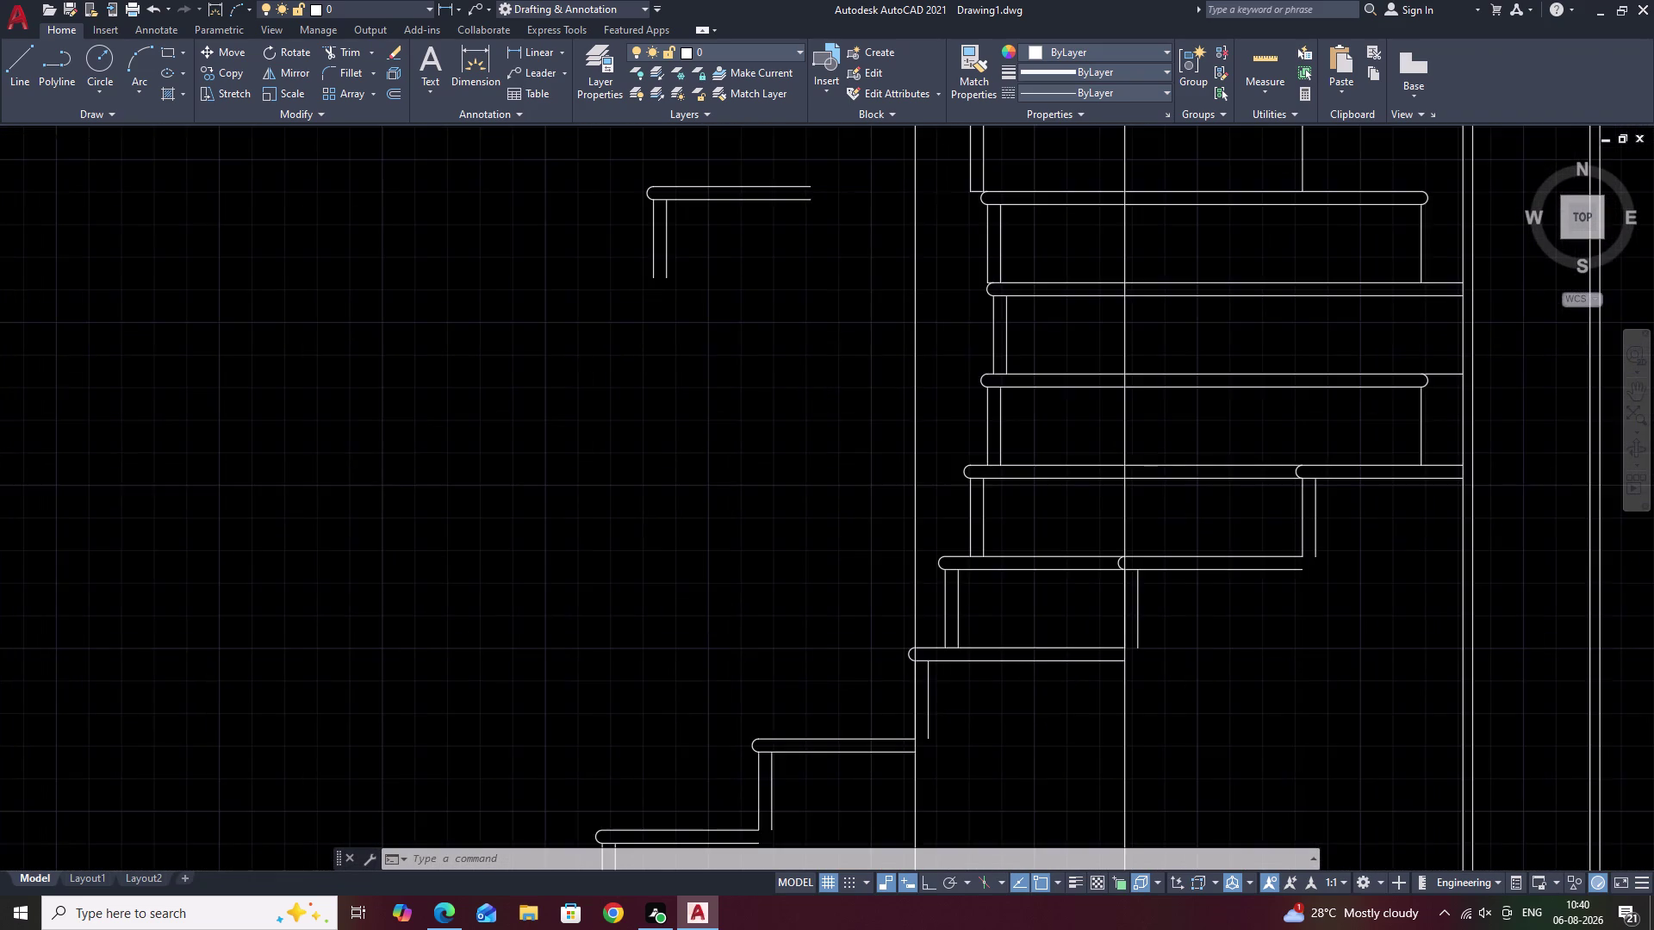
scroll(down, 3)
middle_drag(971, 220, 955, 327)
scroll(down, 3)
middle_drag(963, 290, 952, 460)
scroll(up, 3)
scroll(up, 3)
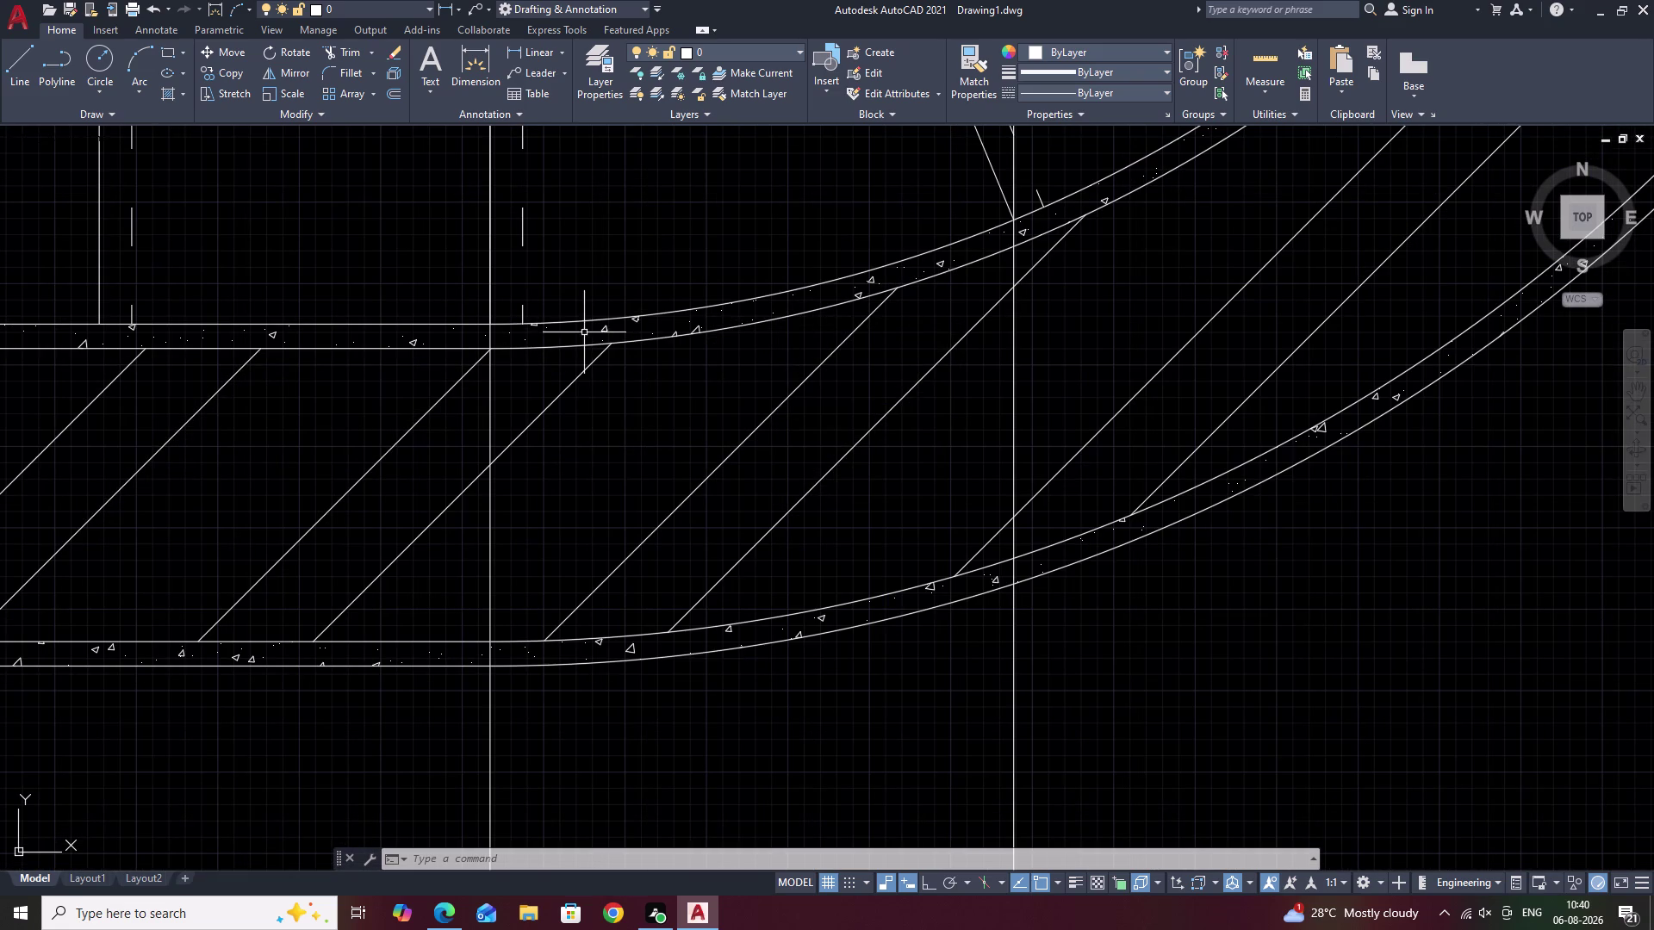
scroll(down, 3)
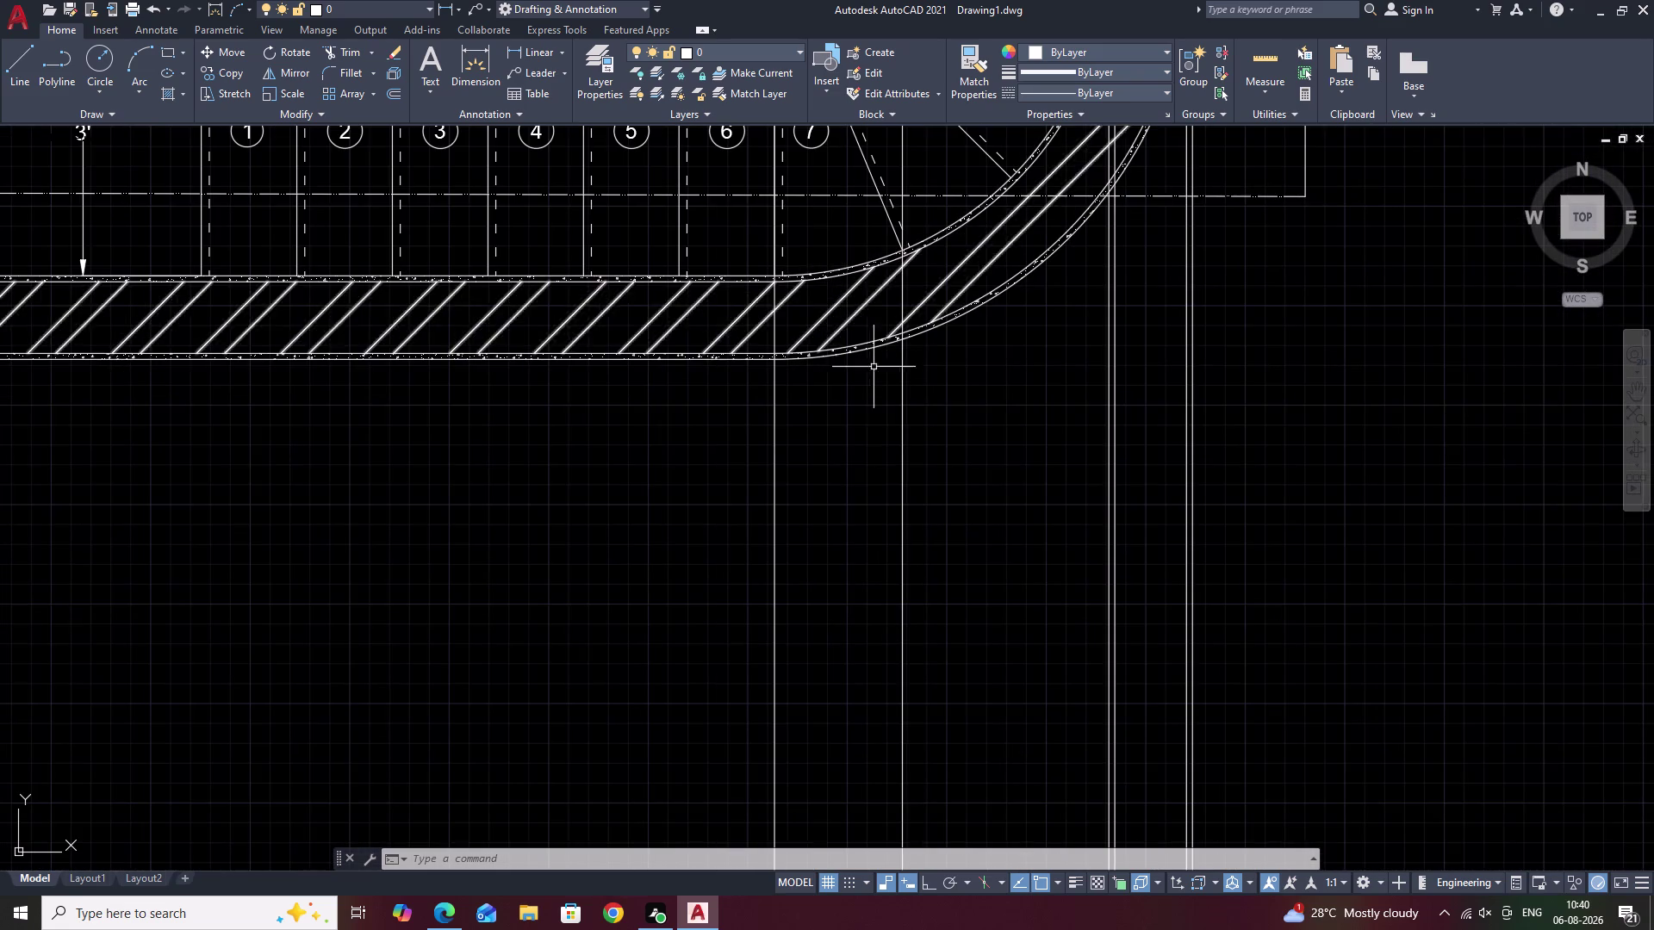
middle_drag(873, 484, 921, 223)
middle_drag(924, 566, 971, 53)
middle_drag(967, 521, 983, 330)
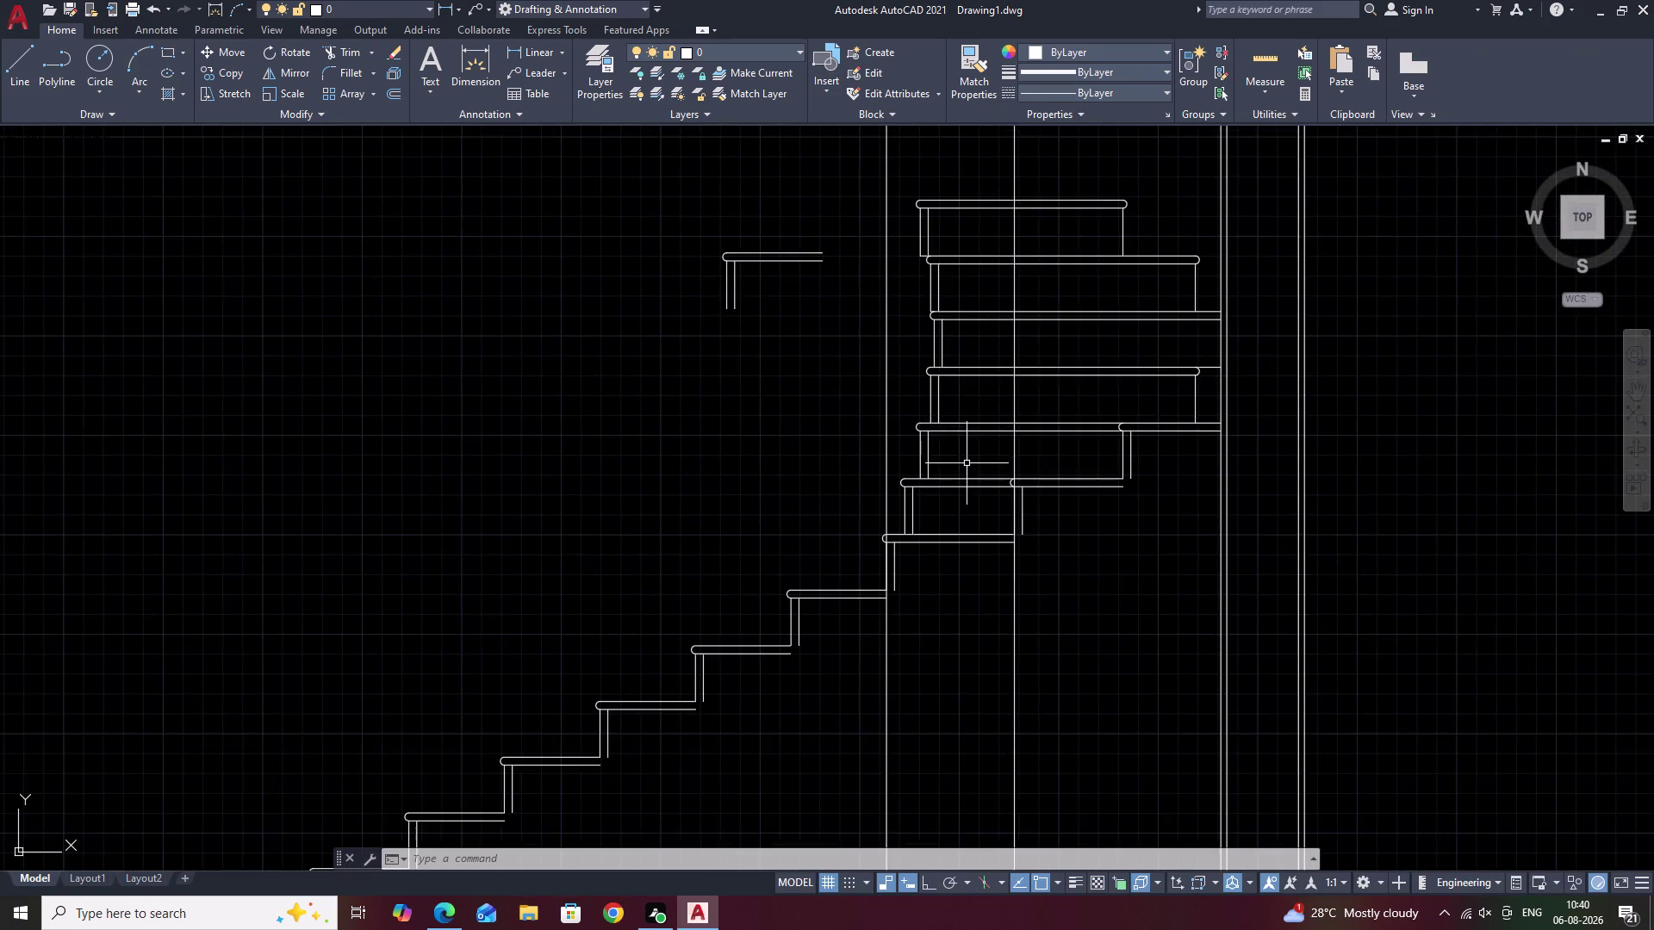
scroll(up, 3)
middle_drag(937, 565, 957, 452)
key(Escape)
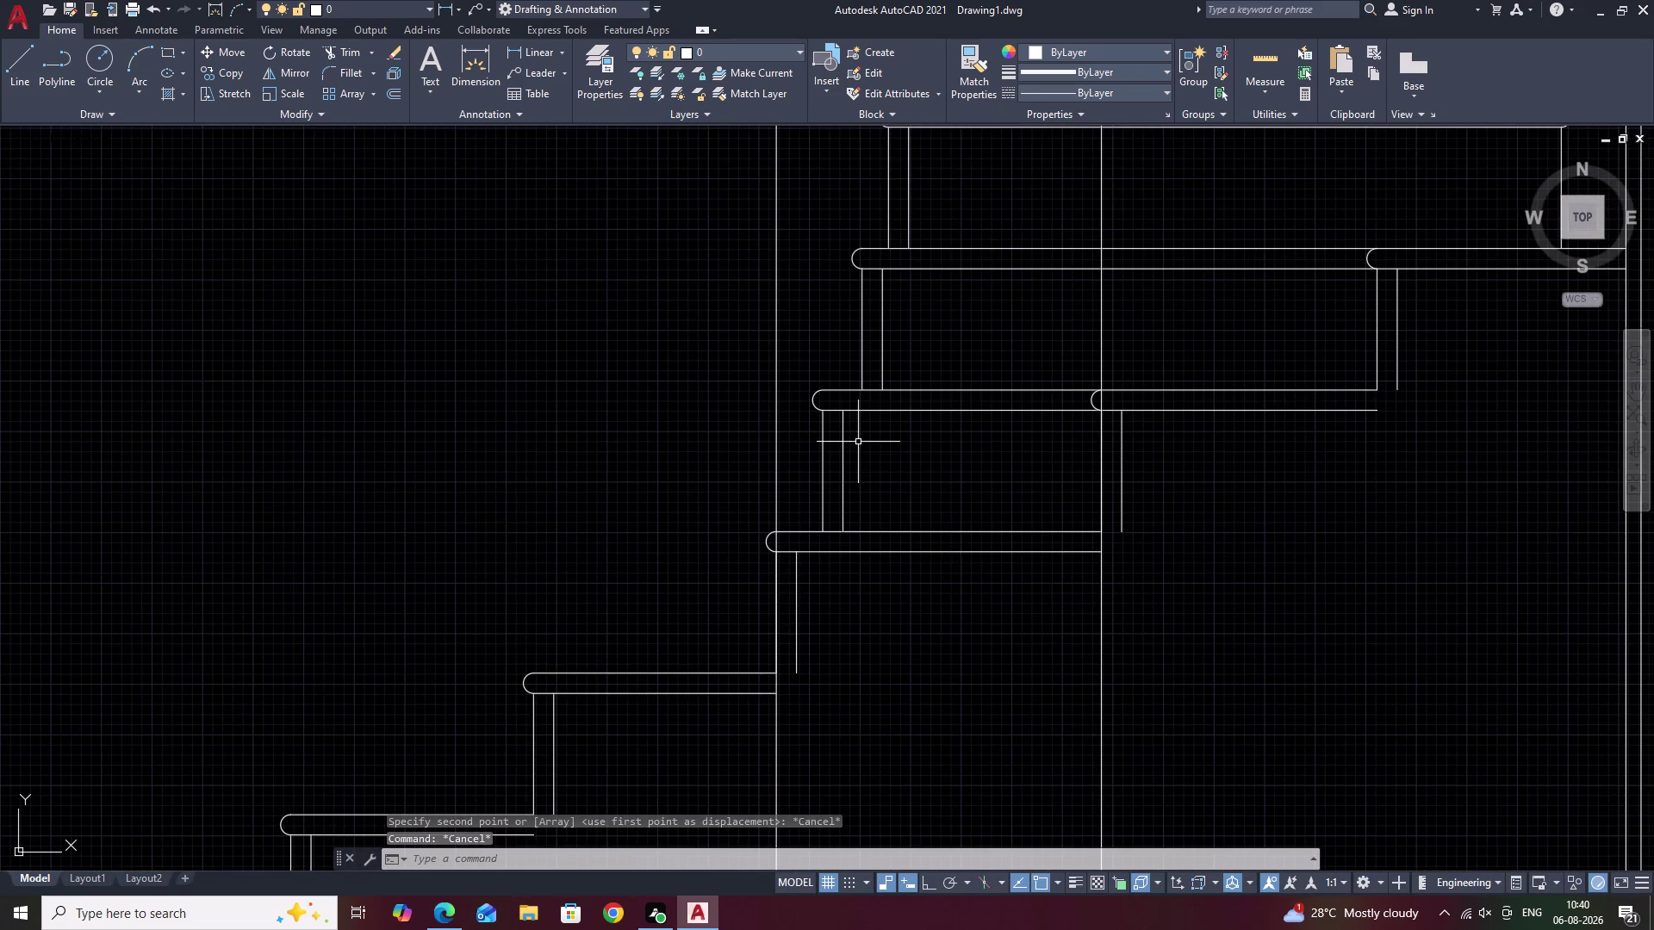
Move the upper step's riser, tread and rounded end lines left over the tread below.
drag(858, 442, 814, 463)
click(905, 408)
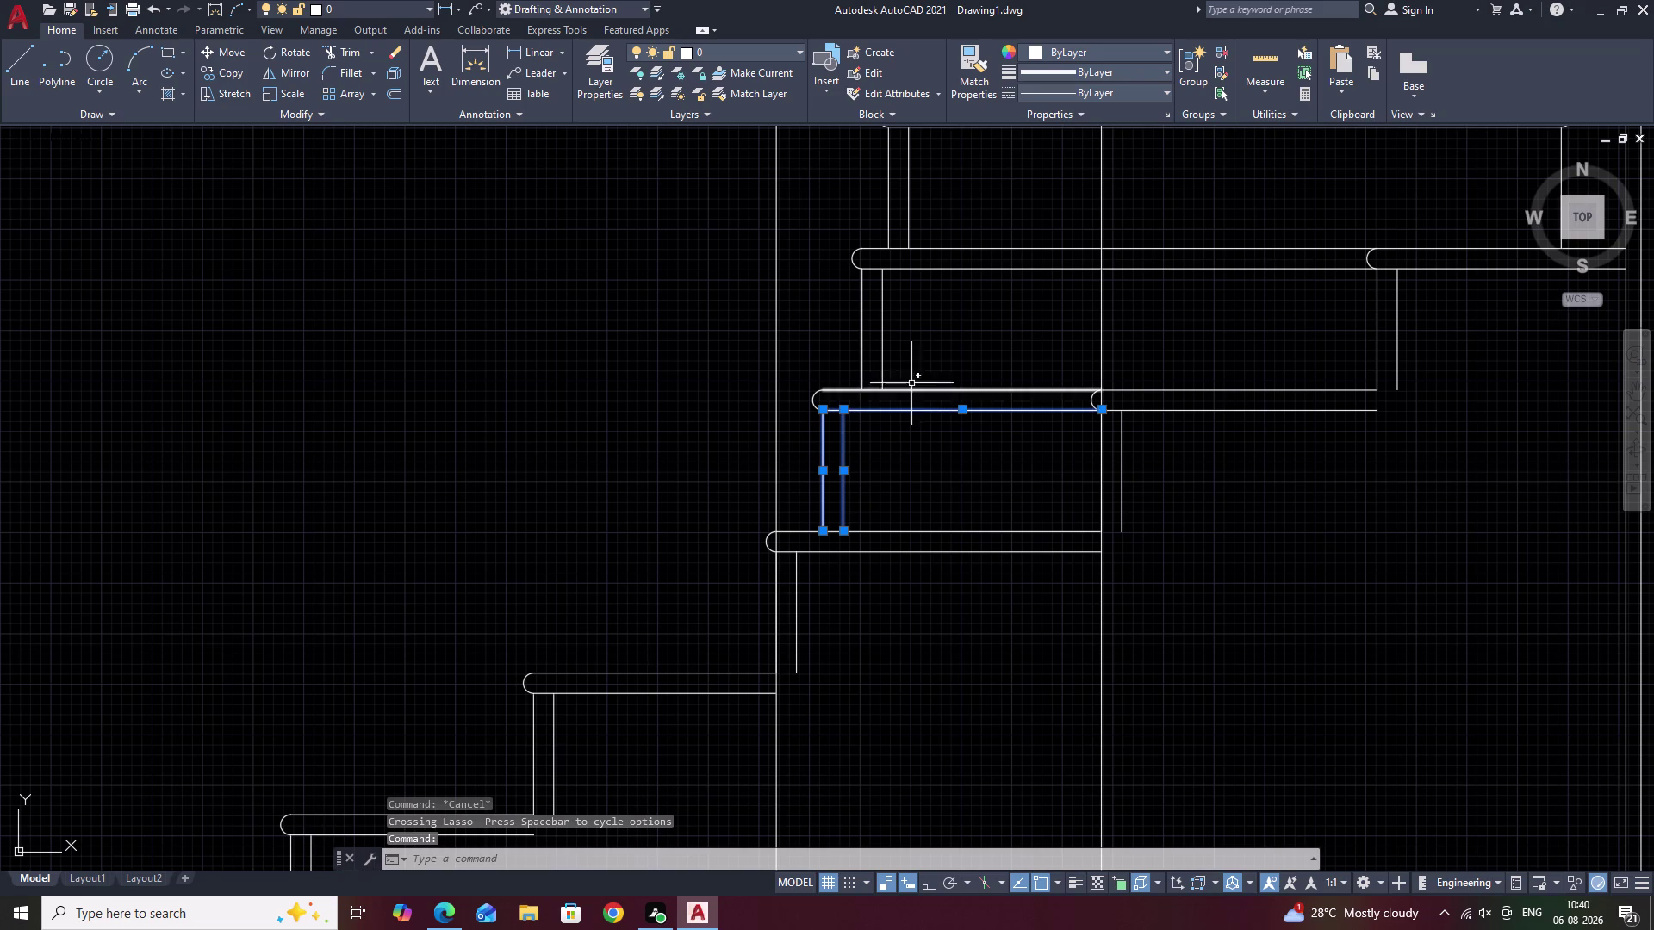
click(912, 389)
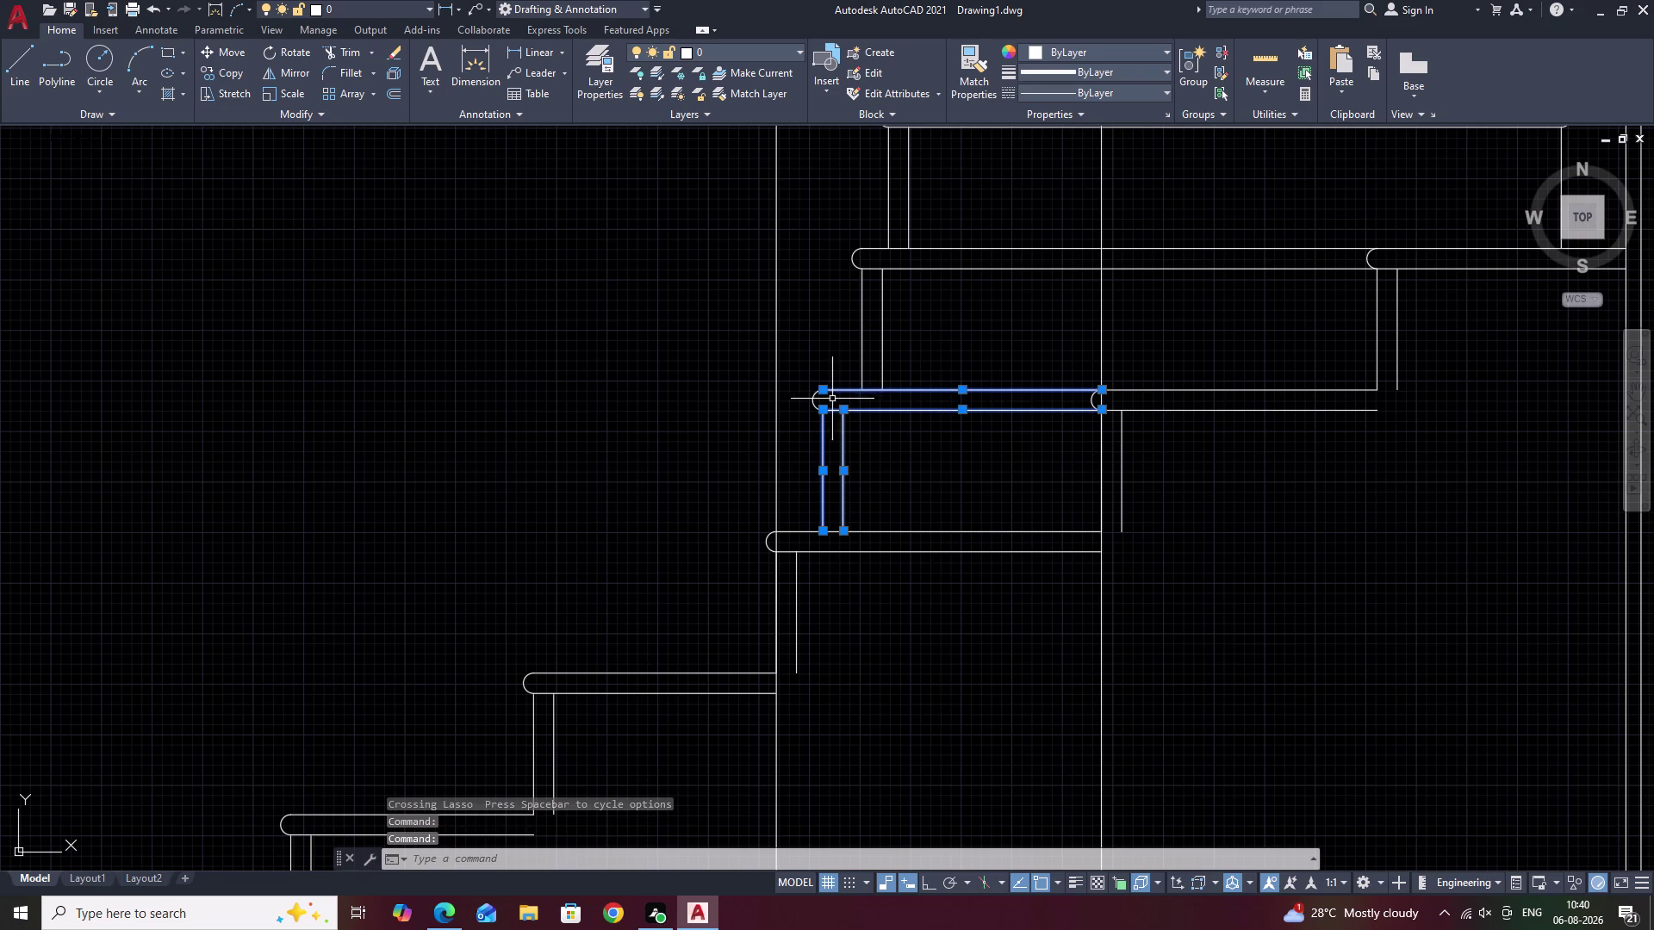
click(812, 403)
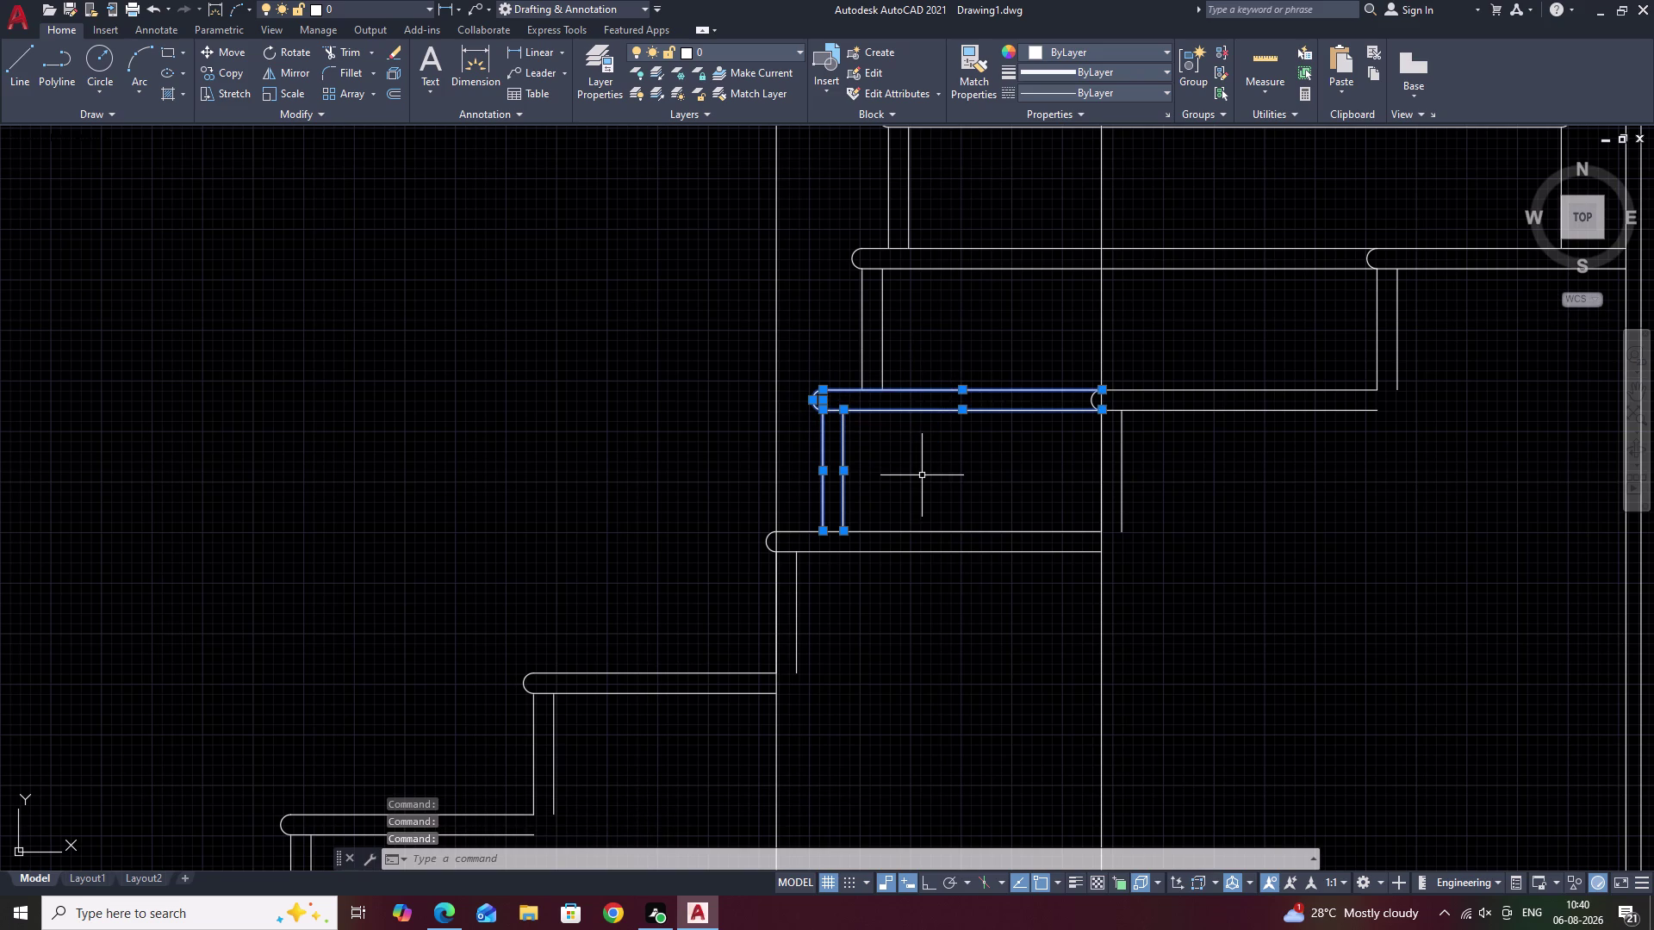
text(M)
key(space)
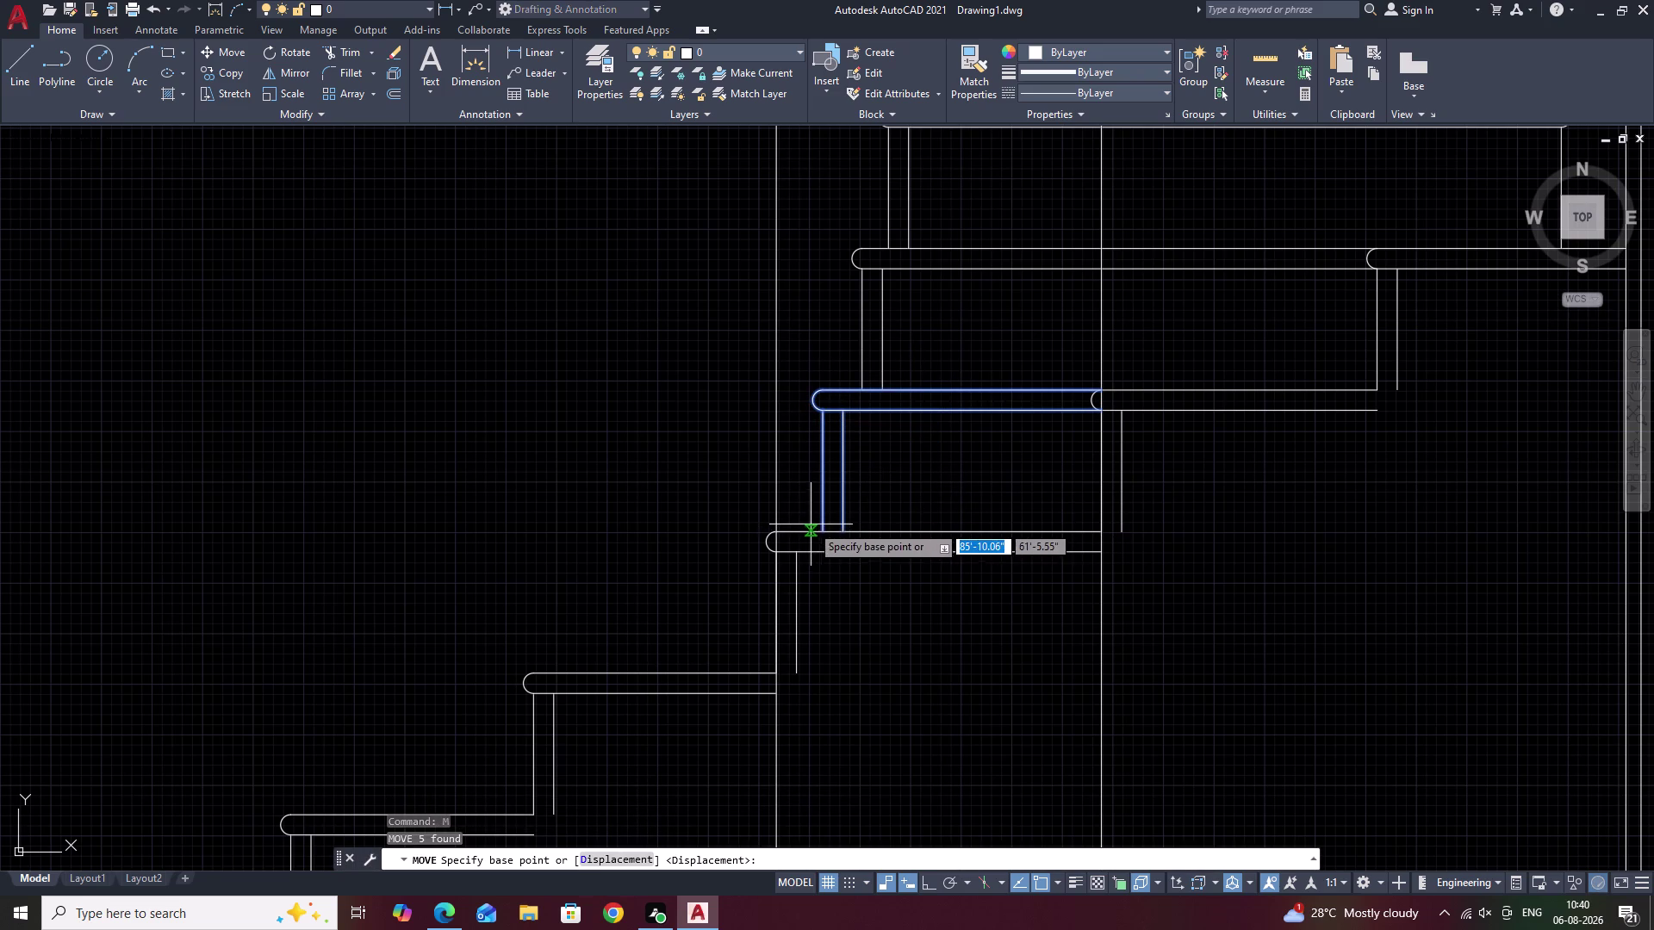
click(823, 529)
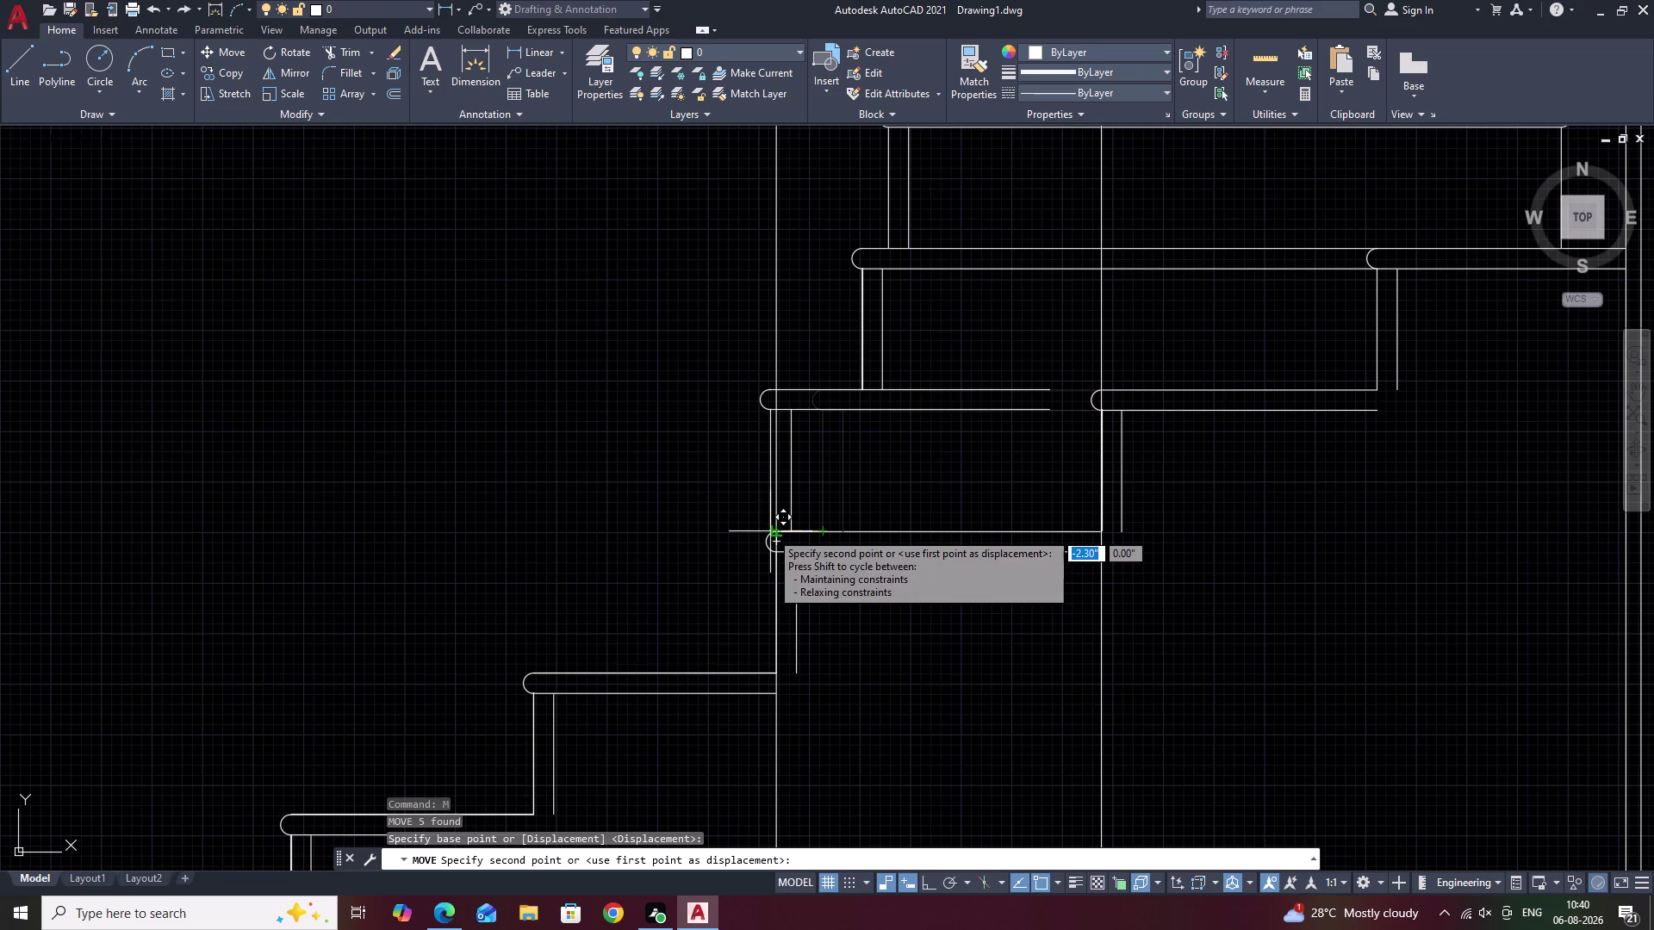
click(776, 532)
key(Escape)
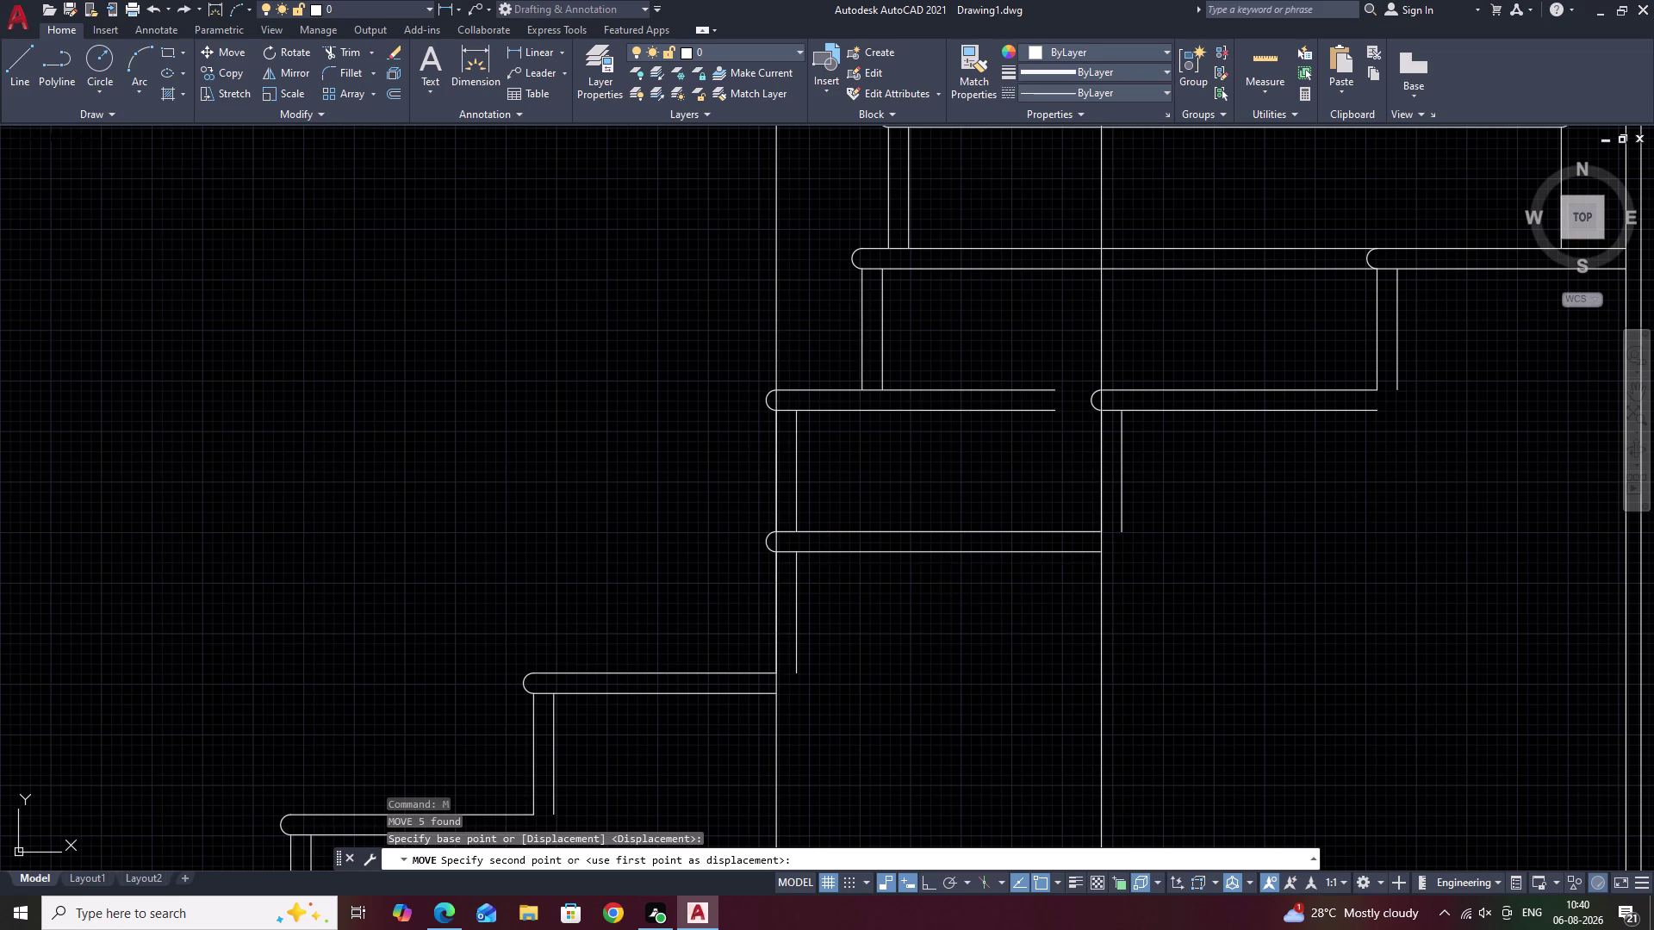
Extend the broken tread line and the next tread line to their boundary with EX.
text(EX)
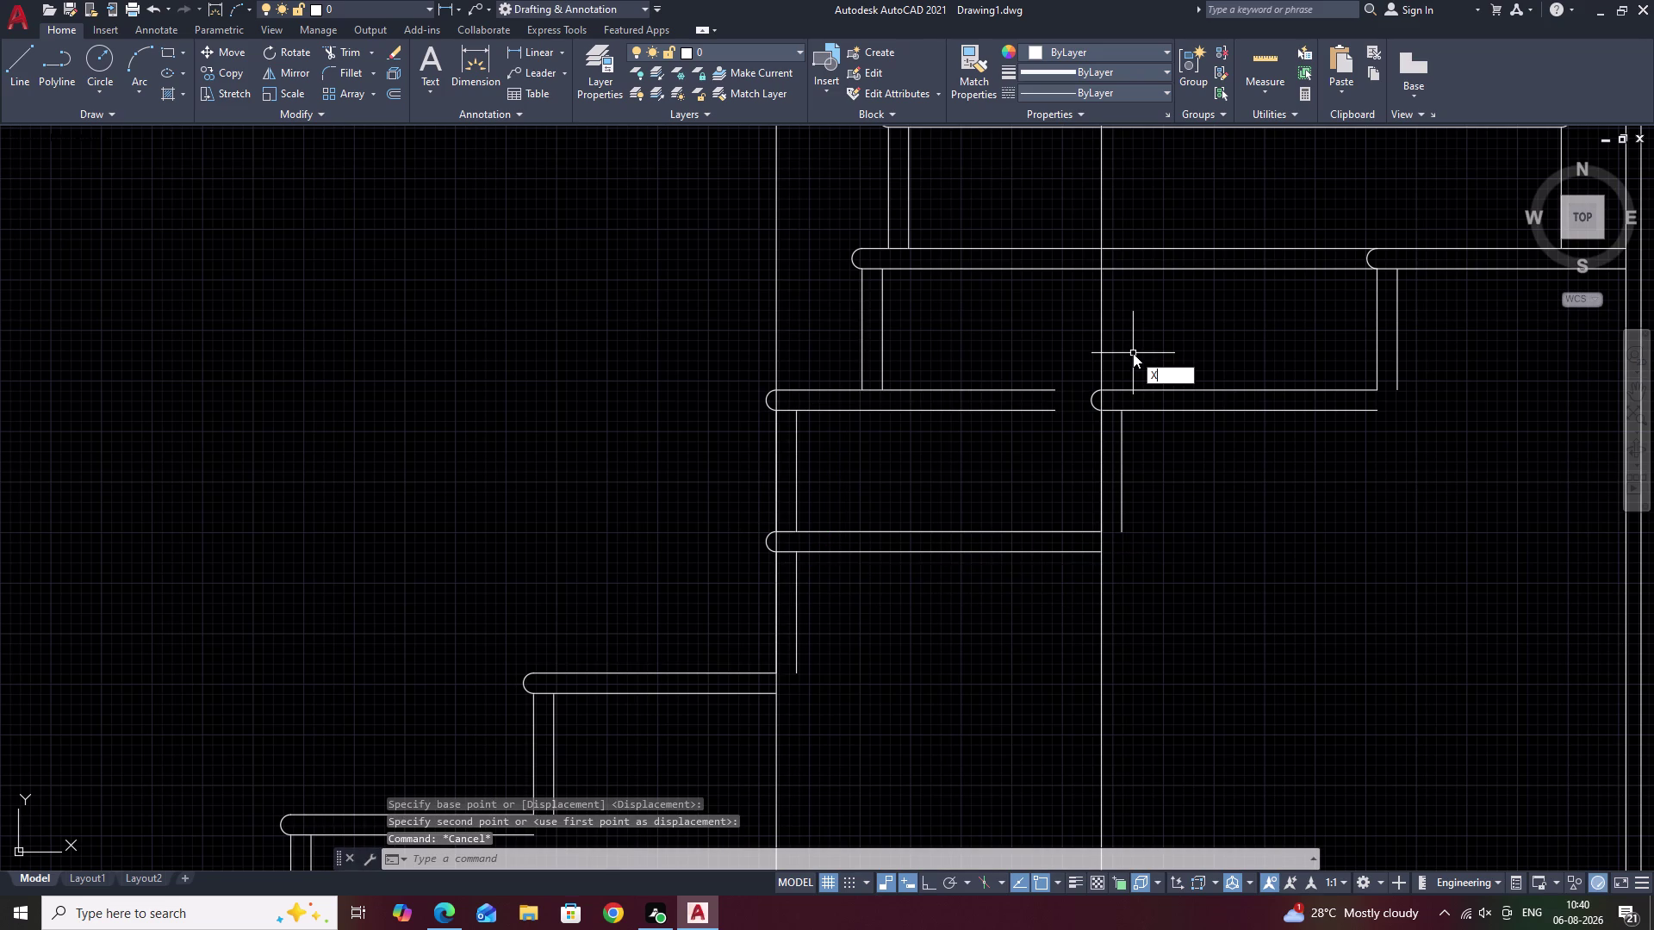
key(BackSpace)
text(EX)
key(space)
click(1024, 414)
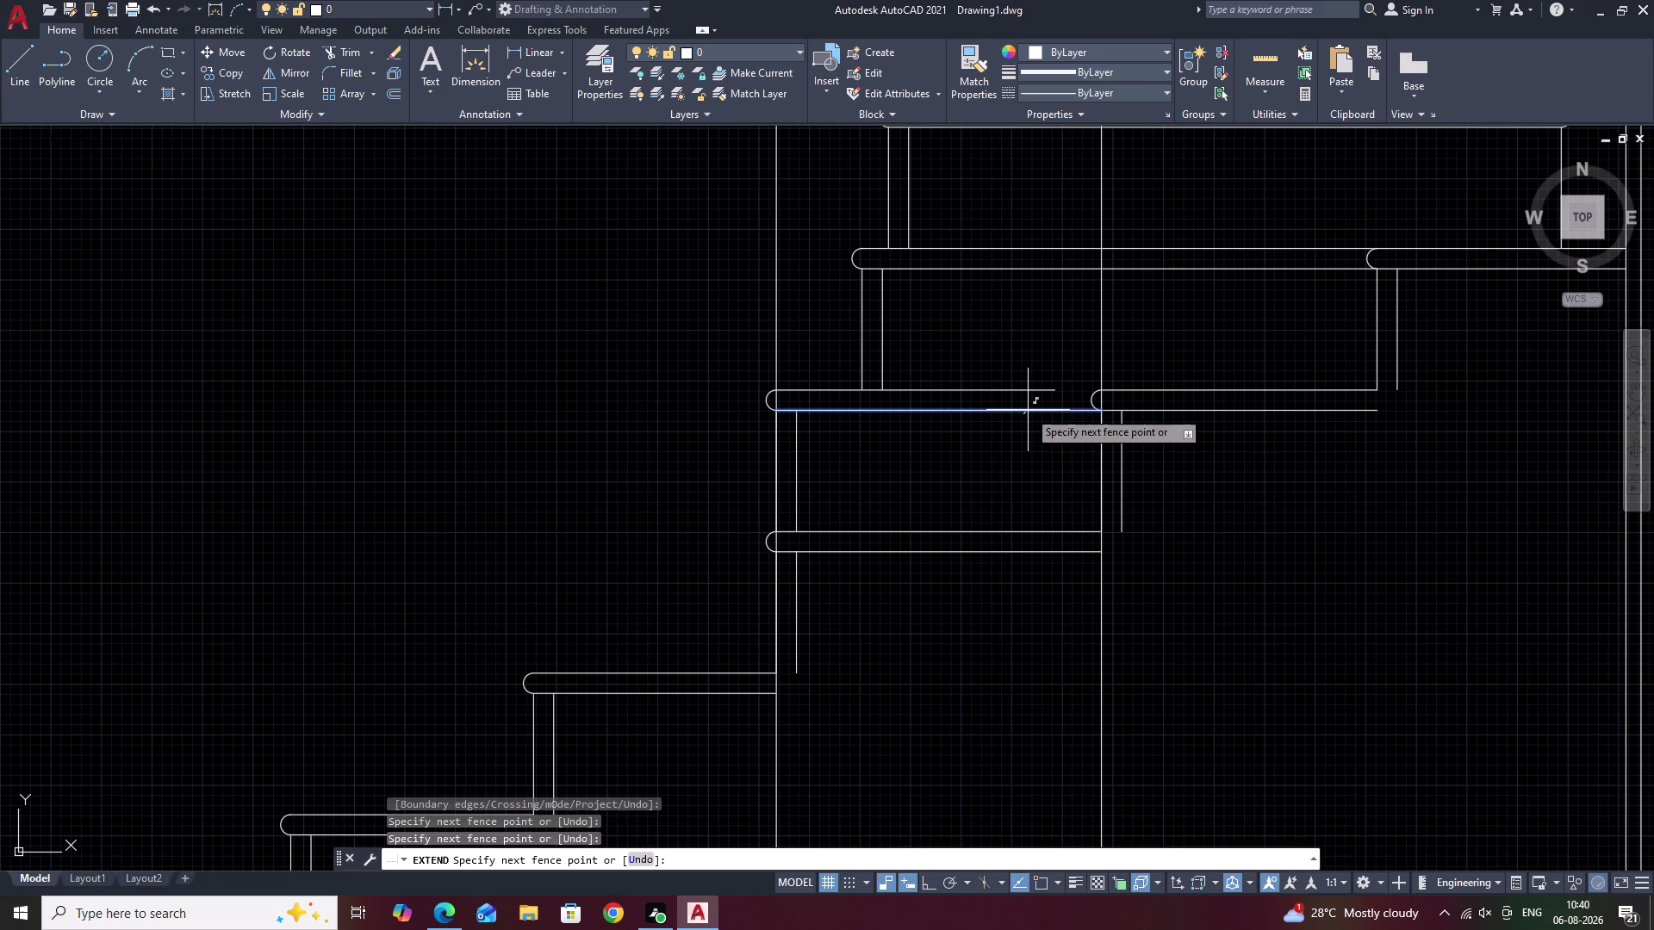
key(Escape)
text(EX)
key(space)
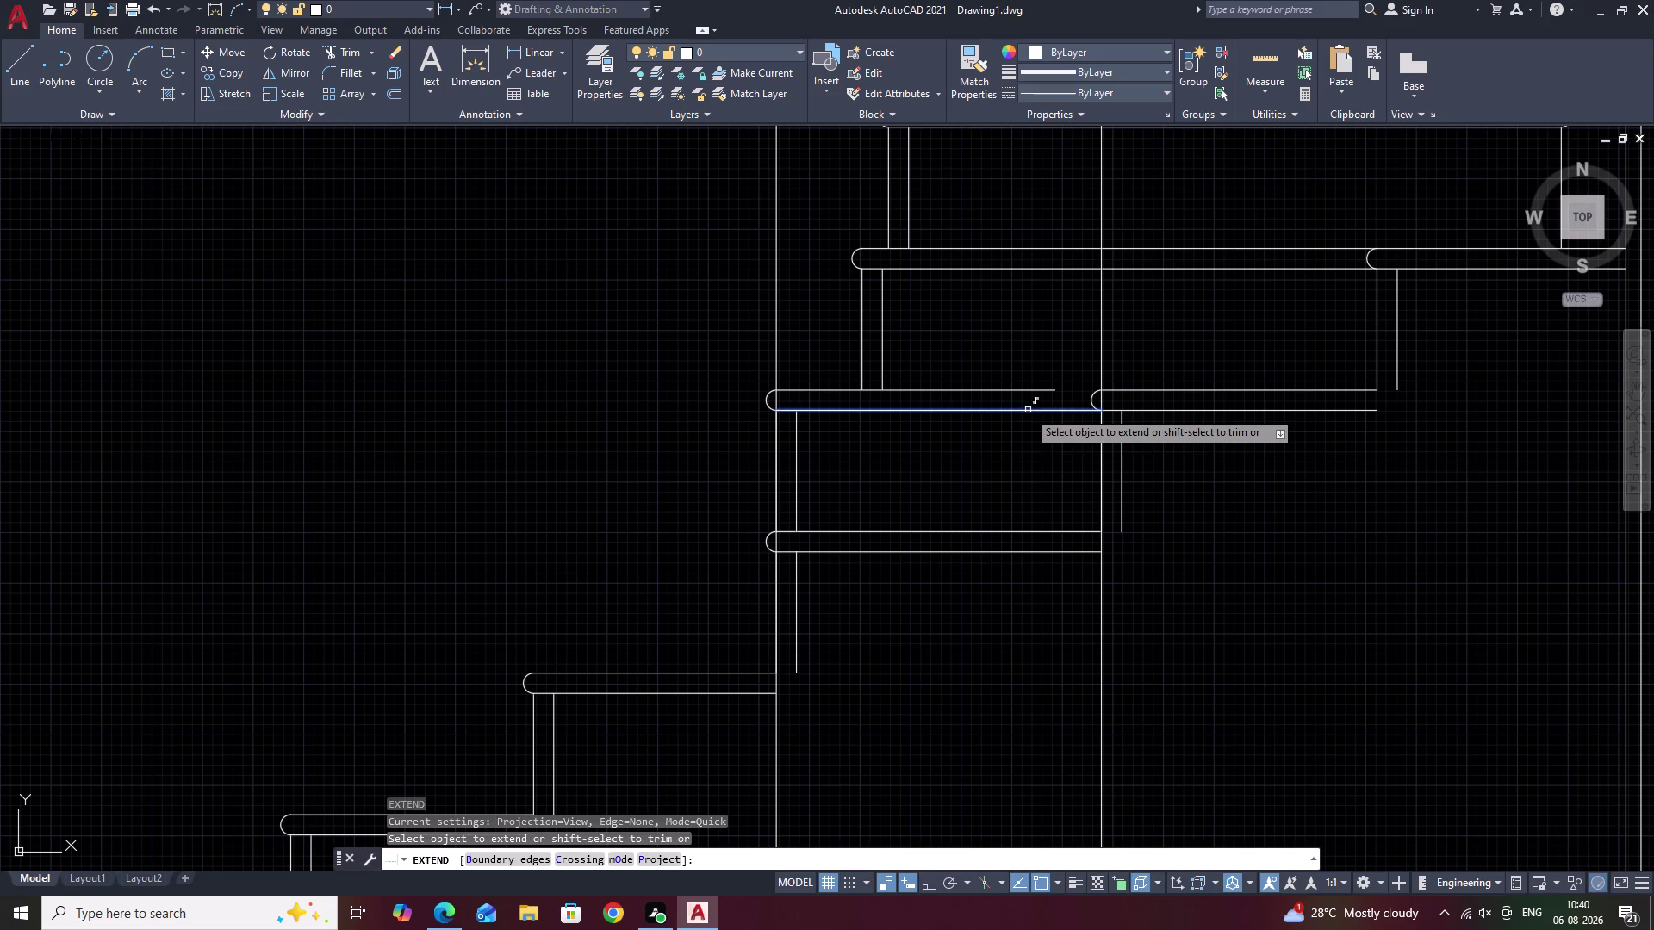
click(1027, 411)
click(1031, 391)
scroll(down, 3)
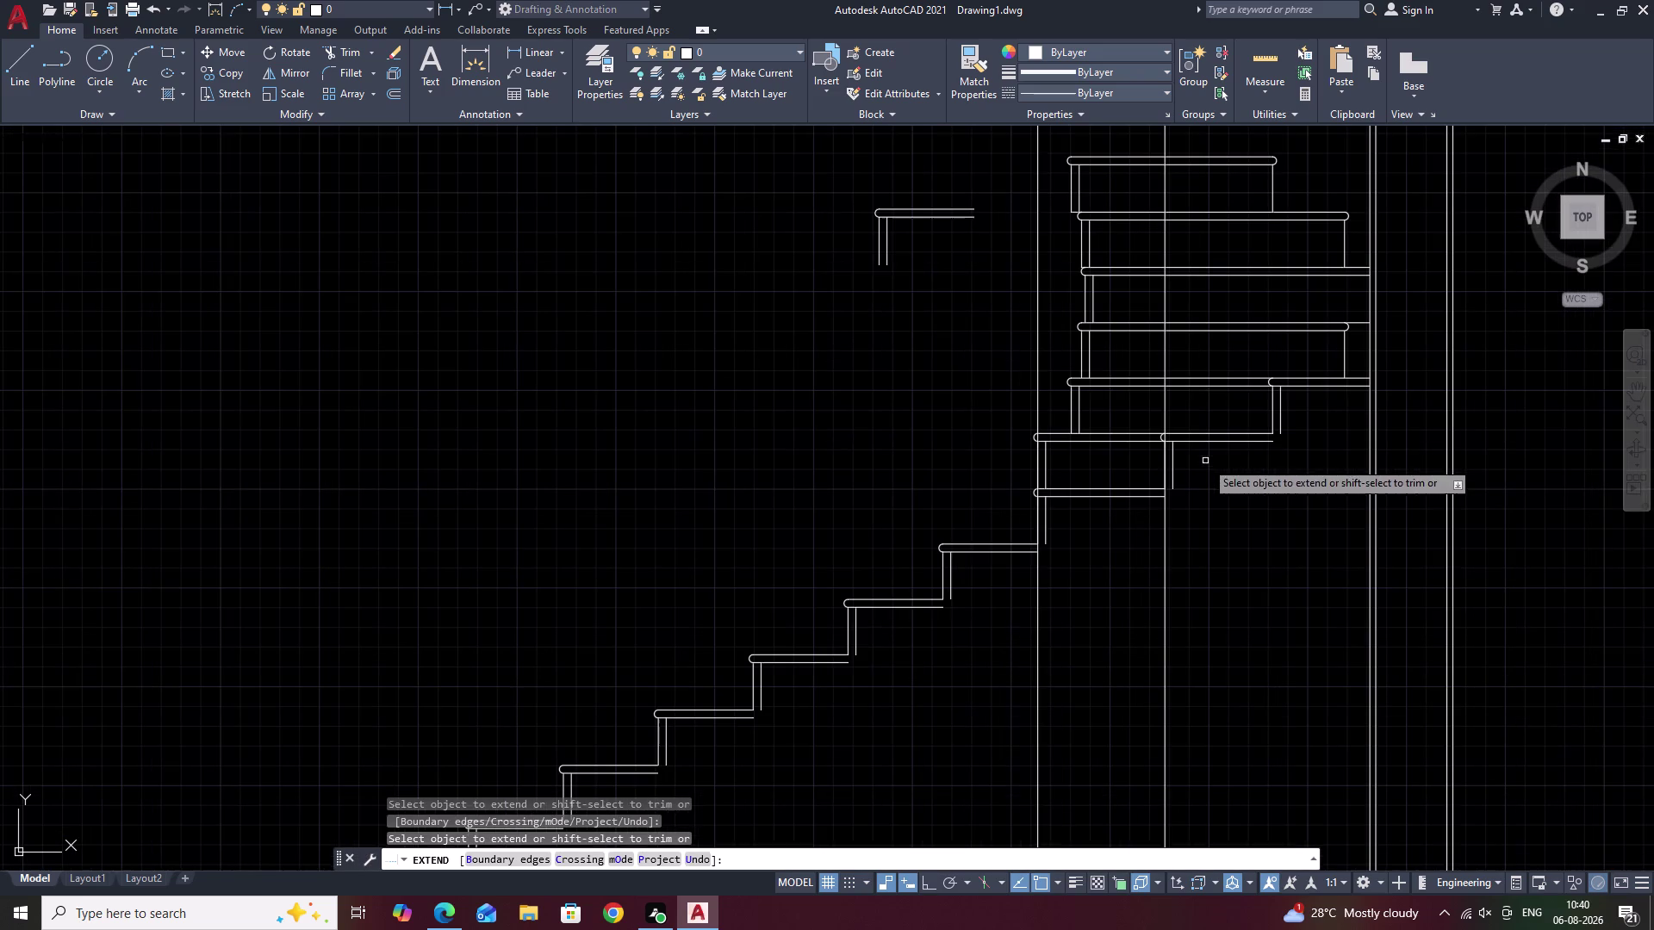
key(Escape)
middle_drag(1226, 312, 1215, 504)
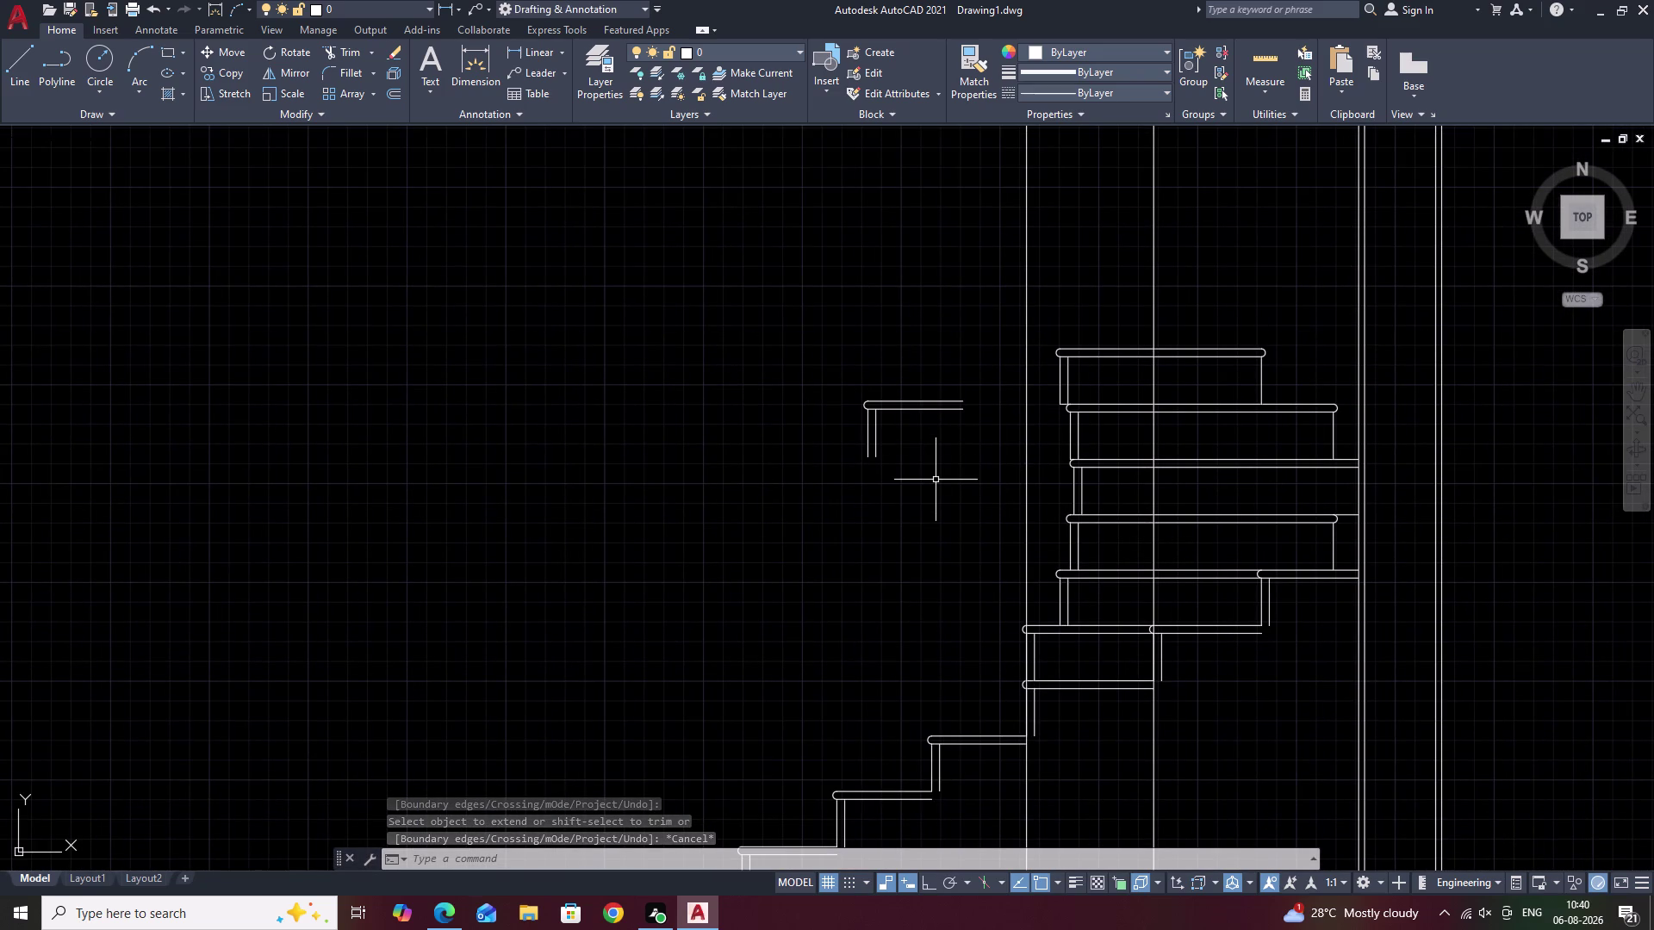
Start copying the spare L-shaped tread piece from its bottom corner, then cancel.
drag(977, 386, 941, 525)
text(C)
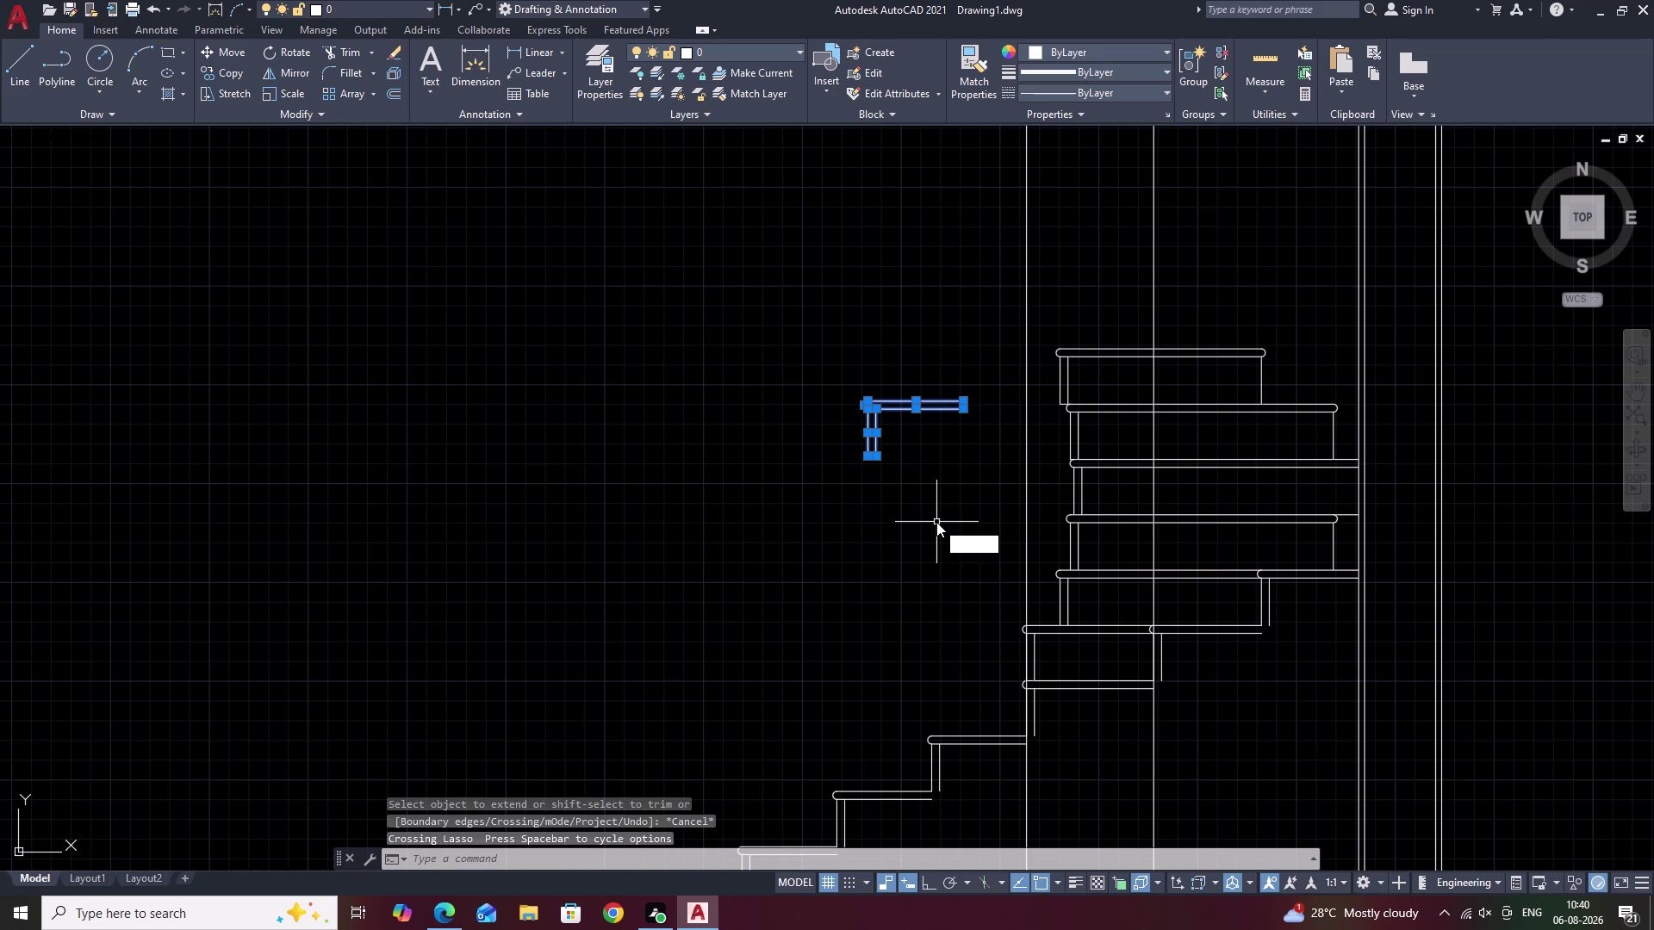
text(O)
key(space)
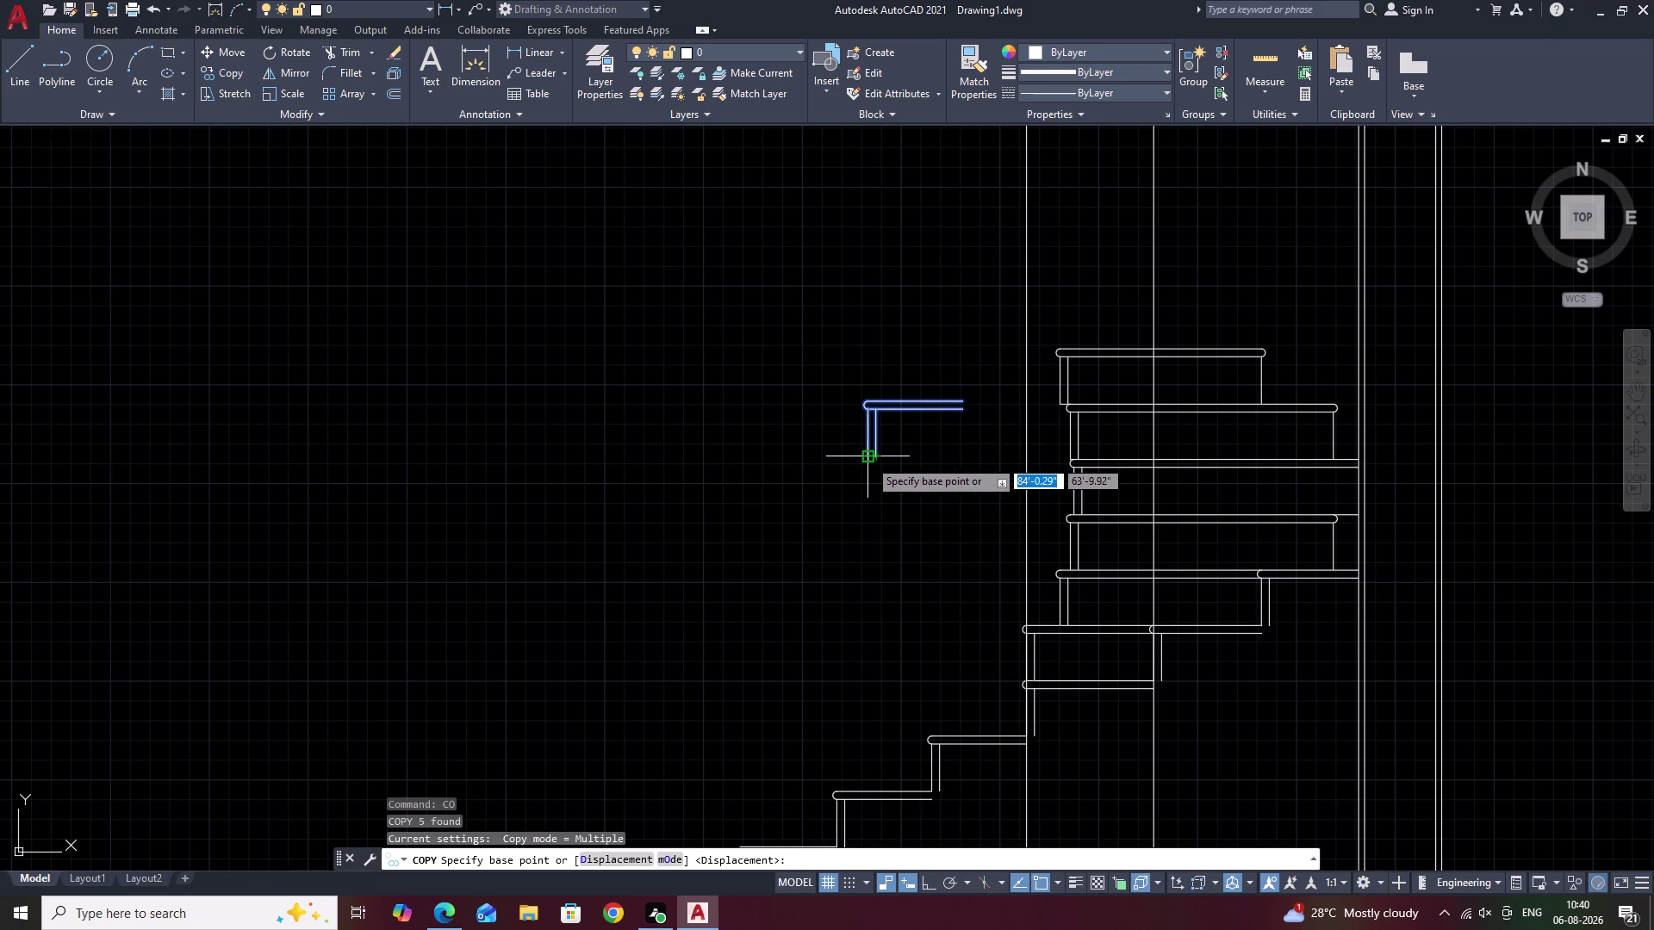
click(869, 459)
scroll(up, 3)
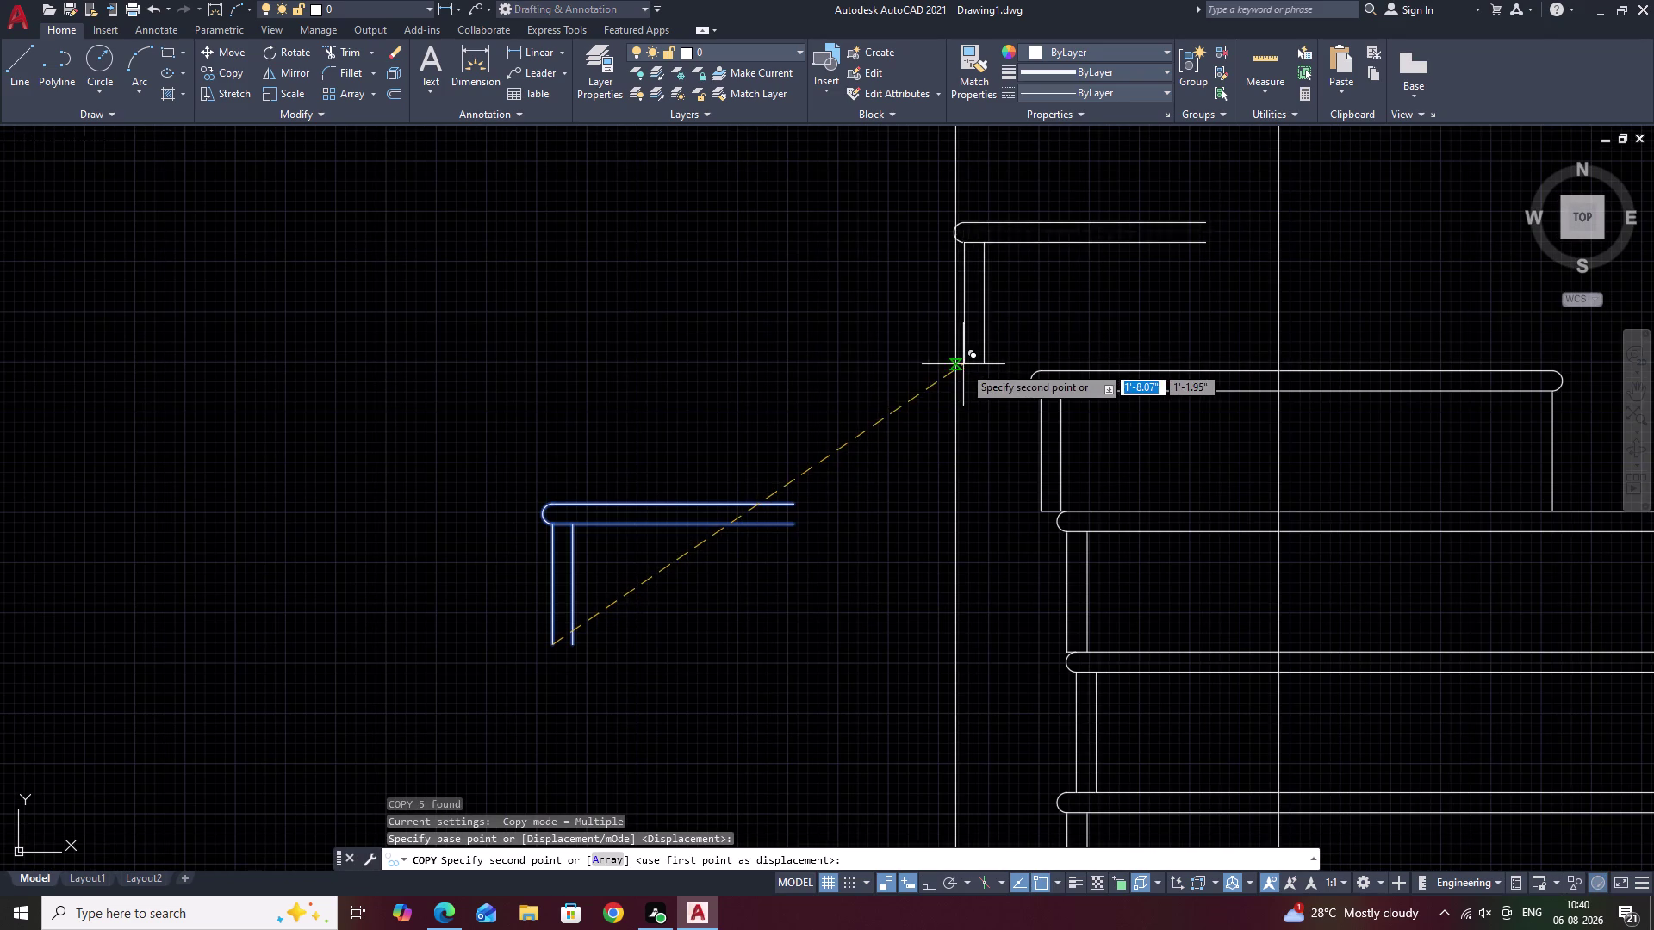
key(Escape)
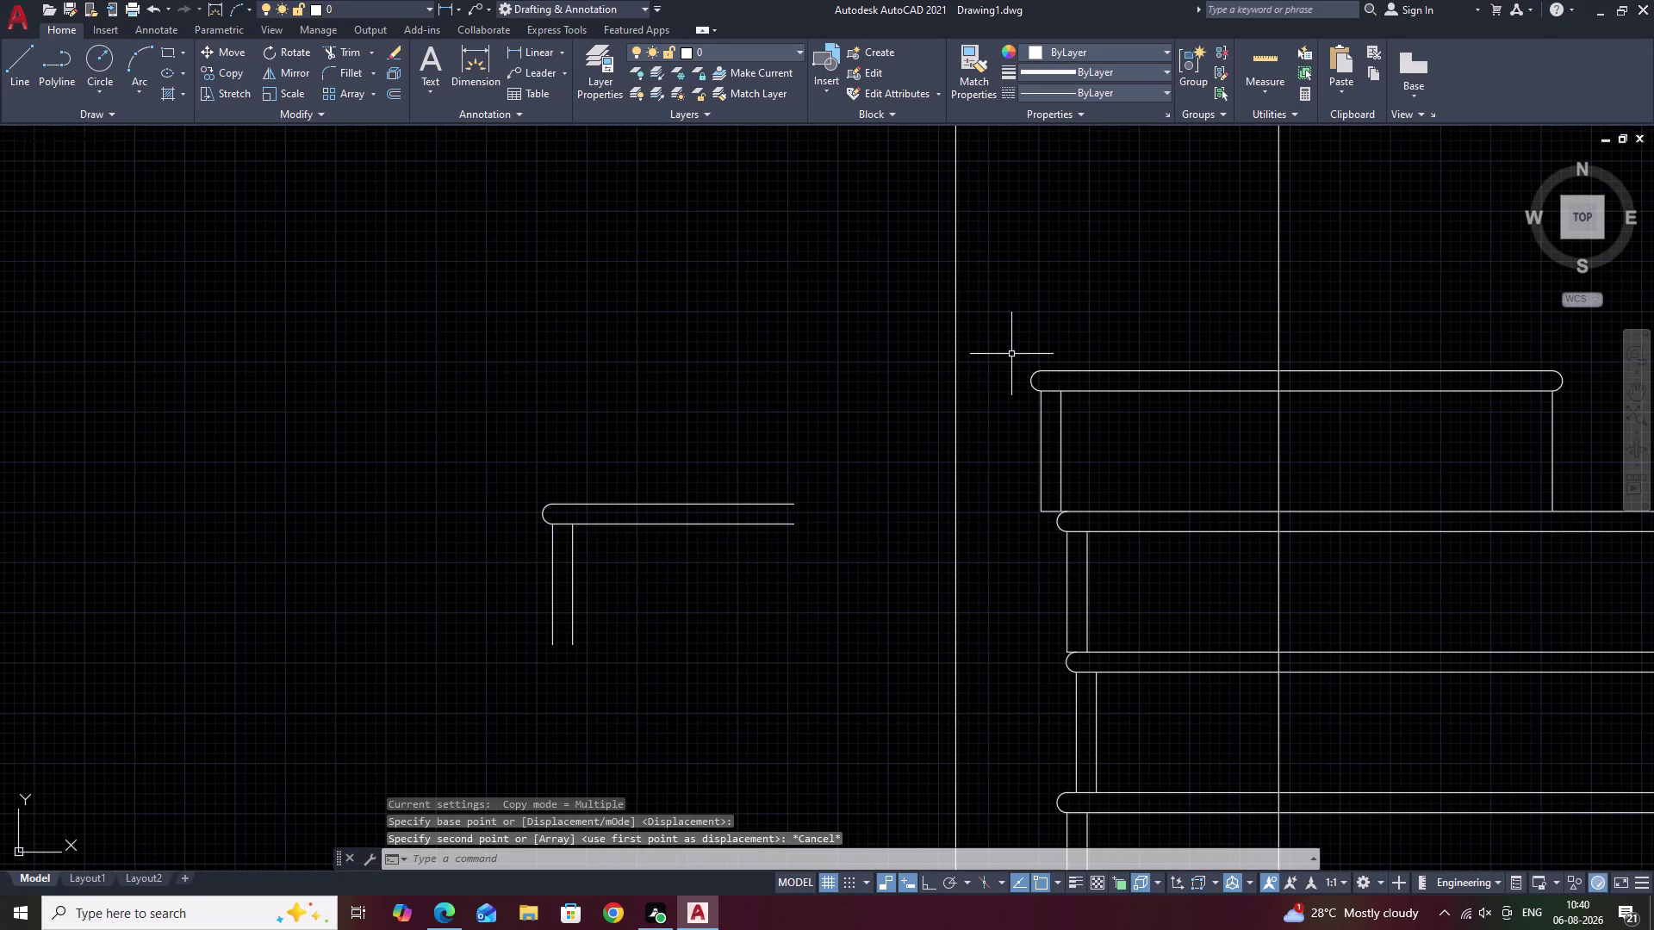
Extend the top step's line to the vertical line and reselect the spare L-shaped piece.
text(EC)
key(BackSpace)
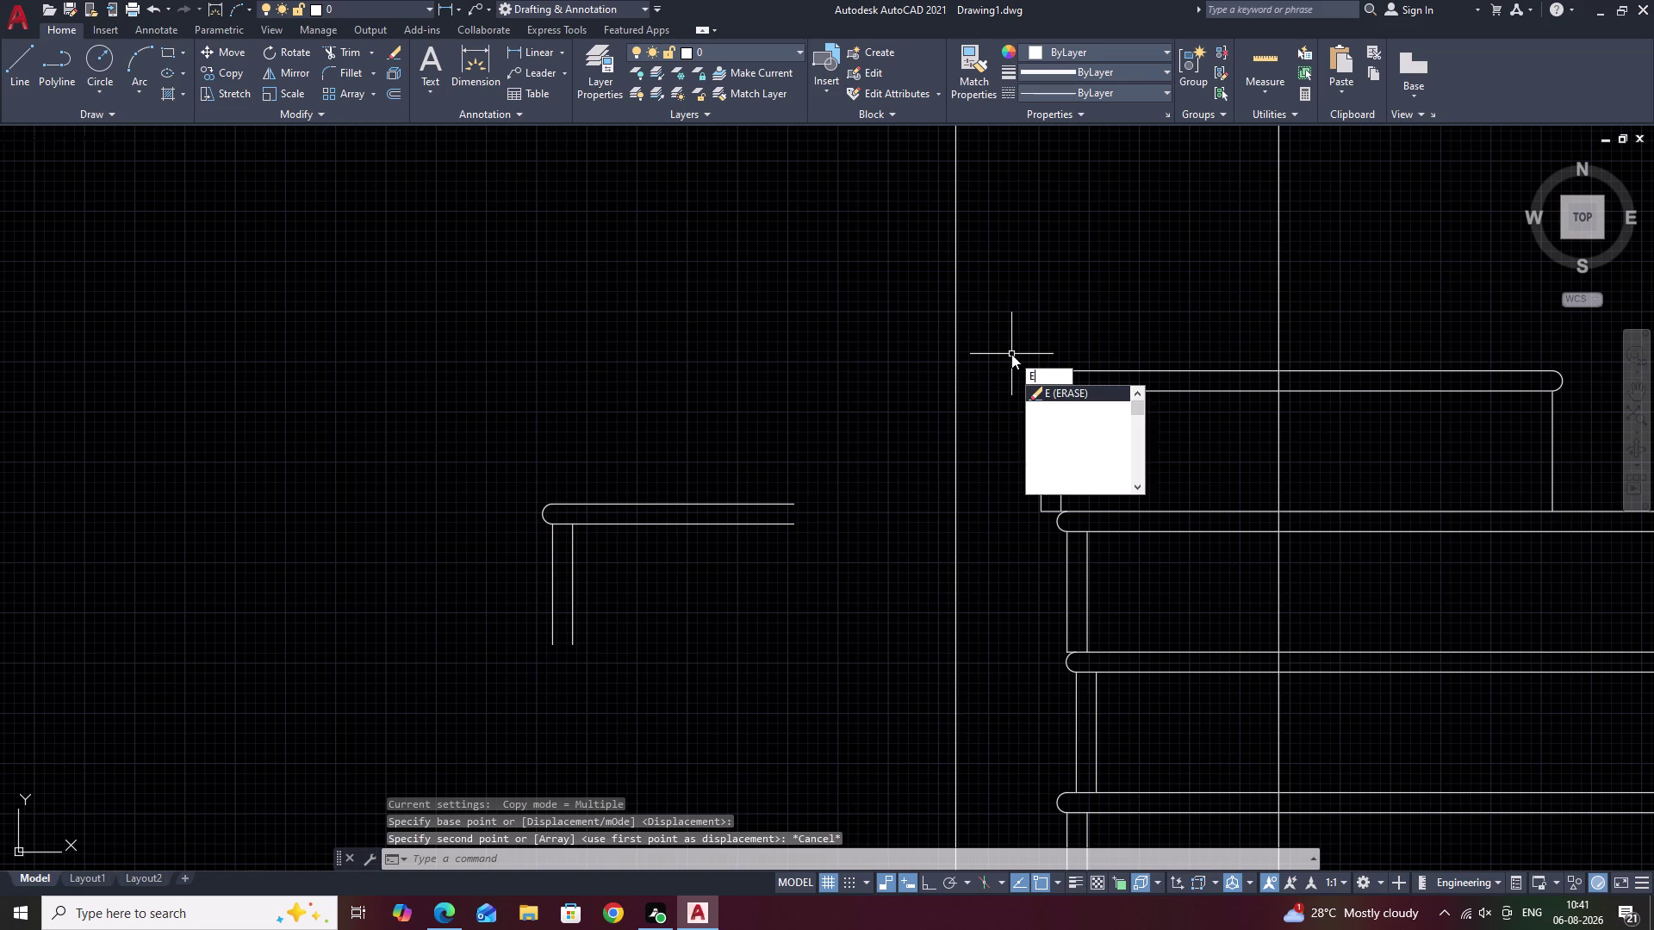
text(X)
key(space)
click(1052, 372)
key(Escape)
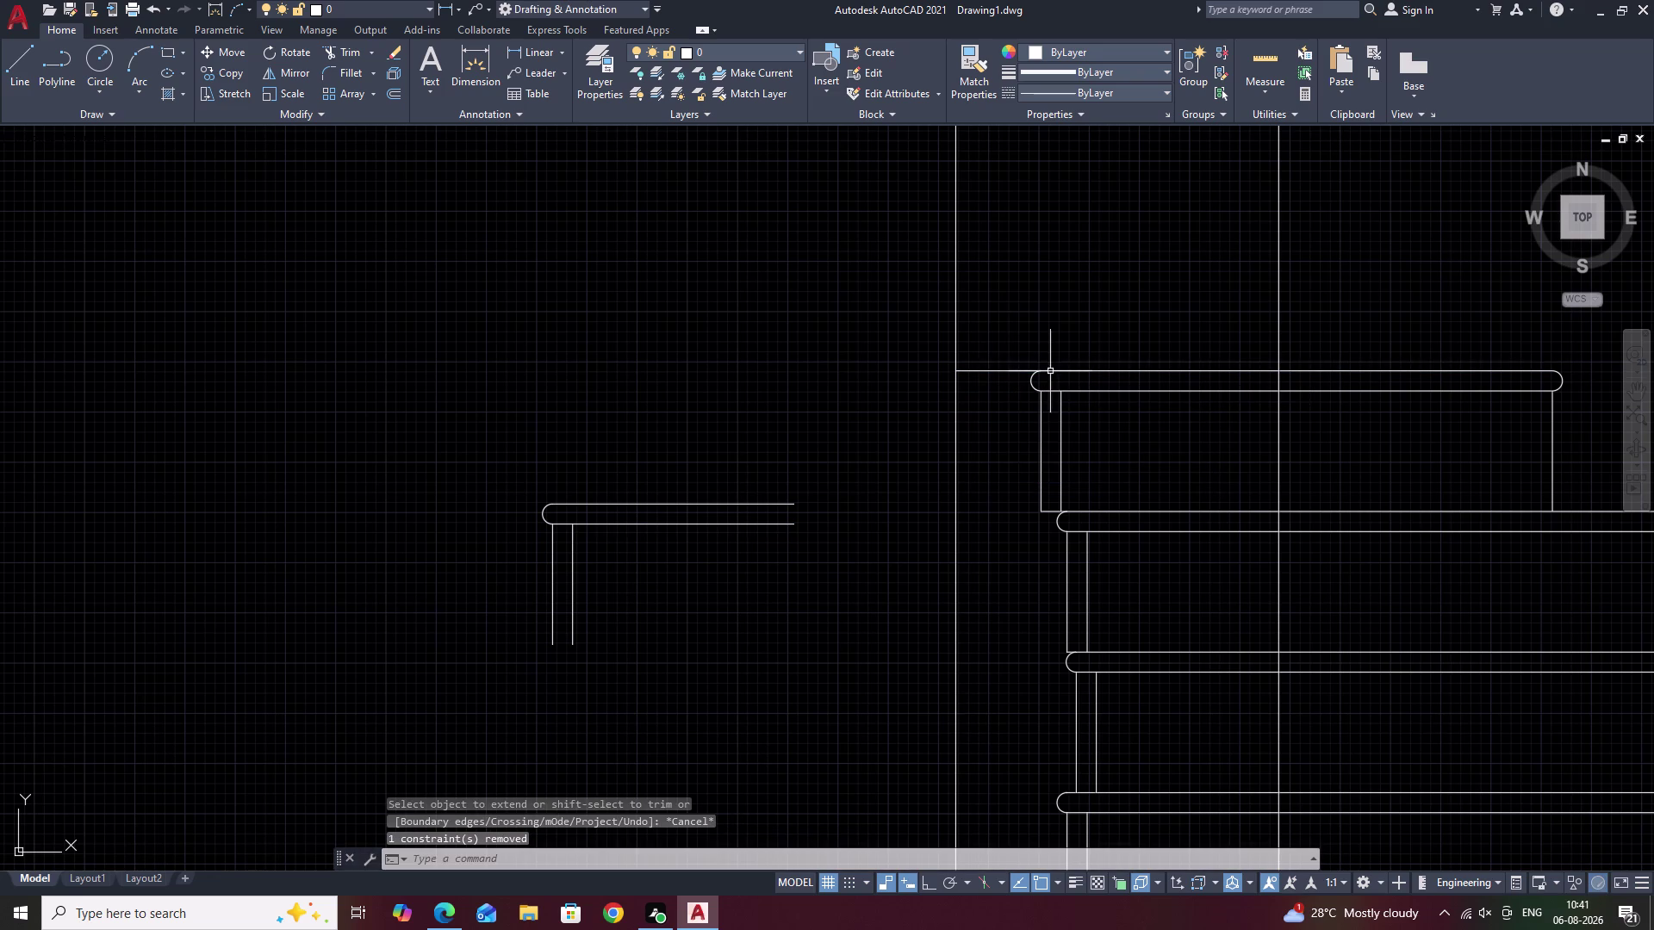
drag(856, 439, 672, 731)
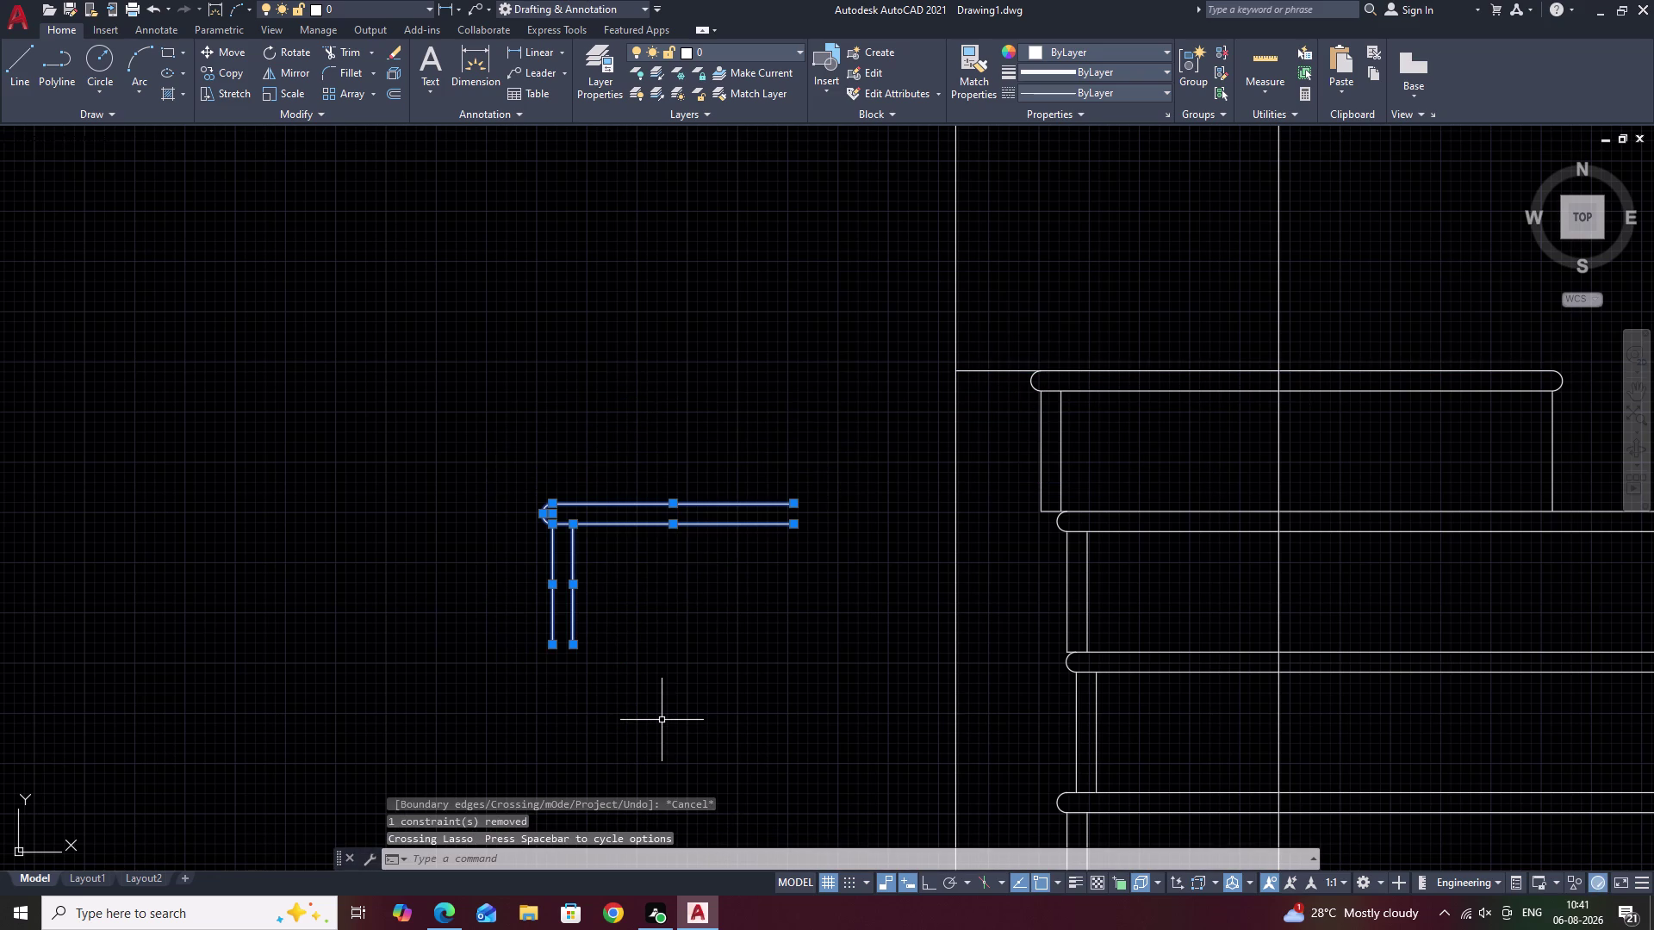
Copy the spare L-shaped tread piece onto the top step's corner.
key(c)
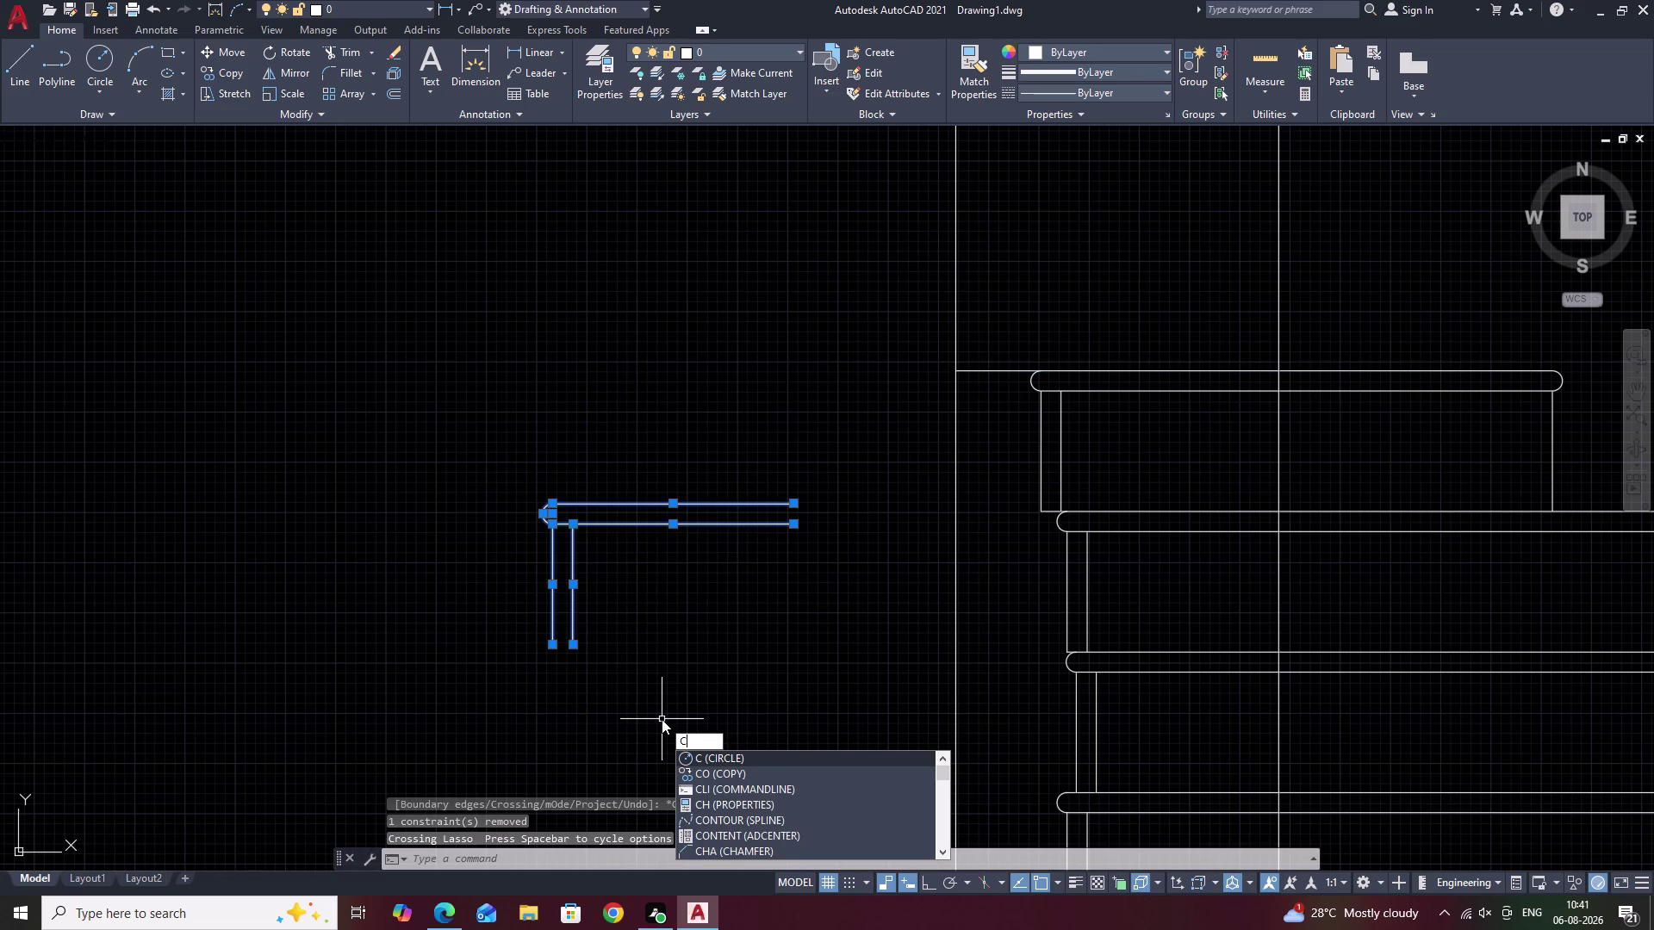
key(o)
key(space)
click(552, 648)
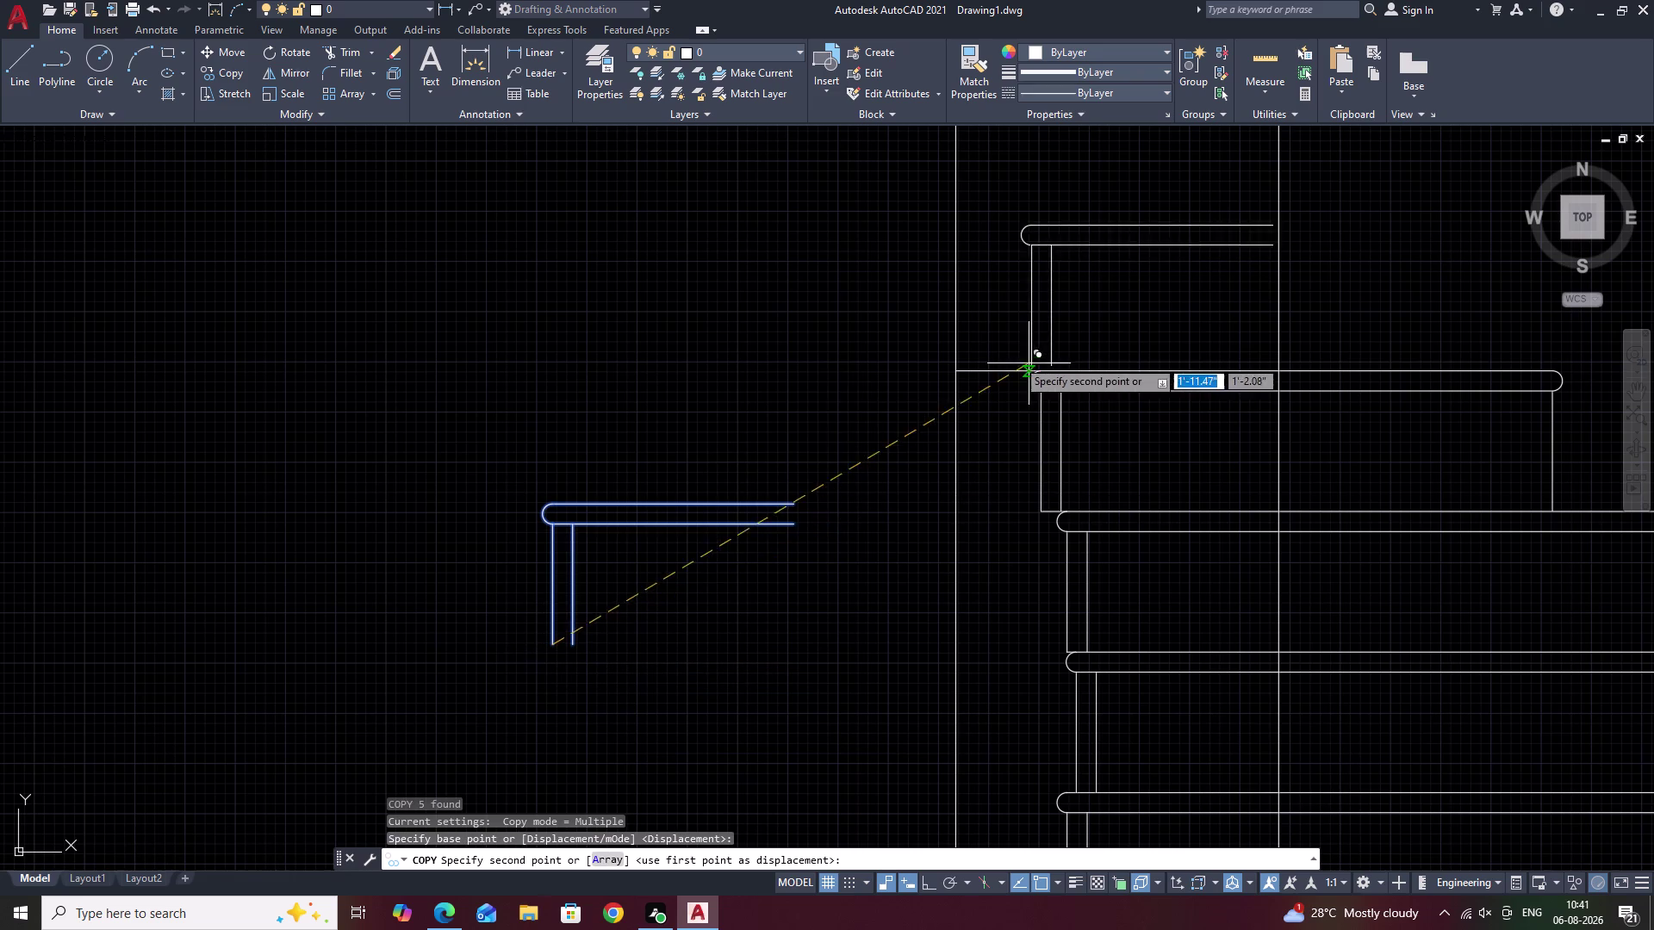
click(956, 370)
scroll(down, 3)
key(Escape)
middle_drag(1098, 348, 1101, 342)
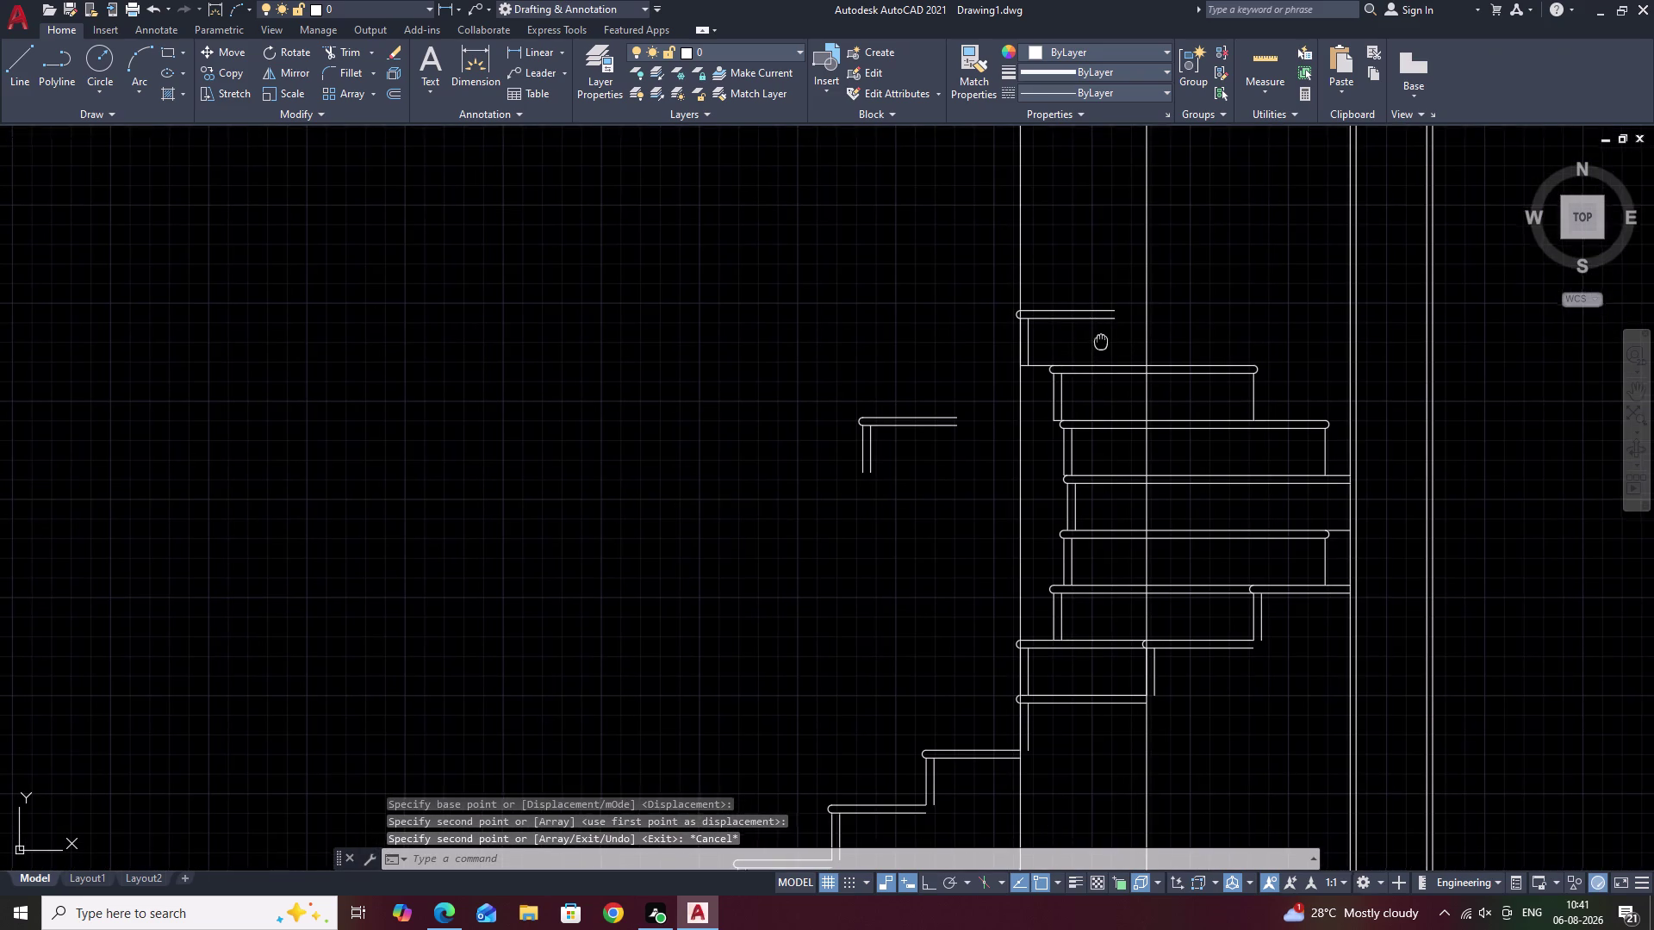
middle_drag(1101, 342, 1107, 331)
Extend two lines of the copied tread piece to the vertical line.
key(Escape)
text(E)
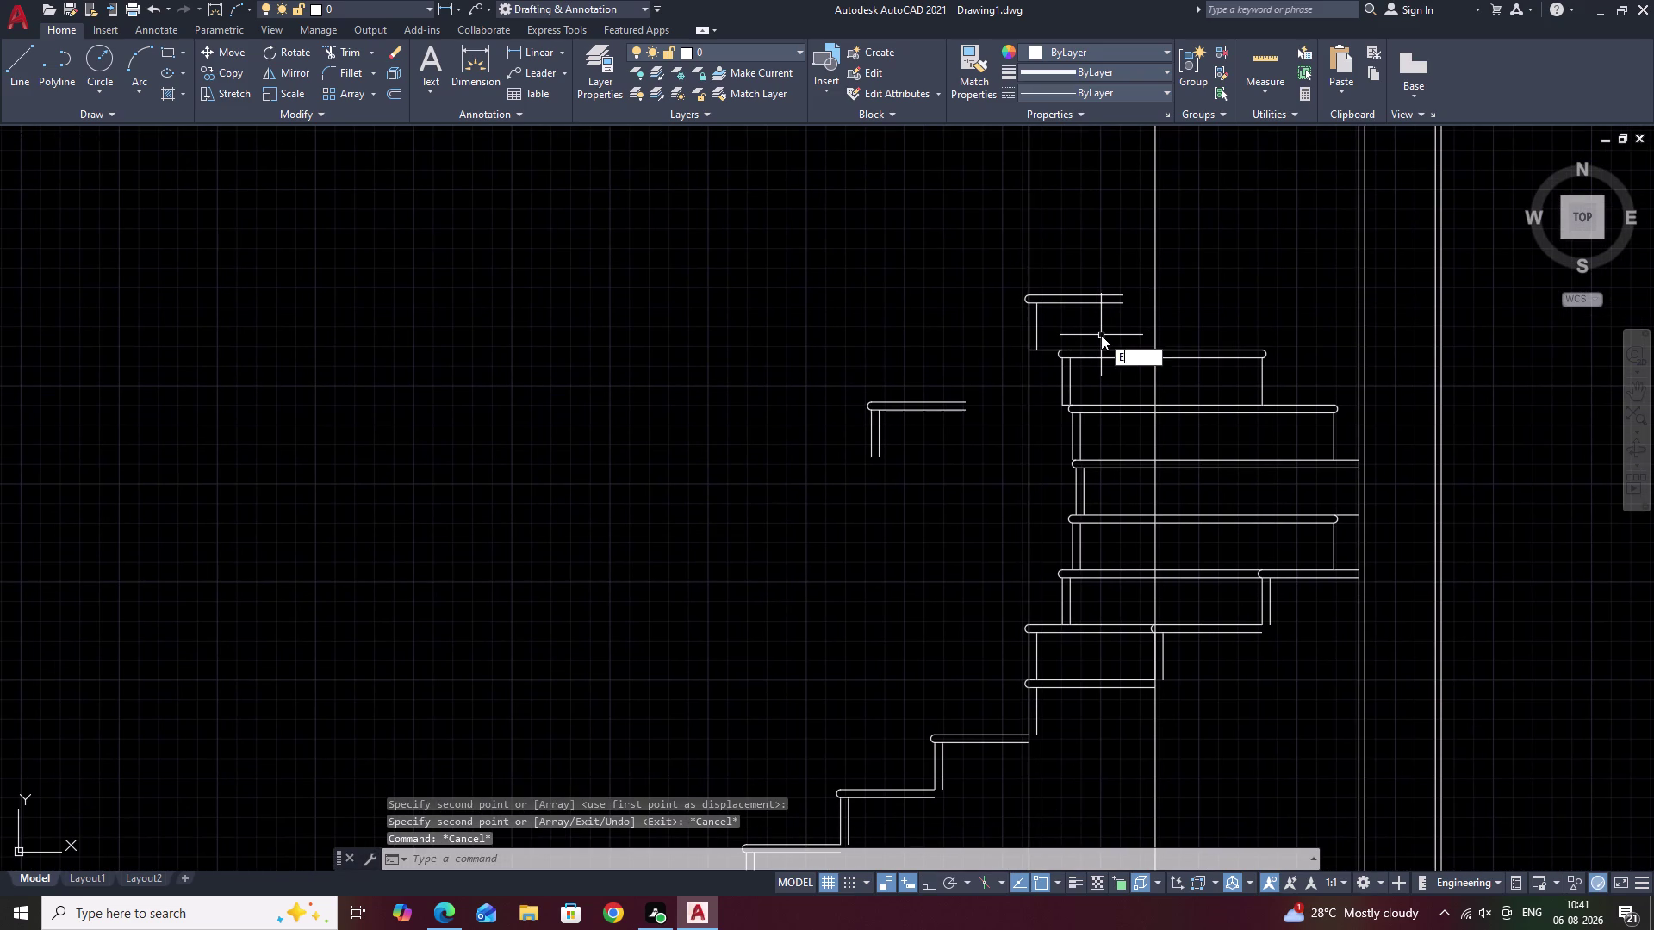
text(X)
key(space)
click(1111, 302)
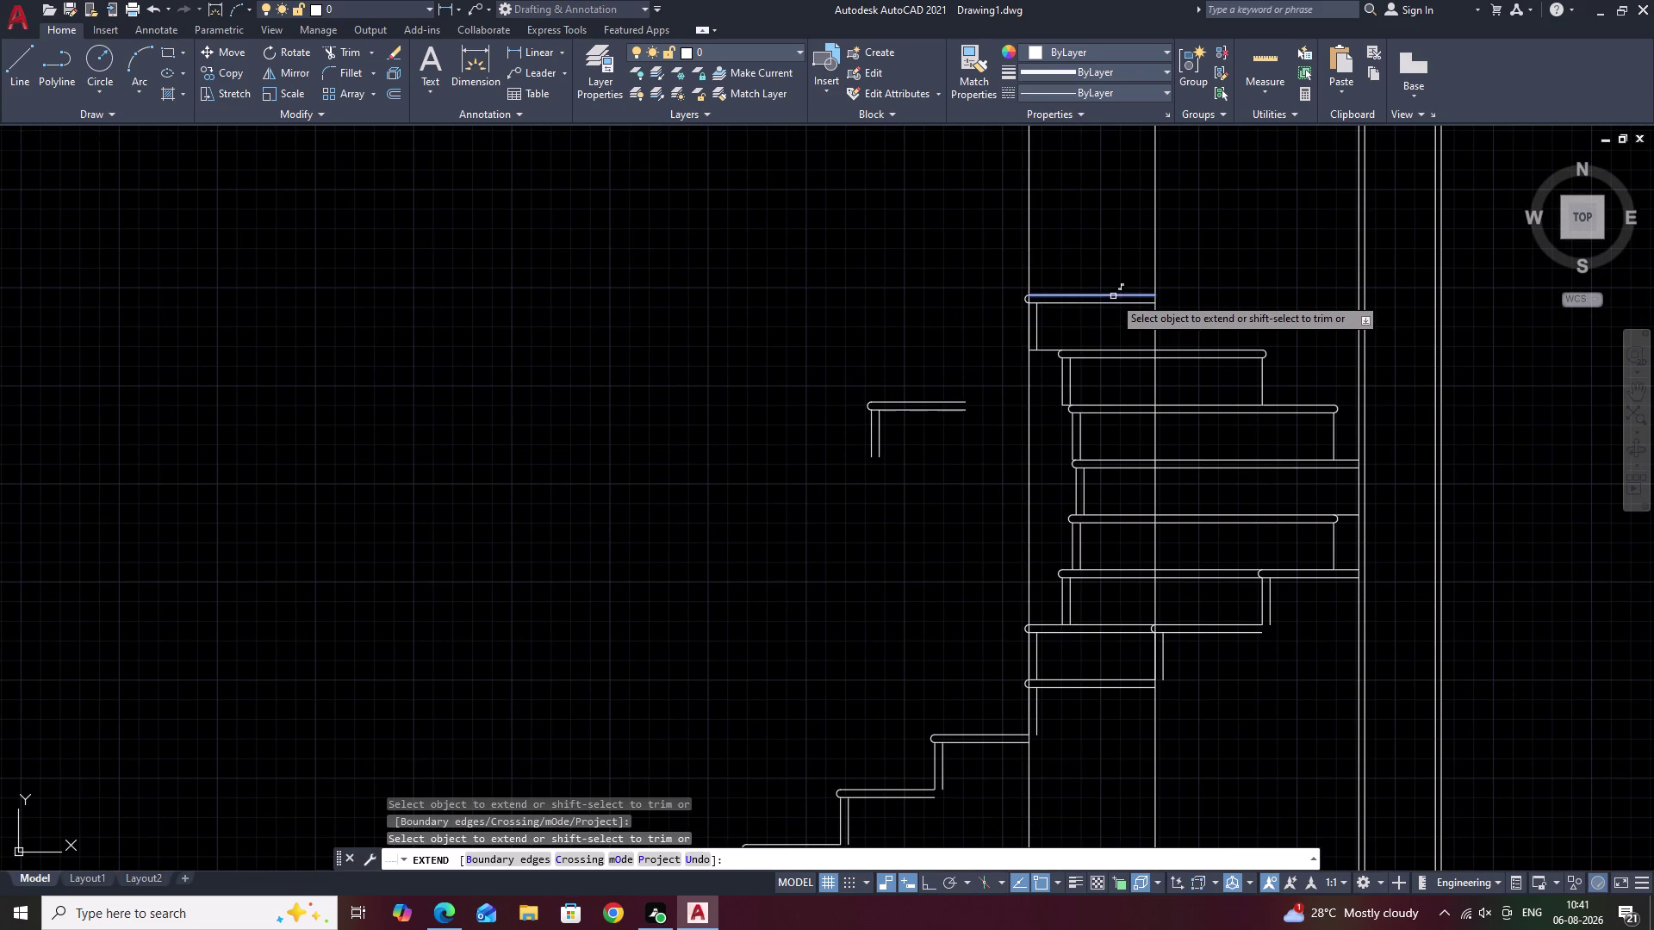
click(1113, 296)
key(Escape)
Erase the original spare tread piece.
drag(983, 378, 848, 531)
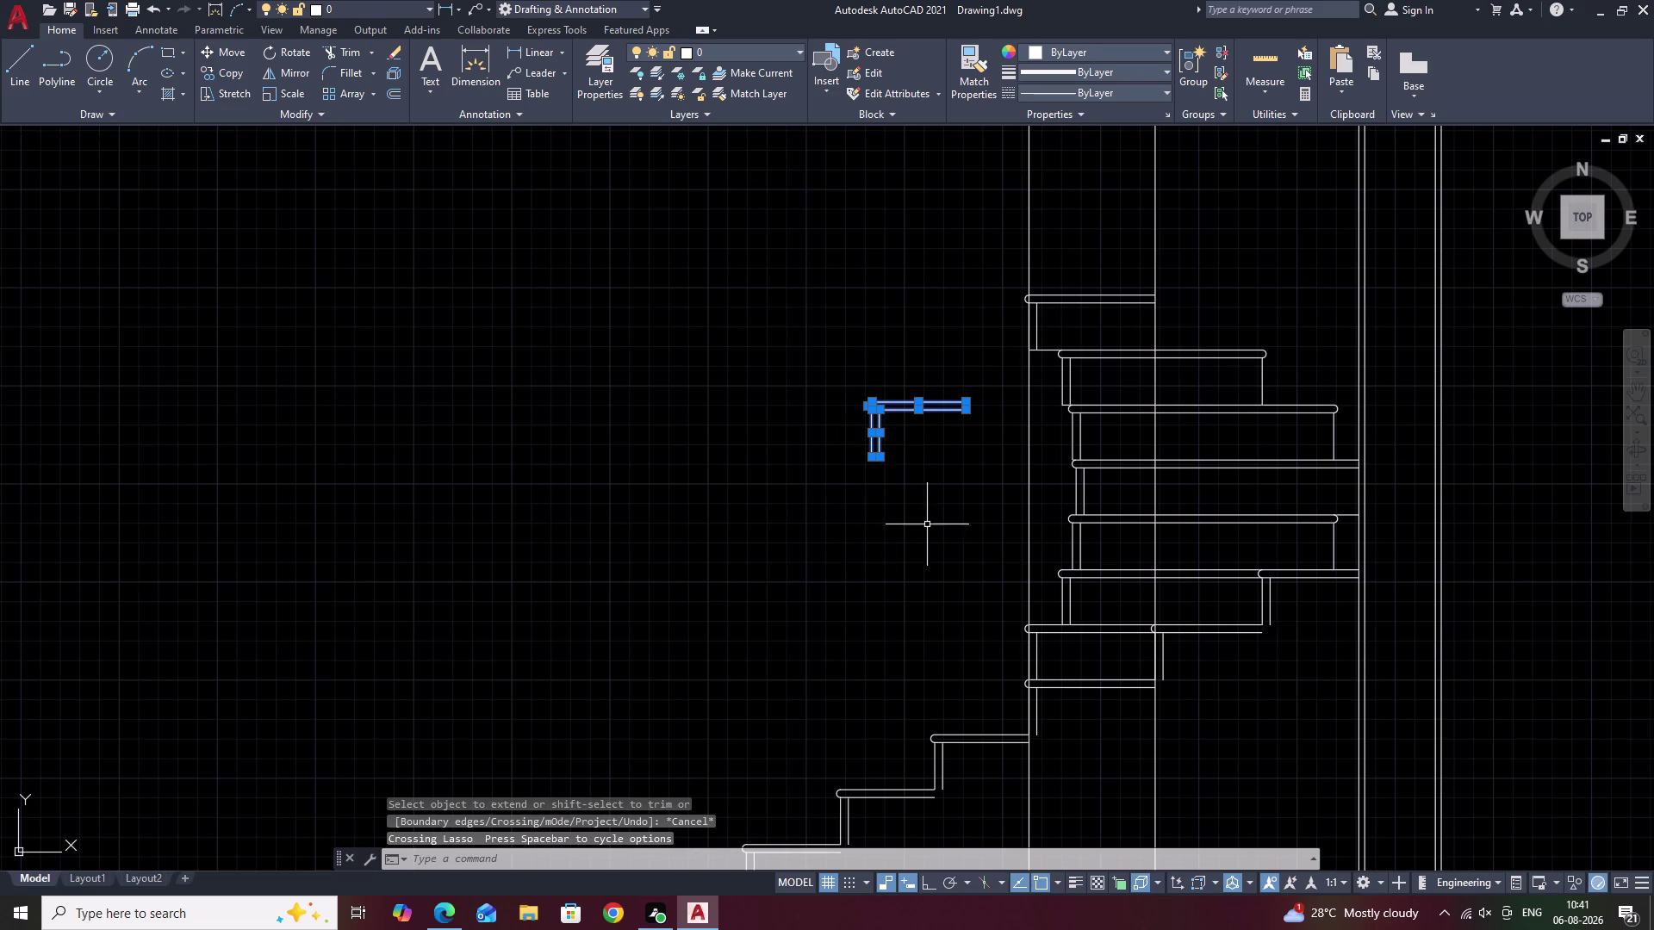
text(E)
key(space)
click(1027, 443)
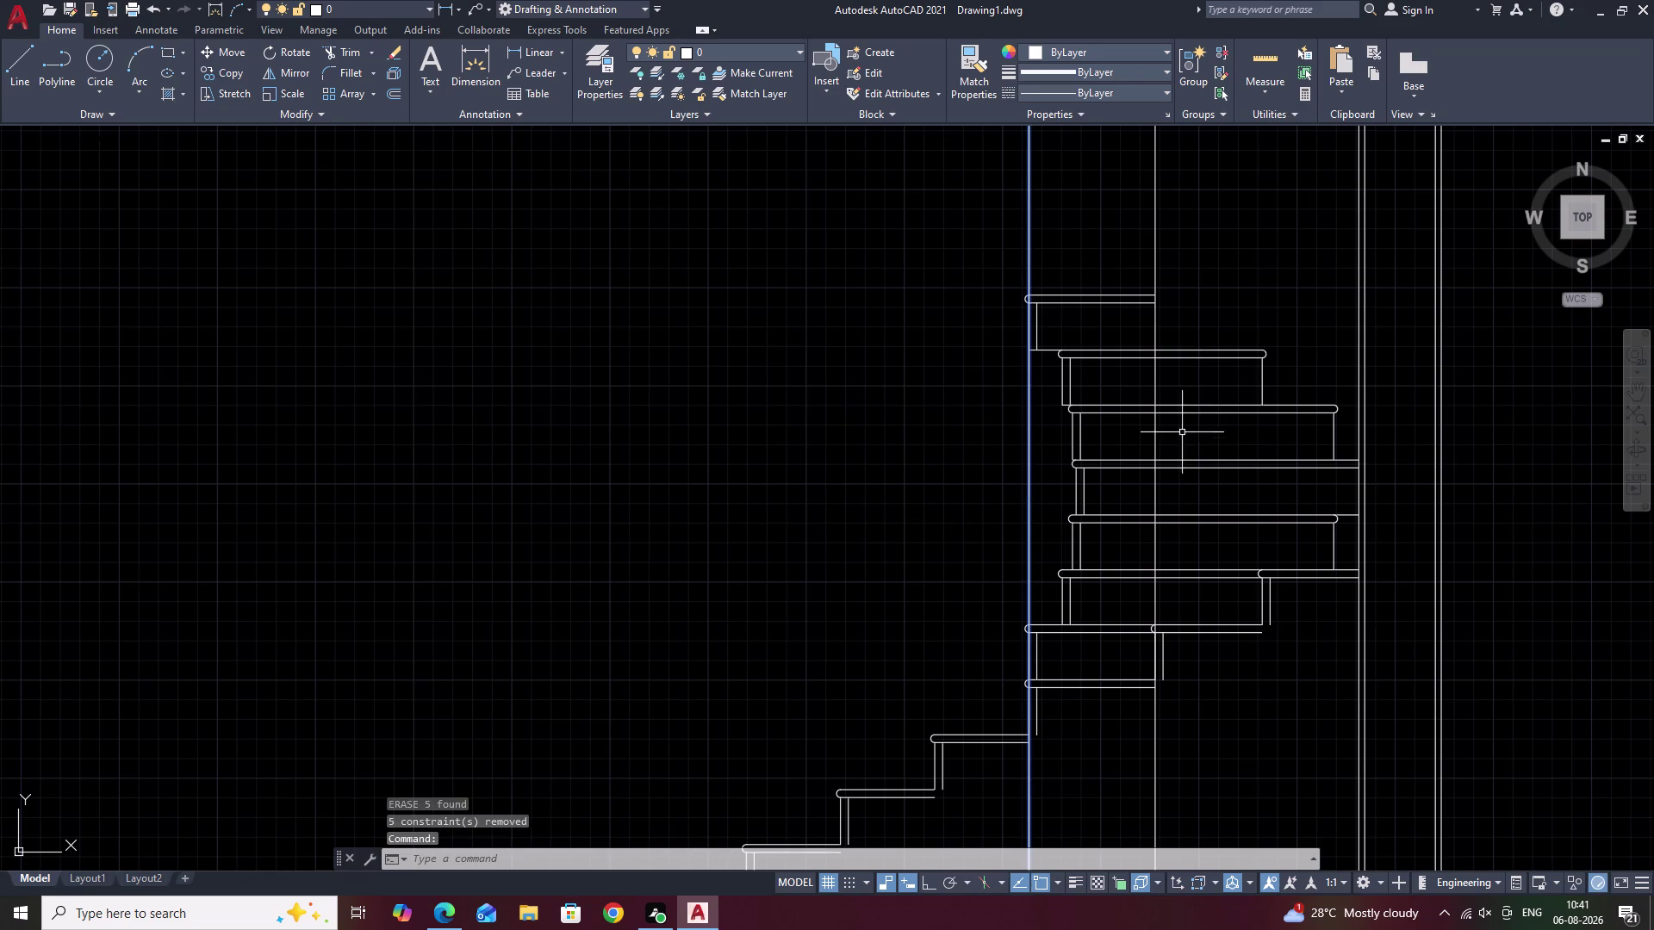
key(Escape)
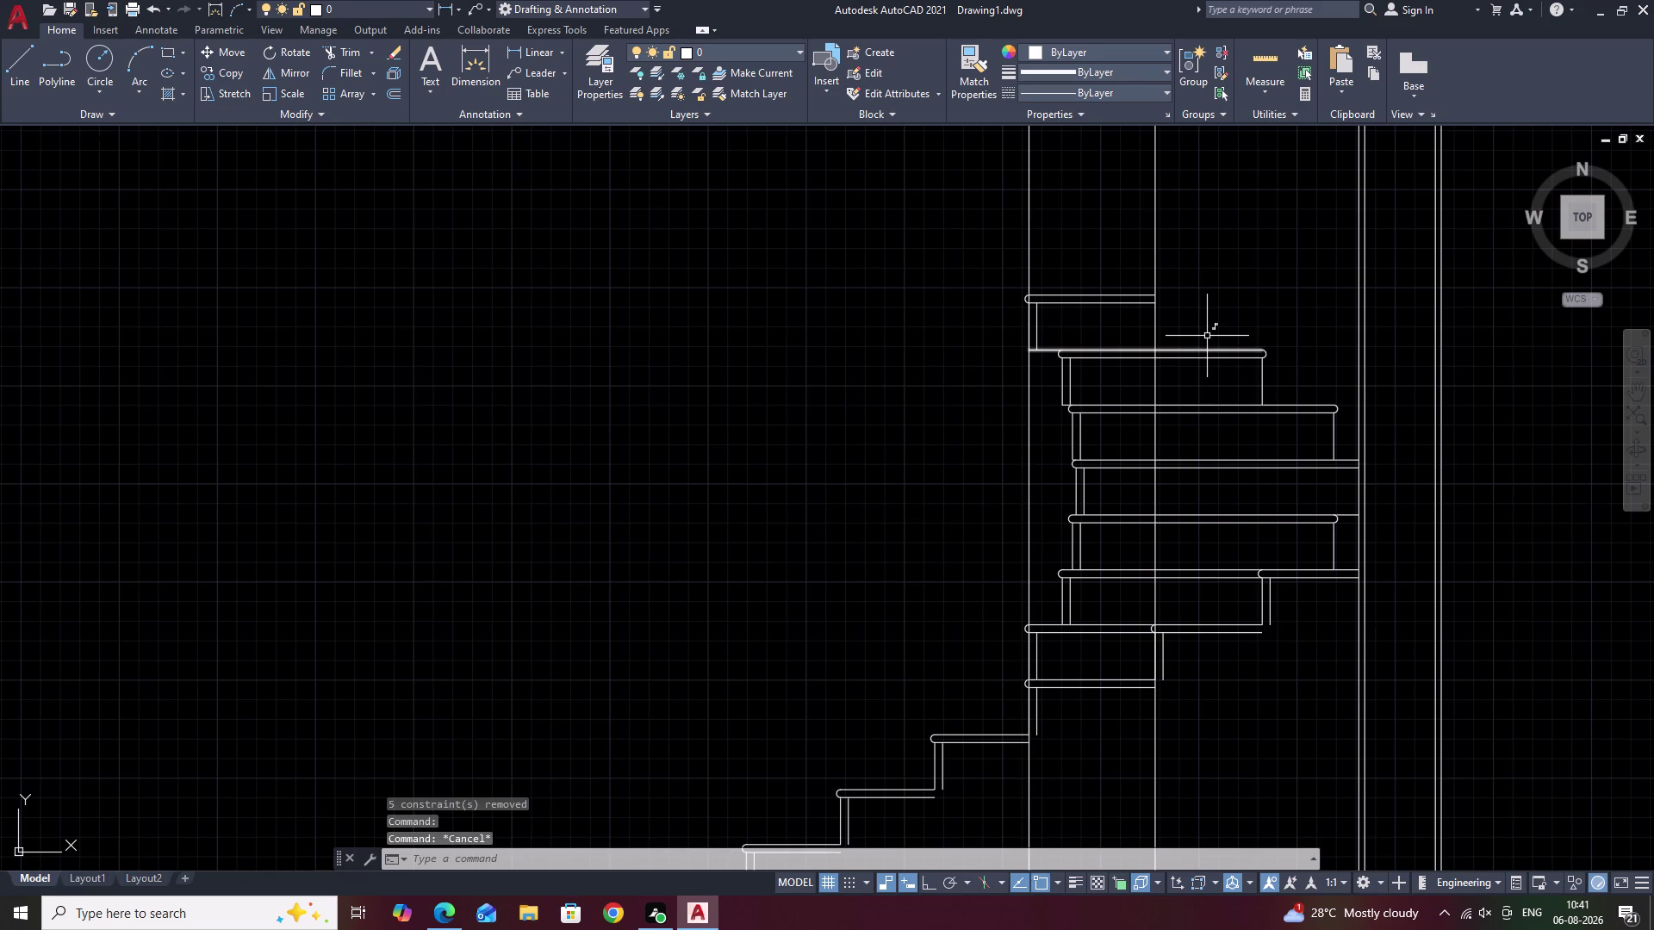
Trim the overhanging and crossing line segments inside the top steps.
text(TR)
key(space)
drag(1231, 229, 1042, 227)
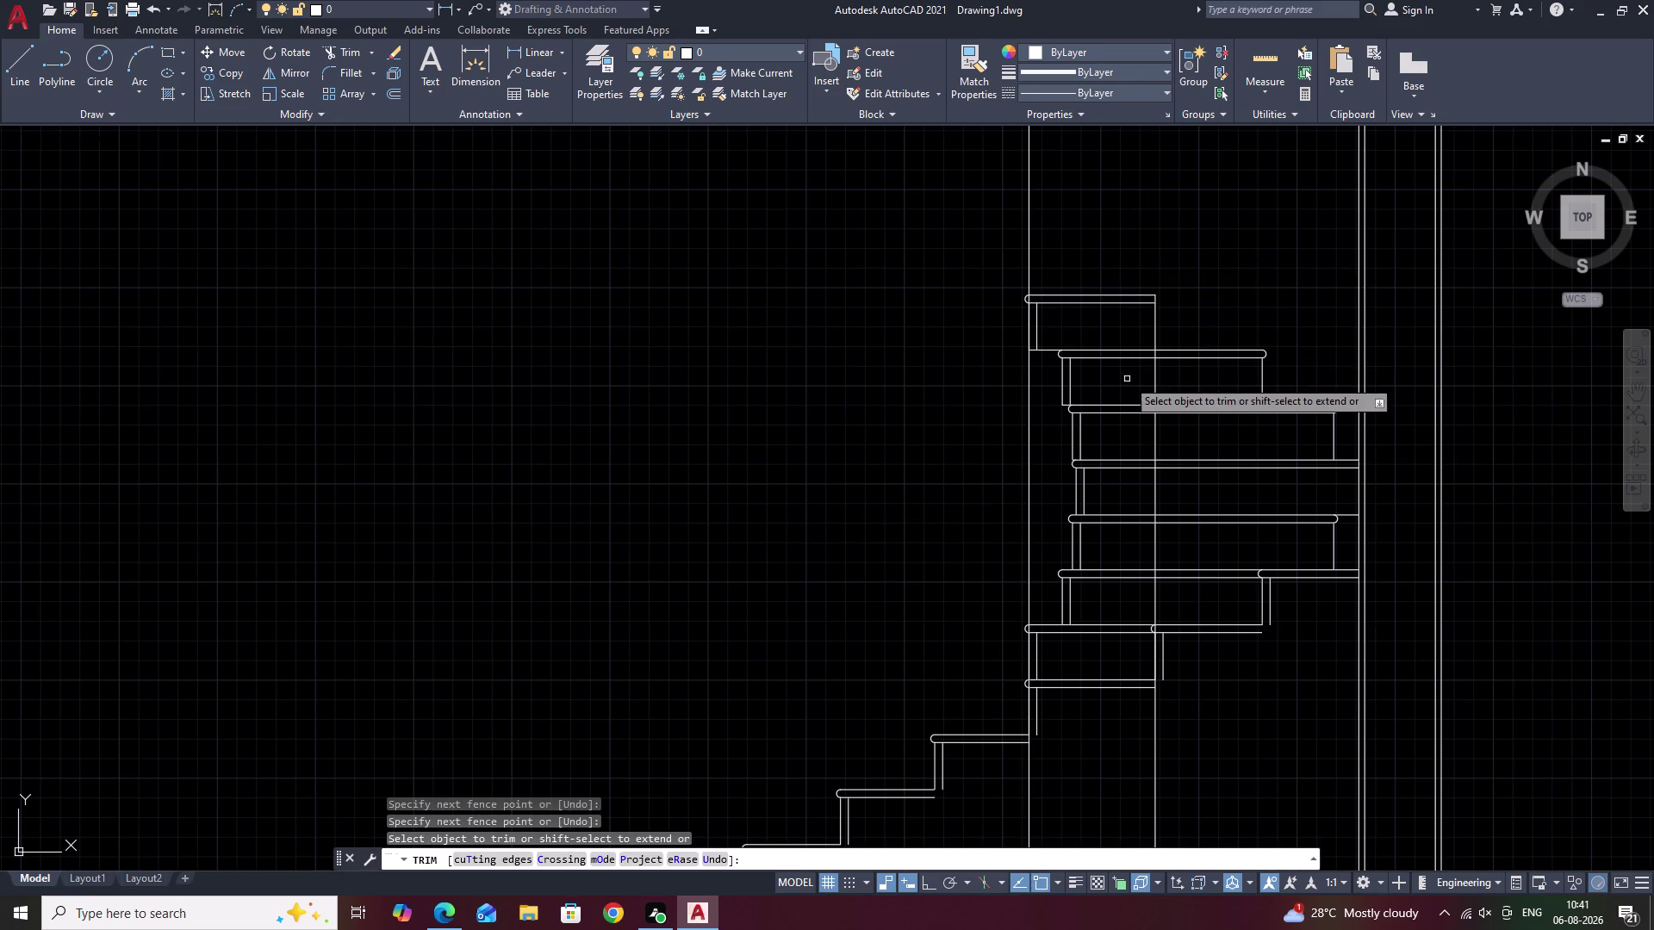
scroll(up, 3)
click(1194, 310)
key(Escape)
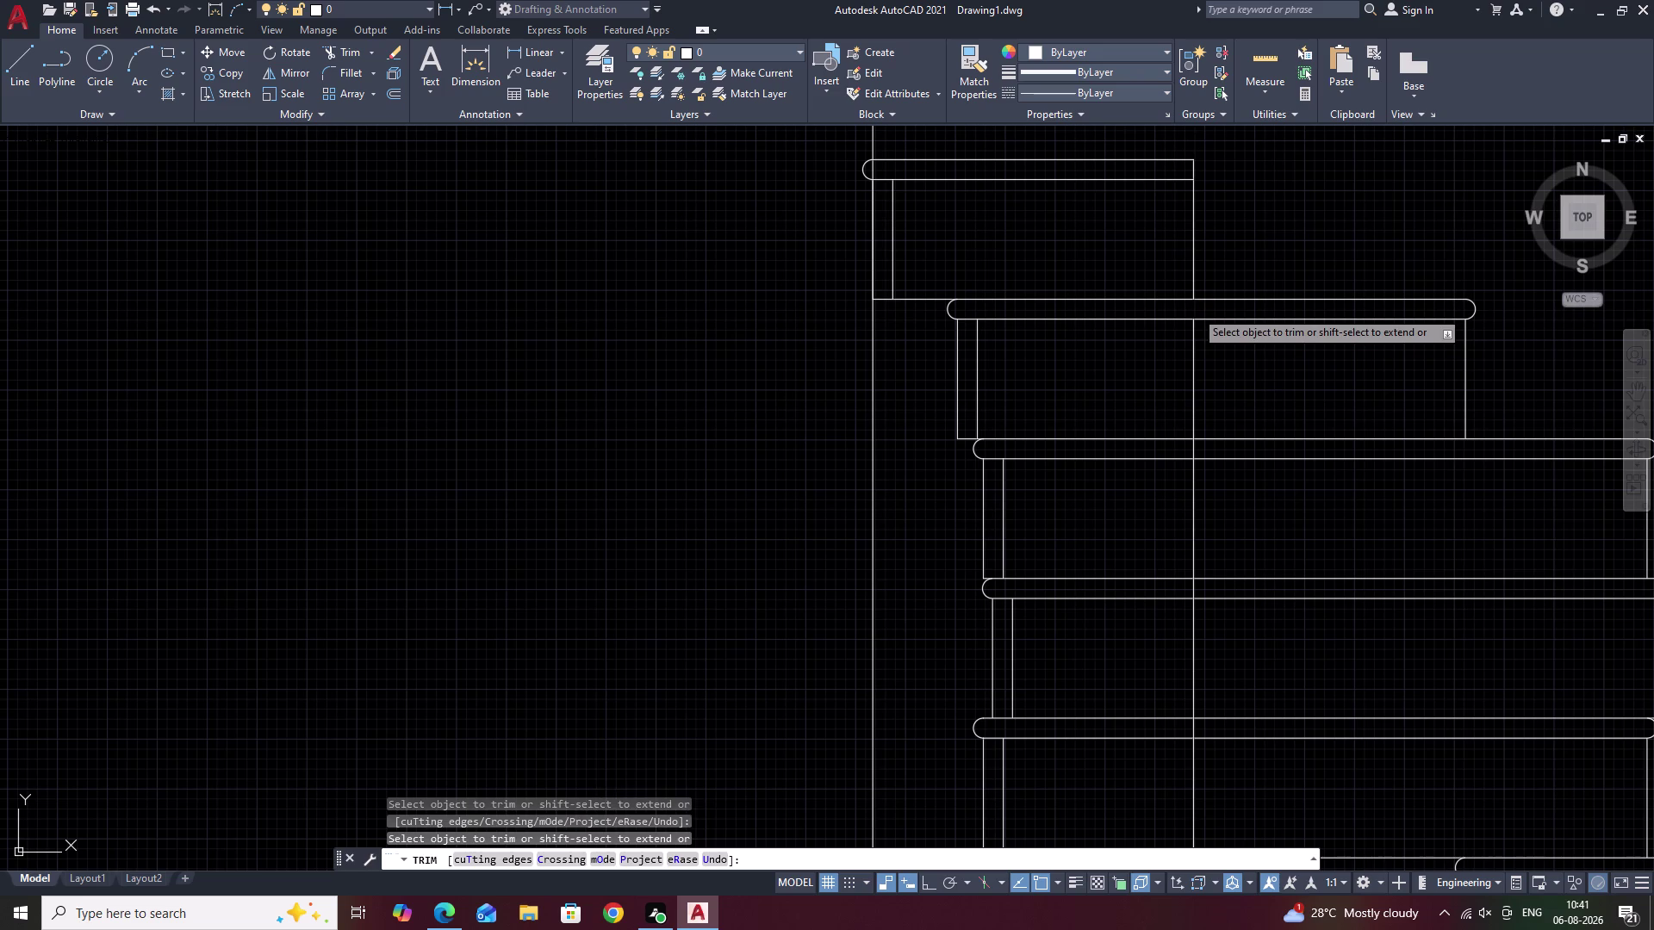
drag(1211, 370, 1169, 377)
click(1110, 380)
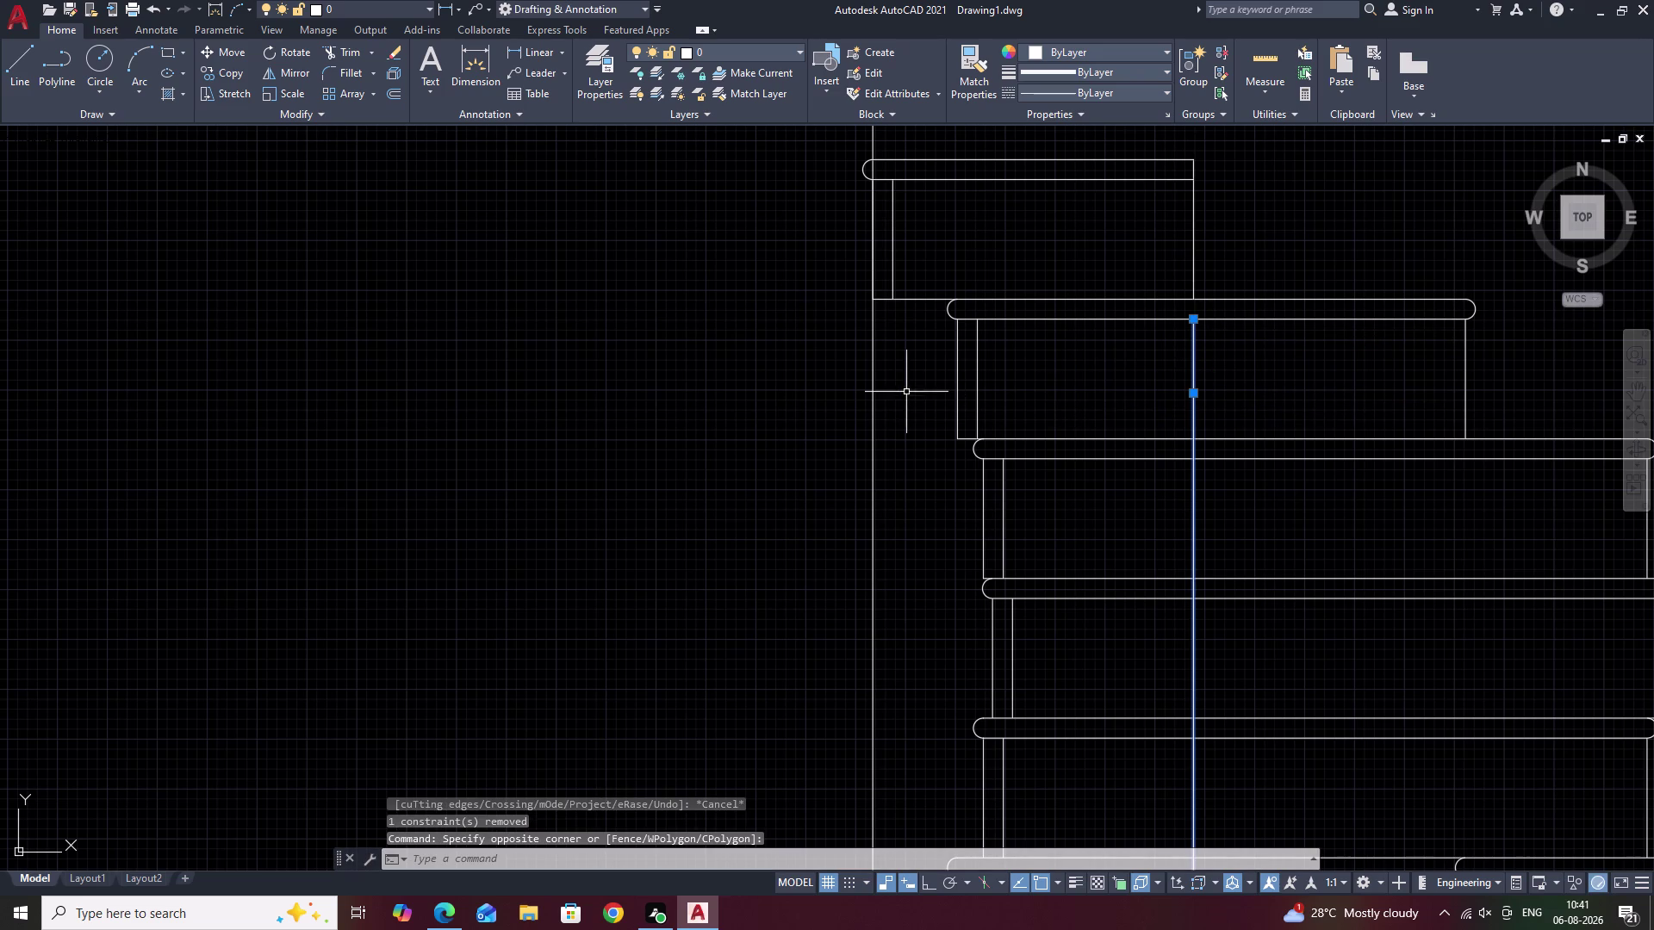
Erase the two leftover vertical lines crossing the upper steps.
drag(906, 390, 827, 399)
click(827, 399)
key(Escape)
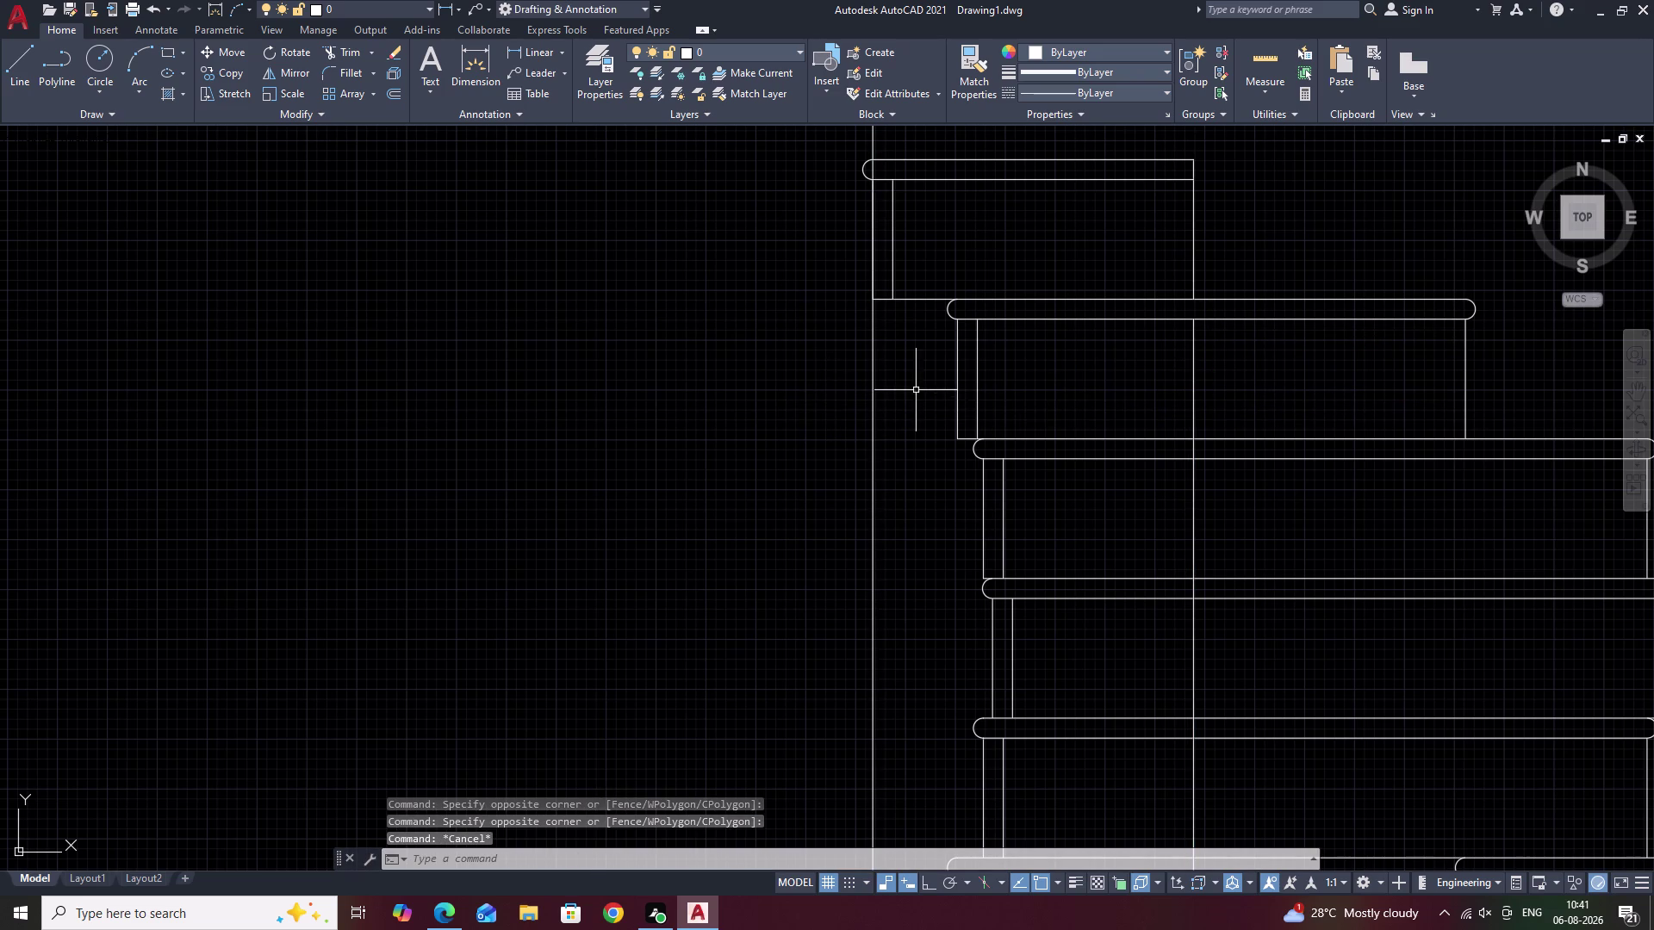
drag(915, 390, 742, 398)
click(814, 395)
drag(1240, 380, 1155, 381)
click(1154, 381)
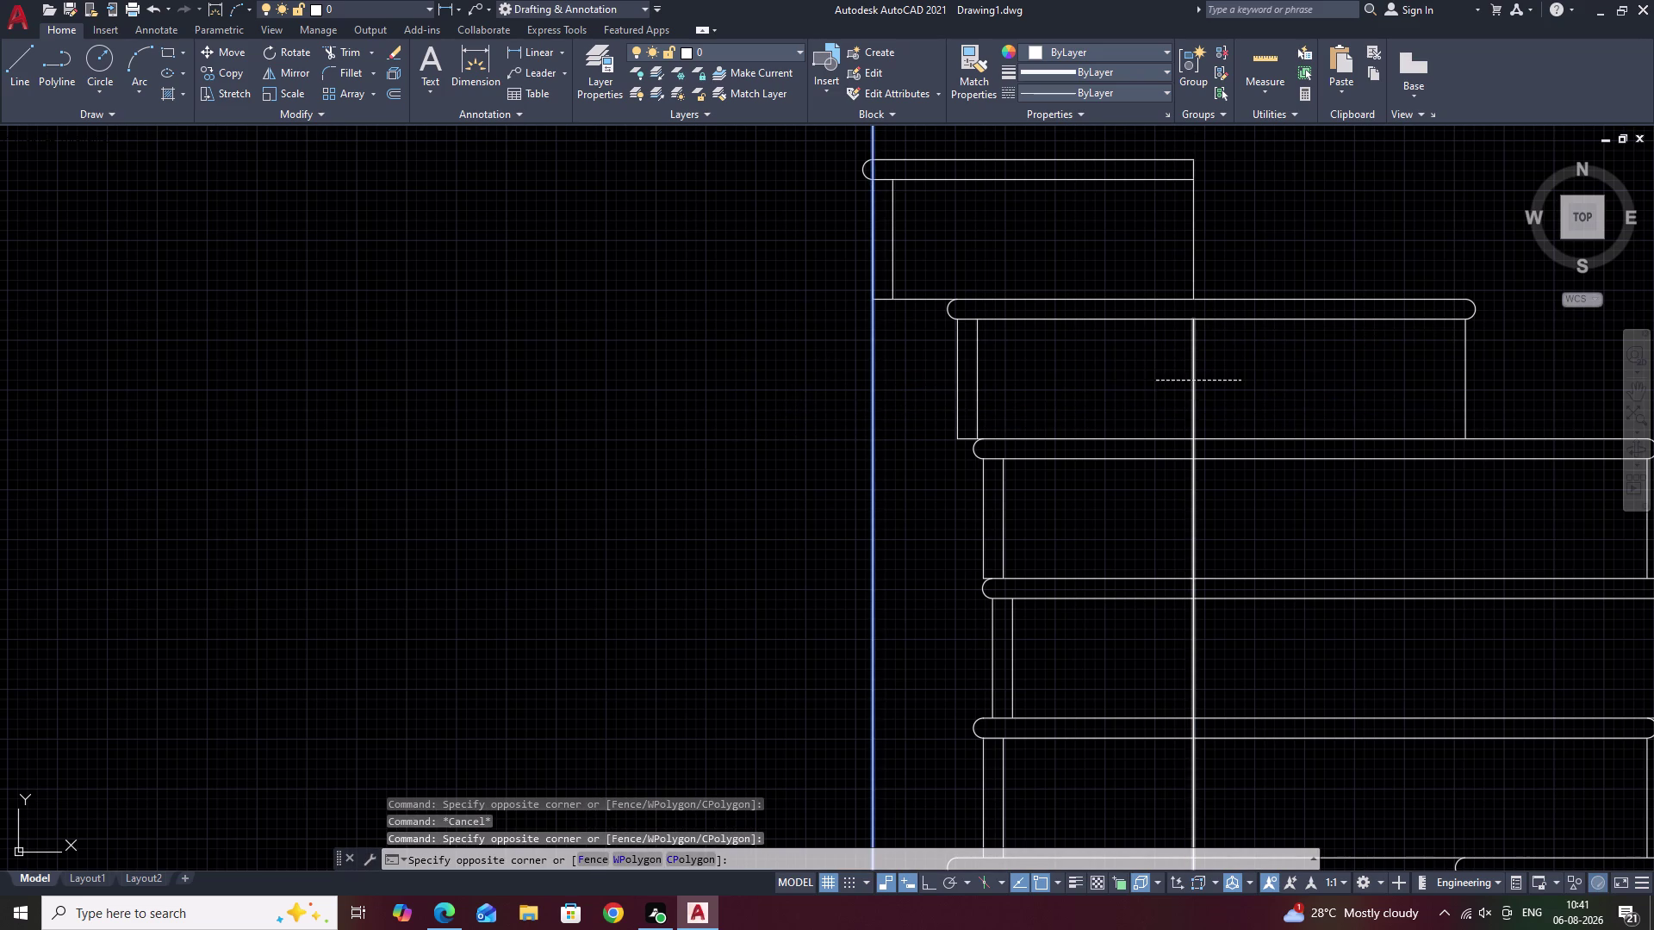
text(E)
key(space)
middle_drag(1255, 239, 1247, 409)
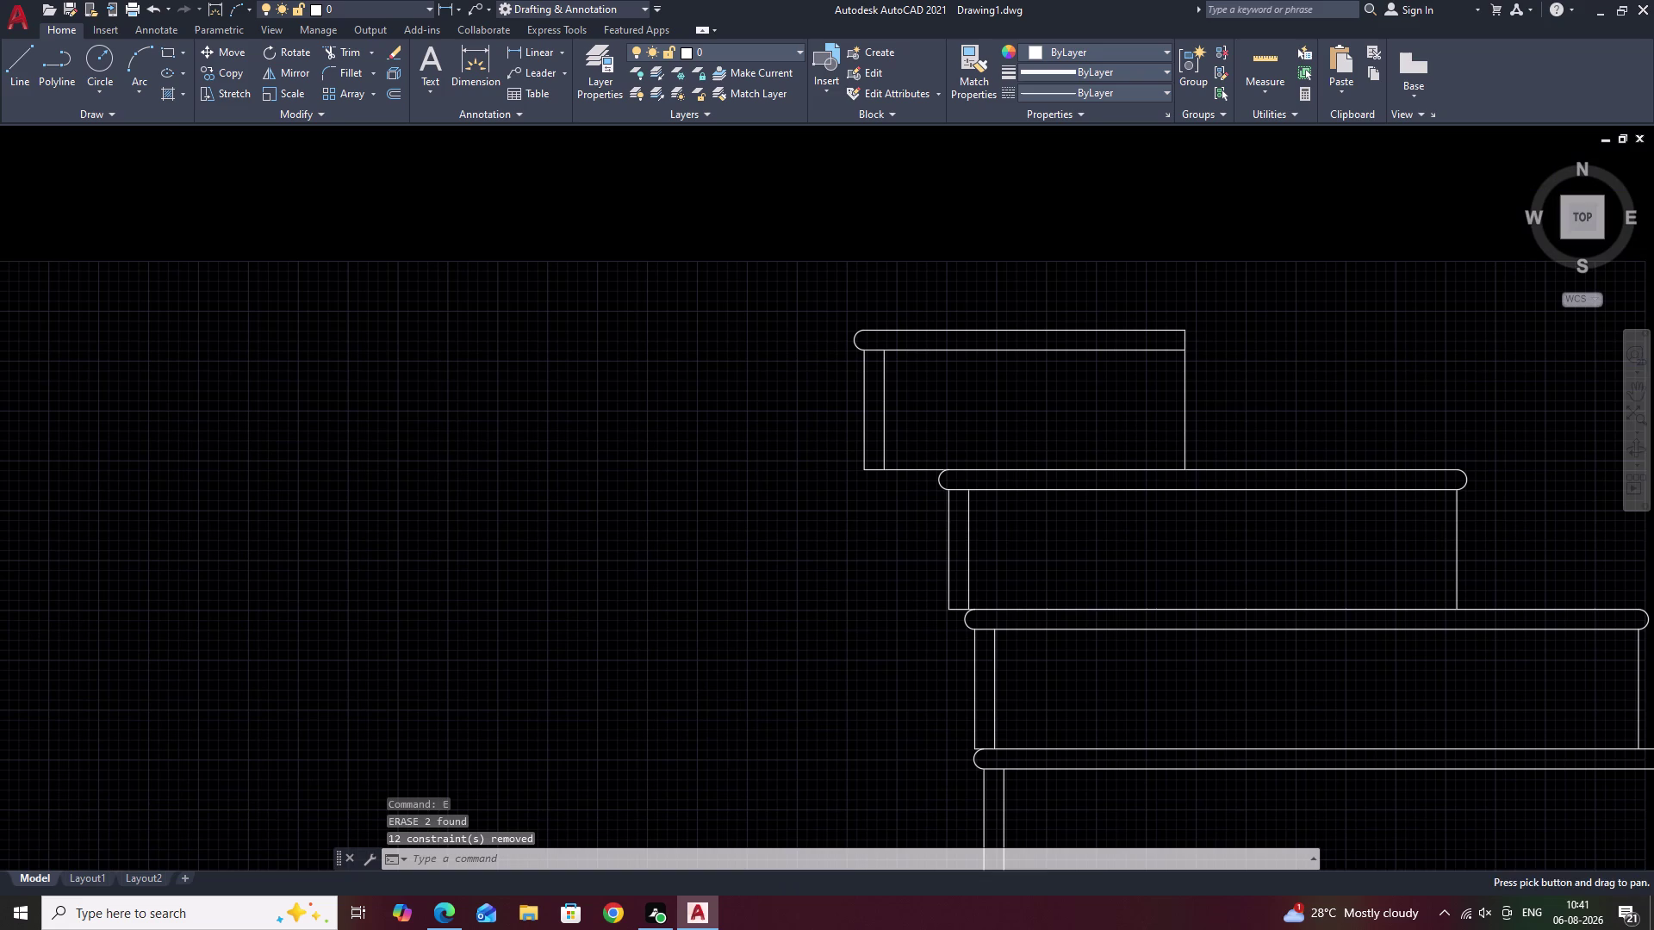
Fillet the top tread and right riser at radius 0 to close the corner.
key(e)
key(BackSpace)
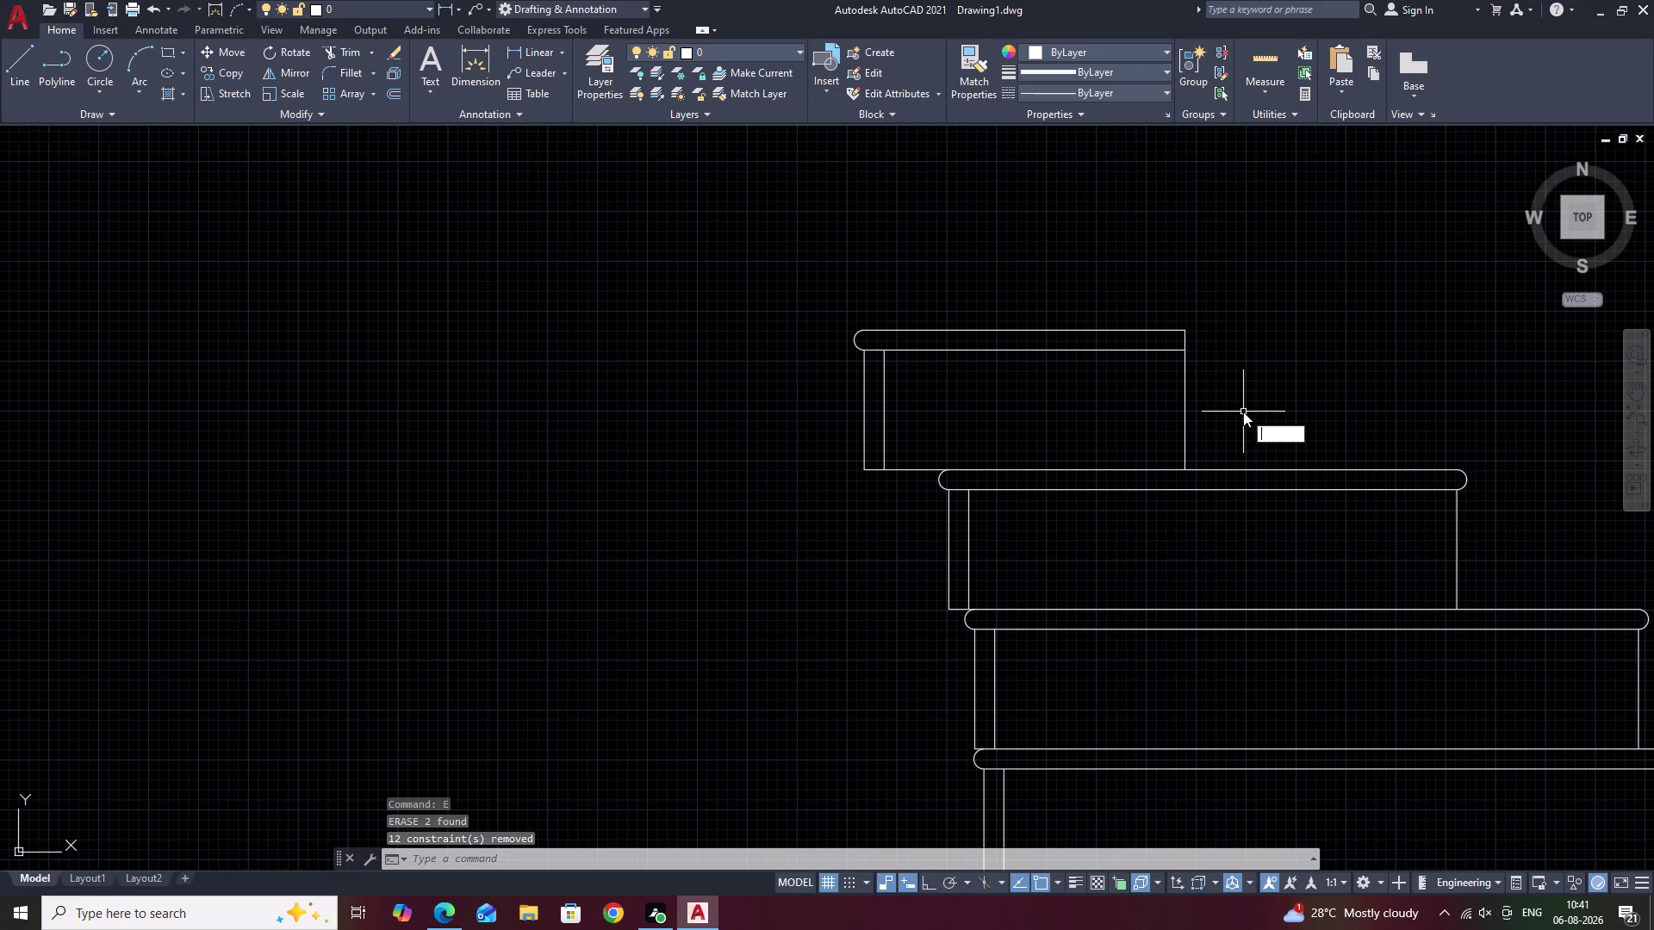
text(F)
key(space)
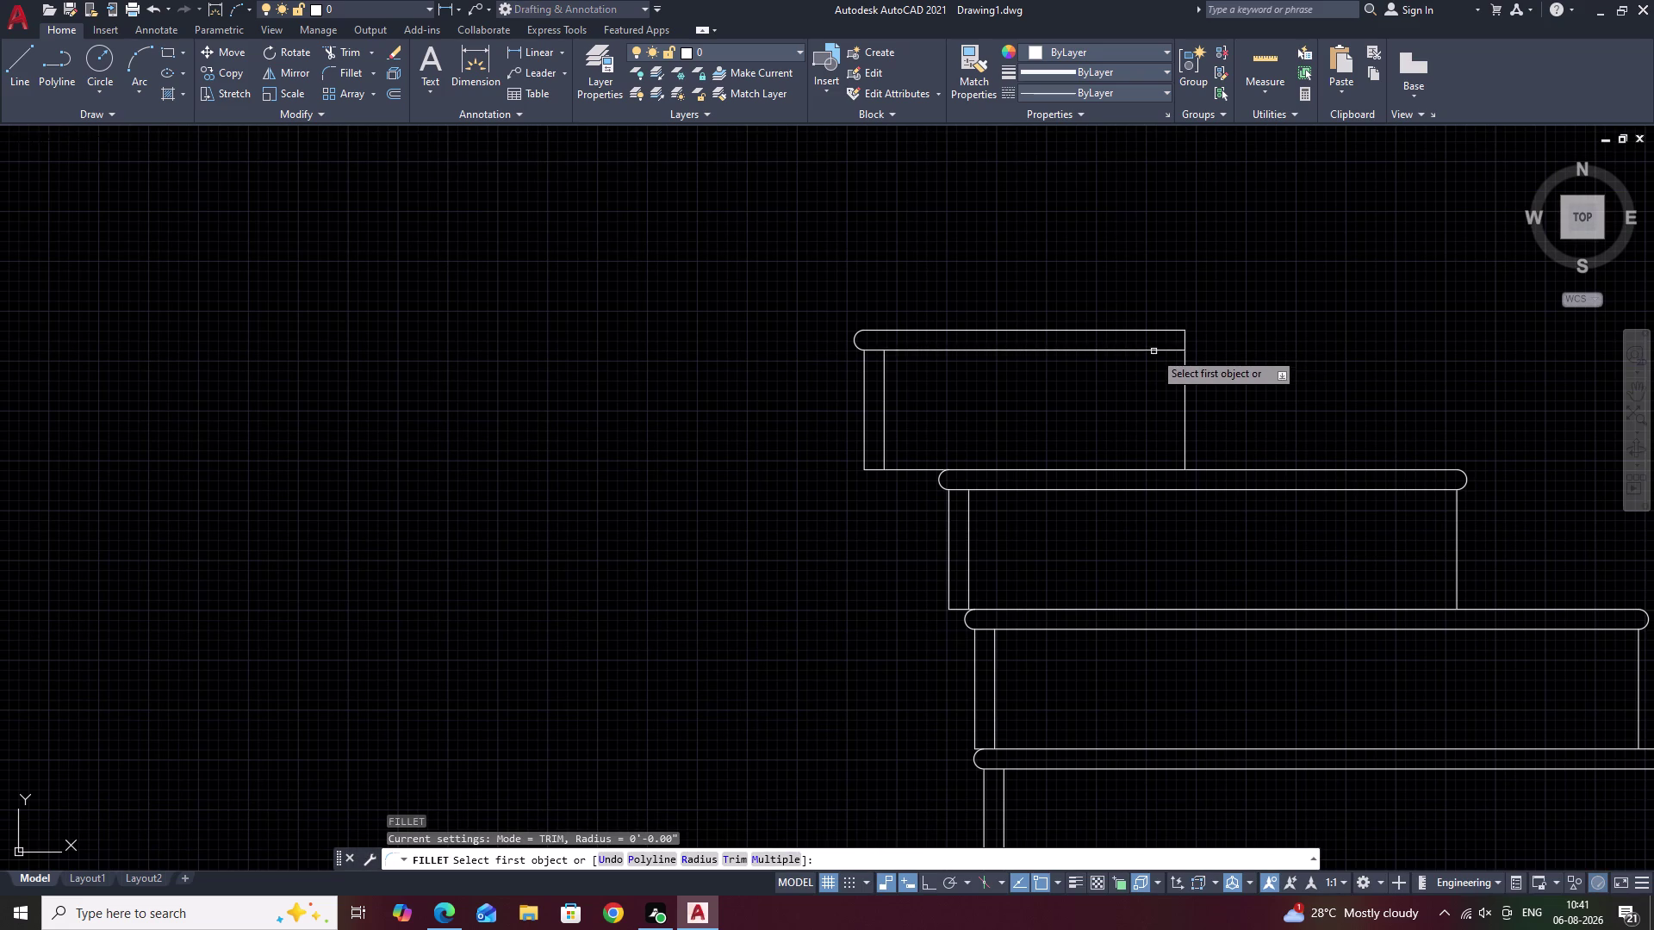
click(1154, 352)
click(1167, 333)
key(Escape)
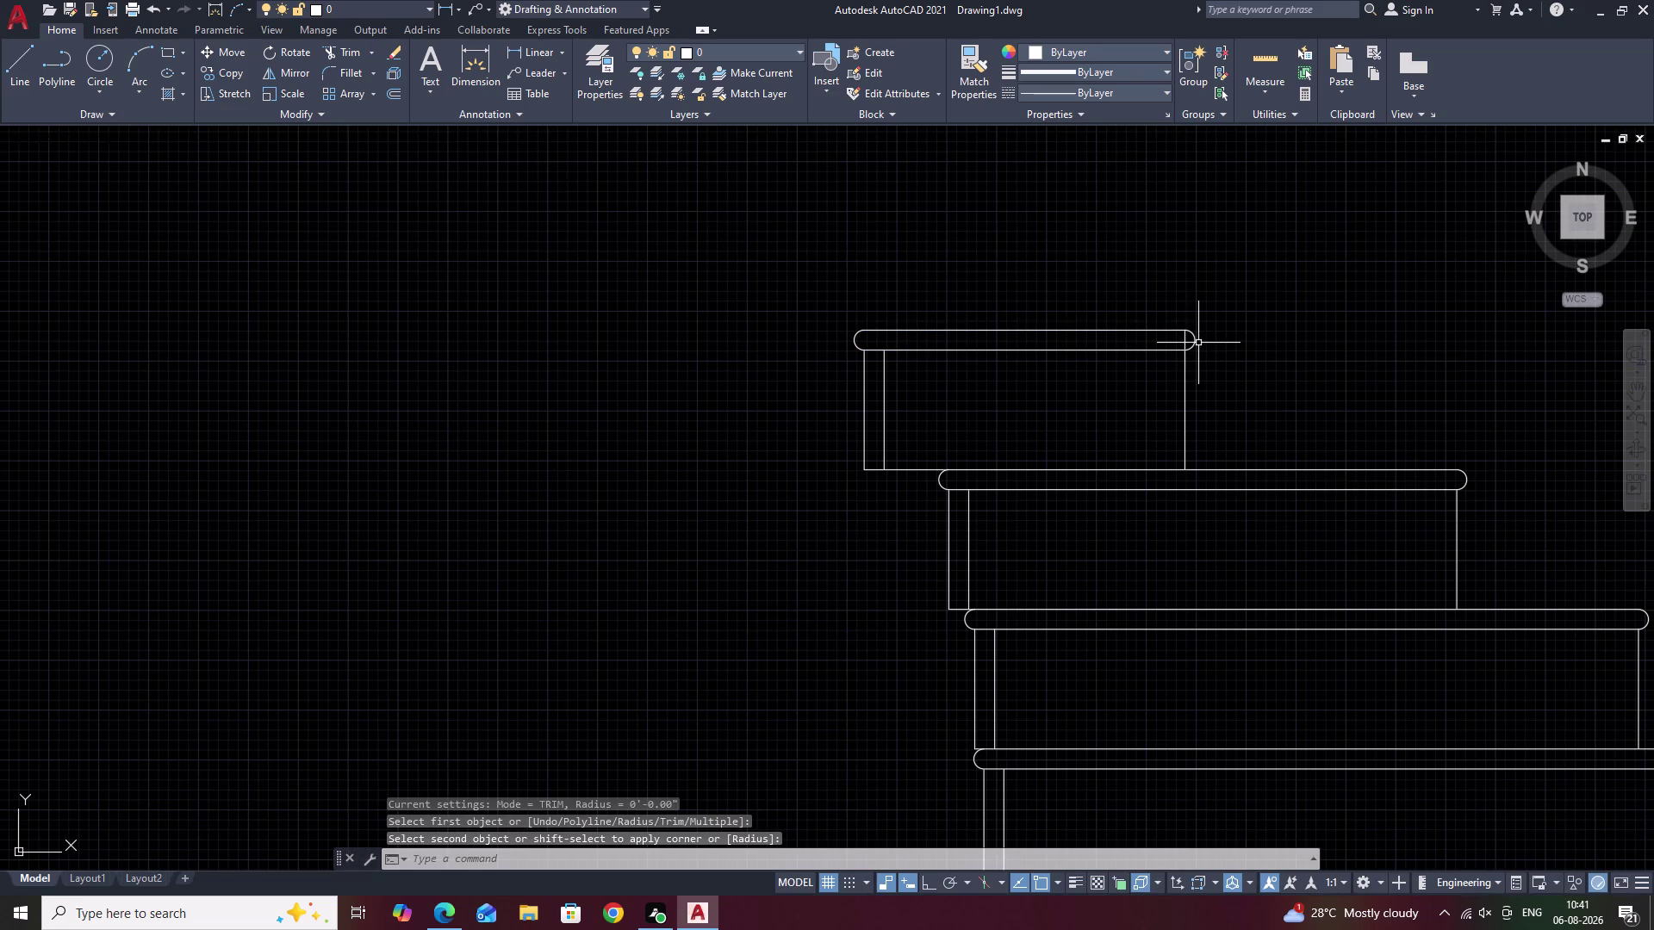
Trim the two leftover tread segments overhanging past the corner.
text(TR)
key(space)
click(1181, 339)
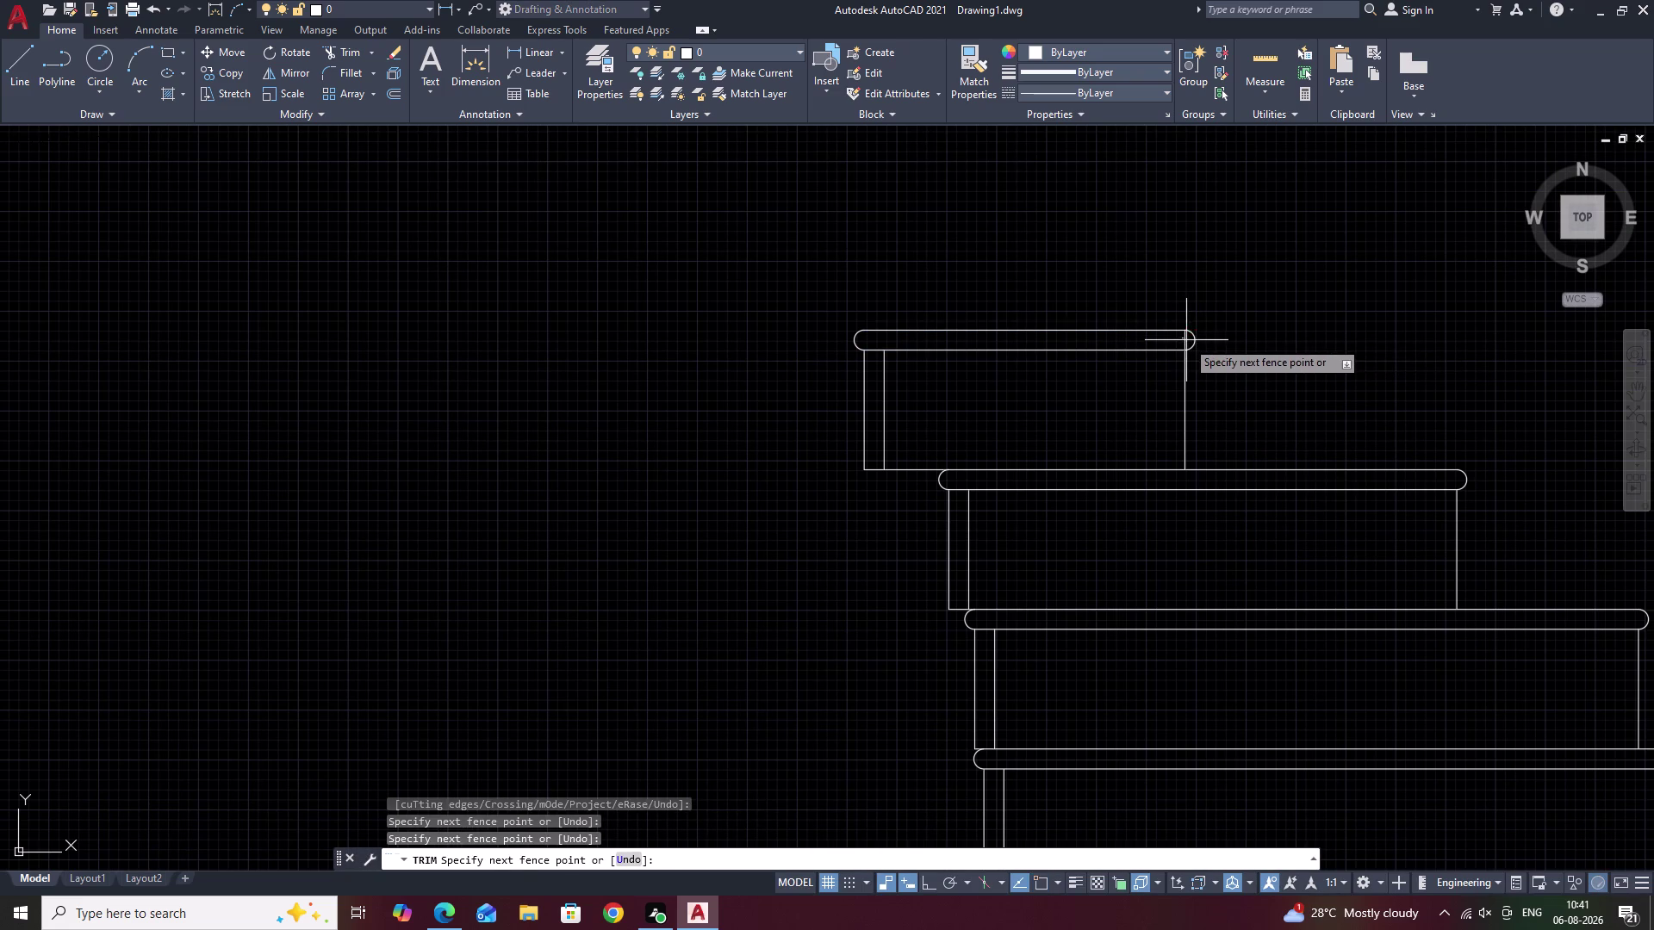
click(1186, 341)
scroll(down, 3)
middle_drag(1266, 387, 1296, 330)
key(Escape)
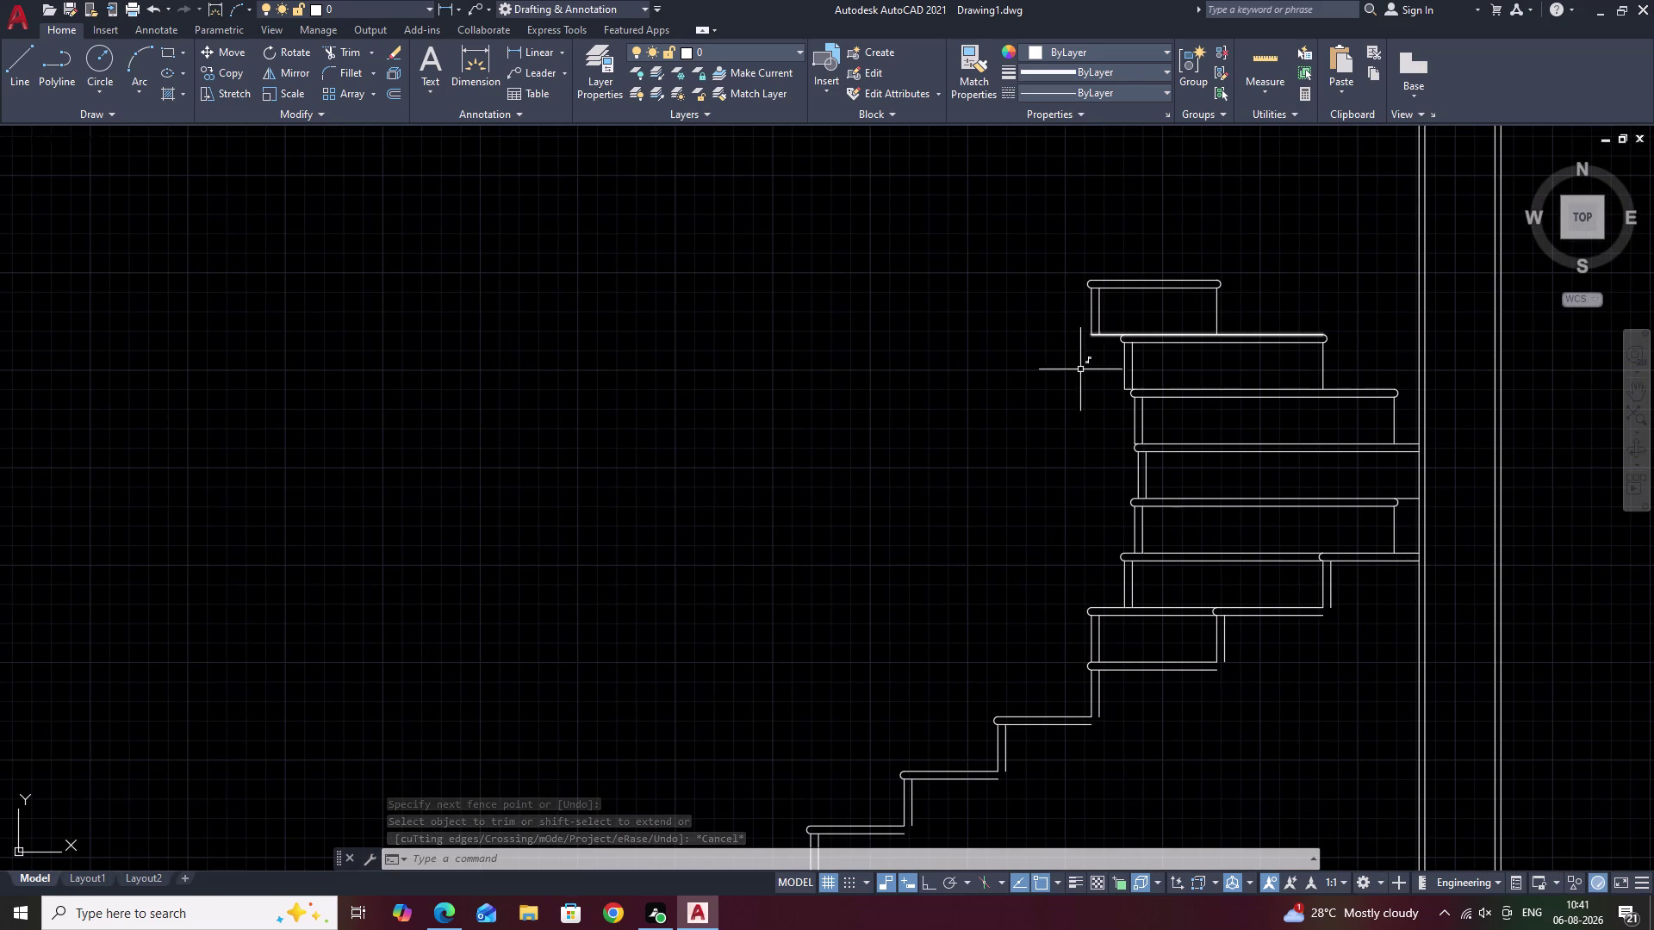
Drop vertical construction lines through the first two step edges of the plan.
middle_drag(1059, 368, 1364, 494)
scroll(down, 3)
middle_drag(1360, 314, 1355, 555)
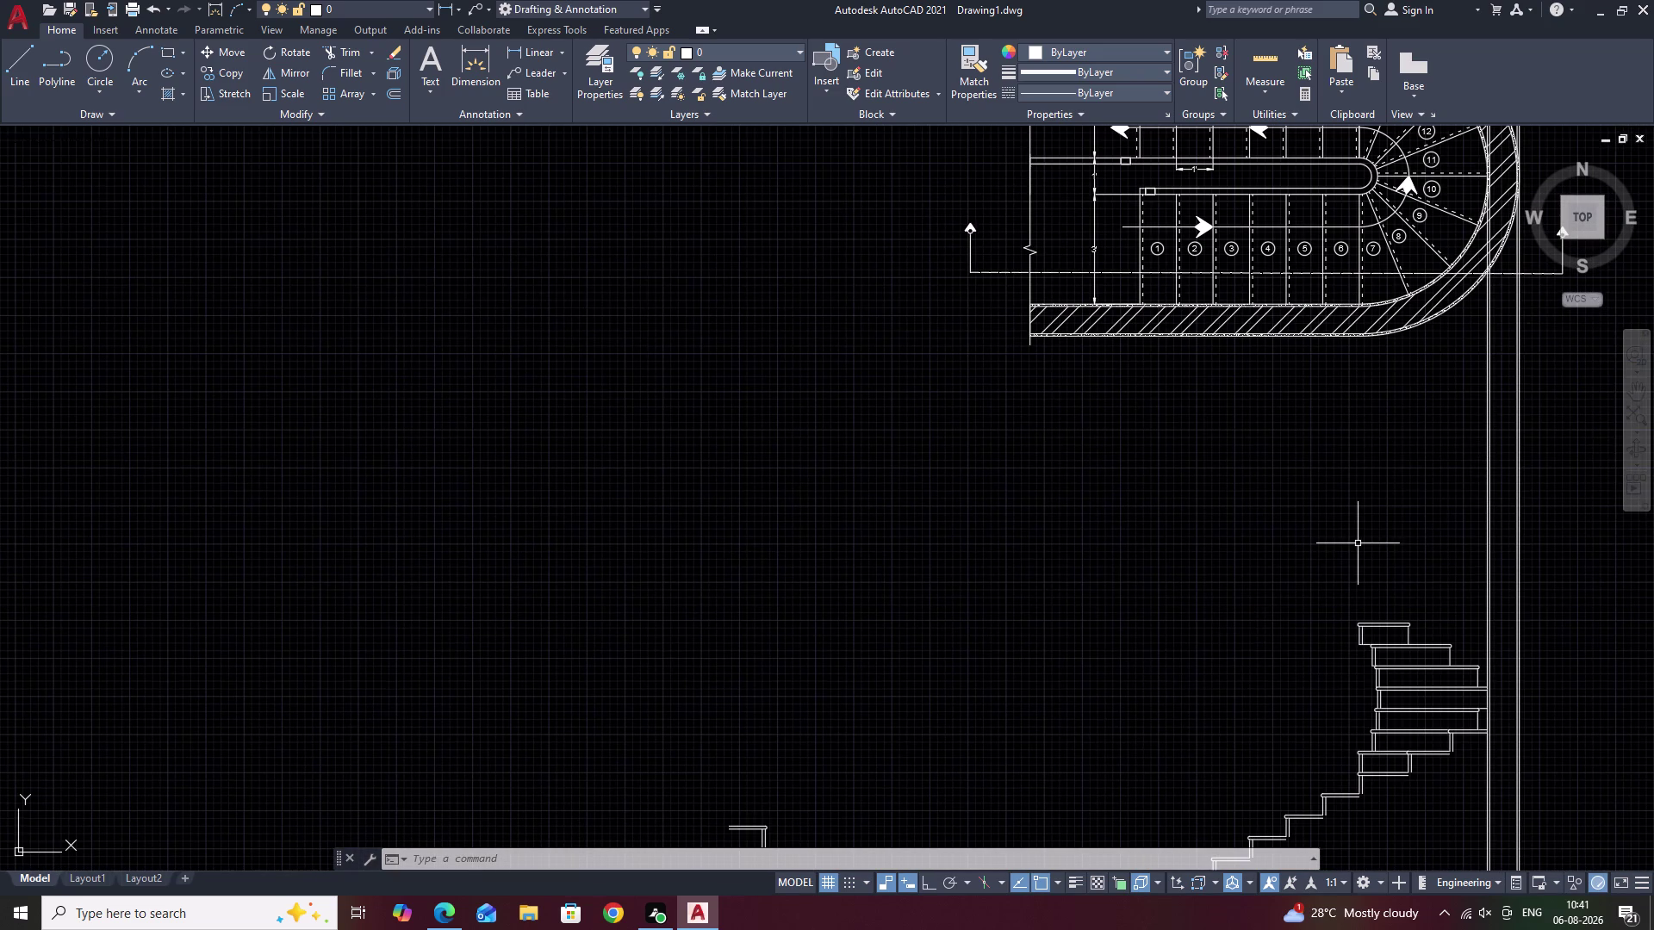
key(x)
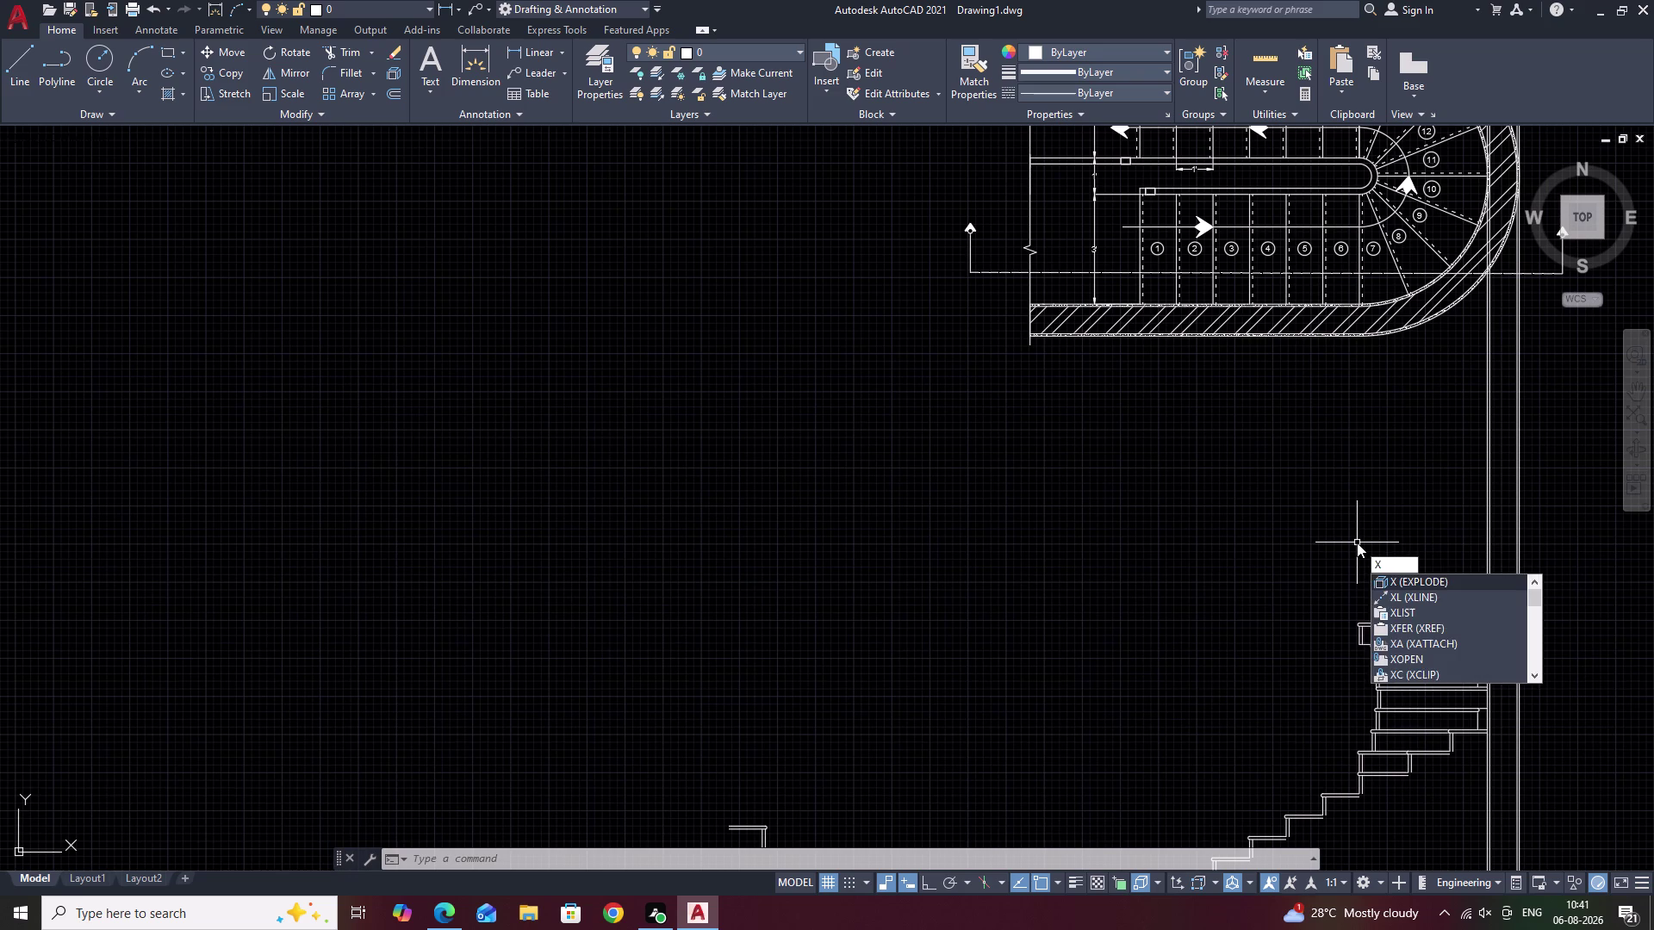
text(L)
key(space)
text(V)
key(space)
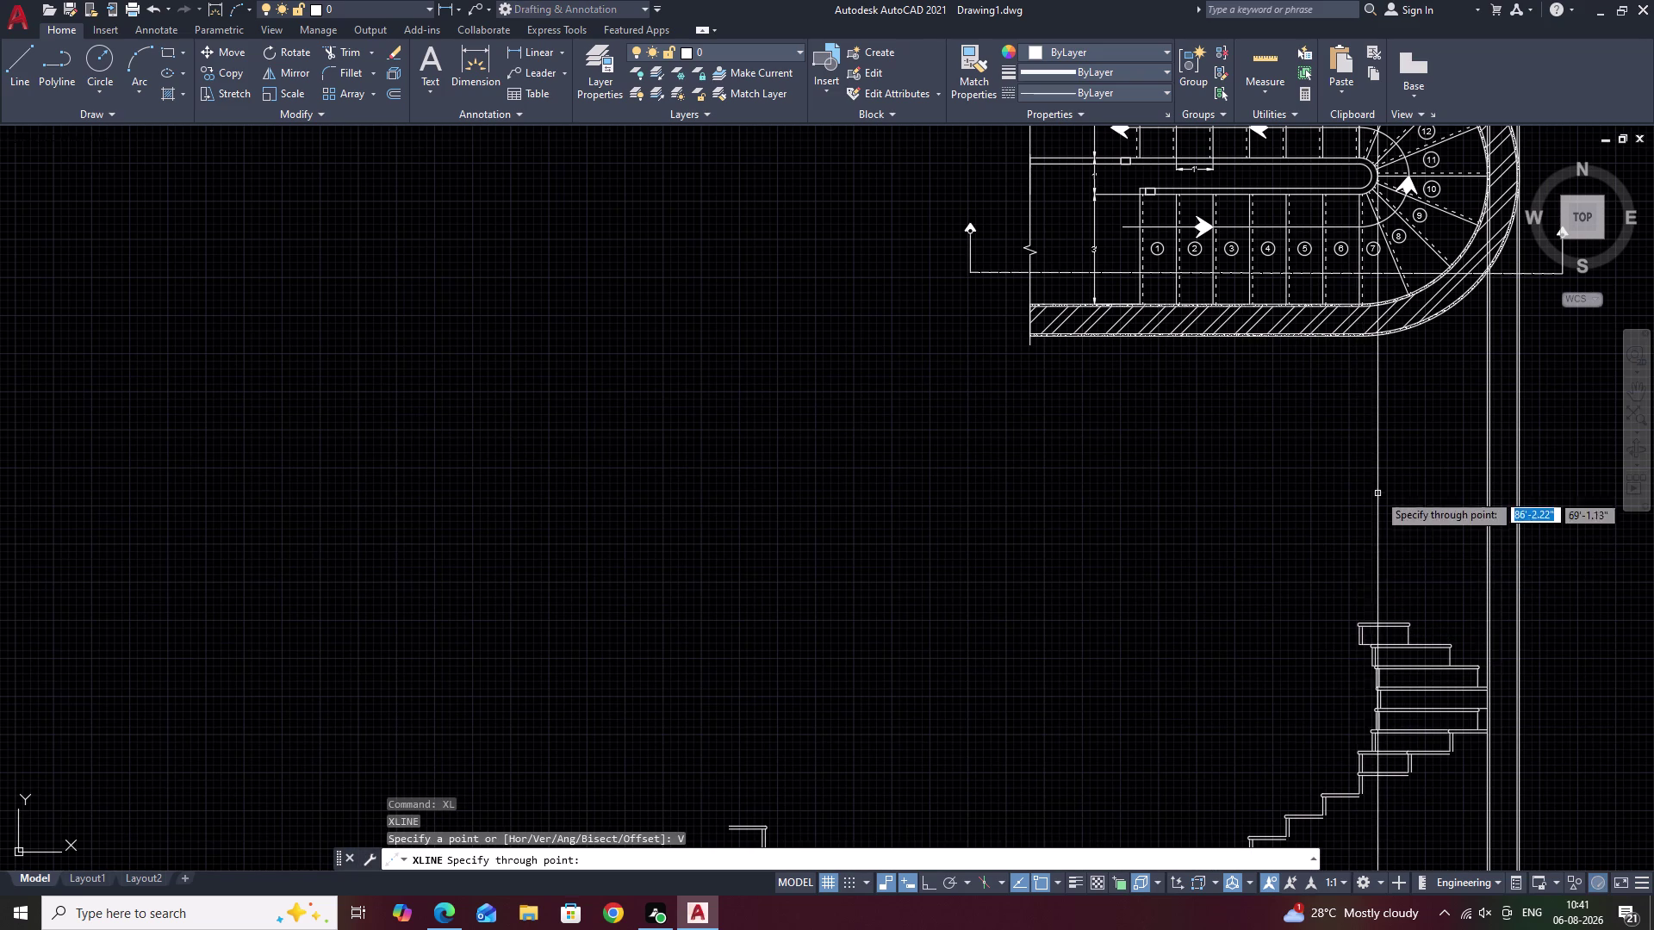
middle_drag(1378, 492, 1245, 659)
scroll(up, 3)
scroll(up, 3)
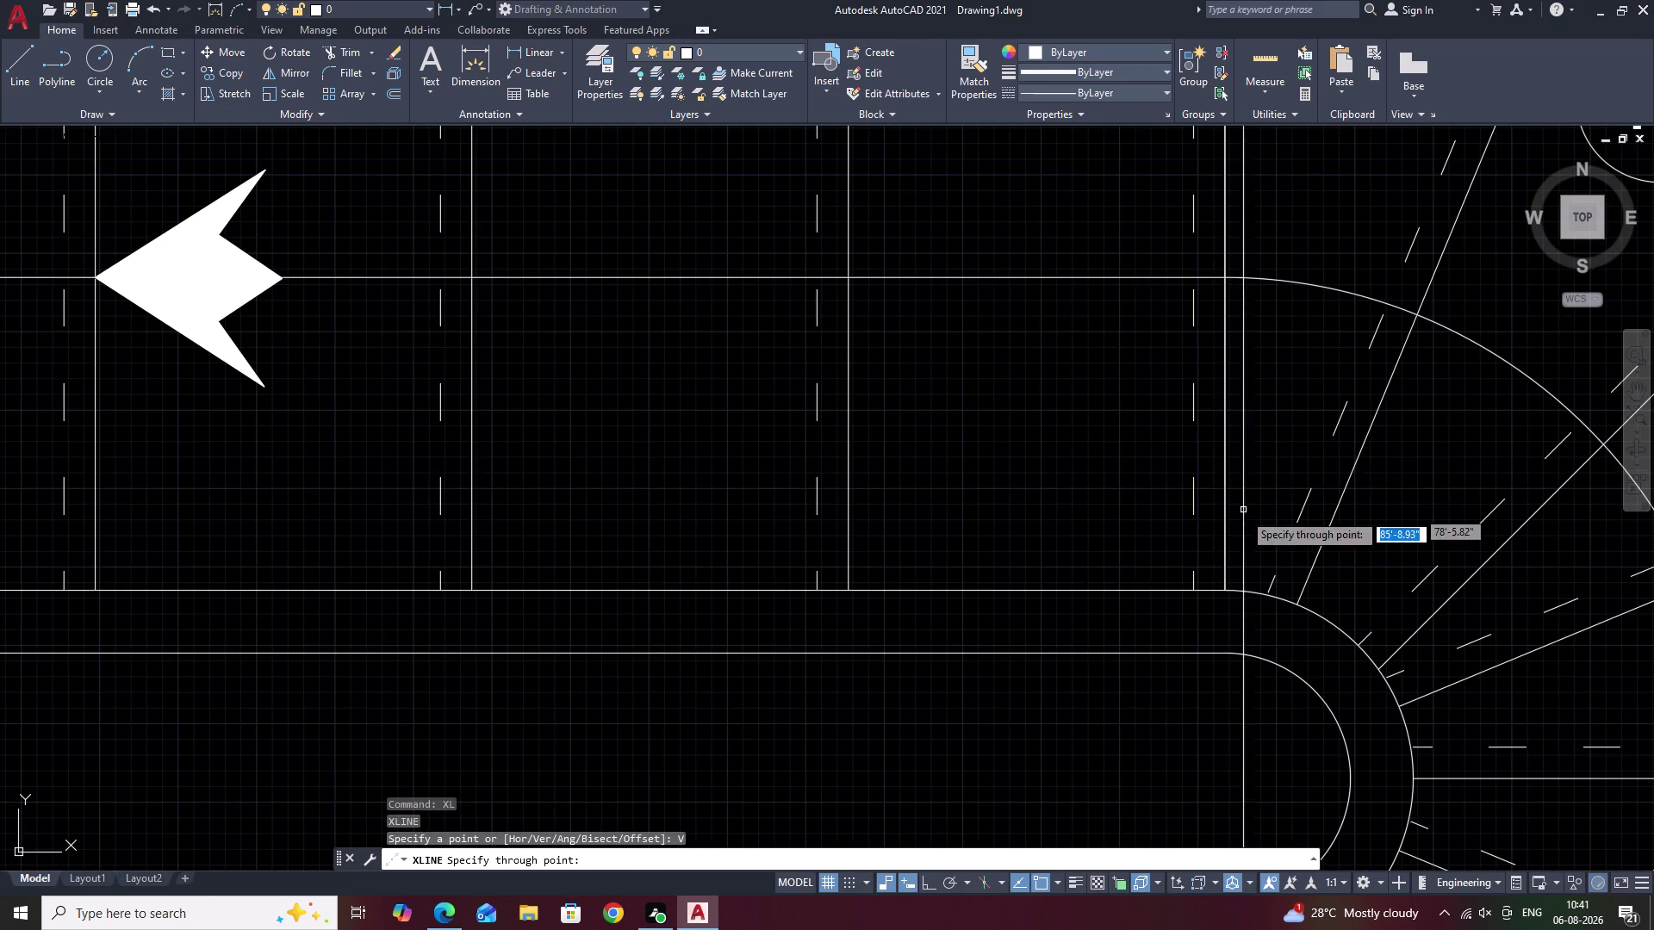
click(1226, 593)
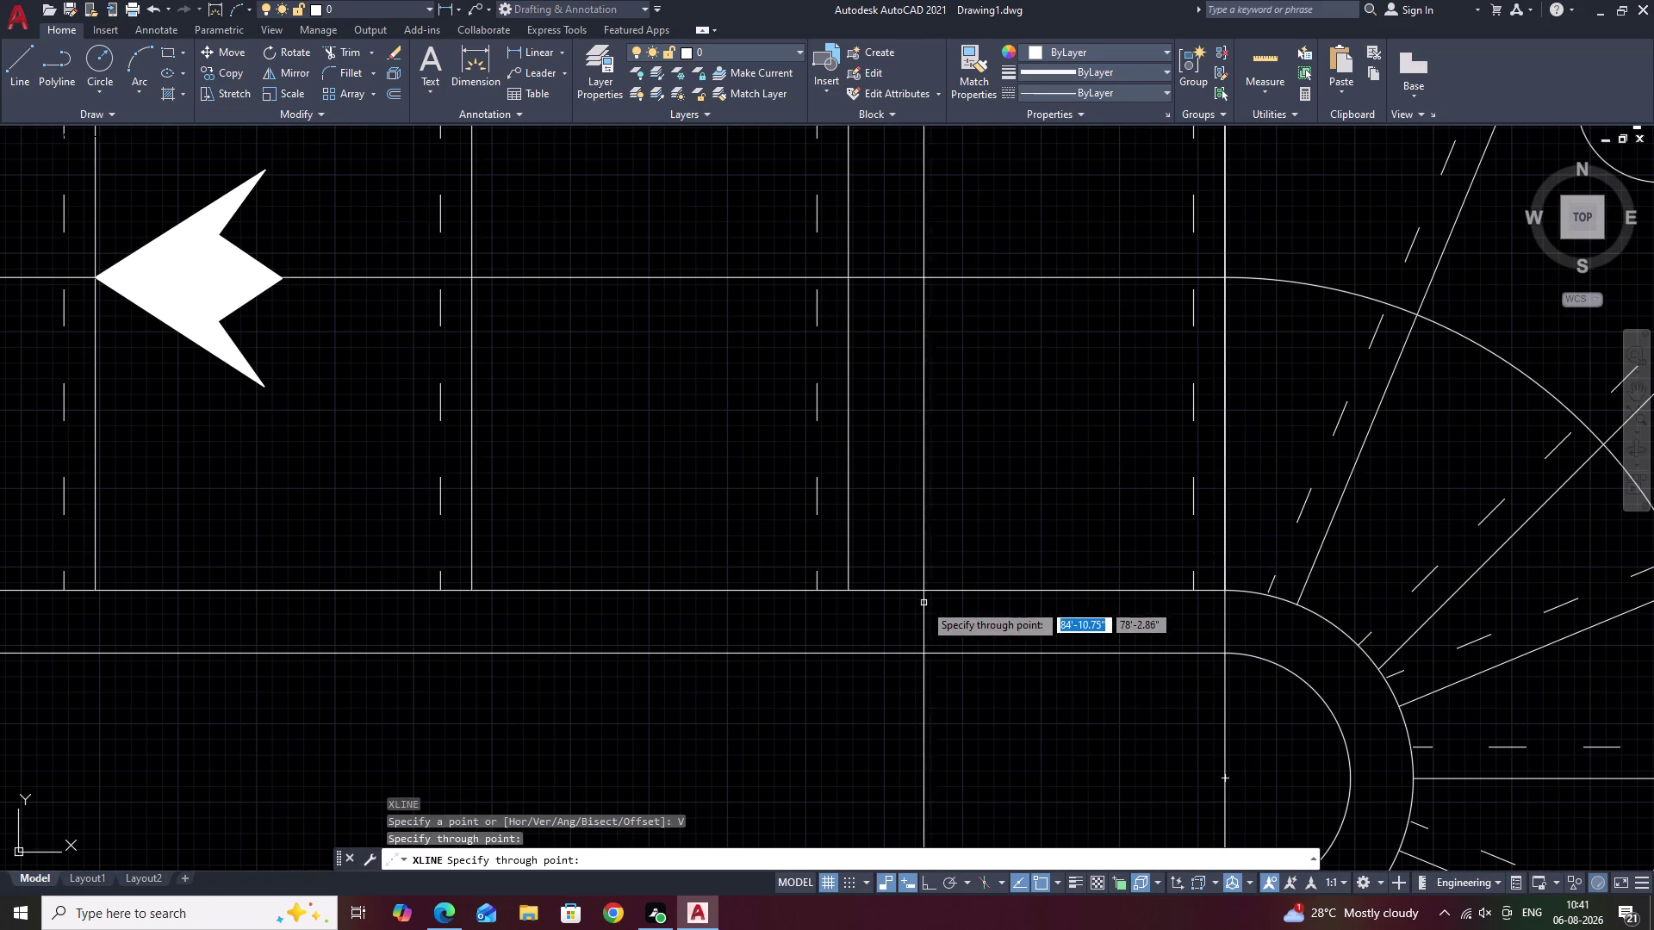
click(846, 591)
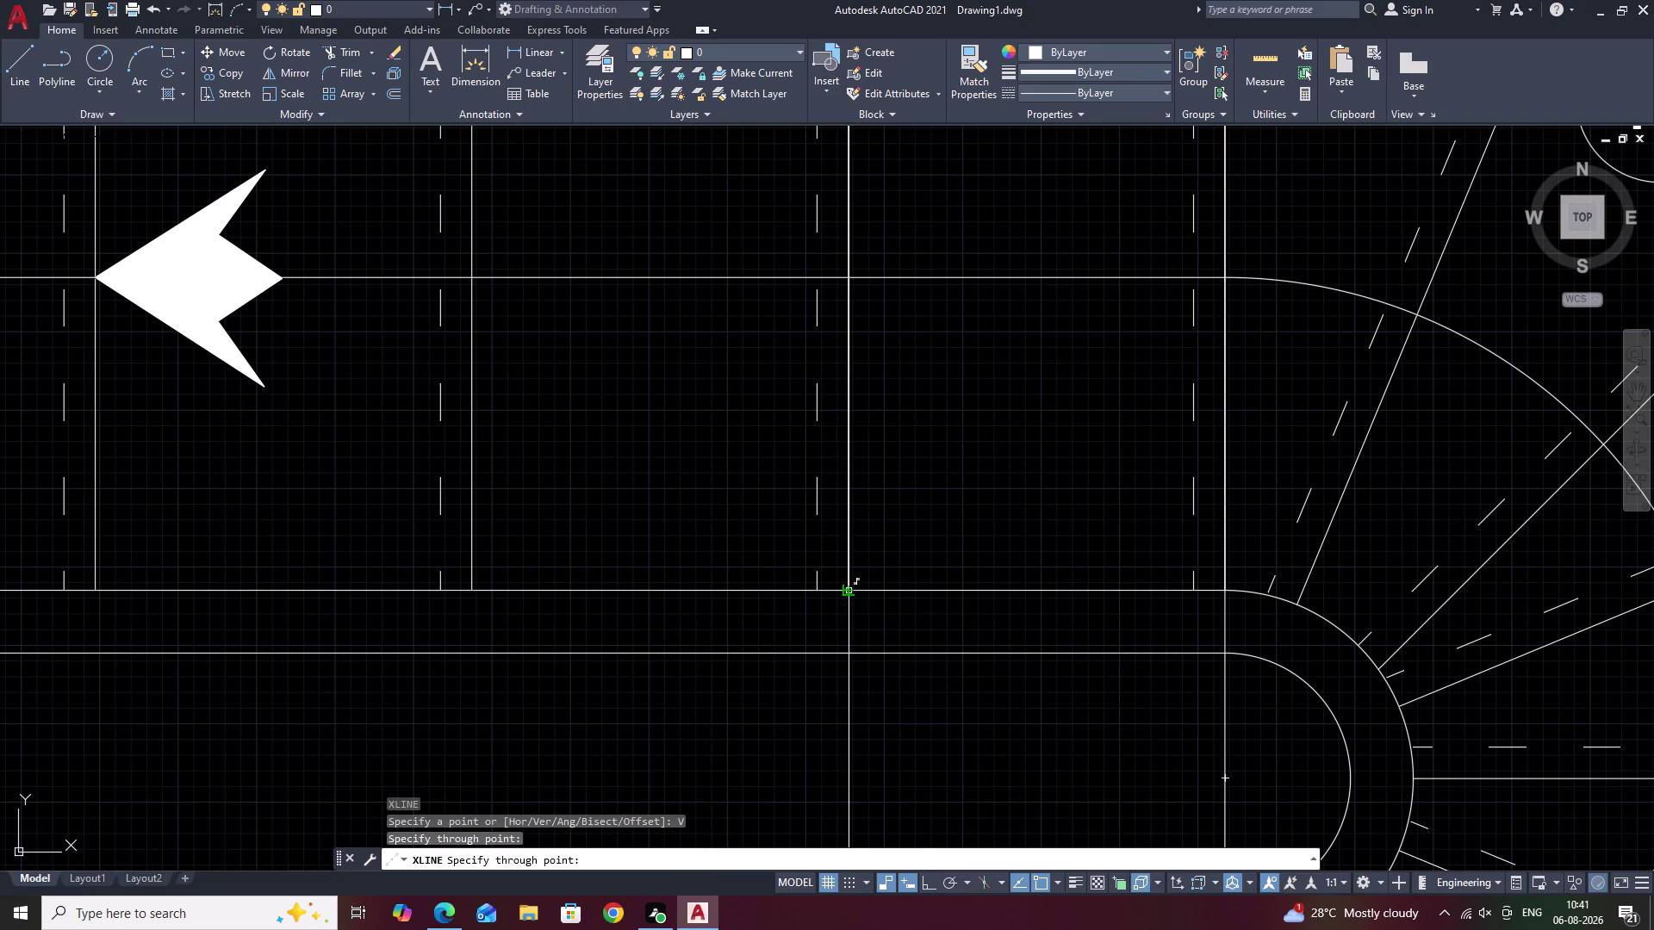
Add vertical construction lines through the remaining five step edges along the row.
middle_drag(894, 620, 1313, 629)
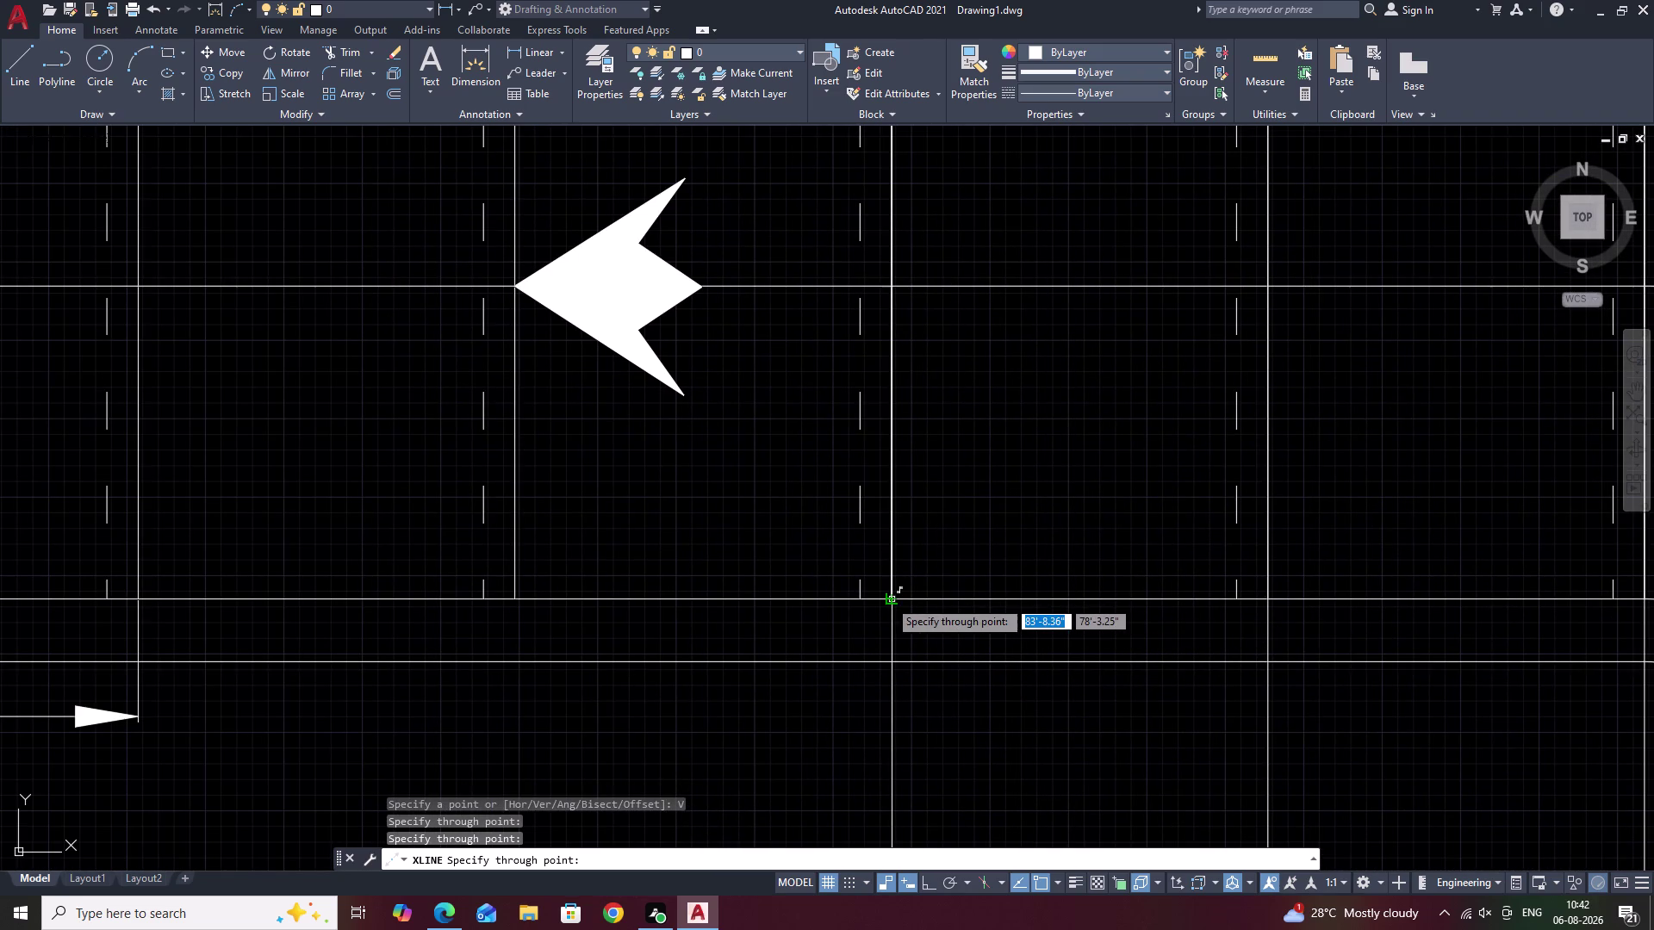
click(889, 599)
middle_drag(897, 604, 1439, 631)
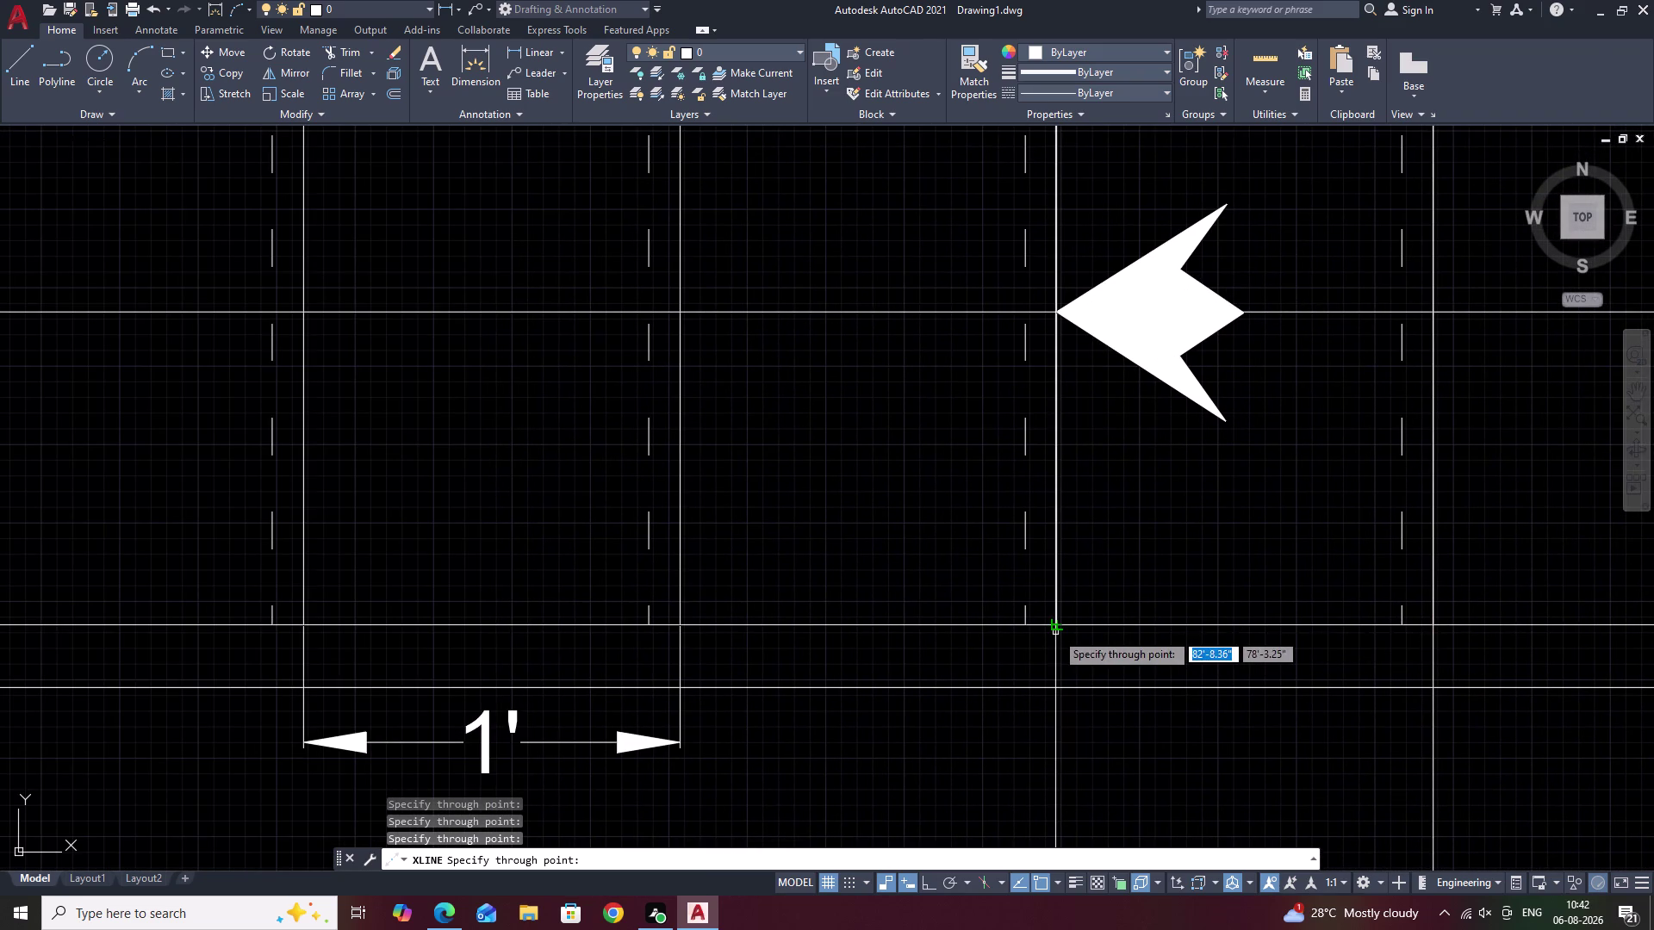
click(1055, 633)
middle_drag(1051, 681, 1407, 618)
click(1039, 561)
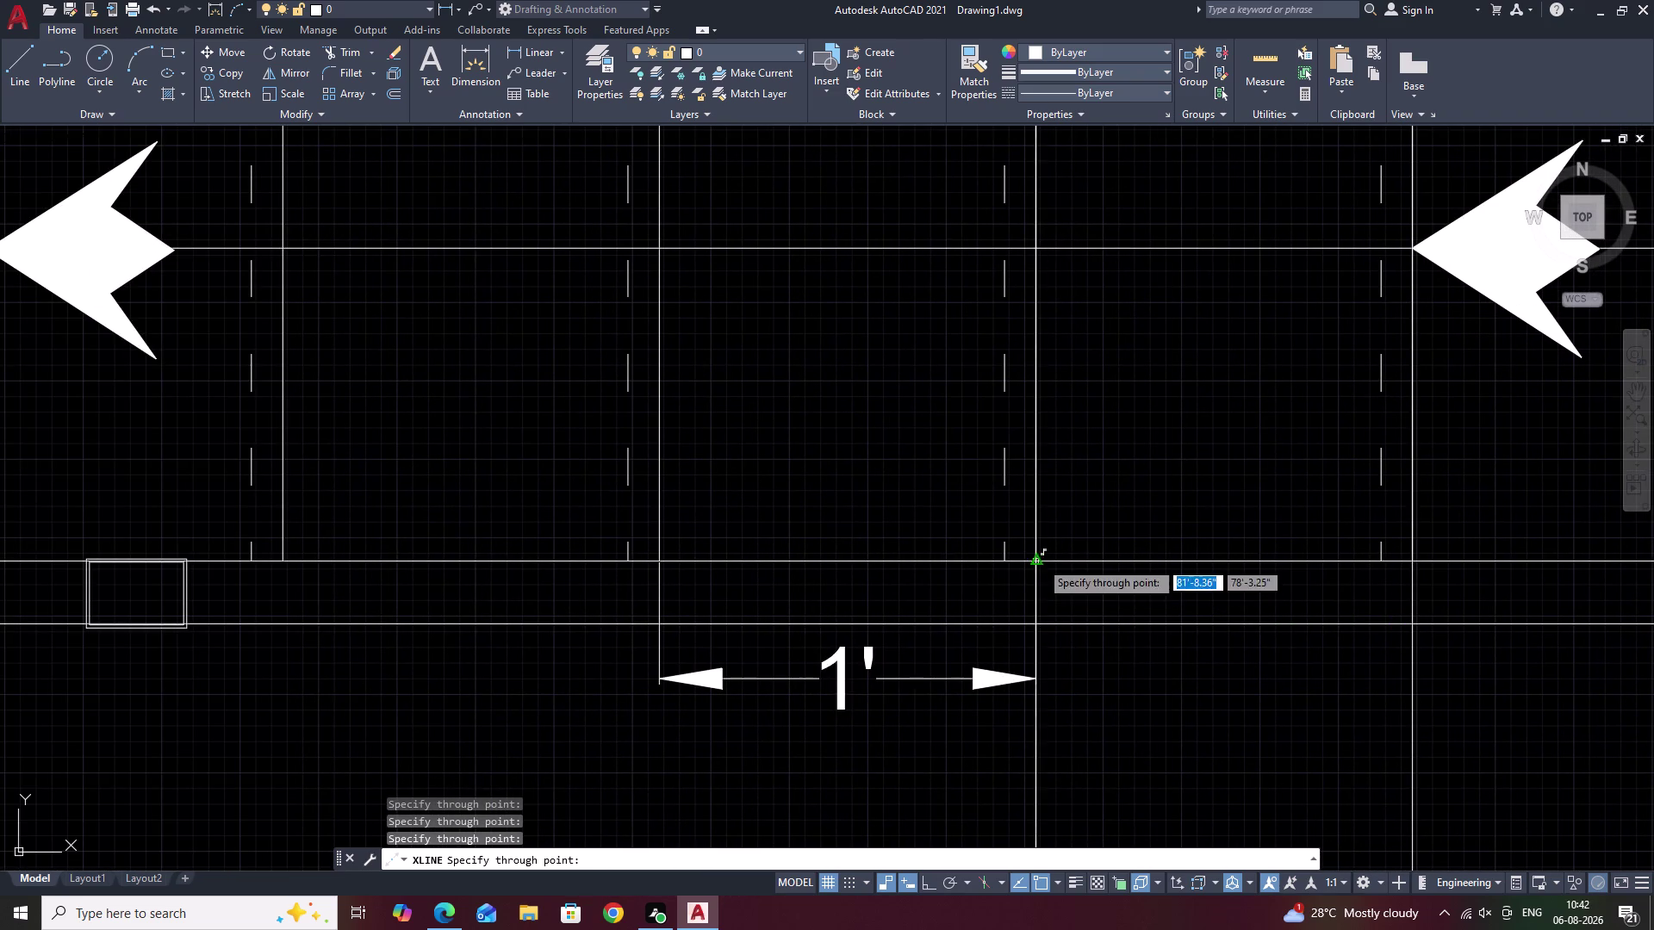
middle_drag(987, 582, 1363, 609)
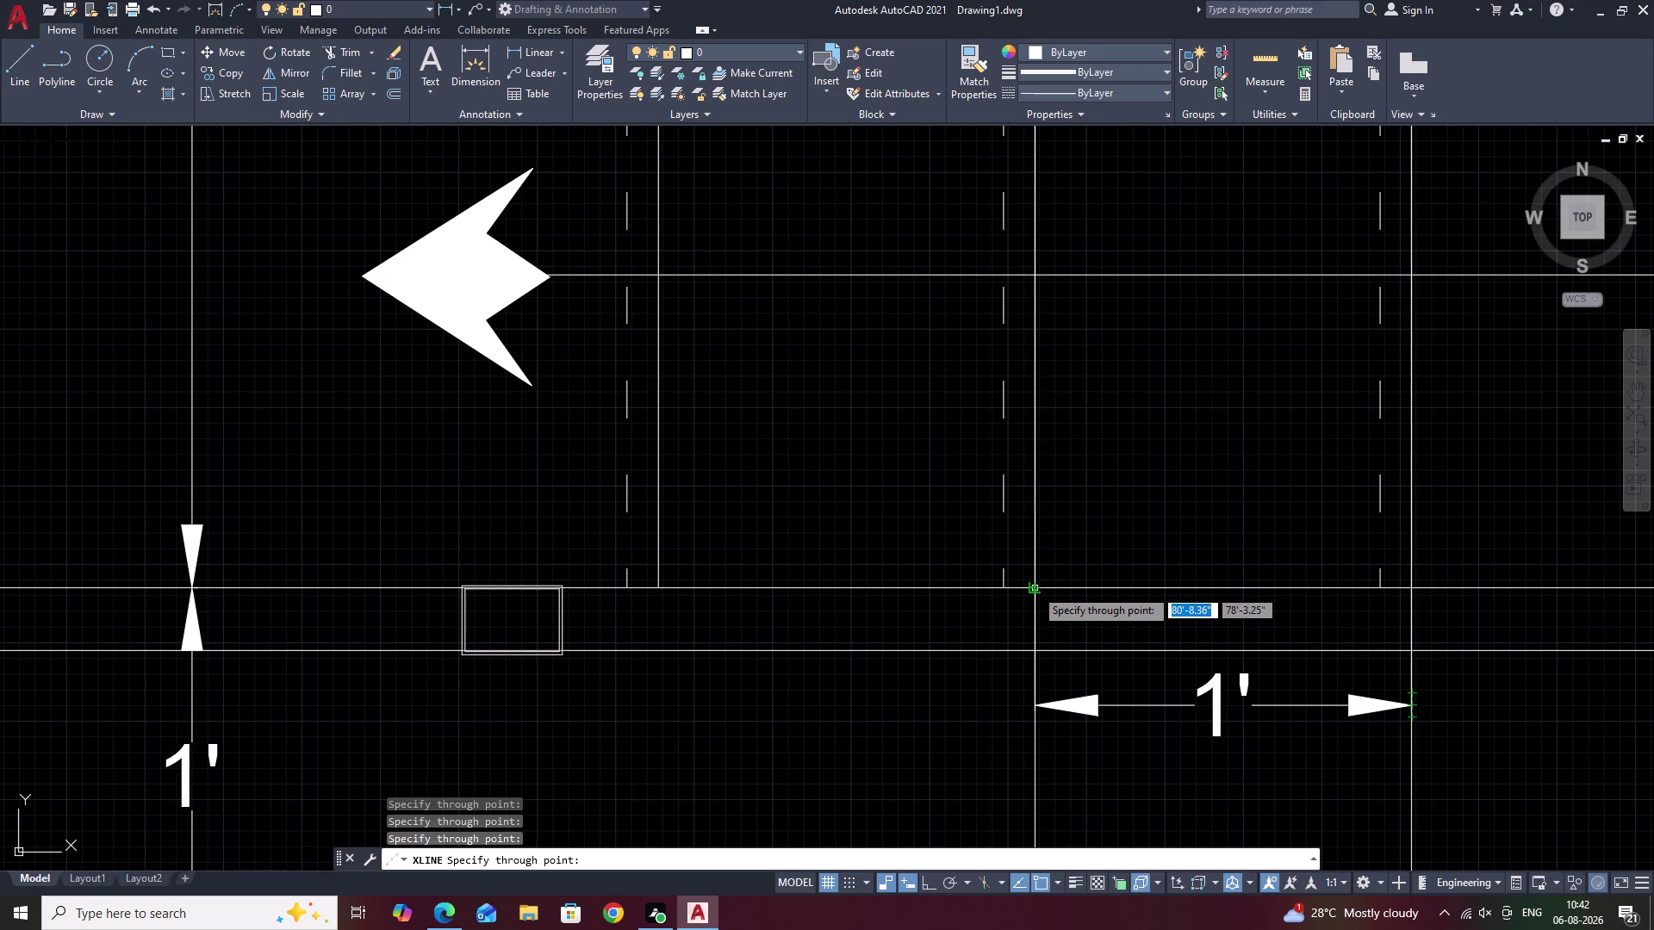
click(1035, 589)
middle_drag(1049, 604, 1411, 609)
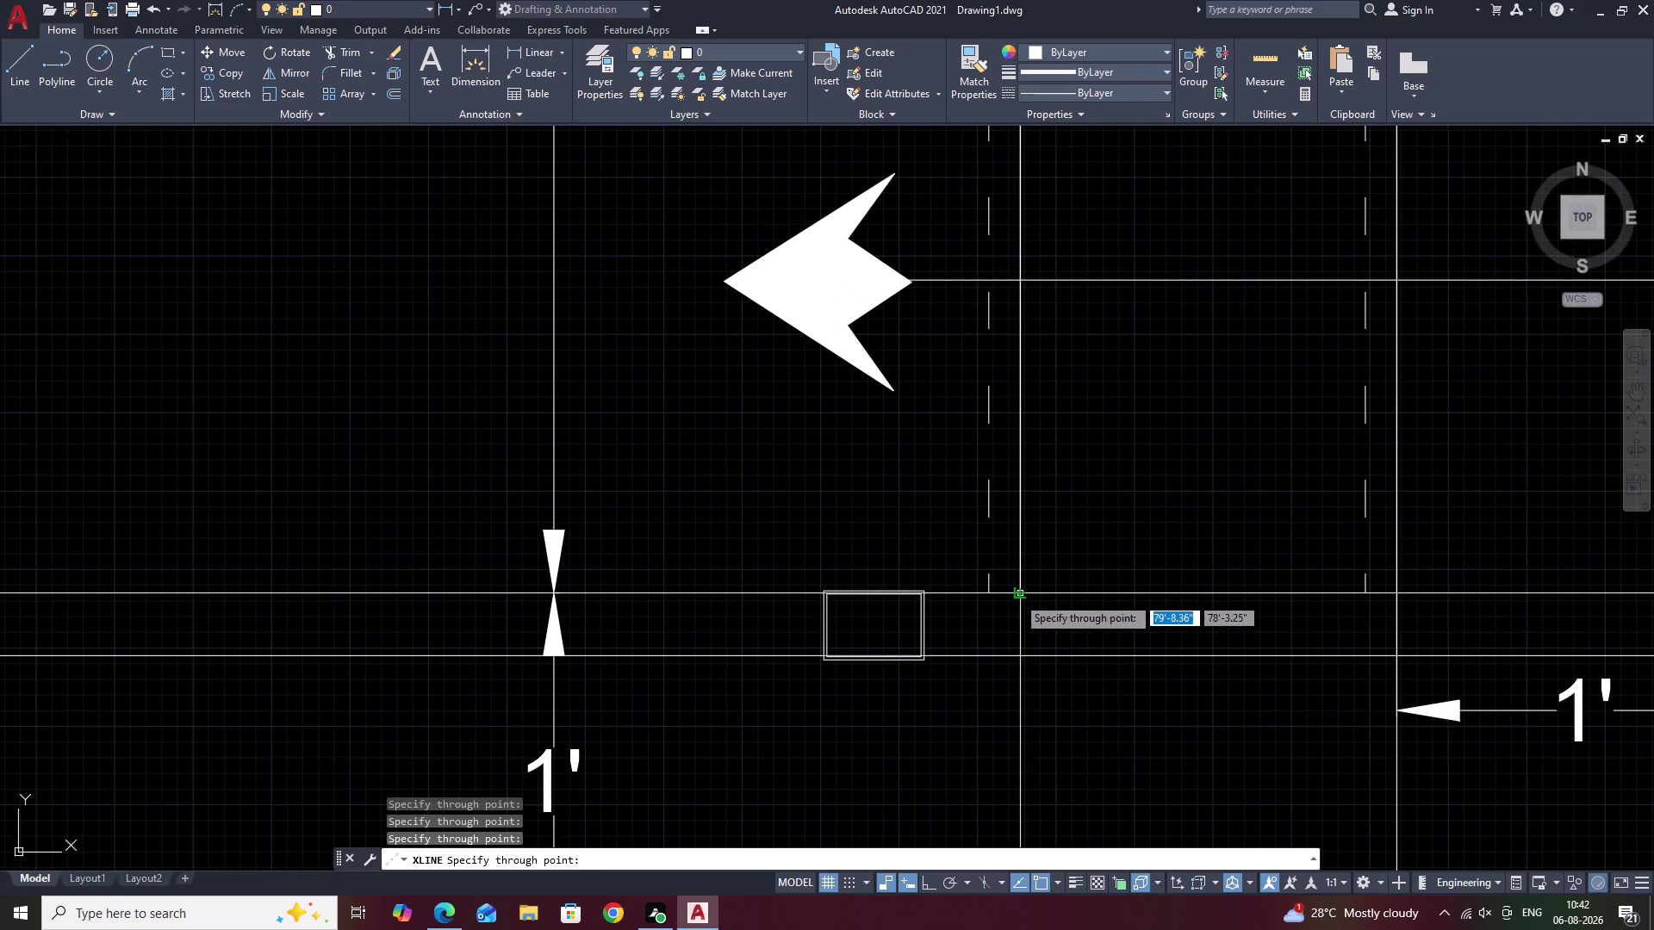
click(1016, 596)
scroll(down, 3)
middle_drag(1139, 699, 1223, 429)
key(Escape)
Pan and zoom to frame the step profile below the plan.
scroll(down, 3)
middle_drag(1468, 715, 1424, 514)
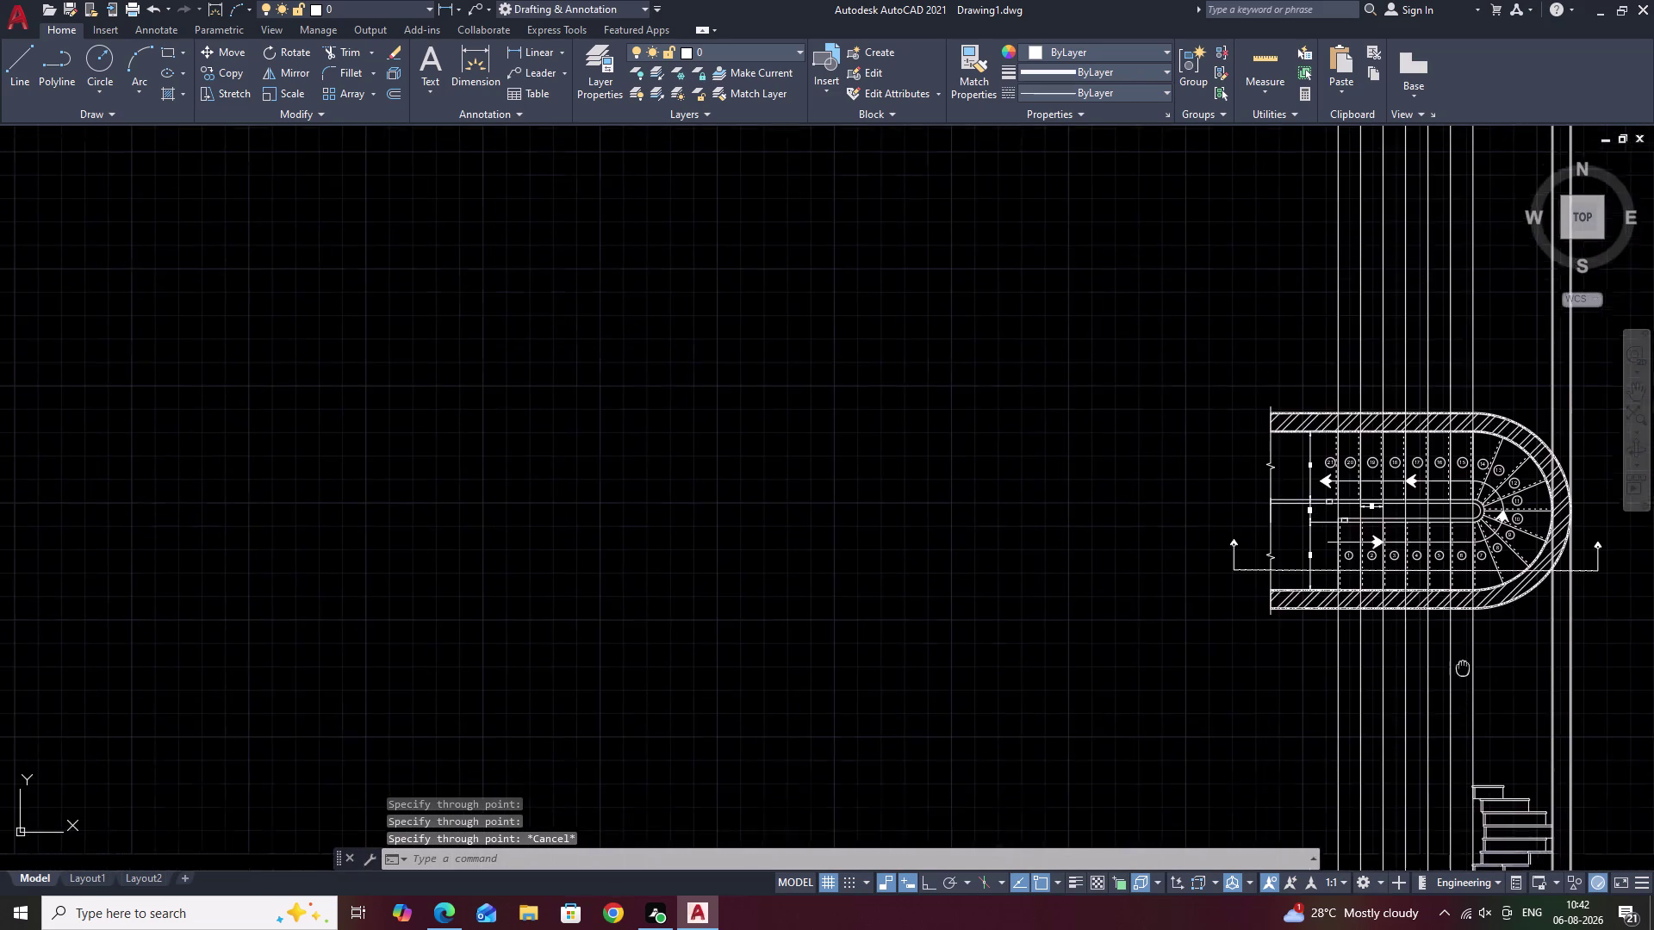
middle_drag(1424, 514, 1406, 341)
scroll(up, 3)
middle_drag(1391, 416, 1394, 344)
scroll(up, 3)
middle_drag(1242, 437, 1382, 342)
scroll(down, 3)
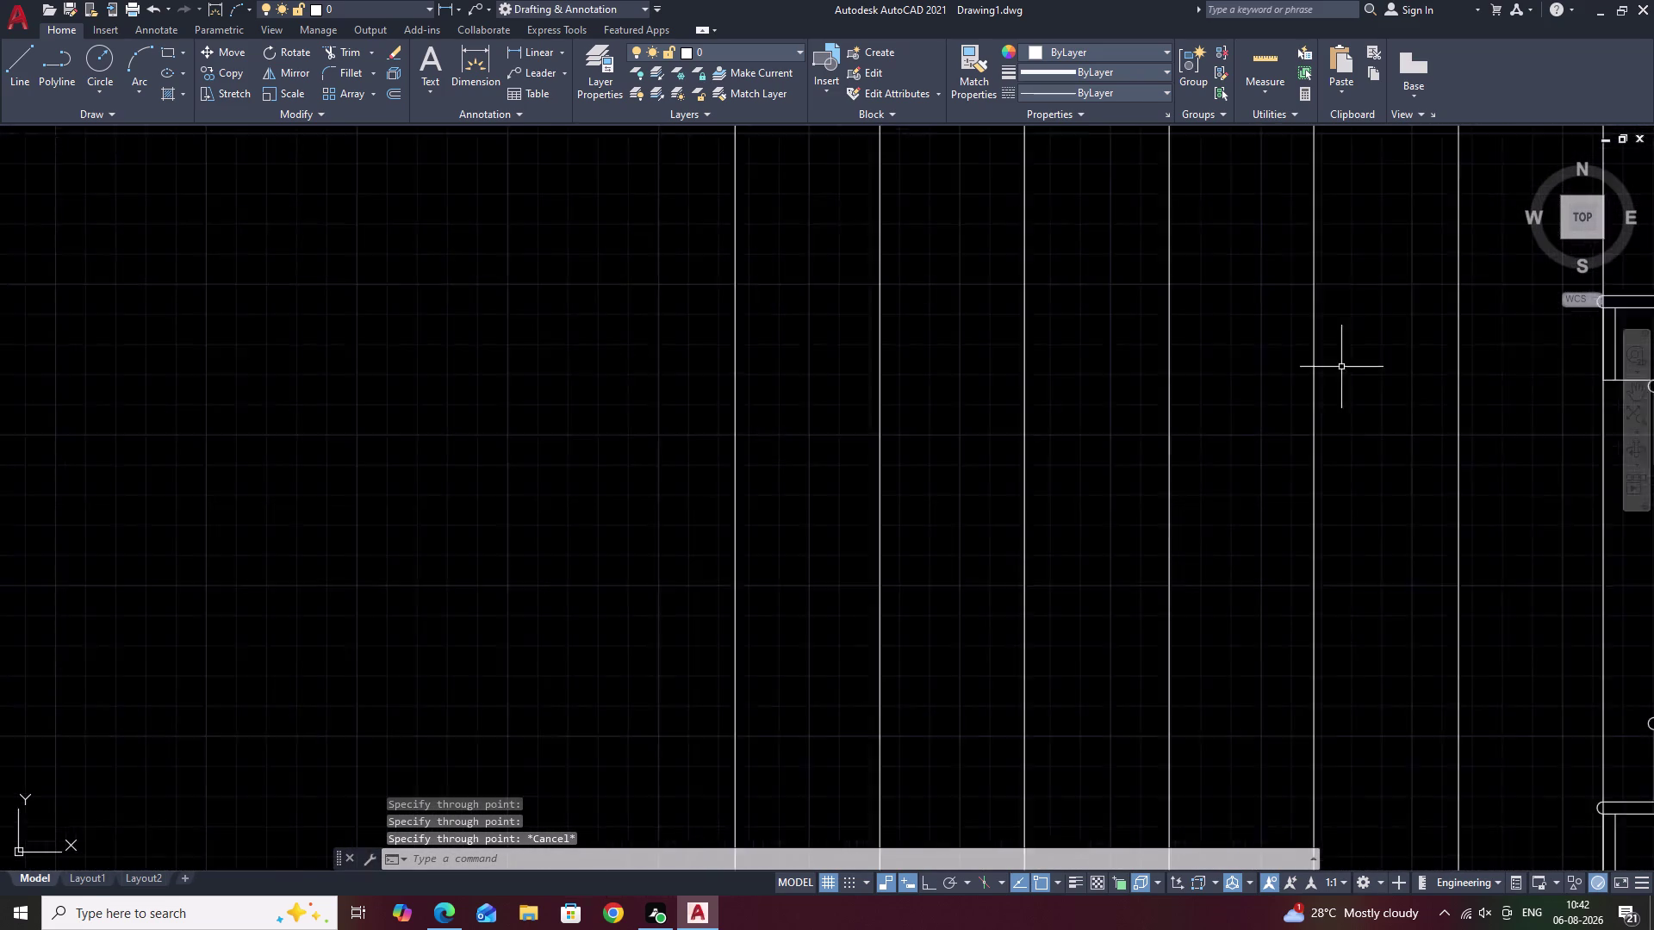
middle_drag(1055, 466, 1283, 467)
scroll(down, 3)
Copy the selected step profile from its corner to the first step corner.
drag(970, 589, 938, 702)
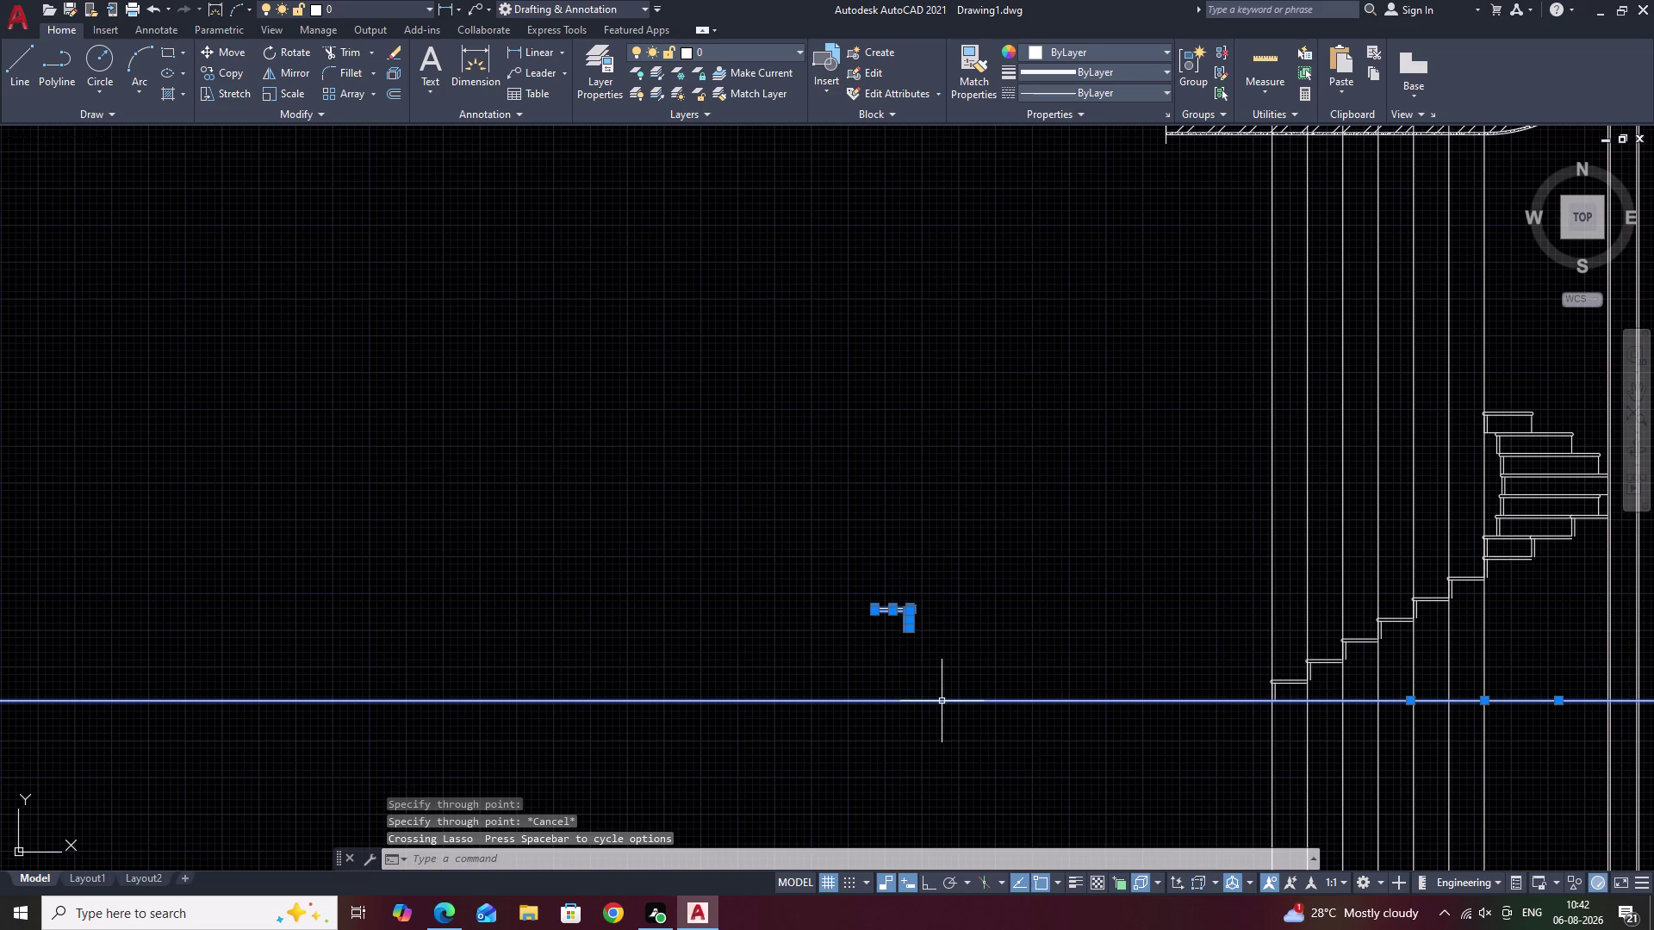
text(CO)
key(space)
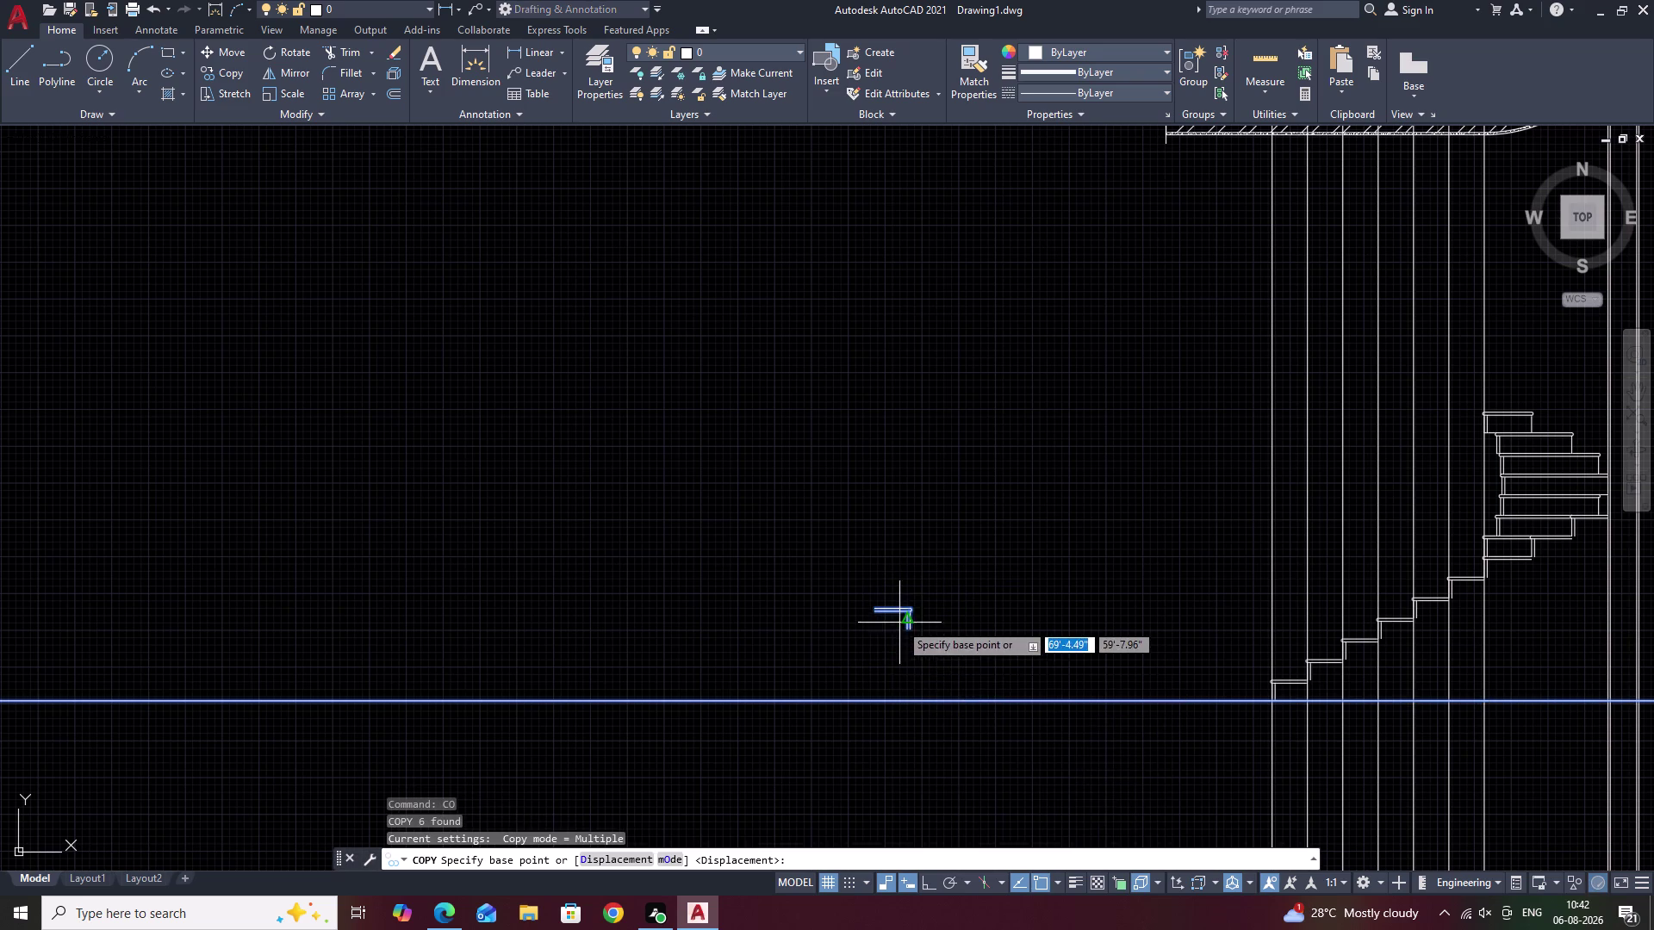
scroll(up, 3)
click(924, 640)
scroll(down, 3)
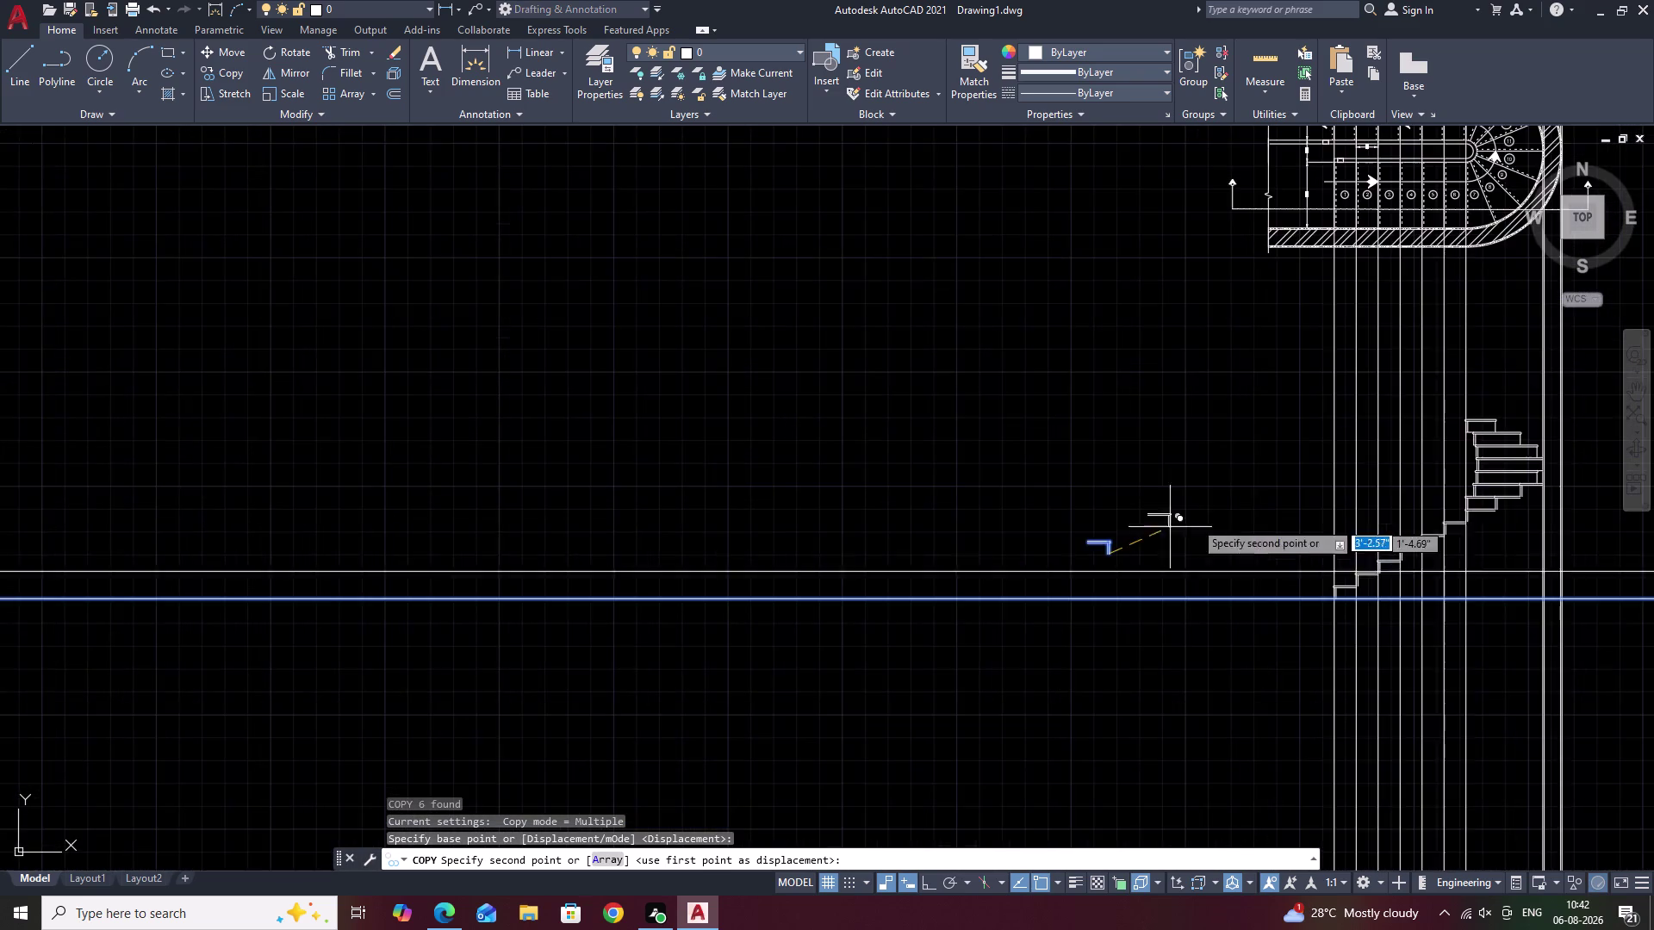
middle_drag(1252, 500, 787, 597)
scroll(up, 3)
middle_drag(1111, 478, 601, 519)
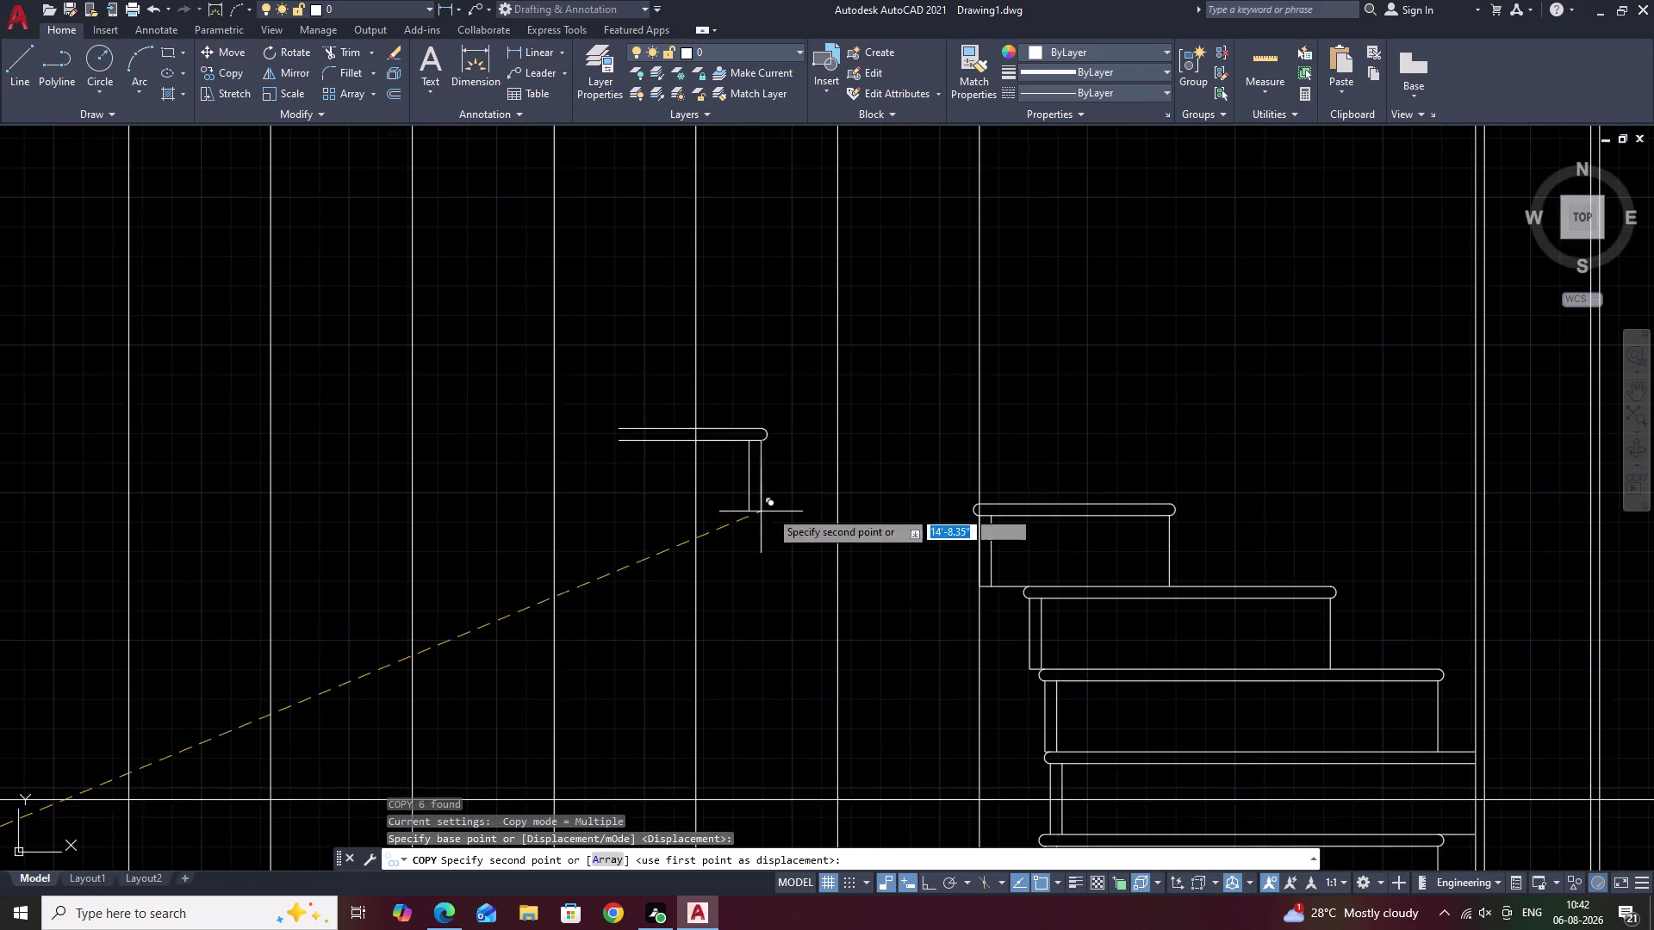
scroll(up, 3)
click(1244, 553)
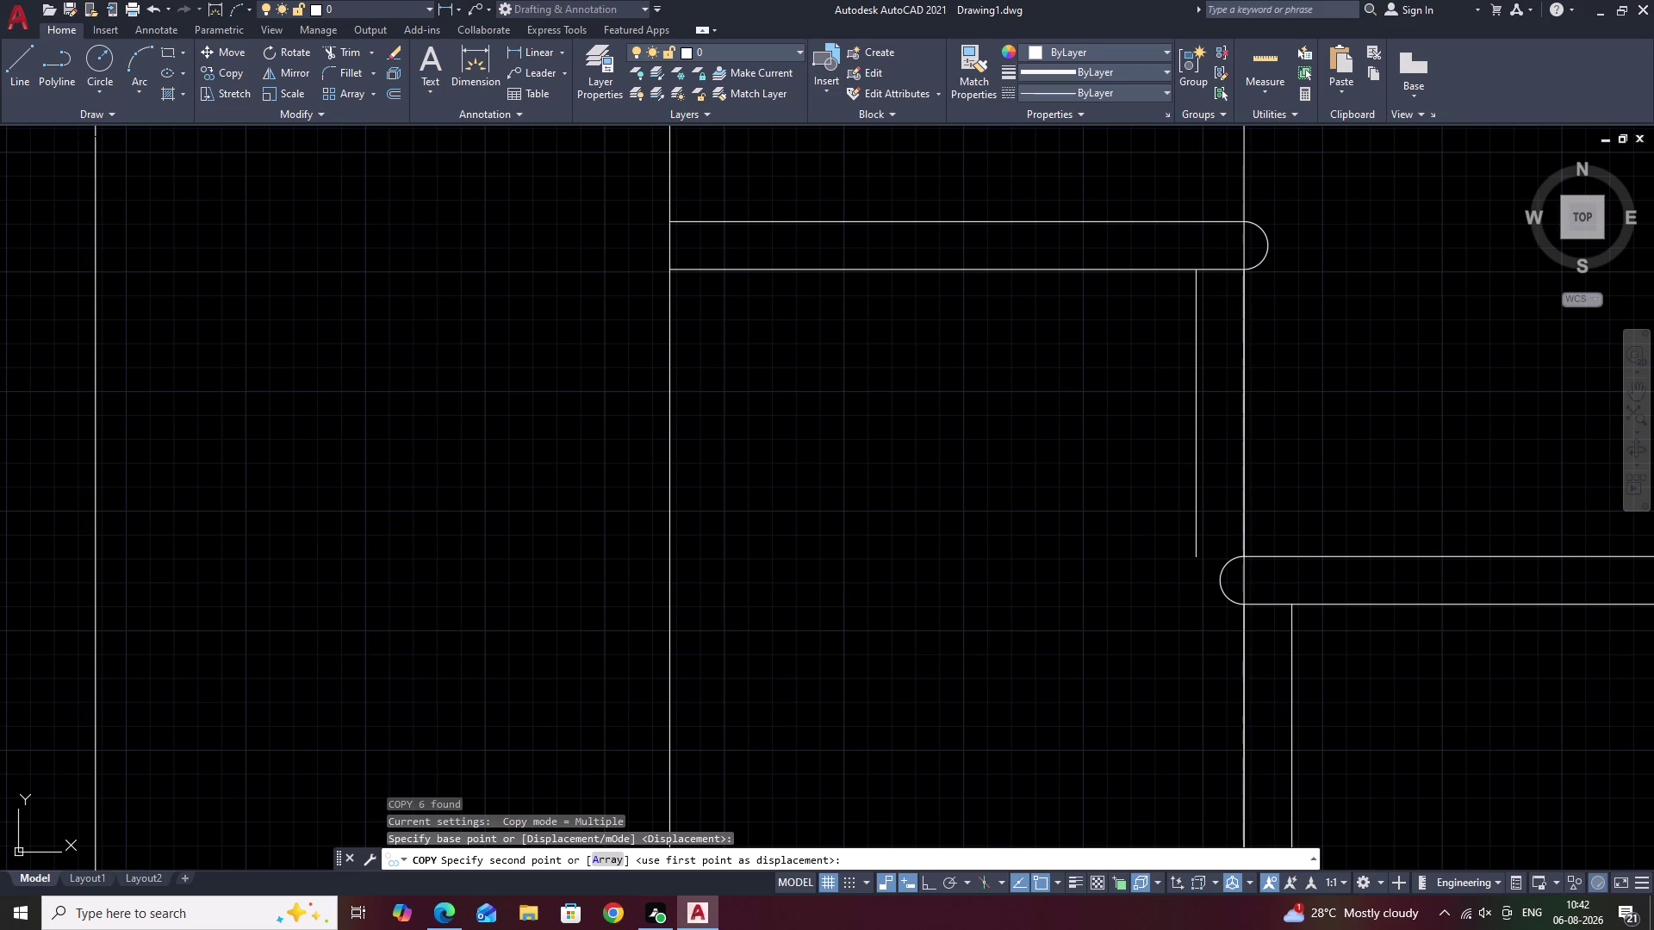
Place profile copies at the next five step corners of the elevation.
middle_drag(860, 489, 1026, 844)
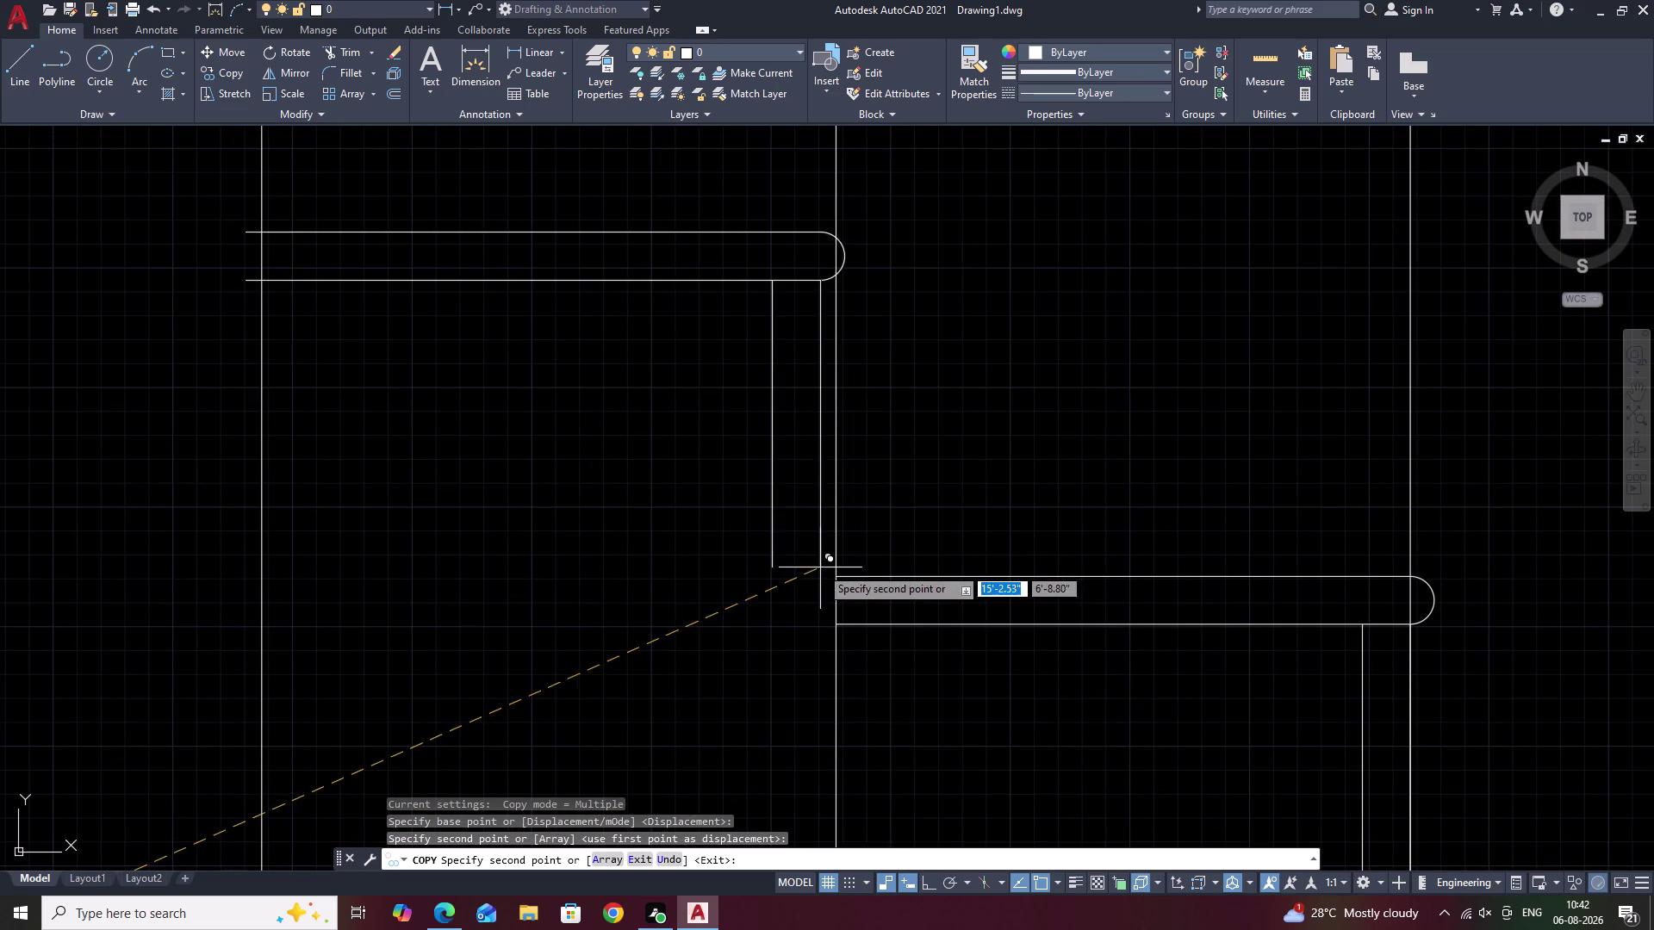
click(836, 578)
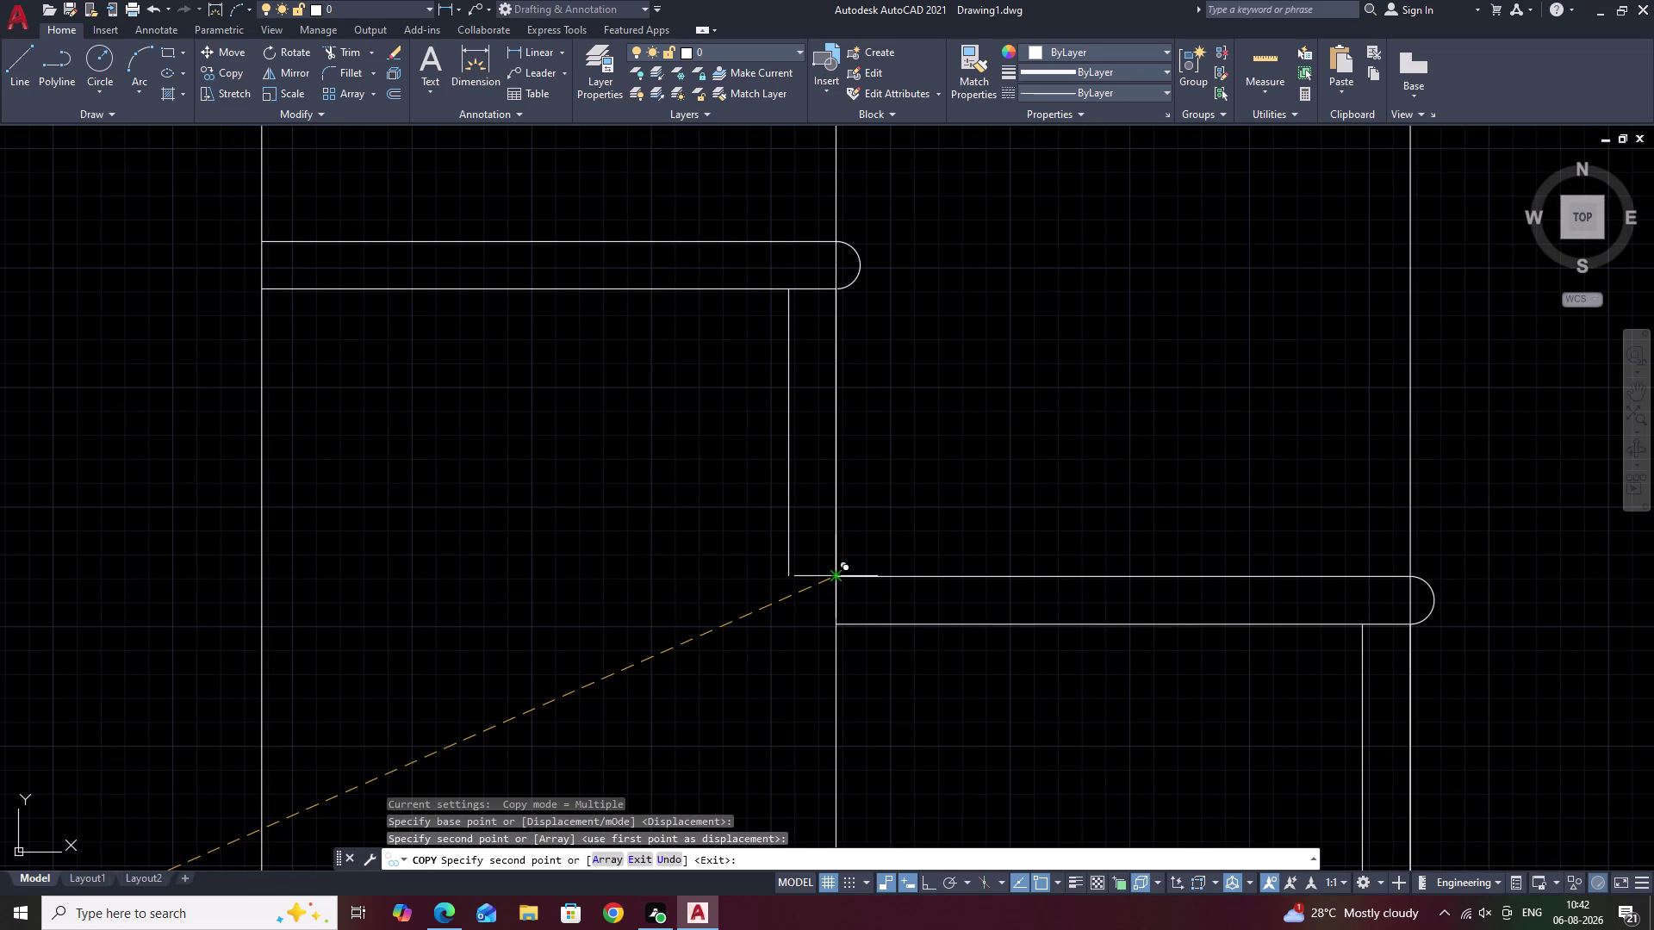
middle_drag(608, 471, 1118, 719)
click(772, 493)
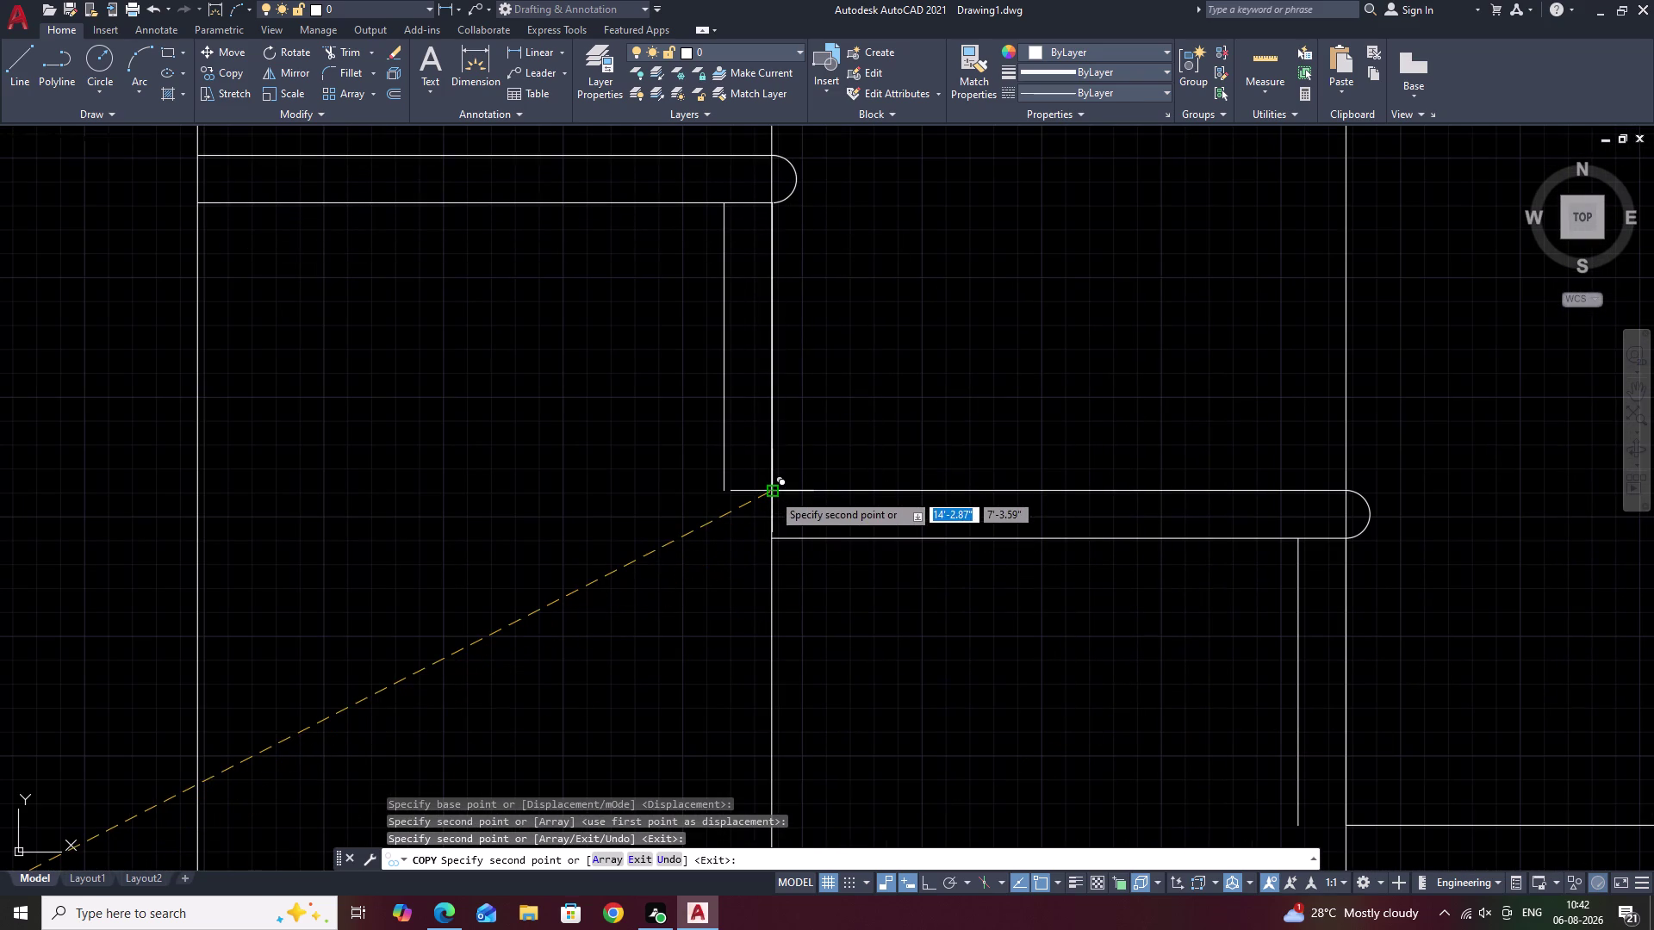
middle_drag(727, 536, 1265, 833)
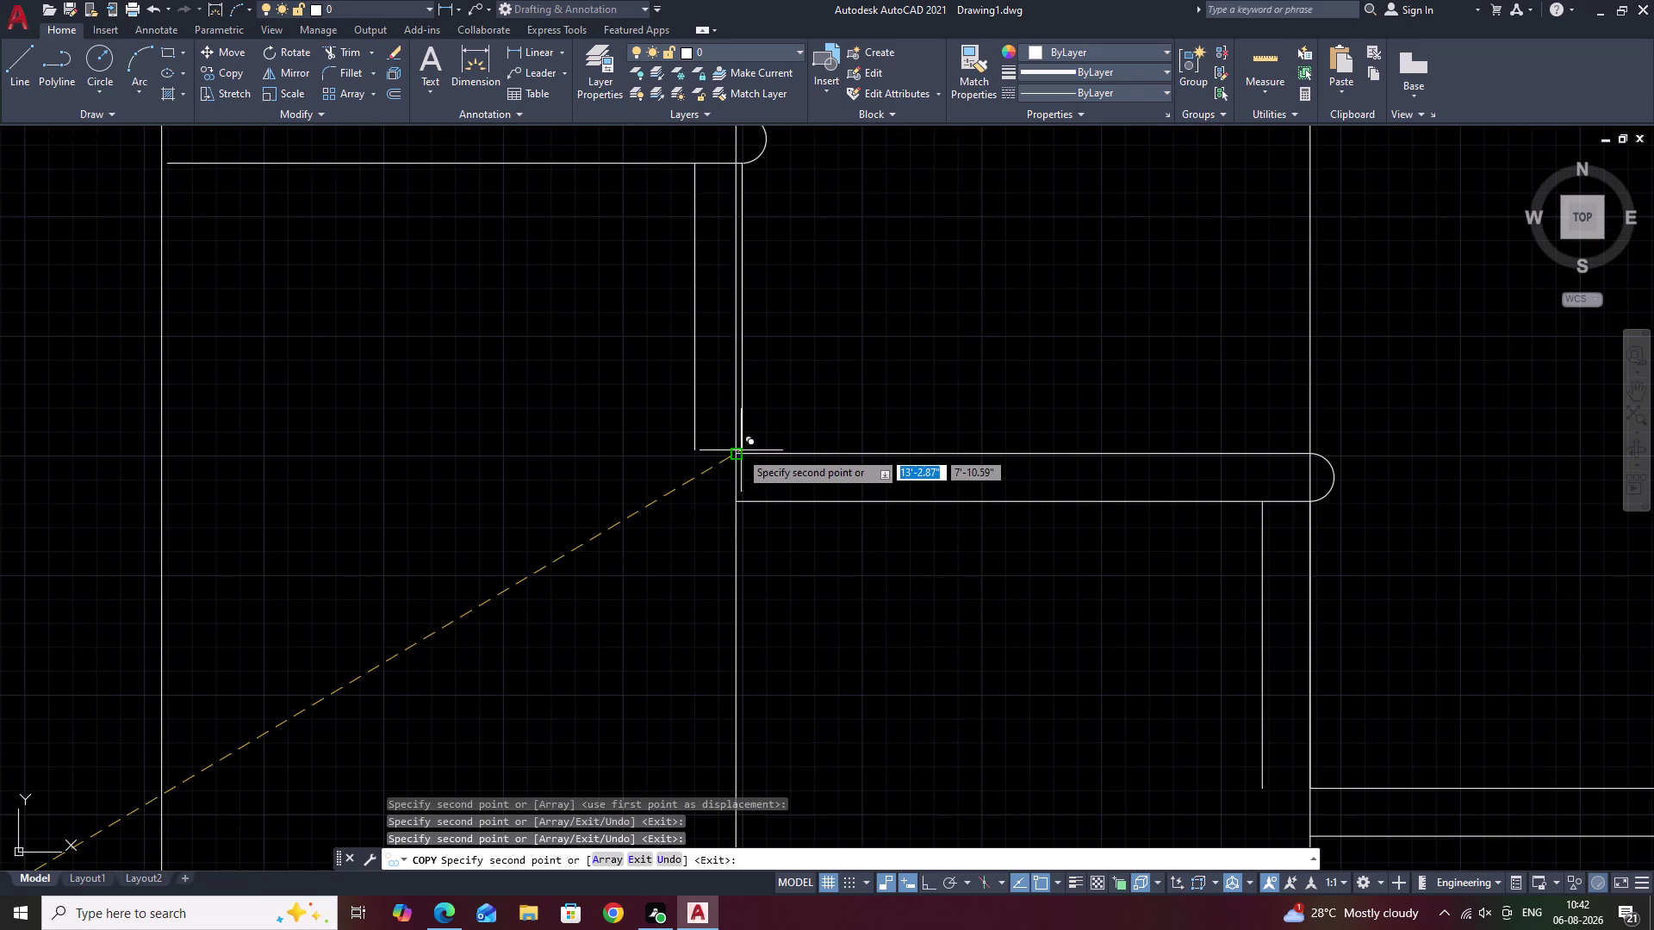
click(737, 454)
middle_drag(719, 480, 1375, 880)
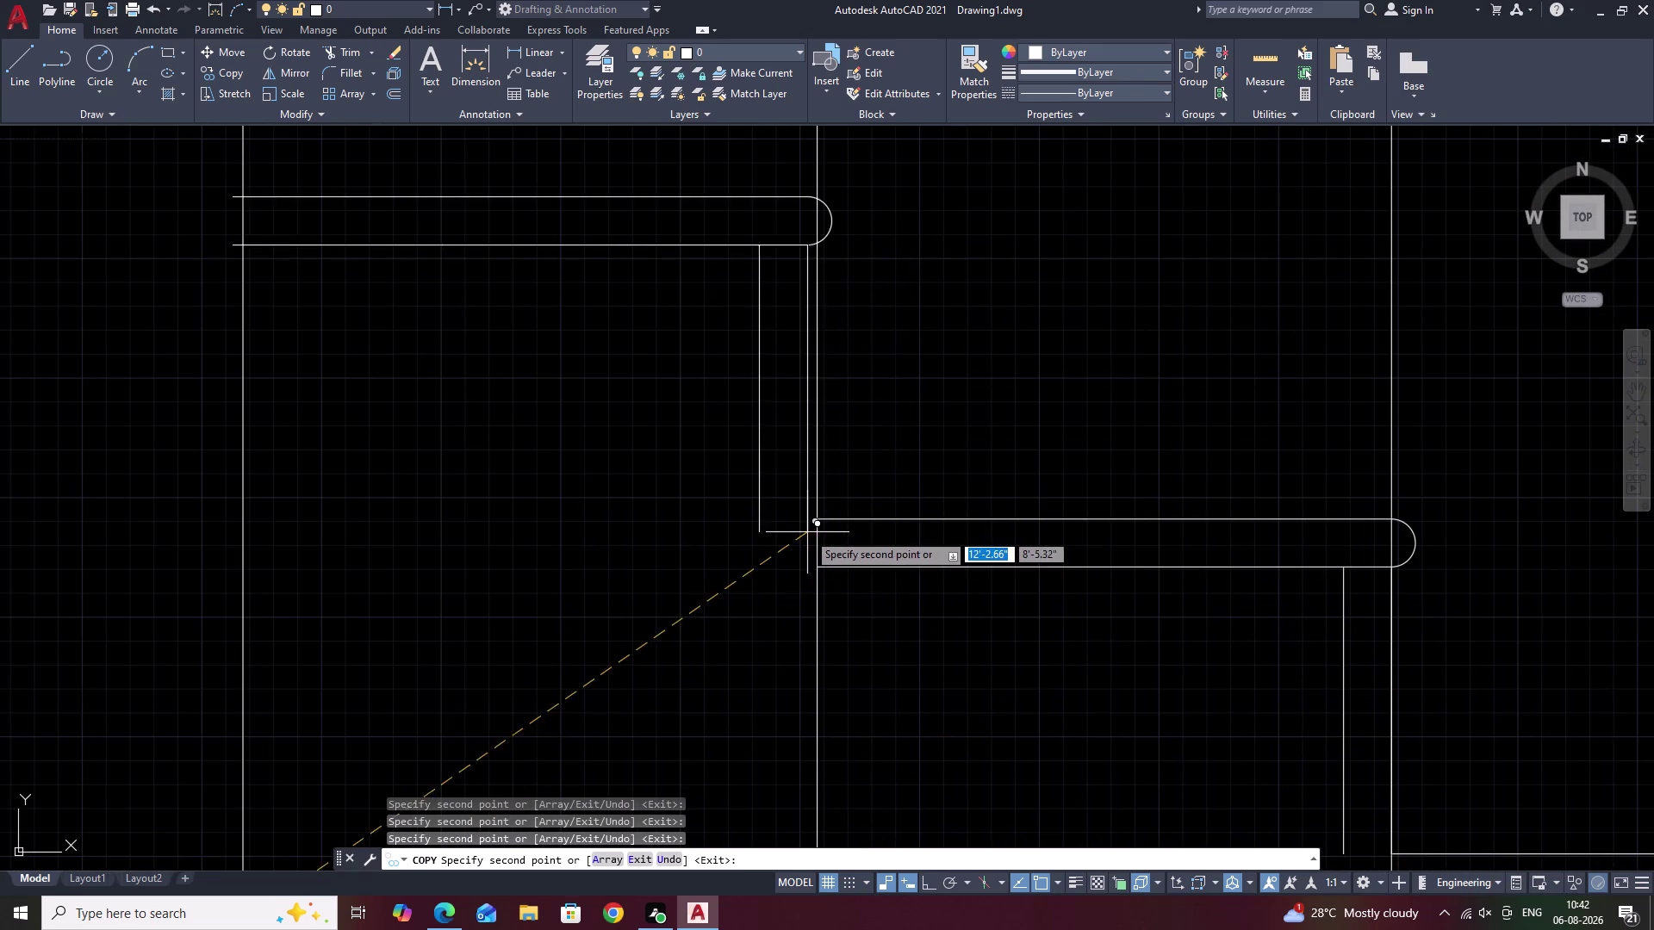
click(820, 523)
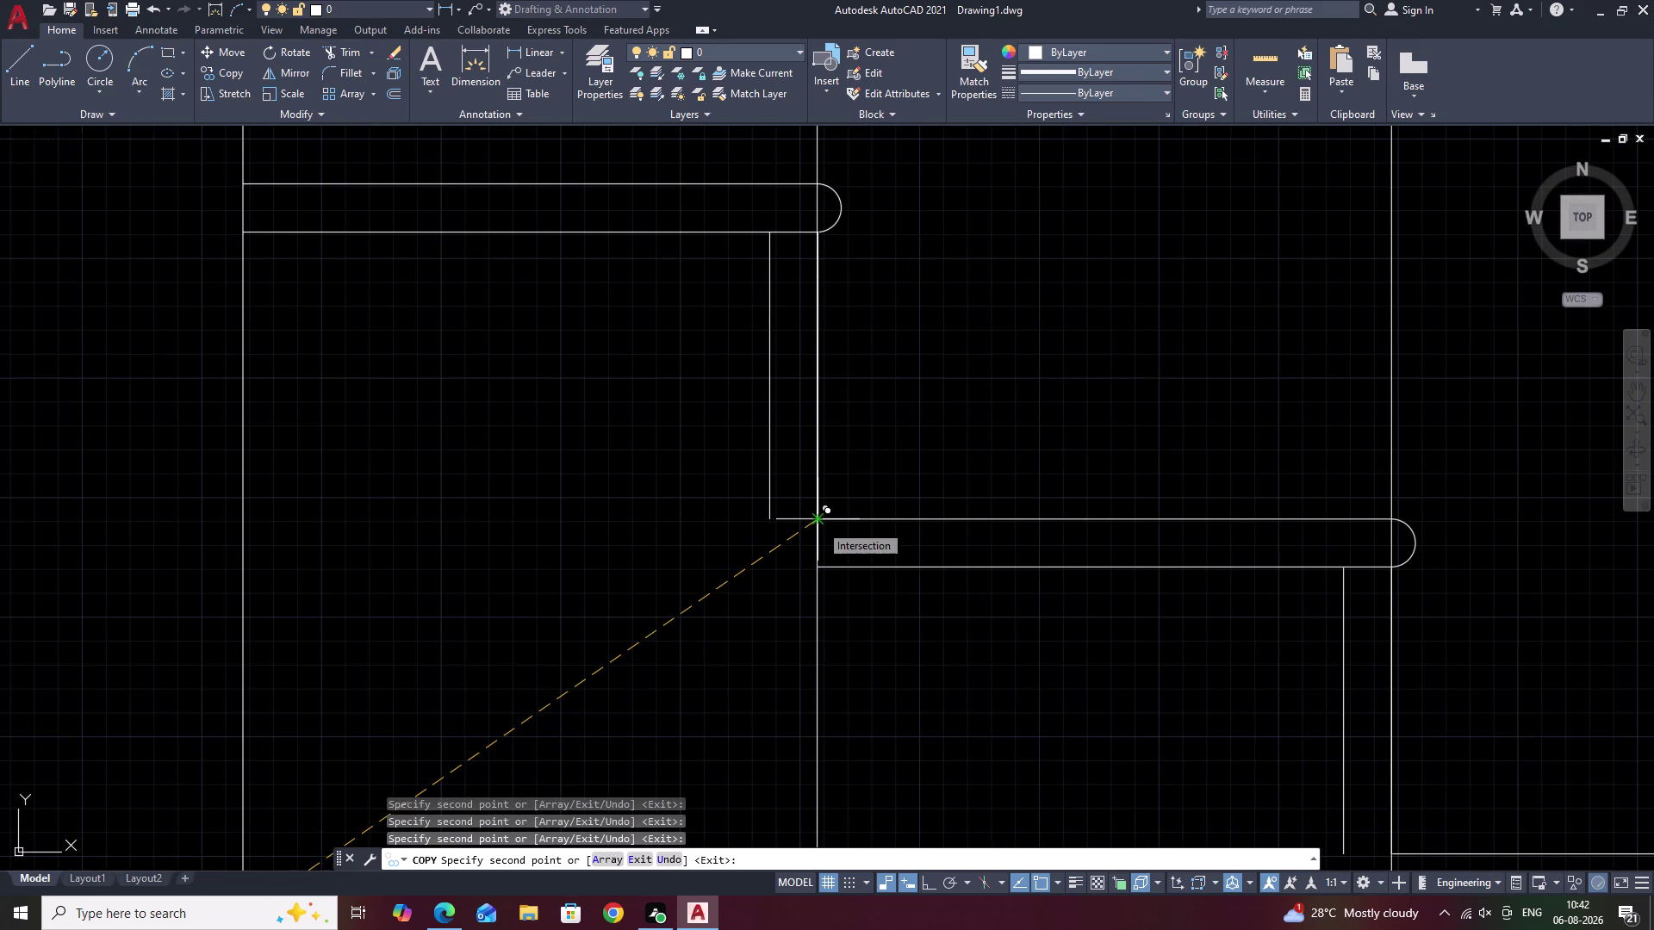
middle_drag(749, 573, 1431, 927)
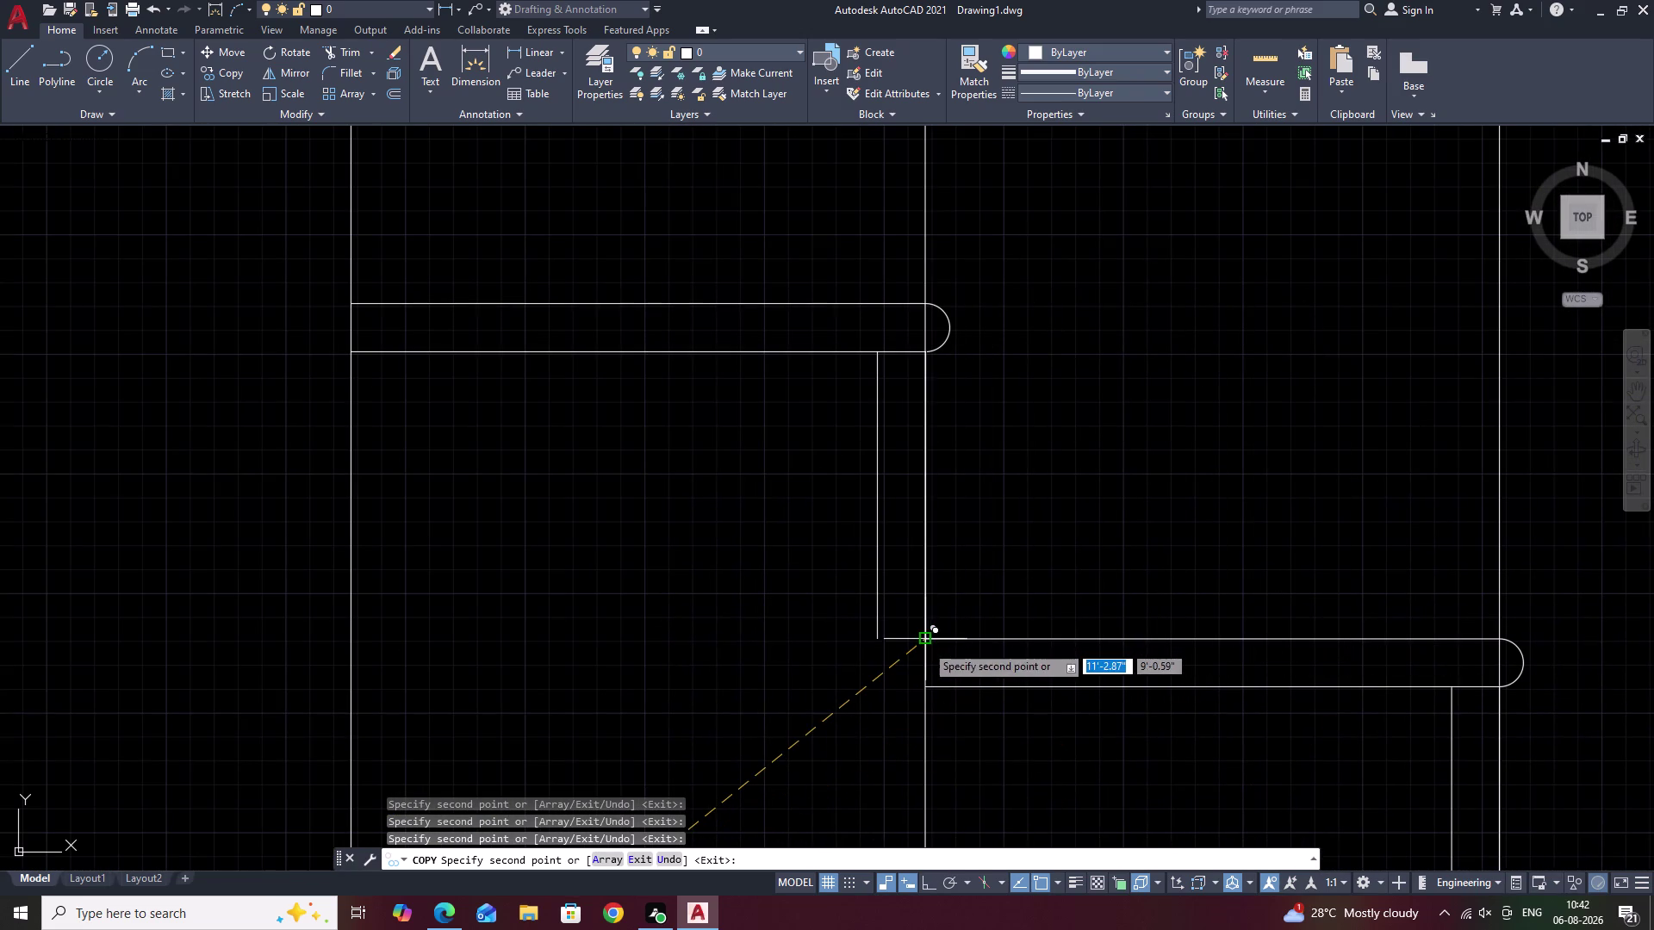
click(925, 644)
middle_drag(877, 686, 1430, 871)
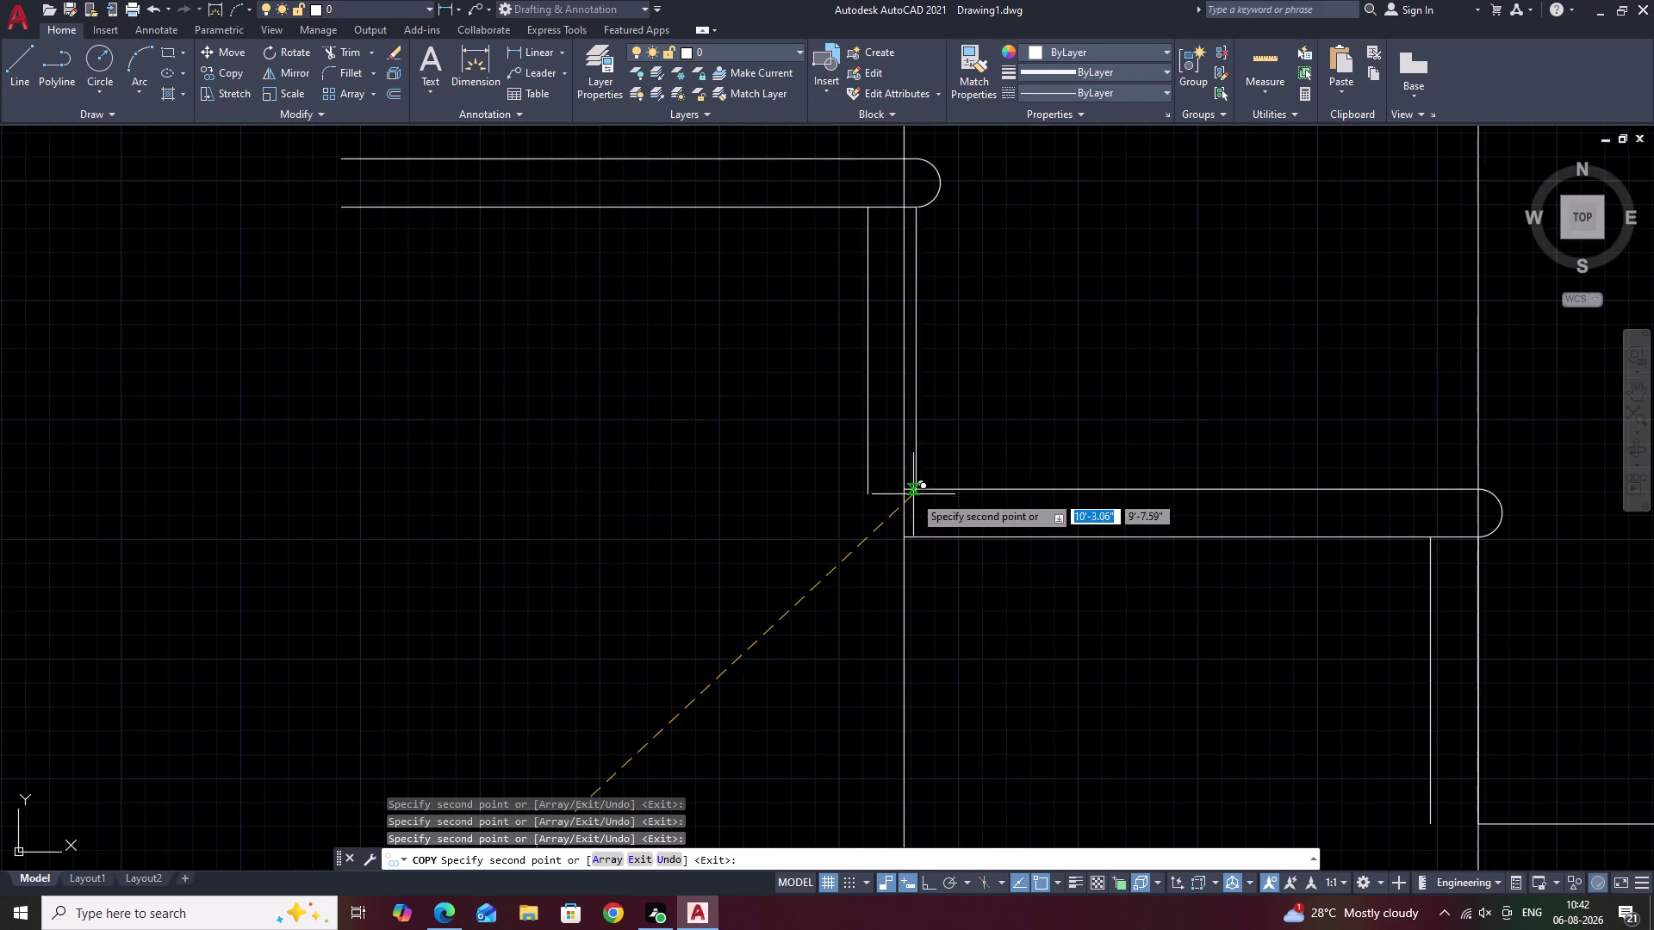
Place the last profile copy and select the vertical construction lines.
scroll(down, 3)
middle_drag(955, 604, 1145, 888)
scroll(down, 3)
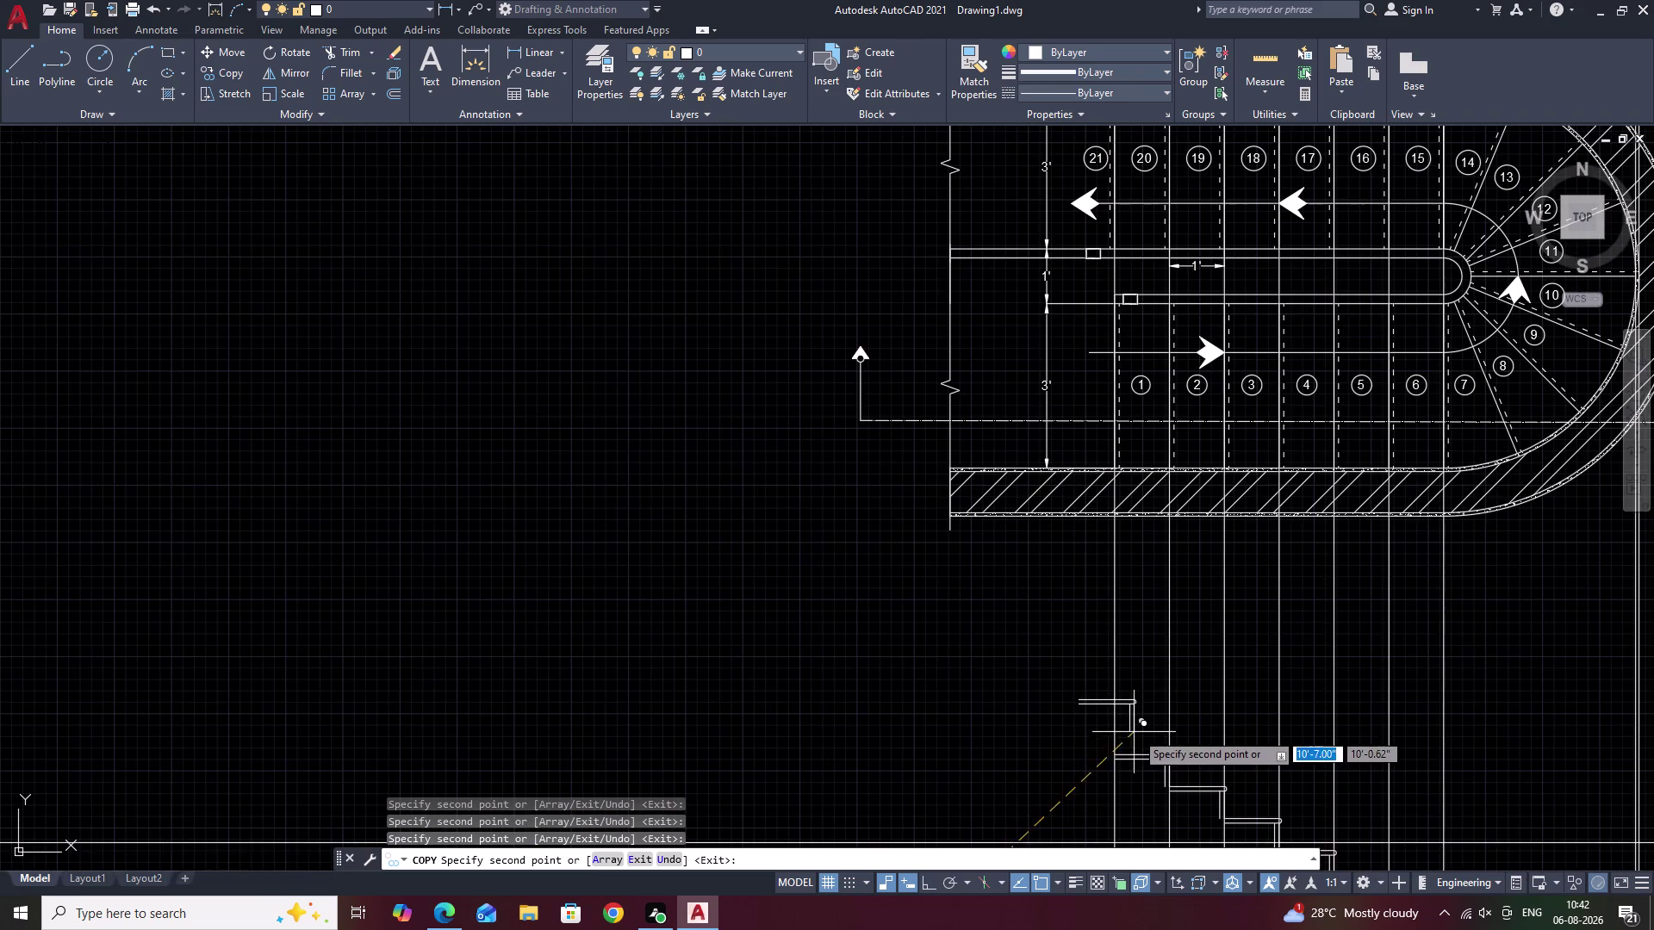
scroll(up, 3)
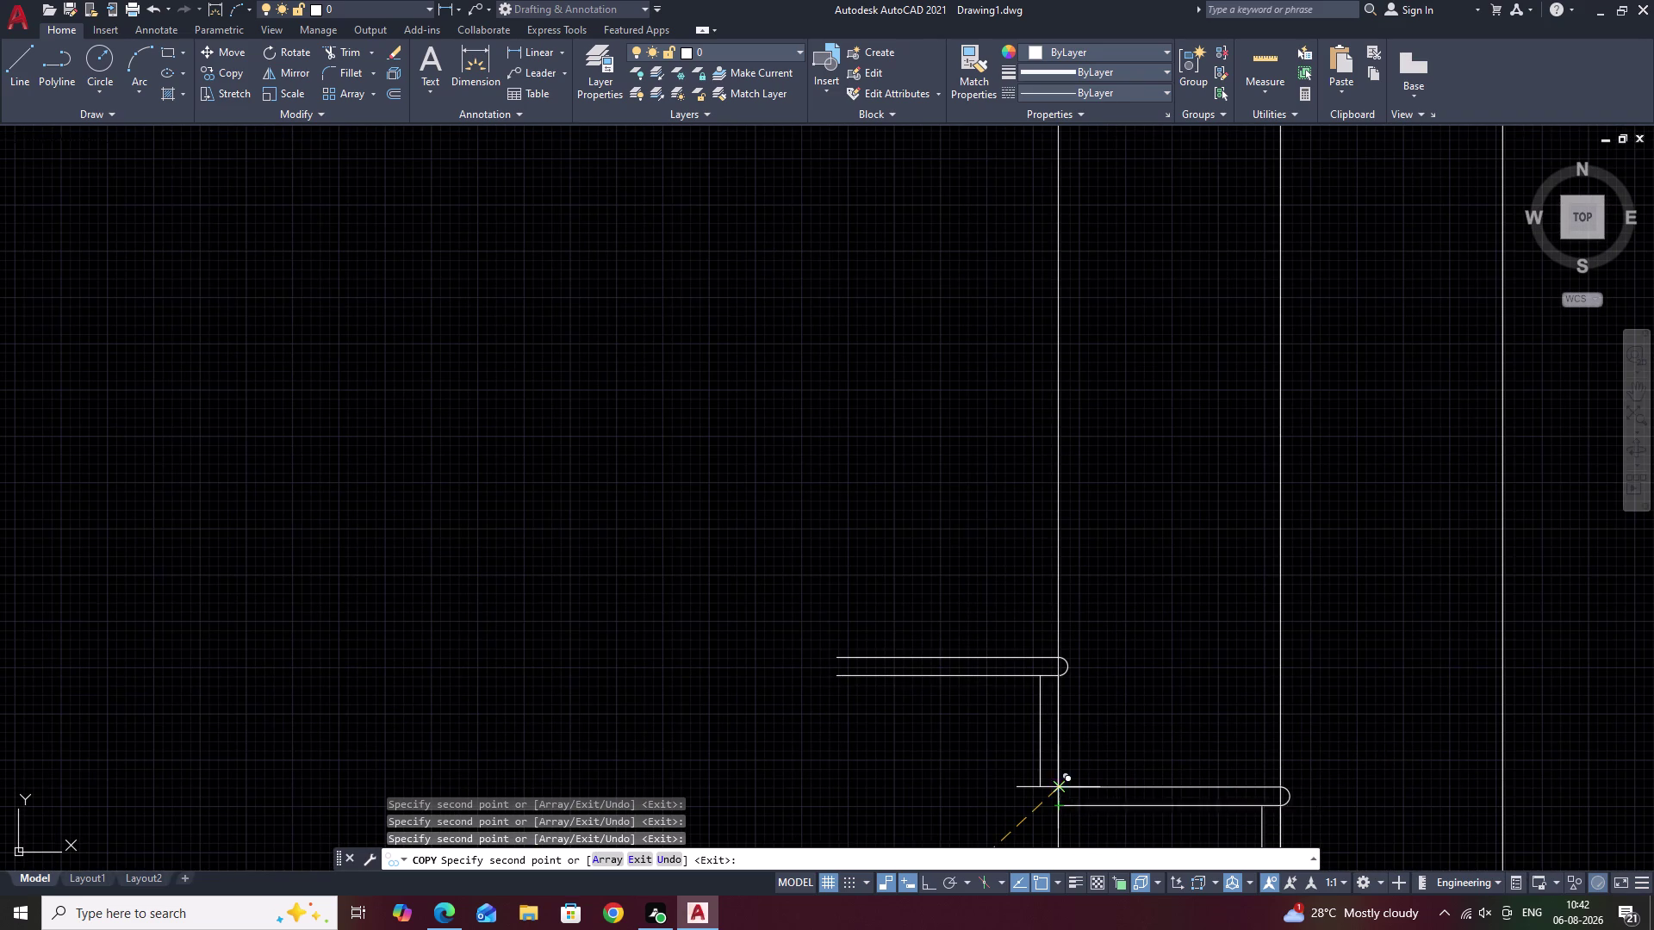
click(1057, 786)
scroll(down, 3)
key(Escape)
drag(1512, 623, 1479, 624)
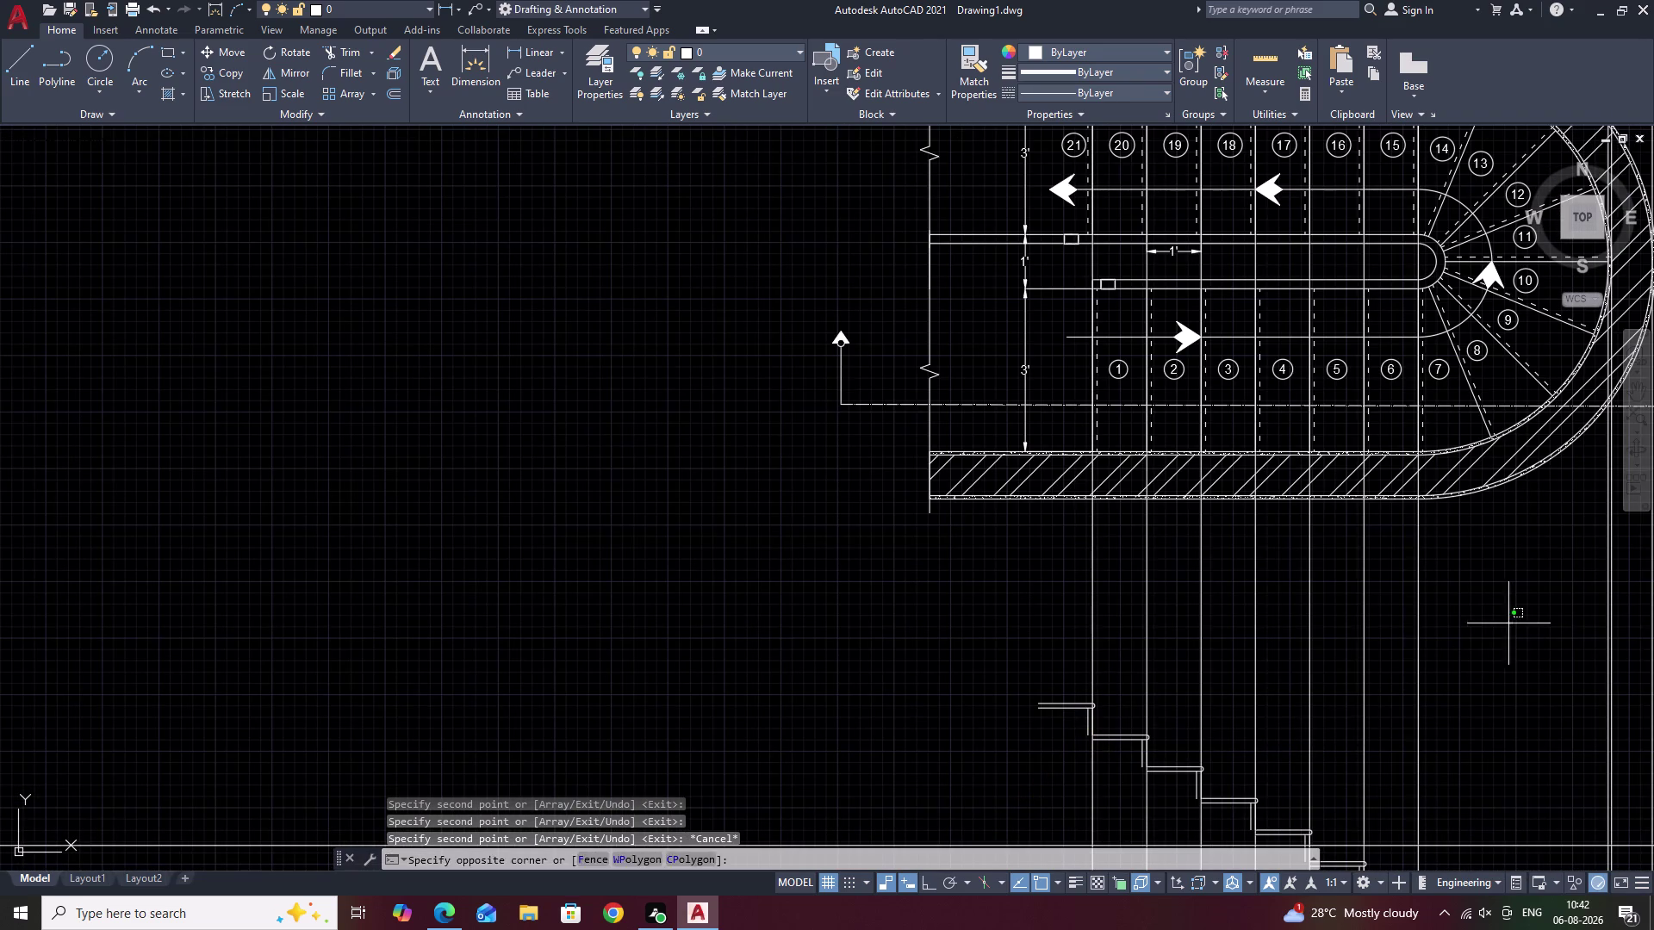
drag(1479, 624, 1018, 635)
Erase the selected vertical construction lines.
text(E)
key(space)
middle_drag(1082, 701, 1087, 679)
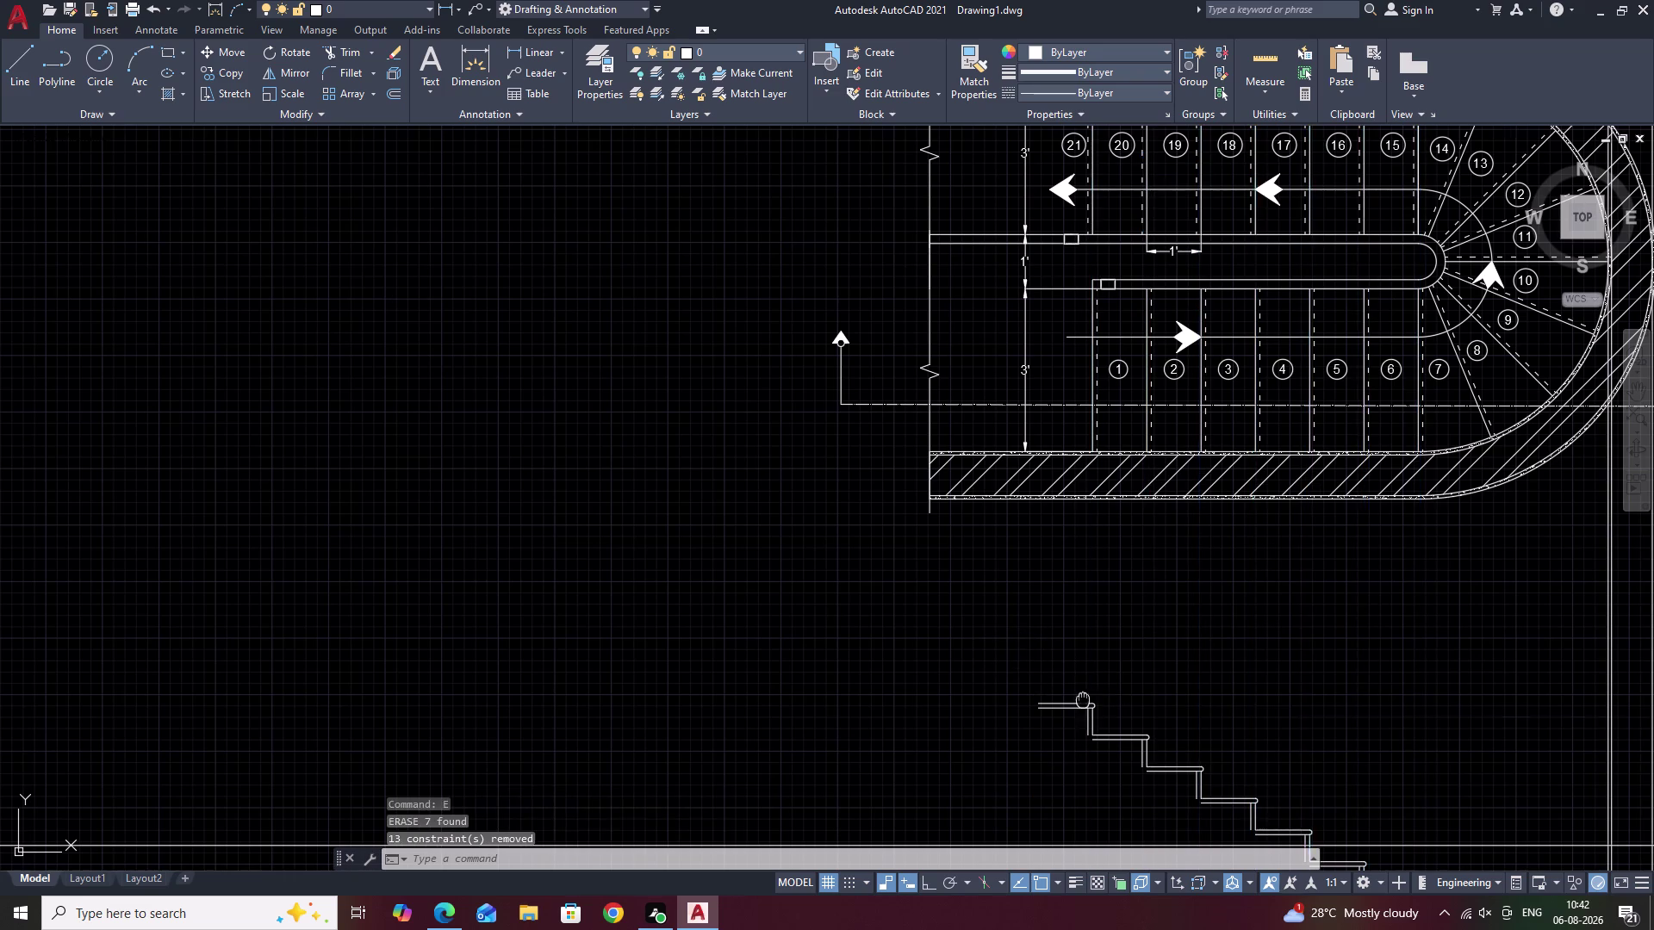
middle_drag(1087, 679, 1141, 460)
scroll(down, 3)
Erase the horizontal construction lines crossing the stair section.
drag(1041, 561, 1030, 712)
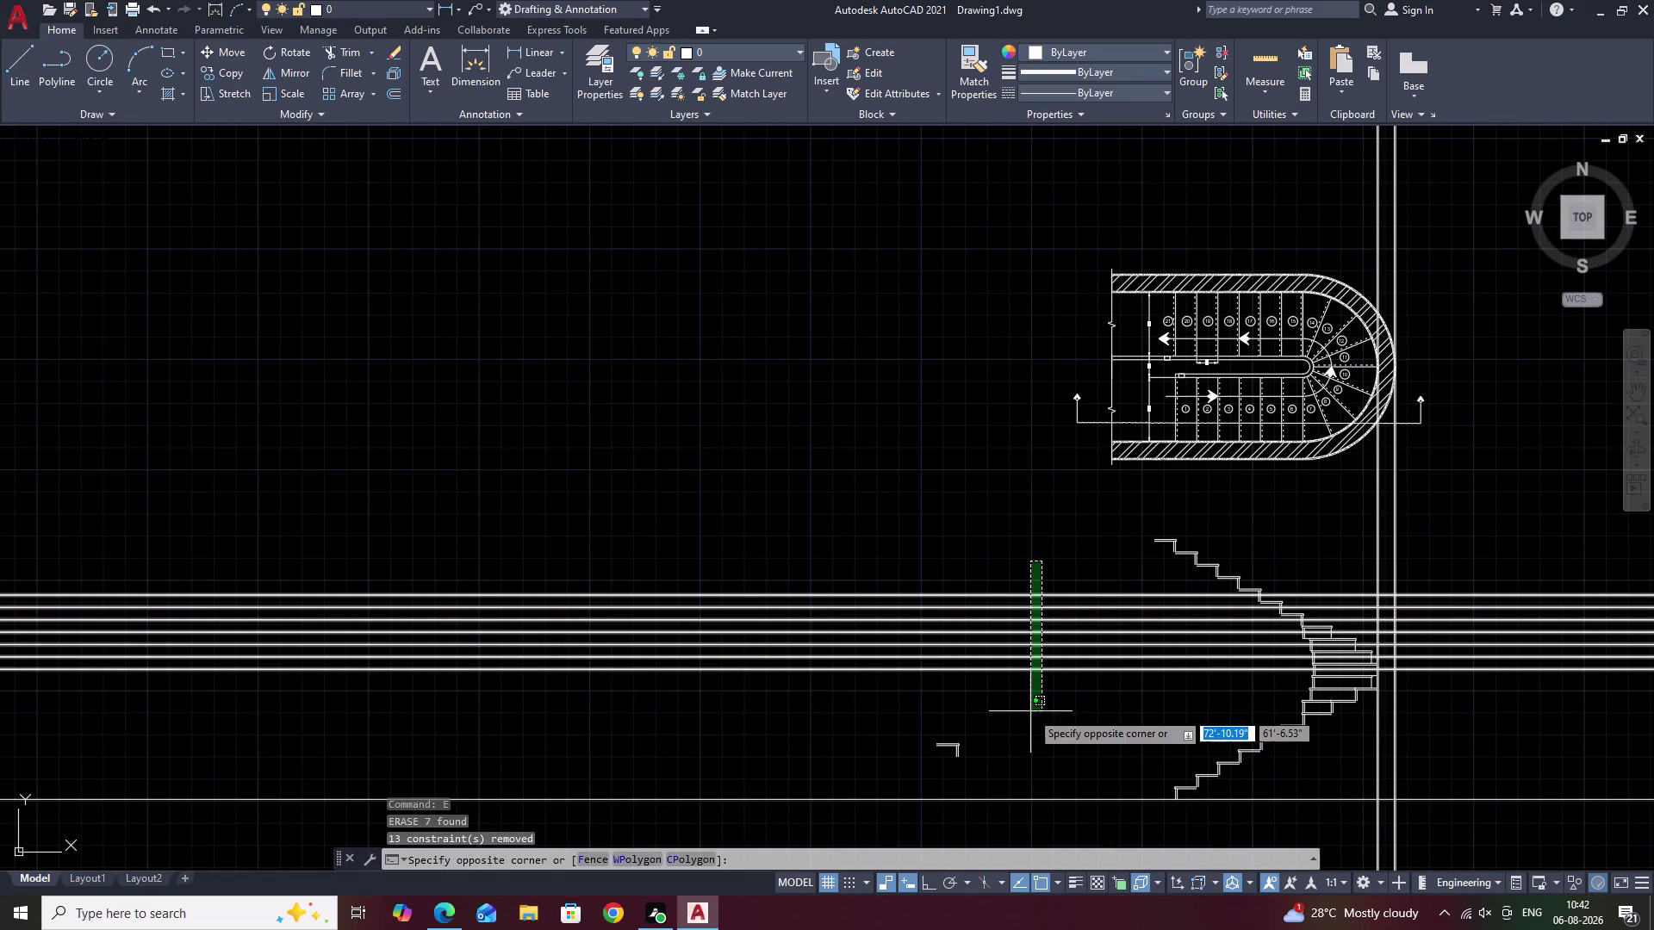
click(1031, 711)
text(E)
key(space)
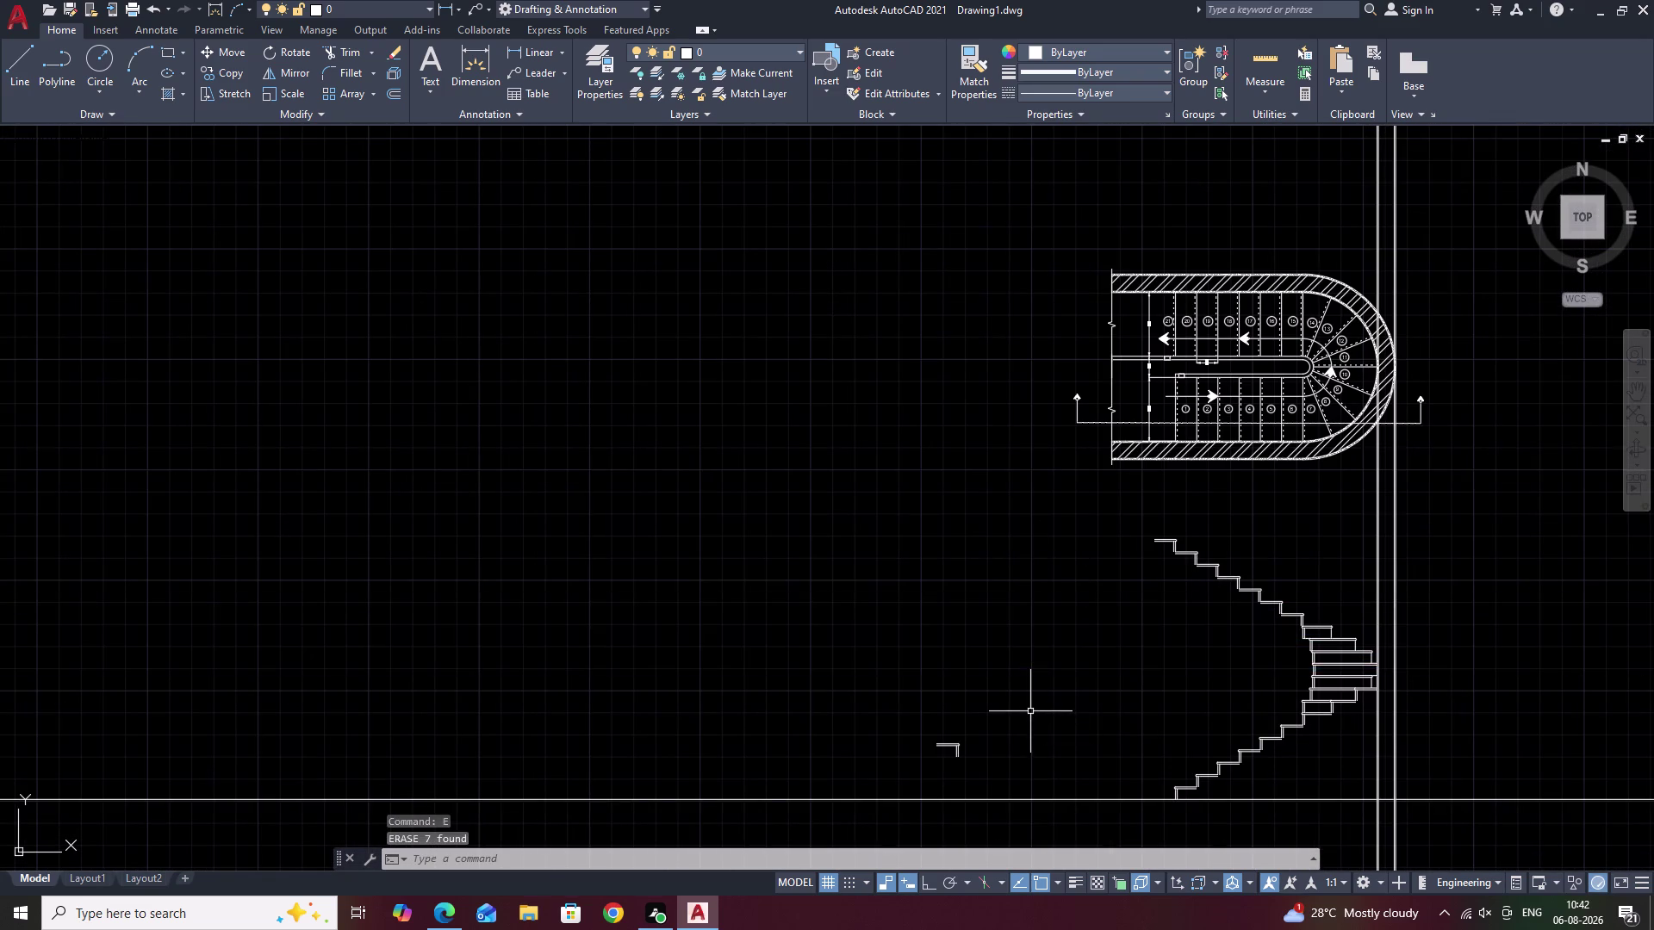
Recentre the view on the plan and stair elevation.
middle_drag(1217, 654, 1181, 537)
scroll(up, 3)
scroll(down, 3)
middle_drag(1179, 547, 1042, 608)
scroll(up, 3)
middle_drag(985, 551, 1186, 541)
scroll(down, 3)
middle_drag(1061, 472, 1004, 541)
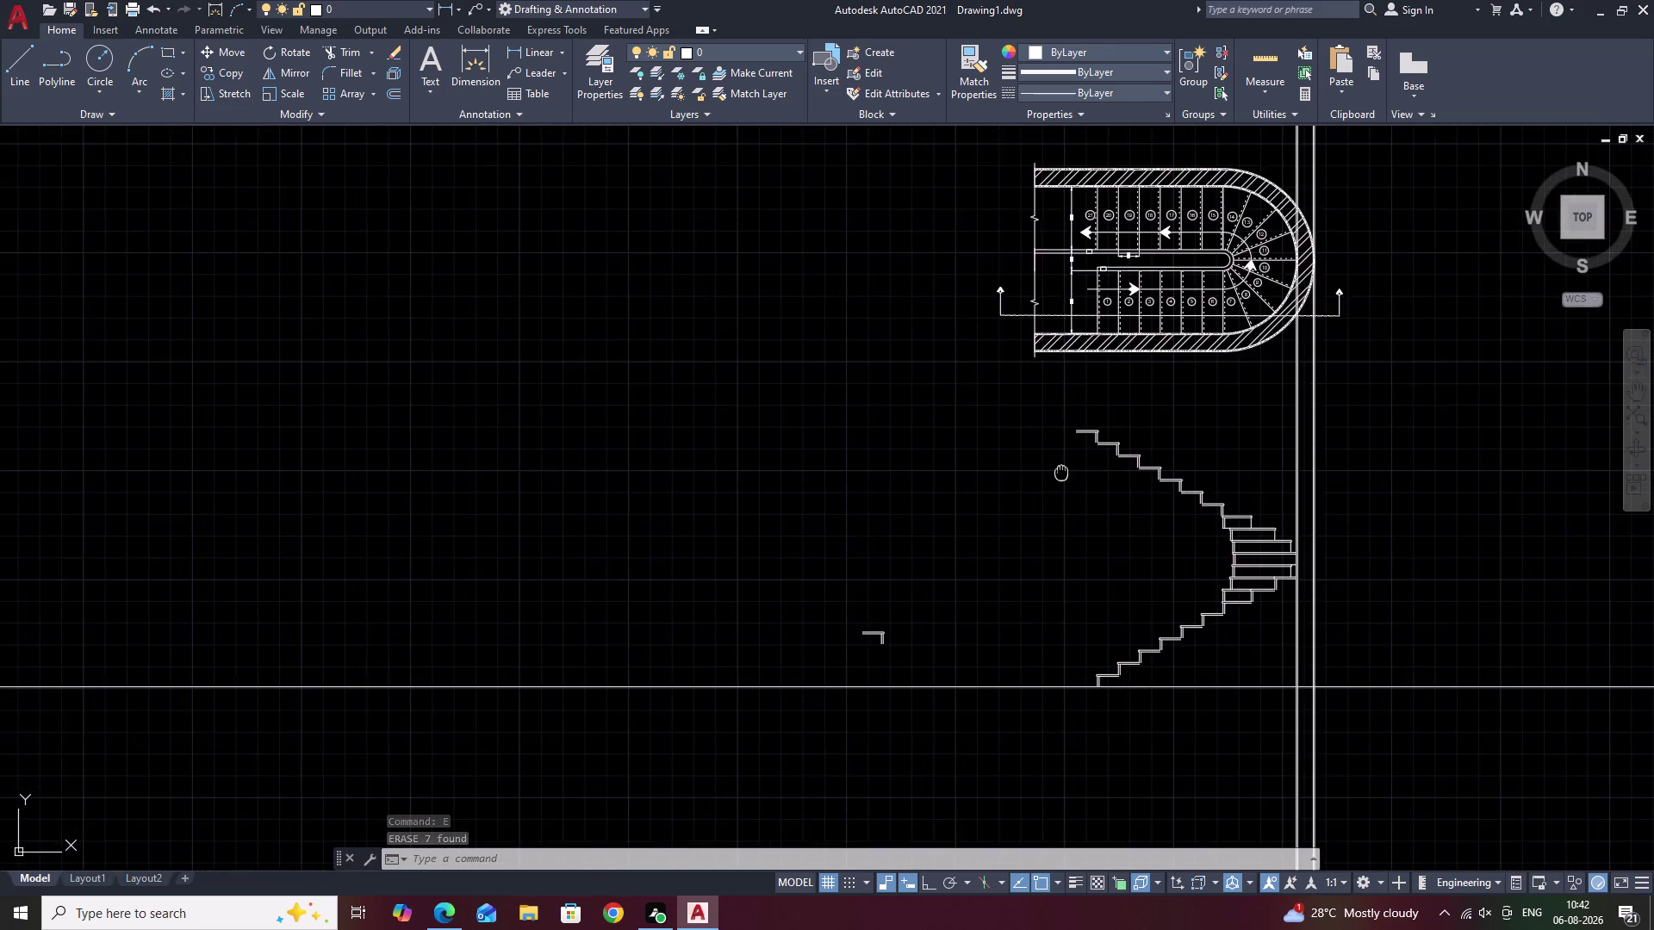
middle_drag(1005, 541, 973, 591)
Place vertical construction lines at the slab edge and the slab's left end.
text(XL V)
key(space)
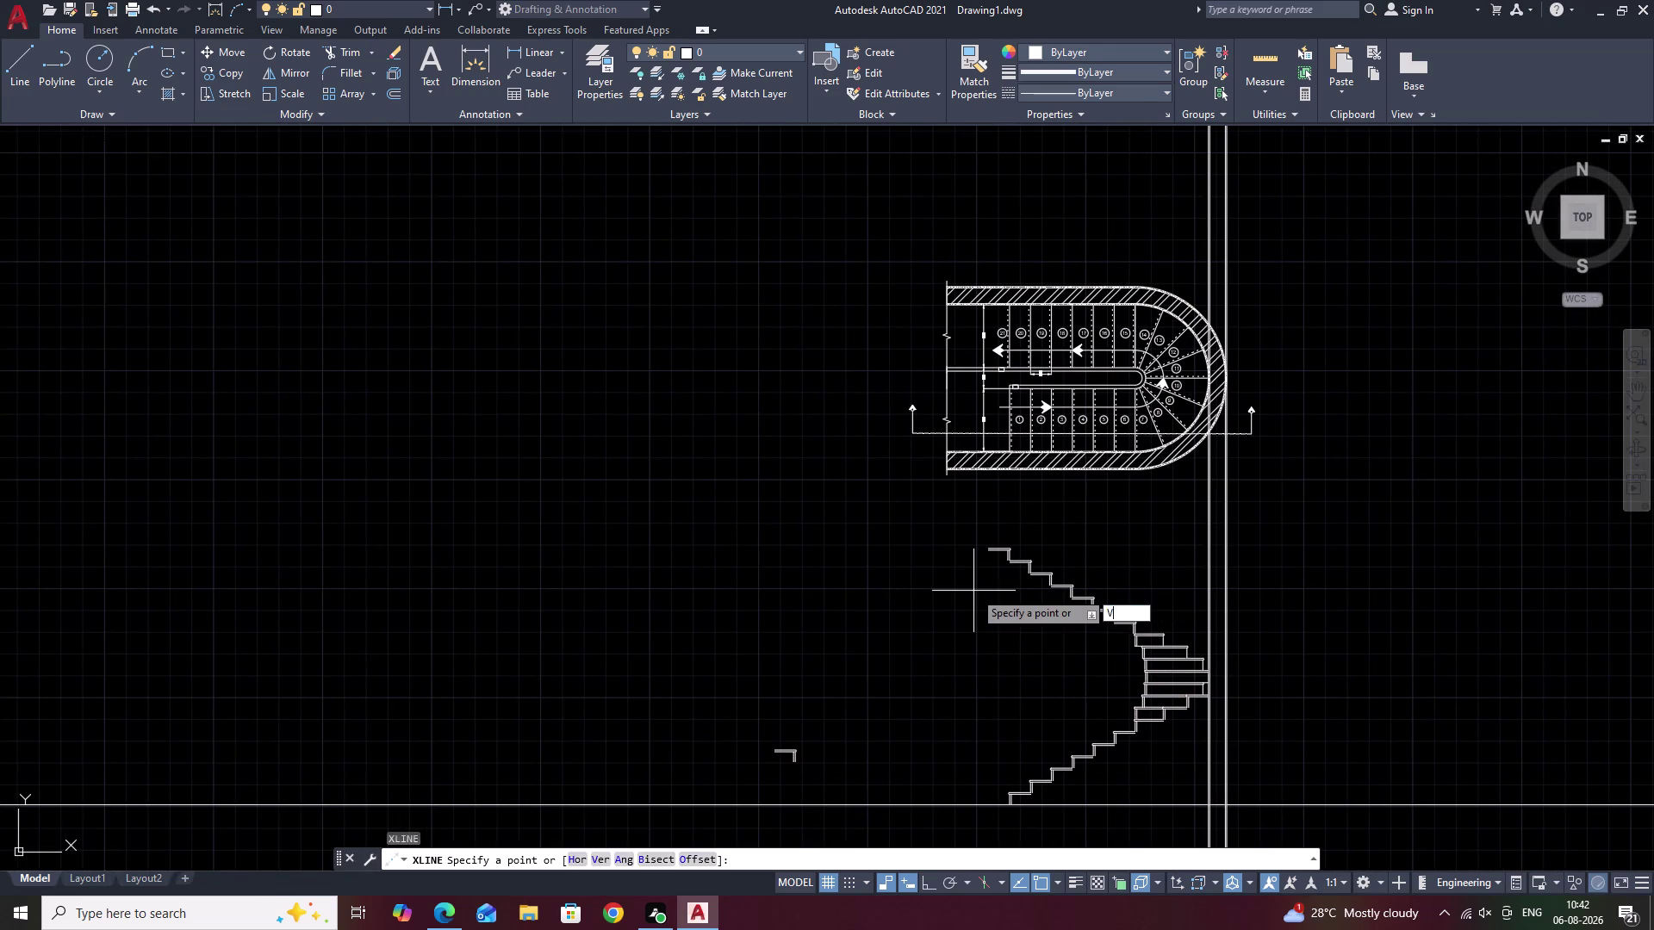
scroll(up, 3)
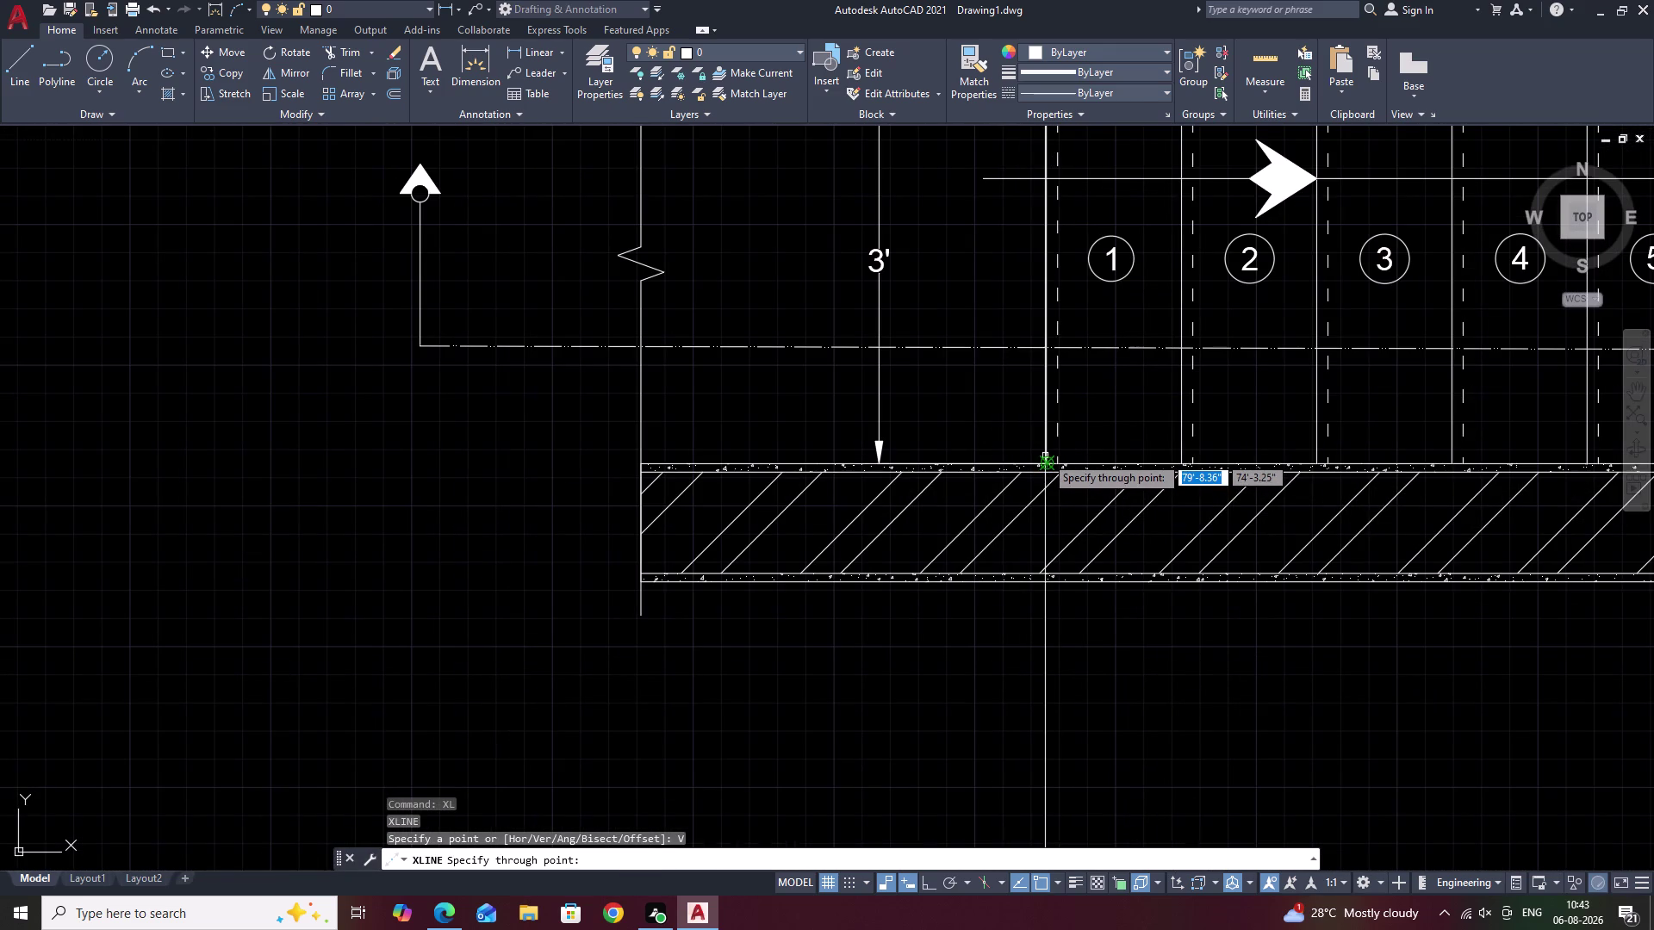
scroll(up, 3)
click(1035, 481)
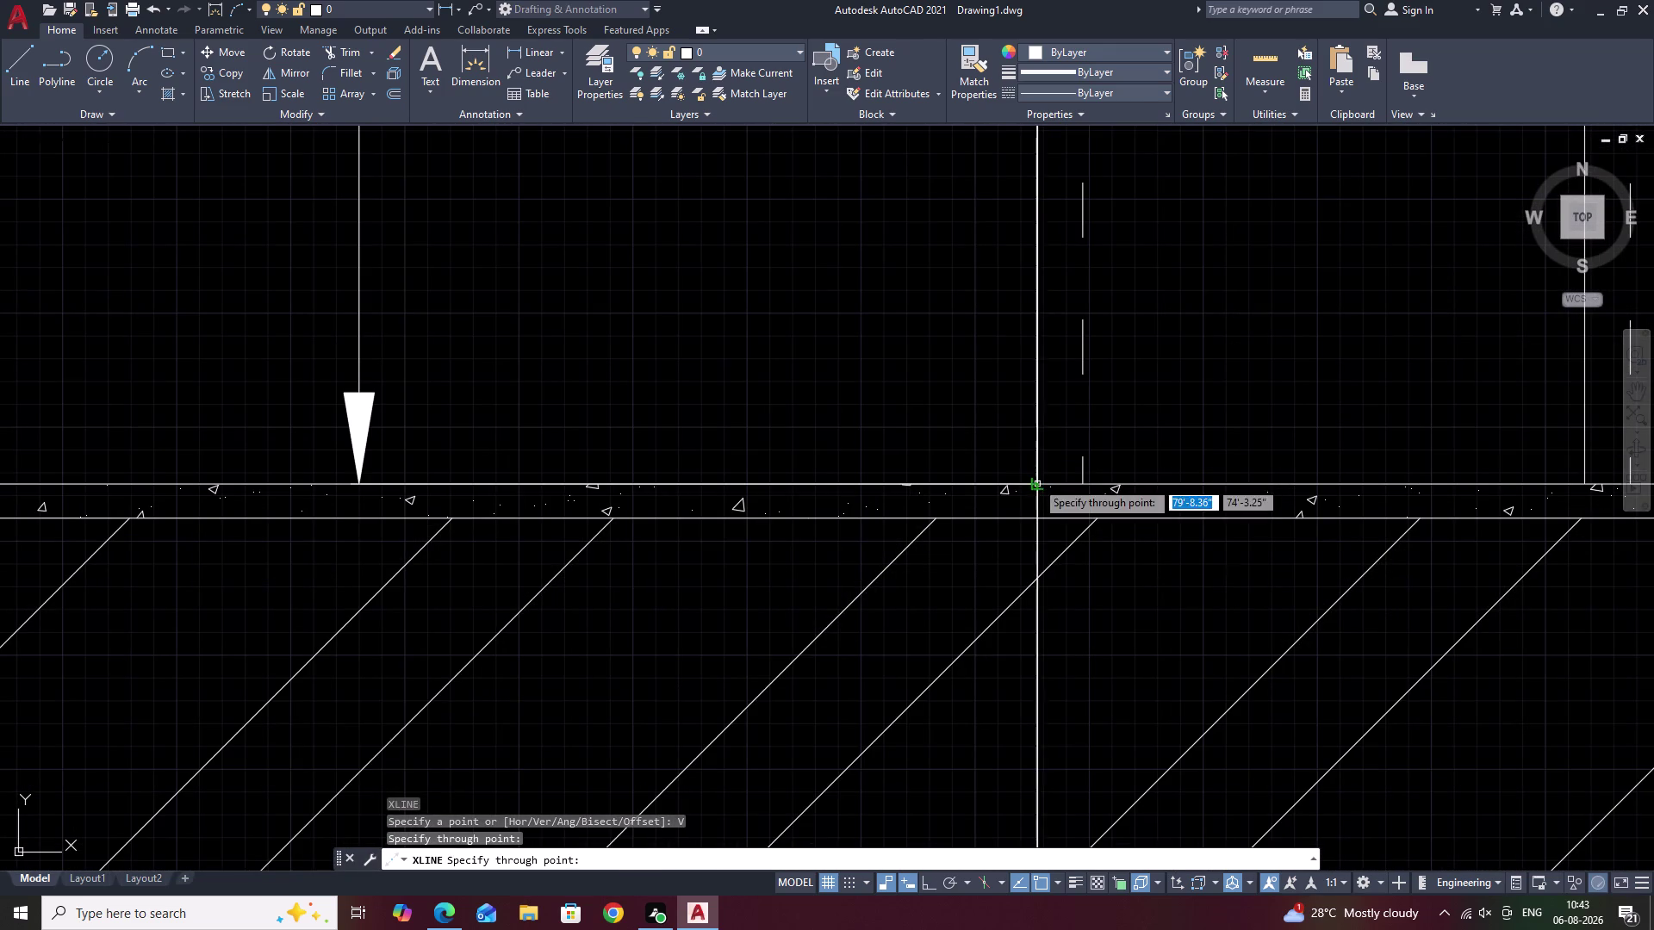
scroll(down, 3)
middle_drag(810, 453, 1081, 497)
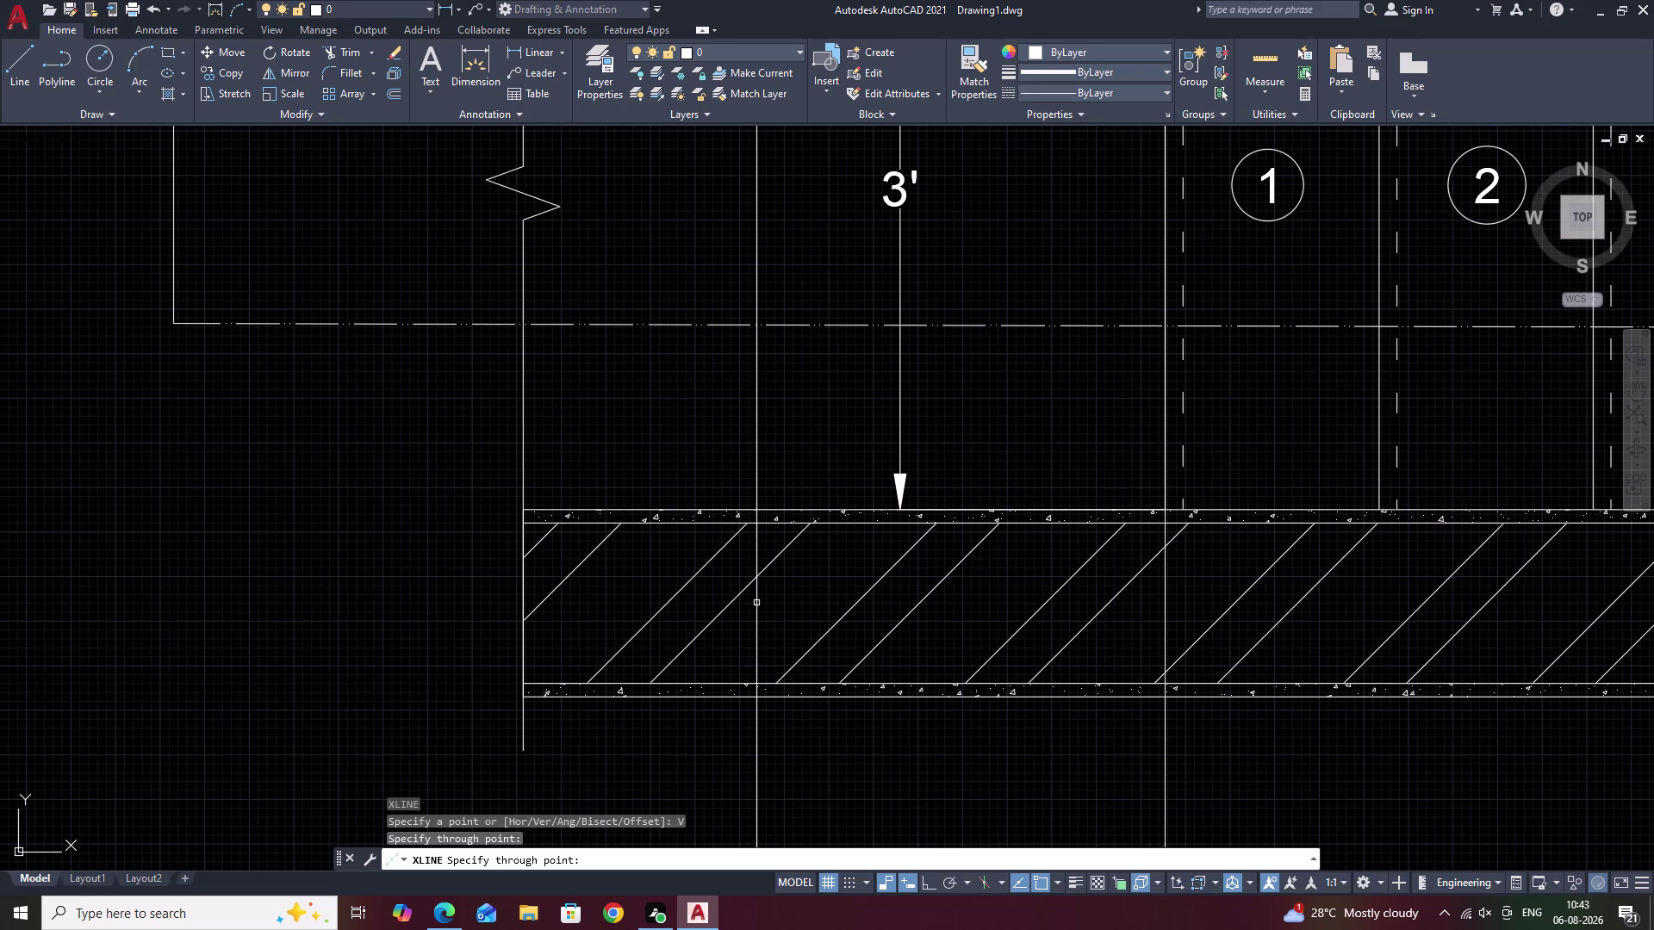
click(523, 507)
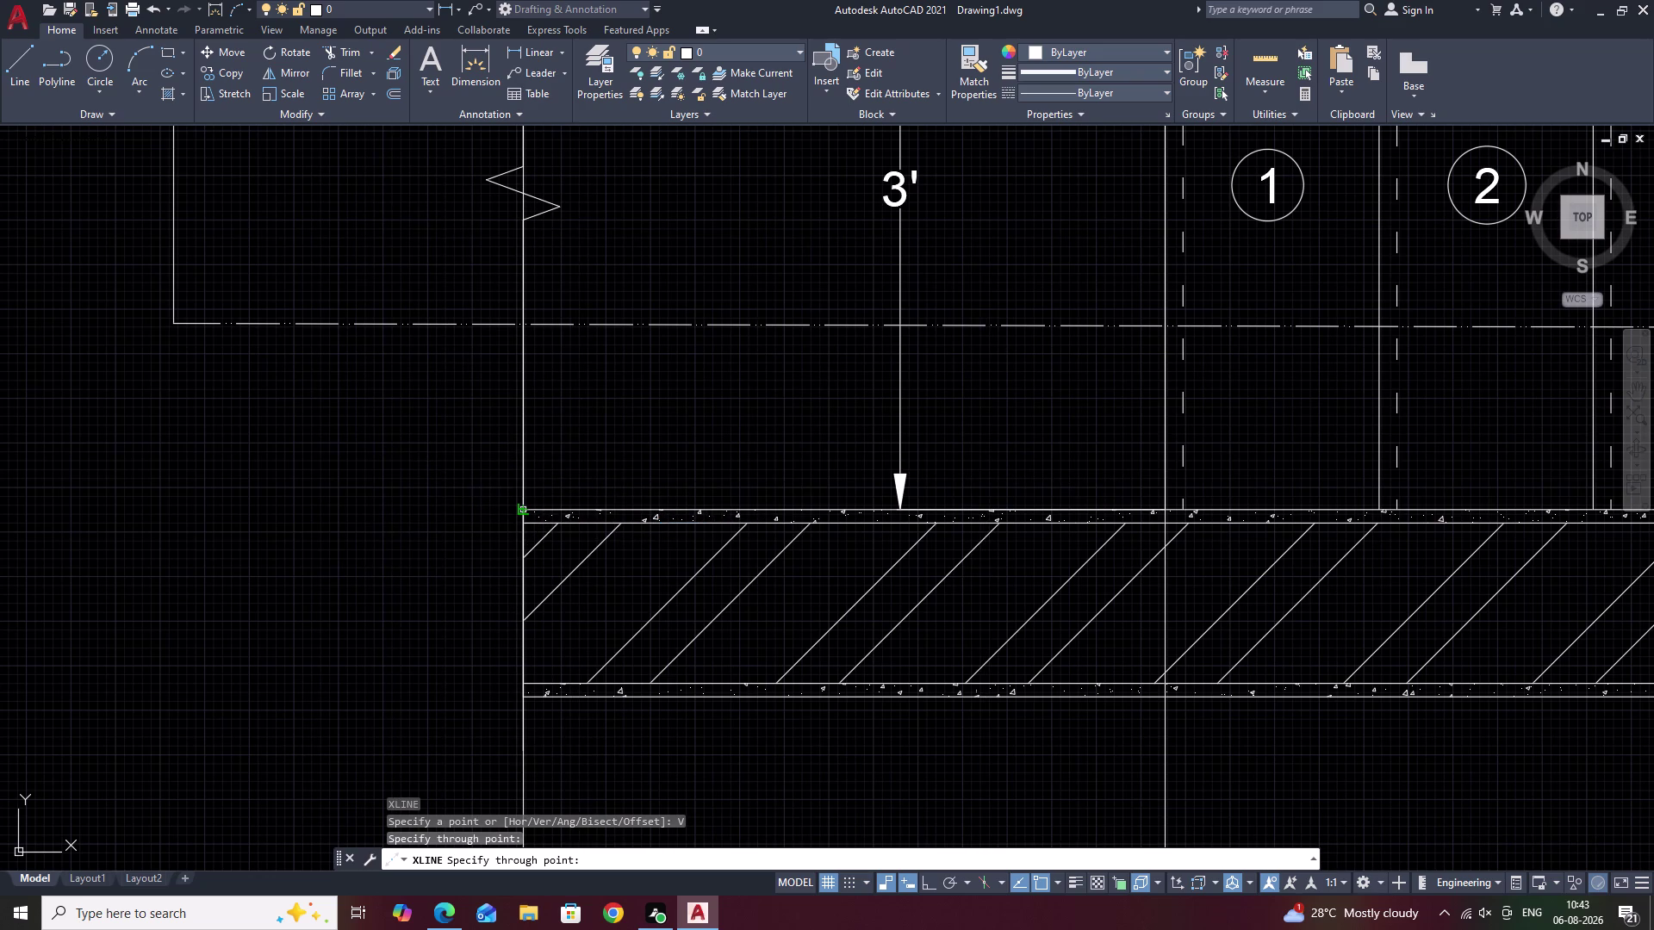
key(grave)
key(Escape)
scroll(down, 3)
middle_drag(685, 728, 714, 479)
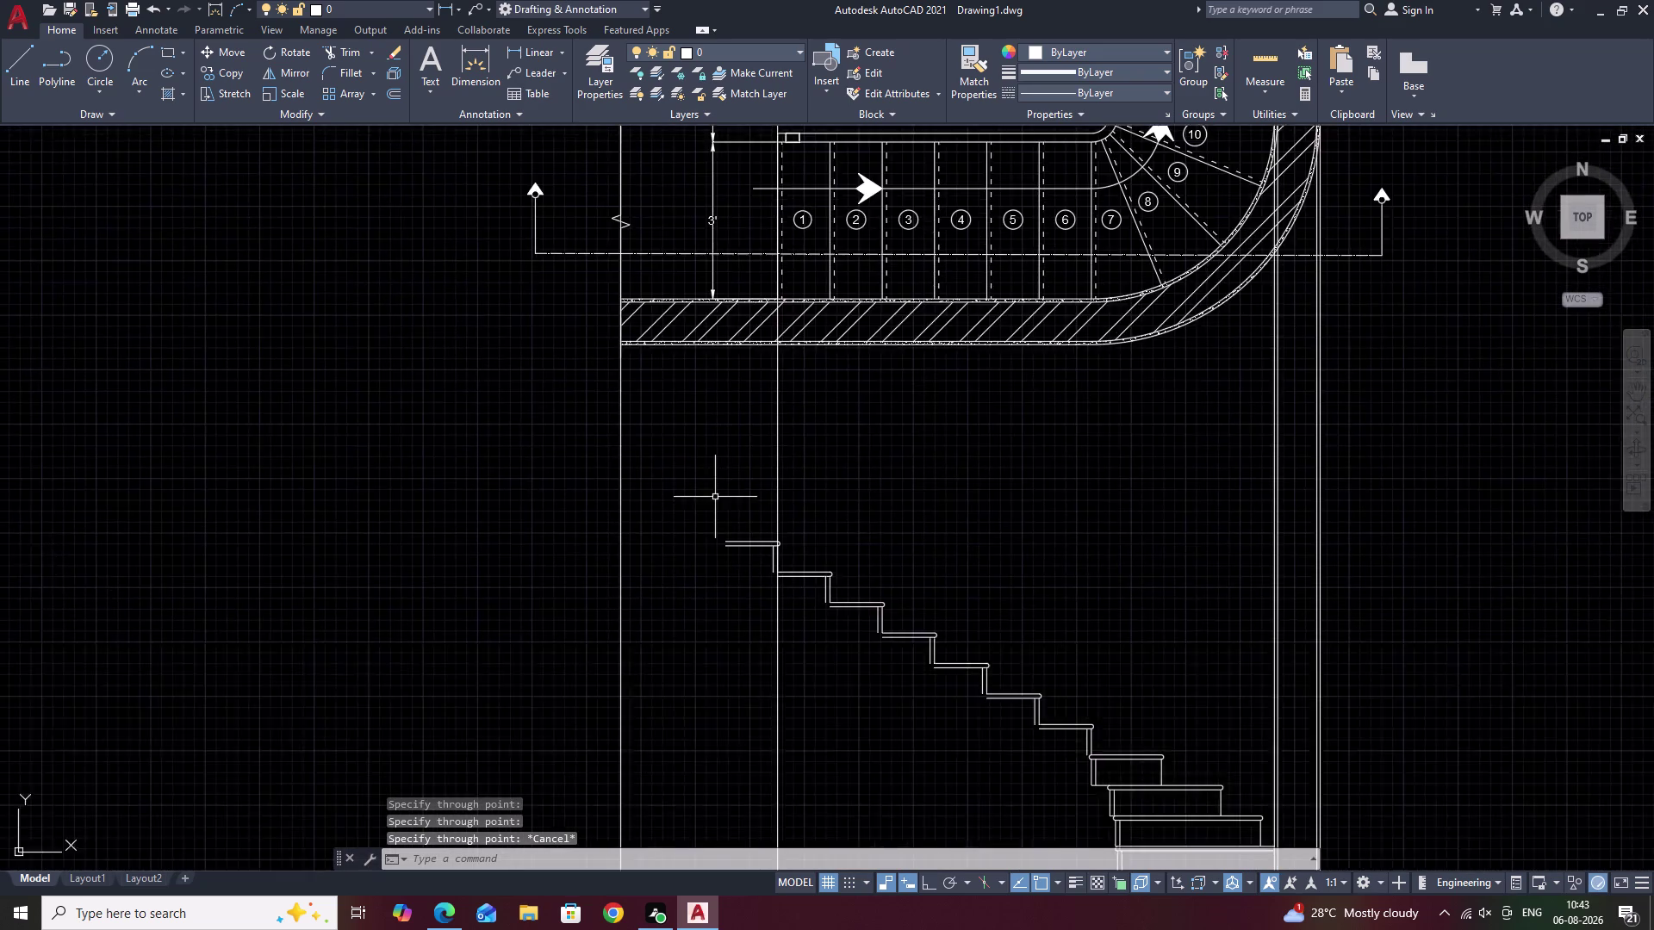
scroll(up, 3)
Extend the top landing line left to the new vertical guide.
text(E)
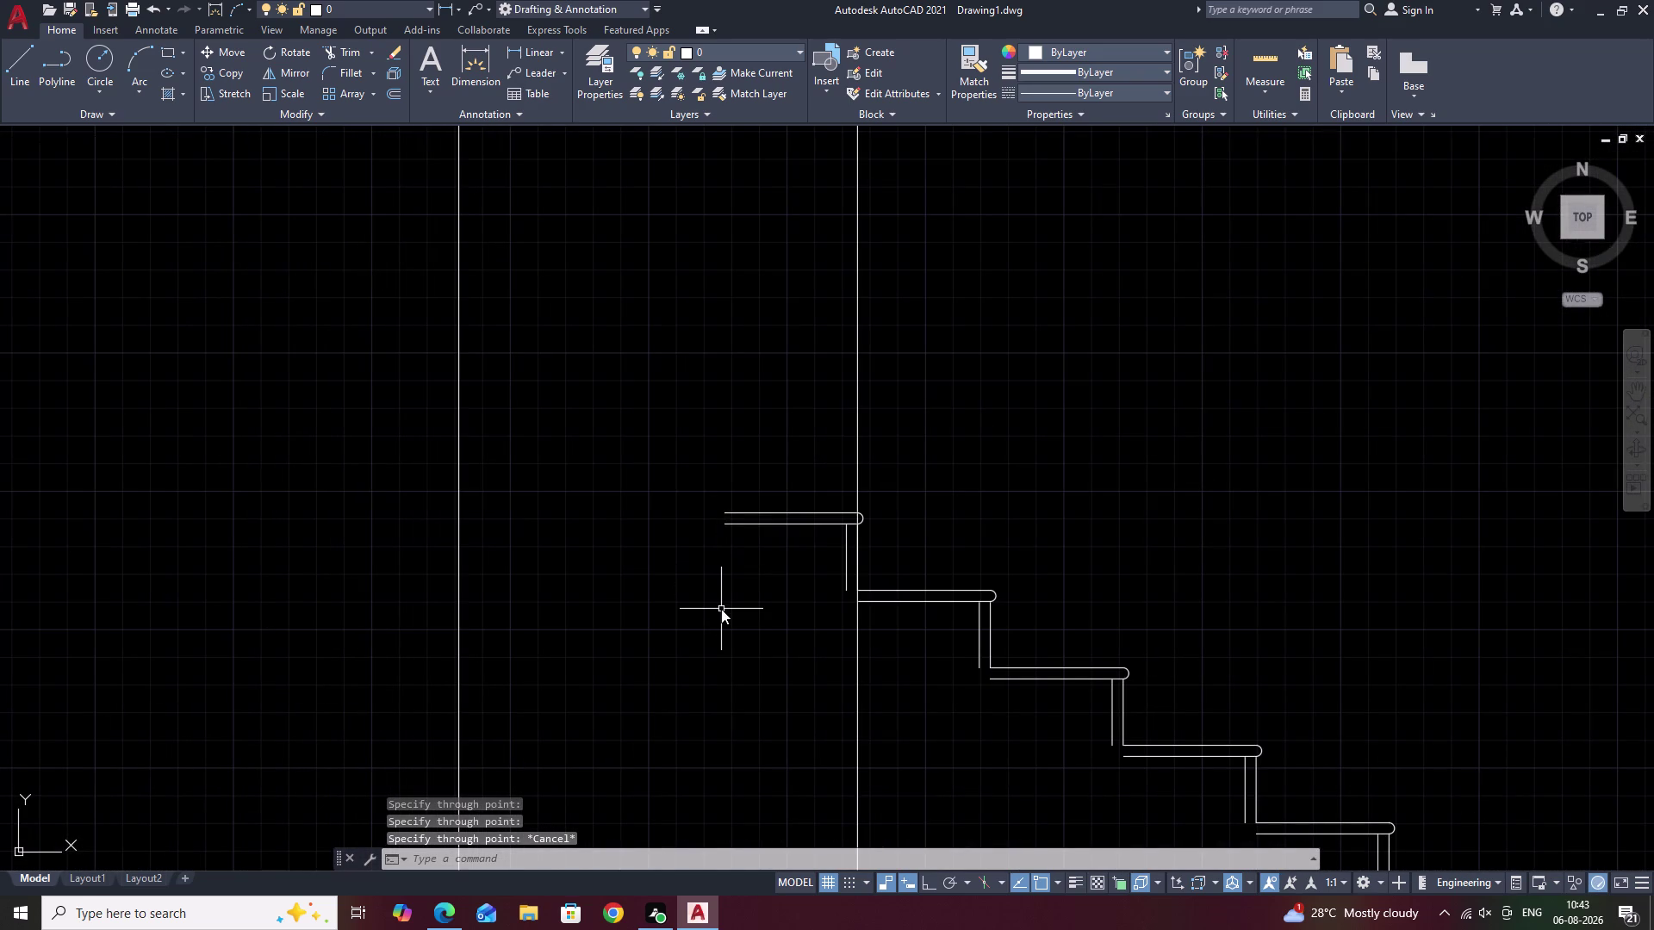
text(X)
key(space)
click(744, 522)
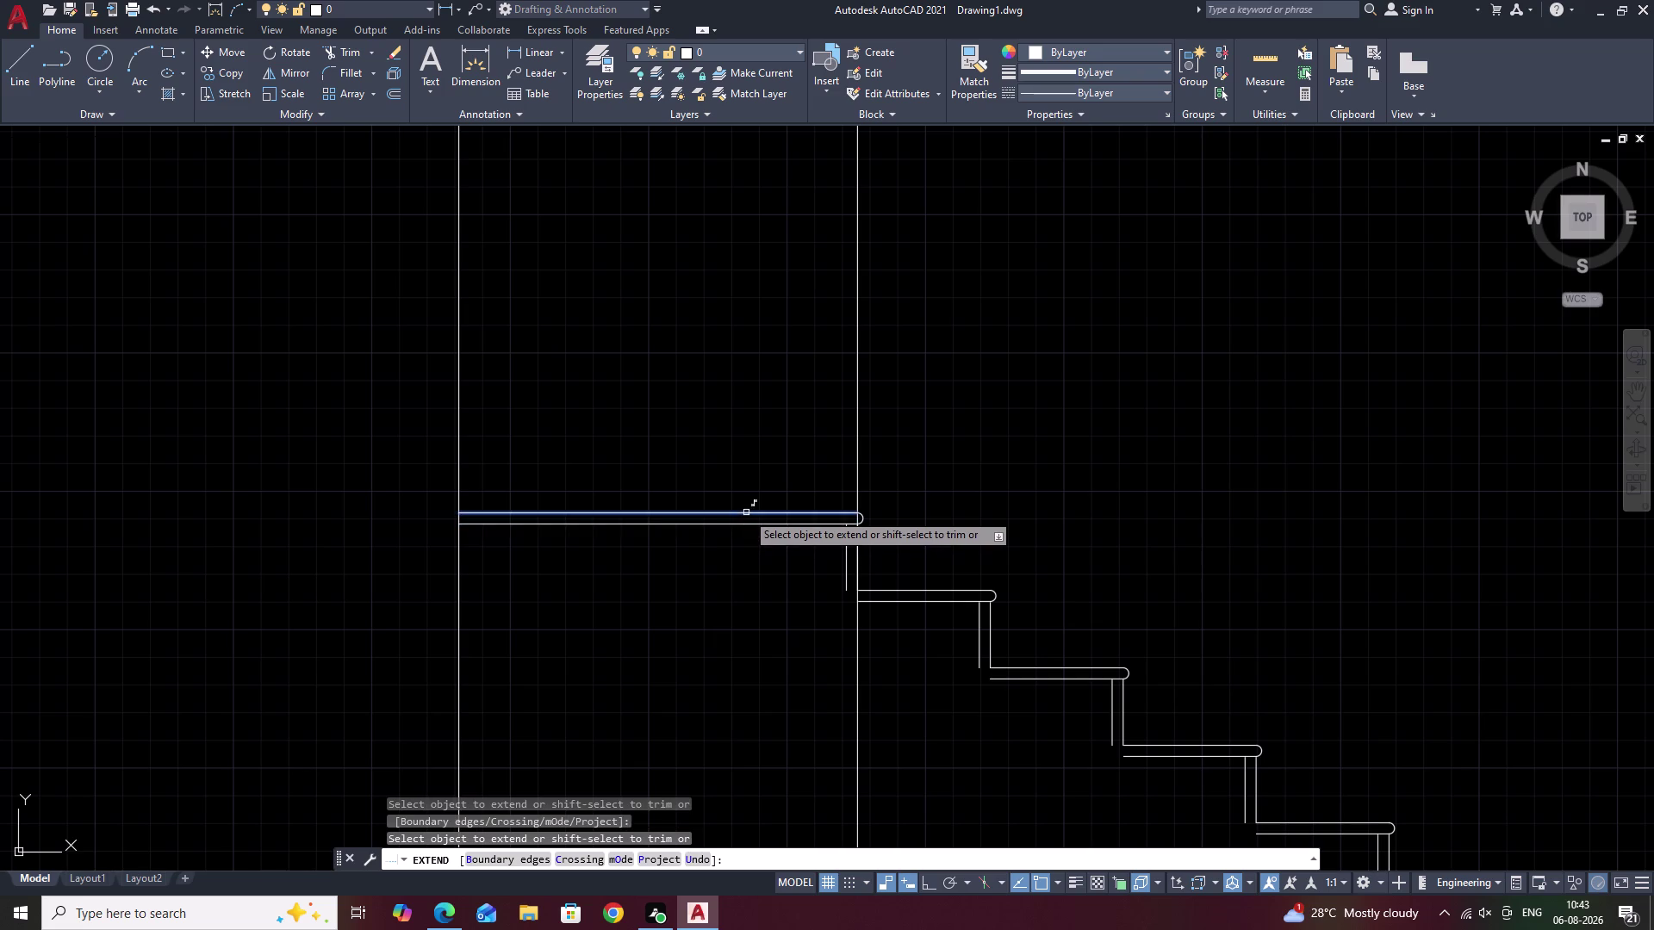
click(746, 512)
scroll(down, 3)
middle_drag(671, 616, 729, 525)
key(Escape)
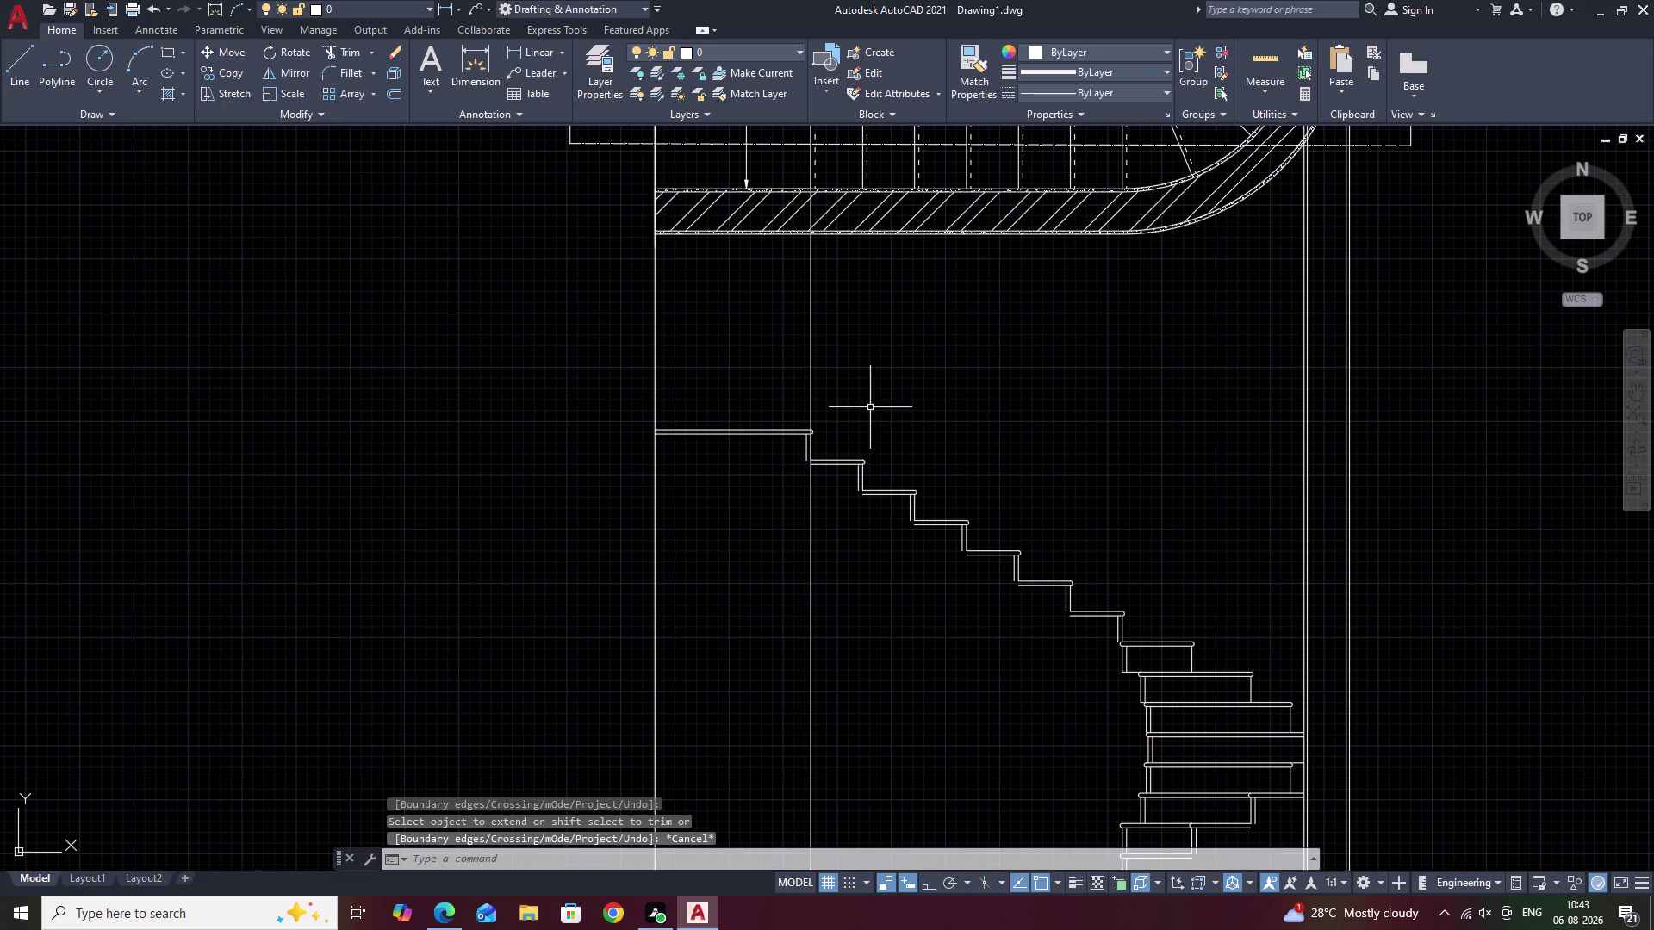
Erase the extra vertical guide line.
click(810, 354)
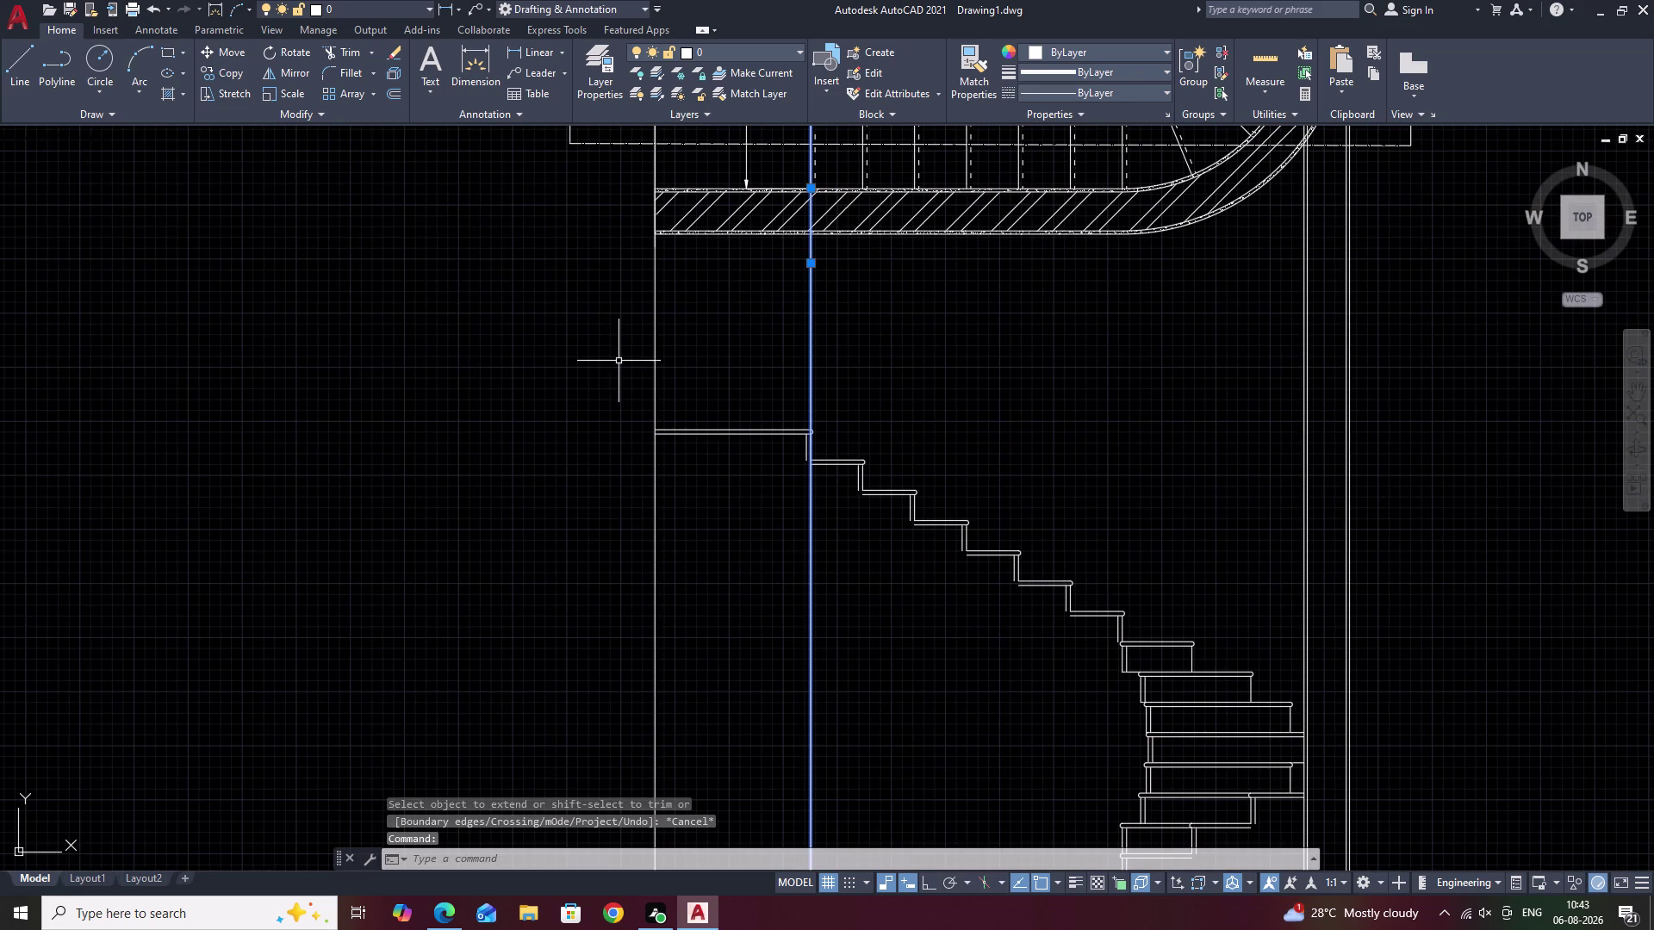
key(e)
key(space)
scroll(down, 3)
middle_drag(770, 617, 794, 498)
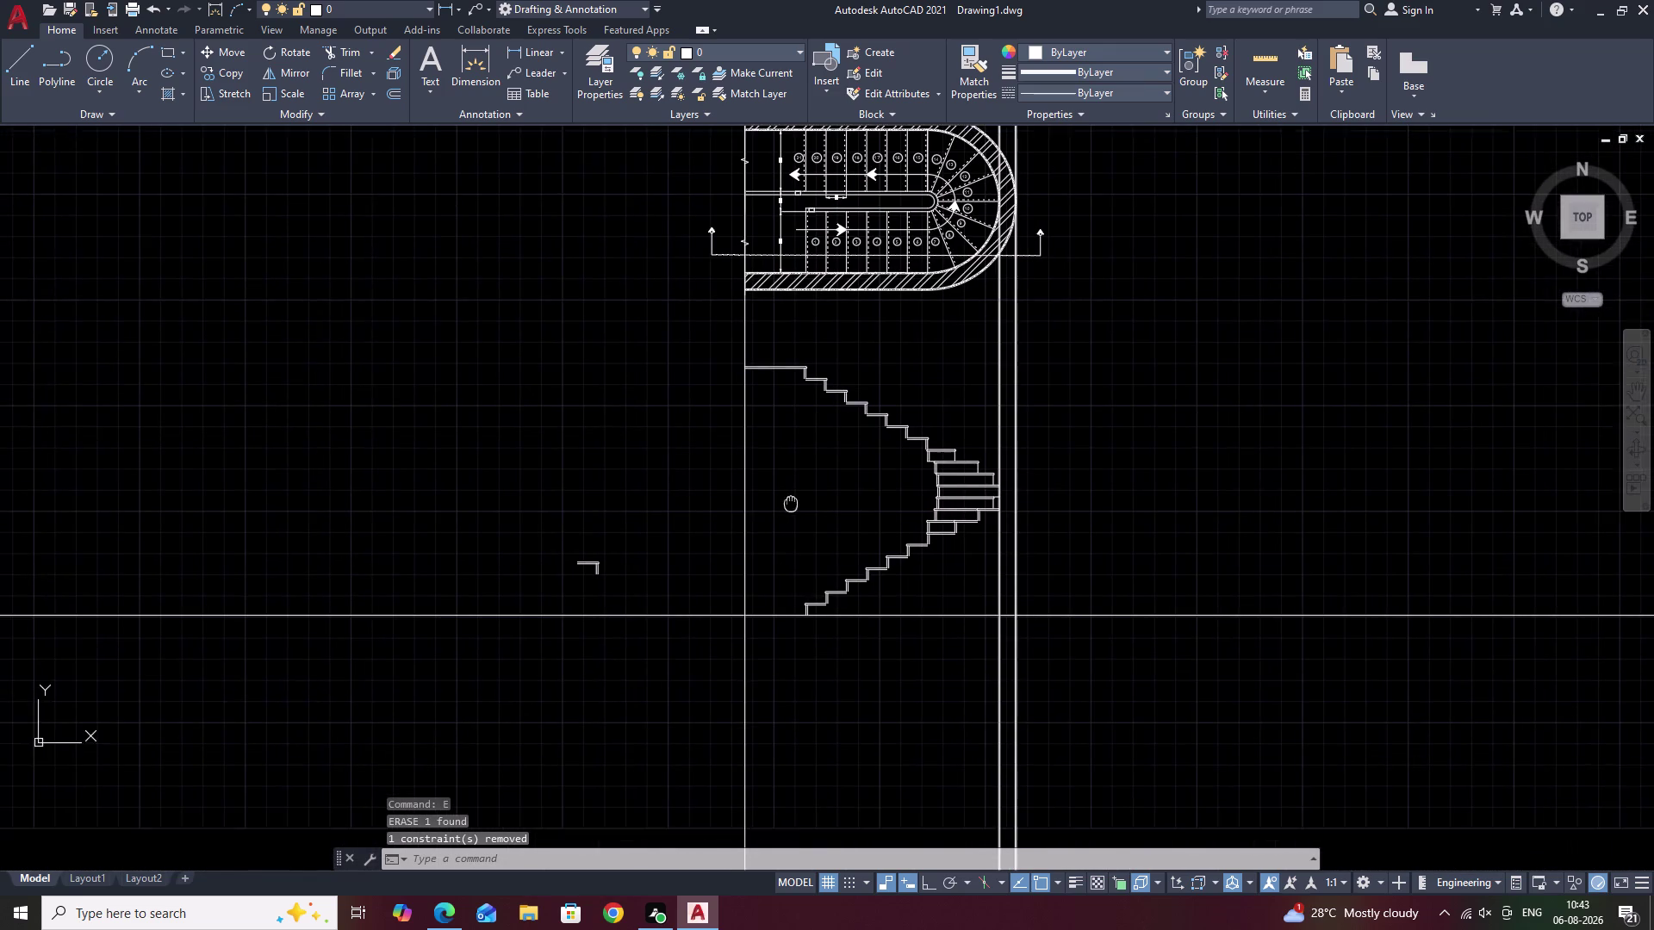
middle_drag(824, 543, 825, 521)
middle_drag(833, 473, 726, 541)
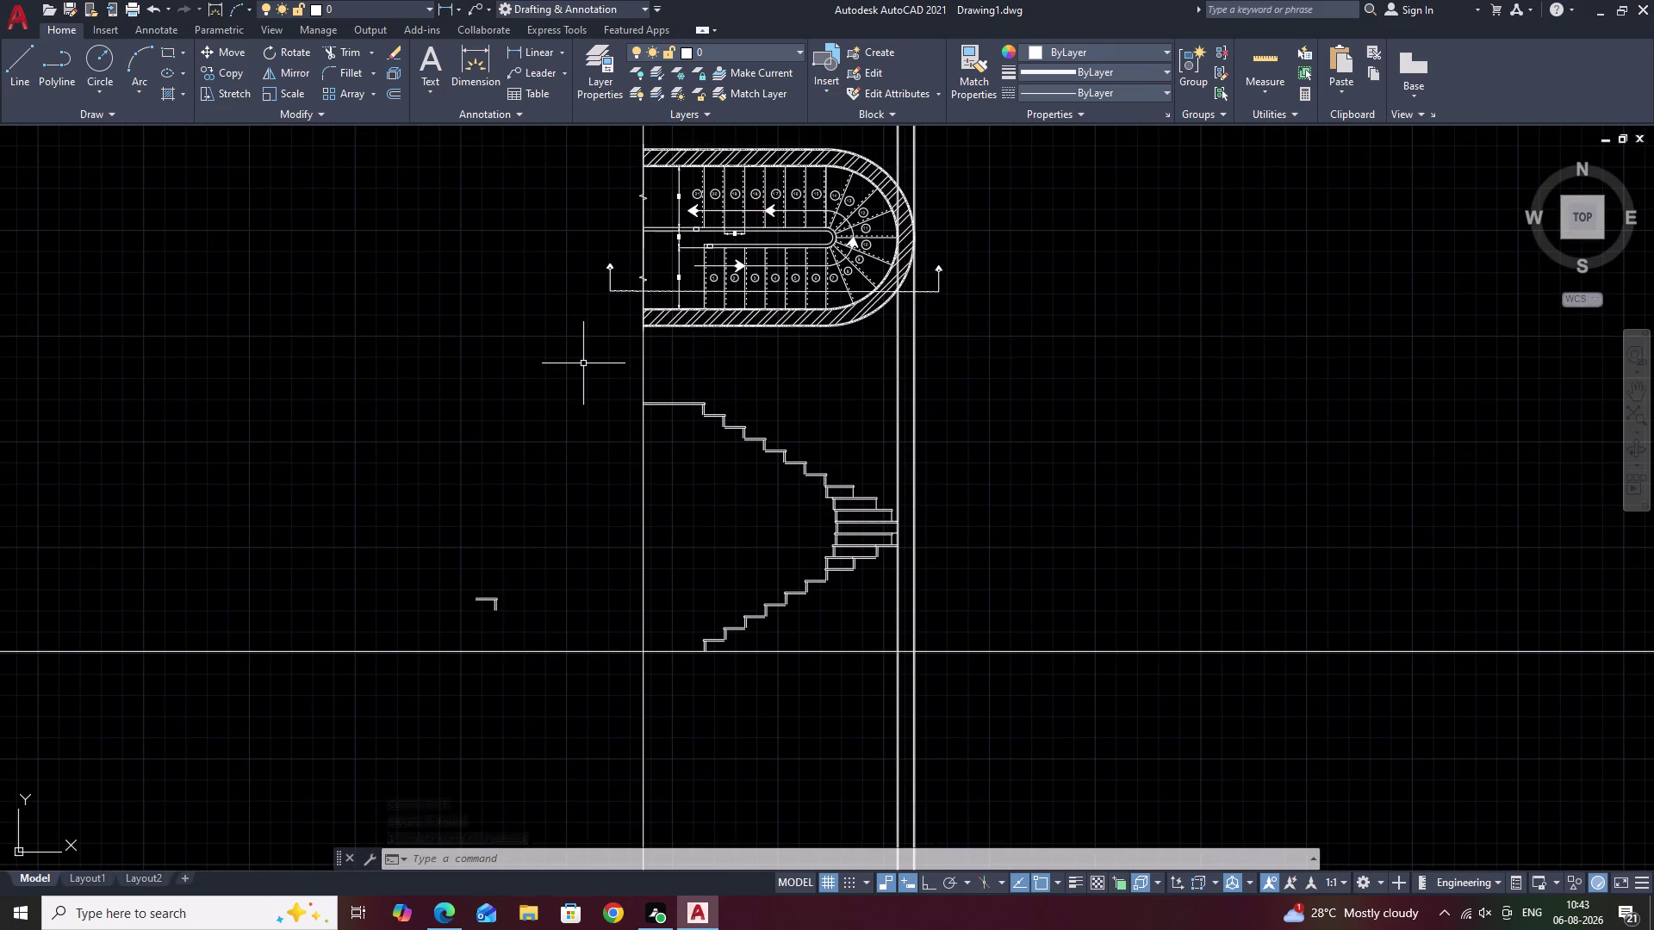
Place a horizontal construction line (XL, Hor) above the stair elevation.
text(XL)
key(space)
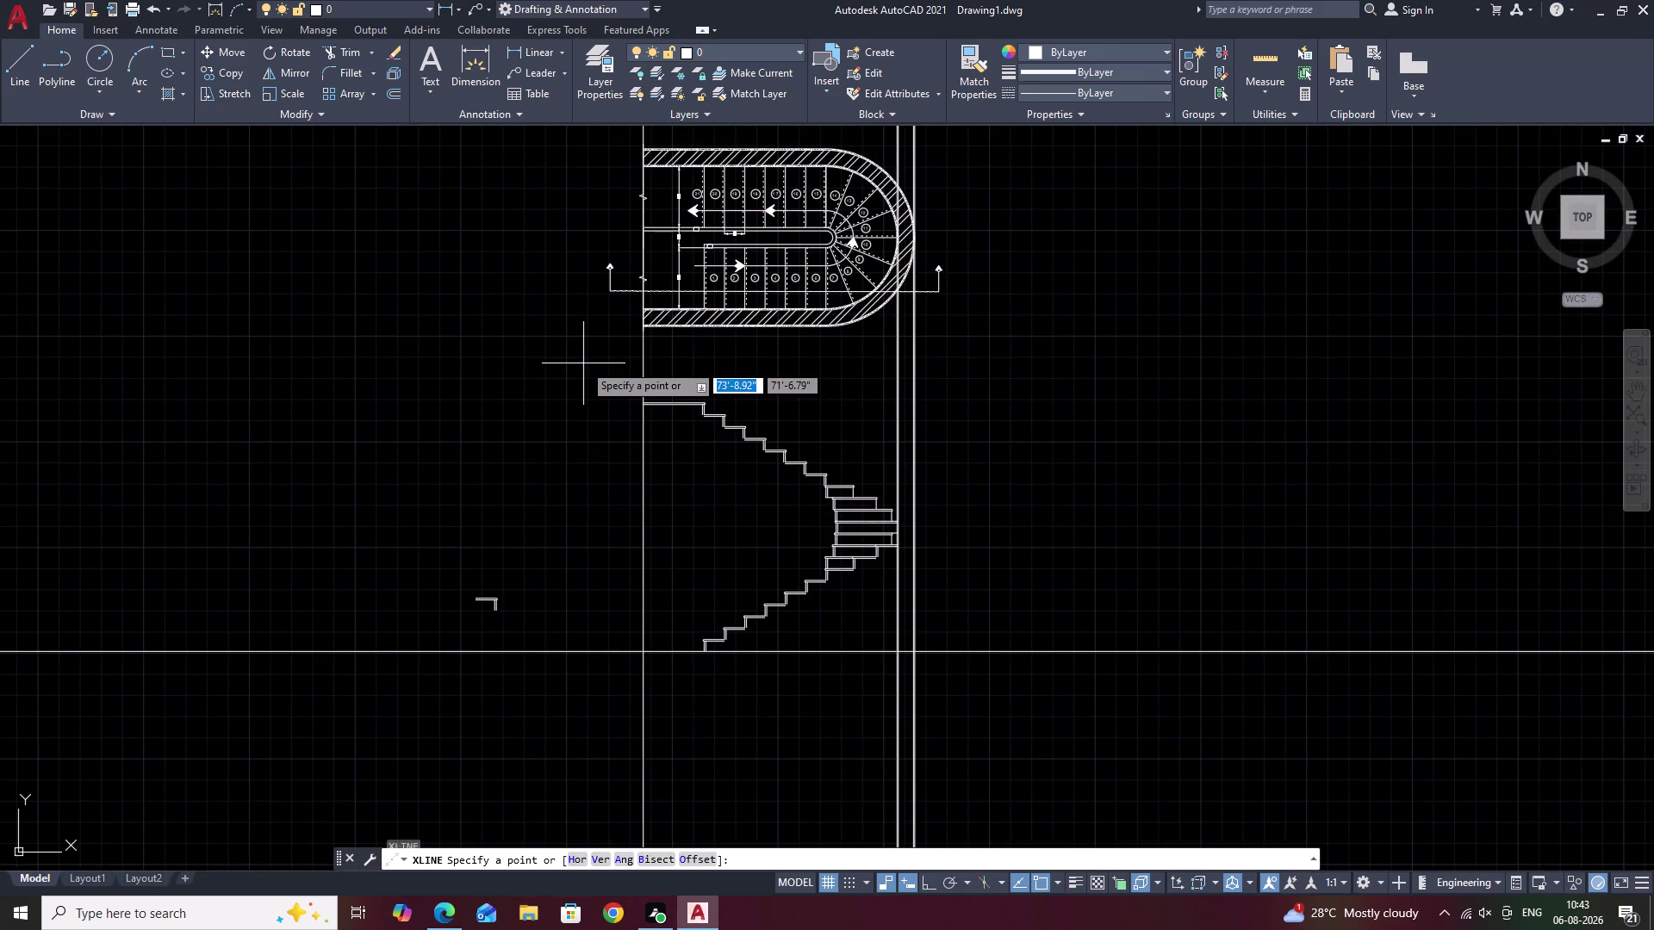
text(H)
key(space)
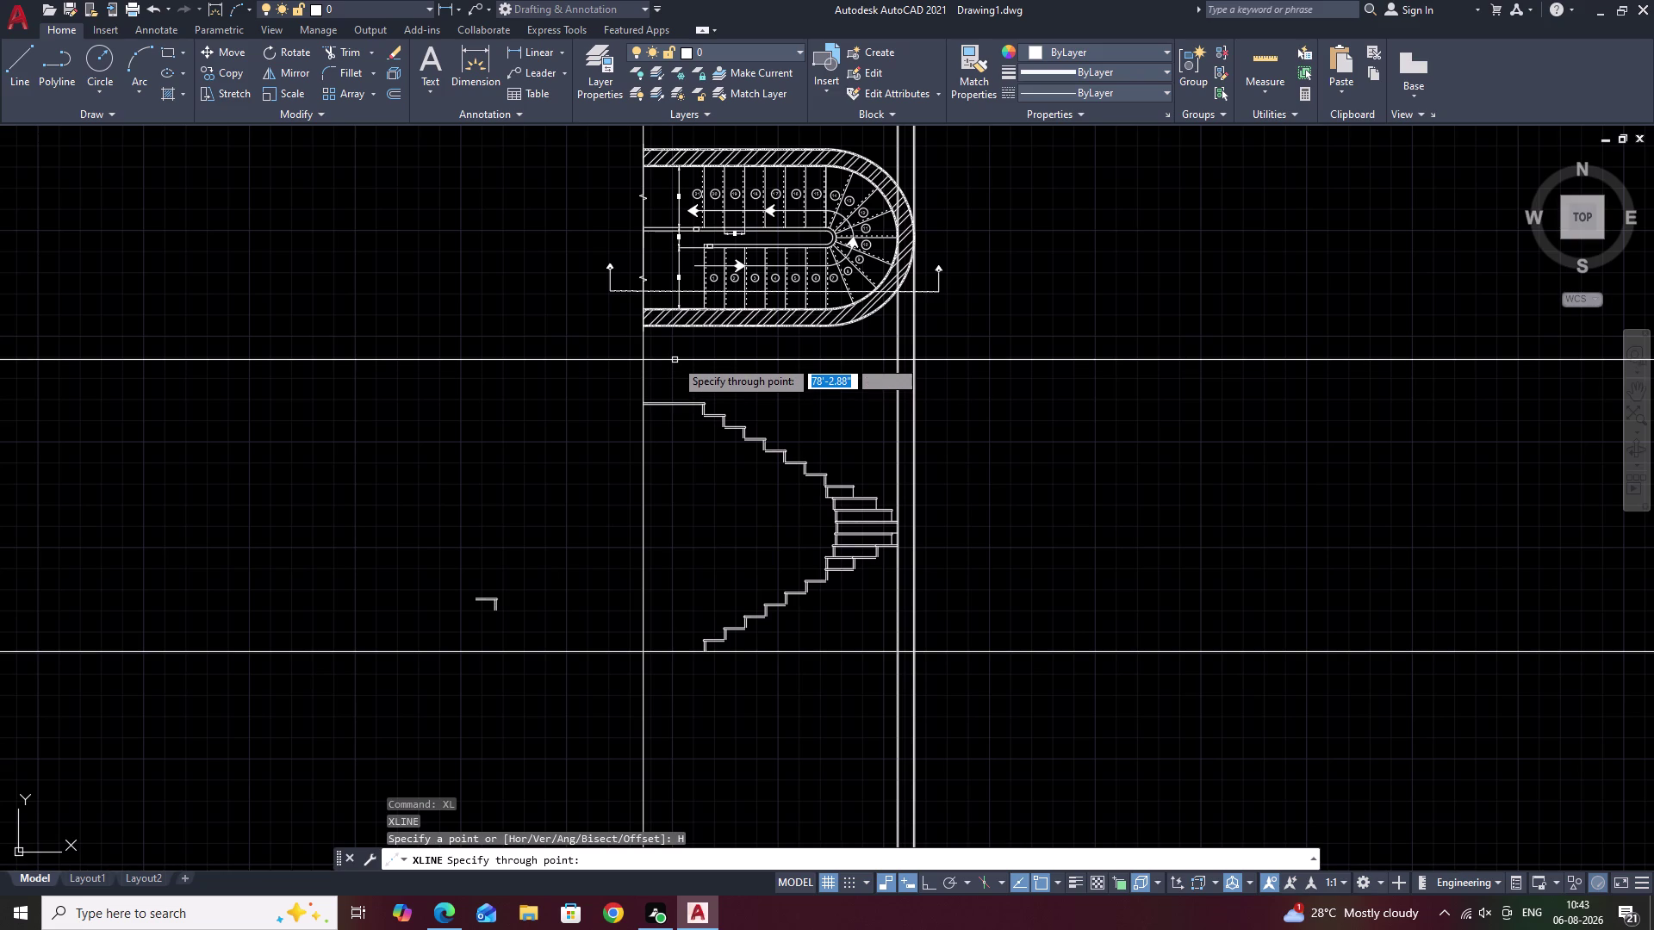
click(676, 359)
key(Escape)
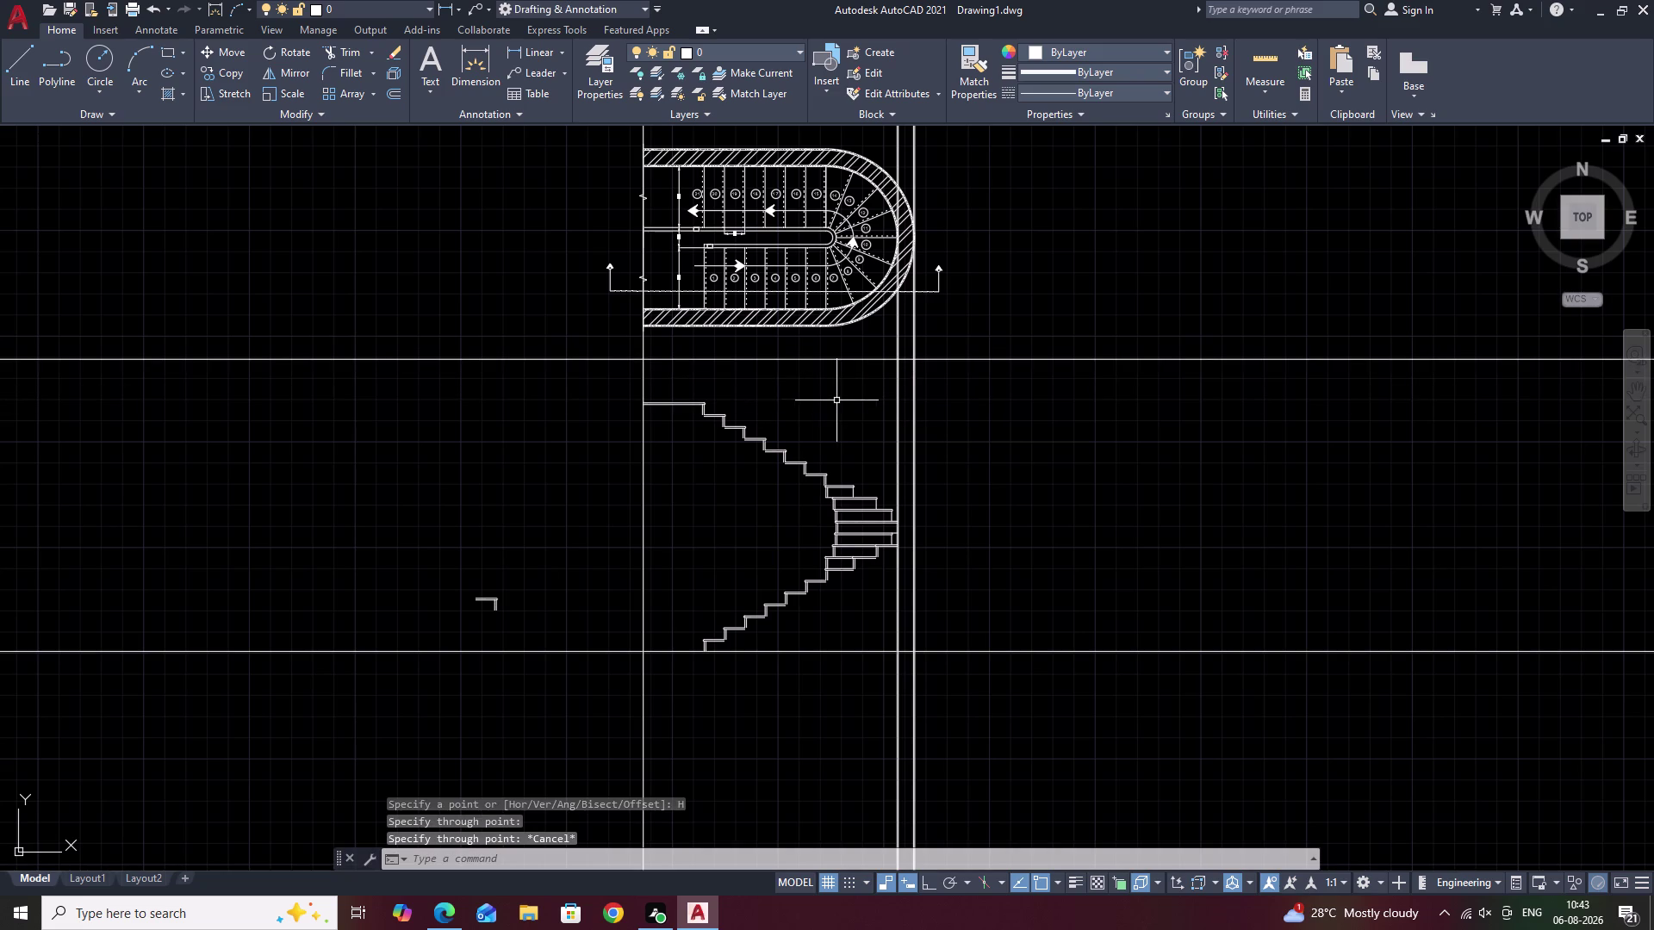
Trim the guide-line overhangs with fence selections so they frame a rectangle.
text(TR)
key(space)
drag(932, 336, 860, 334)
drag(678, 351, 580, 341)
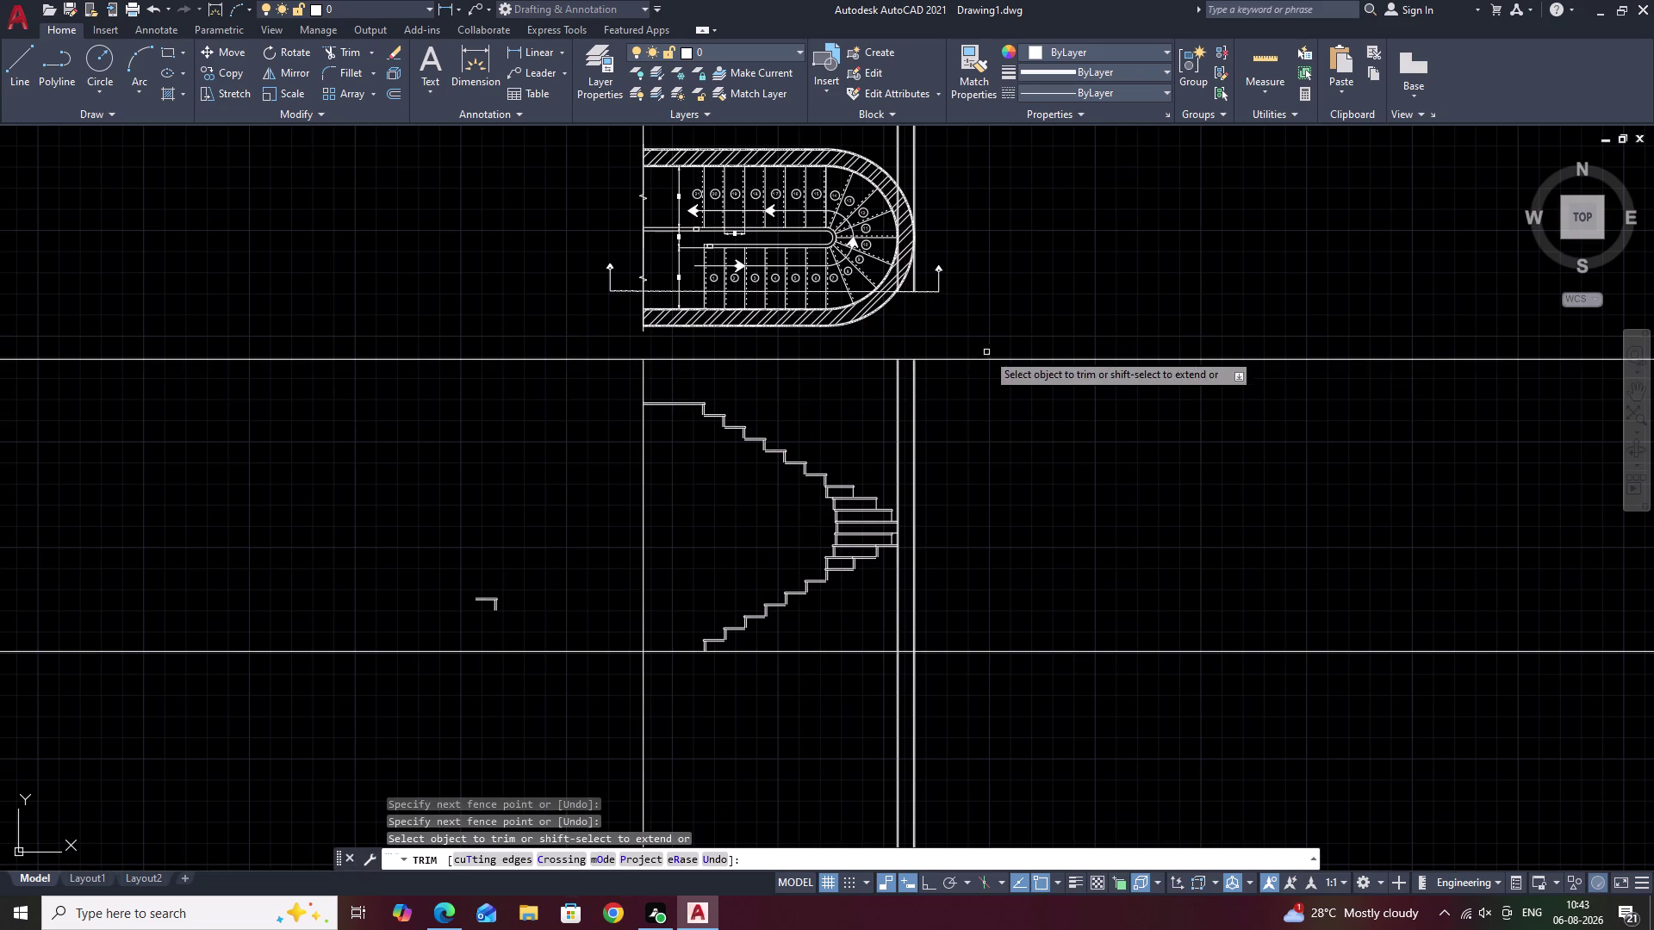
drag(989, 344, 1023, 746)
drag(984, 713, 684, 719)
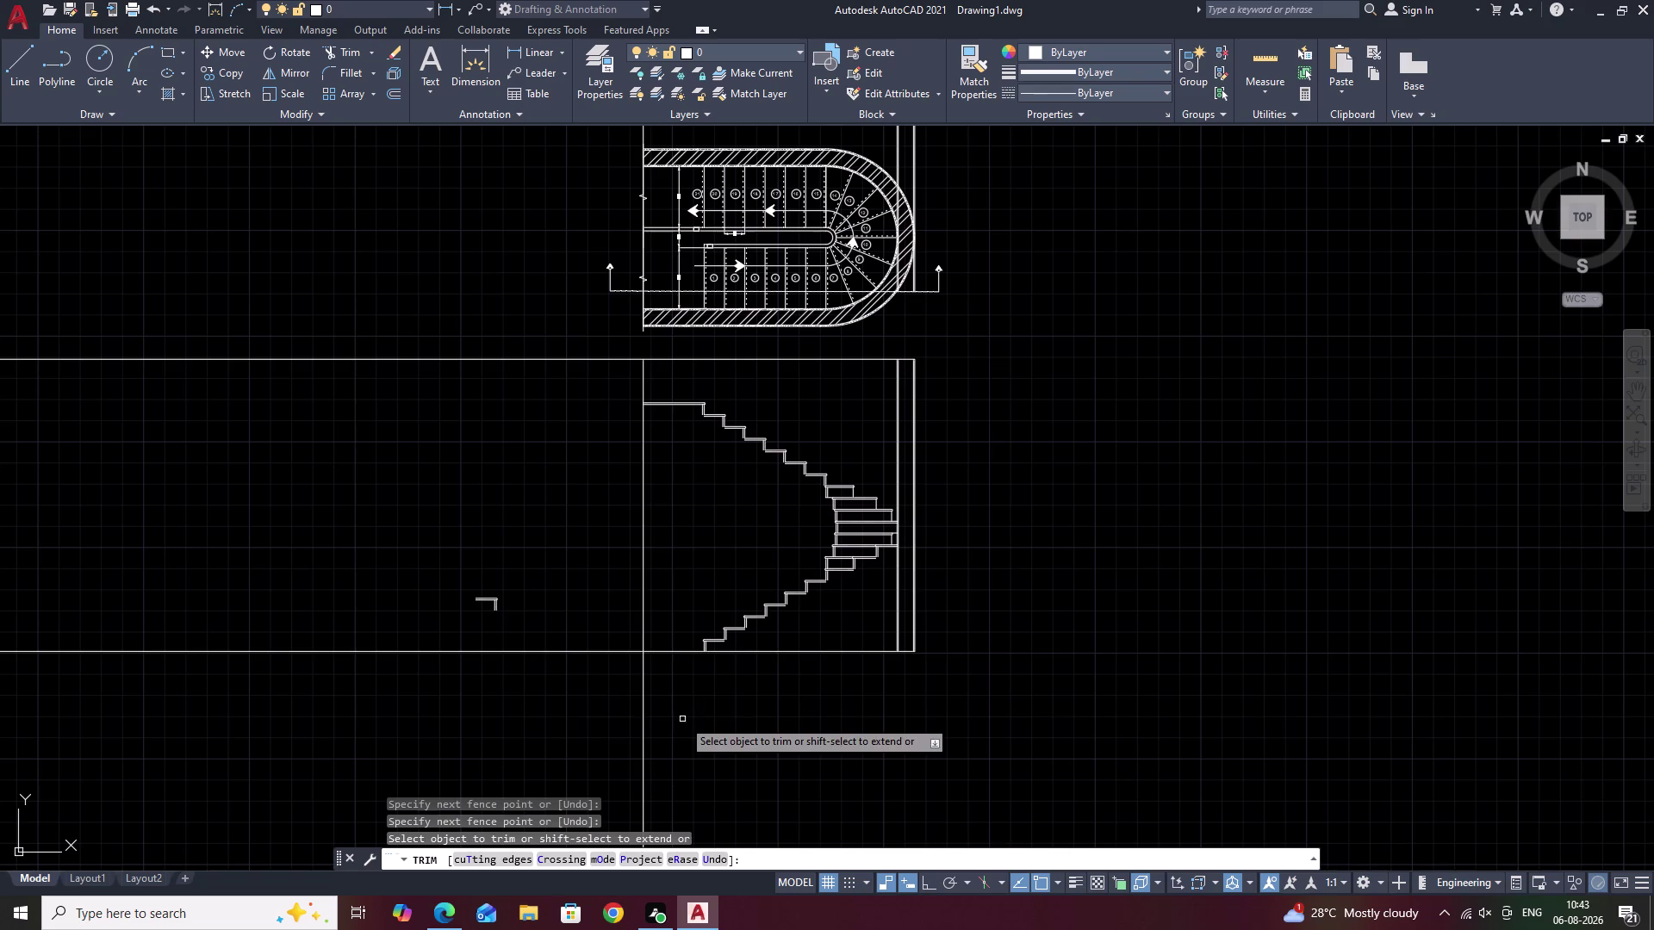
drag(473, 557, 477, 688)
drag(667, 730, 562, 712)
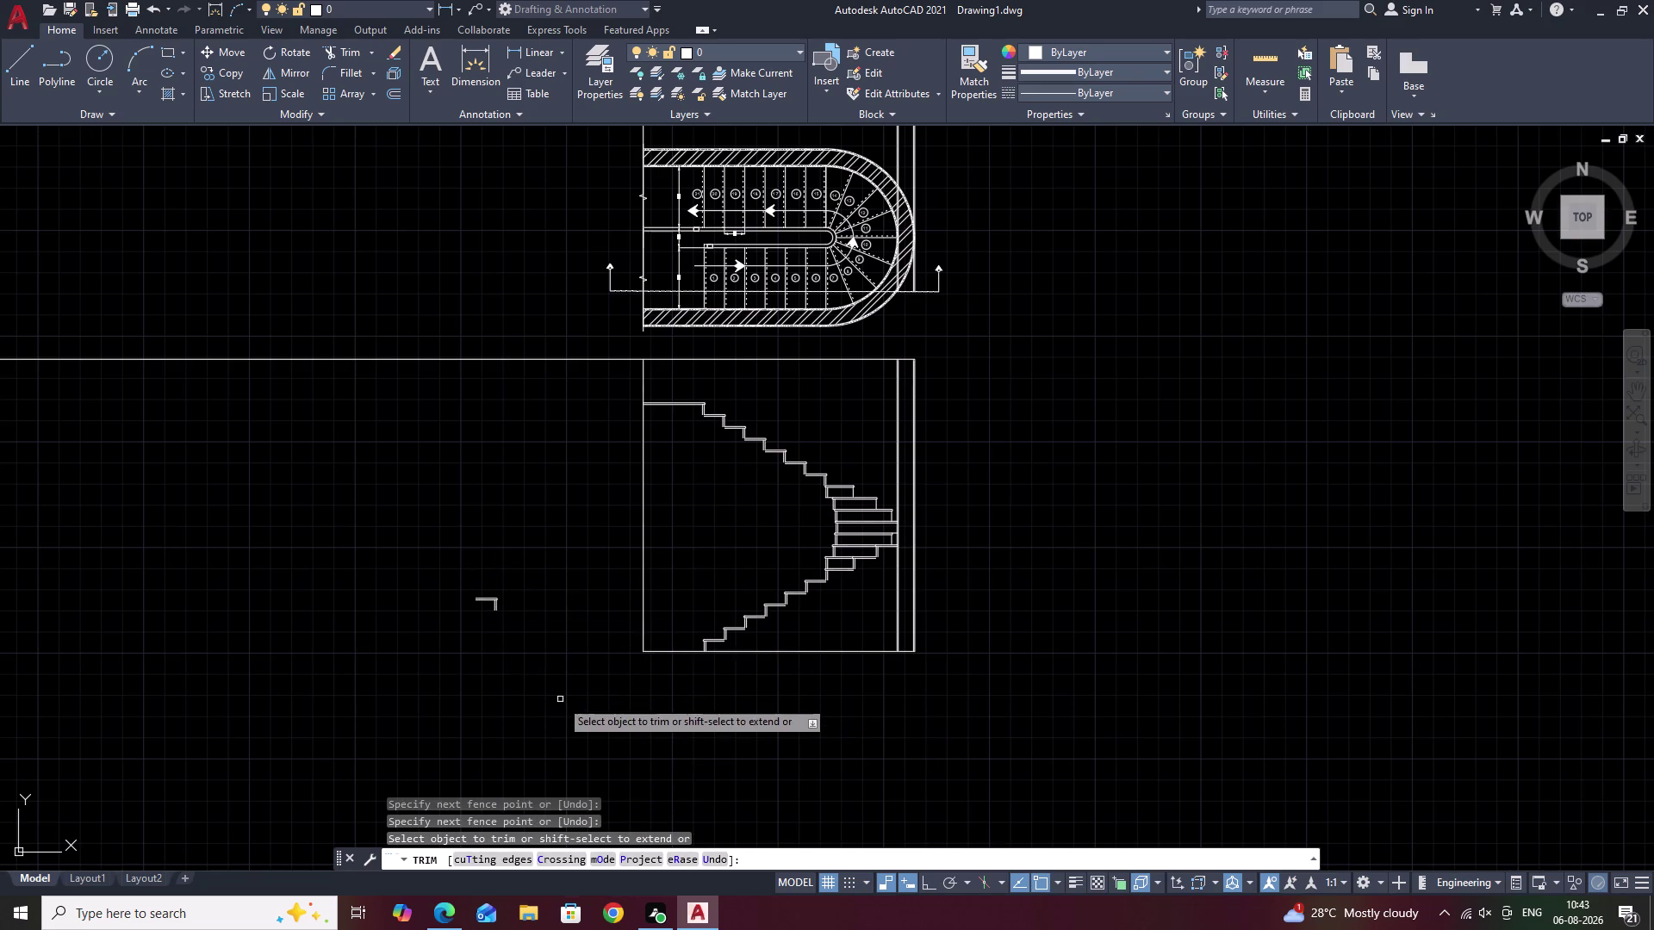
drag(535, 342, 504, 478)
key(Escape)
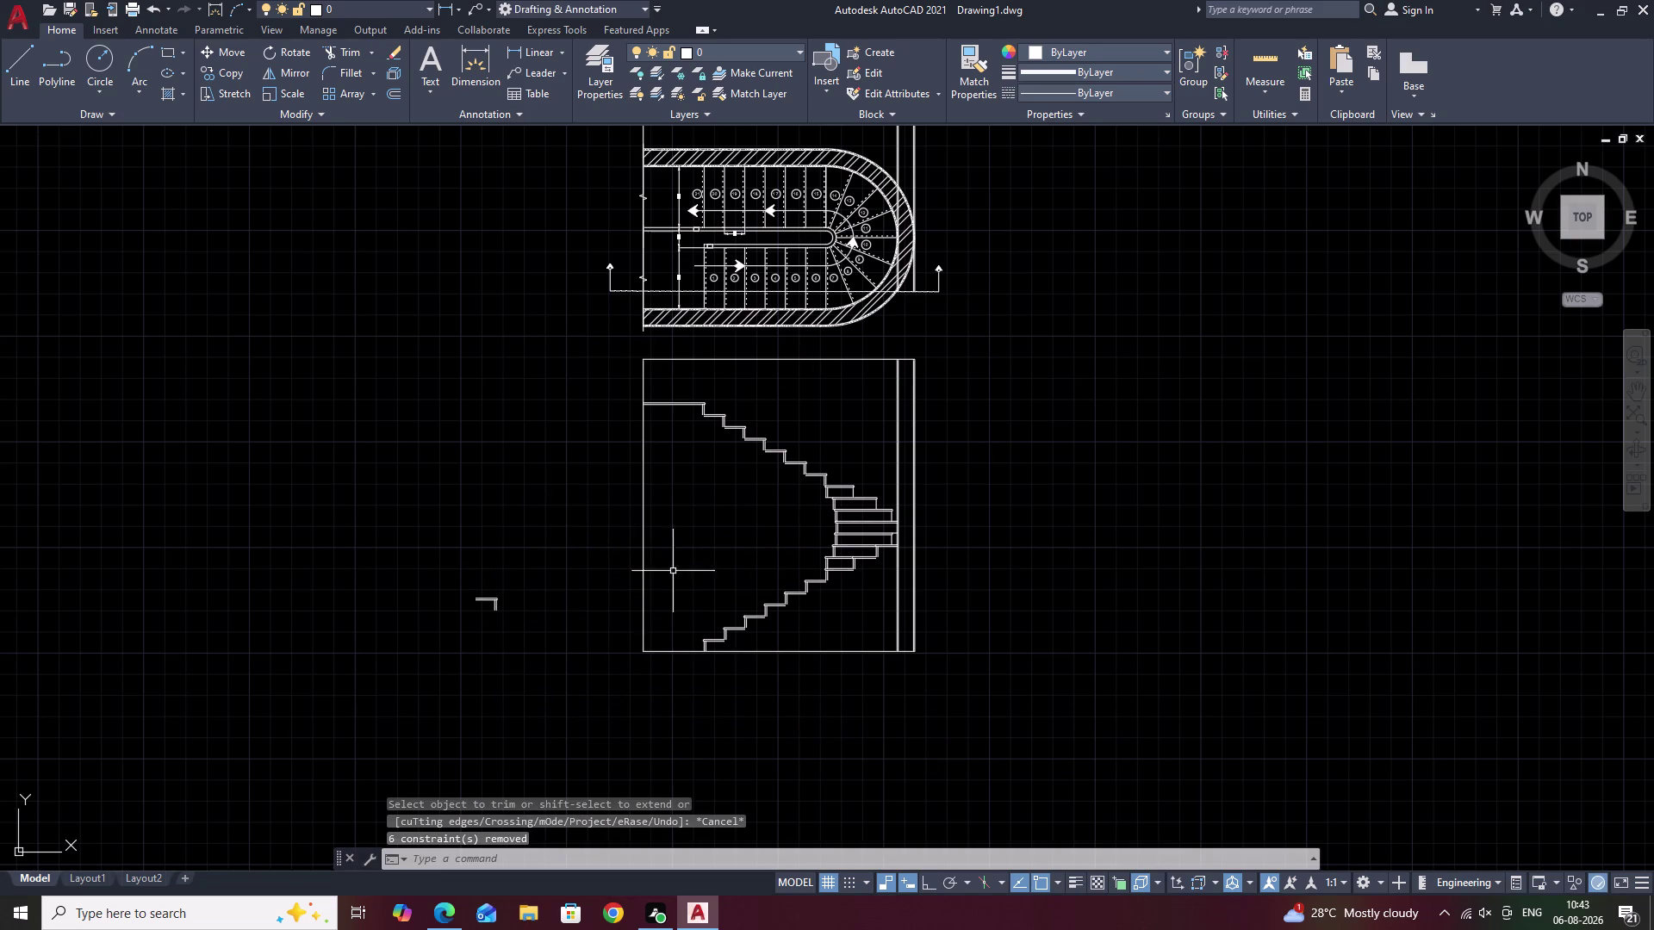
scroll(up, 3)
Stretch the ground line's left end further left under the elevation.
click(627, 682)
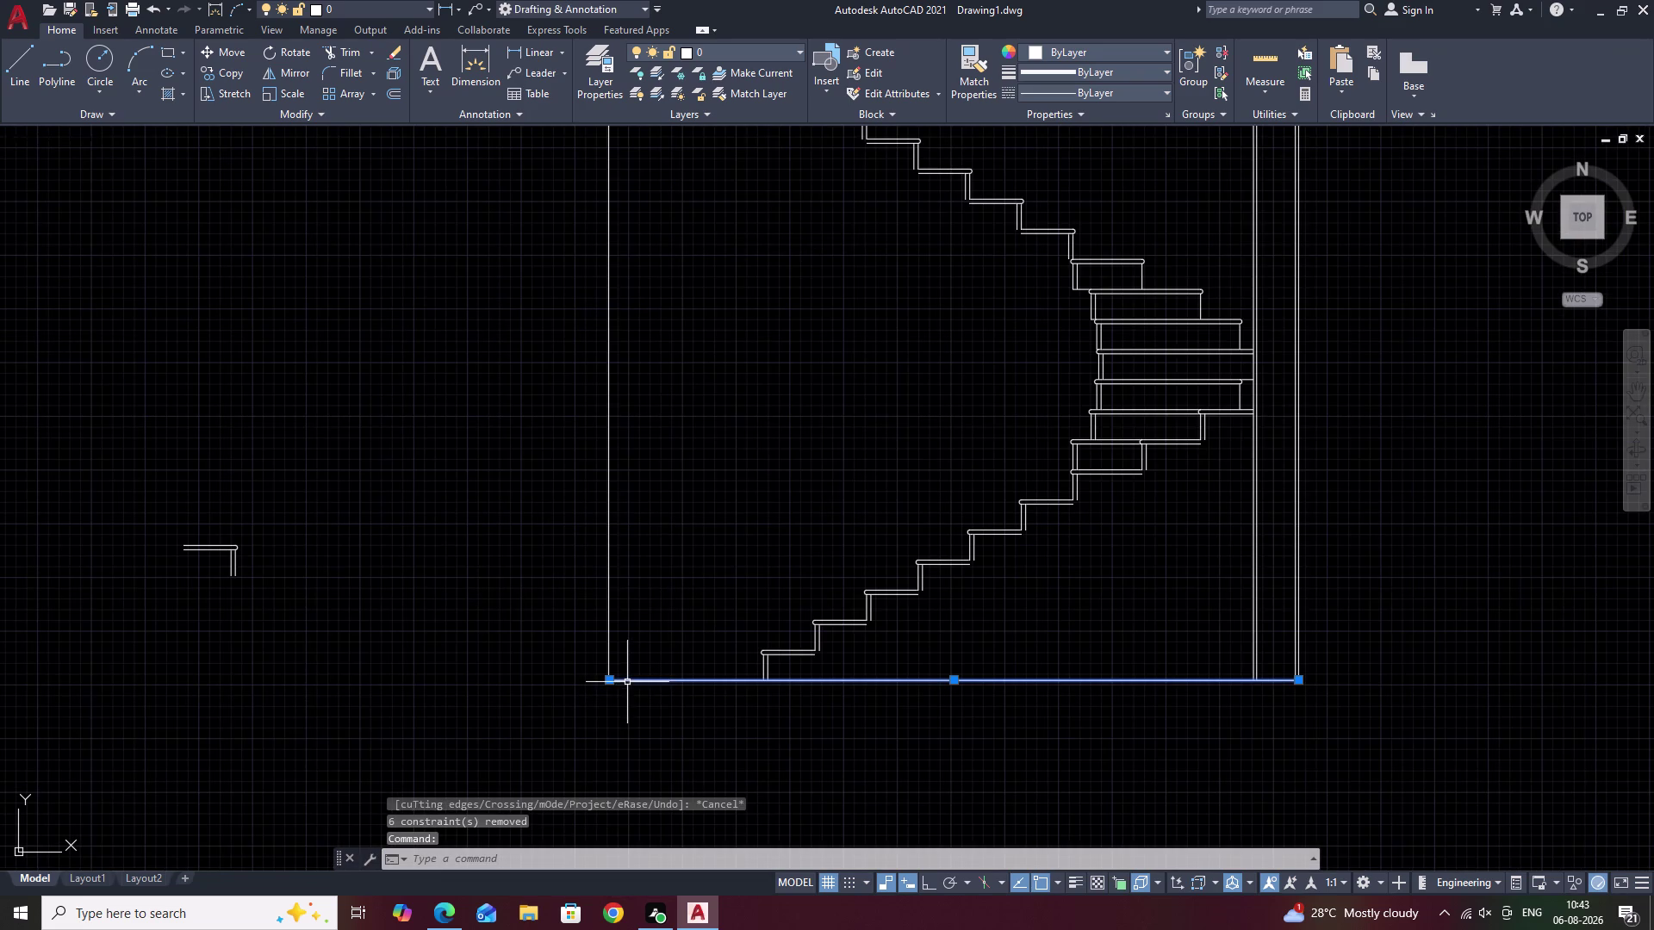
click(608, 683)
click(433, 679)
key(space)
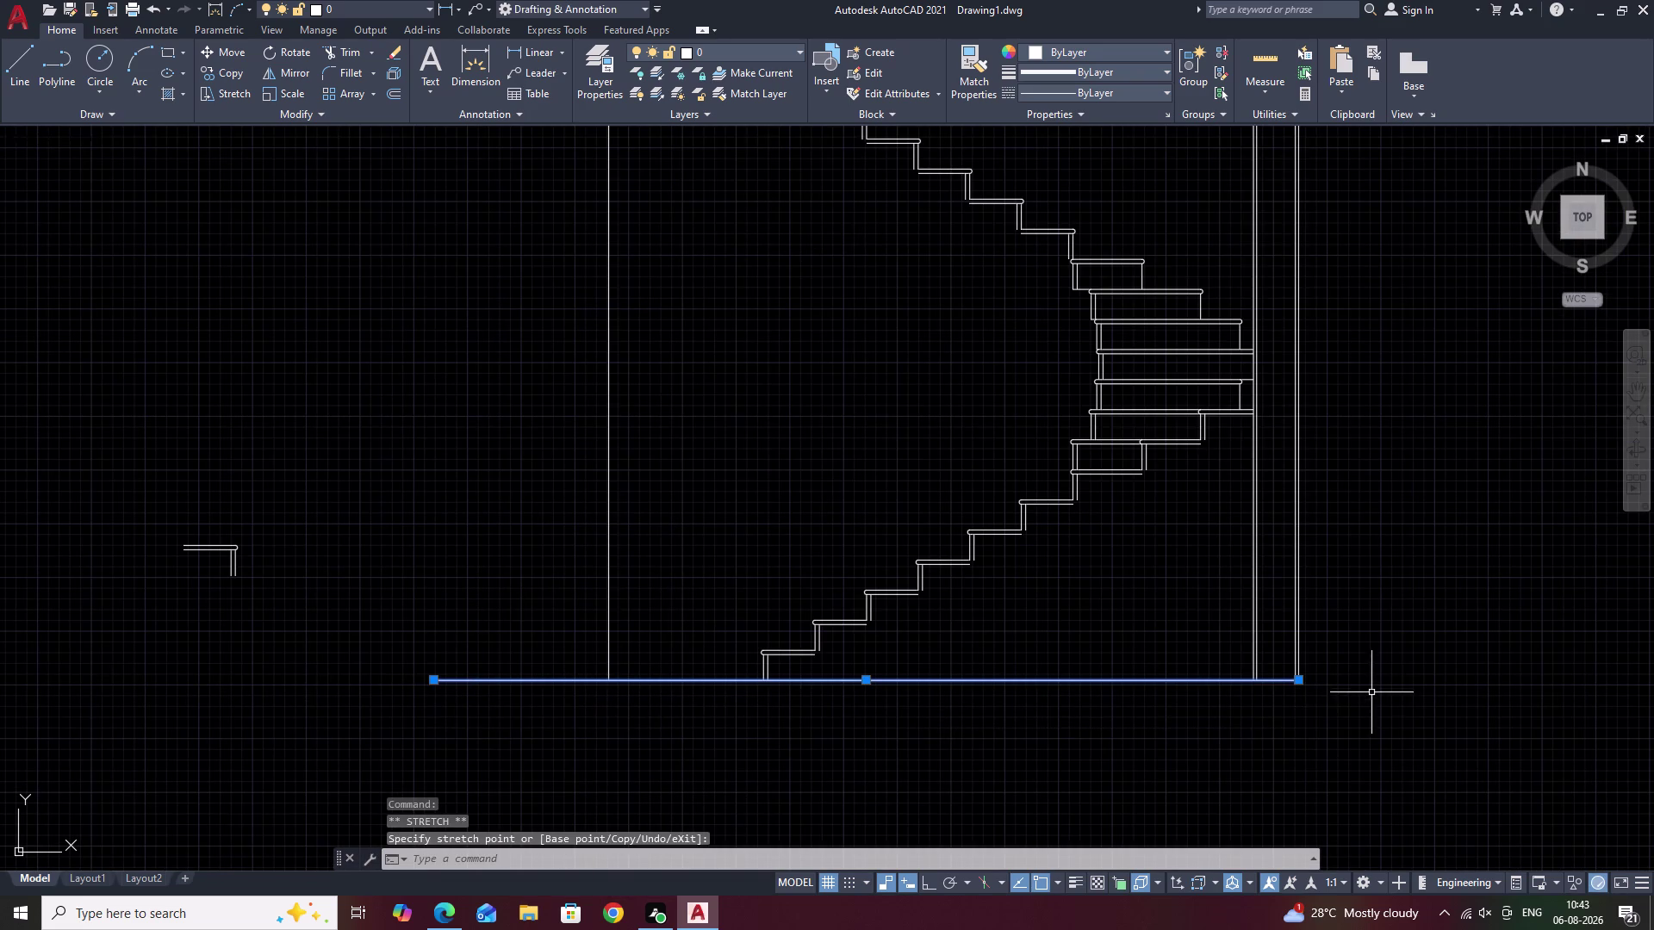
key(Escape)
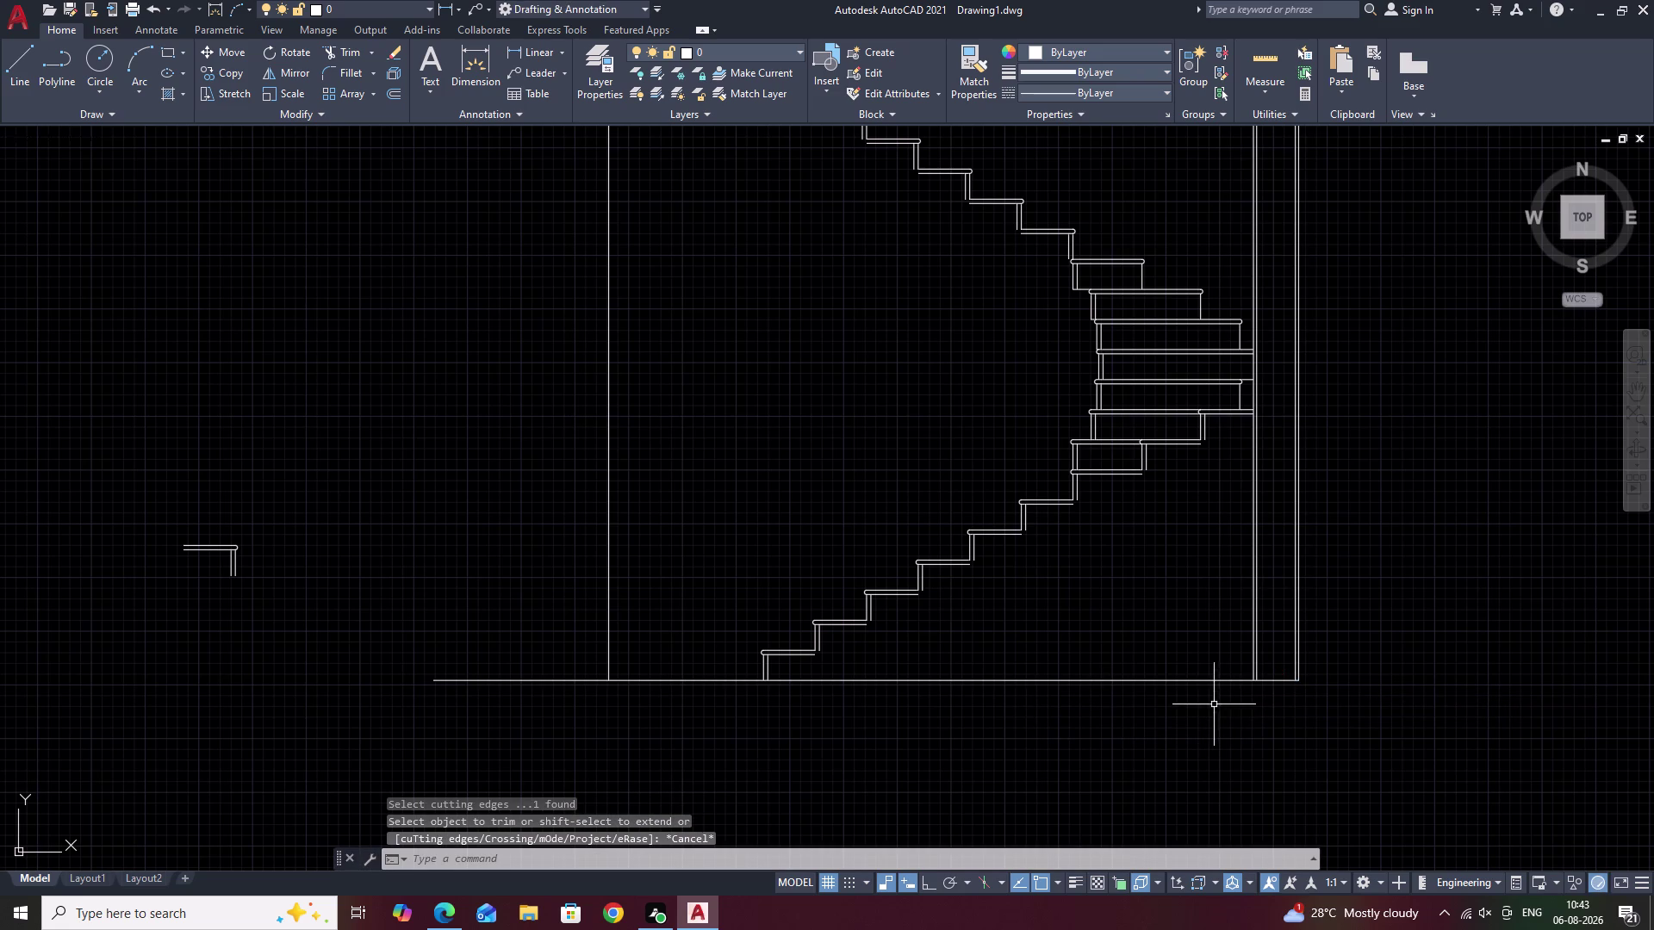
Extend the ground line's right end straight right, with Ortho on to keep it level.
click(1223, 679)
click(1298, 681)
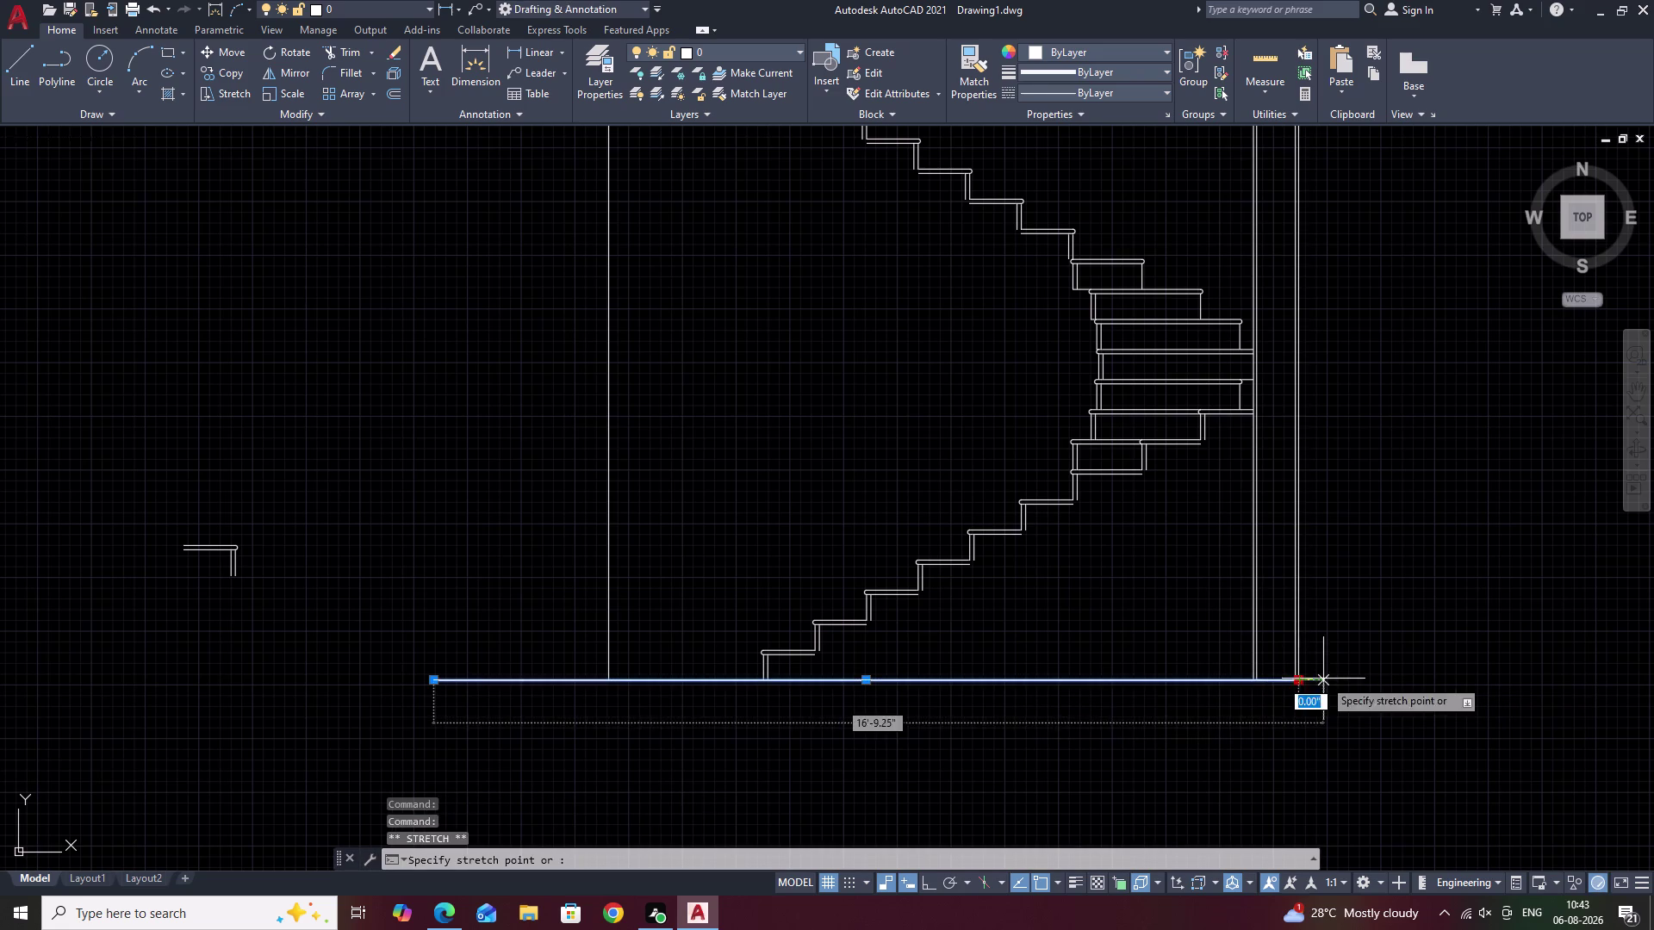
click(1401, 670)
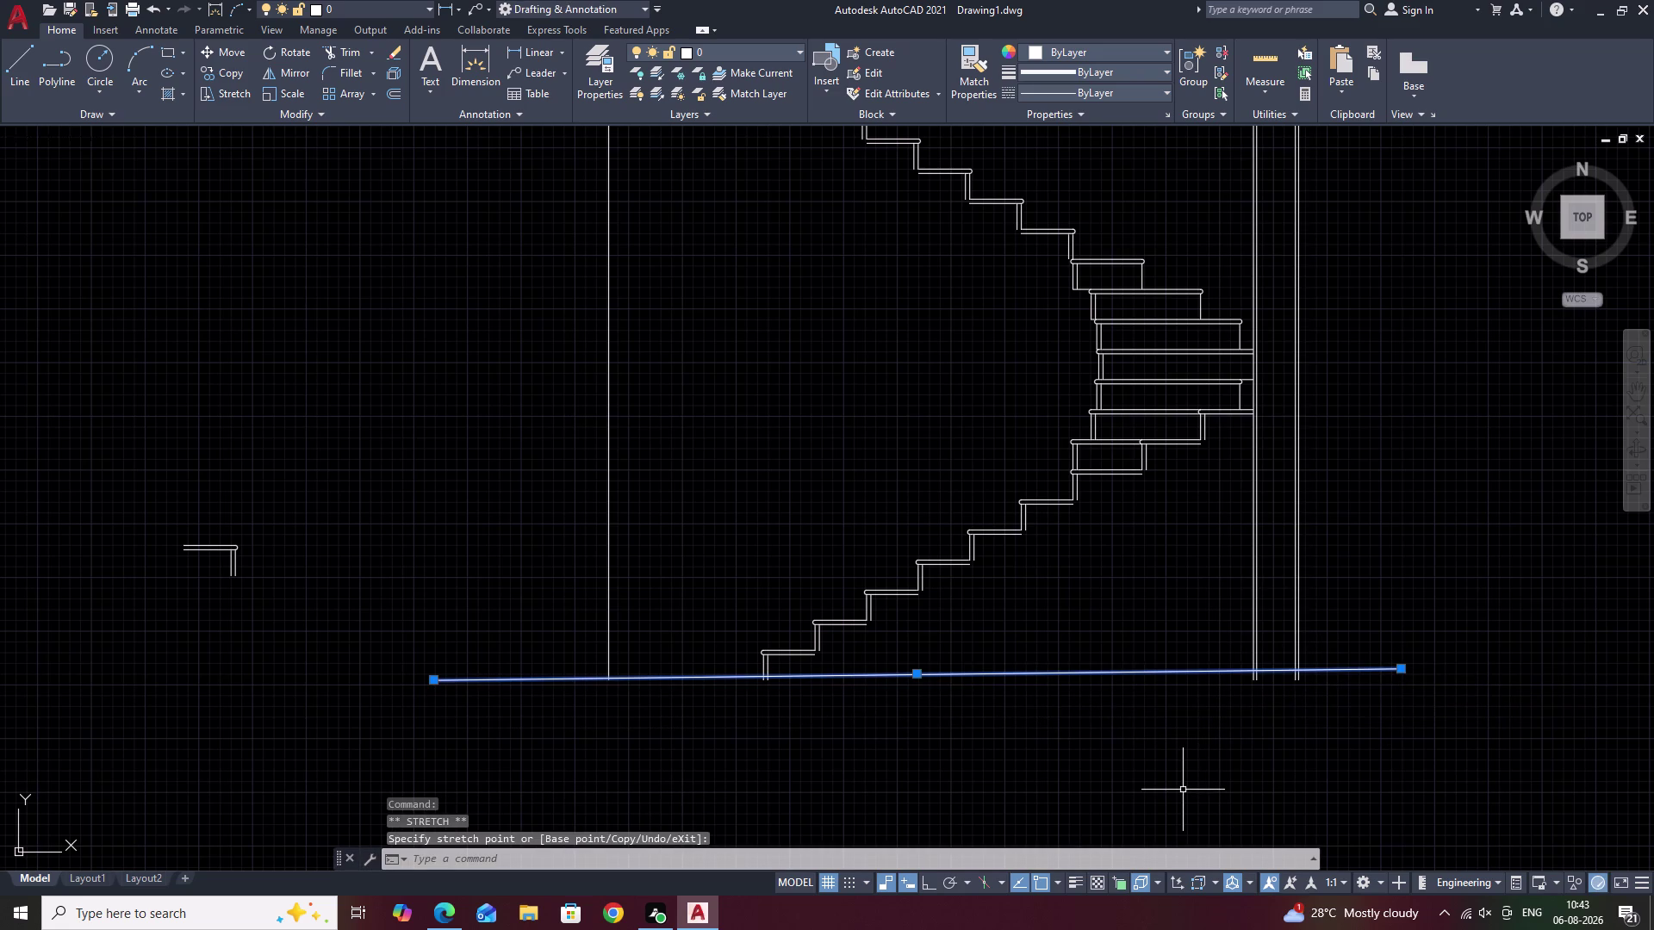
key(ctrl+z)
click(1289, 680)
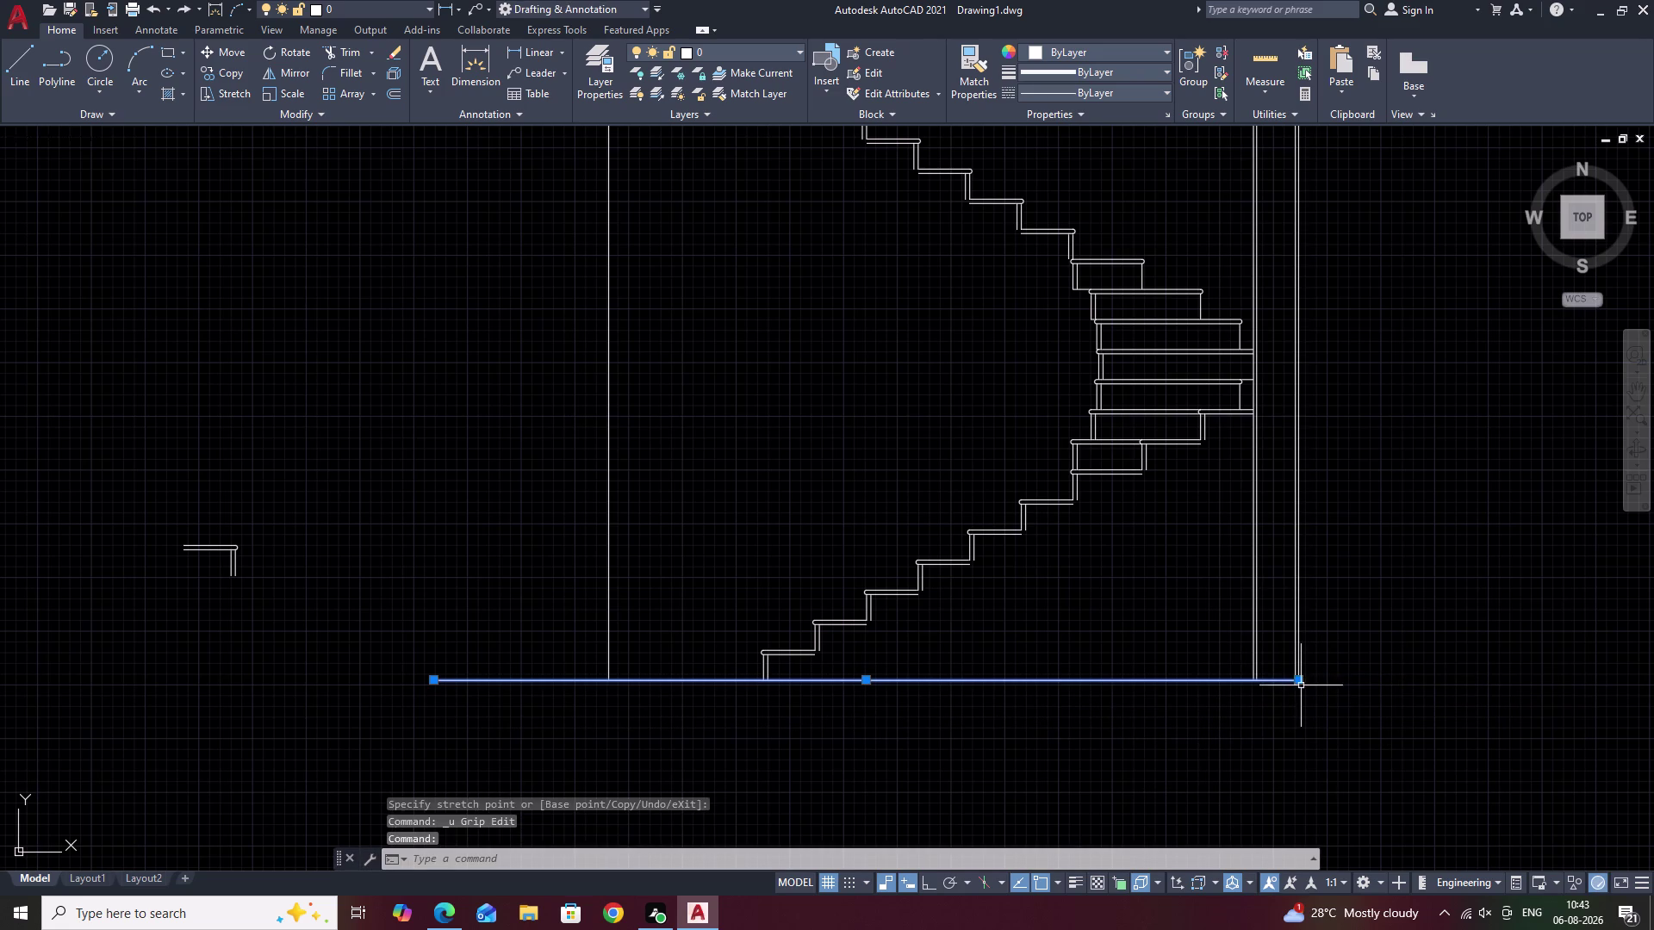
click(1301, 681)
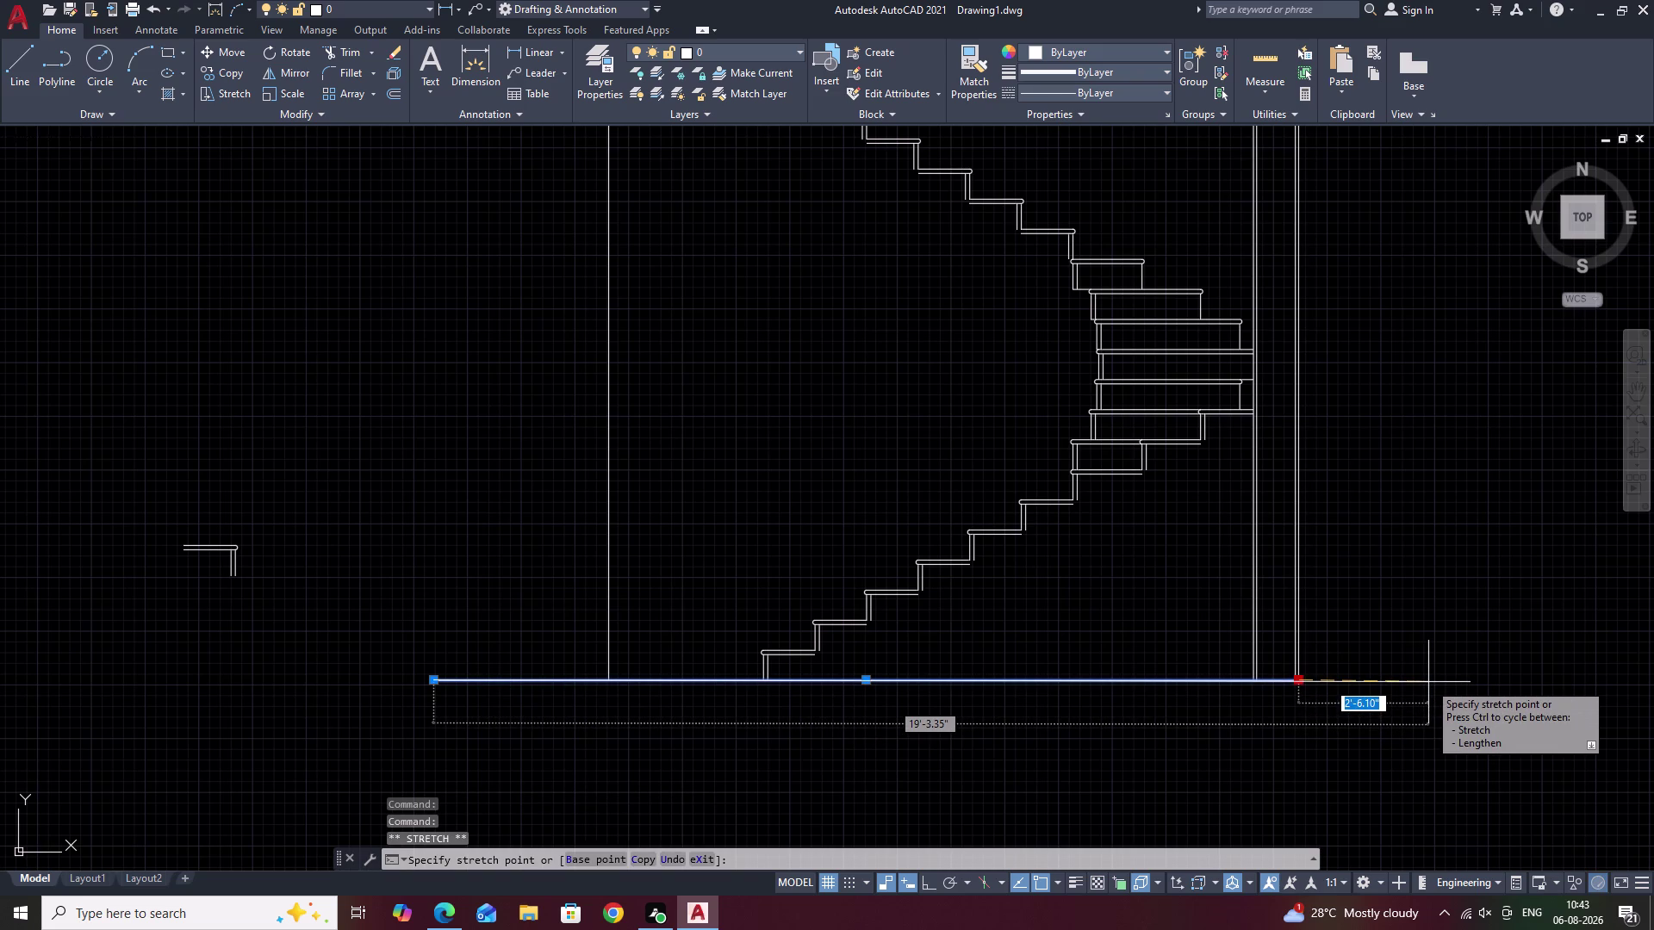
key(F8)
click(1428, 682)
scroll(down, 3)
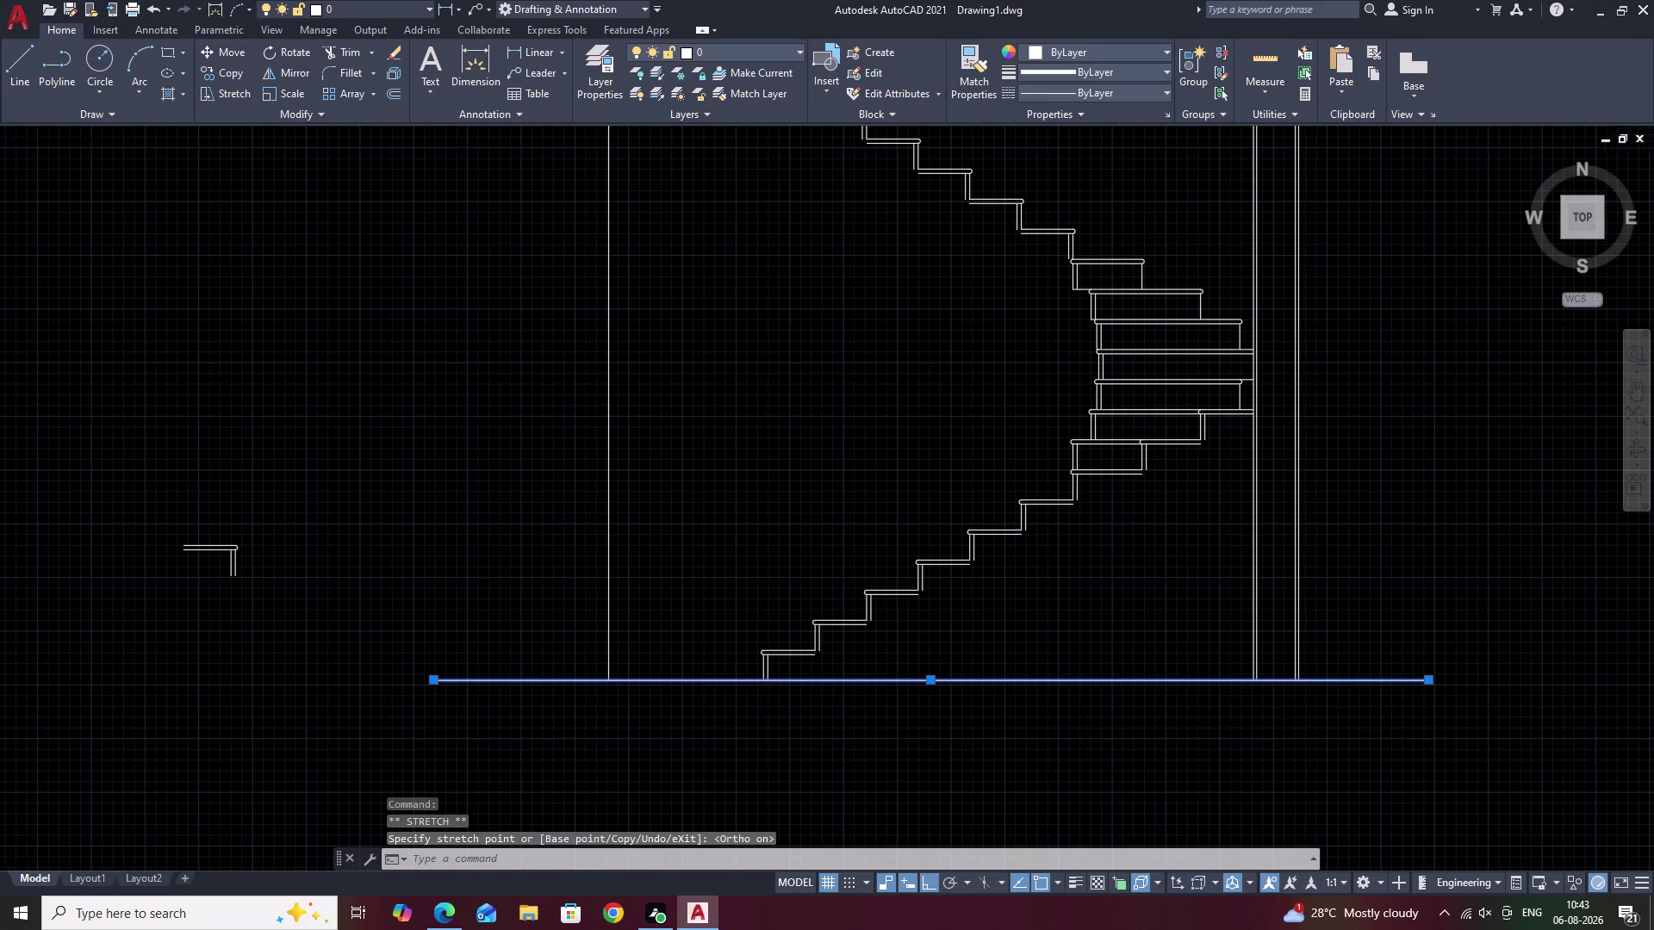
scroll(down, 3)
key(Escape)
Erase the small leftover corner piece and another stray object.
drag(796, 644, 636, 727)
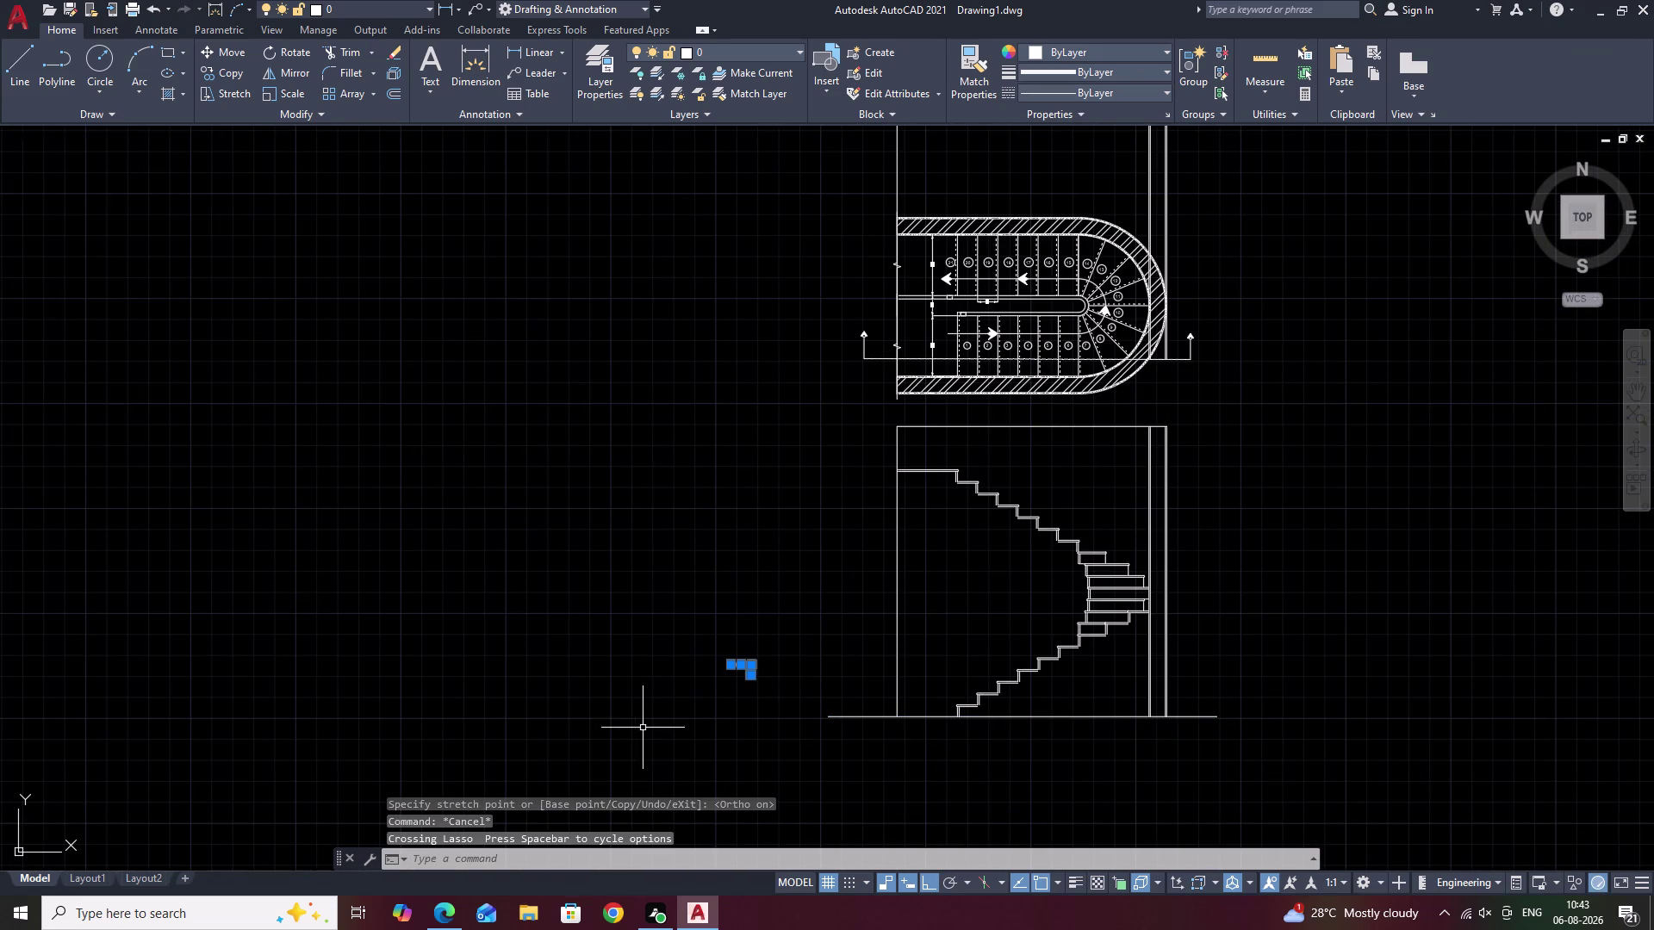
text(R)
key(space)
text(E)
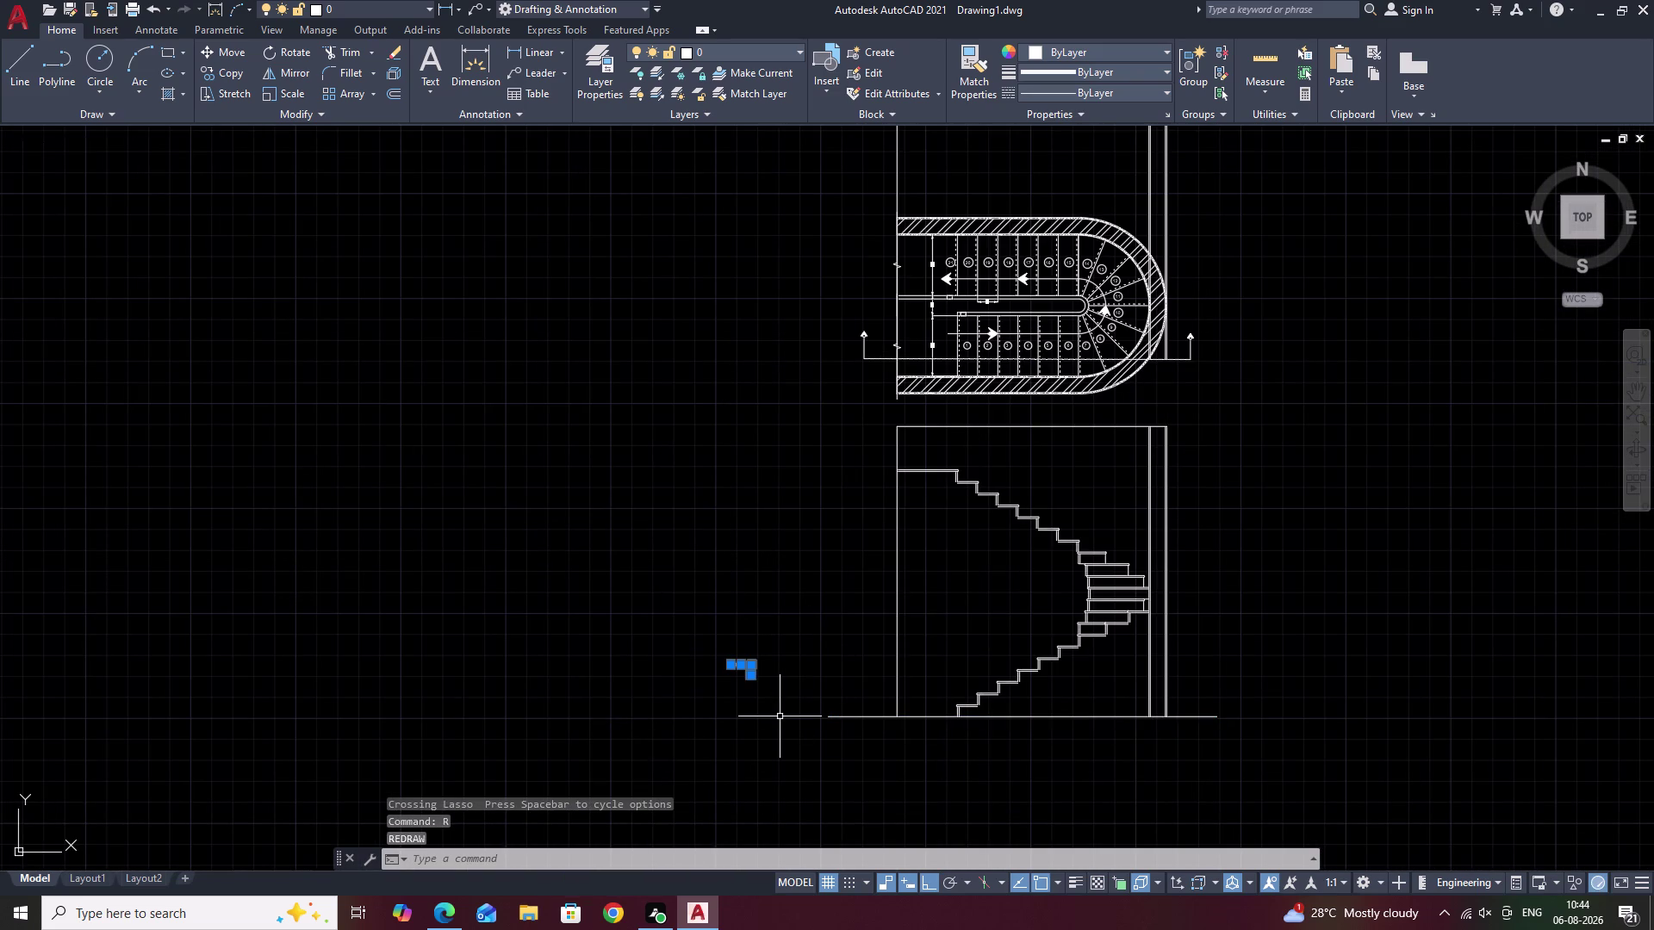
key(space)
middle_drag(1040, 559, 995, 616)
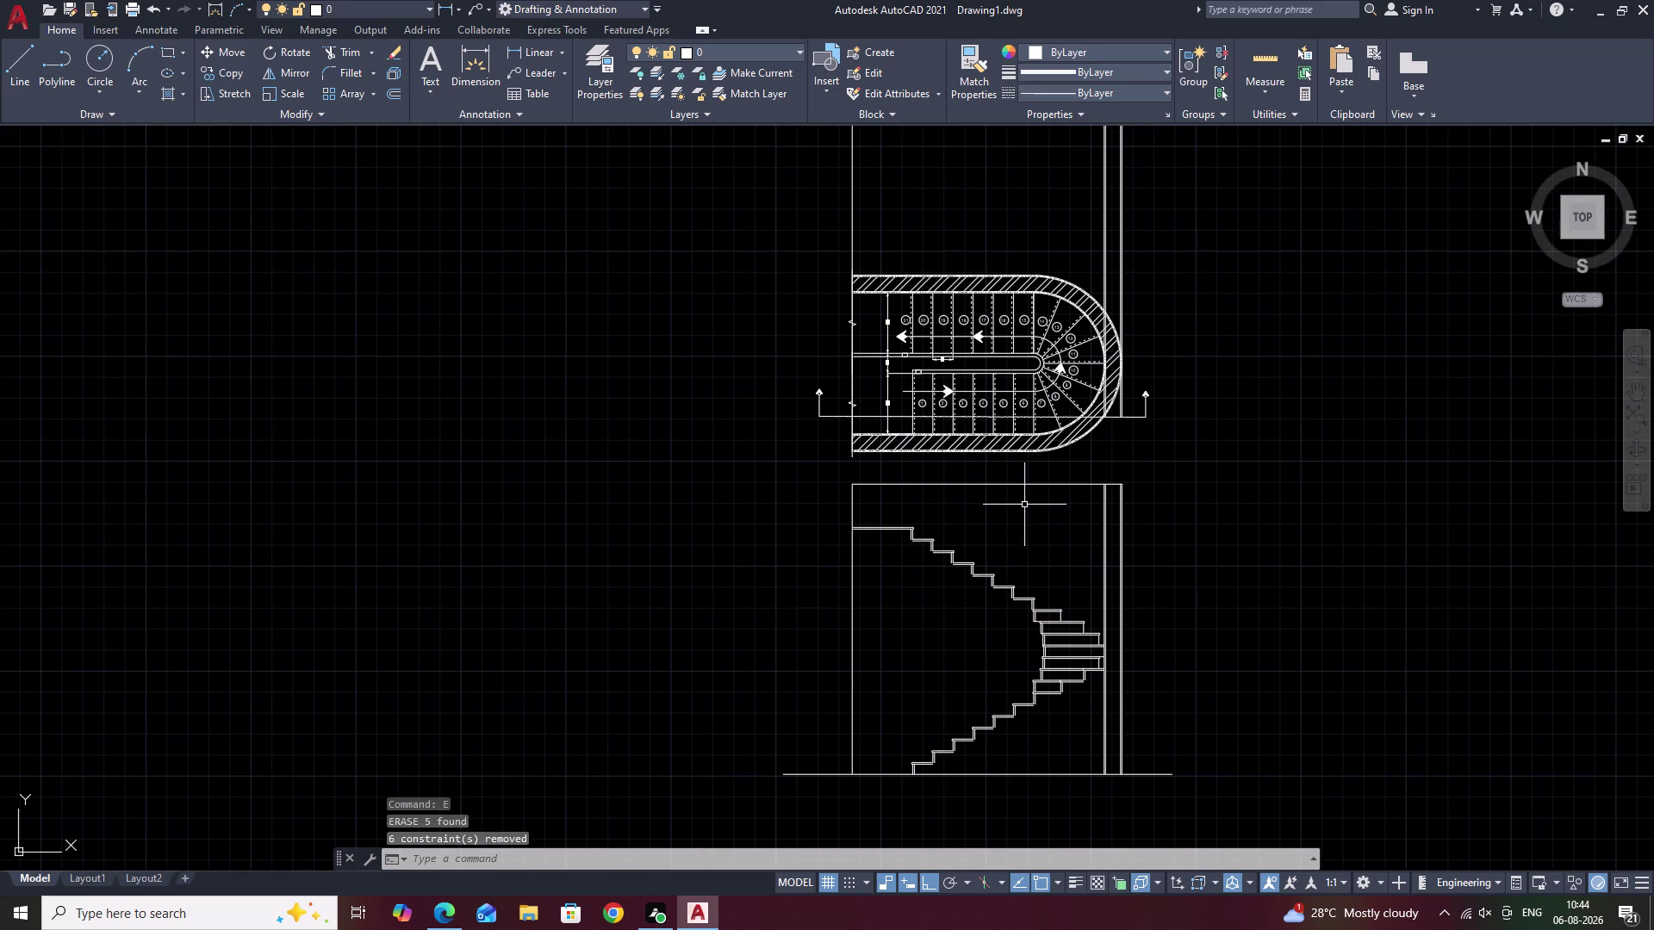
click(1023, 486)
text(E)
key(space)
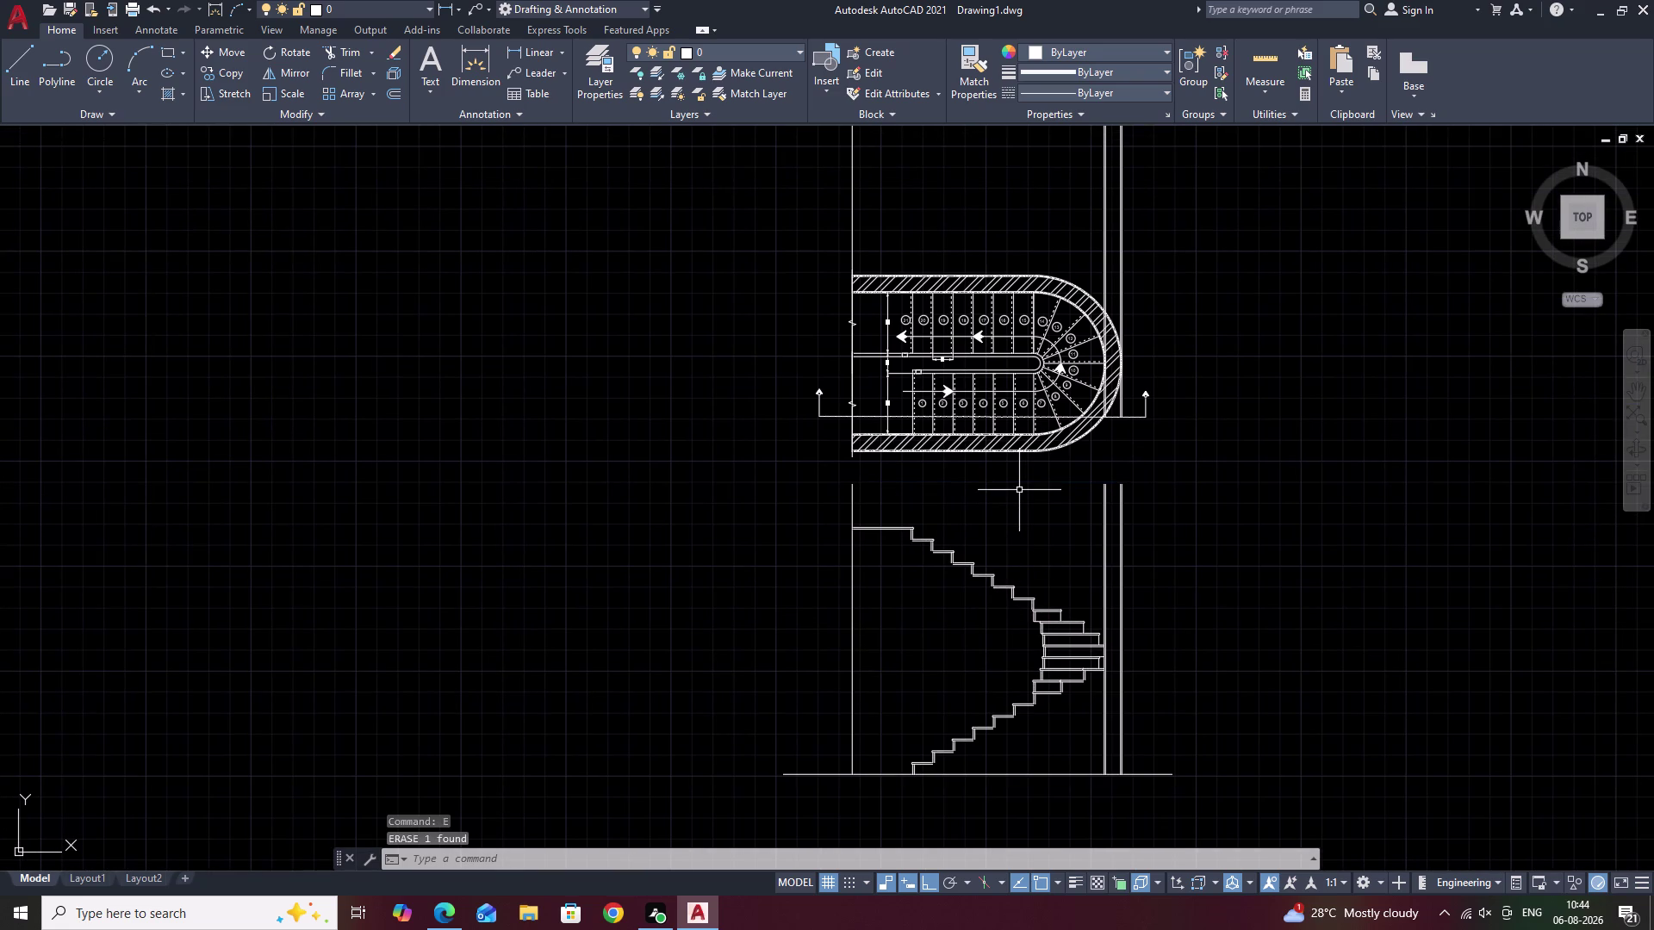
Pan and zoom around the stair plan and elevation to check the cleanup.
middle_drag(1019, 491, 998, 523)
scroll(up, 3)
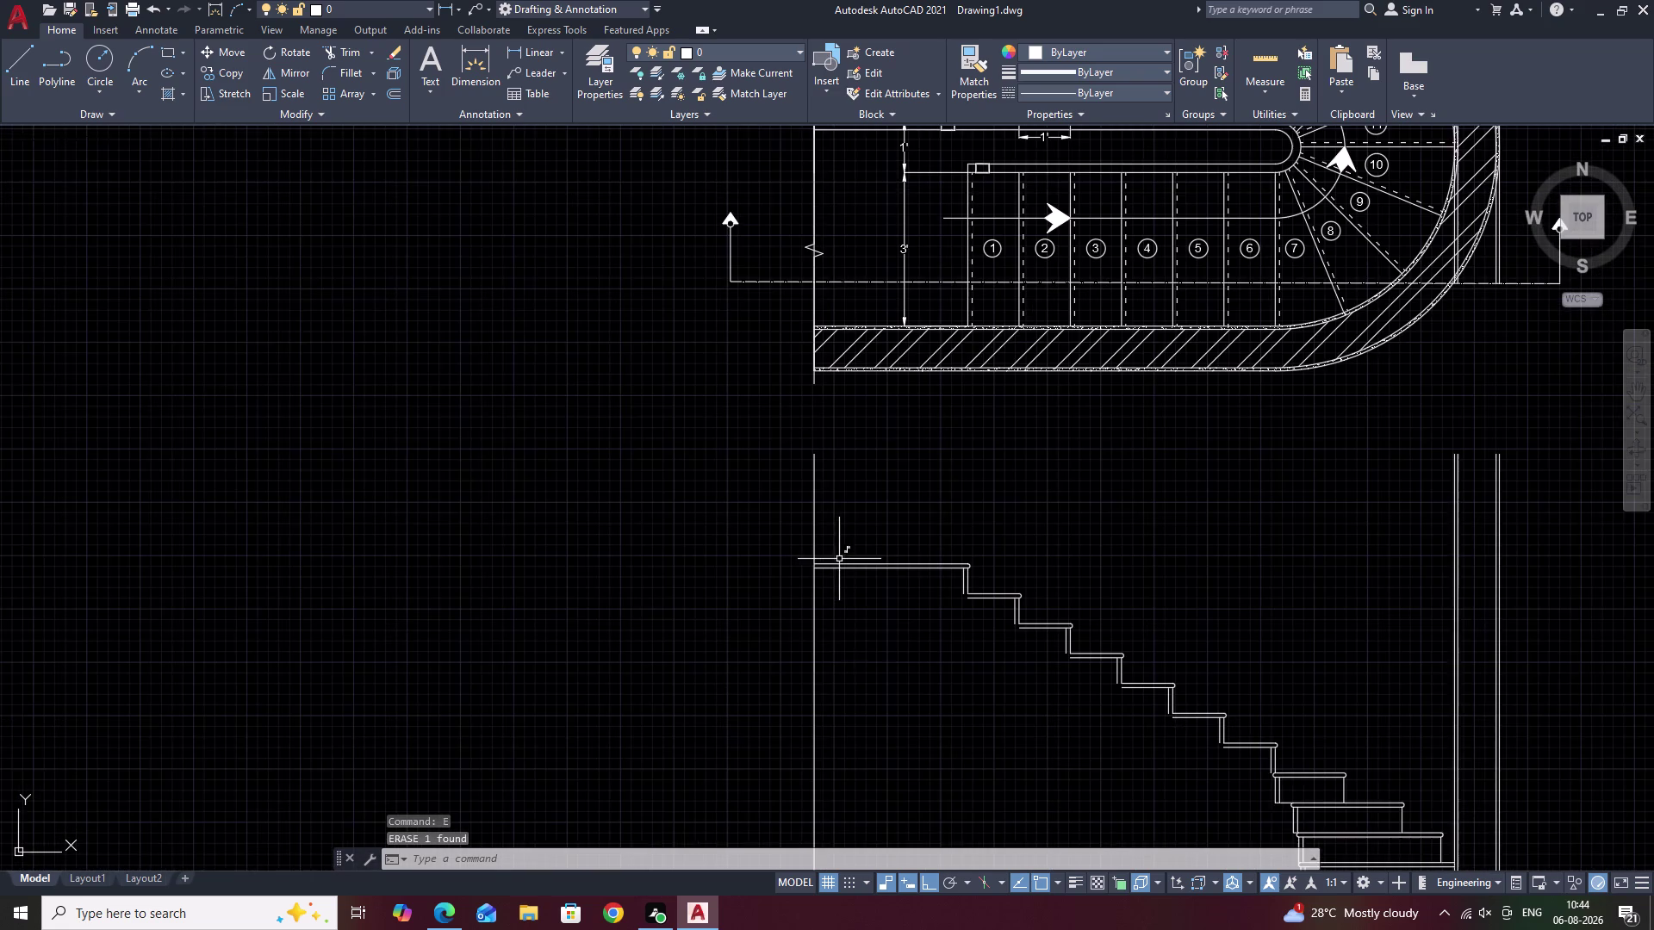
middle_drag(864, 645, 882, 601)
scroll(down, 3)
middle_drag(900, 614, 901, 595)
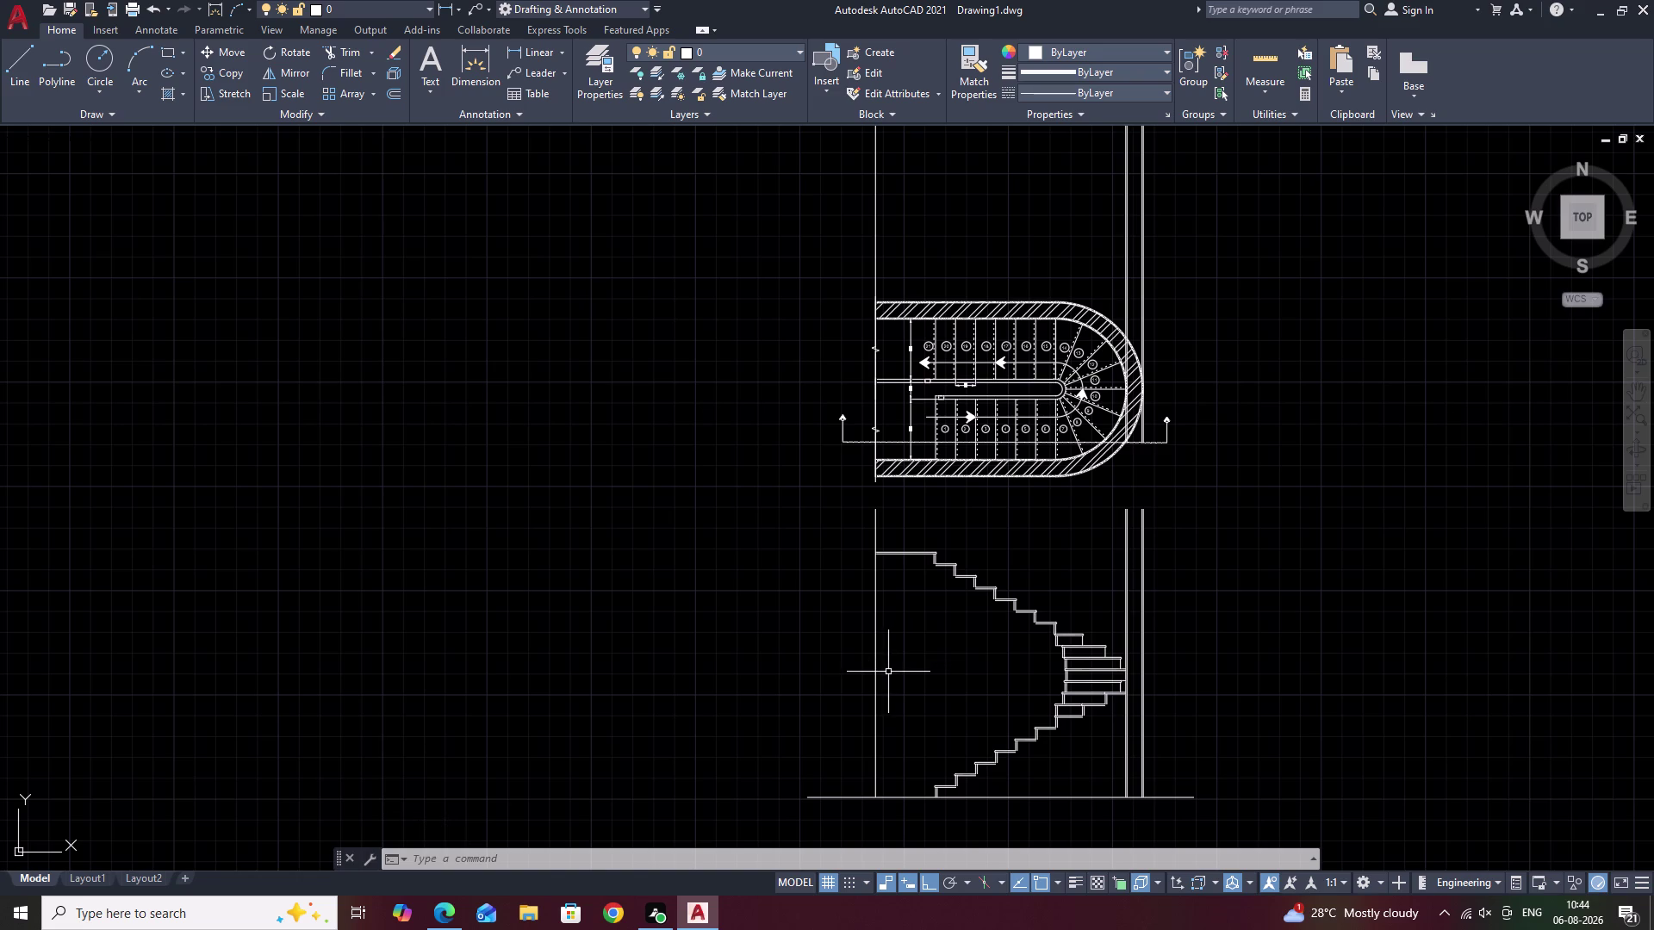
middle_click(935, 669)
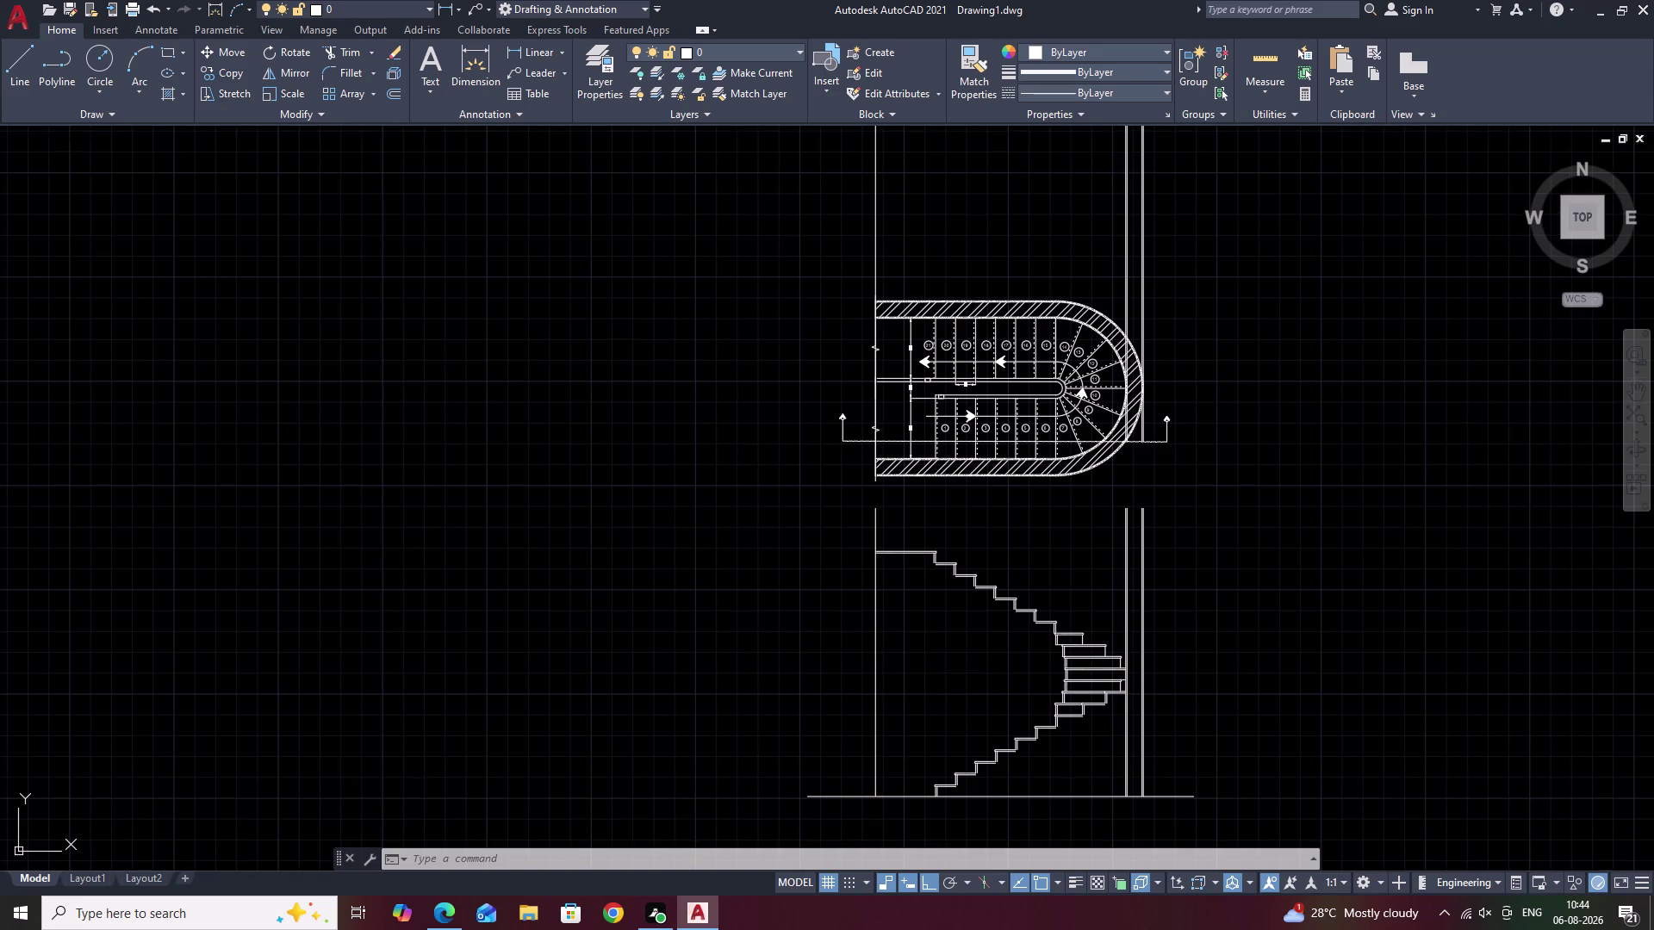
scroll(up, 3)
middle_drag(964, 694, 996, 591)
middle_drag(1026, 710, 1036, 672)
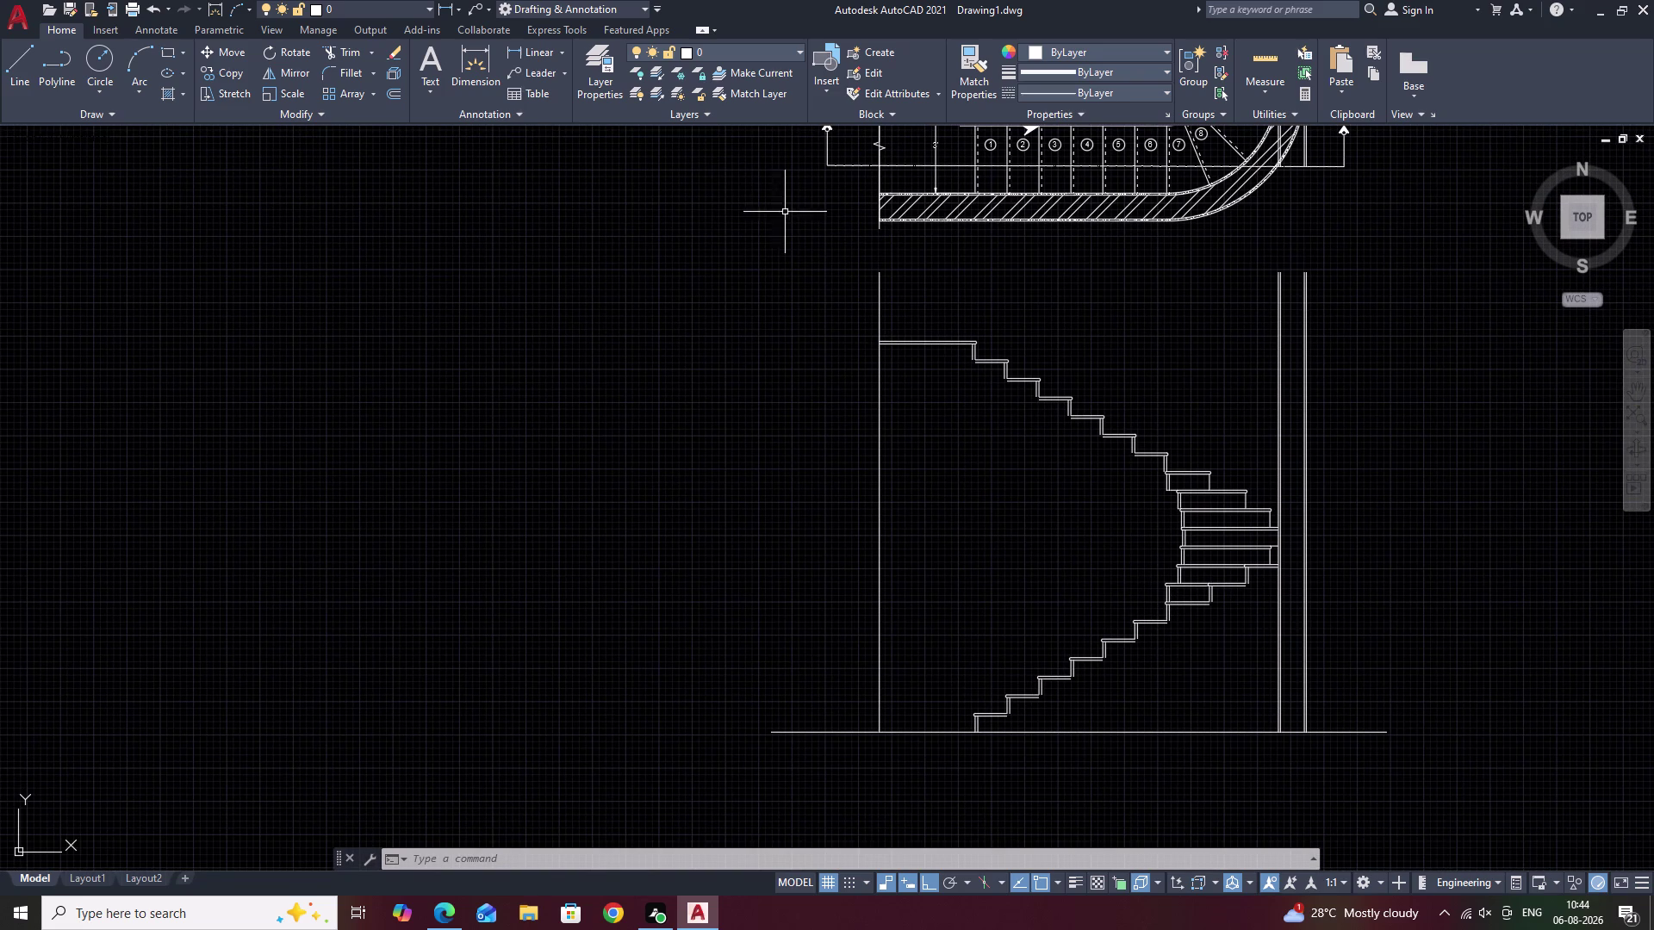
Dimension the elevation's 12'-3.00" height, top-left corner to base, placed on the left.
click(535, 44)
scroll(up, 3)
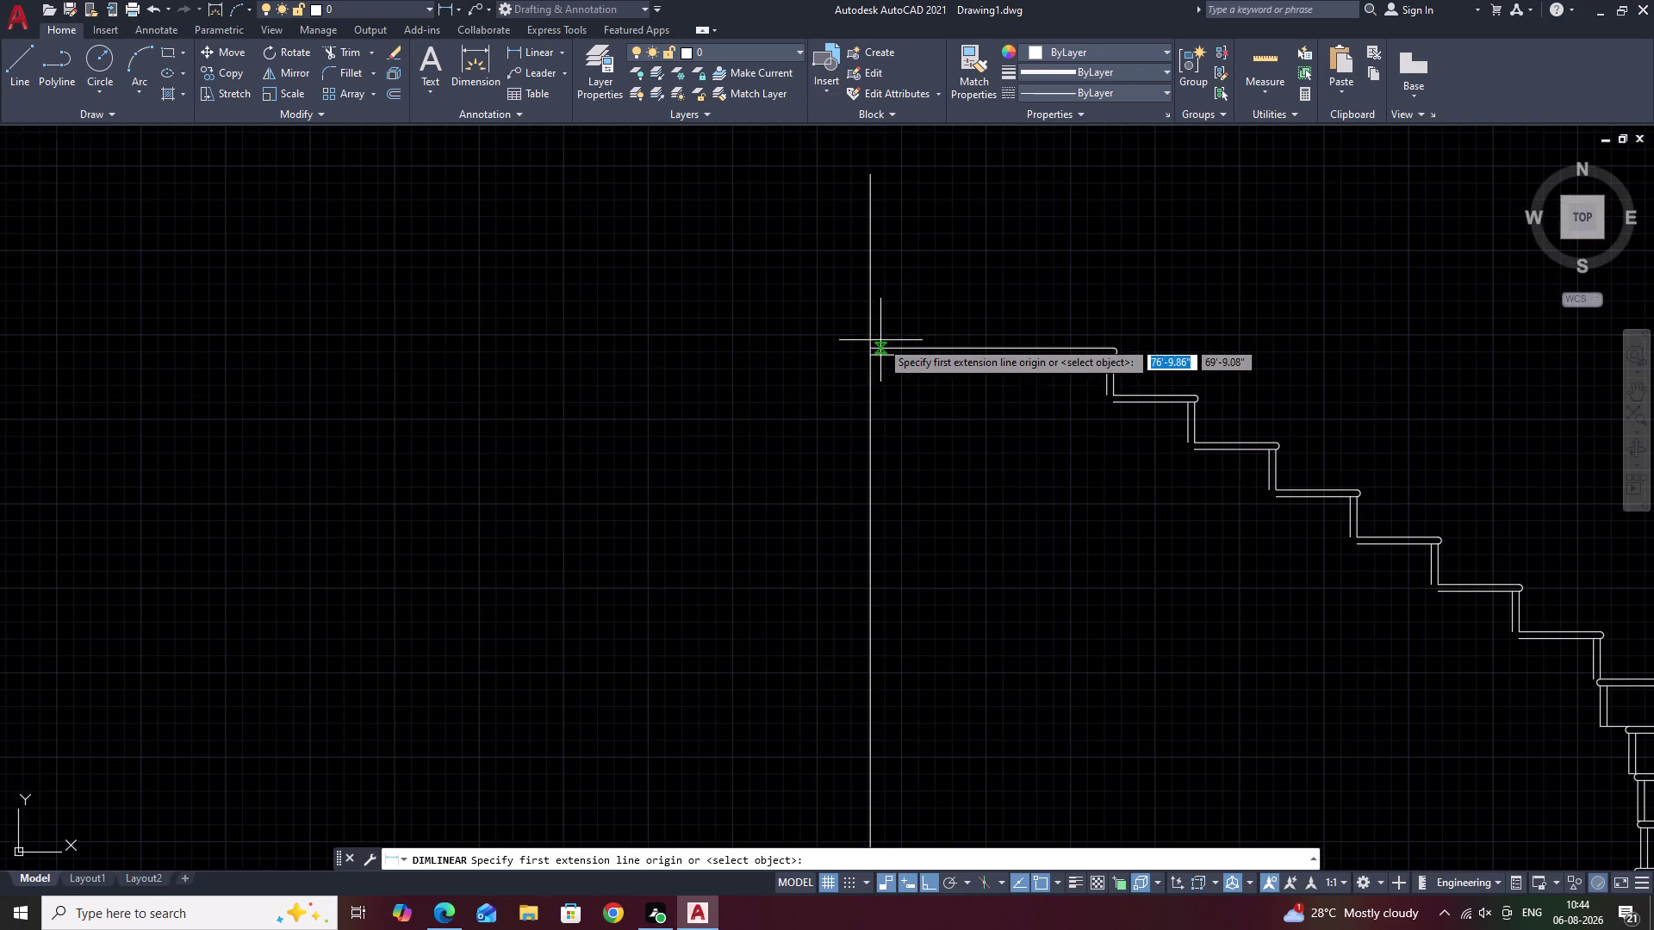
click(873, 348)
middle_drag(882, 618, 937, 302)
middle_drag(957, 598, 1008, 215)
middle_drag(1001, 467, 1032, 341)
click(1007, 519)
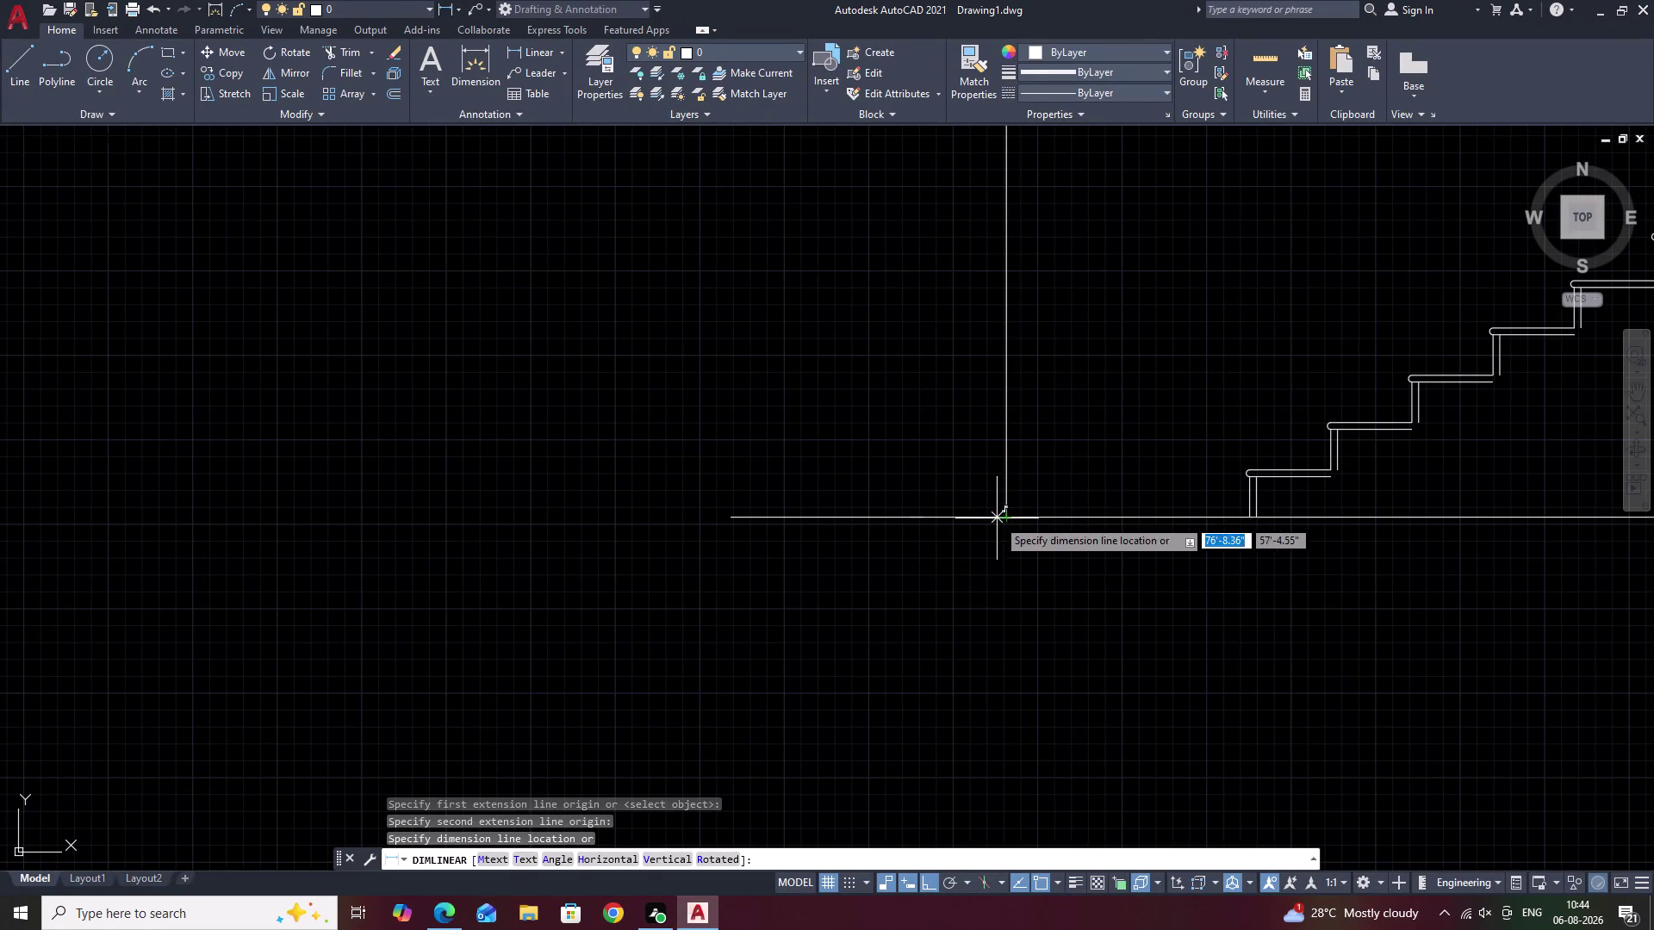
click(959, 514)
scroll(down, 3)
middle_drag(1053, 384, 1026, 504)
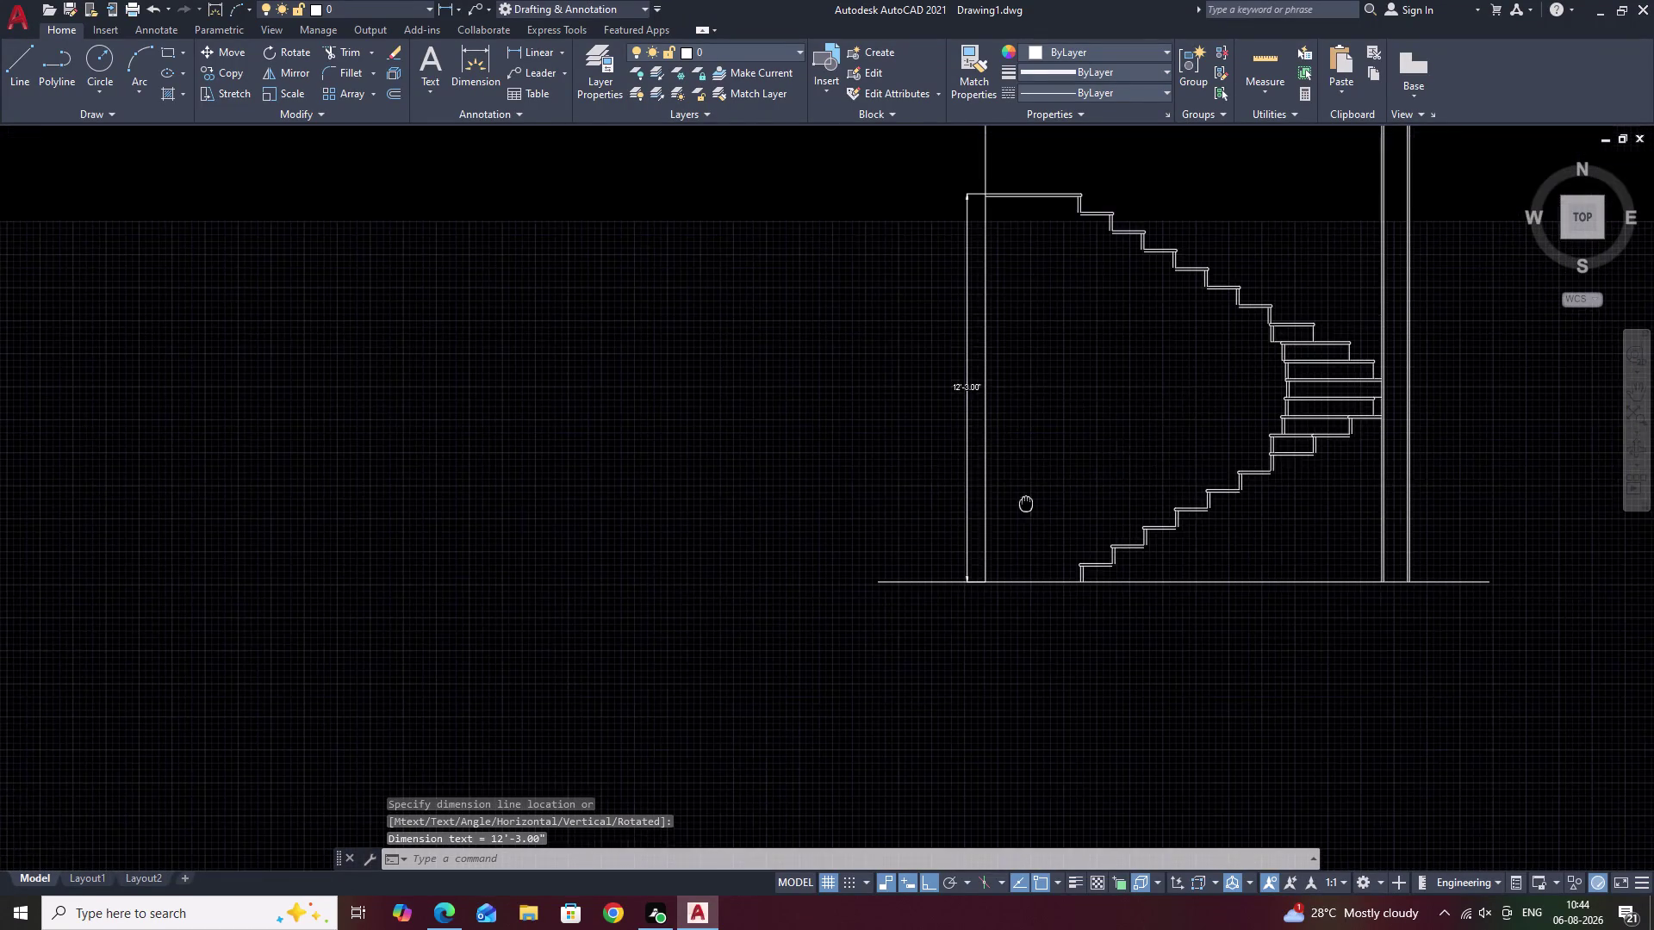
scroll(up, 3)
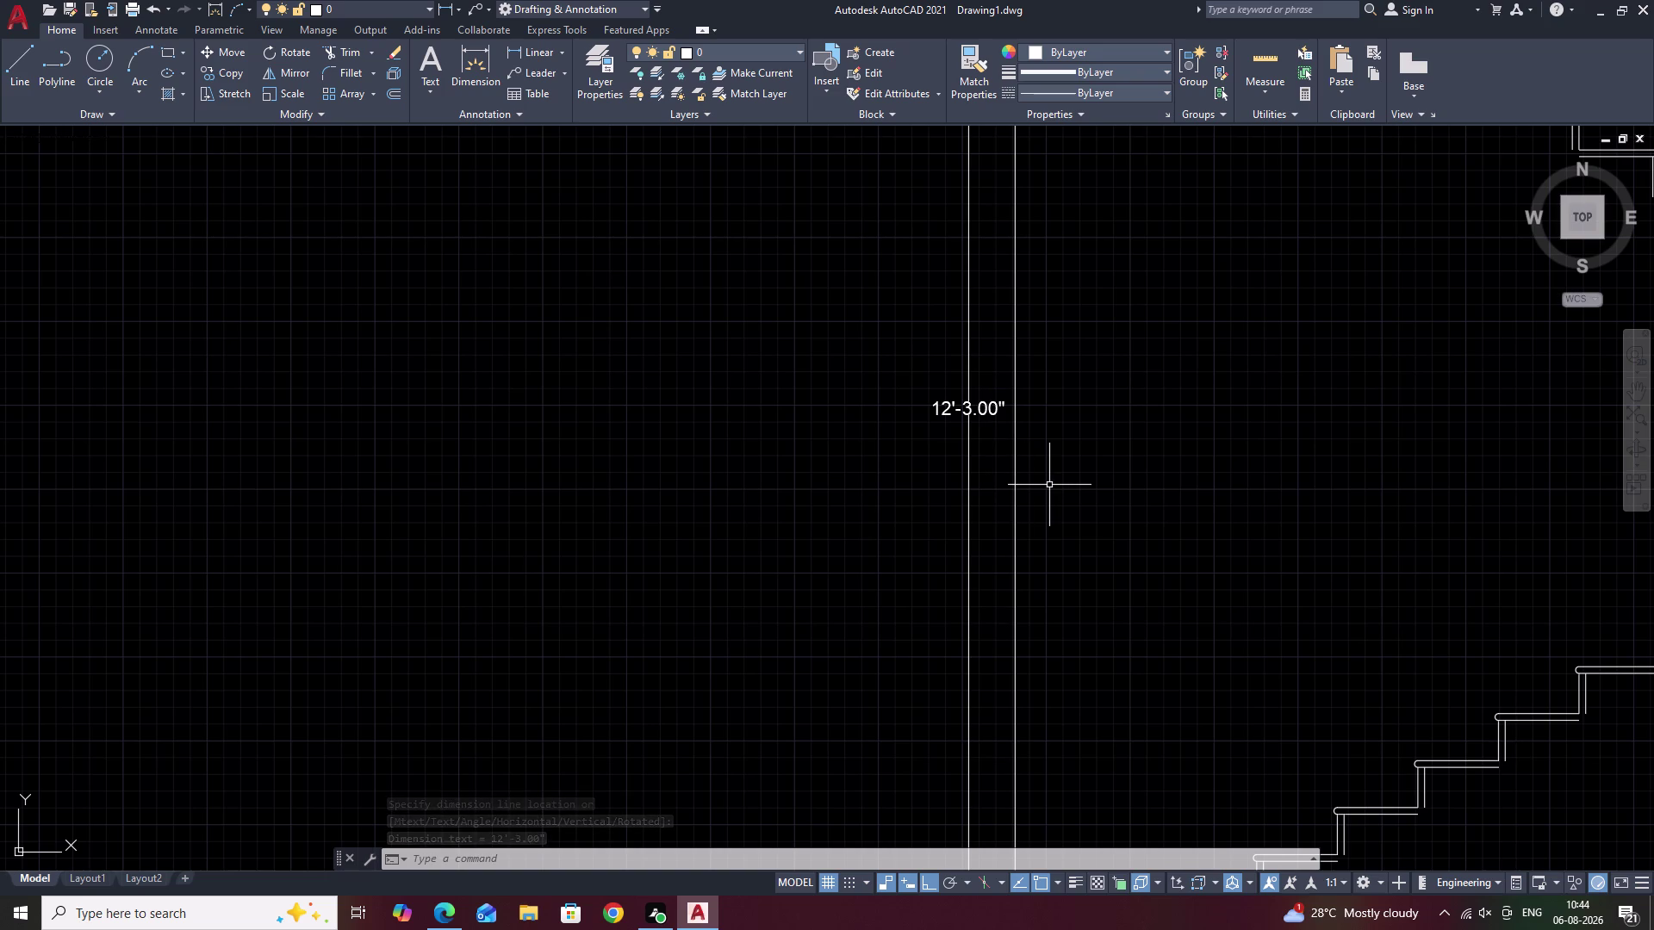
key(space)
key(Escape)
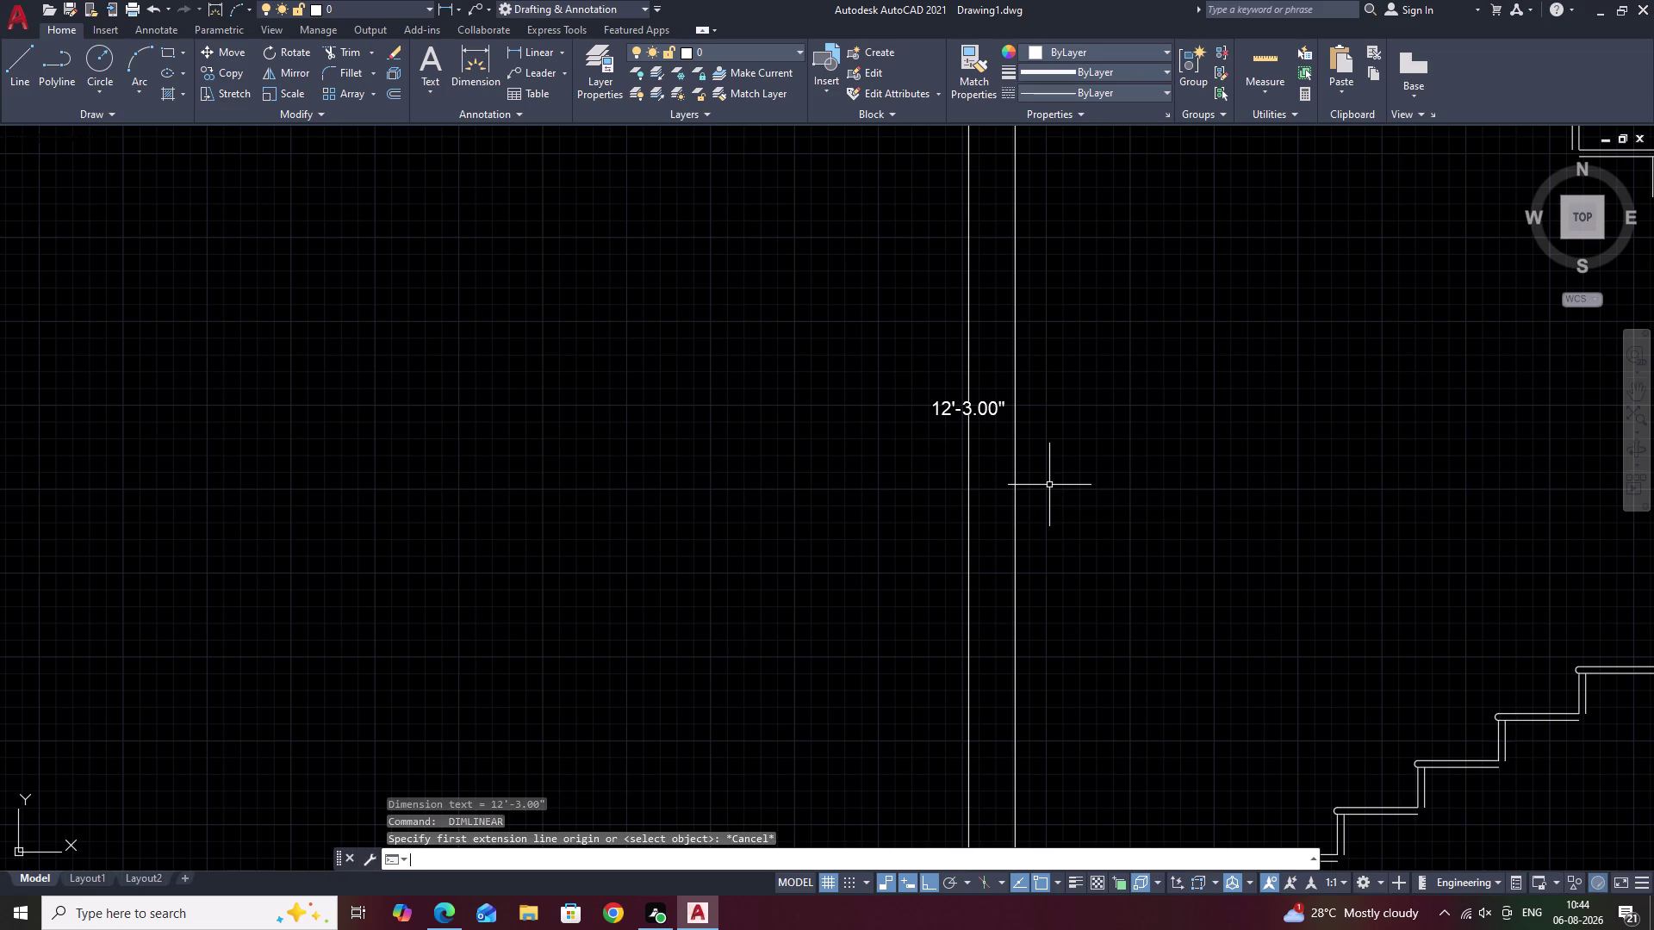
Set the Standard dimension style's primary unit precision to 0'-0".
text(D)
key(space)
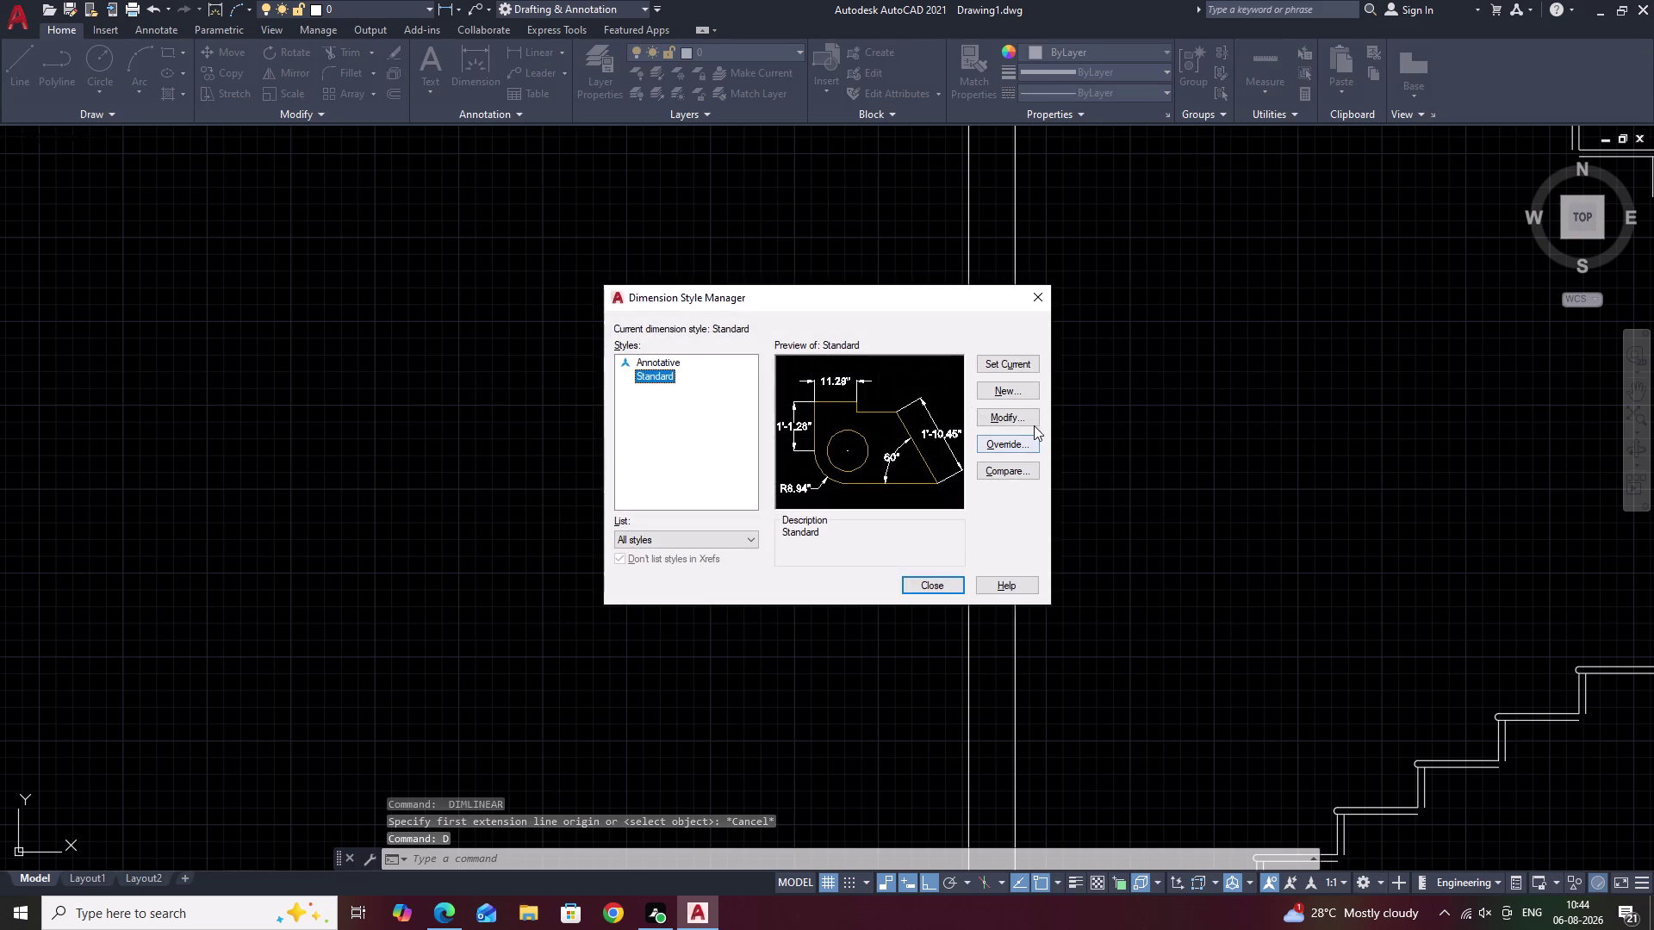
click(1032, 418)
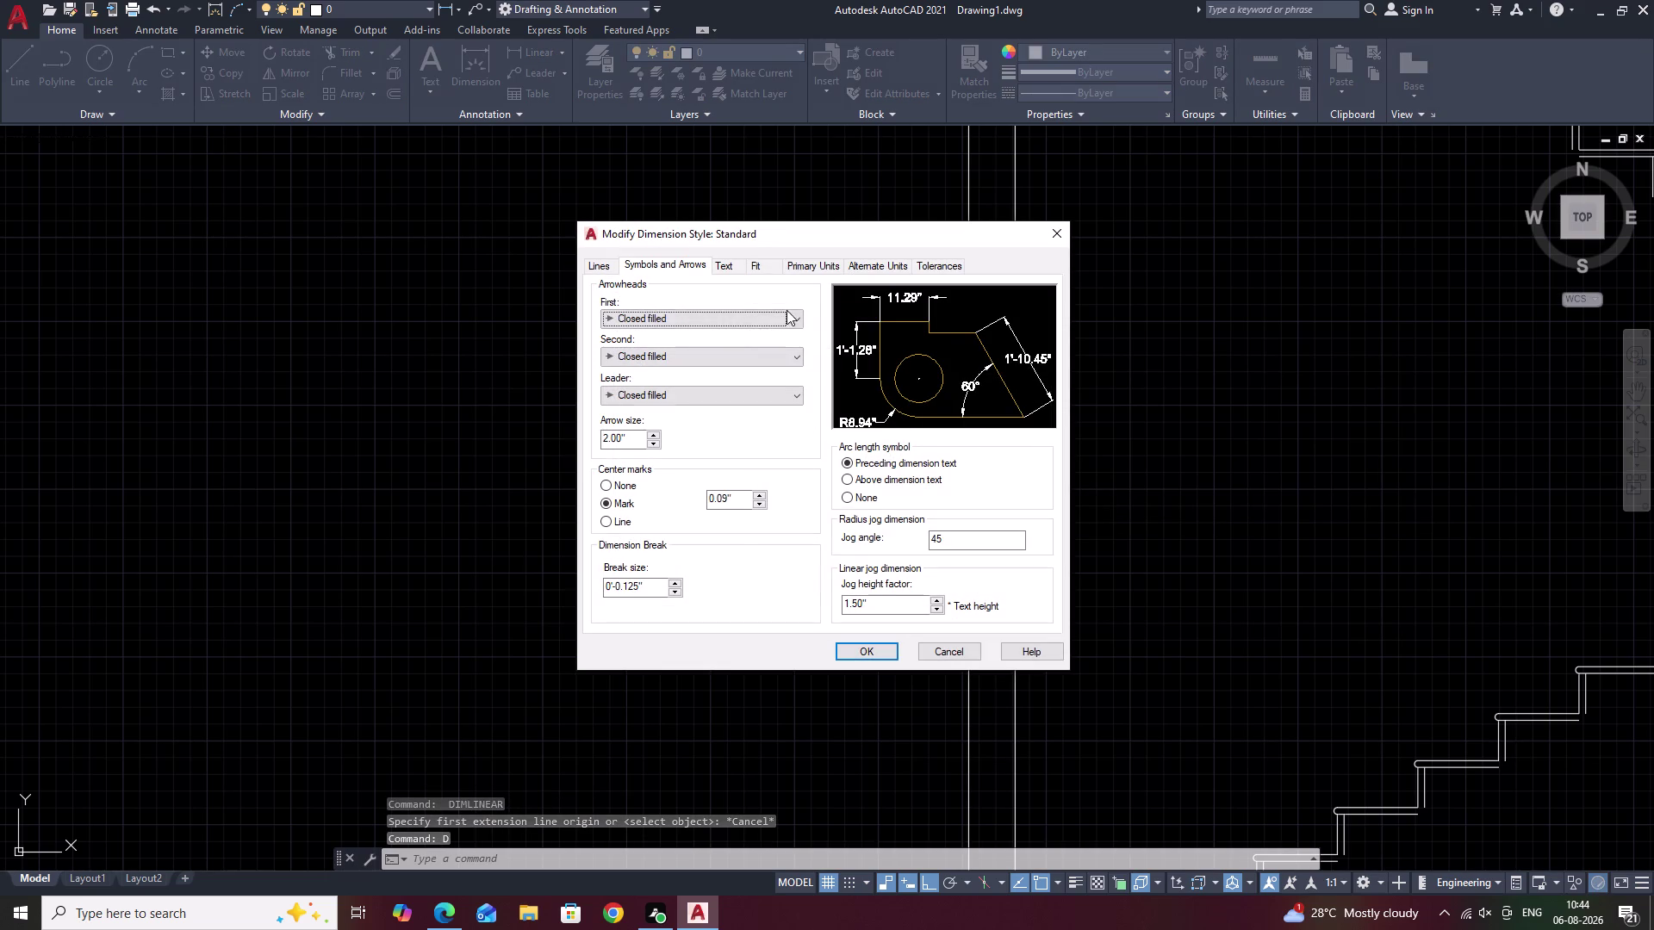
click(811, 268)
click(769, 326)
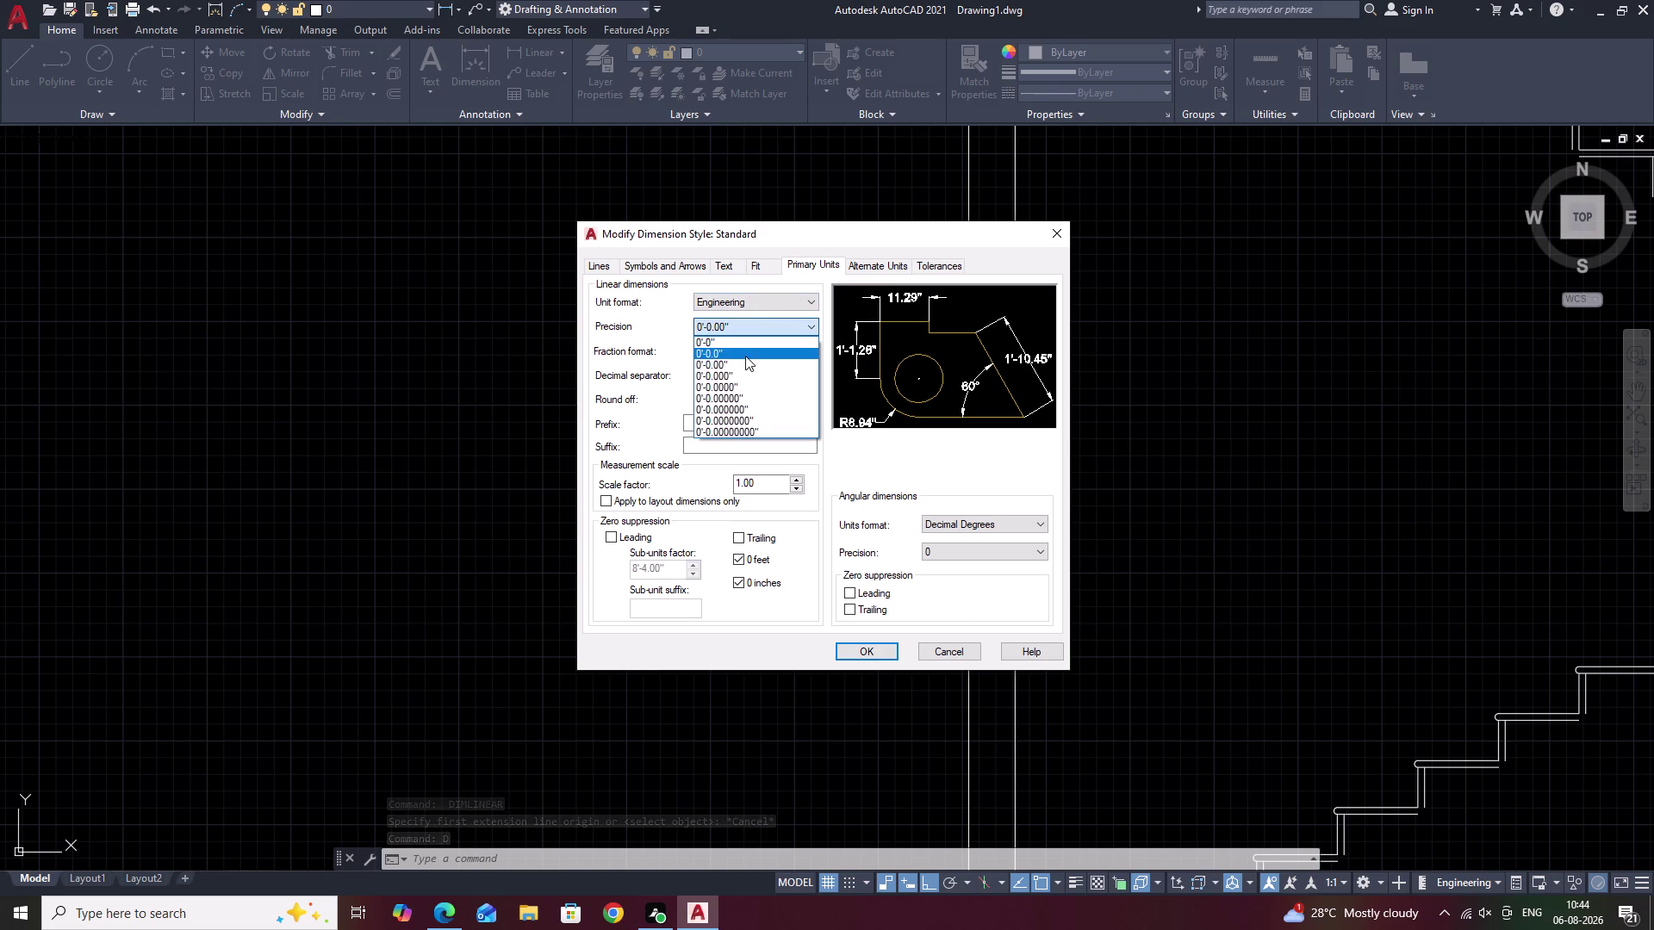
click(748, 341)
click(873, 641)
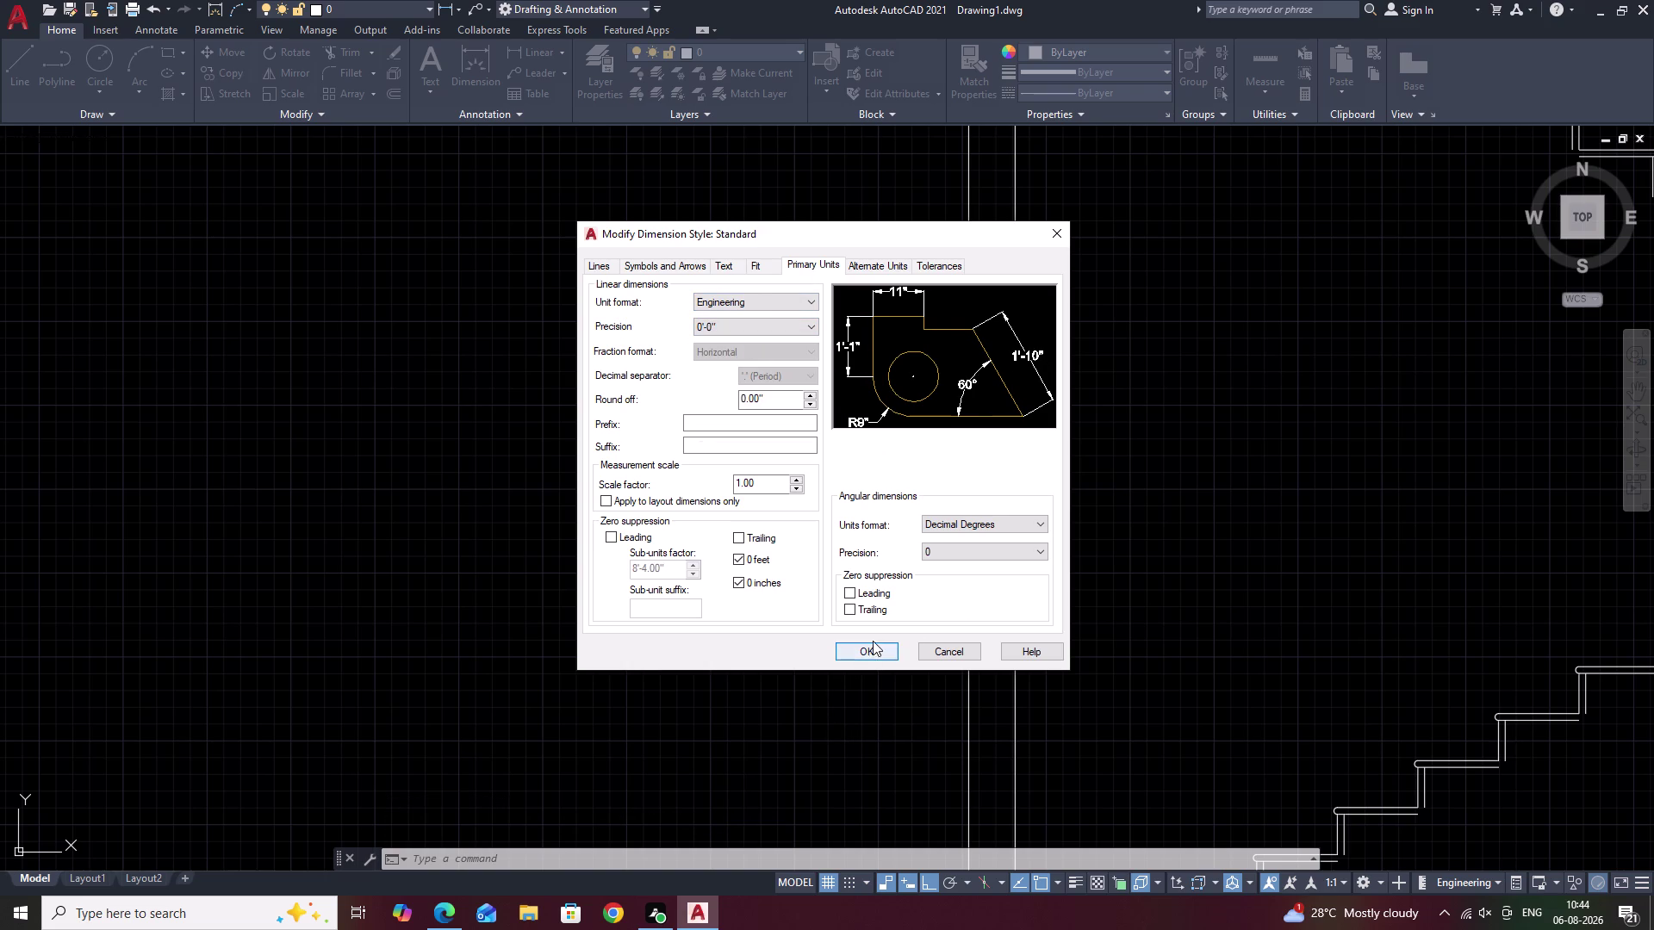
click(870, 648)
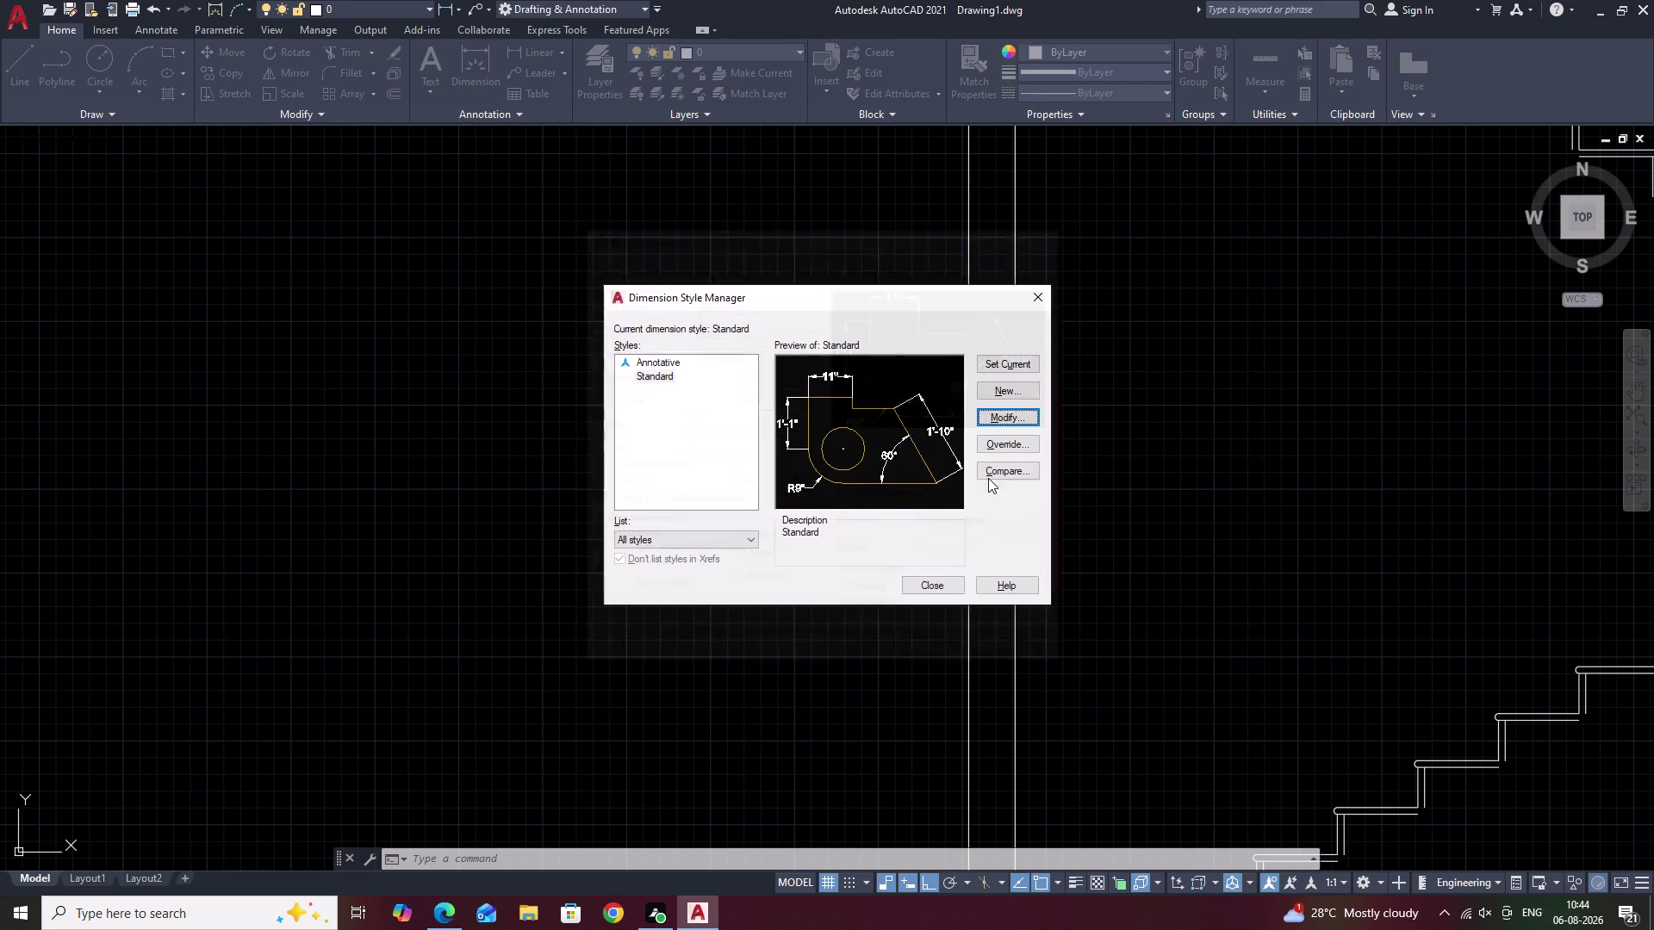
click(1043, 295)
key(Escape)
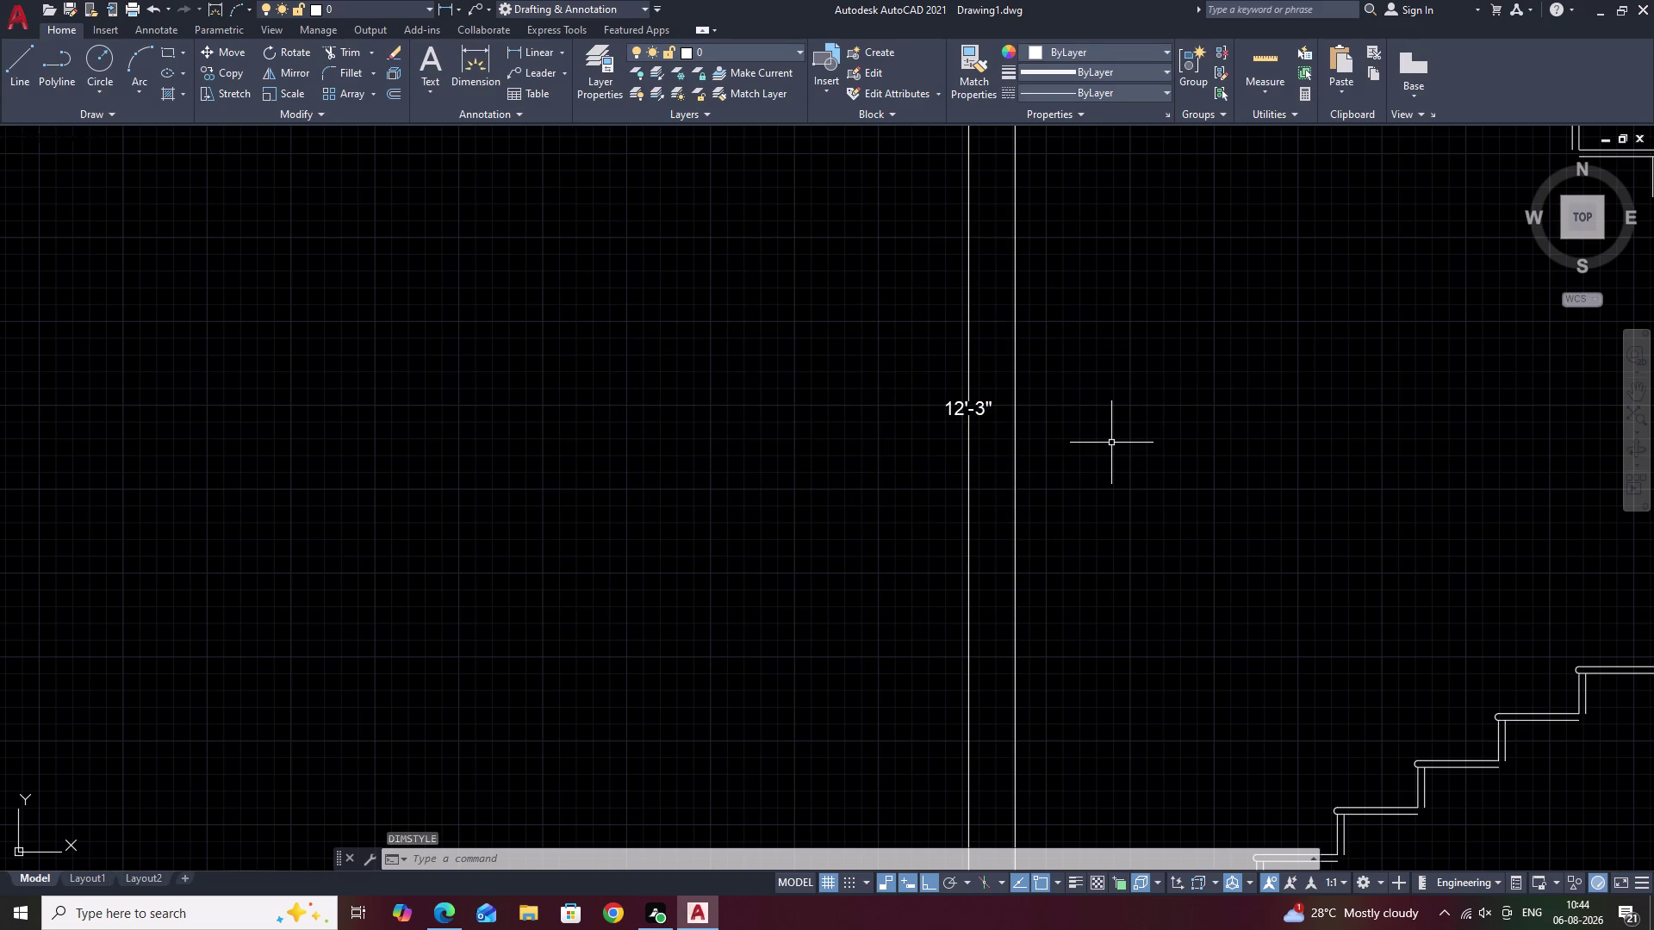
Pan to check that the height dimension now reads 12'-3".
scroll(down, 3)
middle_drag(1135, 459, 1006, 522)
middle_drag(984, 384, 1015, 494)
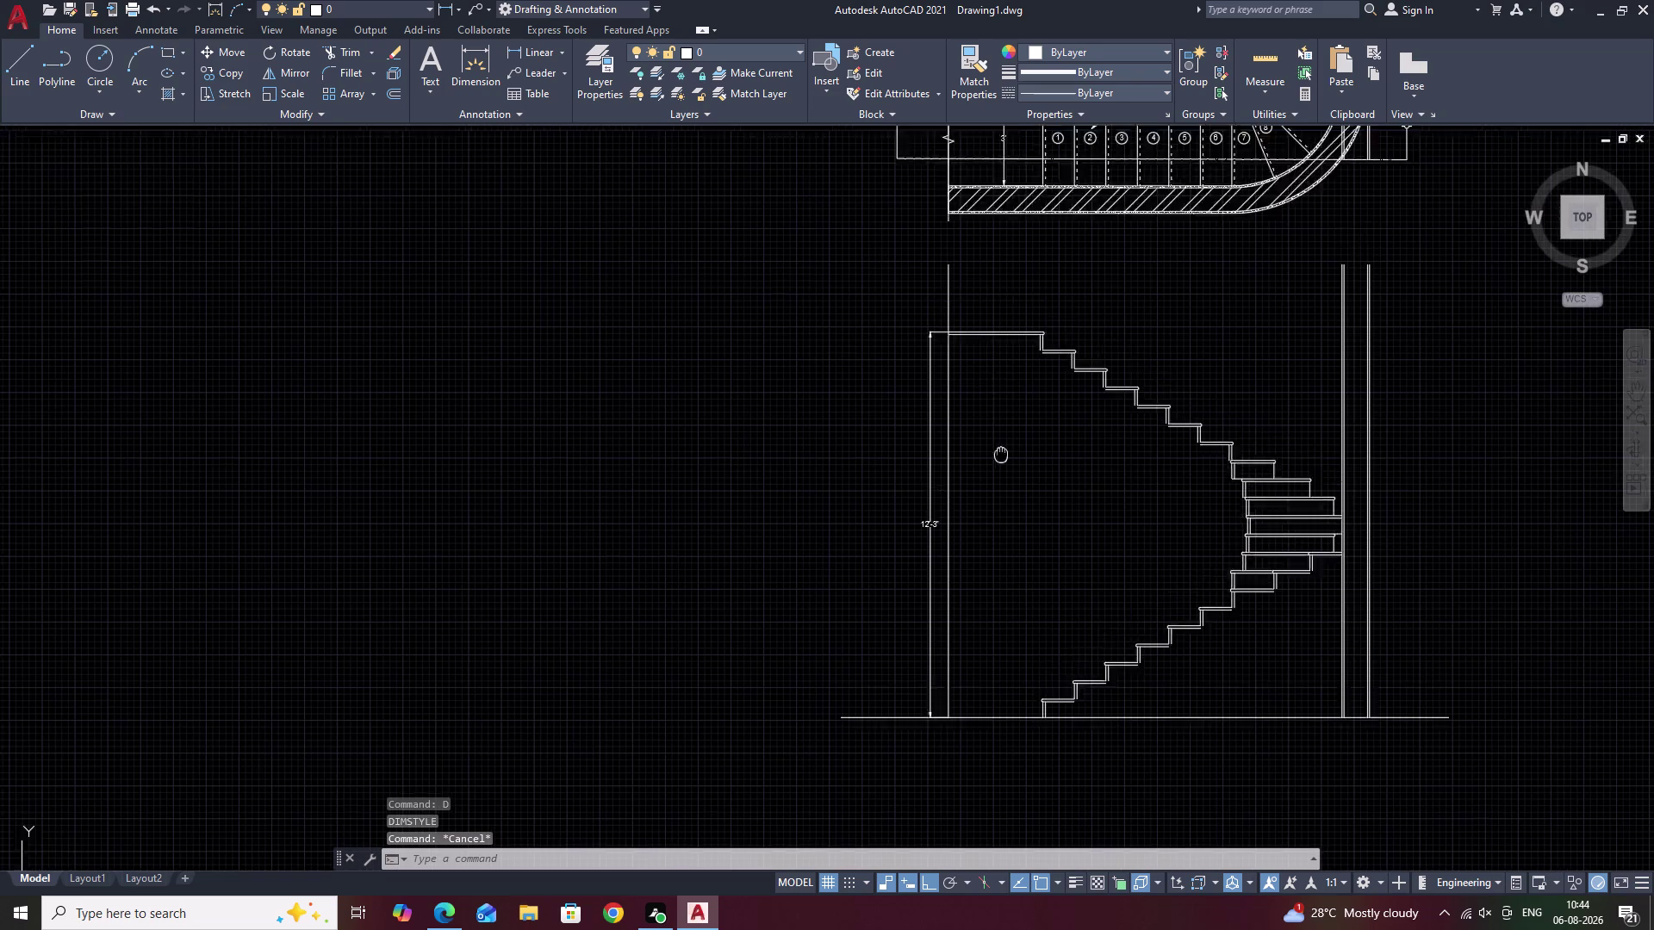
middle_drag(1015, 494, 1015, 495)
scroll(up, 3)
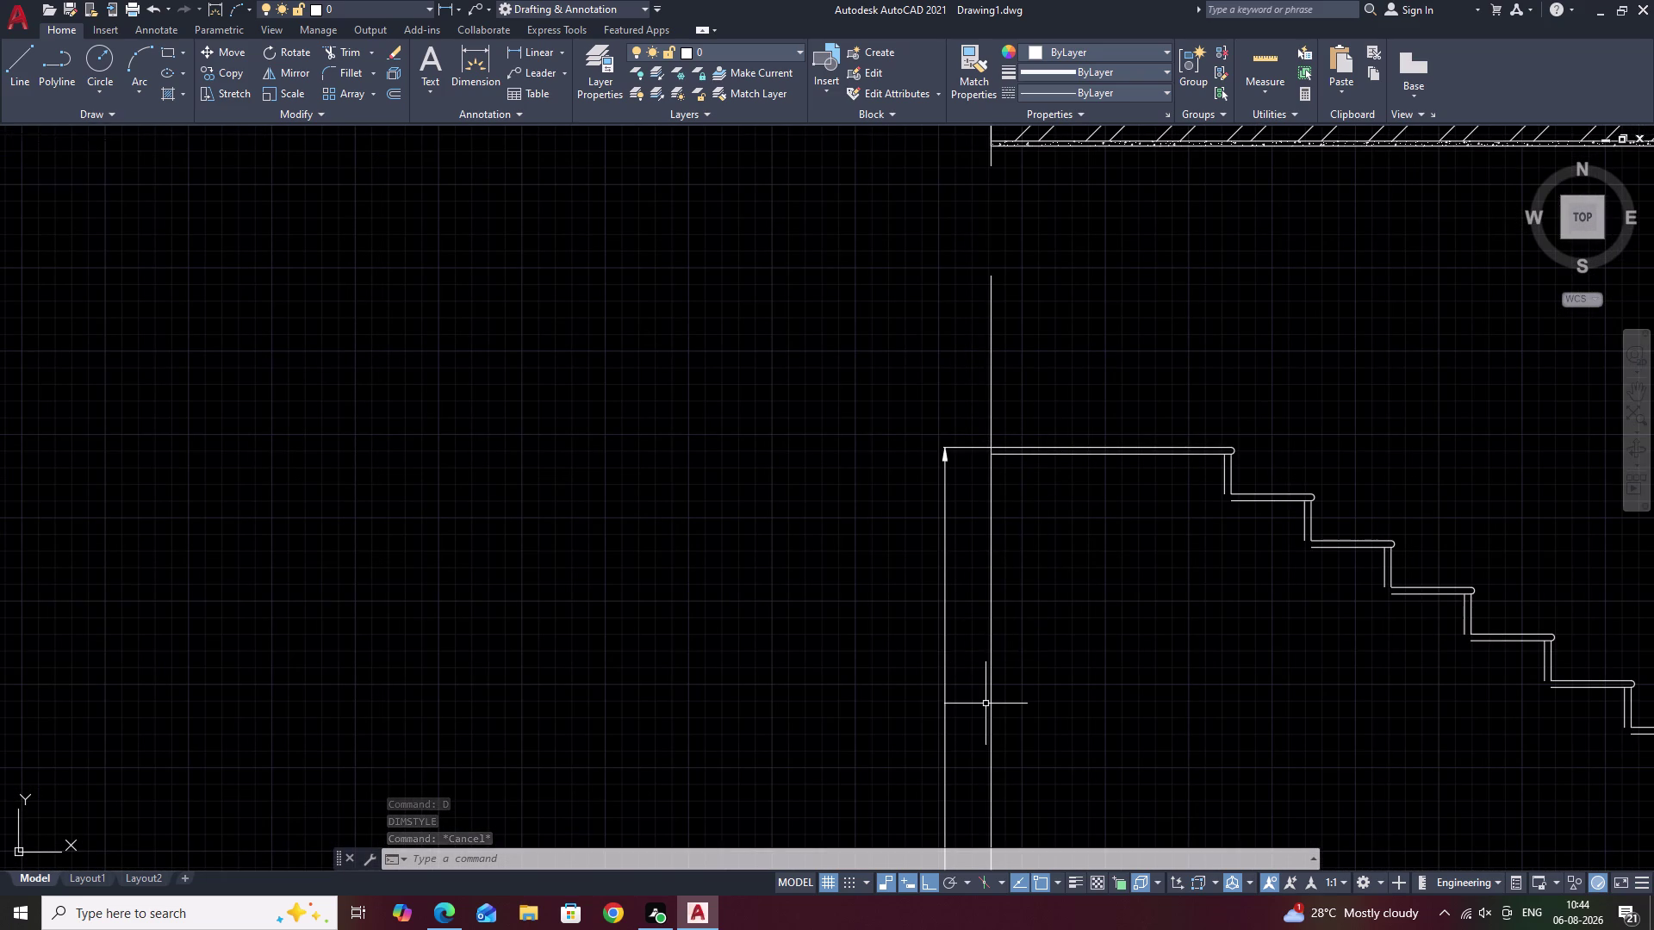
Trim the line sticking up above the top landing with a fence.
text(TR)
key(space)
drag(1072, 373, 1061, 375)
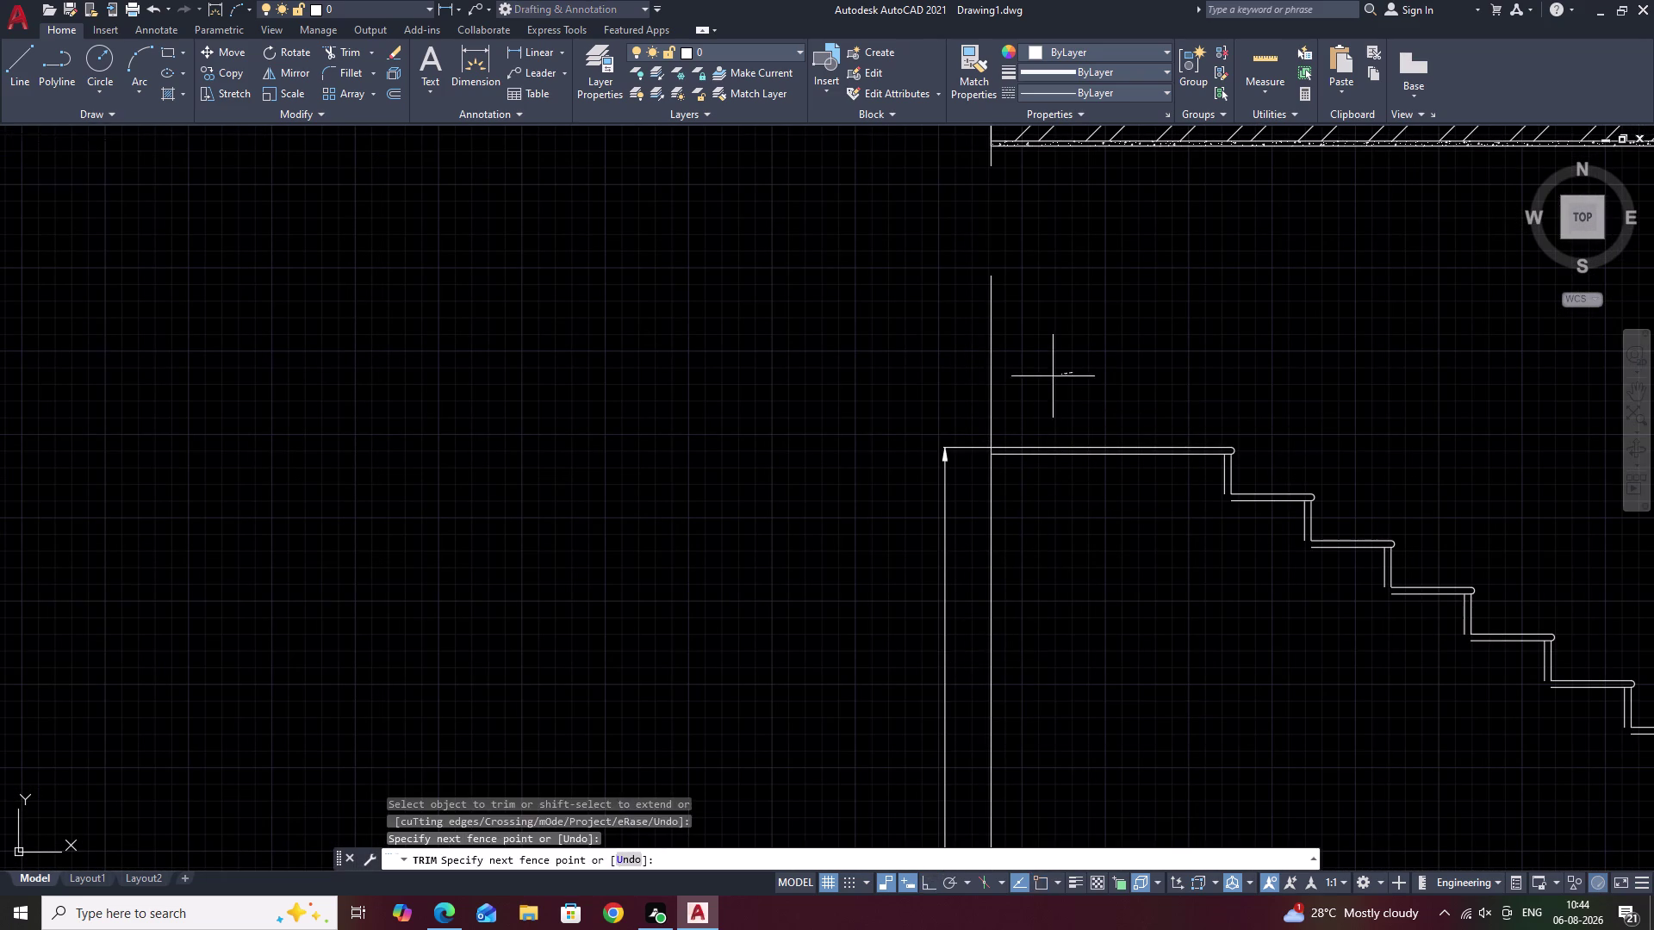
drag(1061, 375, 874, 394)
middle_drag(1069, 678, 1091, 496)
scroll(down, 3)
middle_drag(1154, 585, 813, 522)
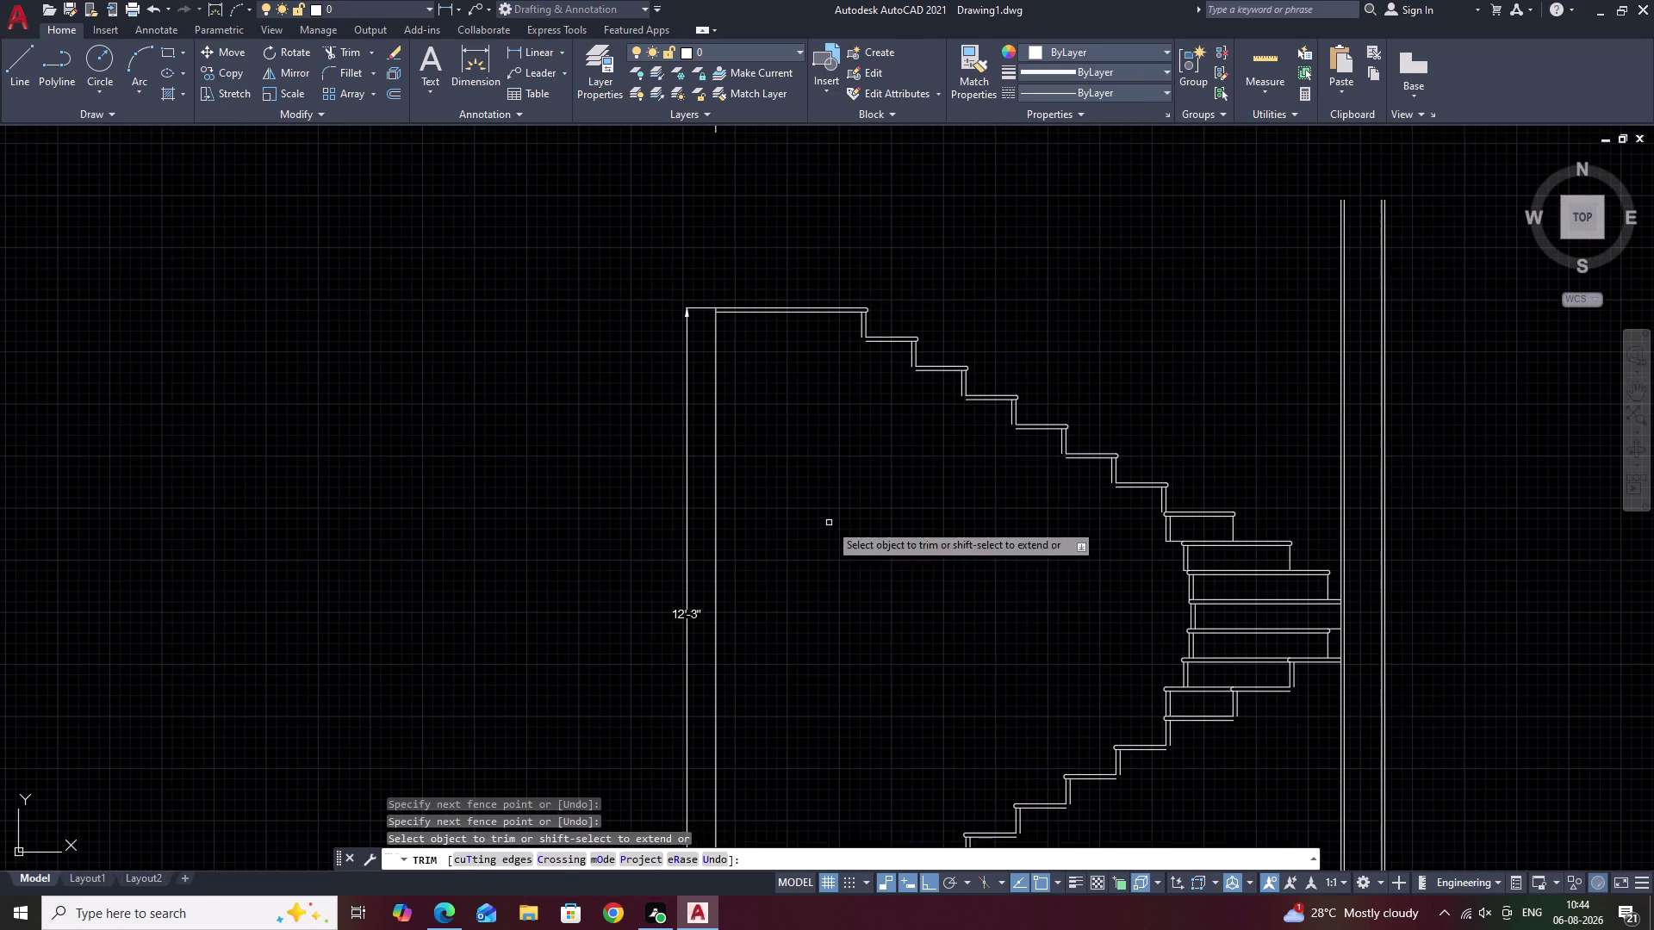
key(Escape)
Pan to the 12'-3" dimension and reopen the Dimension Style Manager.
middle_drag(788, 696, 806, 528)
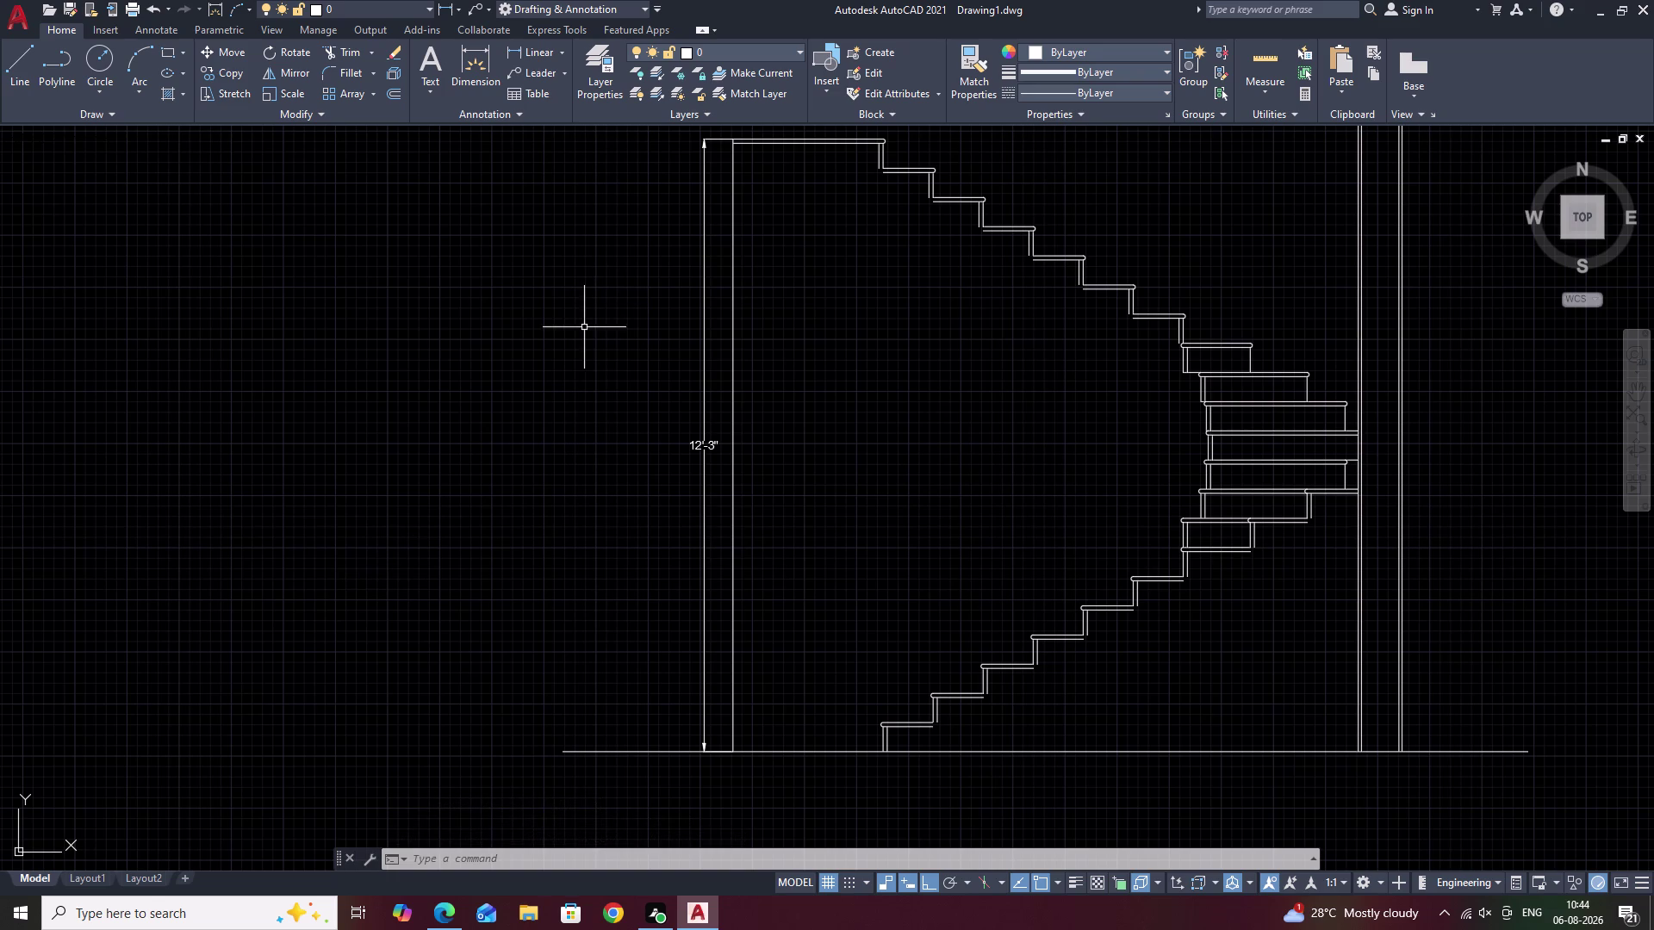
middle_drag(830, 273, 887, 381)
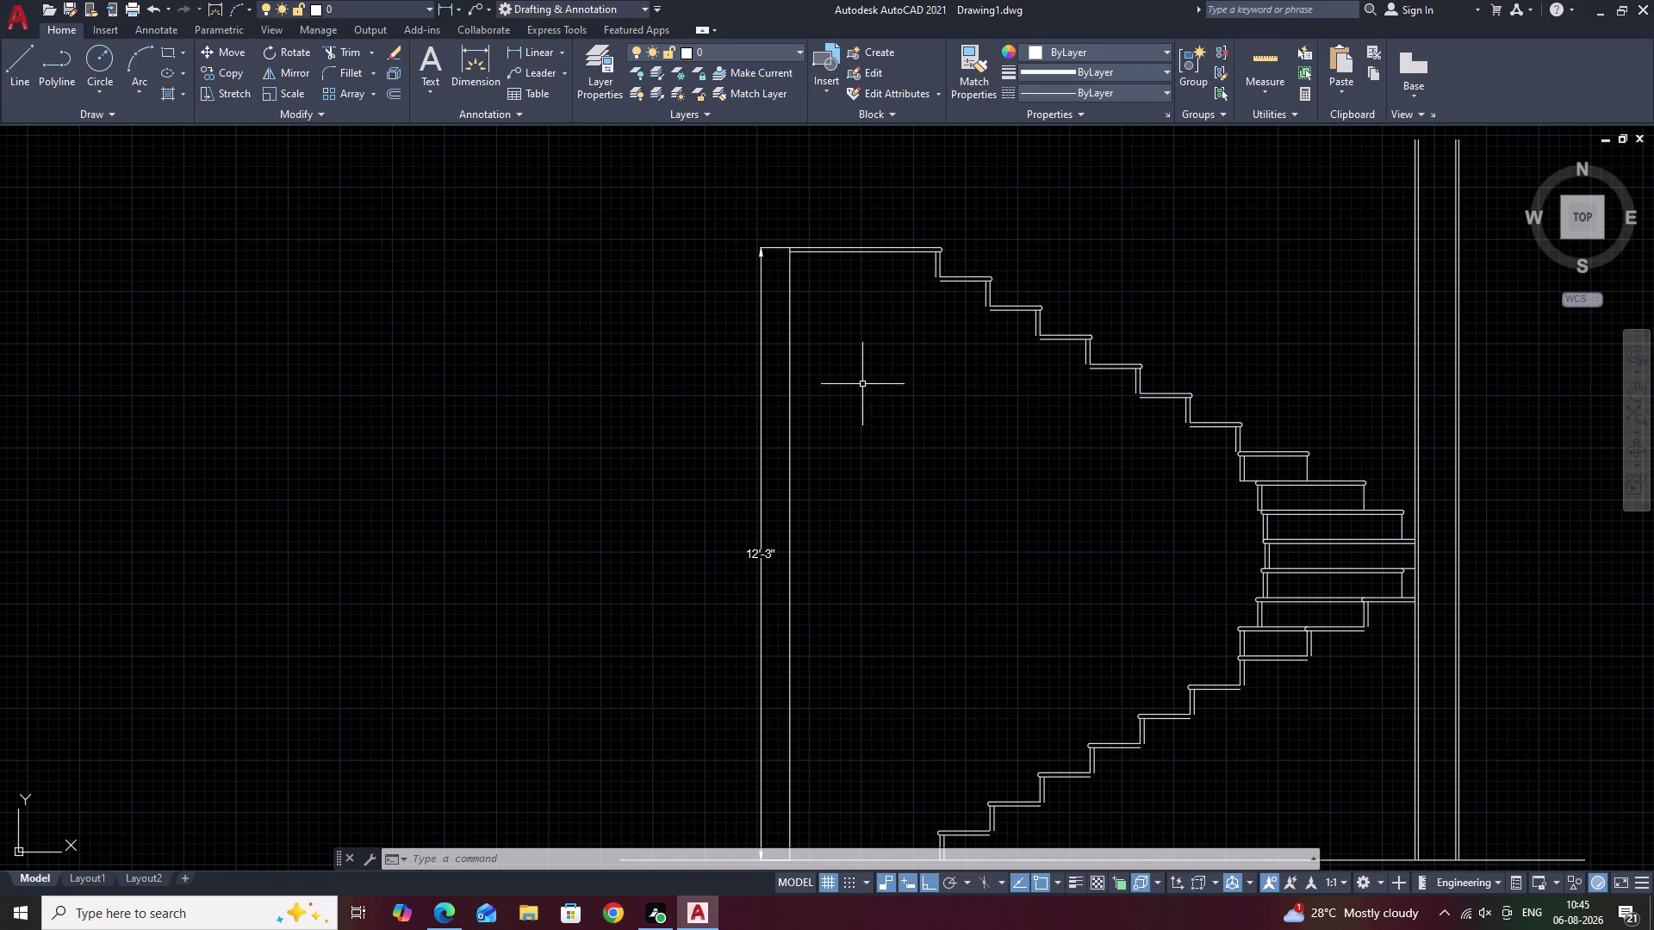
middle_drag(864, 387, 872, 308)
middle_drag(879, 448, 864, 321)
scroll(up, 3)
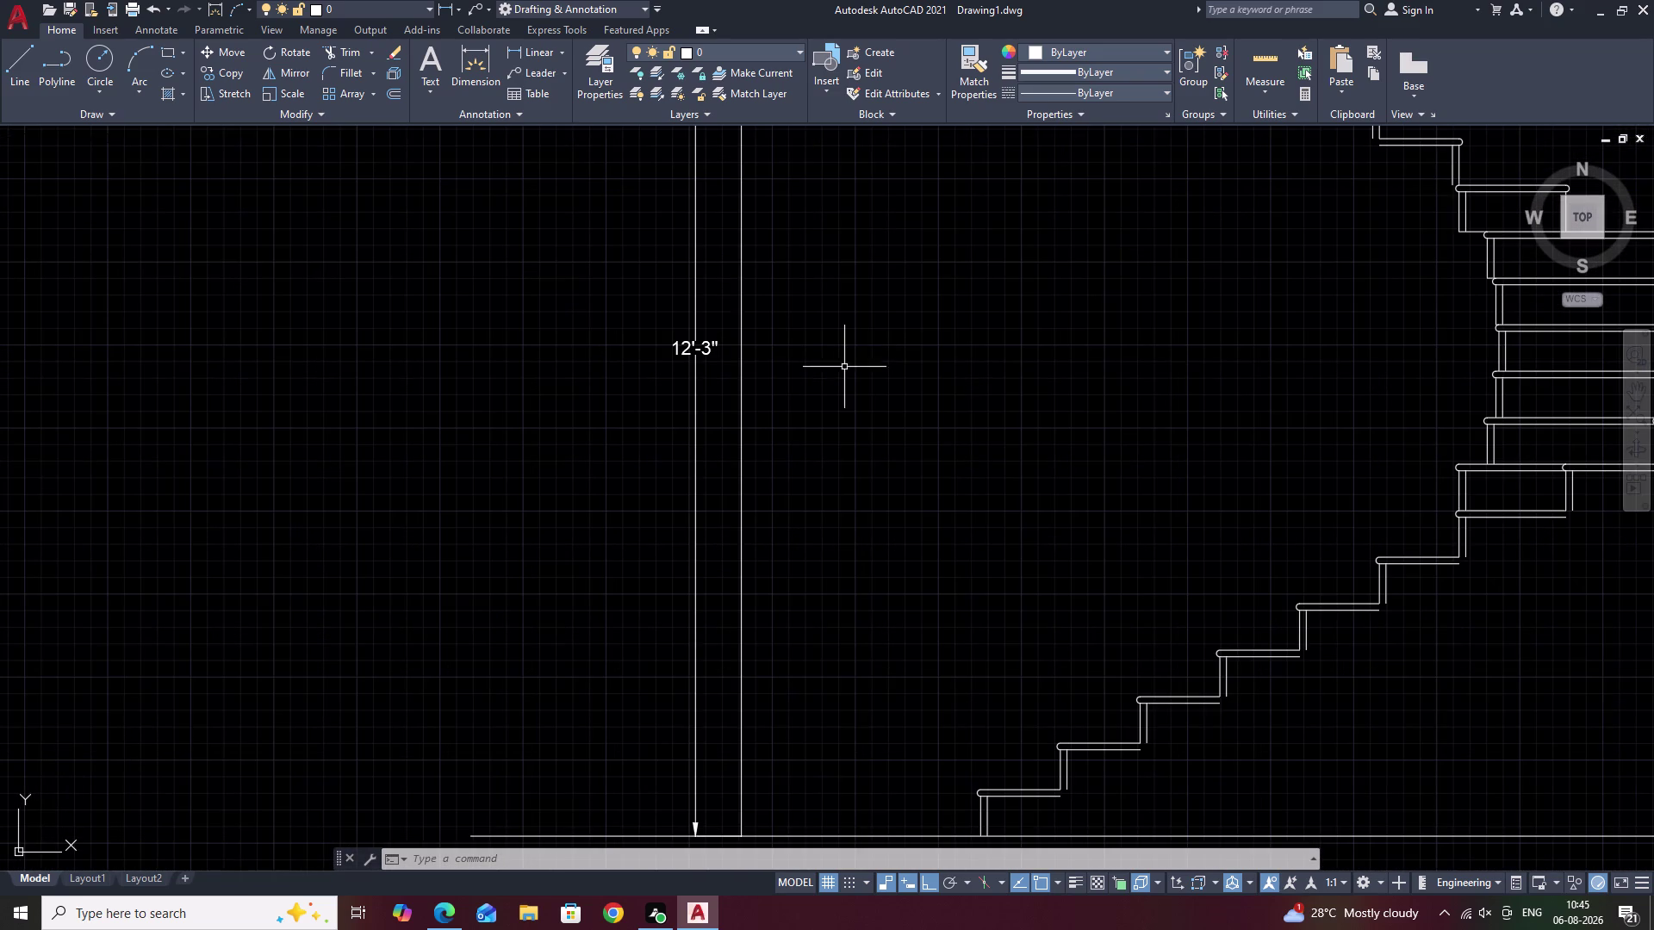
middle_drag(844, 368, 816, 392)
key(d)
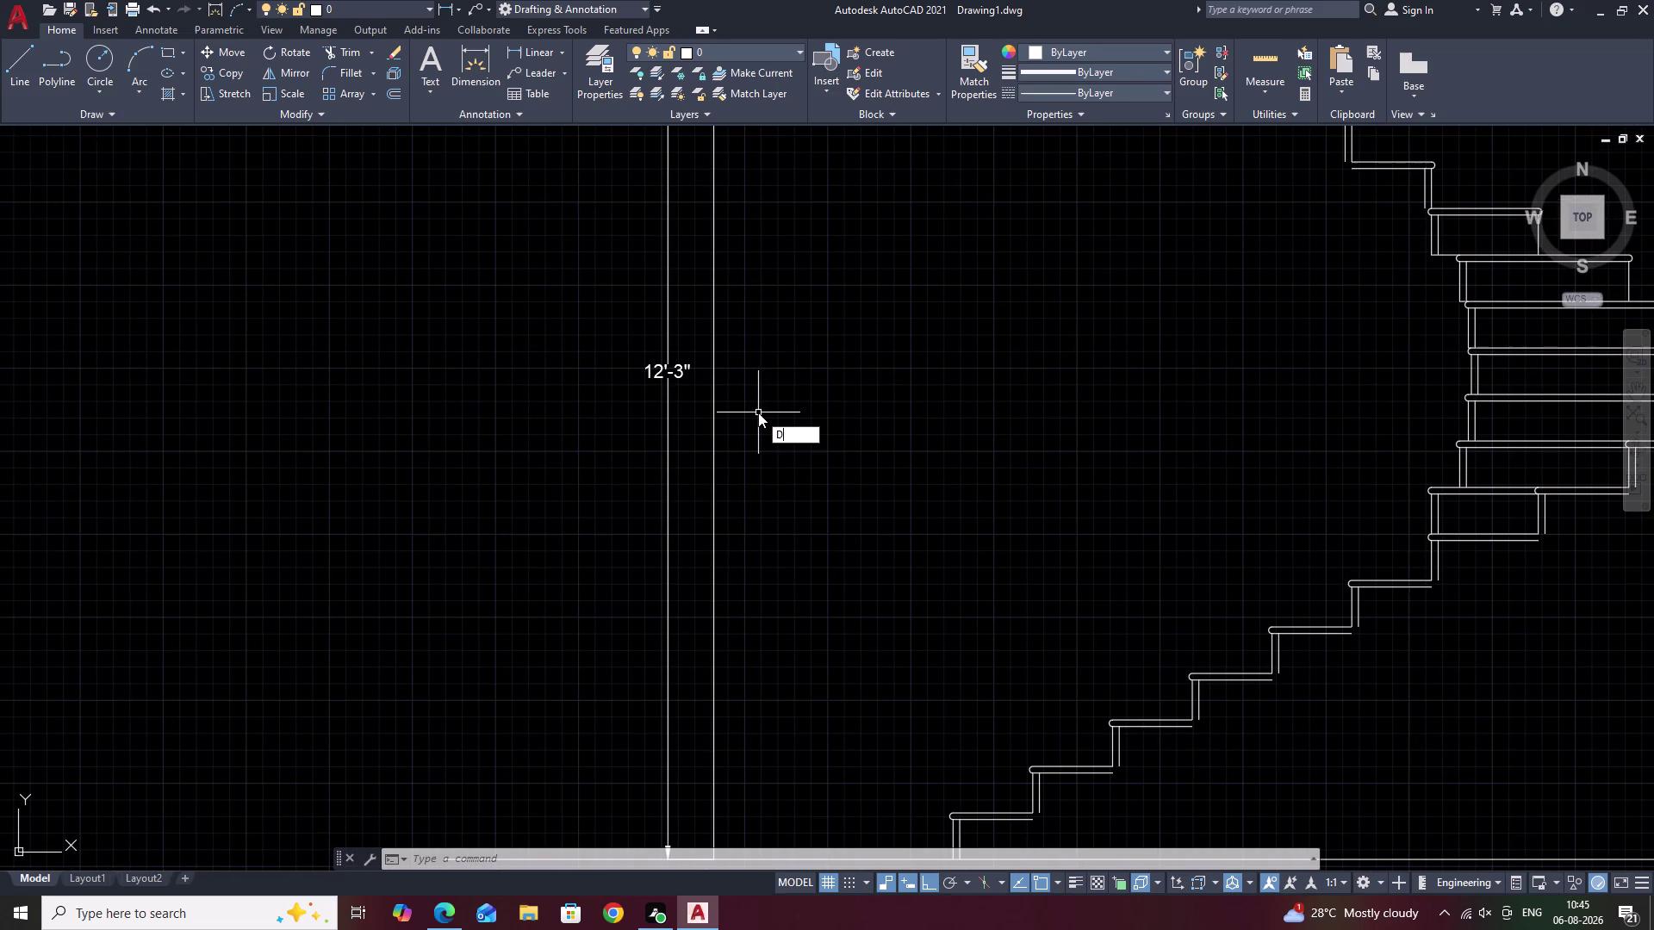
key(space)
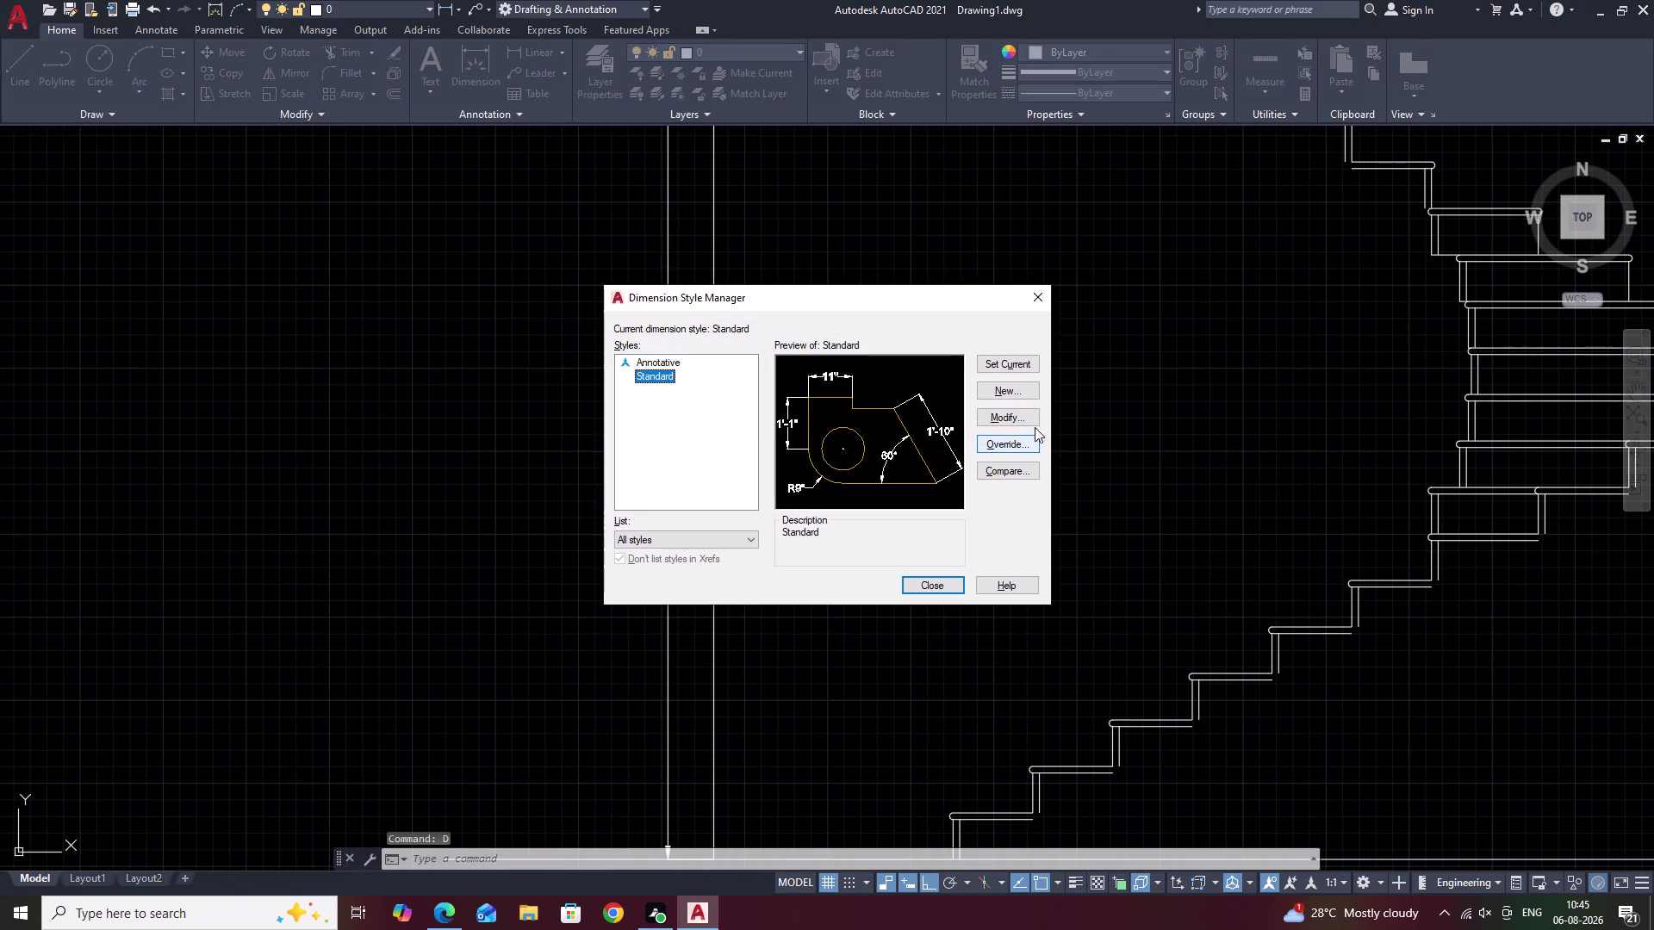
Modify the Standard style and review its Primary Units, Arrows and Lines settings.
click(1029, 414)
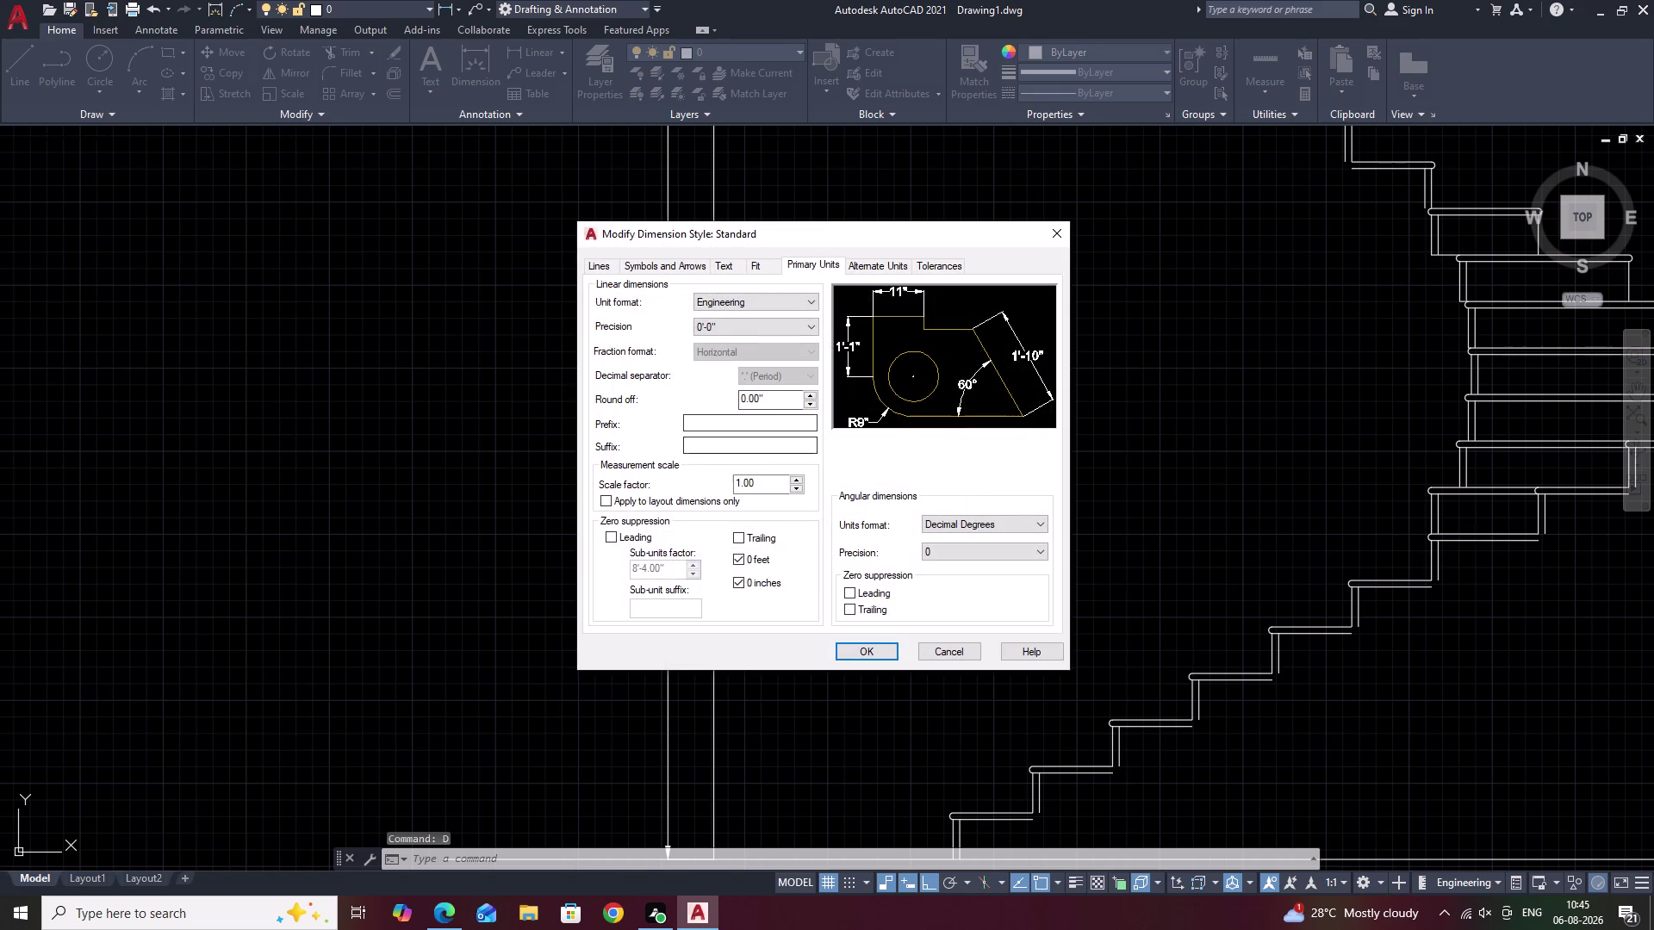
click(687, 269)
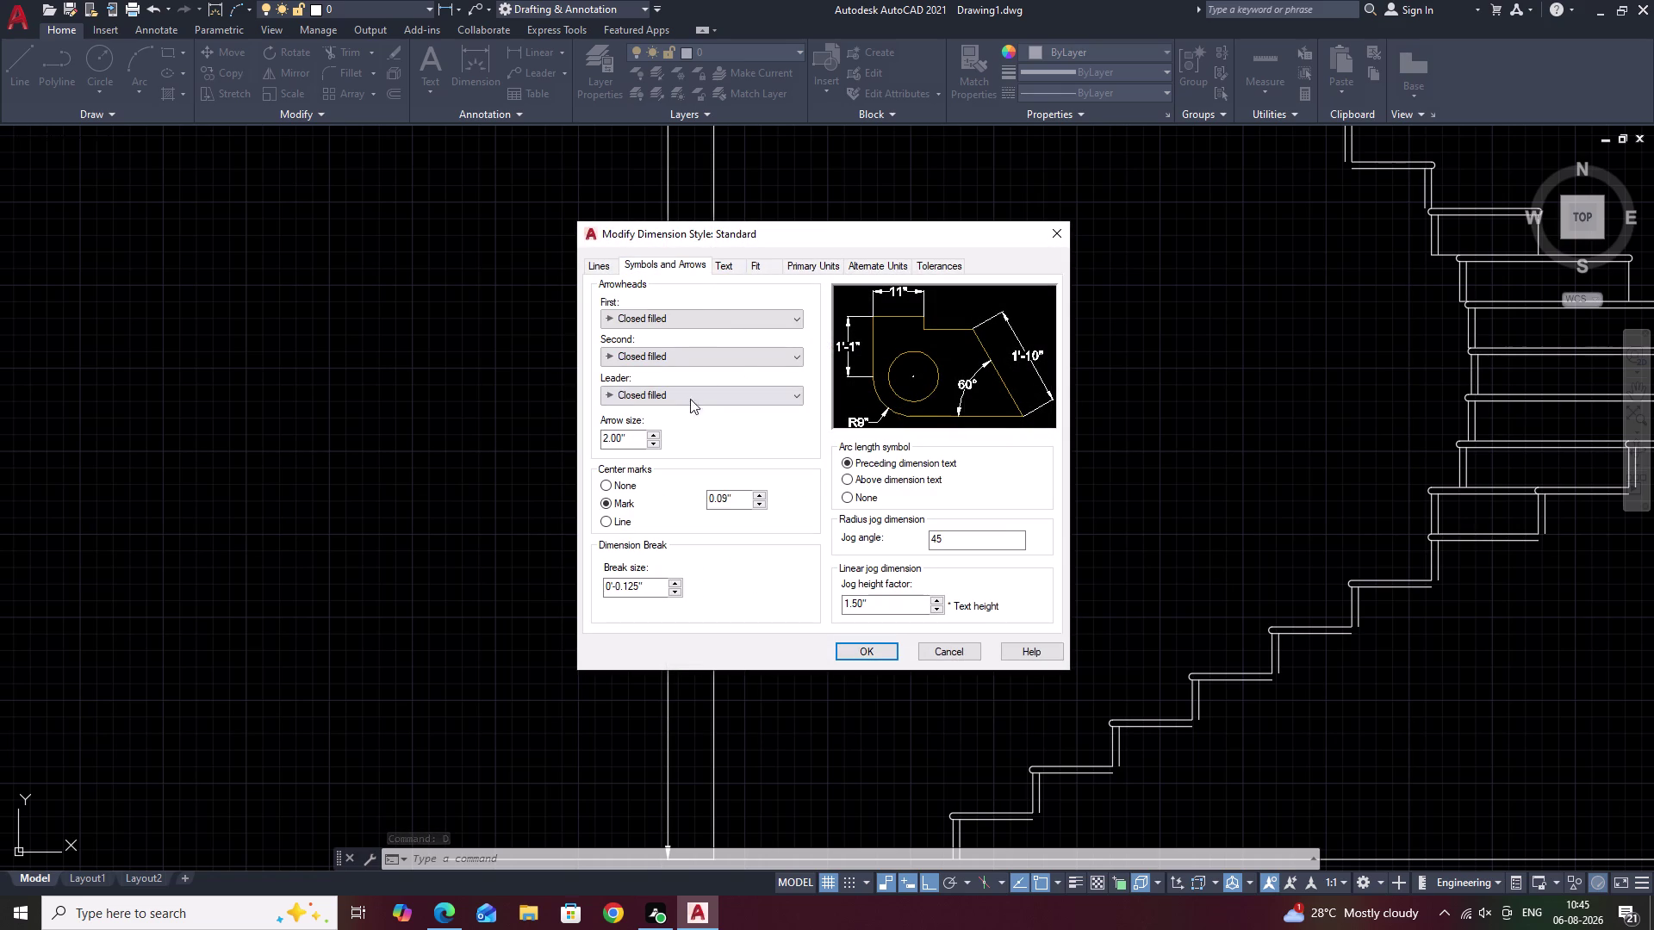
click(794, 265)
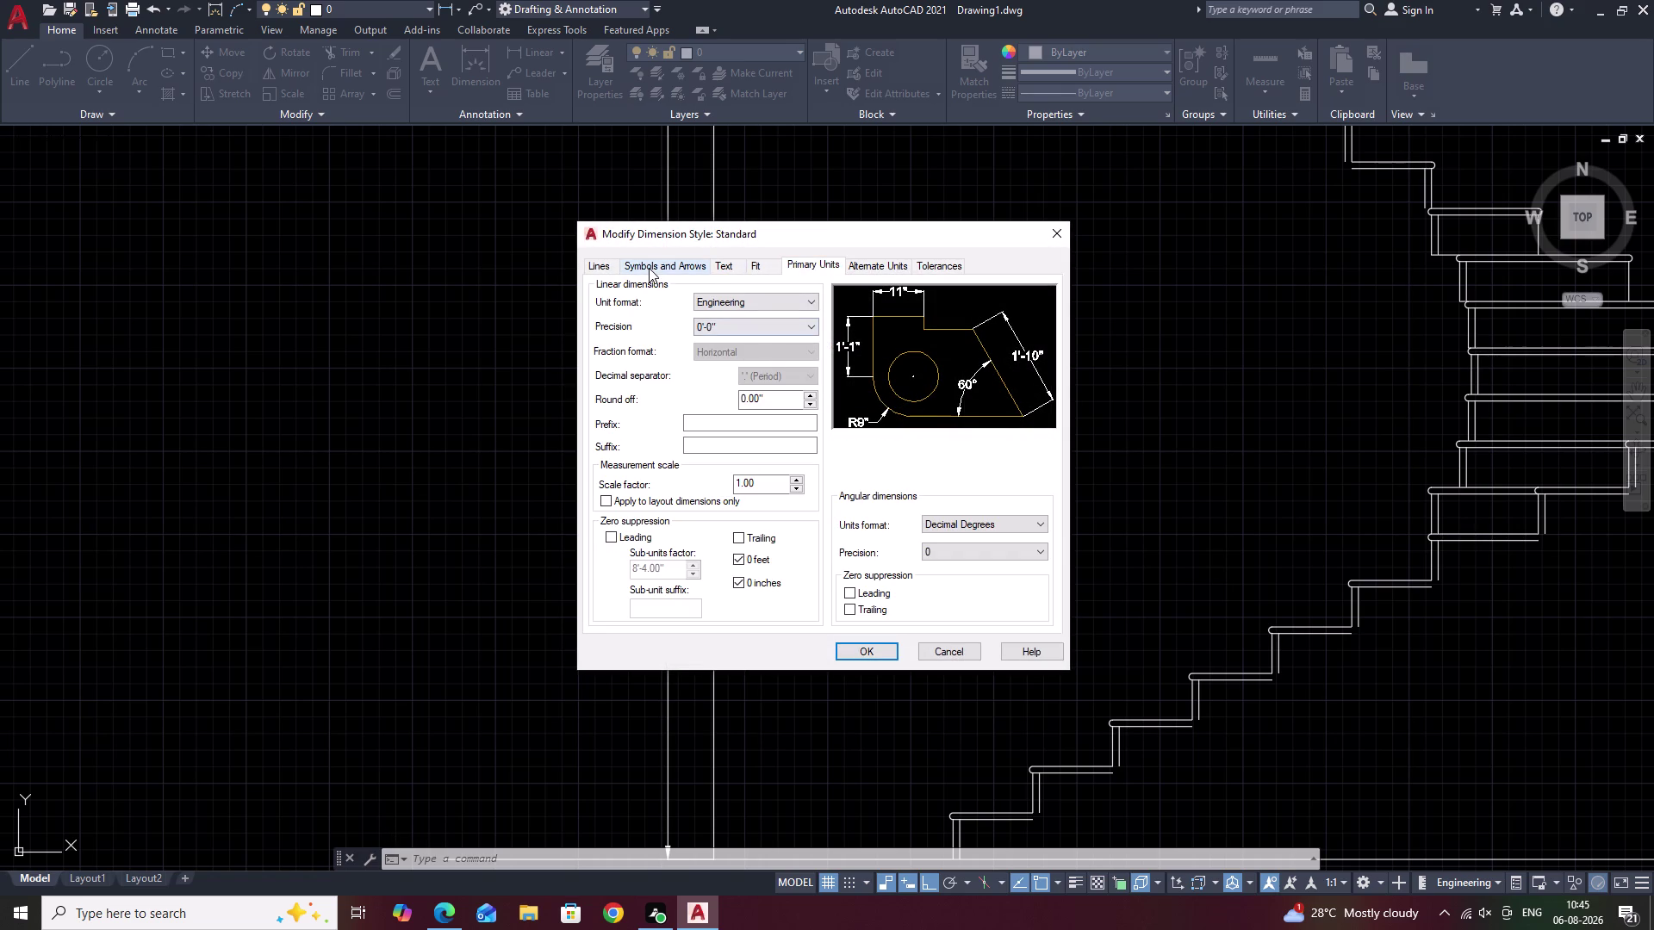
click(648, 268)
click(603, 268)
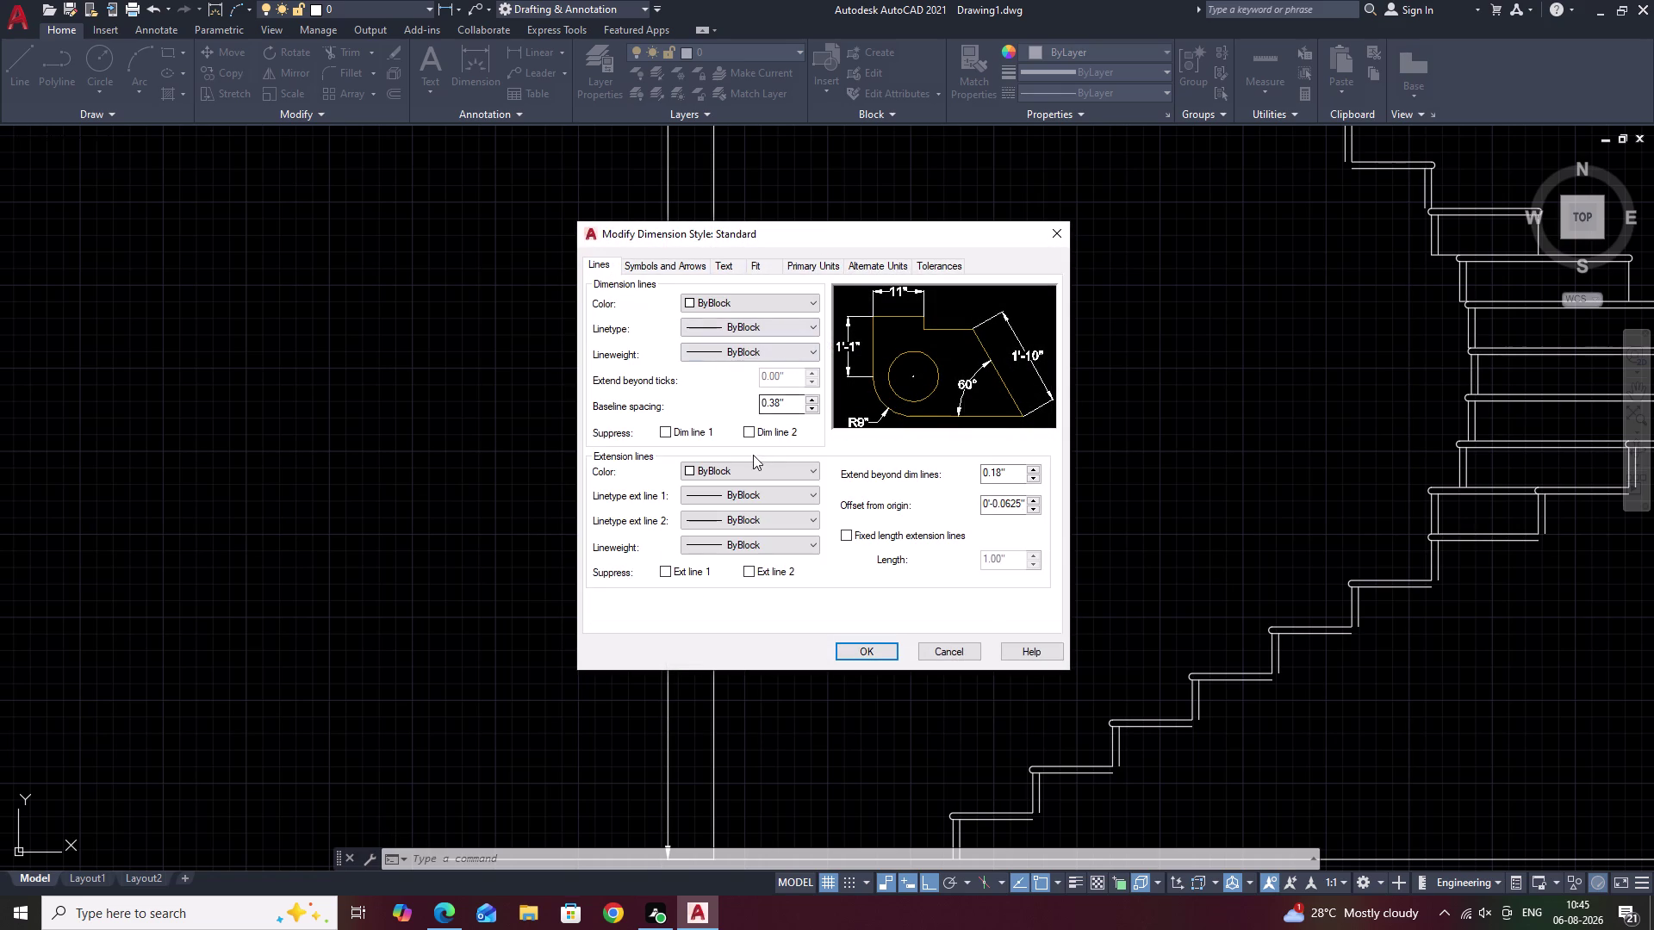
click(827, 256)
click(829, 265)
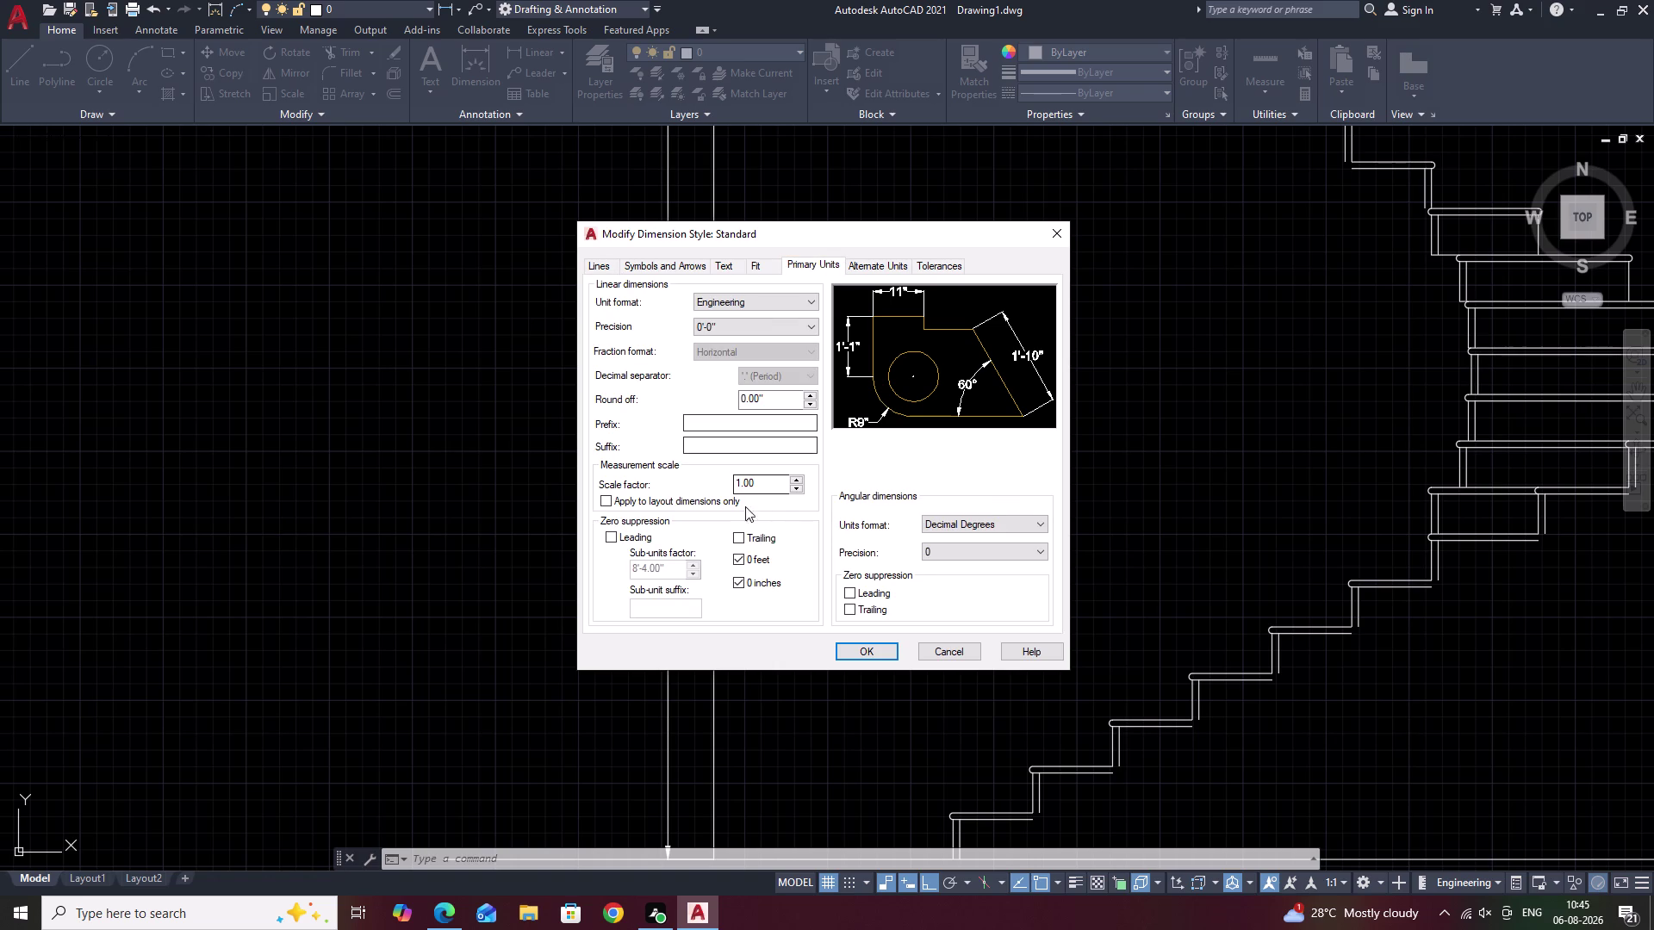
Set text alignment to 'Aligned with dimension line' and close the manager.
click(734, 271)
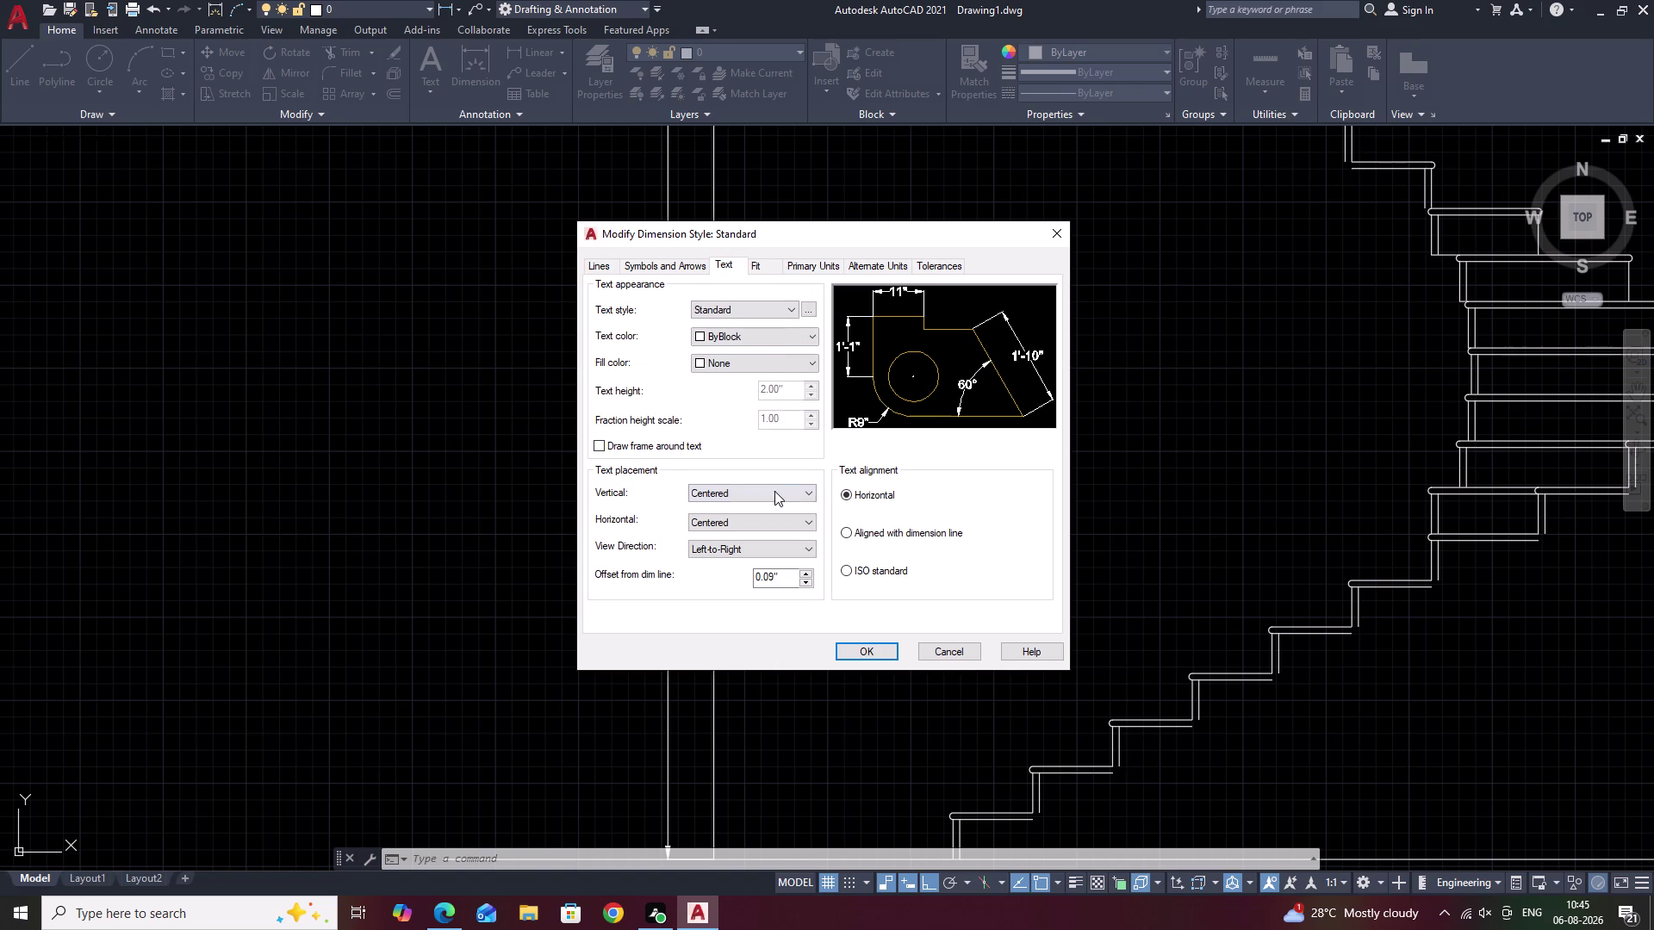
click(775, 491)
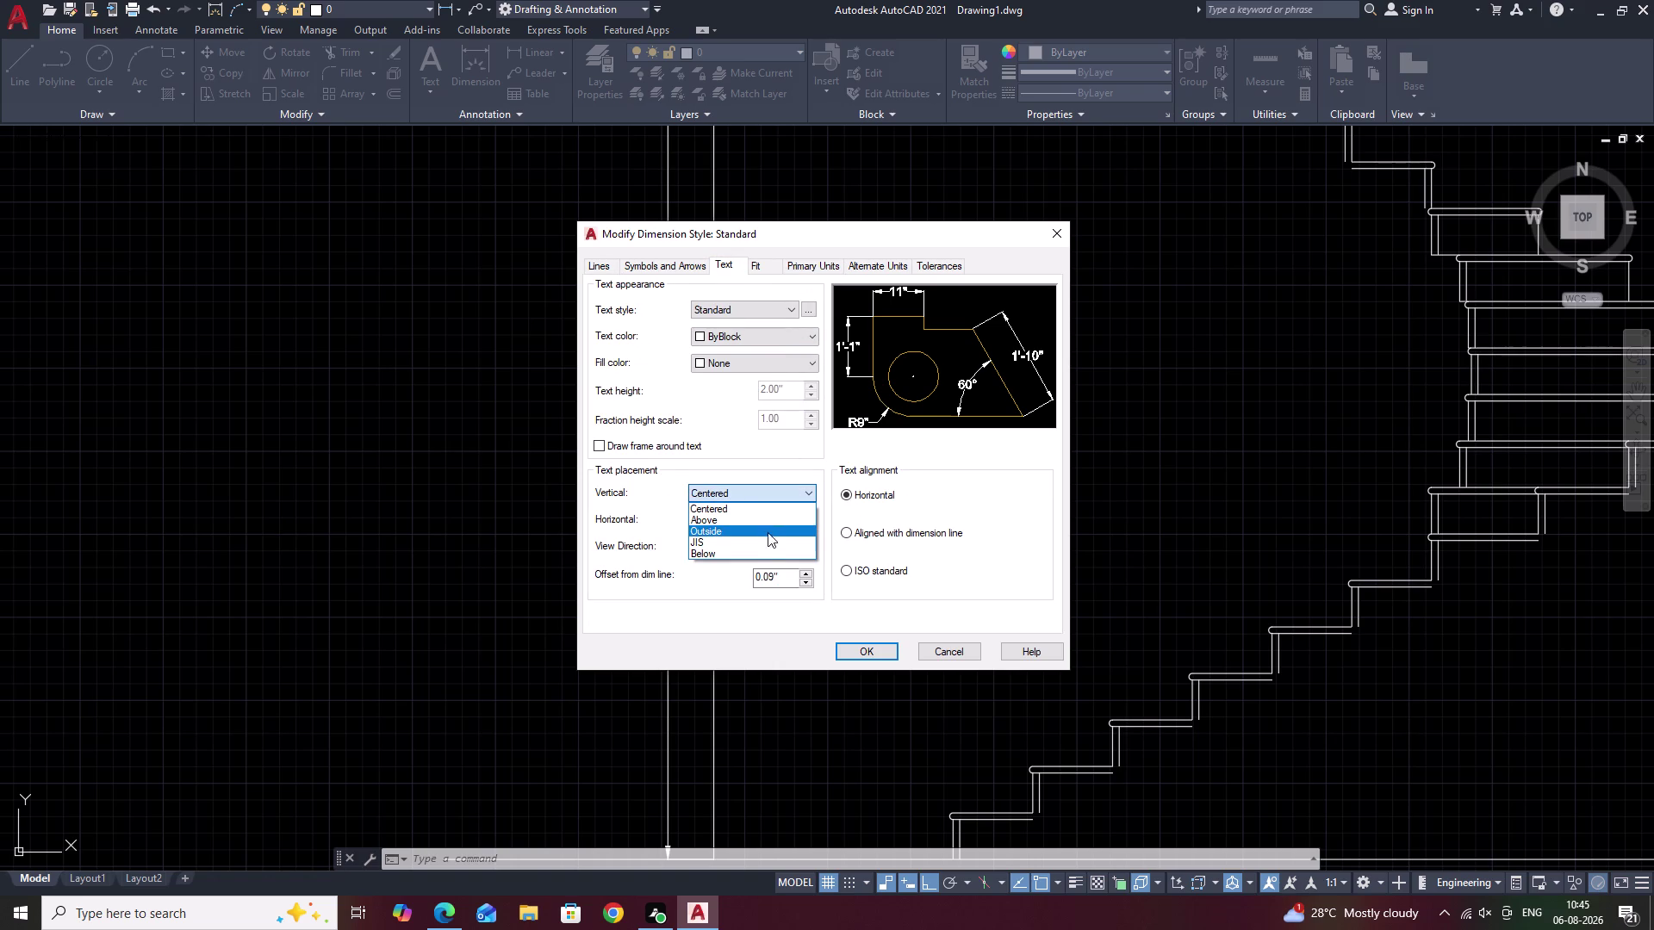
click(845, 533)
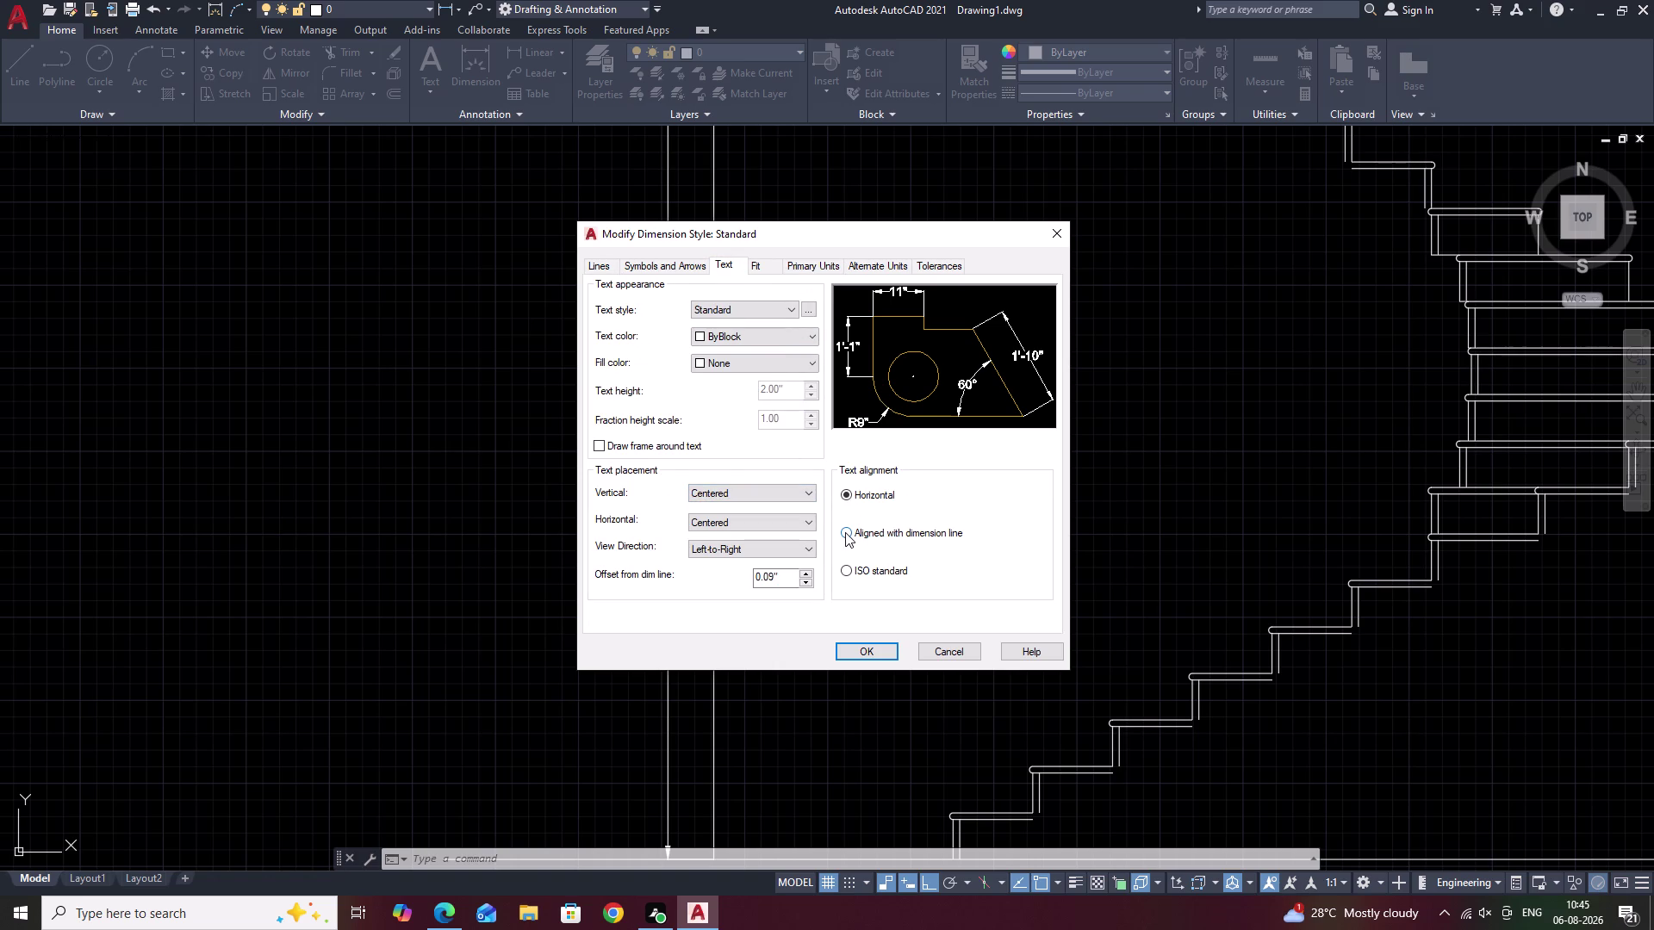
click(845, 532)
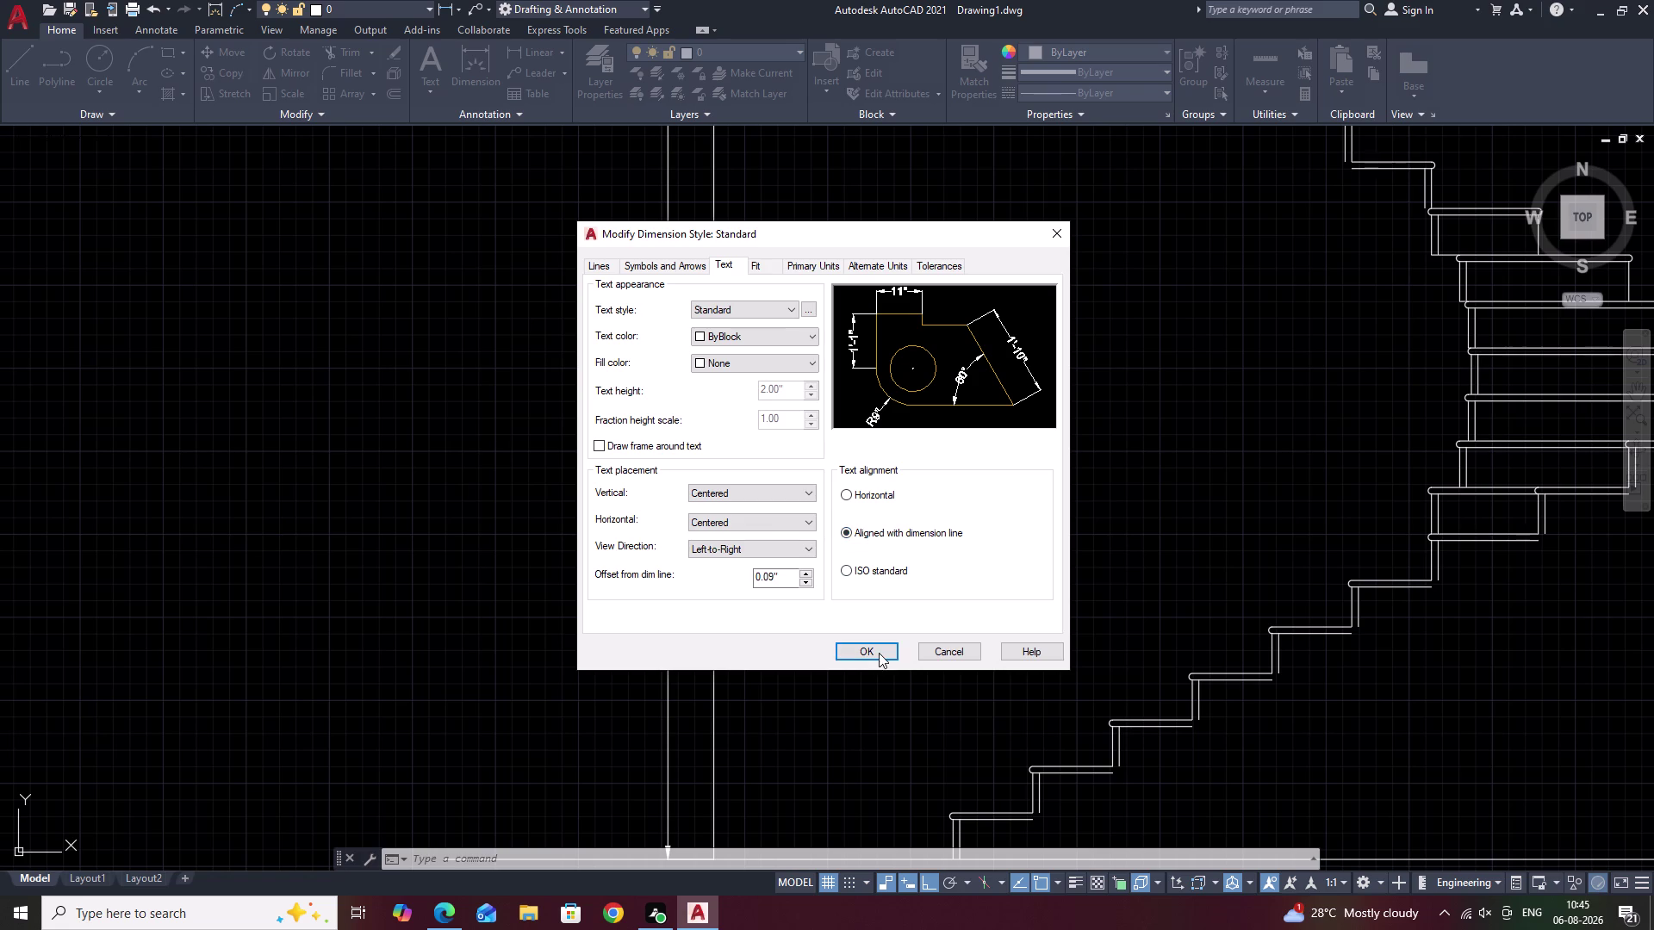
click(878, 653)
click(937, 581)
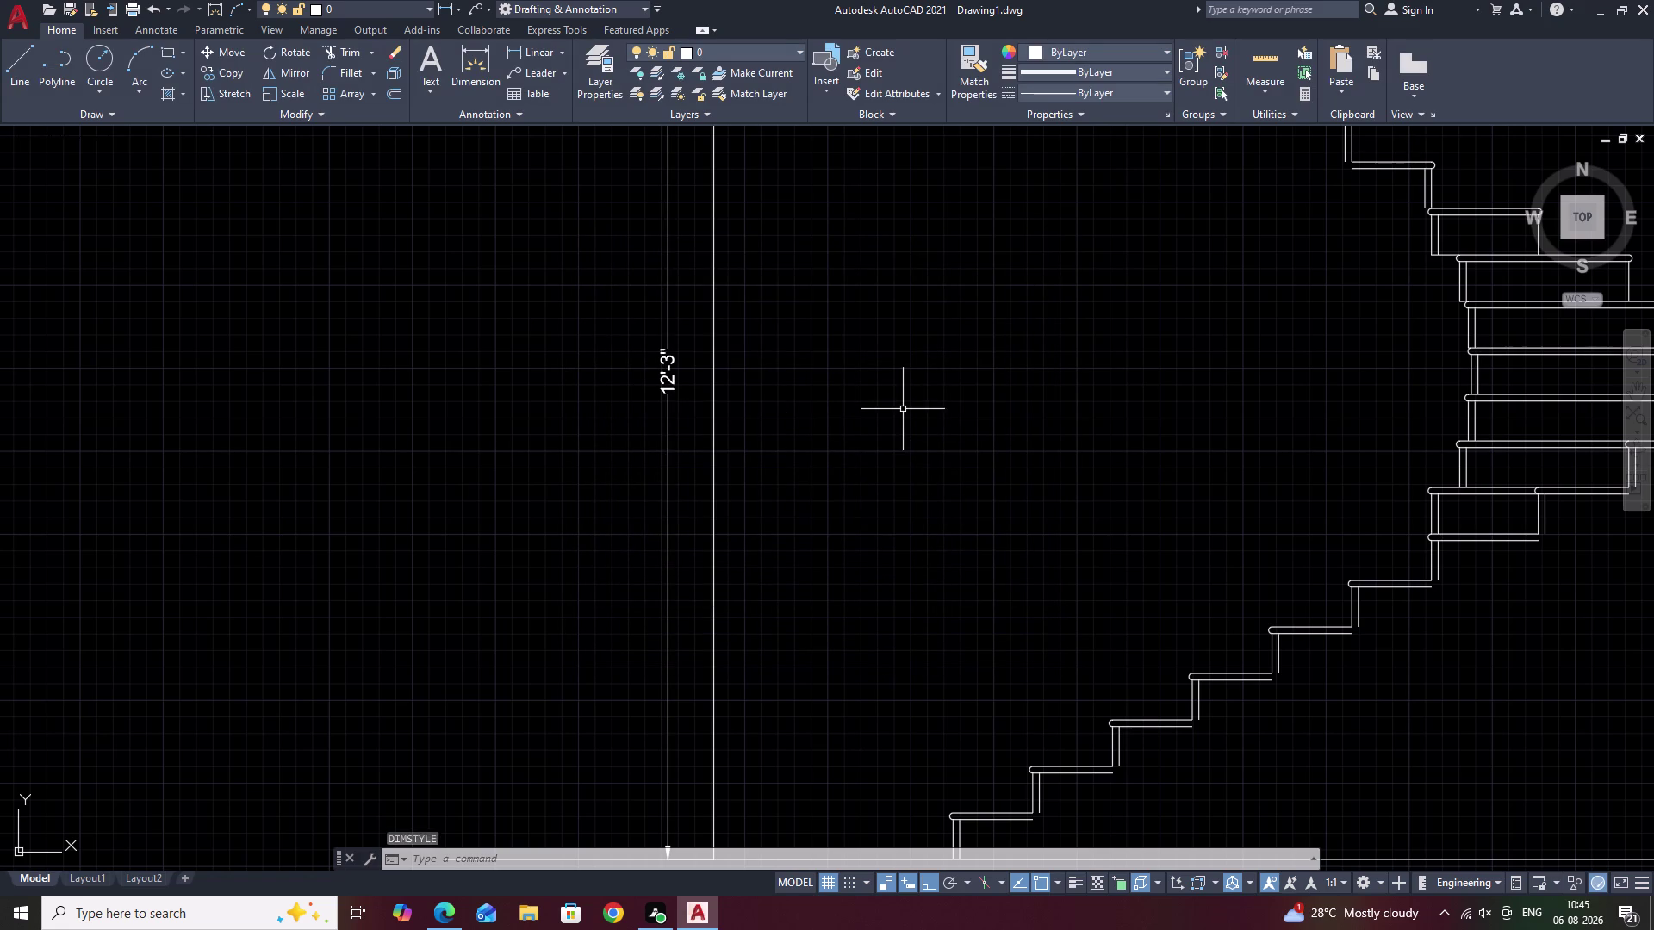
Frame the whole staircase elevation and start FILLET (F) for the step corners.
key(Escape)
scroll(down, 3)
middle_drag(902, 407, 791, 422)
scroll(up, 3)
middle_drag(746, 433, 767, 417)
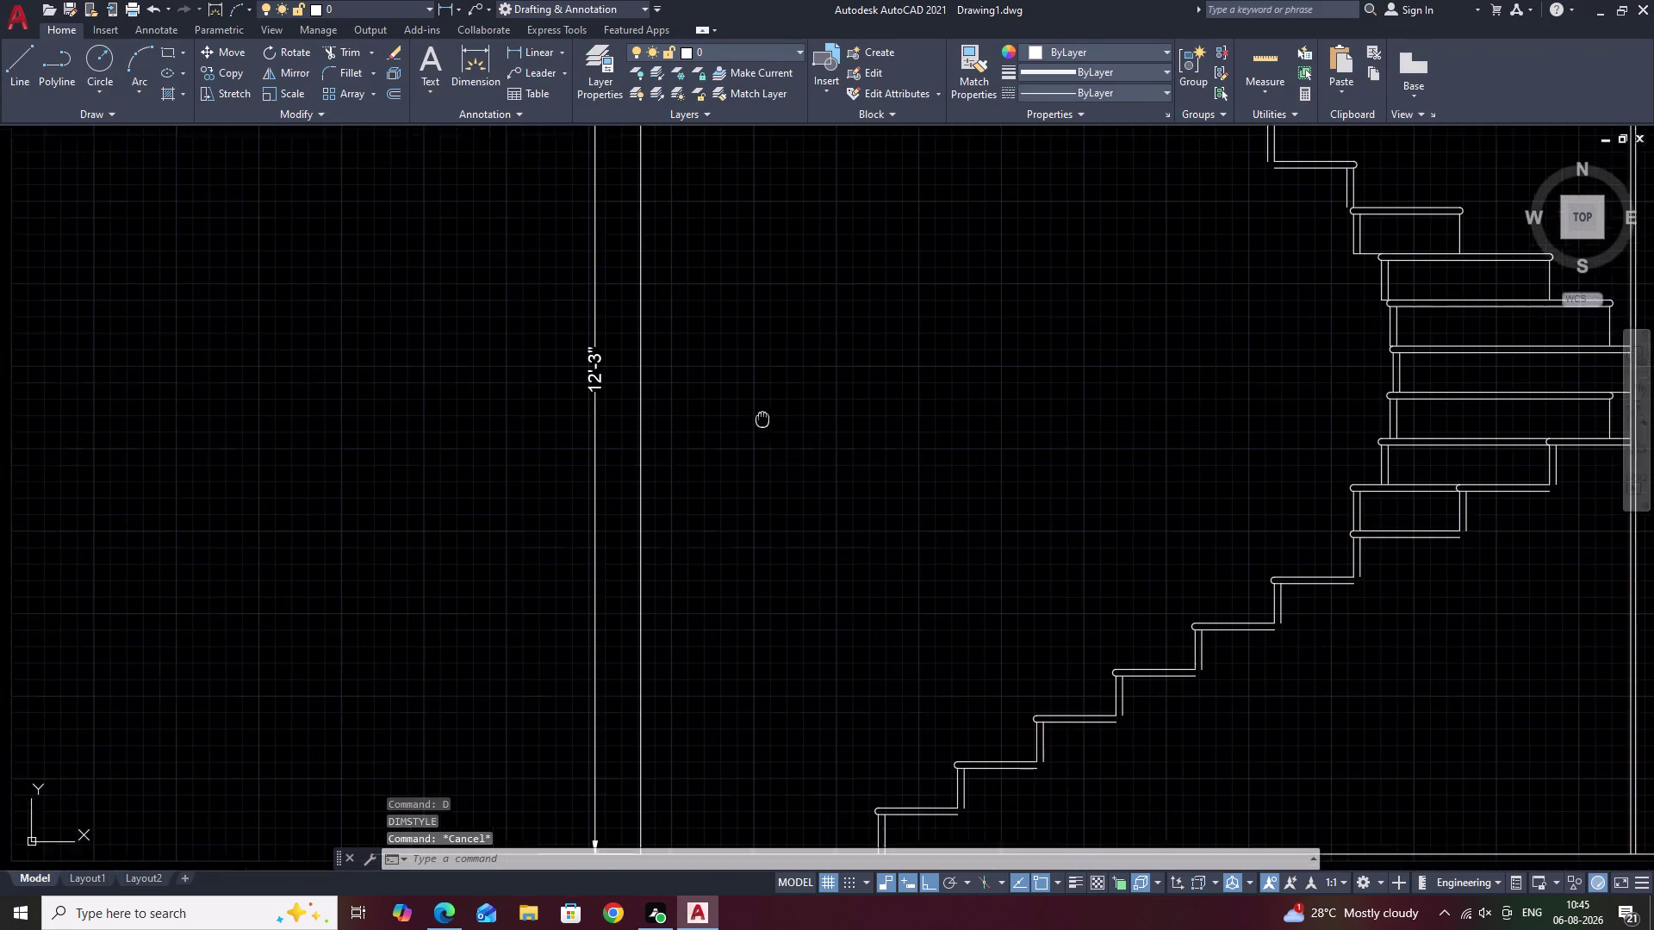
middle_drag(768, 416, 803, 402)
scroll(down, 3)
middle_drag(863, 426, 769, 462)
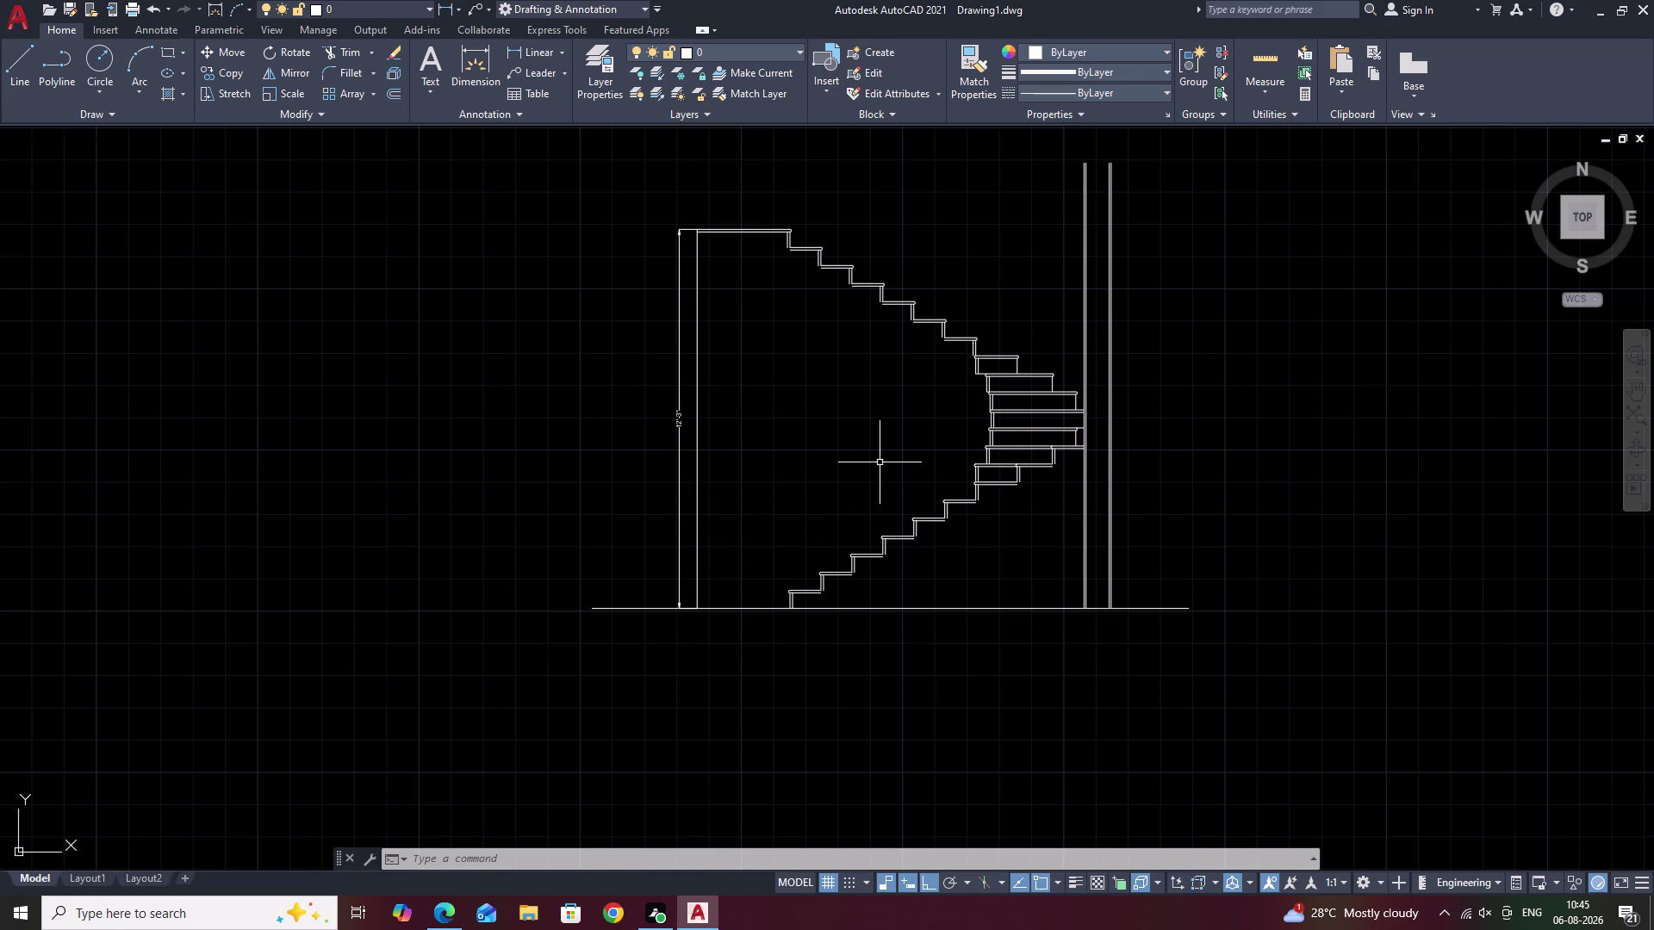
text(F)
key(space)
Fillet the first four step corners at zero radius, joining each tread to its riser.
scroll(up, 3)
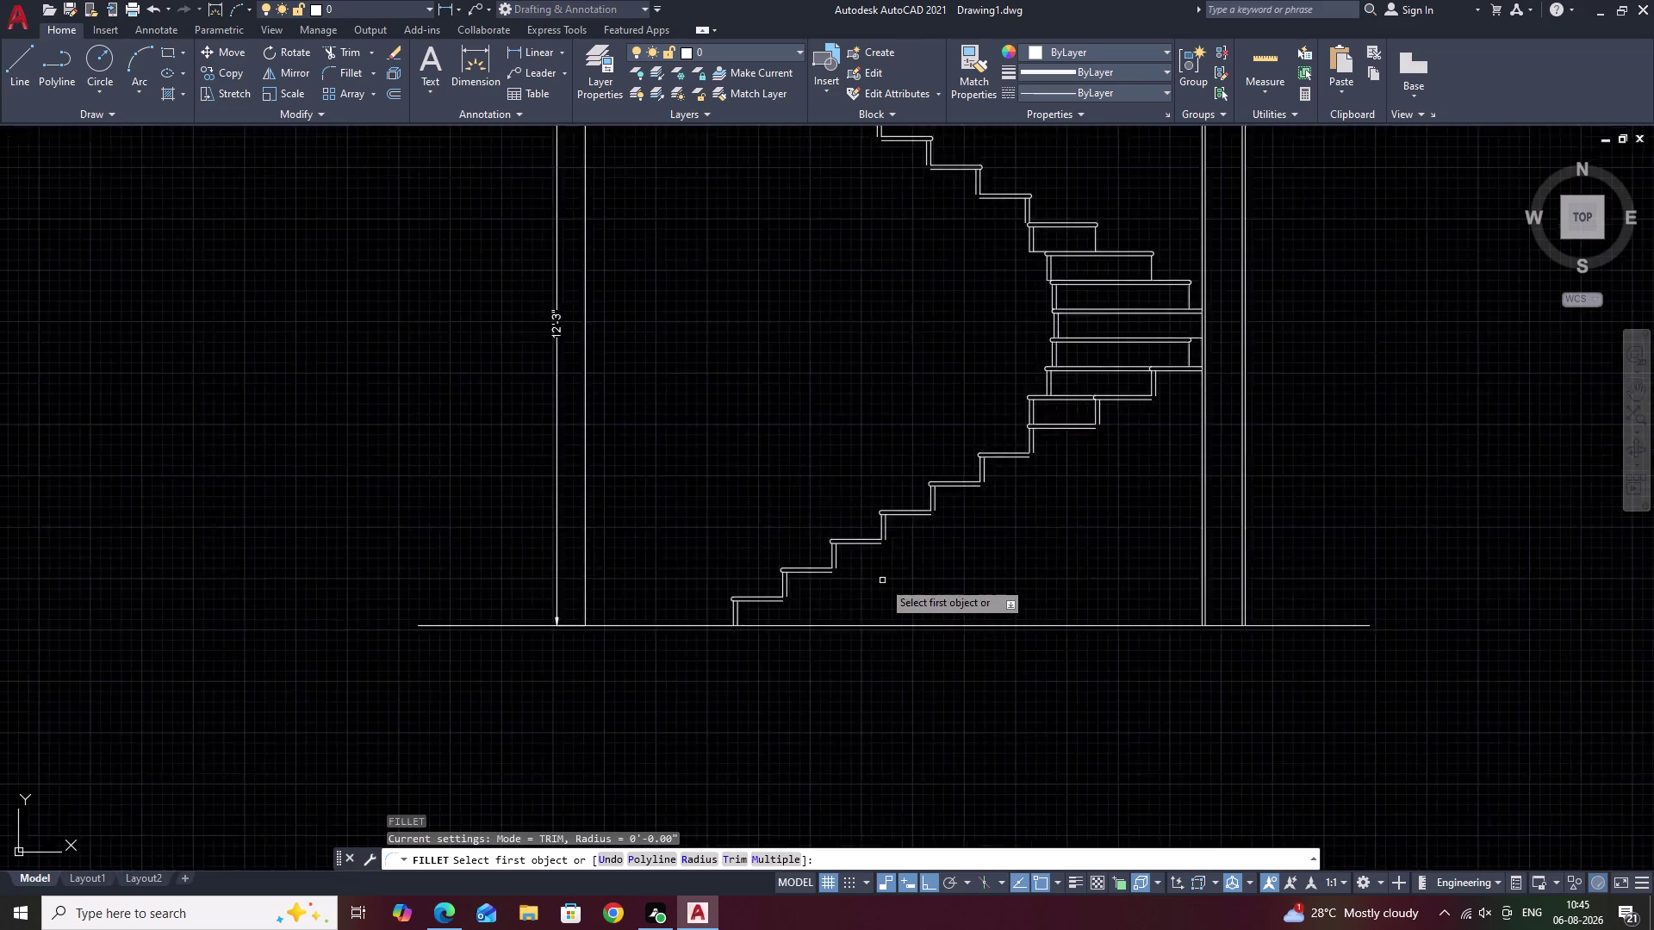
click(696, 615)
click(731, 600)
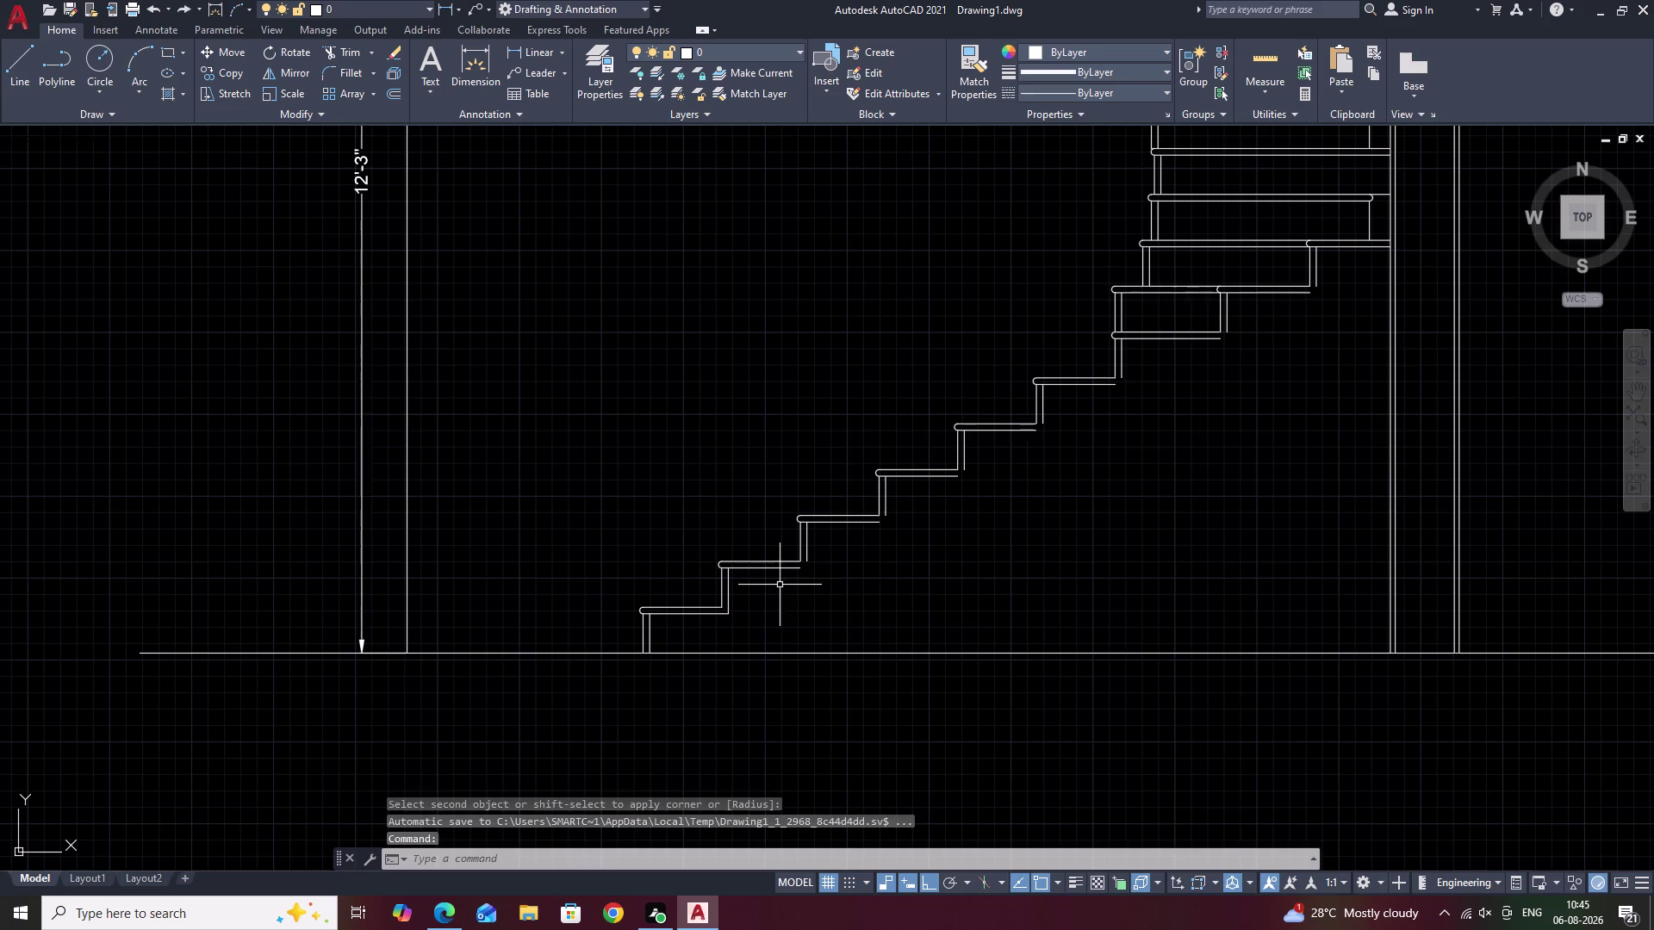
key(space)
scroll(up, 3)
click(731, 582)
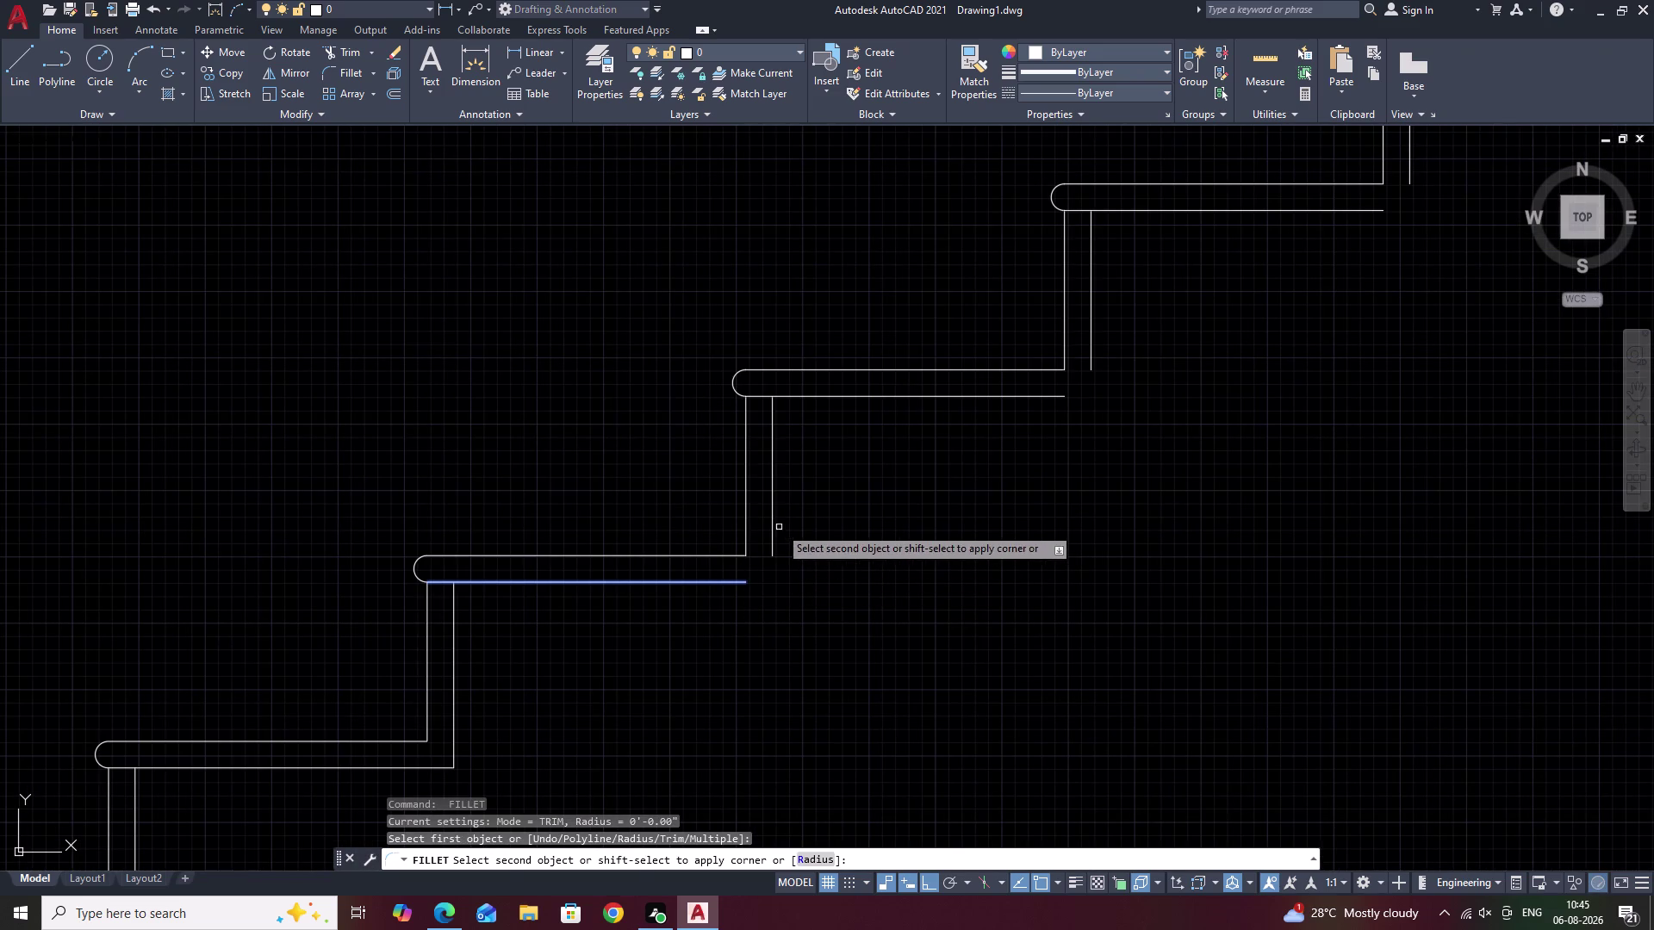
click(773, 520)
middle_drag(886, 518, 667, 630)
key(space)
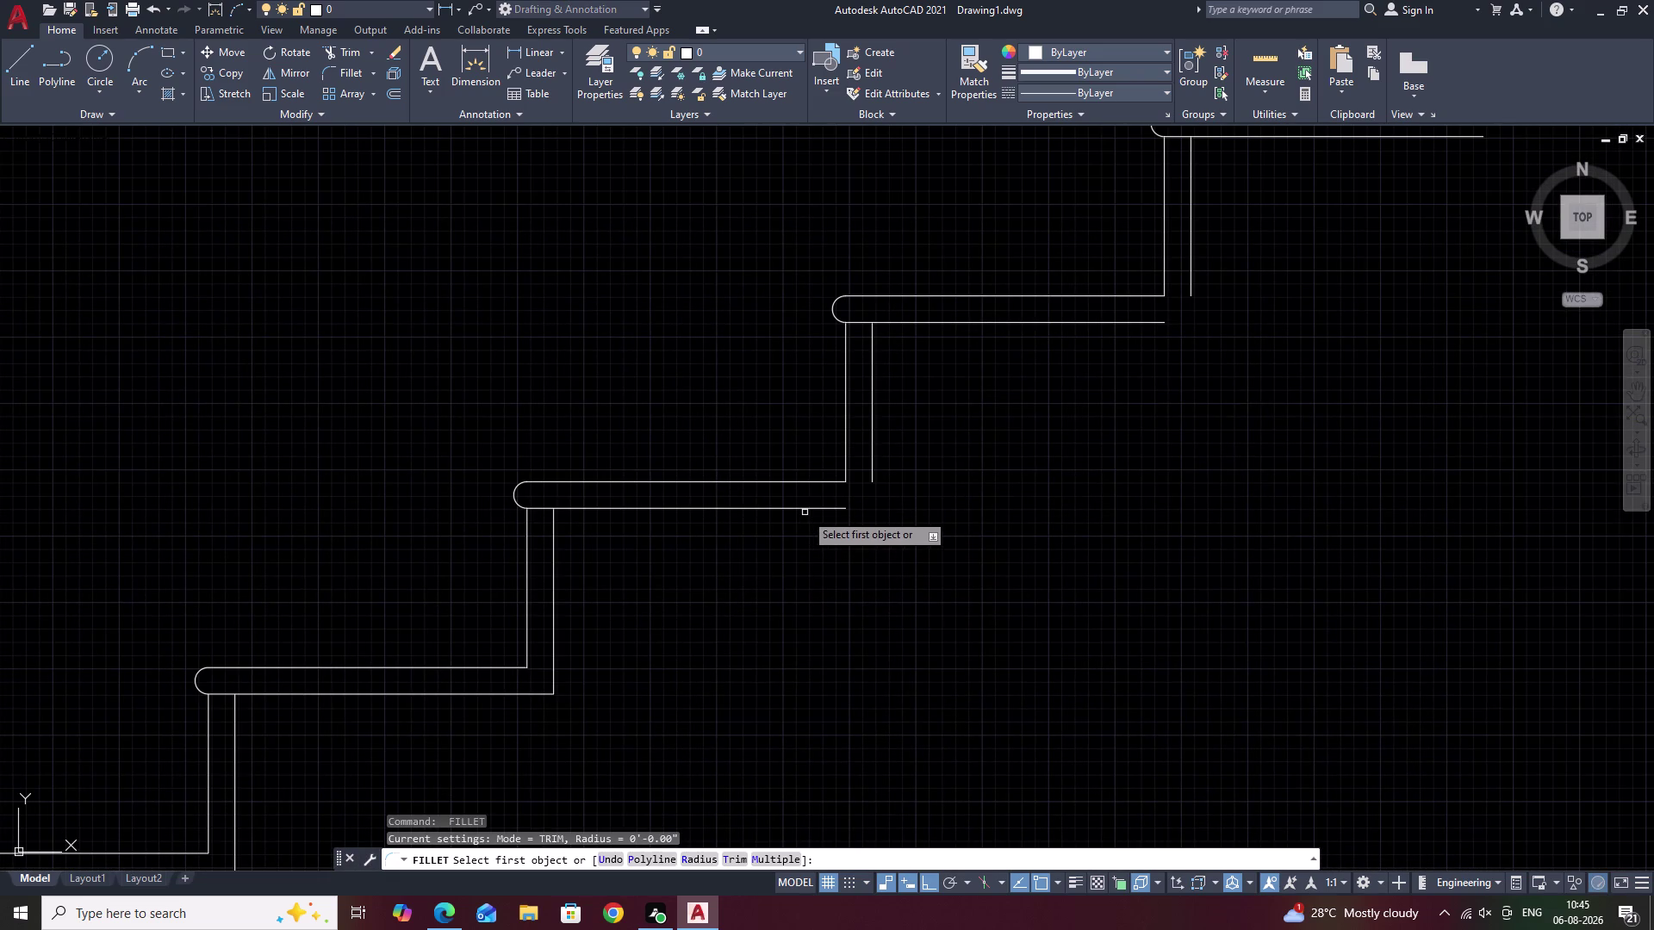
click(809, 509)
click(876, 465)
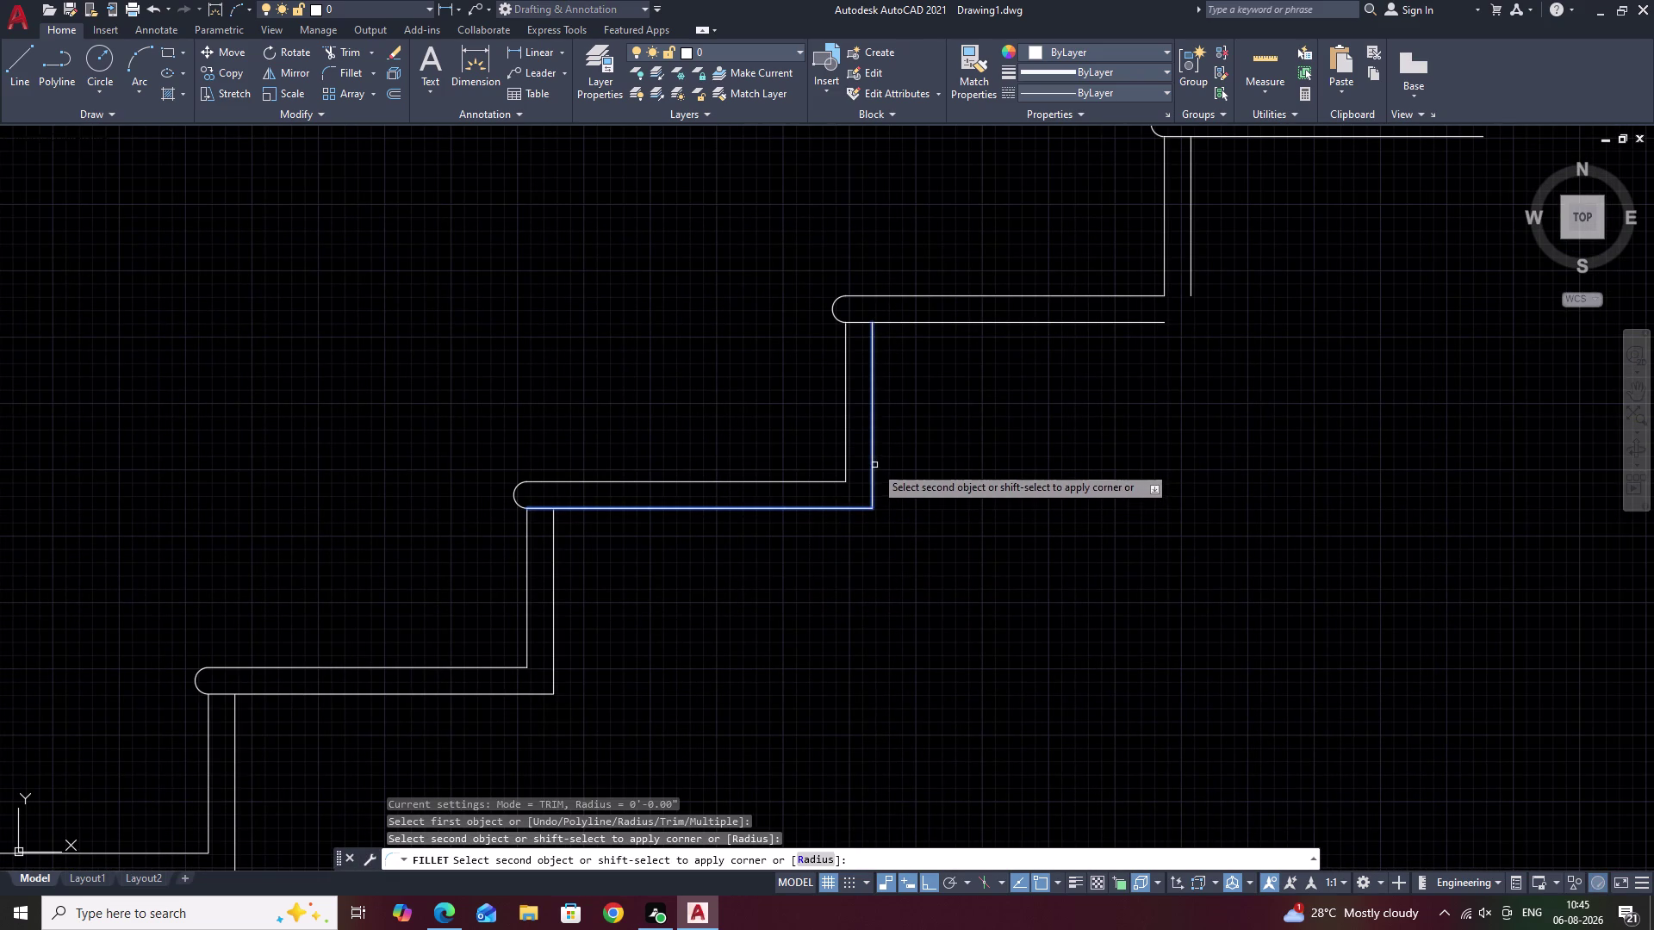
click(874, 465)
middle_drag(982, 473, 527, 624)
key(space)
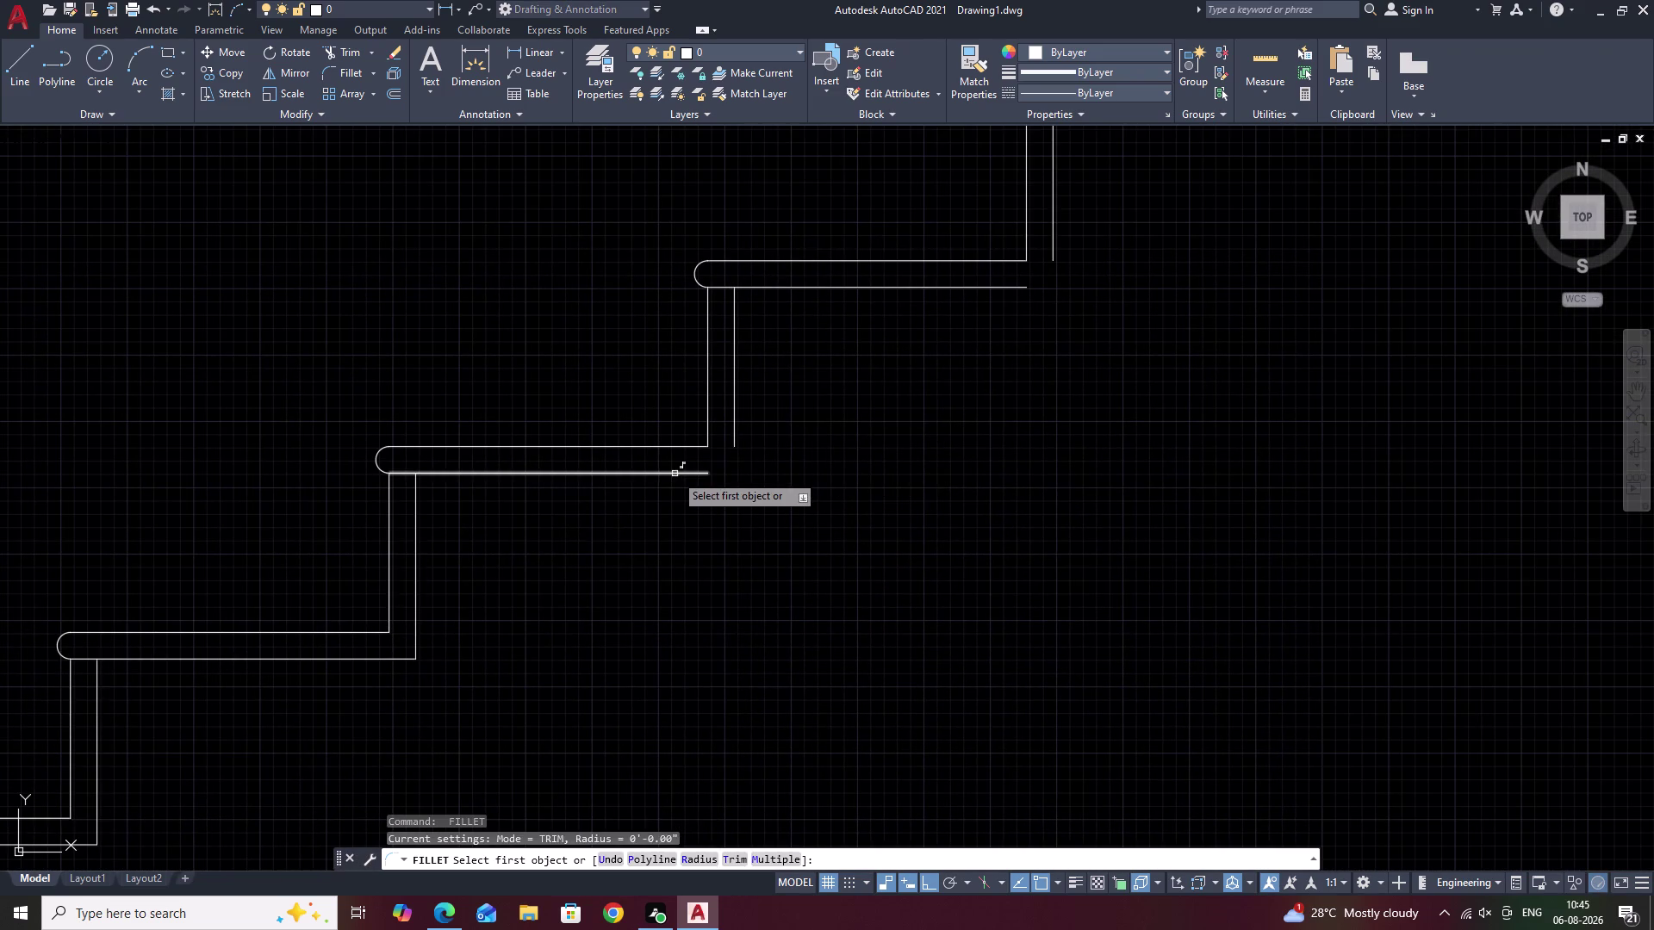
click(674, 474)
click(735, 423)
middle_drag(849, 429, 694, 613)
Close the next four tread-to-riser step corners with zero-radius fillets.
key(space)
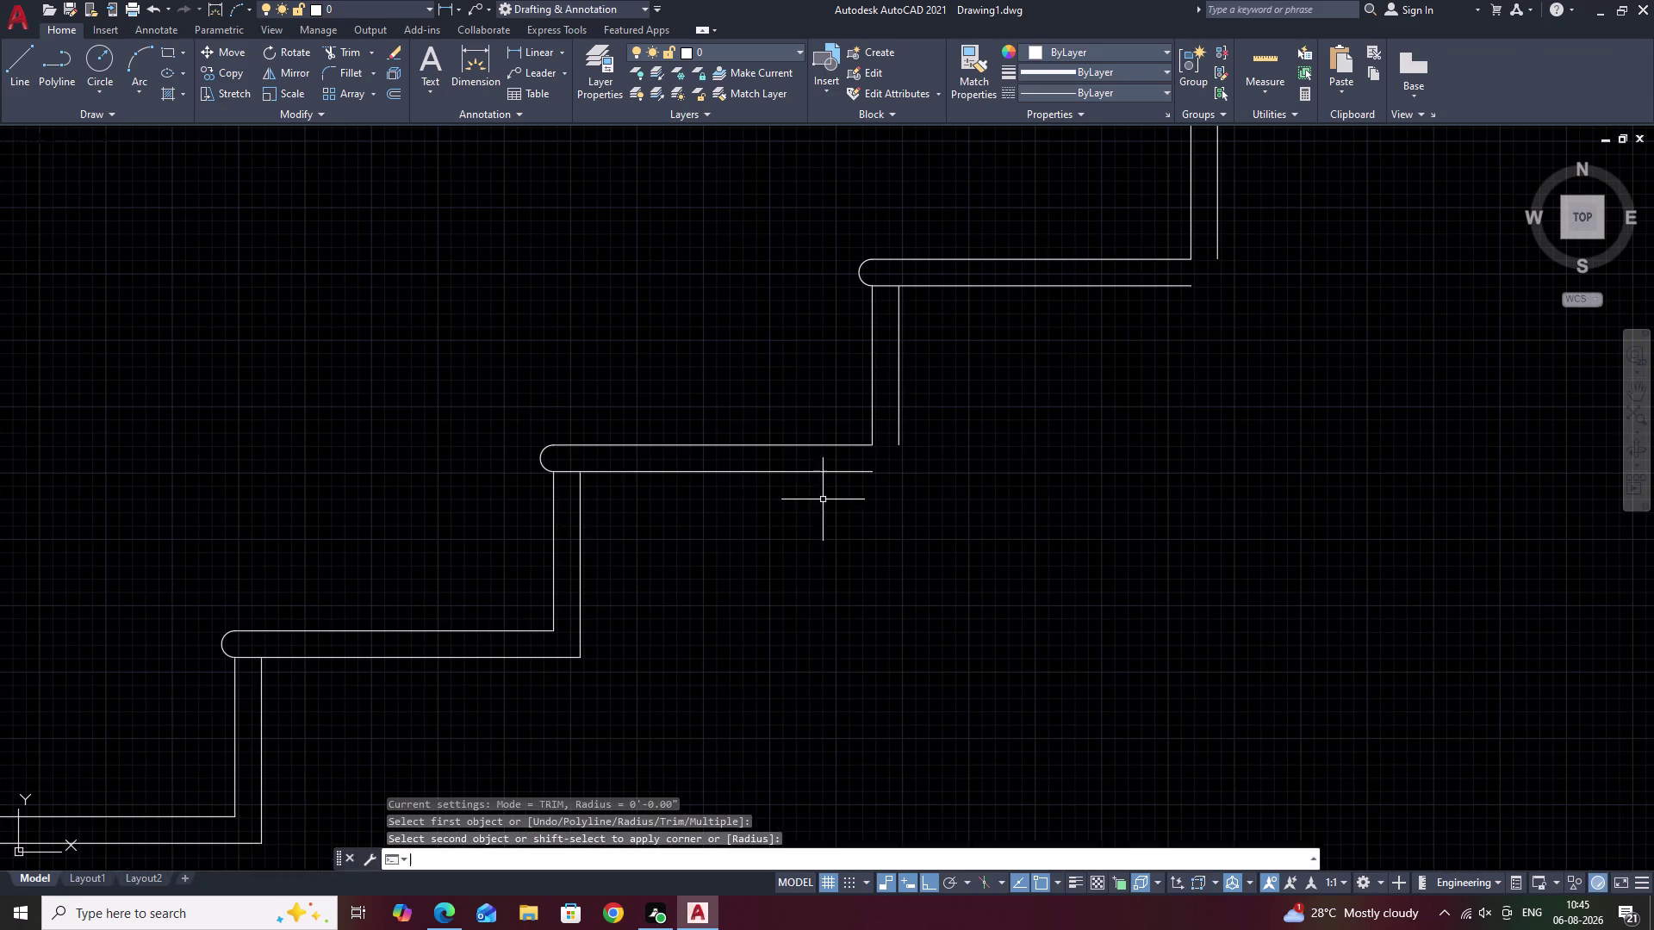
click(835, 471)
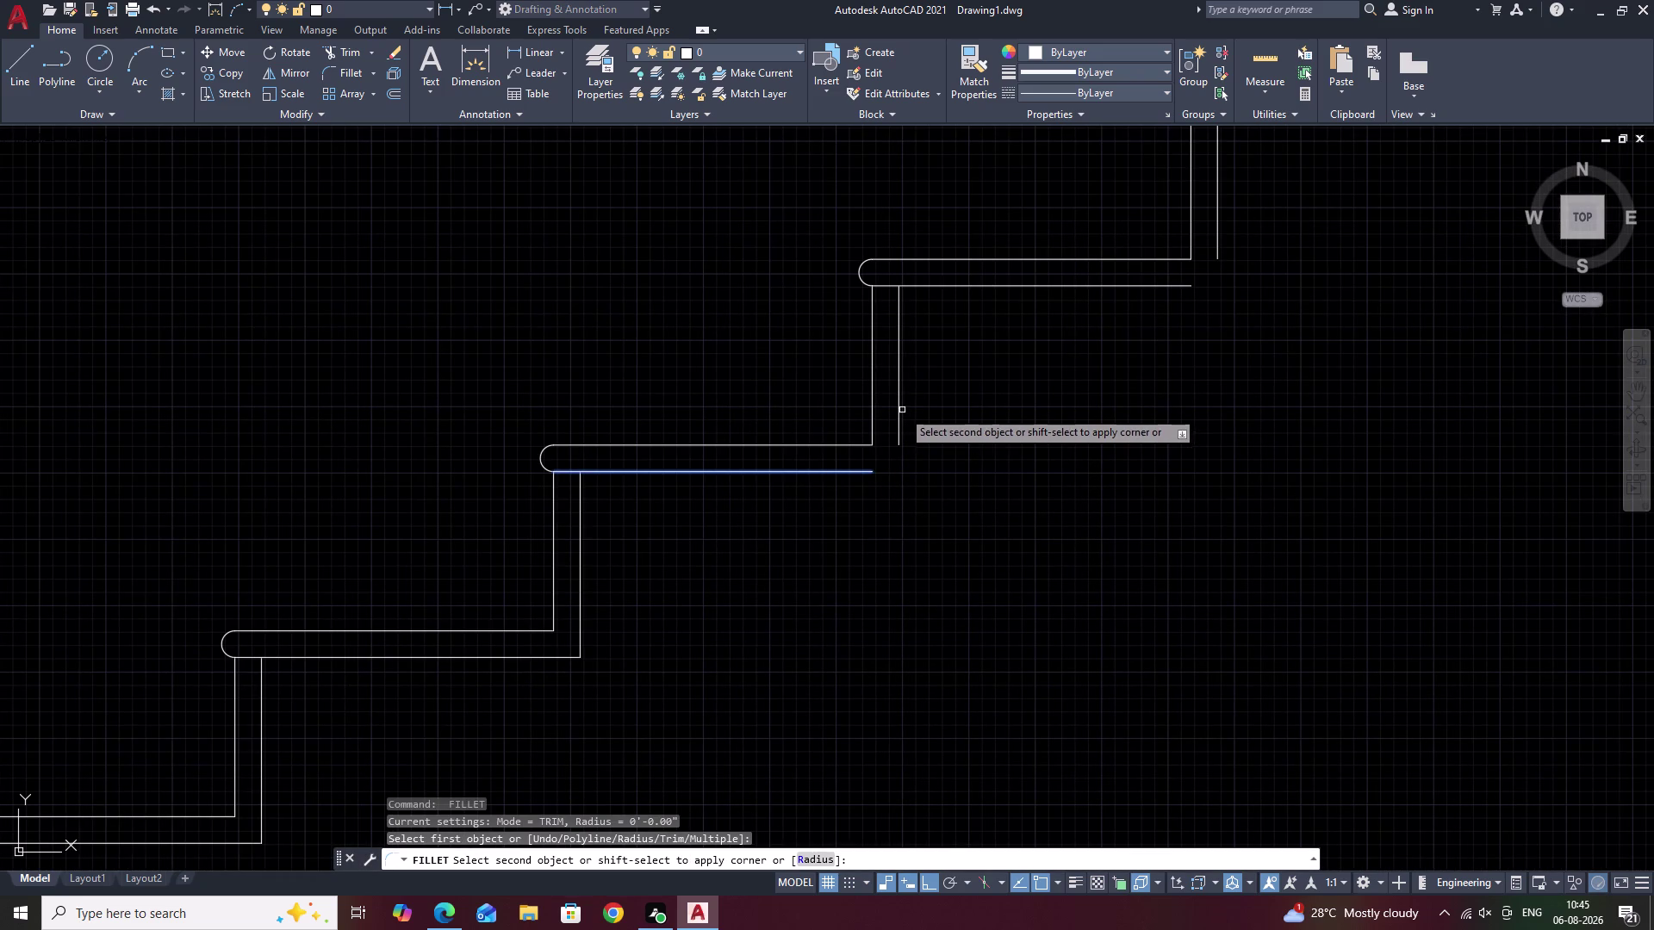
click(899, 409)
middle_drag(982, 423, 514, 724)
key(space)
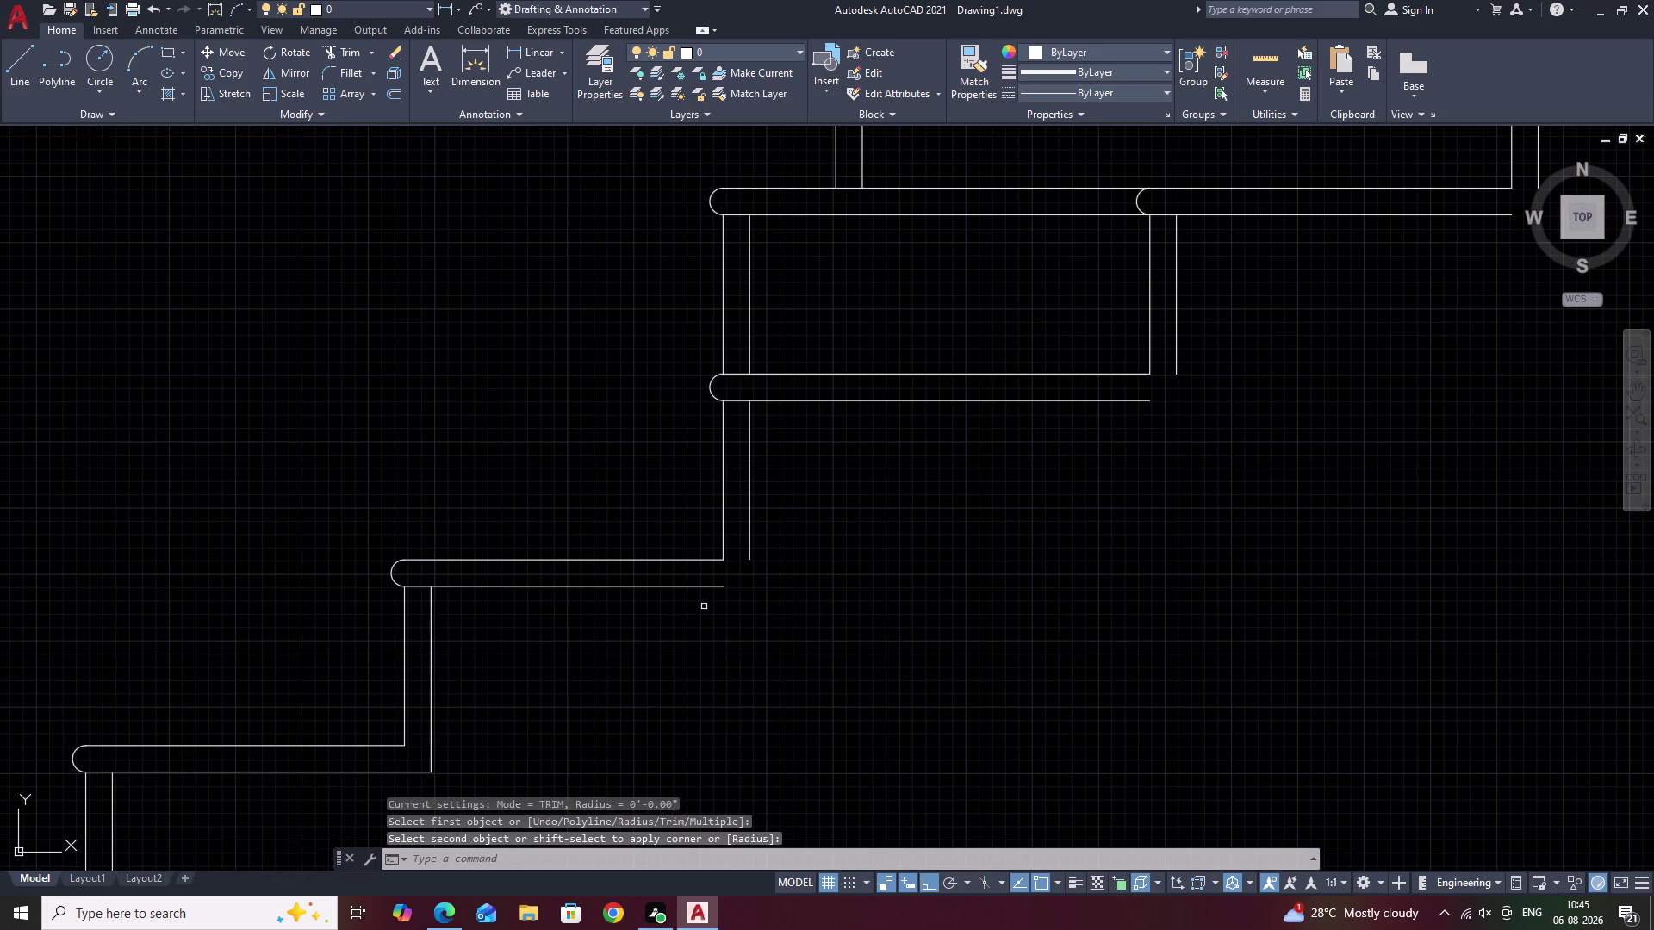
click(708, 587)
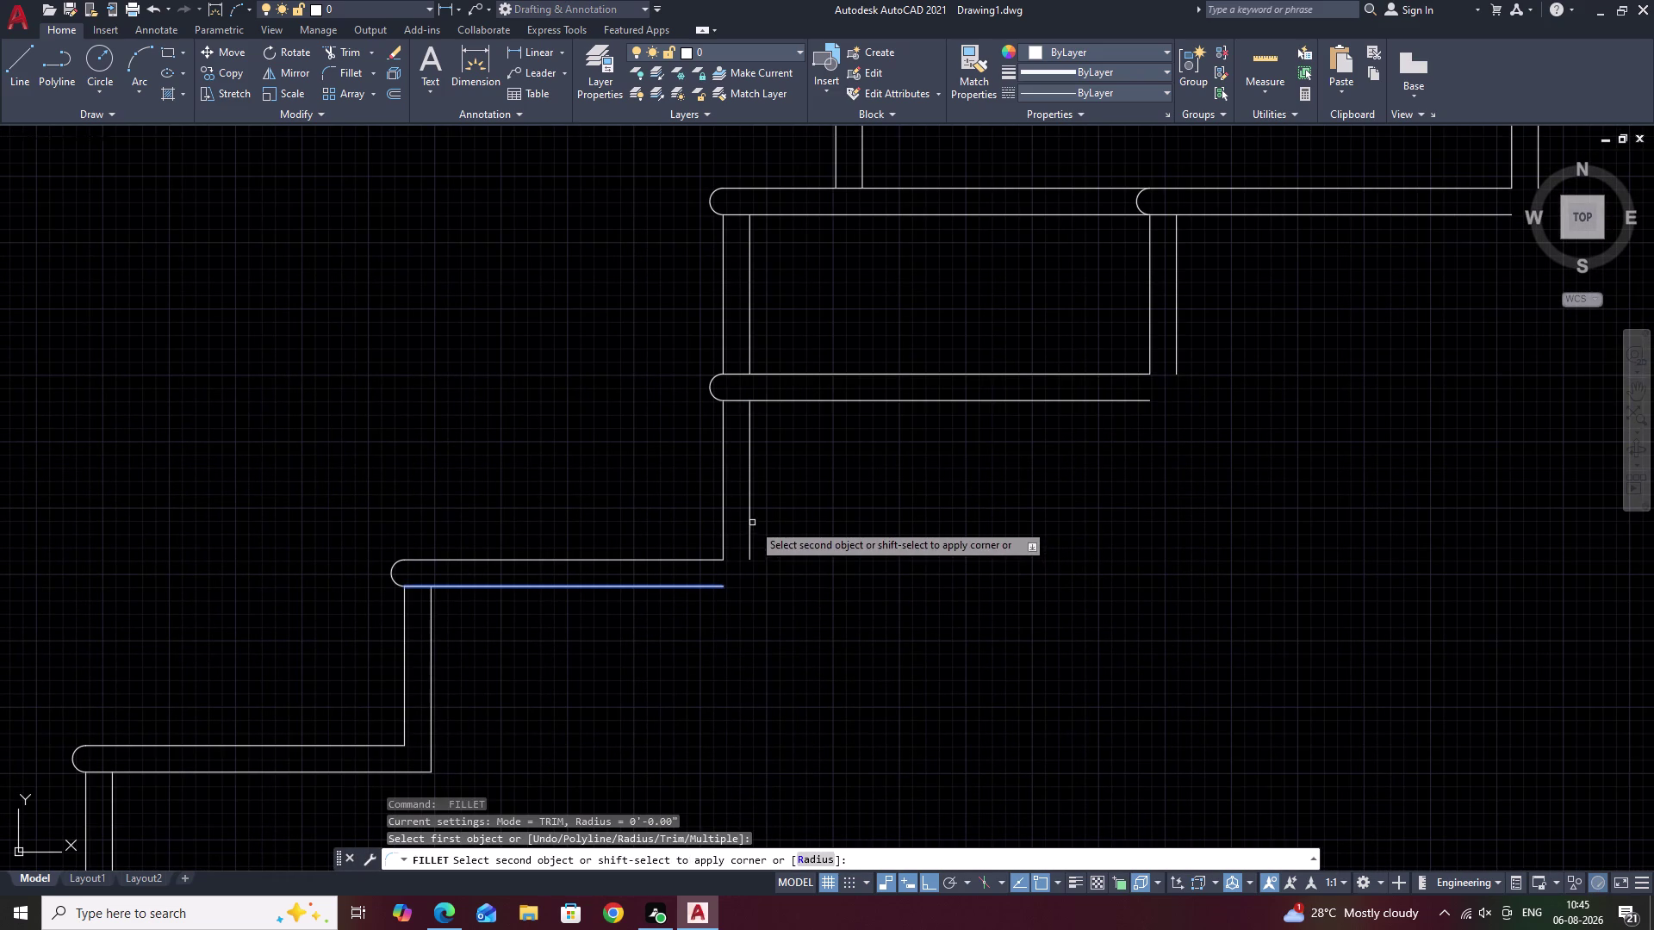
click(751, 517)
middle_drag(848, 503, 407, 740)
key(space)
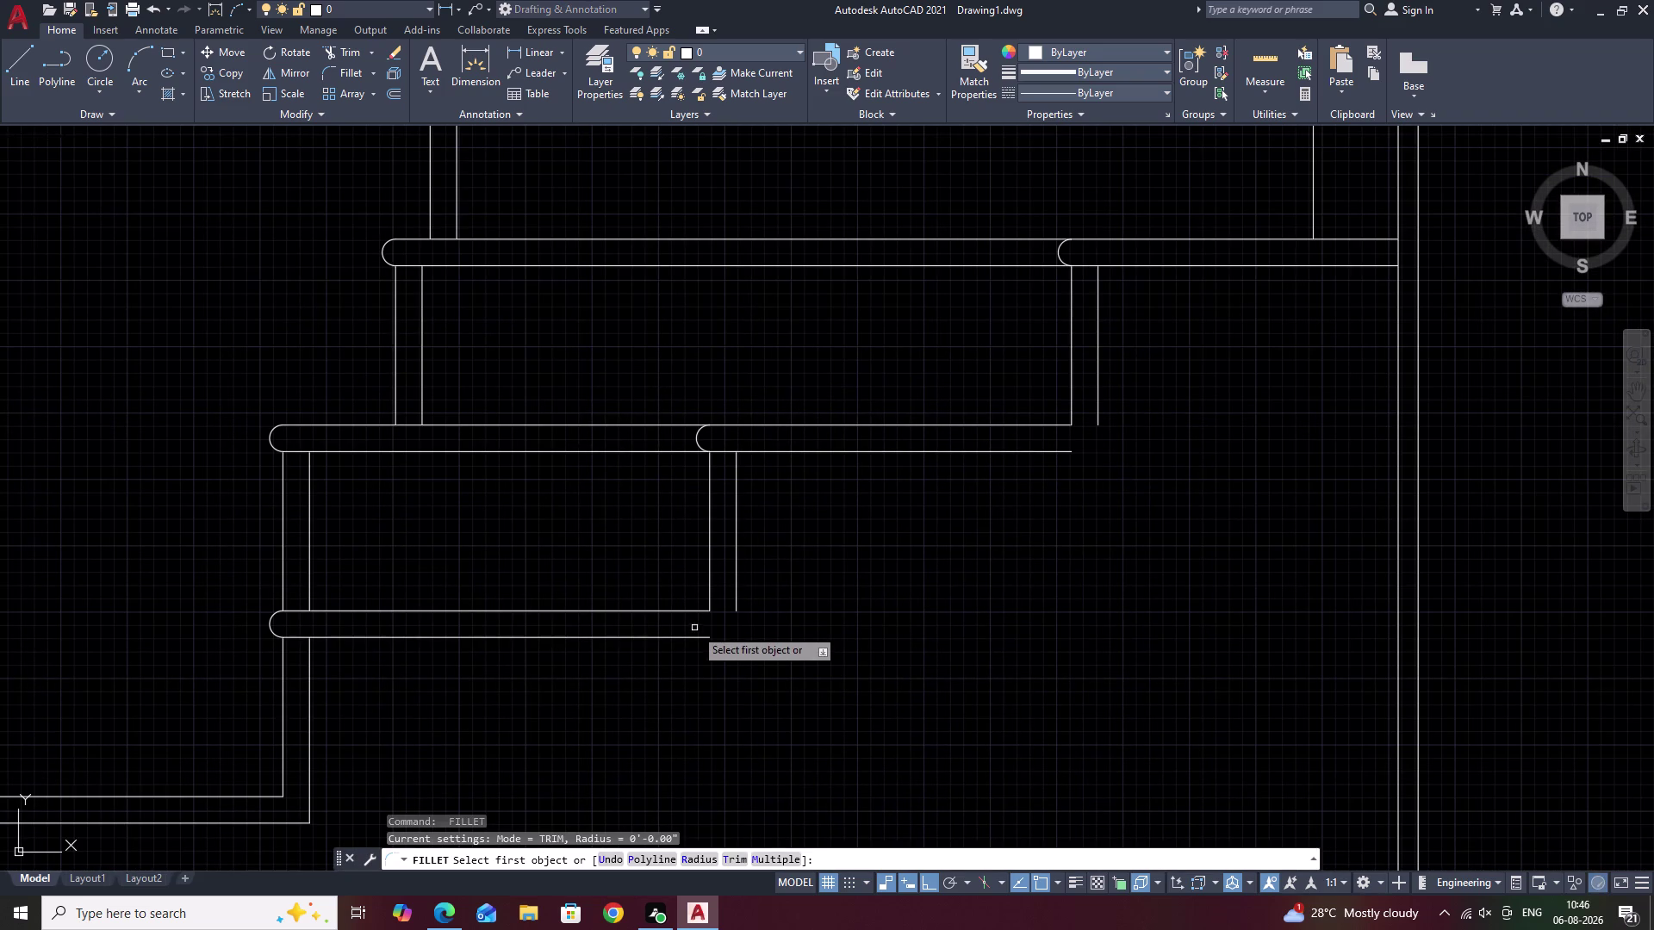
click(693, 640)
click(734, 592)
middle_drag(853, 584, 678, 644)
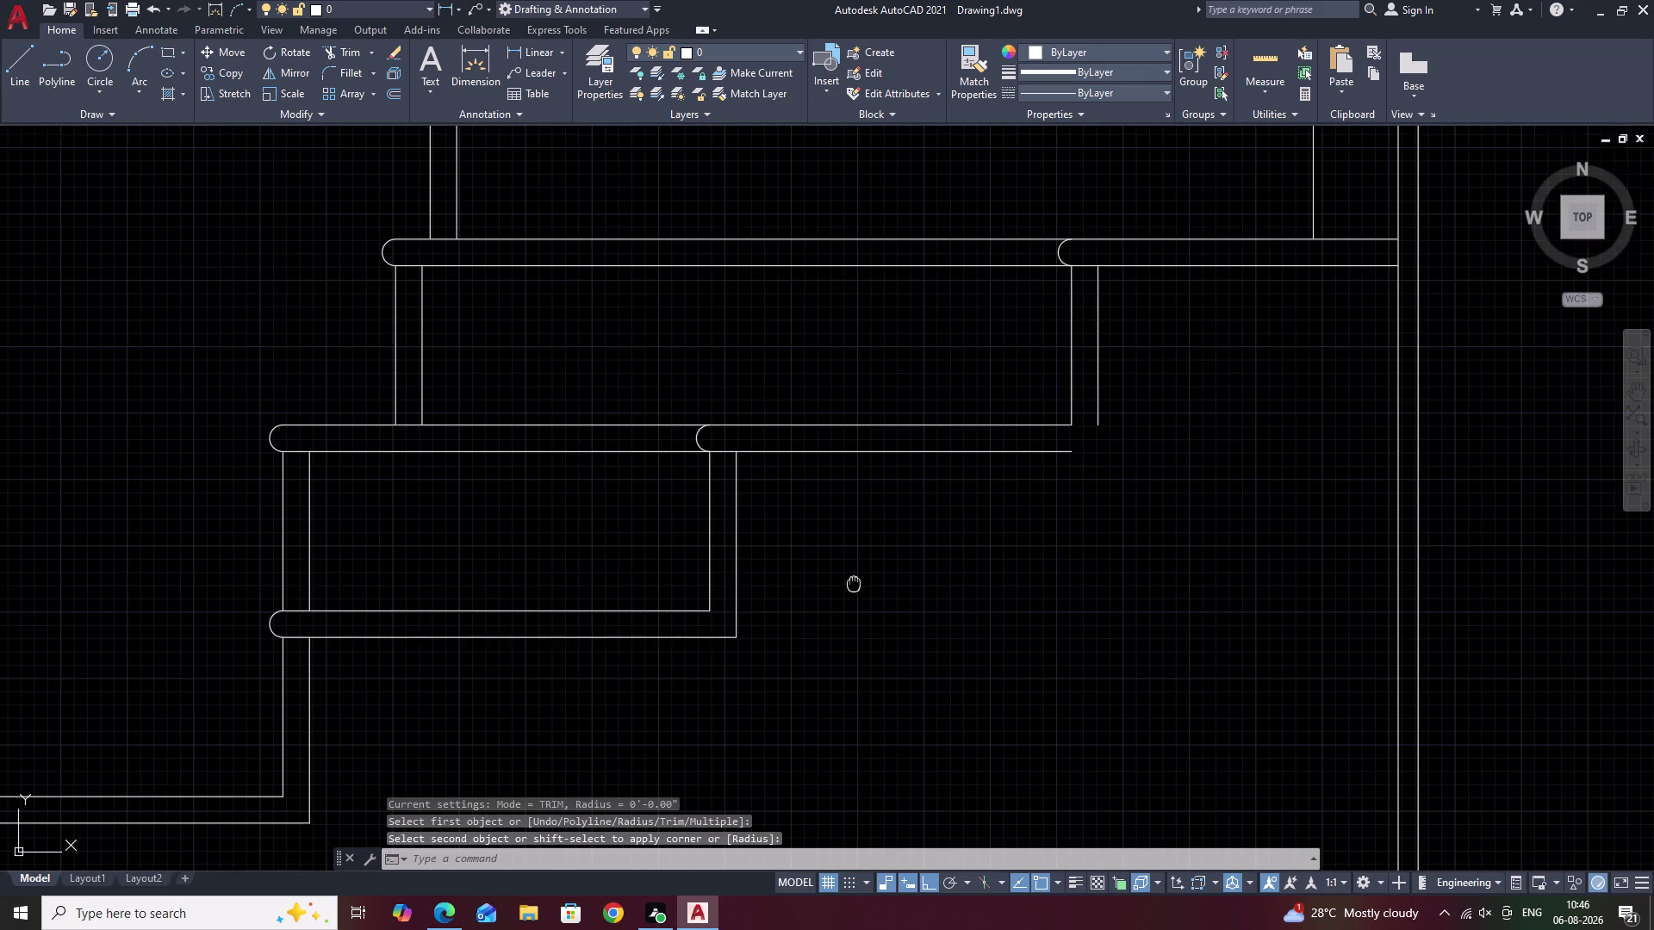
middle_drag(678, 644, 496, 702)
key(space)
click(682, 572)
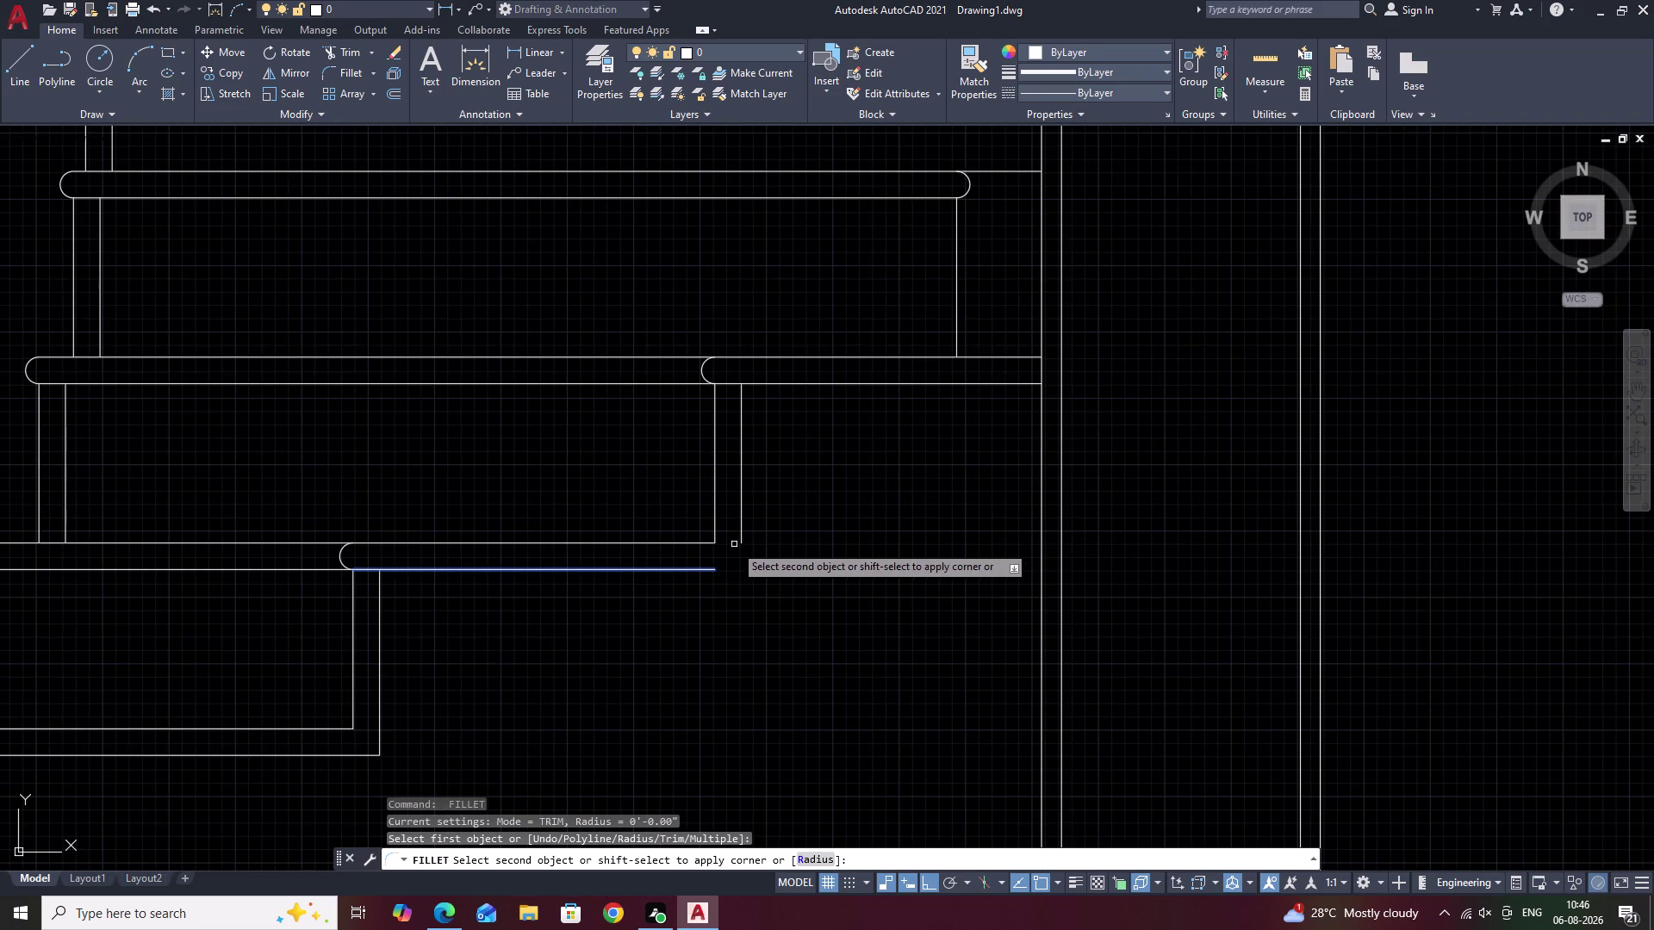
click(740, 527)
Close two riser-to-tread corners on the opposite side of the stair with zero-radius fillets.
scroll(down, 3)
middle_drag(816, 545, 761, 734)
middle_drag(411, 425, 755, 584)
middle_drag(508, 428, 869, 677)
middle_drag(306, 468, 828, 642)
scroll(up, 3)
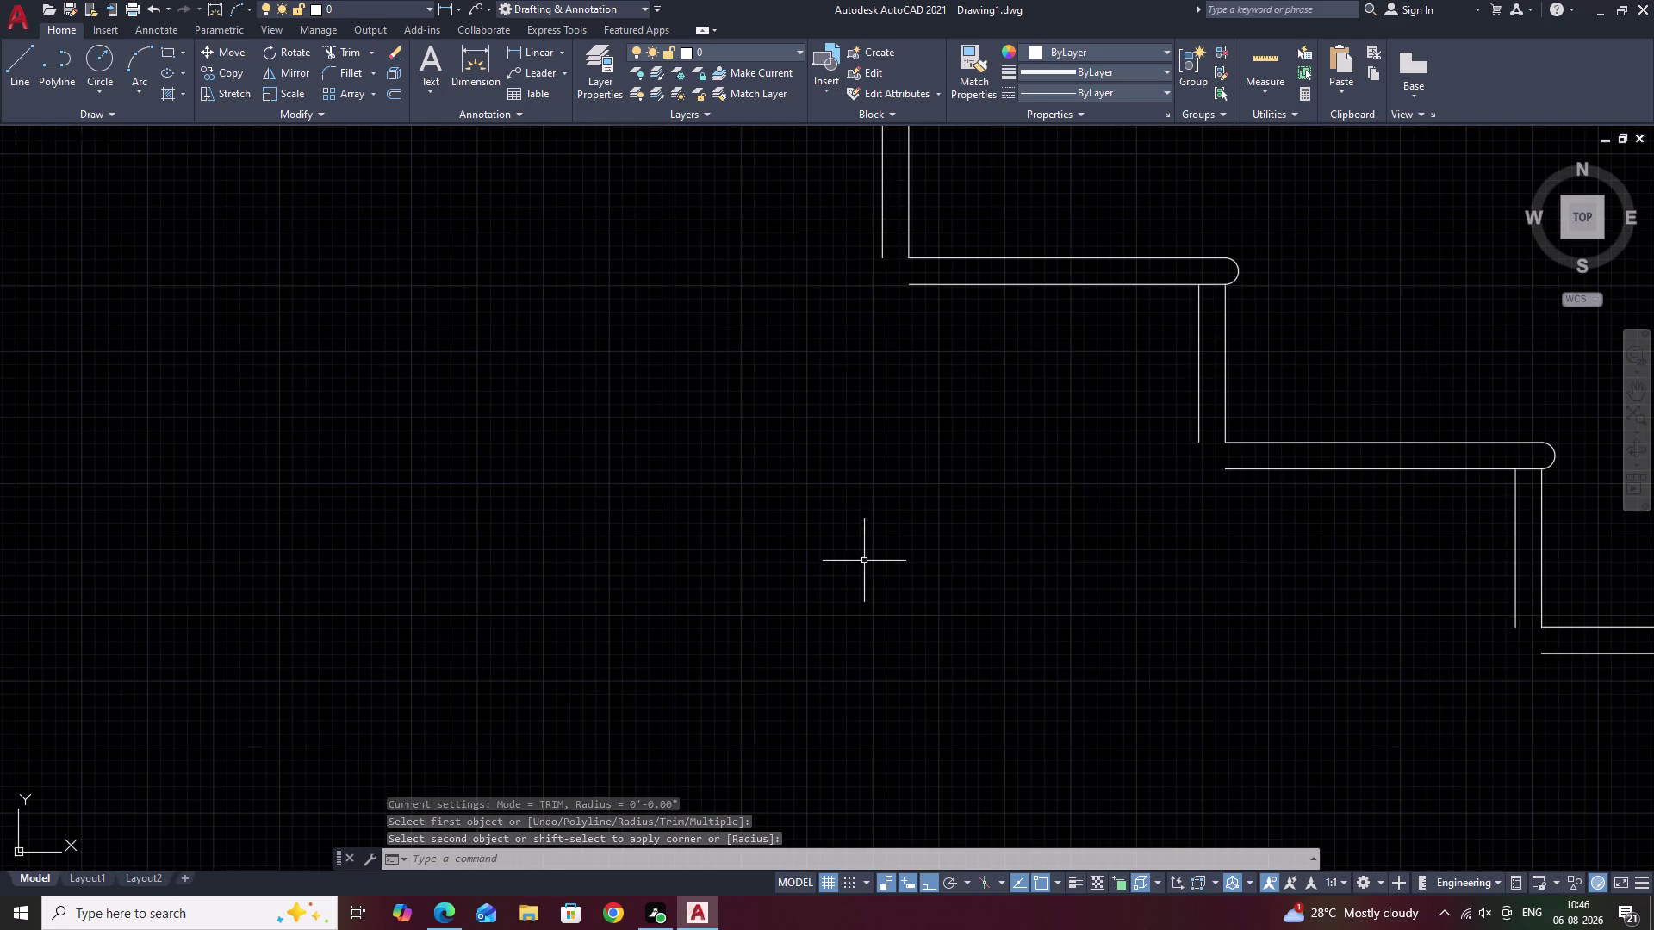
middle_drag(863, 560, 274, 879)
key(space)
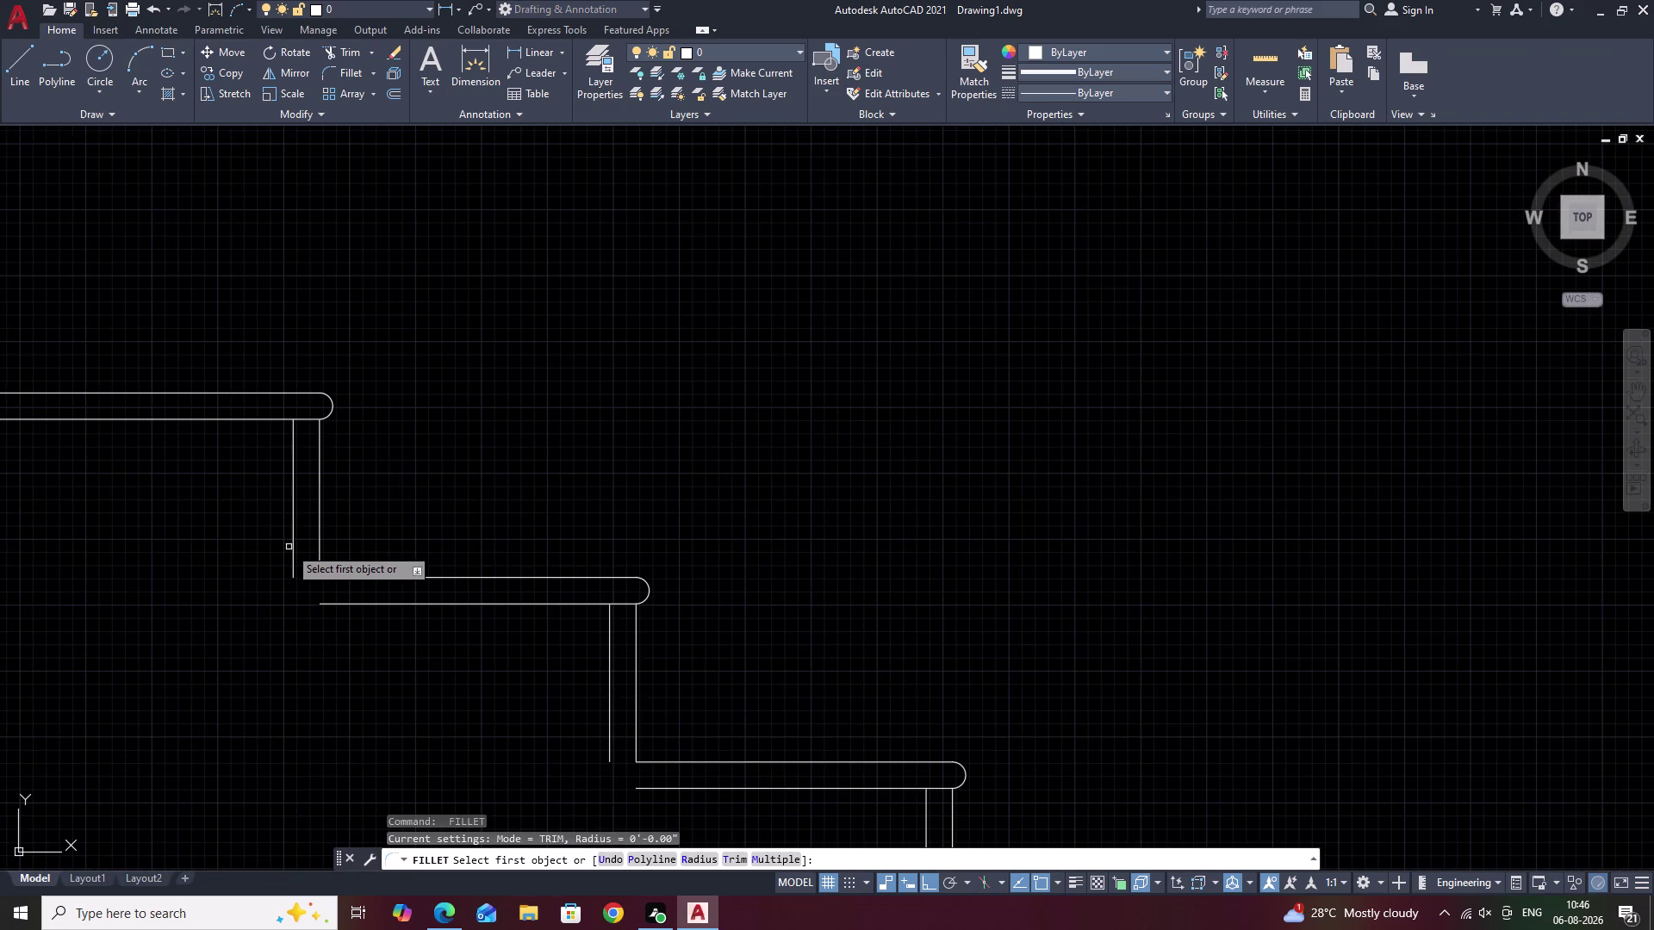
click(292, 546)
click(373, 599)
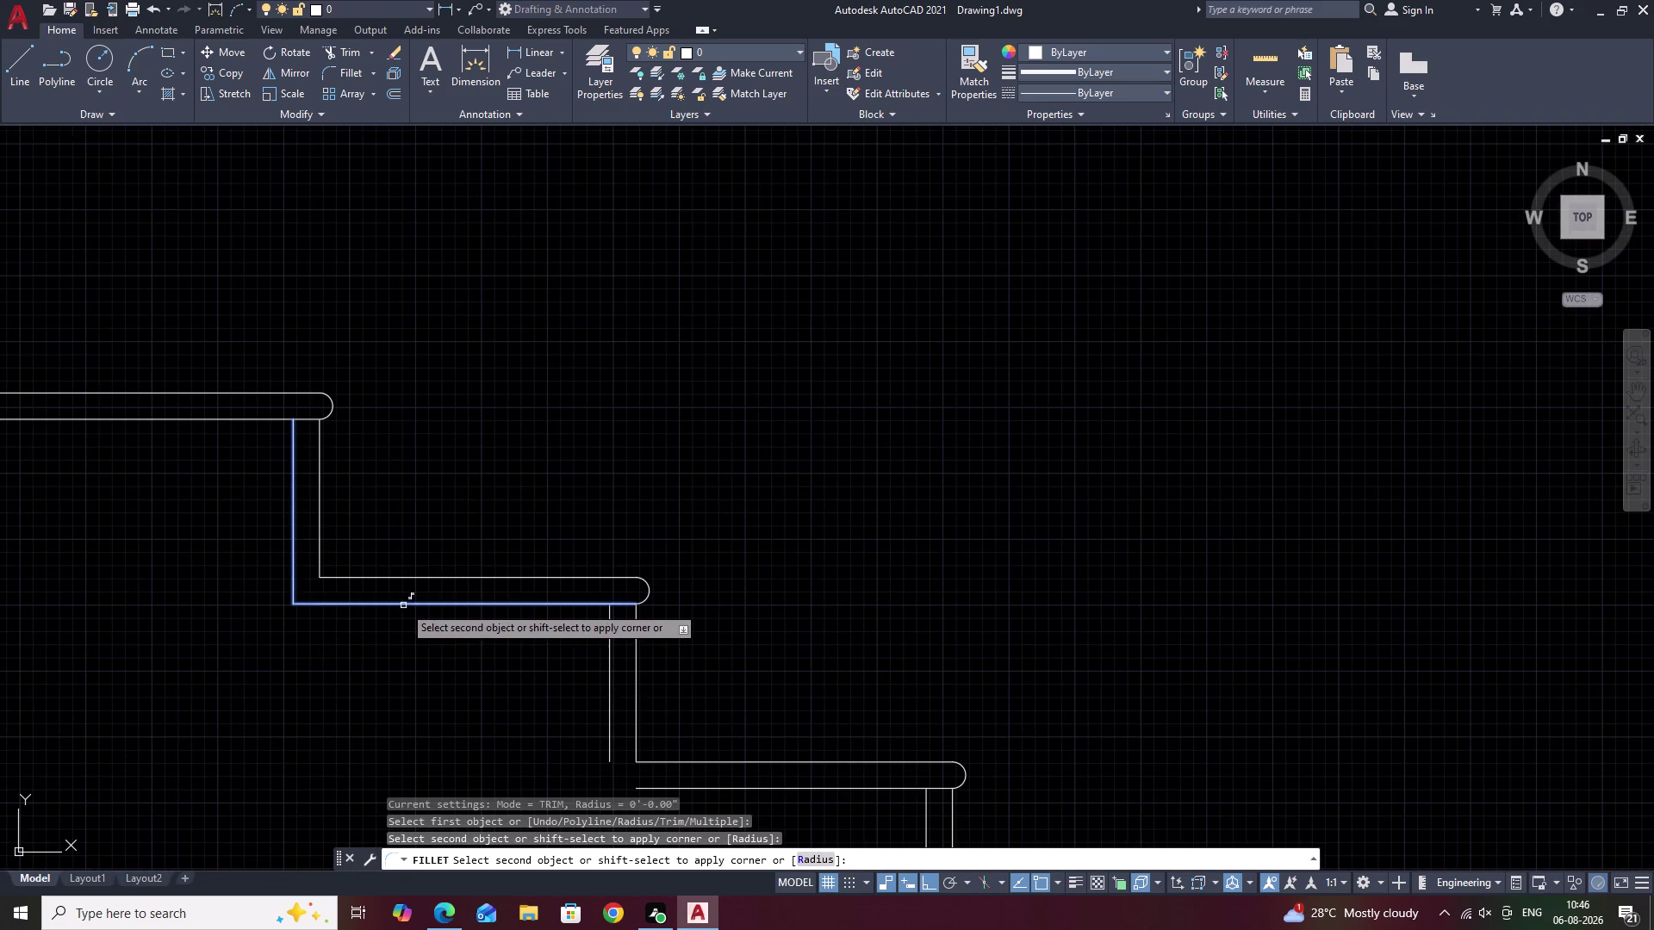
click(403, 606)
middle_drag(412, 709, 326, 444)
key(space)
click(521, 469)
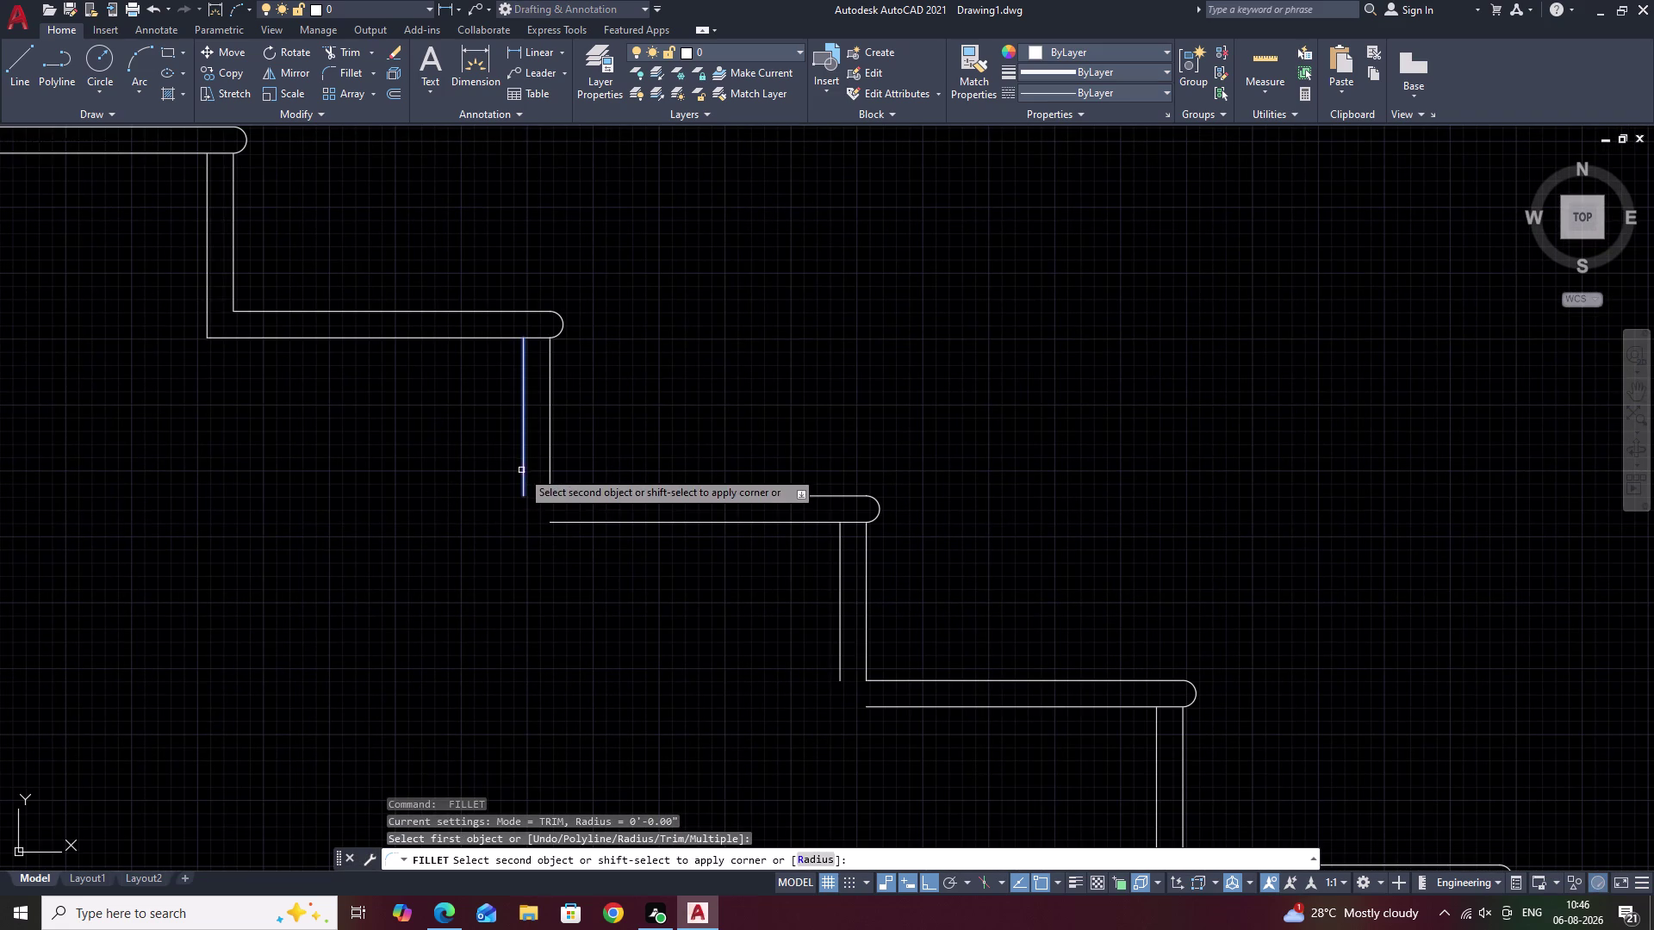
click(577, 521)
middle_drag(579, 592, 148, 487)
key(space)
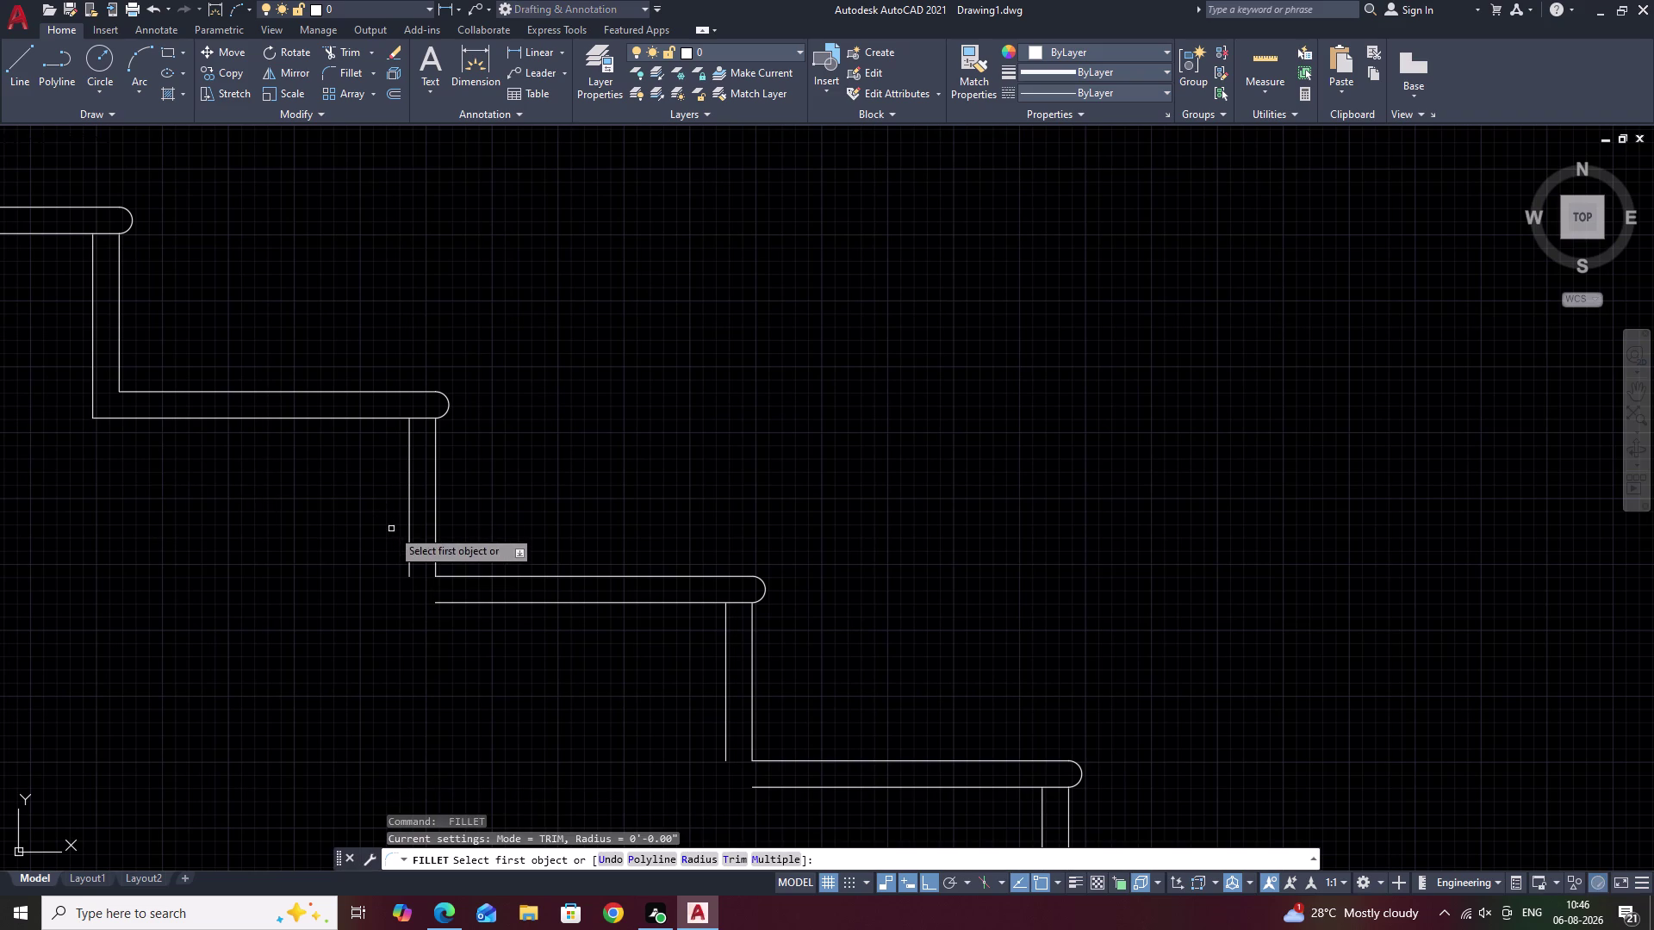